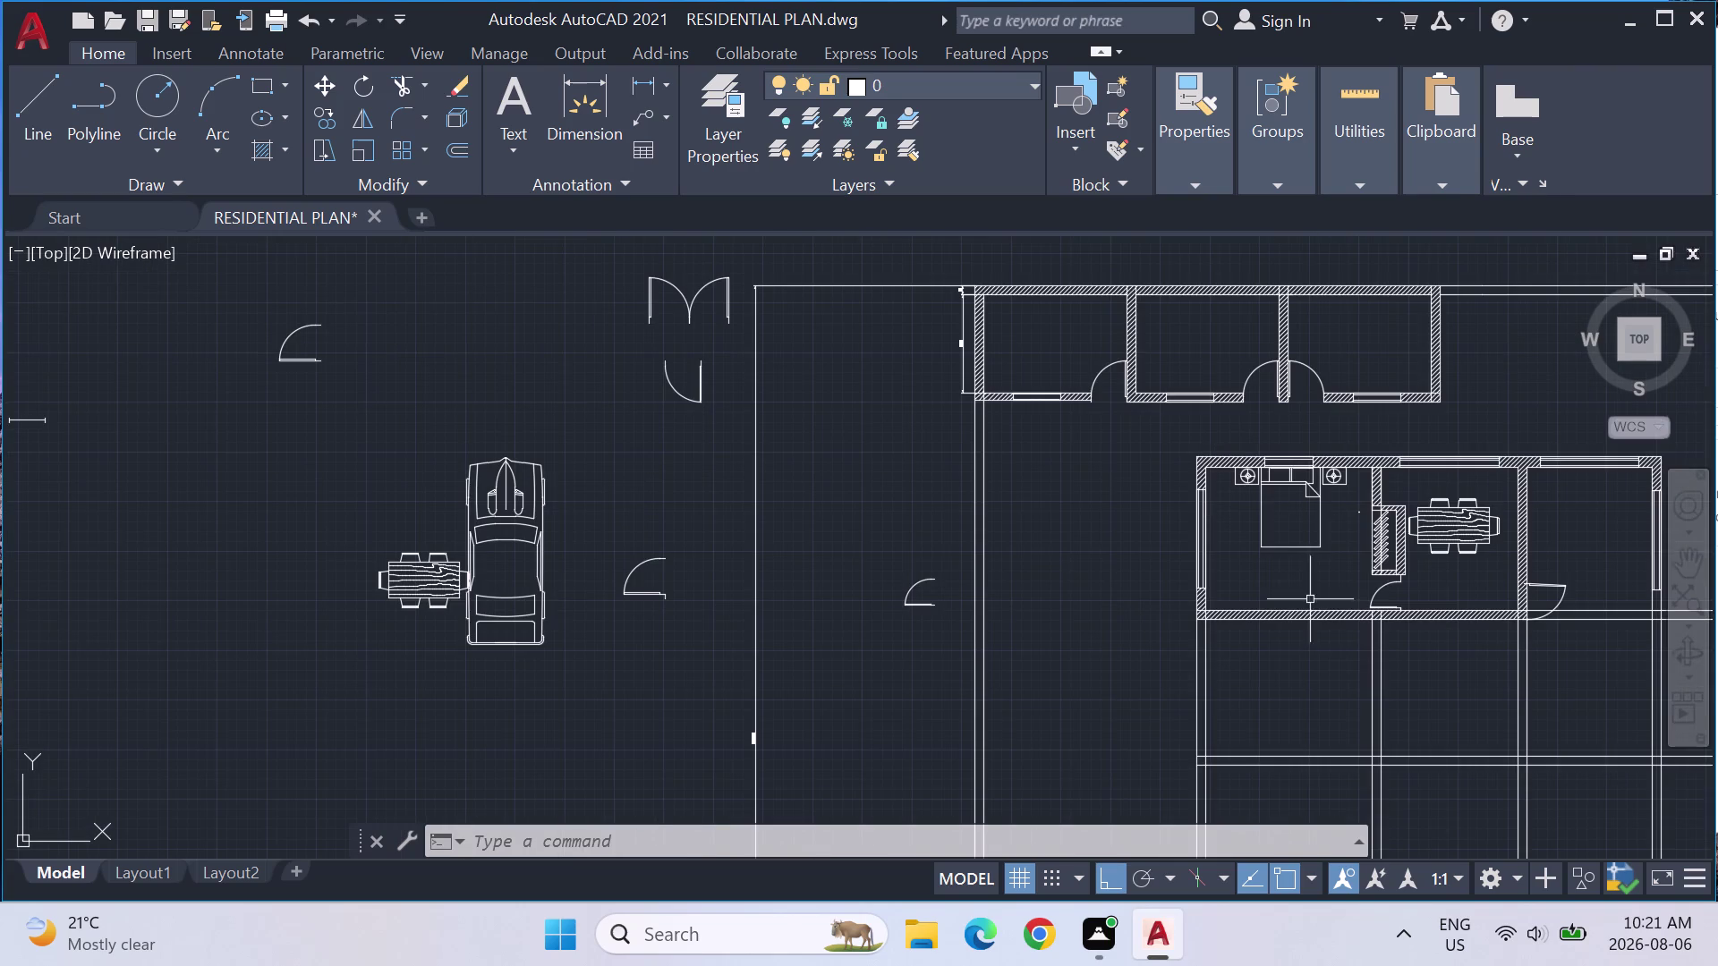
Pan to the rooms, measure distances in the plan, then end the measurement.
middle_drag(1316, 676, 983, 633)
click(1346, 182)
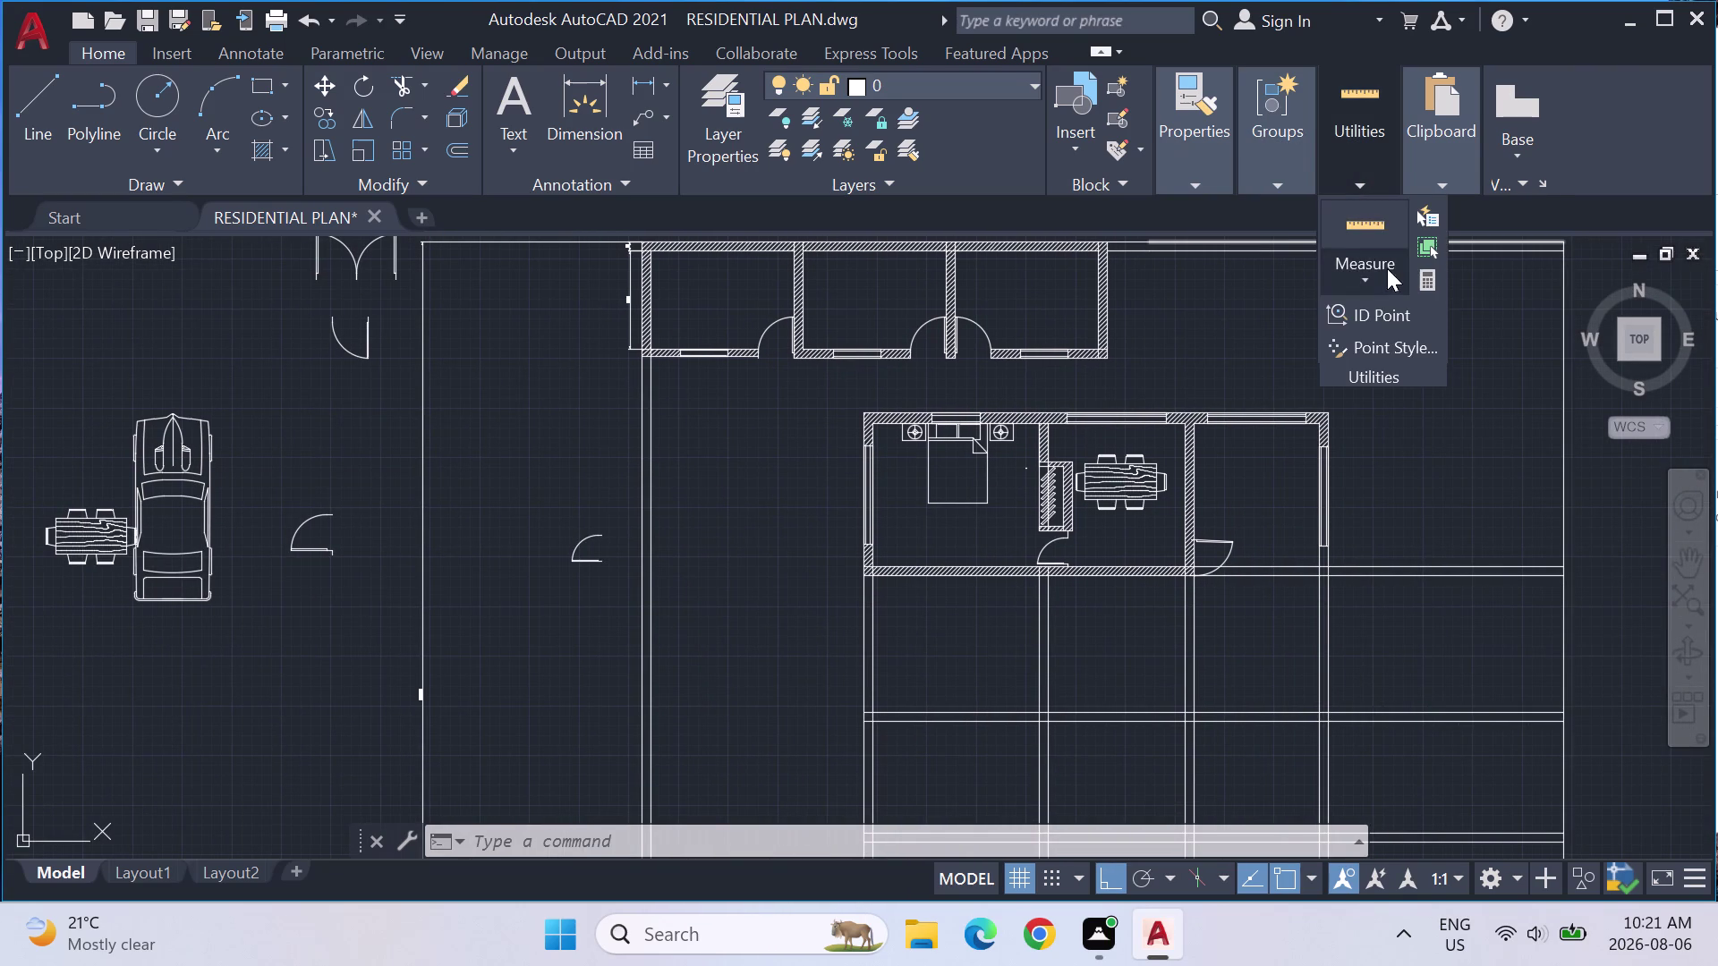
click(1380, 214)
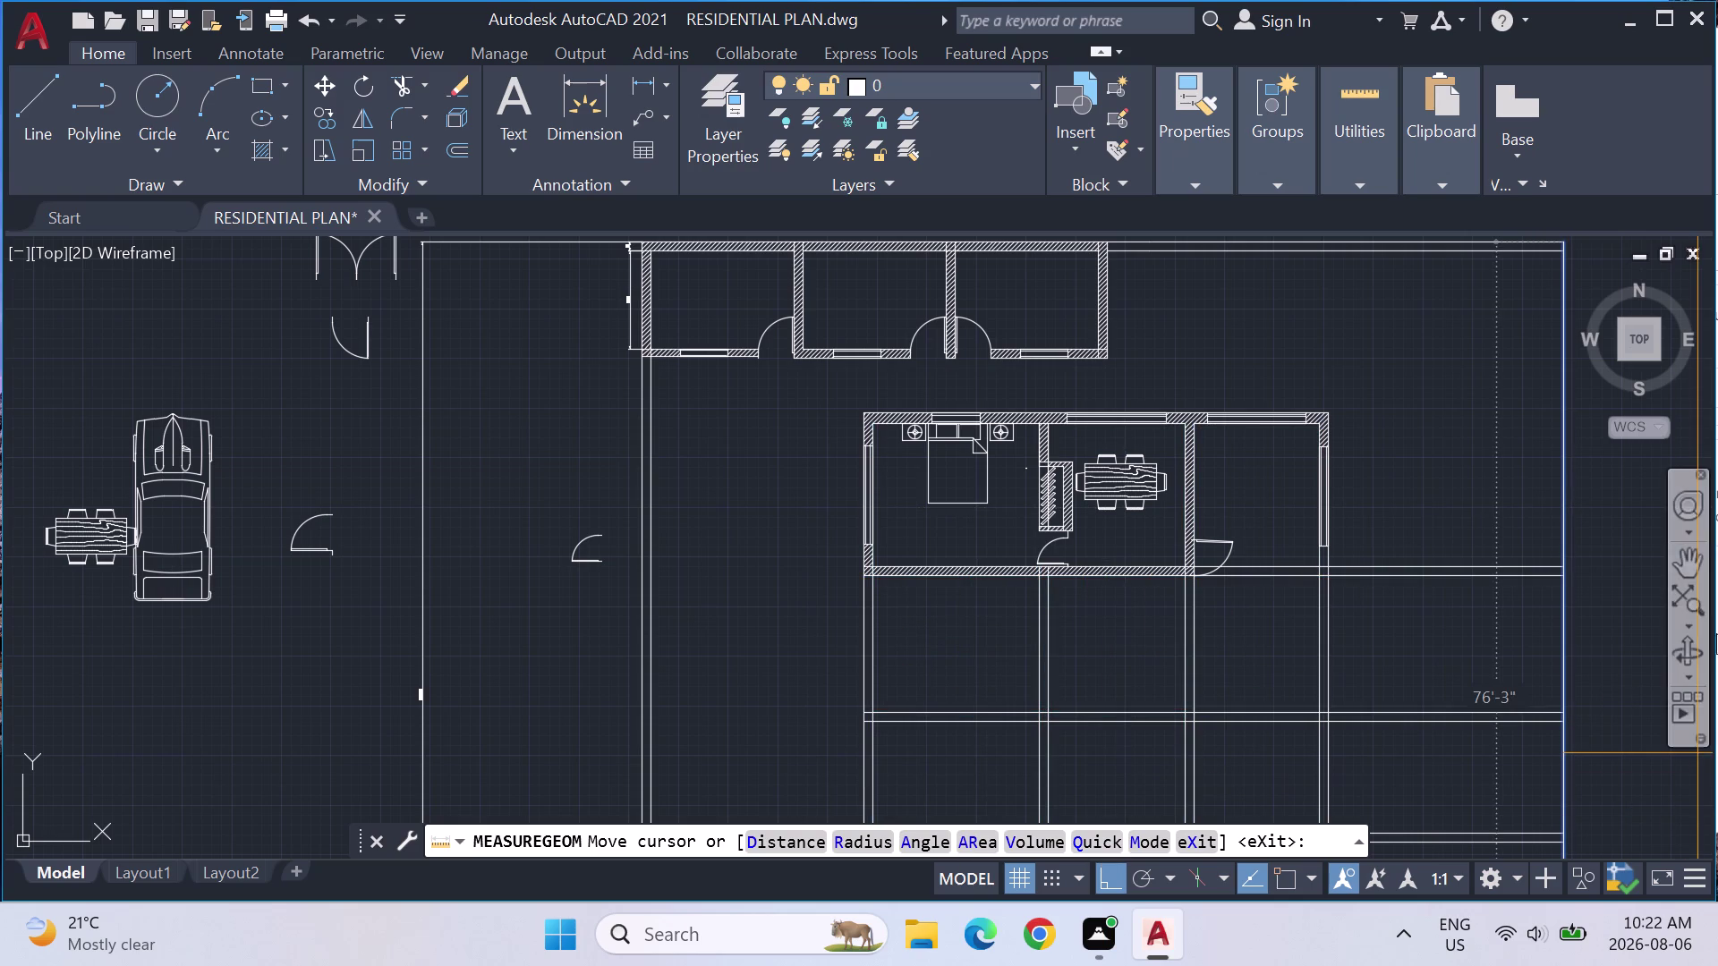
key(Escape)
key(Escape)
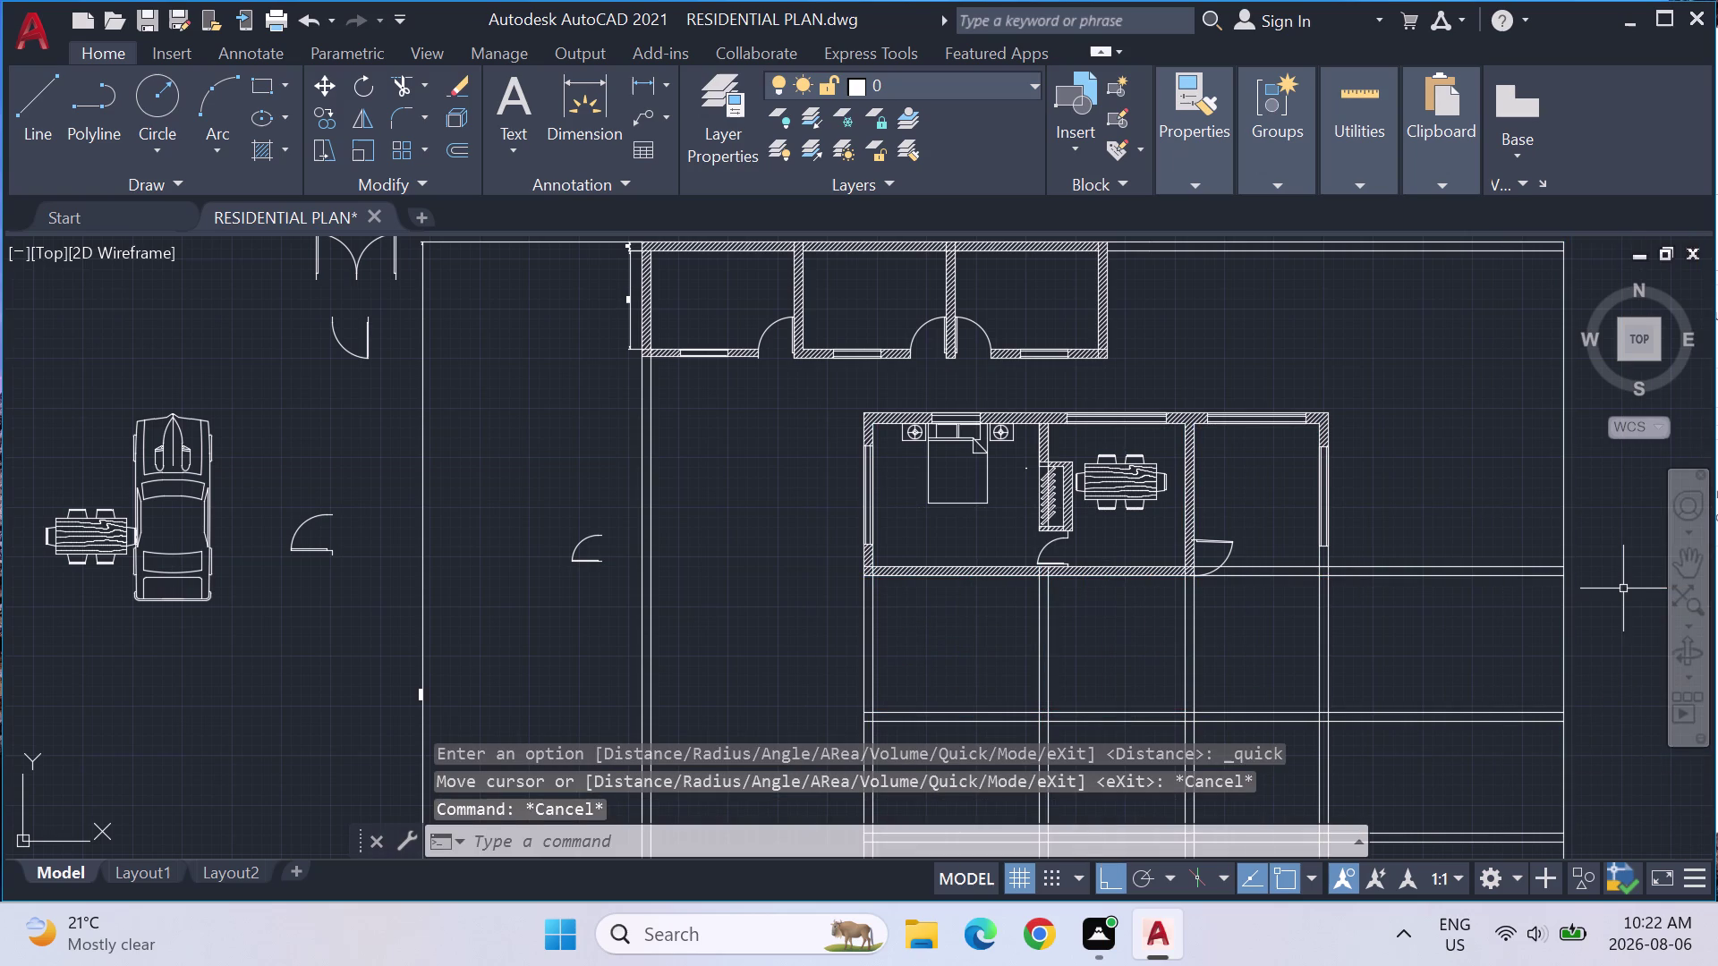
Trim the stray line pieces below the bedroom's lower wall at the doorway.
text(TRIM)
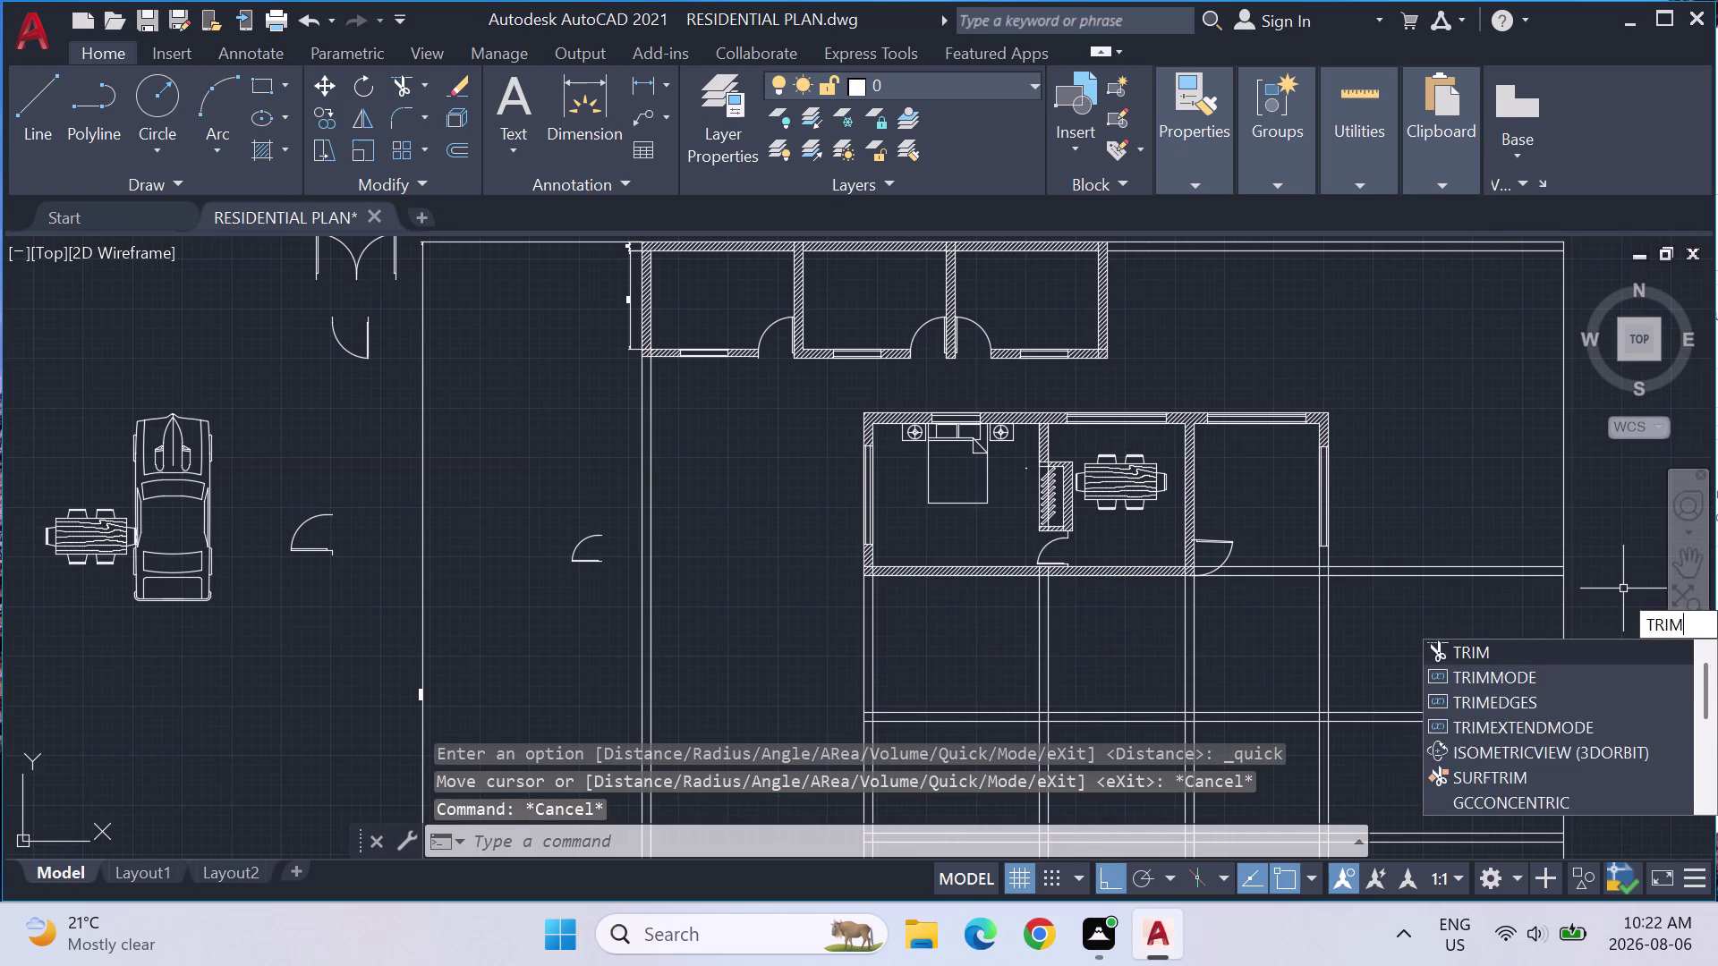
key(Return)
scroll(up, 3)
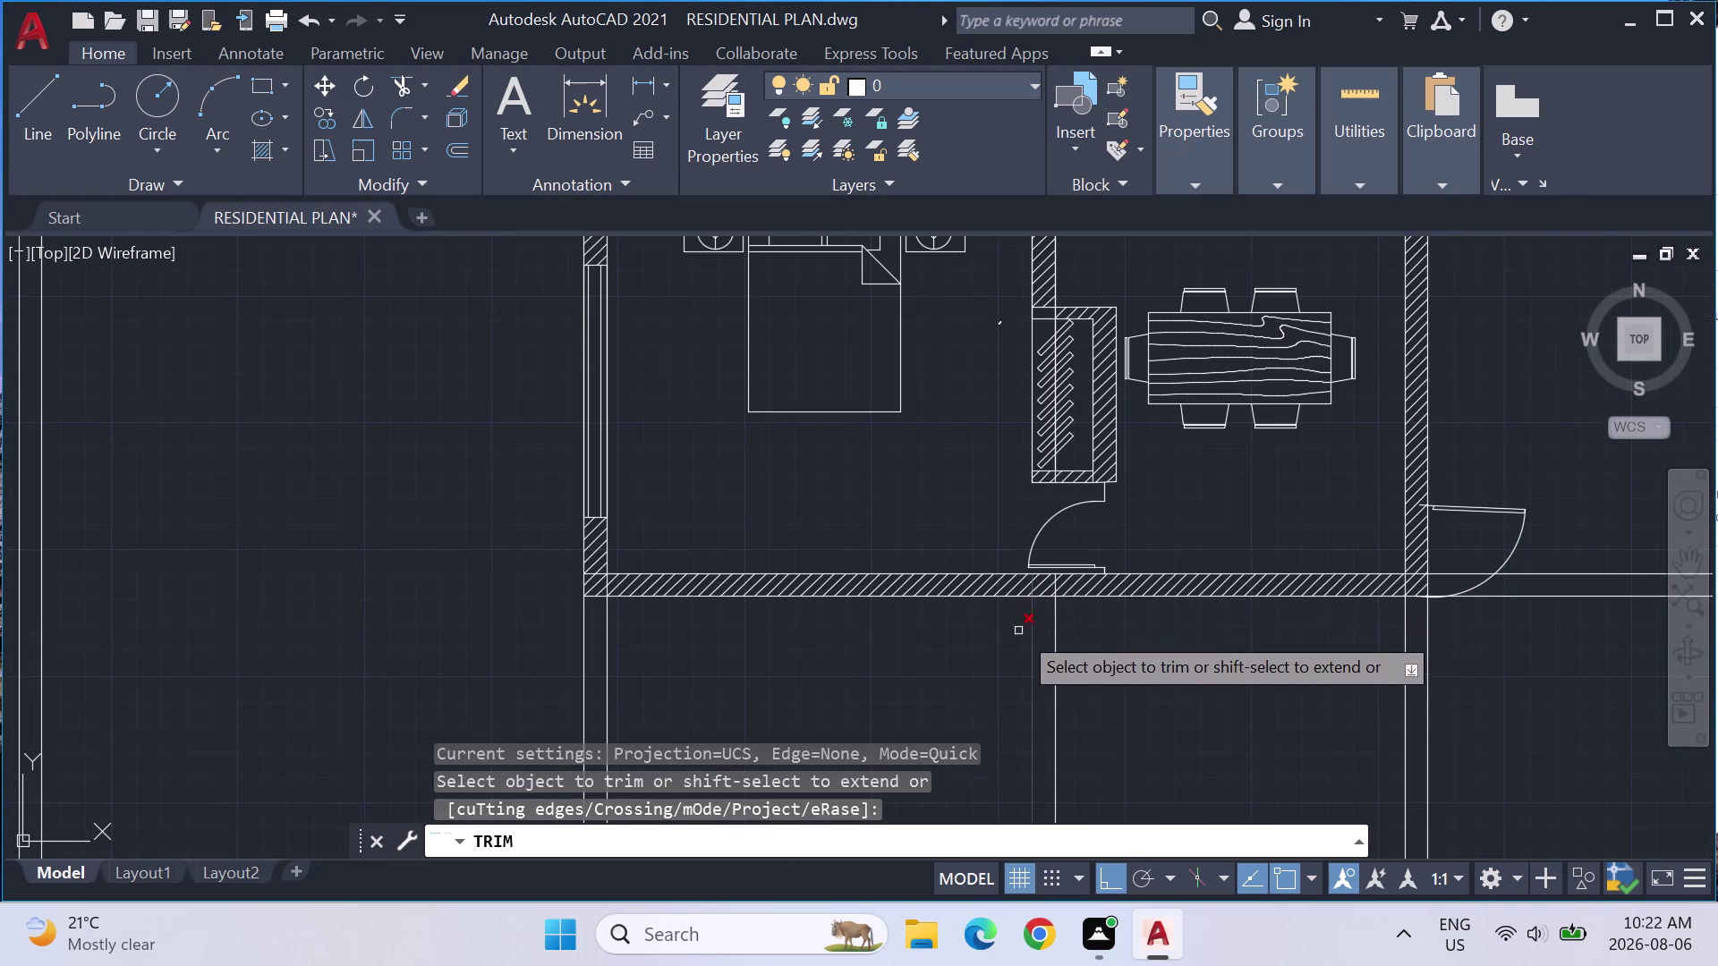
click(1167, 587)
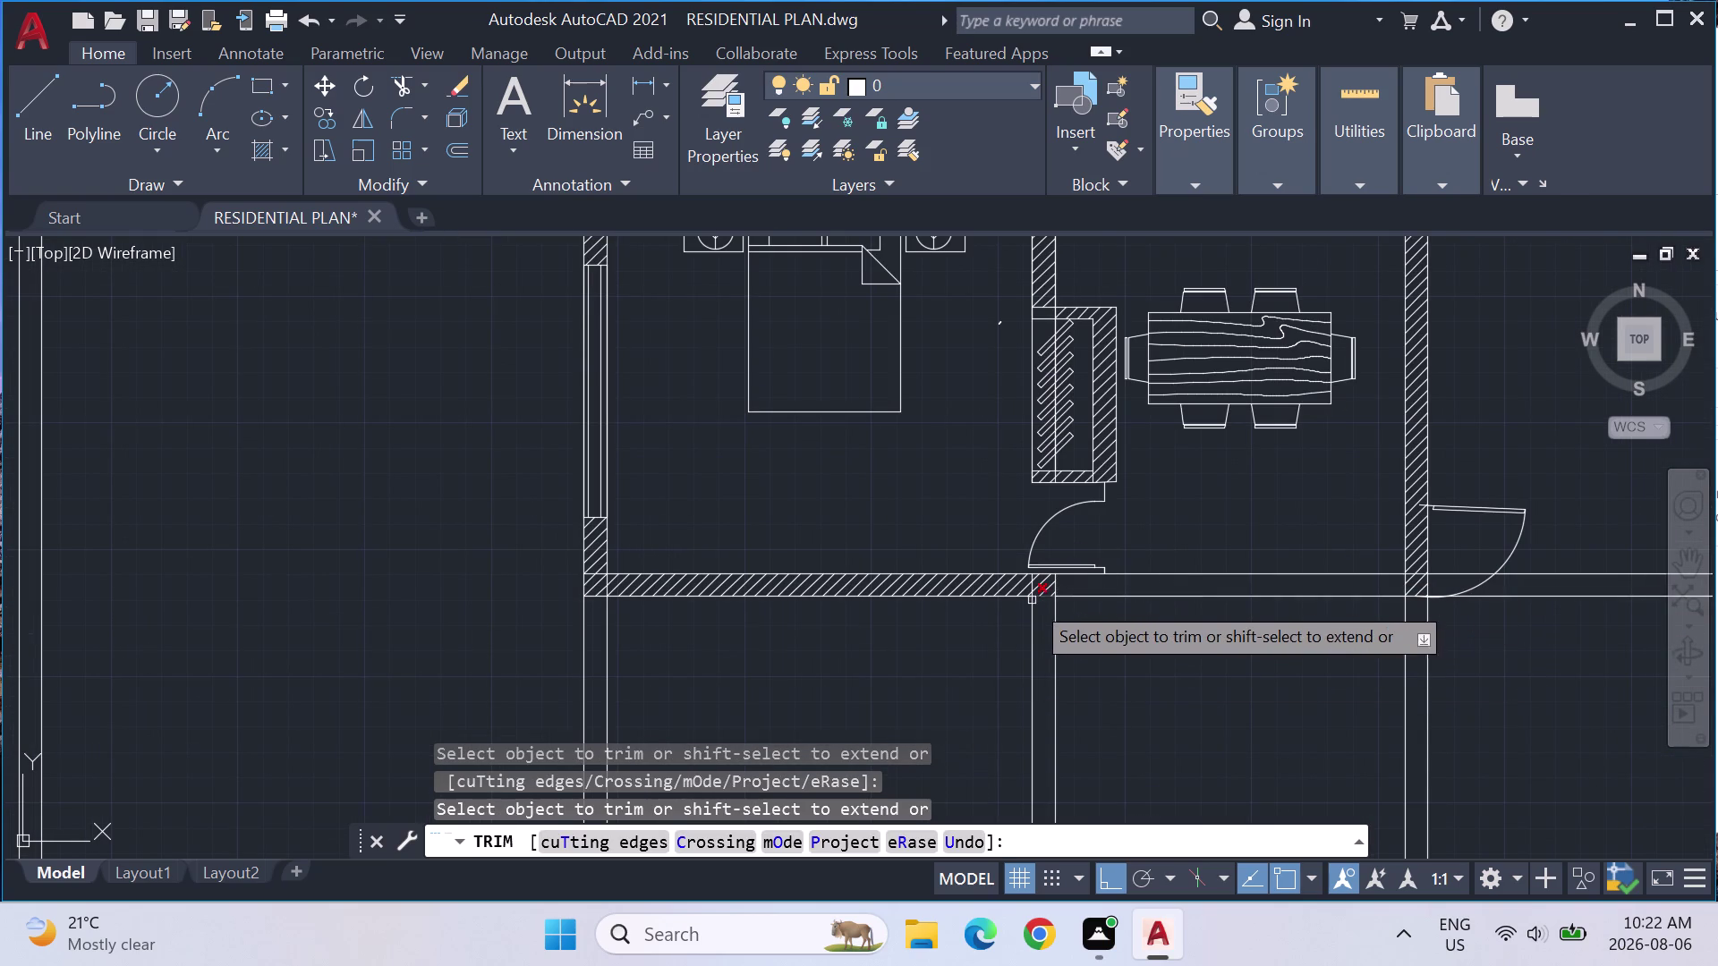
click(1039, 585)
click(1035, 585)
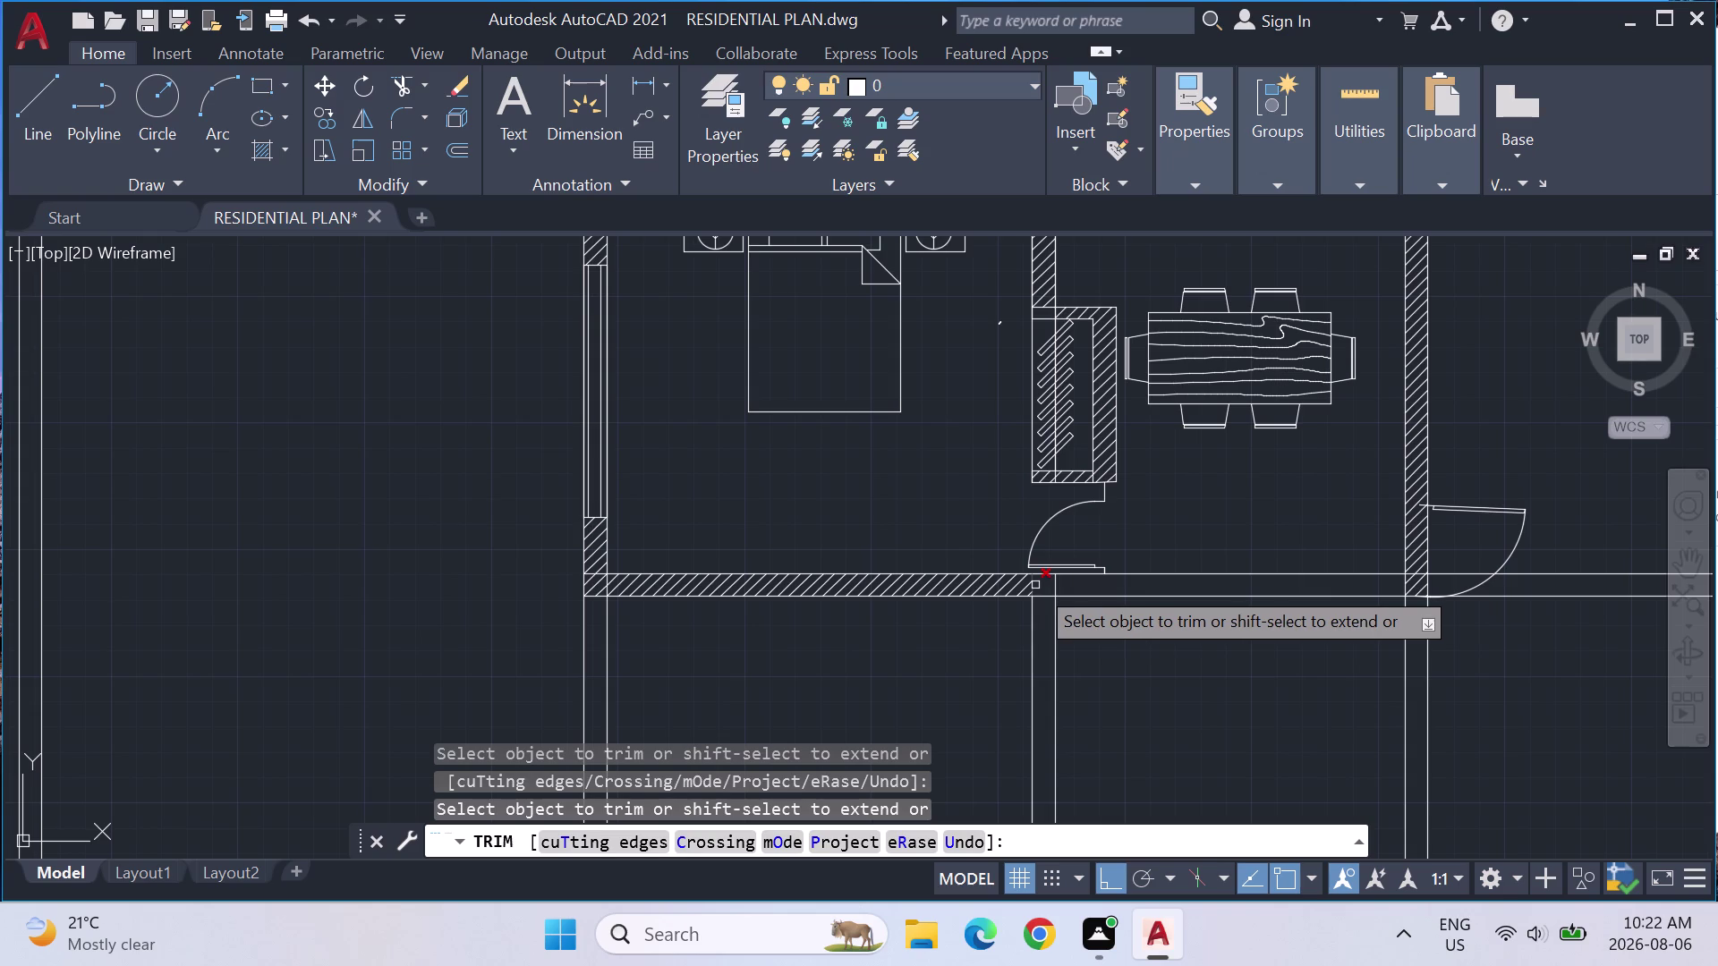
click(1058, 585)
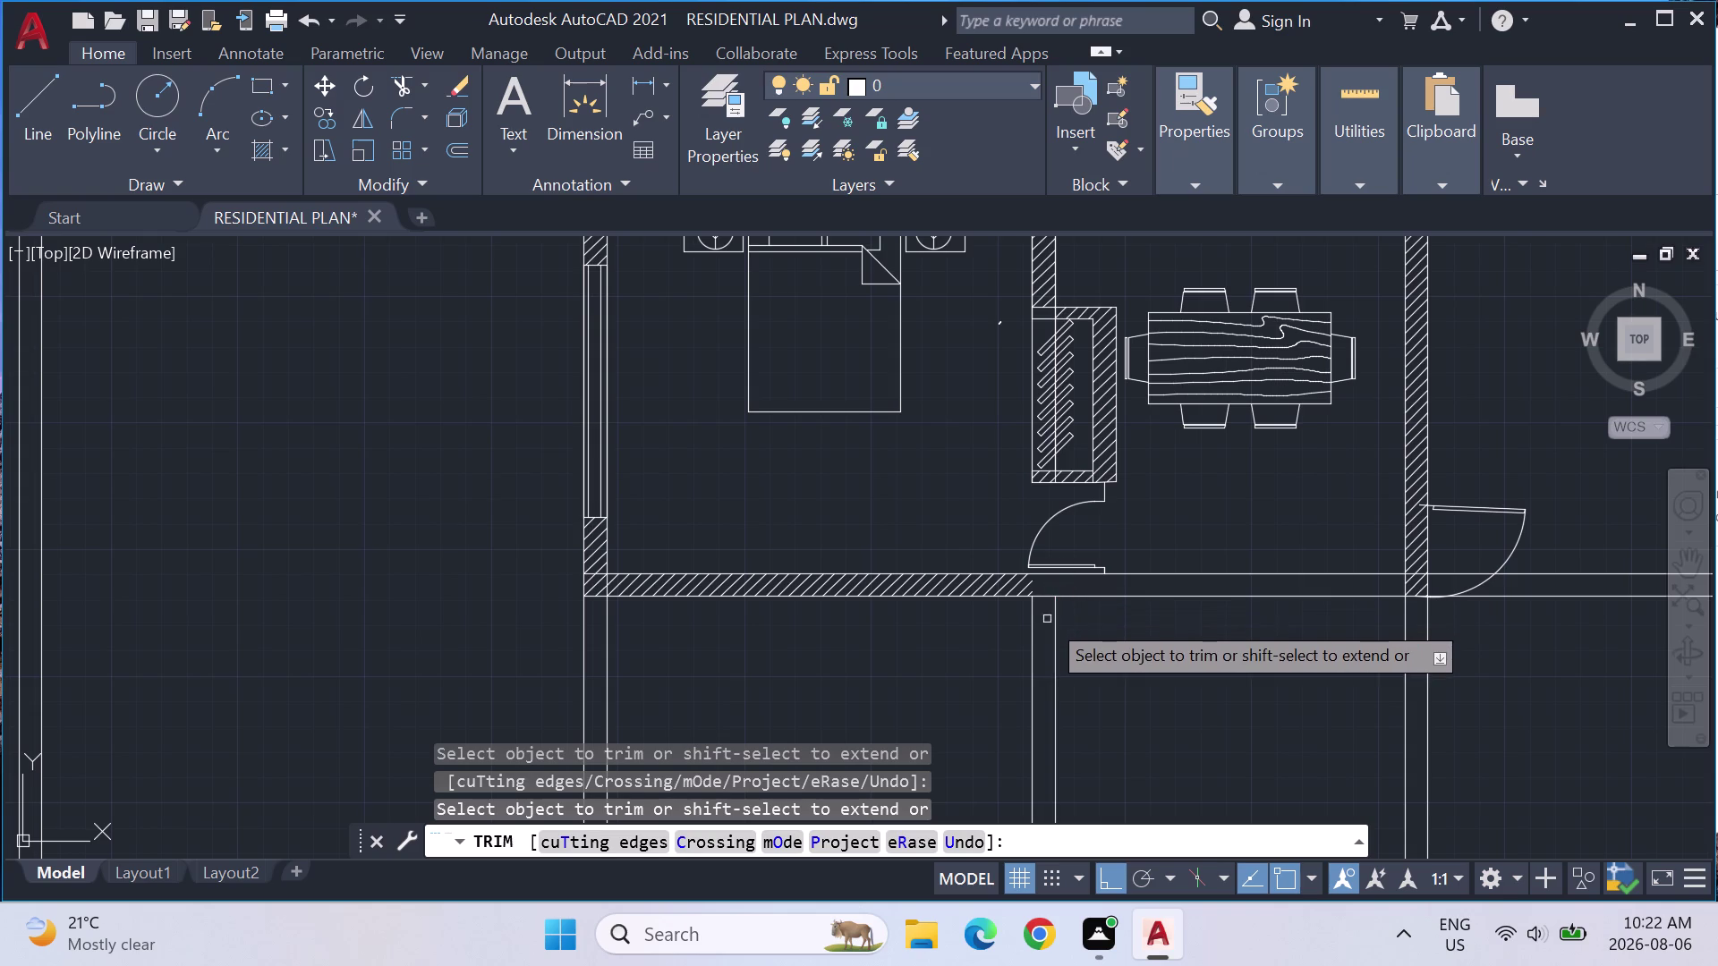
click(1044, 599)
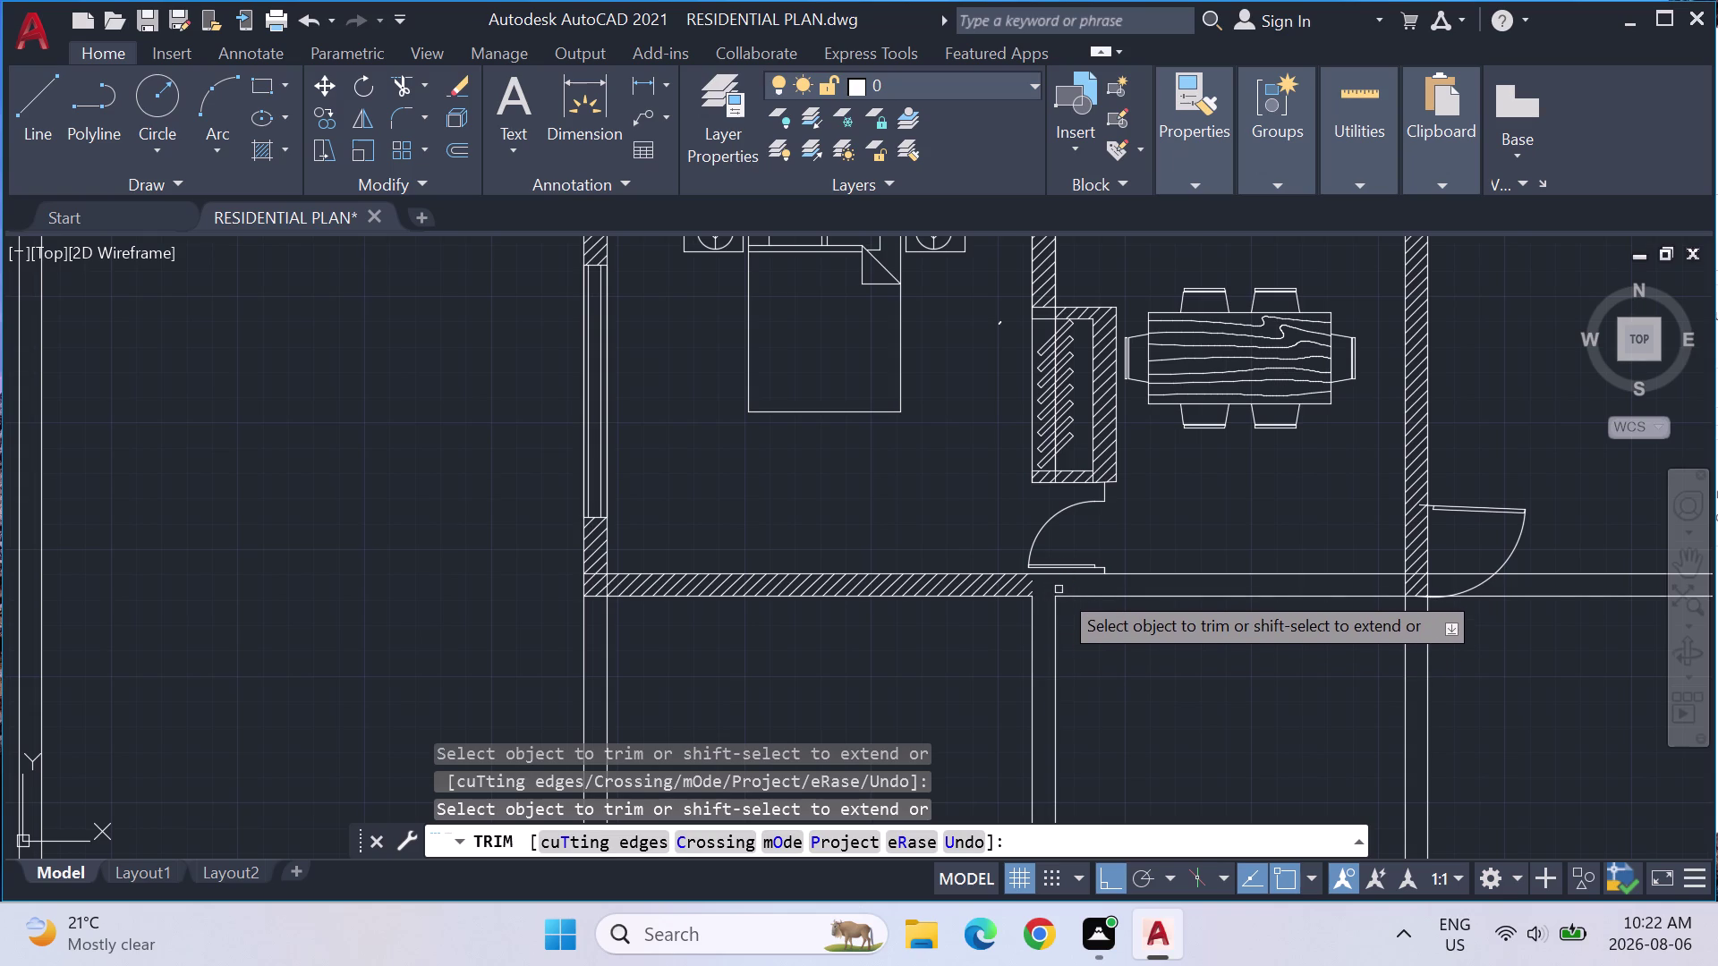
Undo a wrong pick, trim two vertical pieces, undo again, and exit TRIM.
key(ctrl+z)
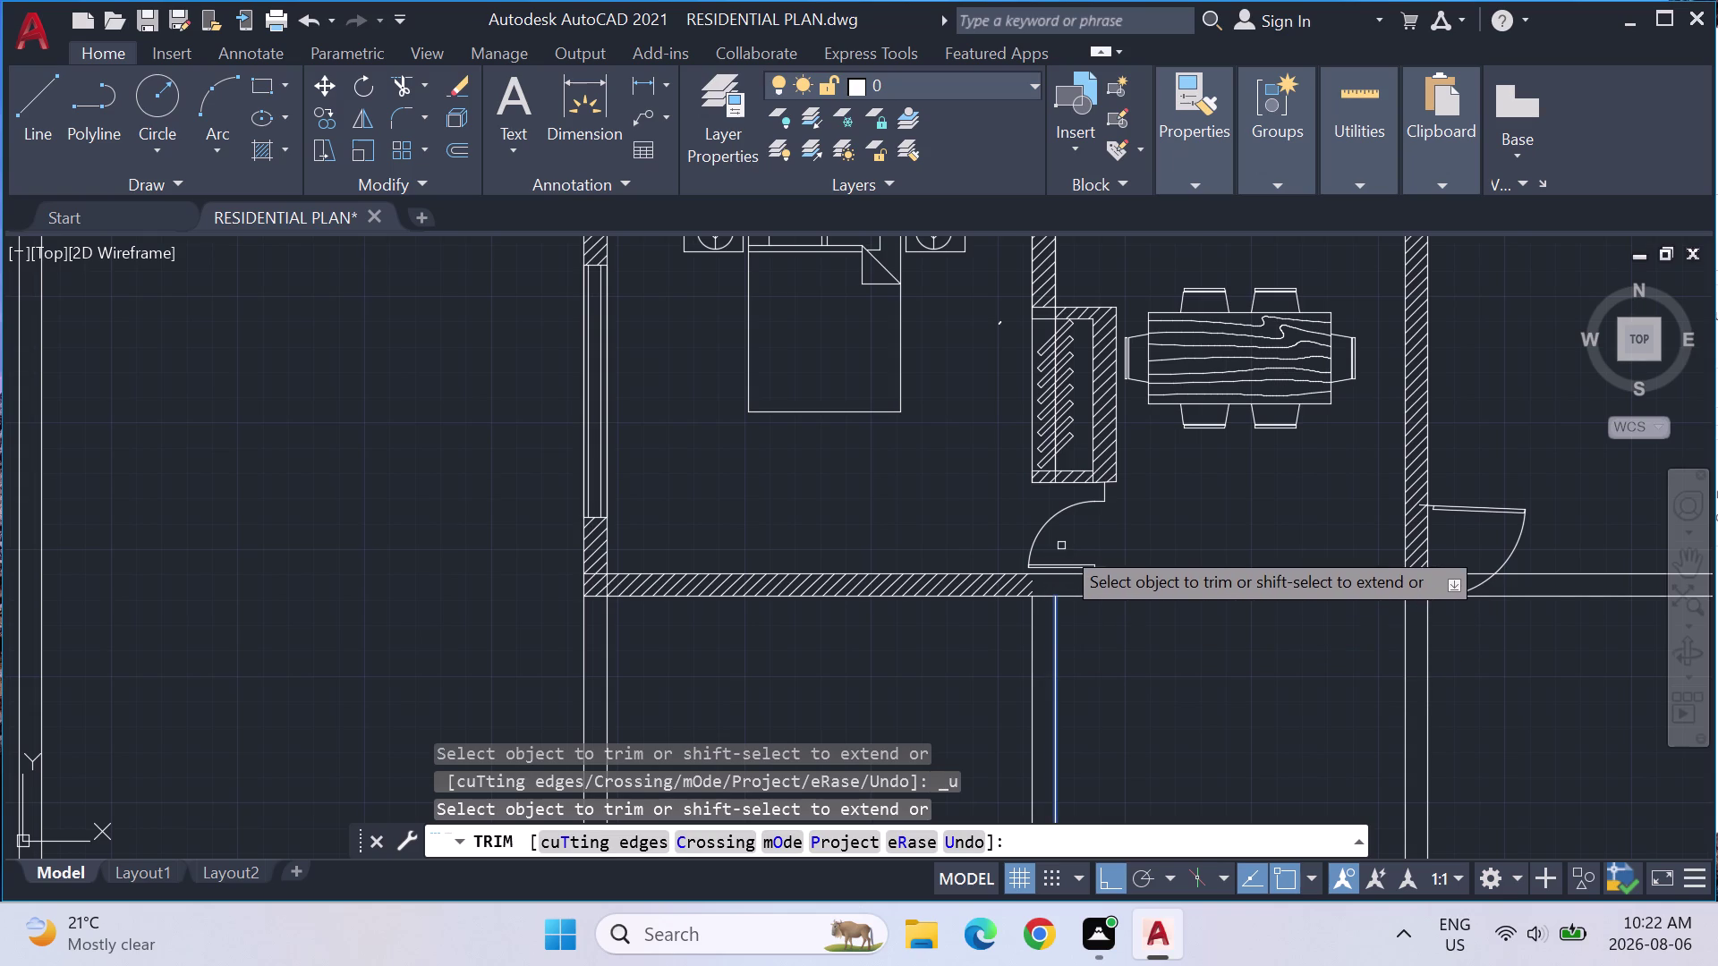
click(1032, 670)
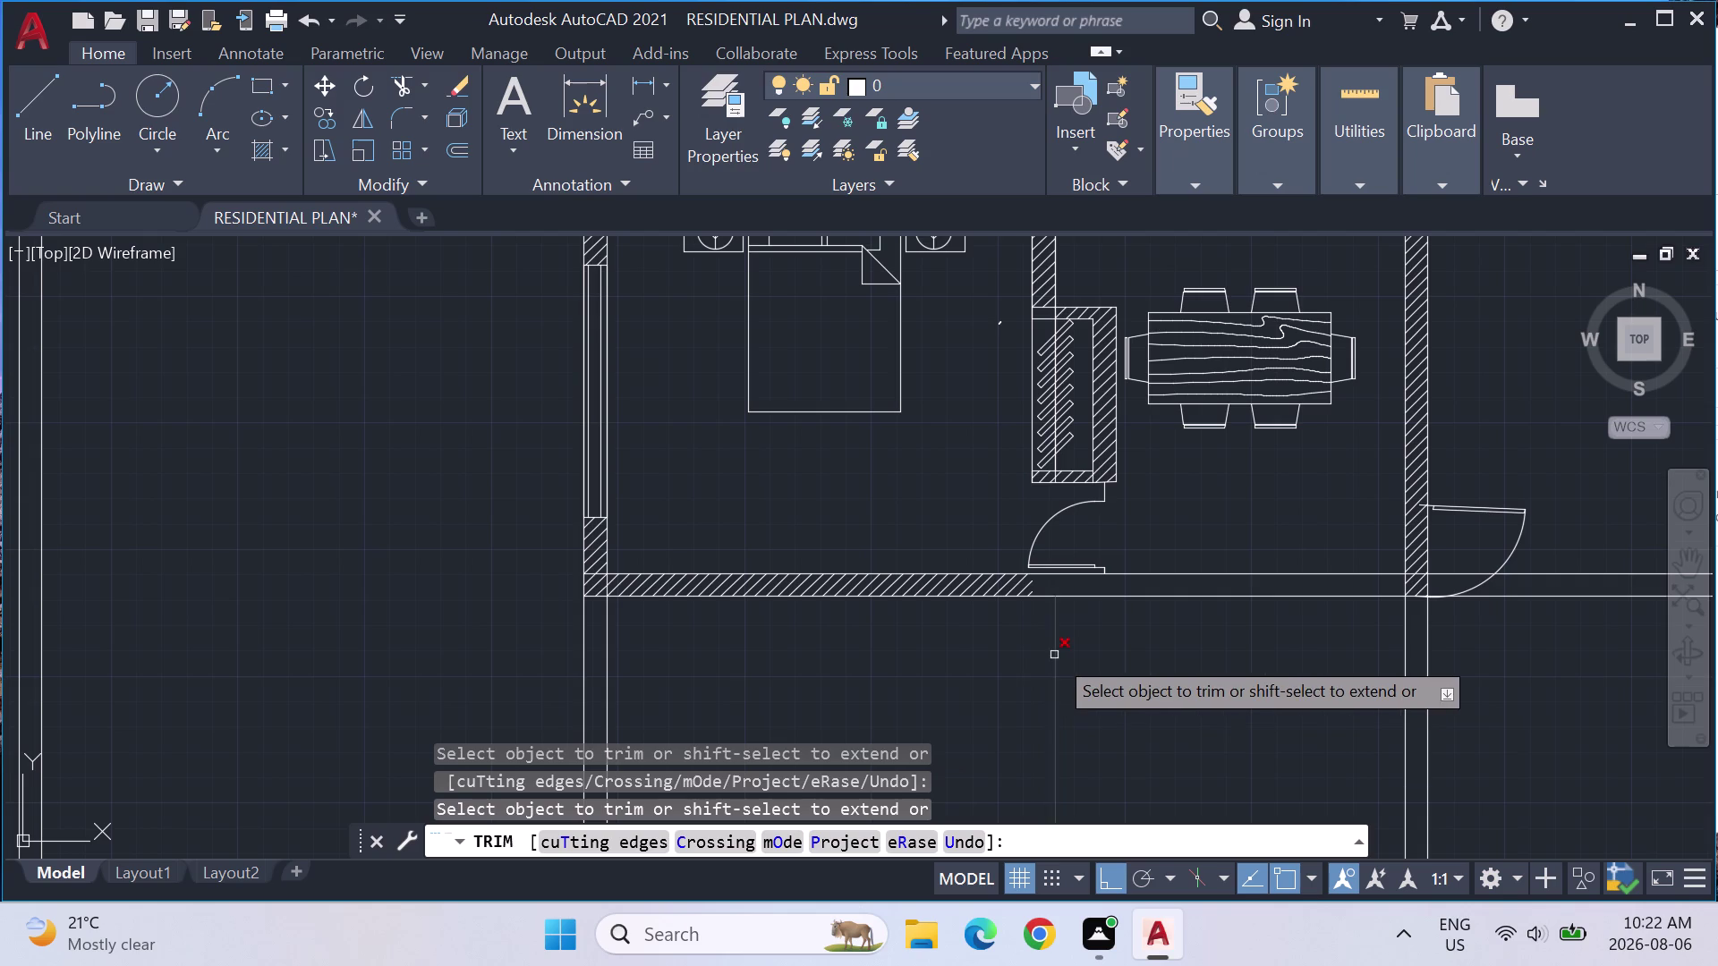
click(1054, 655)
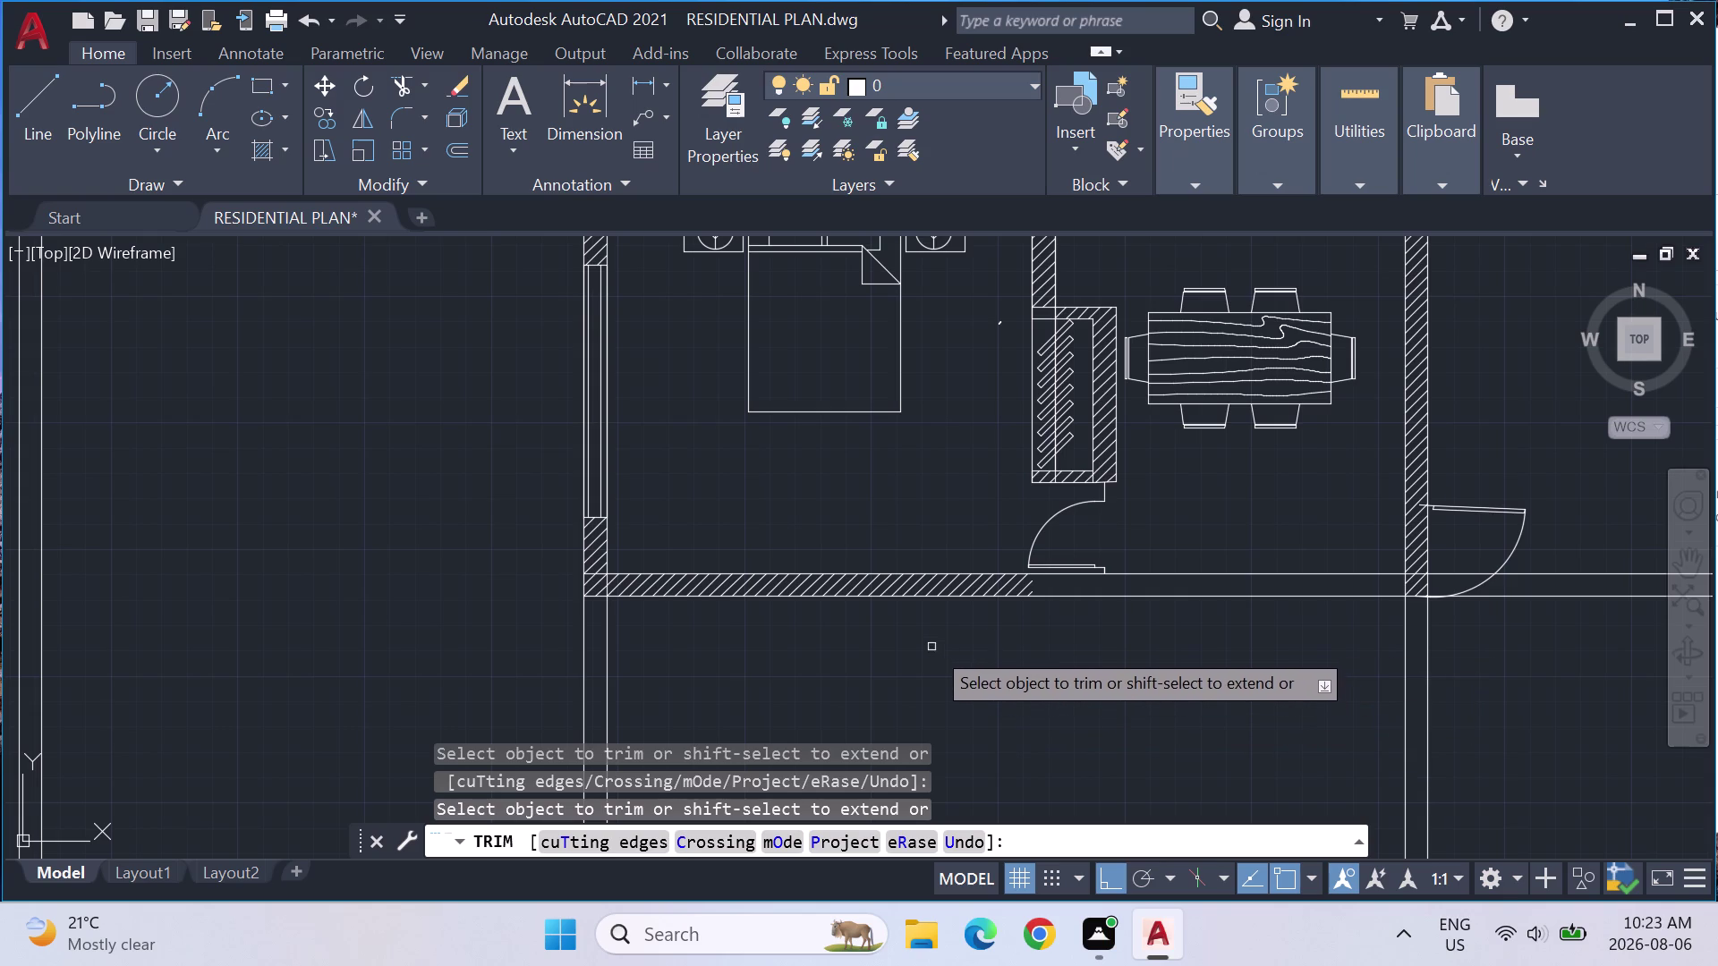
middle_drag(931, 647, 1042, 350)
scroll(down, 3)
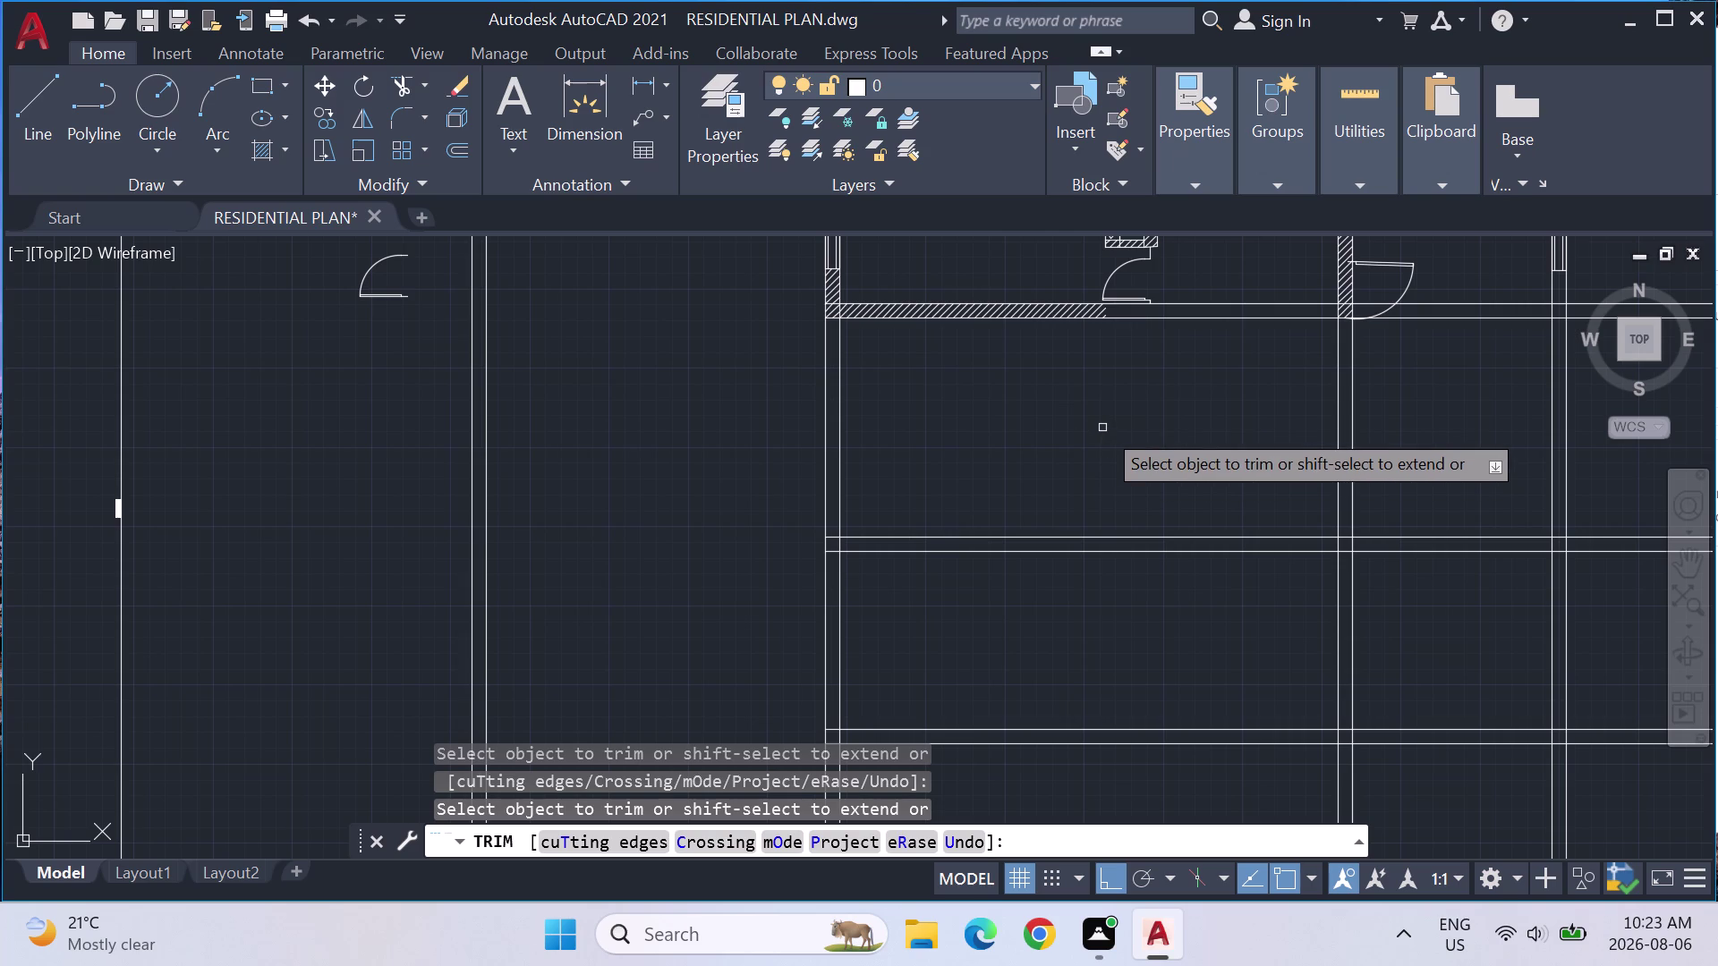
key(ctrl+z)
scroll(down, 3)
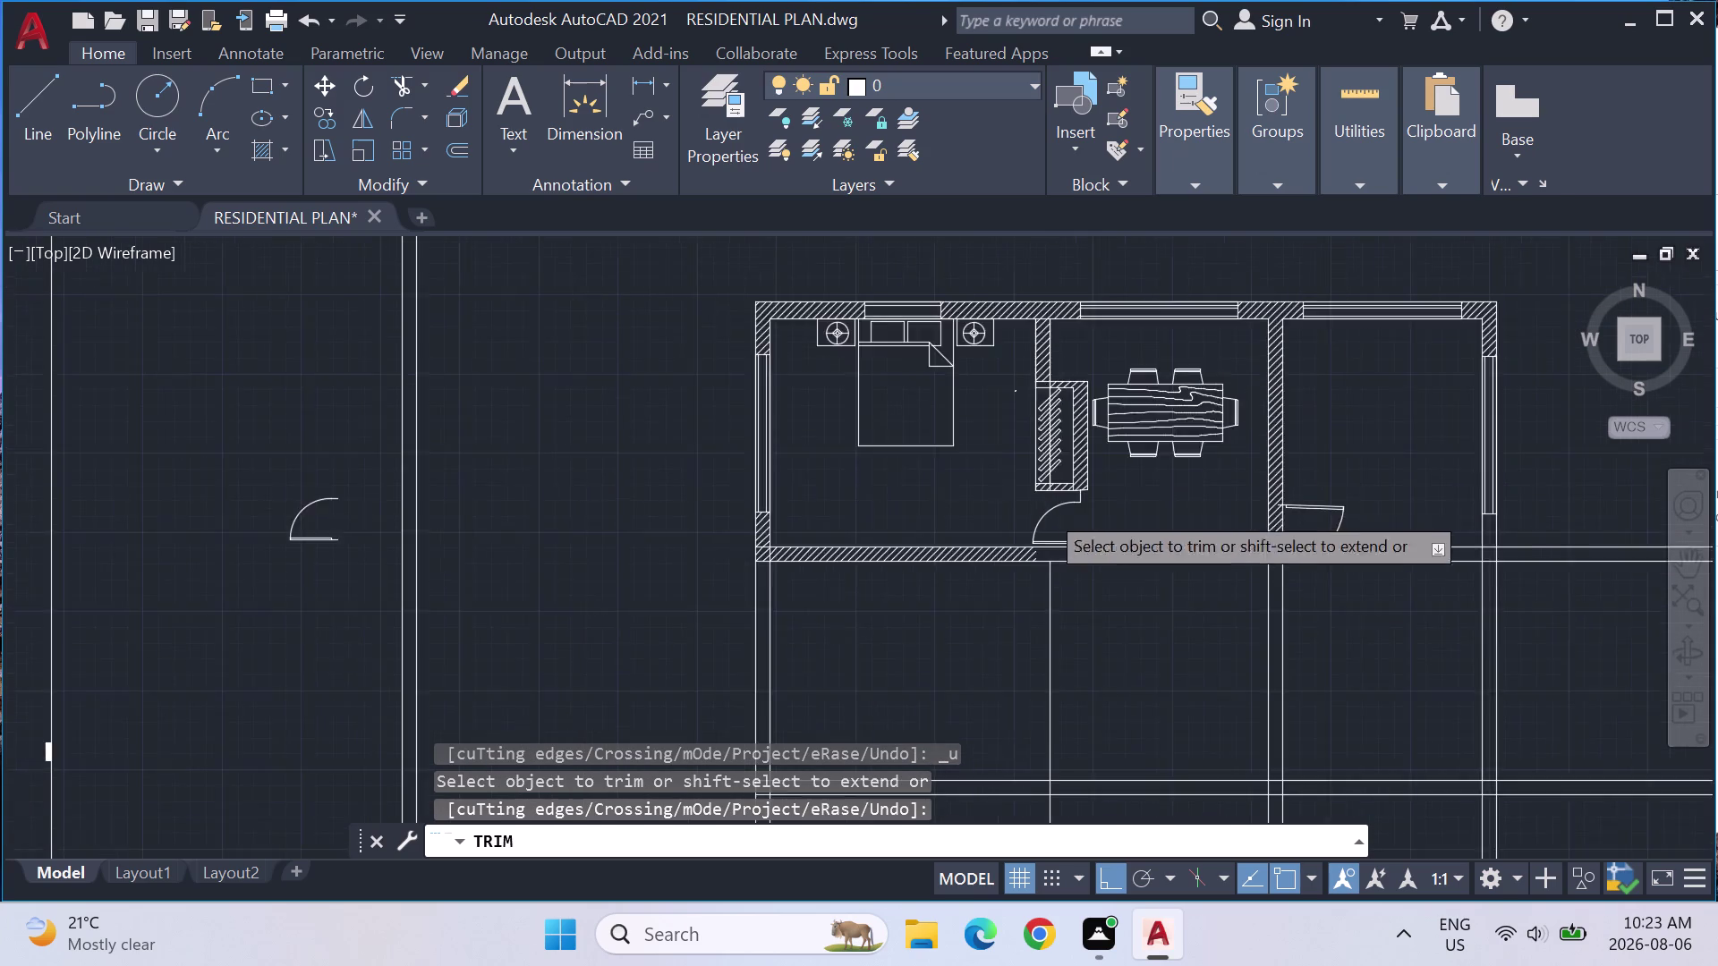
key(Escape)
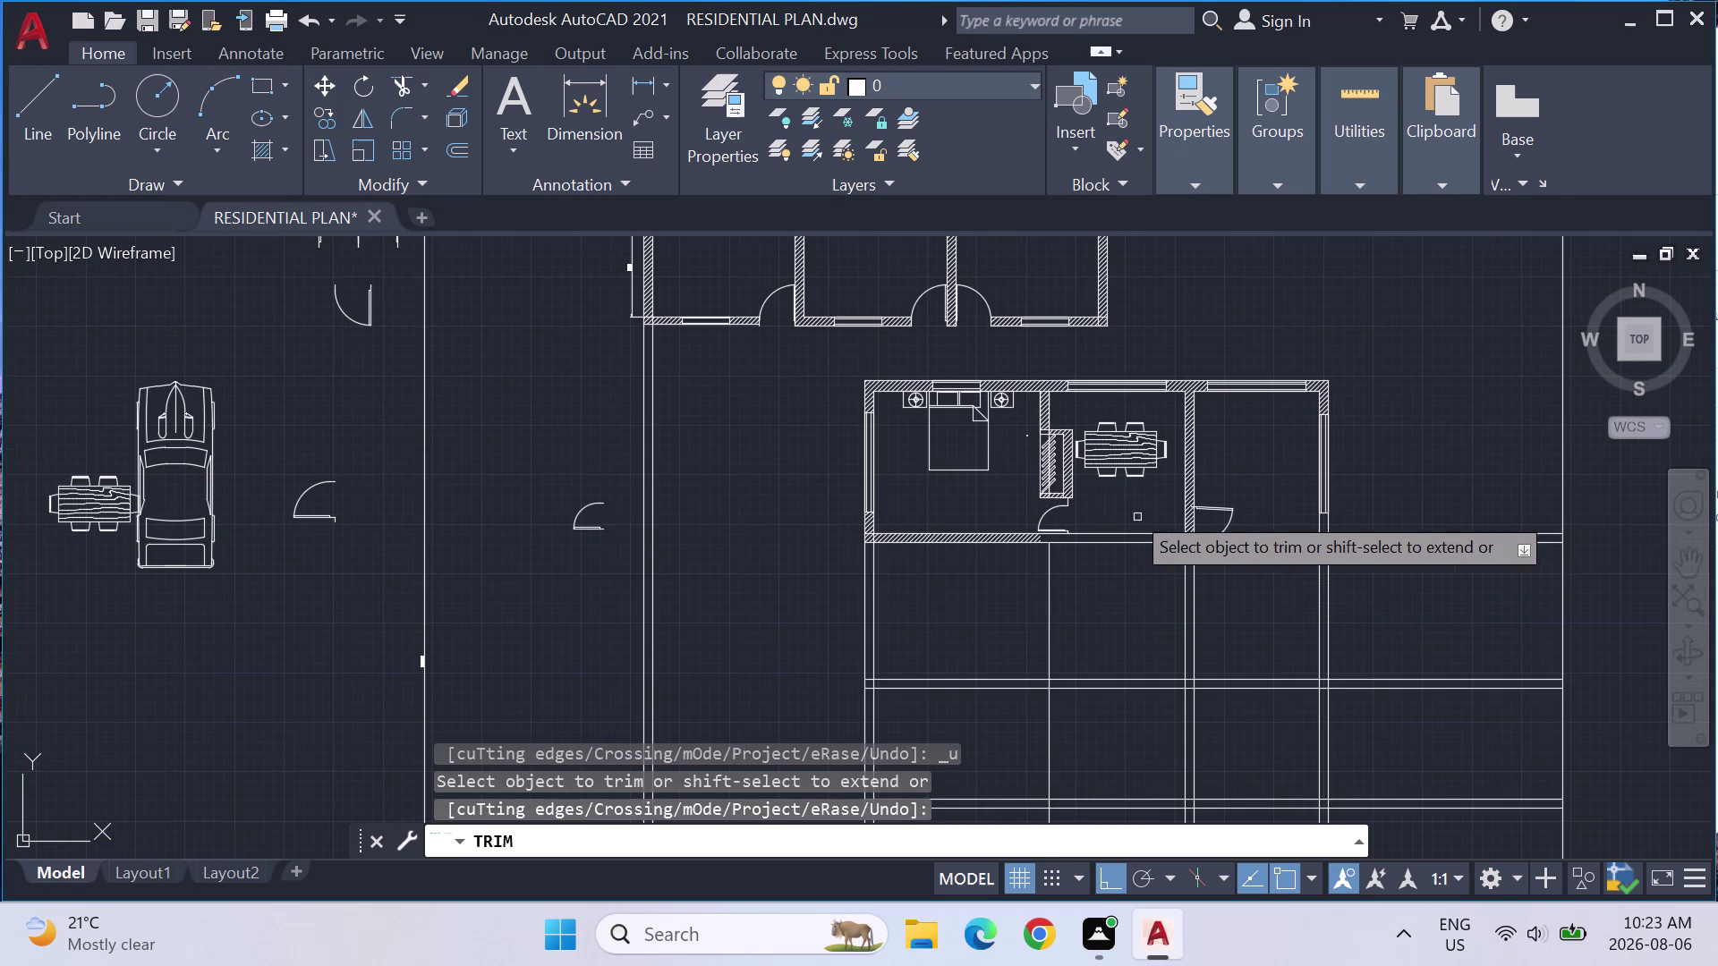
click(1371, 161)
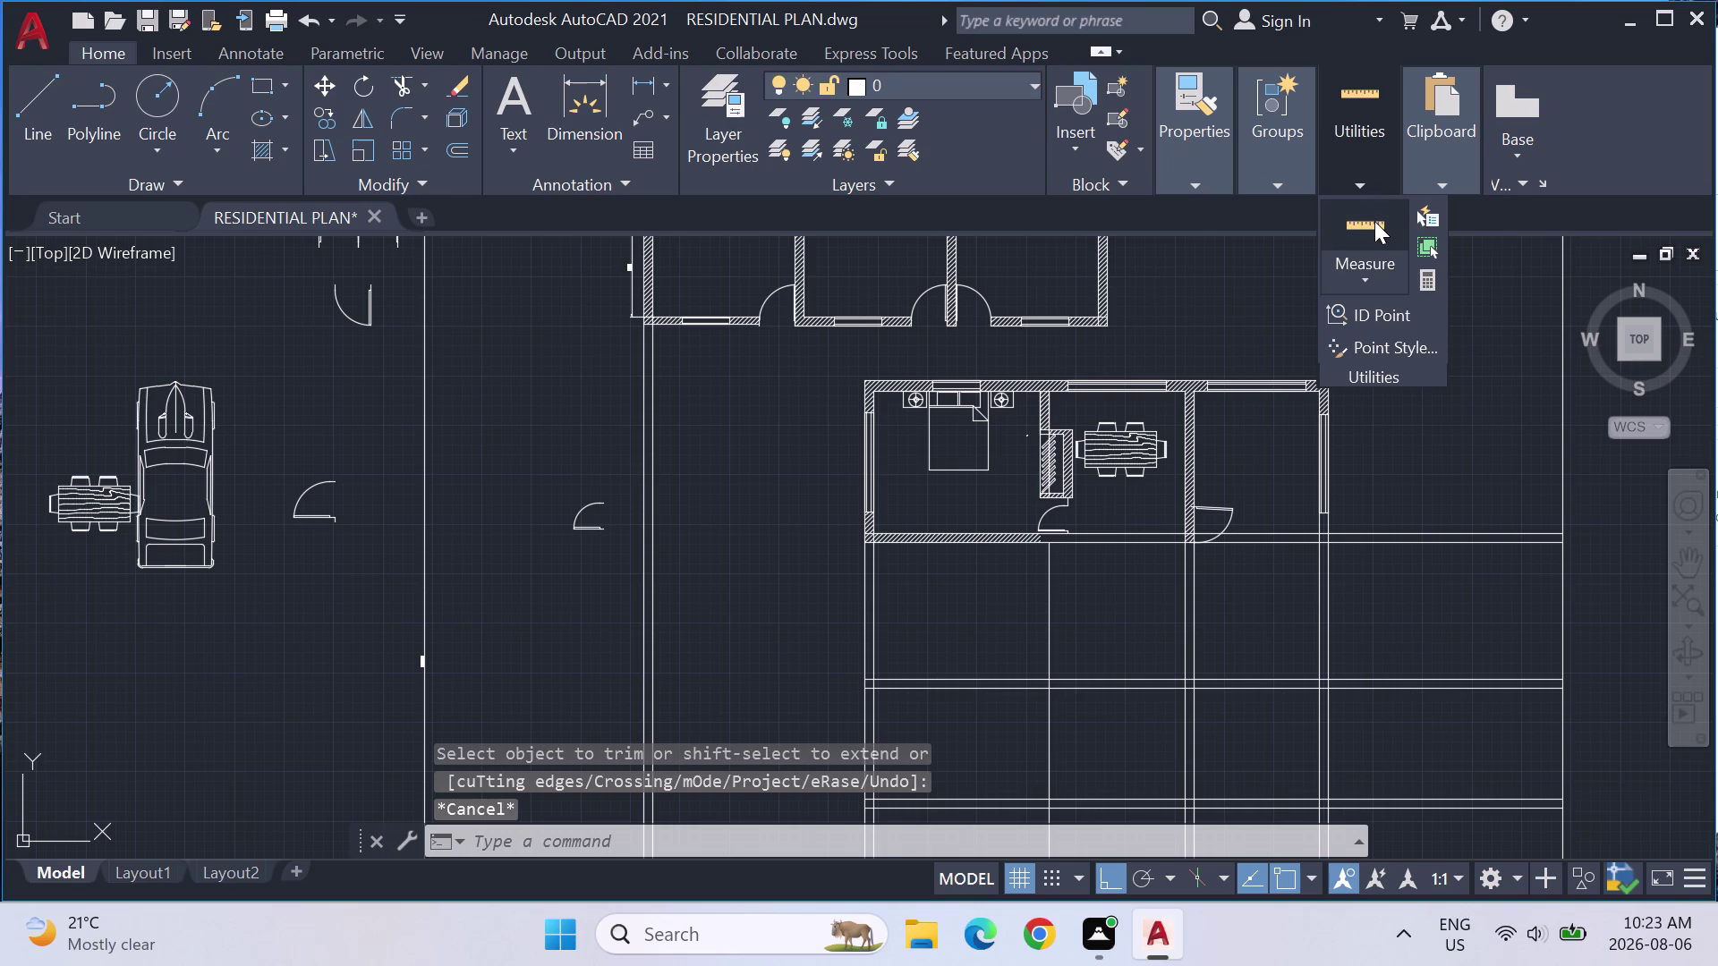
After a quick measurement, erase the vertical line below the bedroom's lower wall.
click(1374, 221)
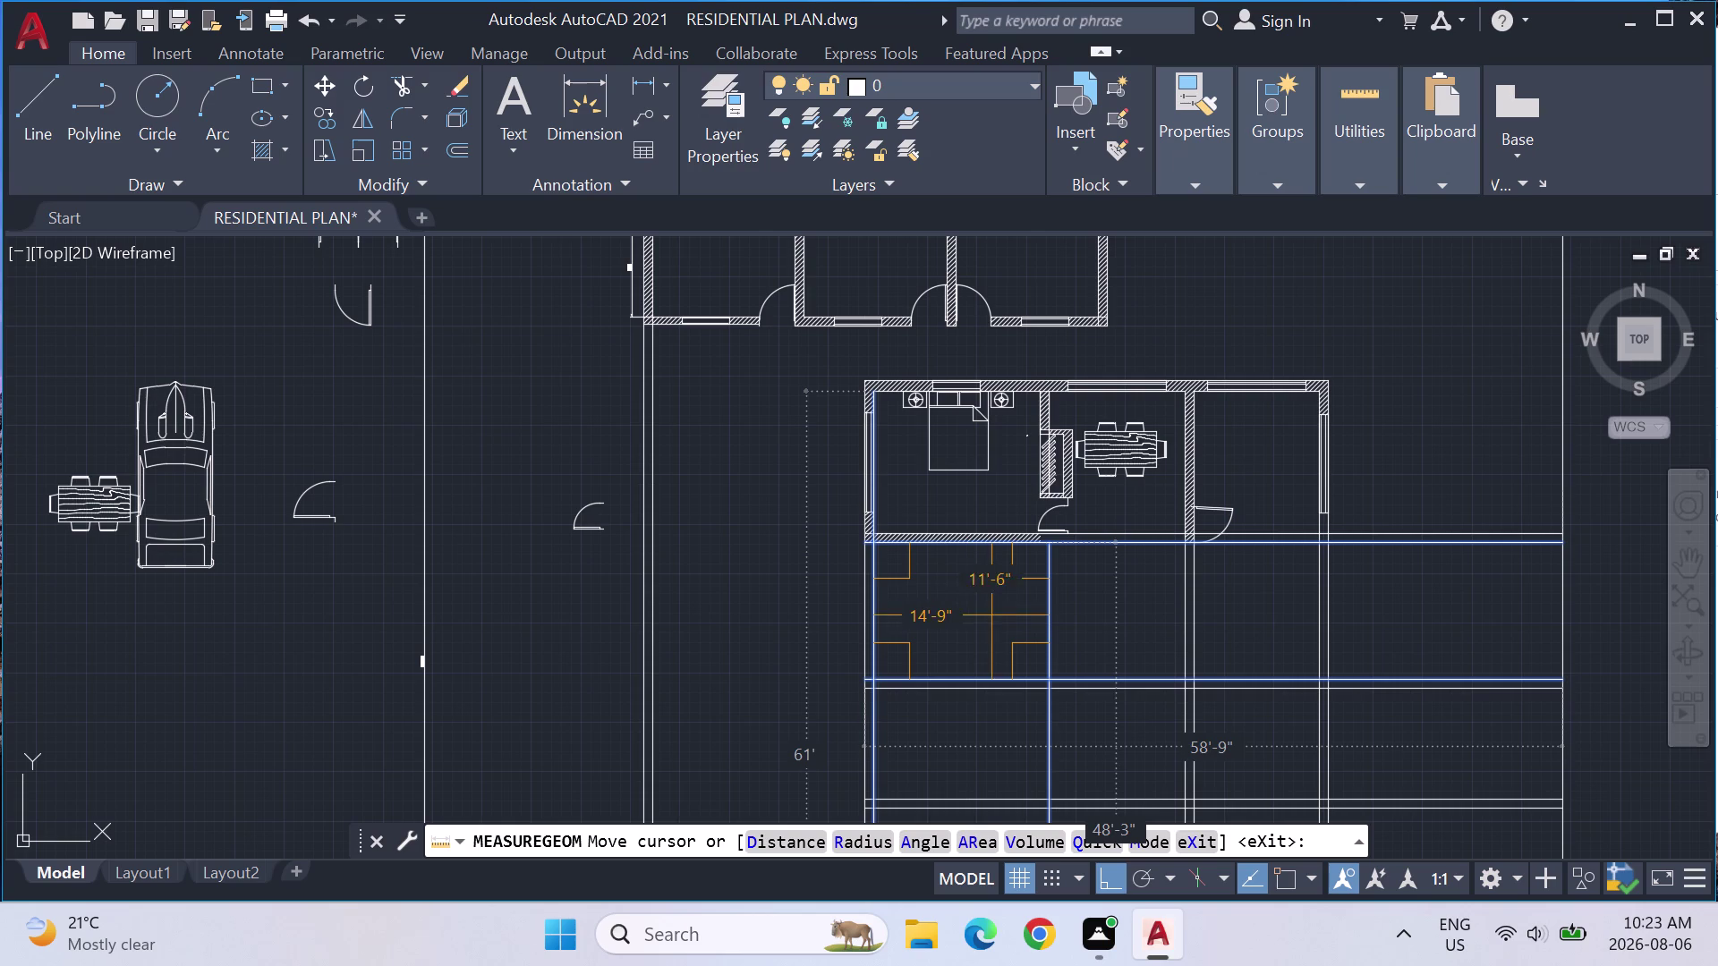
key(Escape)
click(1051, 589)
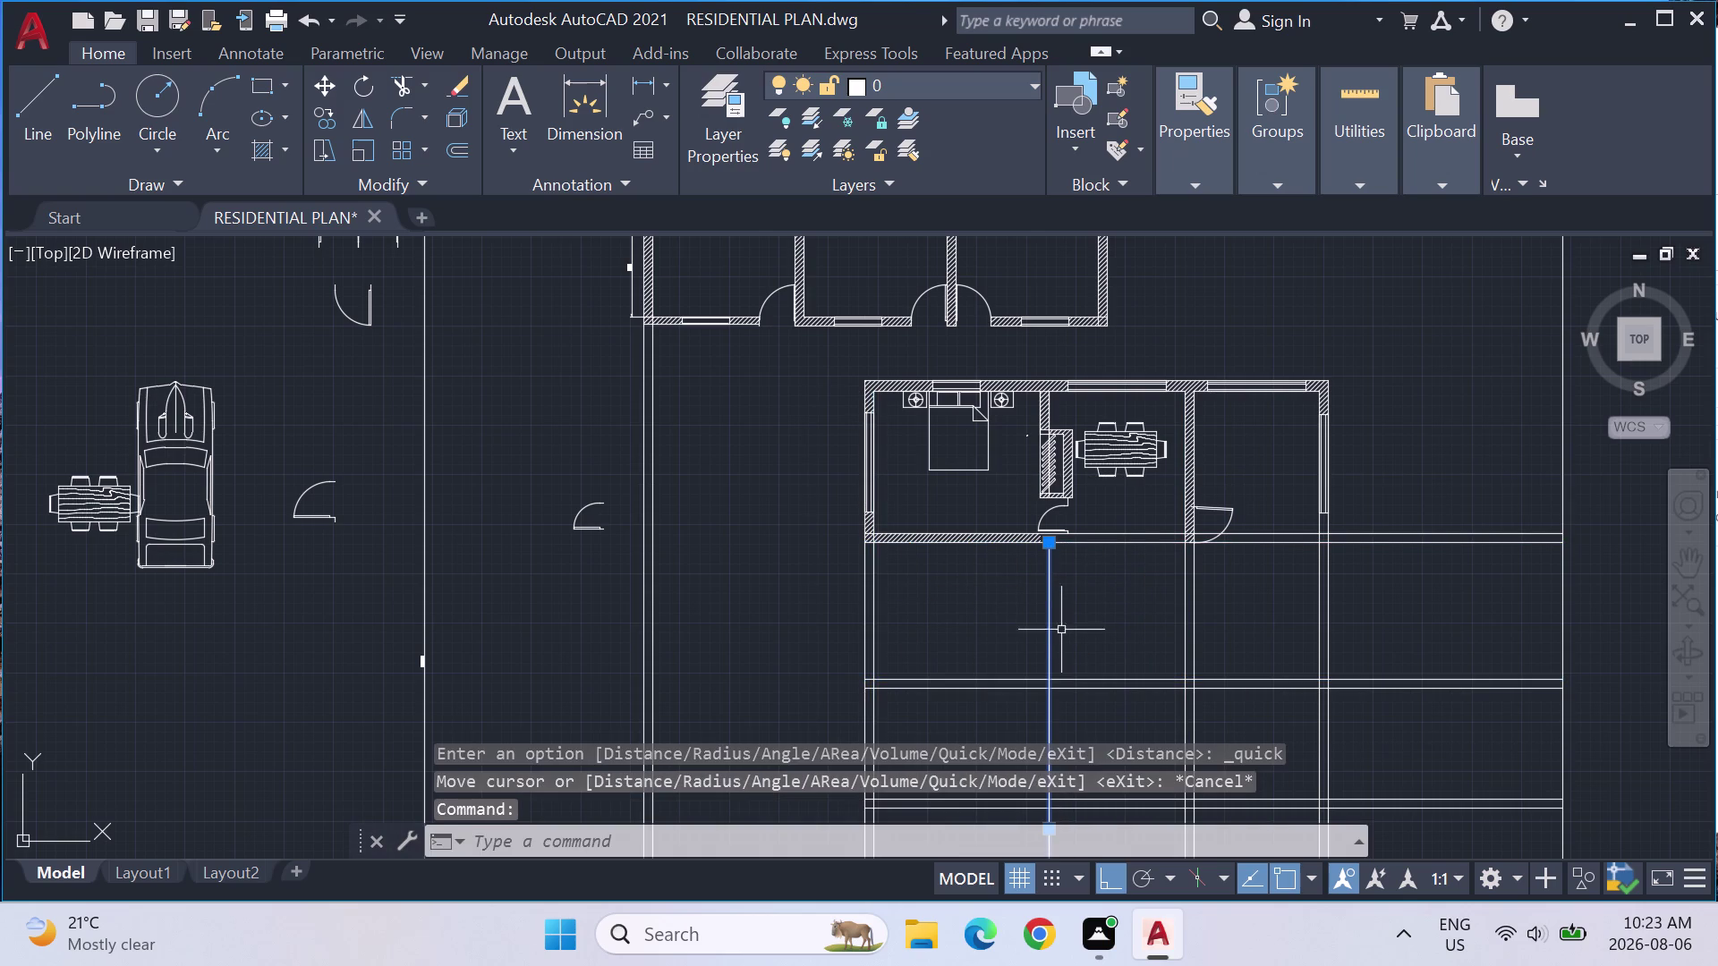
key(Delete)
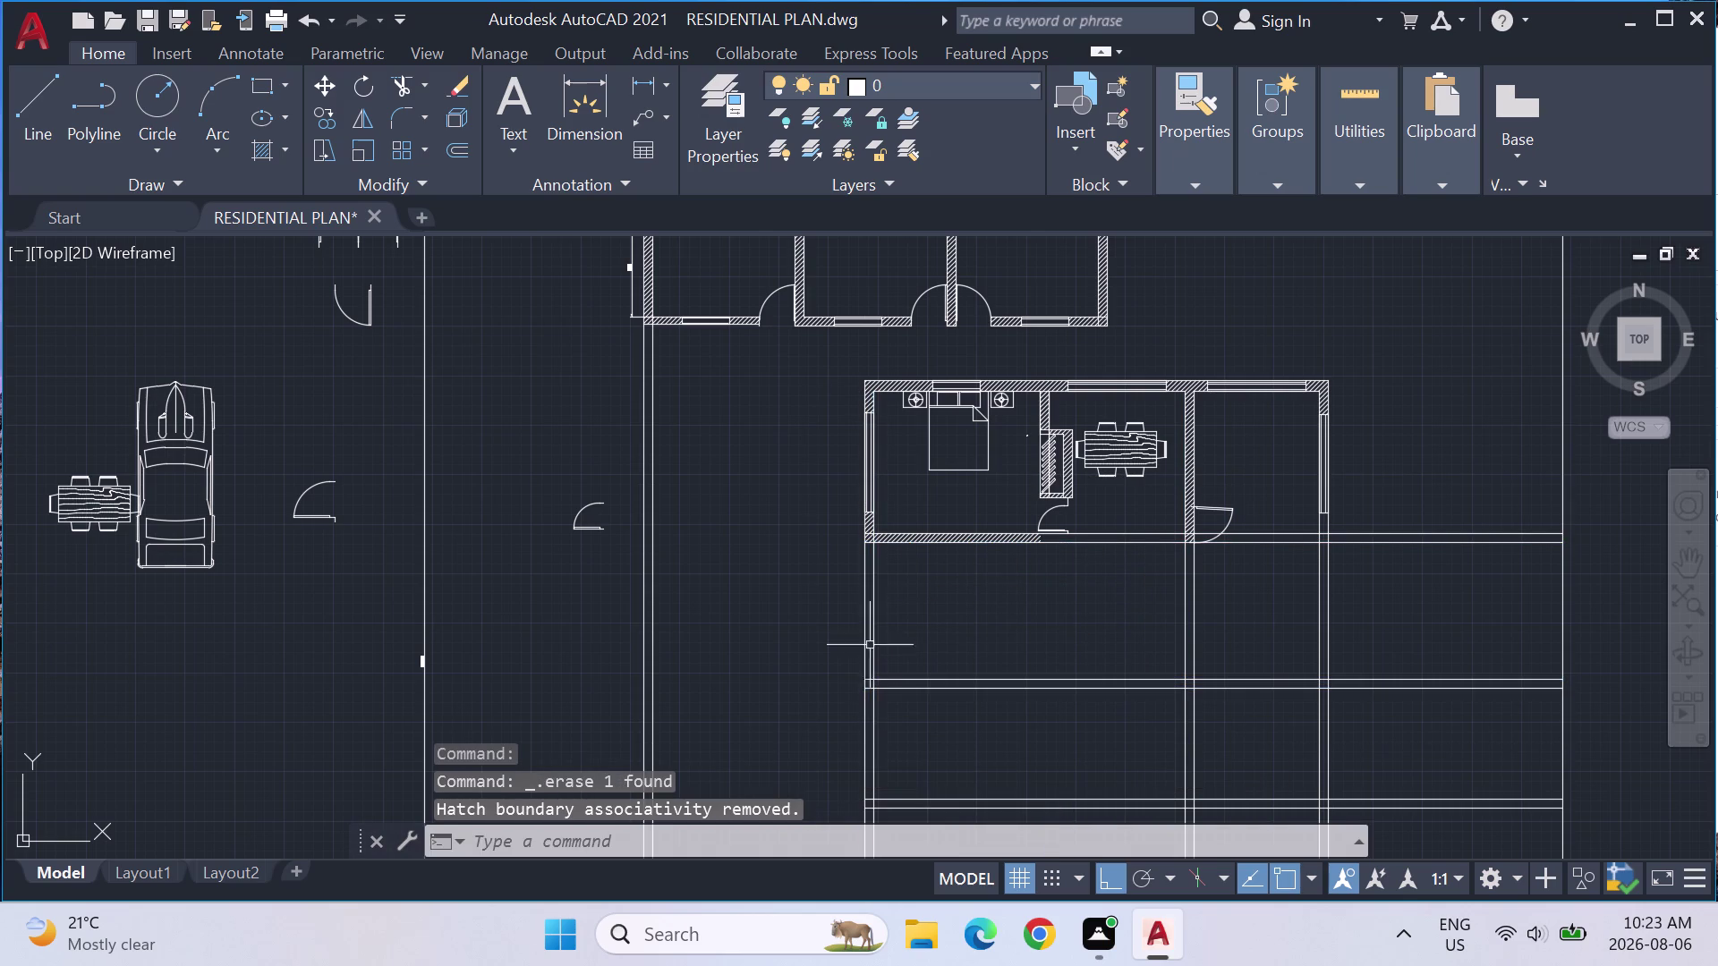
scroll(up, 3)
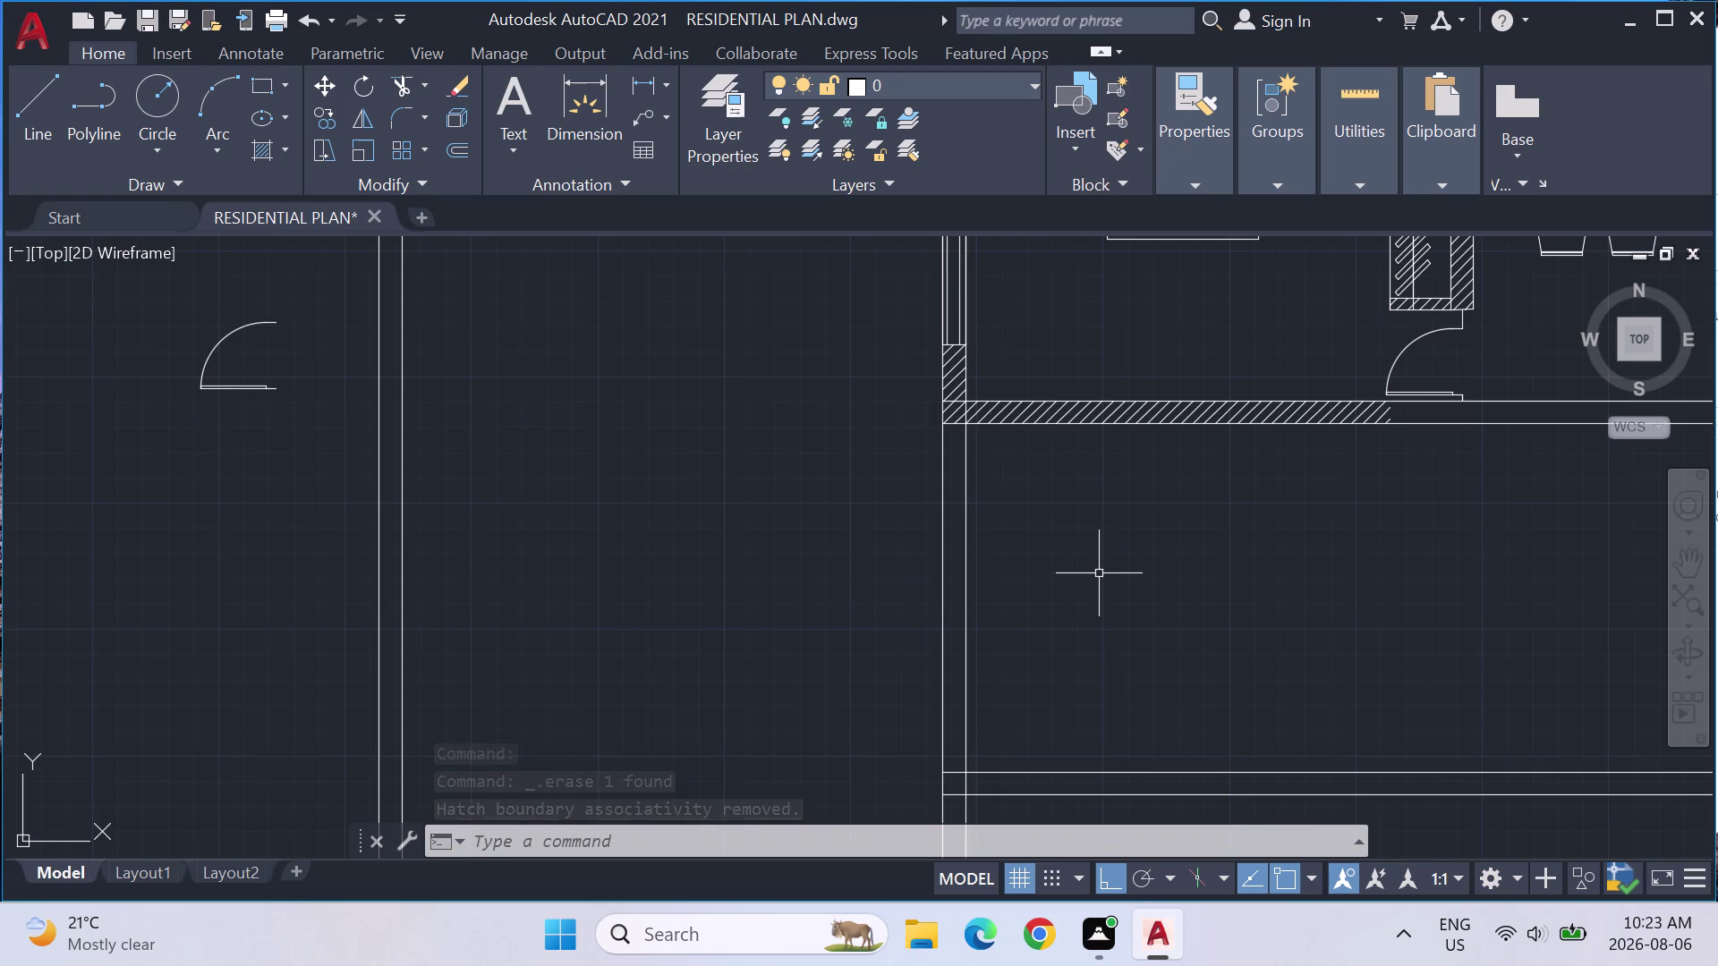
Offset the vertical line below the rooms 12'3" to its right.
text(OFF)
key(Return)
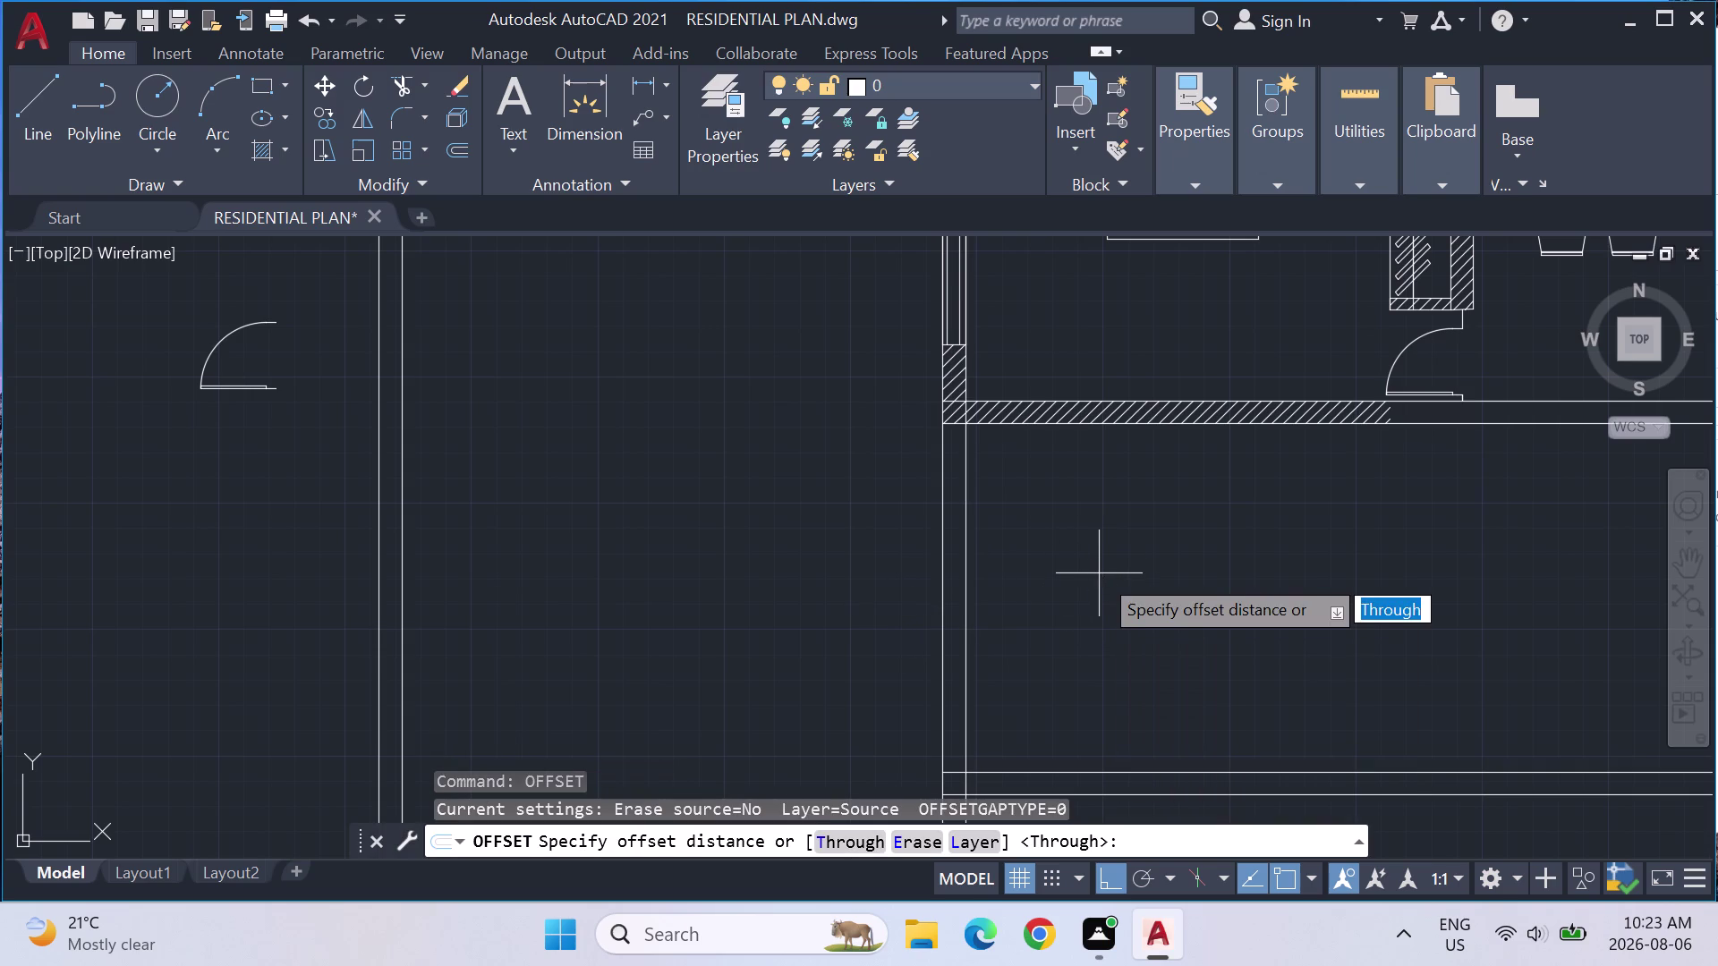
text(1)
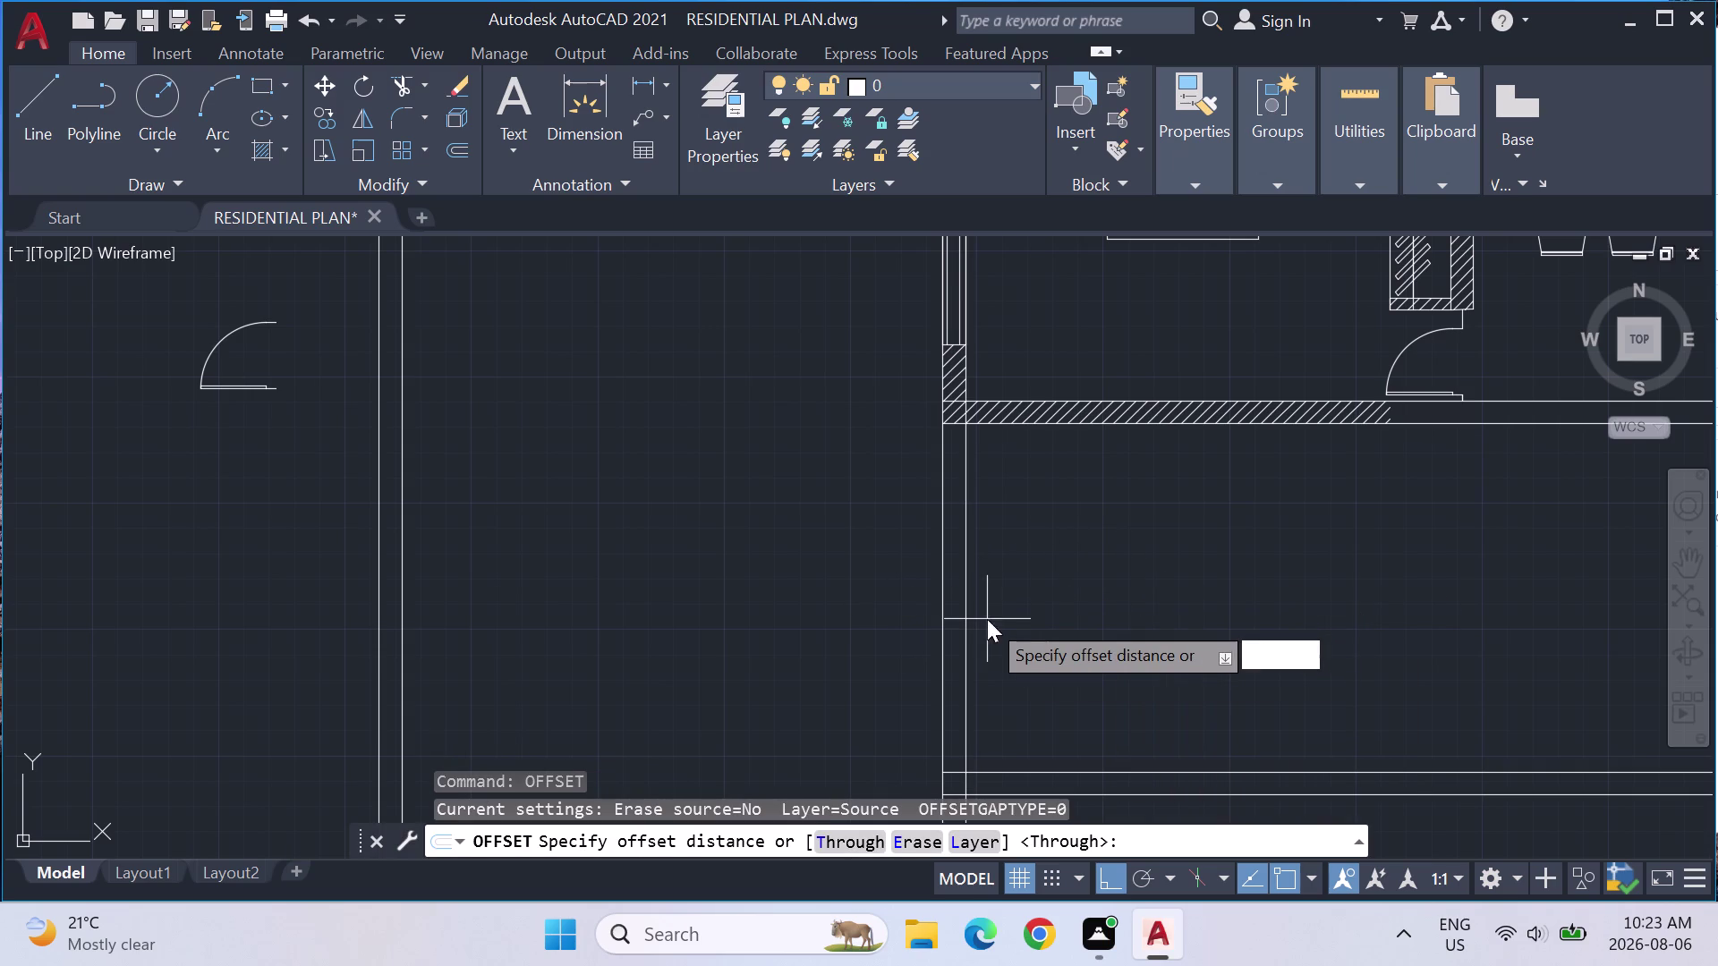
text(2')
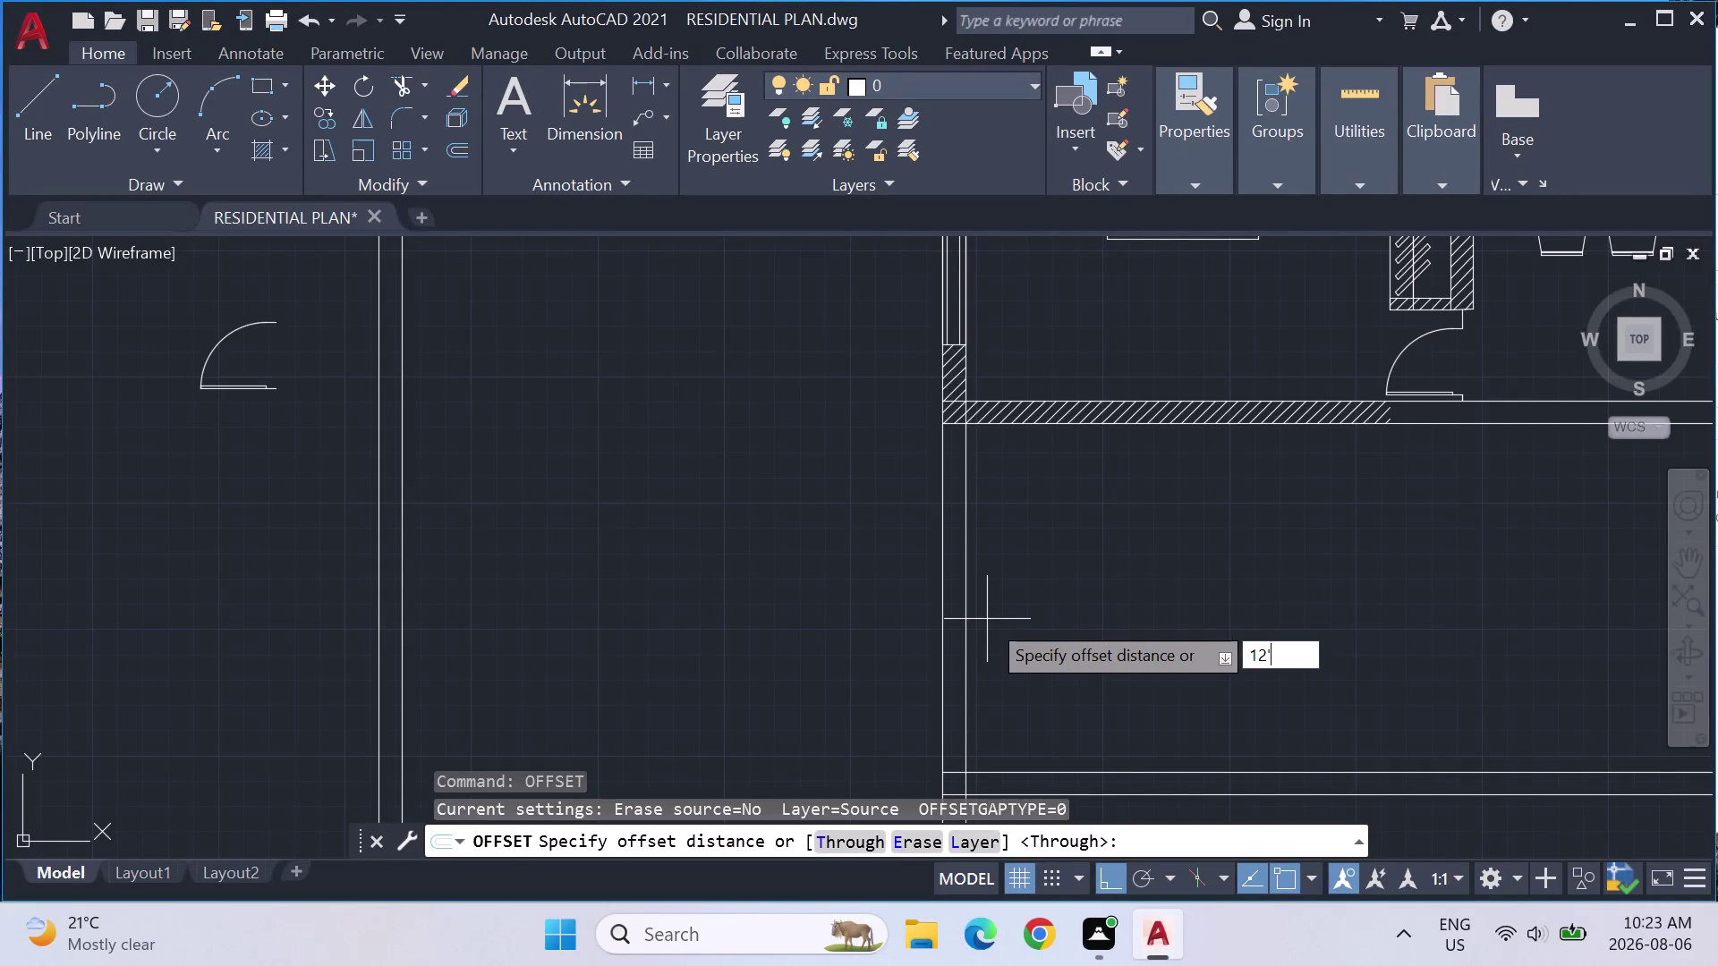
key(3)
key(shift+quotedbl)
key(Return)
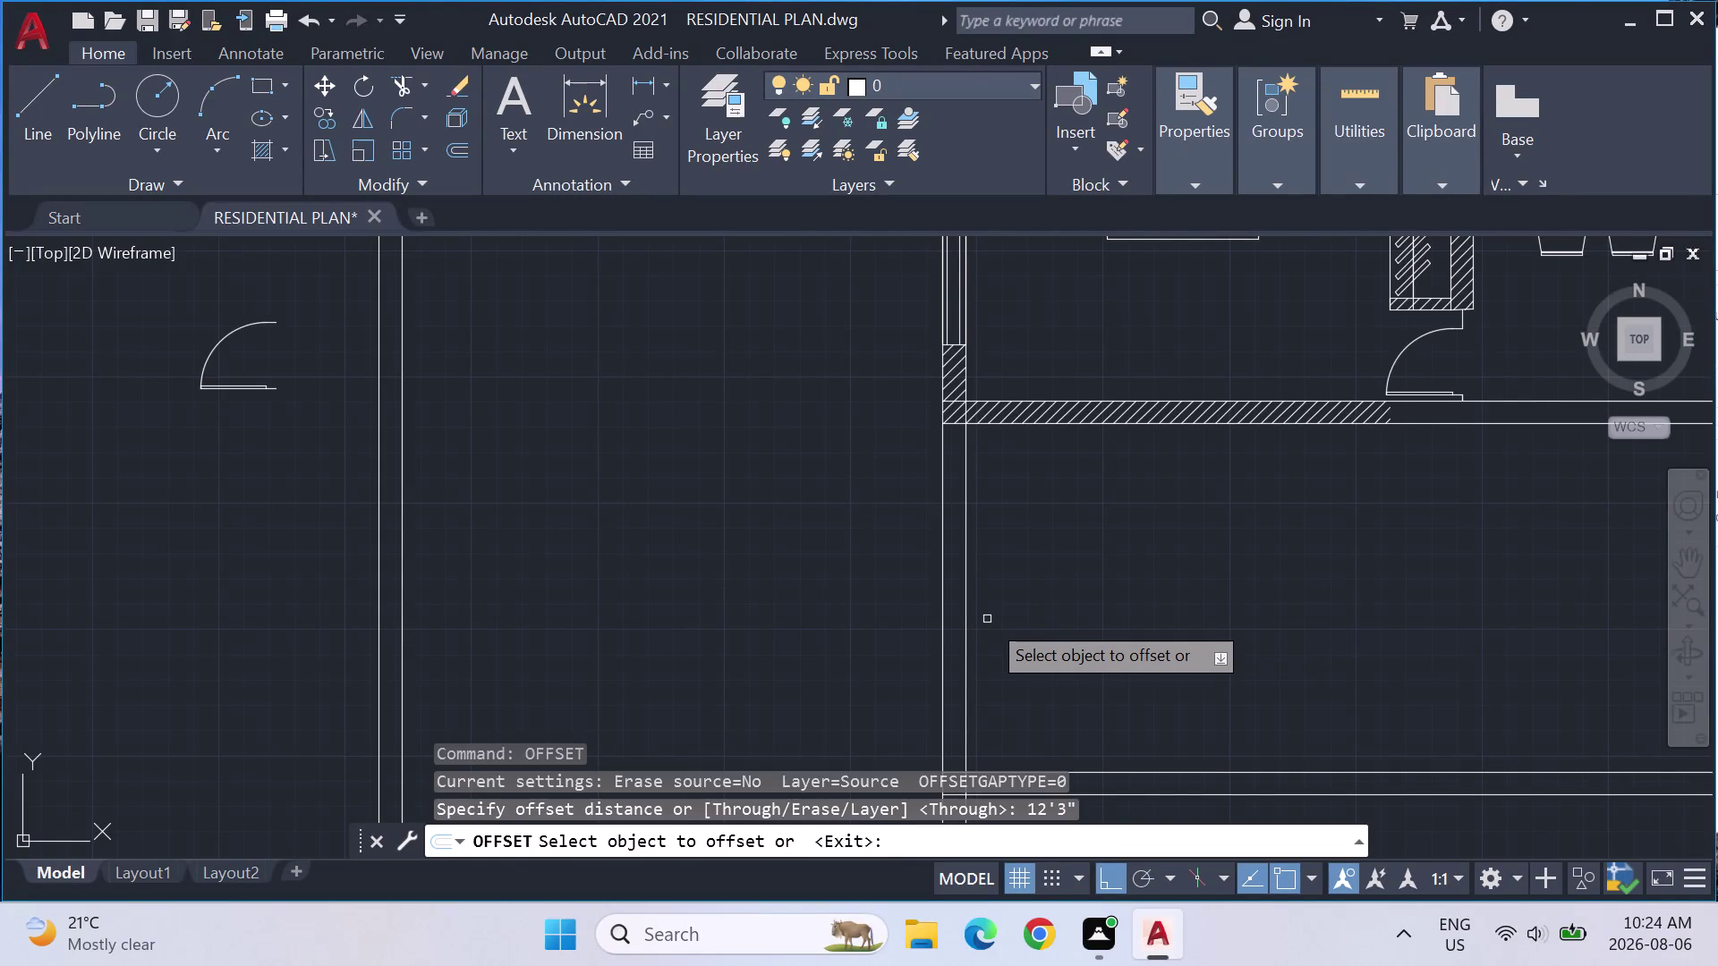
click(962, 601)
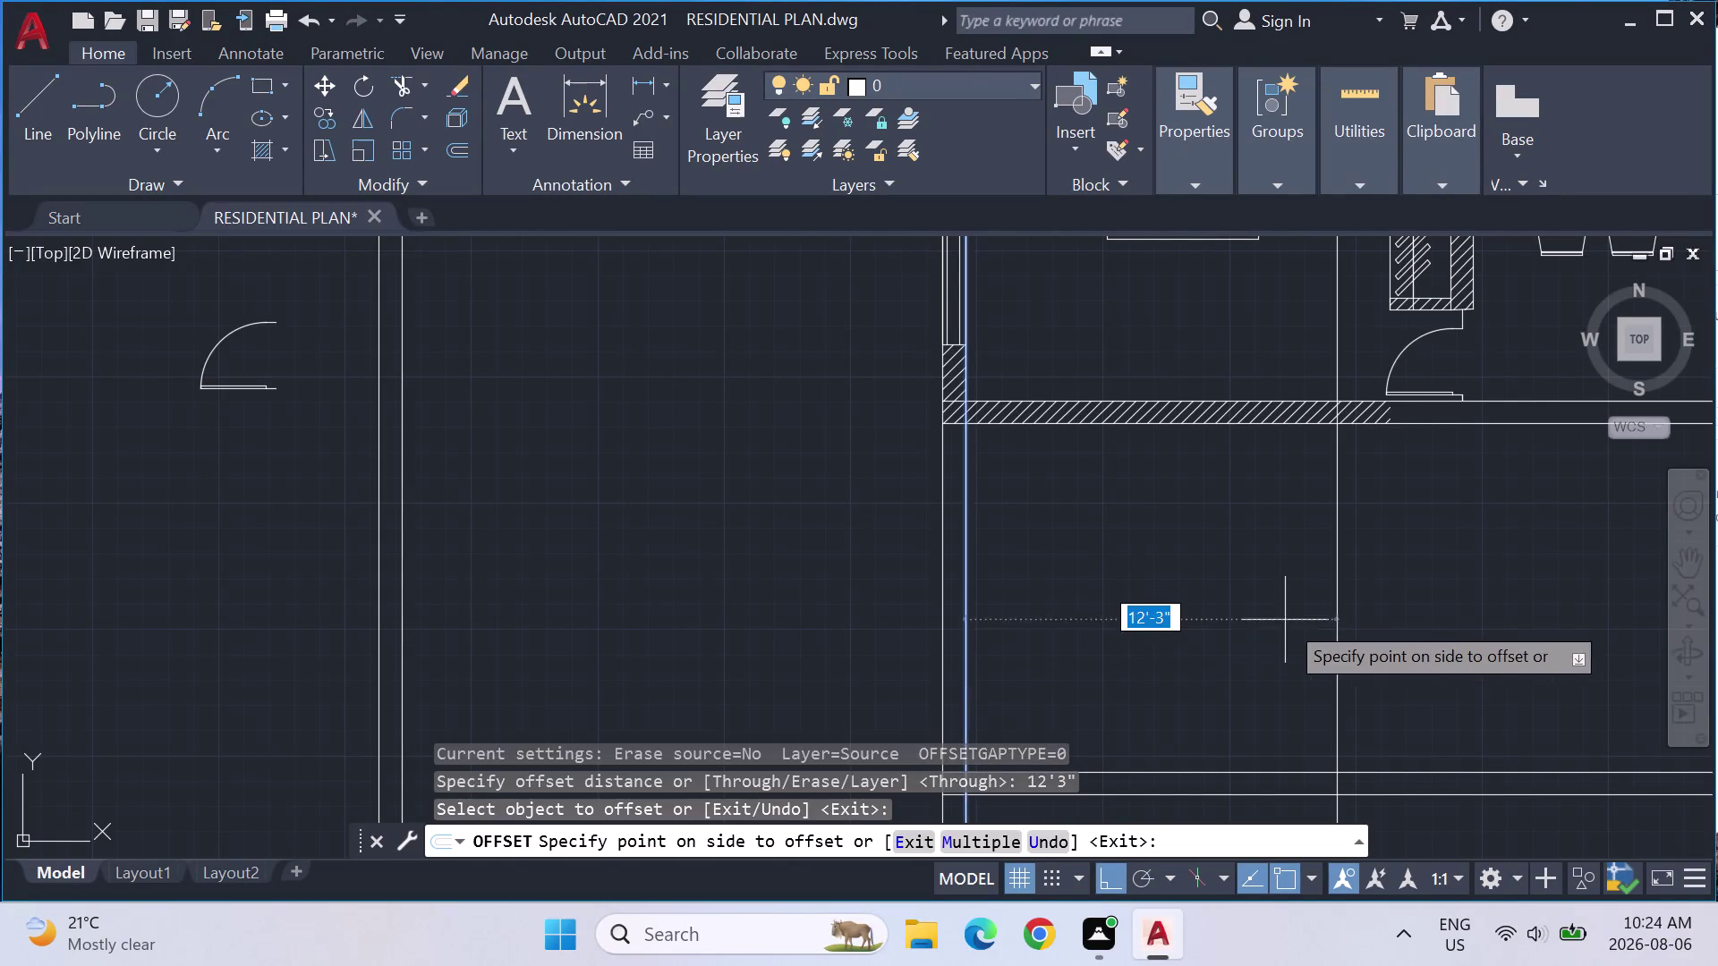
click(1315, 625)
scroll(down, 3)
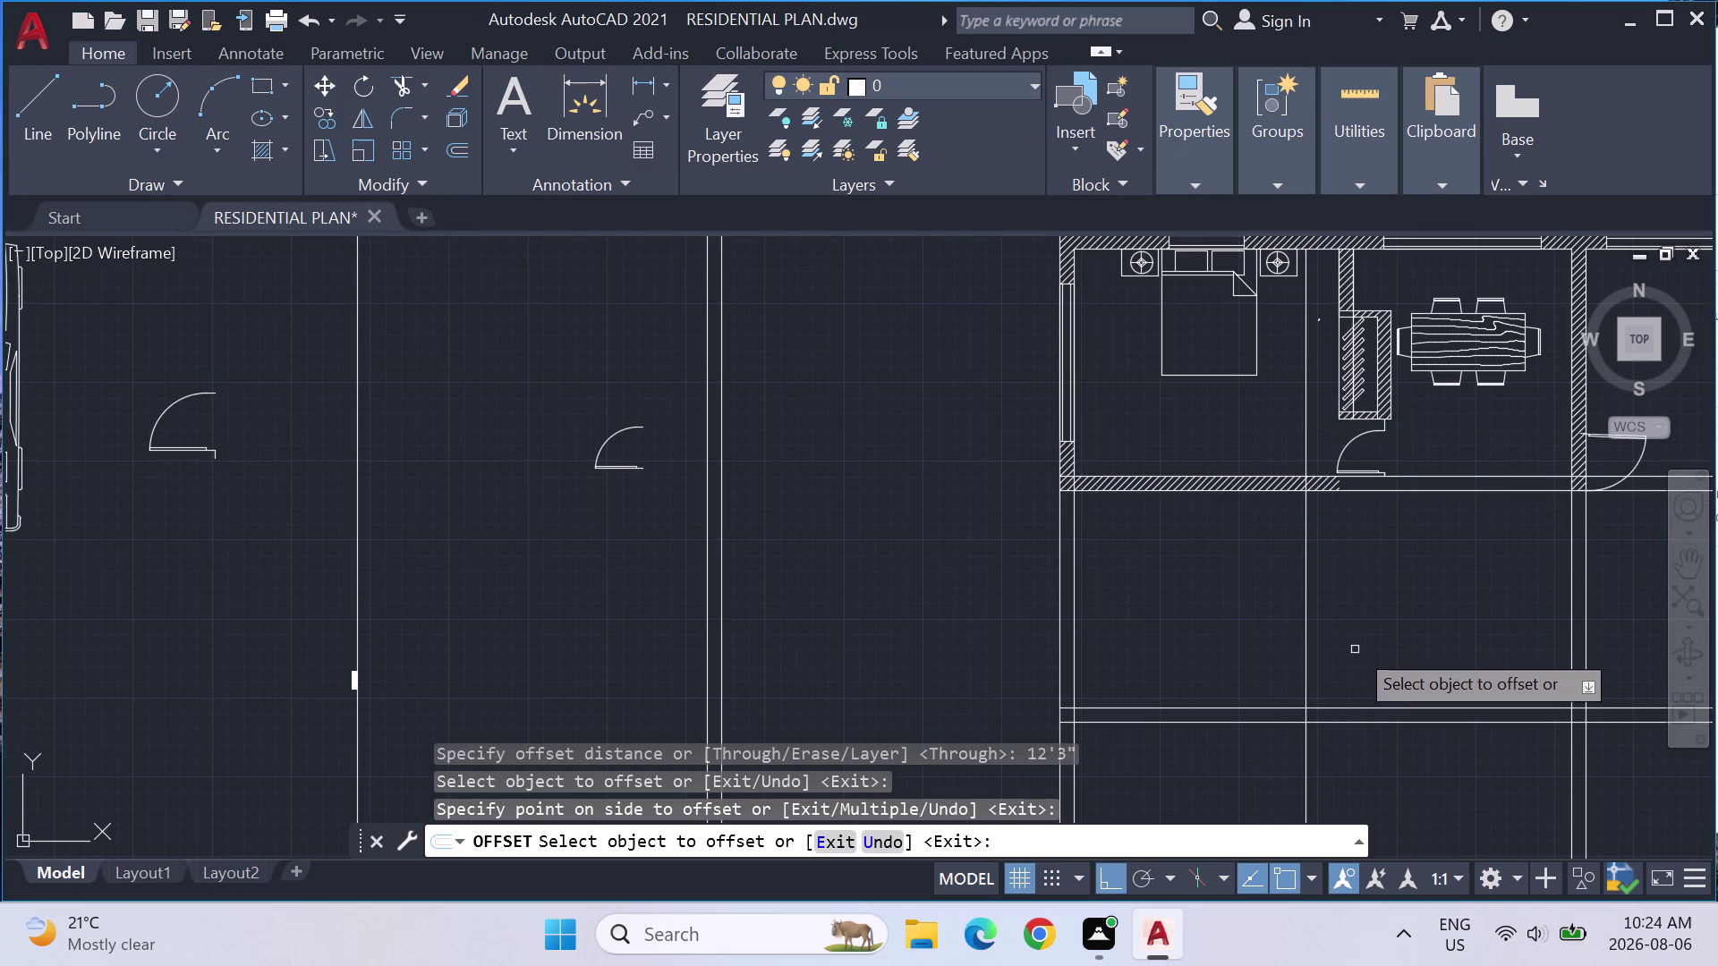
key(Escape)
key(Escape)
key(Escape)
Trim the new offset line at the bedroom, the lower wall, and the lower cross lines.
text(TRIM)
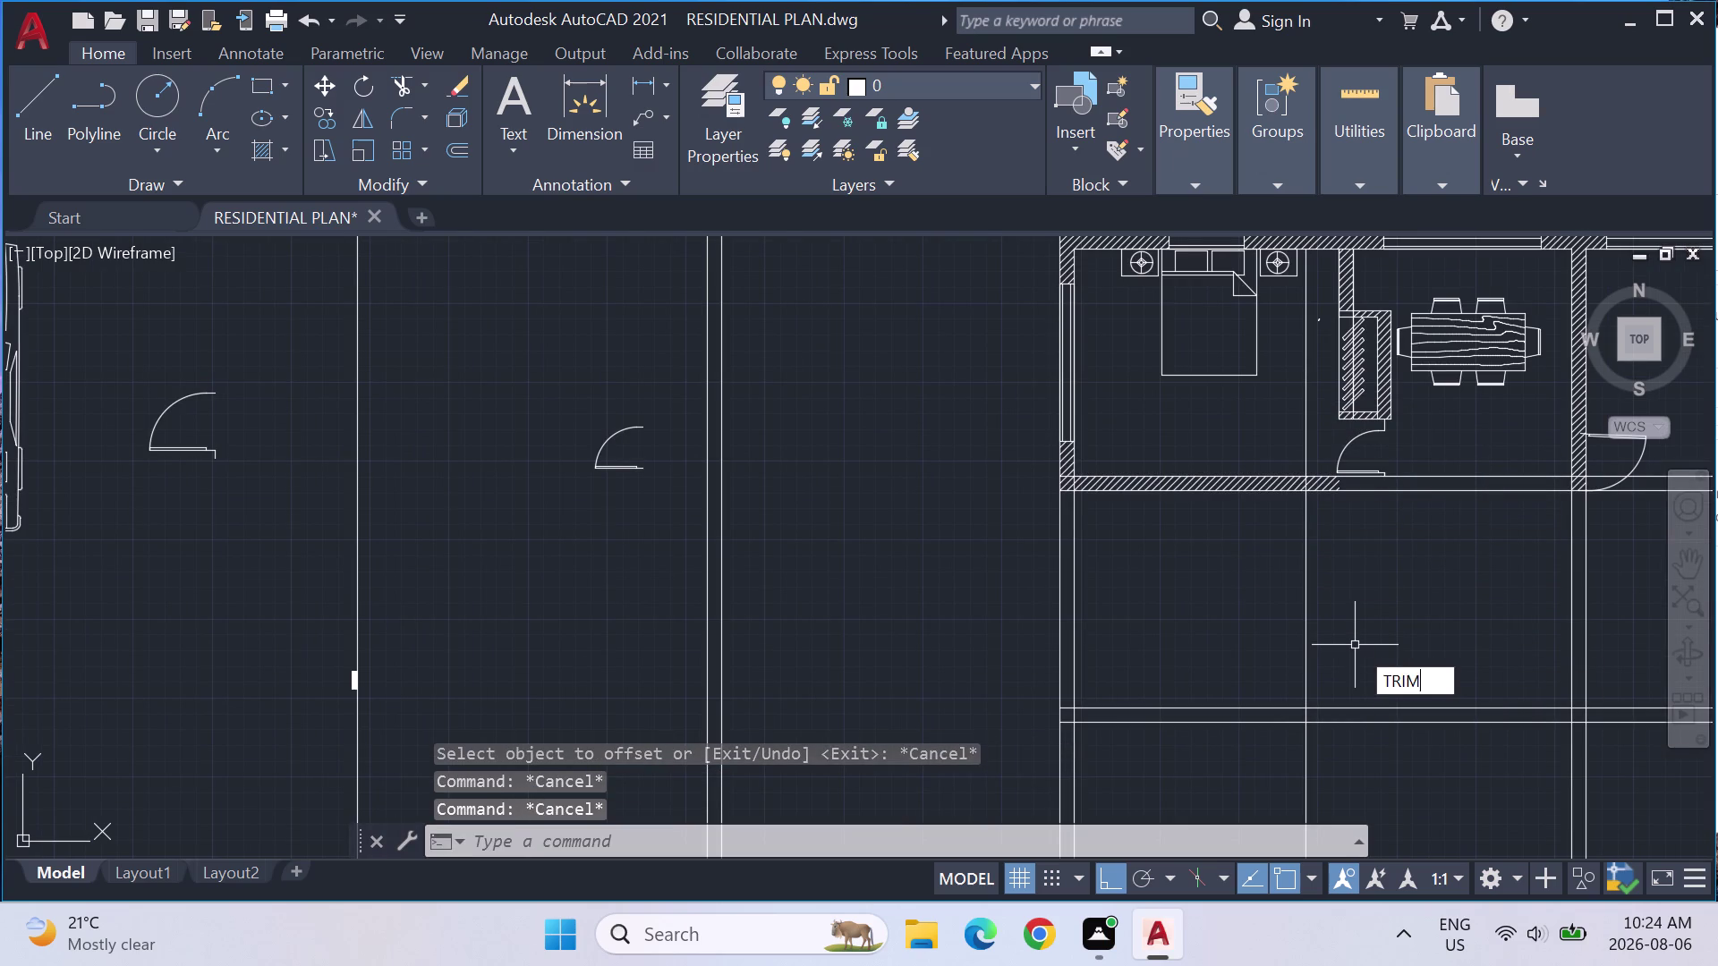
key(Return)
click(1302, 429)
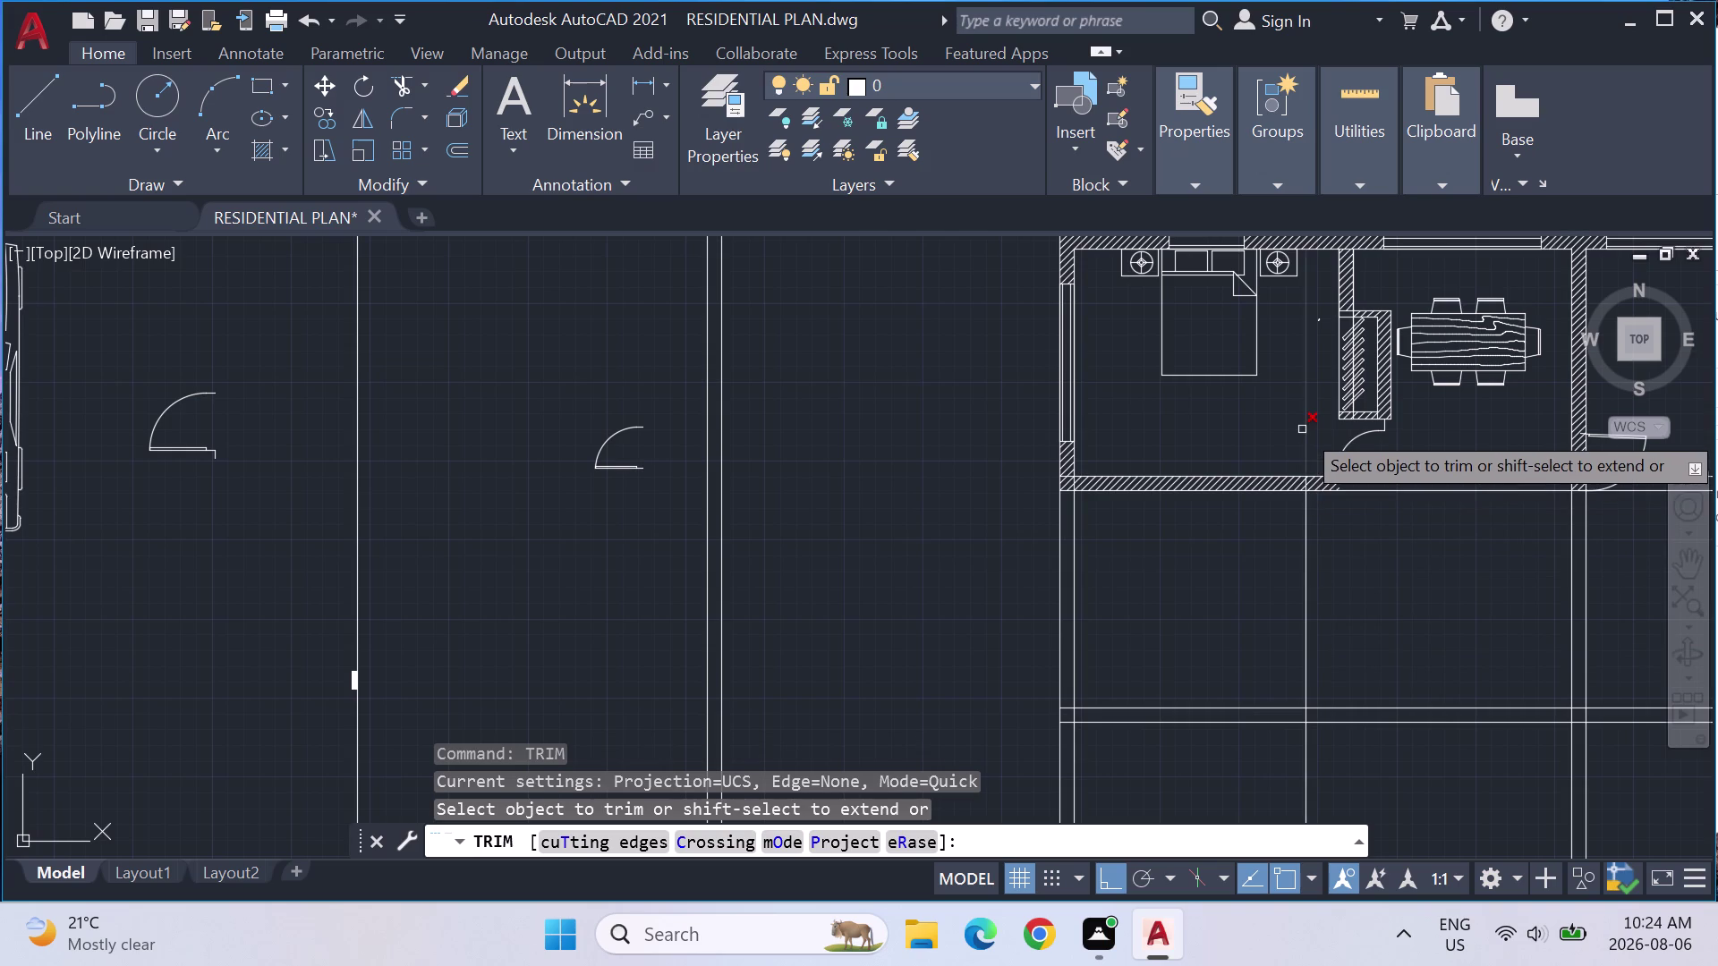
click(1304, 485)
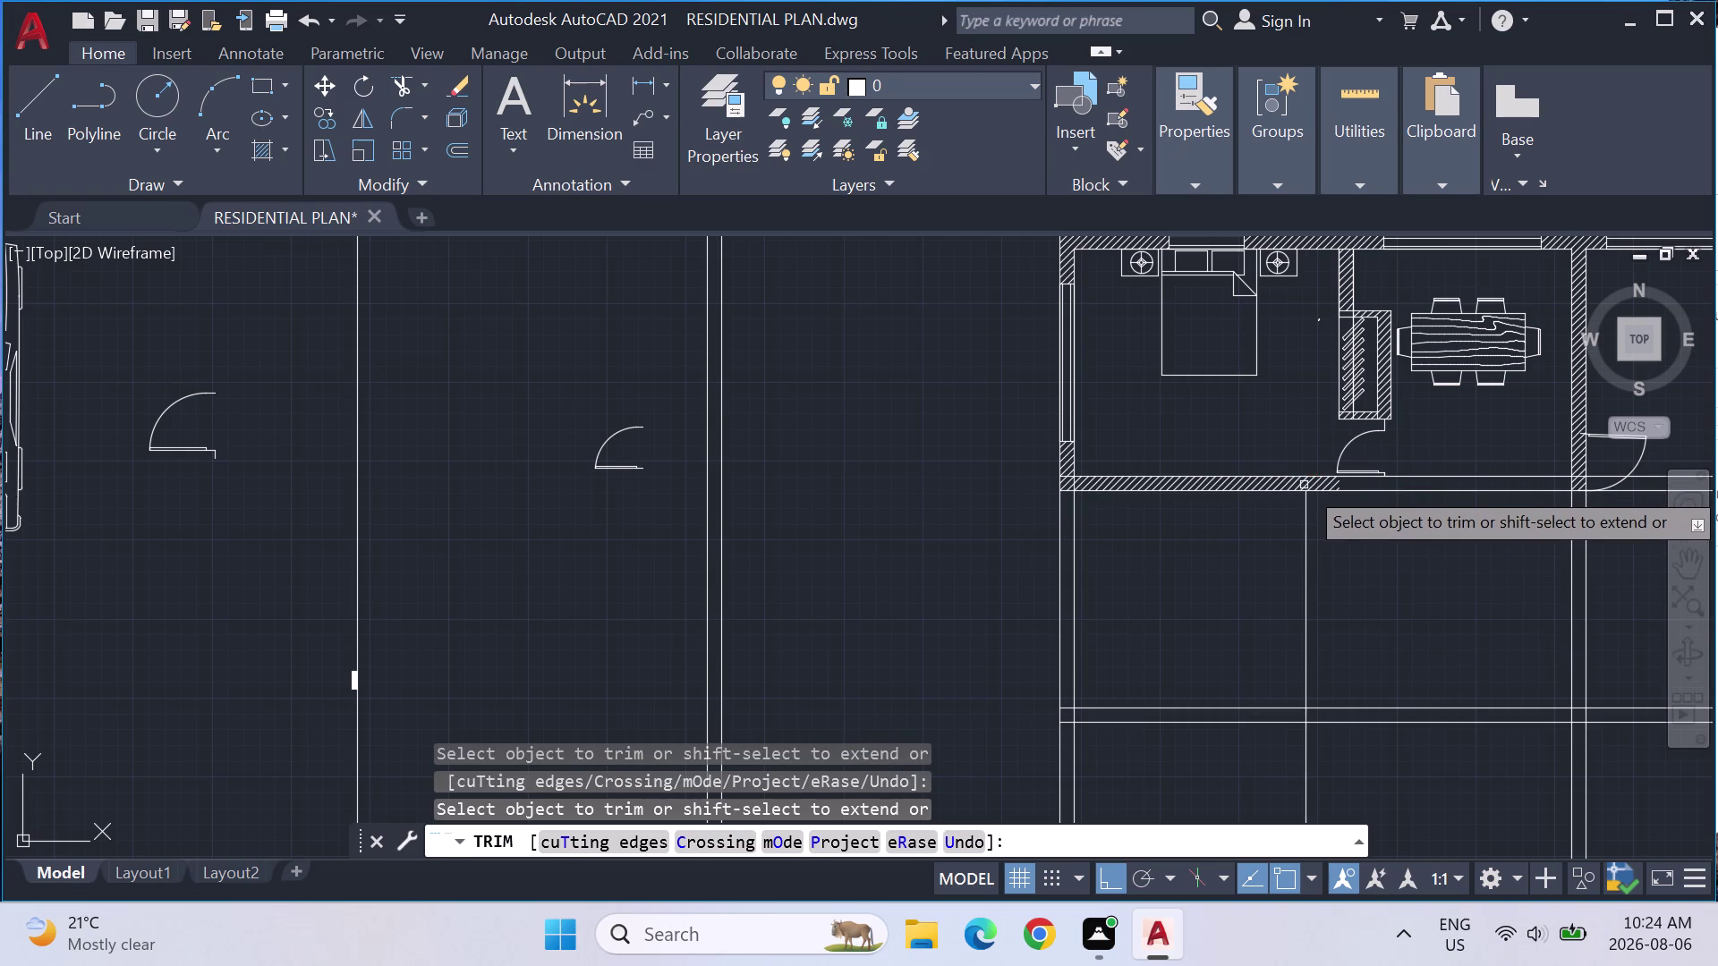
click(1307, 720)
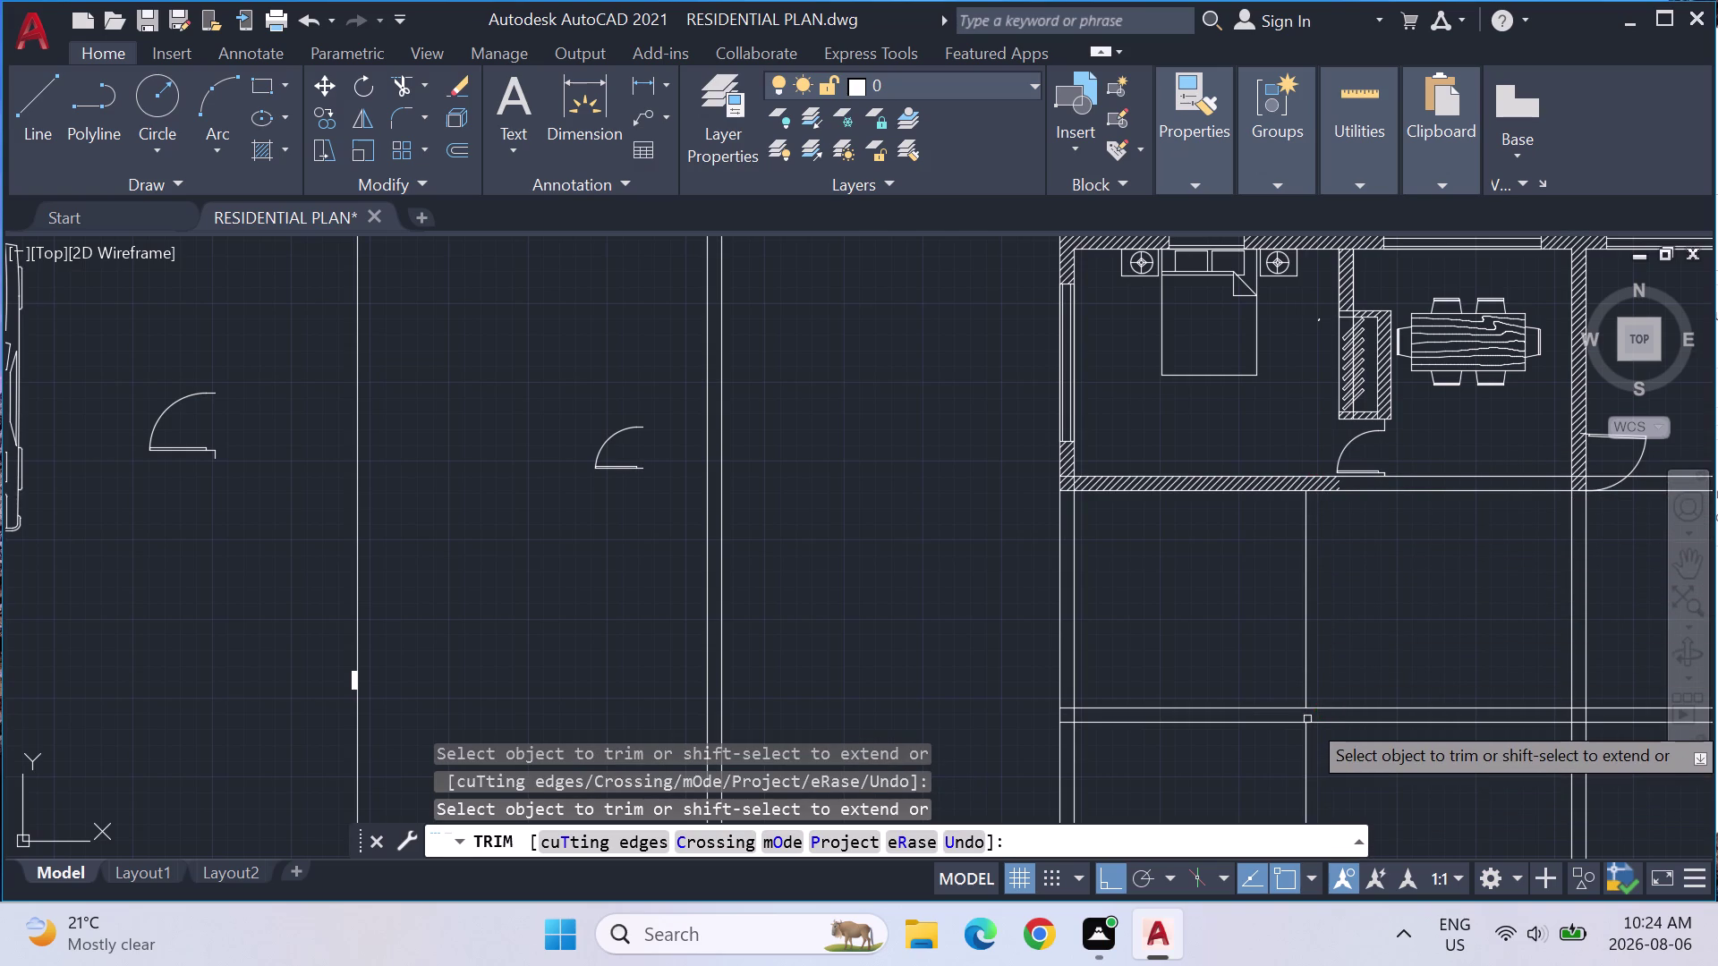
click(1308, 746)
scroll(down, 3)
middle_drag(1378, 804, 1341, 661)
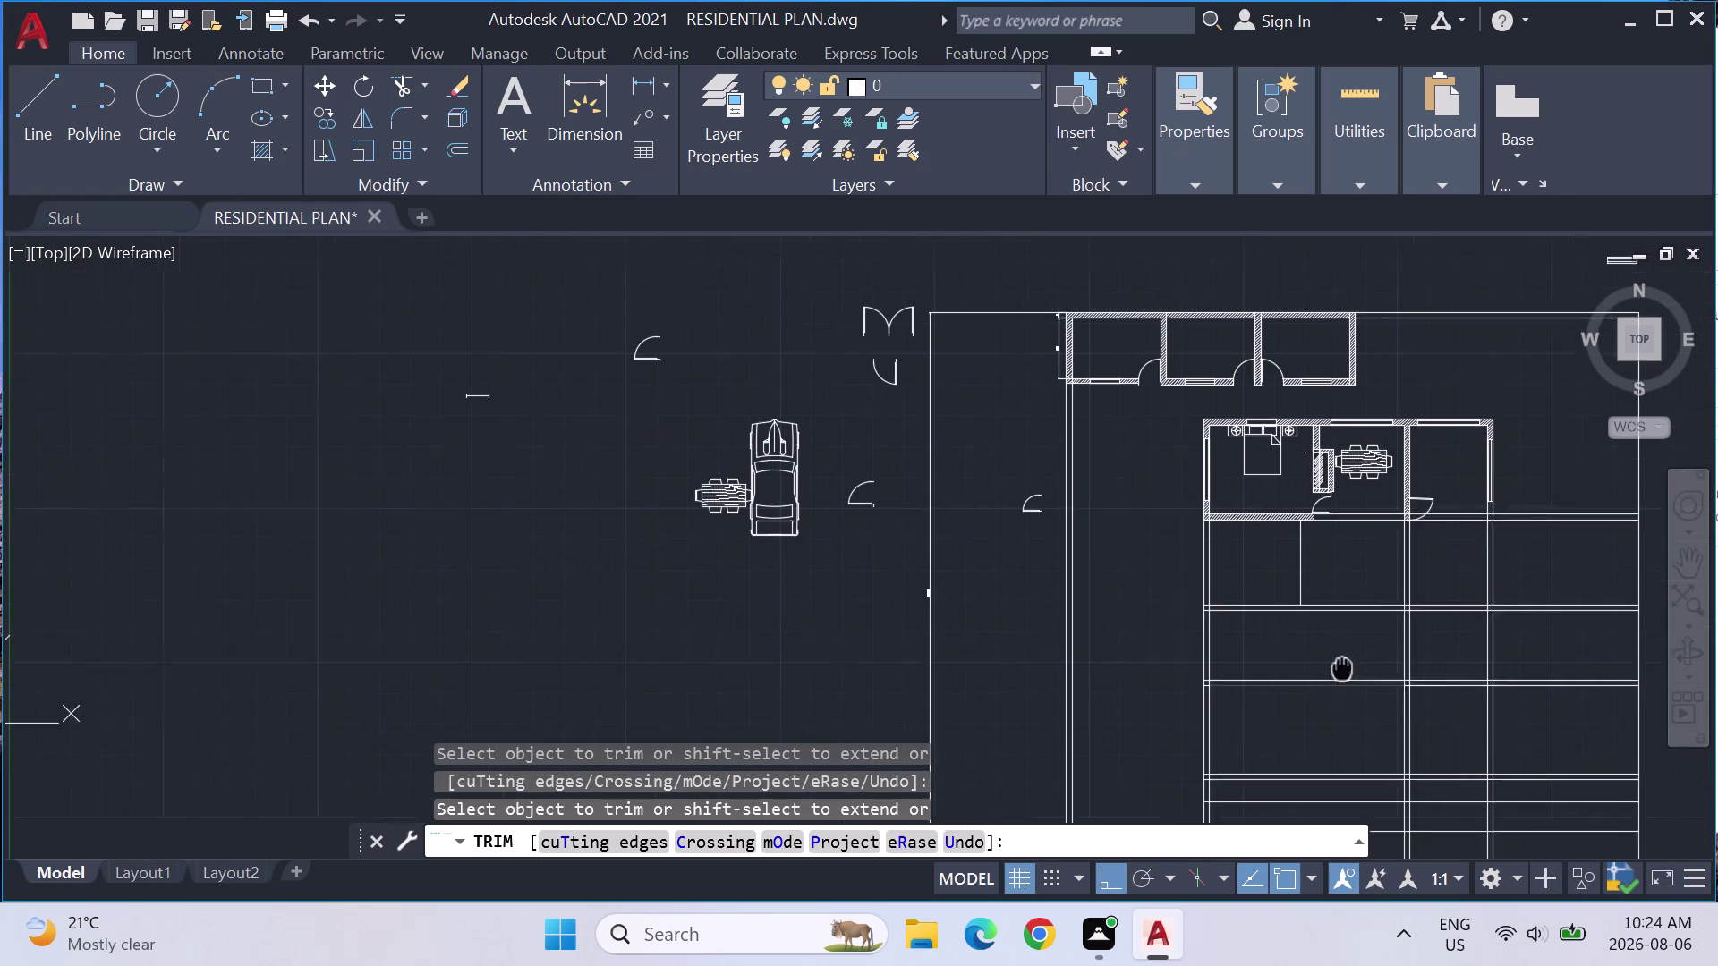
middle_drag(1342, 662, 1338, 636)
scroll(up, 3)
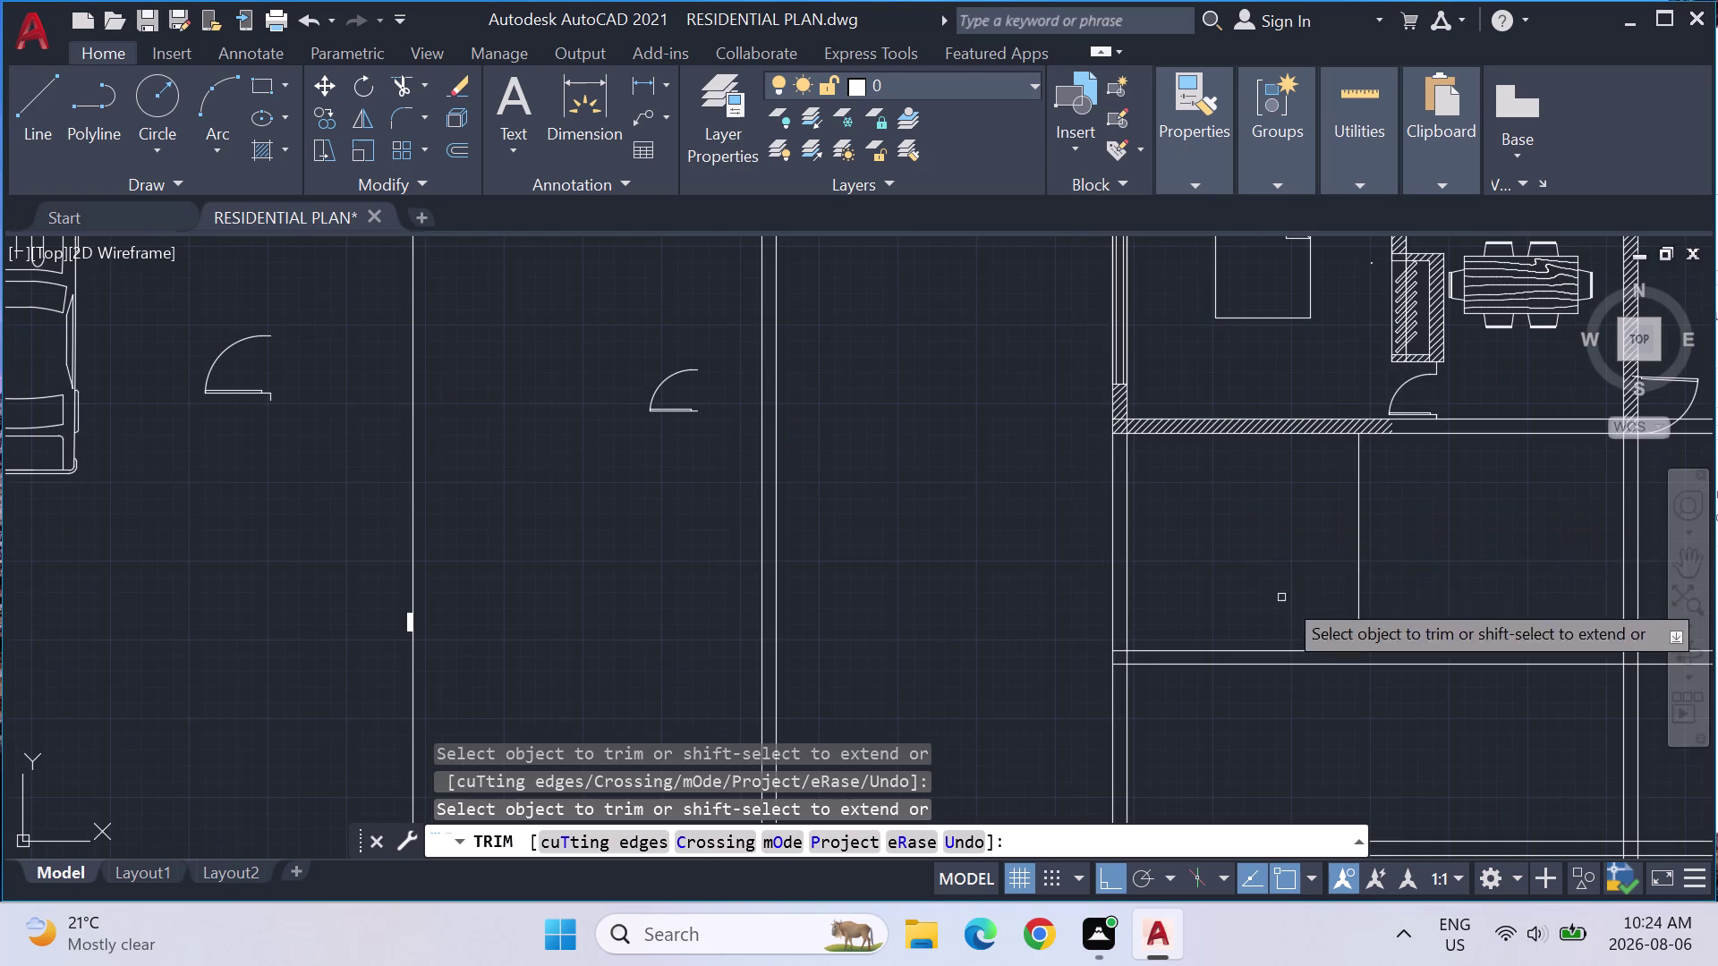
key(Escape)
key(Escape)
key(Escape)
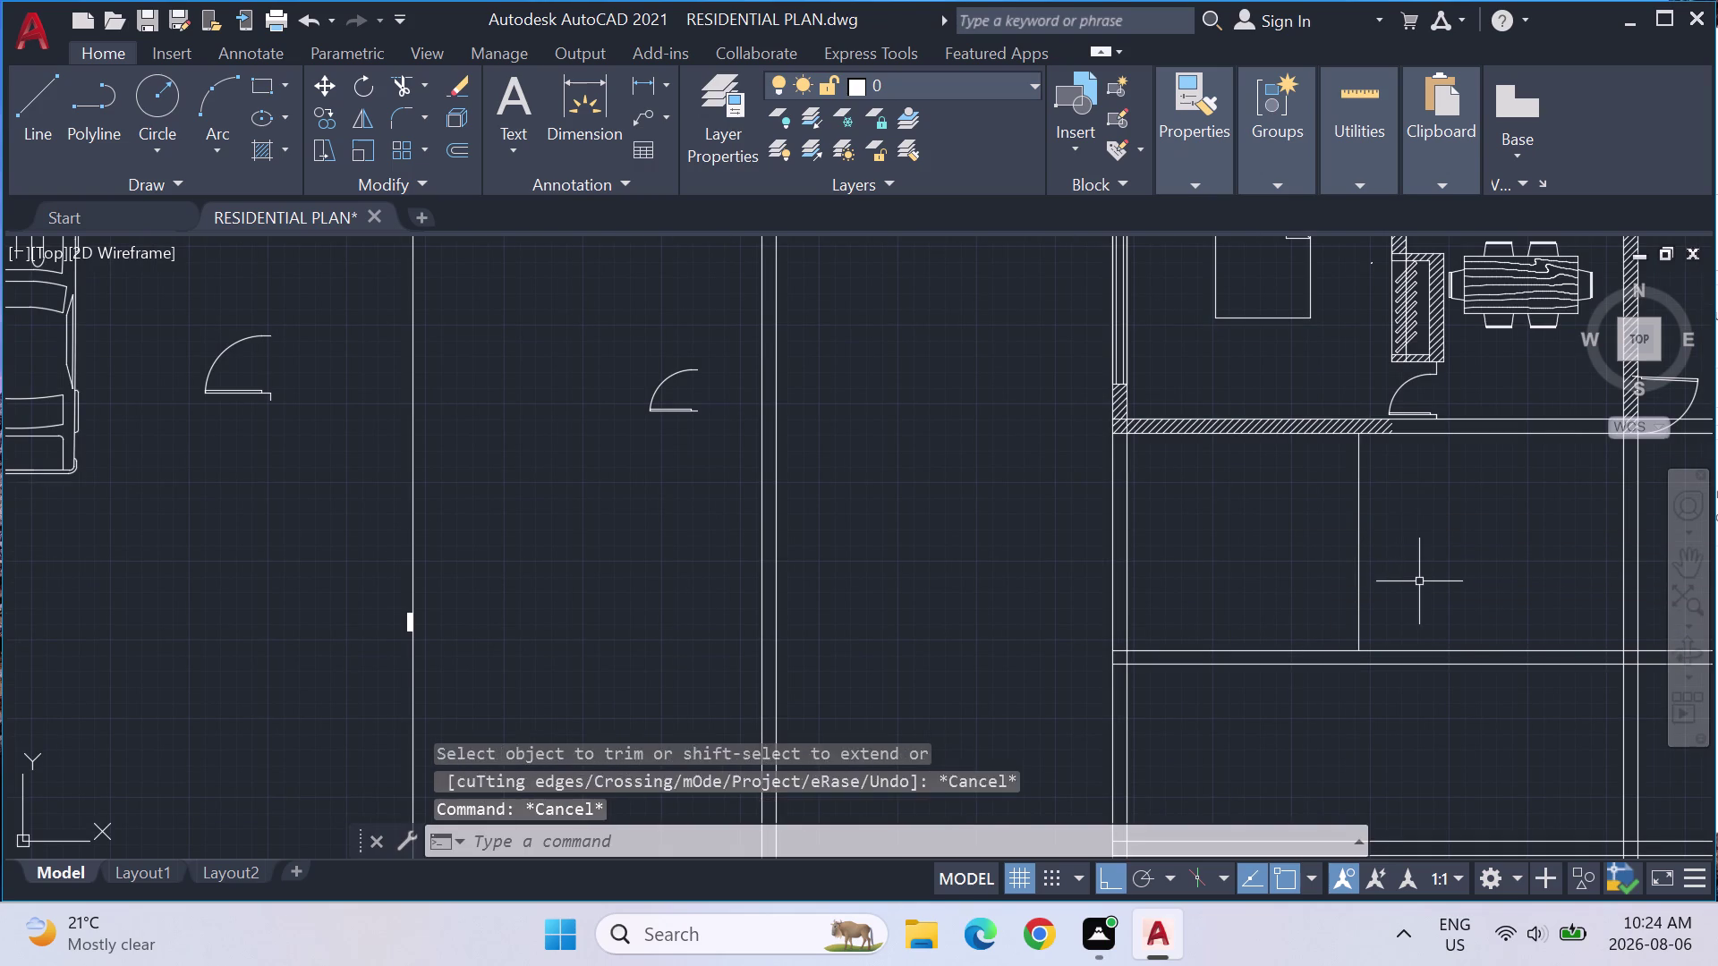
key(Escape)
Offset the vertical wall line 9" to its right.
text(OFF)
key(Return)
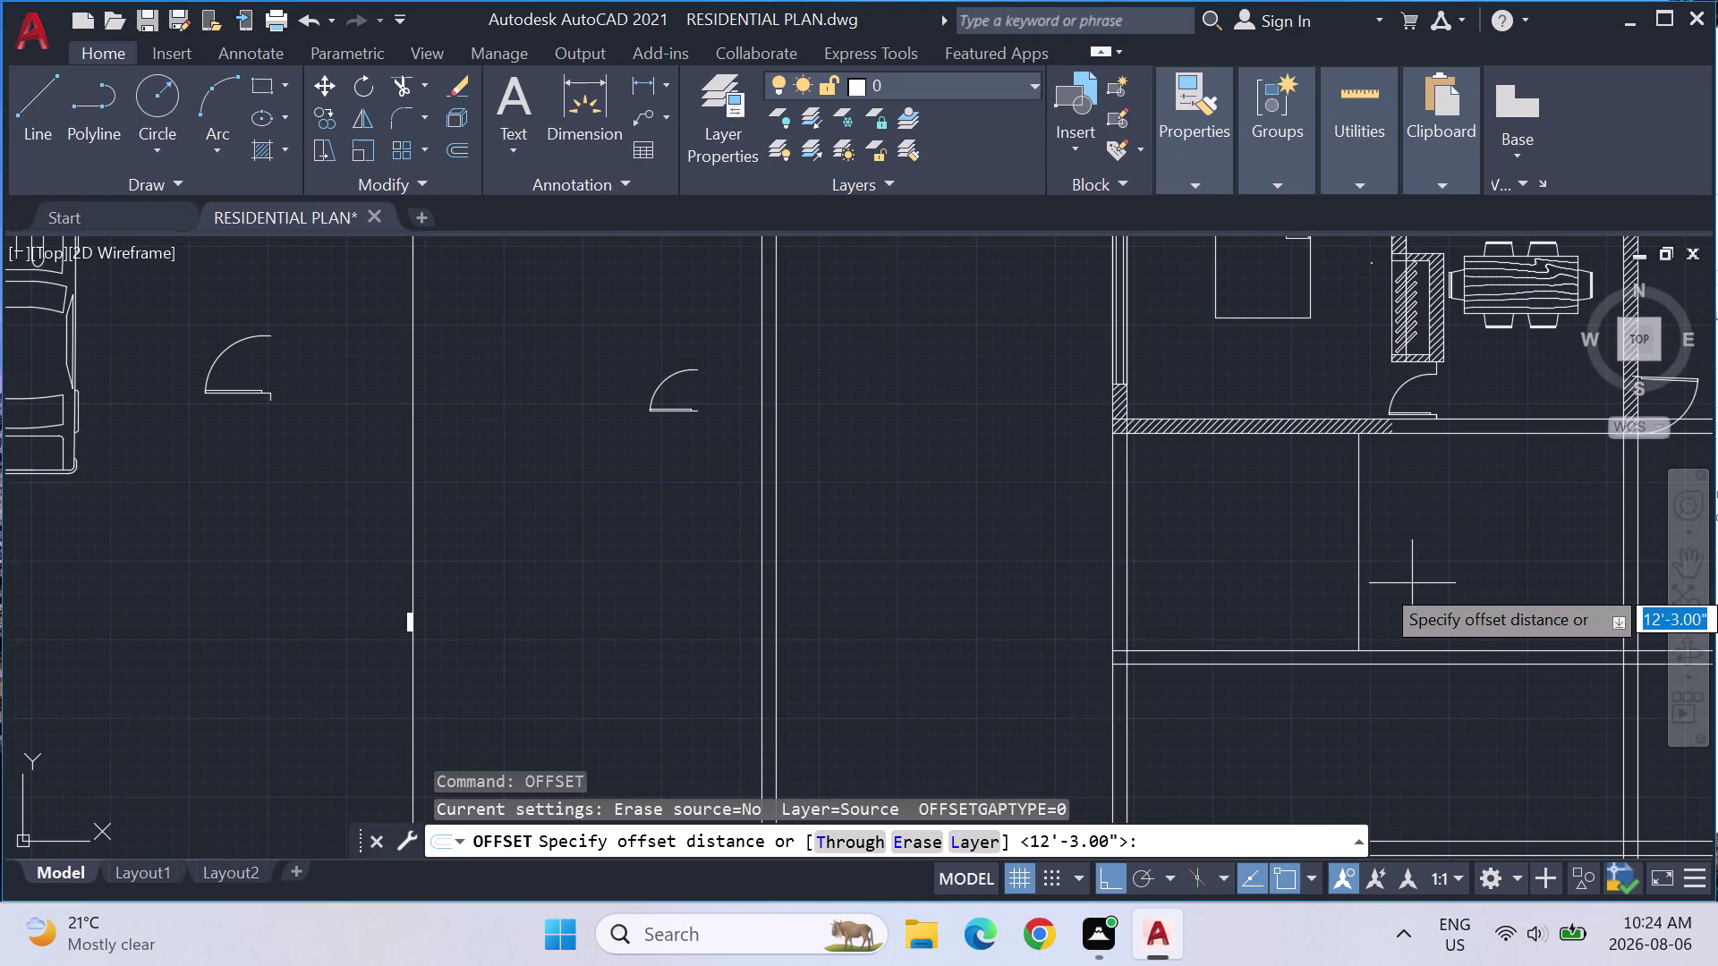
text(9")
key(Return)
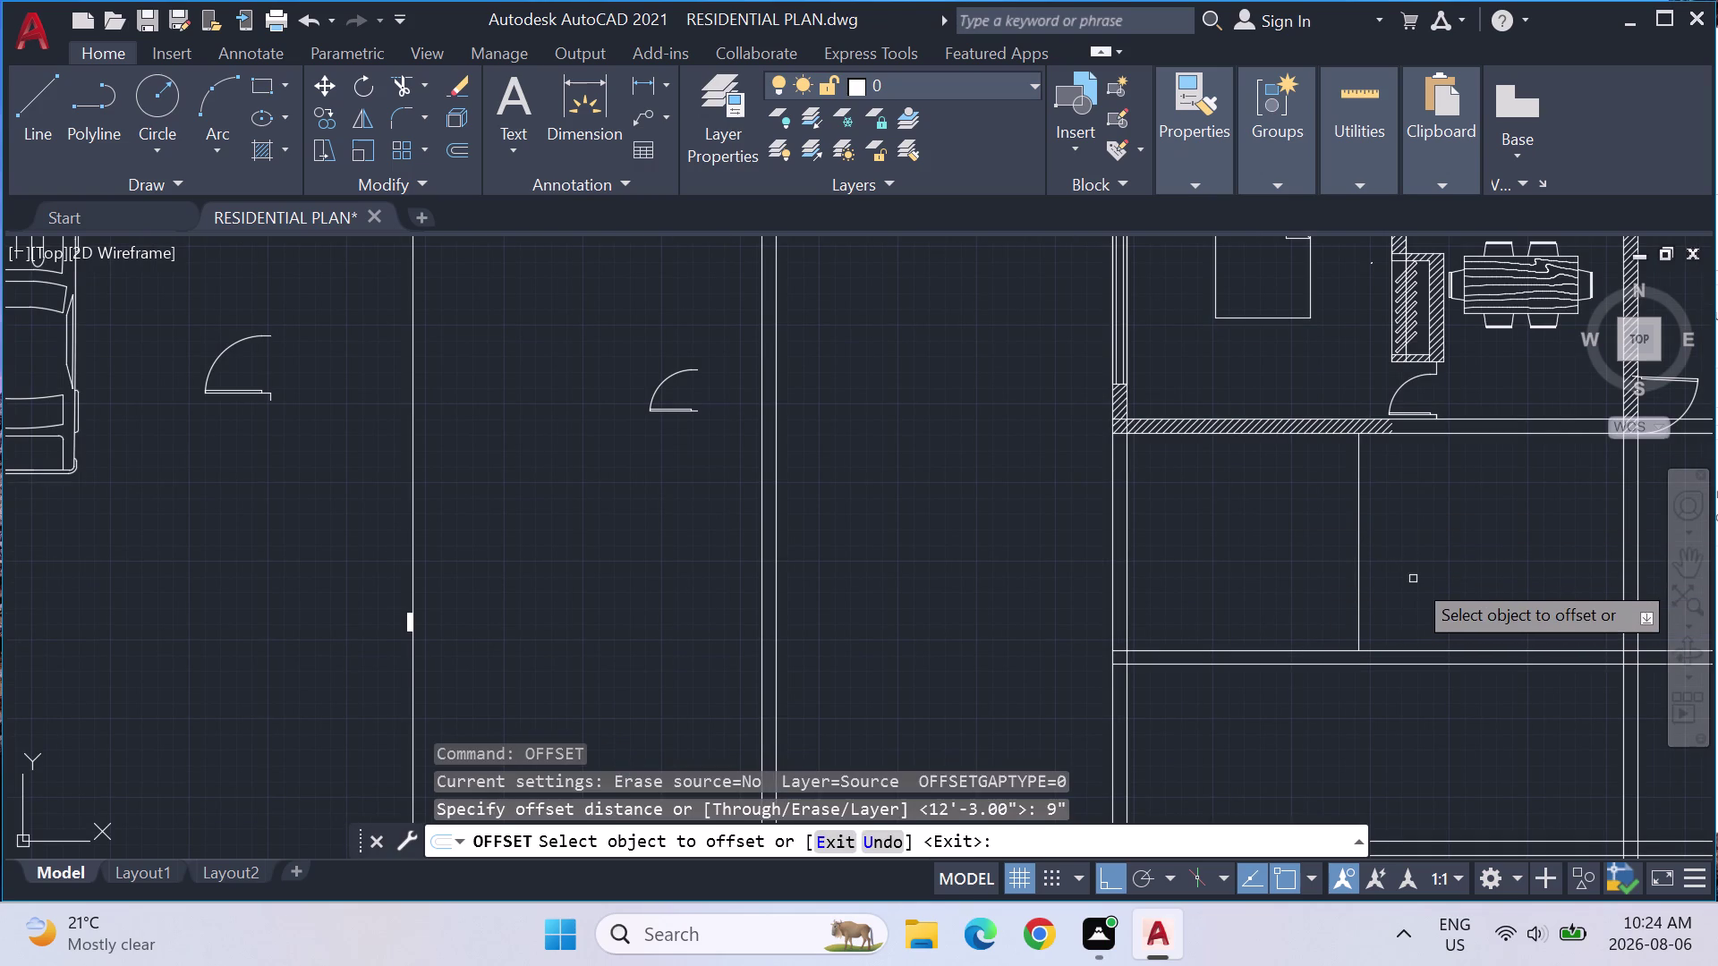
click(1357, 563)
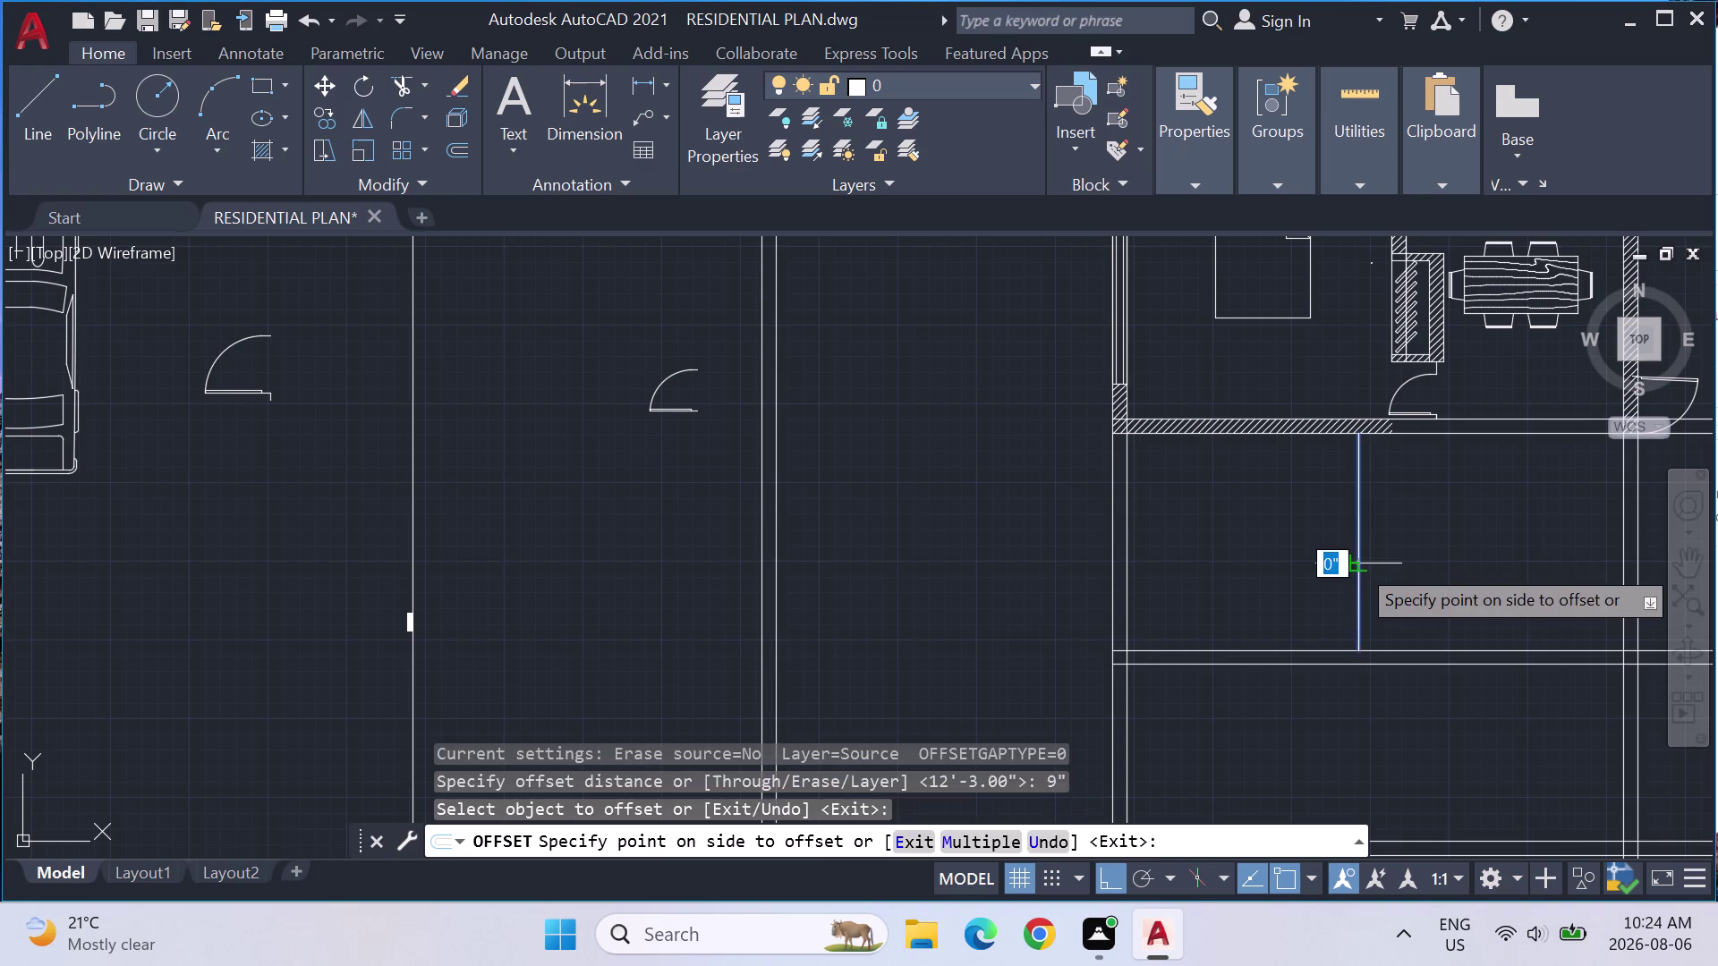
click(1382, 549)
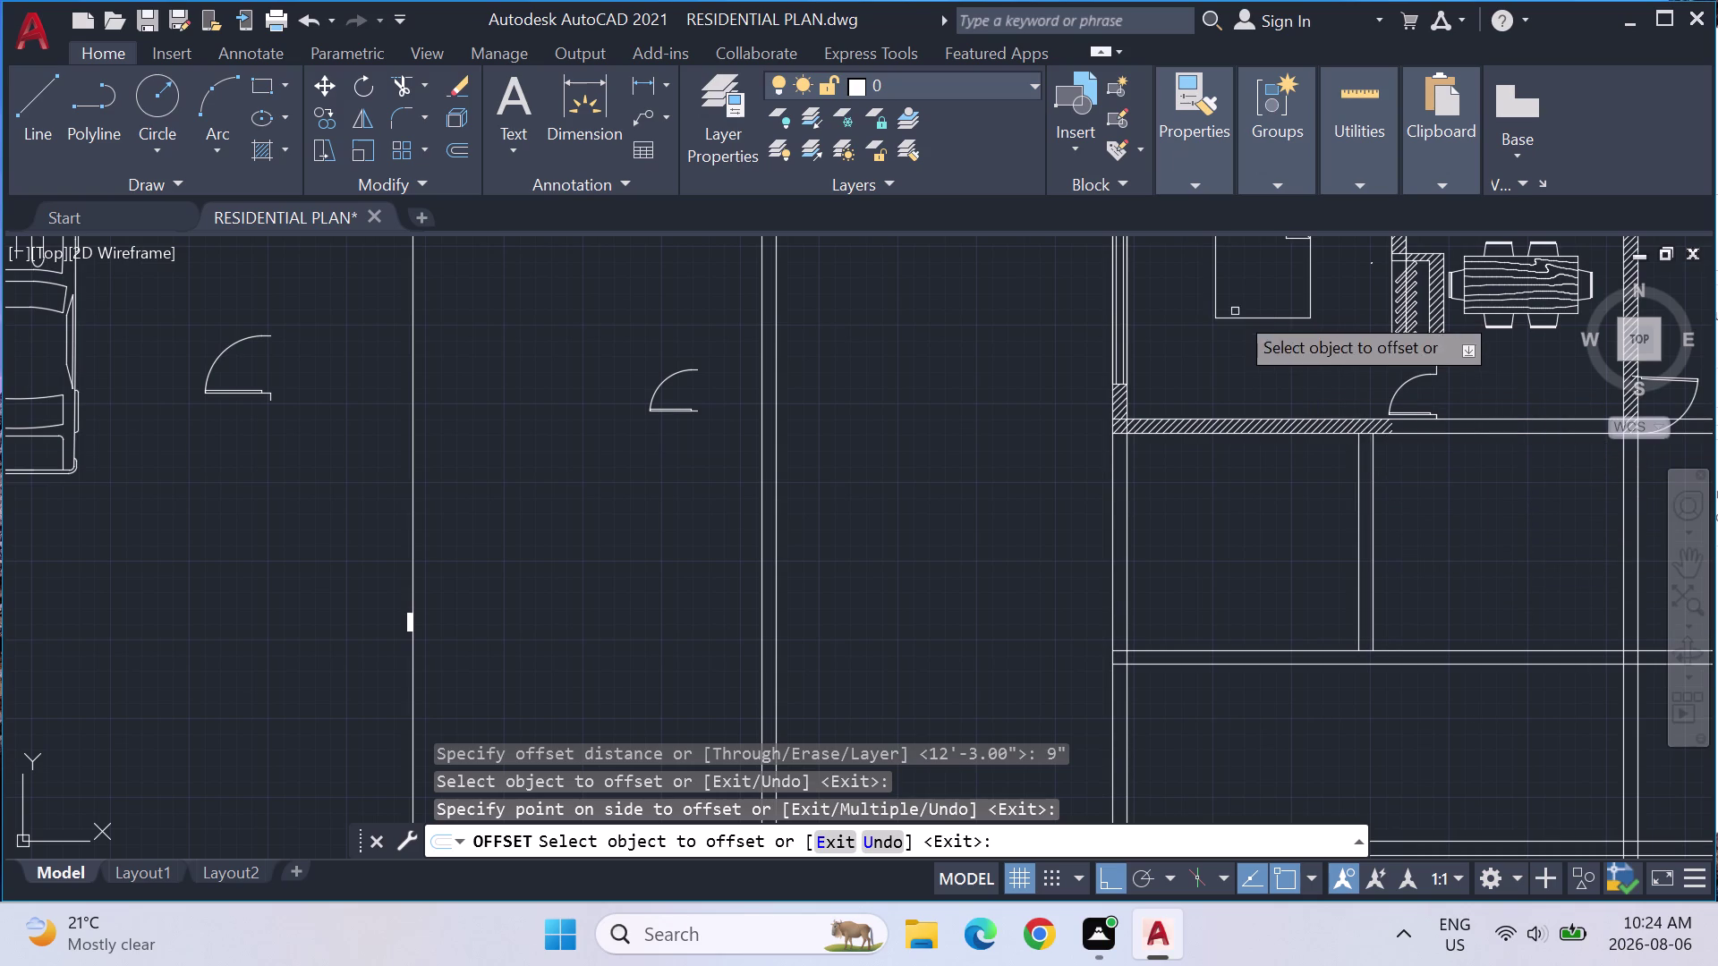
scroll(down, 3)
scroll(down, 3)
middle_drag(1291, 435, 1029, 526)
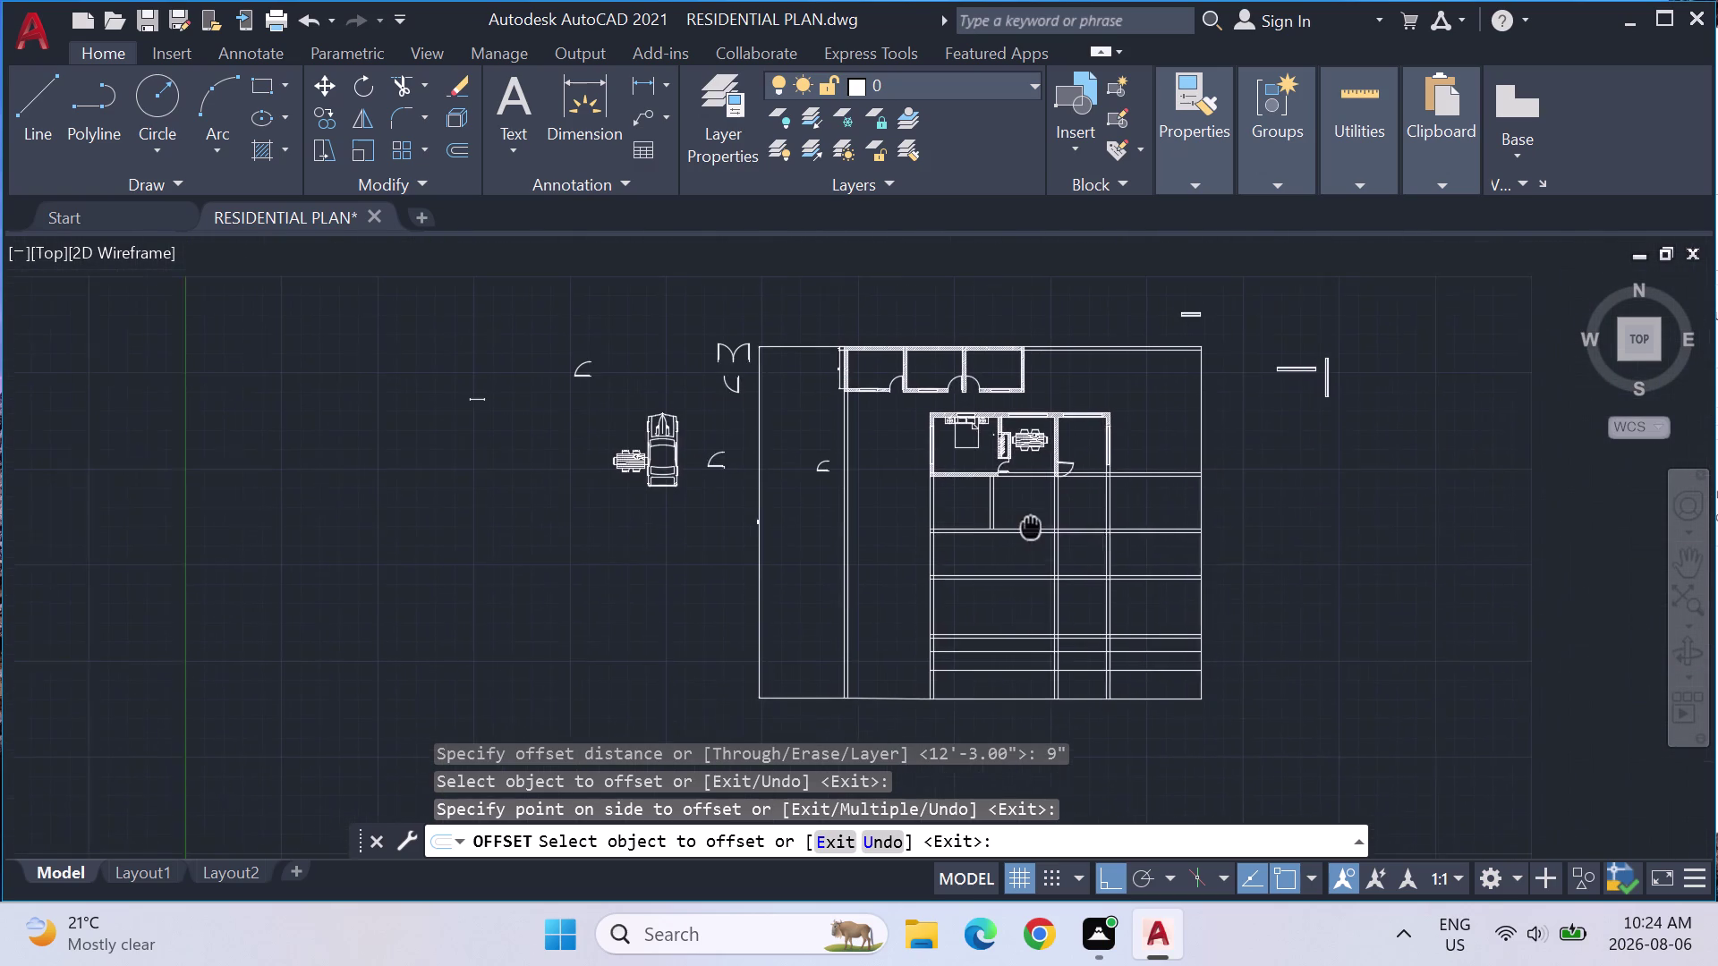
middle_drag(1029, 526, 1022, 528)
scroll(up, 3)
drag(1599, 515, 1568, 526)
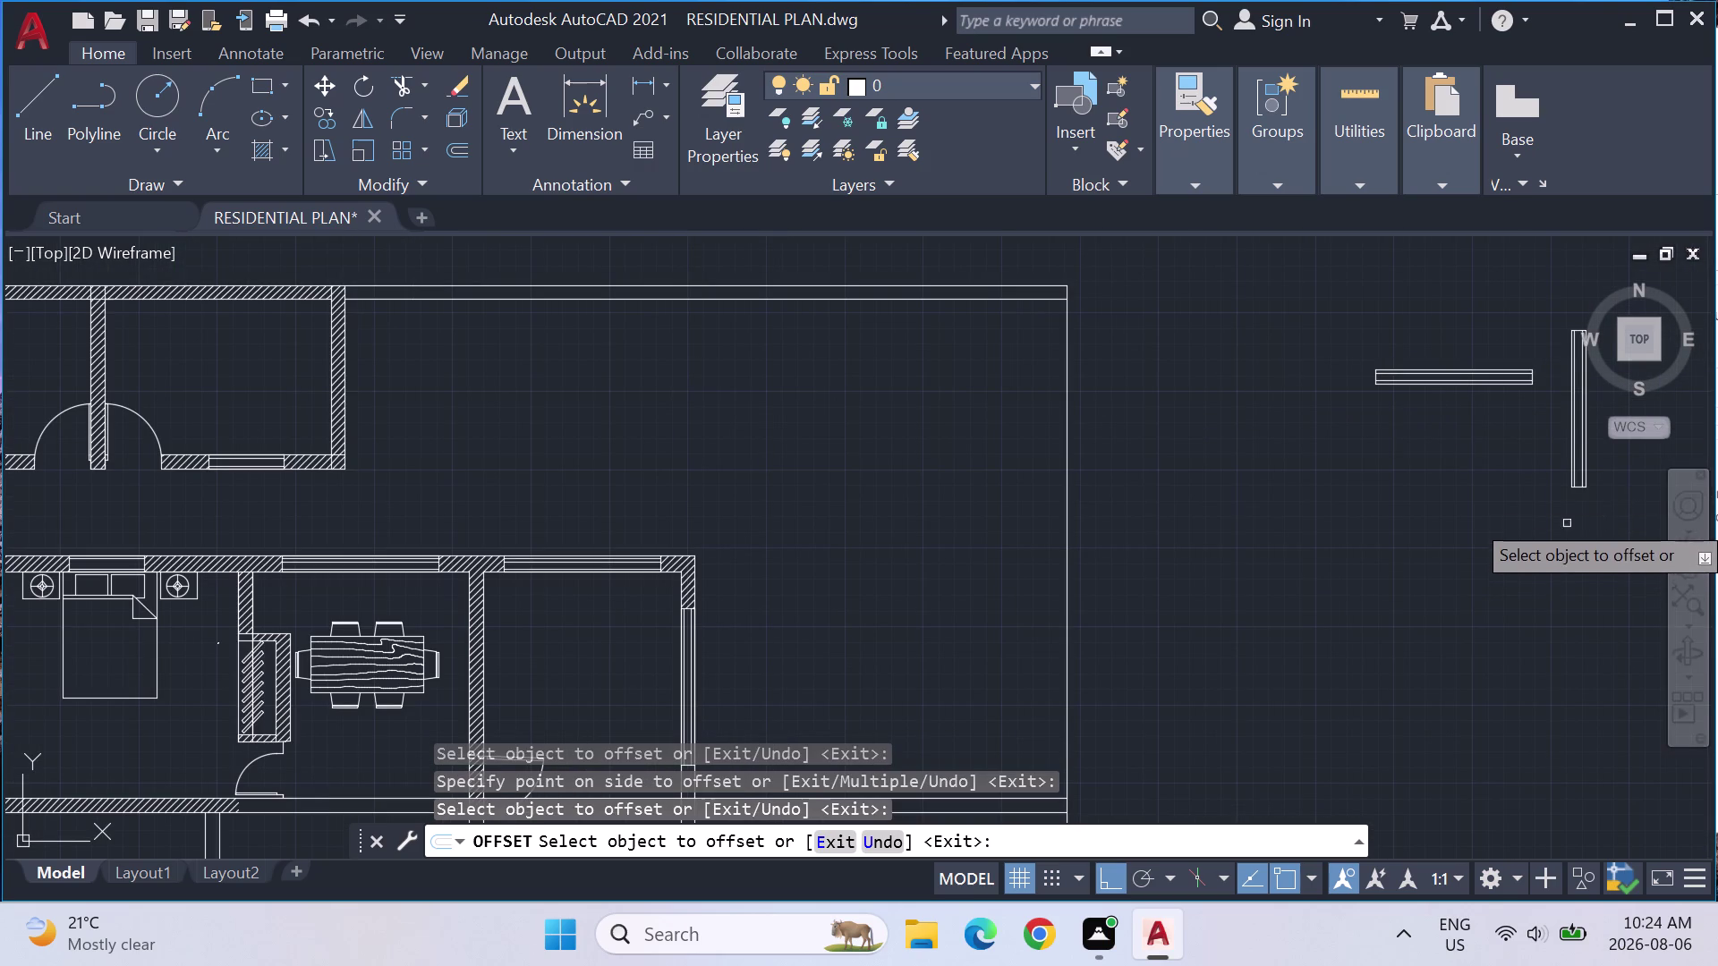
drag(1568, 527, 1549, 451)
key(Escape)
key(Escape)
drag(1631, 516, 1539, 492)
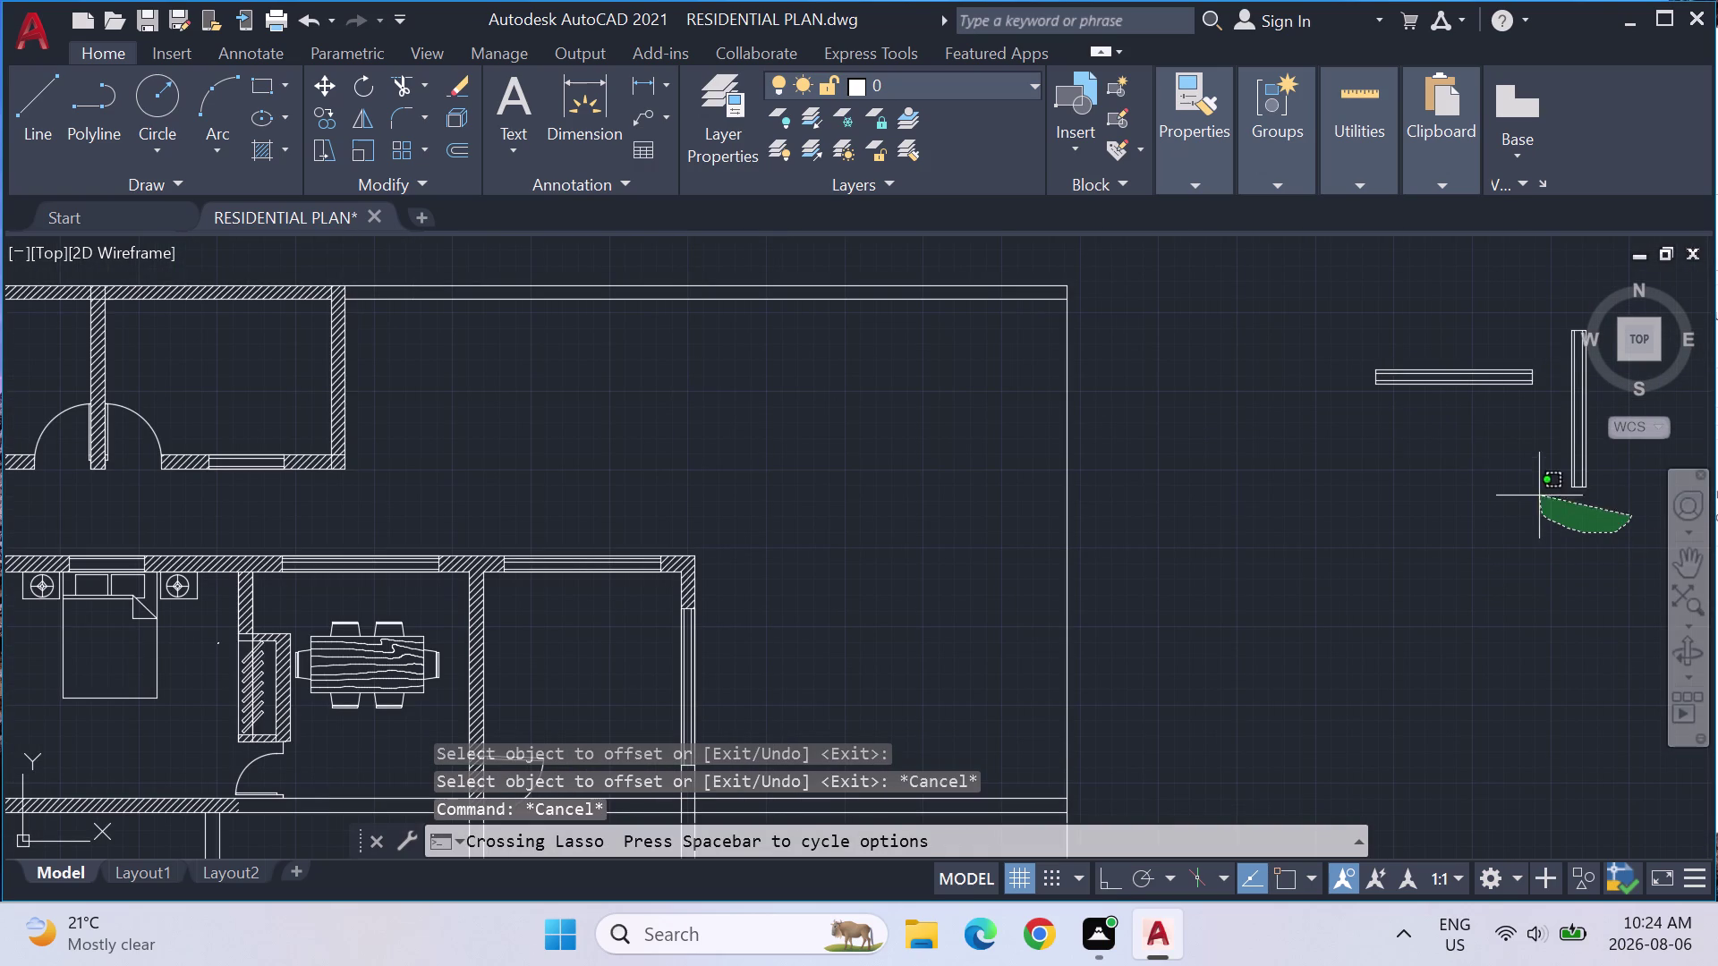
drag(1539, 492, 1582, 414)
text(C)
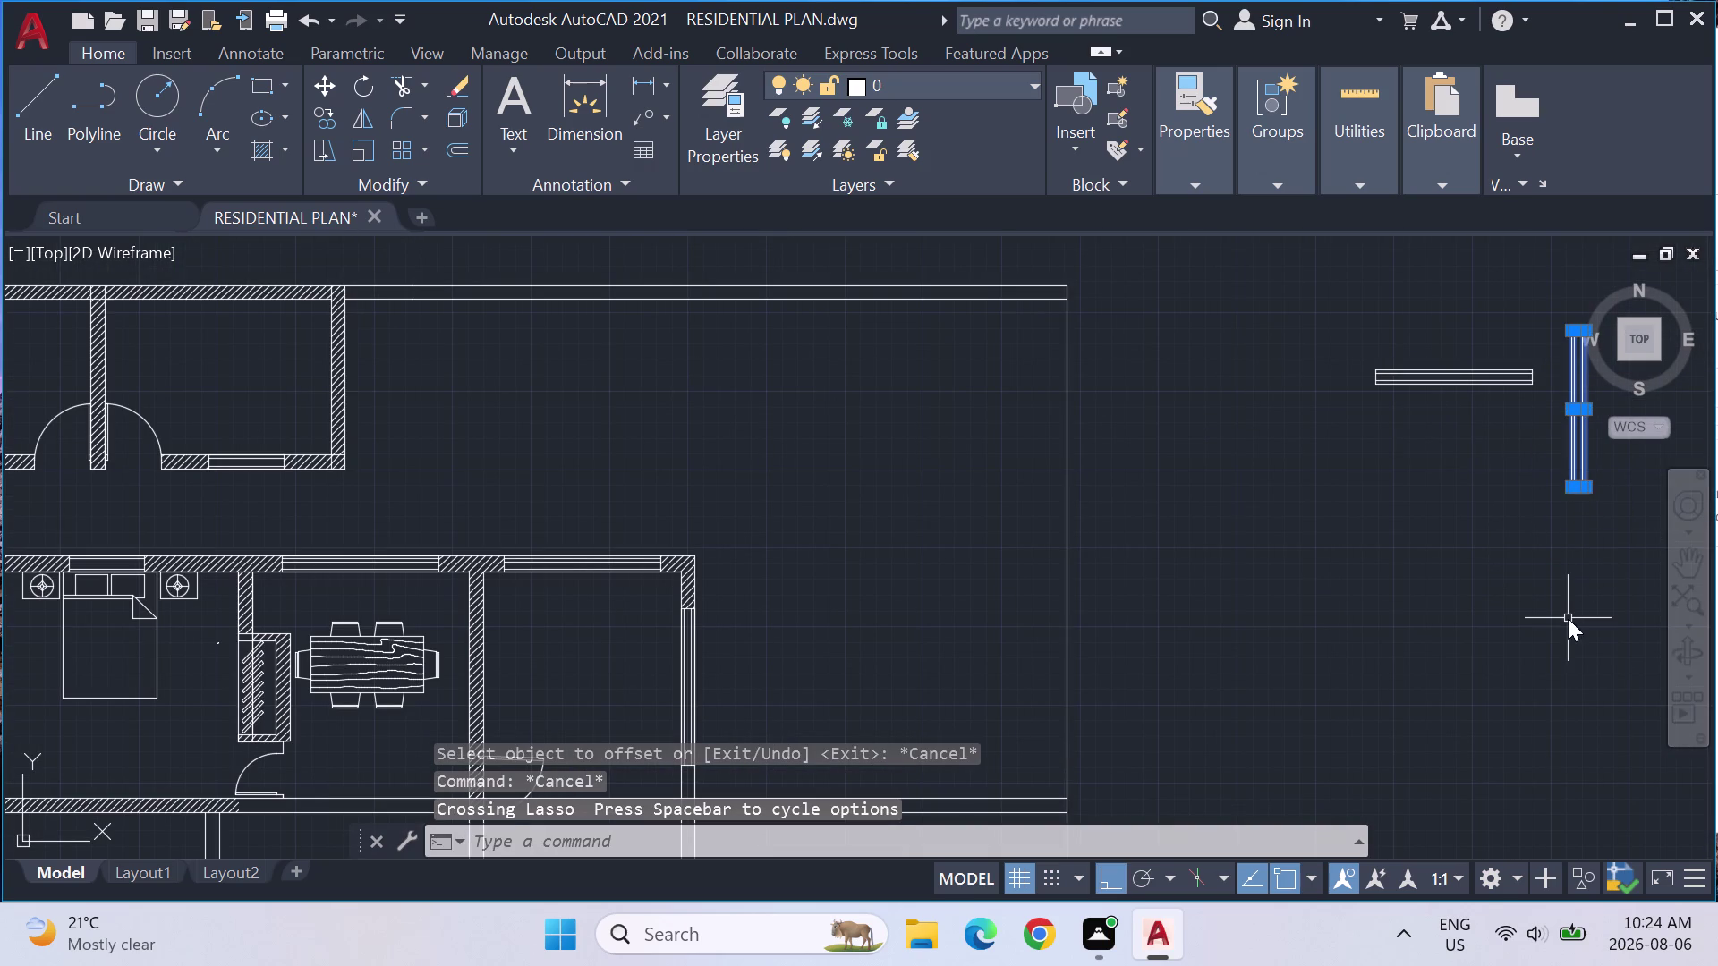
text(O)
key(Return)
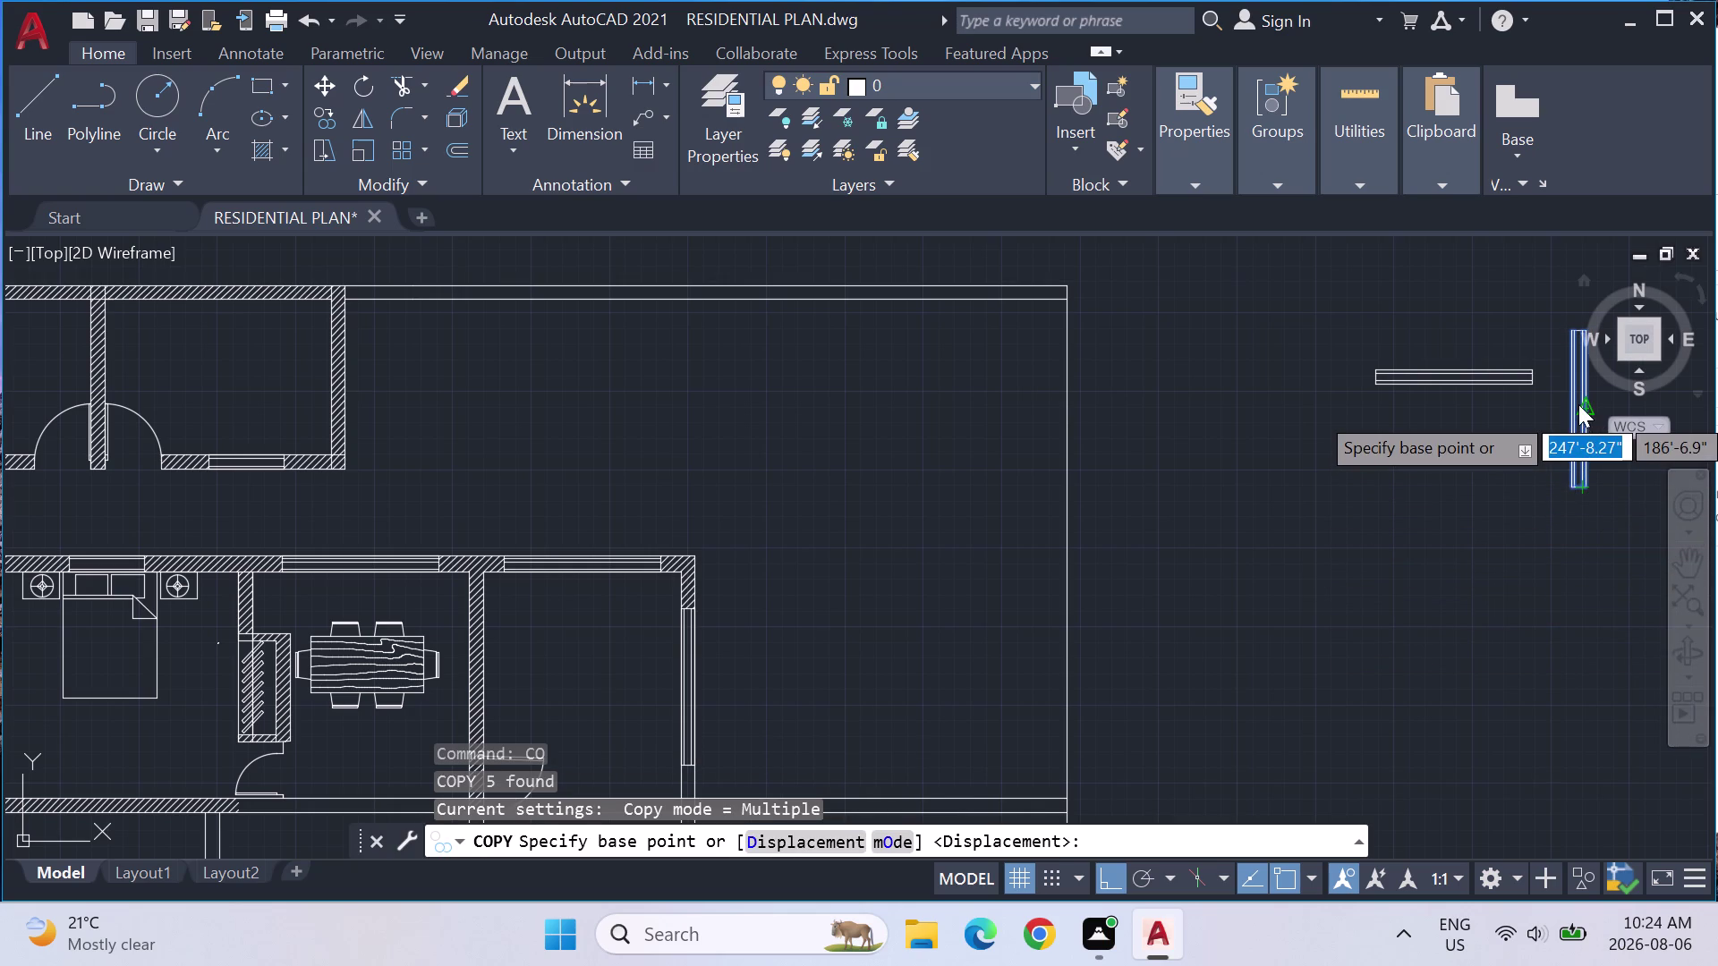
scroll(up, 3)
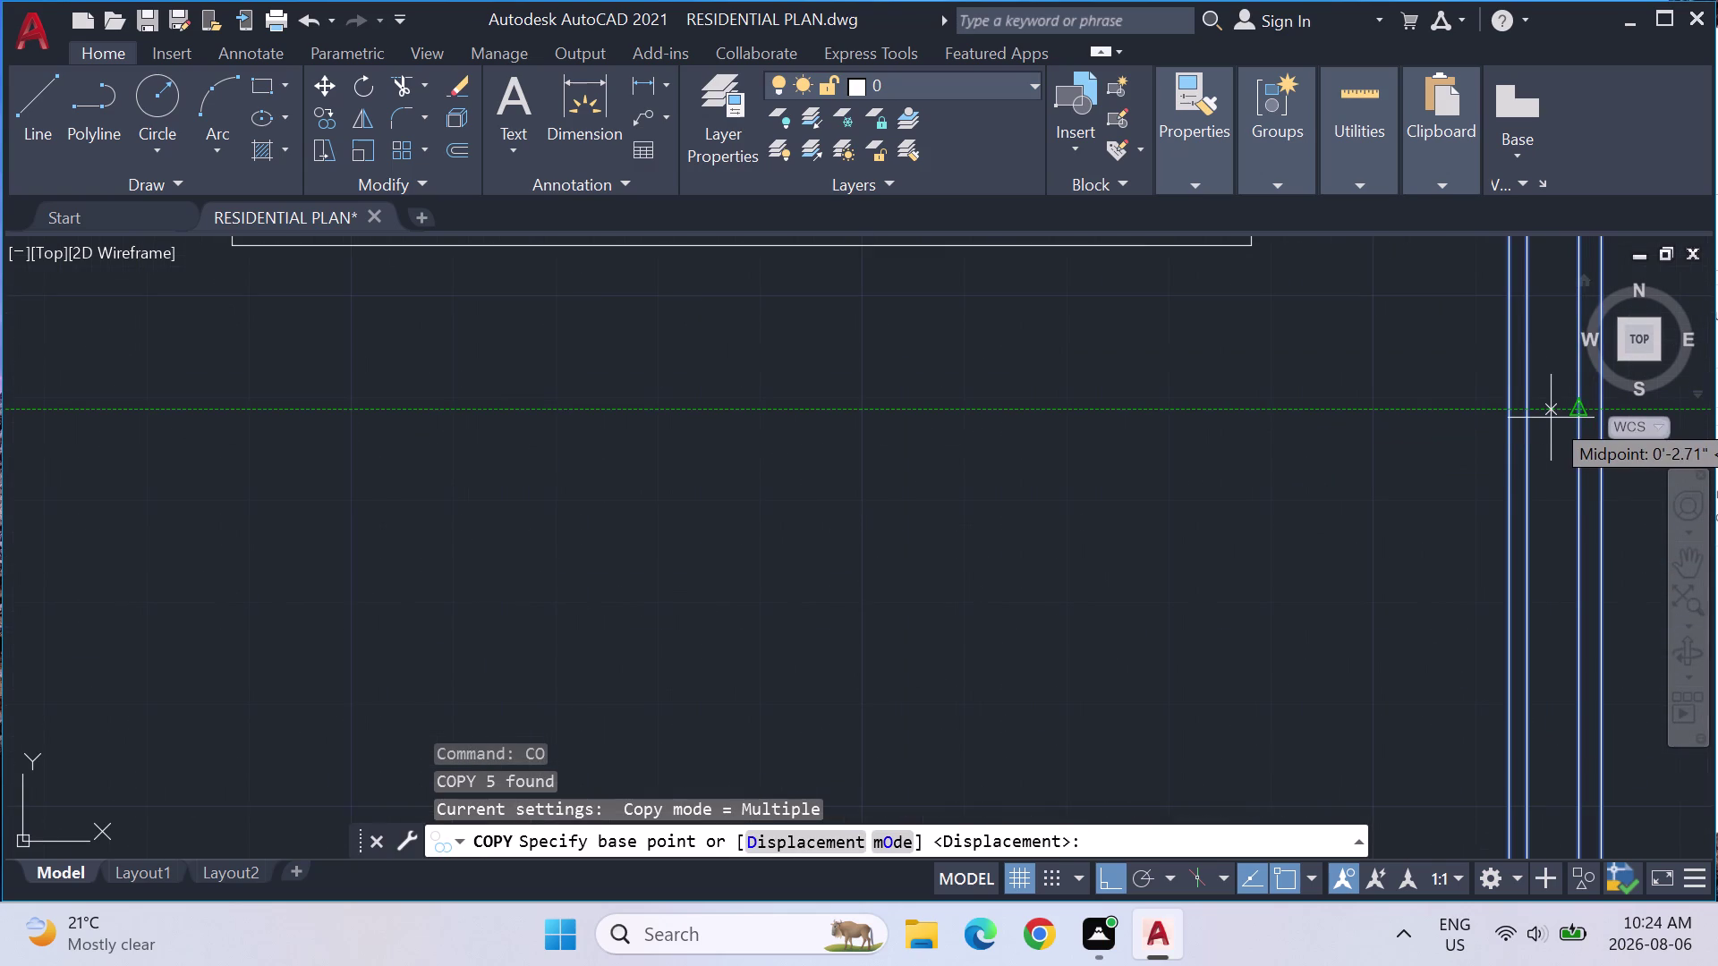
click(1552, 406)
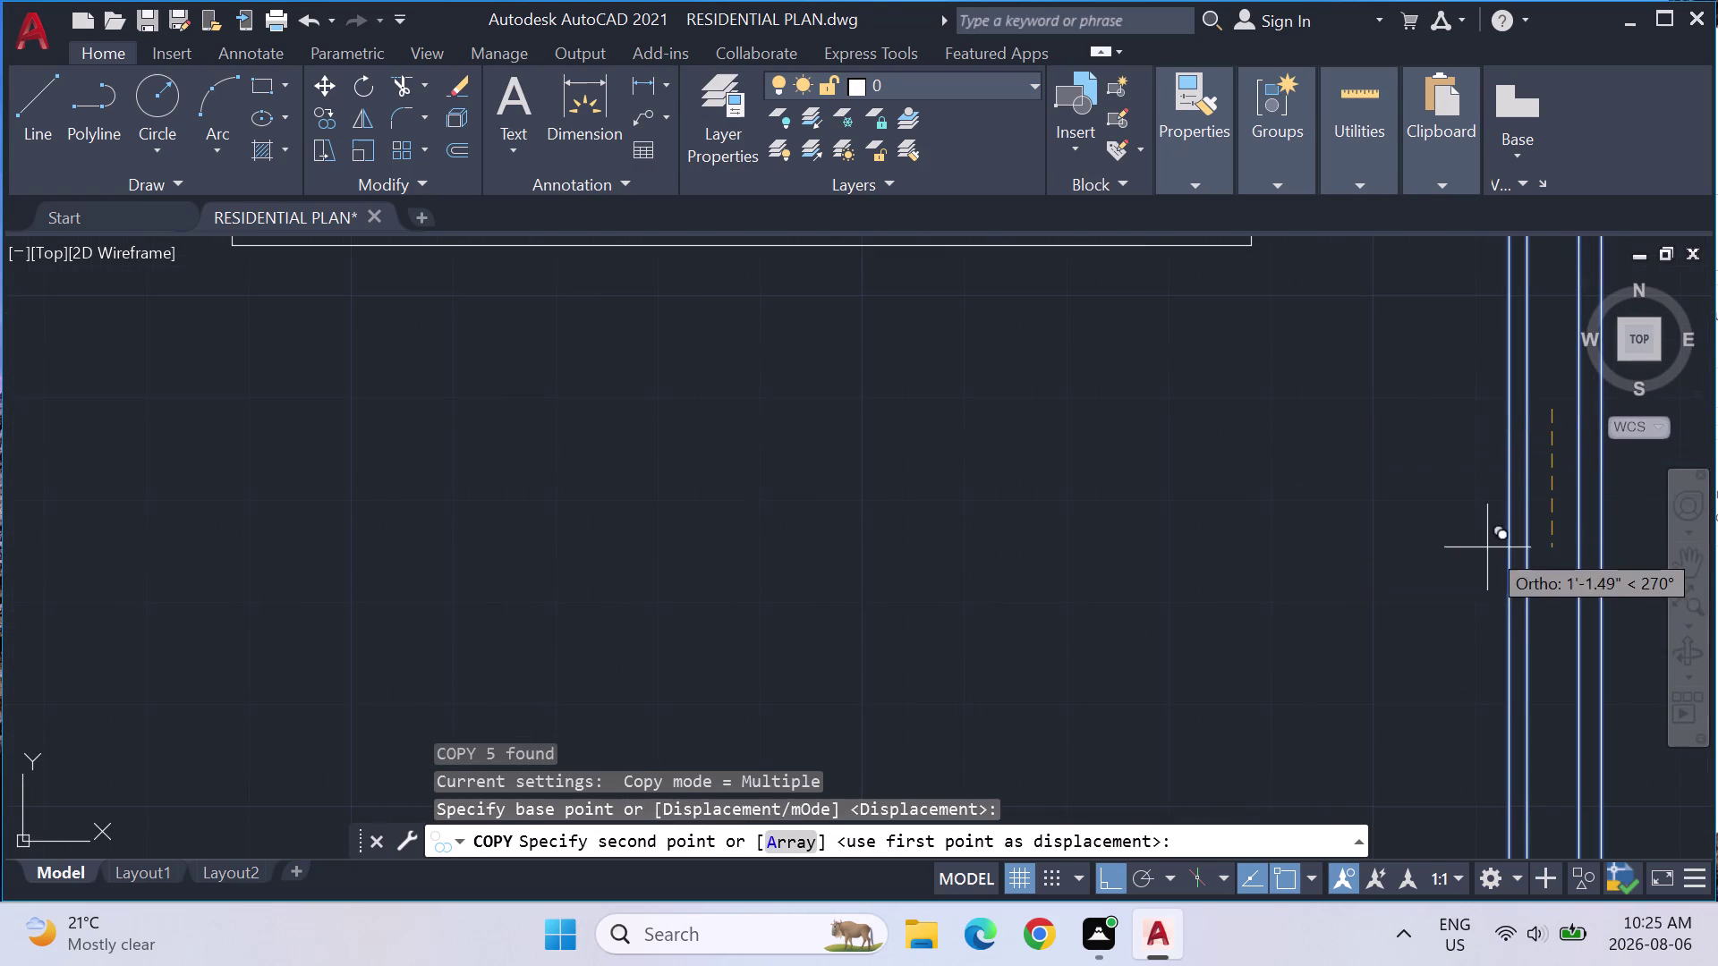
key(Escape)
key(Escape)
key(Escape)
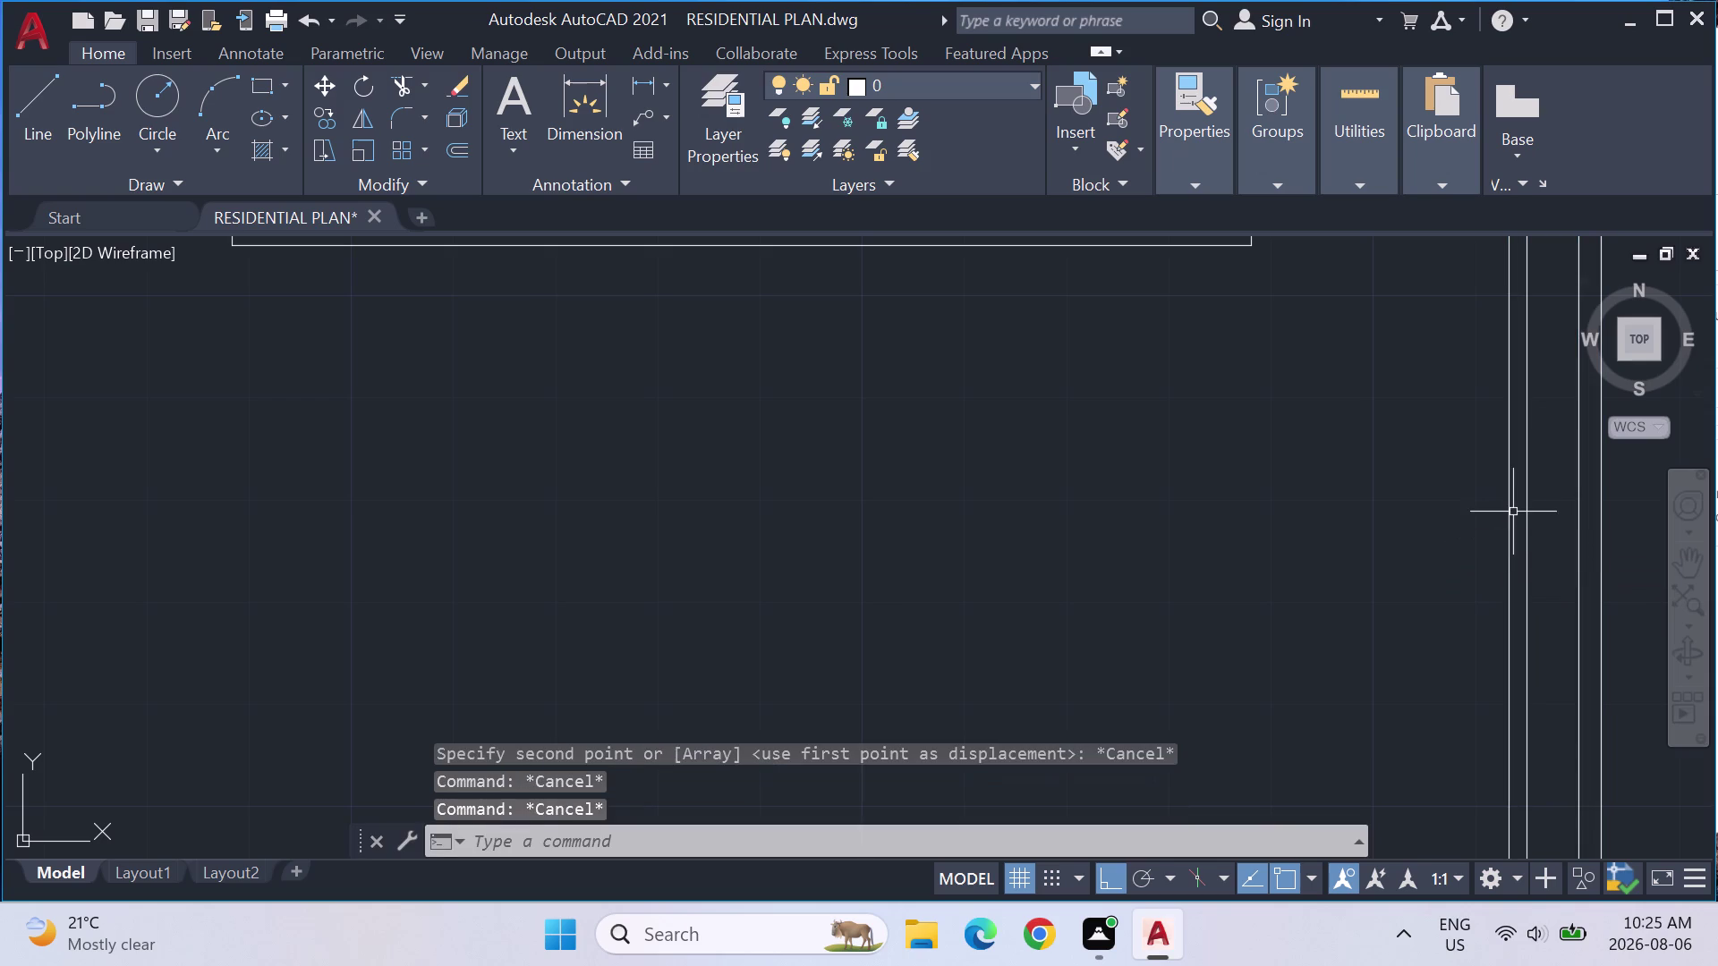
scroll(down, 3)
middle_drag(1503, 514, 1288, 547)
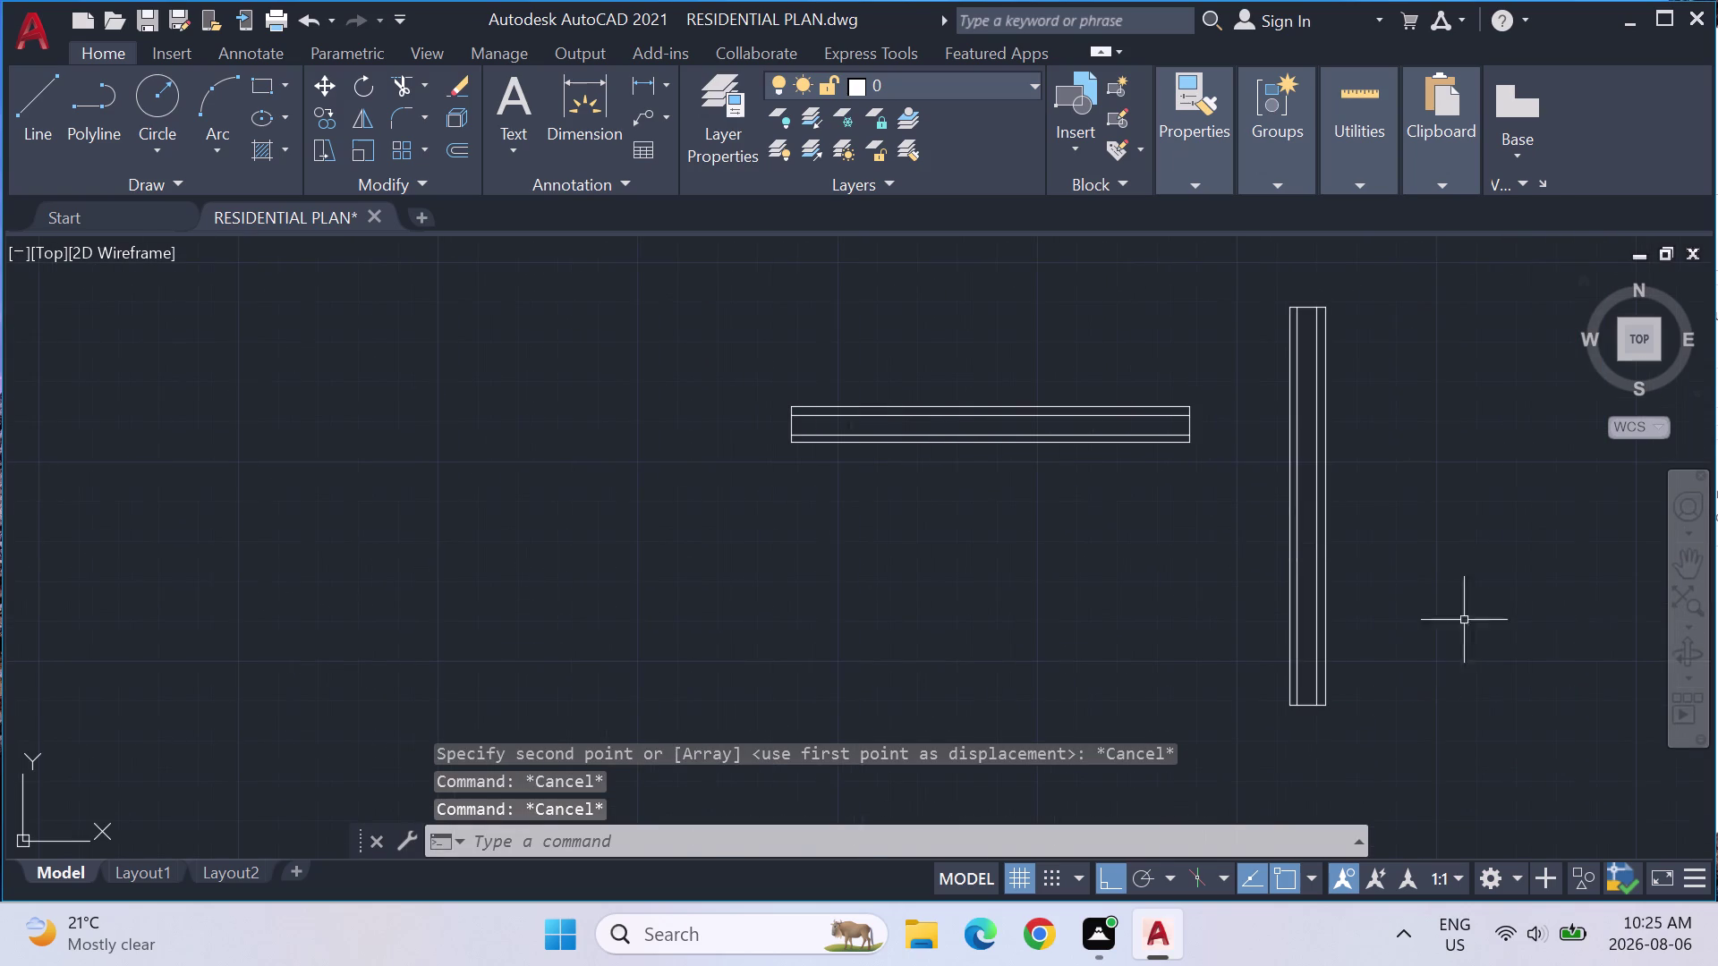
drag(1583, 637, 1311, 388)
text(C)
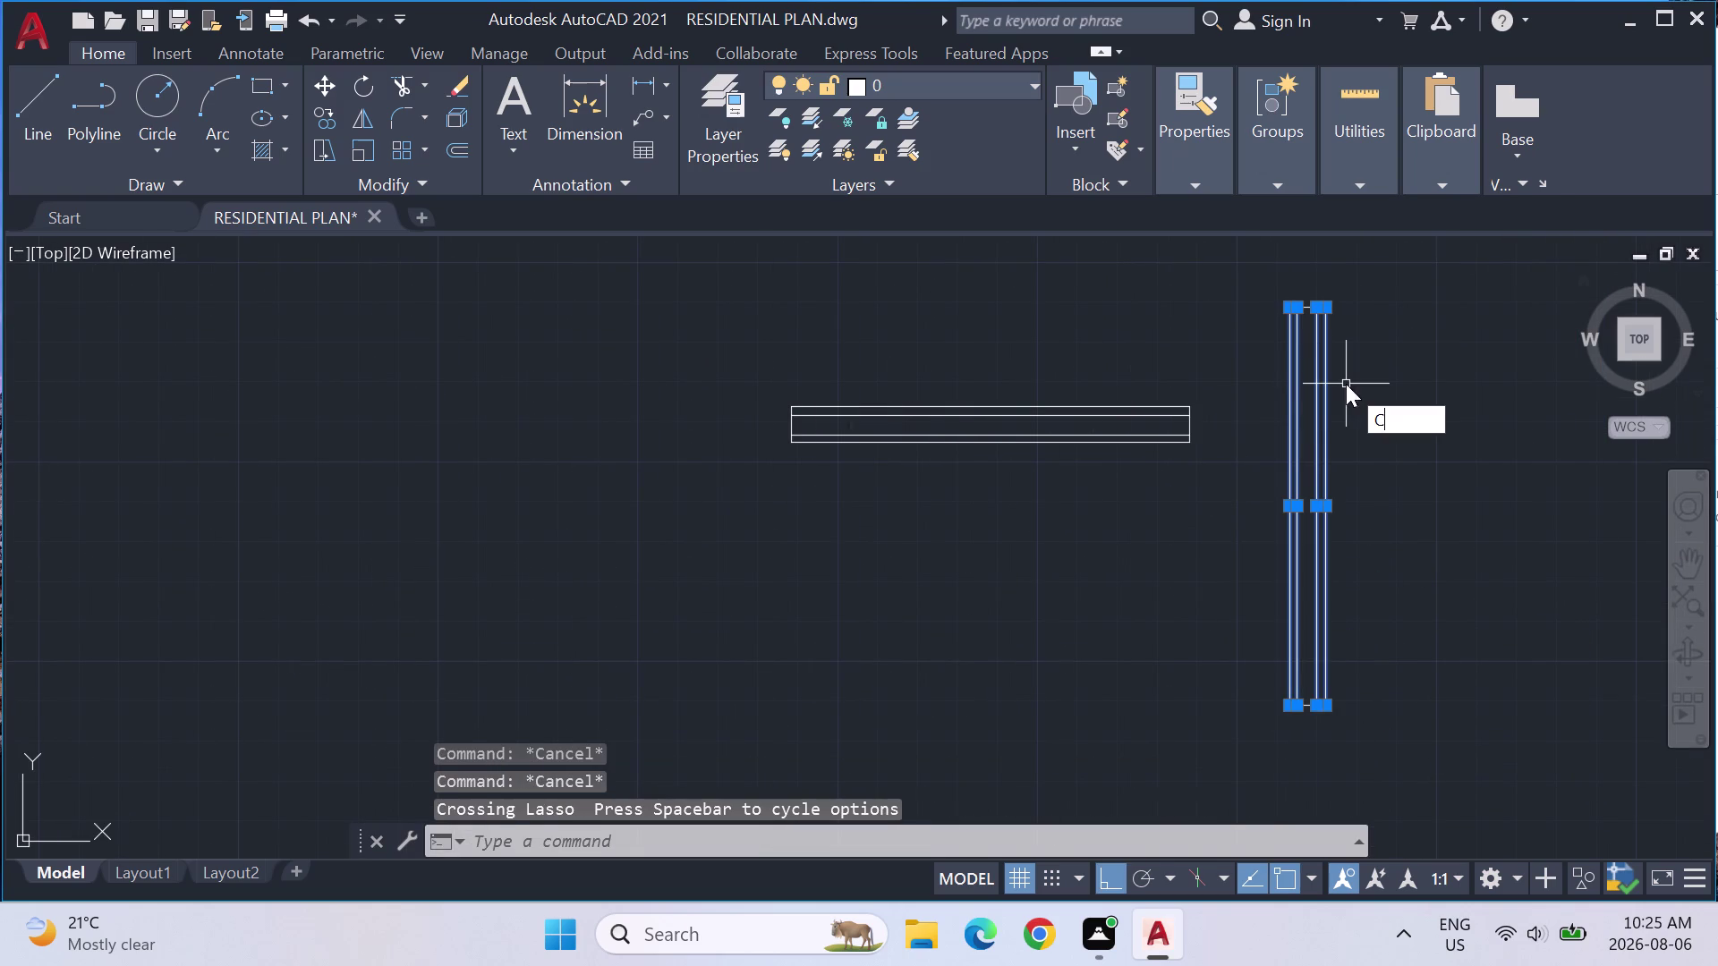
text(O)
key(Return)
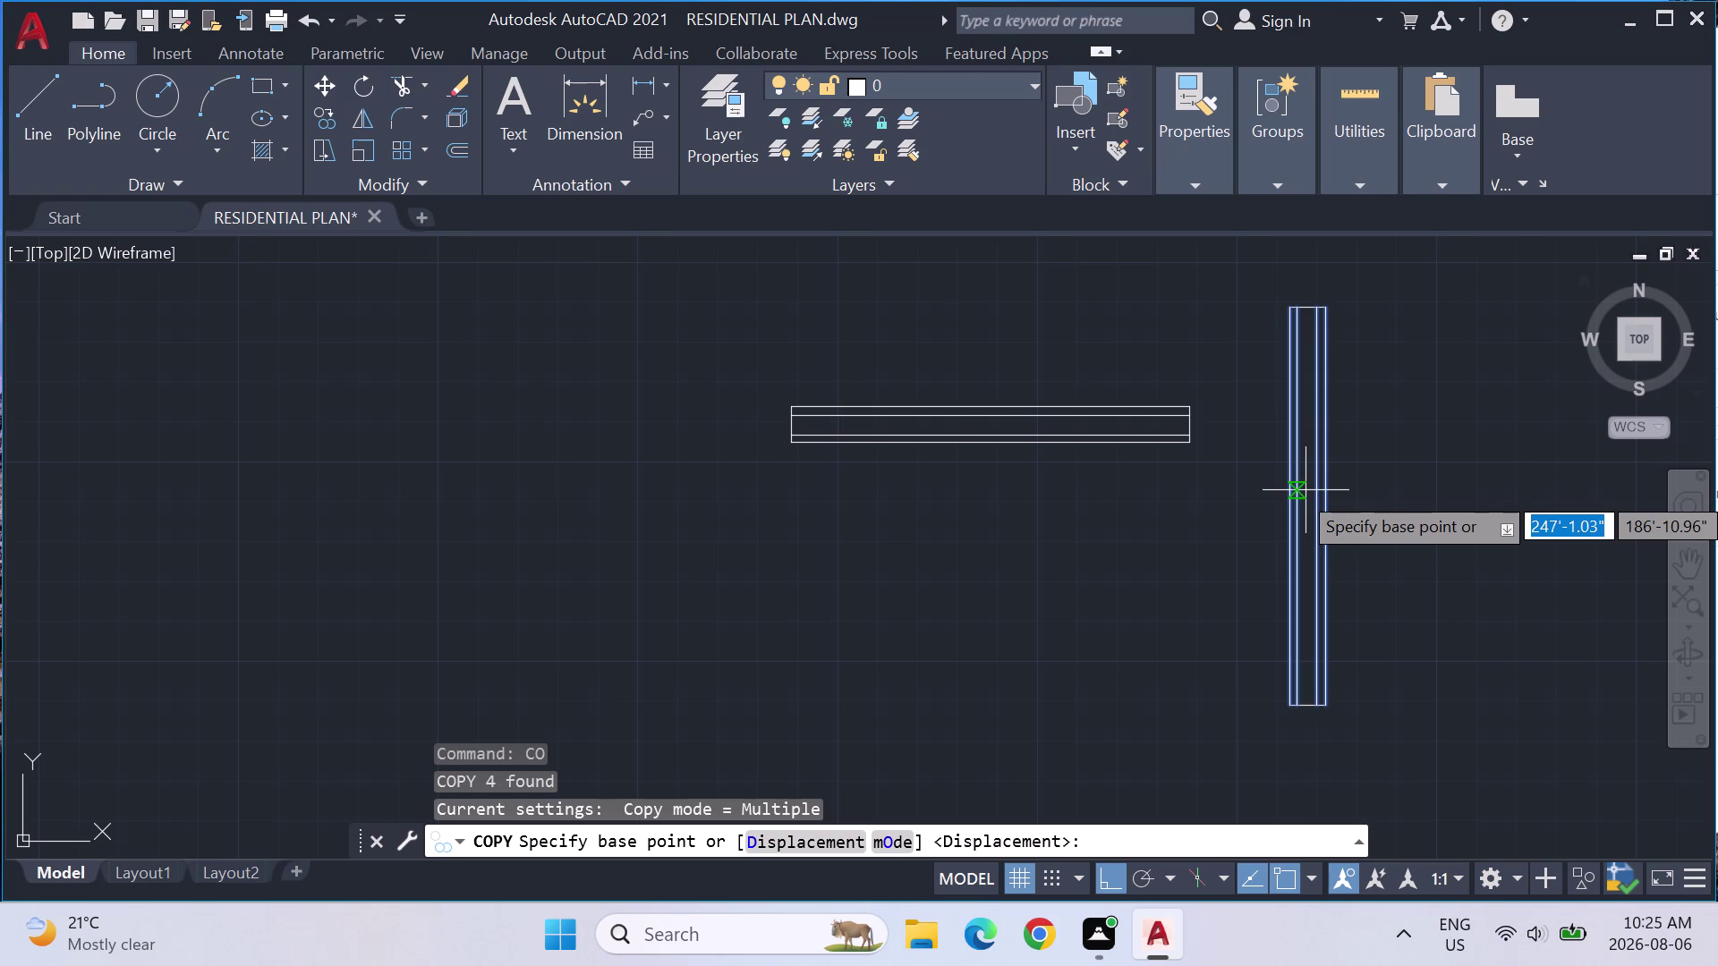
click(1332, 496)
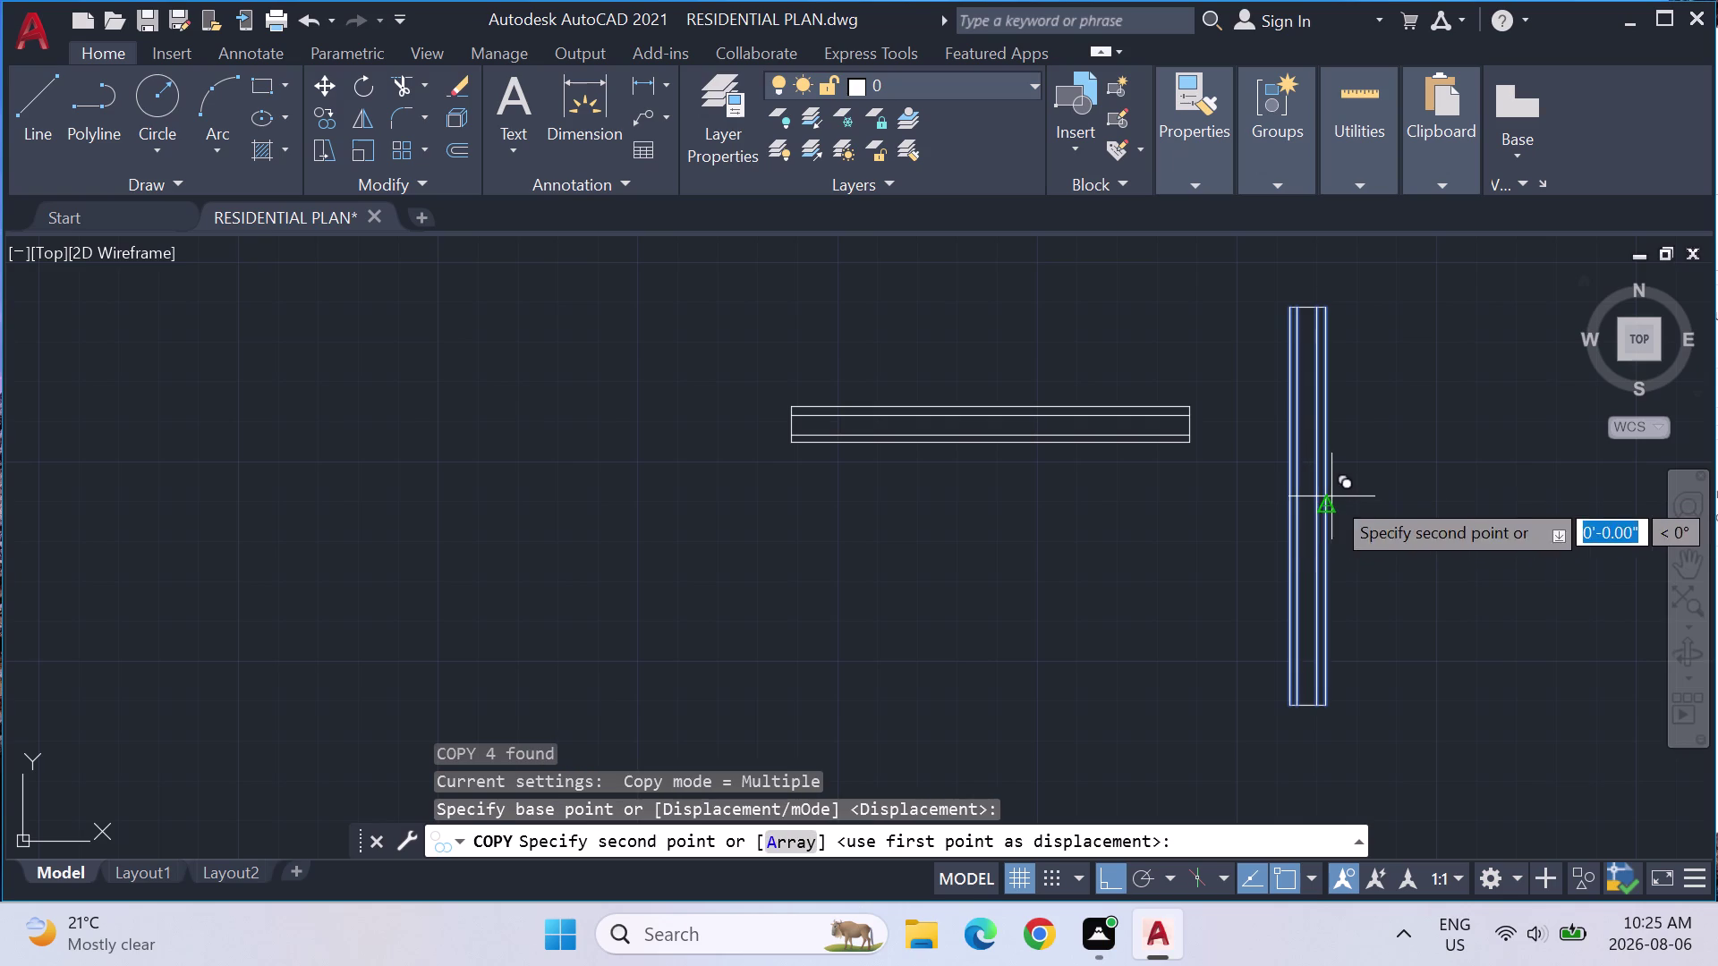
scroll(down, 3)
key(Escape)
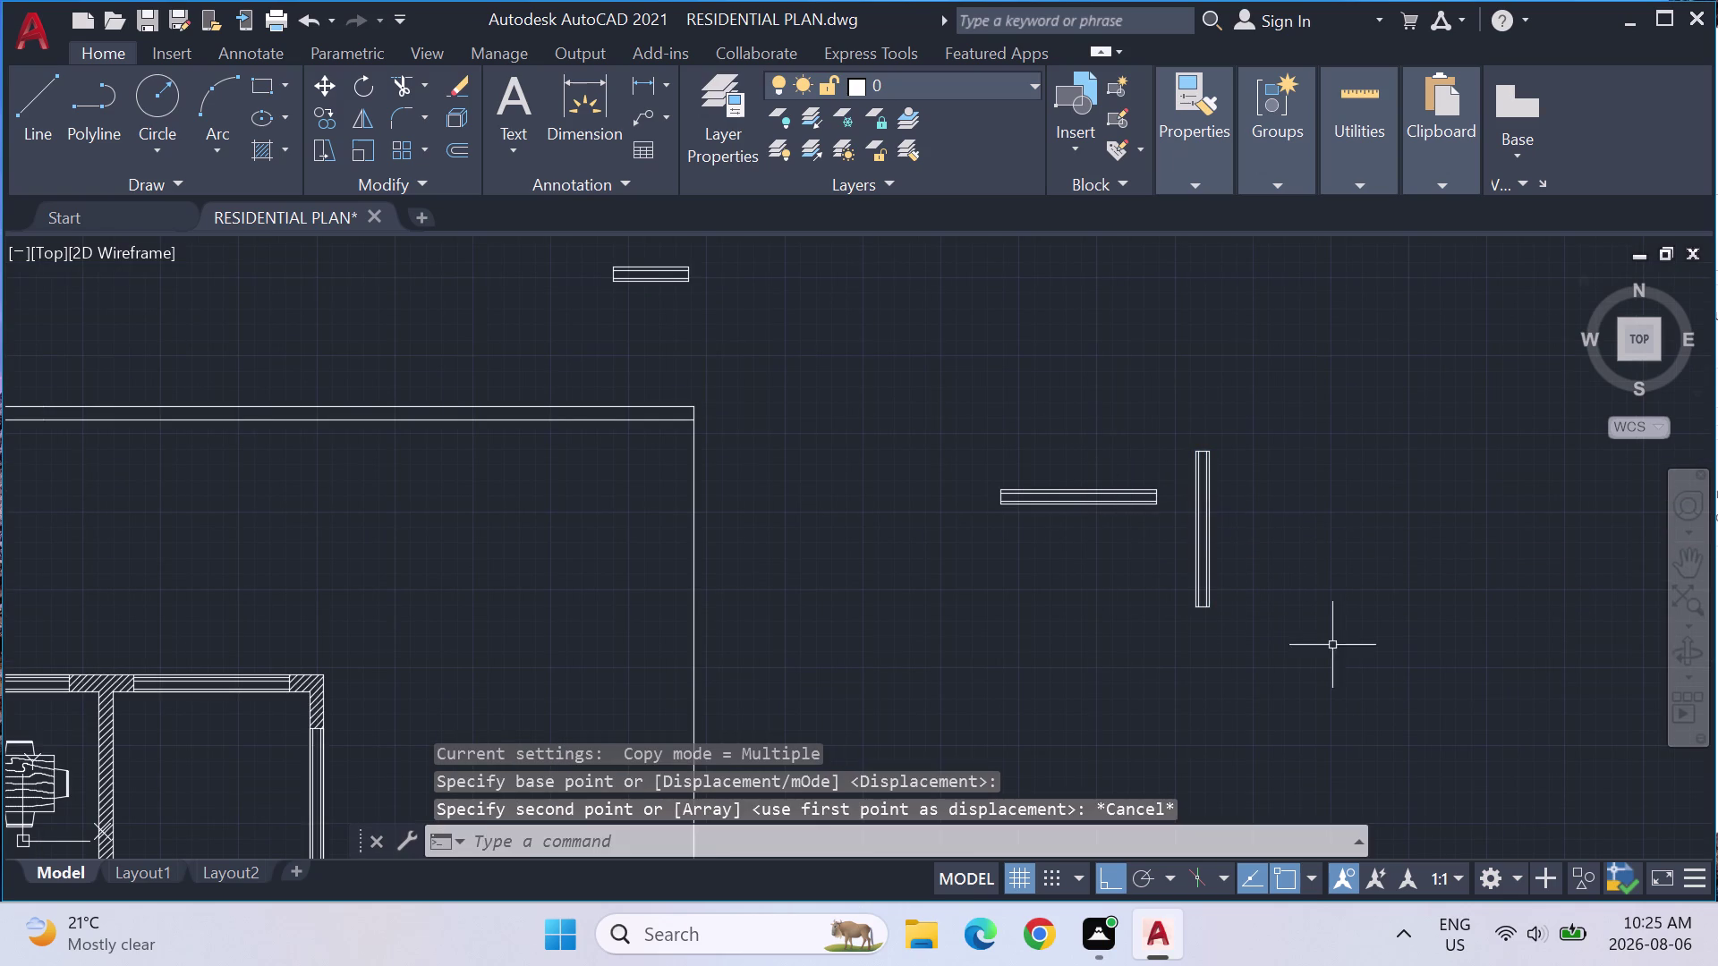
drag(1338, 688, 1211, 404)
Select the vertical wall piece and copy it from its midpoint base point.
key(Escape)
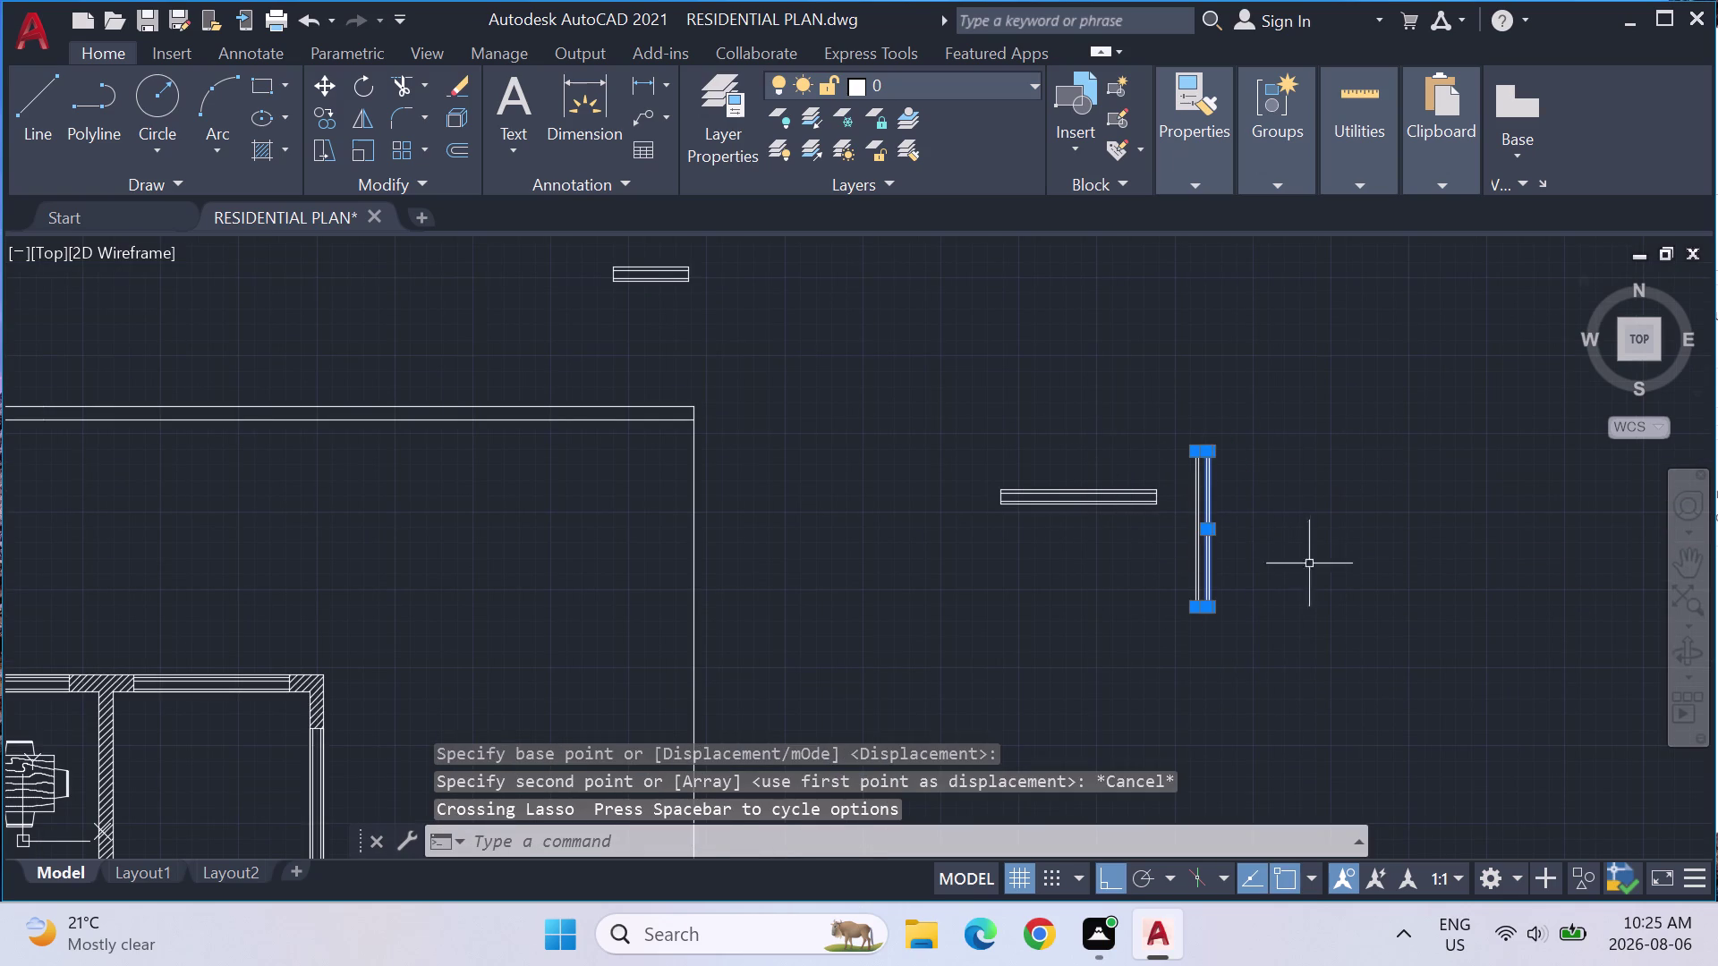
drag(1291, 676, 1287, 441)
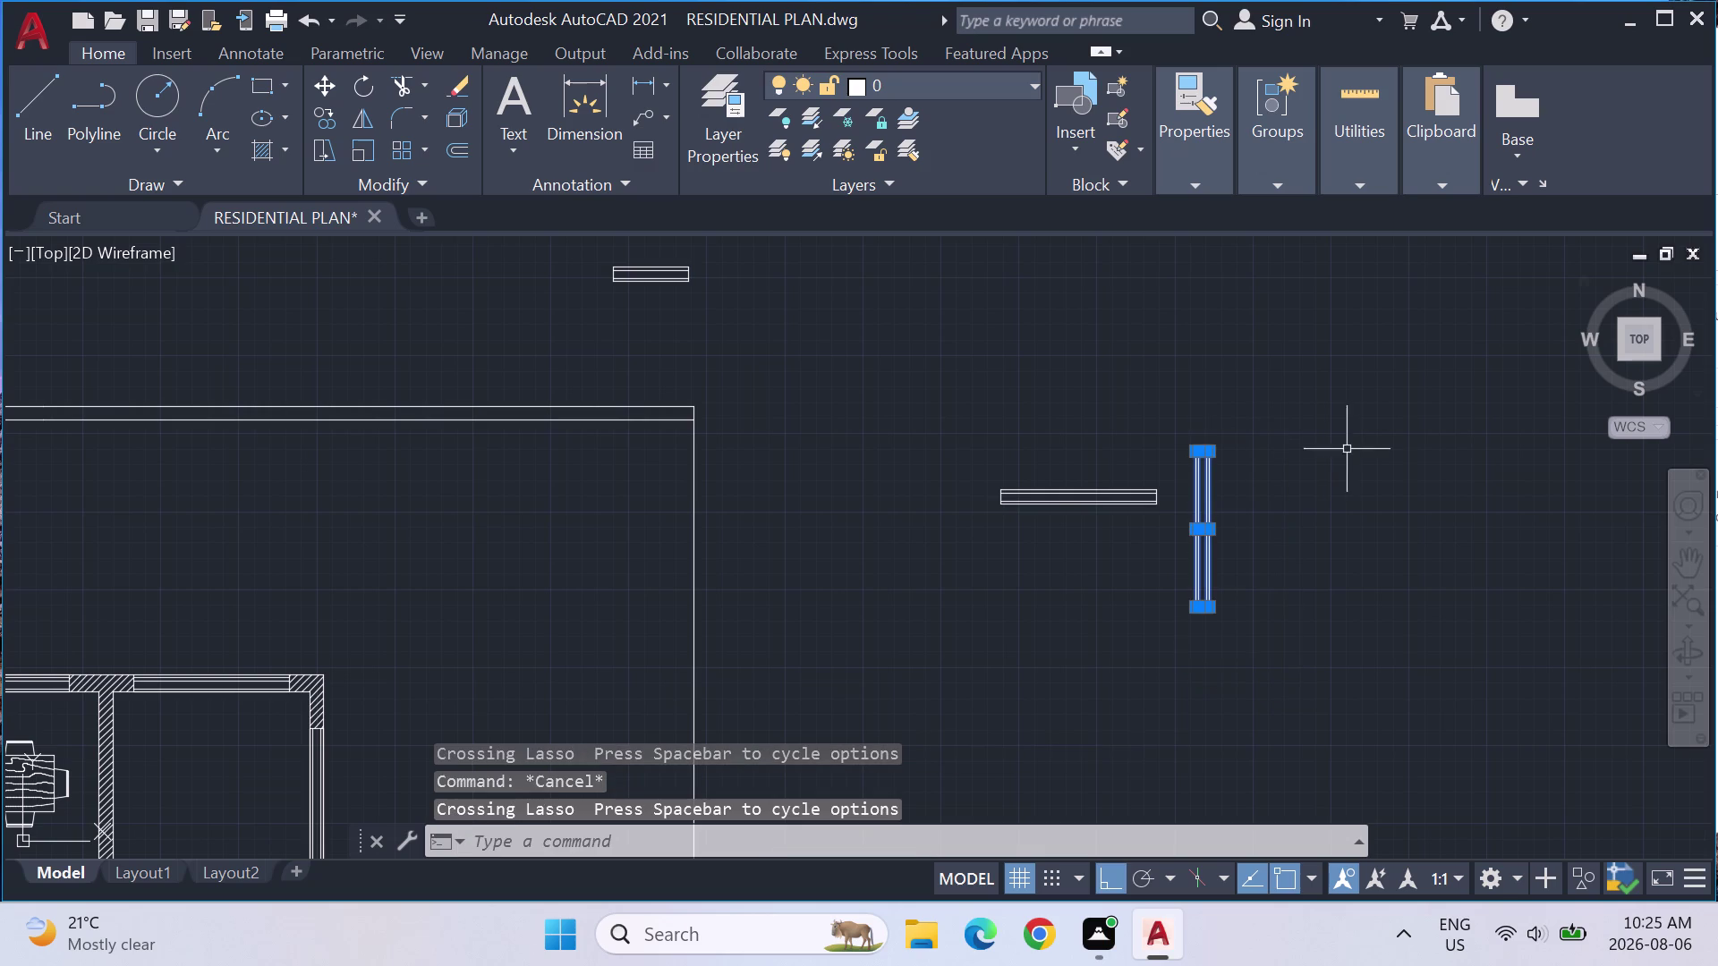
text(CO)
key(Return)
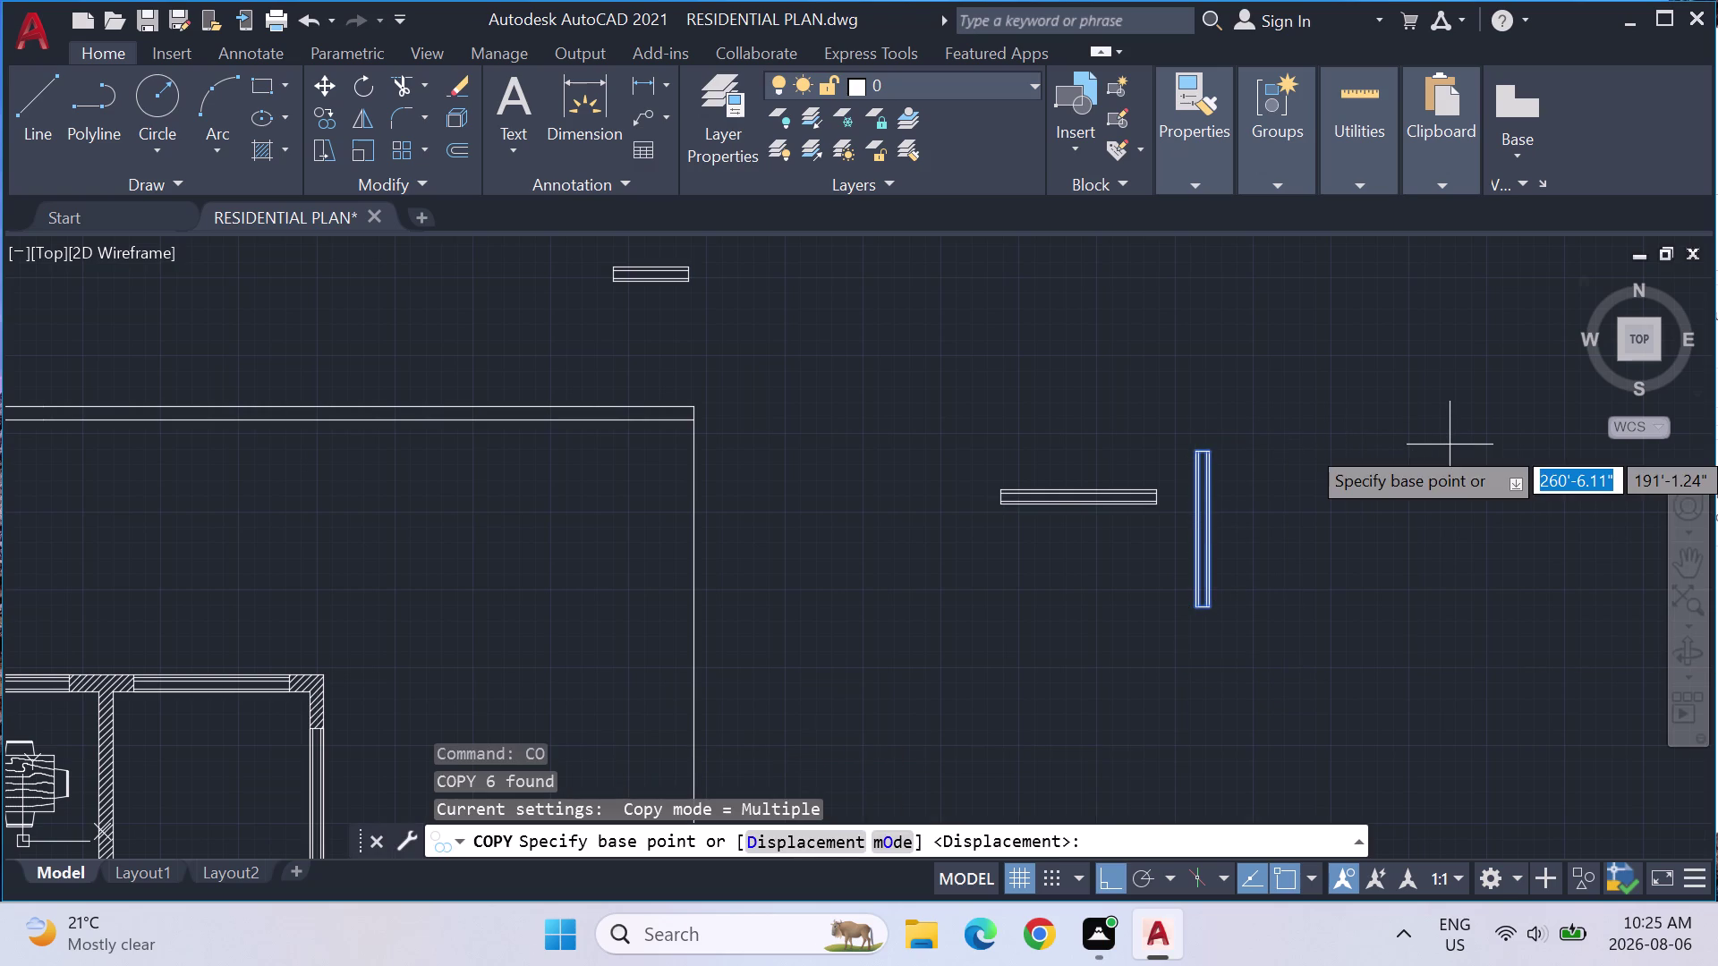
scroll(up, 3)
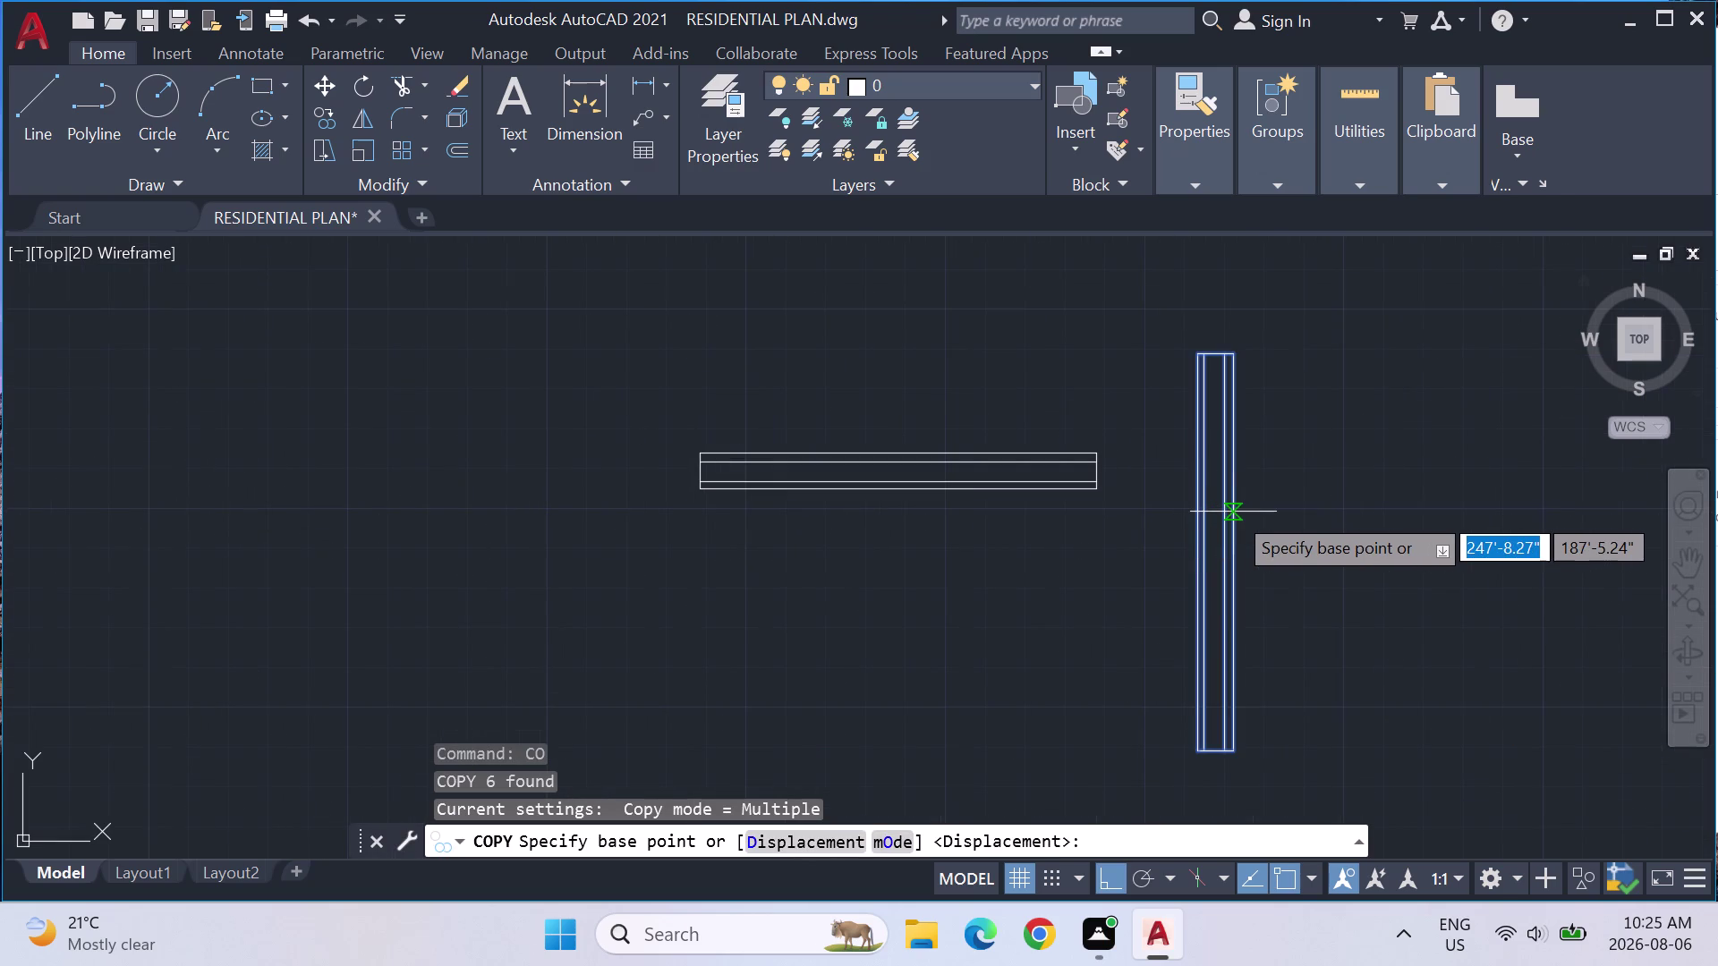
click(1238, 561)
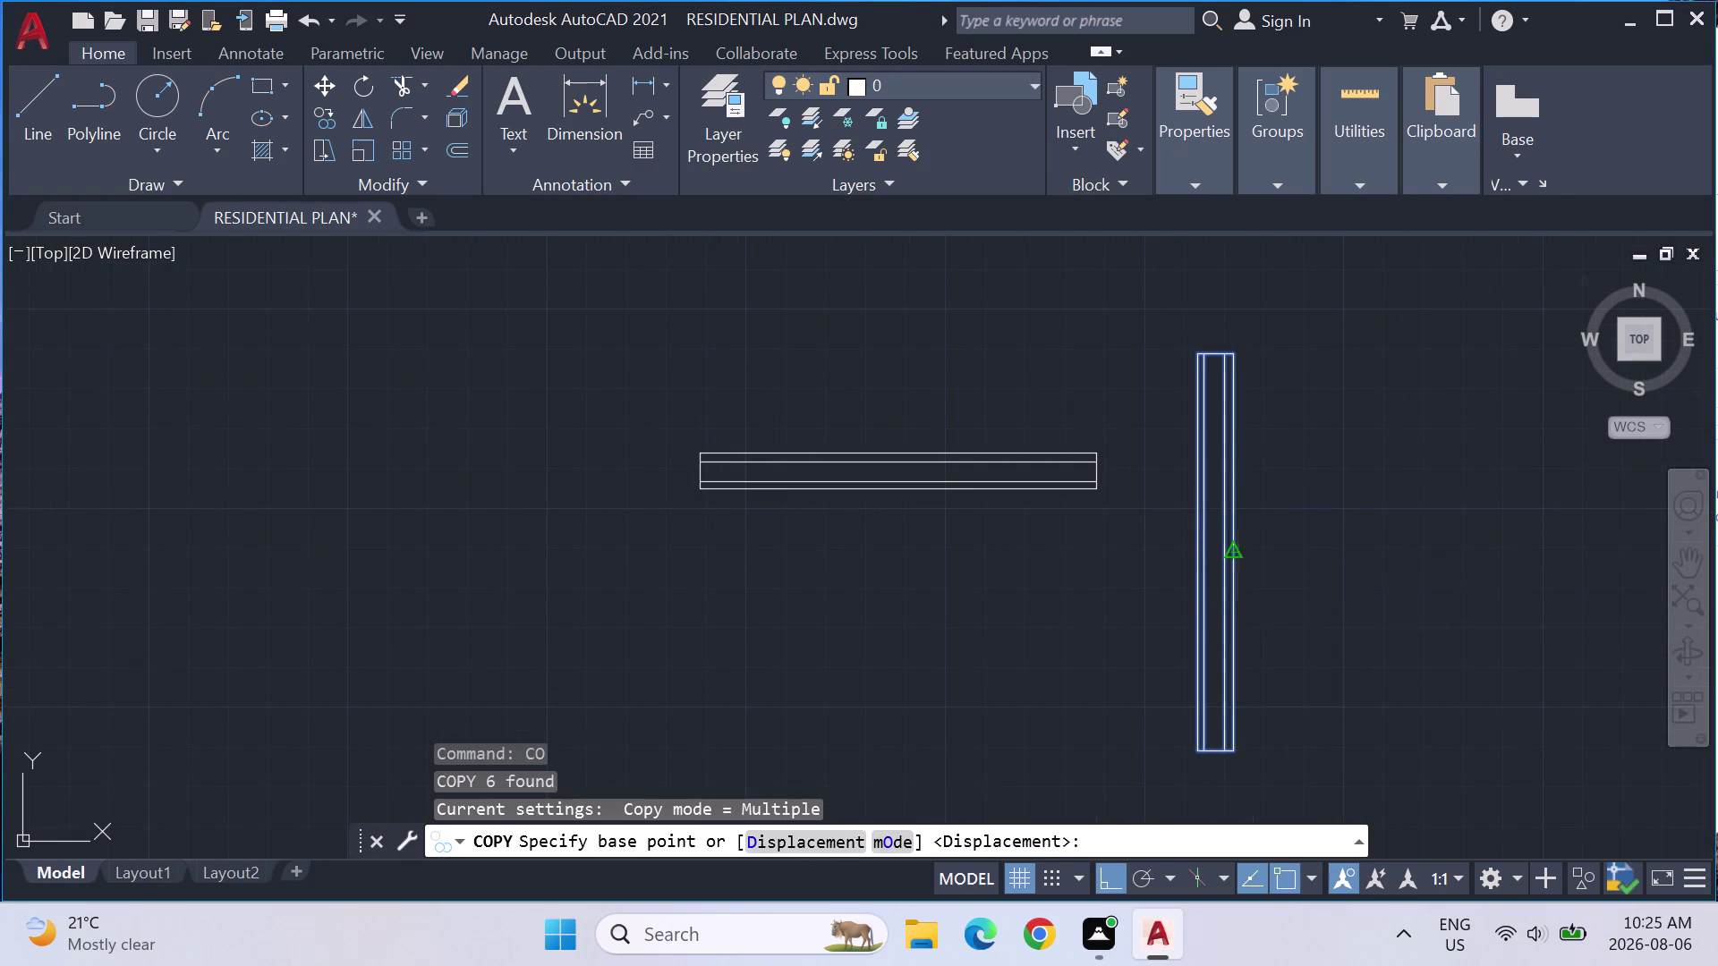
scroll(down, 3)
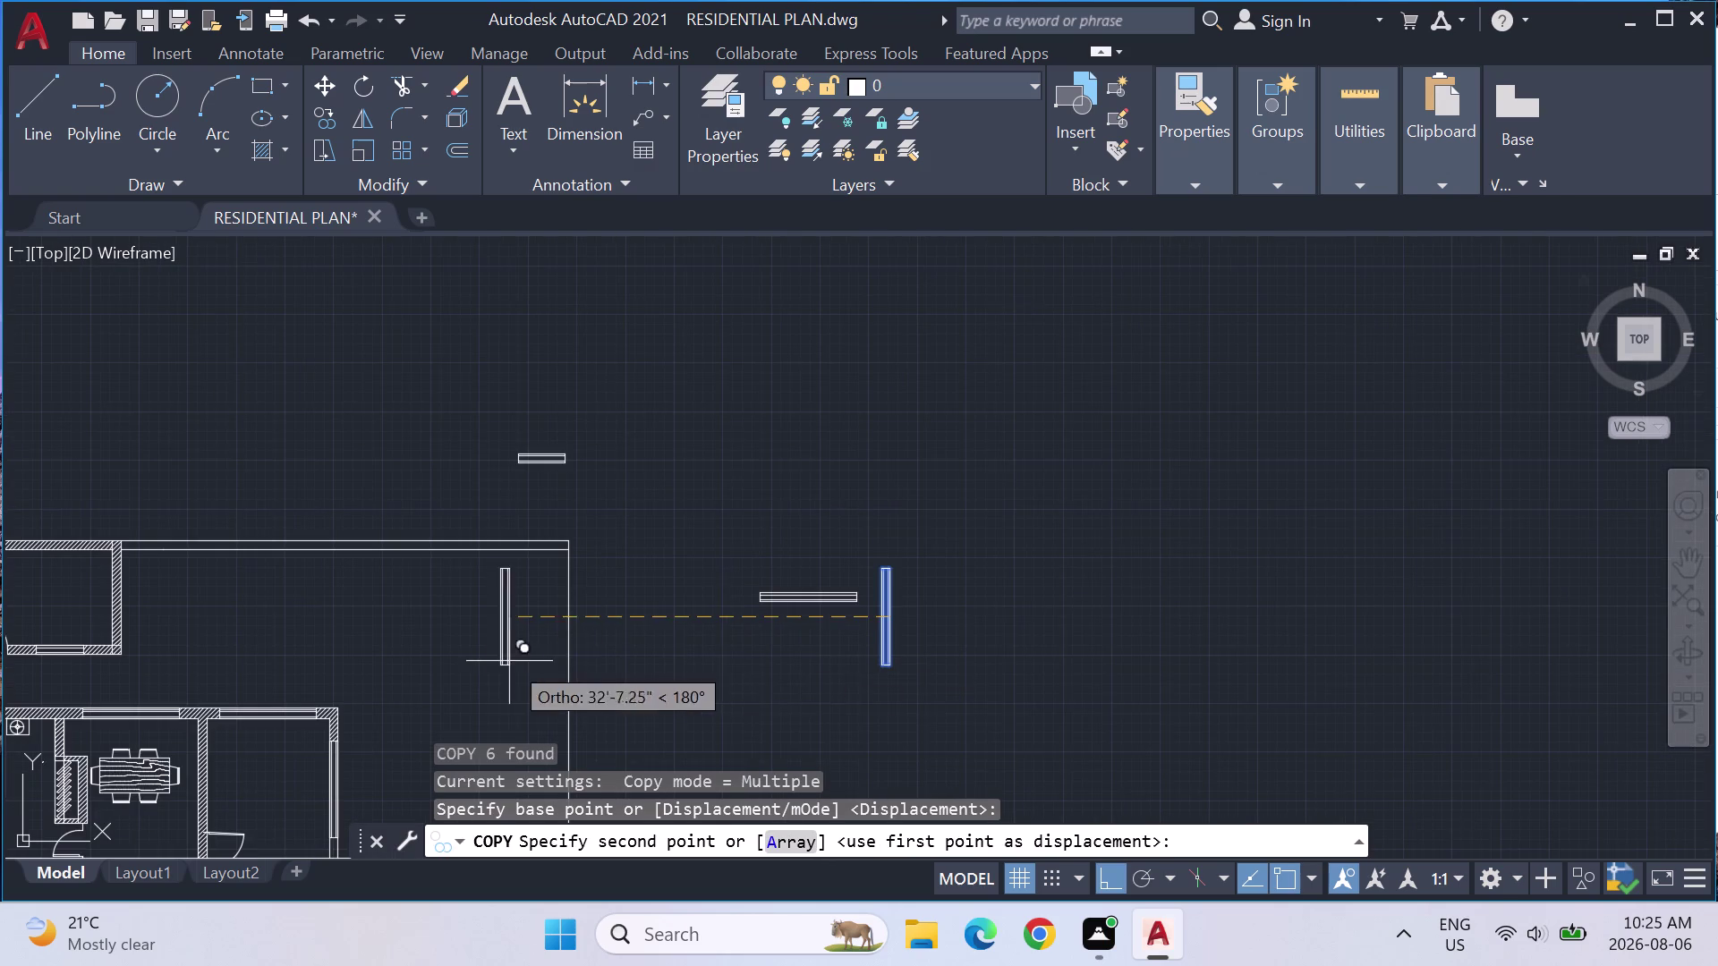
middle_drag(498, 662, 1415, 302)
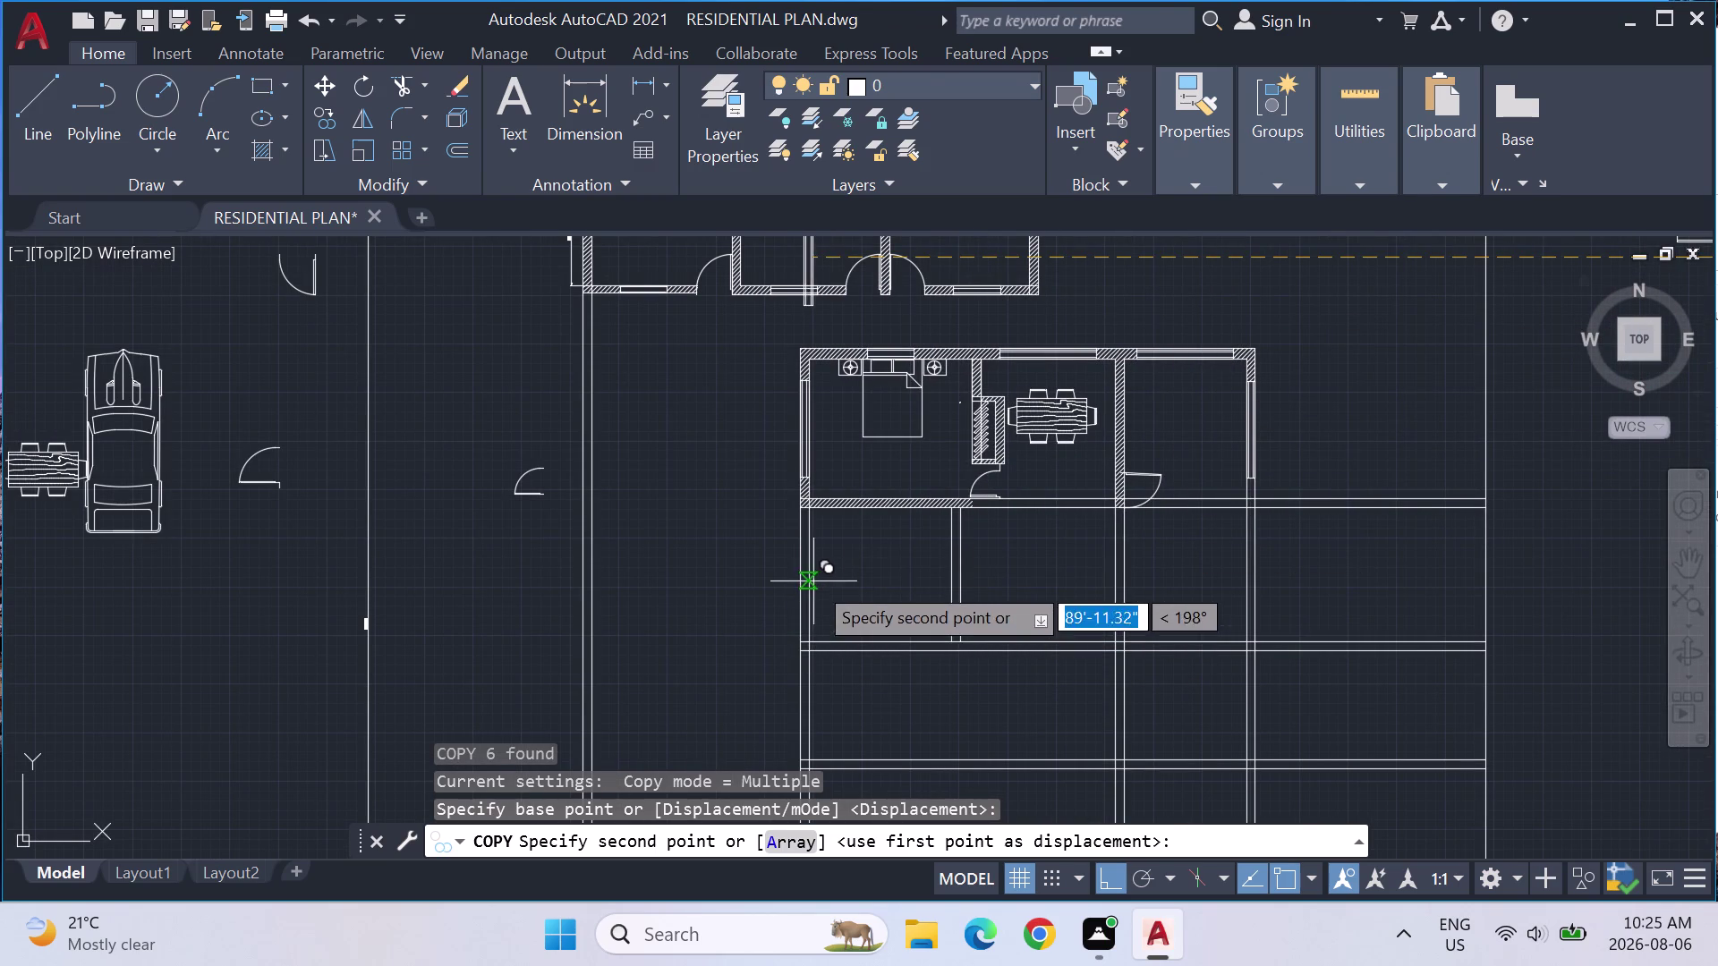
click(1113, 891)
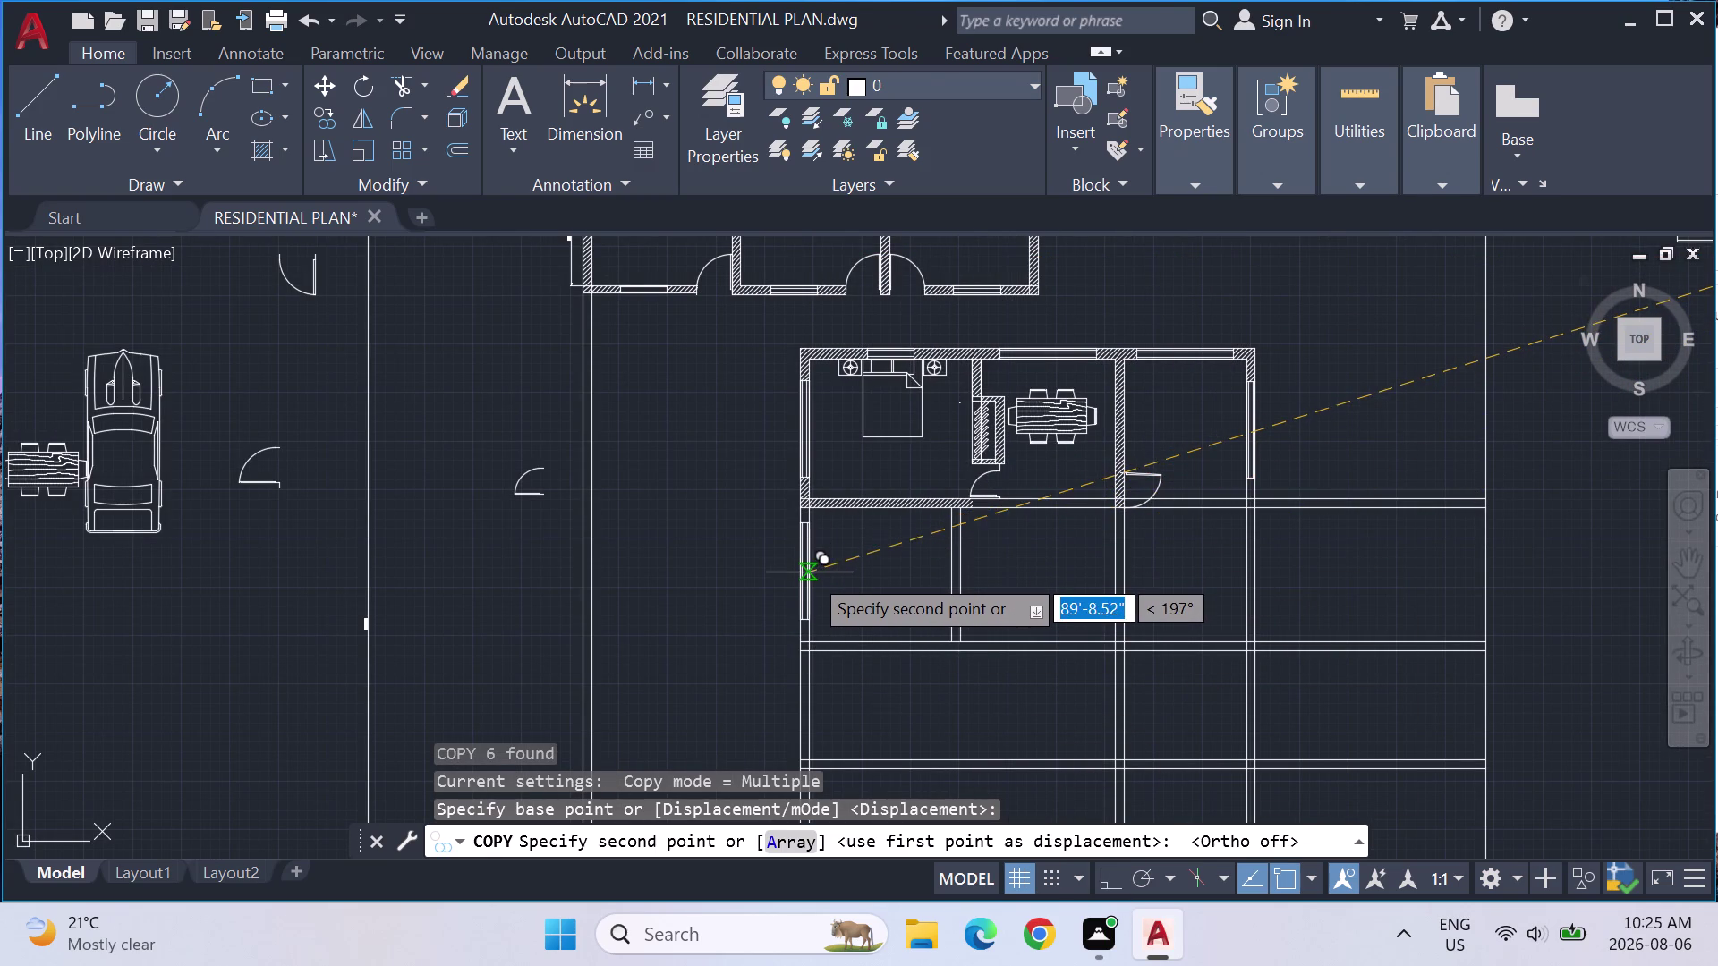
scroll(up, 3)
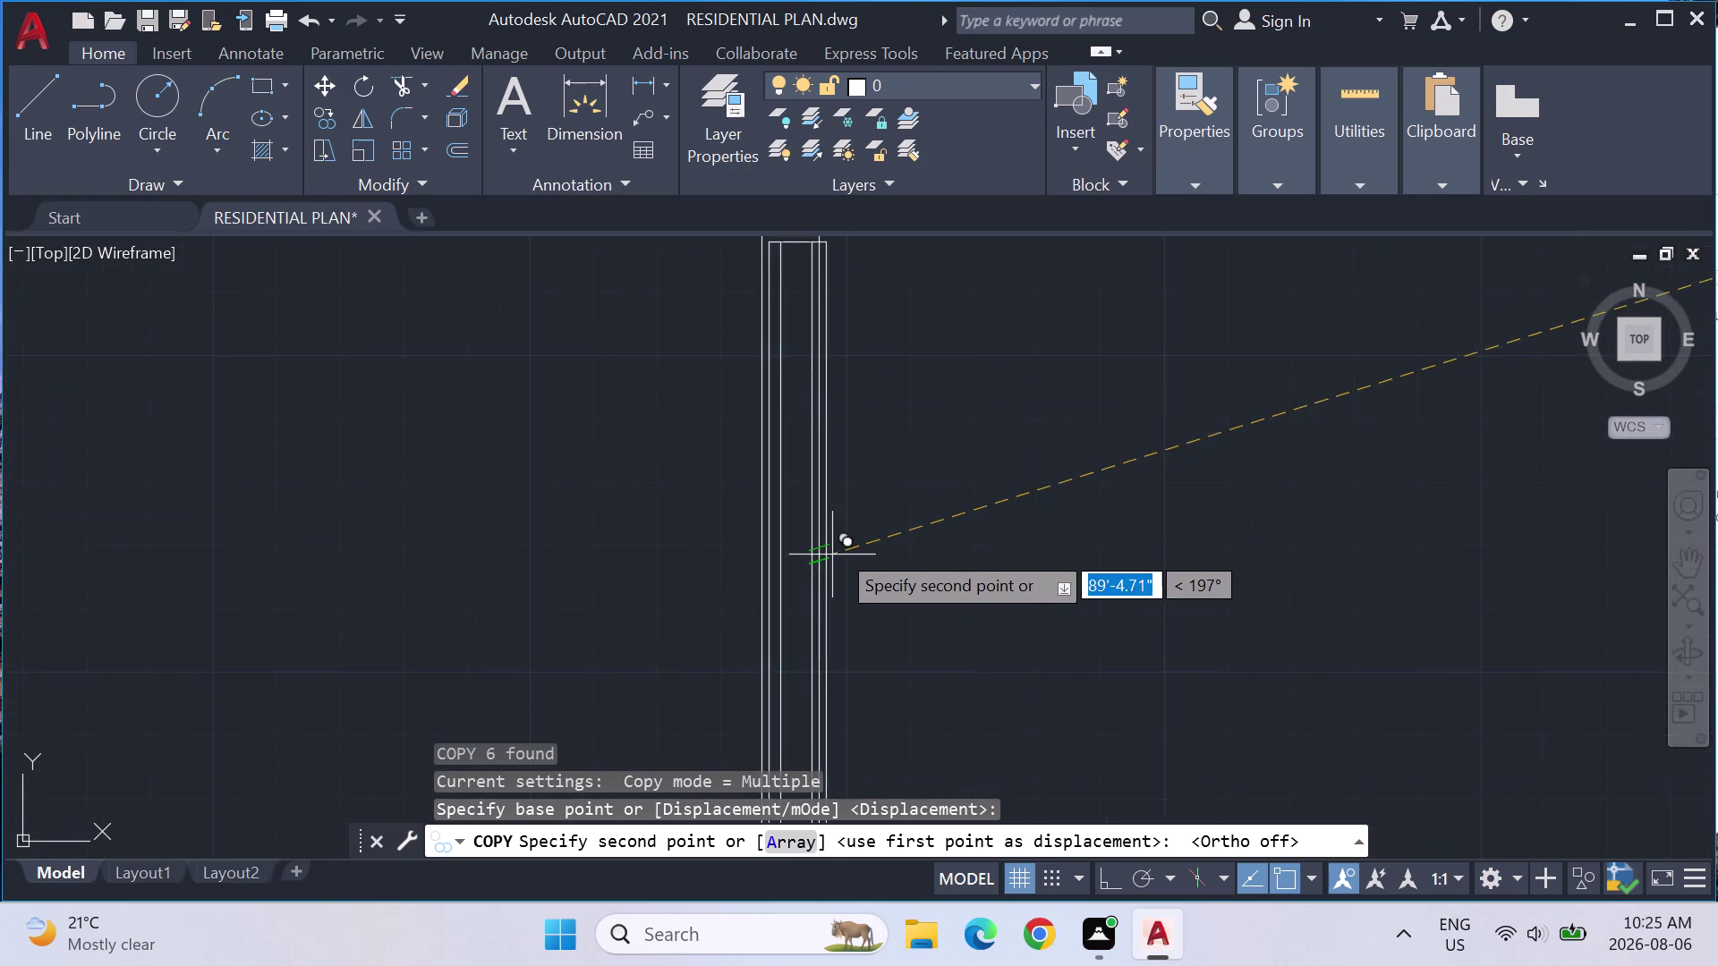
scroll(down, 3)
Place the copy at the M2P midpoint on the hatched wall line, then end copying.
text(M2)
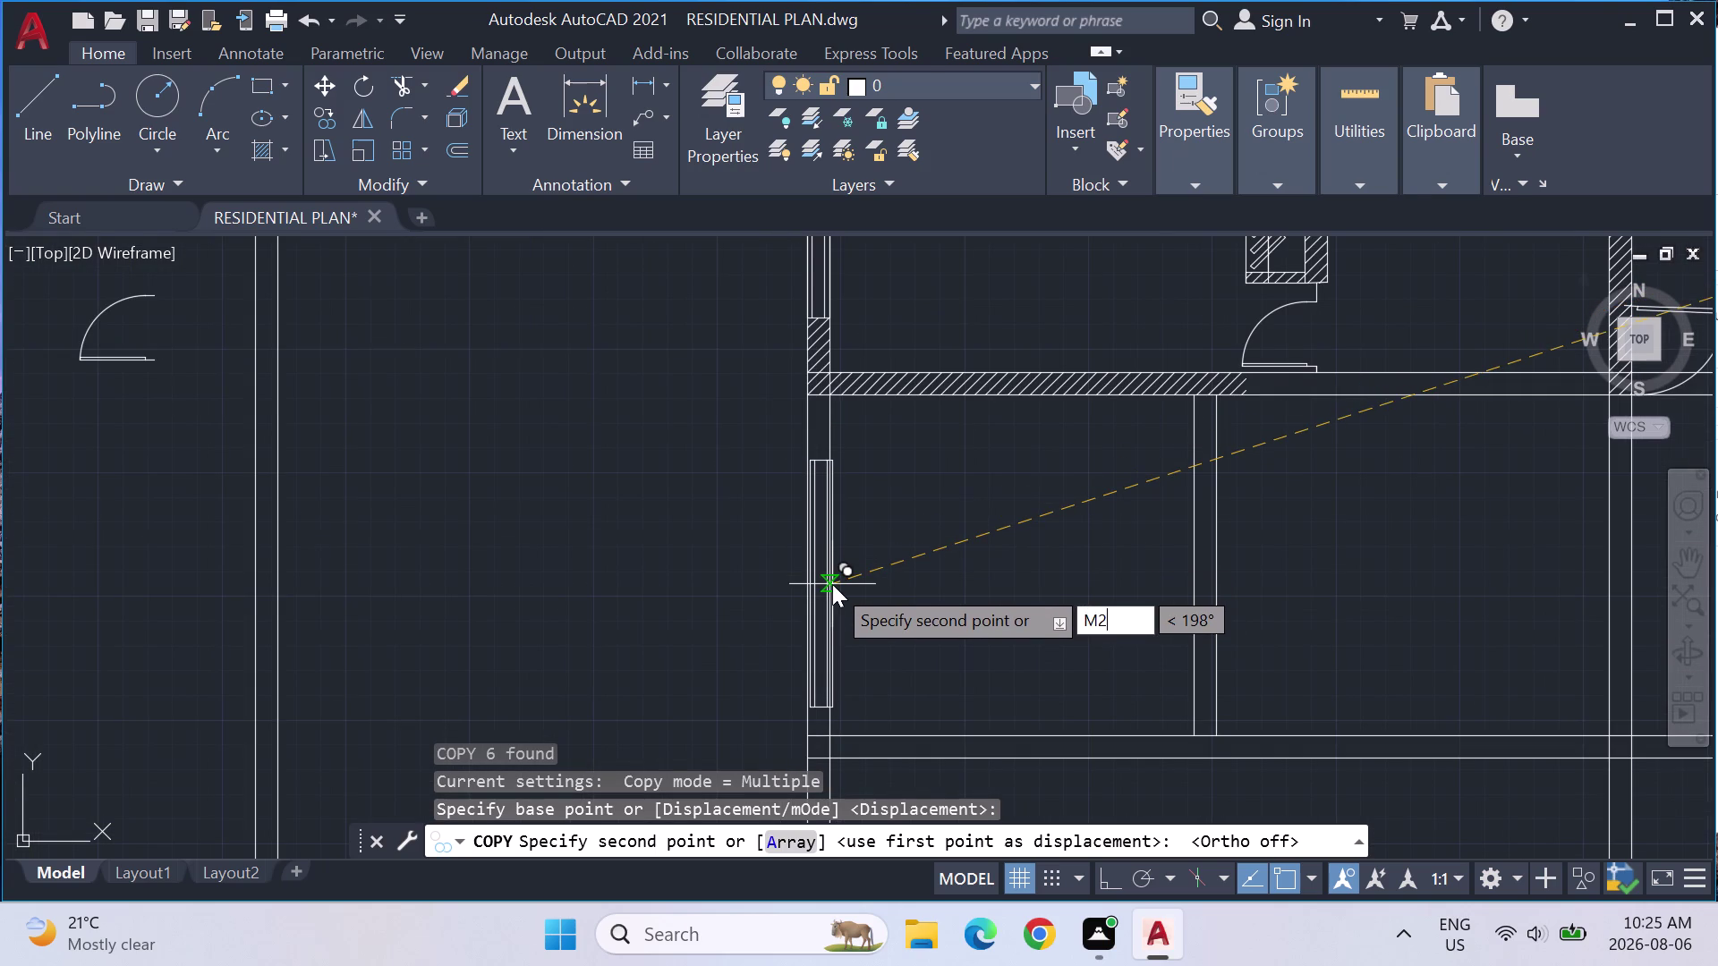
text(P)
key(Return)
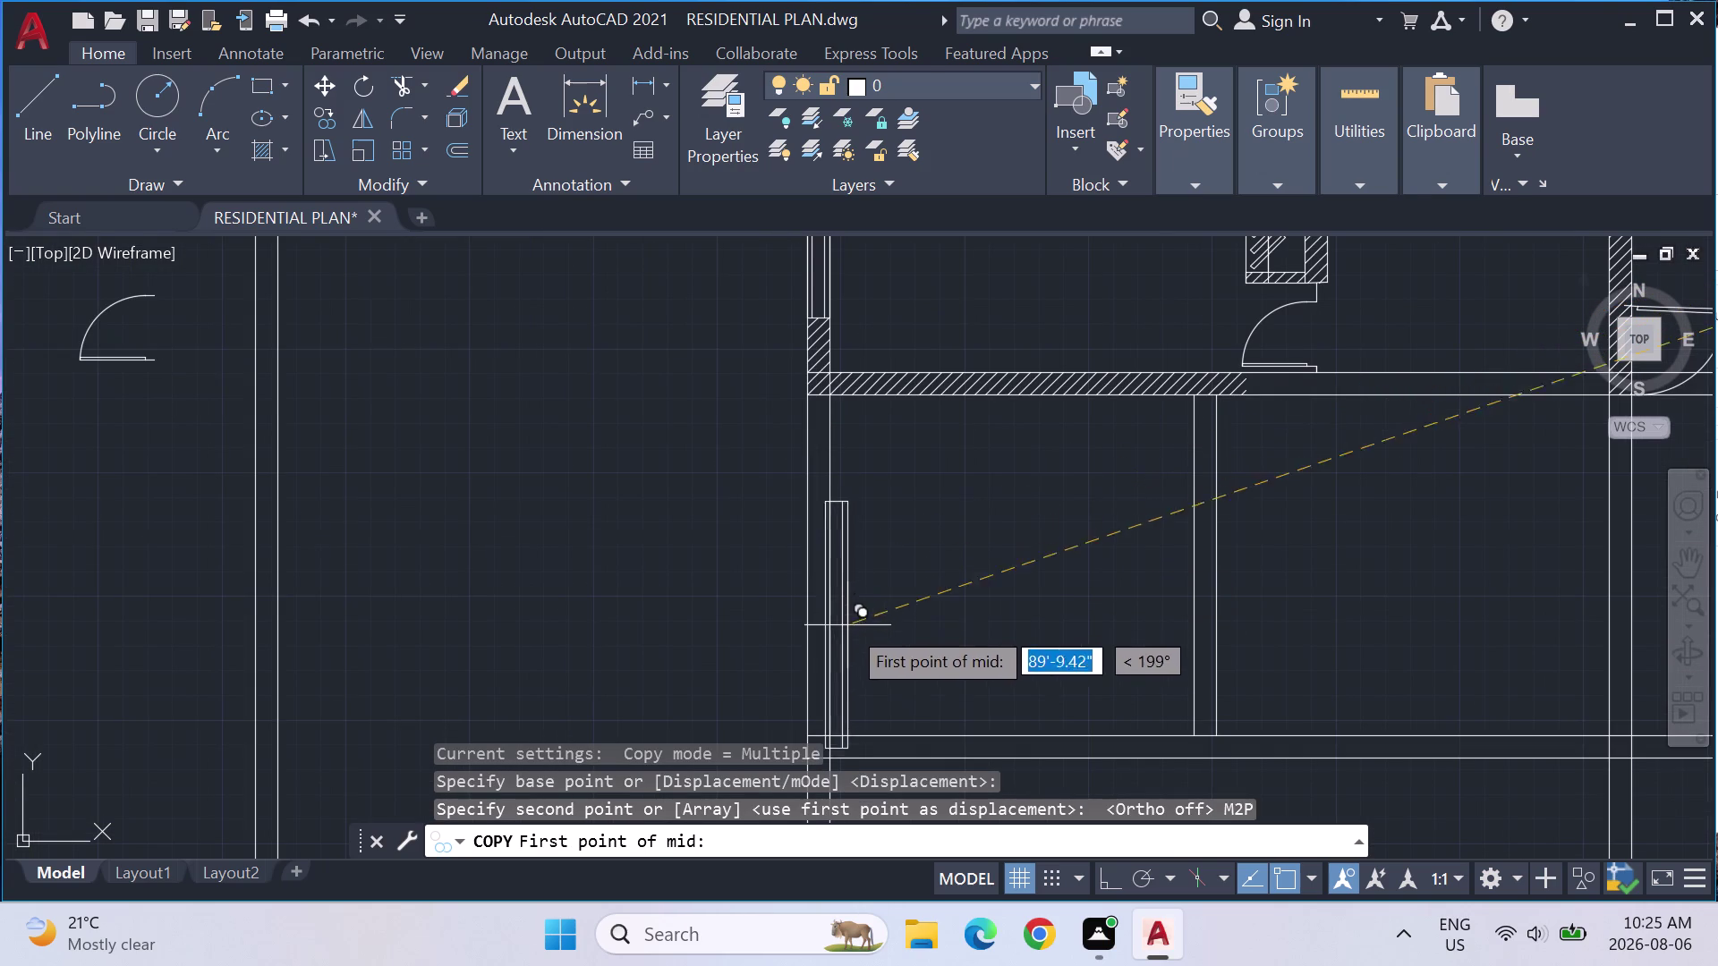
click(832, 734)
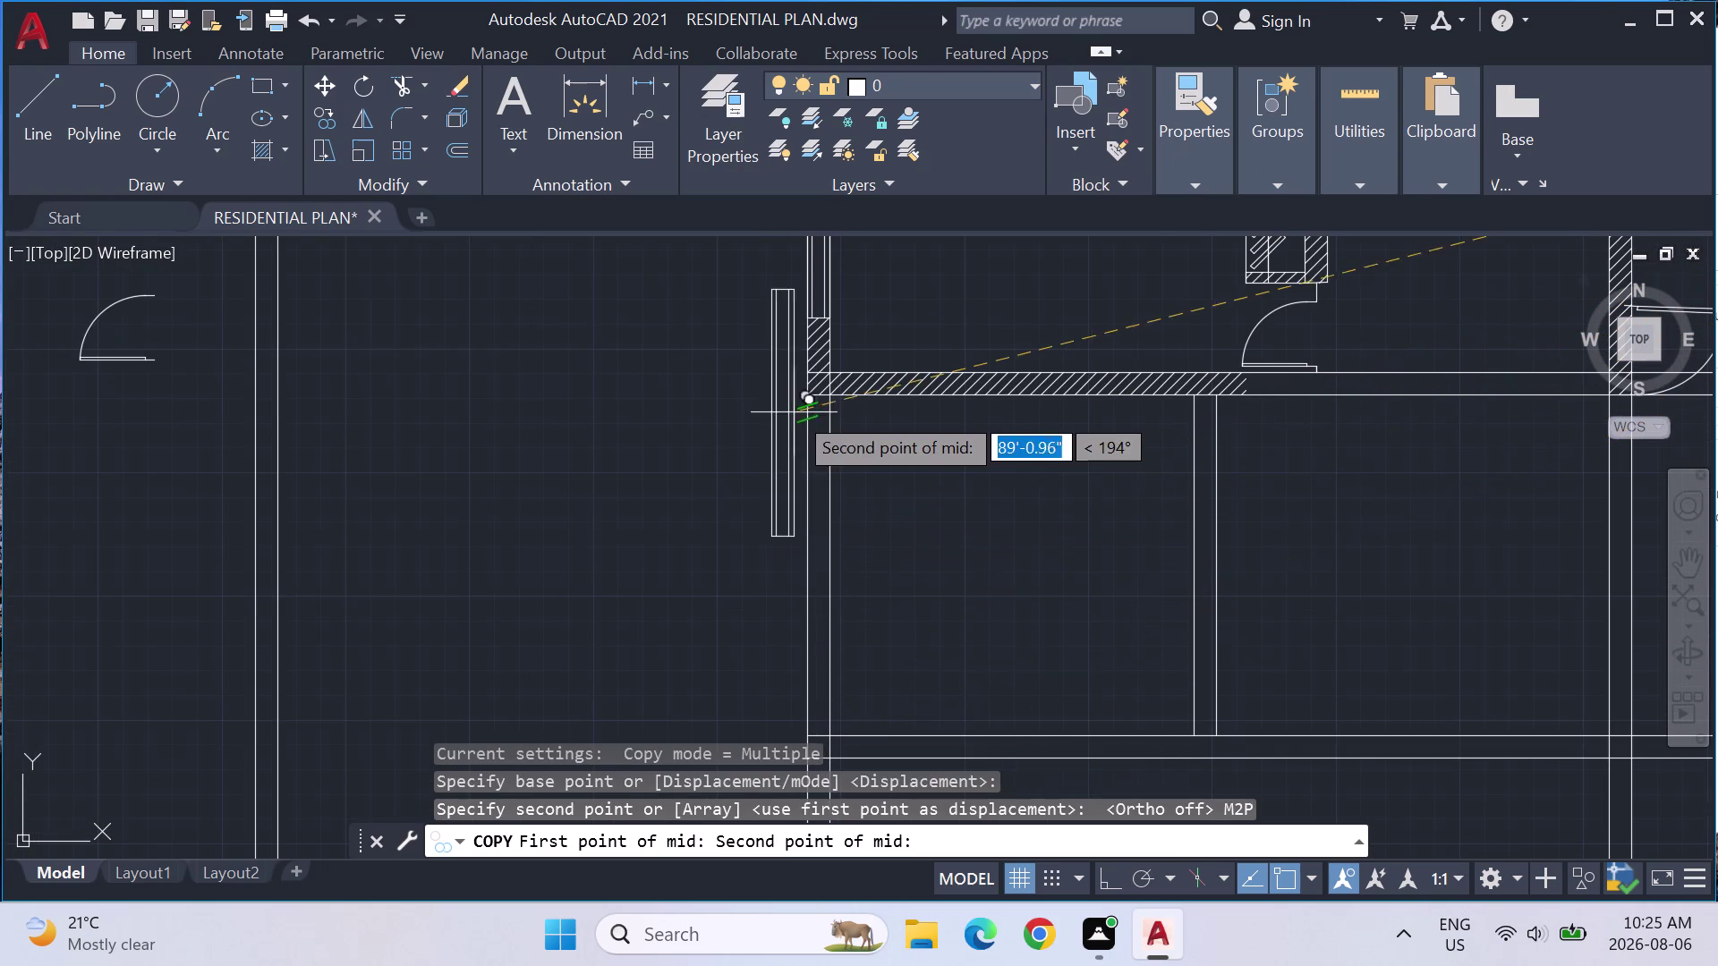
click(822, 394)
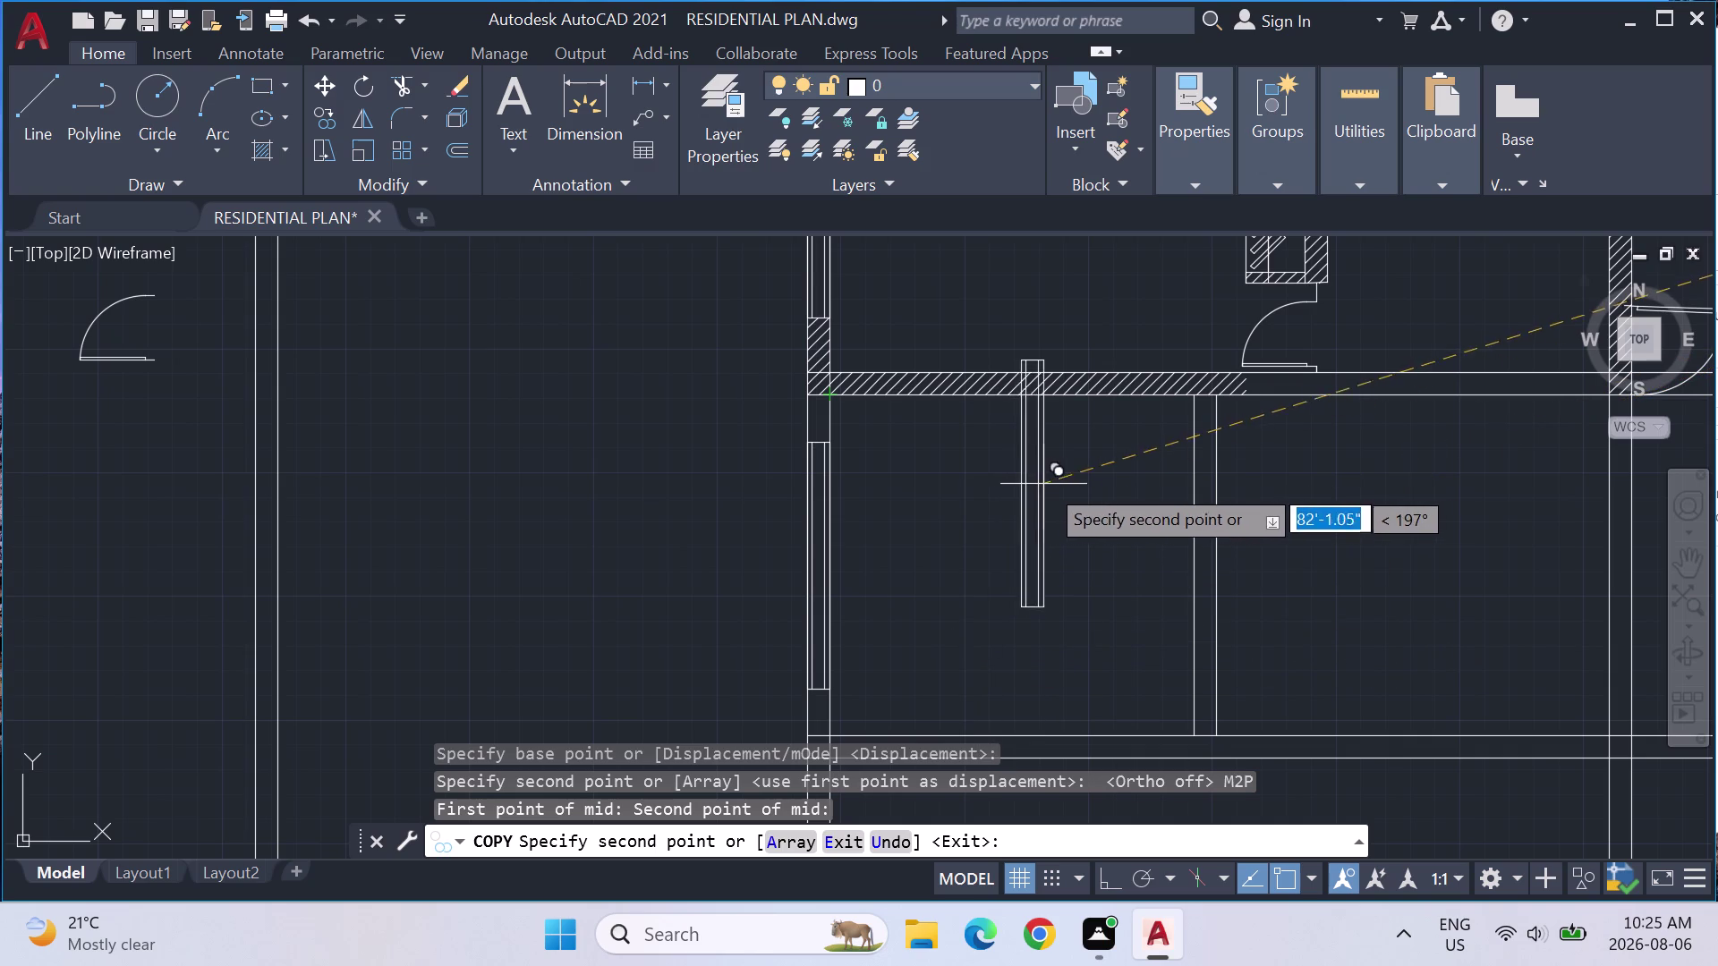
key(Escape)
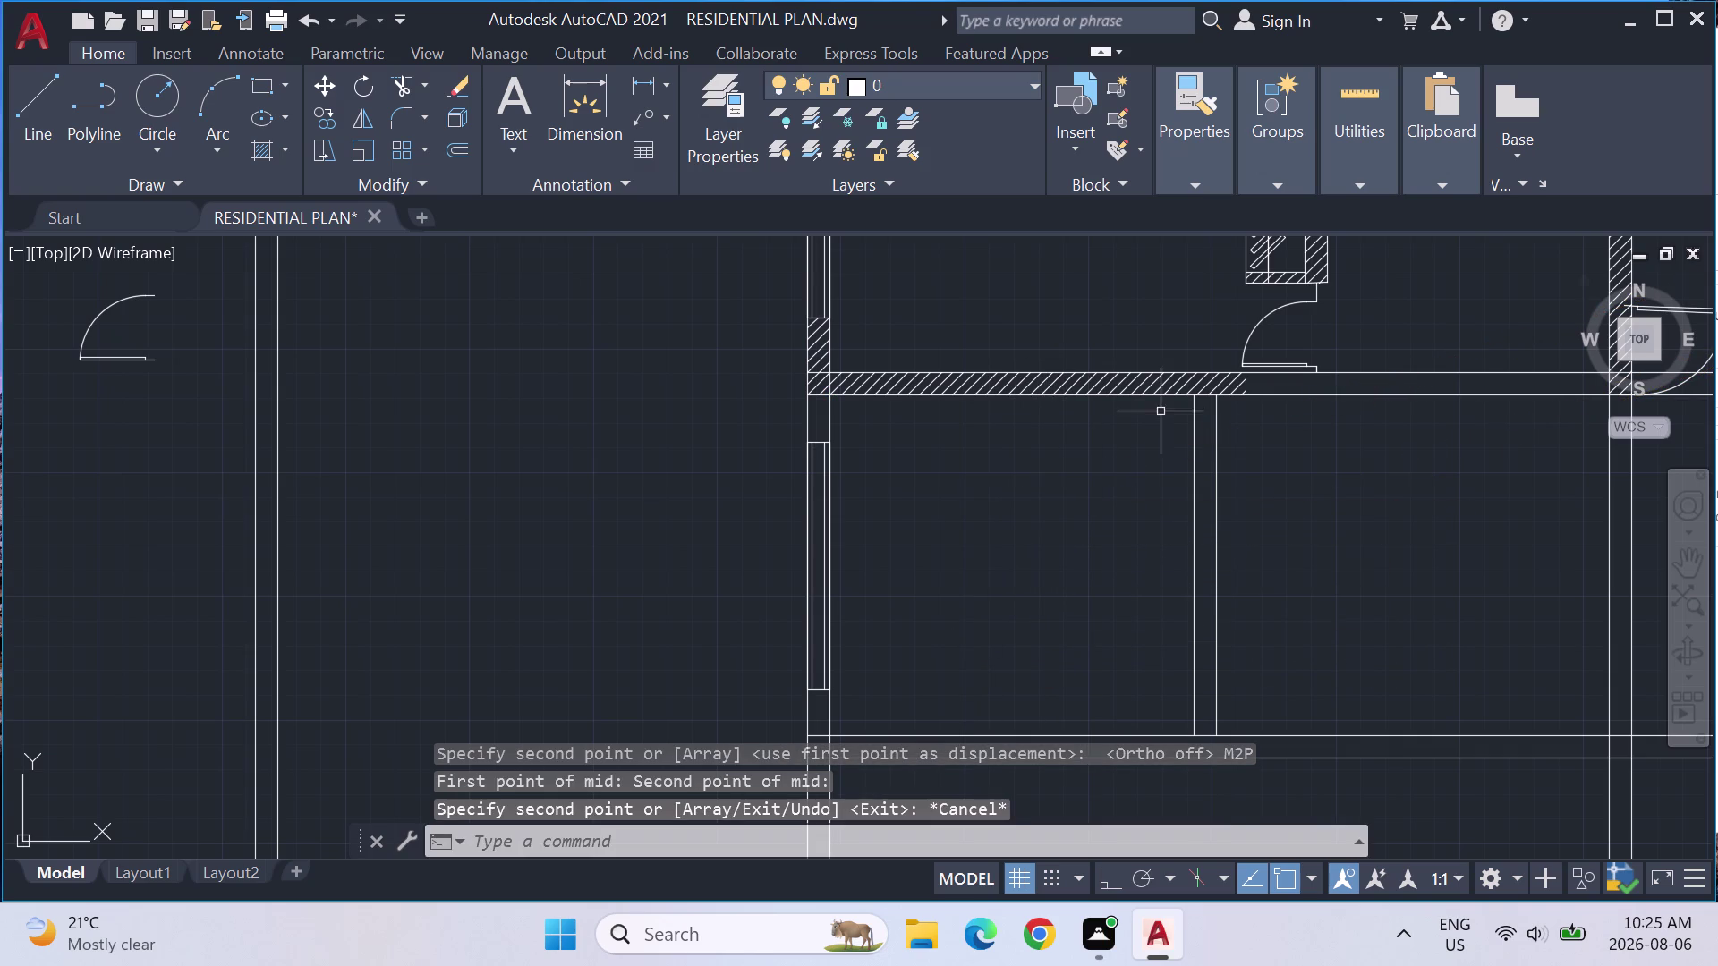
key(Escape)
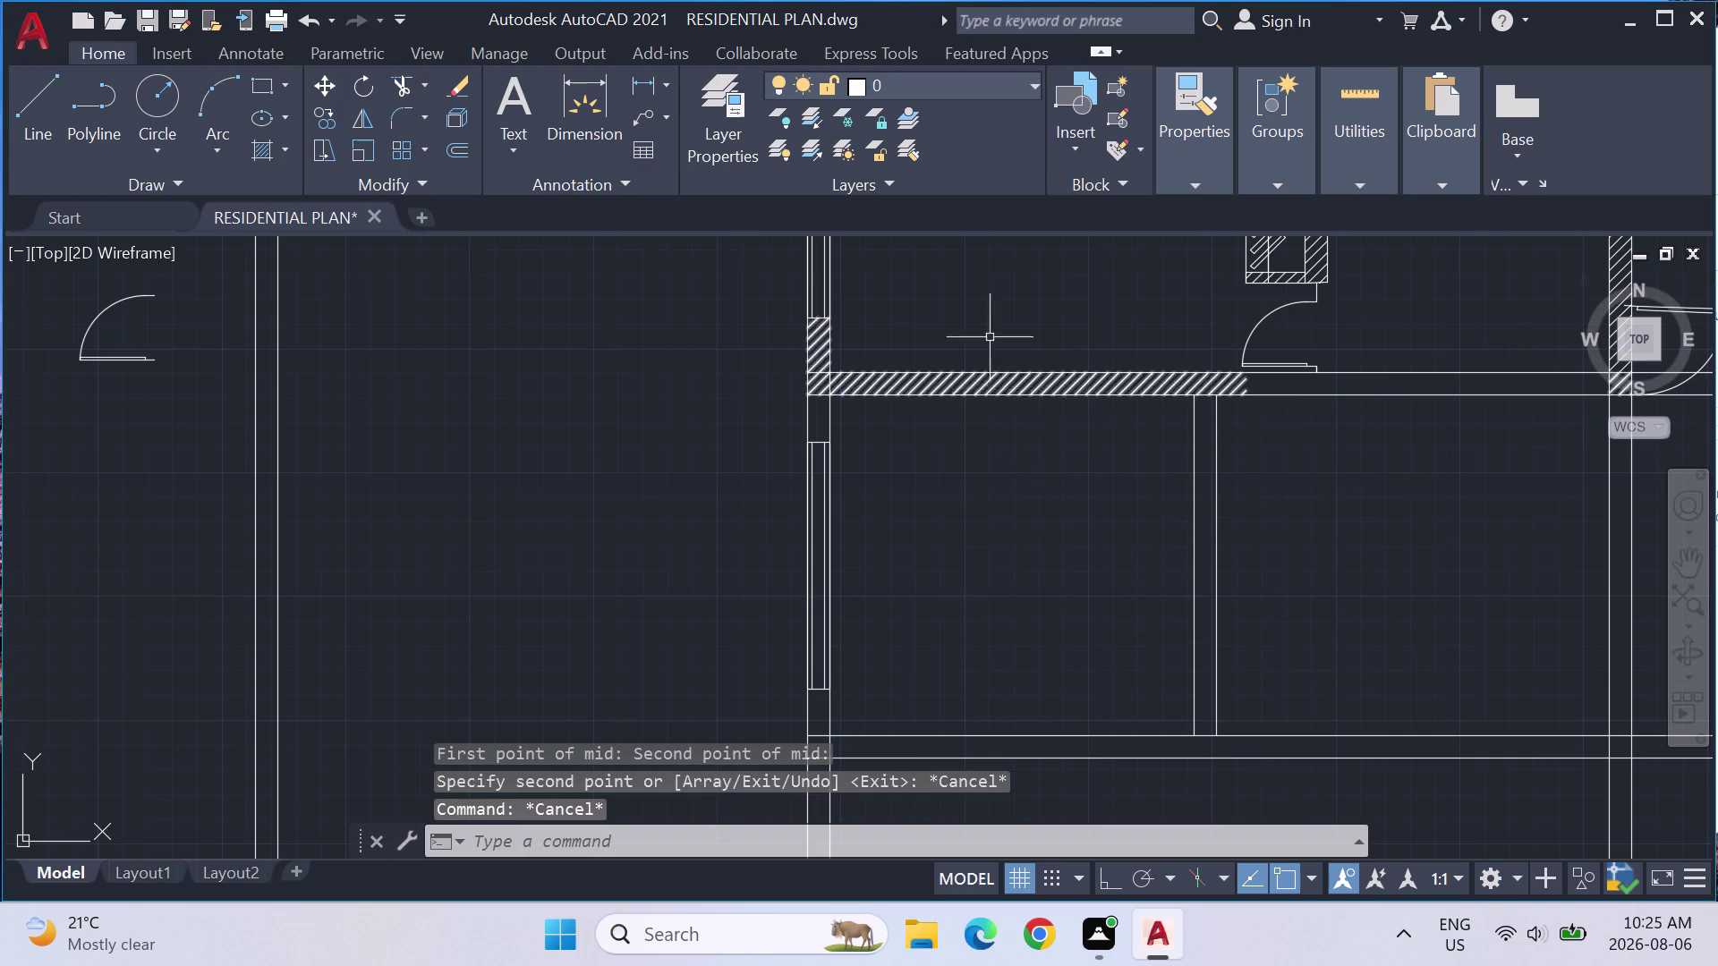
scroll(down, 3)
middle_drag(1054, 288, 1045, 485)
scroll(down, 3)
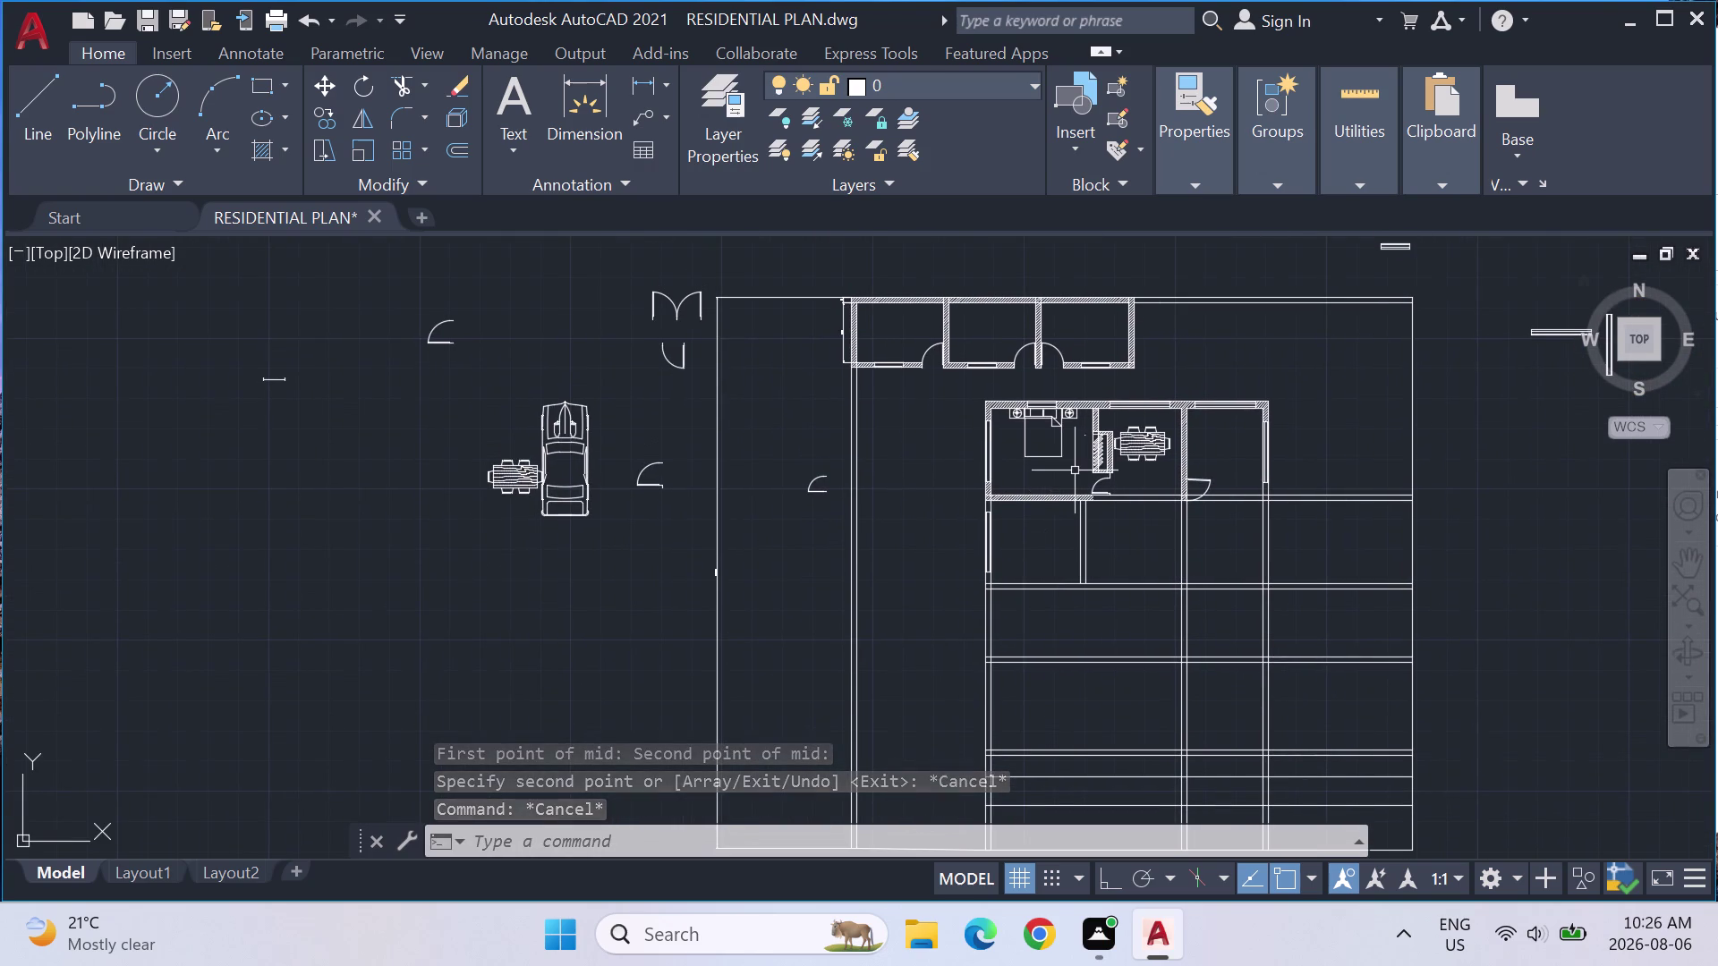
Select the bed and both bedside tables.
scroll(down, 3)
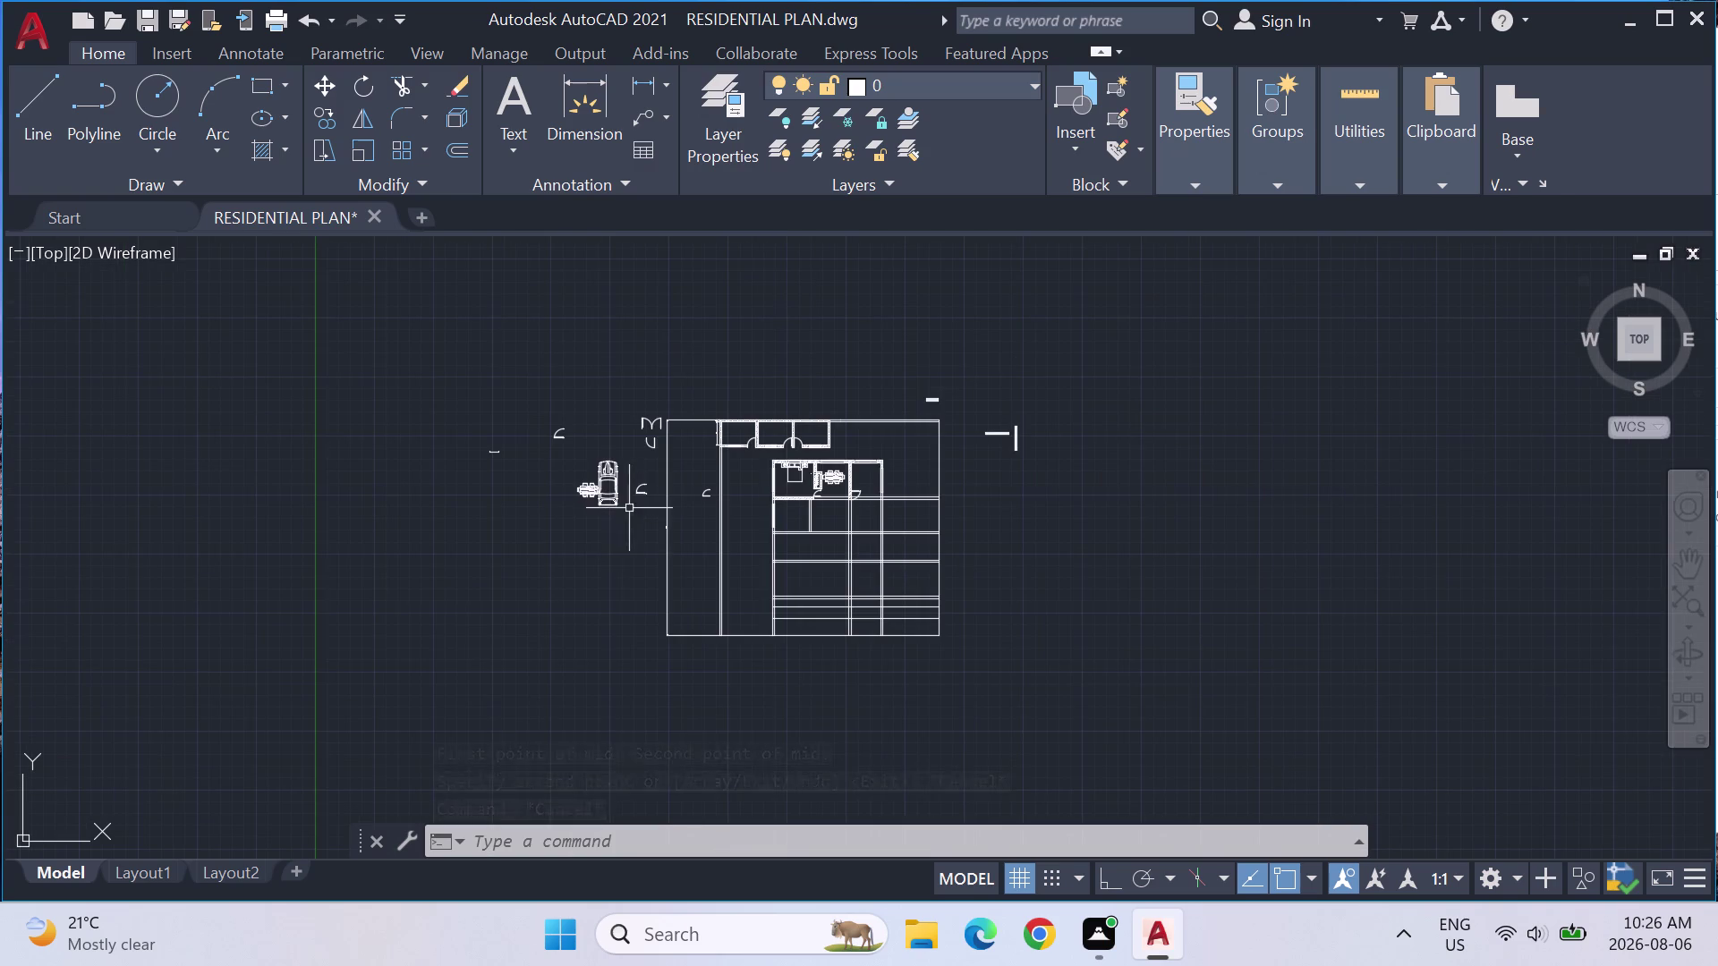
scroll(up, 3)
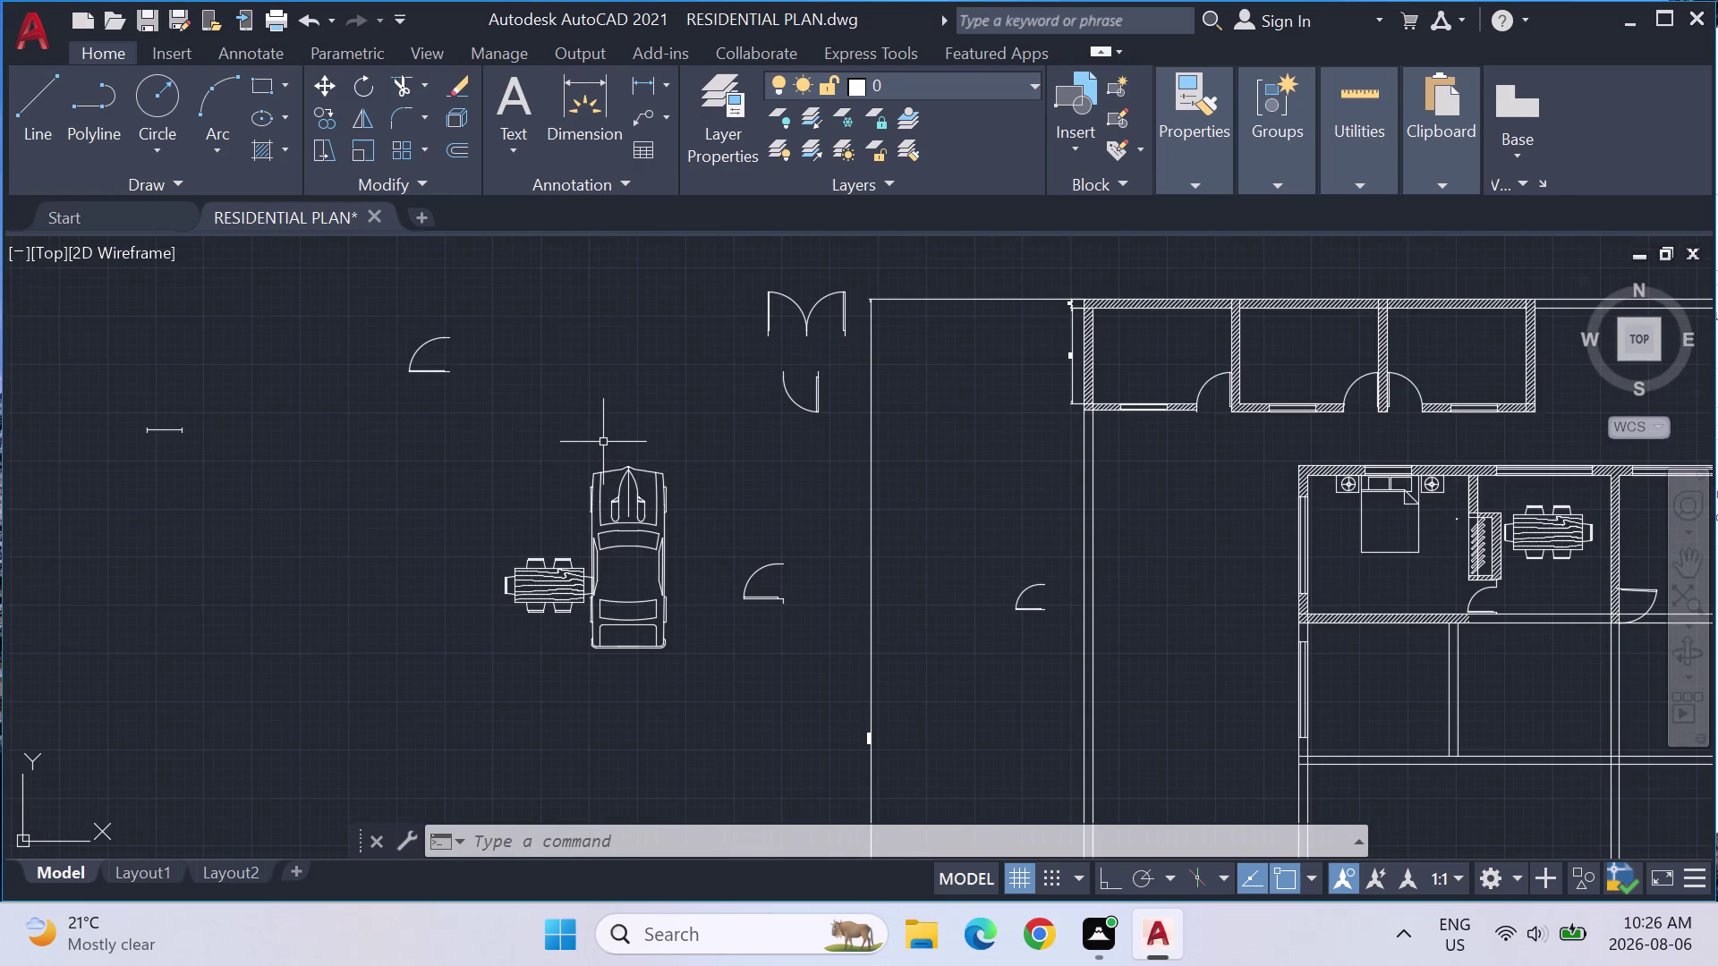
scroll(down, 3)
scroll(up, 3)
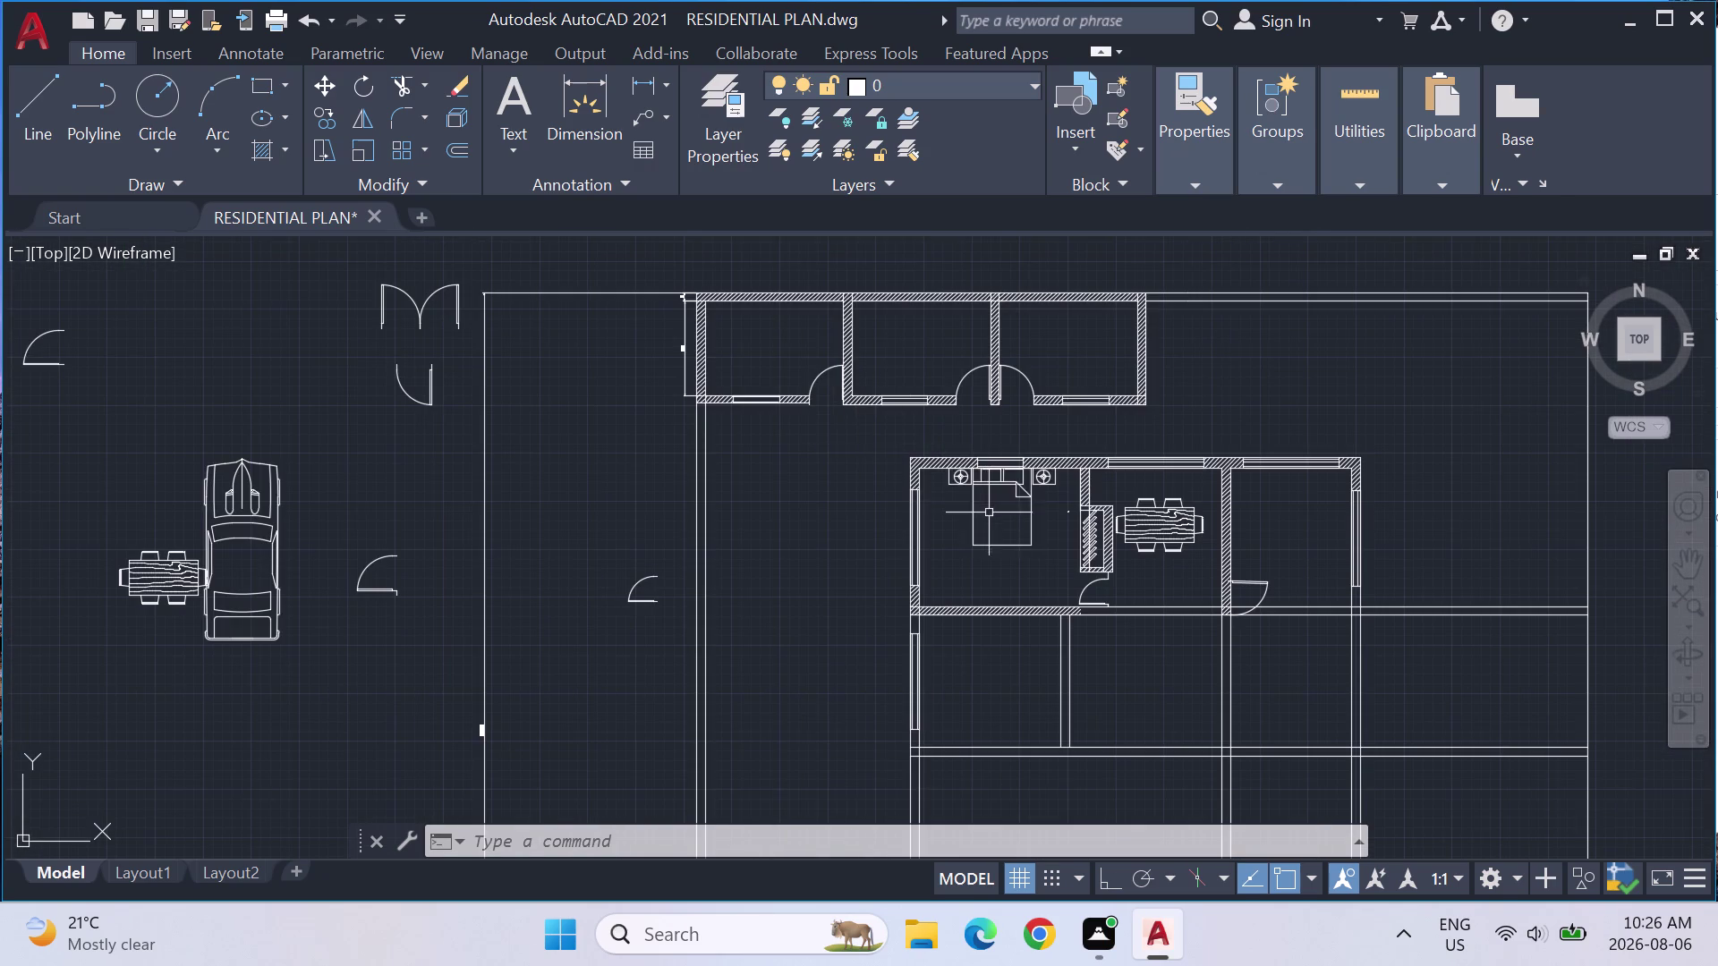
scroll(up, 3)
drag(1243, 607, 910, 577)
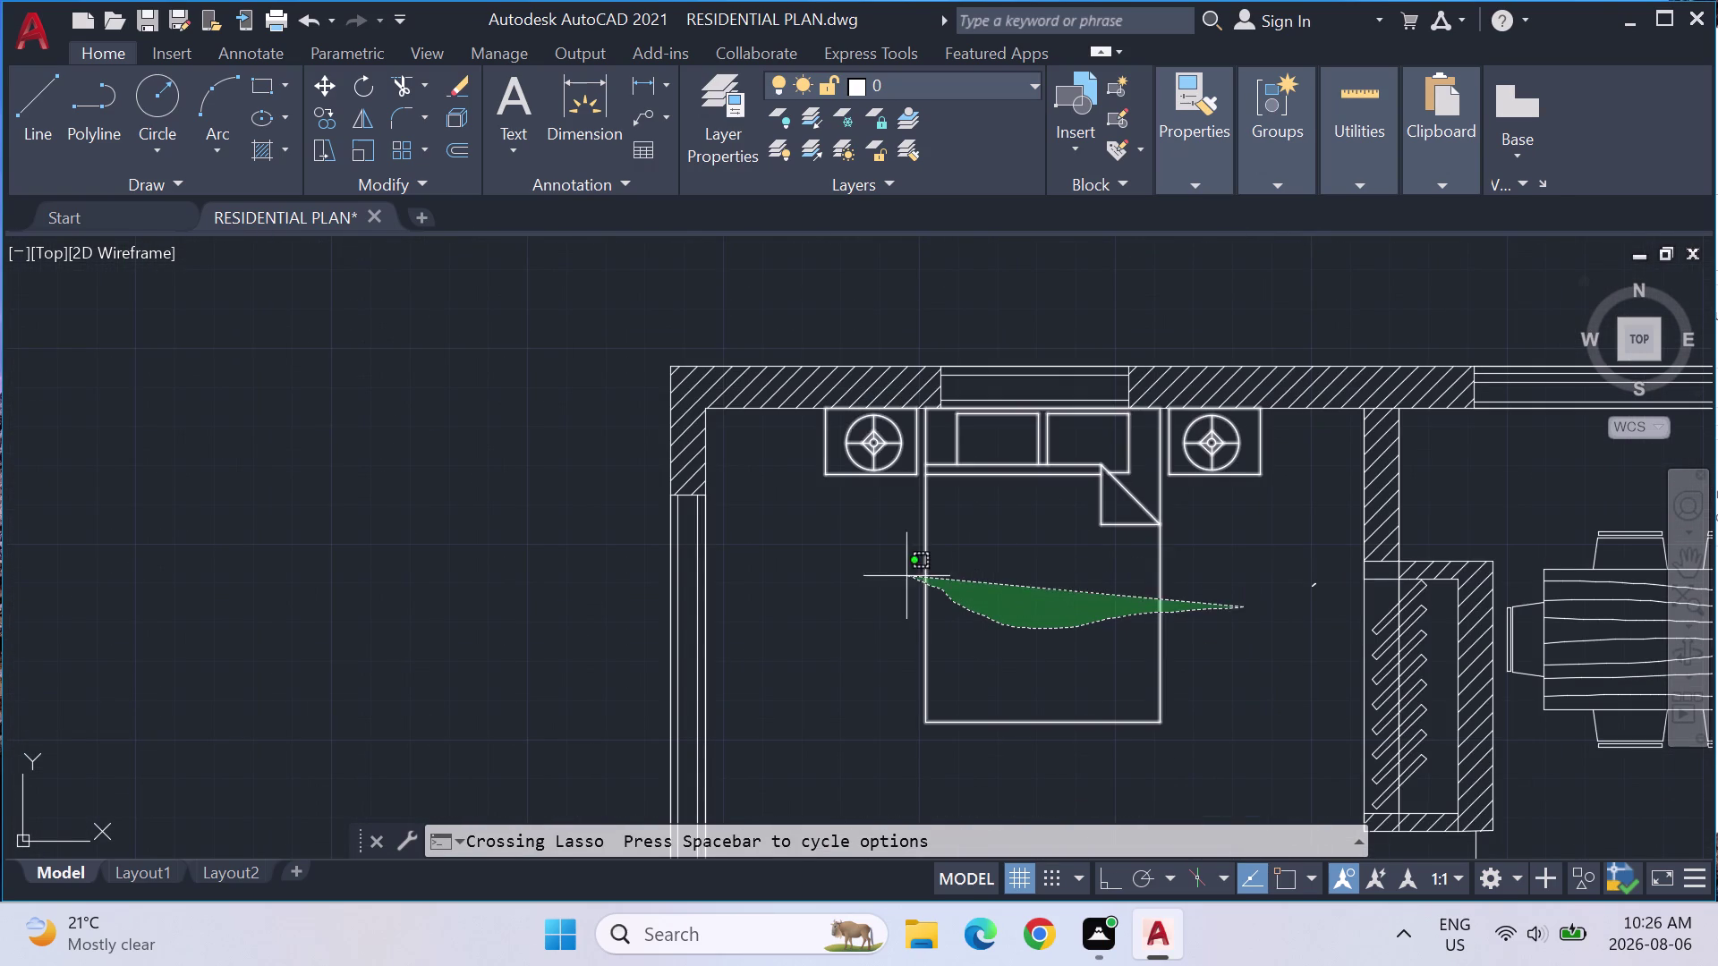
drag(910, 577, 1304, 447)
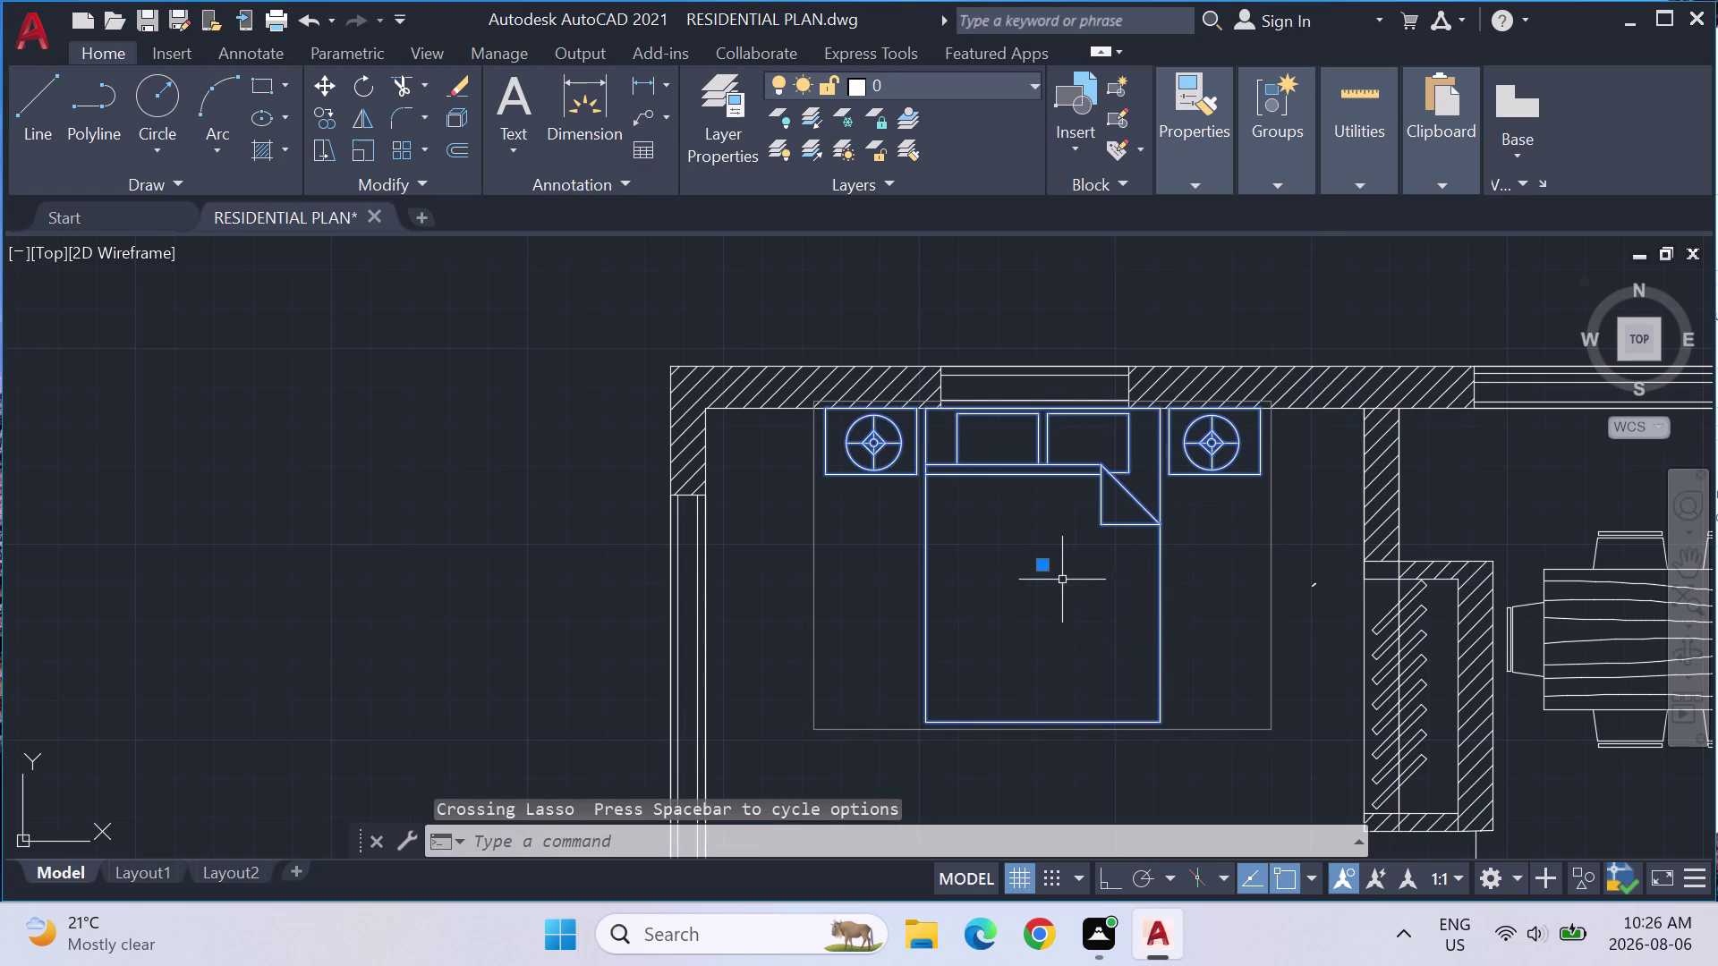
Copy the bed set from its corner to a spot left of the bedroom.
key(c)
key(o)
key(Return)
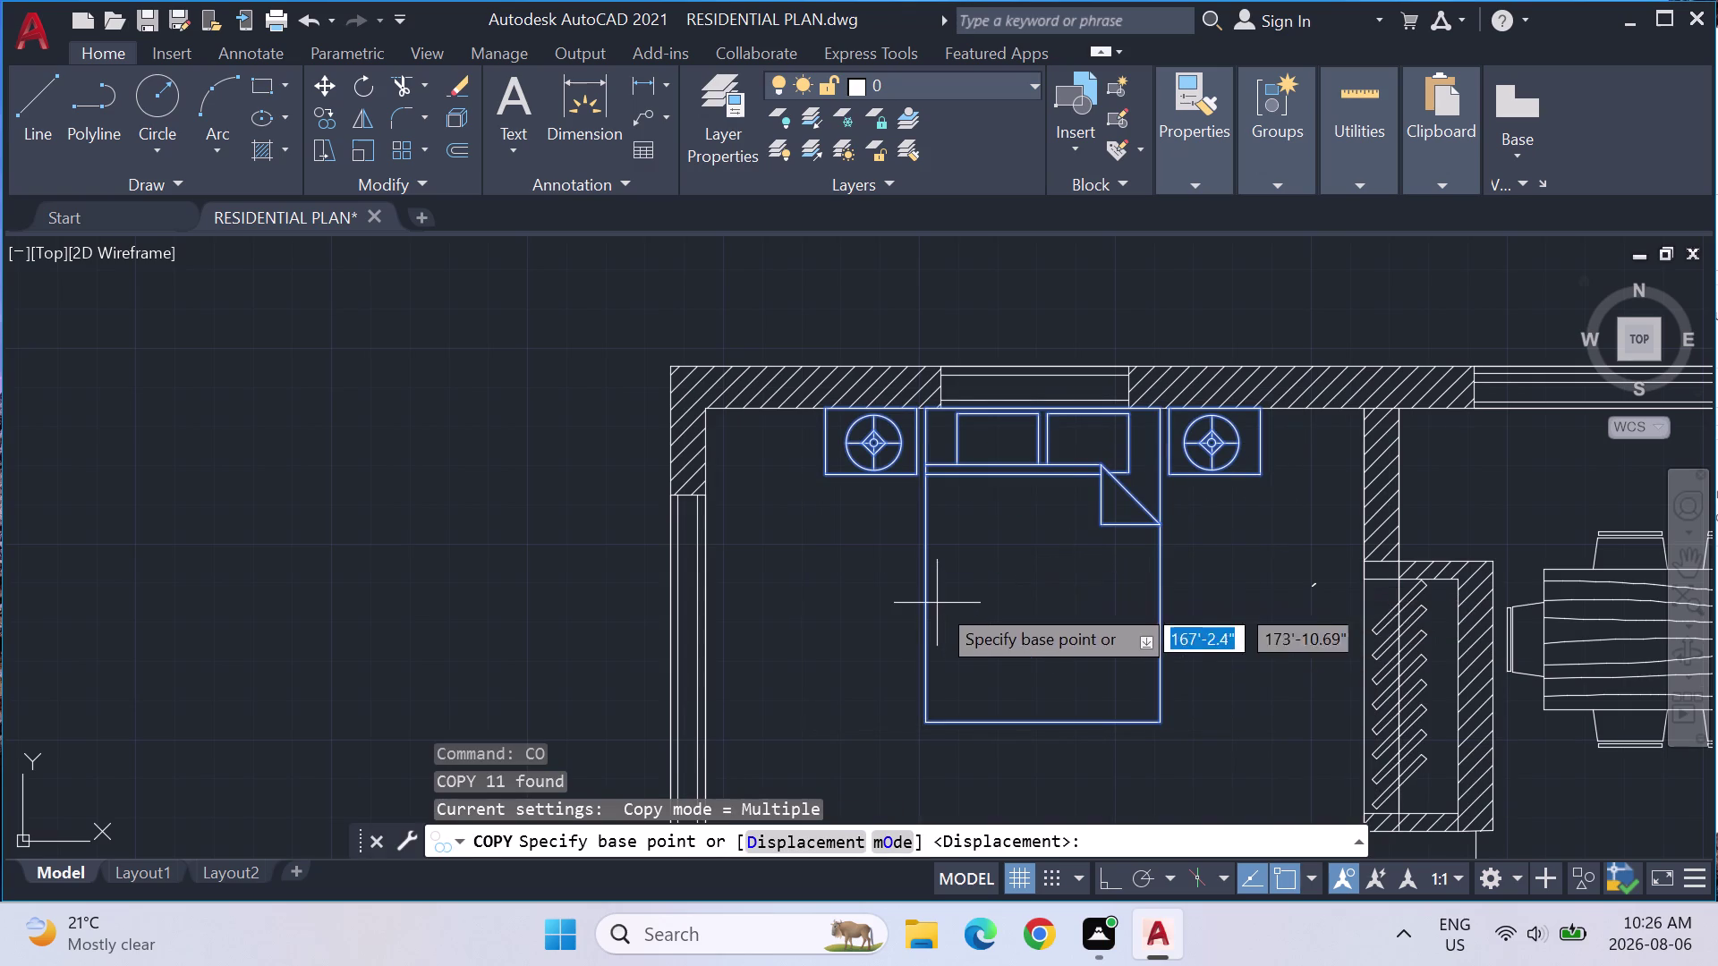
click(1159, 724)
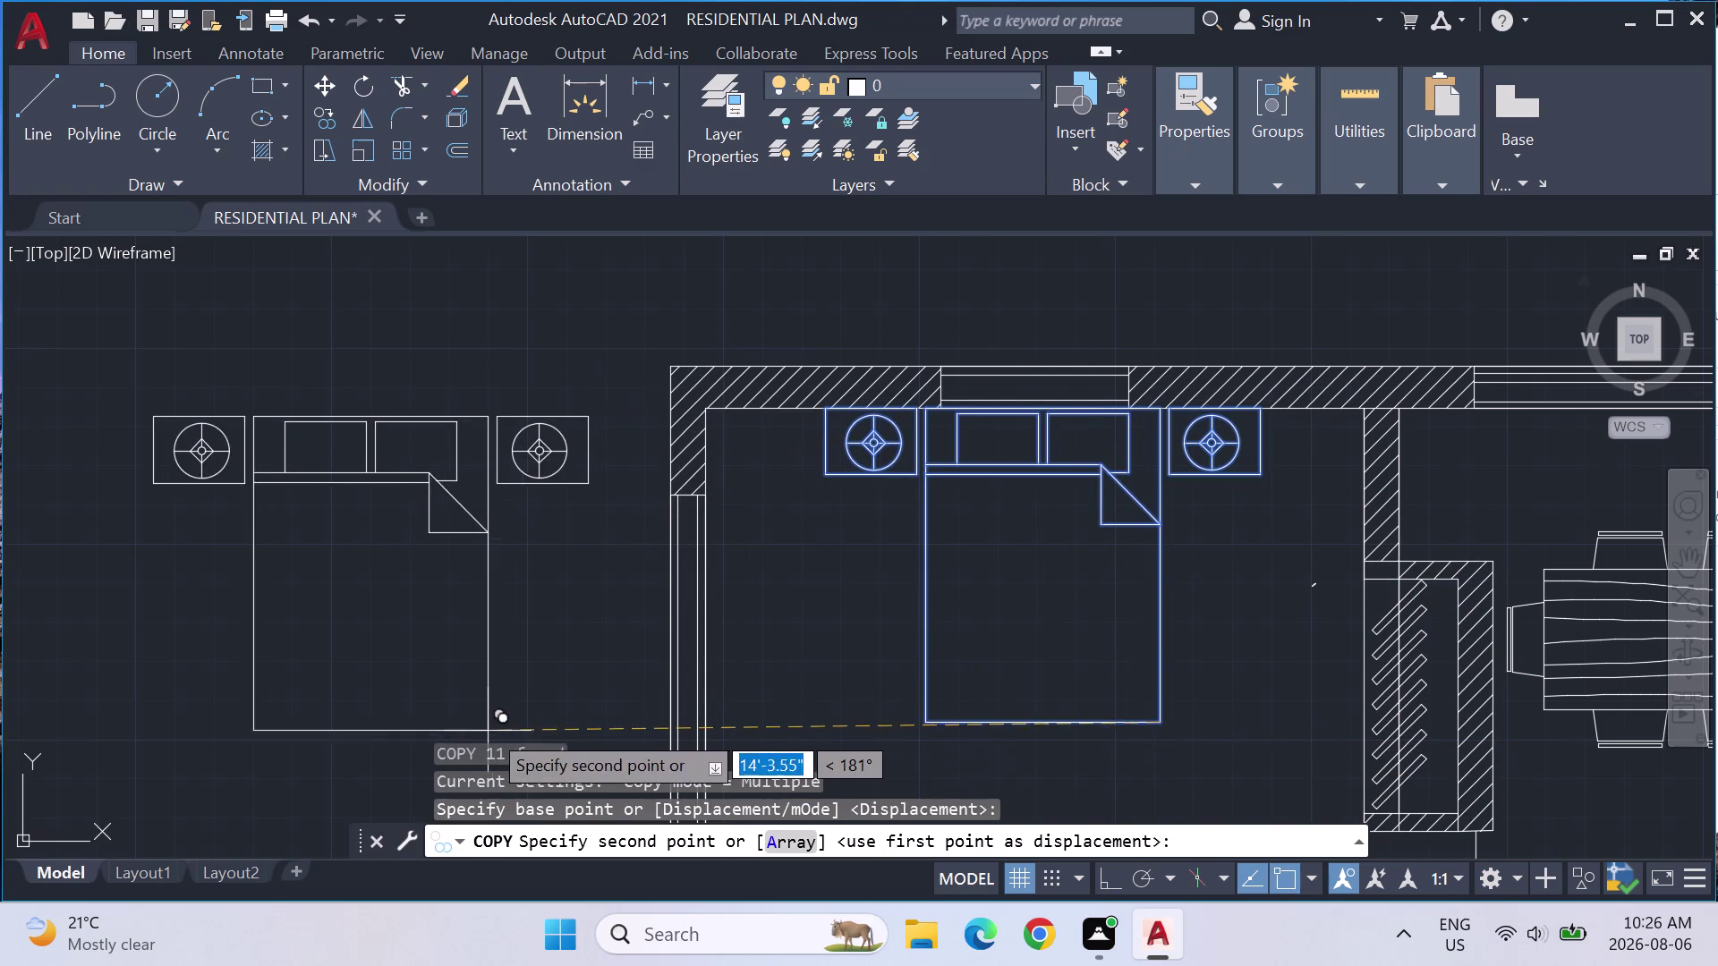
click(452, 686)
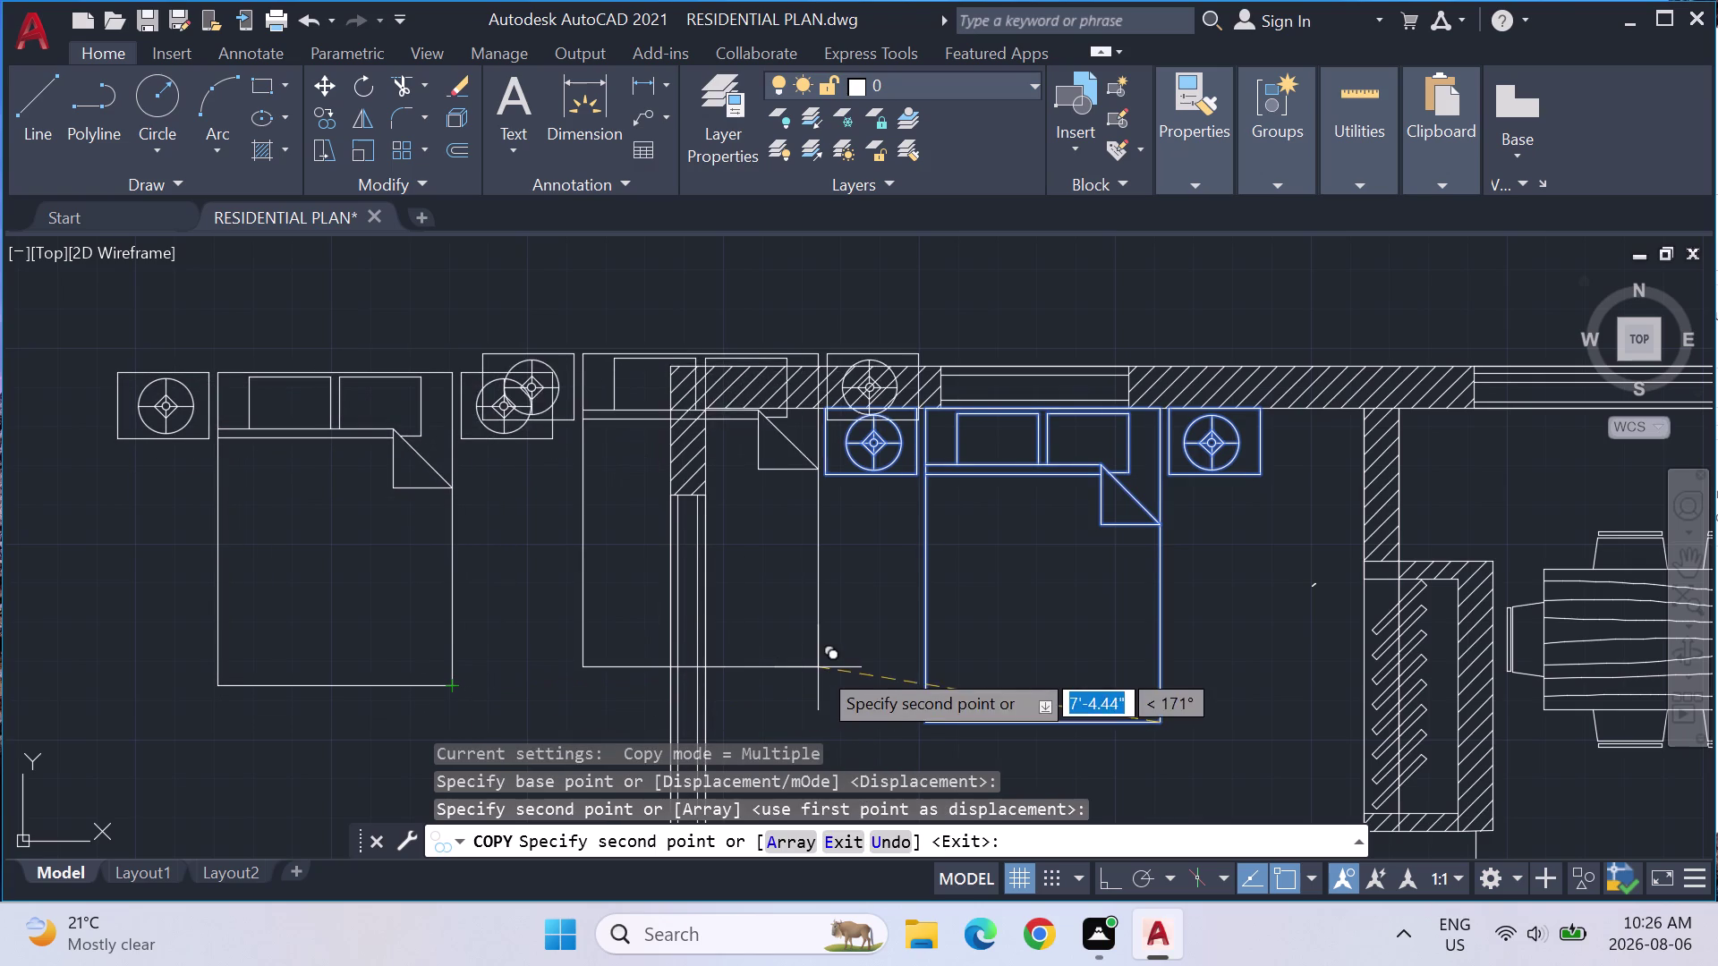
key(Escape)
key(Escape)
scroll(down, 3)
middle_drag(974, 547, 977, 477)
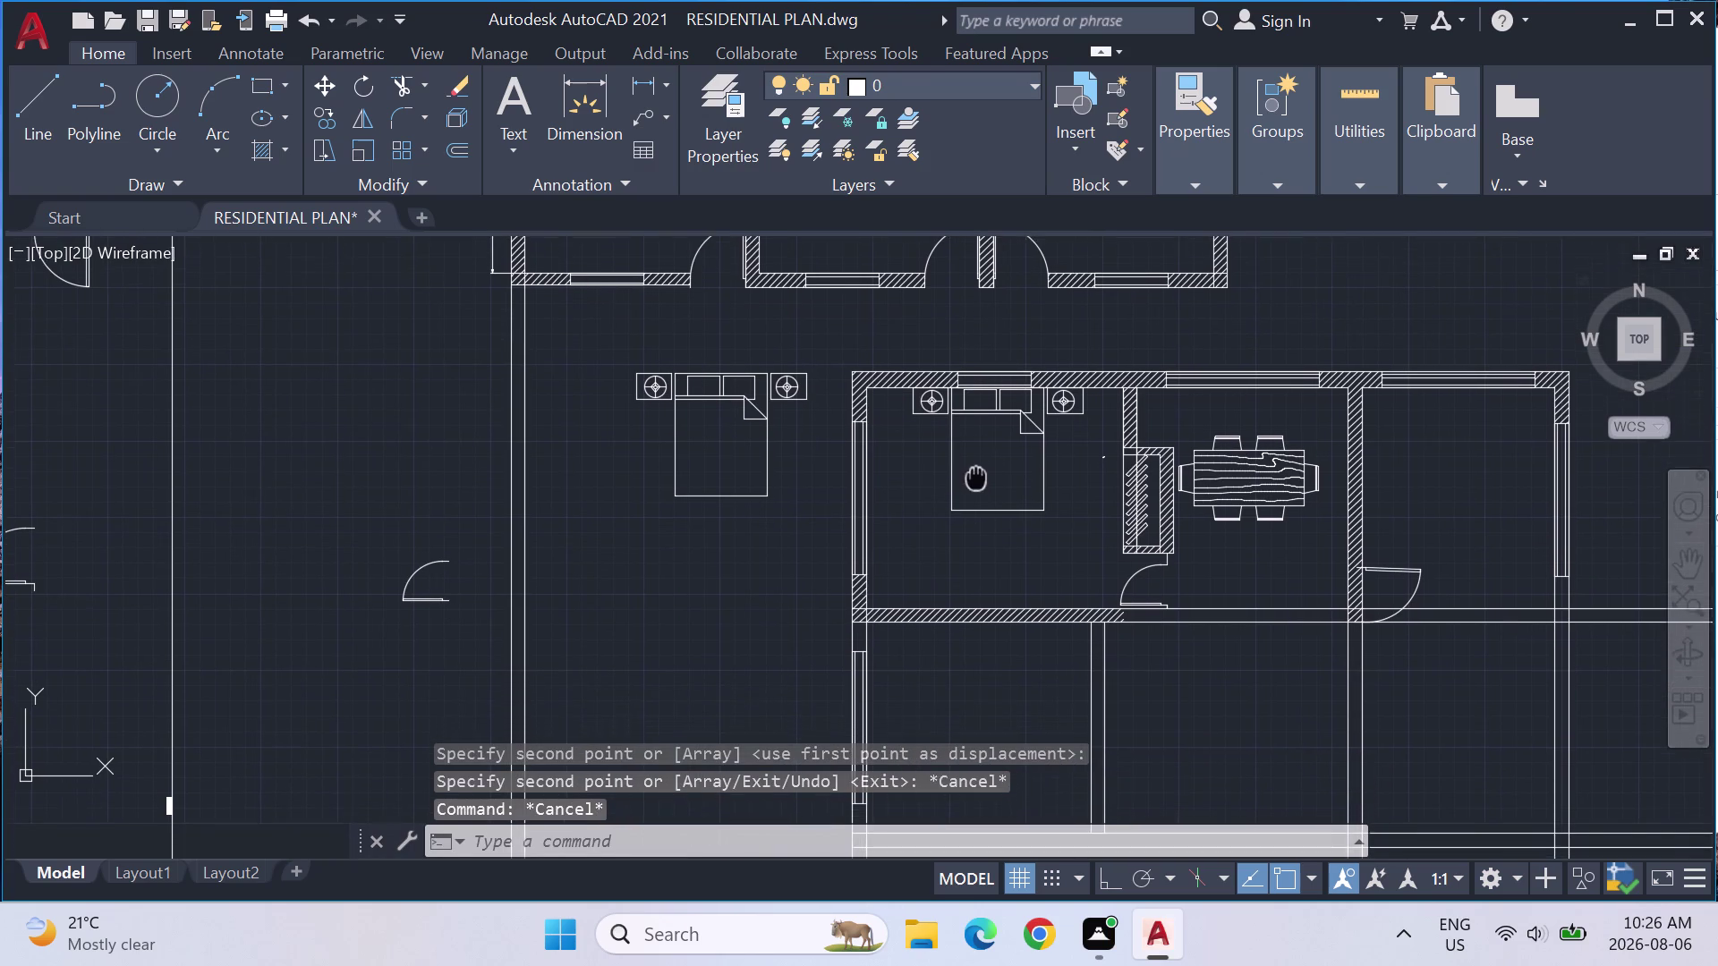
Move the duplicate bed set to a temporary spot left of the dining table.
middle_drag(978, 477, 978, 477)
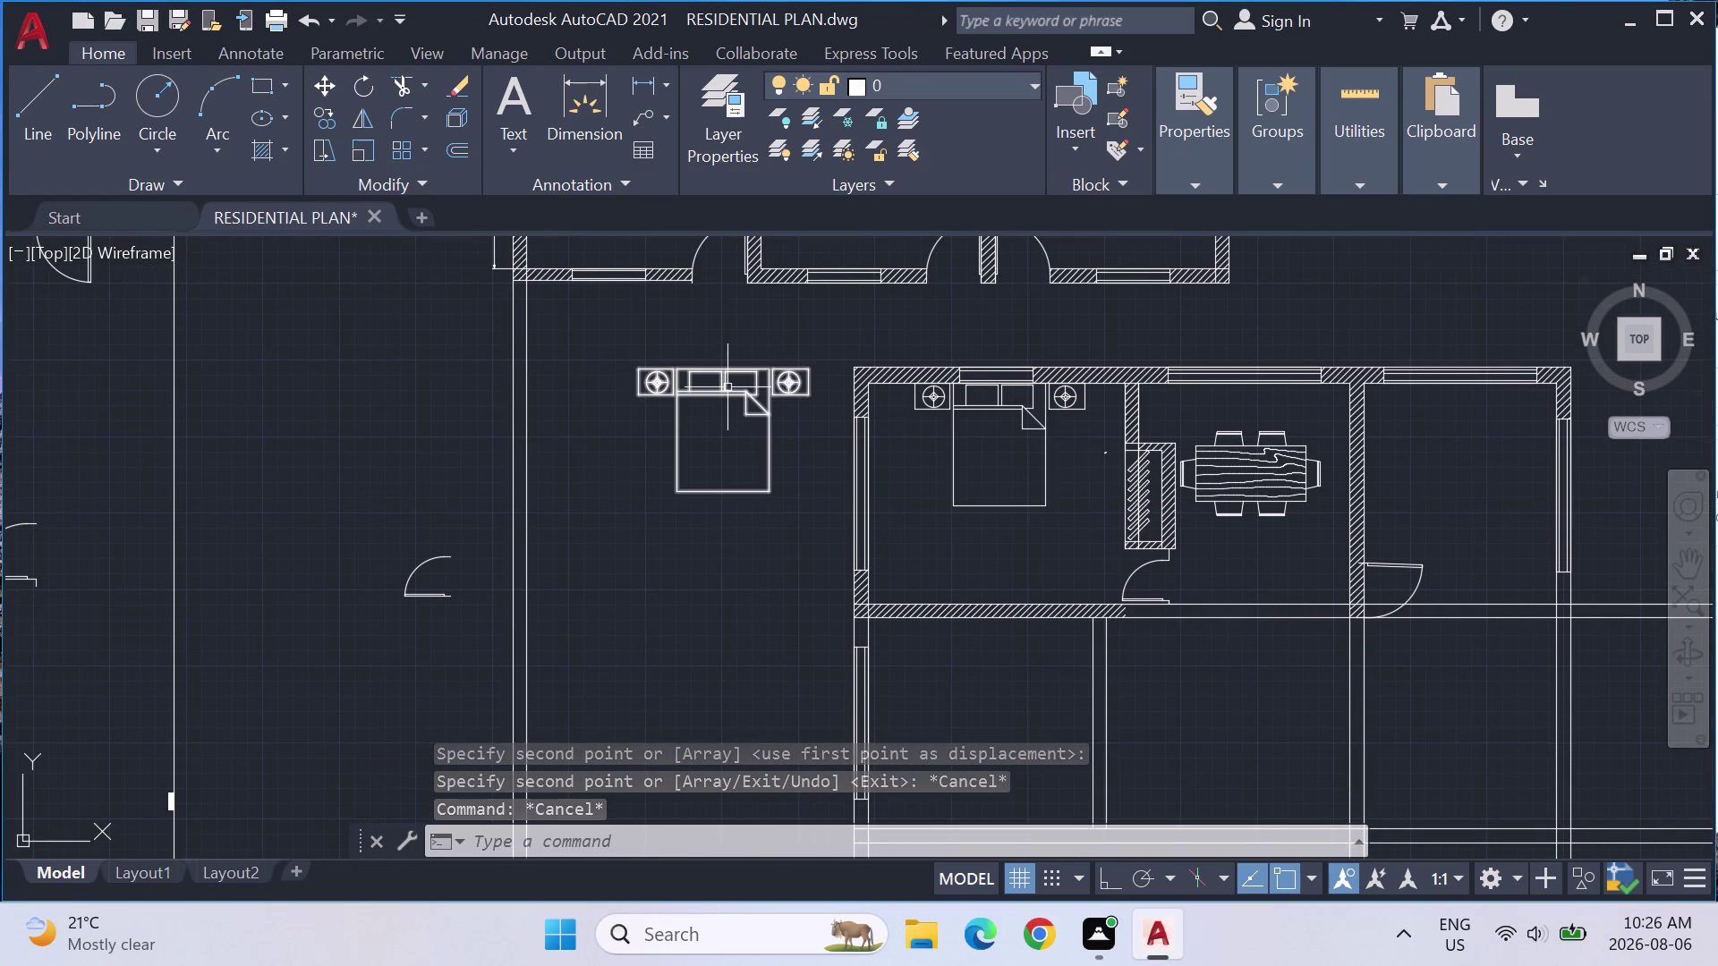
click(747, 391)
right_click(747, 390)
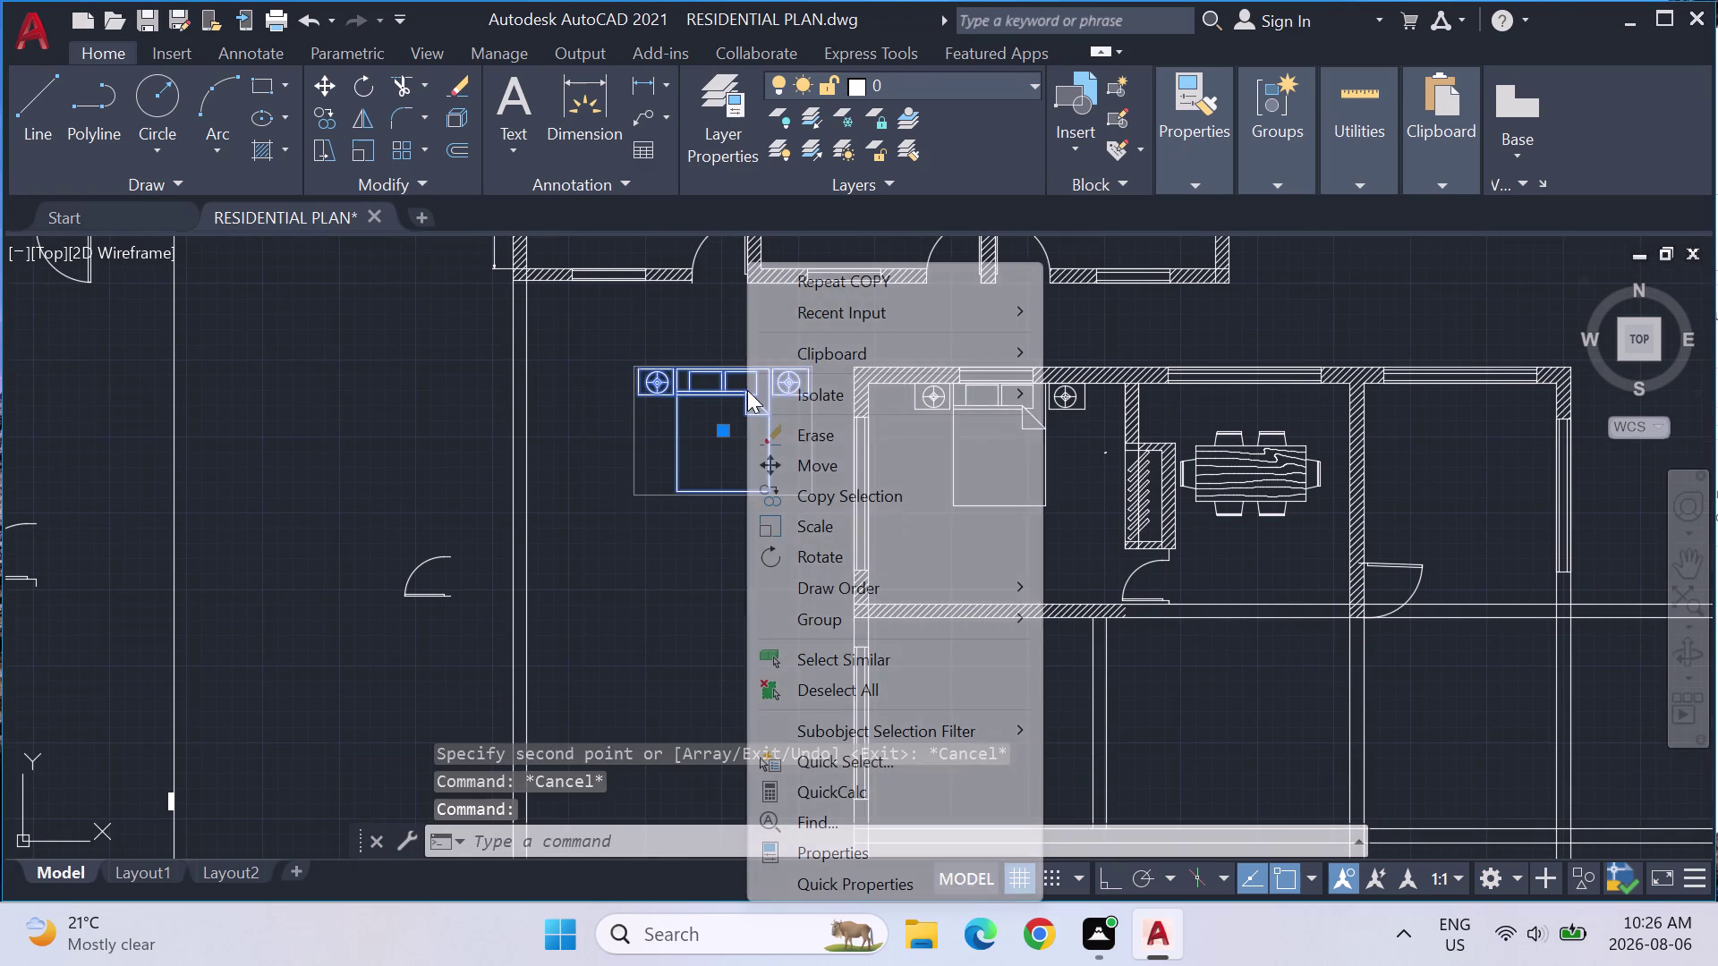
click(854, 473)
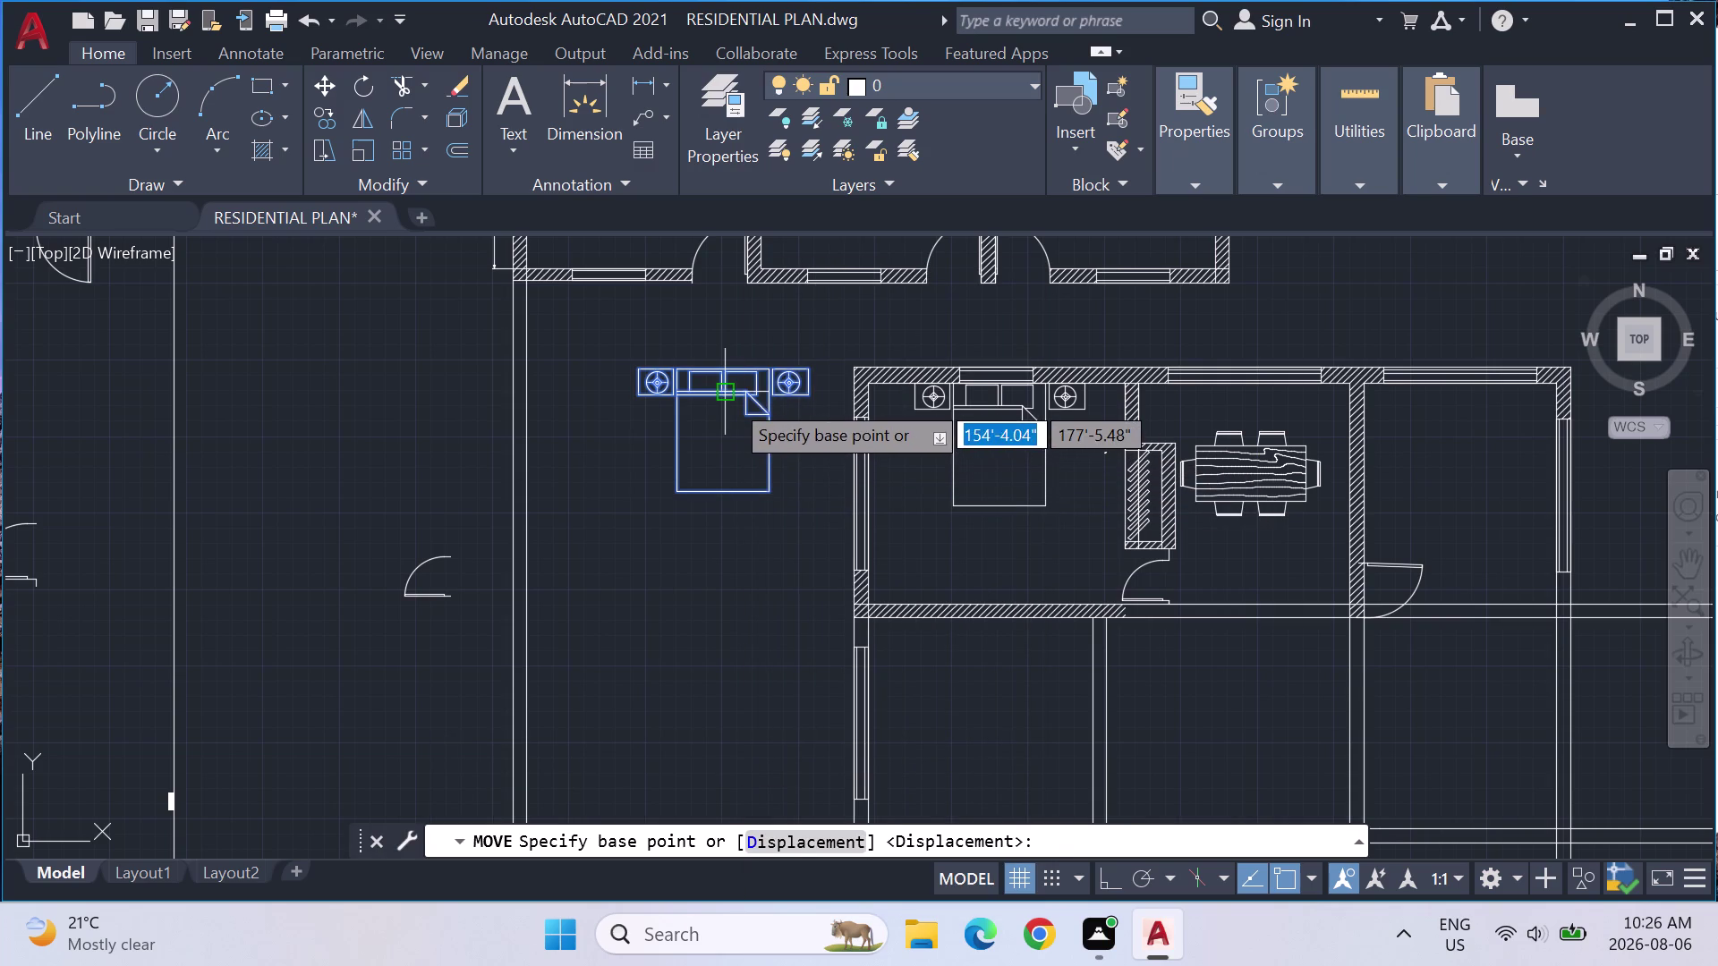
click(730, 398)
middle_drag(44, 585, 362, 544)
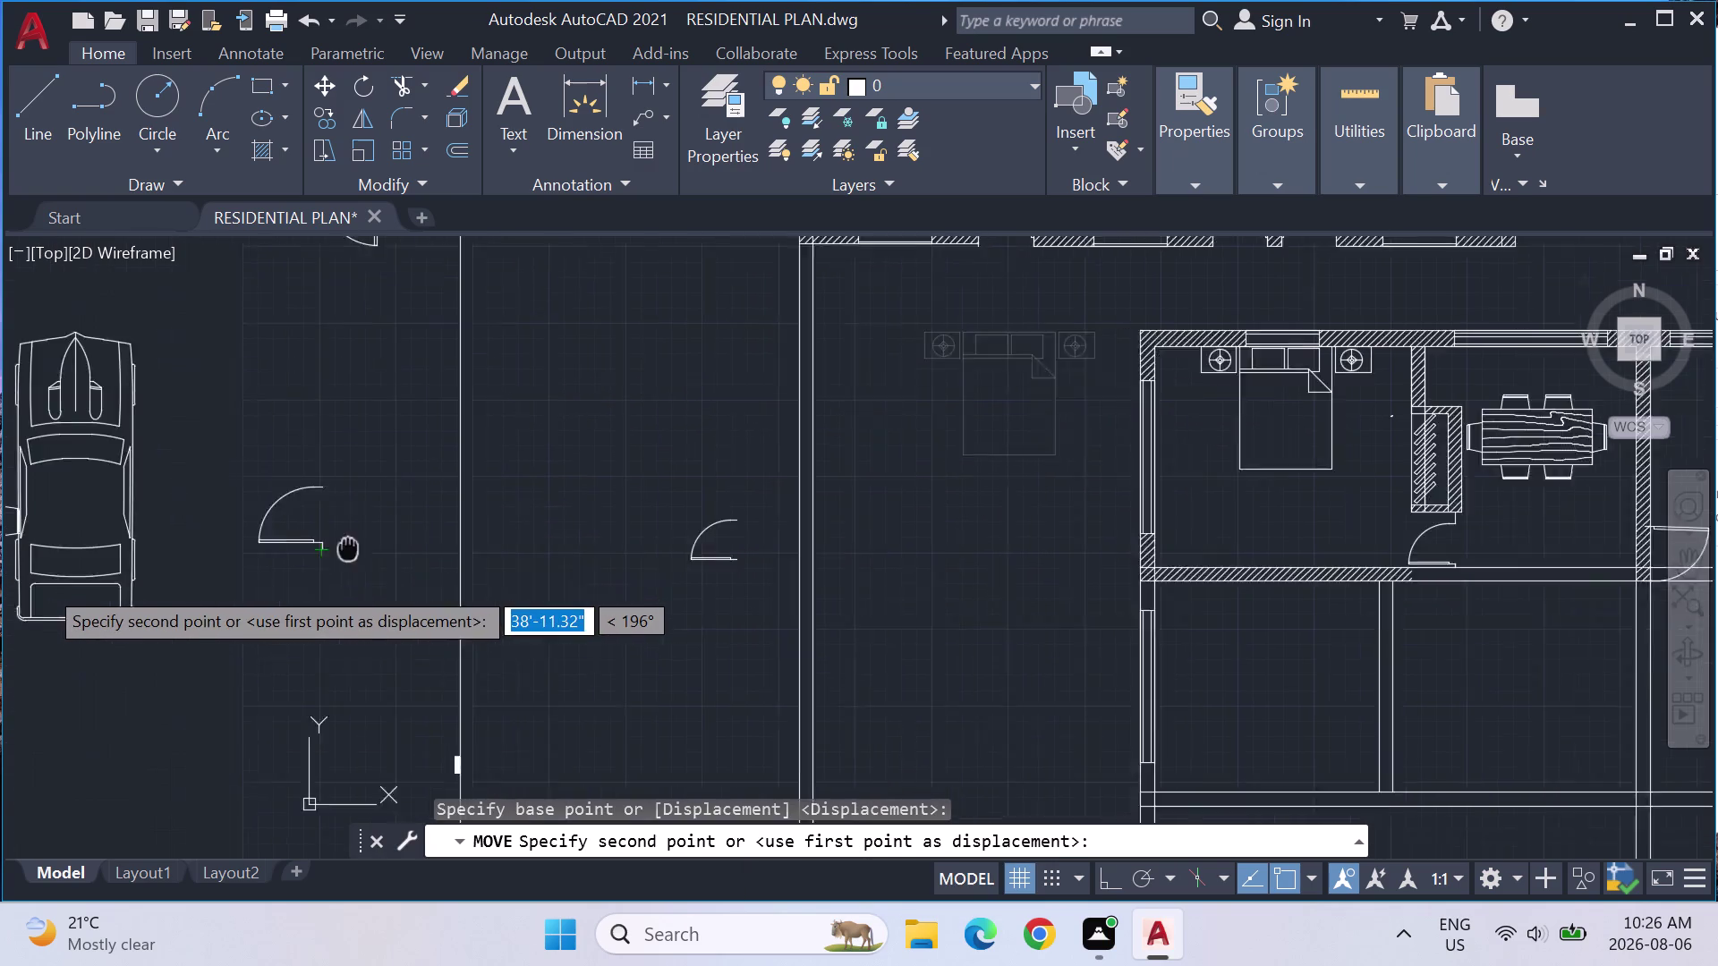
middle_drag(362, 545, 763, 537)
click(142, 435)
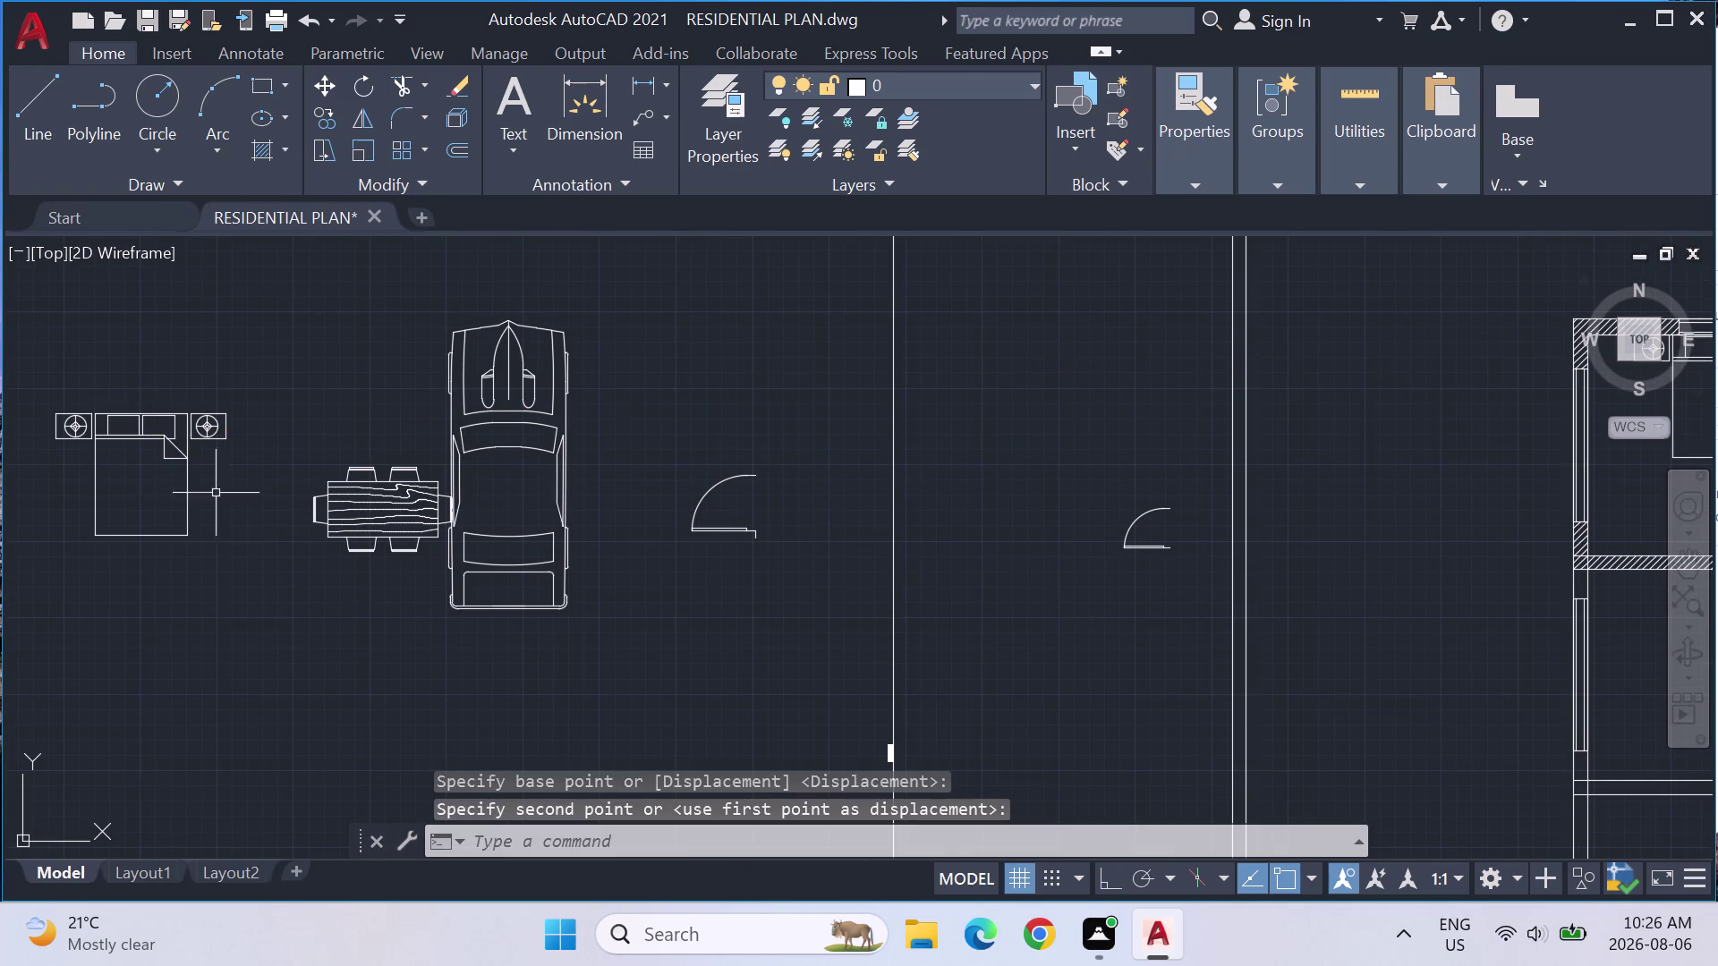
Reselect the bed set and move it again from the headboard's top edge.
drag(253, 553, 257, 306)
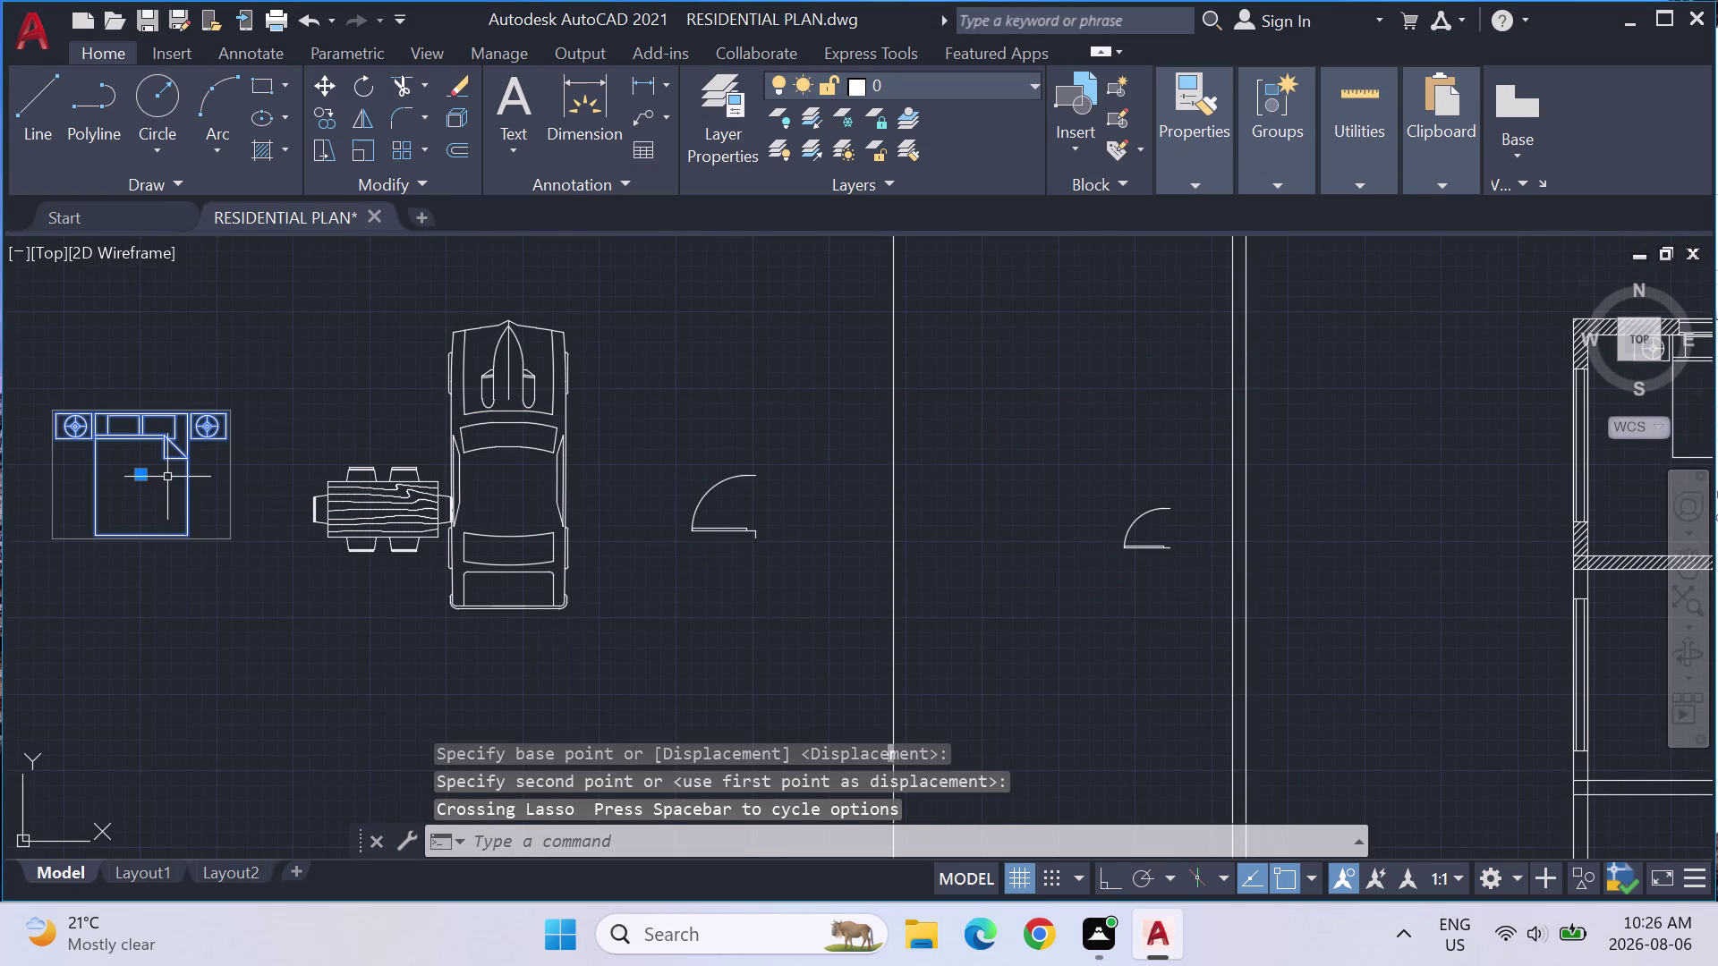
right_click(143, 475)
click(205, 467)
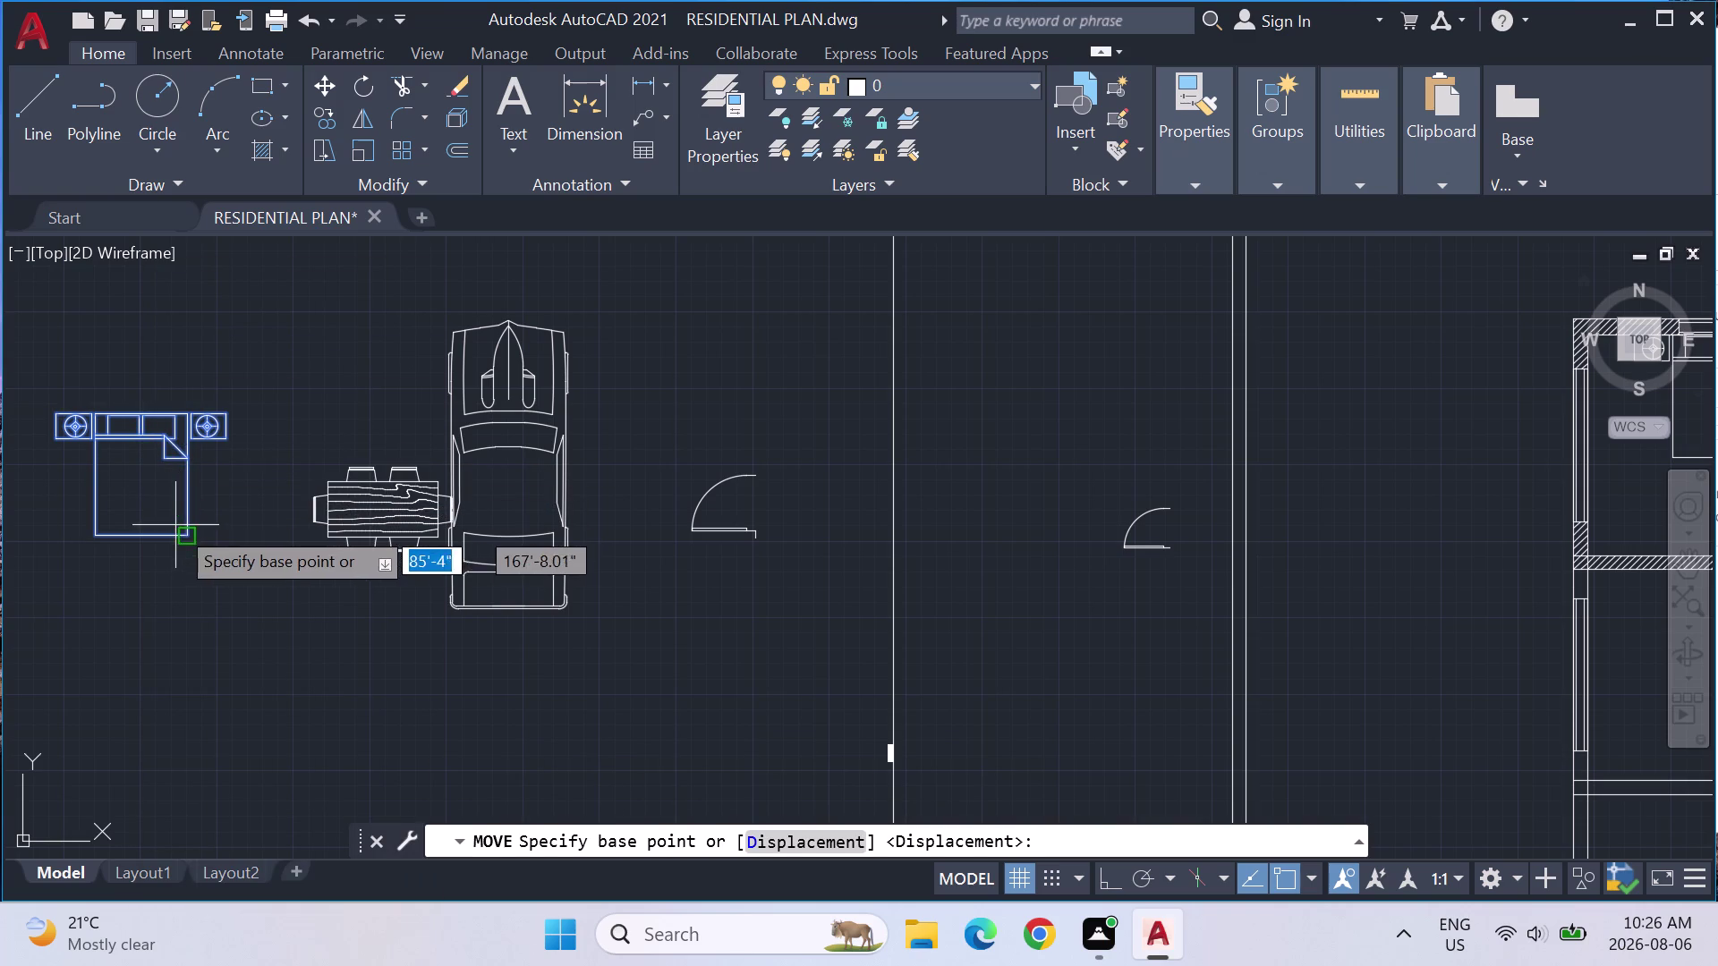
scroll(up, 3)
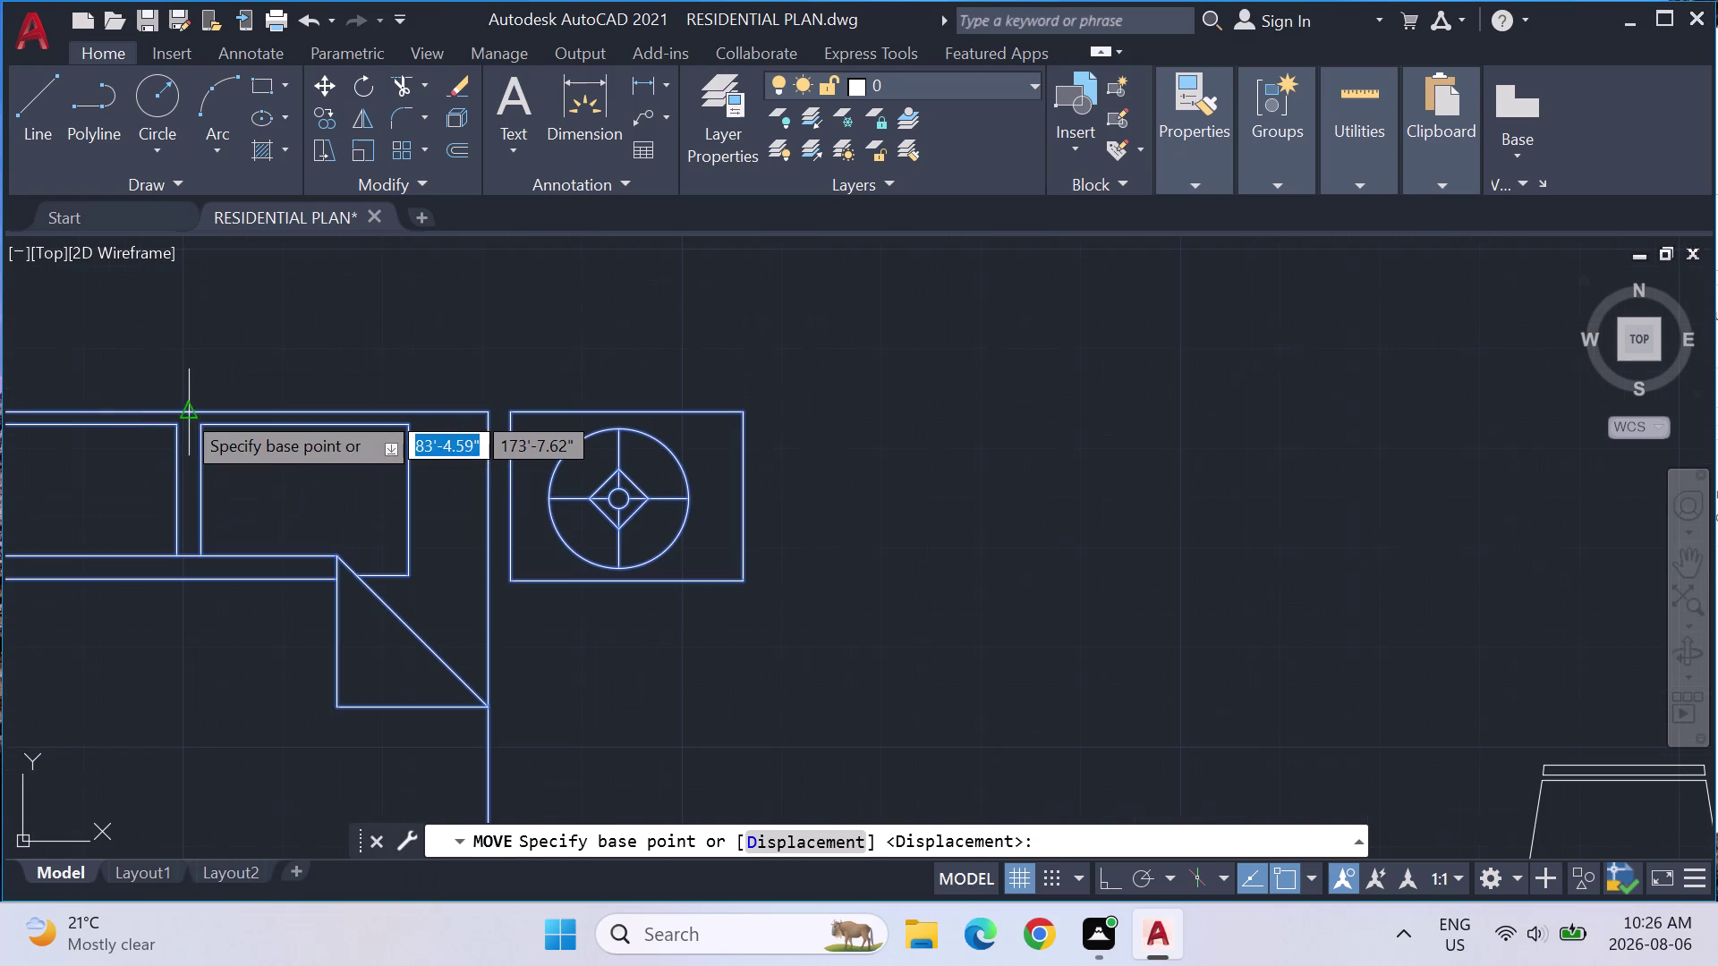
click(184, 410)
scroll(down, 3)
scroll(down, 3)
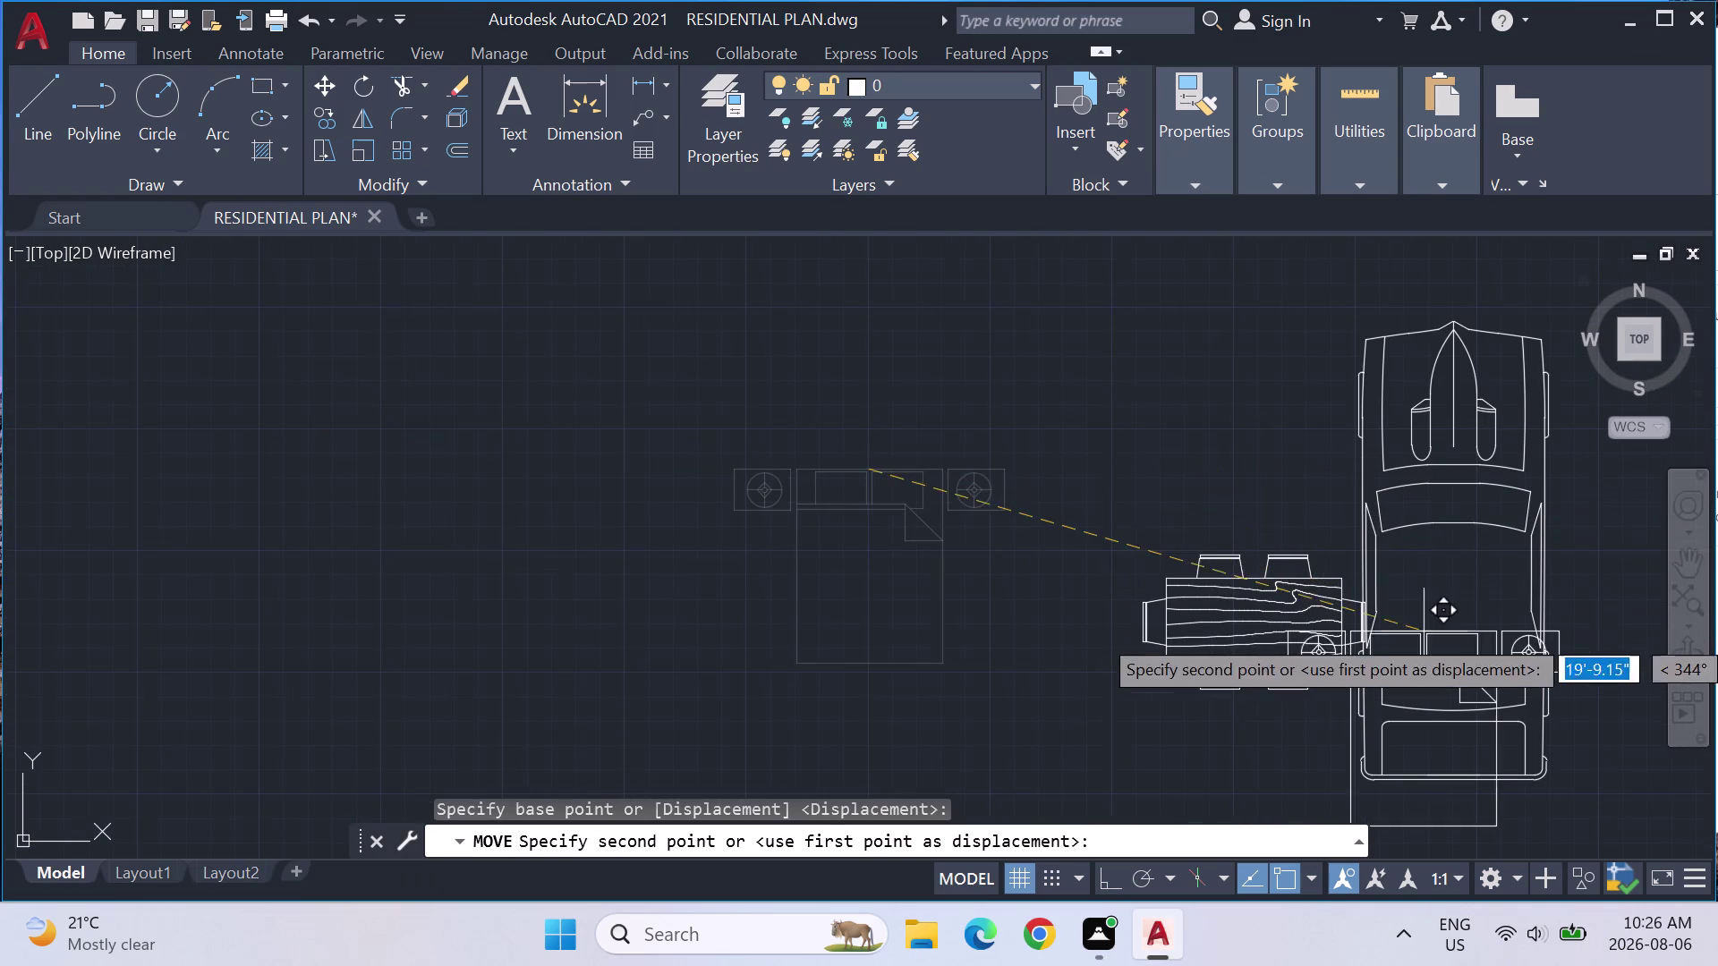
middle_drag(1425, 634, 122, 164)
scroll(down, 3)
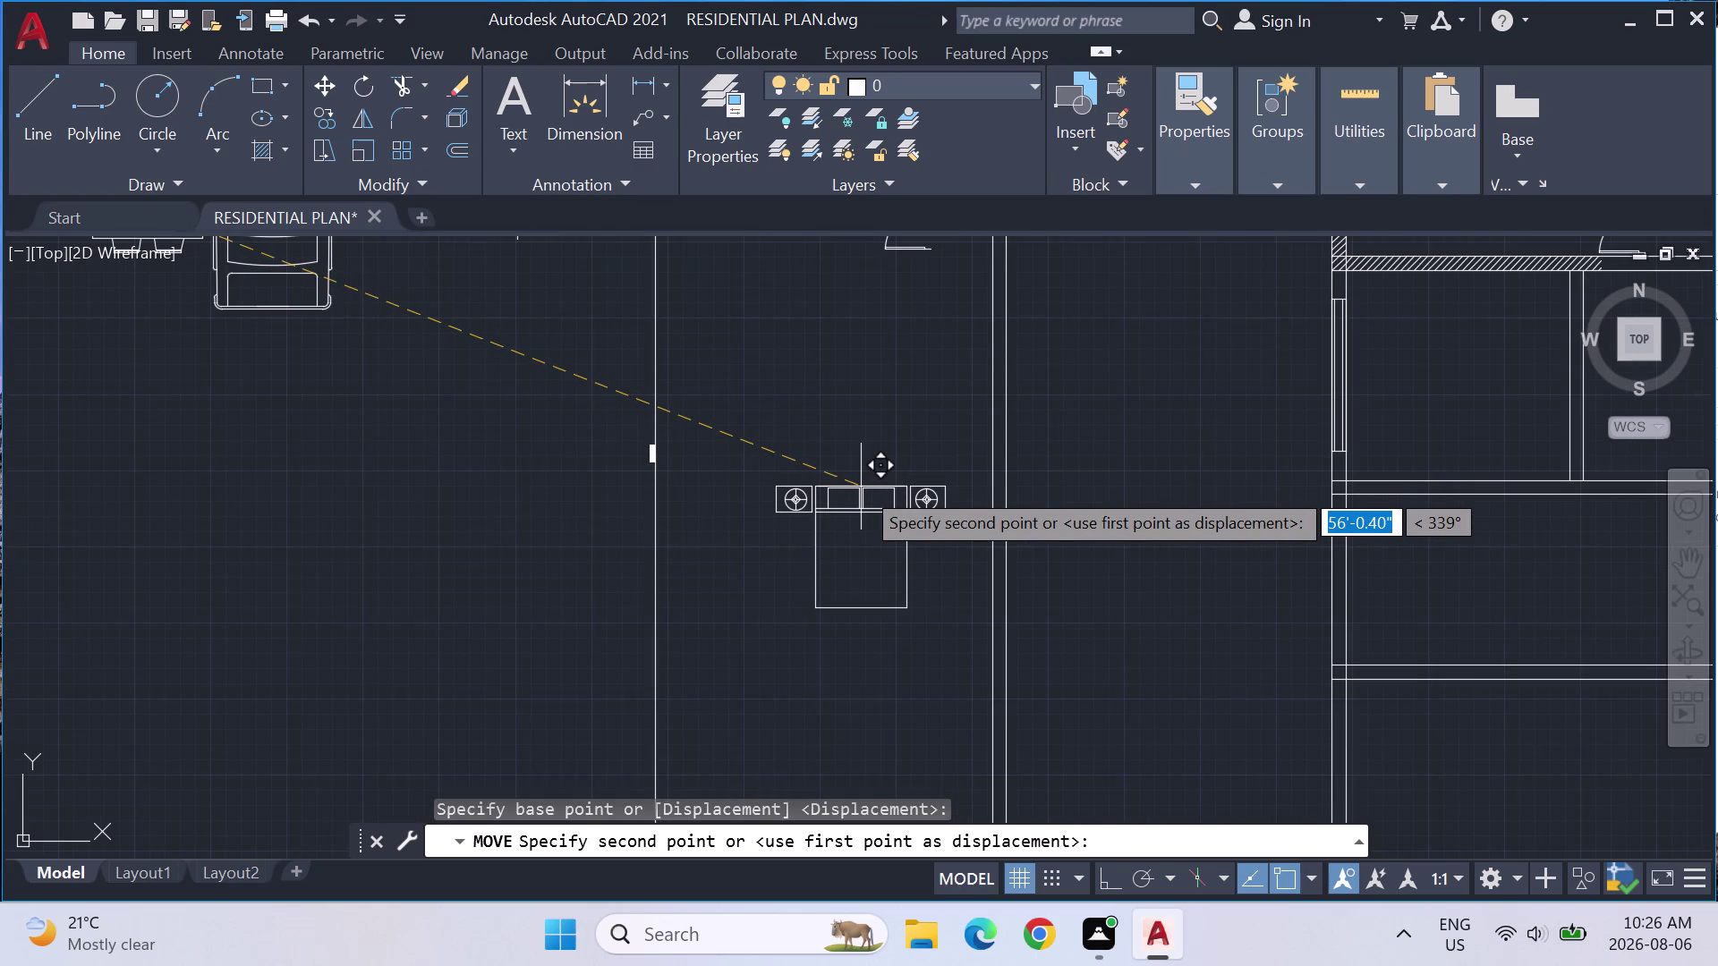
scroll(down, 3)
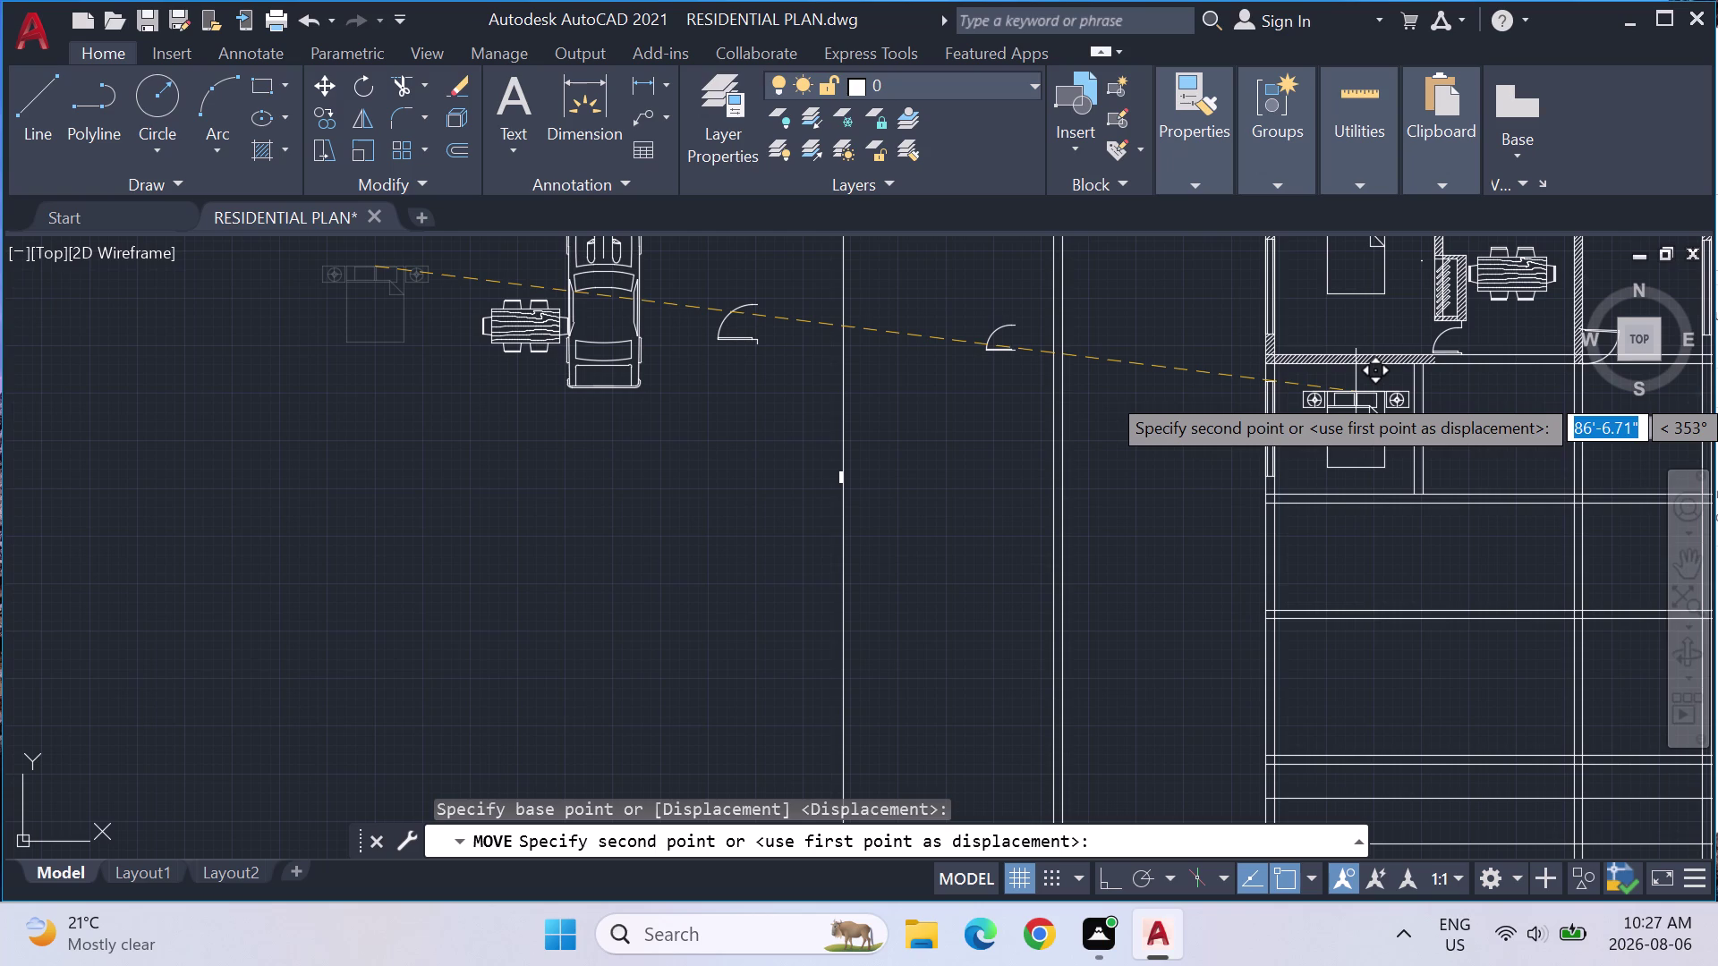
Centre the bed set on the lower room's top wall using M2P between its ends.
text(M2P)
key(Return)
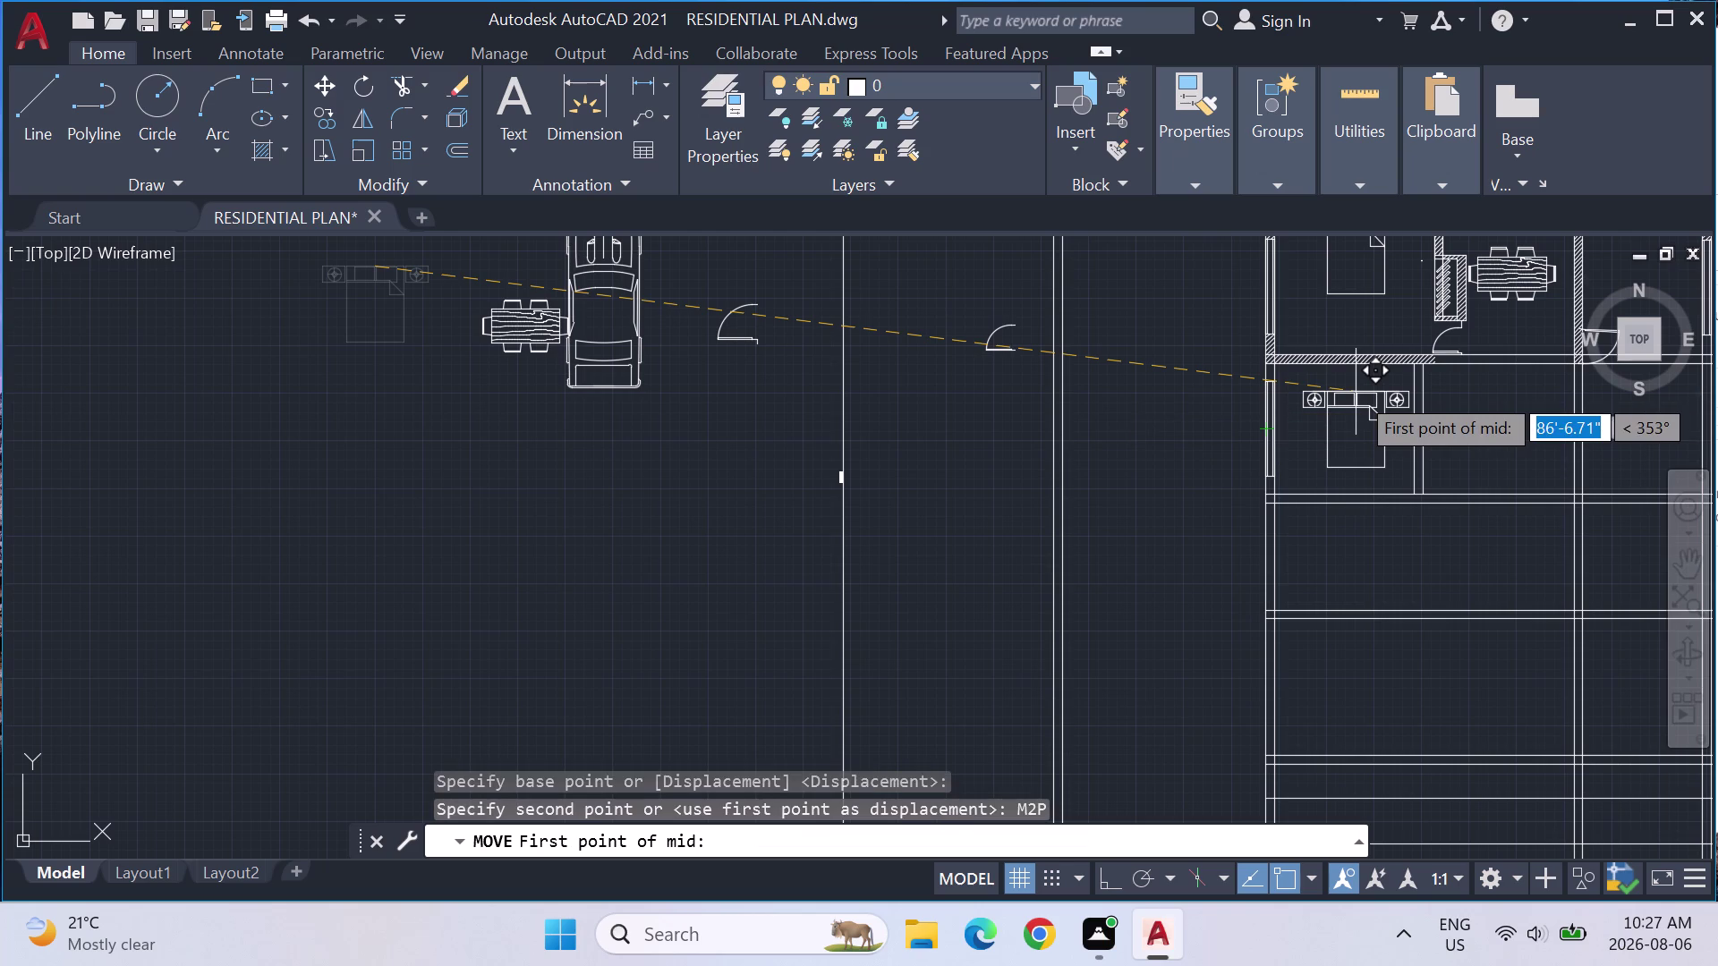
scroll(up, 3)
middle_drag(1356, 392, 1026, 529)
click(685, 410)
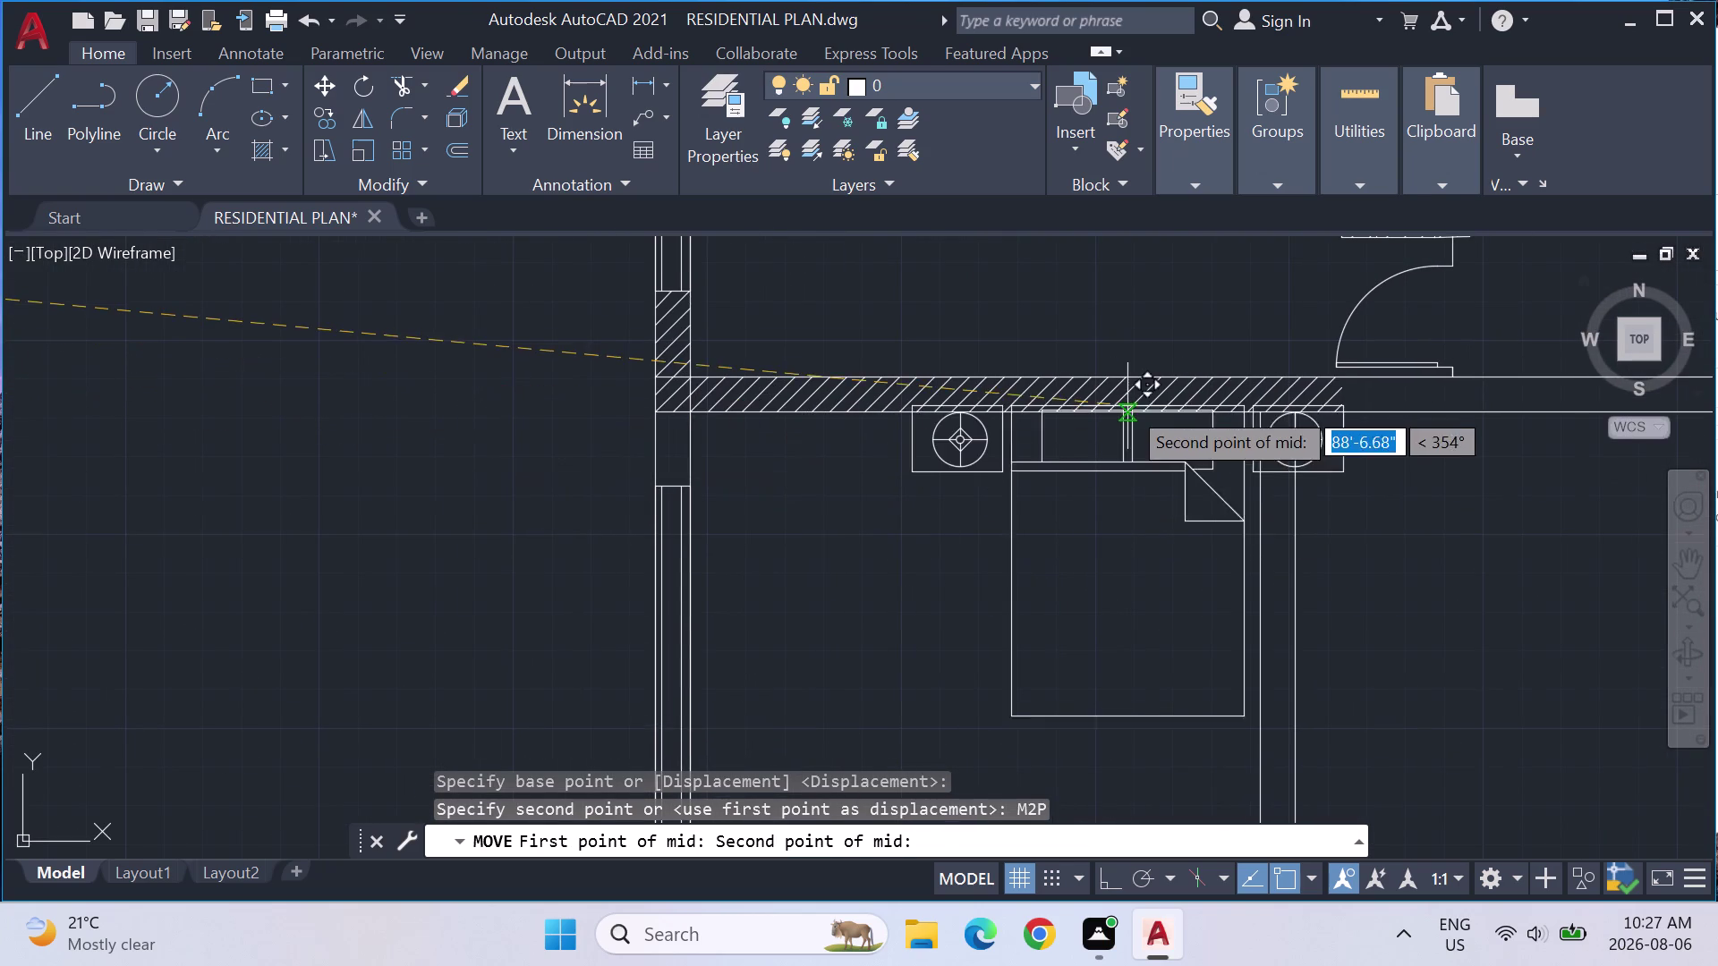
click(1257, 405)
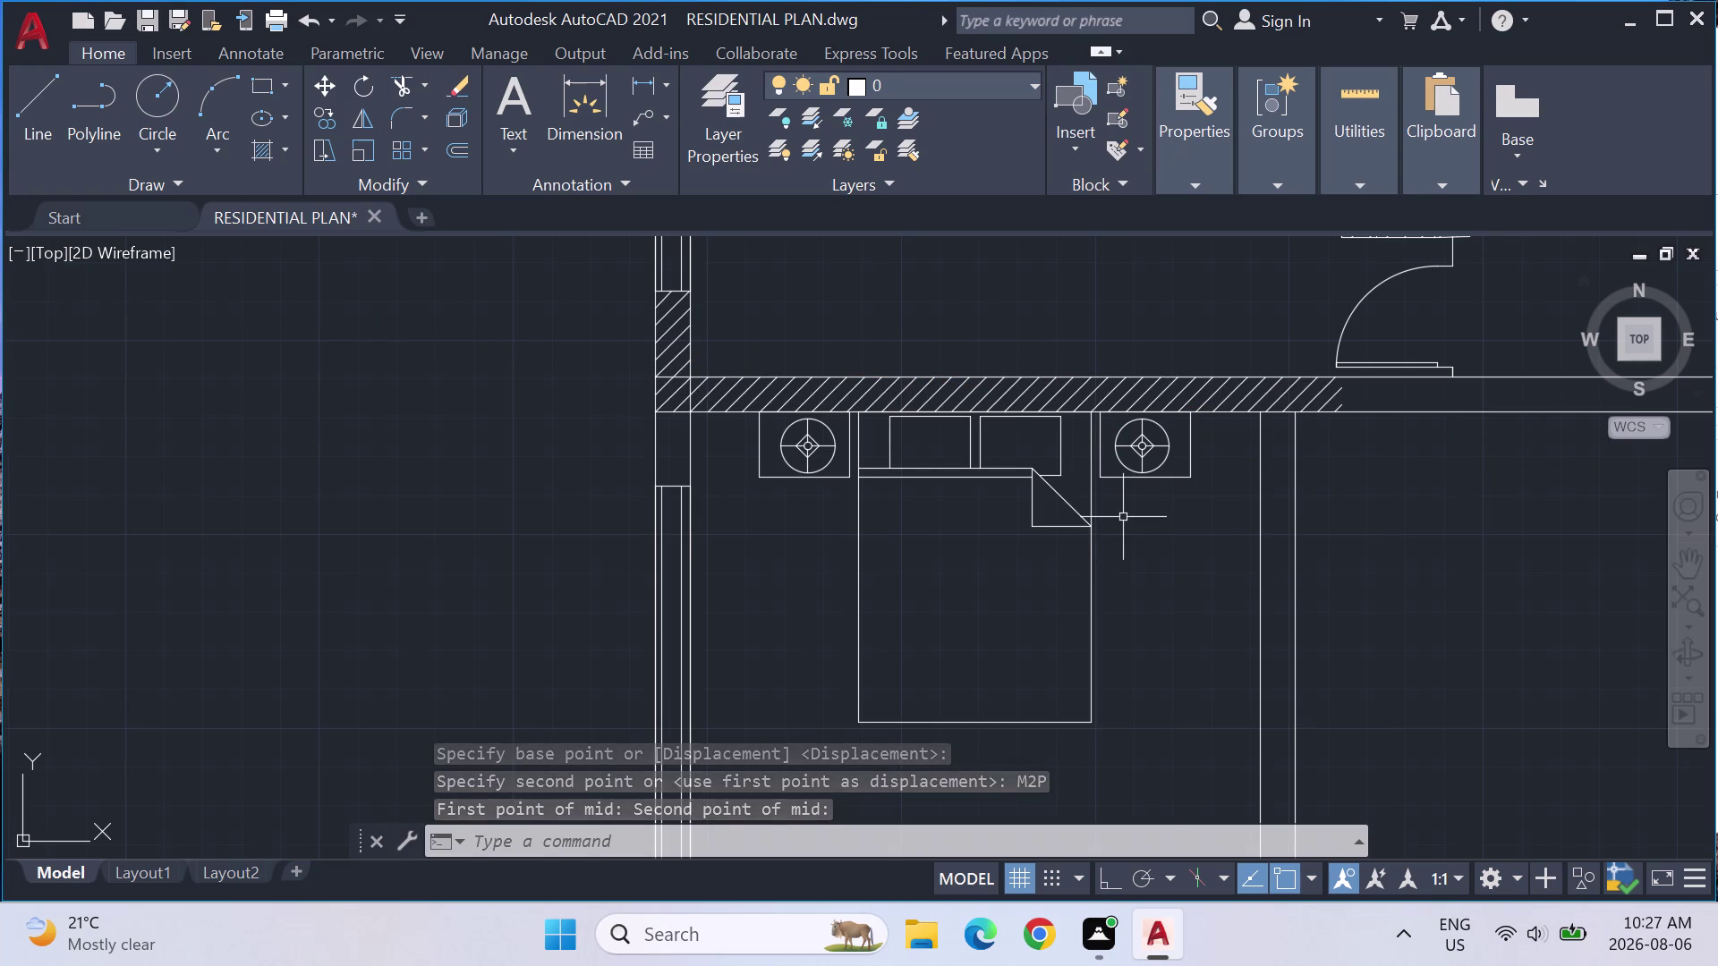
scroll(down, 3)
scroll(down, 3)
middle_drag(1183, 519, 1147, 522)
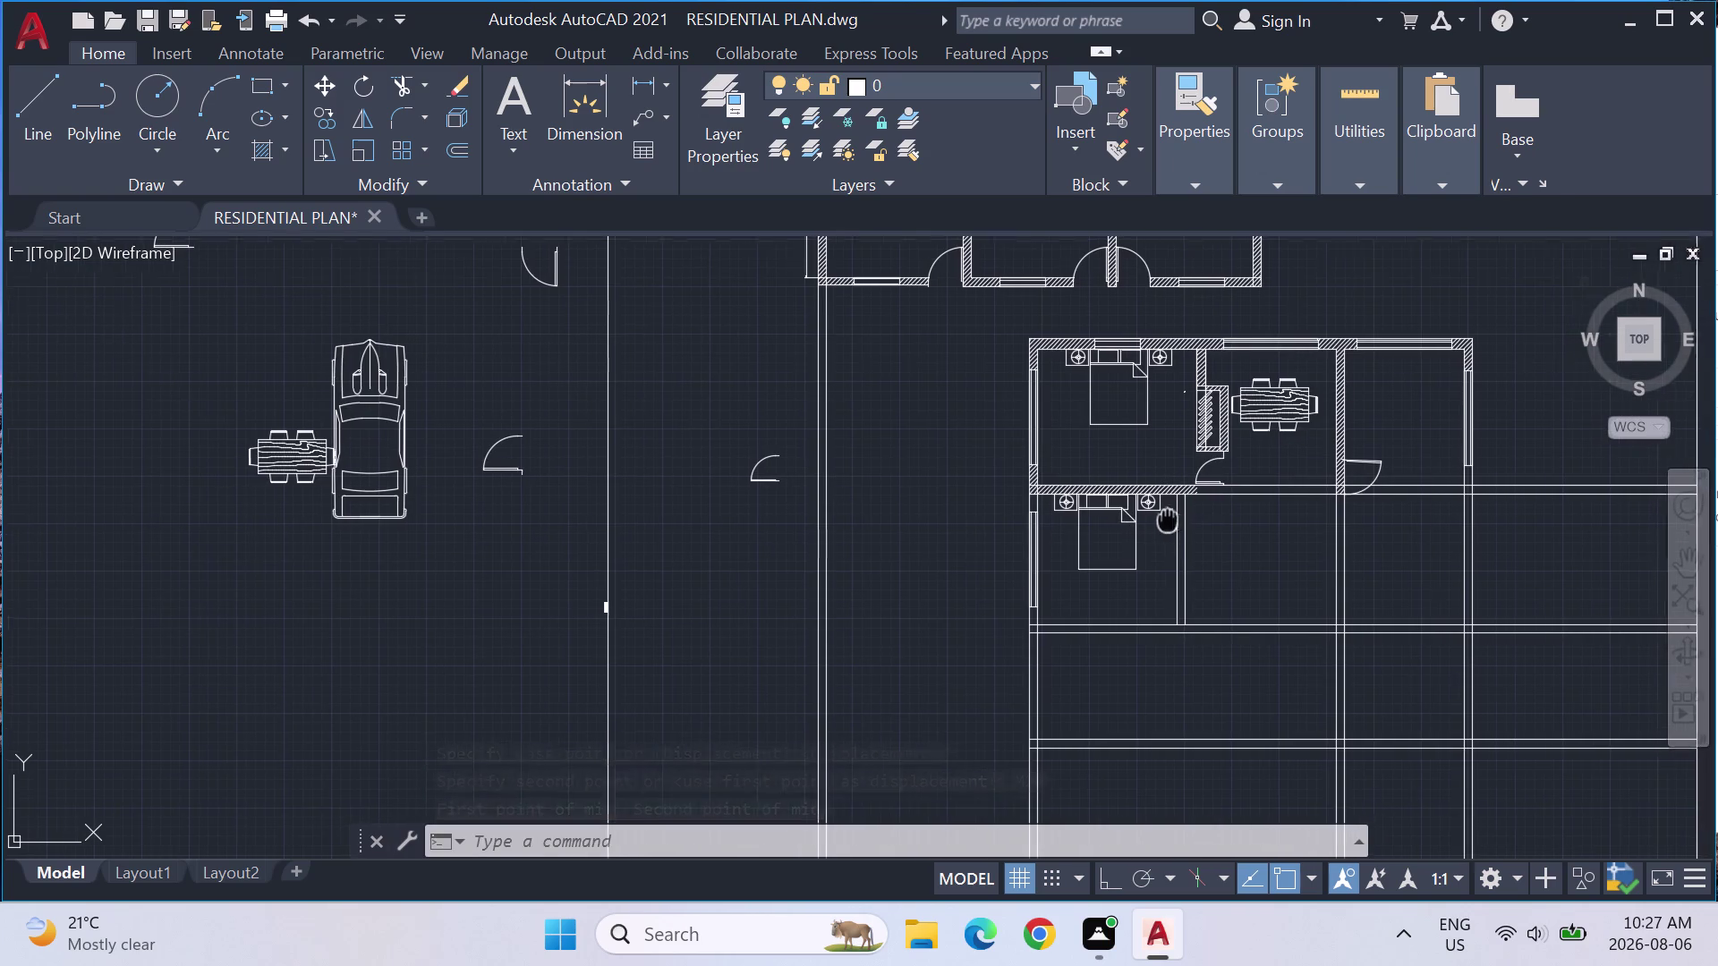
Select the small door swing and start copying it, then cancel the copy.
middle_drag(1147, 521, 1008, 509)
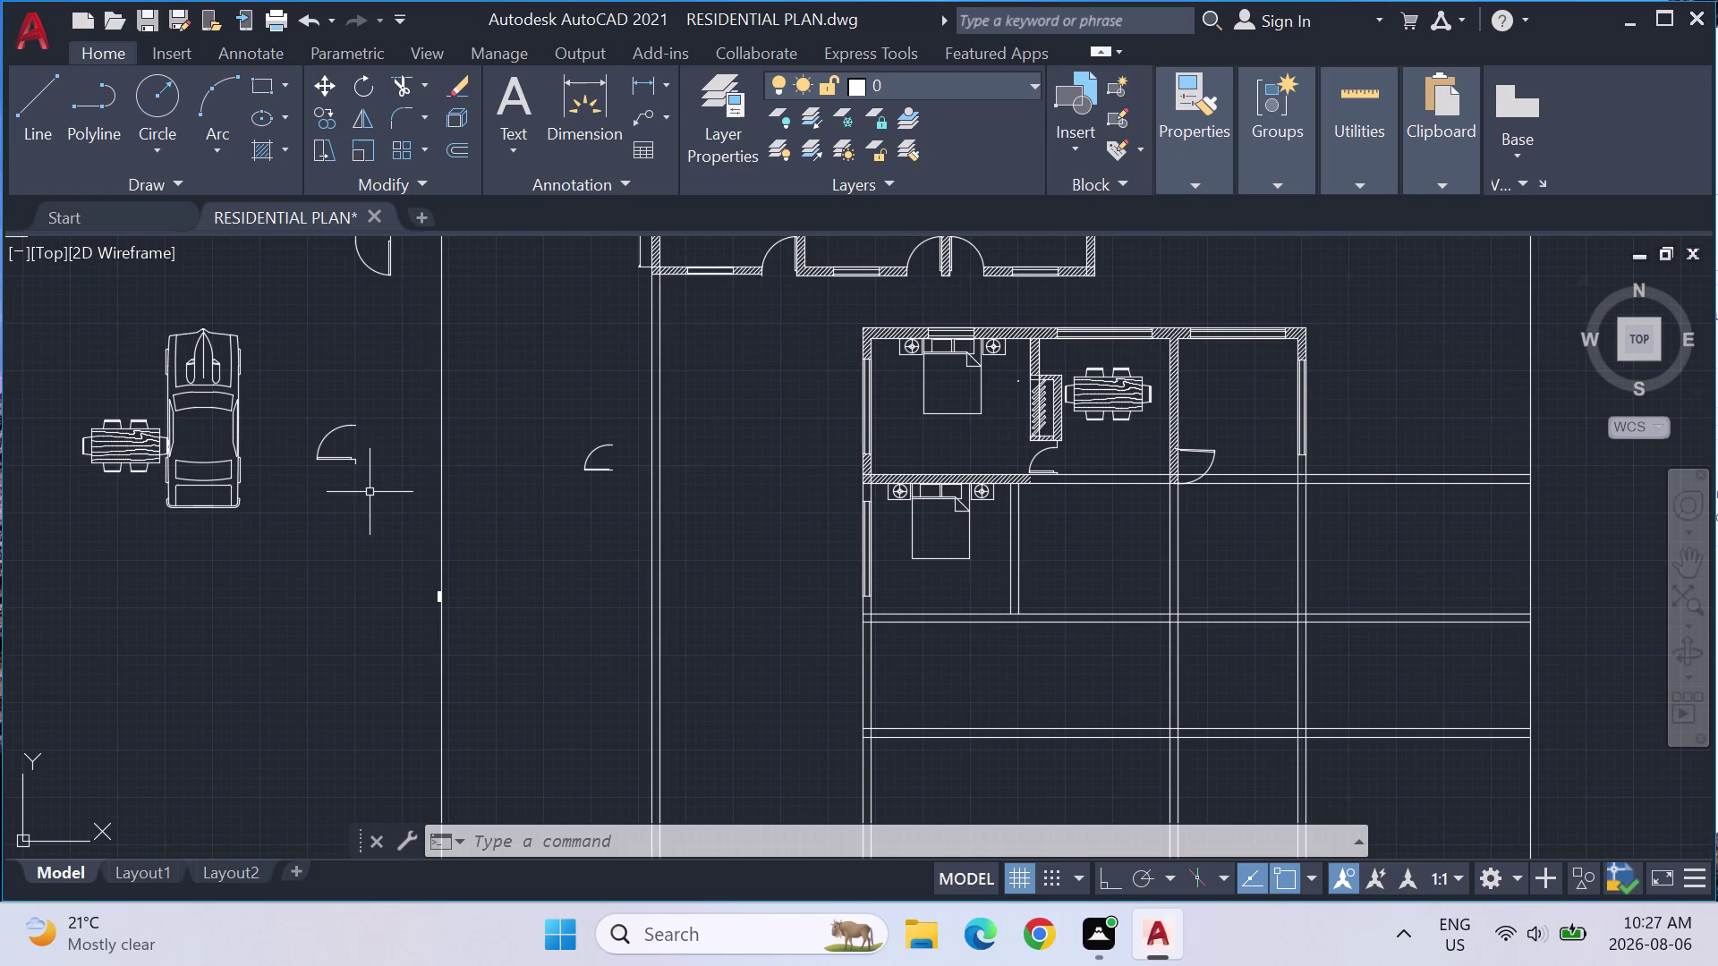
middle_drag(391, 332, 370, 494)
drag(361, 456, 358, 483)
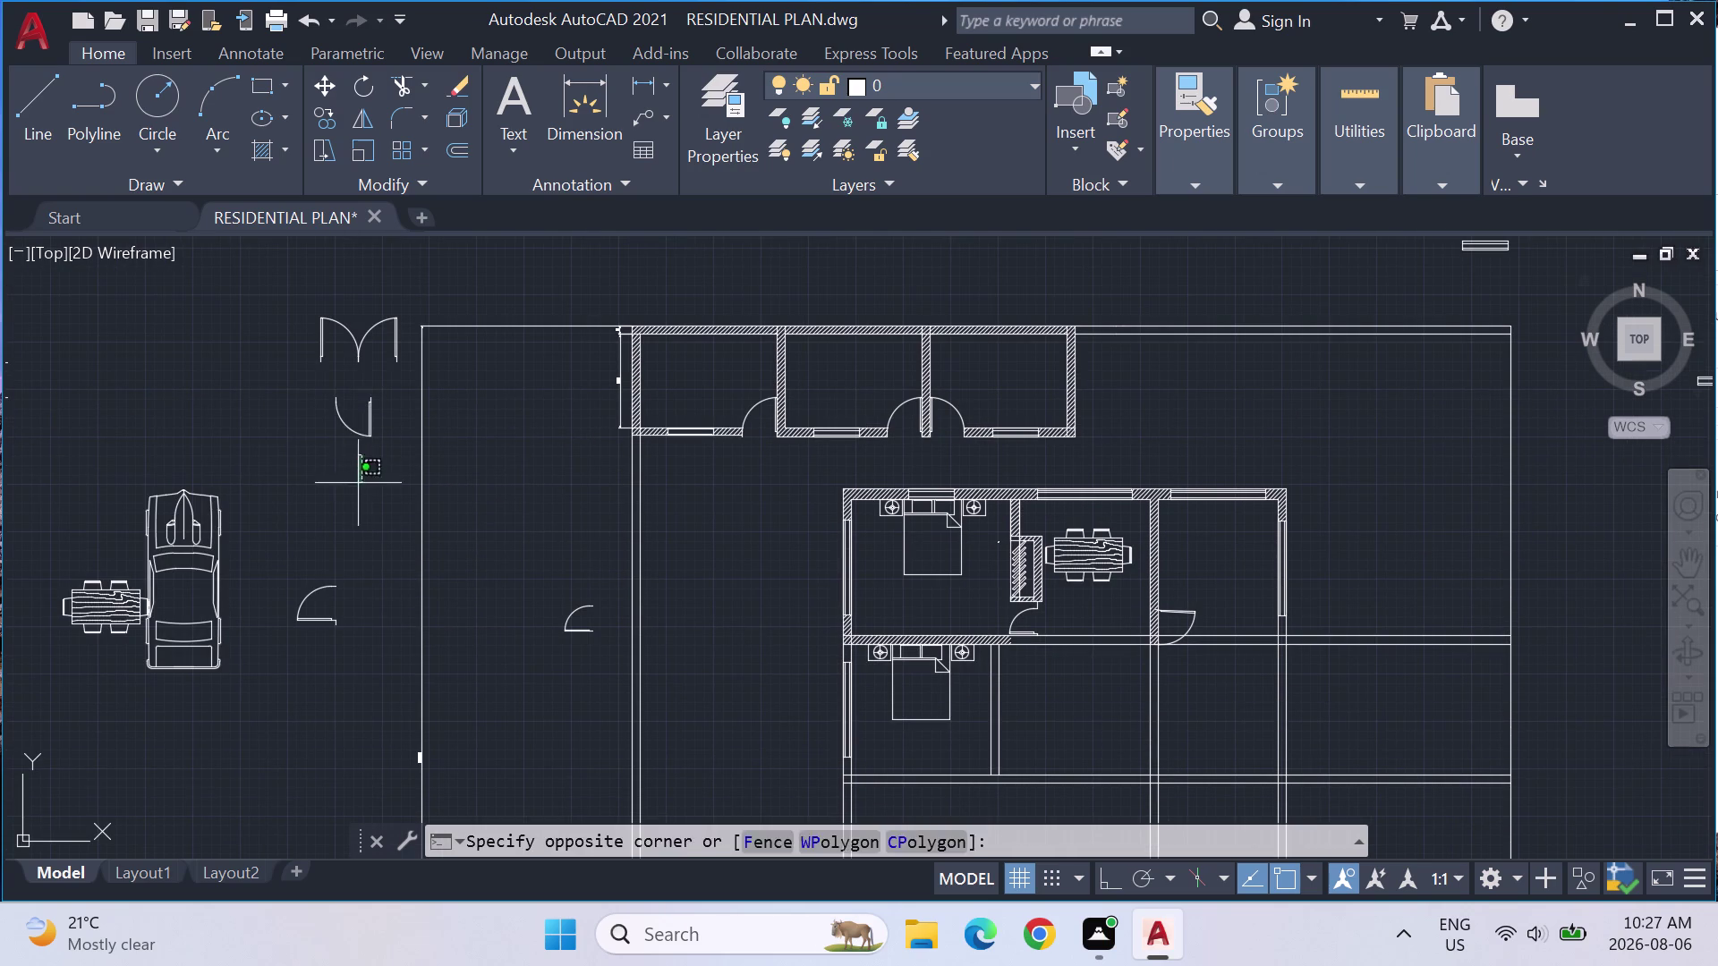
drag(358, 483, 398, 409)
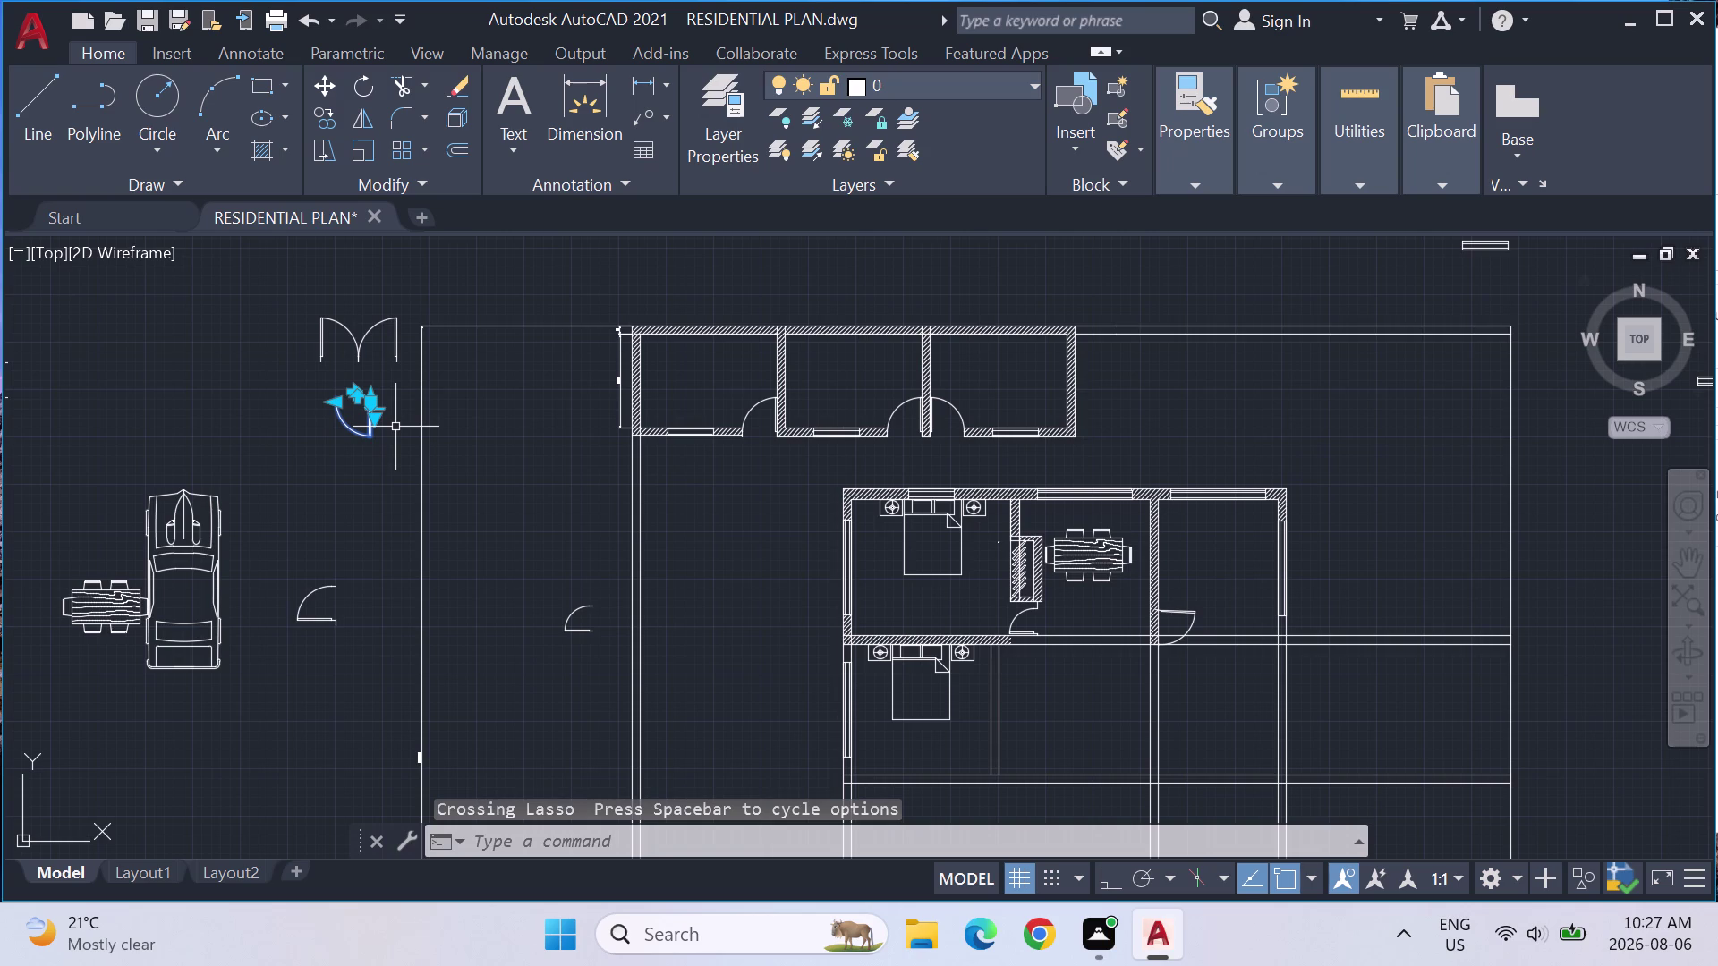
text(CO)
key(Return)
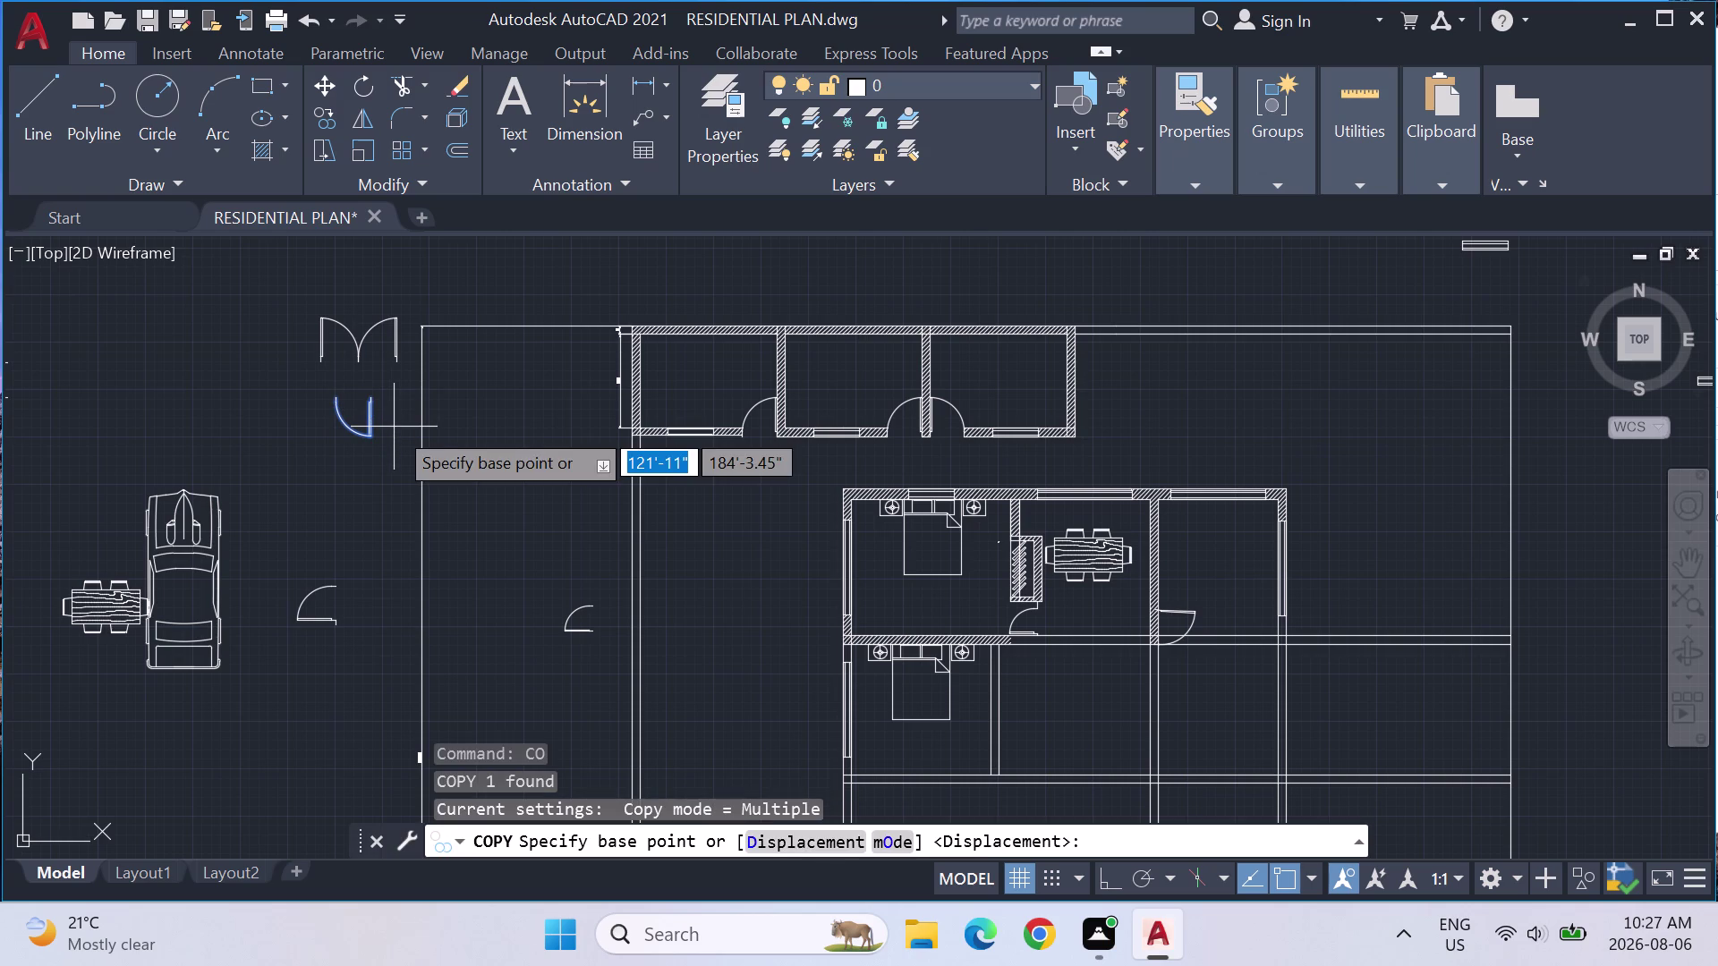
click(367, 424)
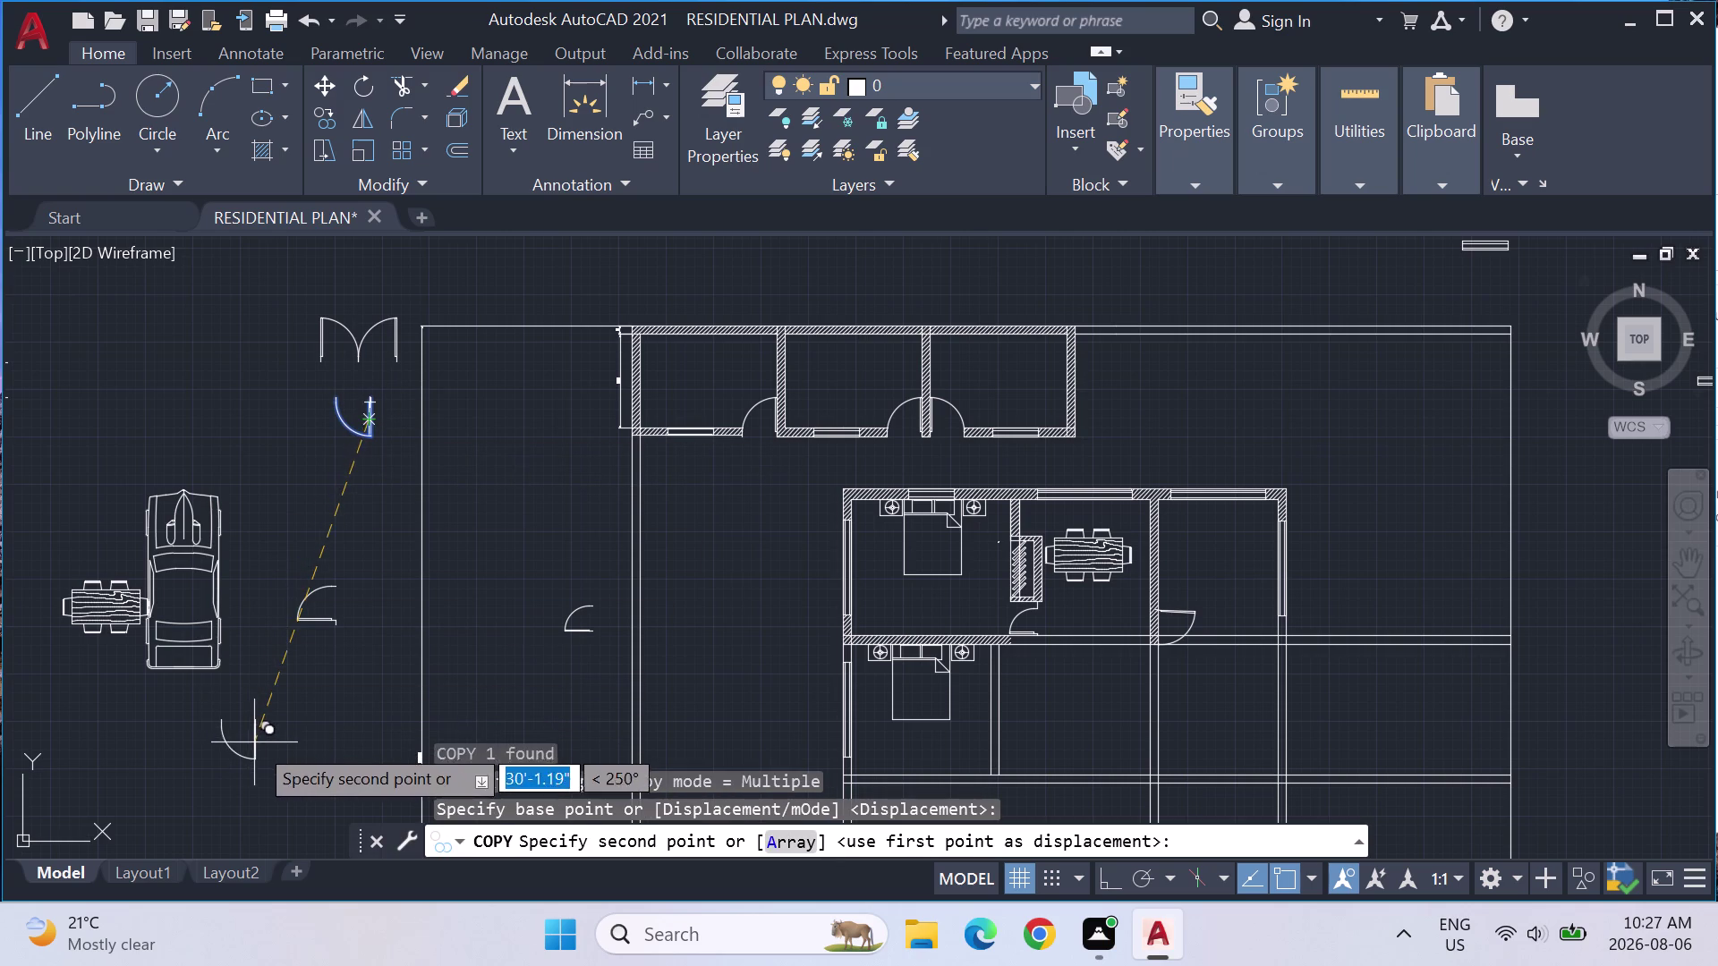
click(254, 743)
key(Escape)
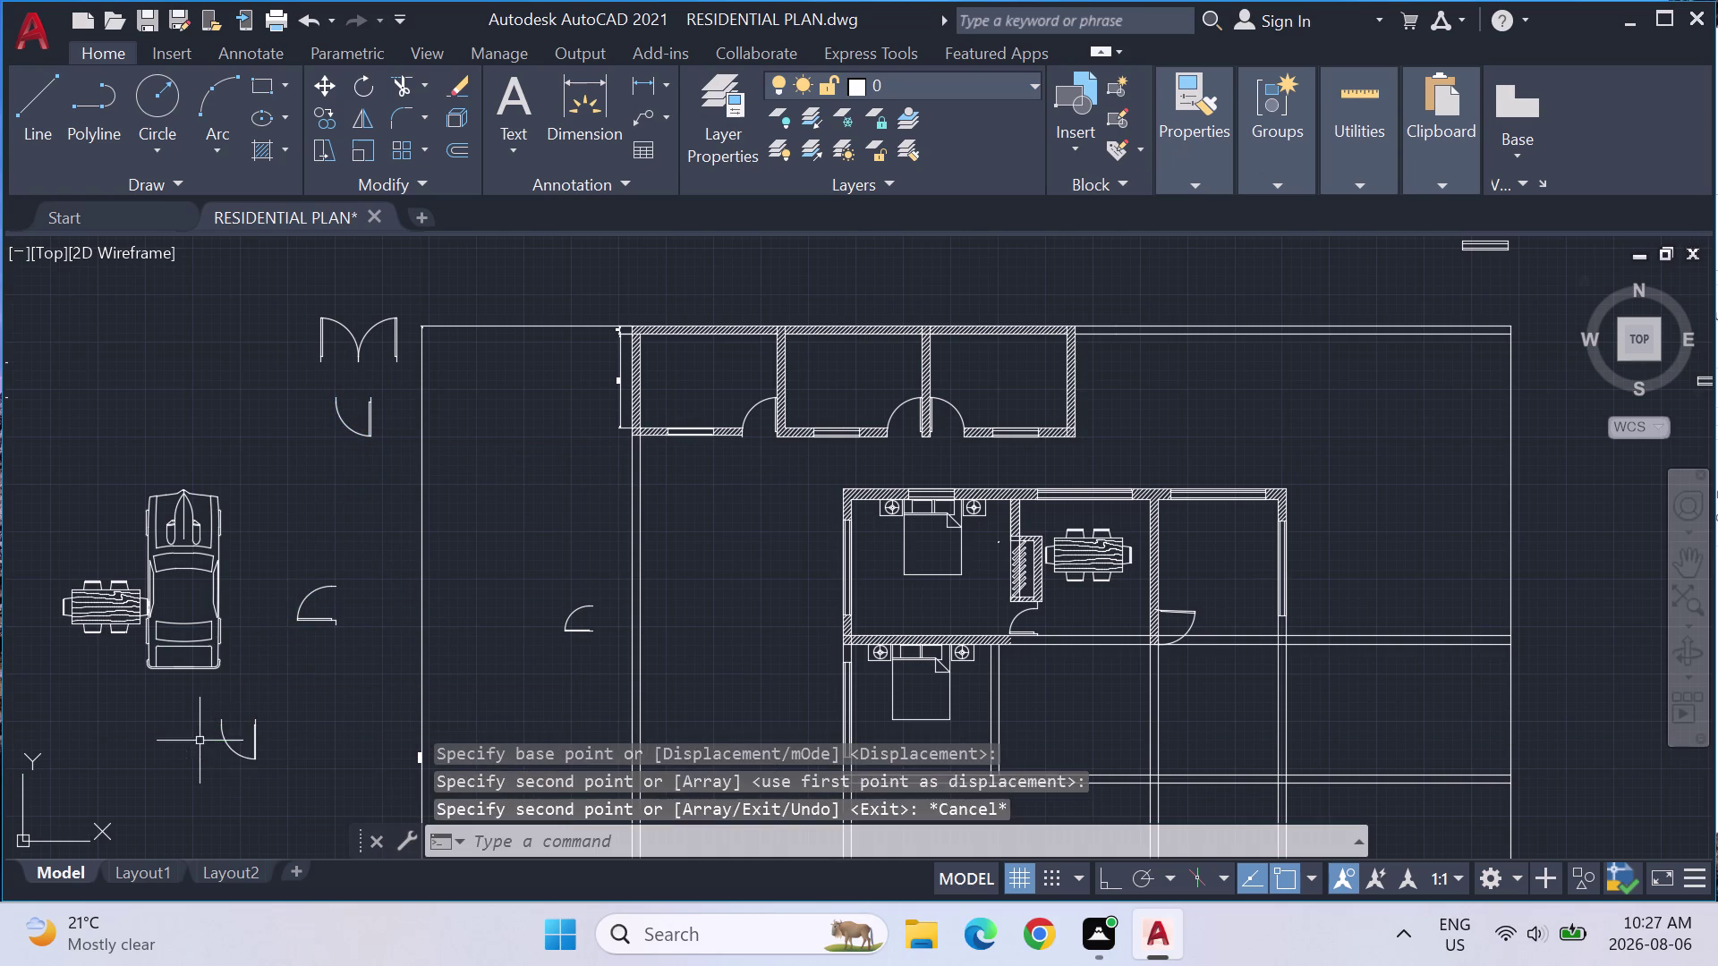
key(Escape)
Rotate the door symbol below the car by 270 degrees with Ortho on.
click(237, 751)
text(RO)
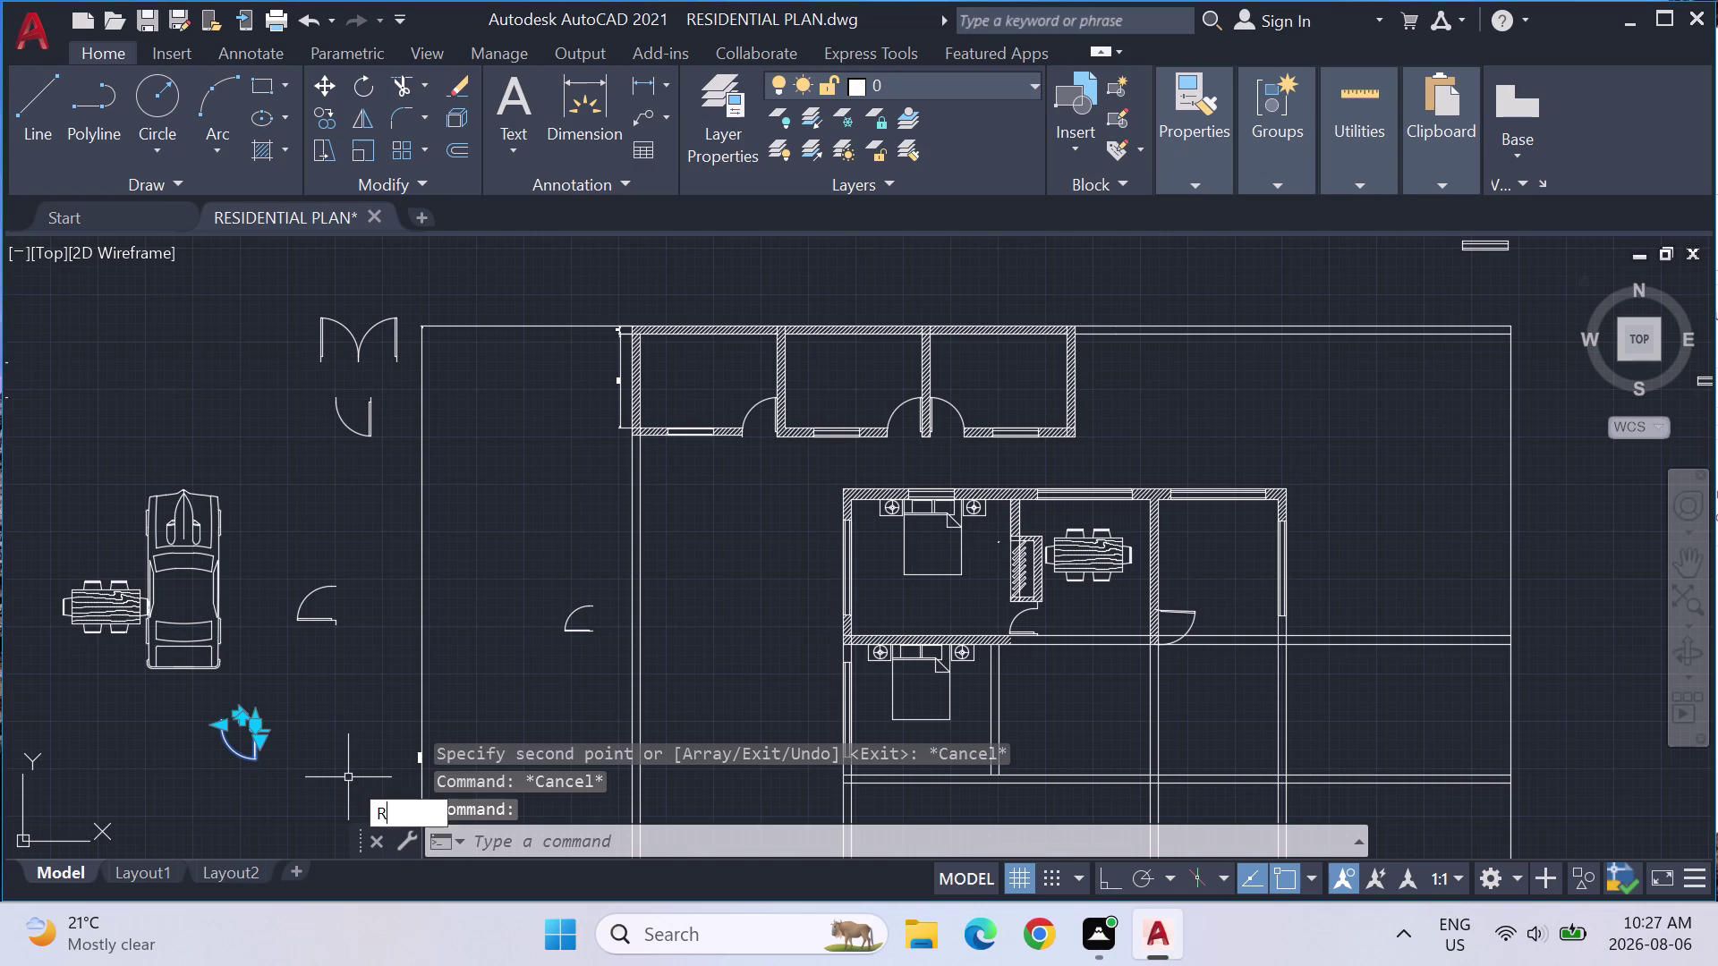
key(Return)
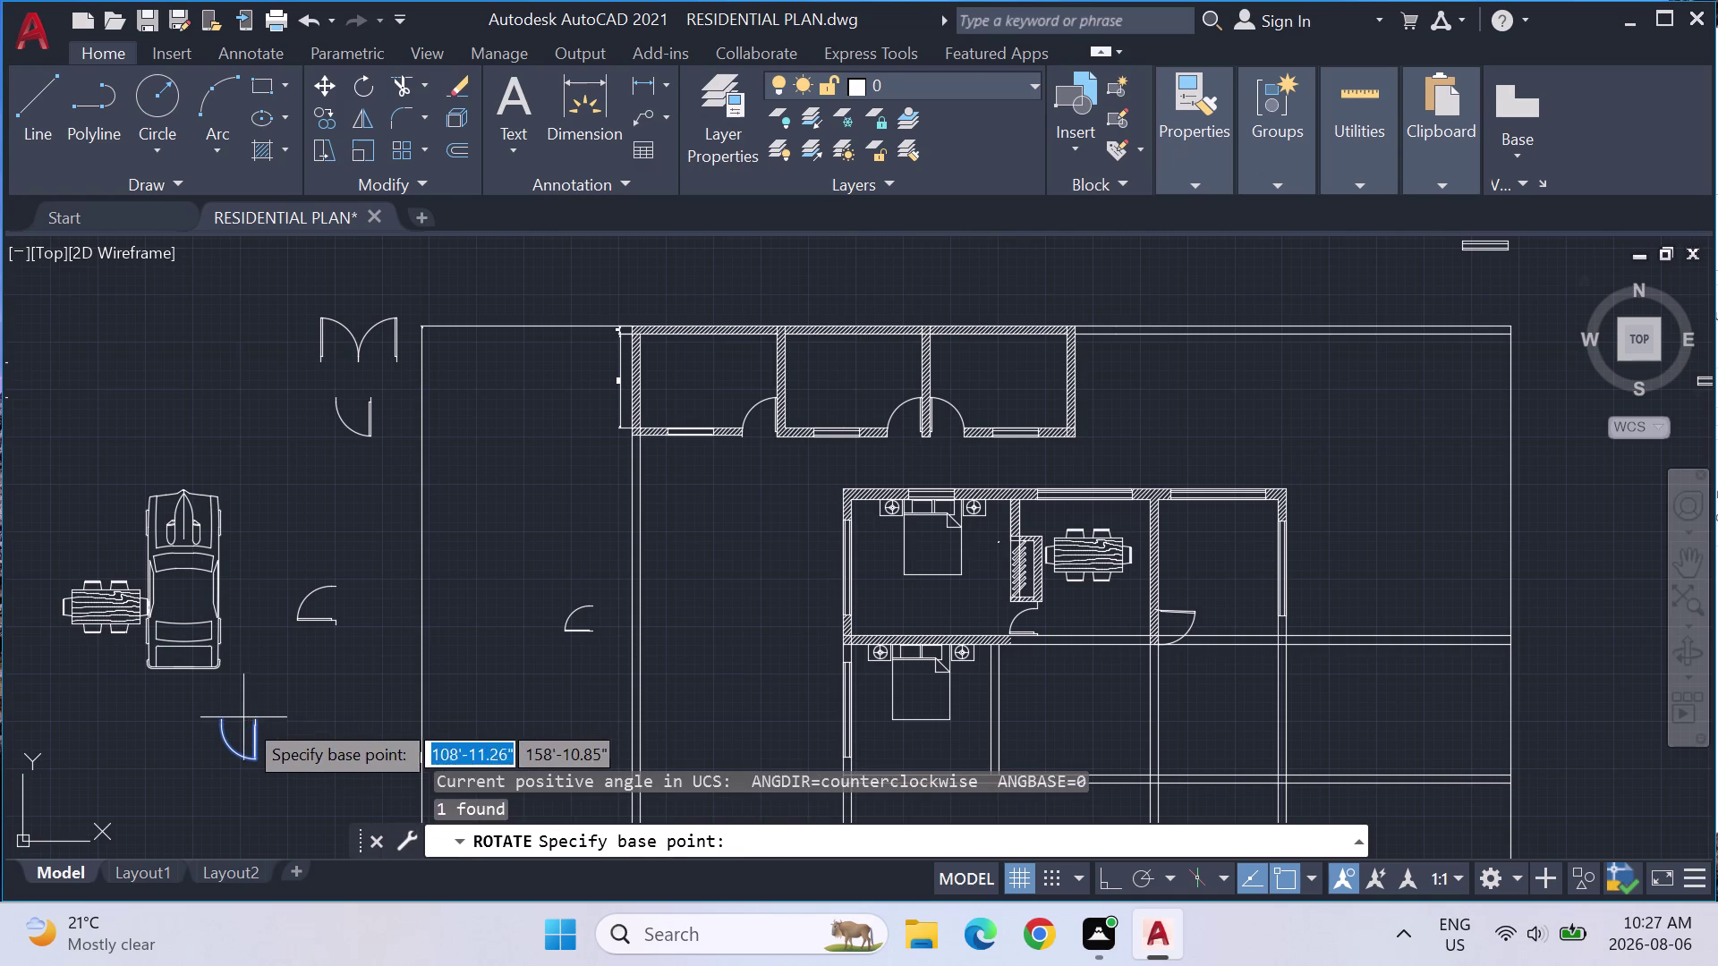
click(242, 719)
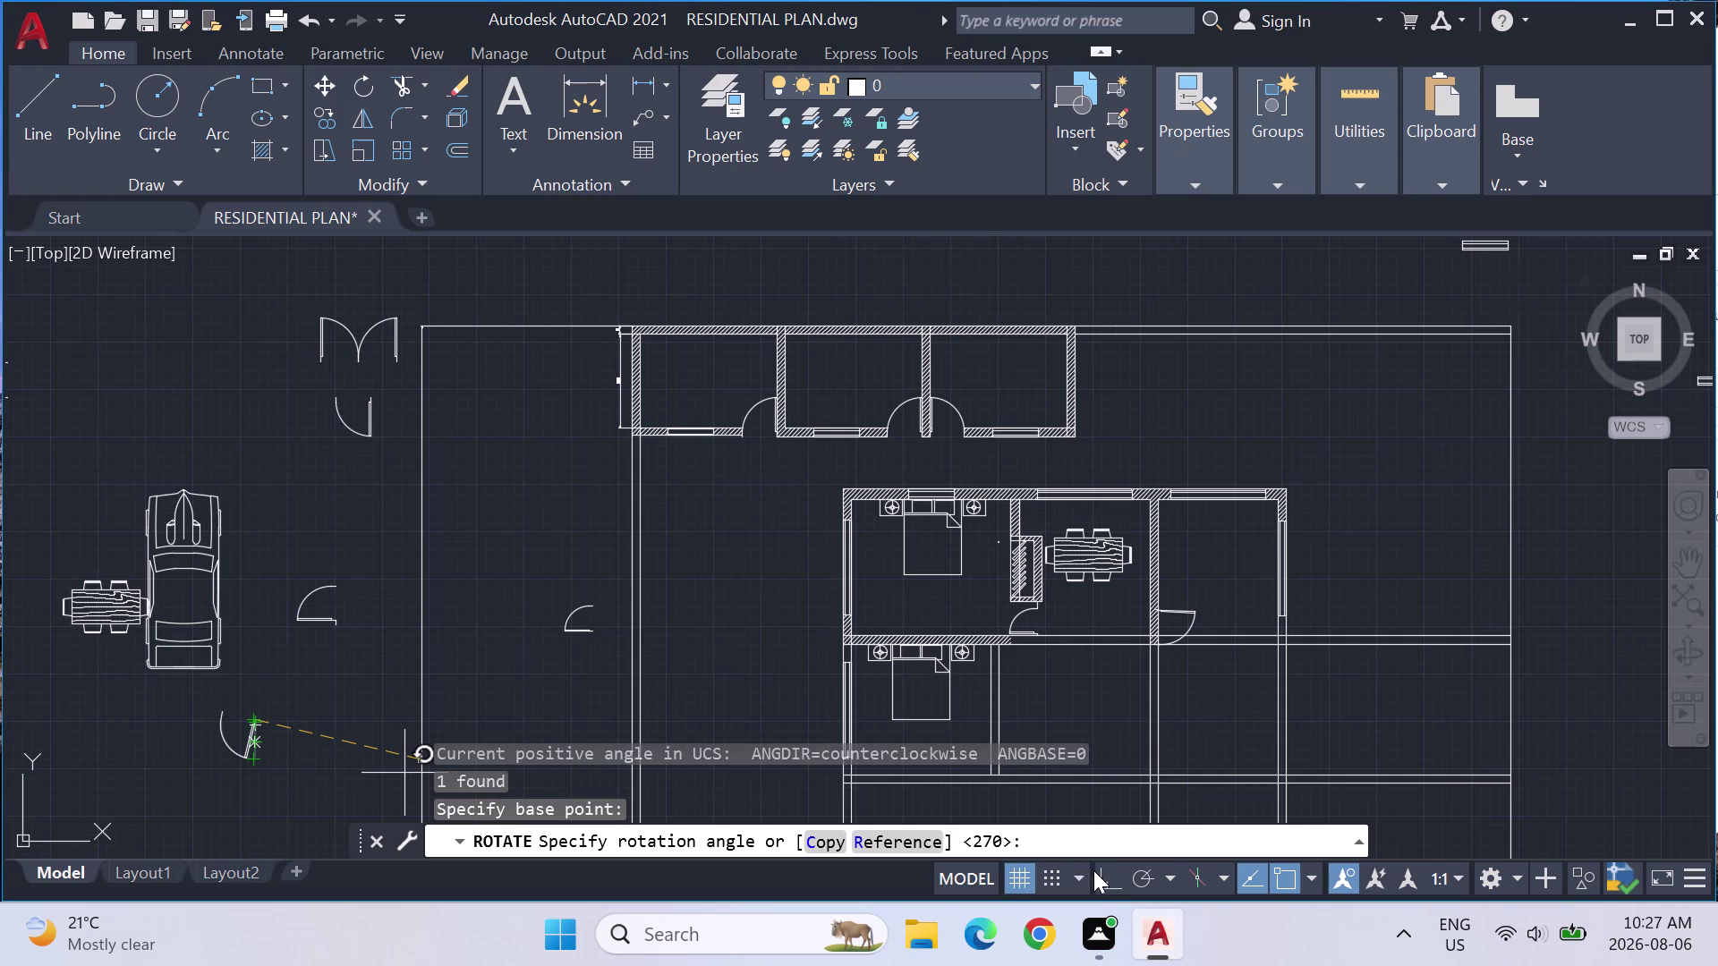
click(1121, 886)
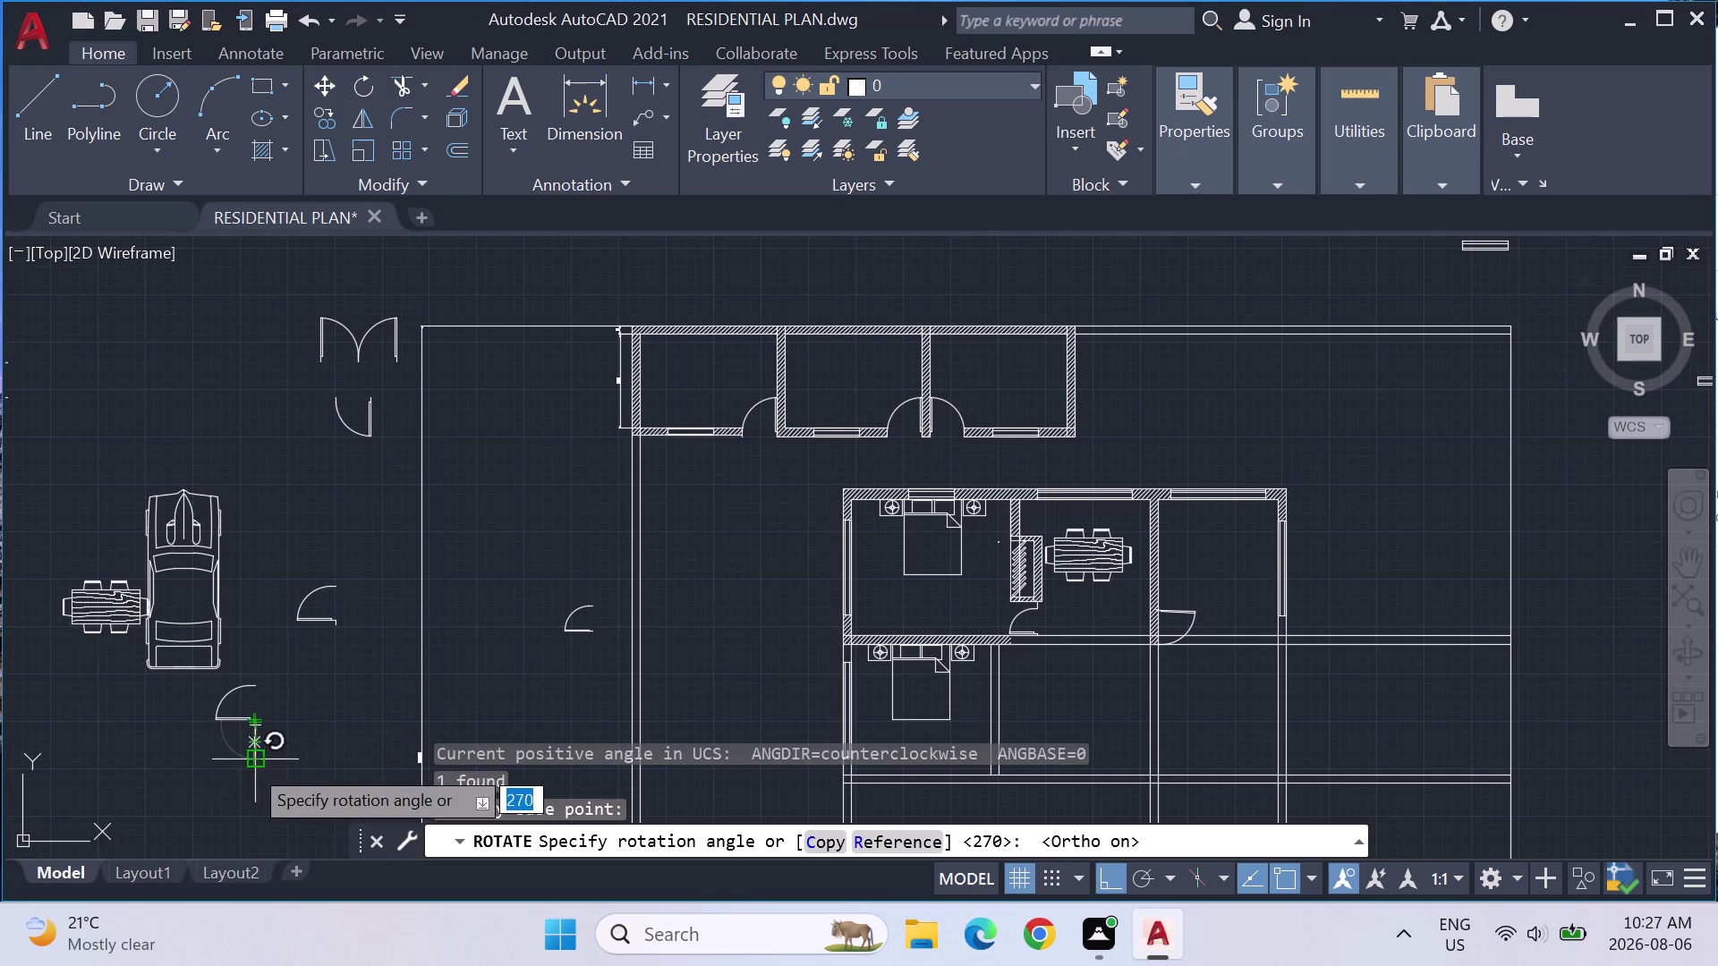
click(196, 745)
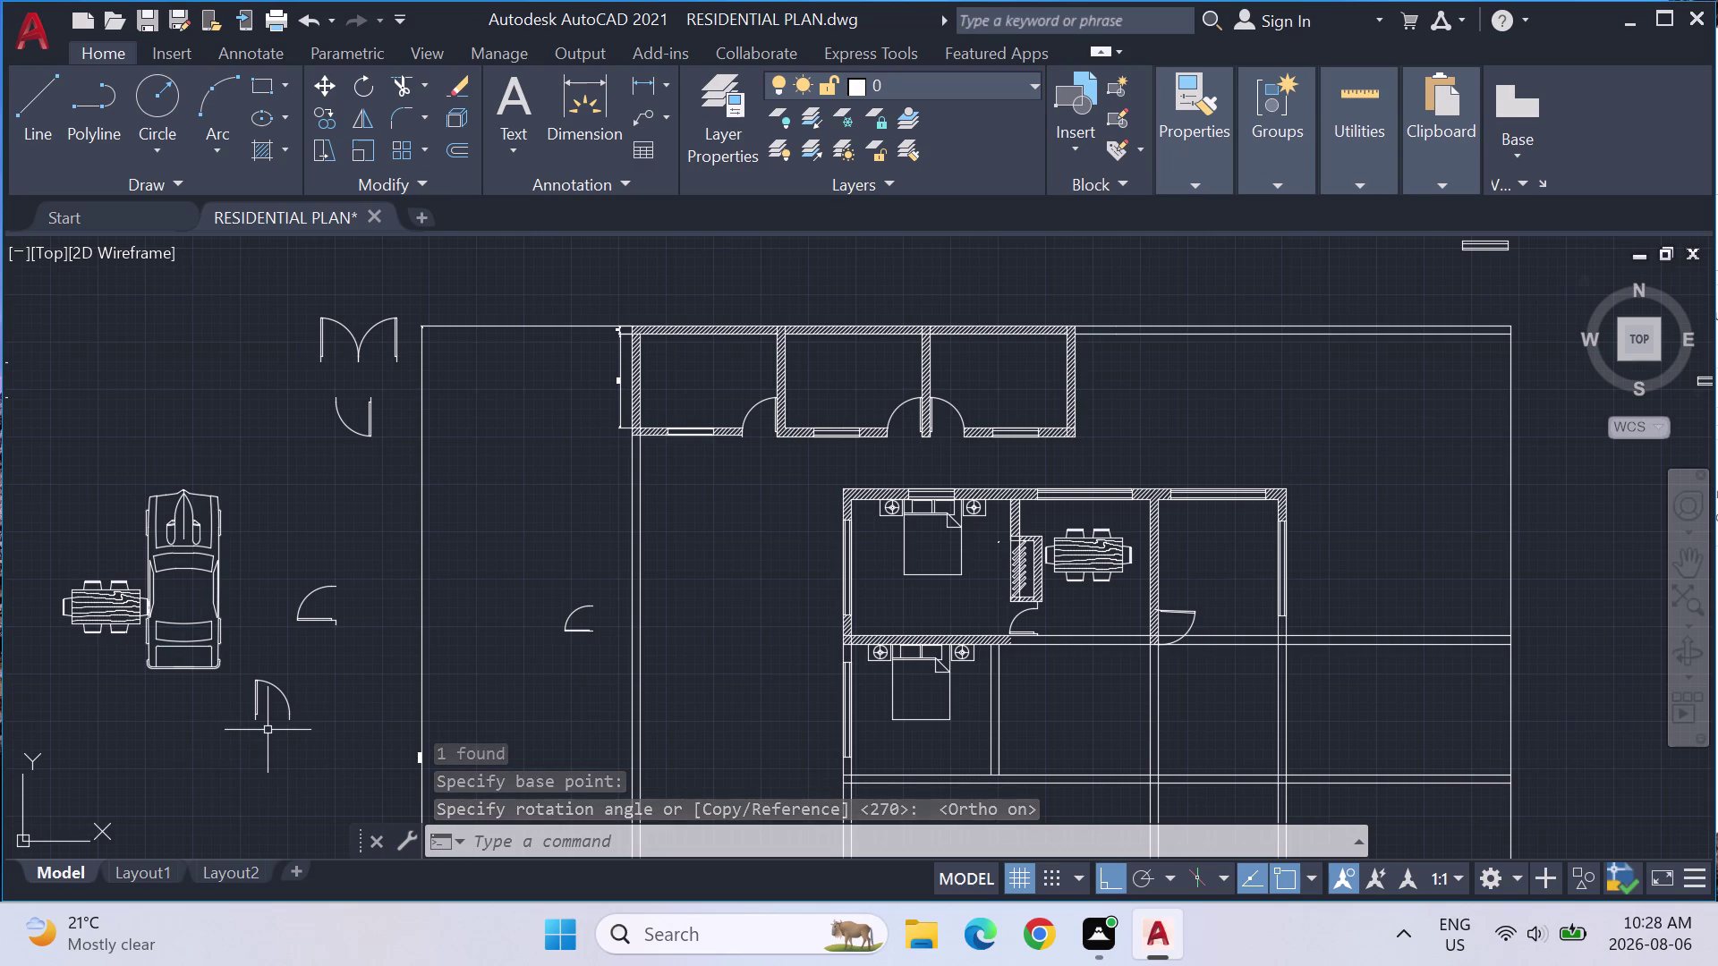
Select the right leaf of the double door symbol.
click(390, 385)
click(401, 347)
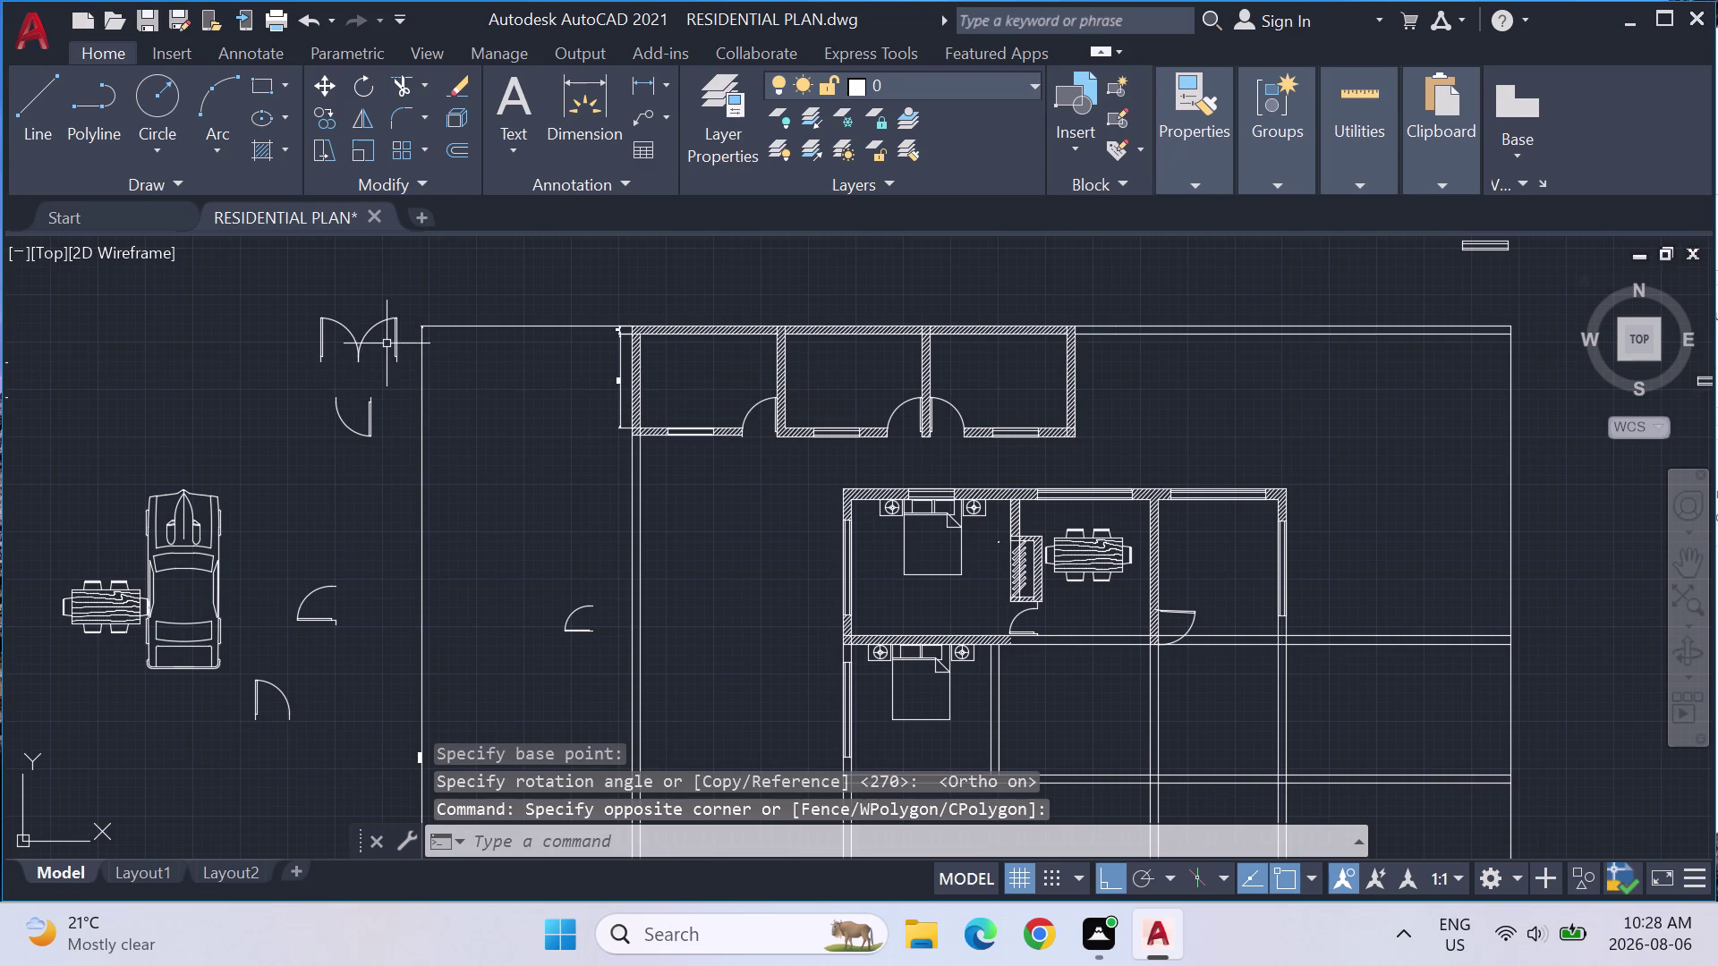
click(387, 344)
key(Escape)
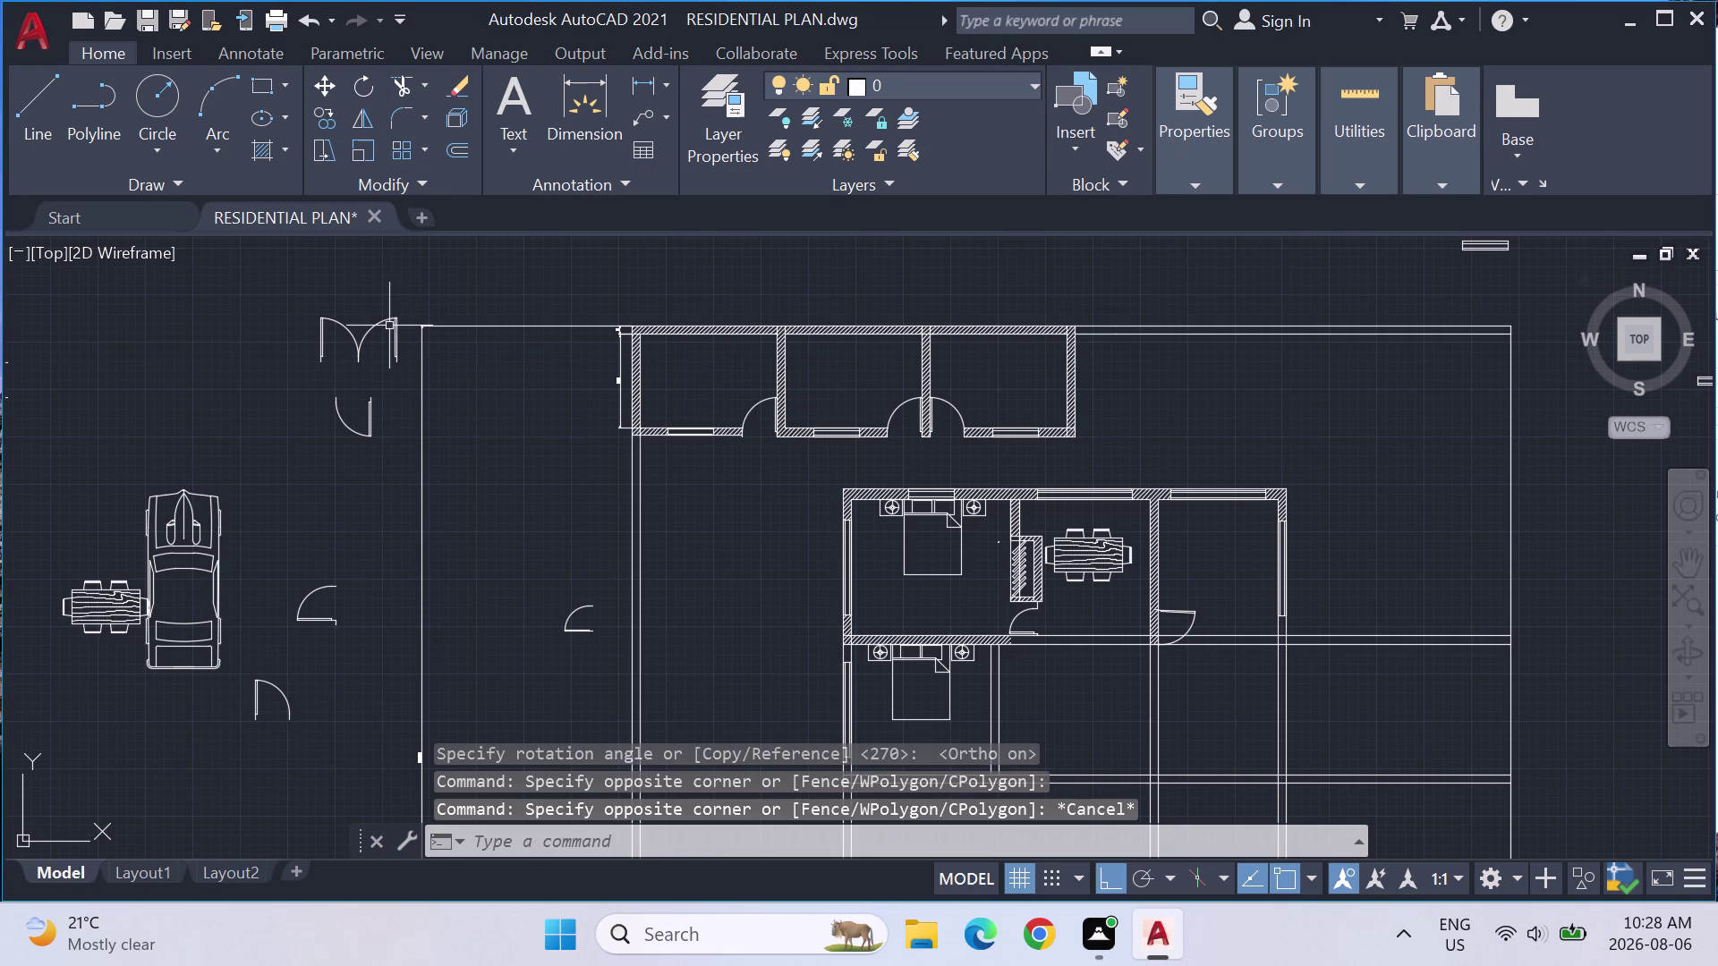
click(393, 317)
right_click(394, 317)
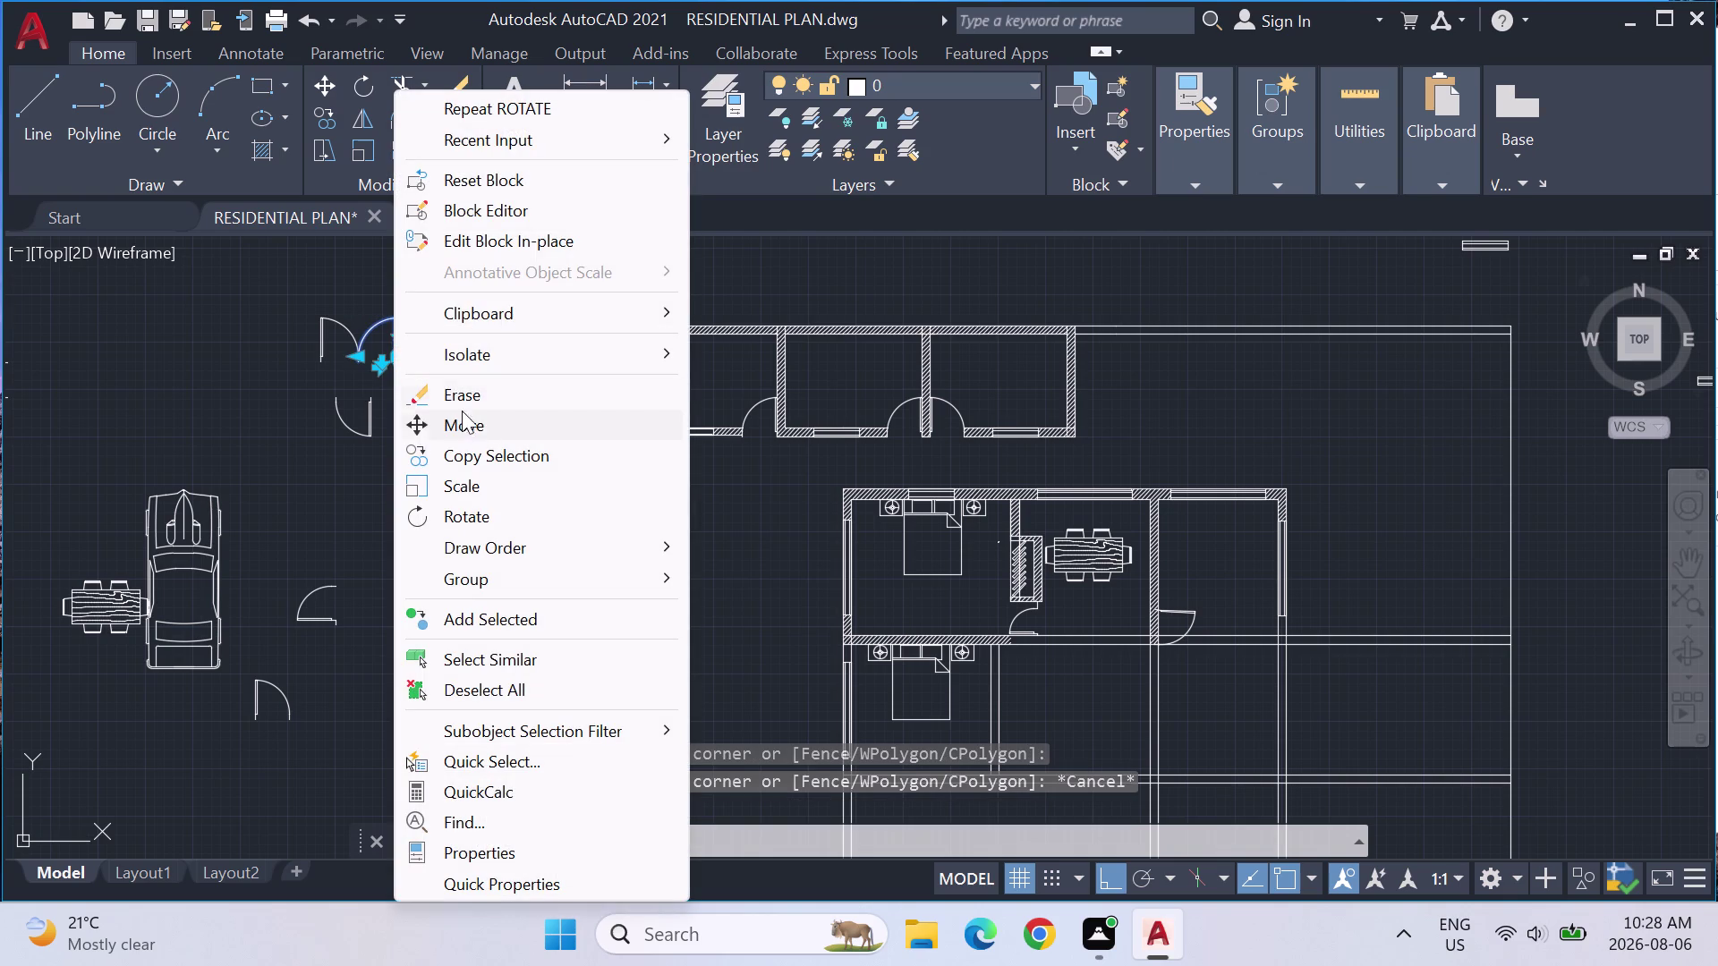
click(494, 451)
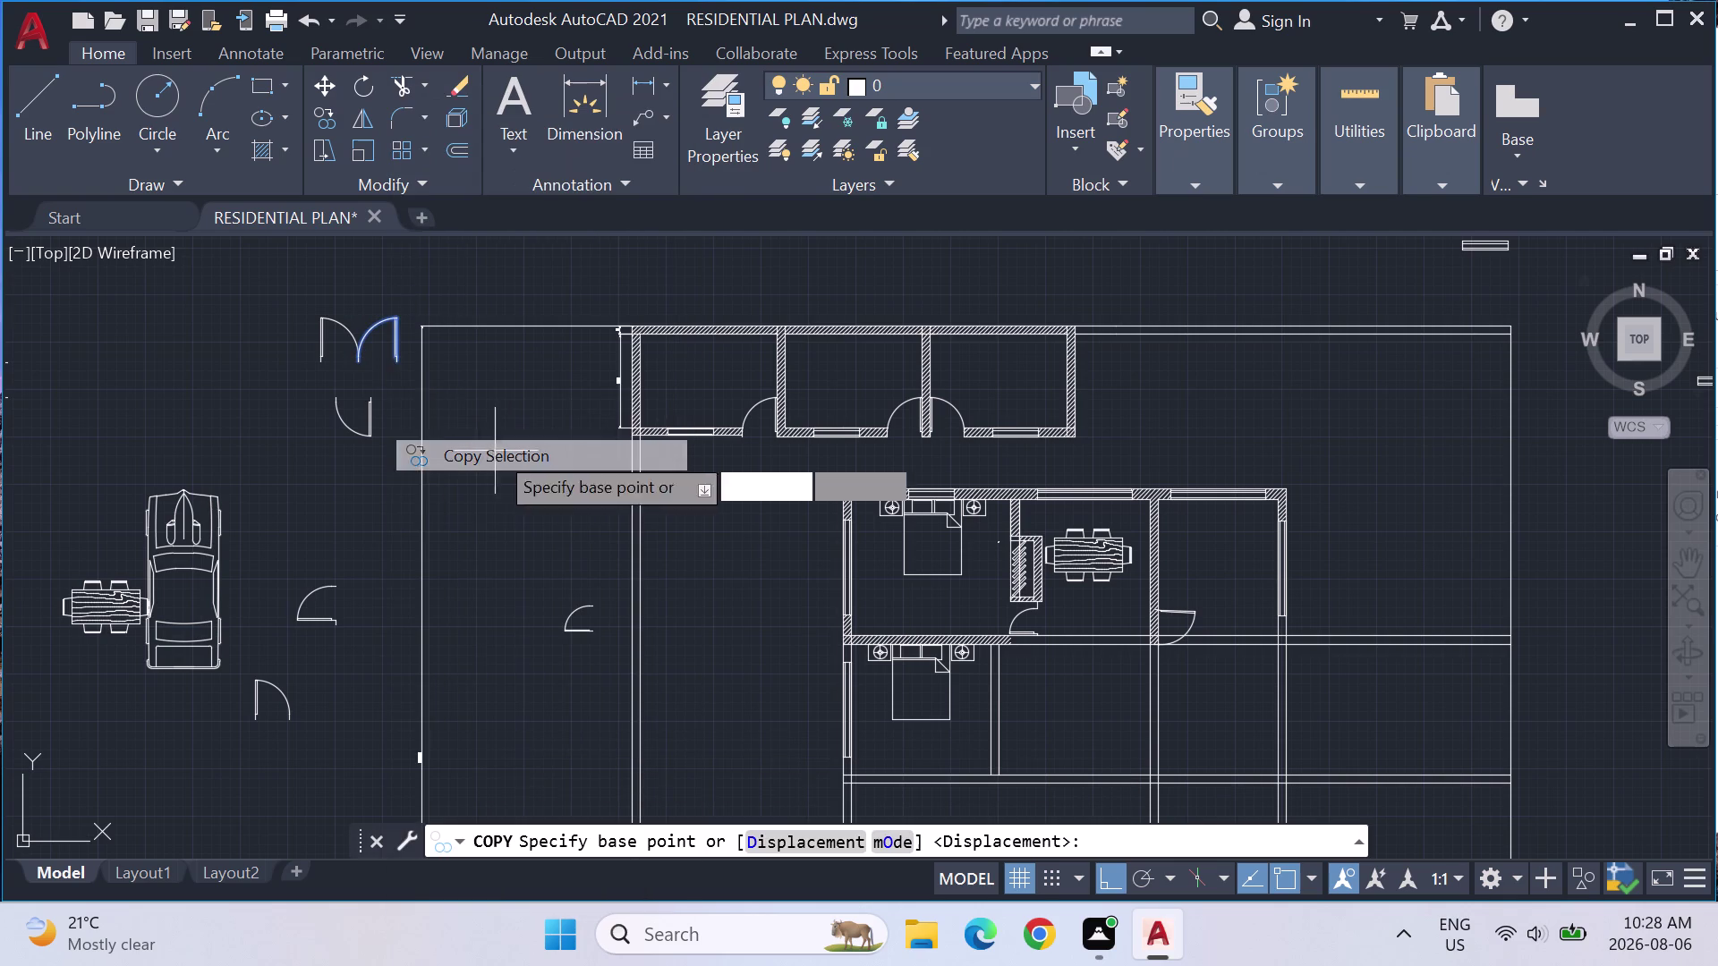
click(402, 368)
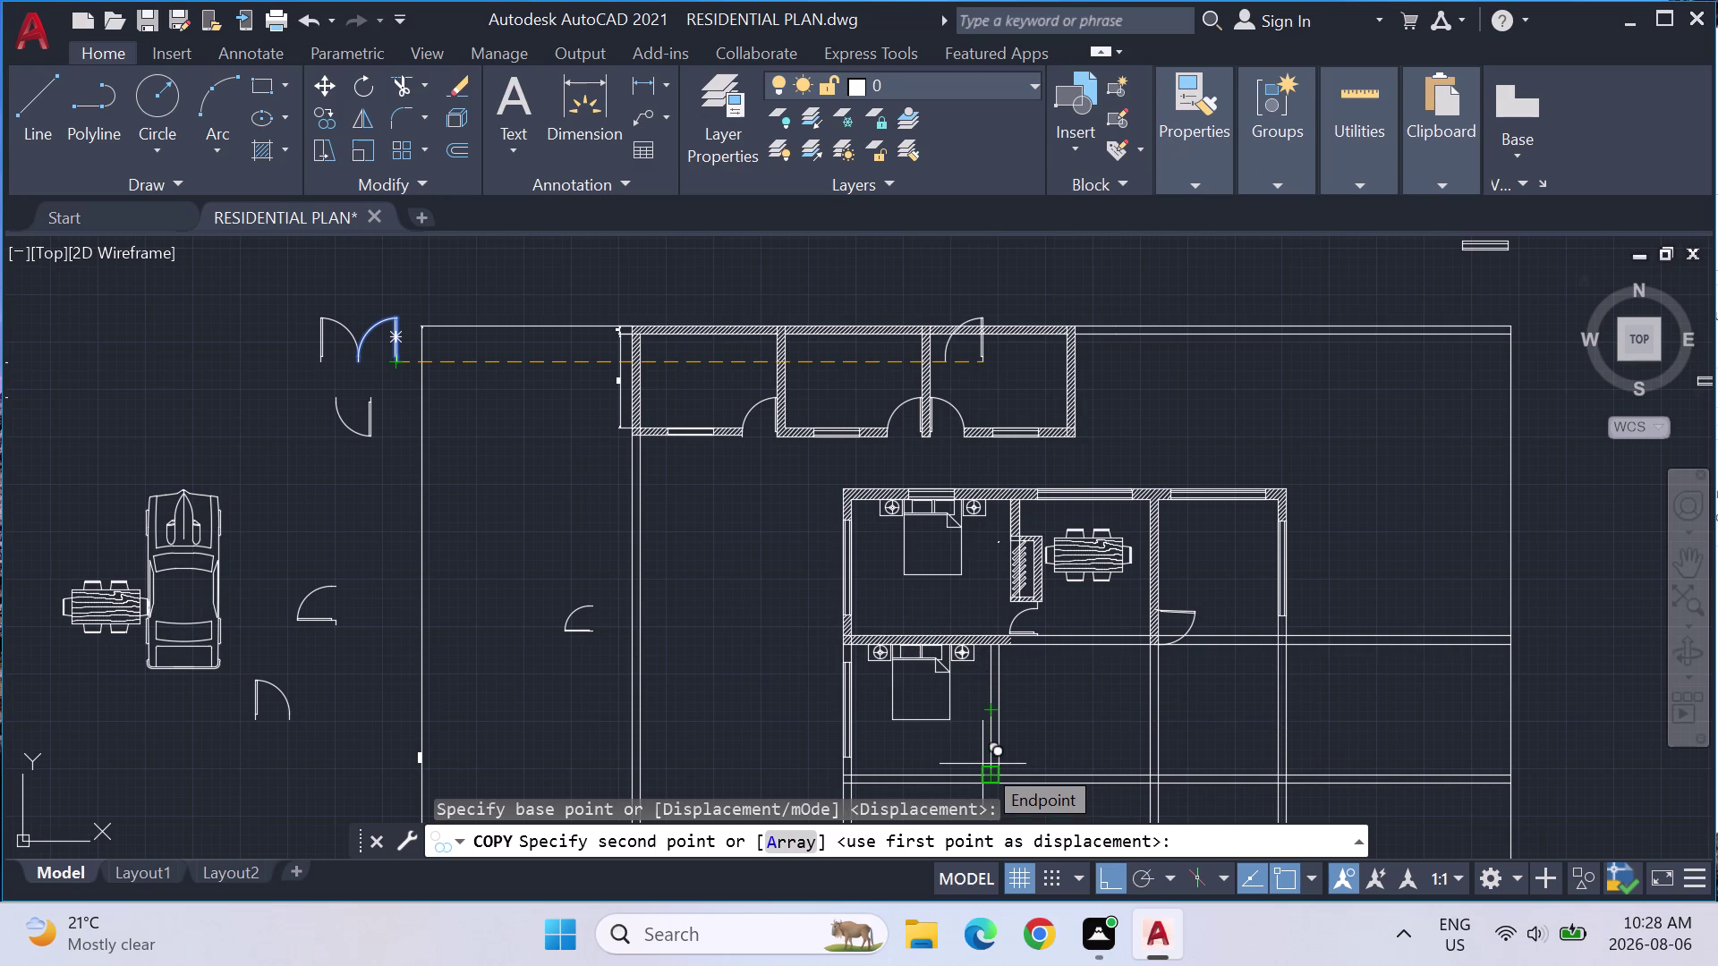
scroll(up, 3)
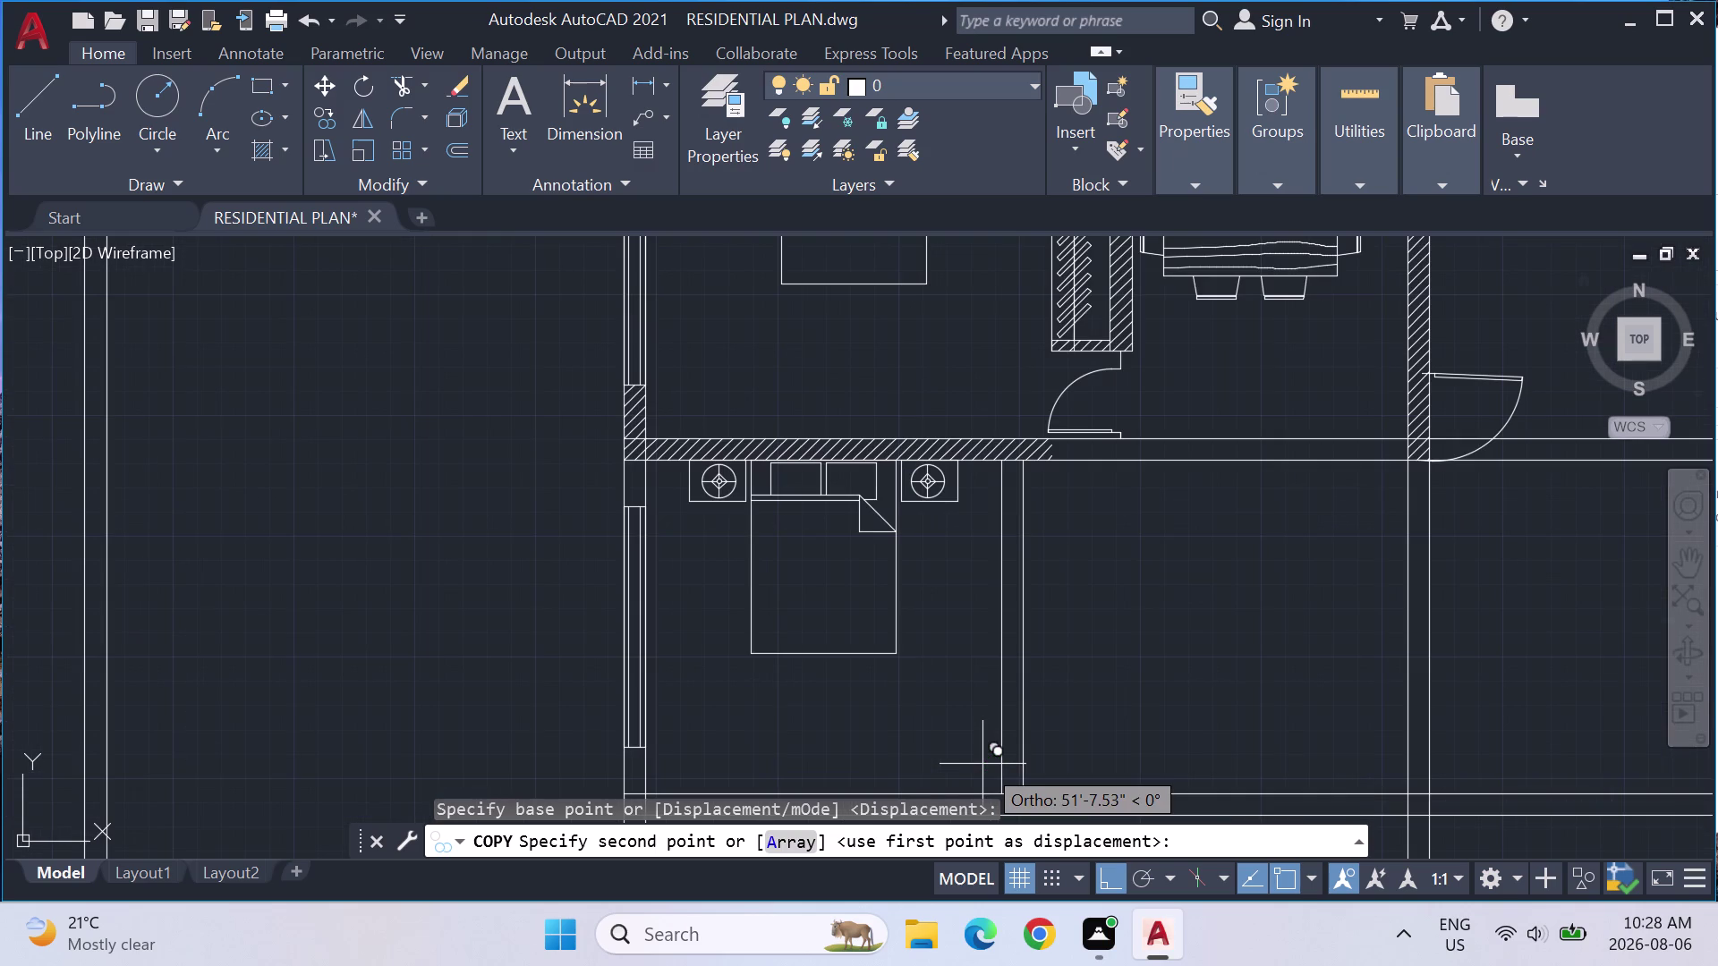
middle_drag(982, 764, 969, 588)
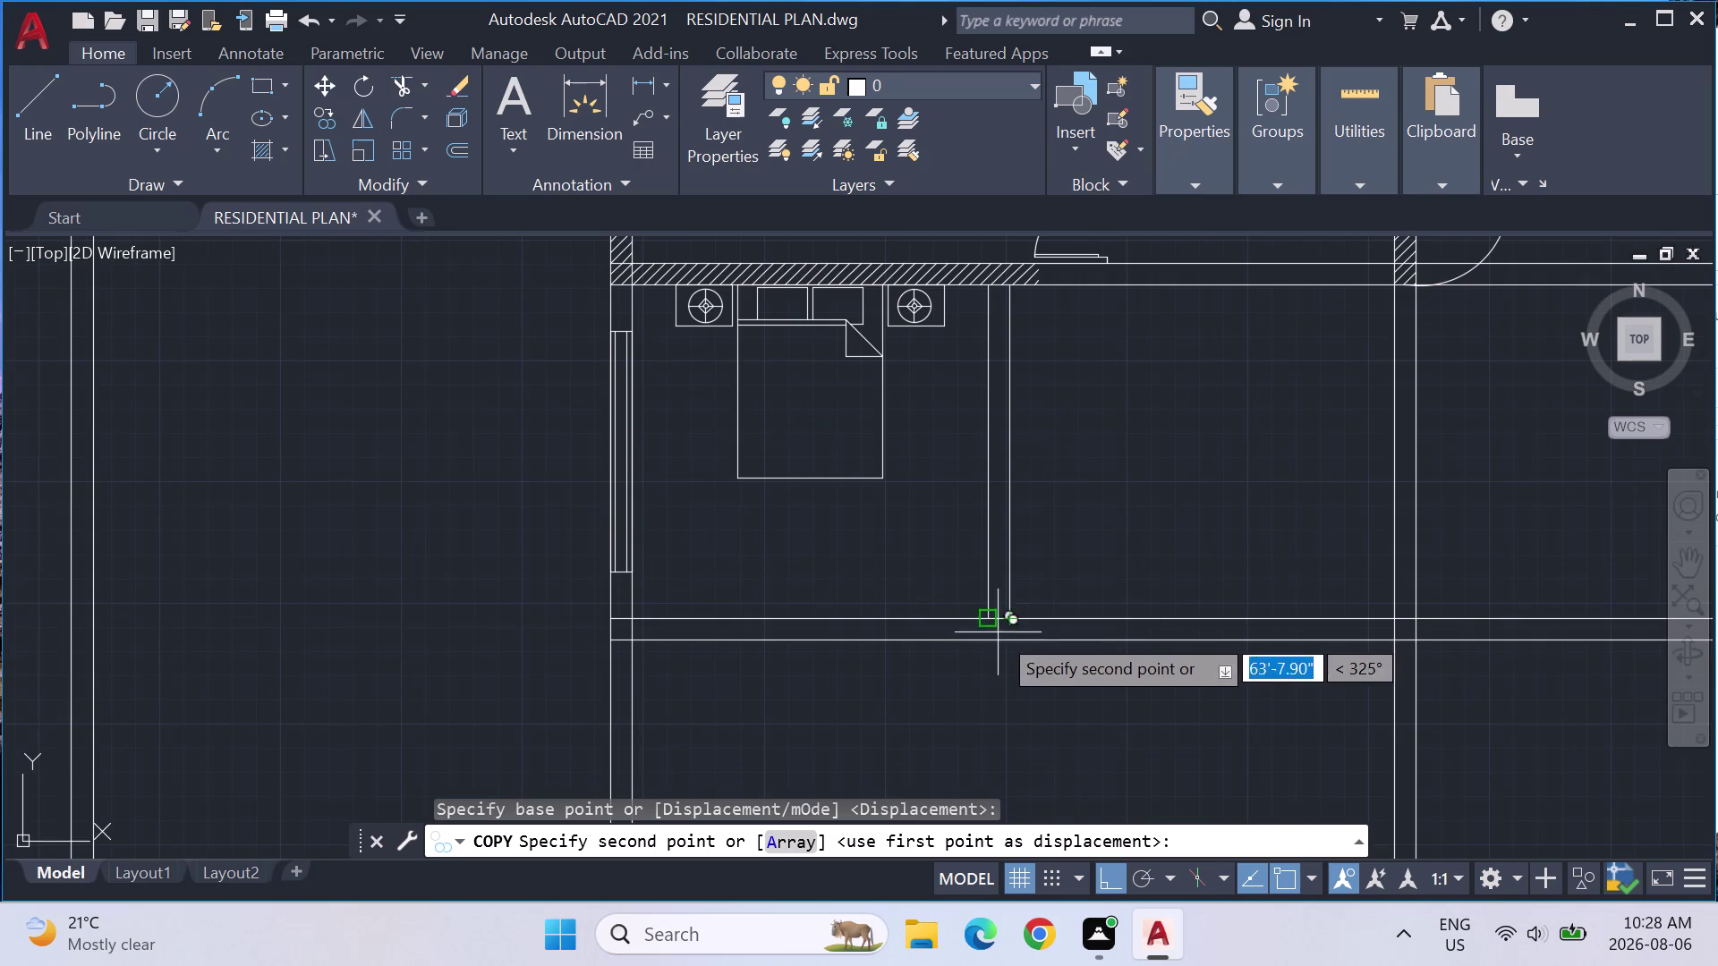
click(984, 612)
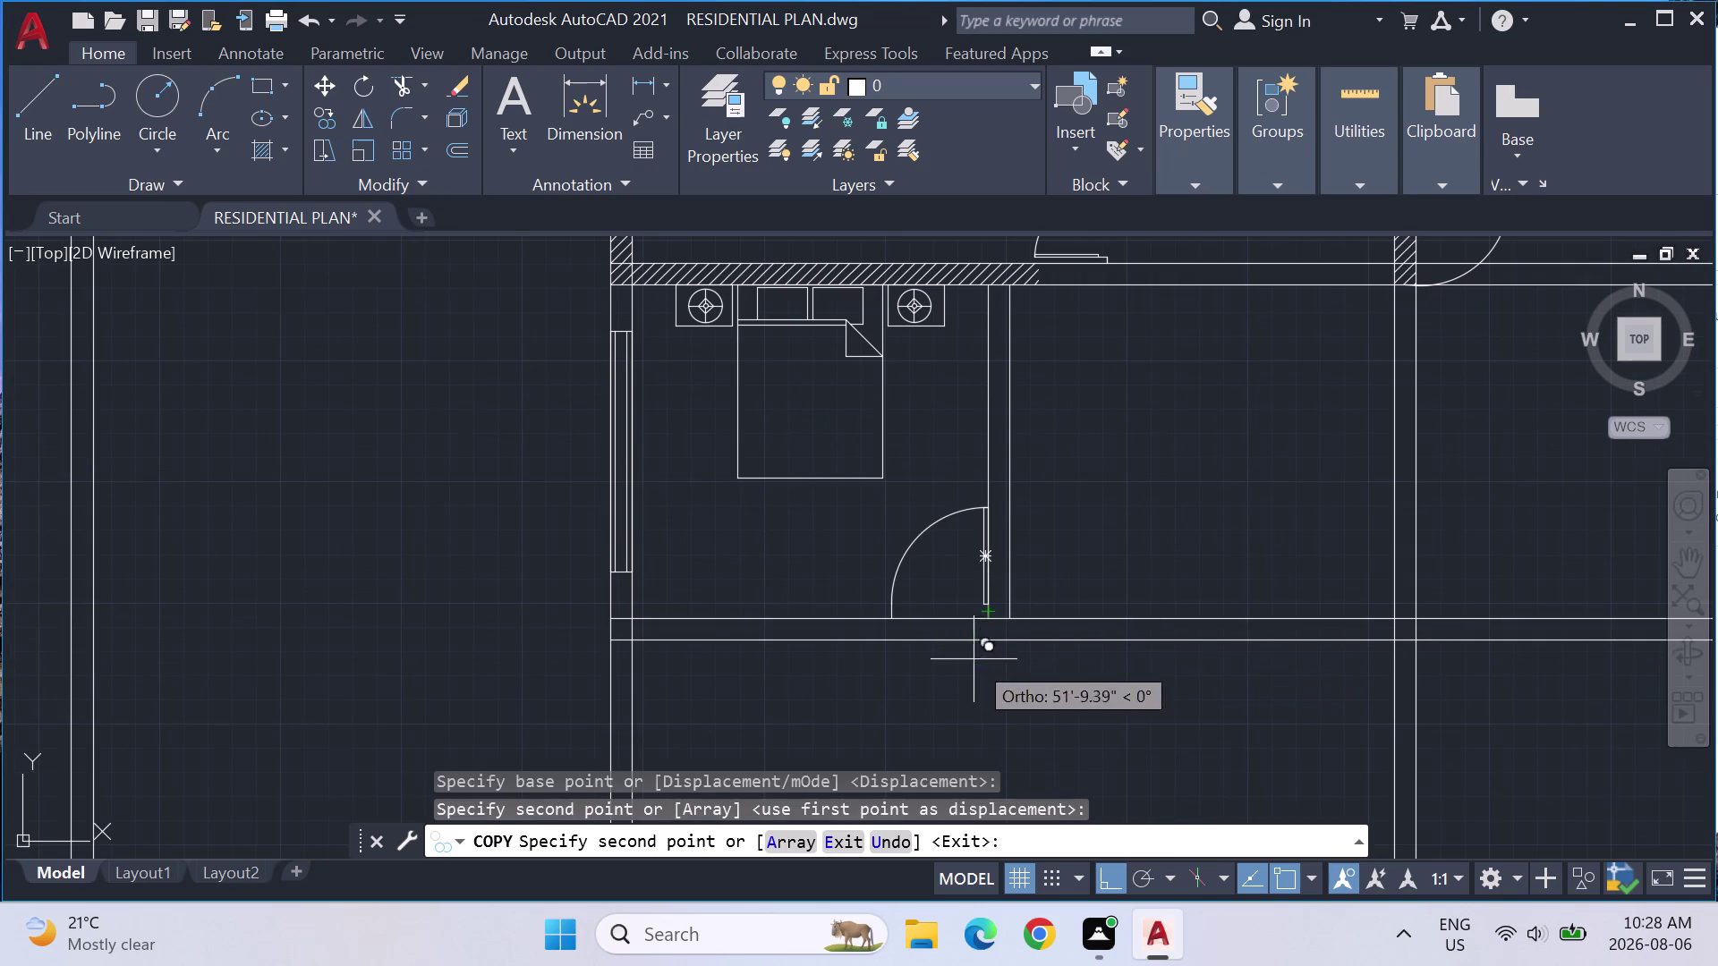
key(Escape)
key(Escape)
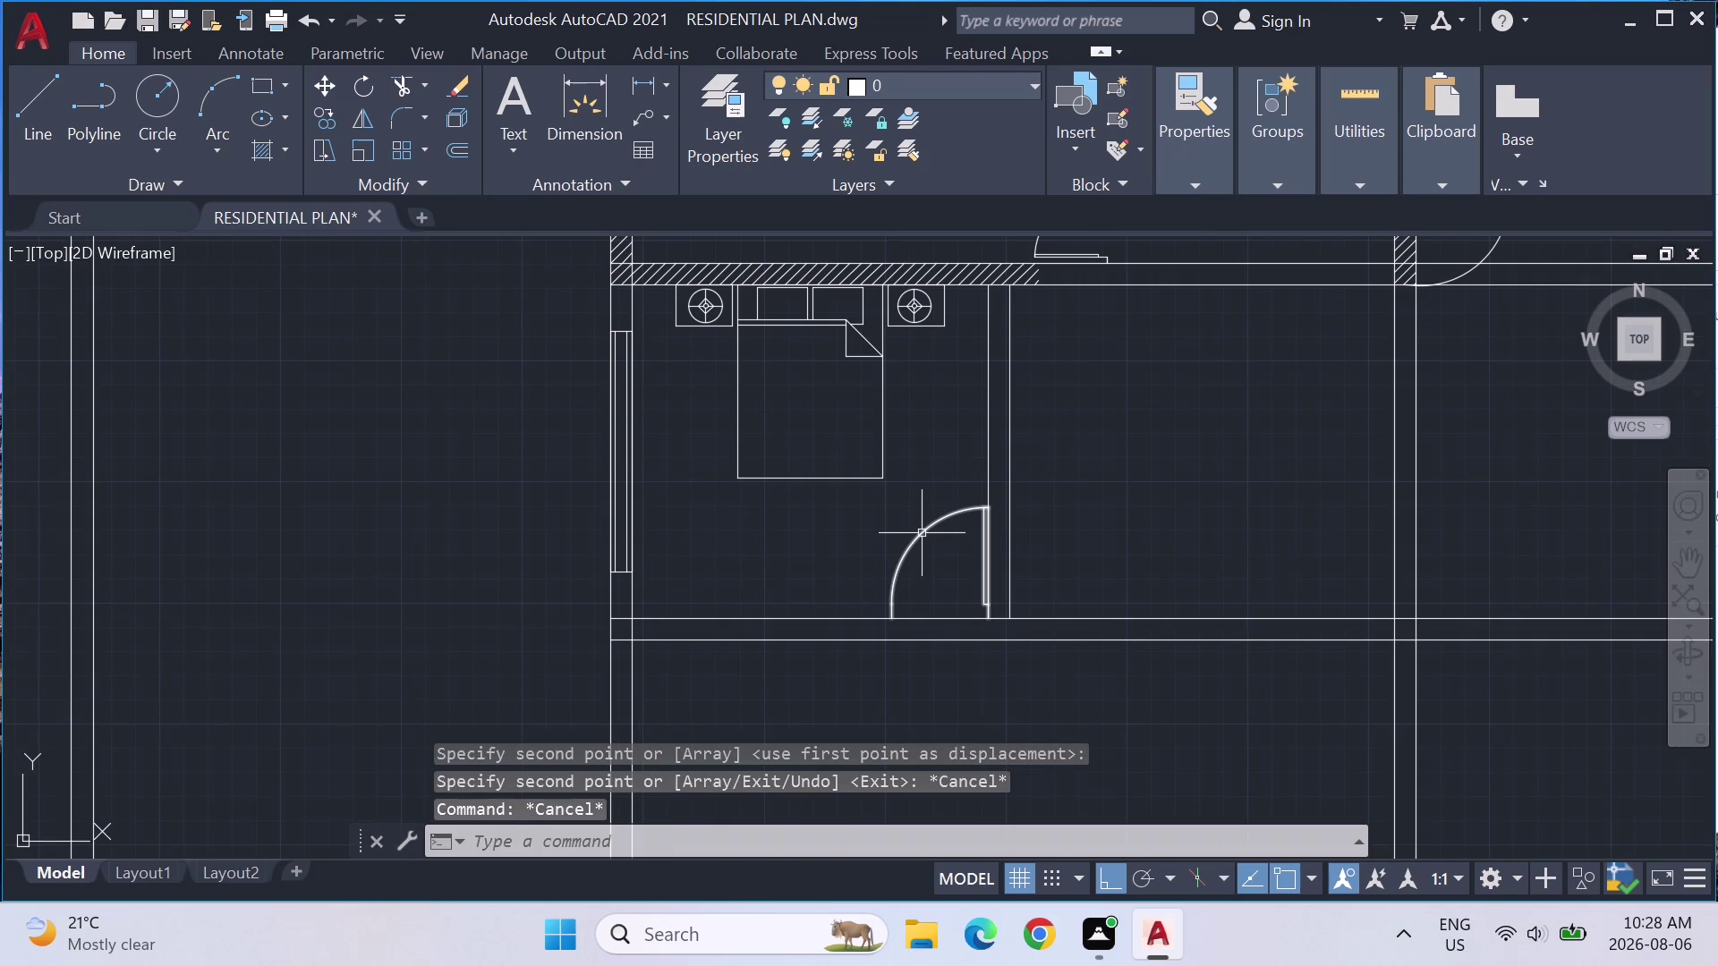
key(ctrl+z)
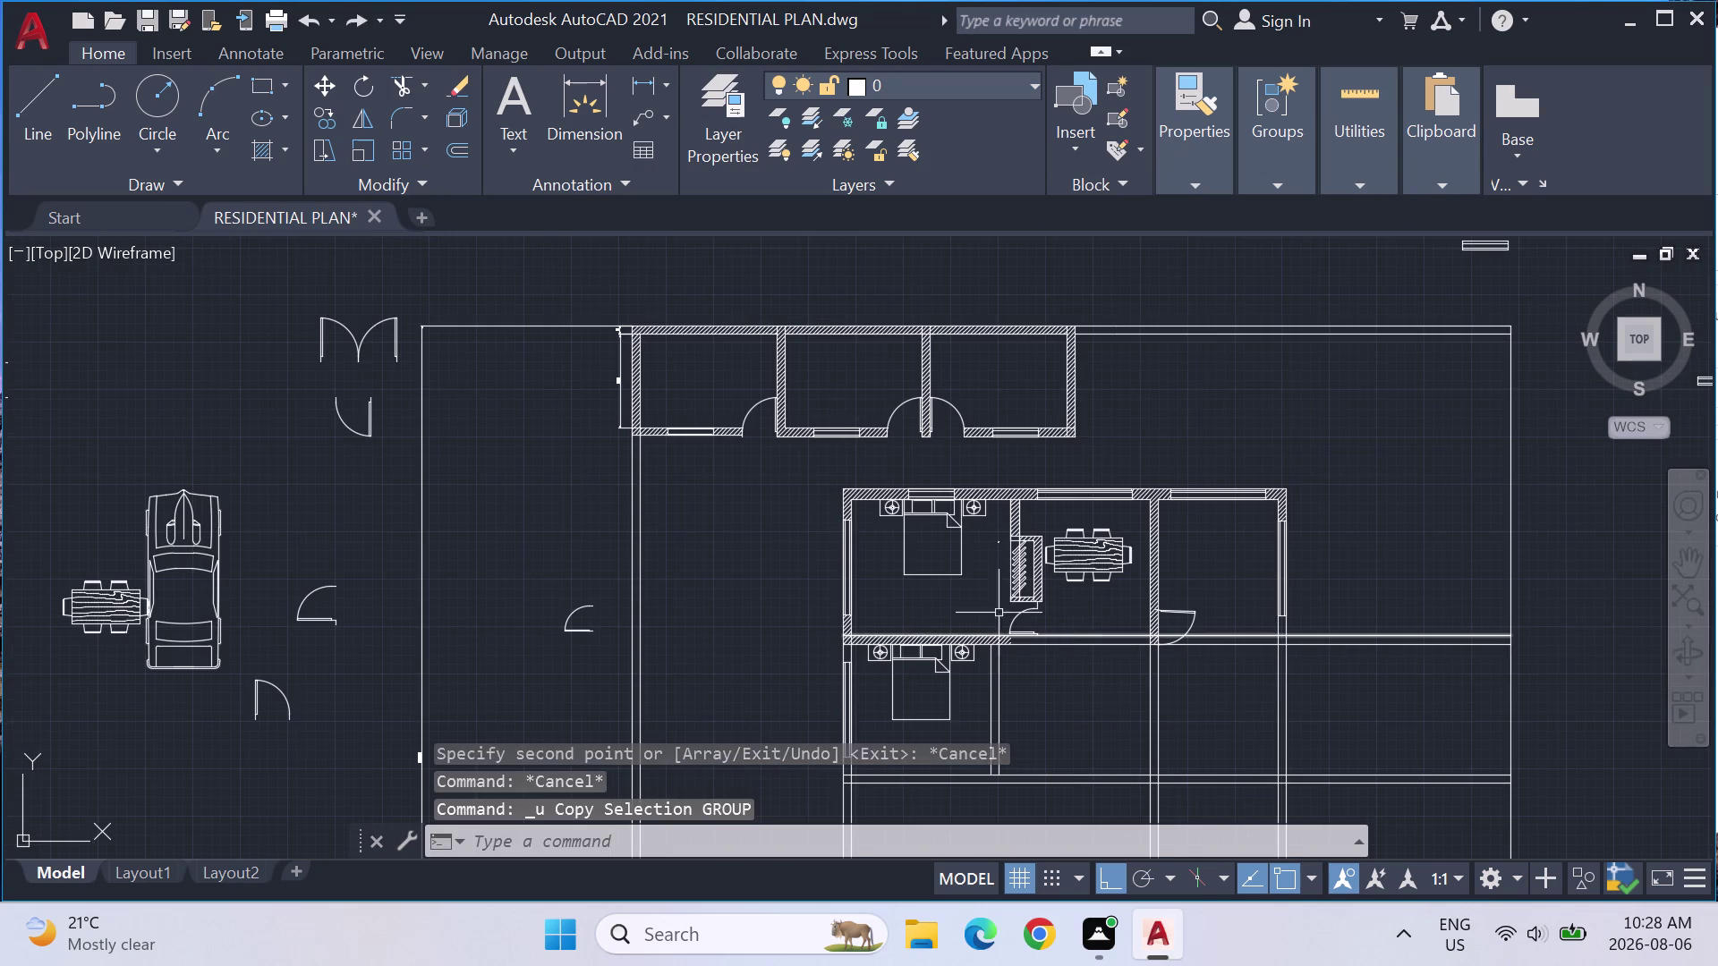
click(394, 343)
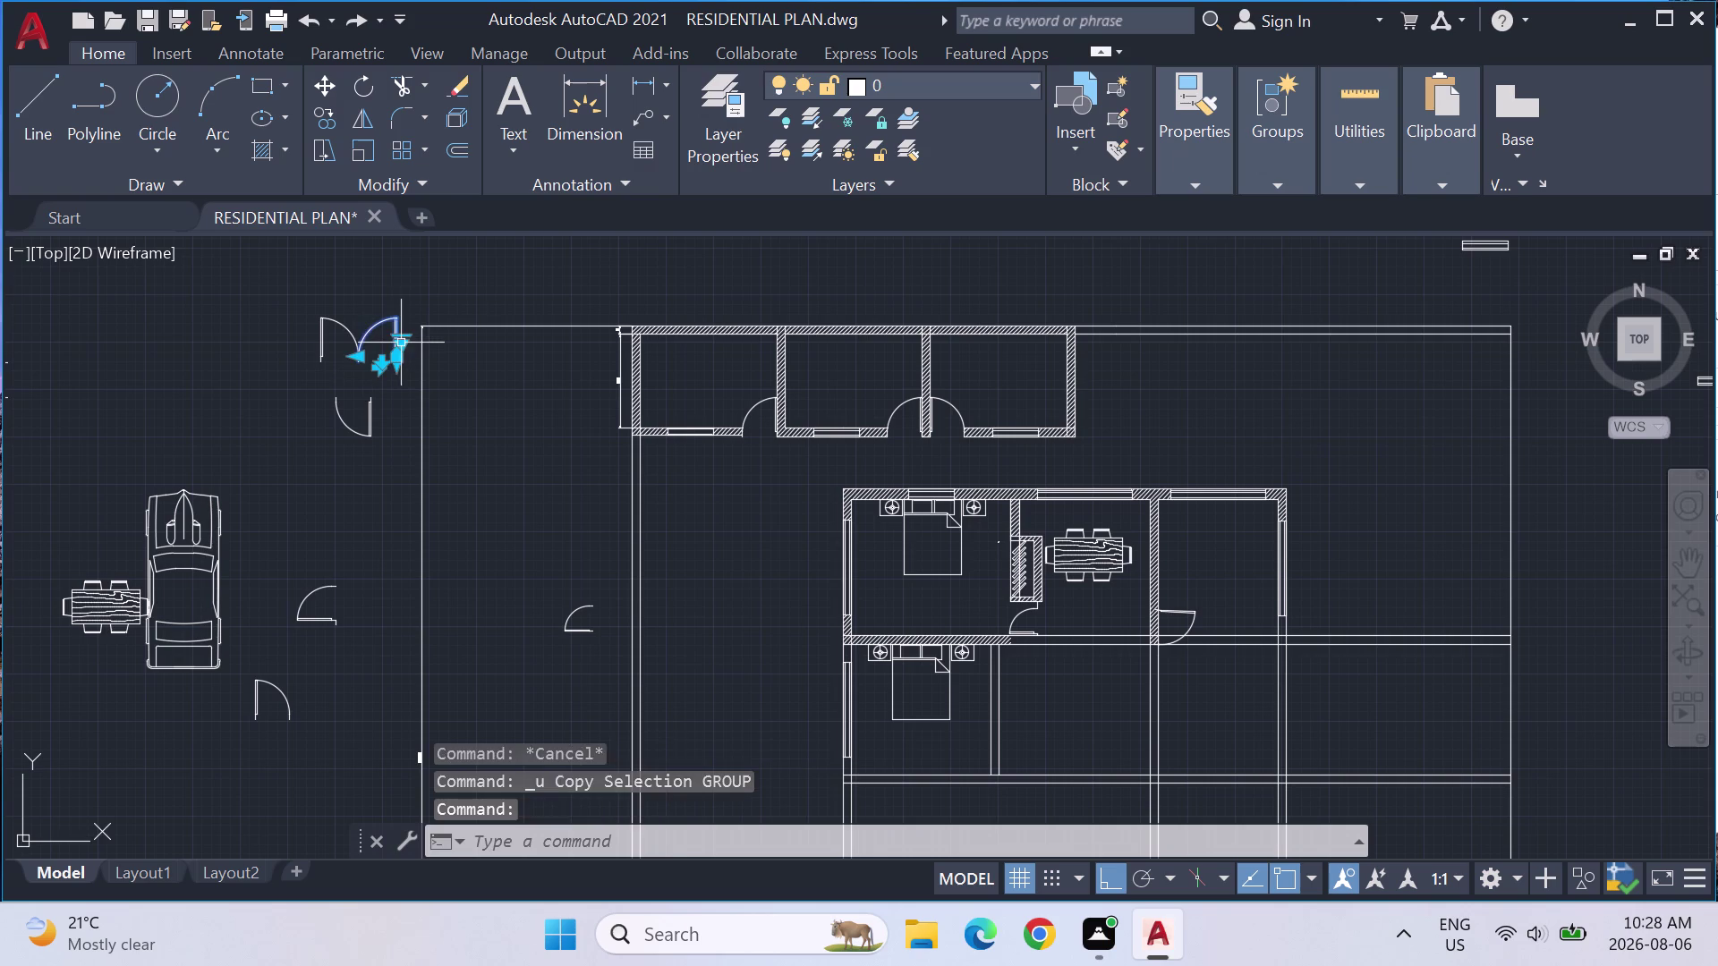
right_click(395, 343)
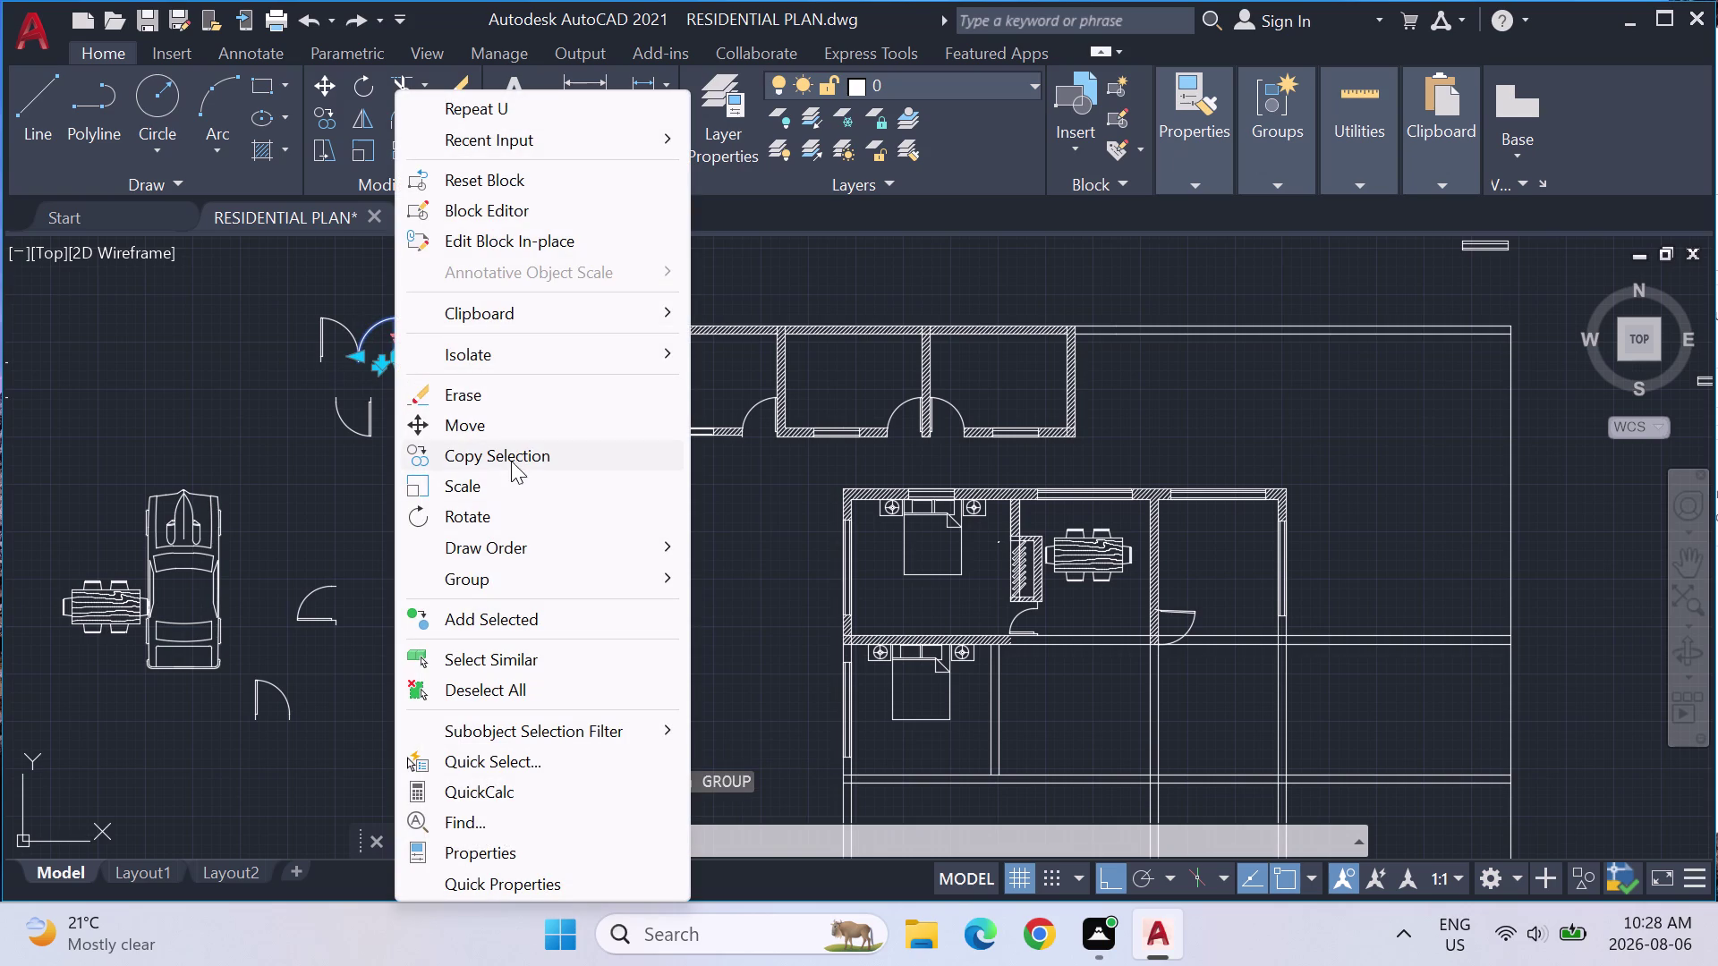
Copy the right door leaf from its end point to the lower bedroom's bottom-right wall.
click(510, 461)
scroll(up, 3)
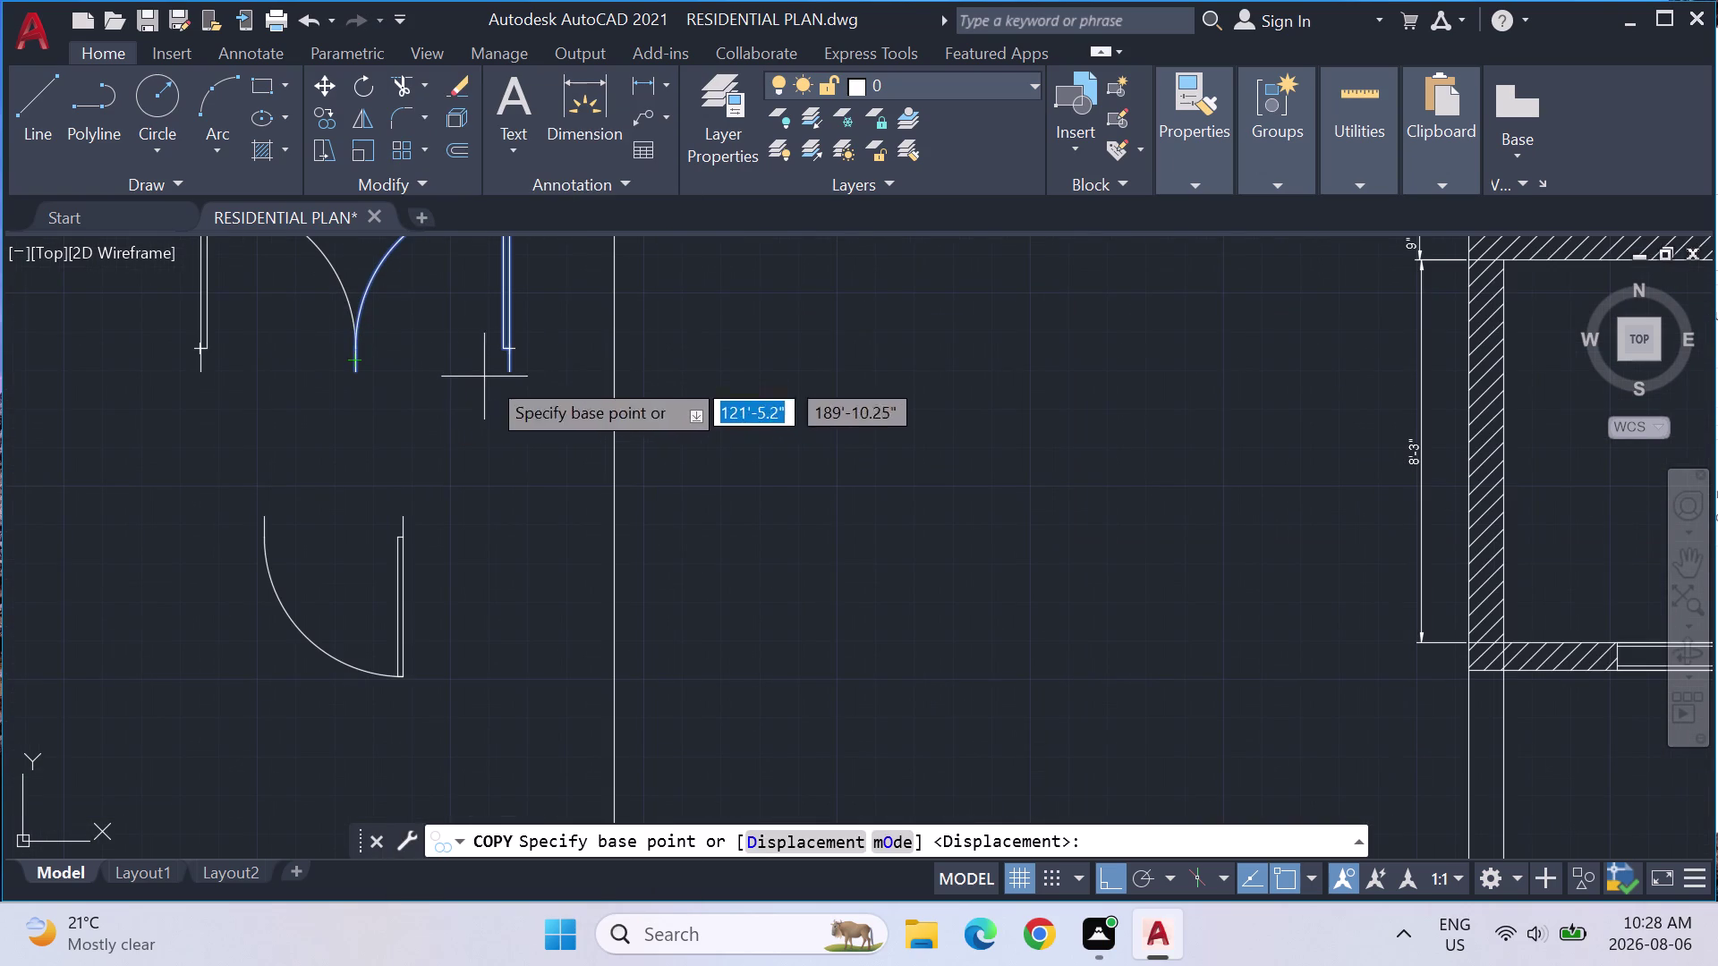
click(510, 368)
scroll(down, 3)
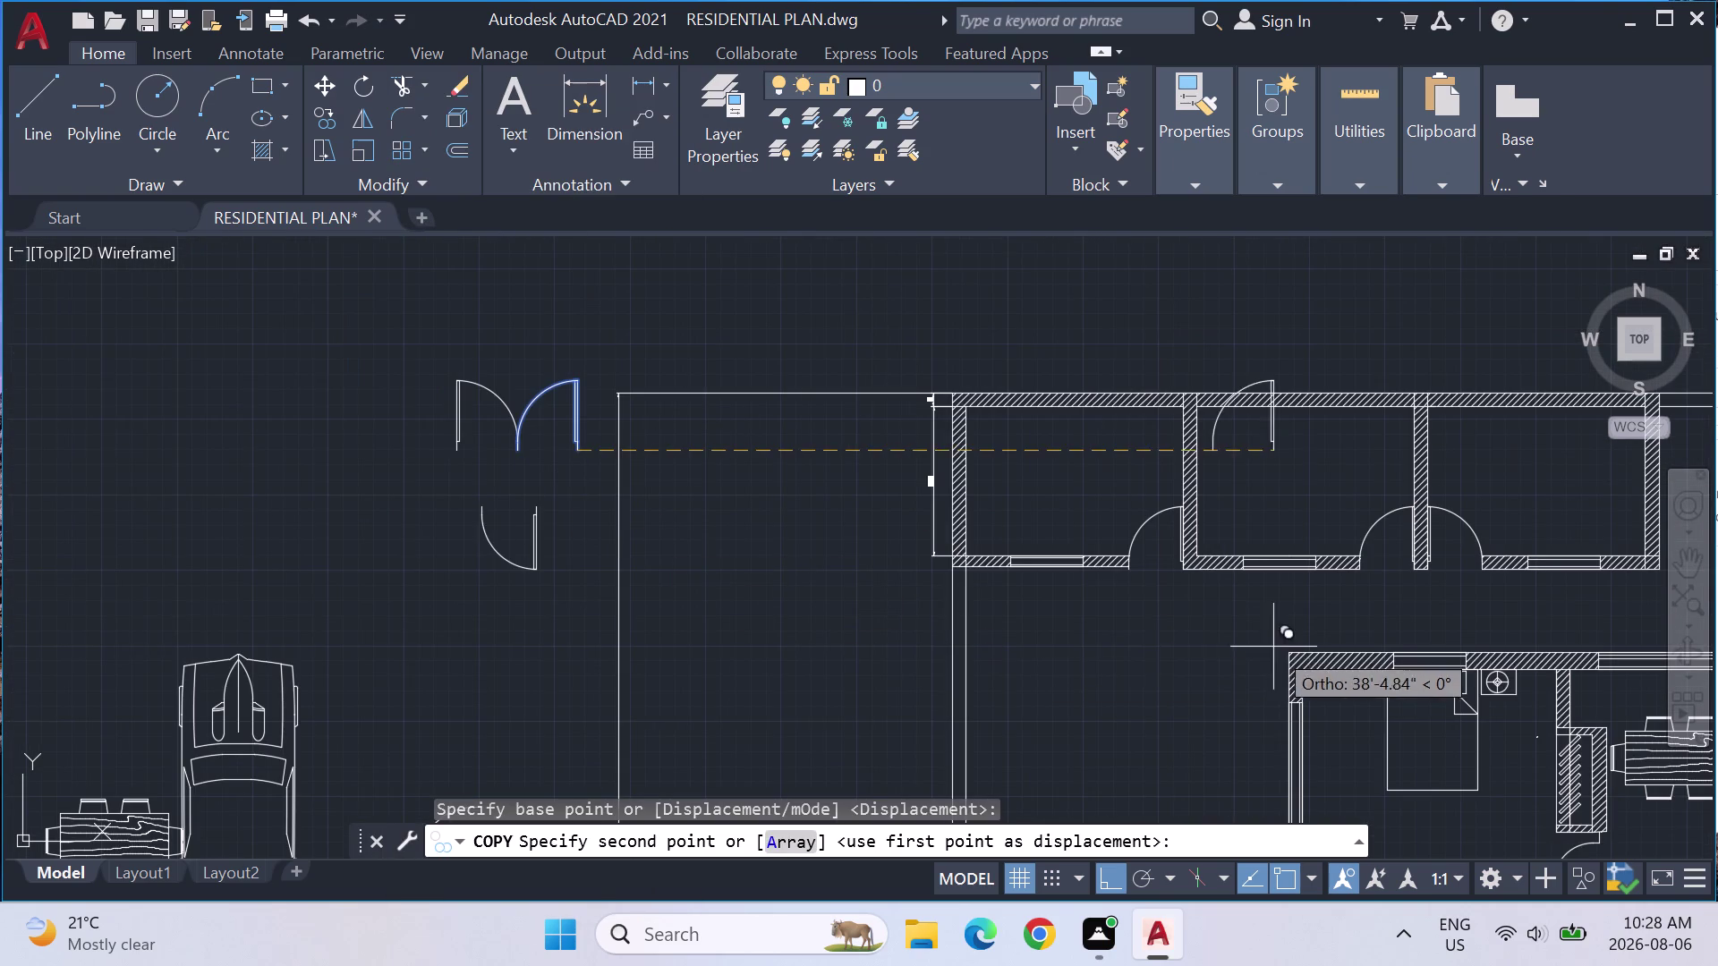
middle_drag(1274, 648, 697, 375)
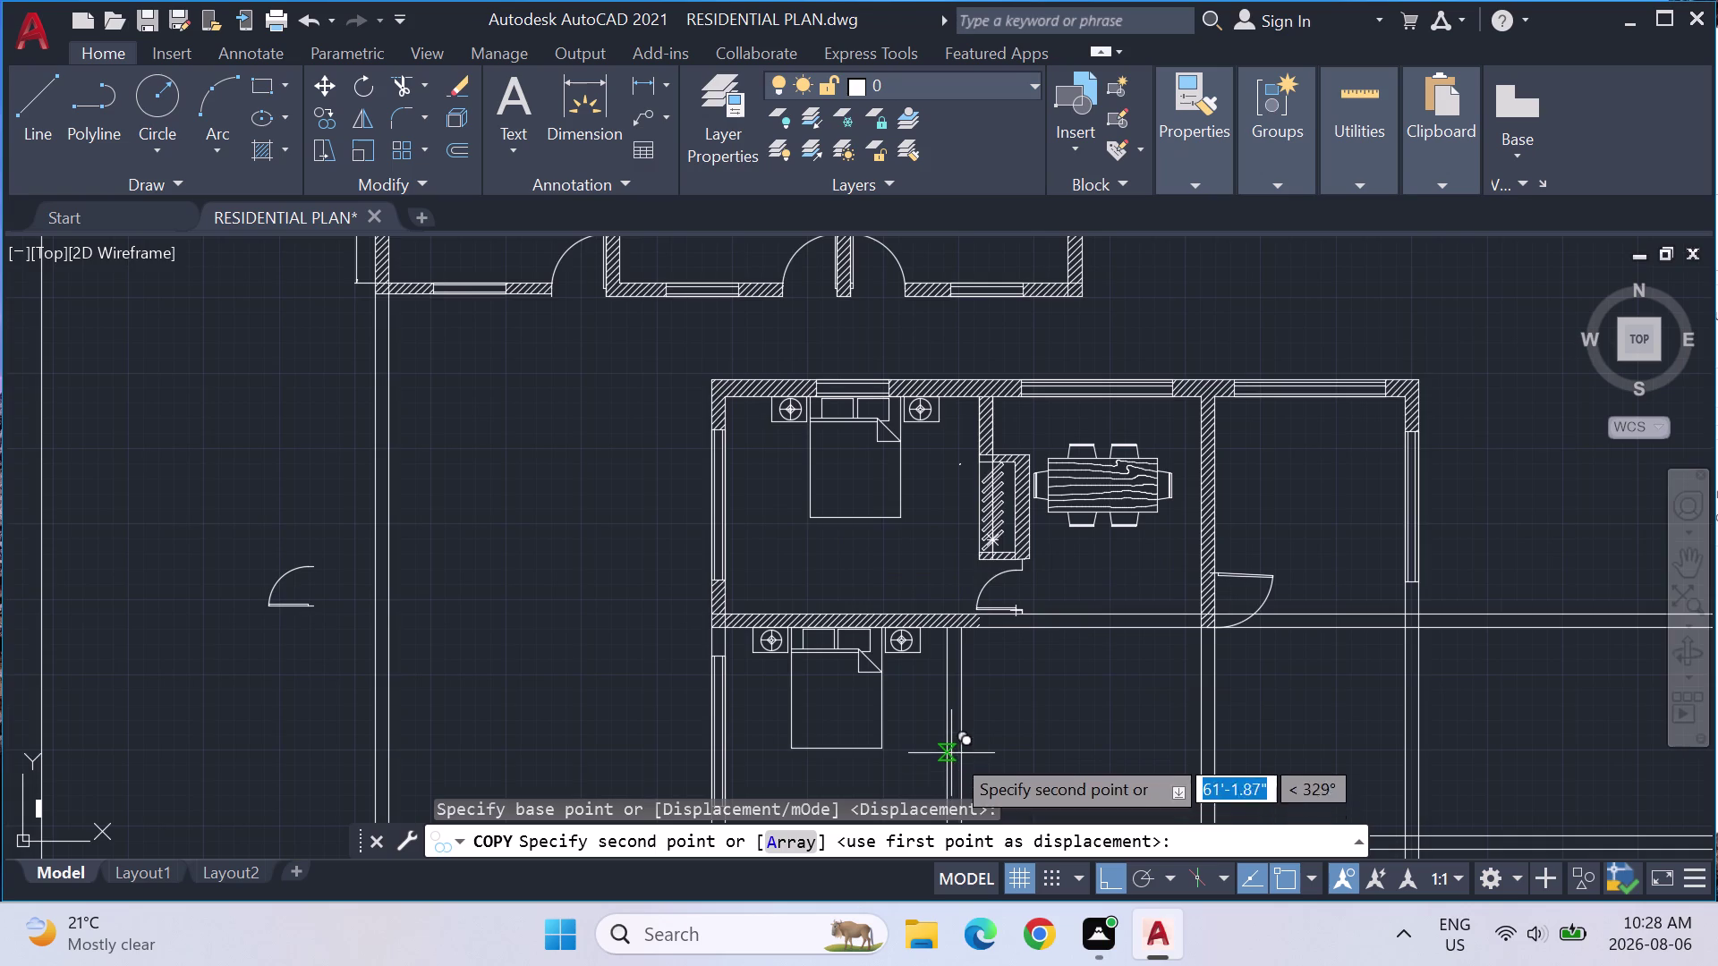
middle_drag(951, 753, 915, 498)
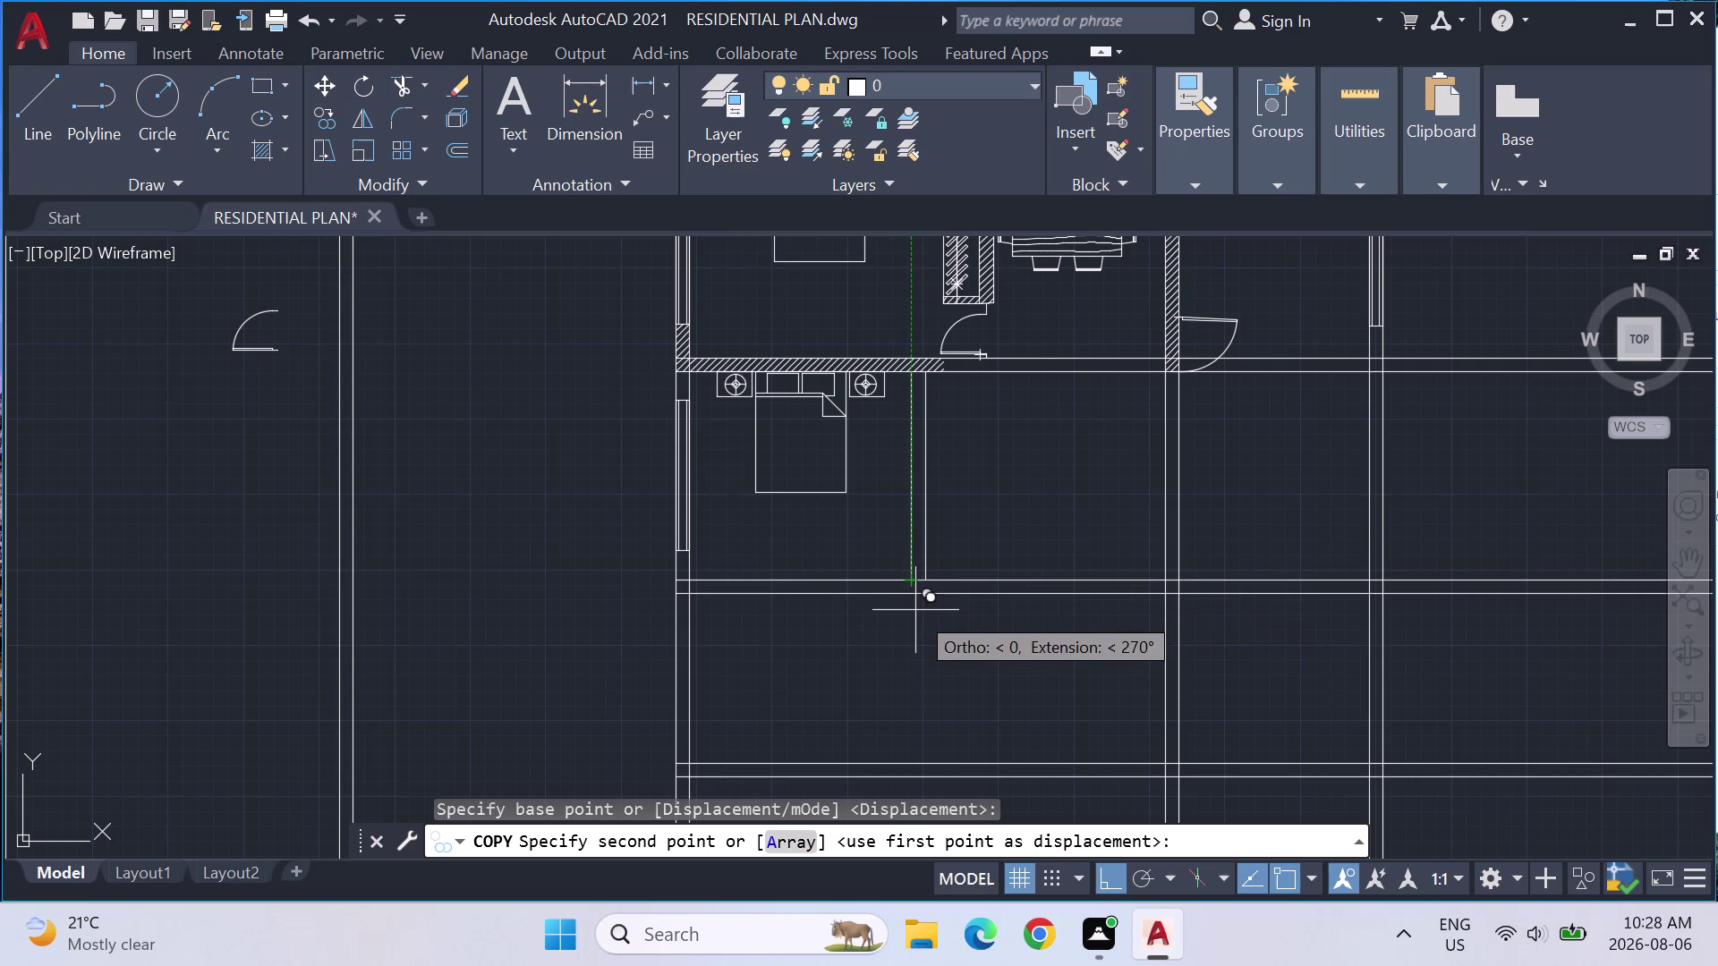
click(911, 599)
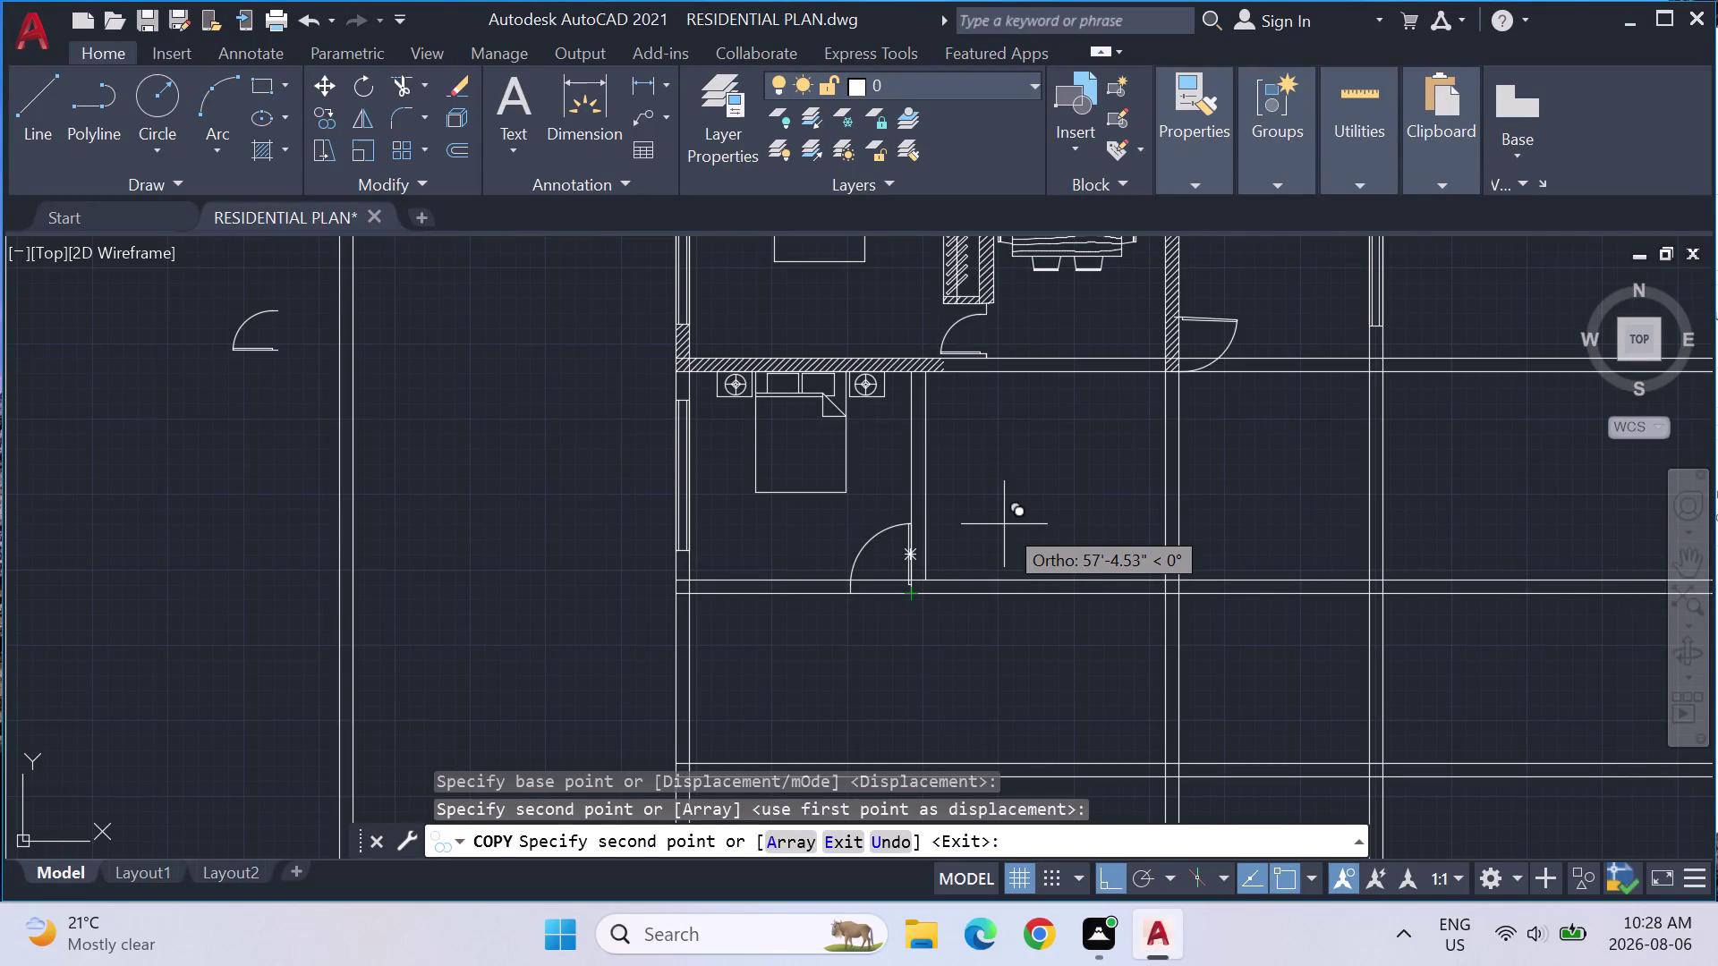
scroll(down, 3)
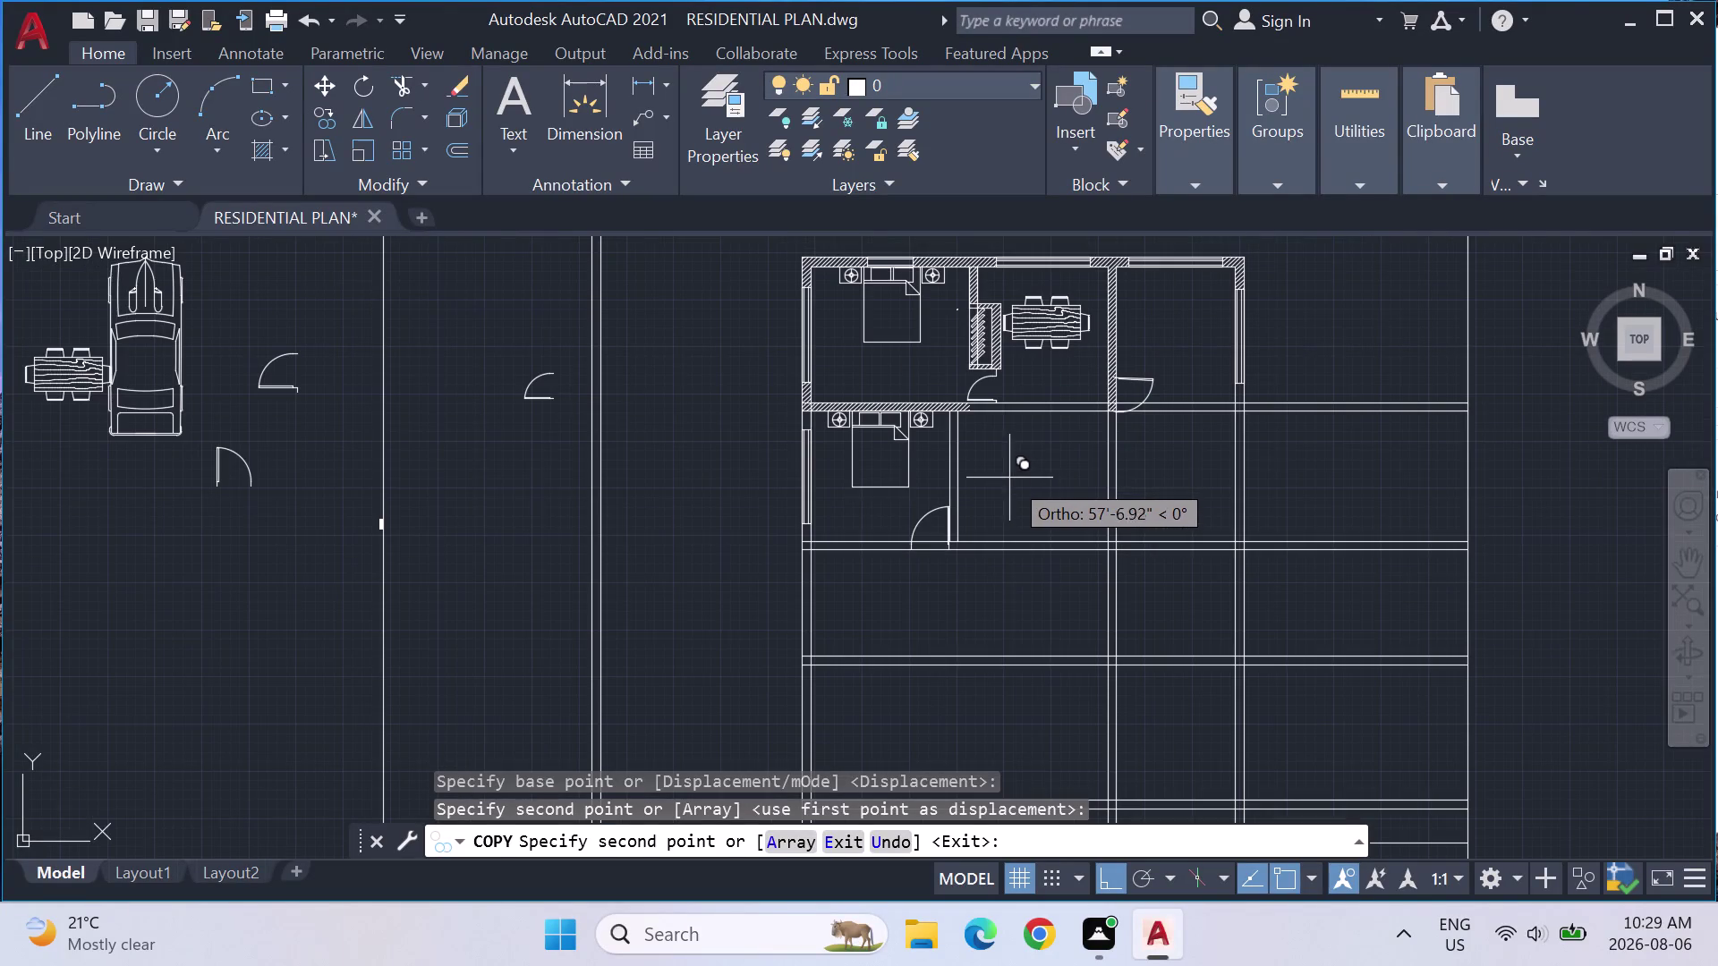
key(Escape)
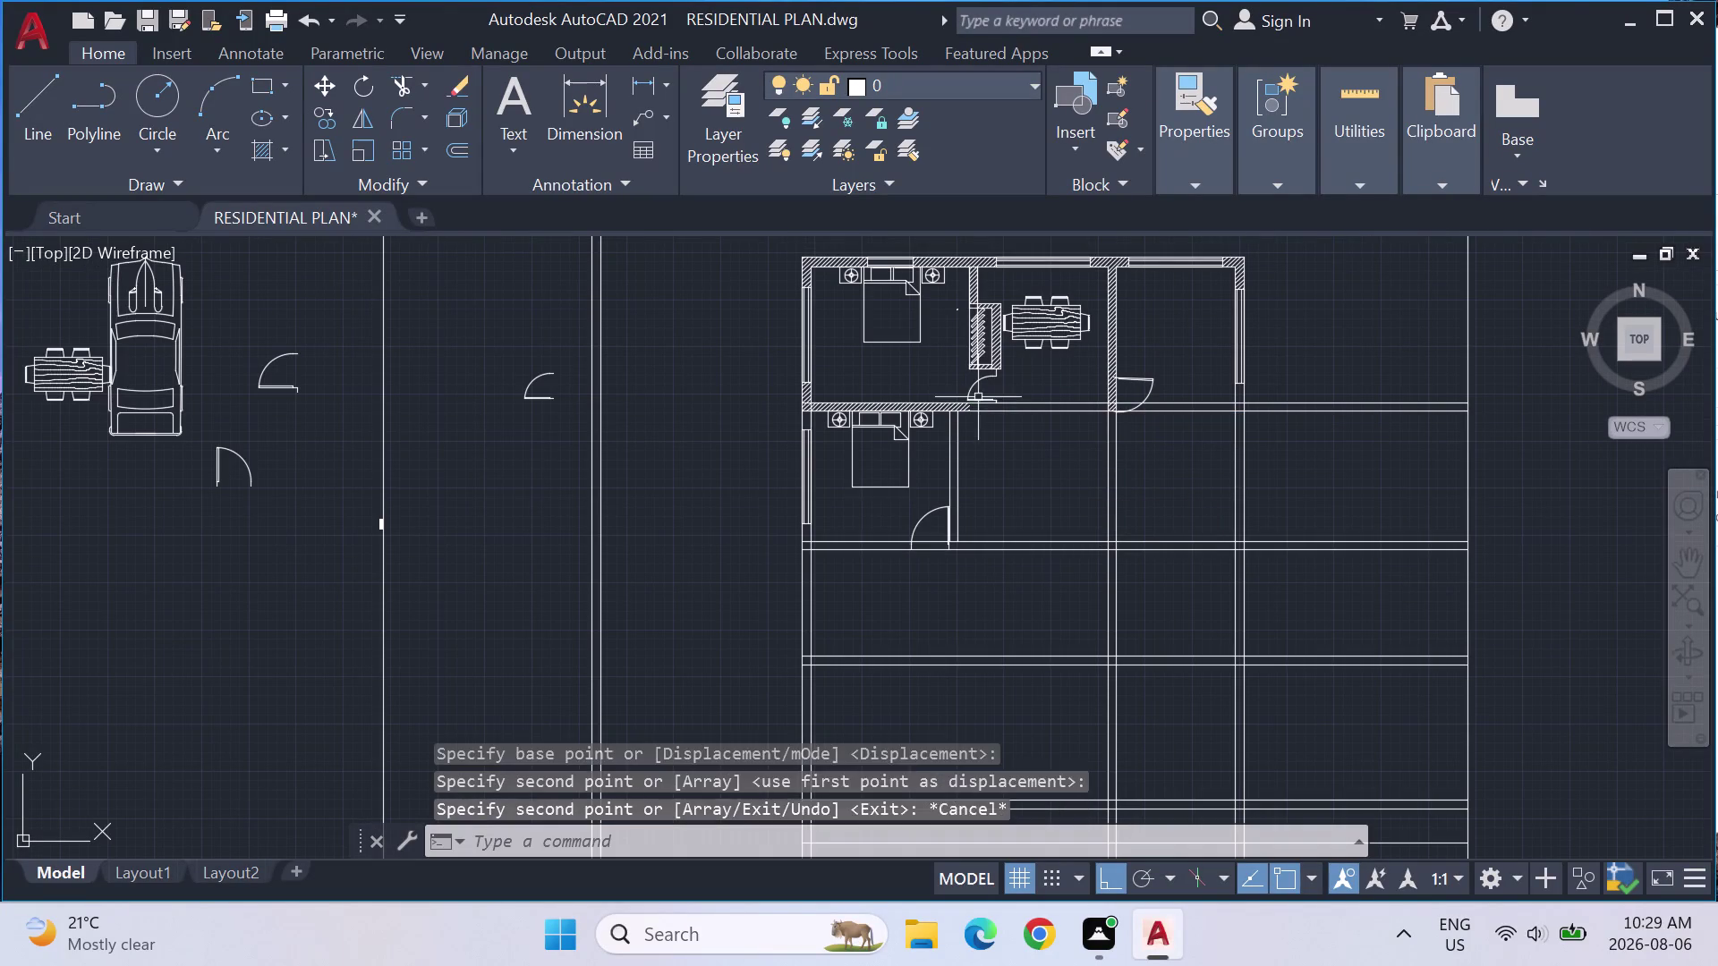
Exit the copy command and select the hatch lines of the wall piece.
key(Escape)
scroll(up, 3)
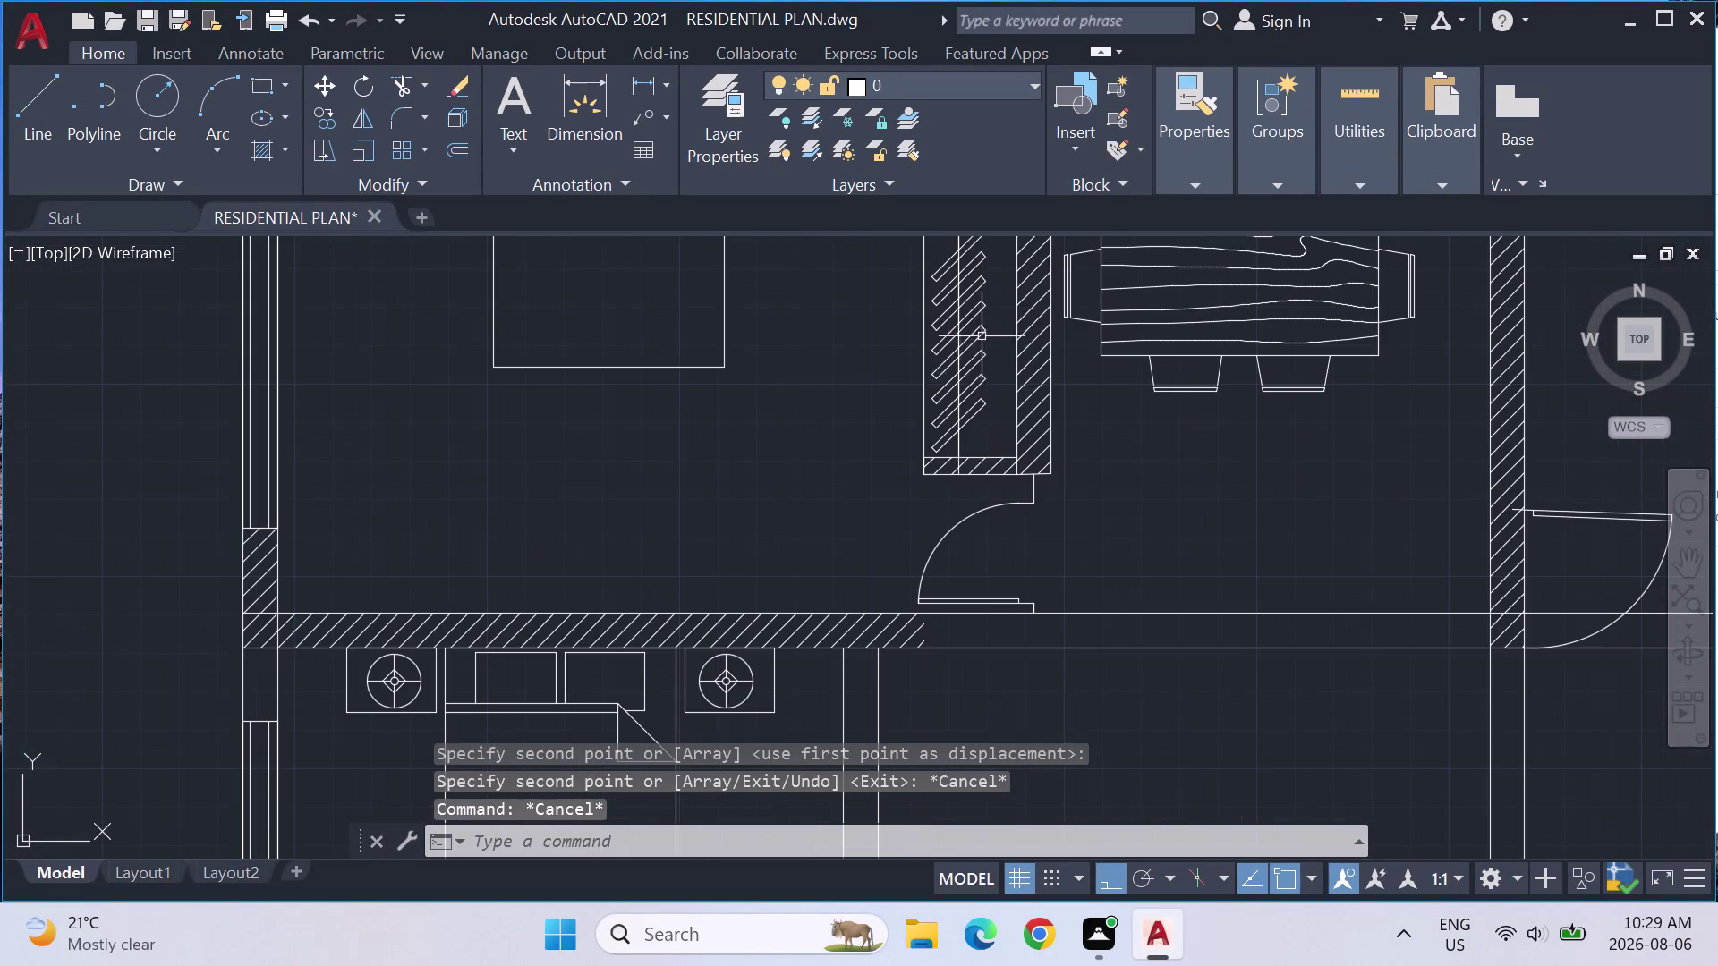
drag(998, 435, 956, 378)
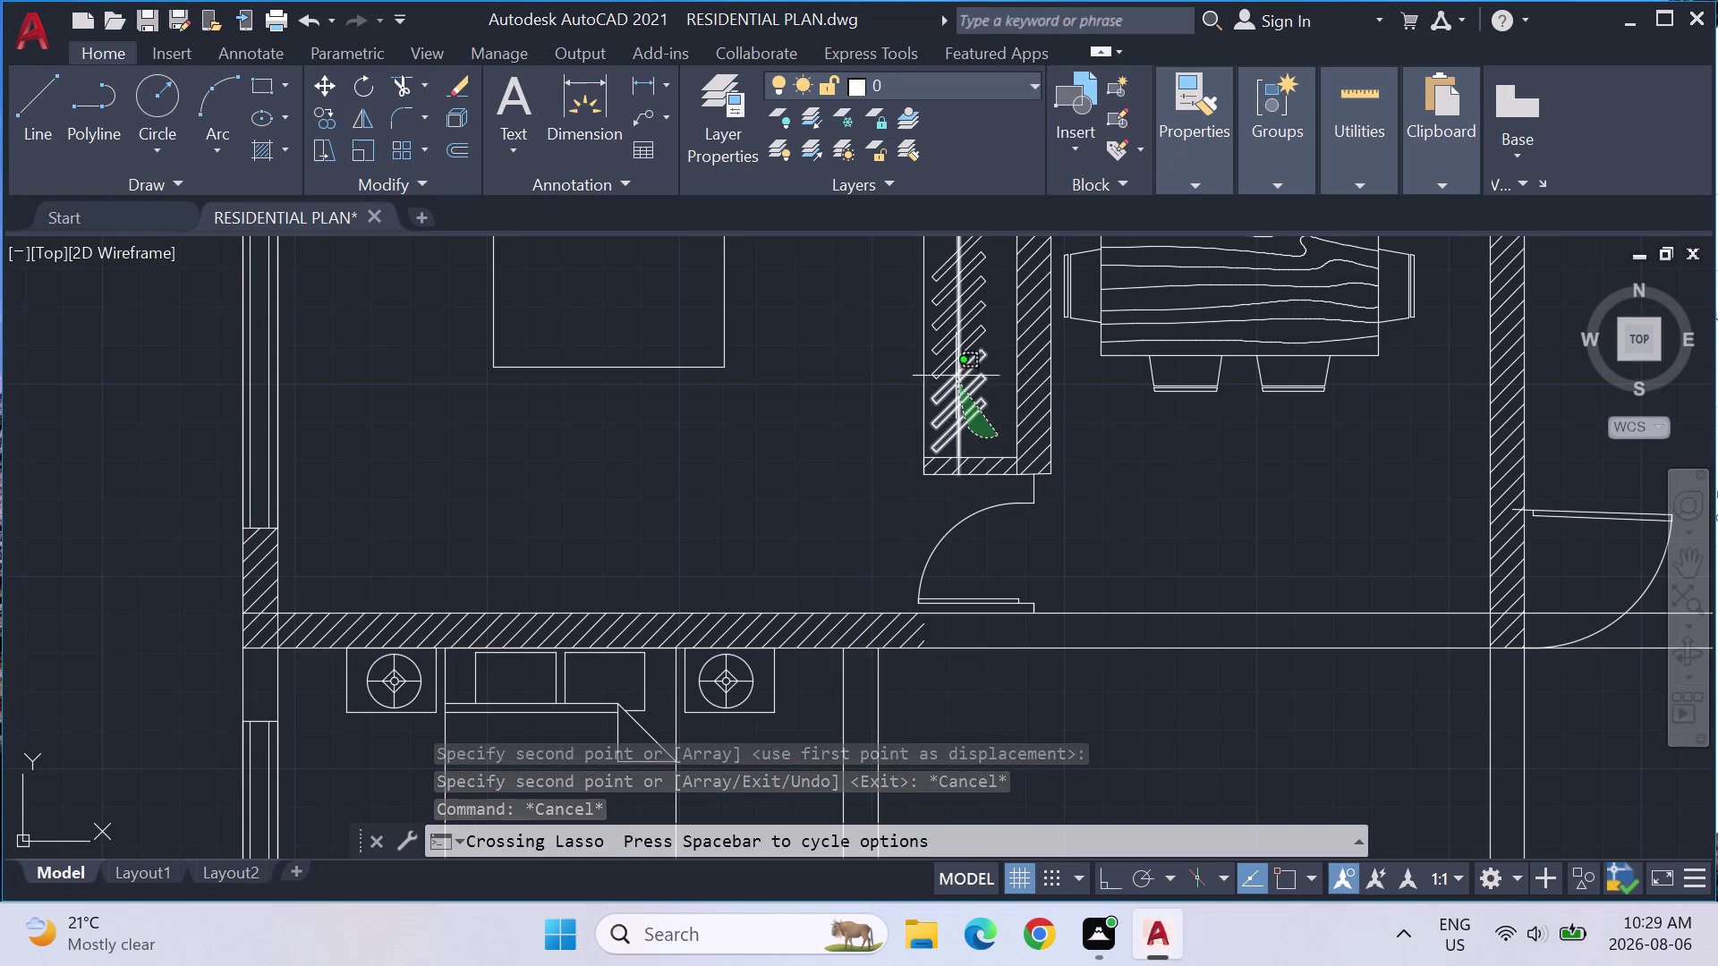
drag(956, 378, 948, 254)
scroll(down, 3)
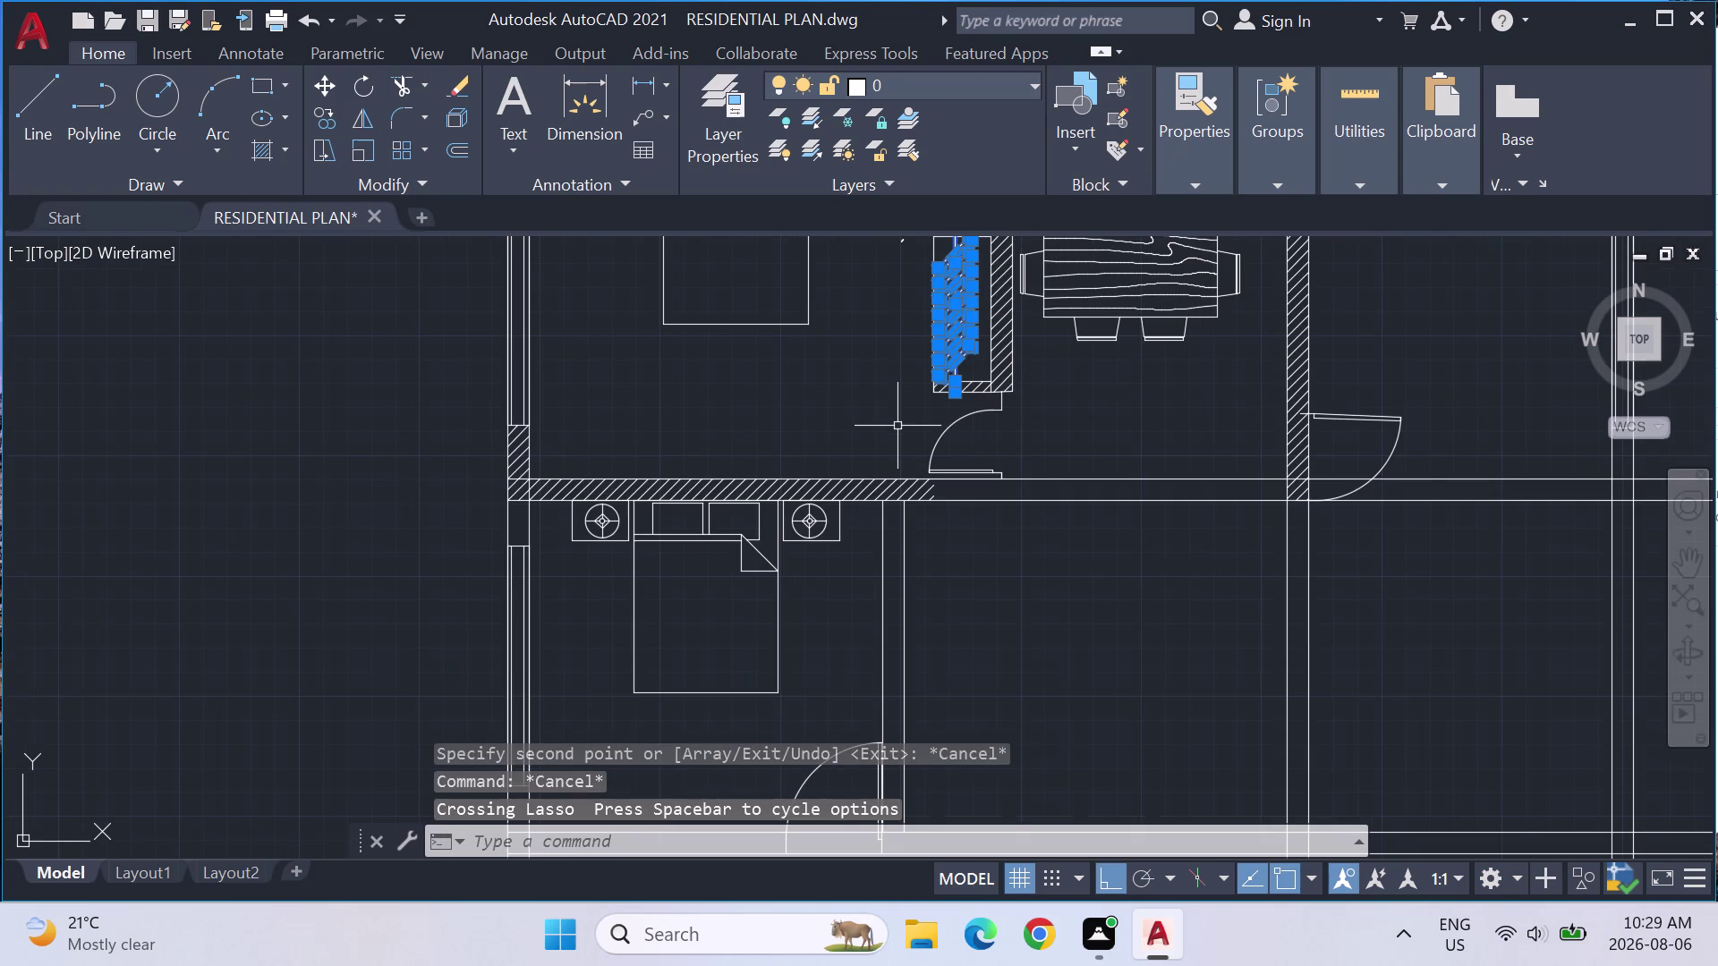
Copy the hatched wall strip from its corner to a spot left of the plan.
key(c)
key(o)
key(Return)
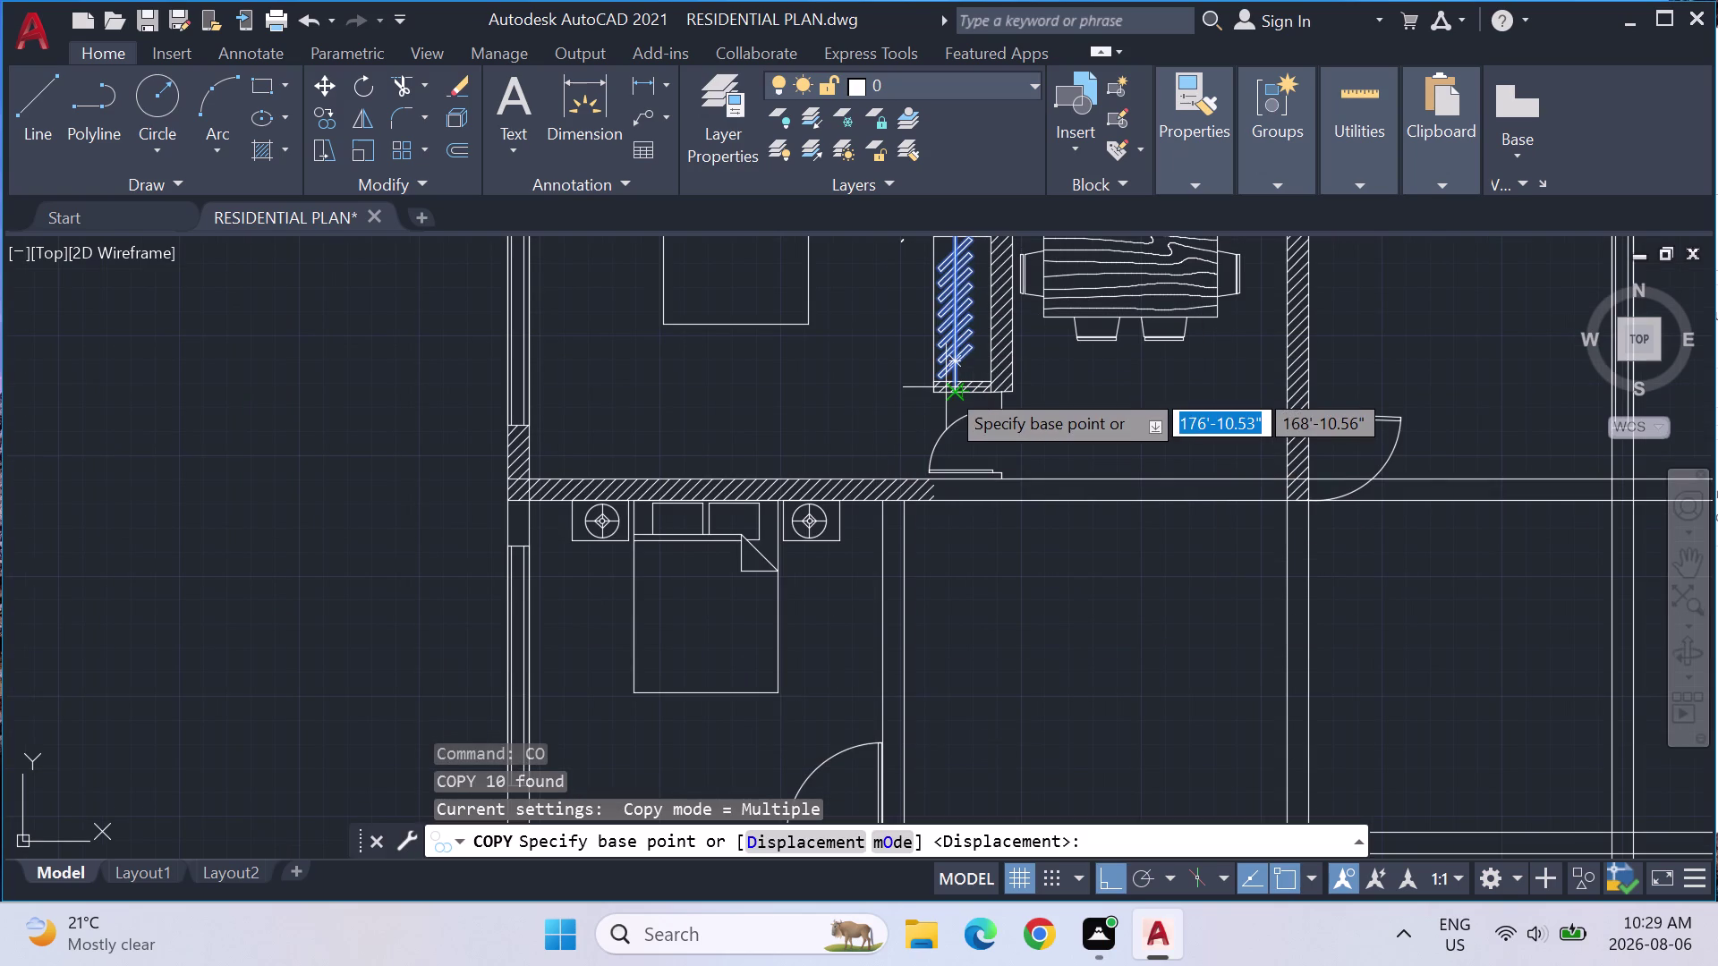
click(946, 387)
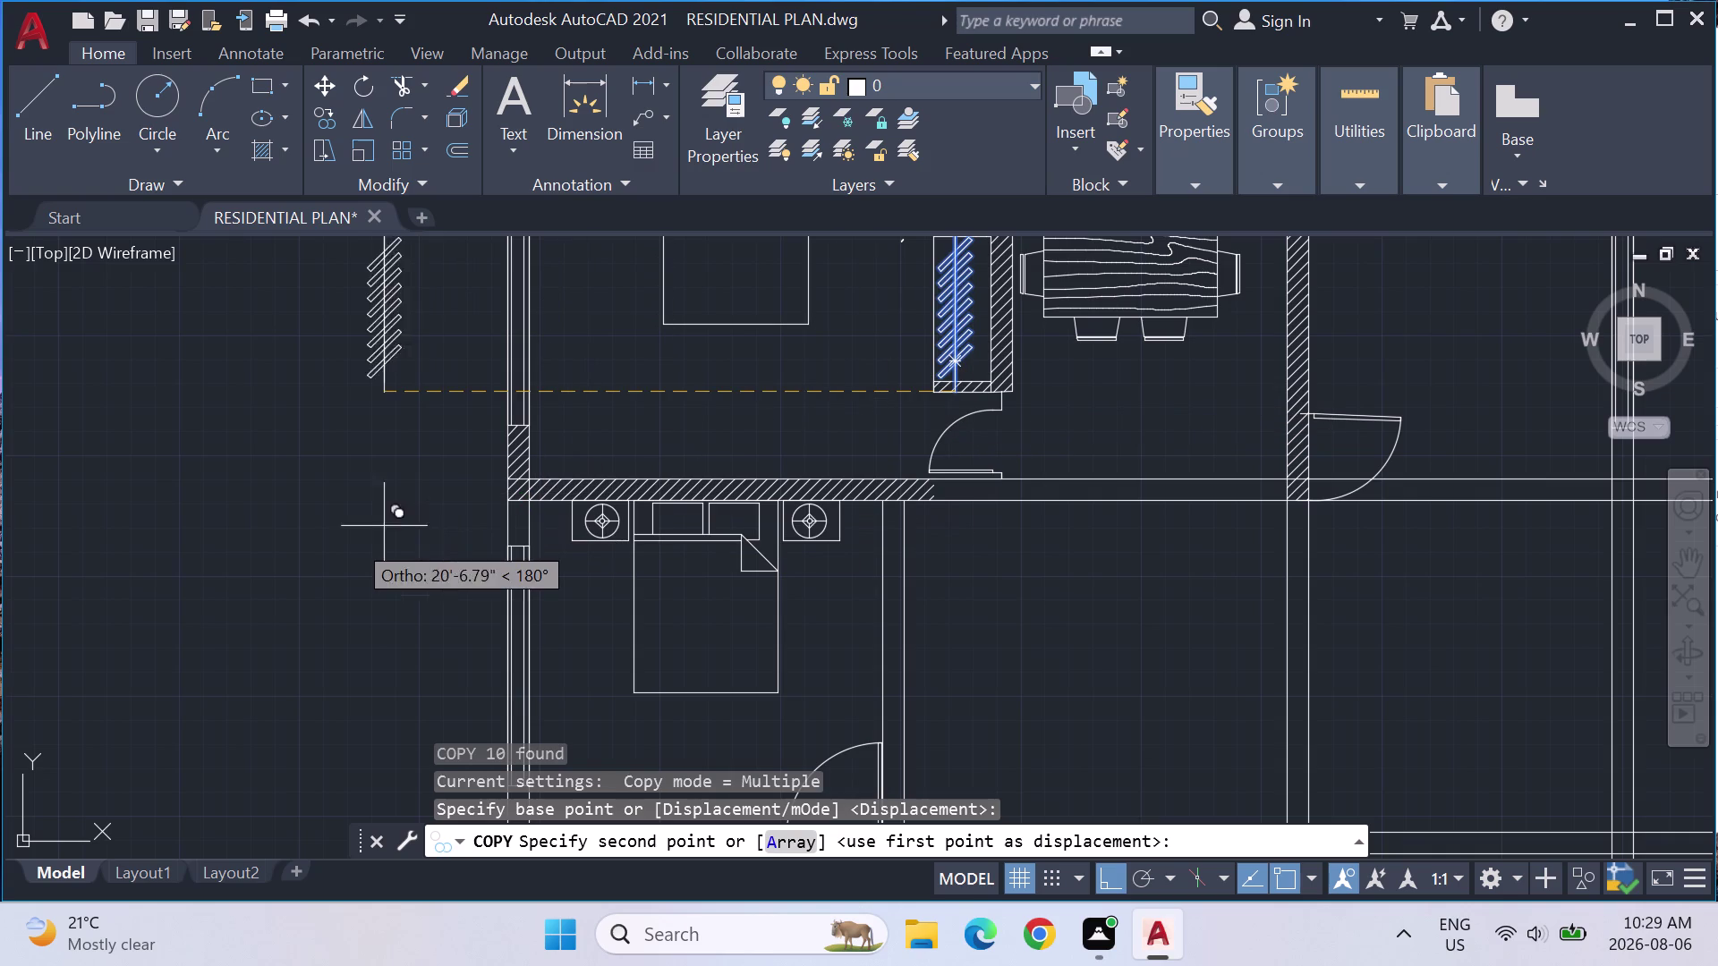
click(322, 500)
key(Escape)
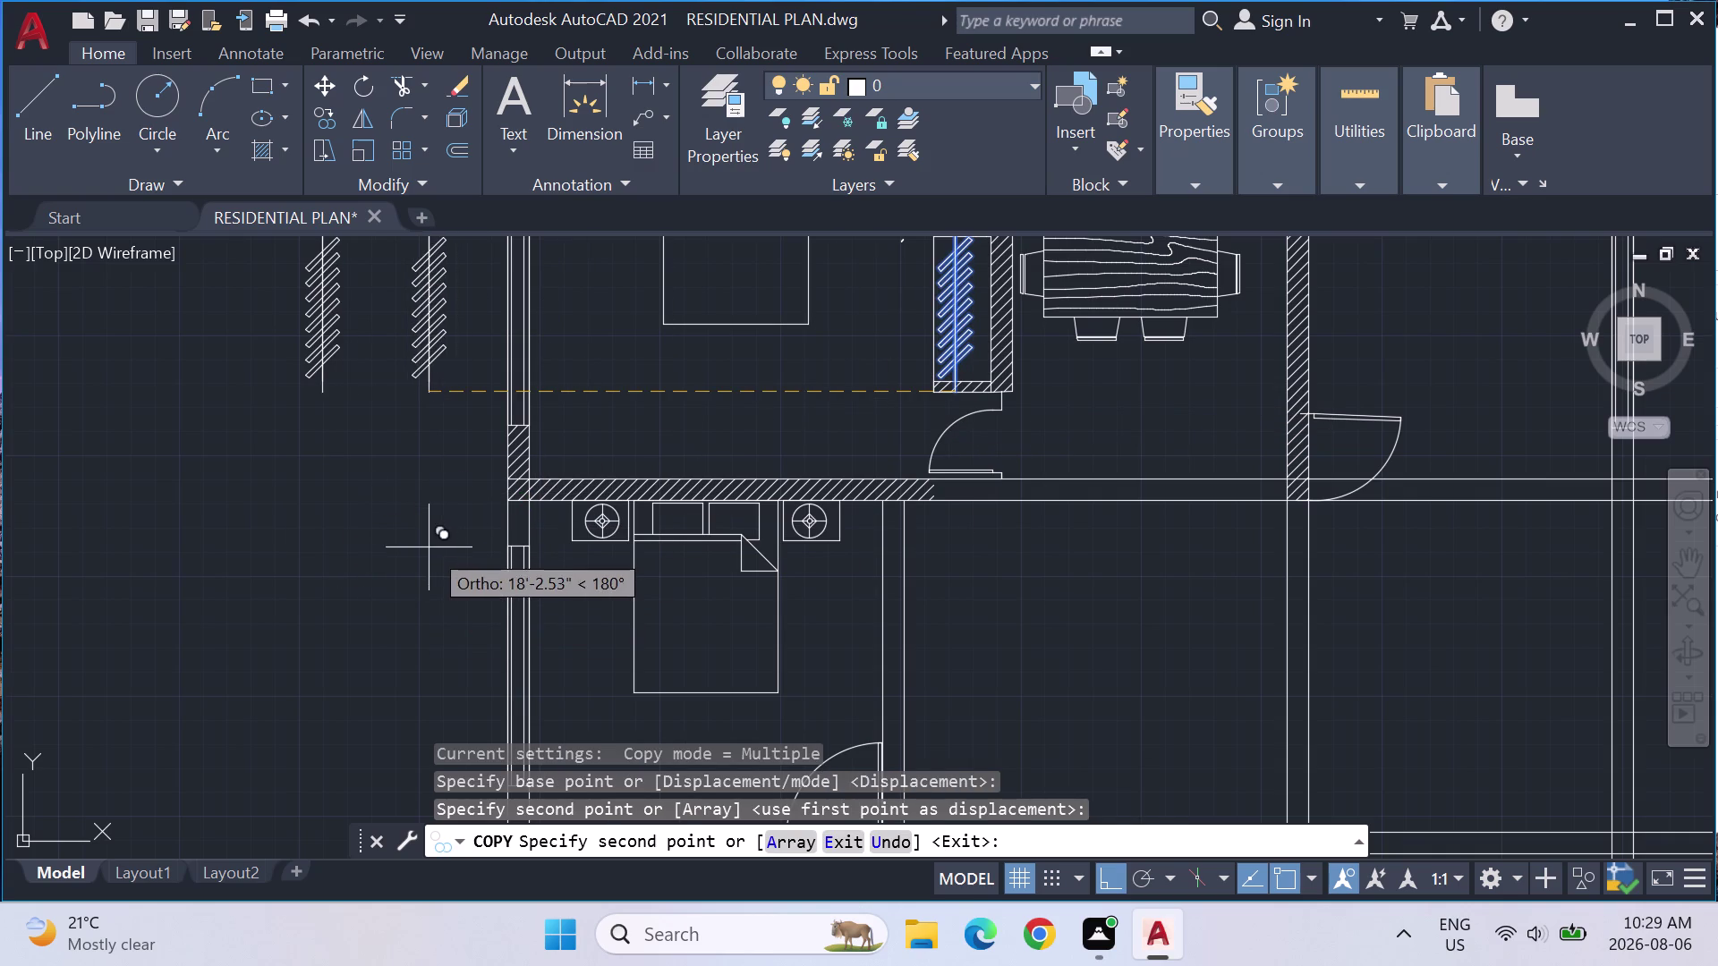
key(Escape)
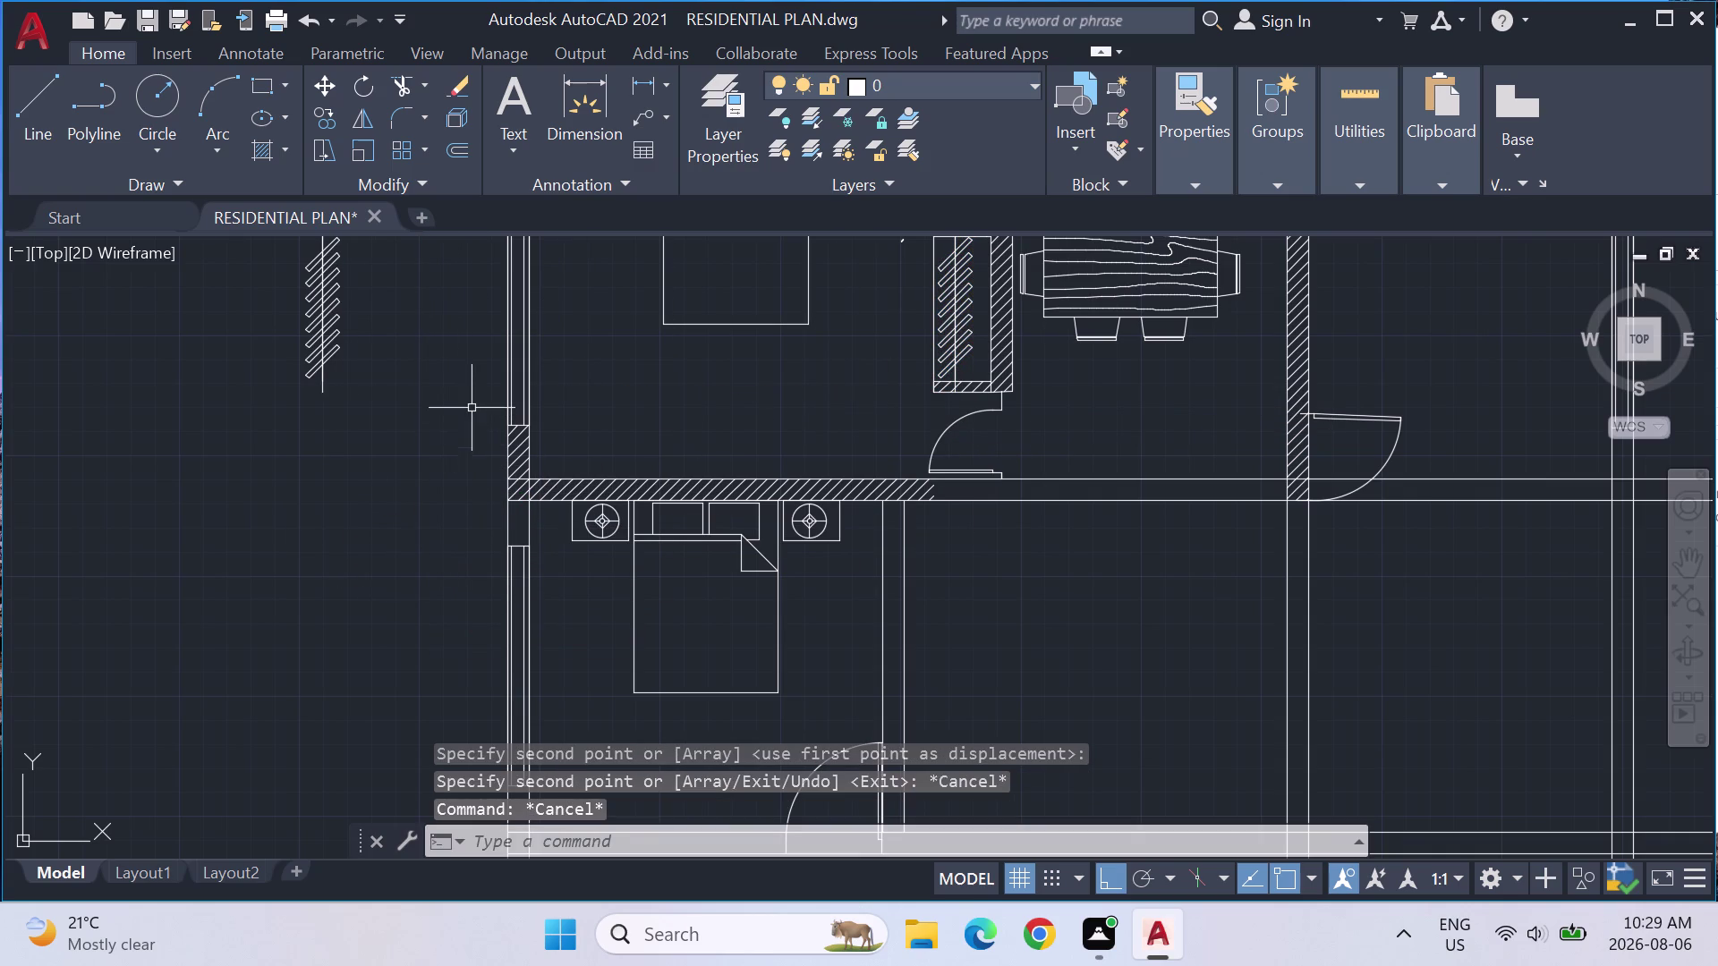
middle_drag(472, 379, 472, 445)
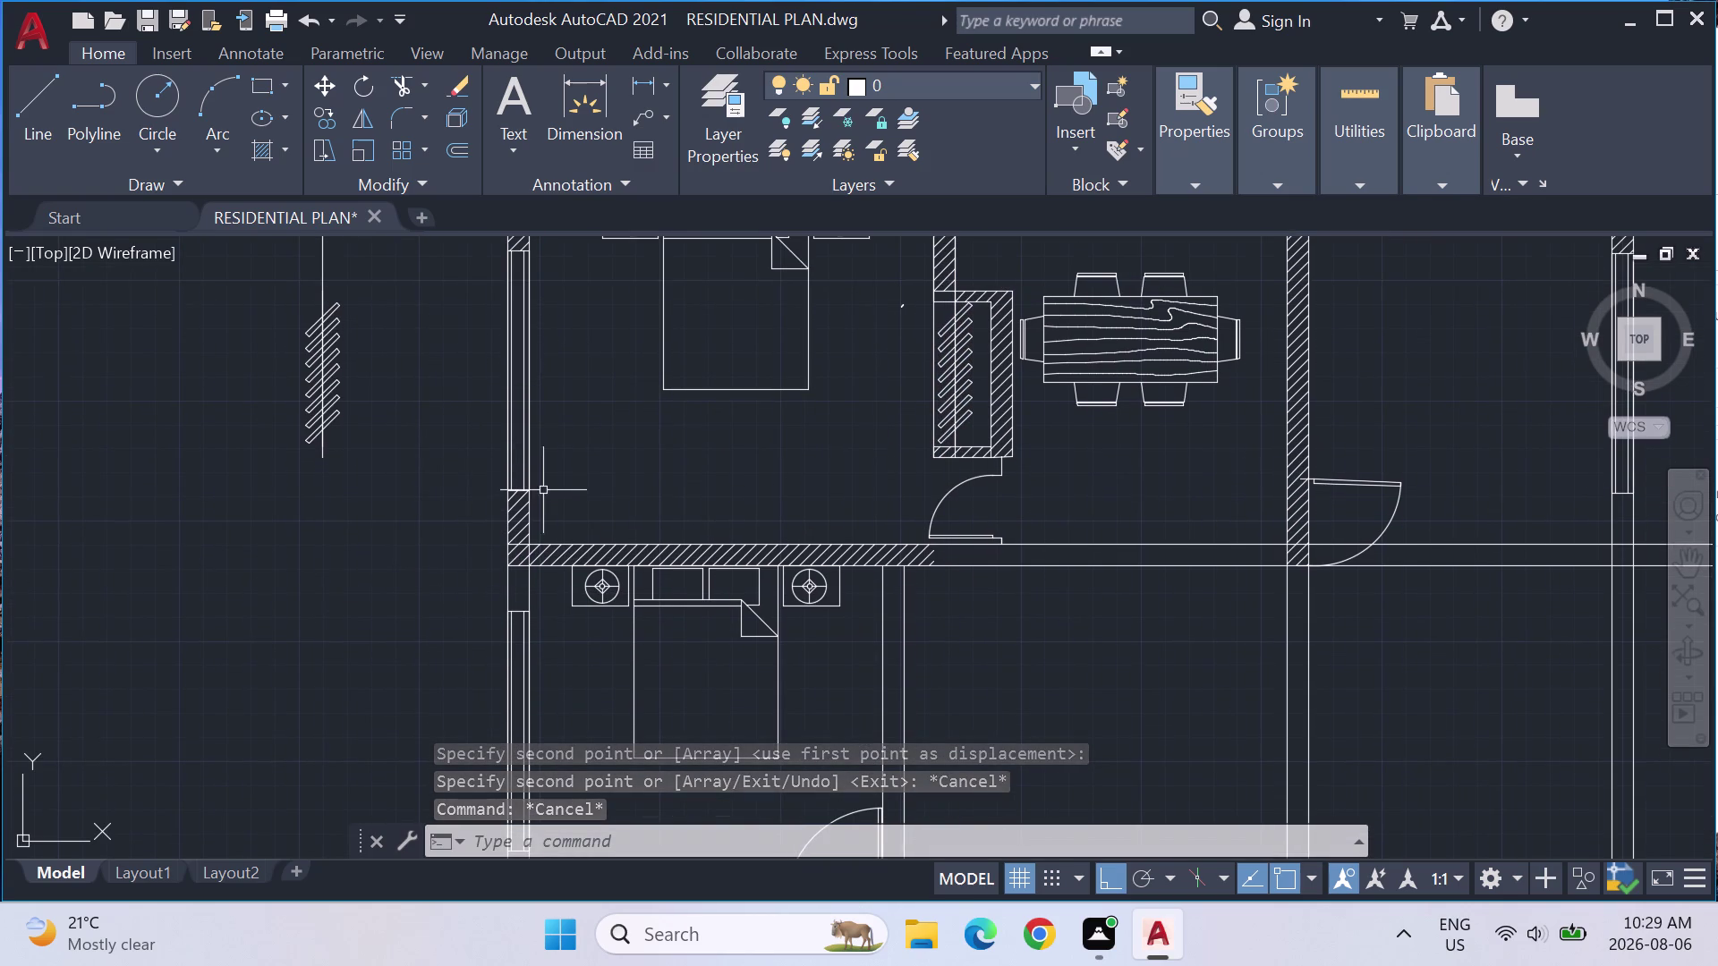
Draw an L-shaped line from the wall's underside: 4' down, then 13" right.
click(23, 110)
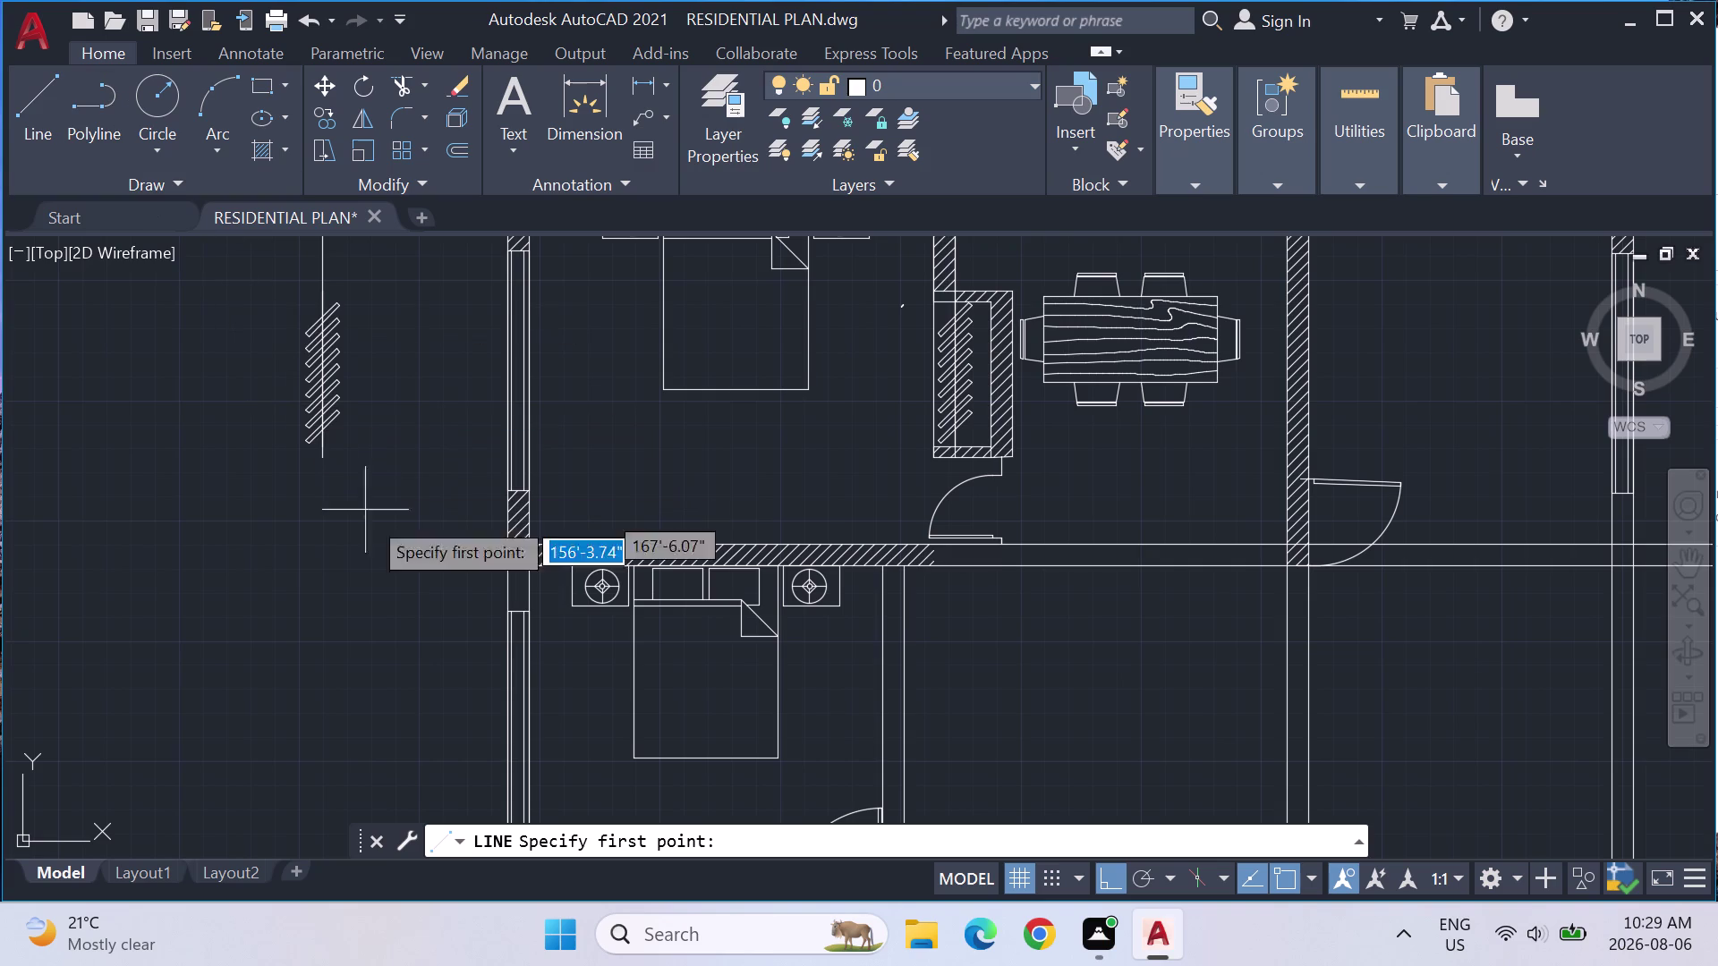
click(853, 571)
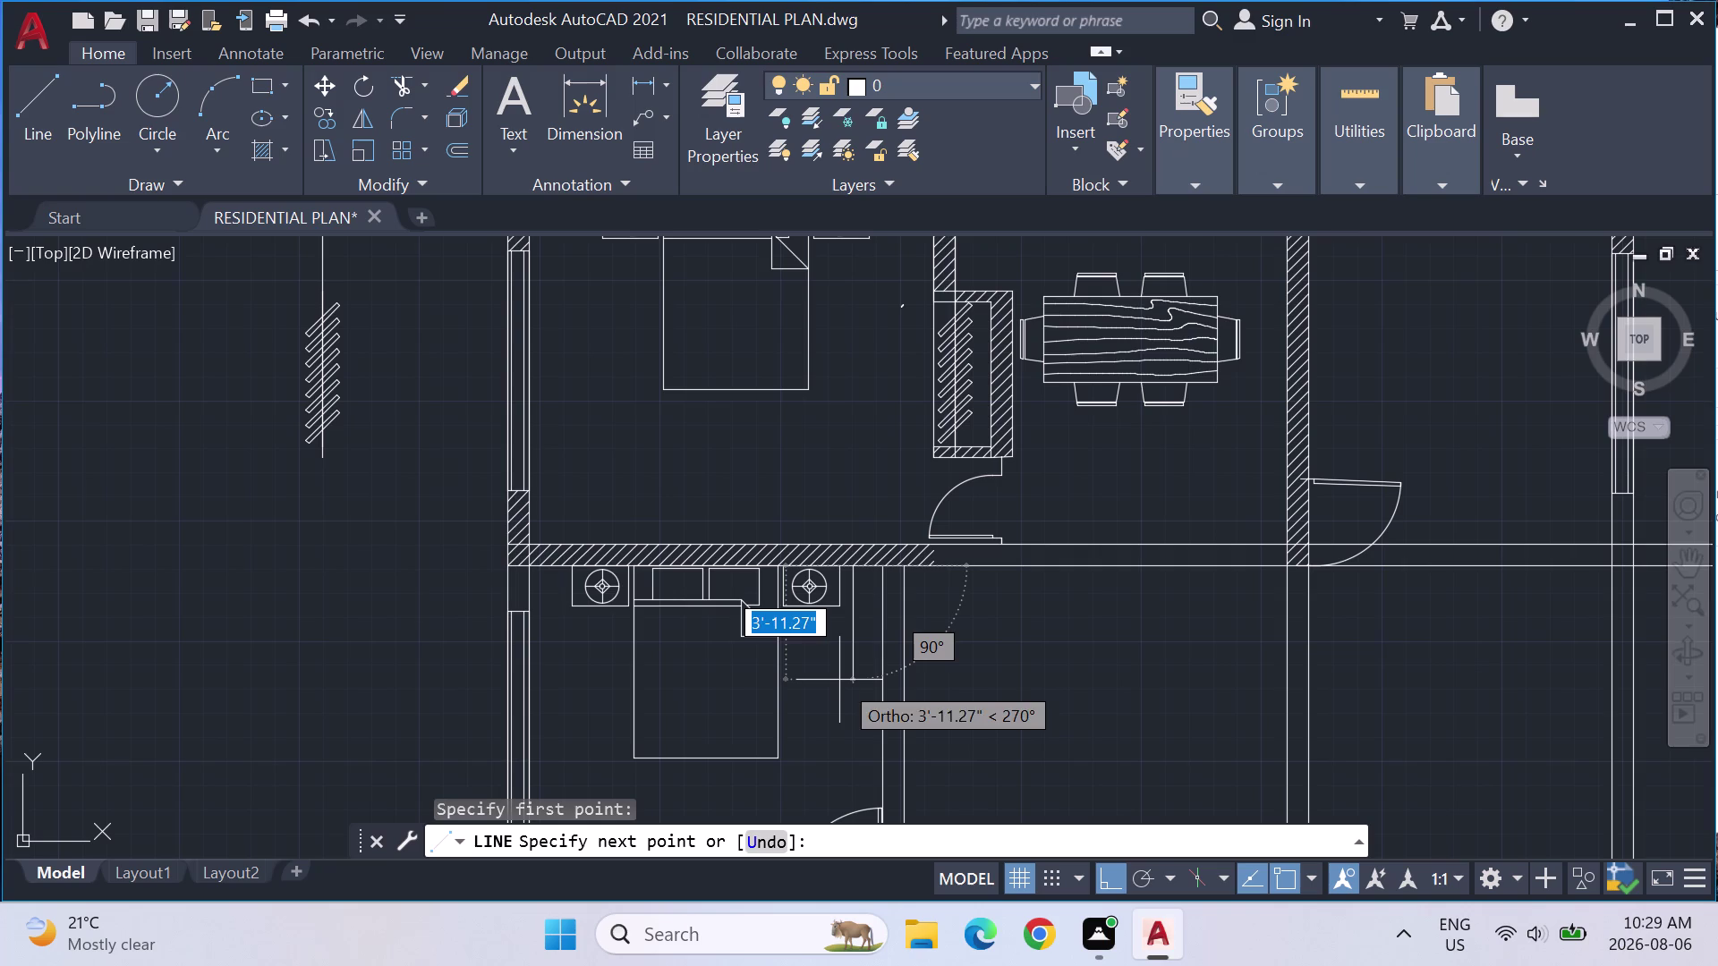
text(4')
key(Return)
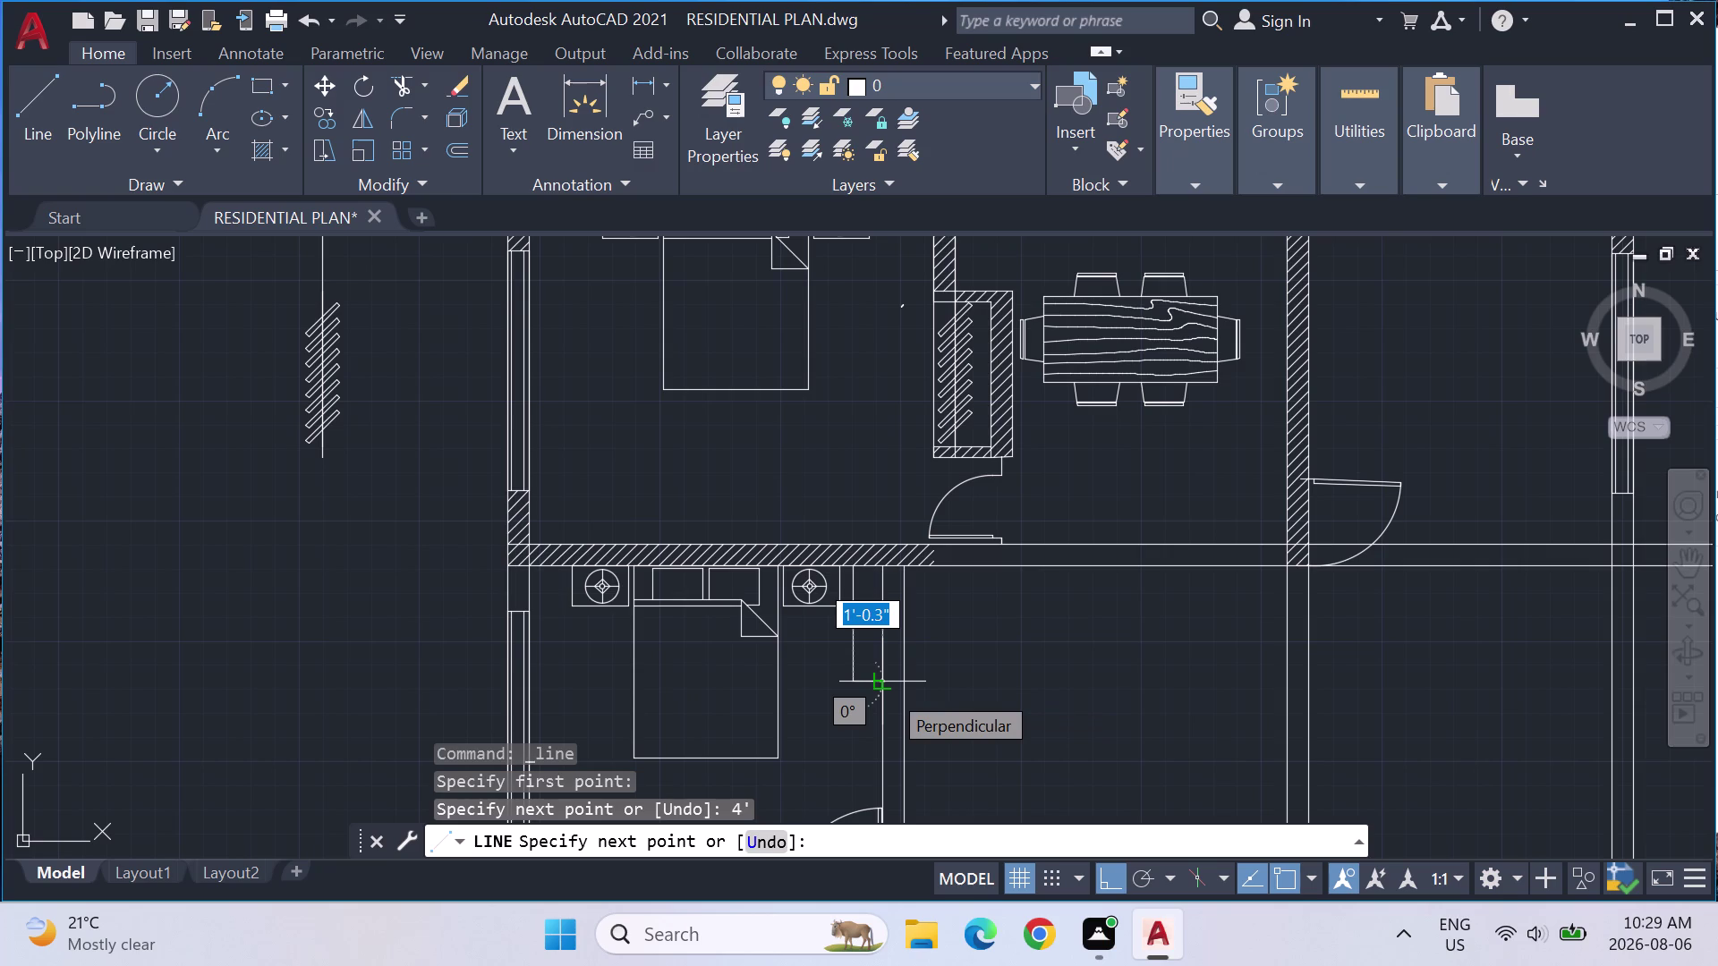
text(13)
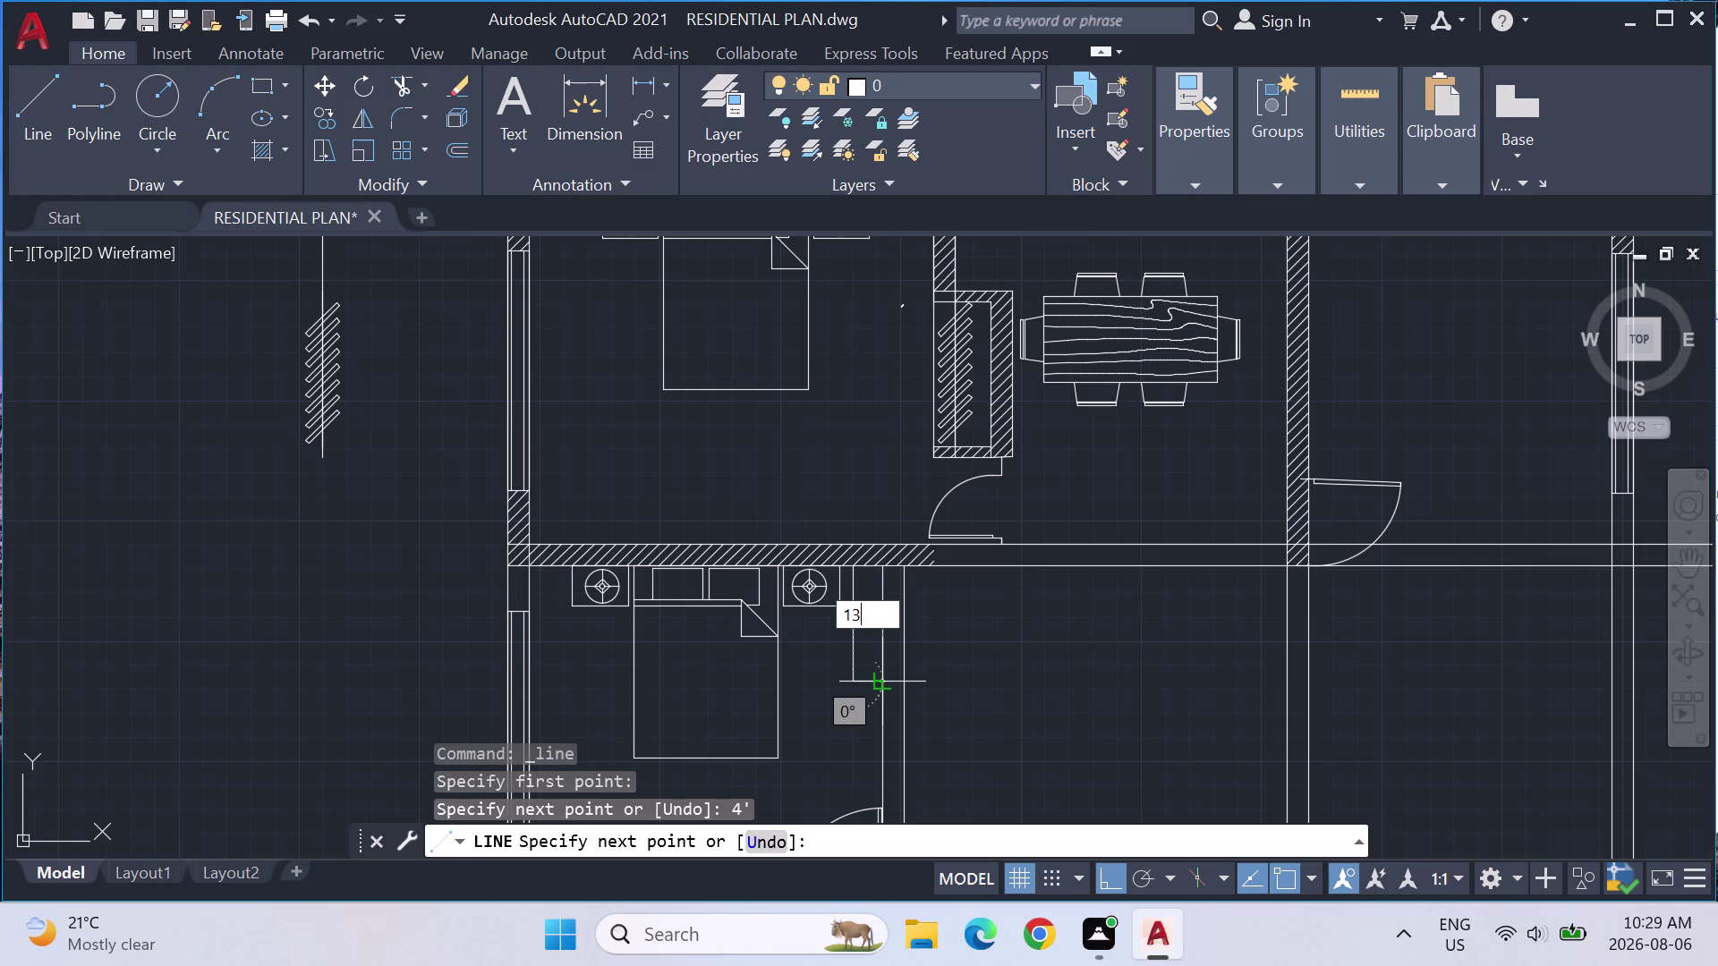
key(shift+quotedbl)
key(Return)
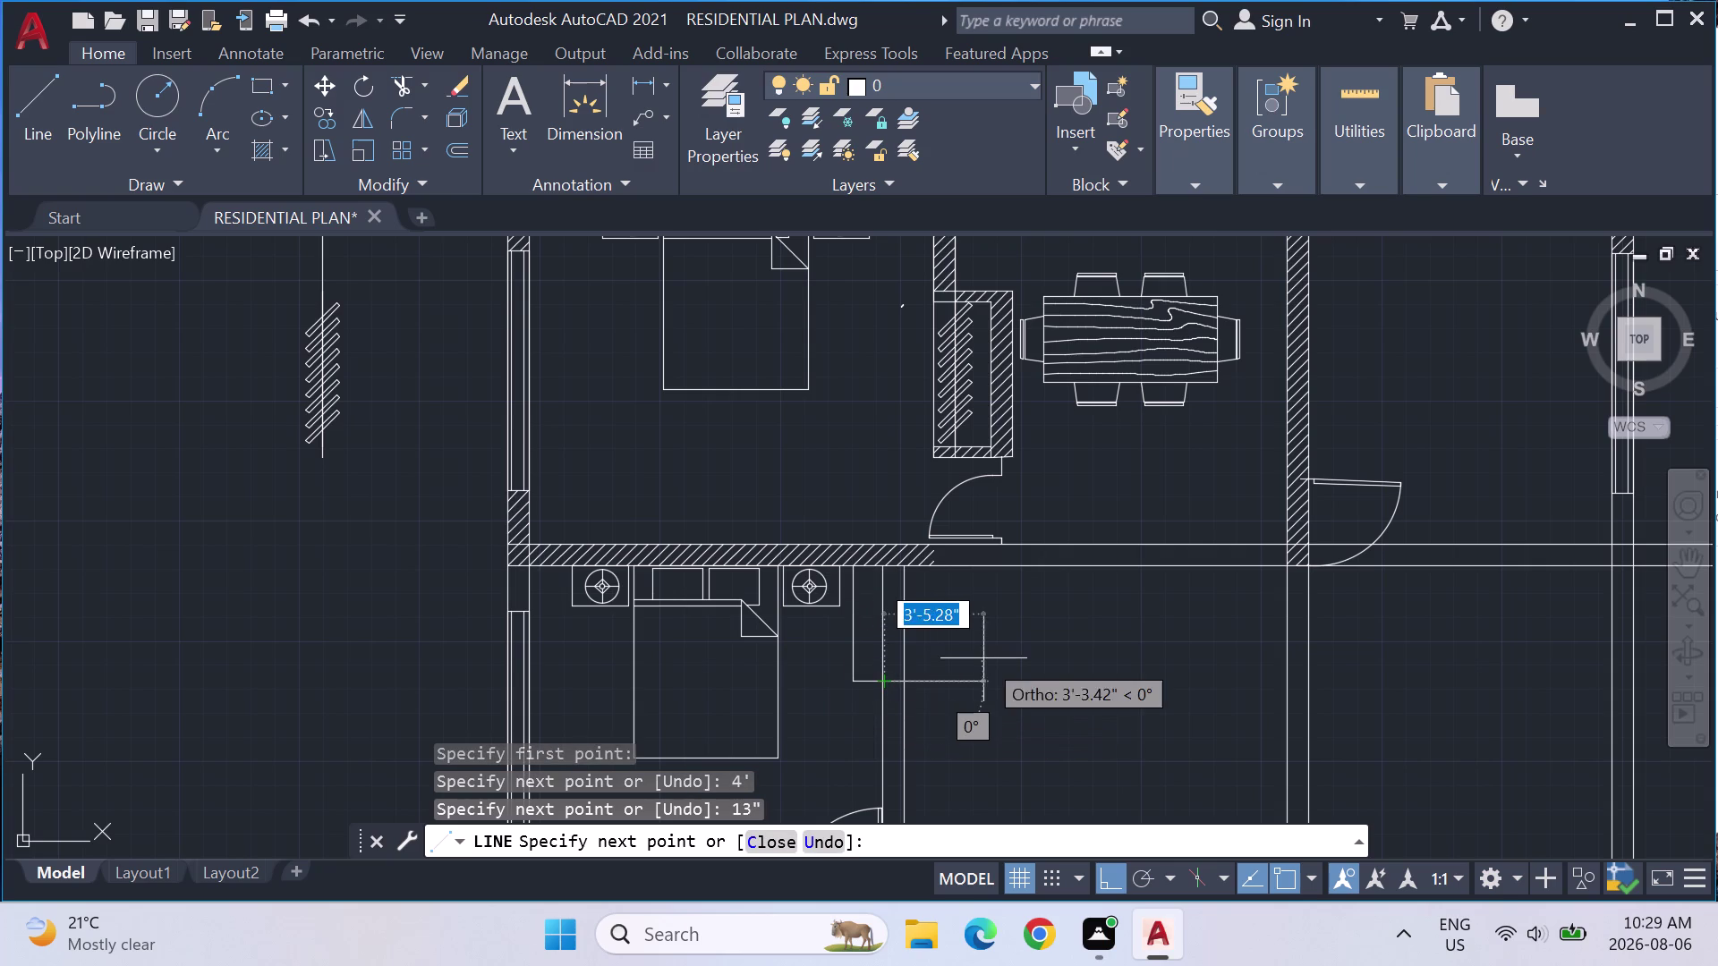
key(Escape)
scroll(up, 3)
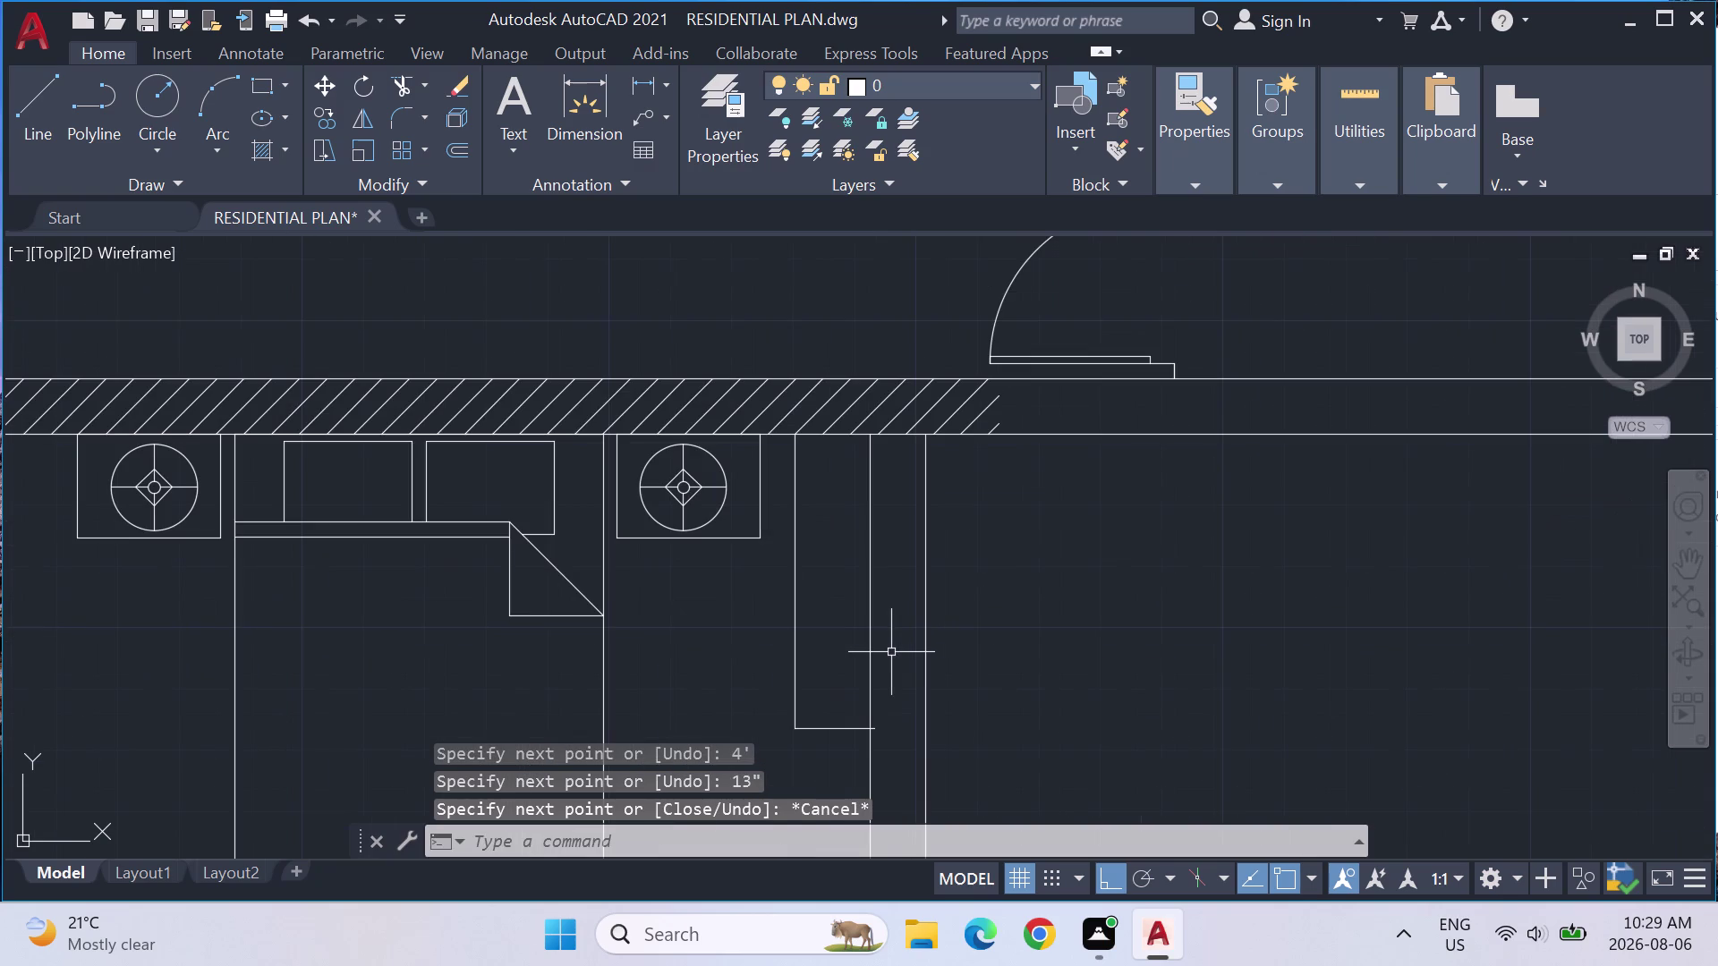
scroll(up, 3)
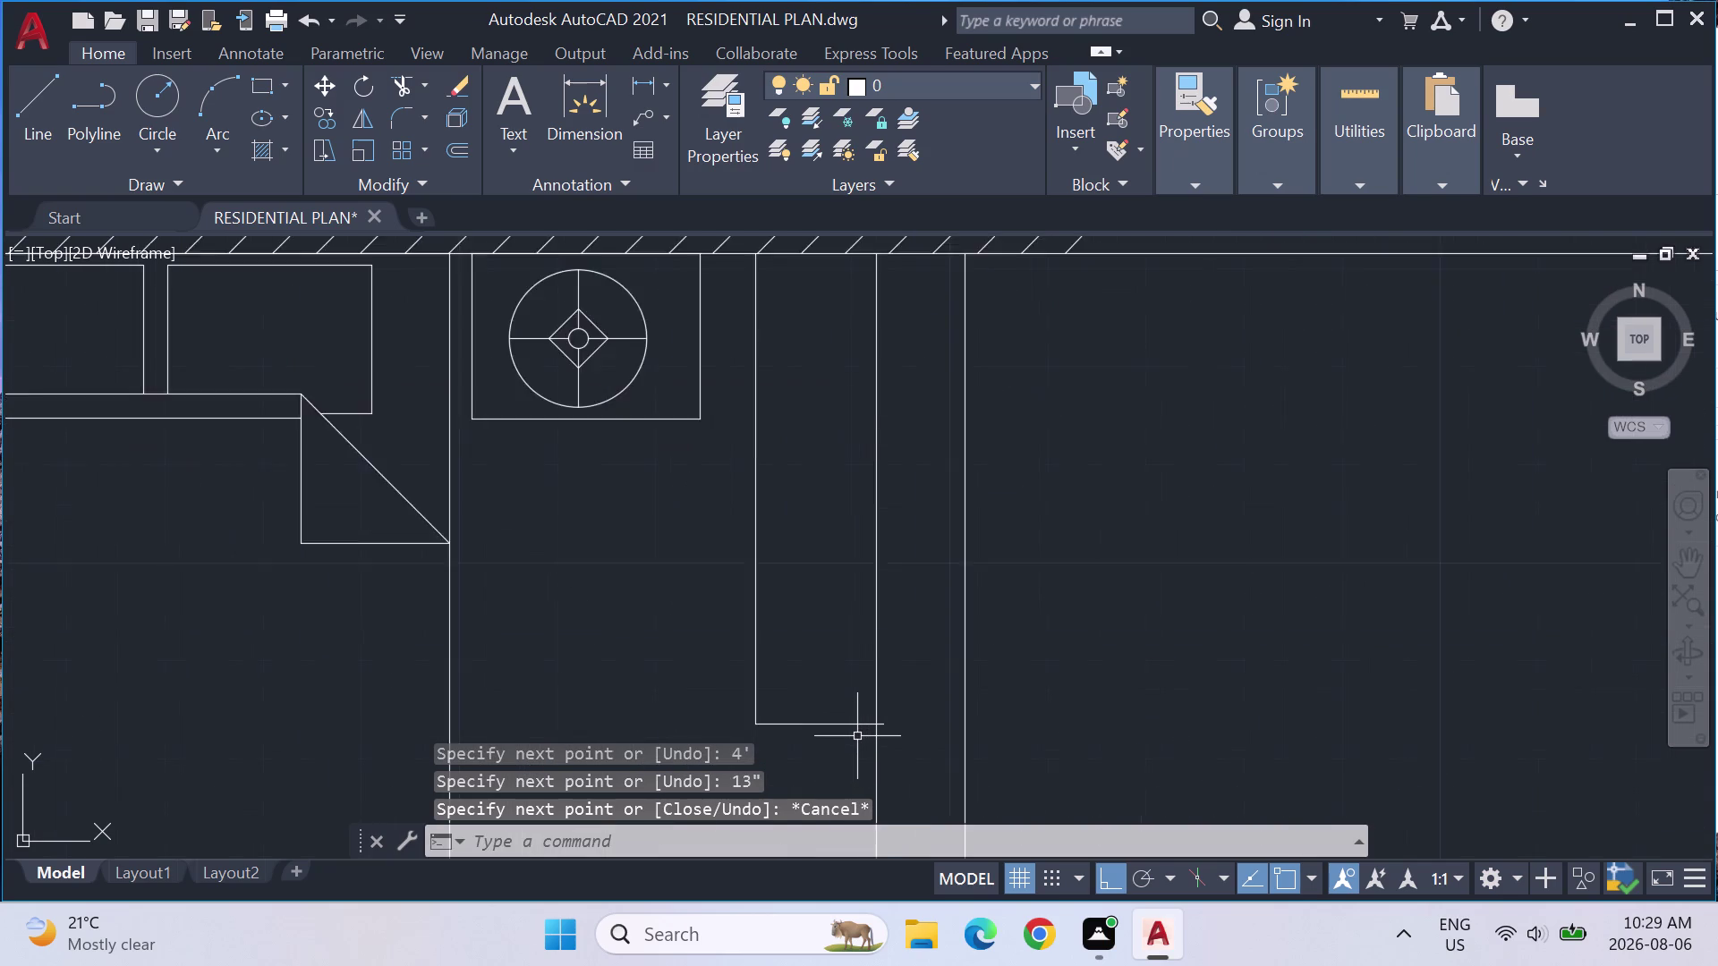
scroll(up, 3)
Trim off the wall line below the new 13-inch return.
text(TRI)
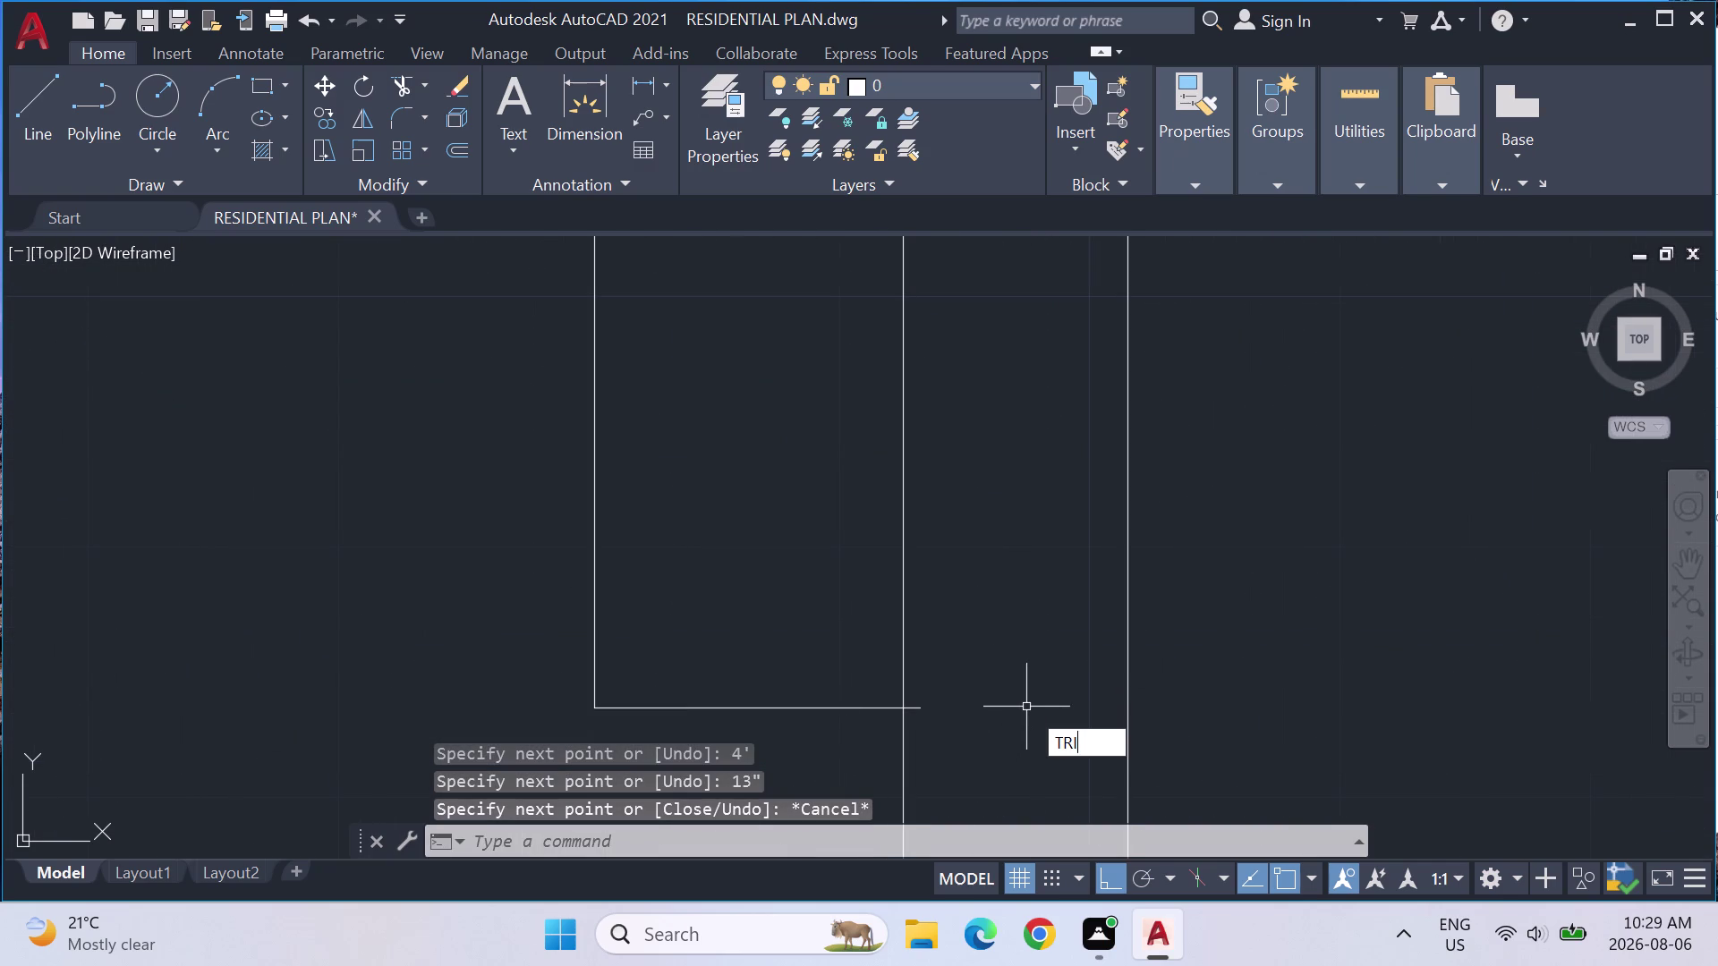
text(M)
key(Return)
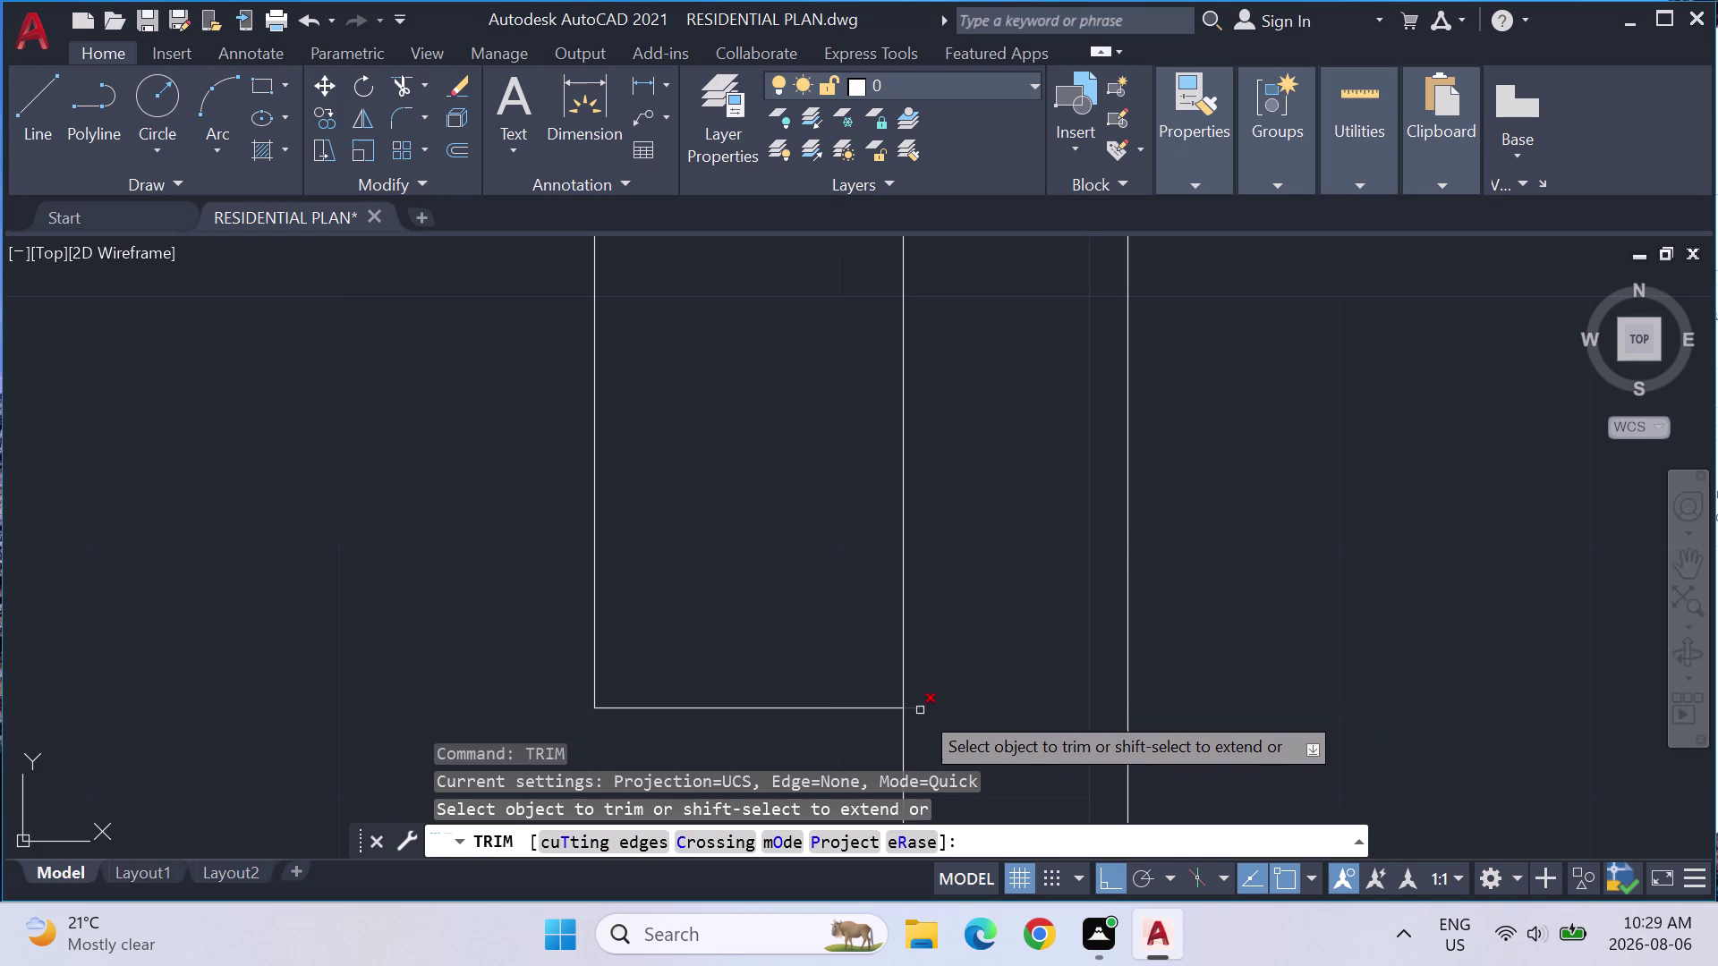
click(913, 710)
scroll(down, 3)
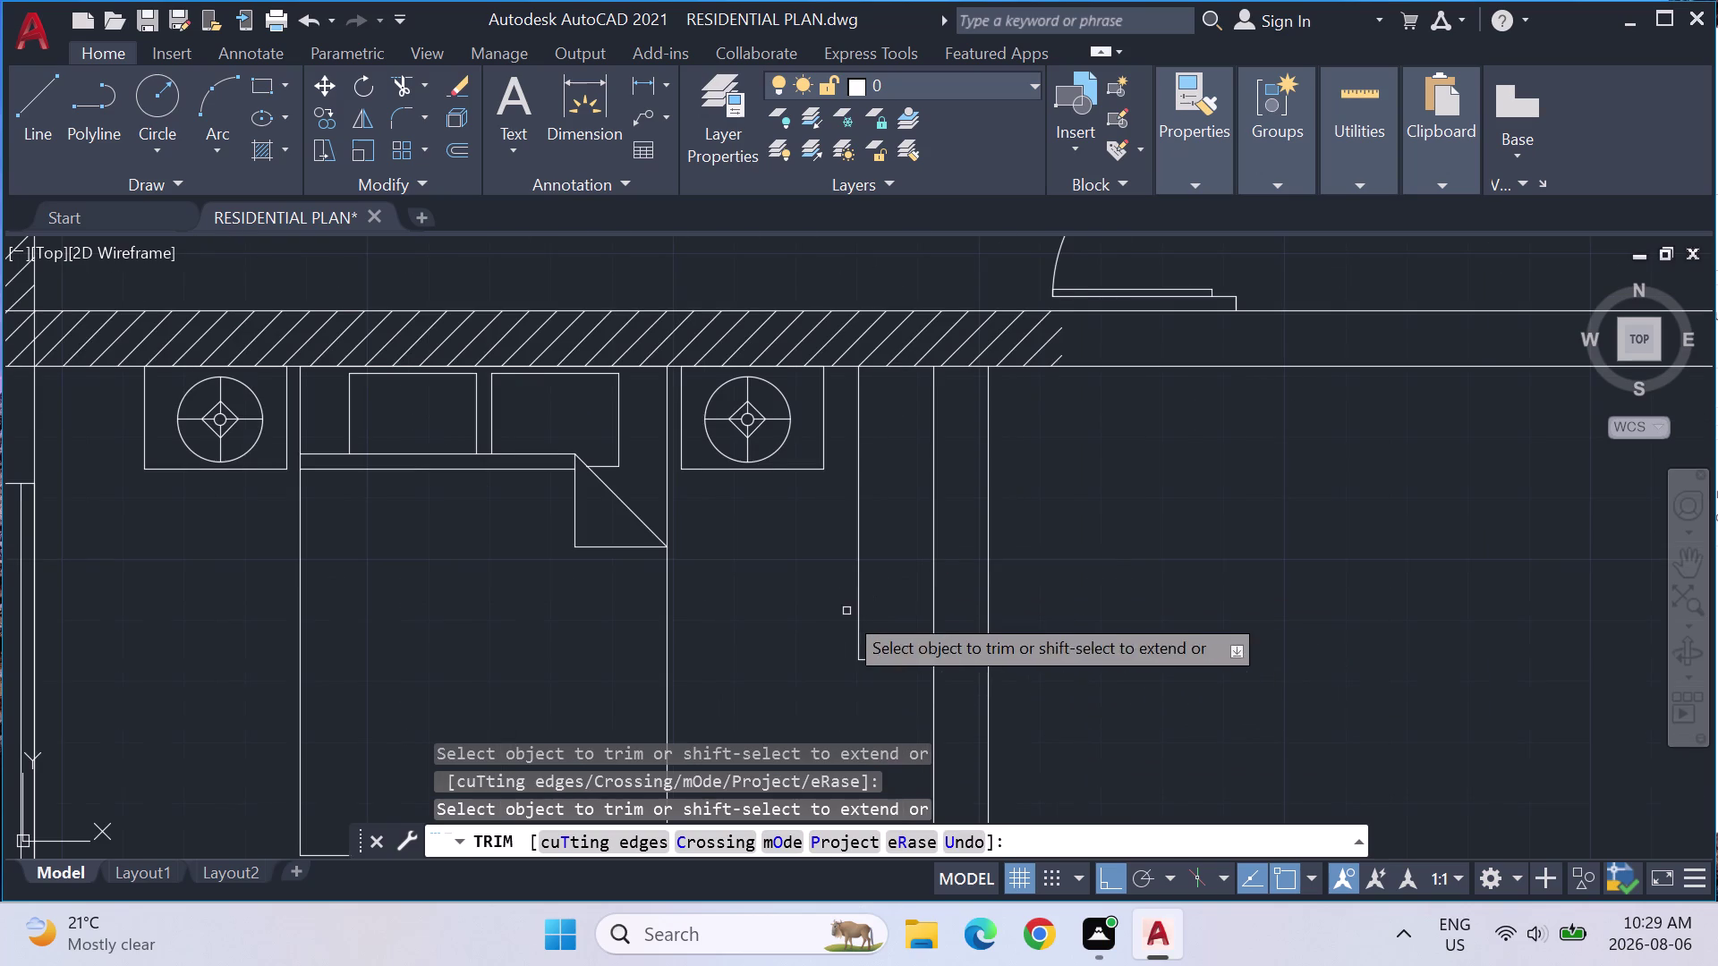
middle_drag(839, 615, 930, 597)
middle_drag(931, 597, 1007, 580)
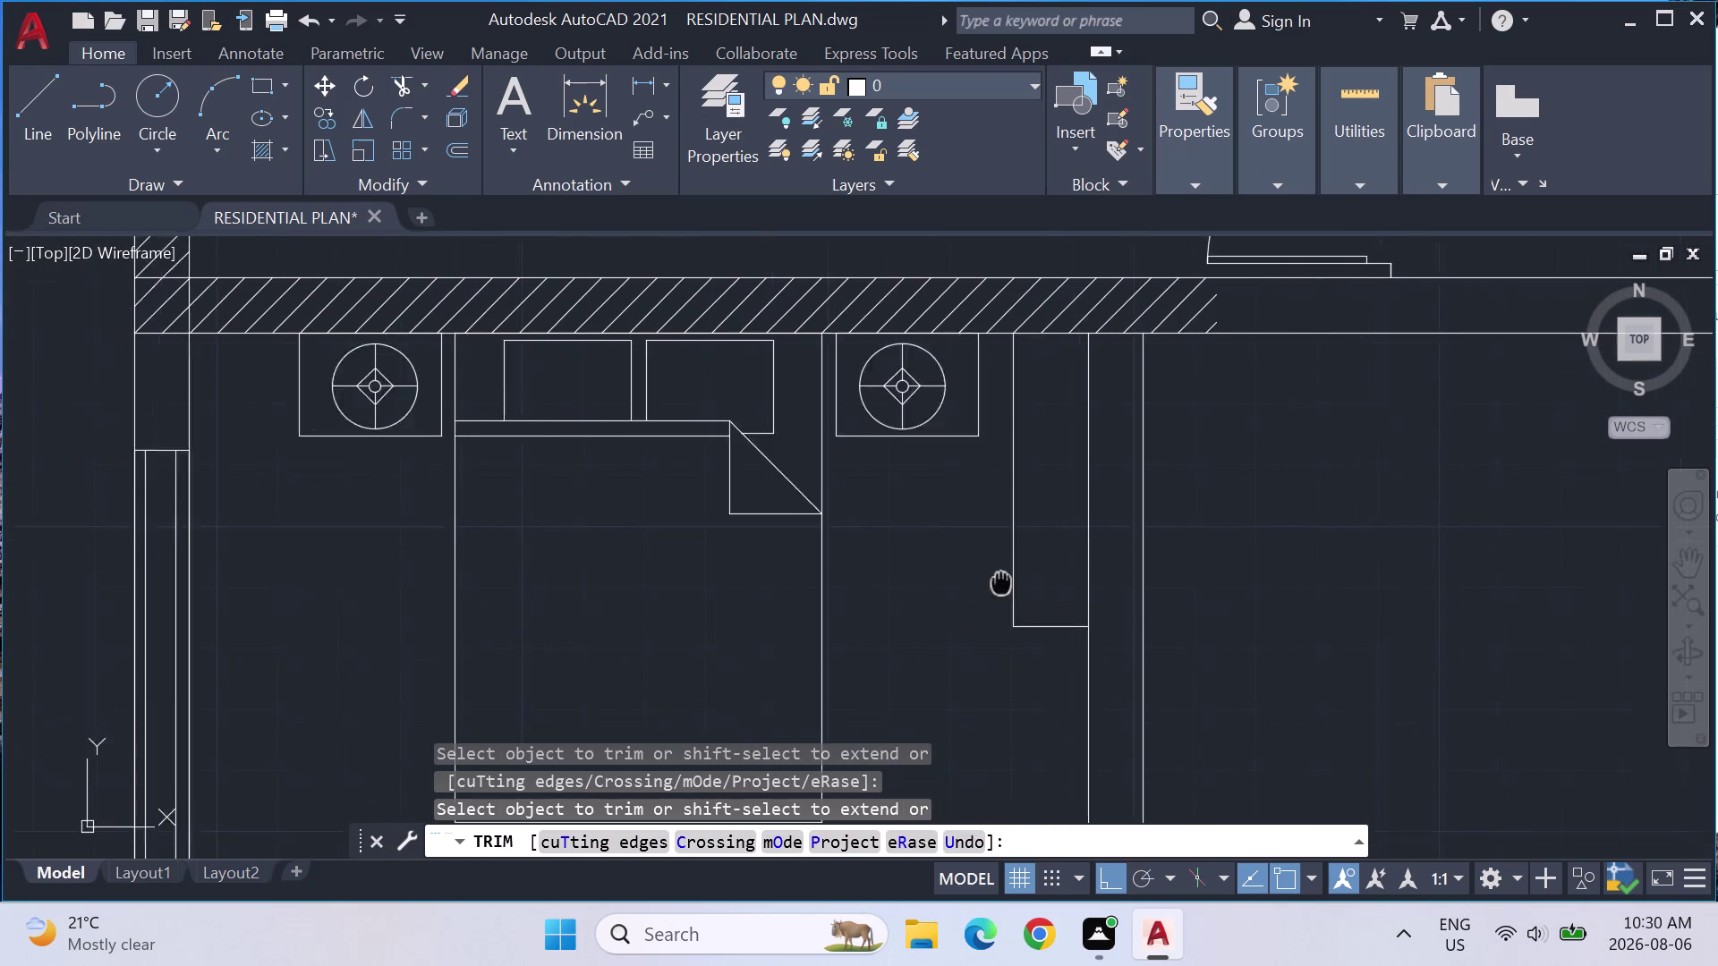
middle_drag(1008, 580, 1113, 556)
scroll(down, 3)
middle_drag(118, 378, 116, 378)
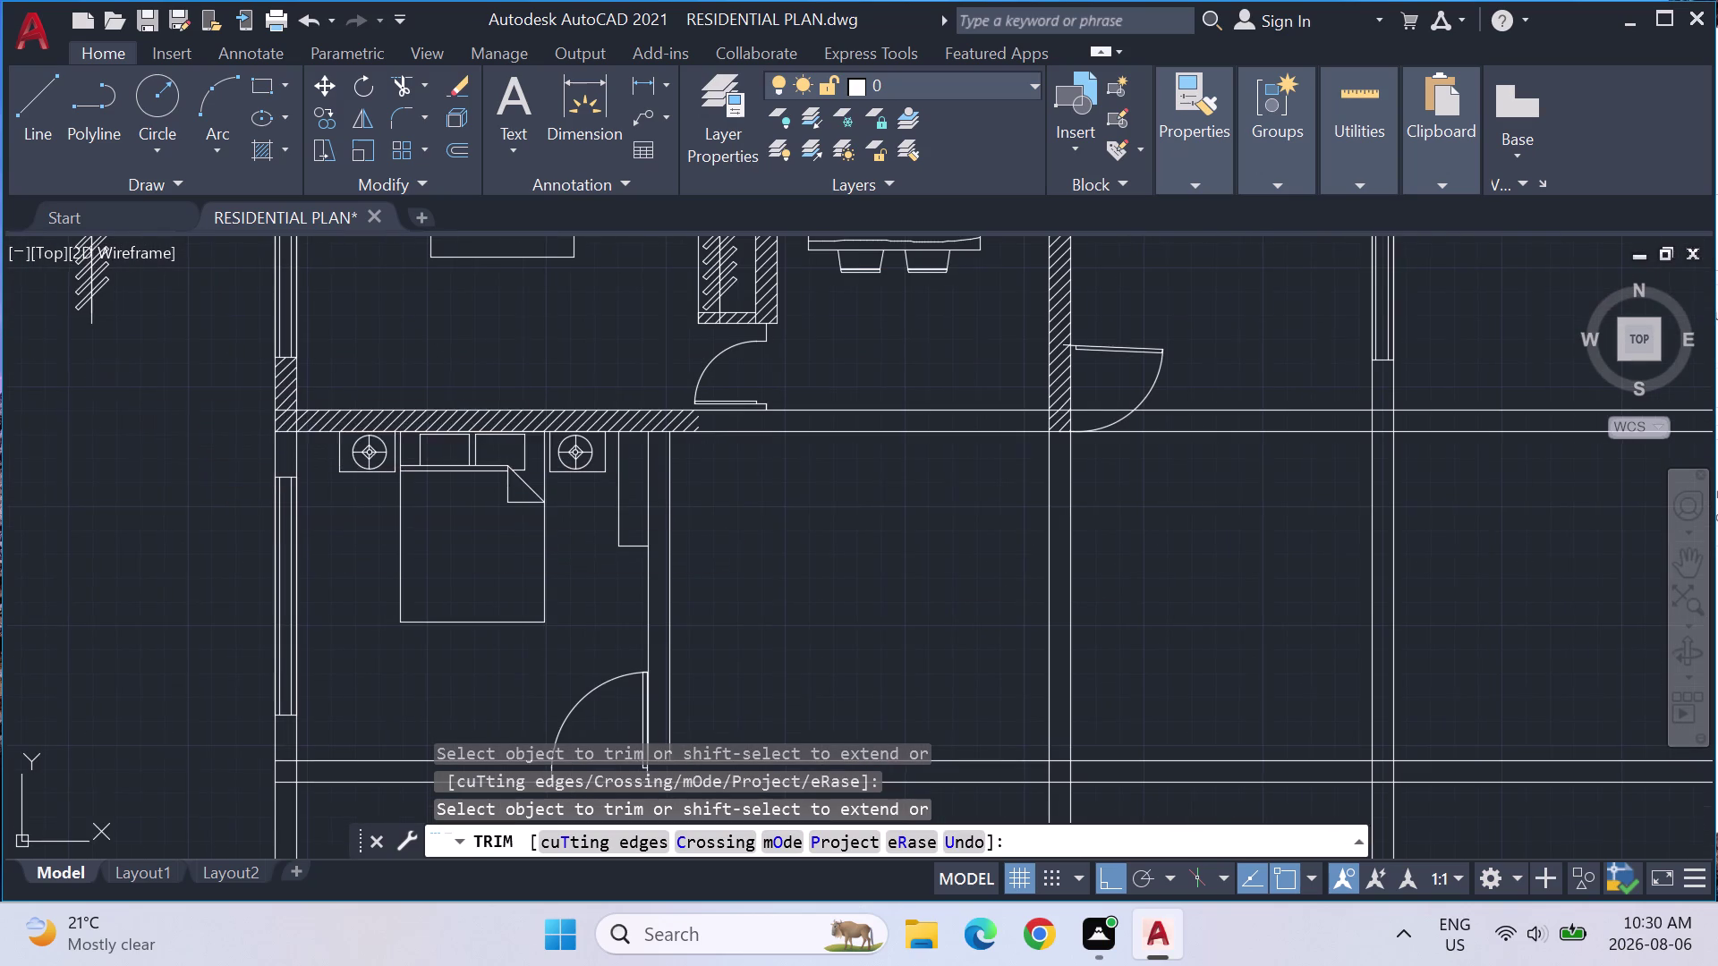
middle_drag(116, 378, 251, 496)
scroll(down, 3)
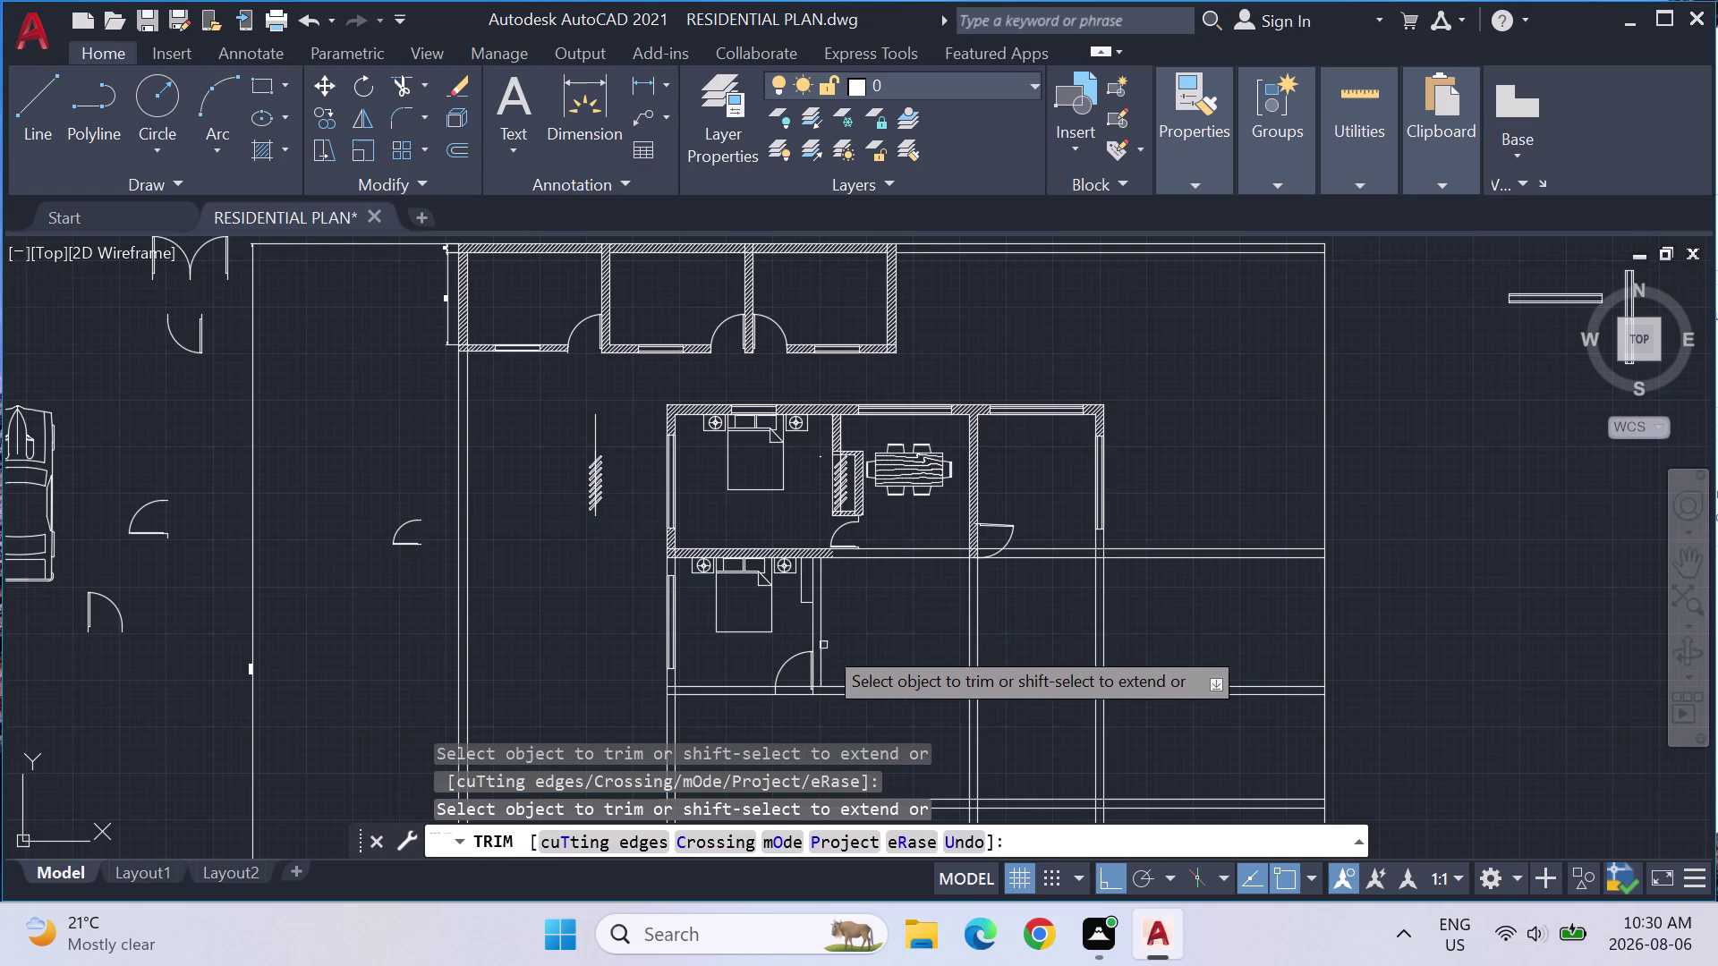
scroll(up, 3)
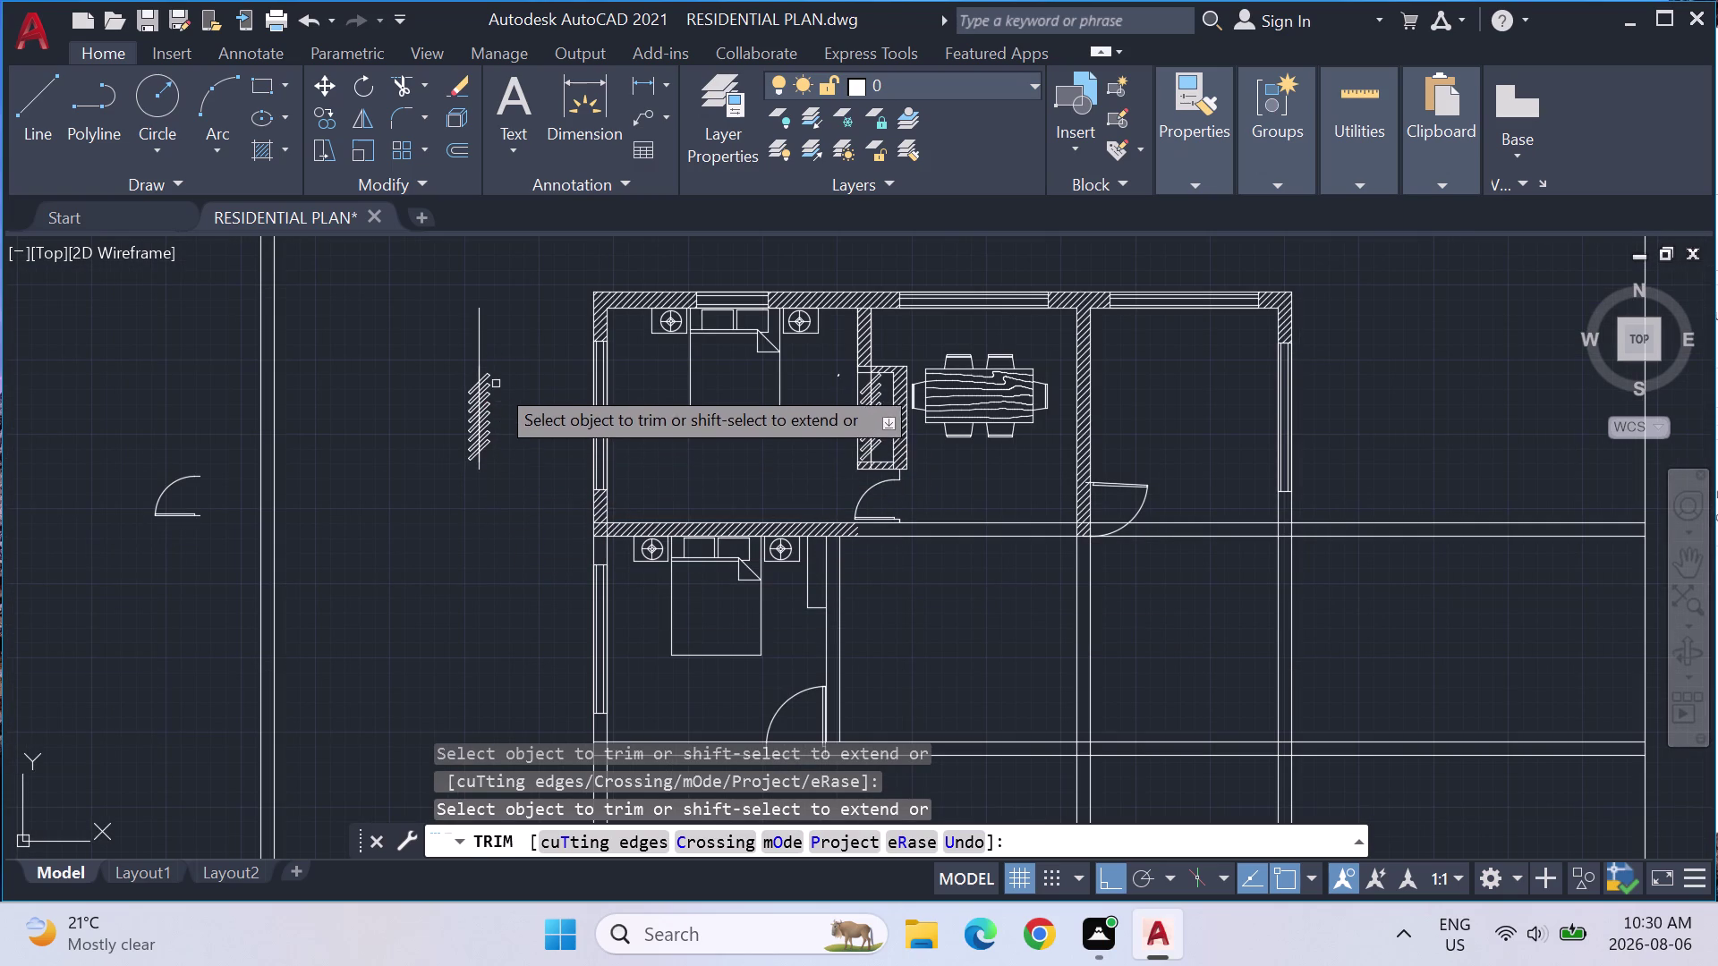
Fence-trim across the hatched piece, undo both trims, and exit TRIM.
drag(514, 487, 488, 291)
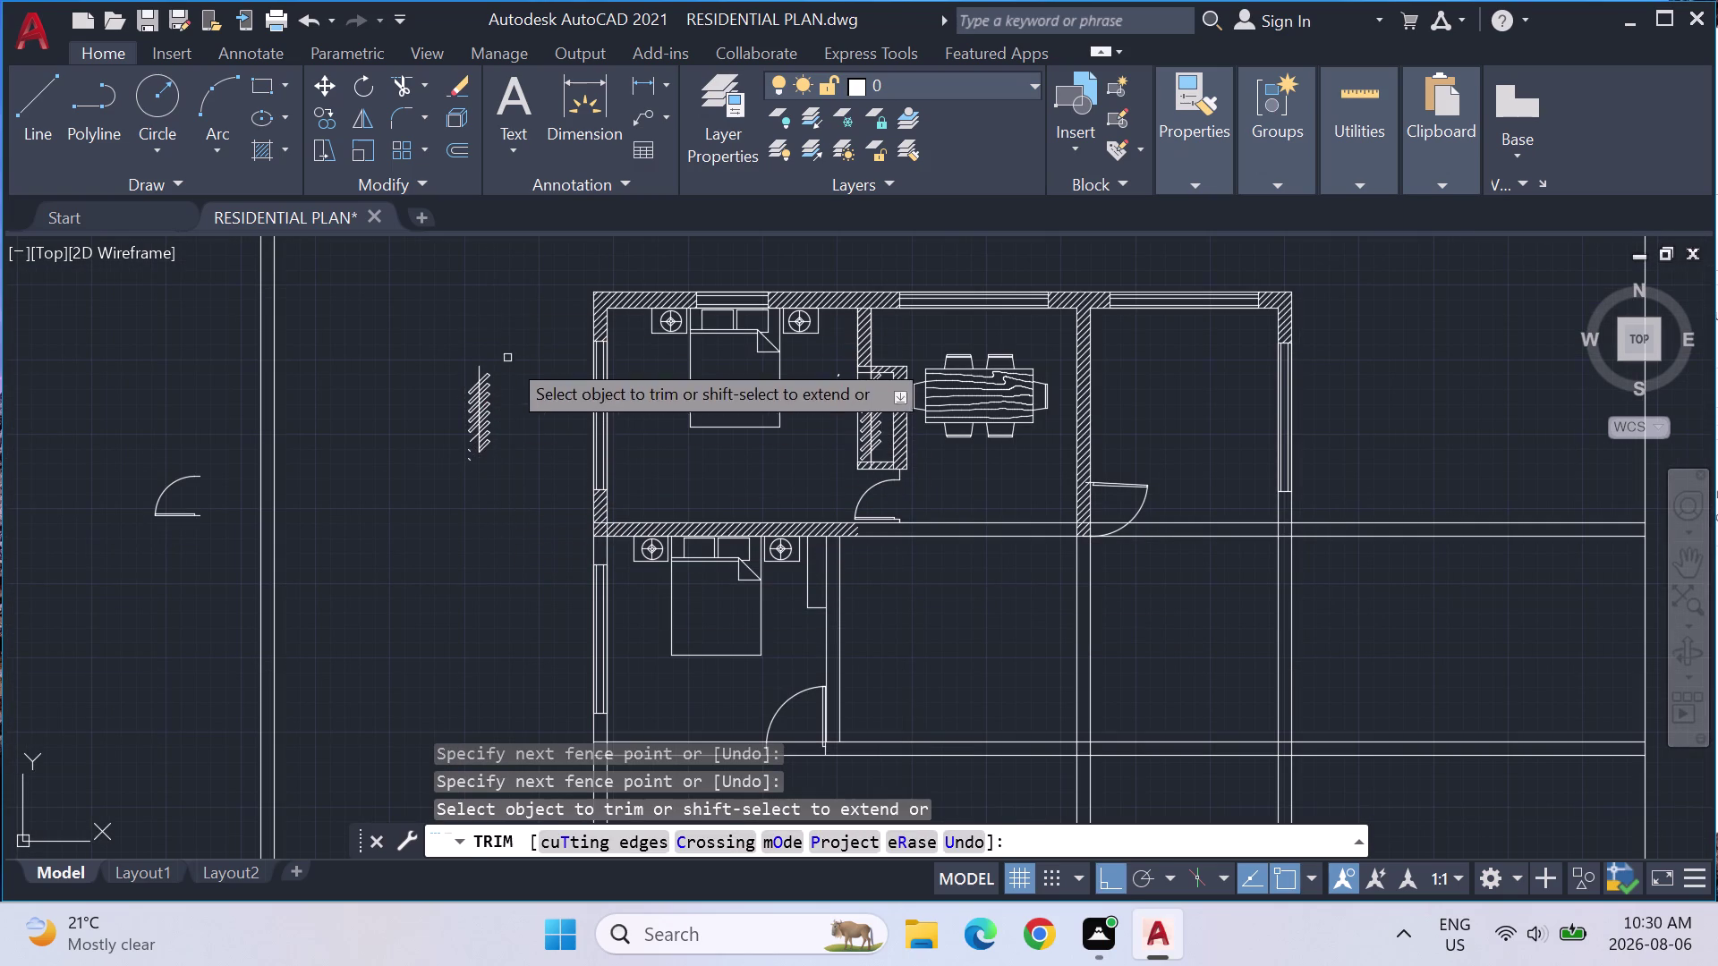
drag(451, 309, 509, 502)
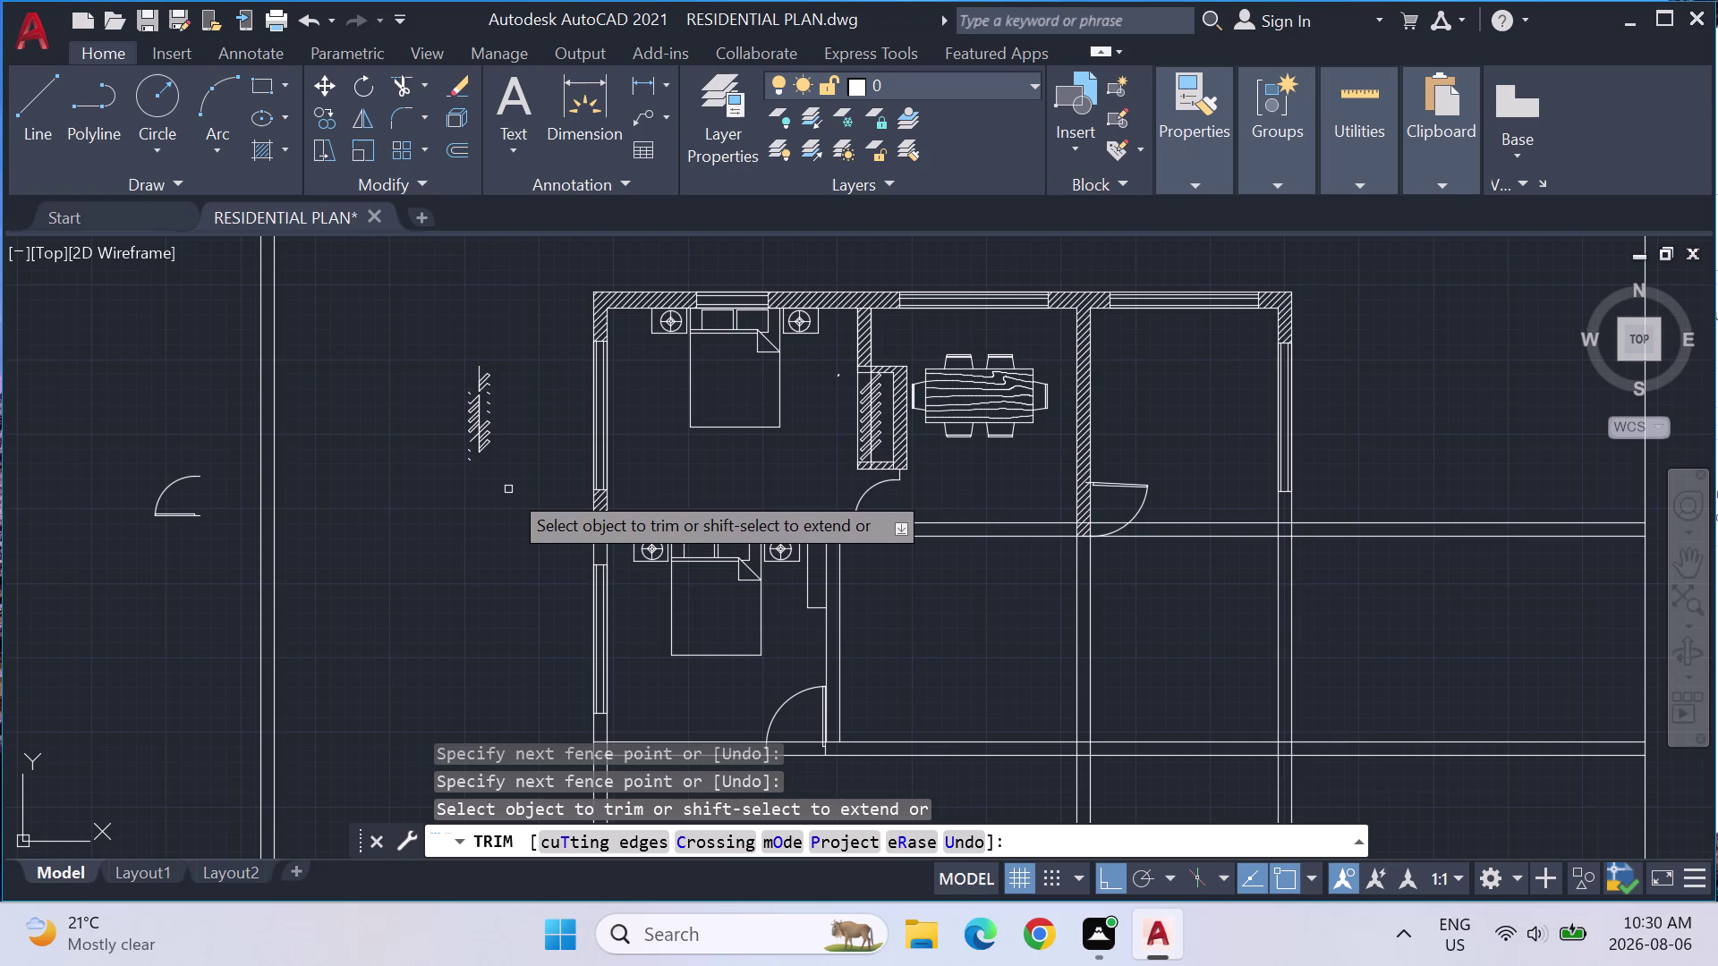
key(ctrl+z)
key(ctrl+z)
scroll(down, 3)
scroll(down, 3)
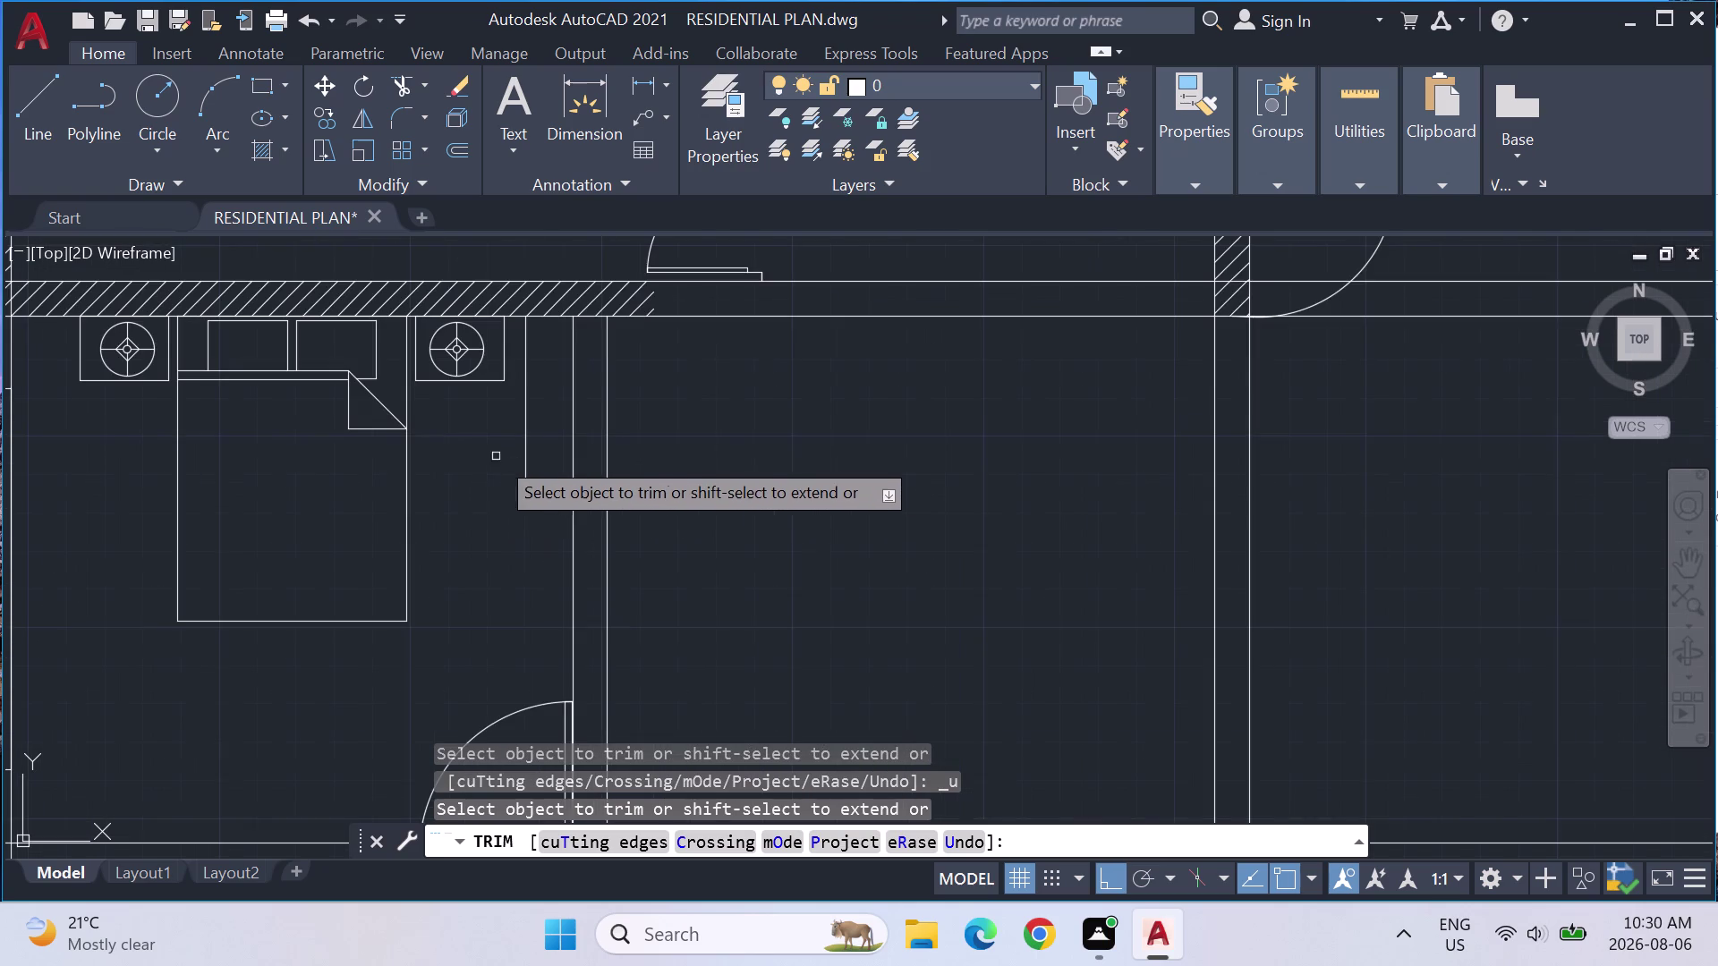
middle_drag(446, 453, 1043, 603)
scroll(down, 3)
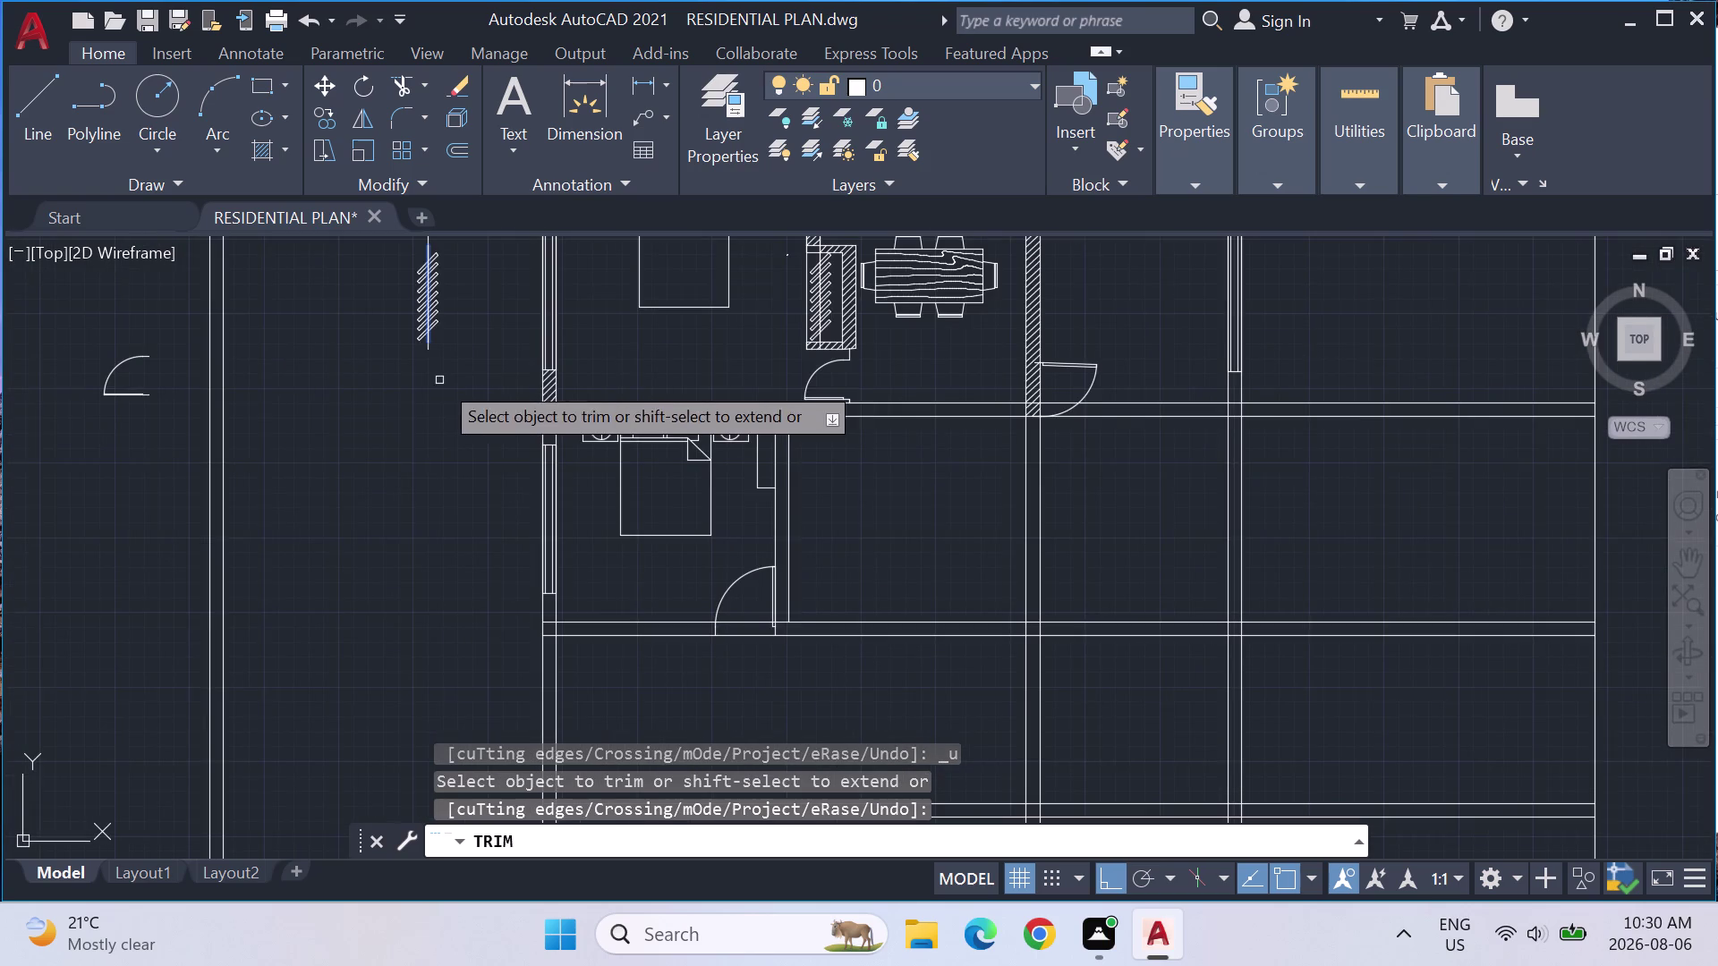
middle_drag(439, 381, 536, 464)
key(Escape)
key(Escape)
drag(572, 448, 591, 325)
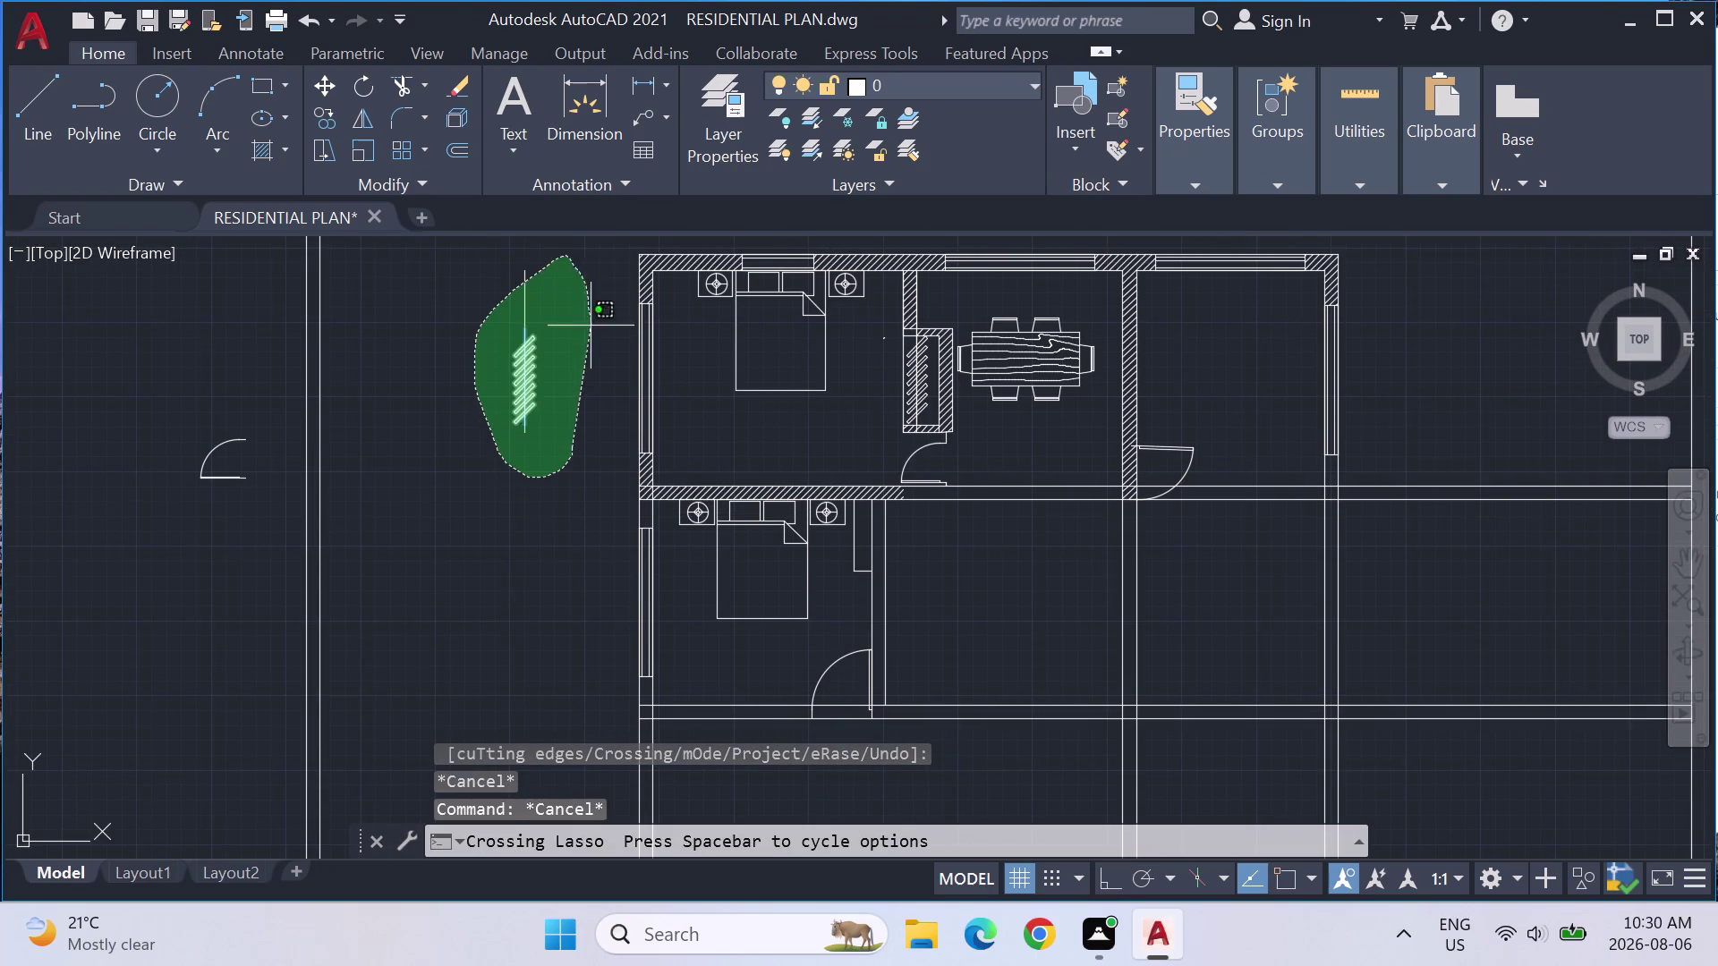
drag(591, 324, 590, 326)
key(m)
key(Return)
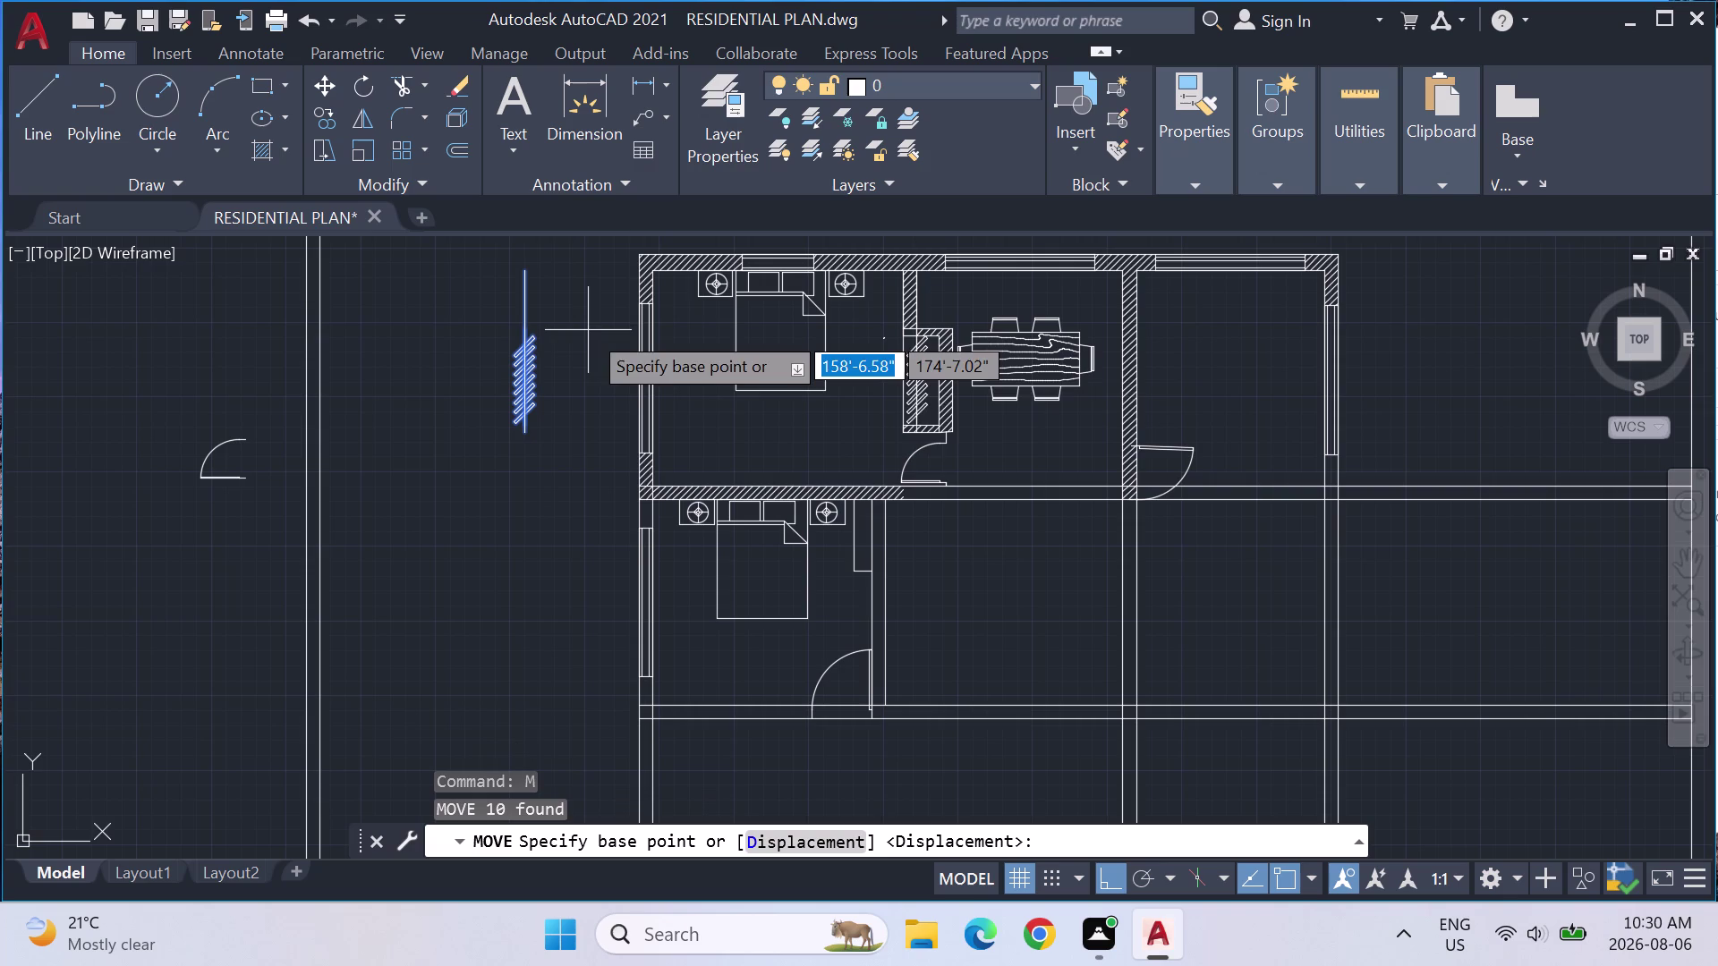
click(520, 438)
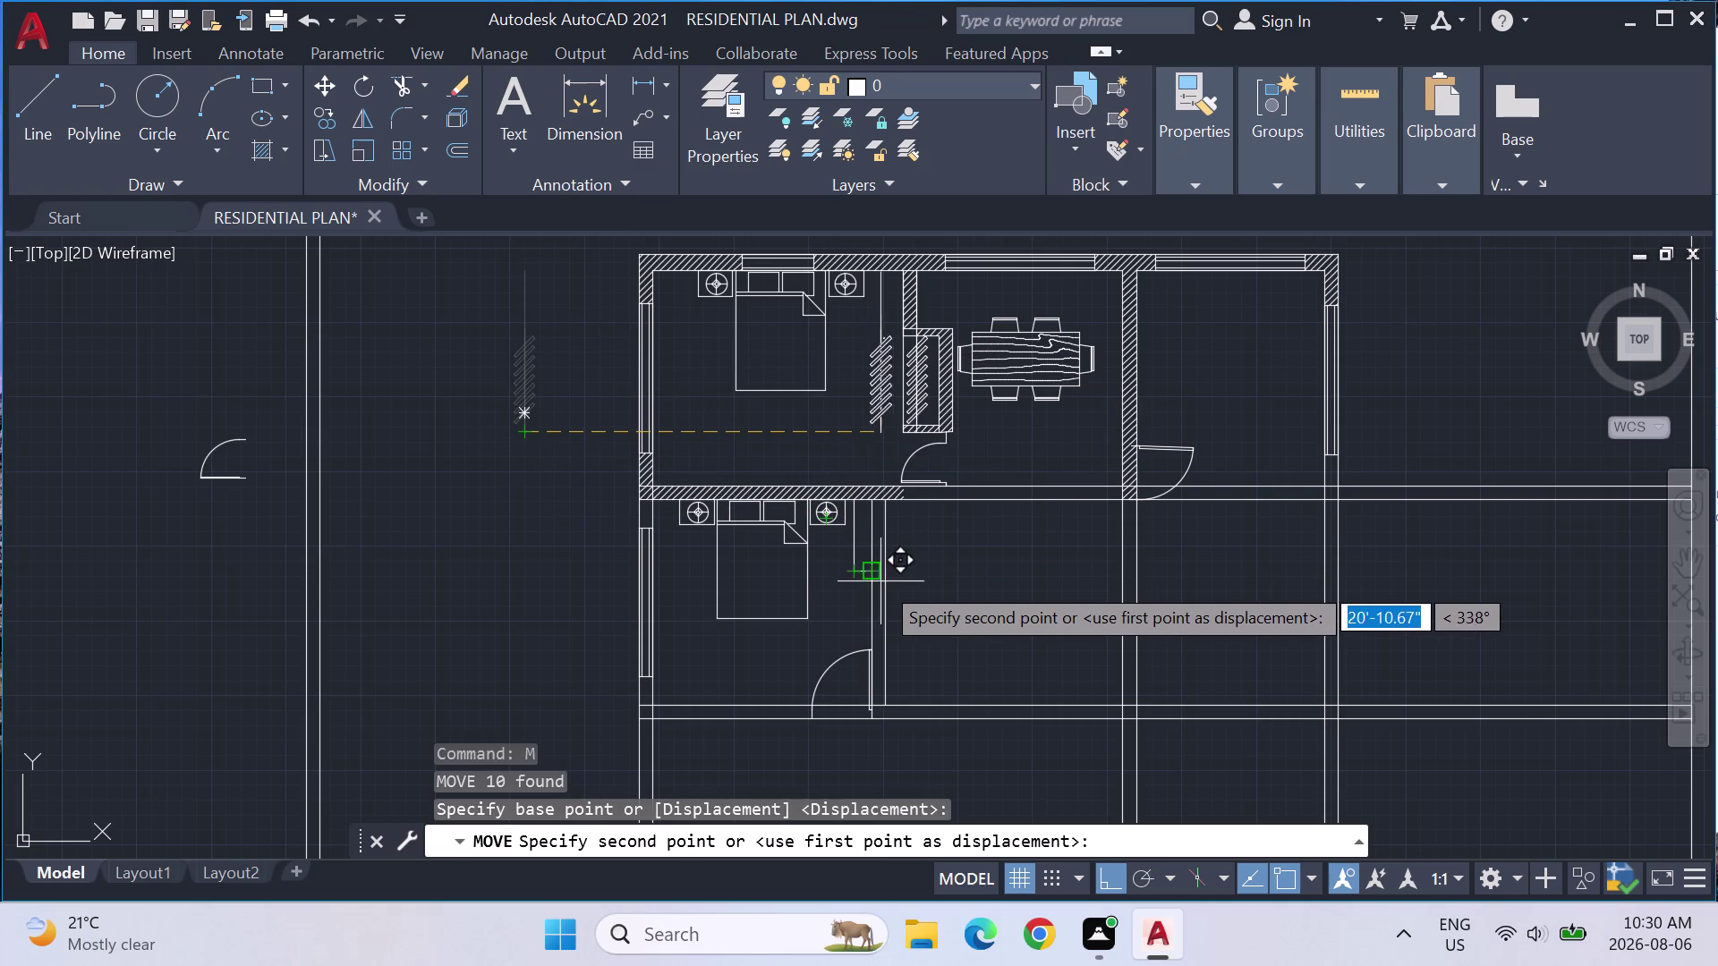
click(859, 570)
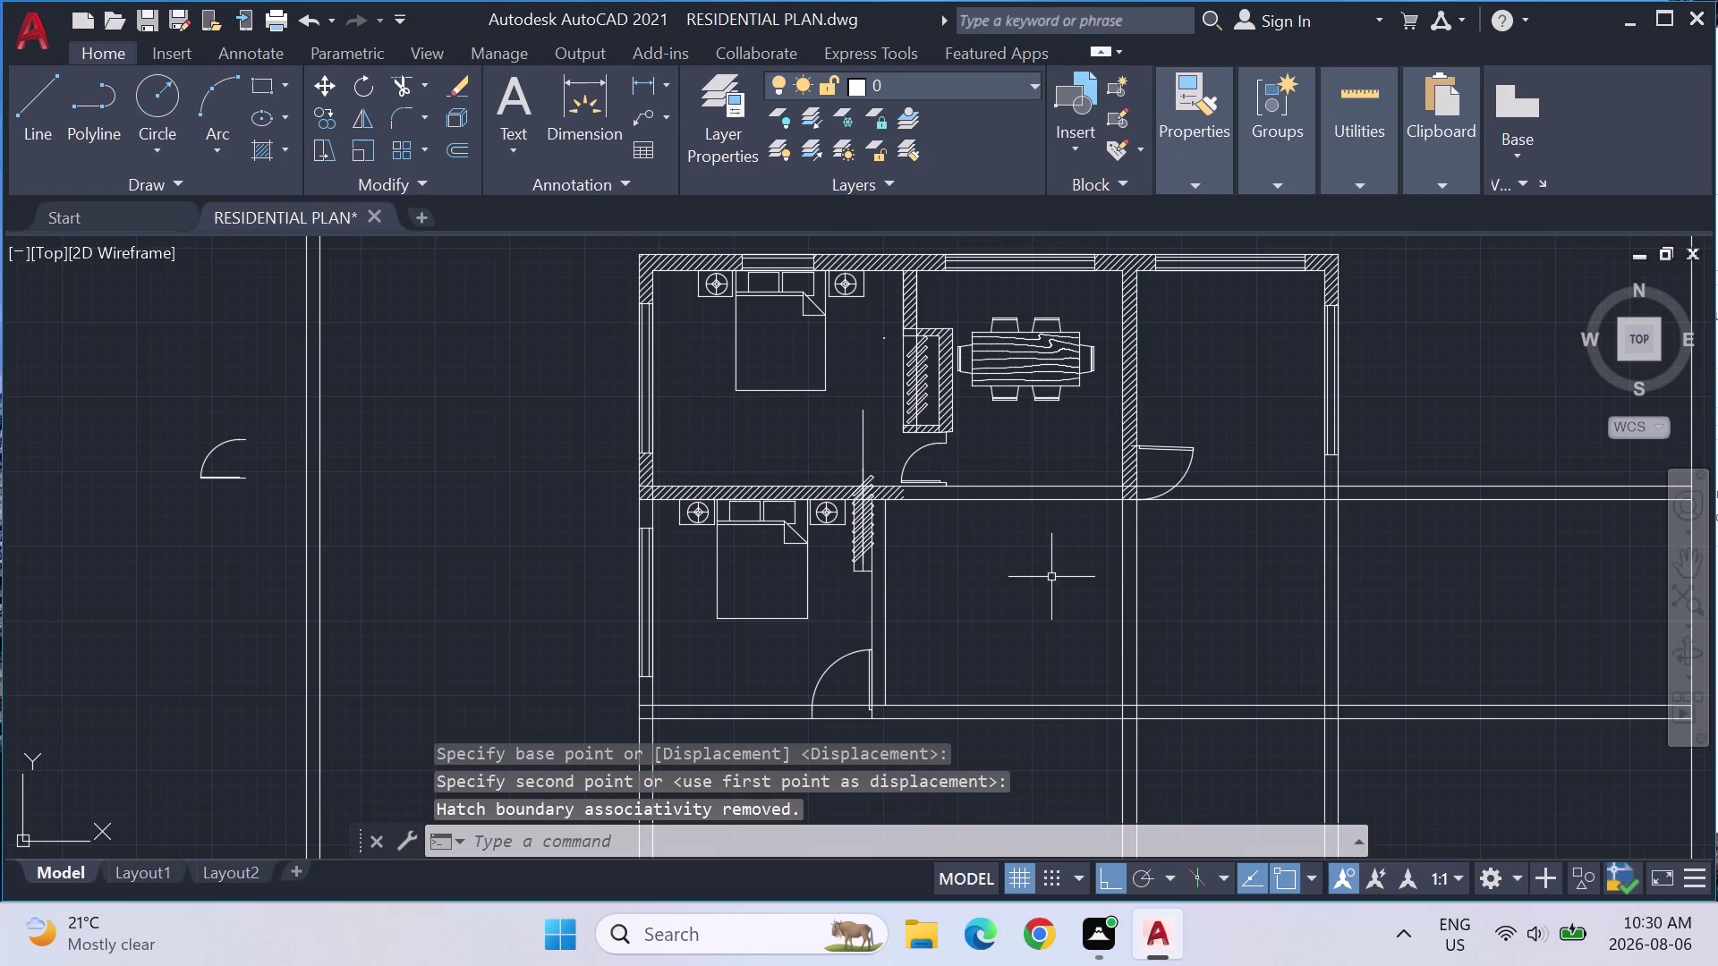
click(862, 433)
key(Escape)
scroll(up, 3)
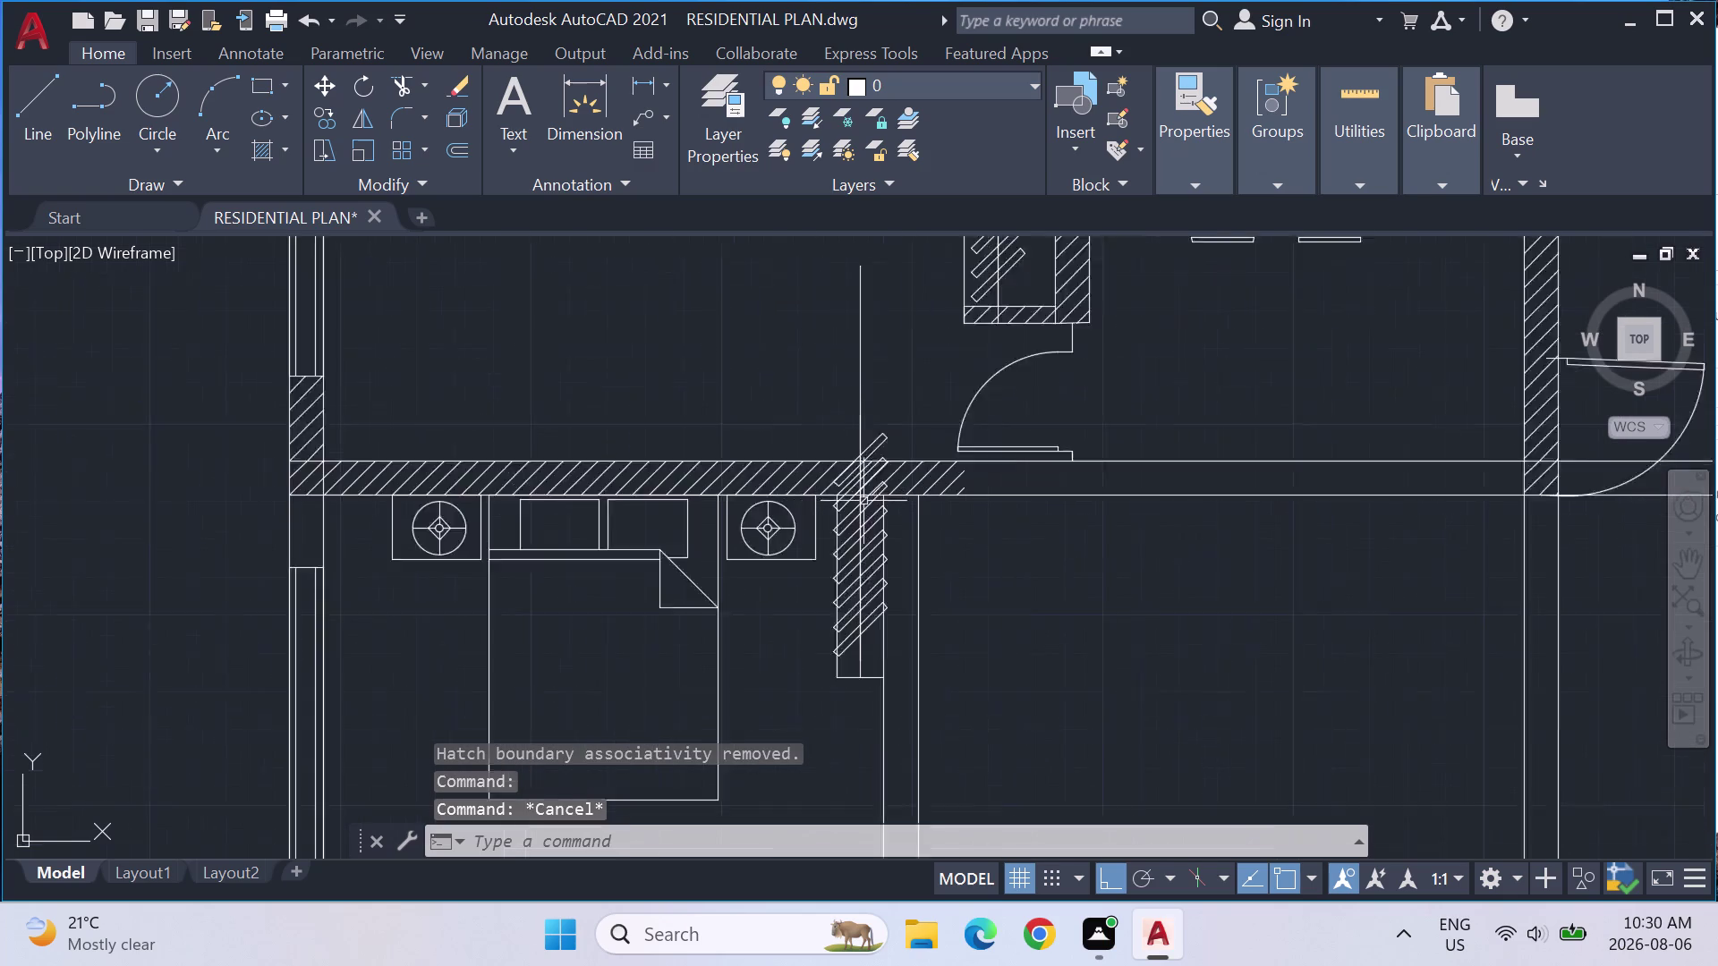
scroll(up, 3)
drag(861, 750, 861, 518)
key(Escape)
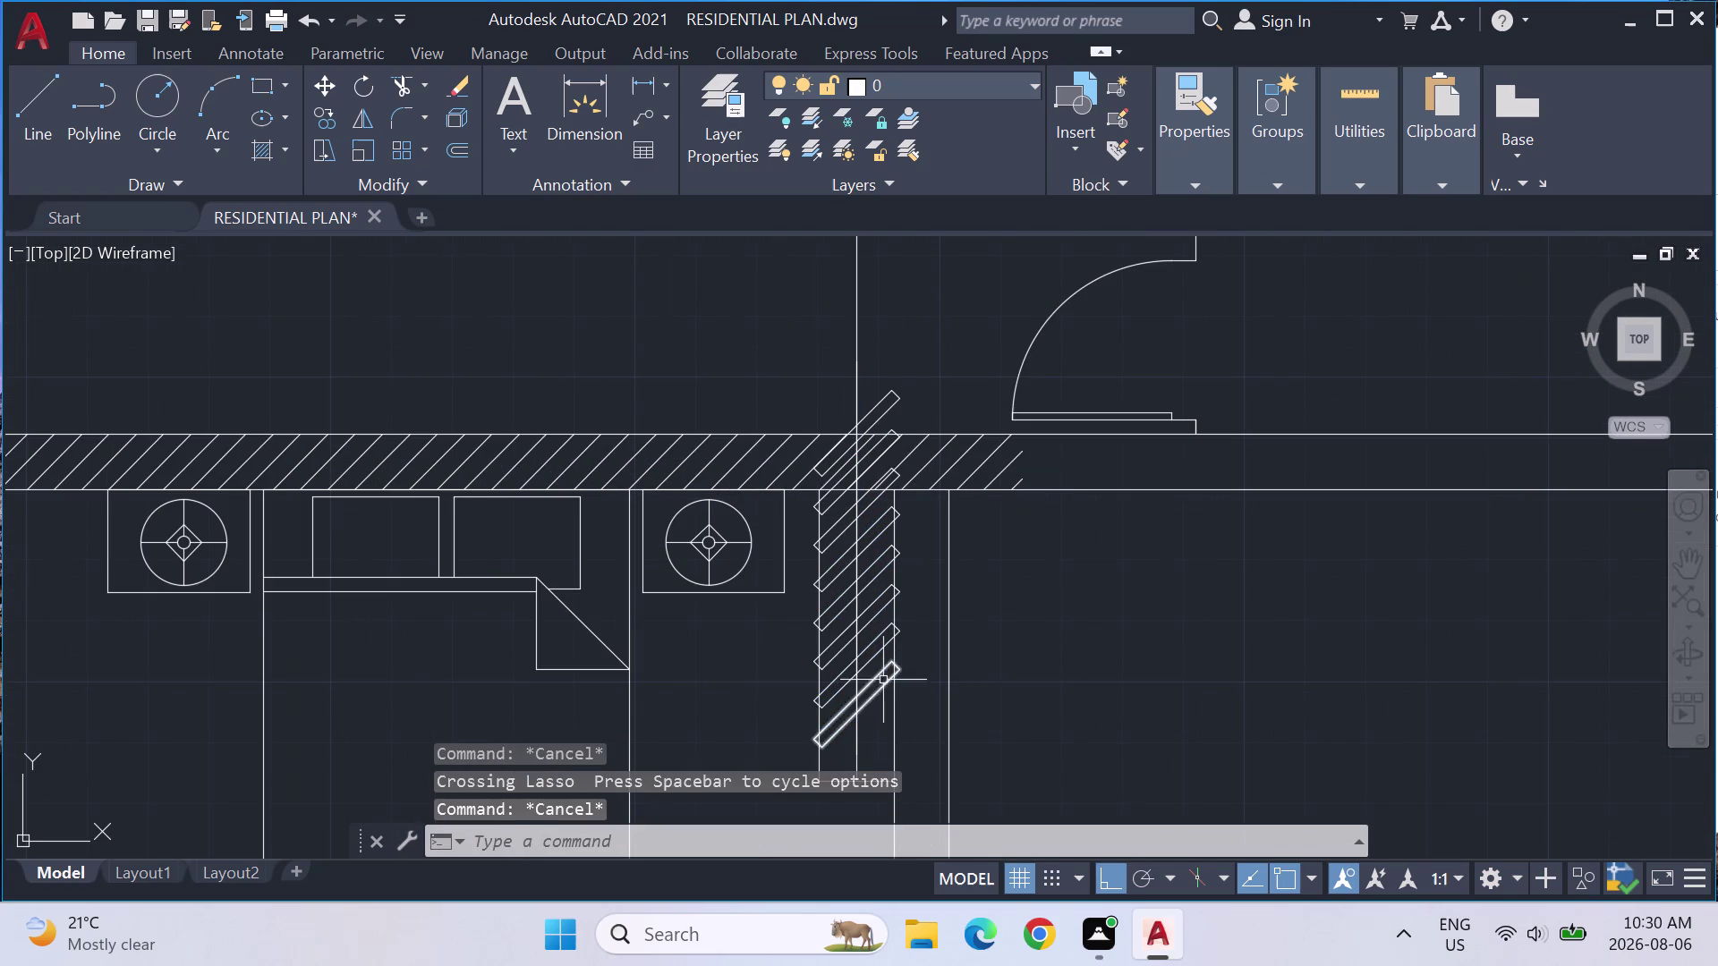
drag(884, 717, 847, 298)
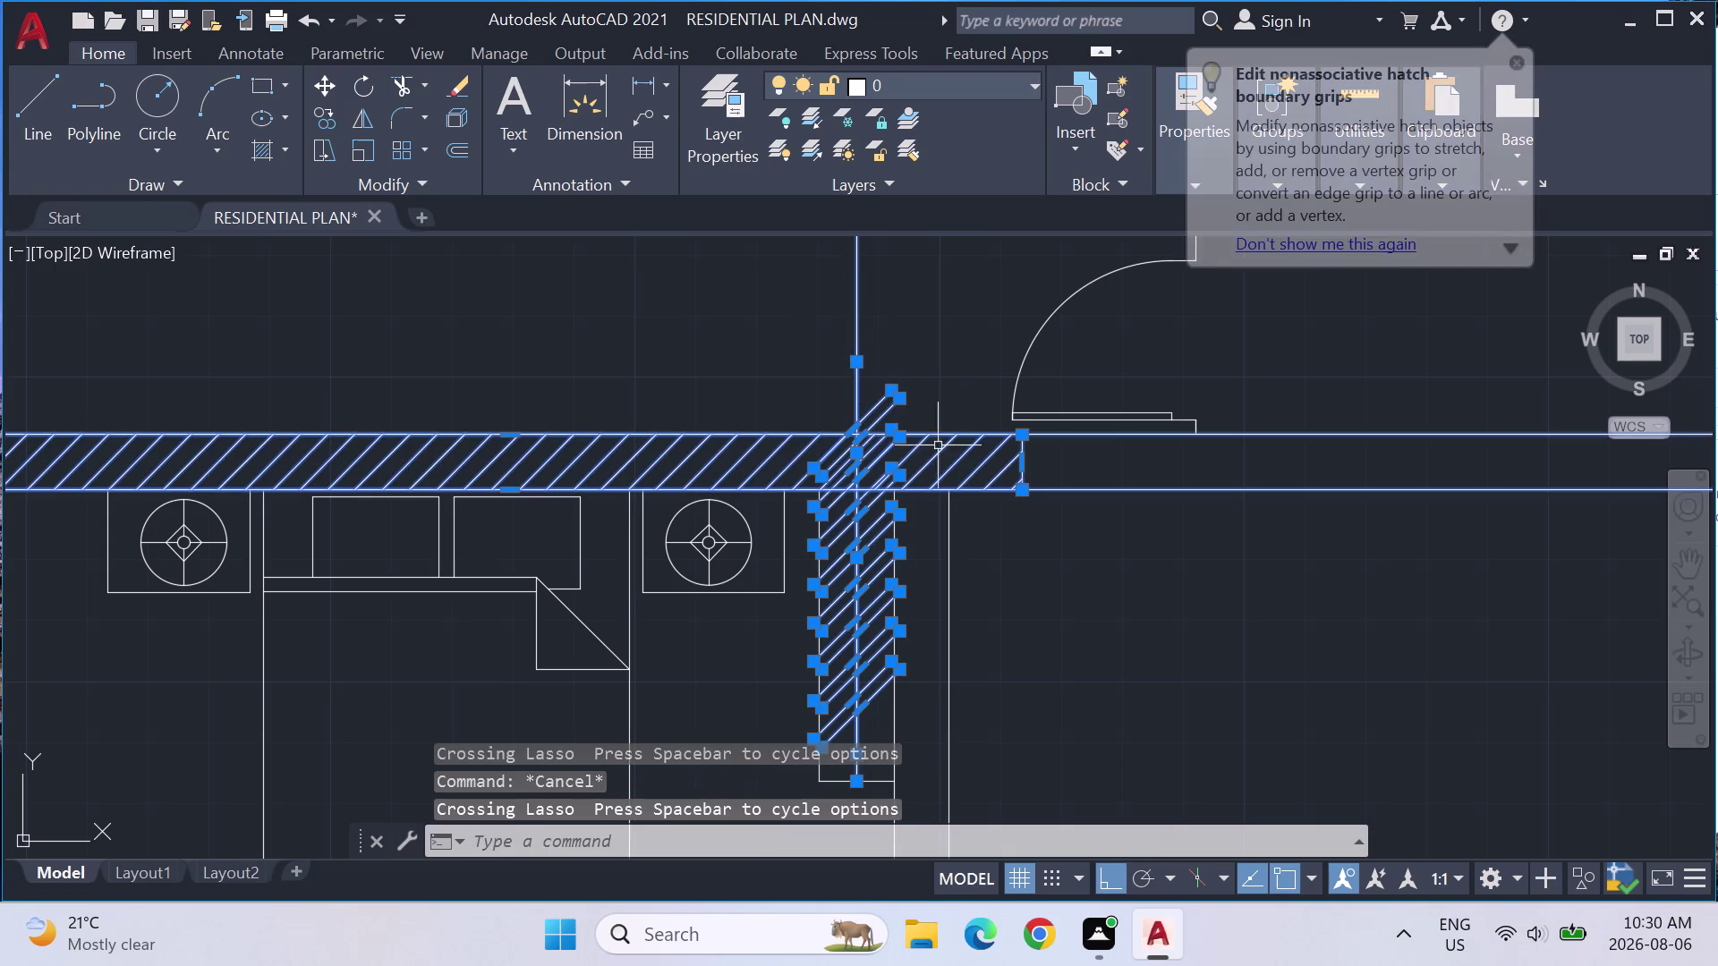
key(Escape)
key(Escape)
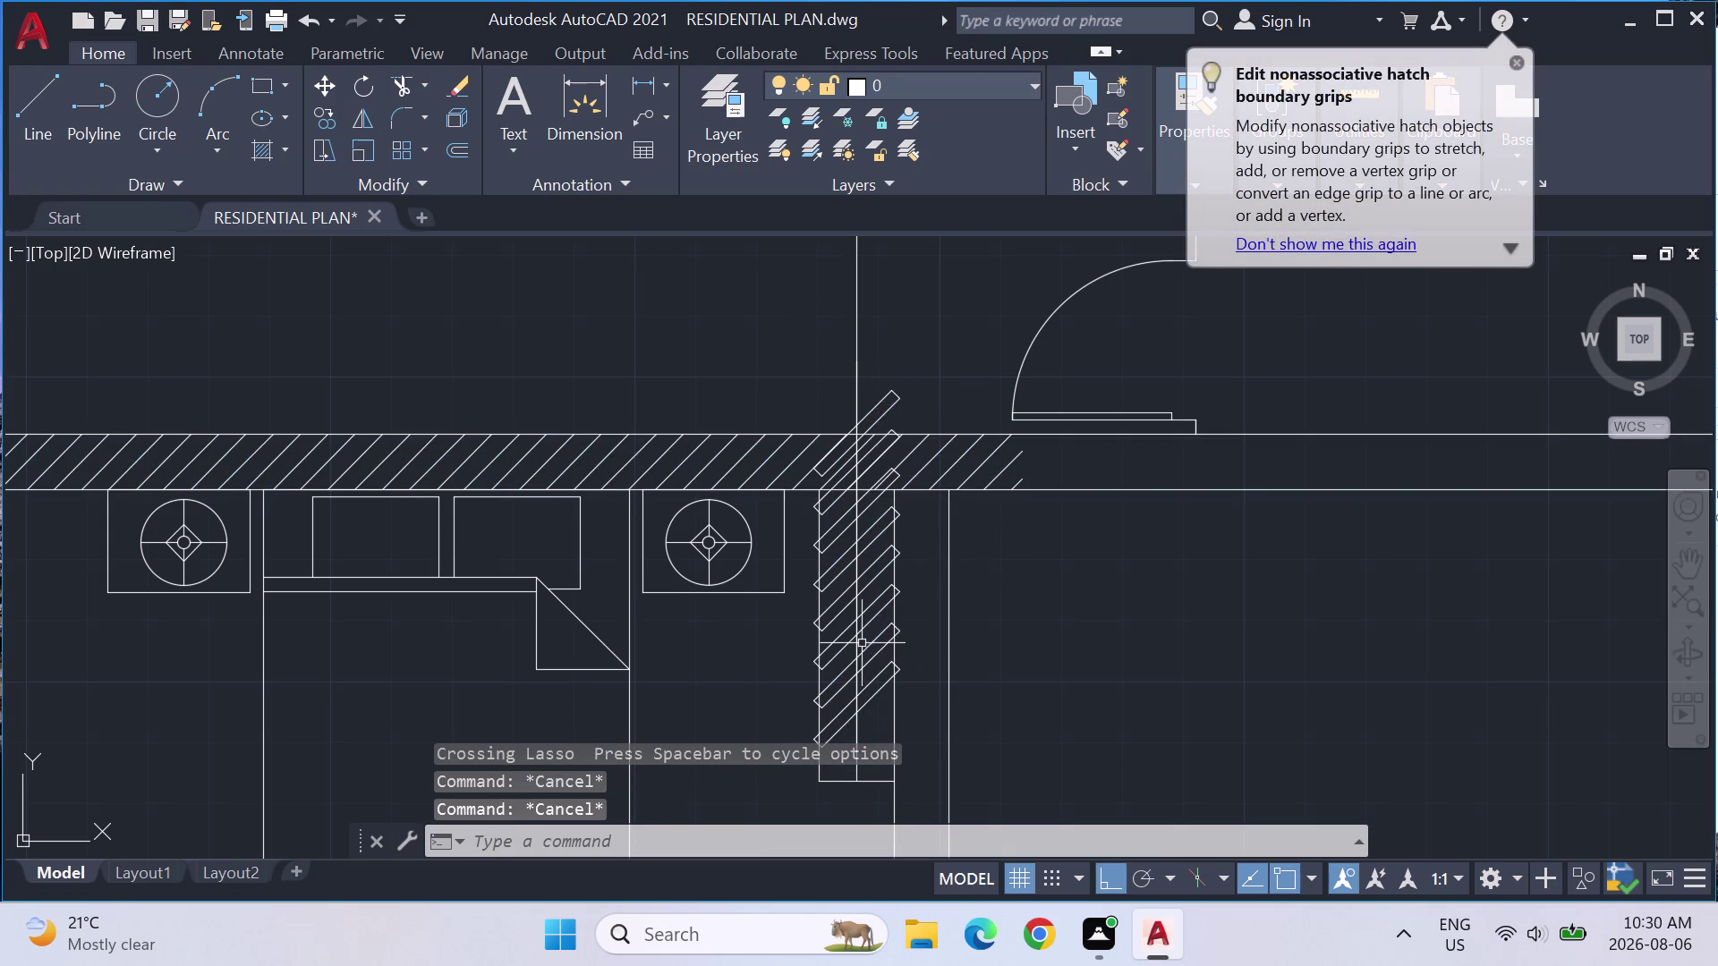
key(ctrl+z)
key(ctrl+z)
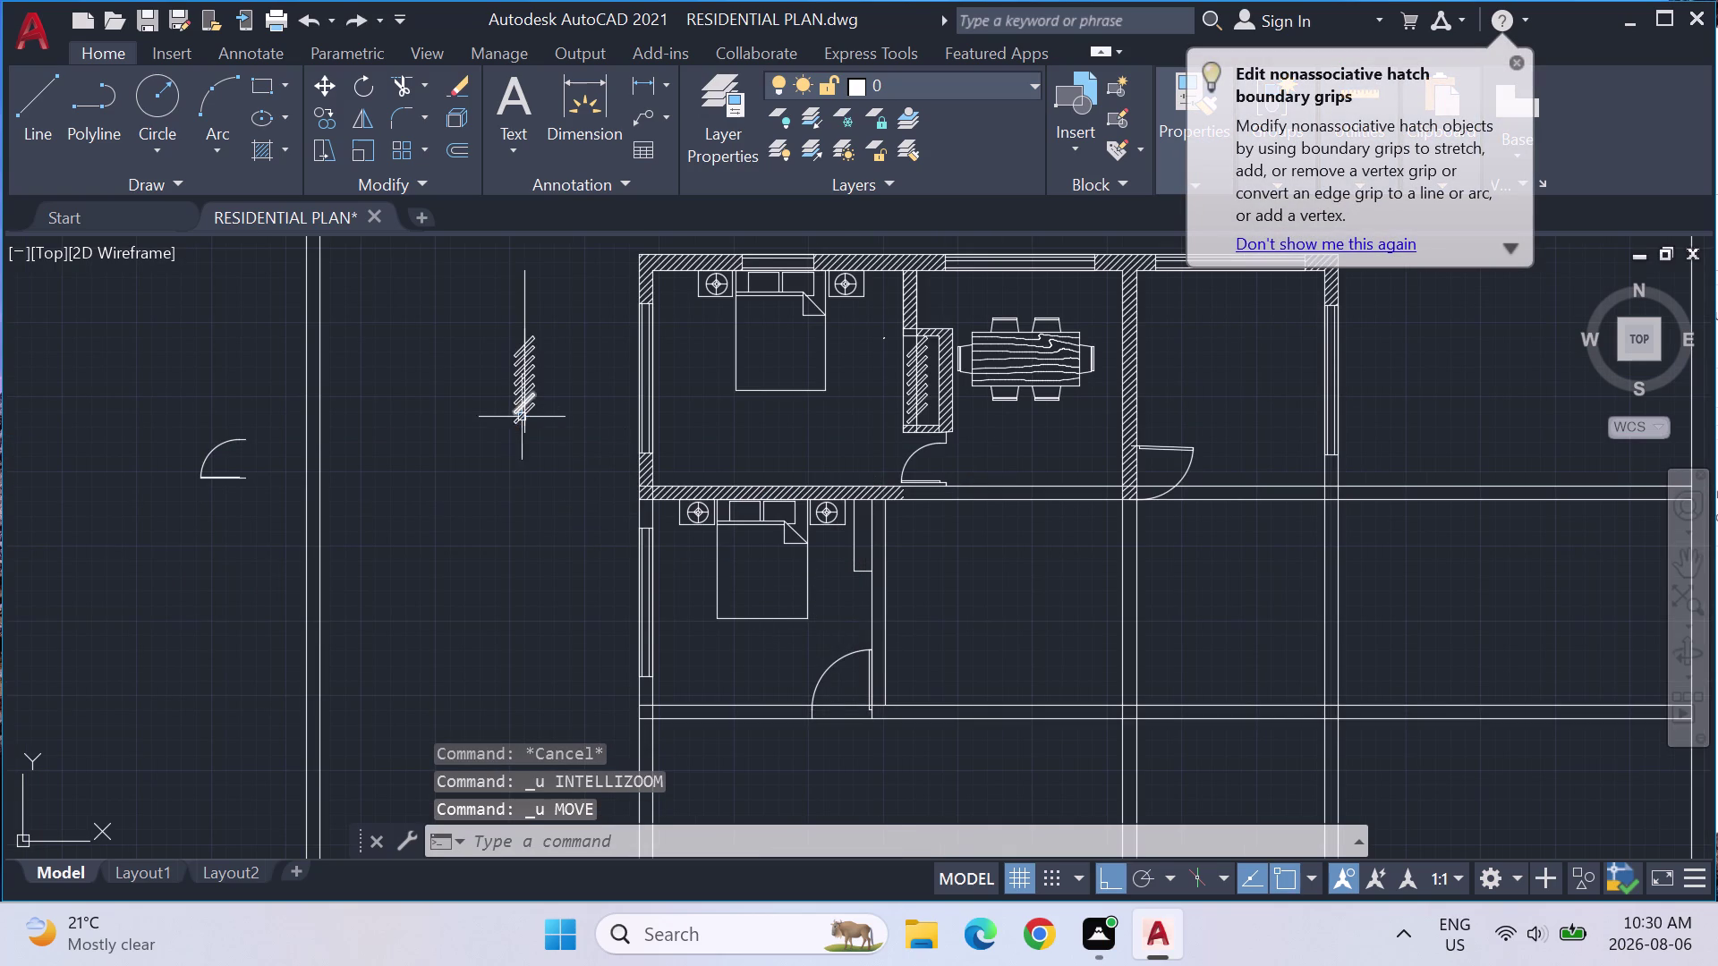
drag(523, 423, 520, 479)
key(Escape)
drag(606, 472, 496, 306)
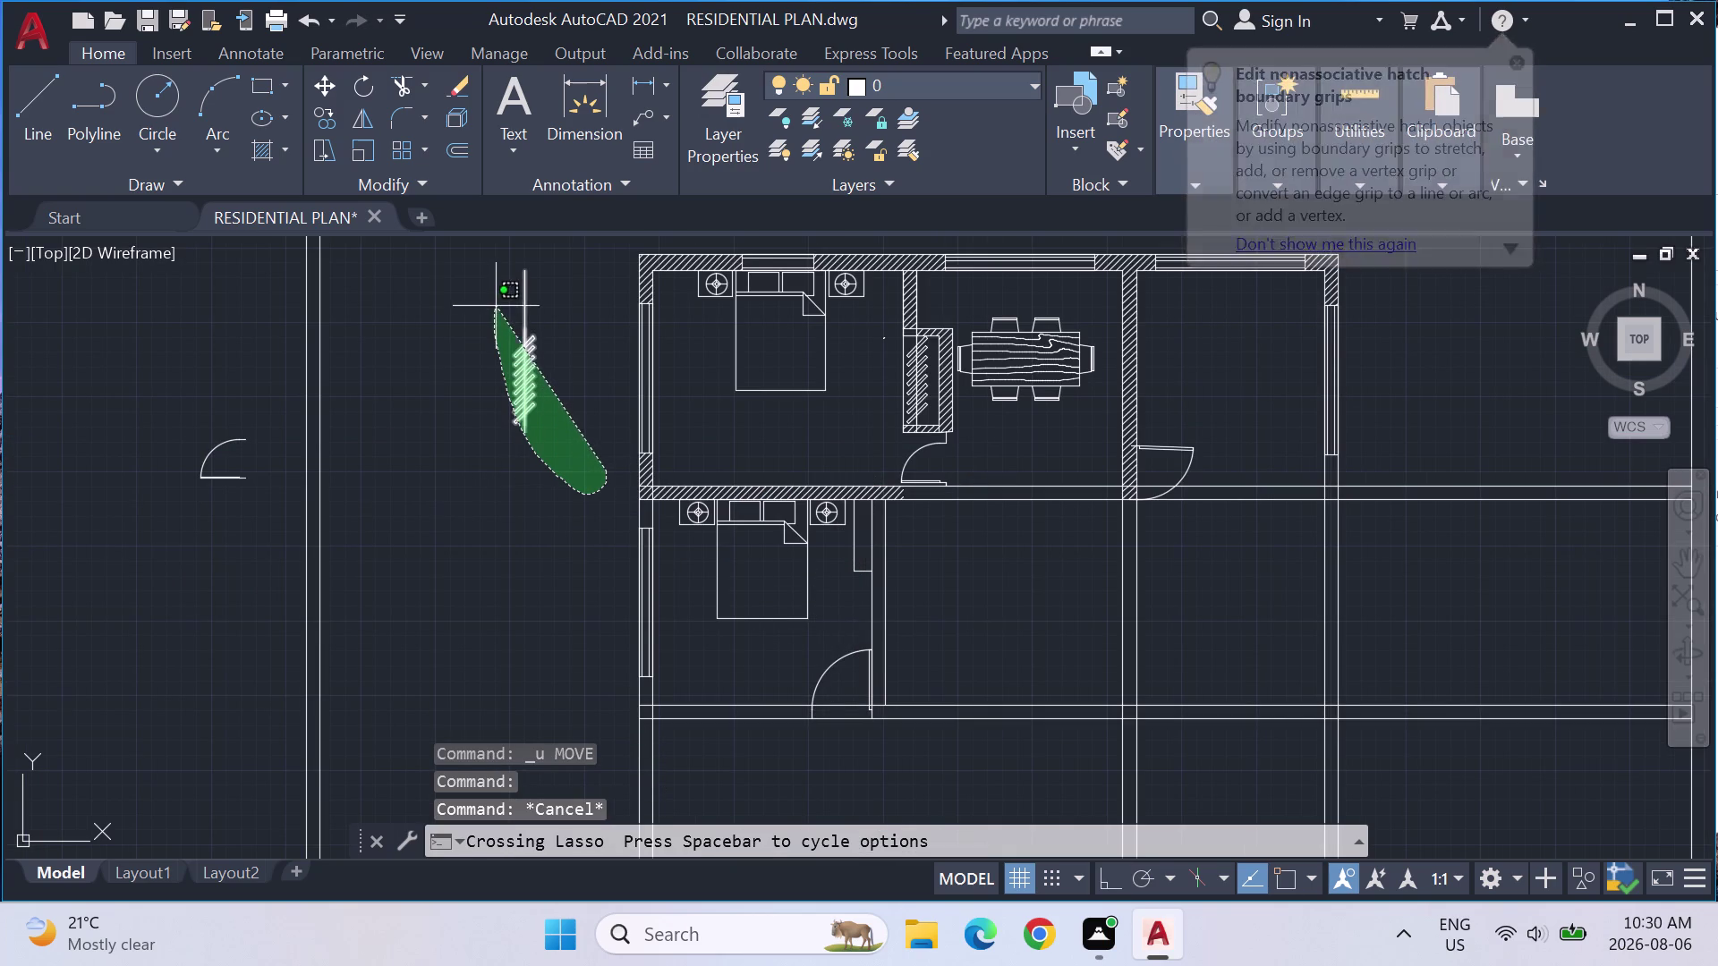
drag(496, 306, 556, 273)
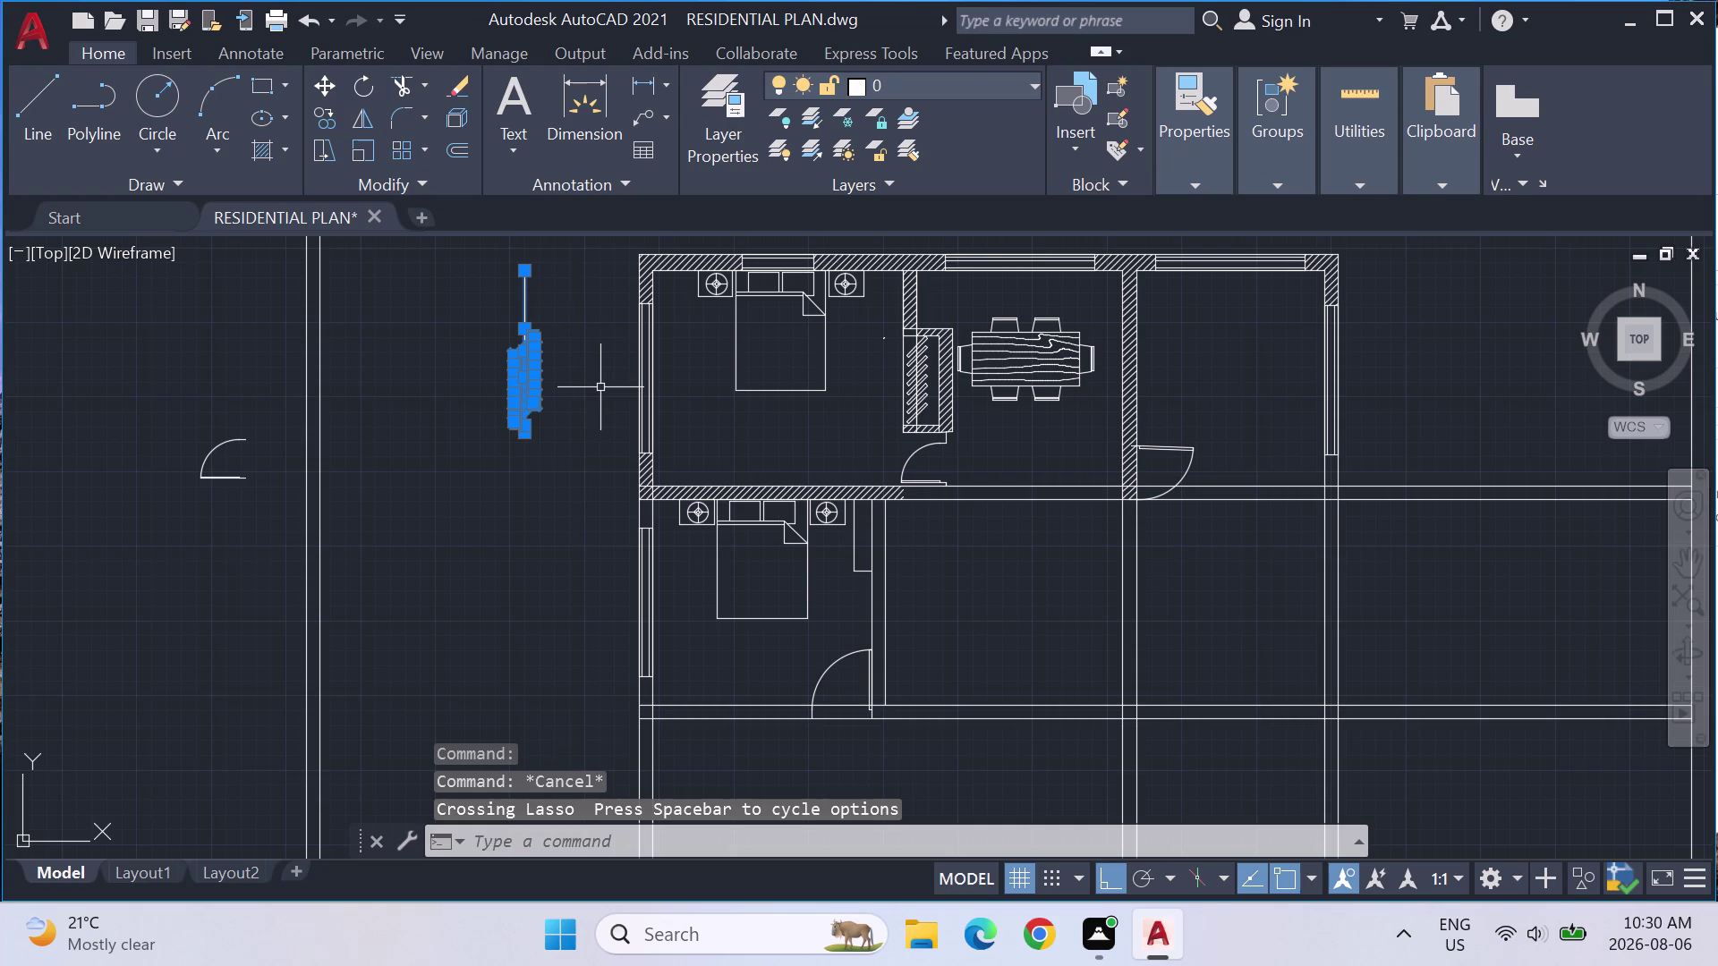
Start and cancel a copy, then lasso-select the hatched frame symbol.
key(c)
key(o)
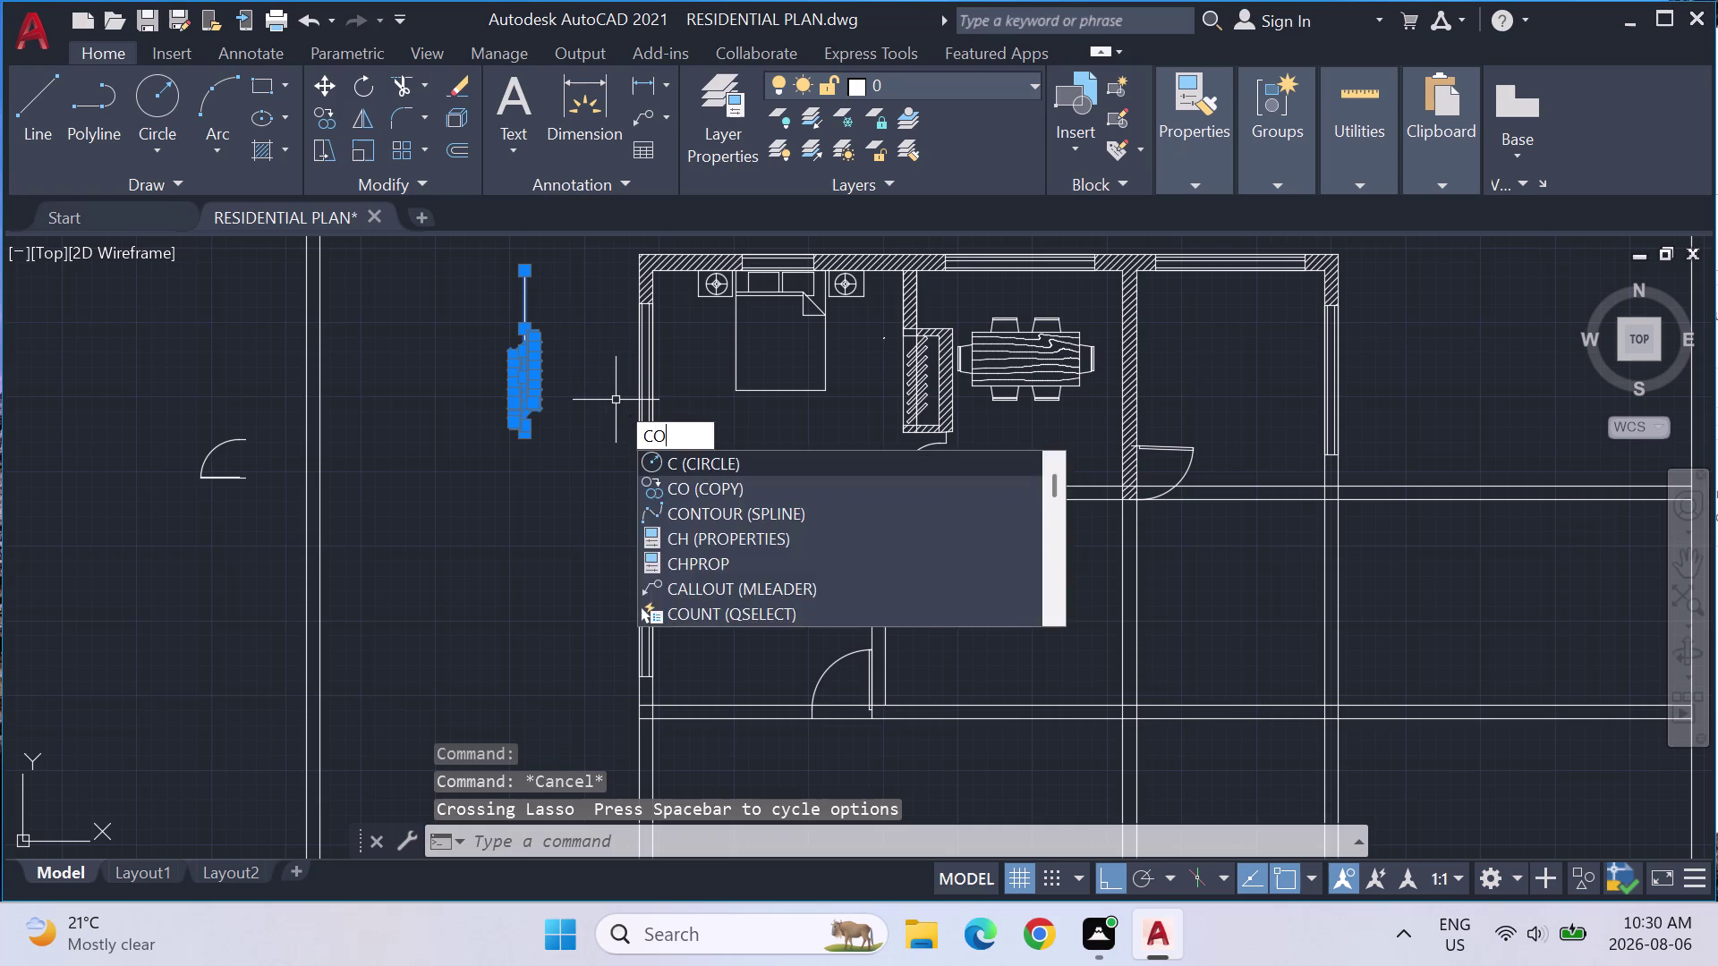
key(Return)
key(Escape)
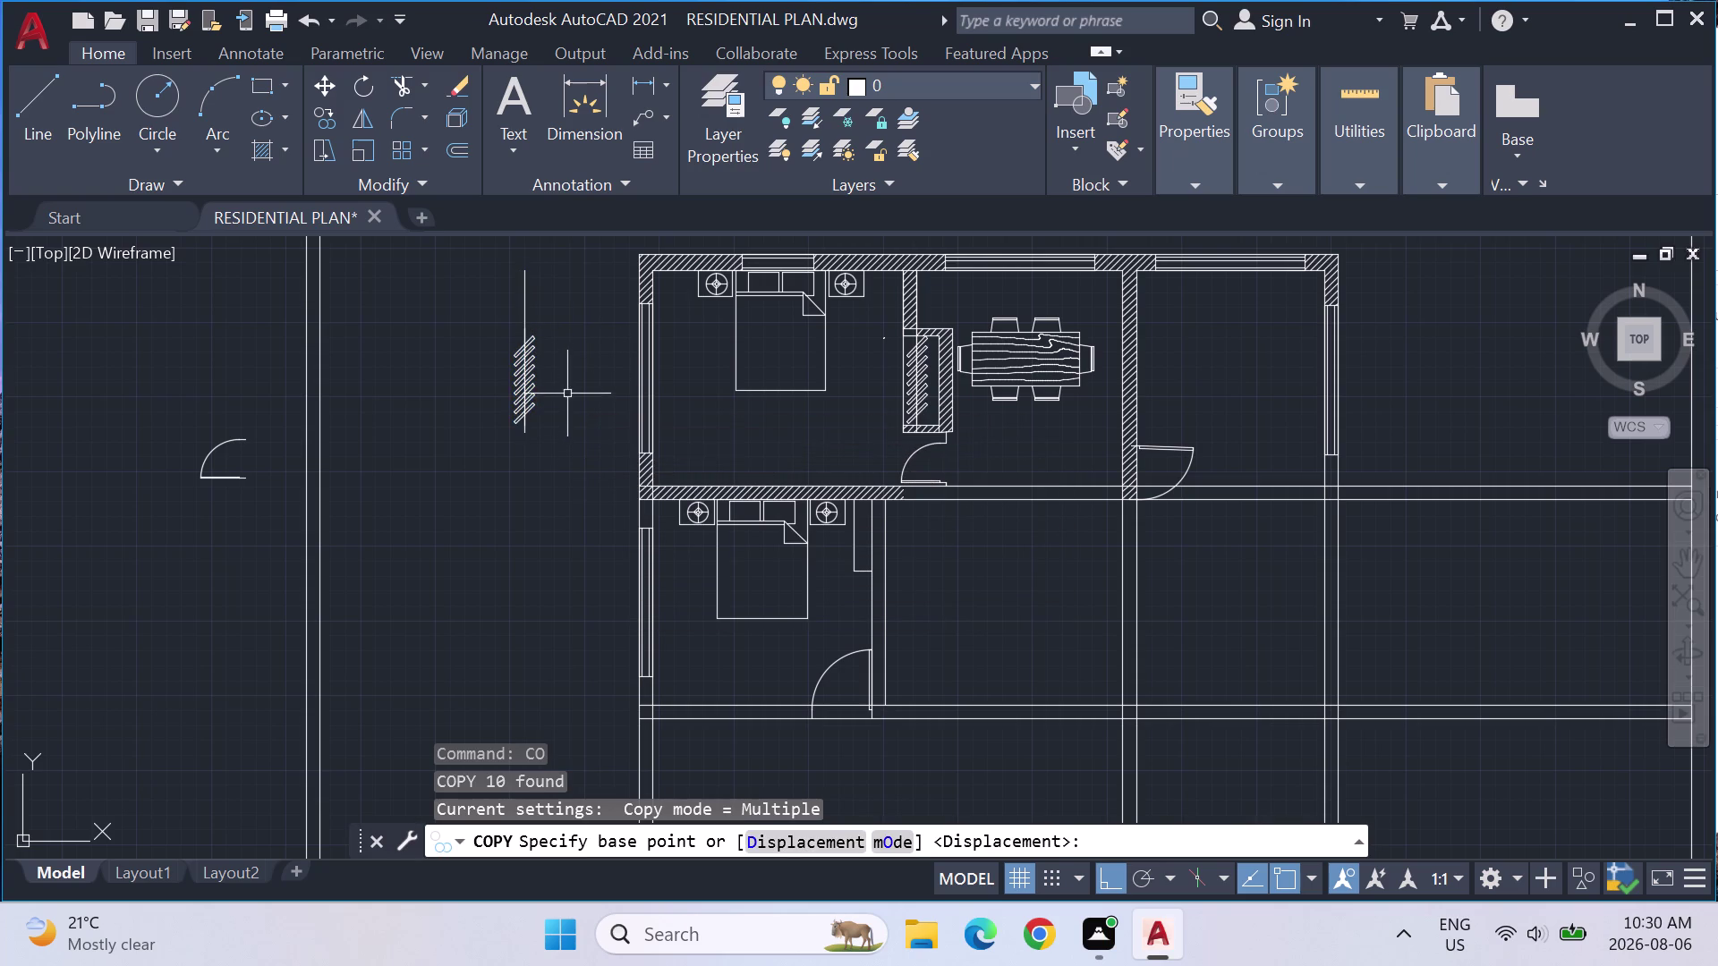
key(Escape)
drag(556, 434, 541, 299)
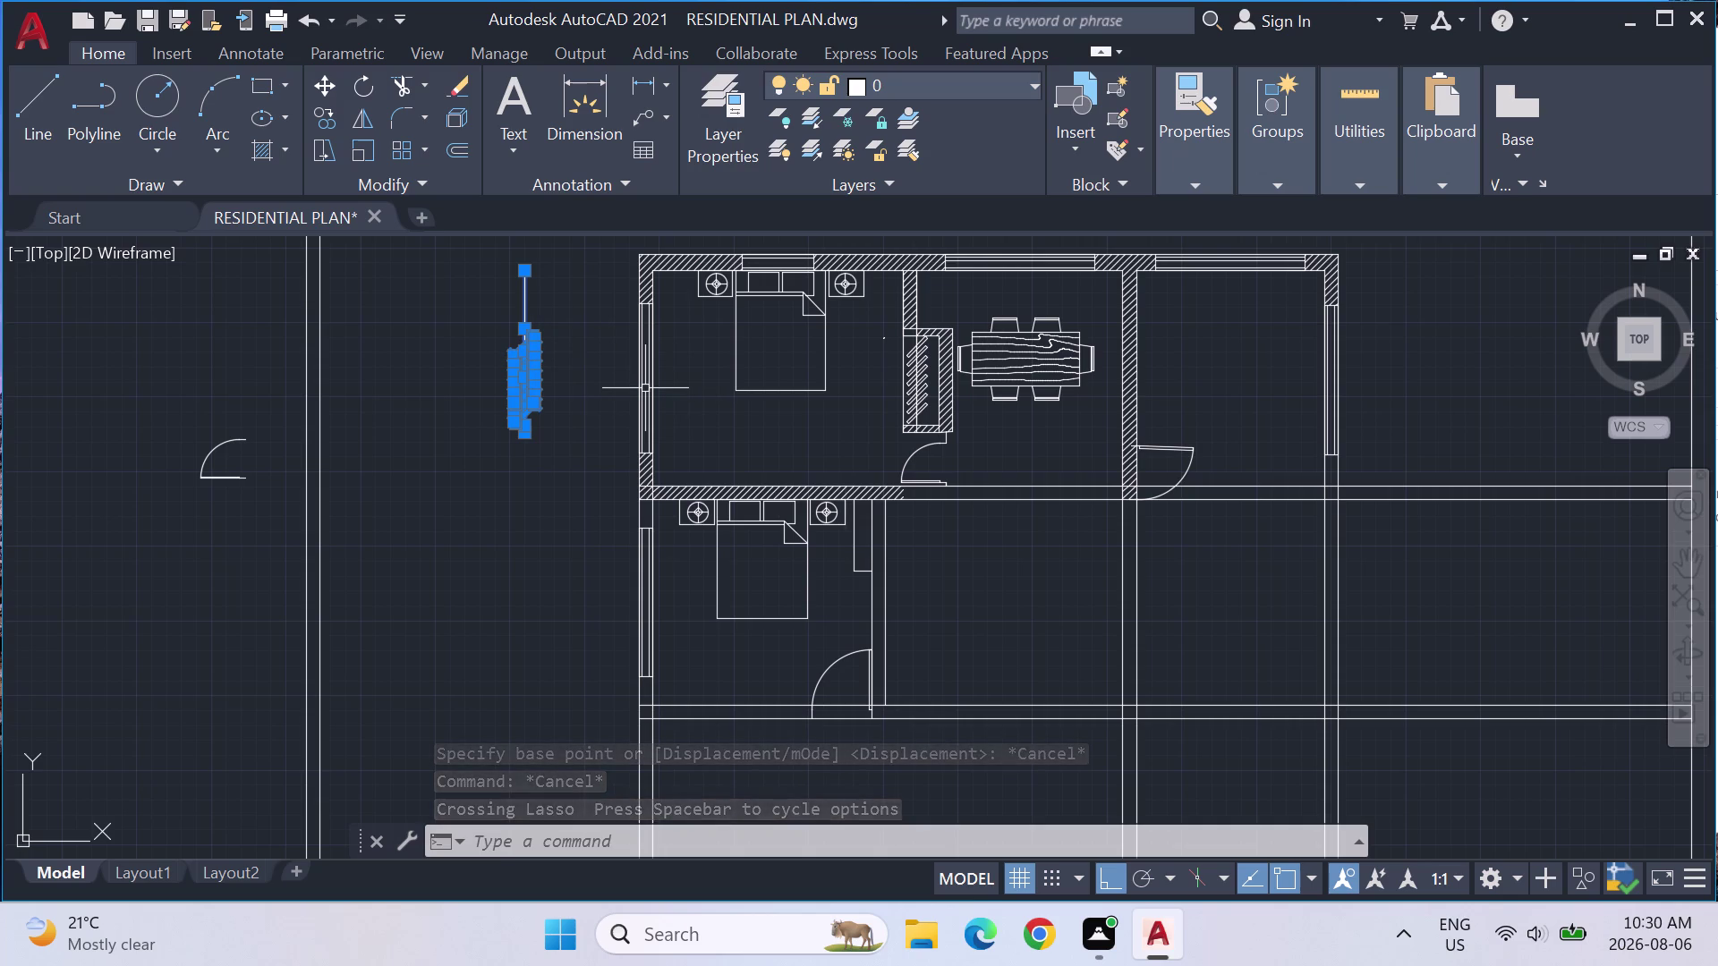
Scale the hatched frame symbol down by Reference, using its line's two ends as the reference.
text(SC)
key(Return)
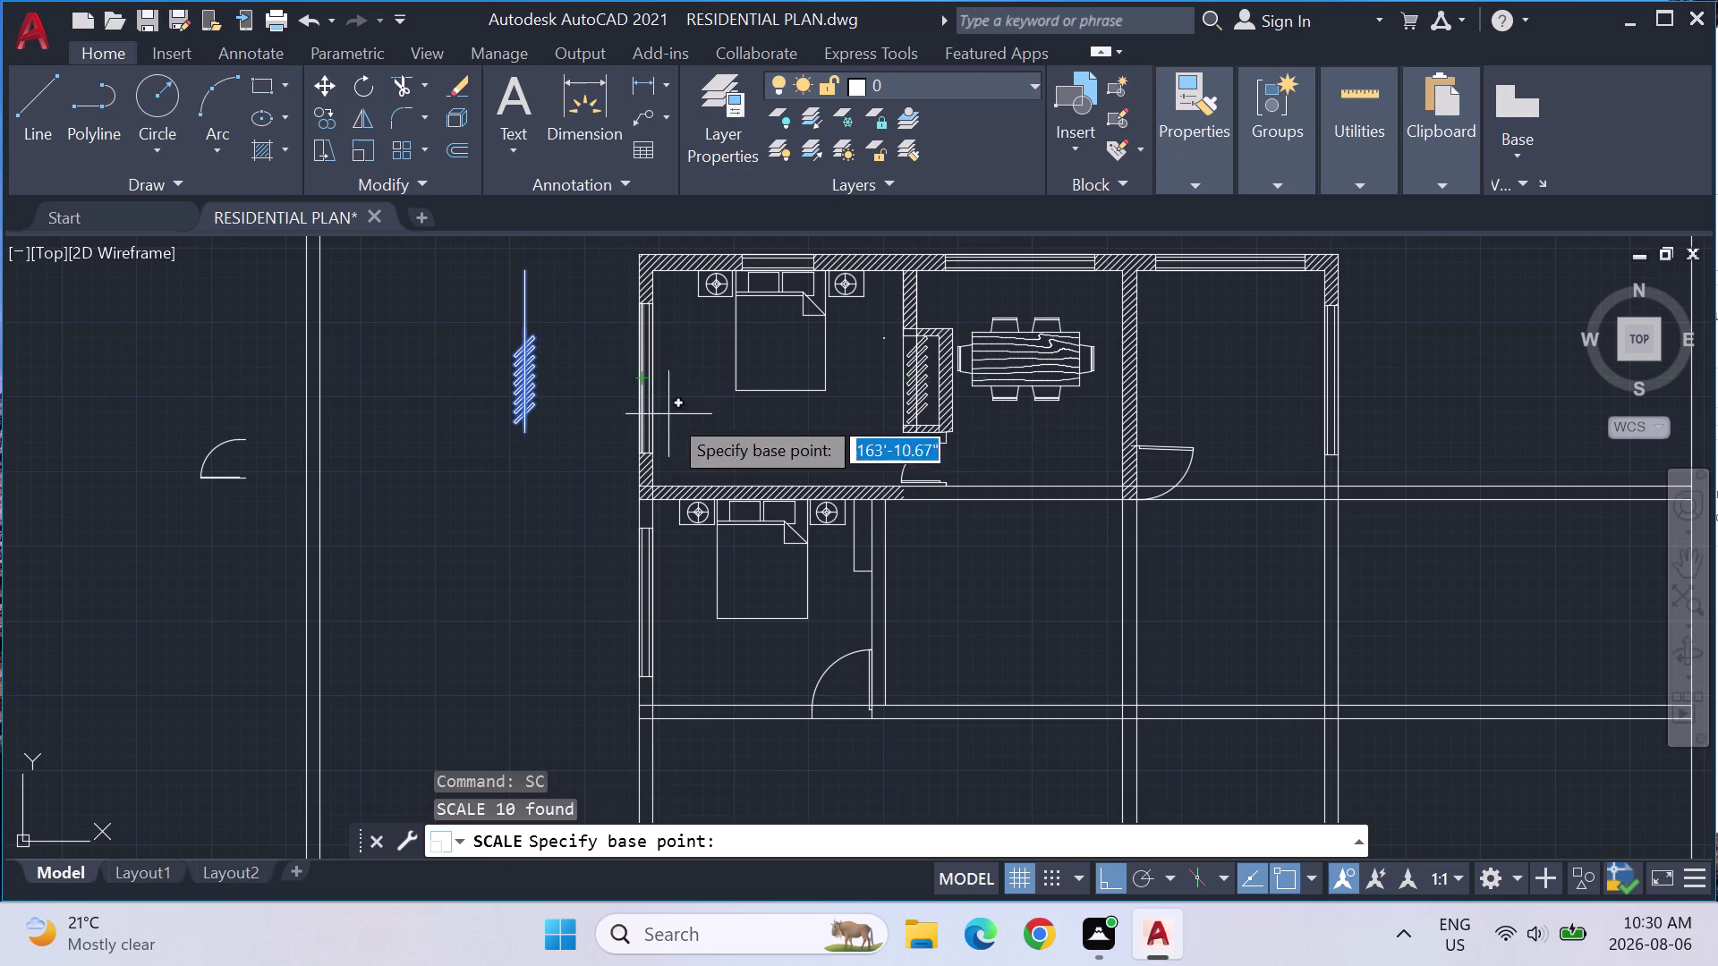
click(527, 439)
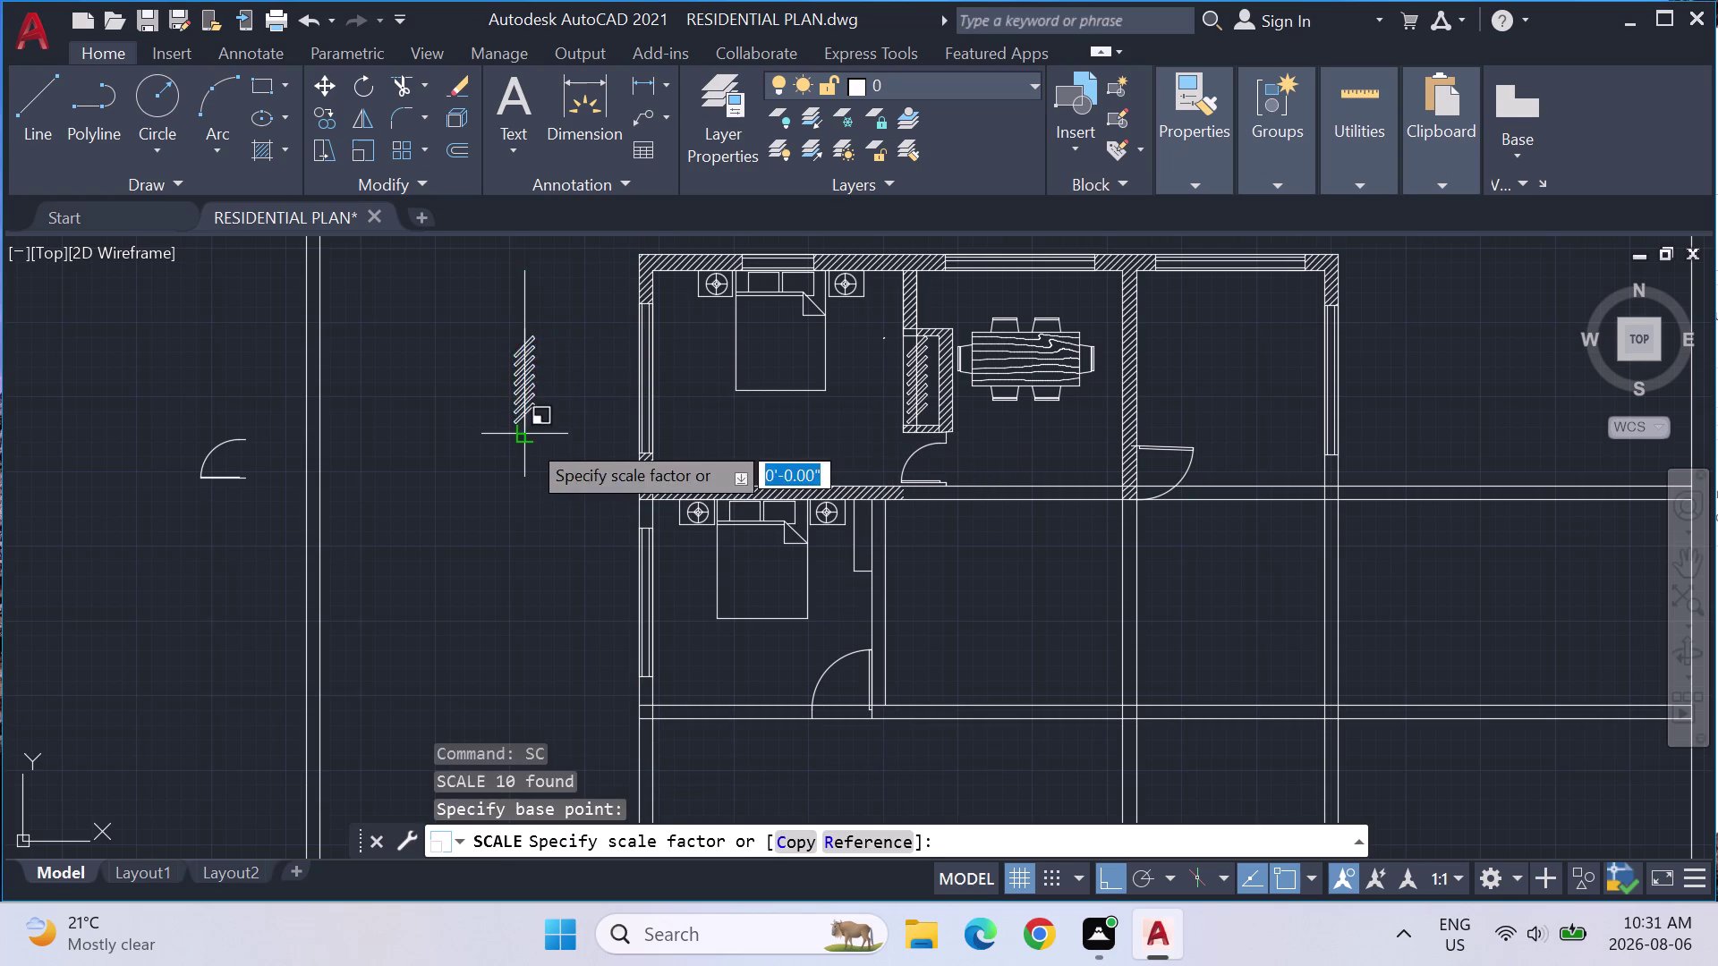
click(862, 851)
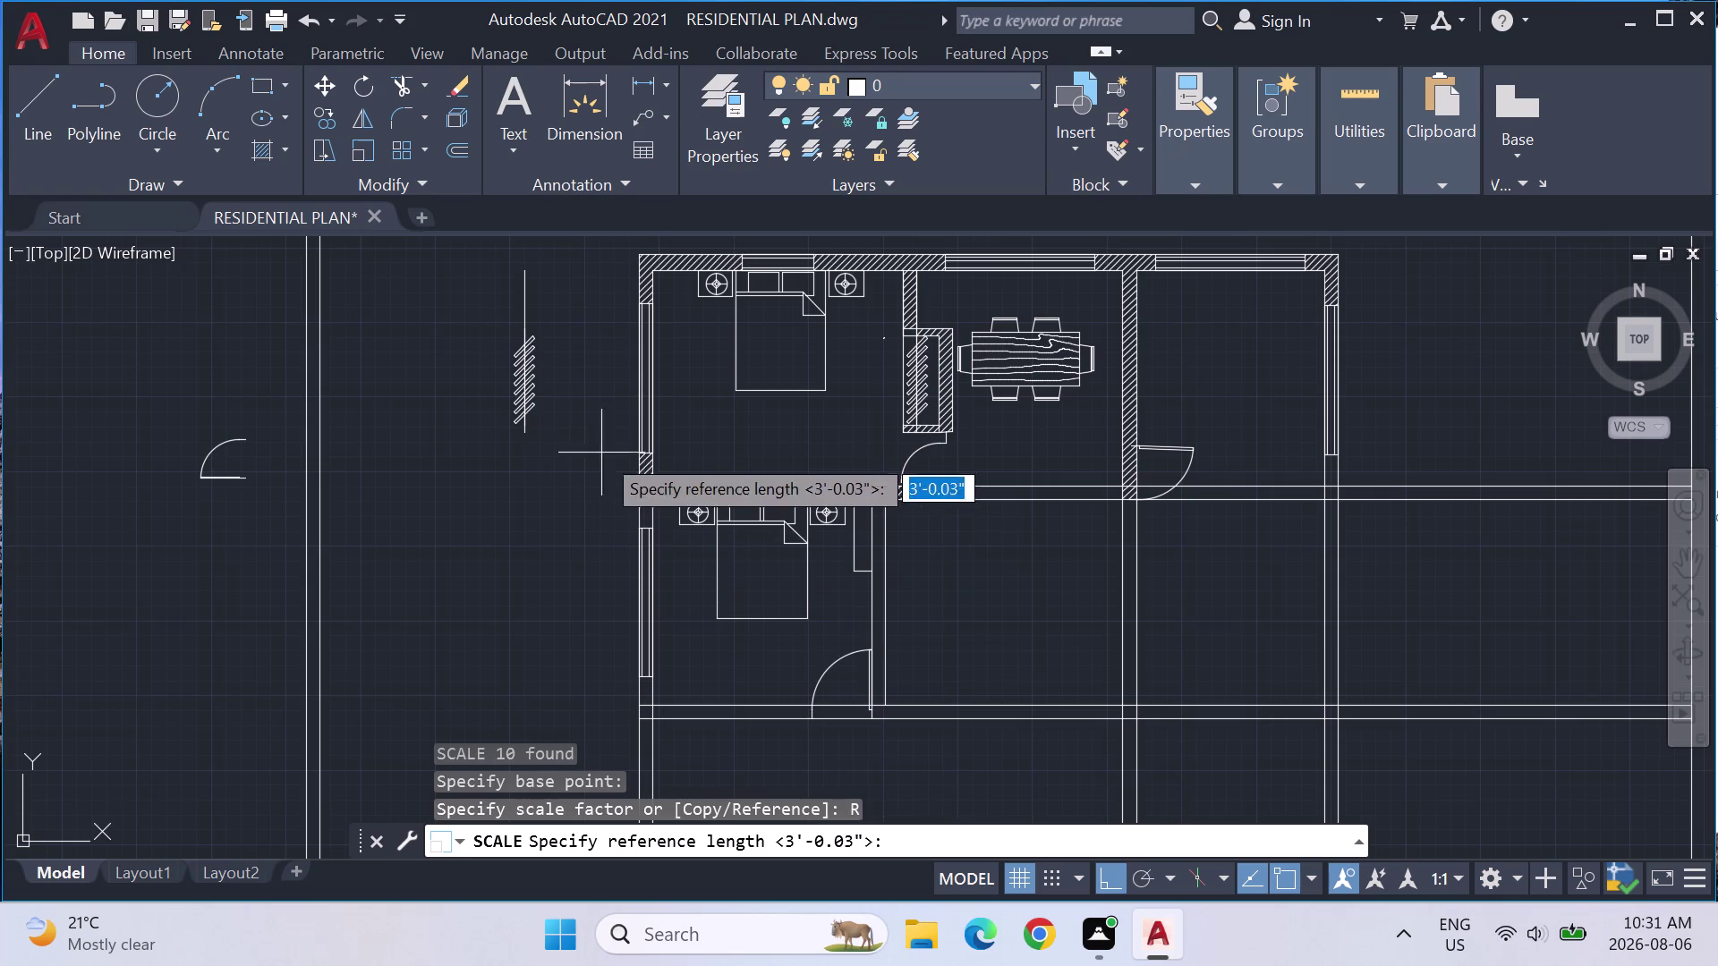
click(531, 429)
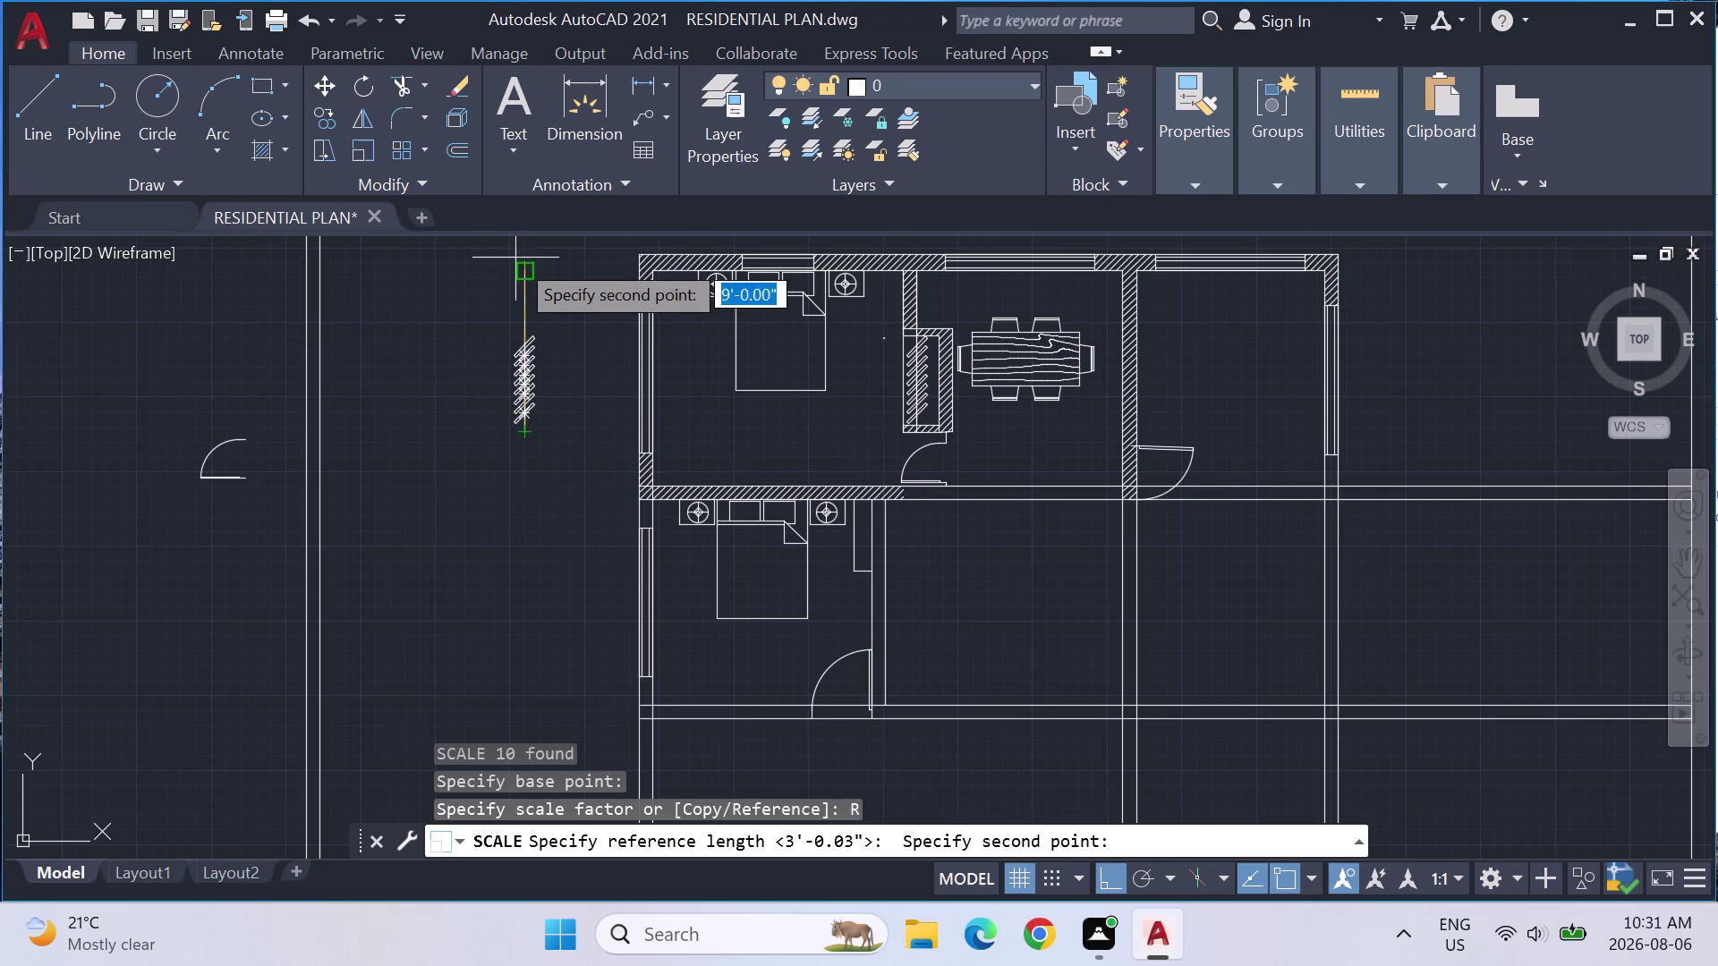
click(521, 267)
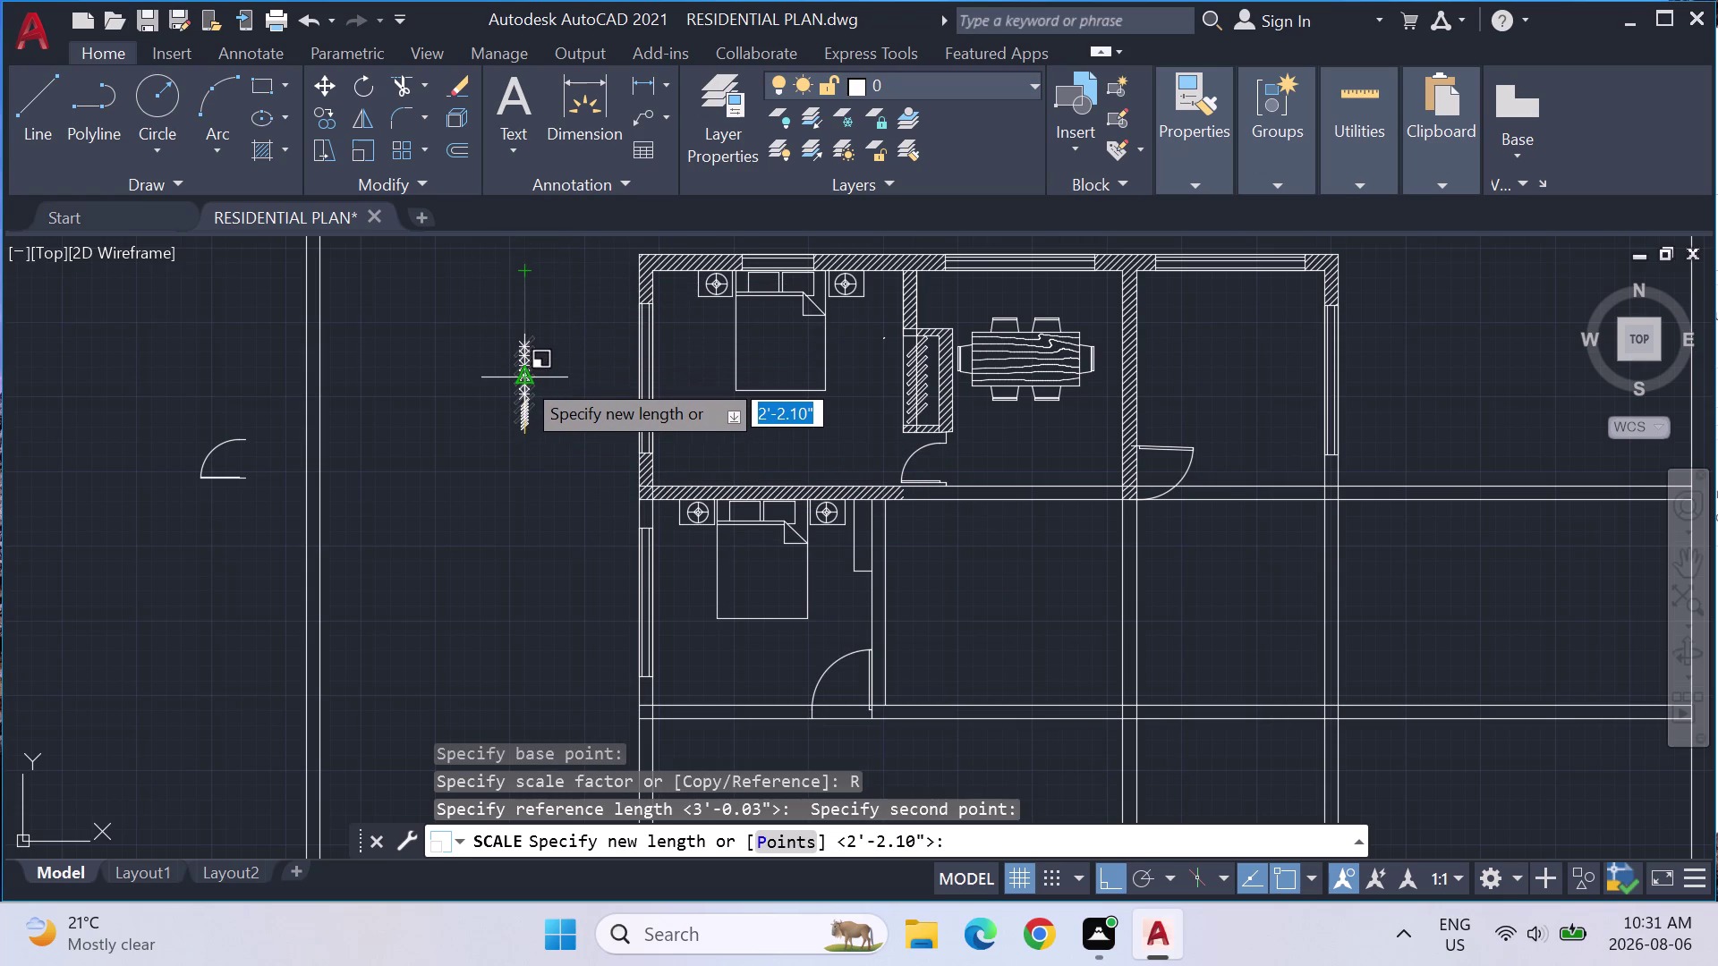
click(526, 378)
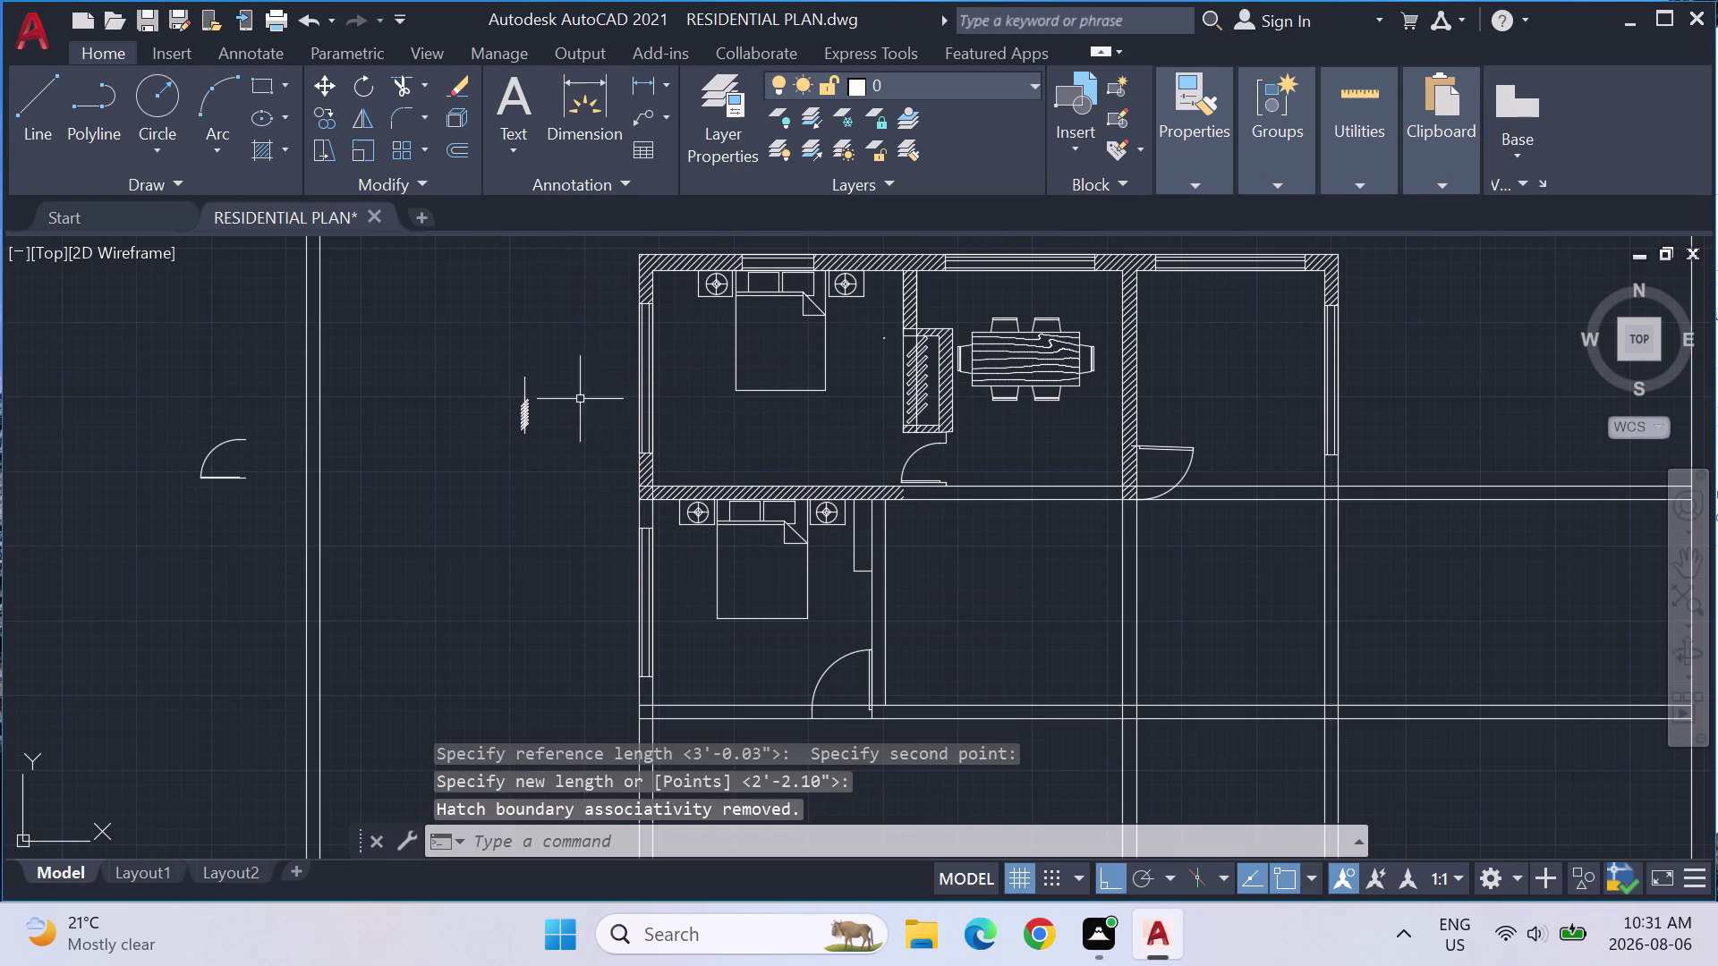
scroll(up, 3)
key(Escape)
key(Escape)
key(Escape)
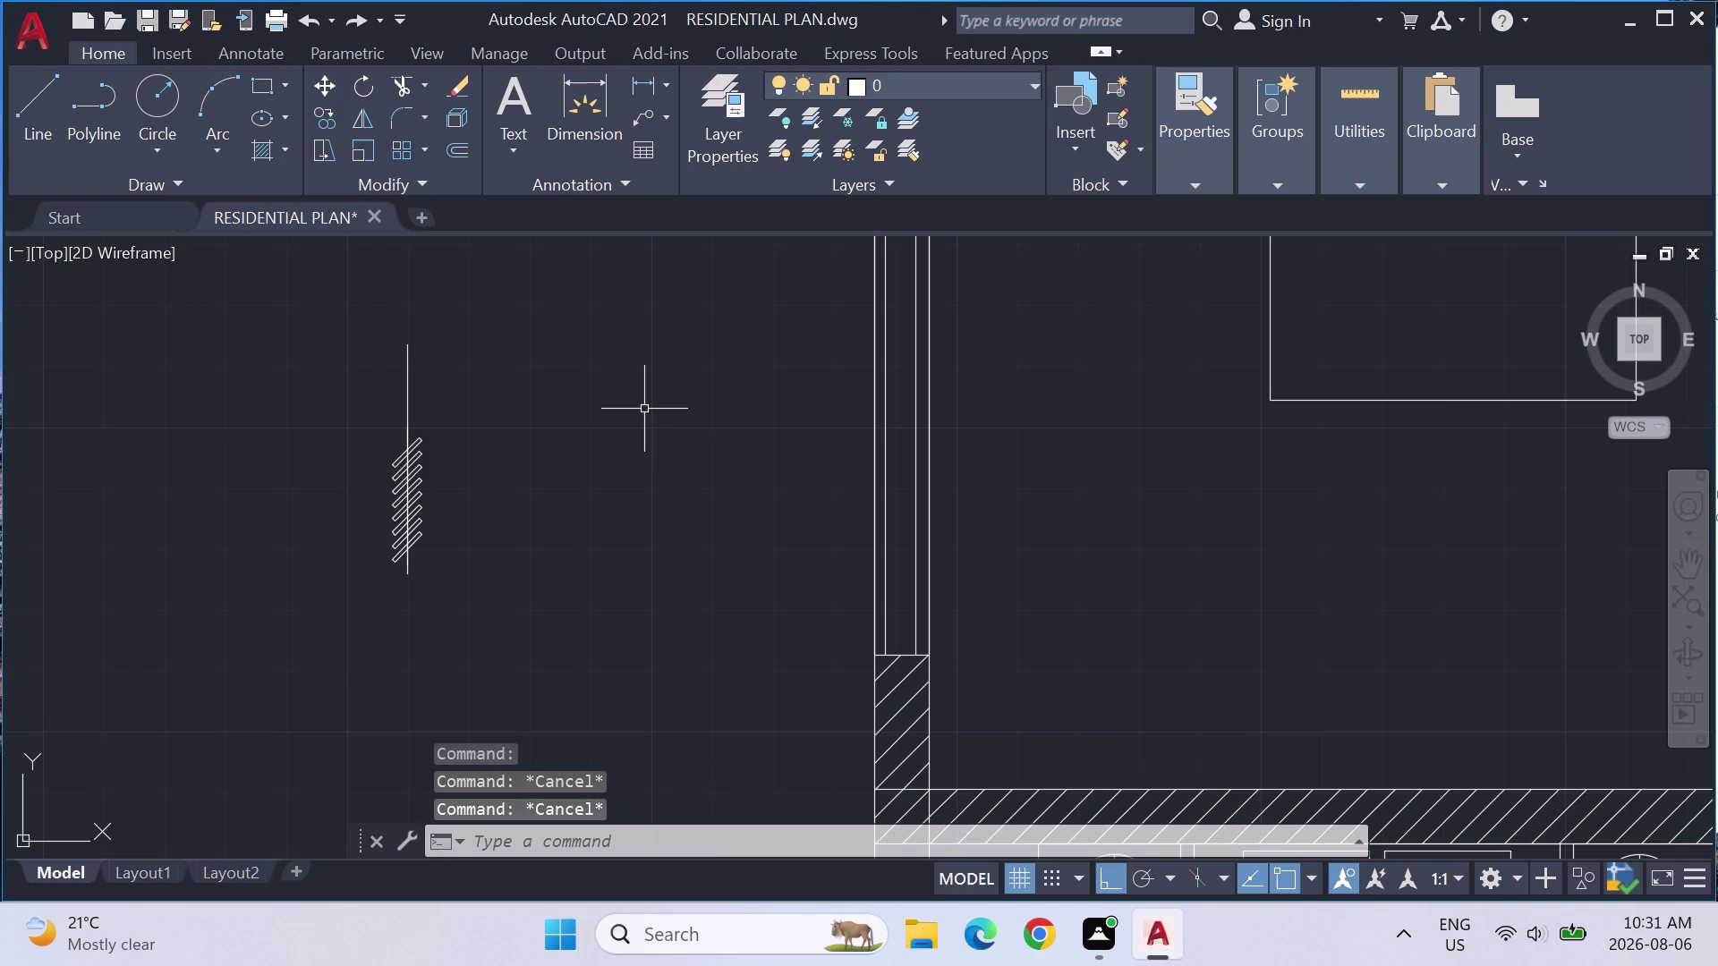
Trim the bare upper portion of the symbol's vertical line.
text(TRIM)
key(Return)
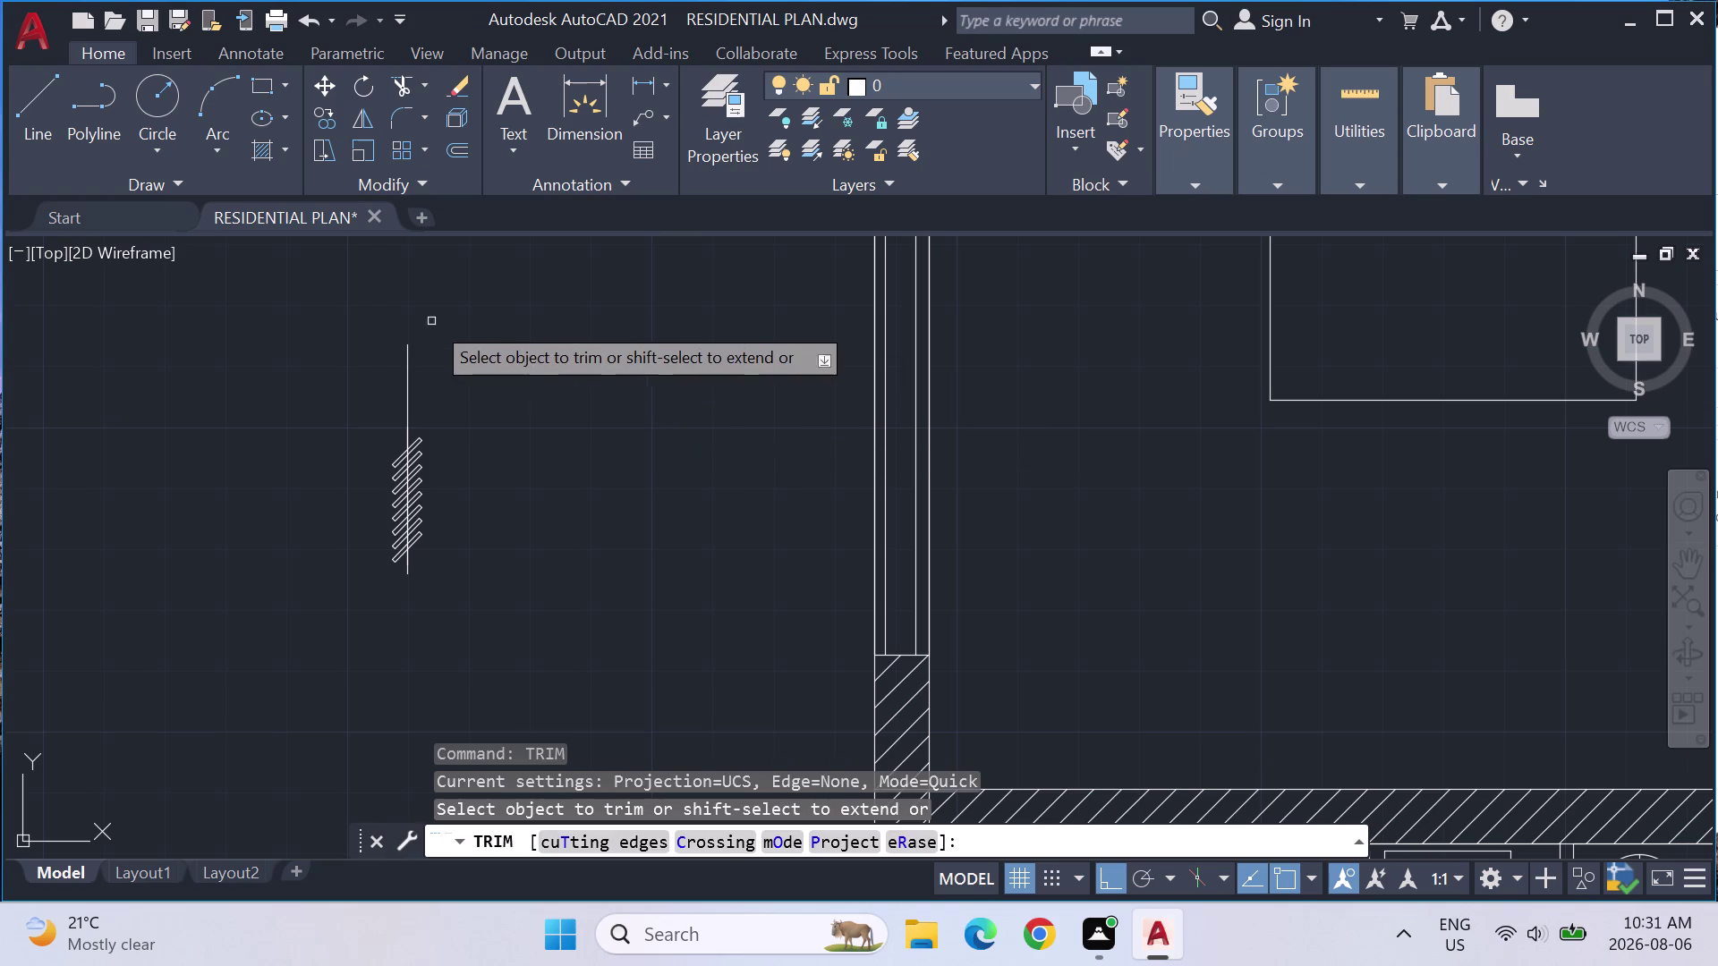
click(410, 369)
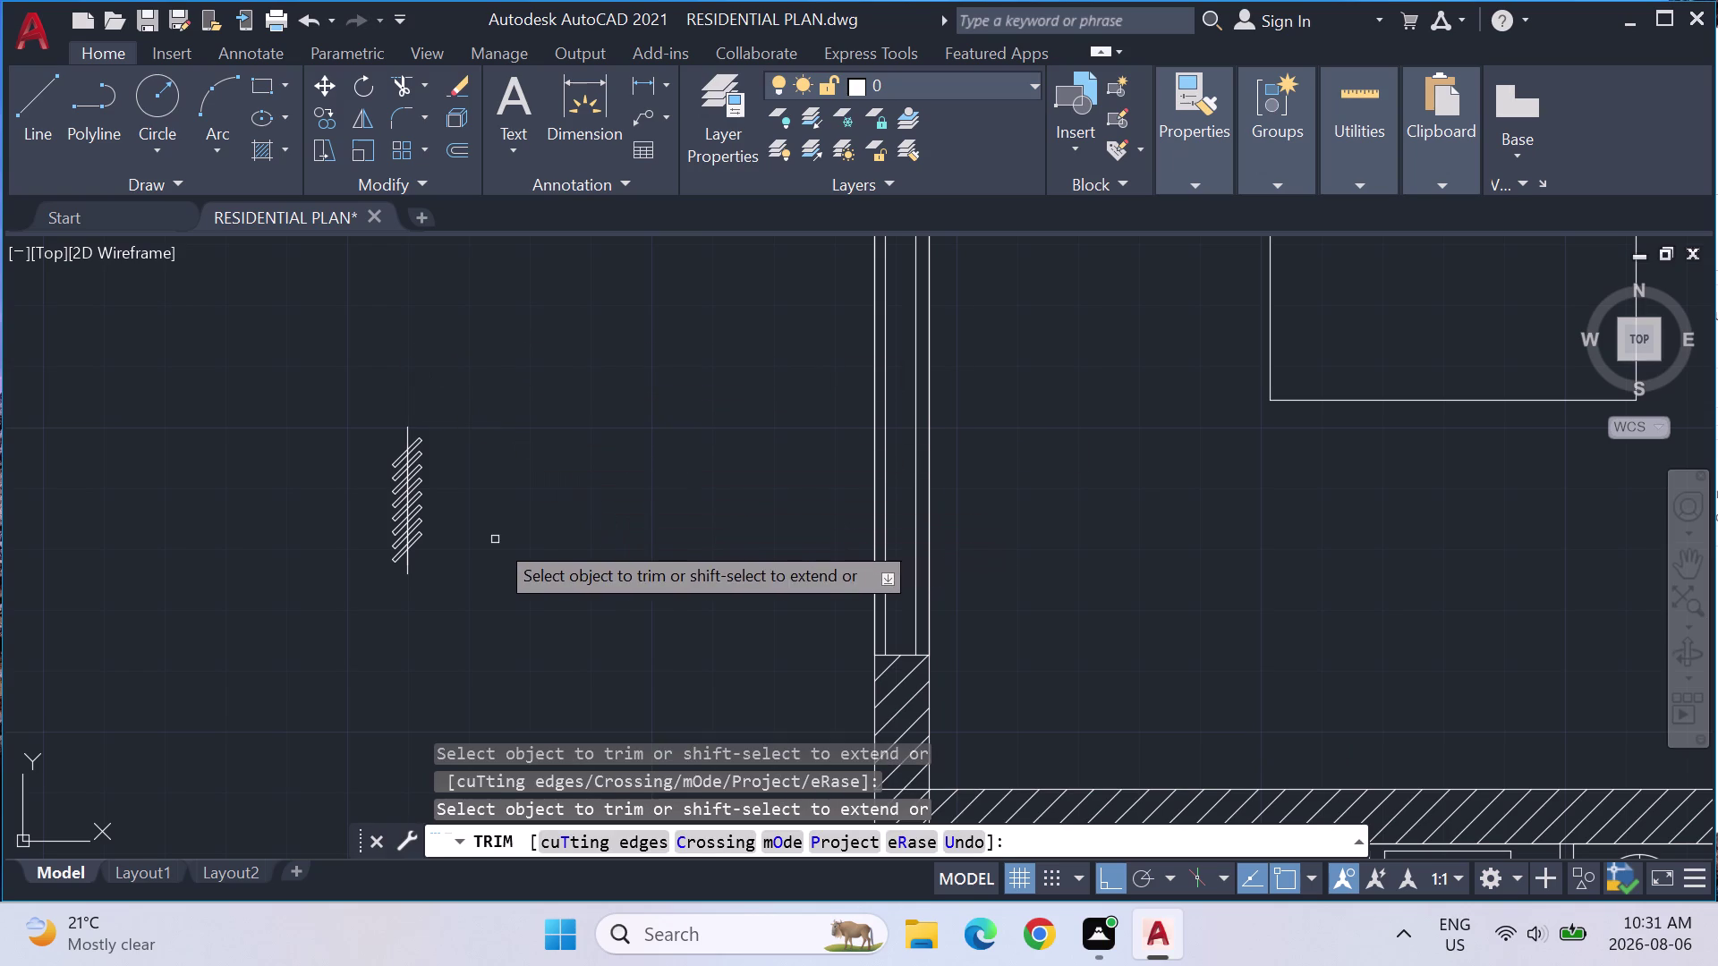
middle_drag(498, 541, 536, 408)
scroll(down, 3)
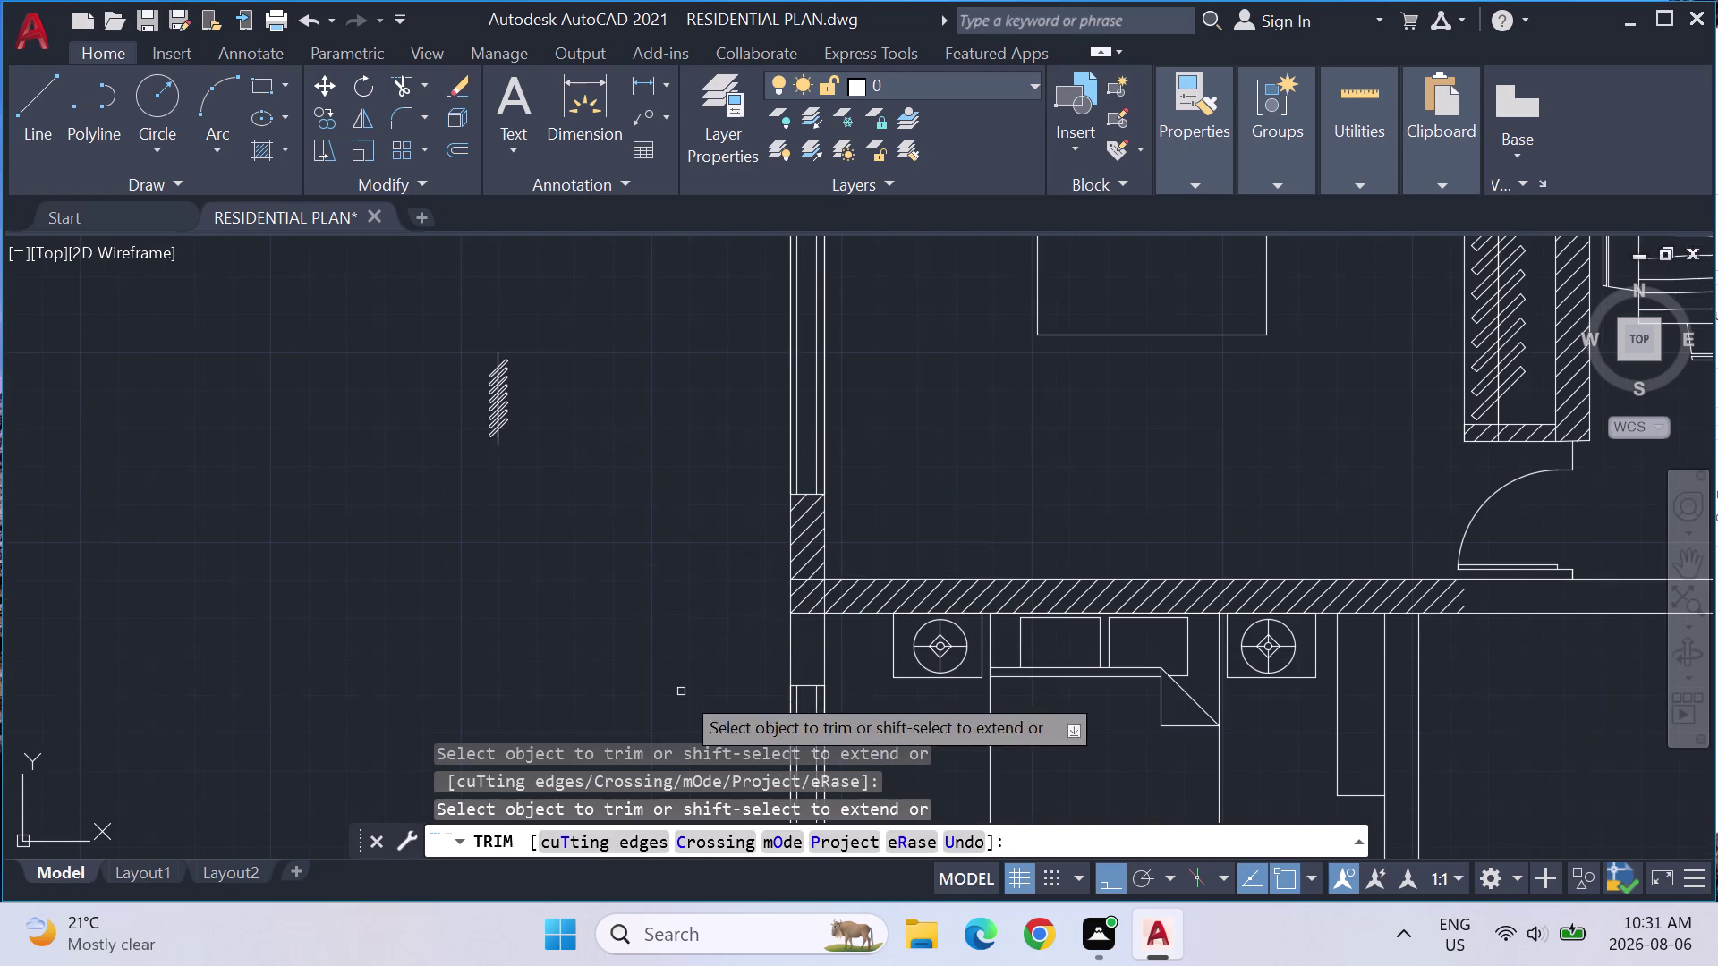
middle_drag(681, 692, 579, 496)
scroll(down, 3)
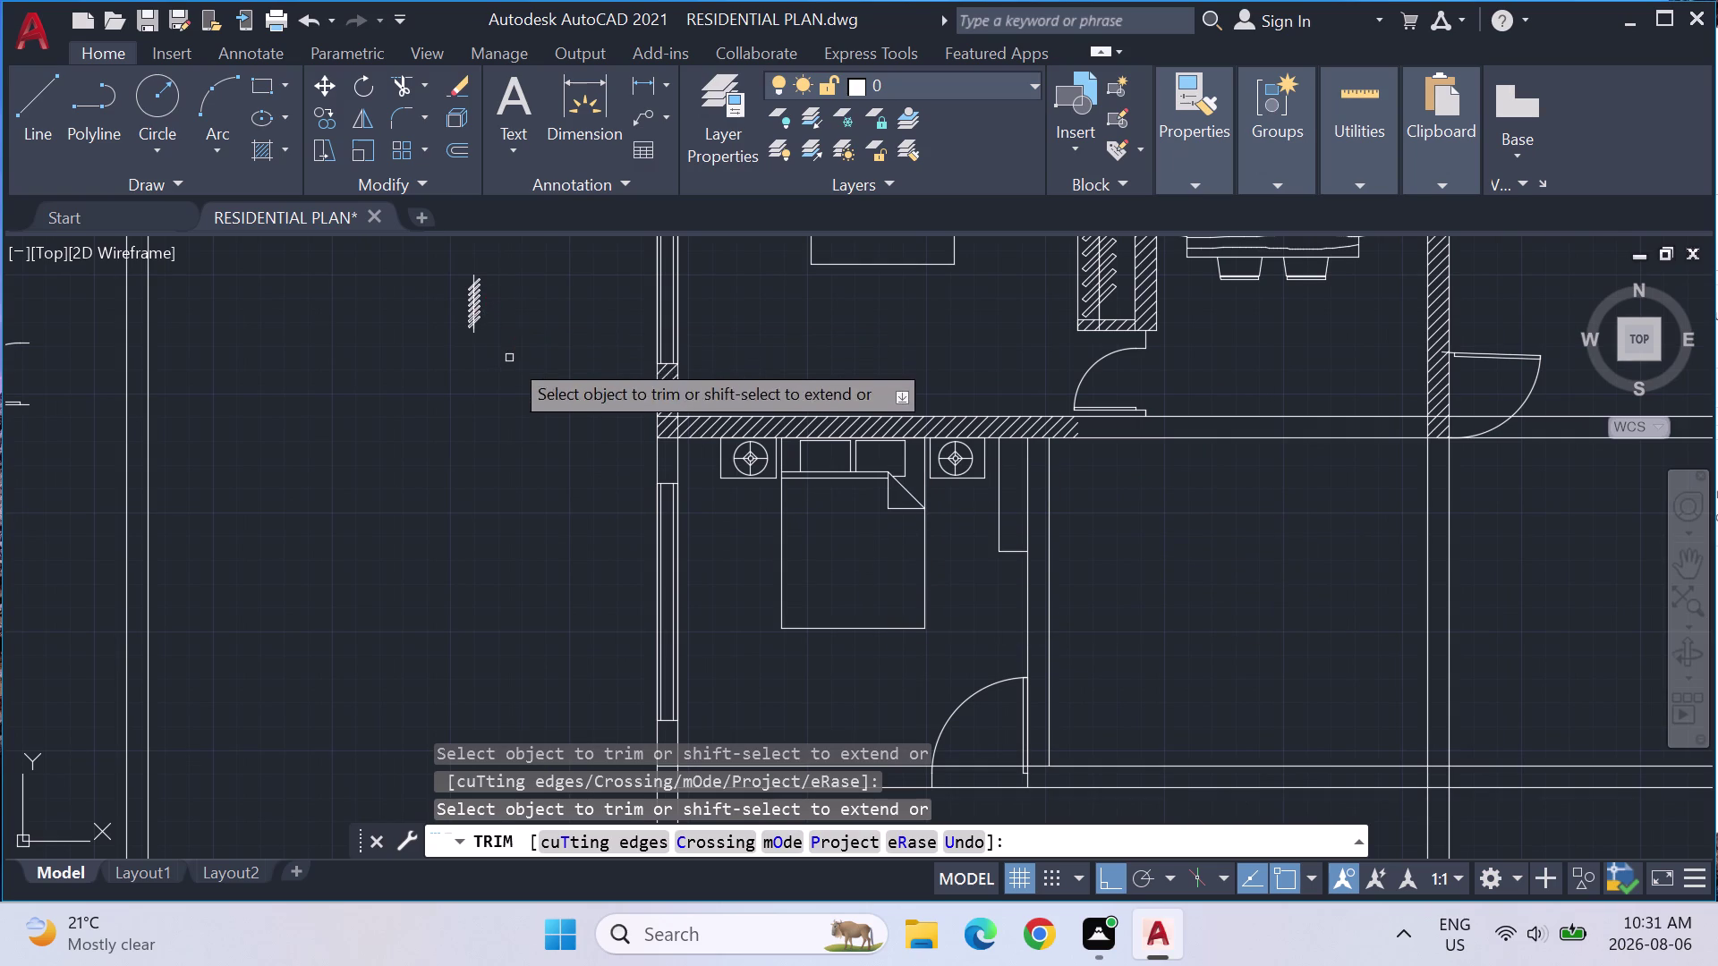
Cancel a fence trim, exit TRIM, and lasso-select the whole frame symbol.
drag(509, 366, 520, 270)
key(Escape)
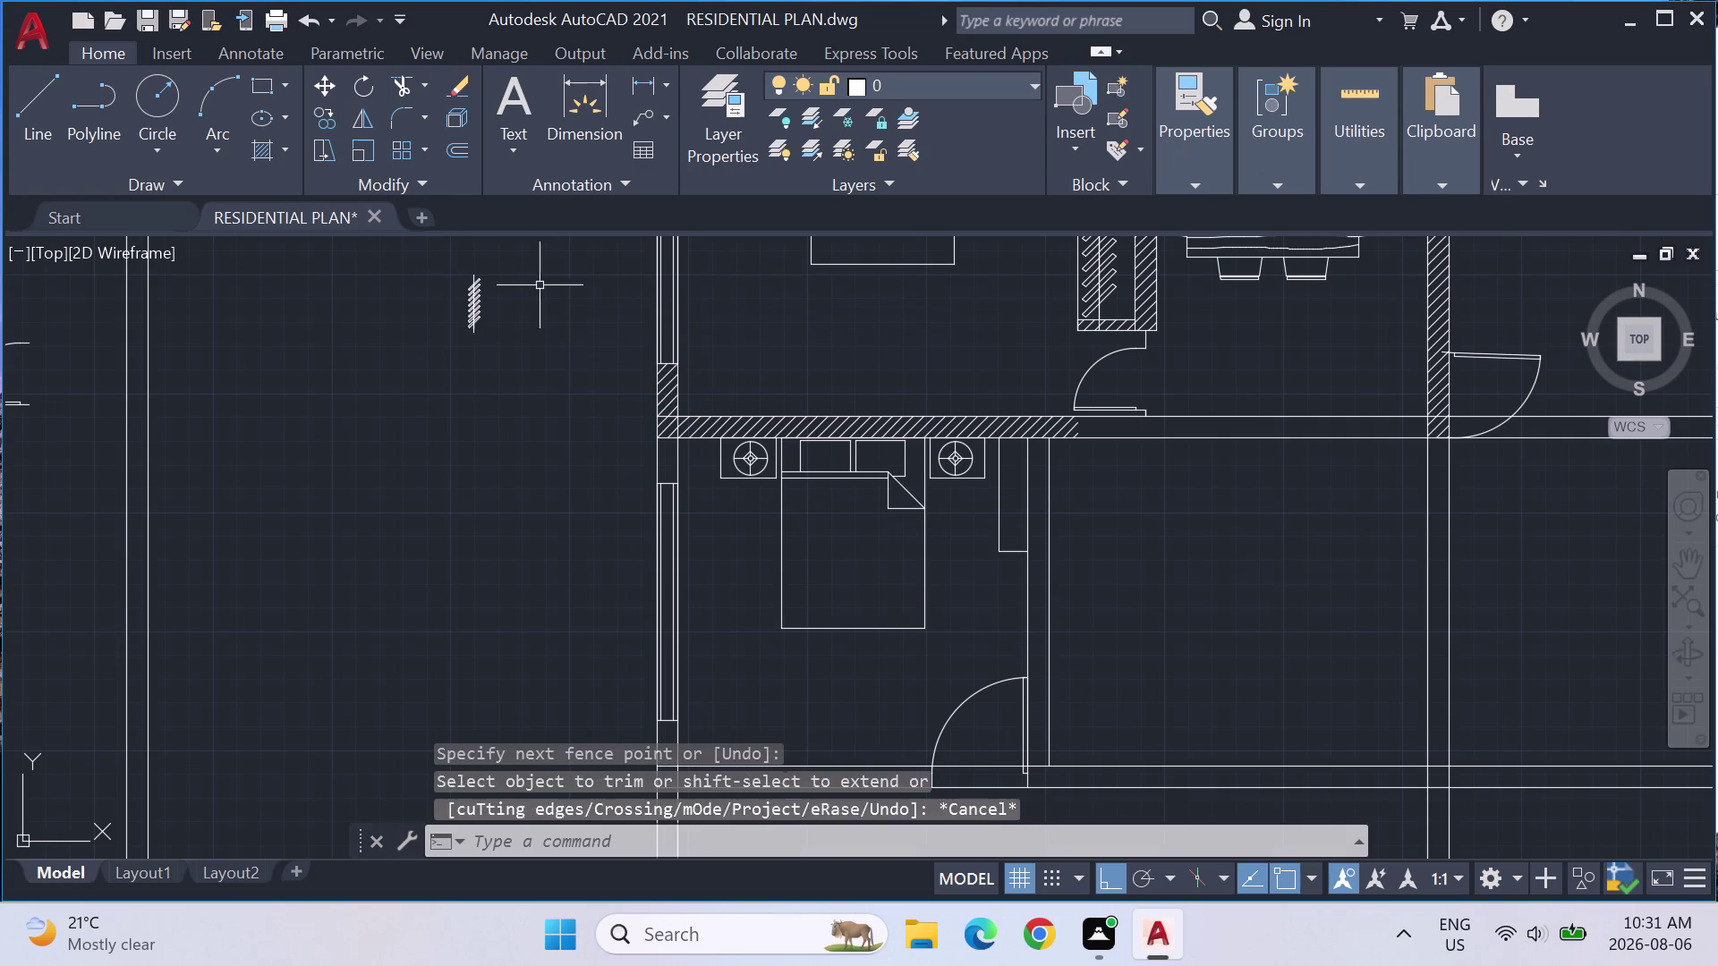
key(Escape)
key(Escape)
drag(536, 394, 512, 249)
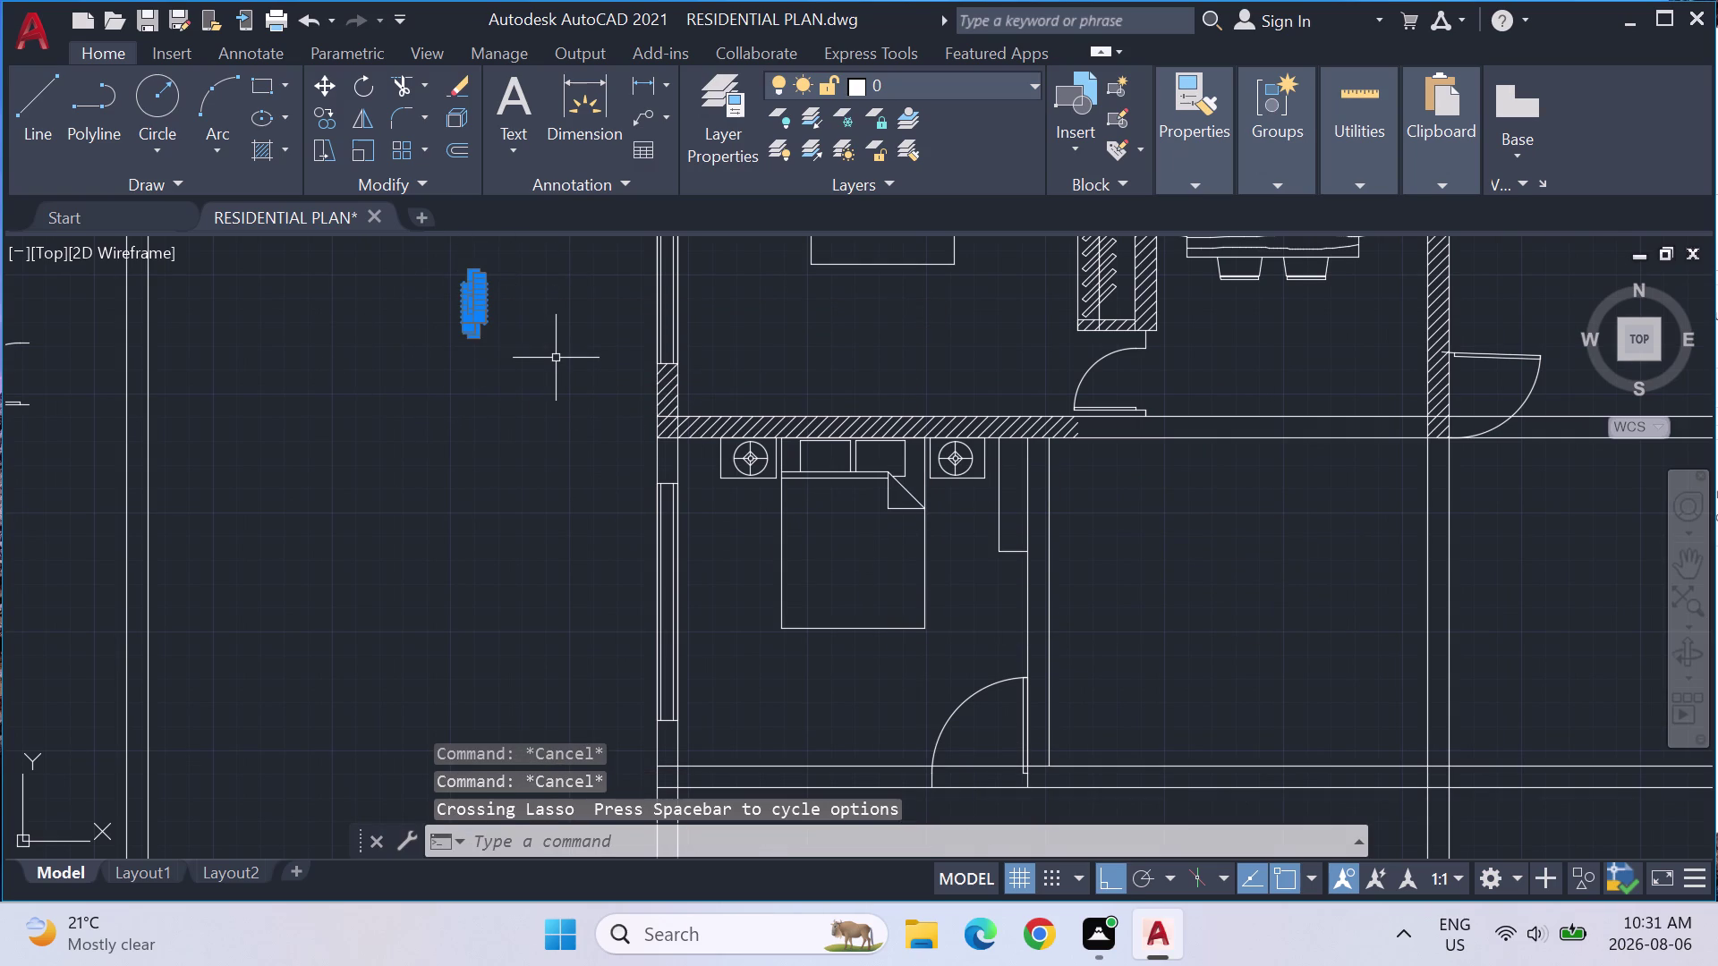
text(CO)
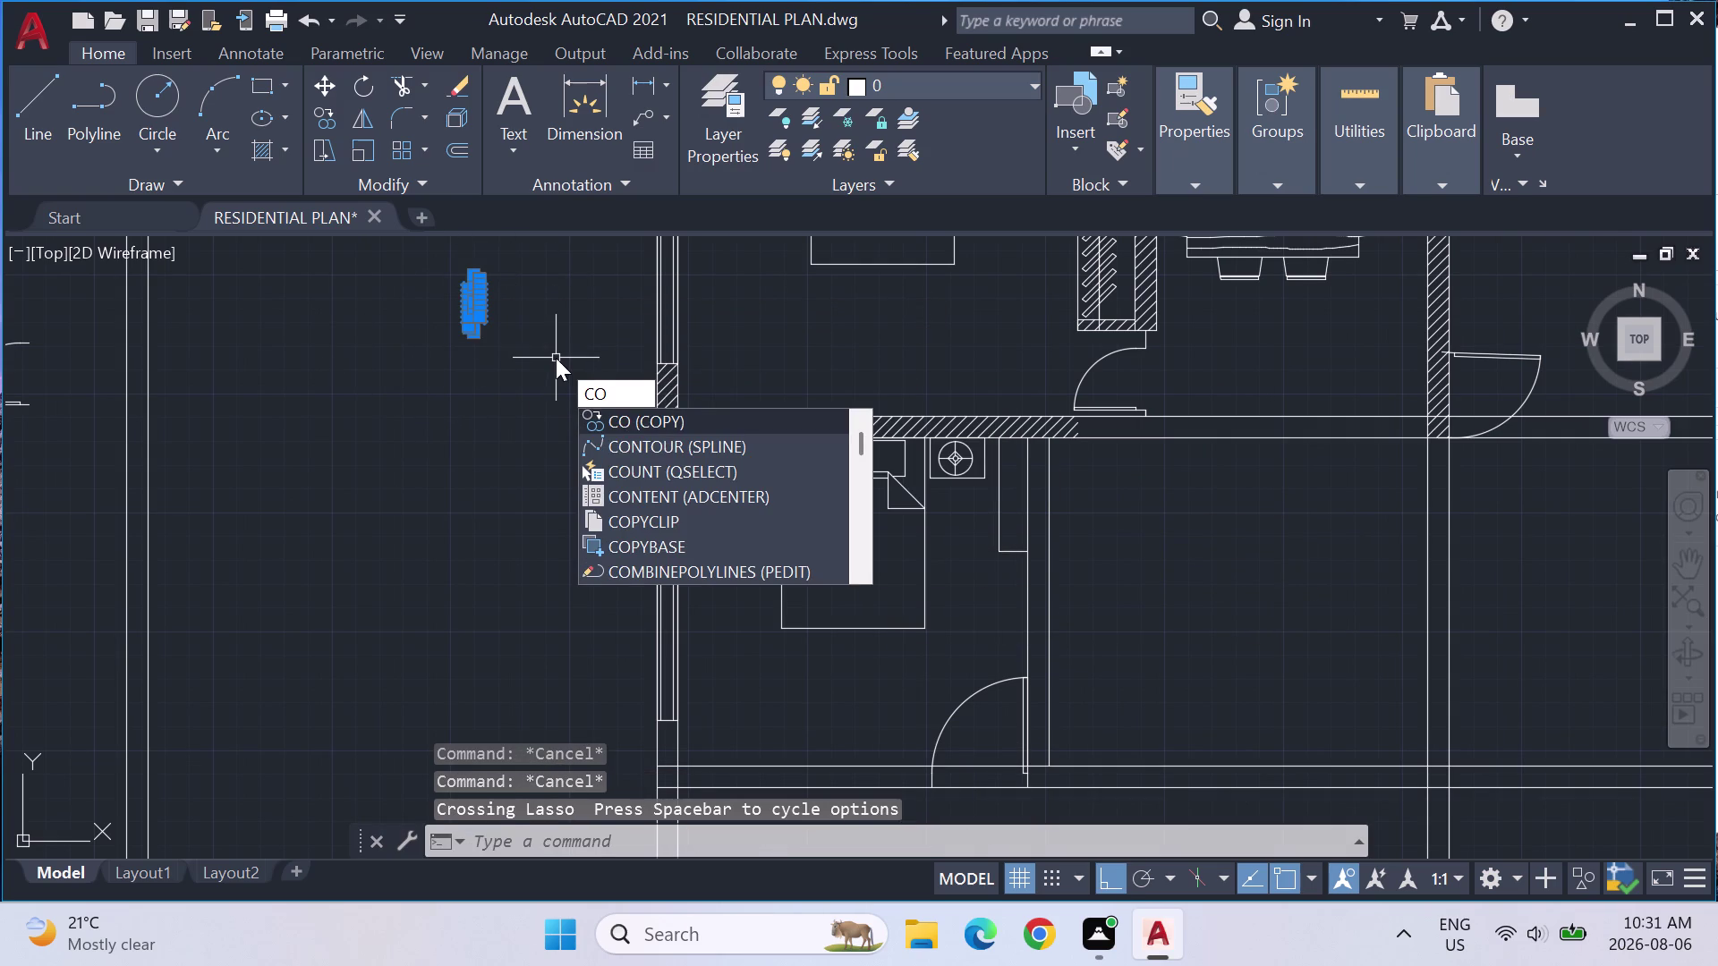
key(Return)
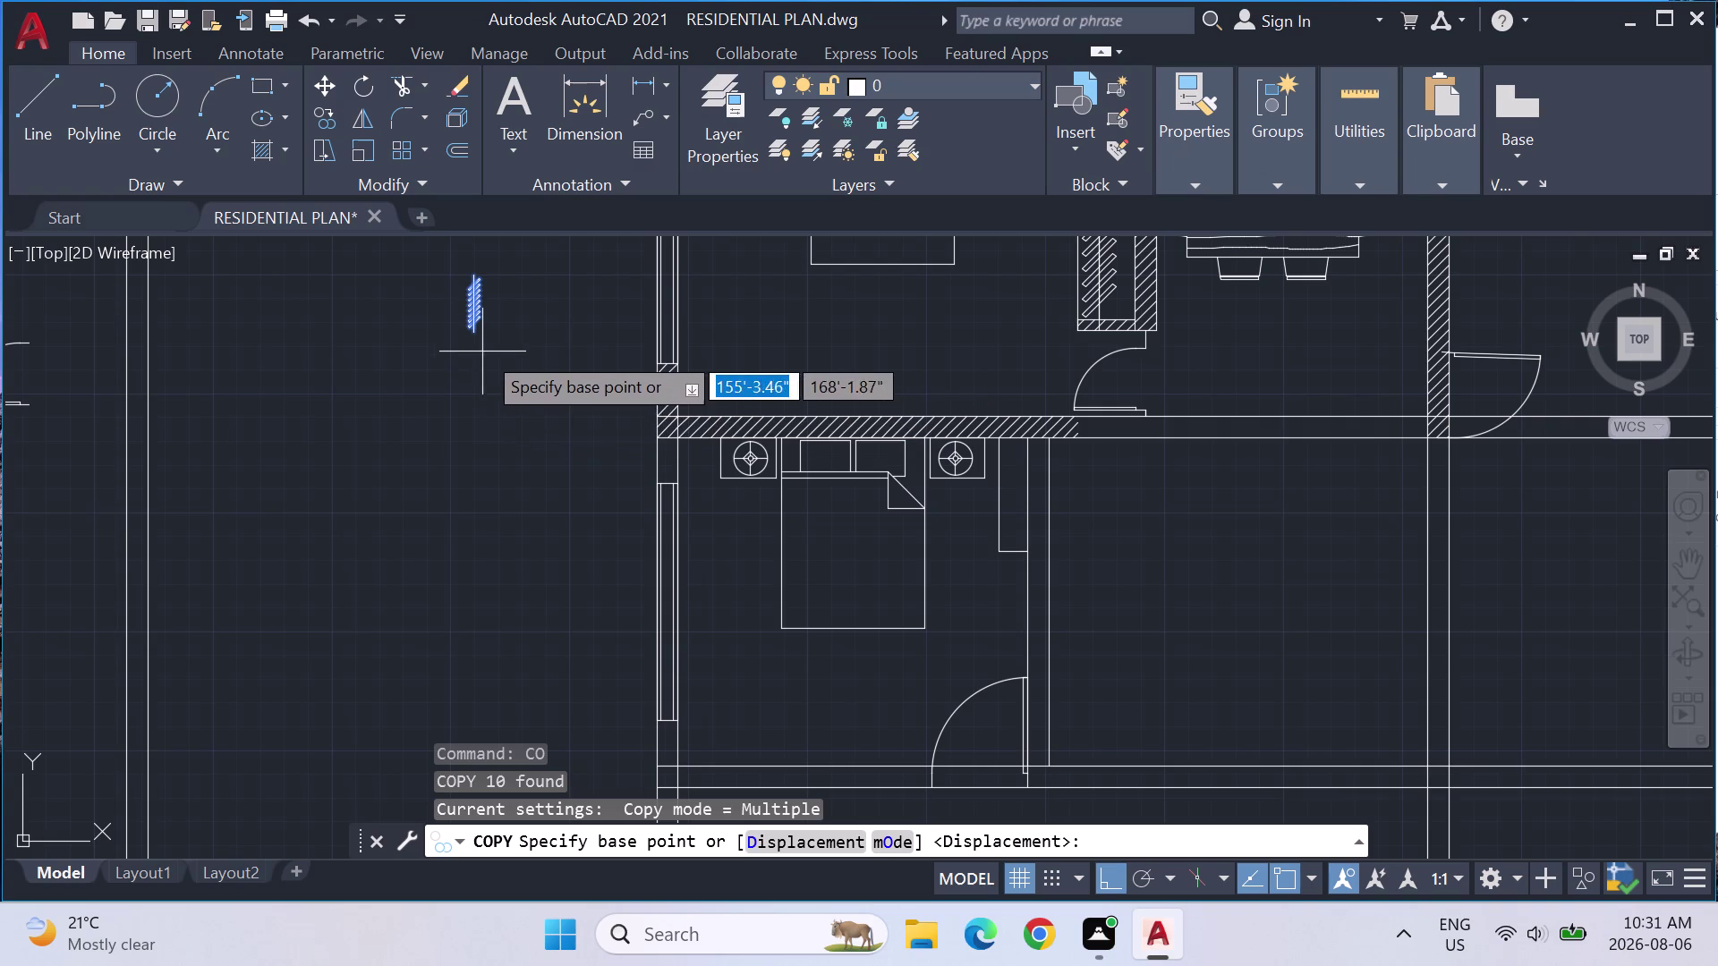
click(478, 326)
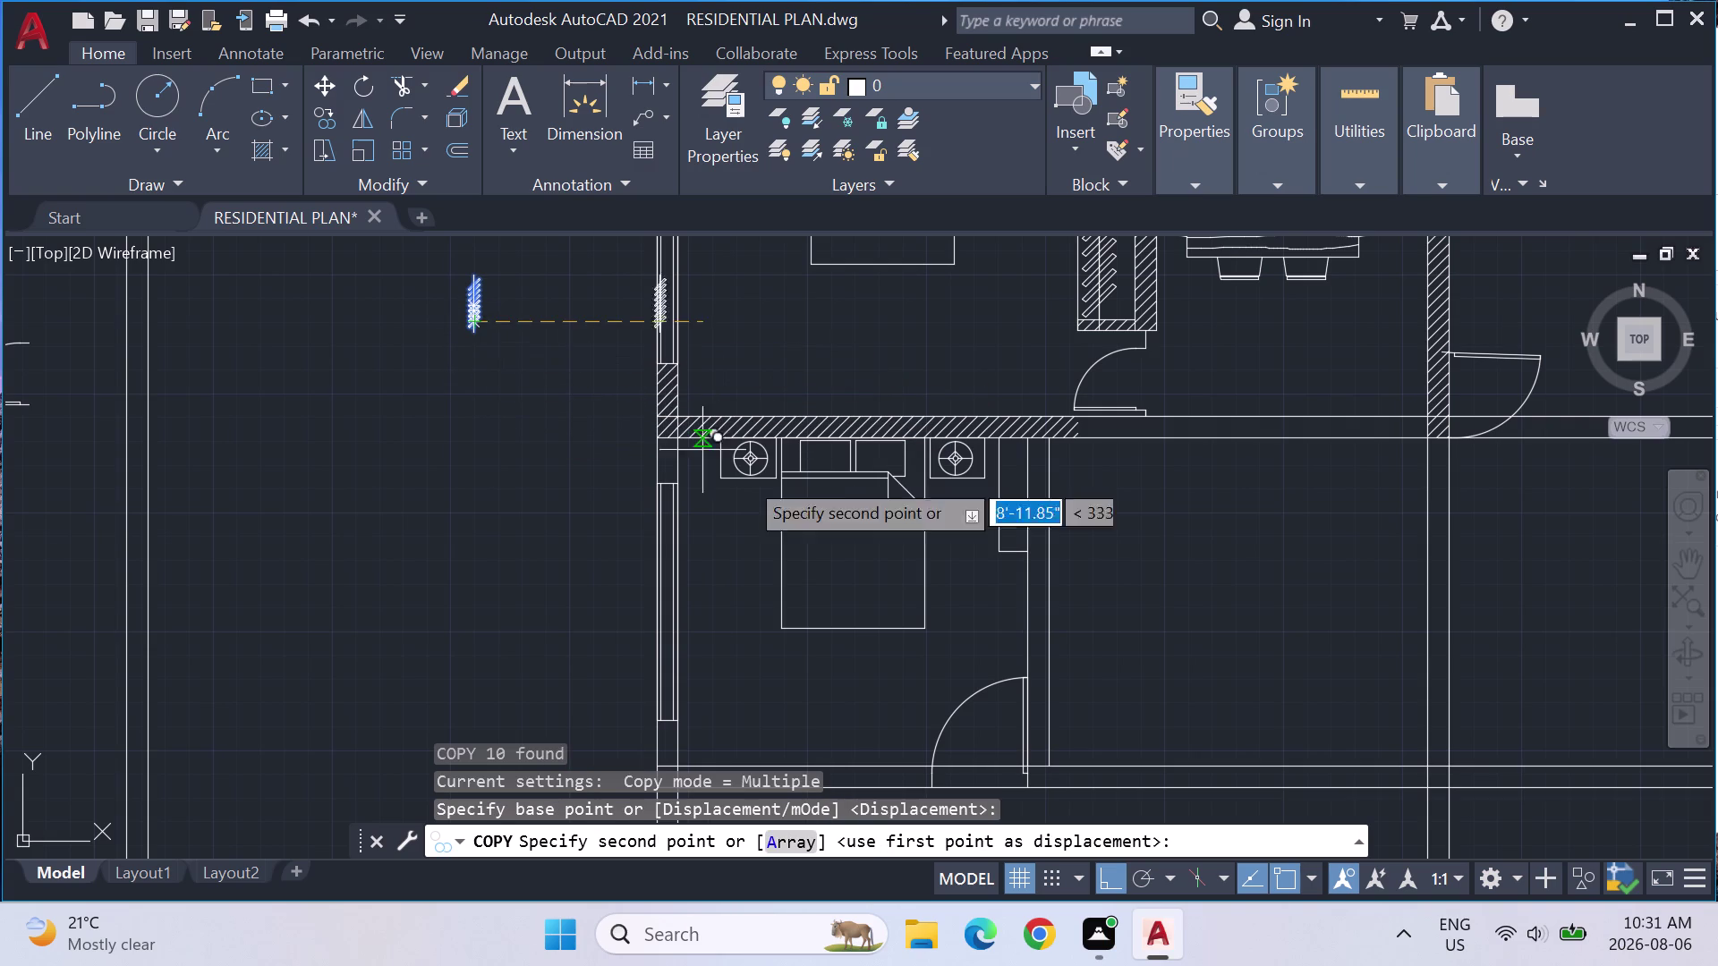
click(1107, 874)
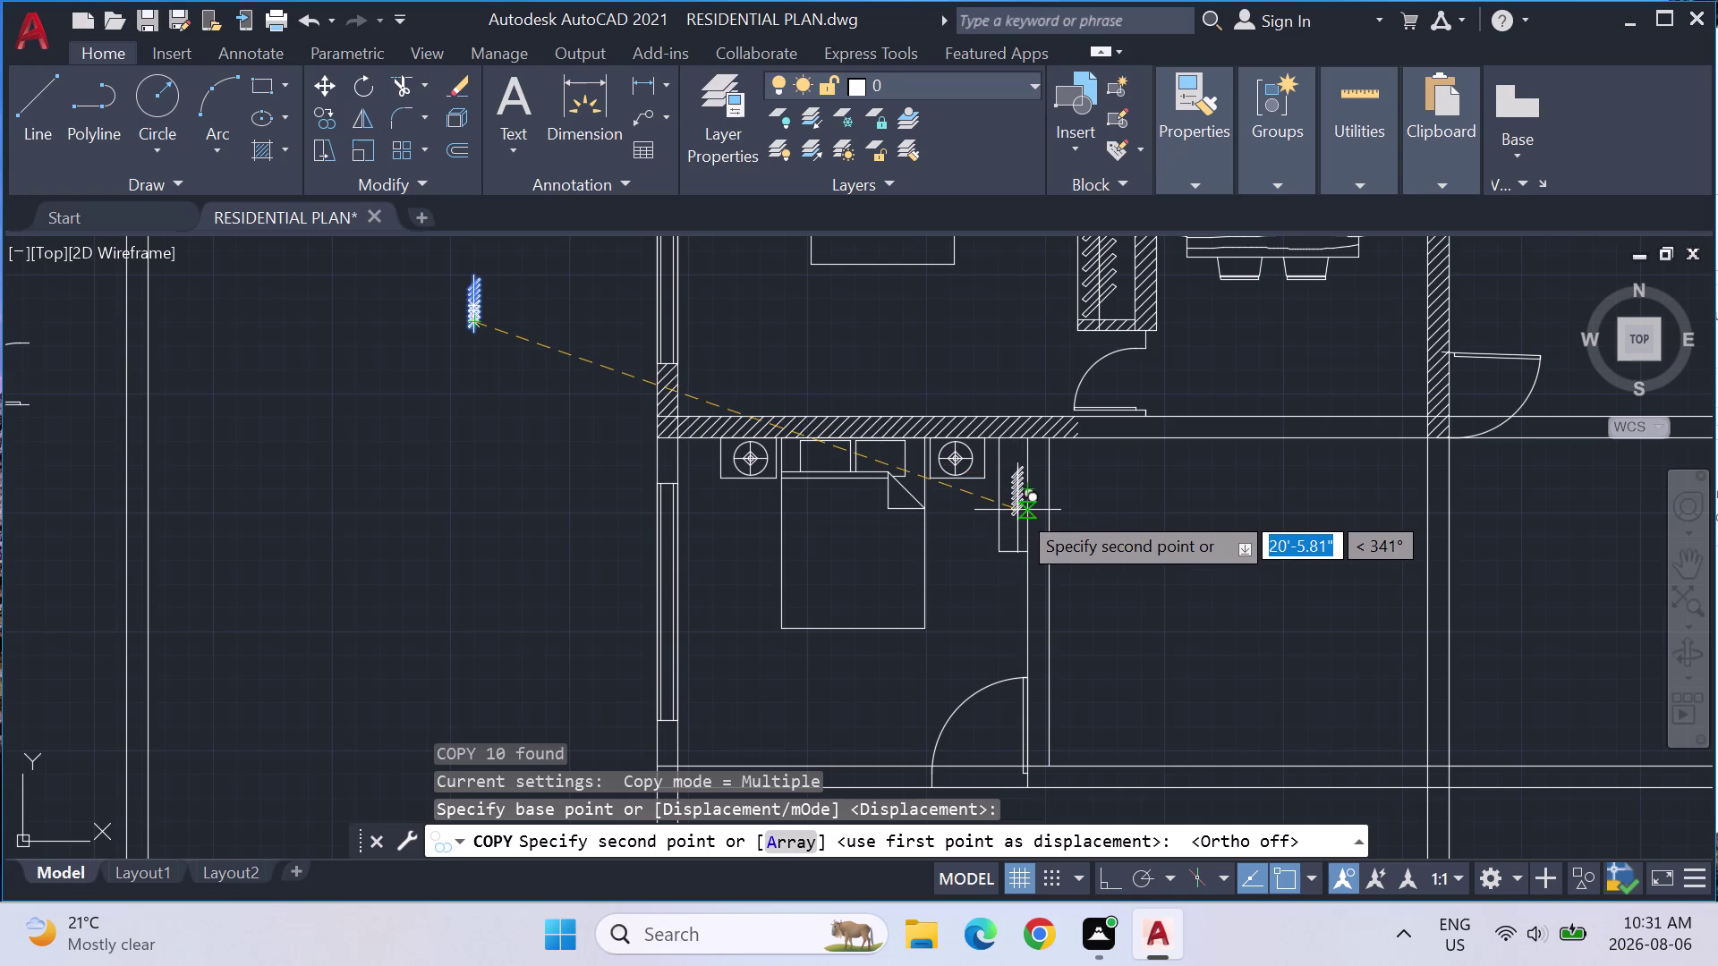
key(Escape)
drag(534, 305, 534, 314)
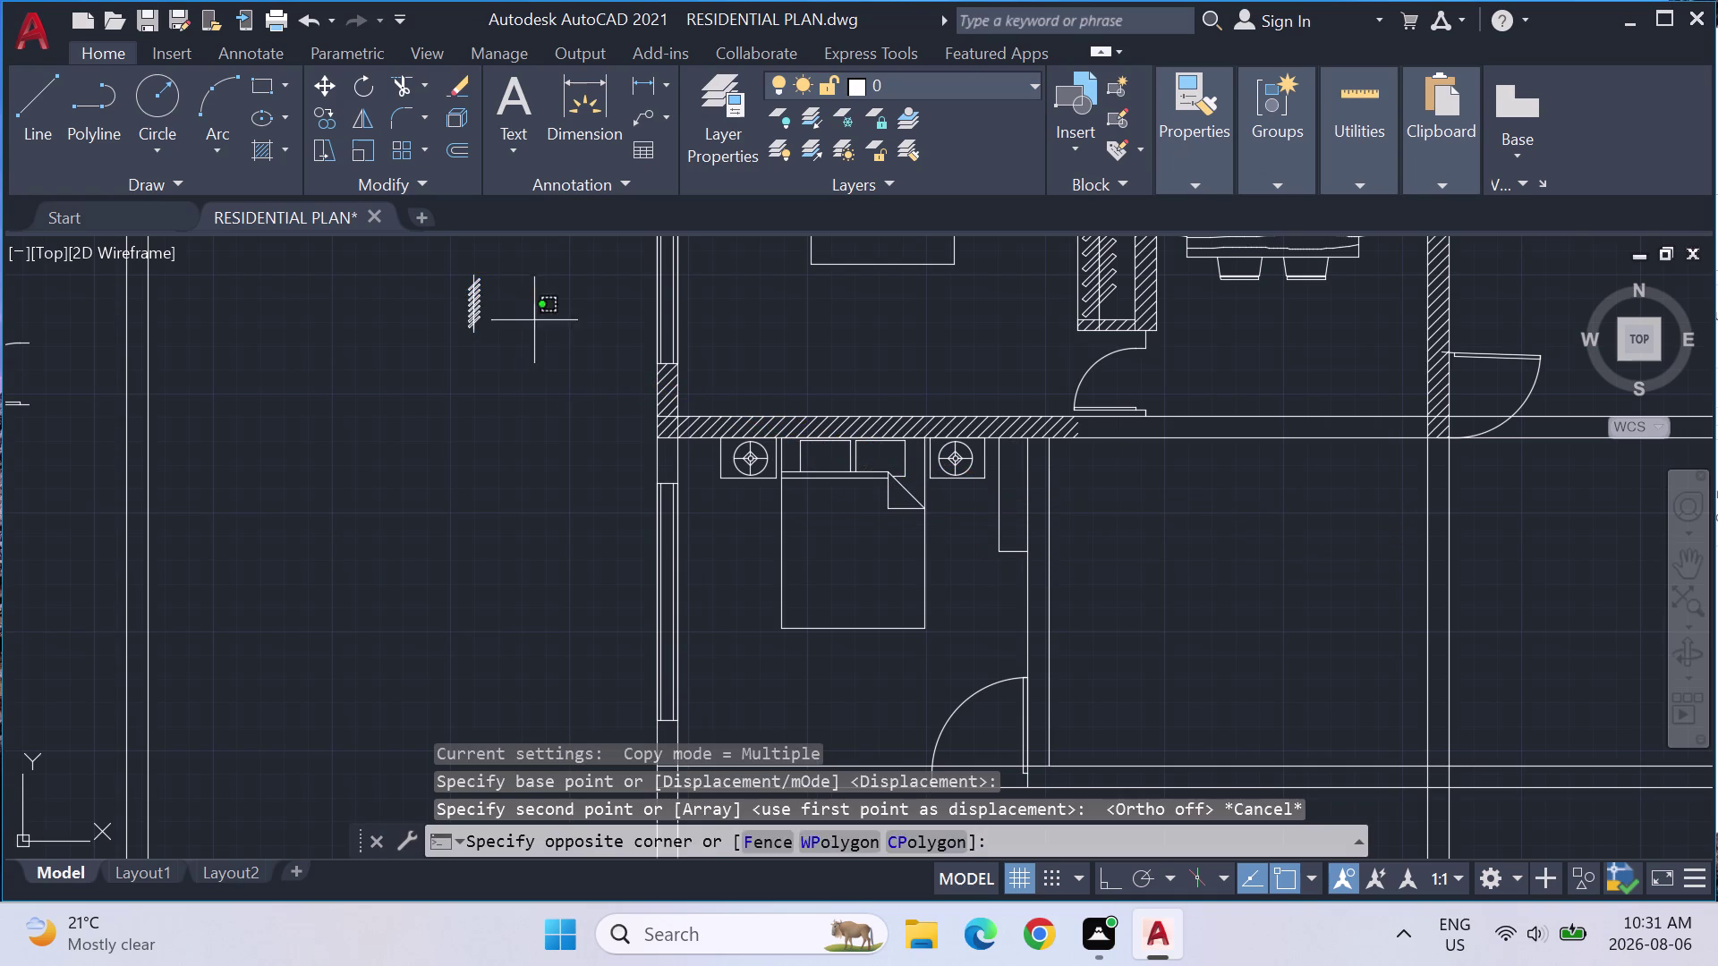
drag(534, 314, 568, 270)
key(m)
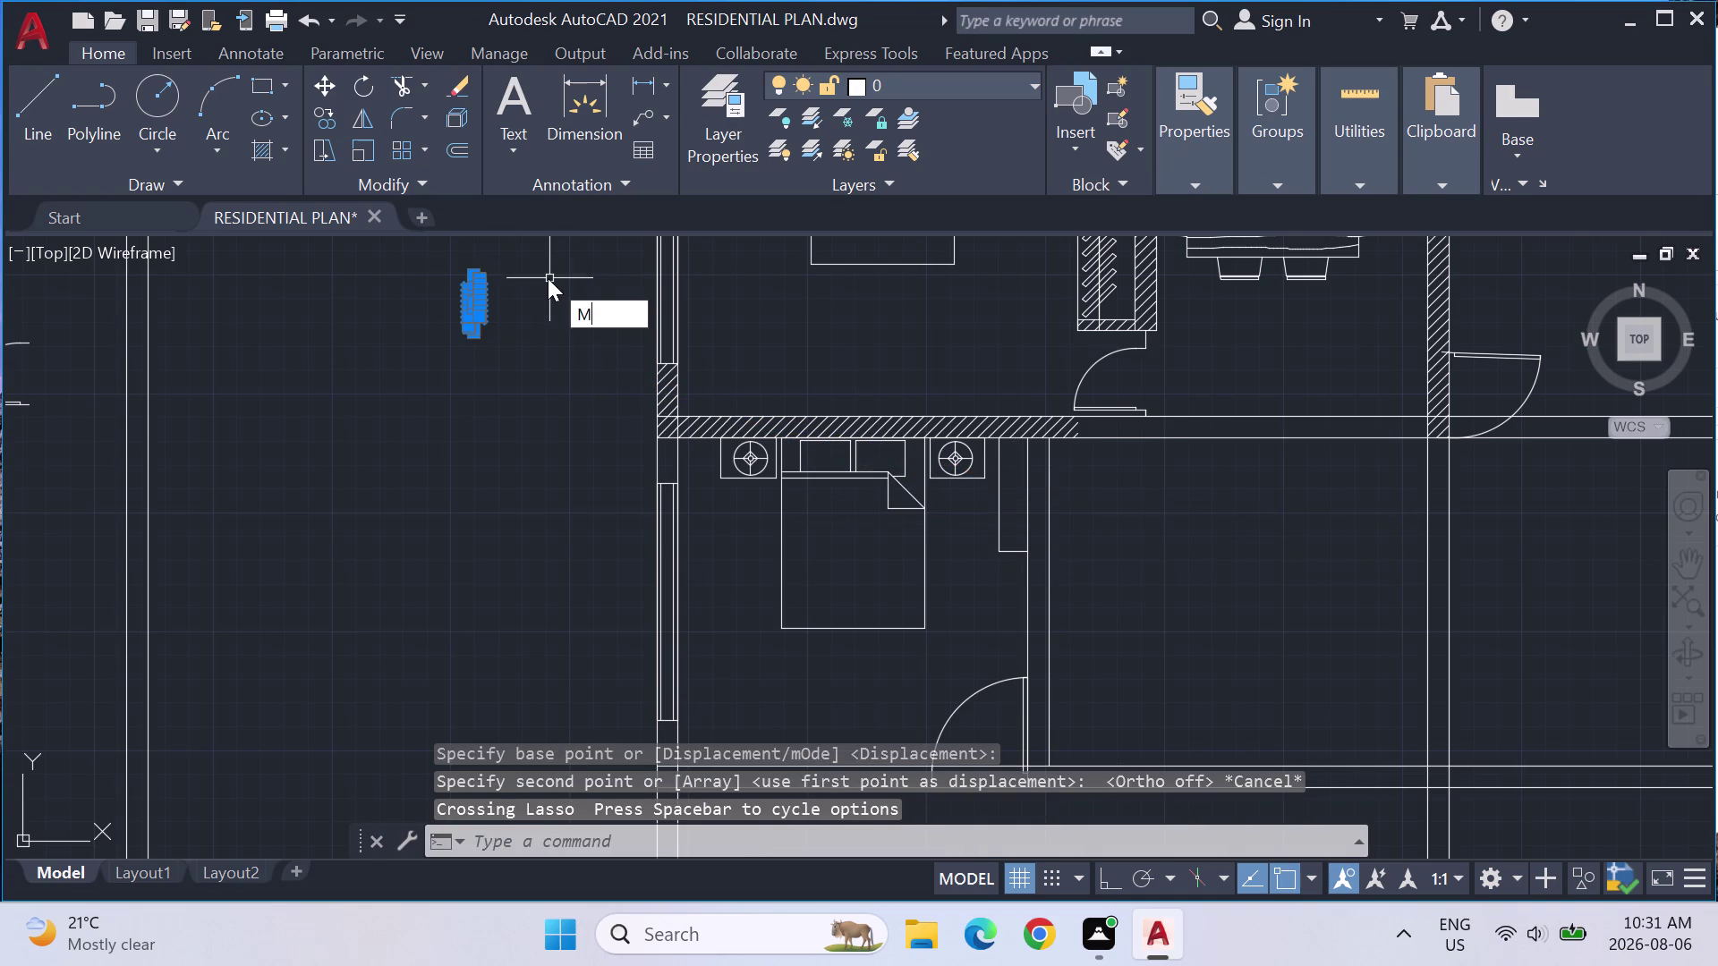
Move the frame symbol by its top endpoint onto the hatched wall's underside.
key(Return)
scroll(up, 3)
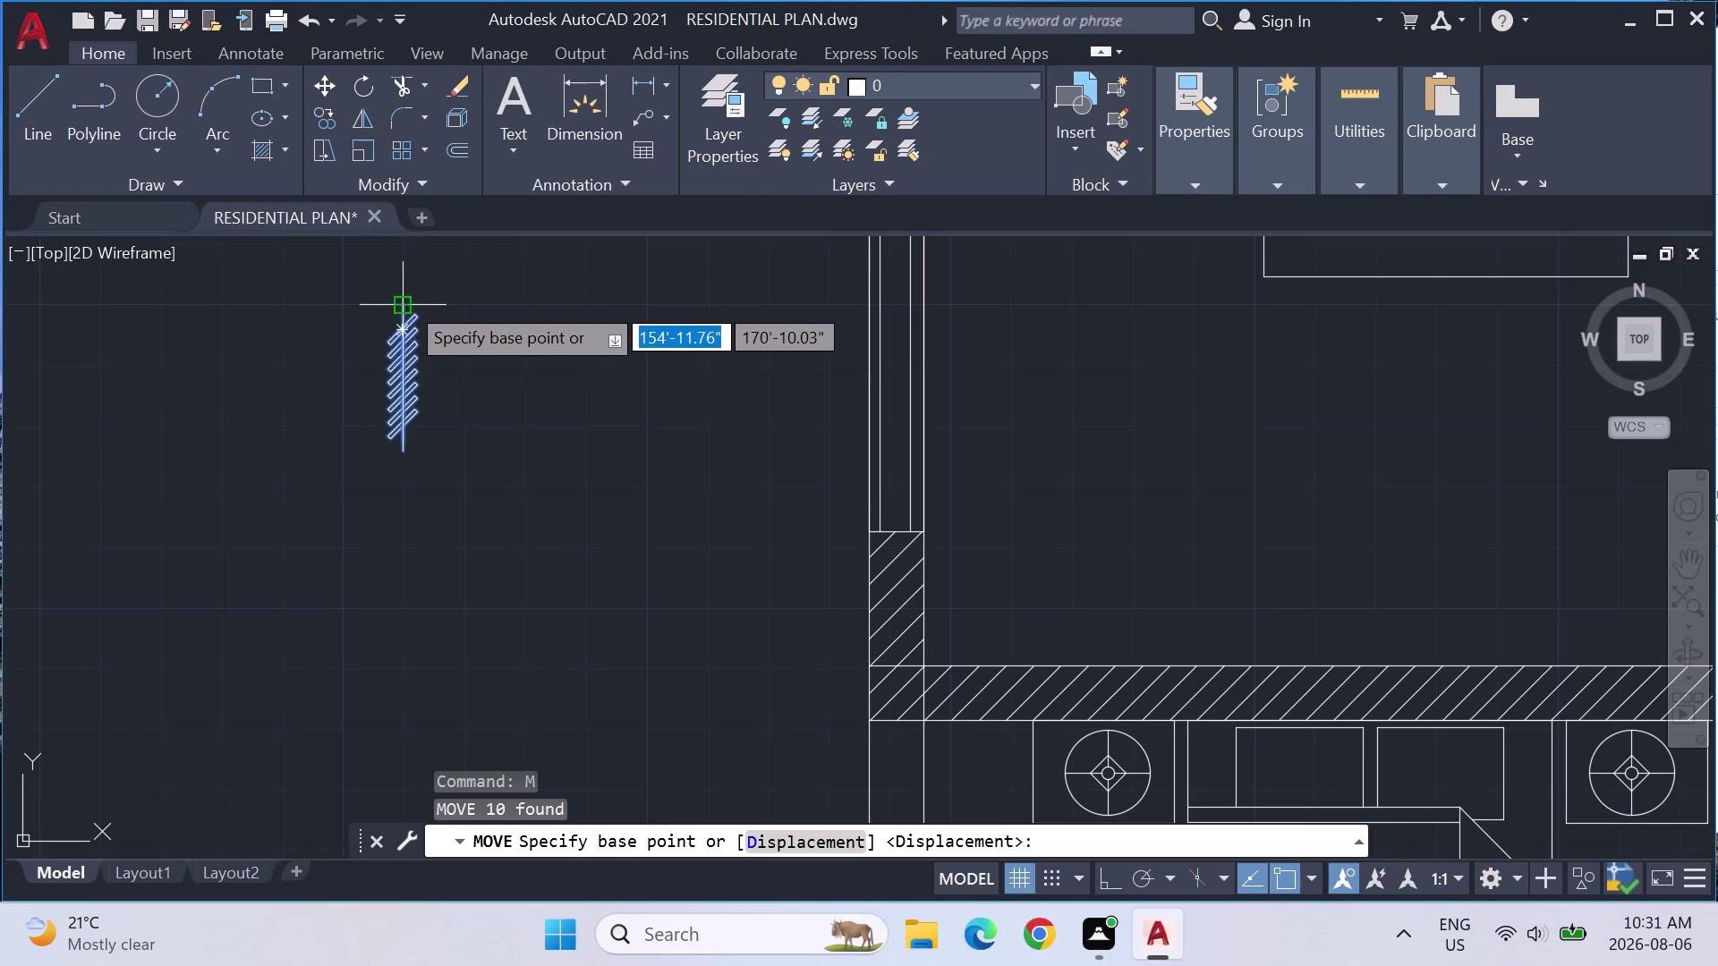
click(405, 301)
scroll(down, 3)
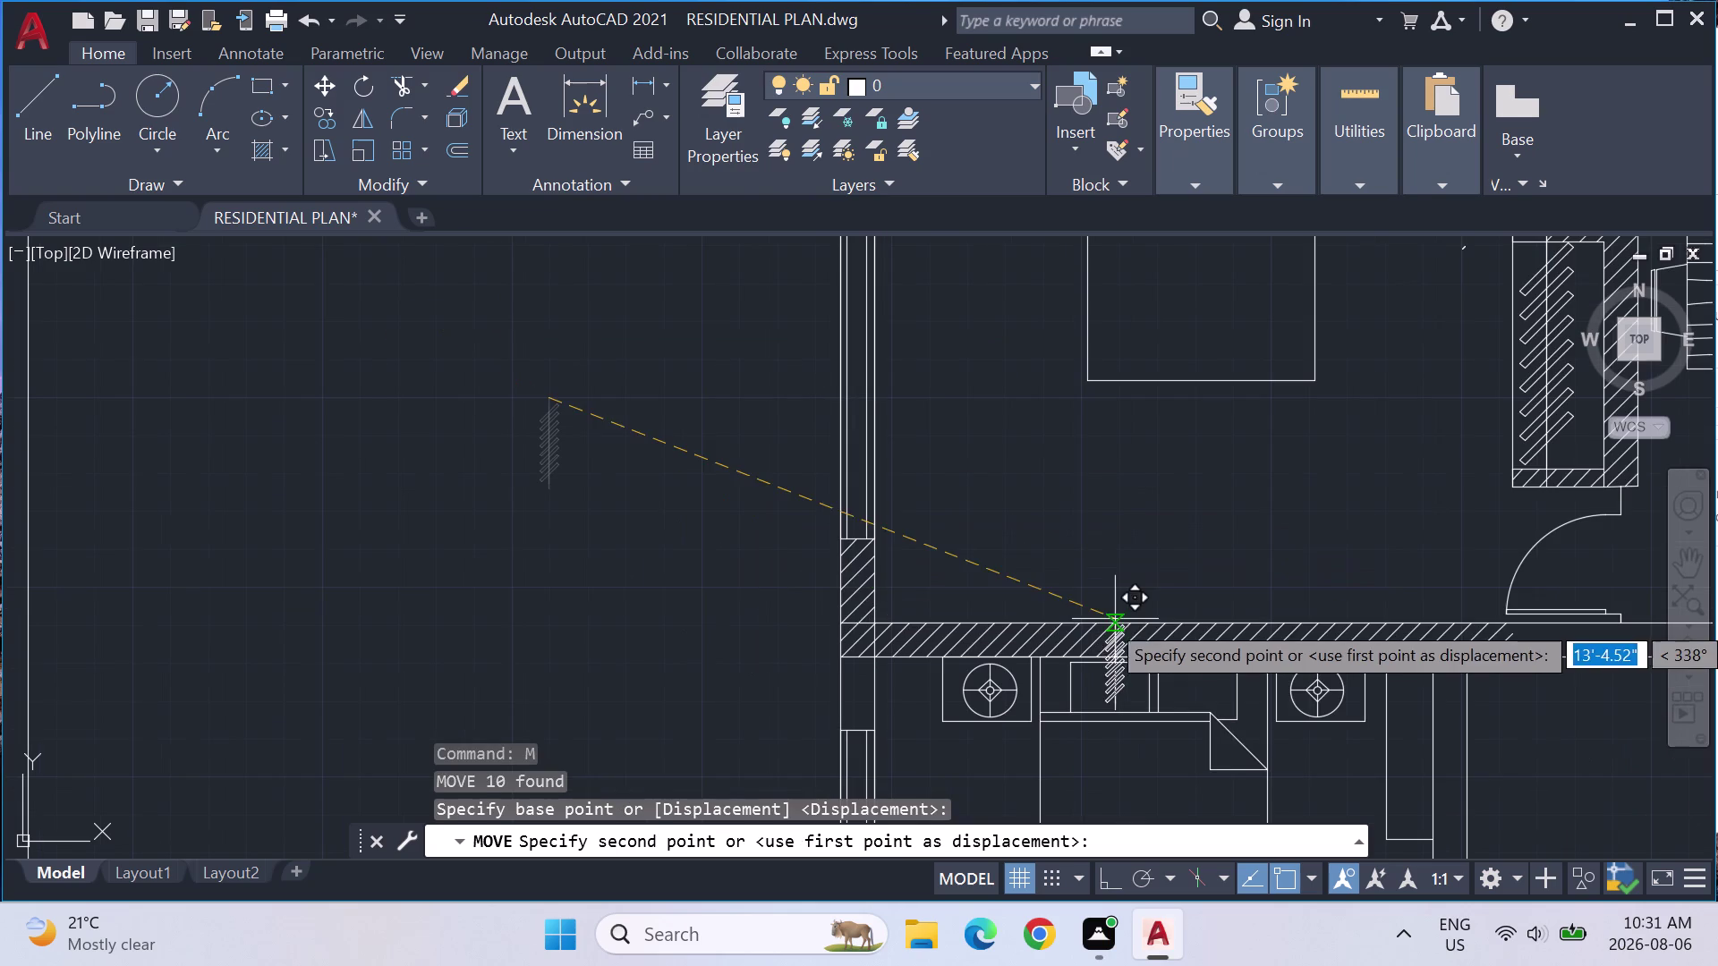
scroll(down, 3)
middle_drag(1207, 707, 1056, 567)
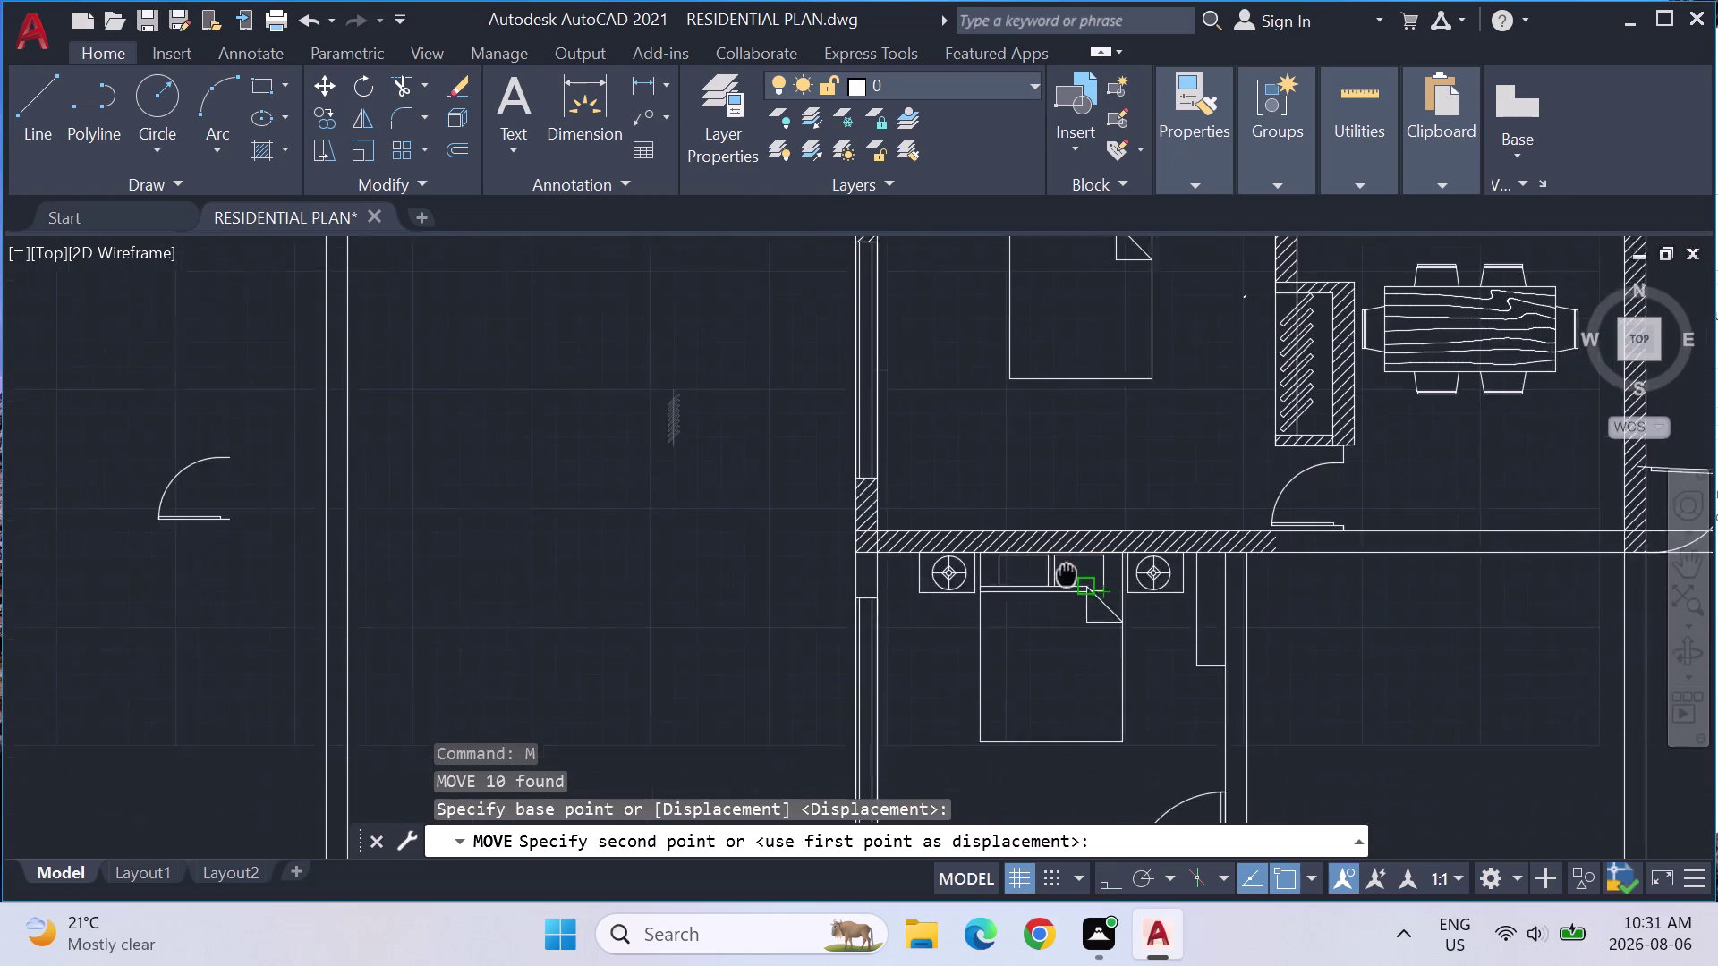
middle_drag(1056, 566, 996, 501)
scroll(up, 3)
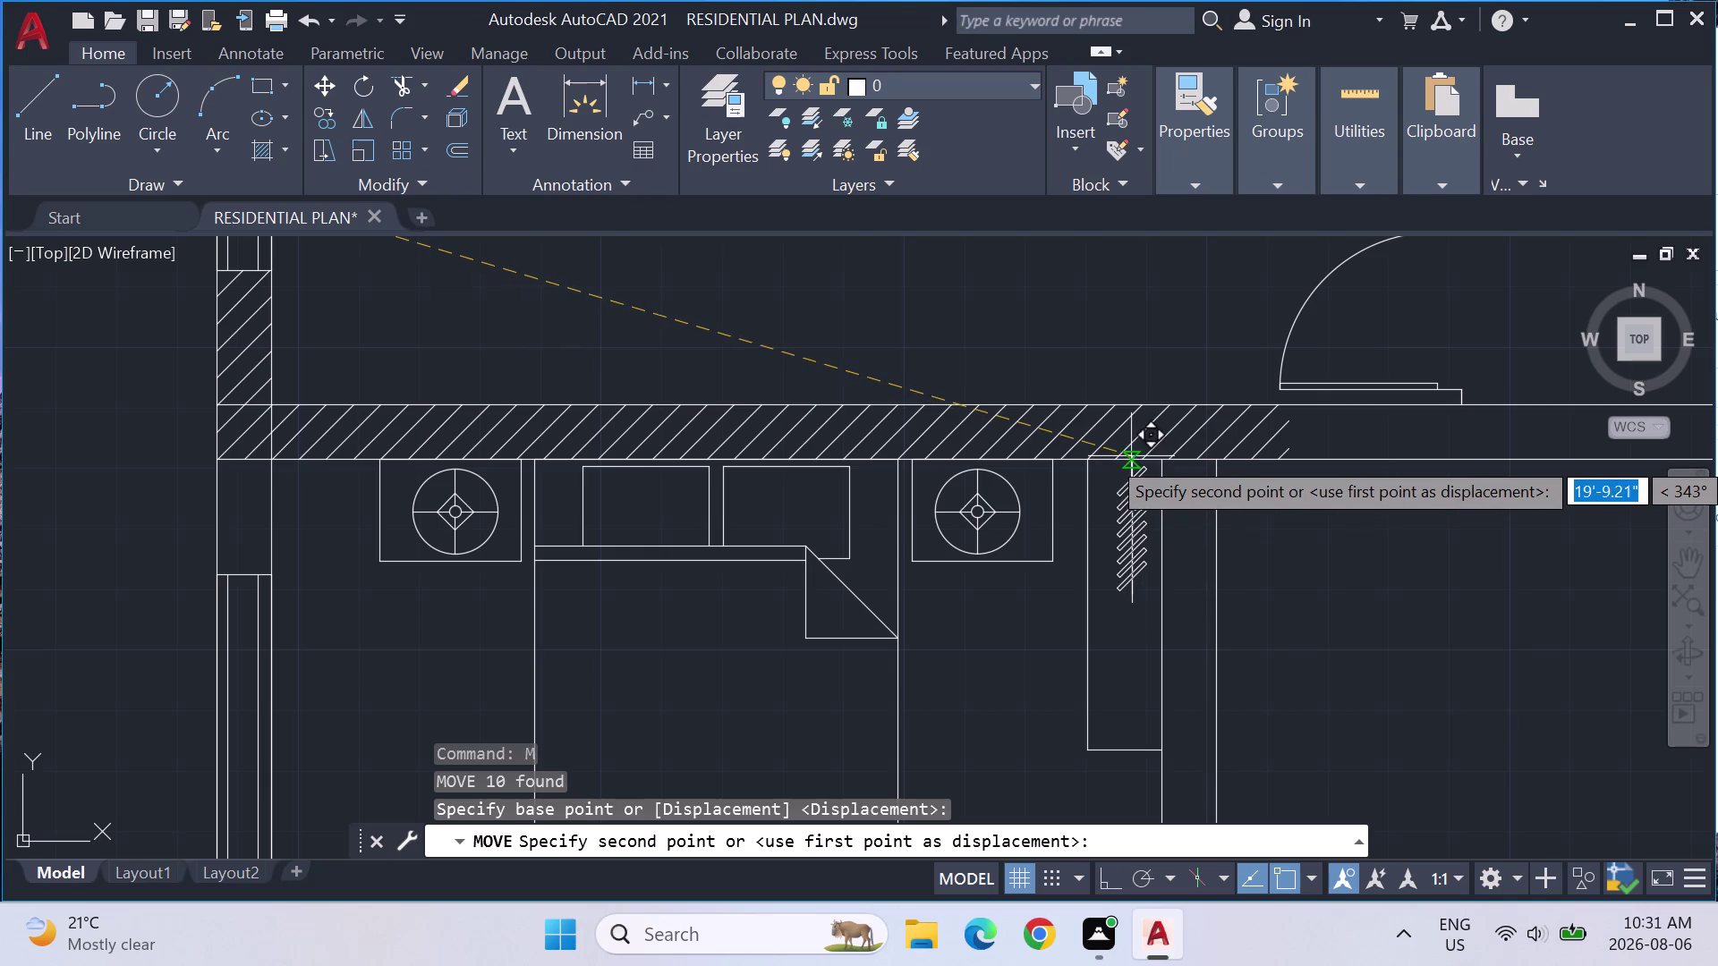
scroll(up, 3)
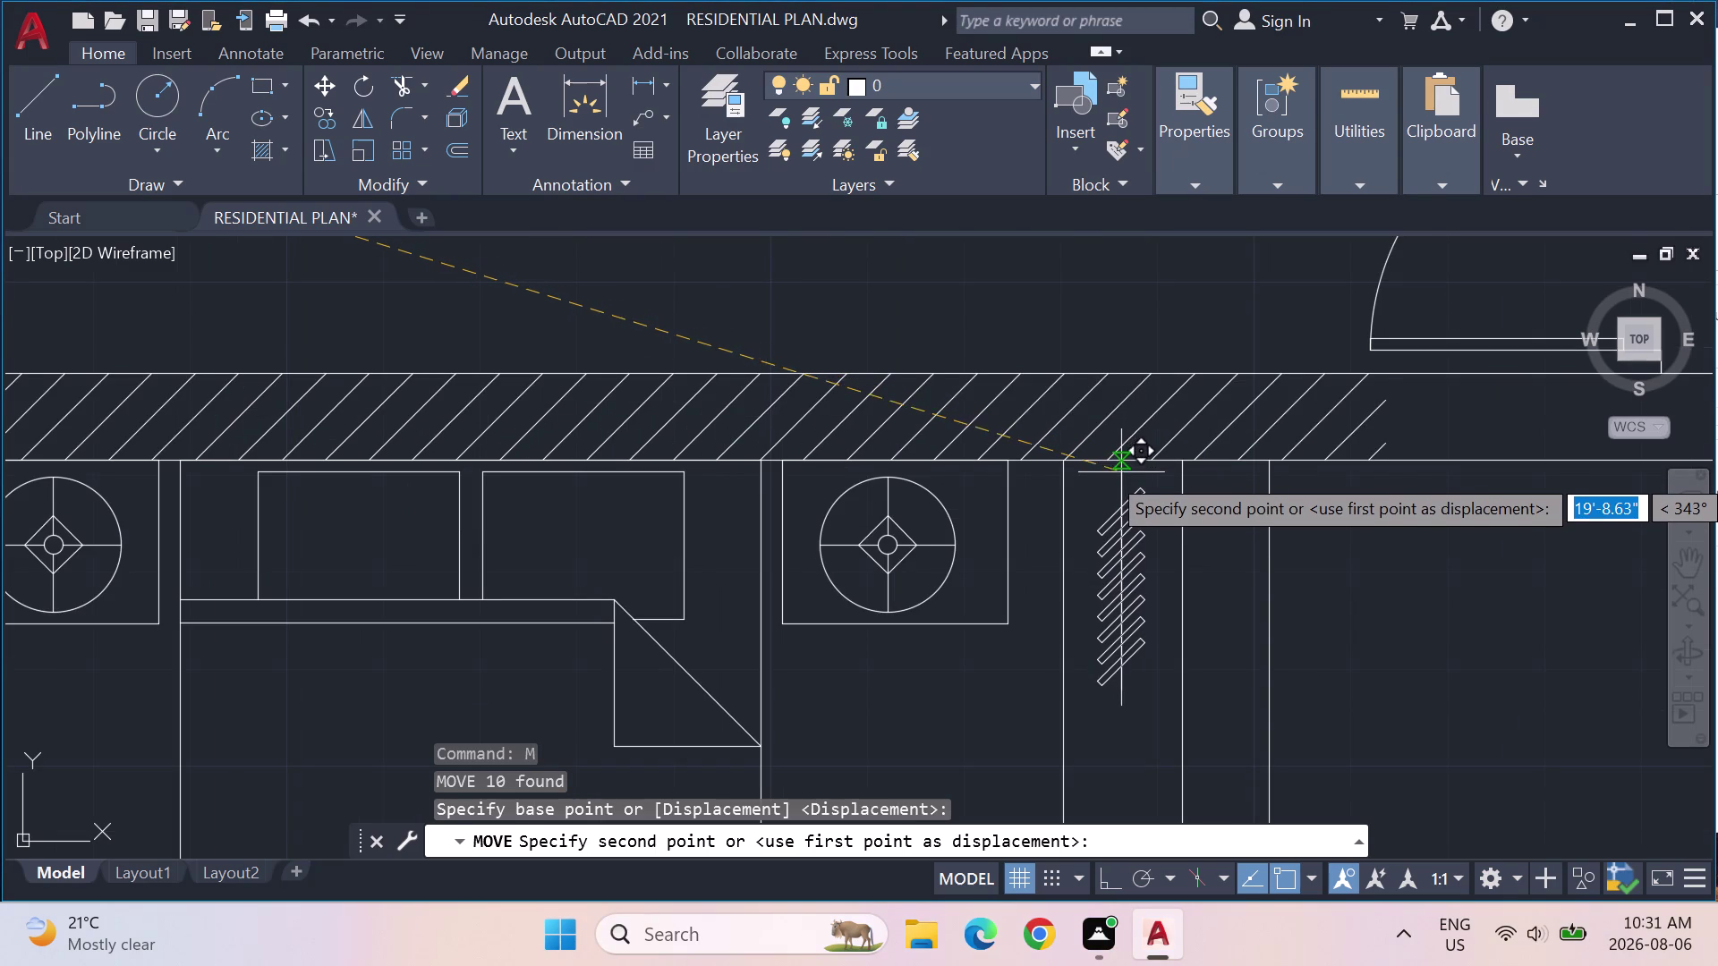
scroll(up, 3)
click(1120, 459)
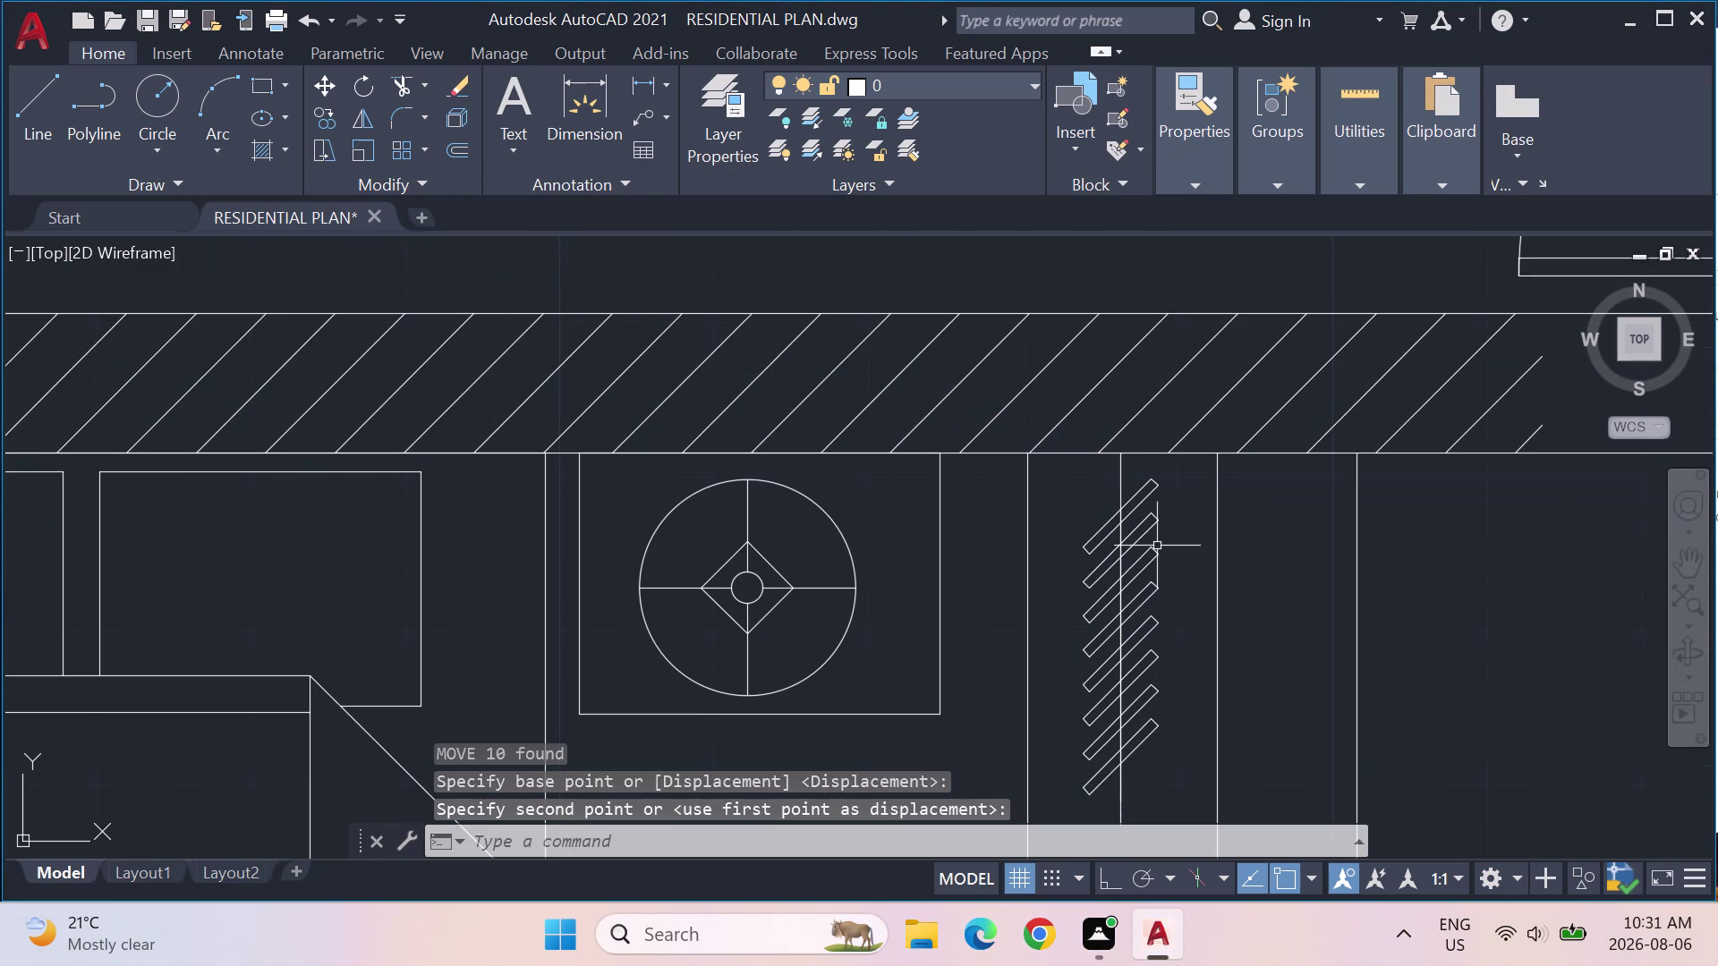
Clear leftover commands, zoom around the strip, and enter EX for Extend.
key(Escape)
scroll(down, 3)
scroll(down, 3)
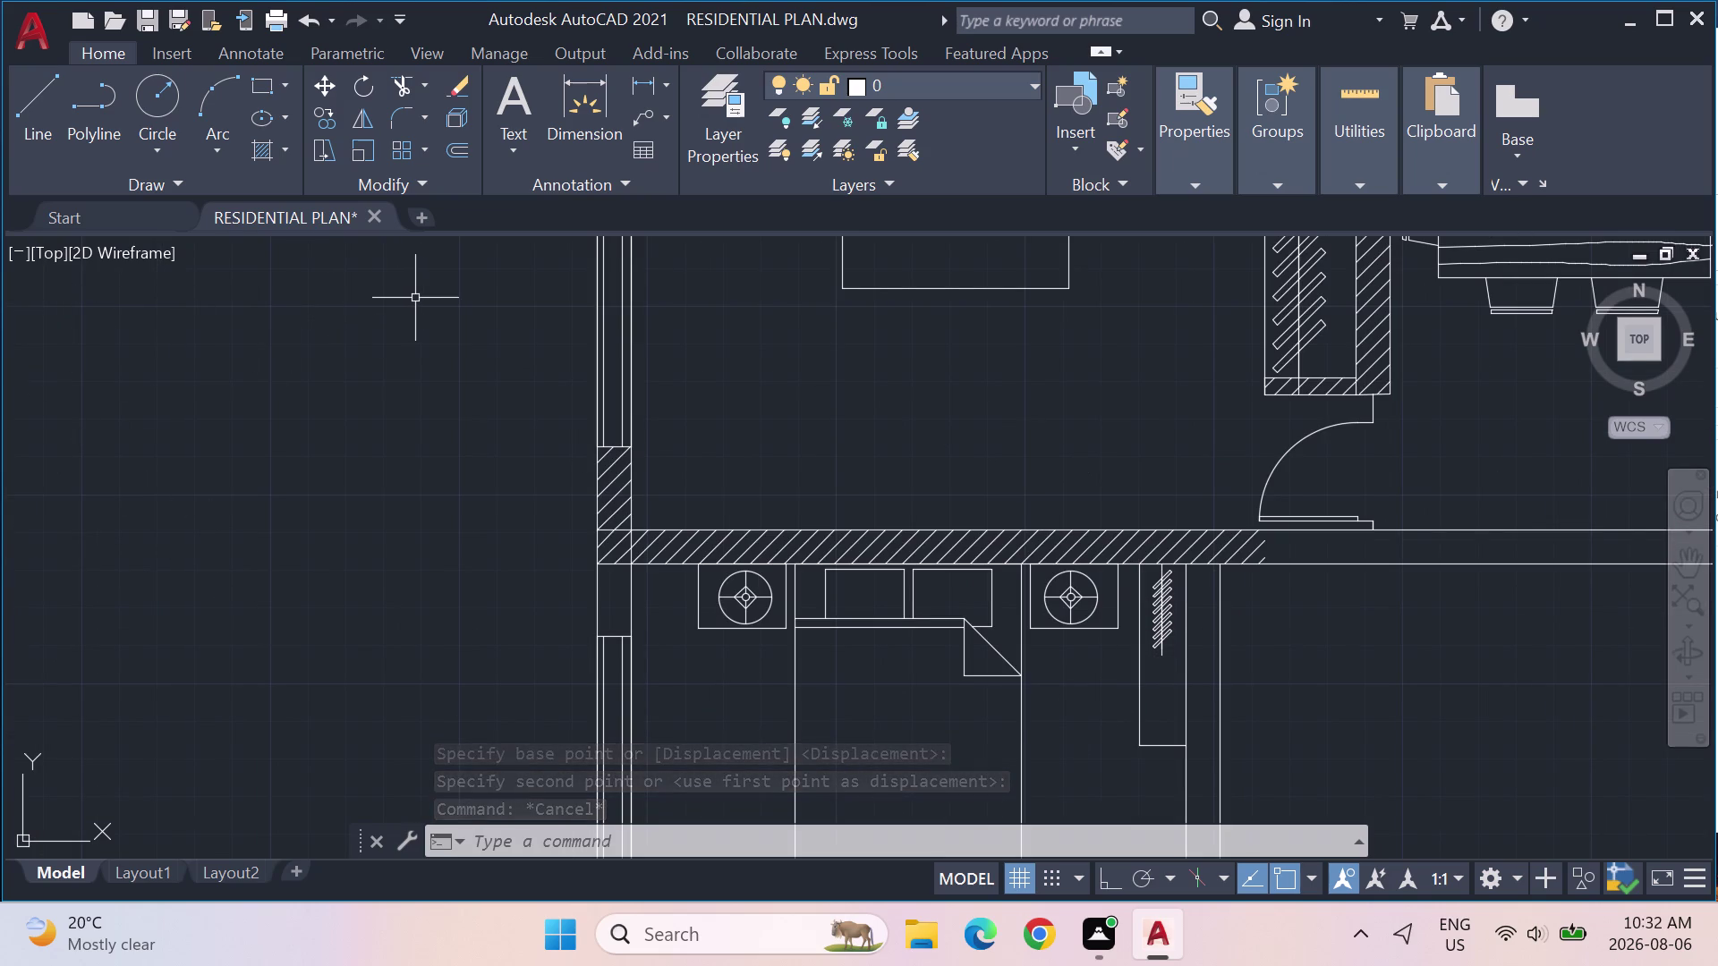
scroll(up, 3)
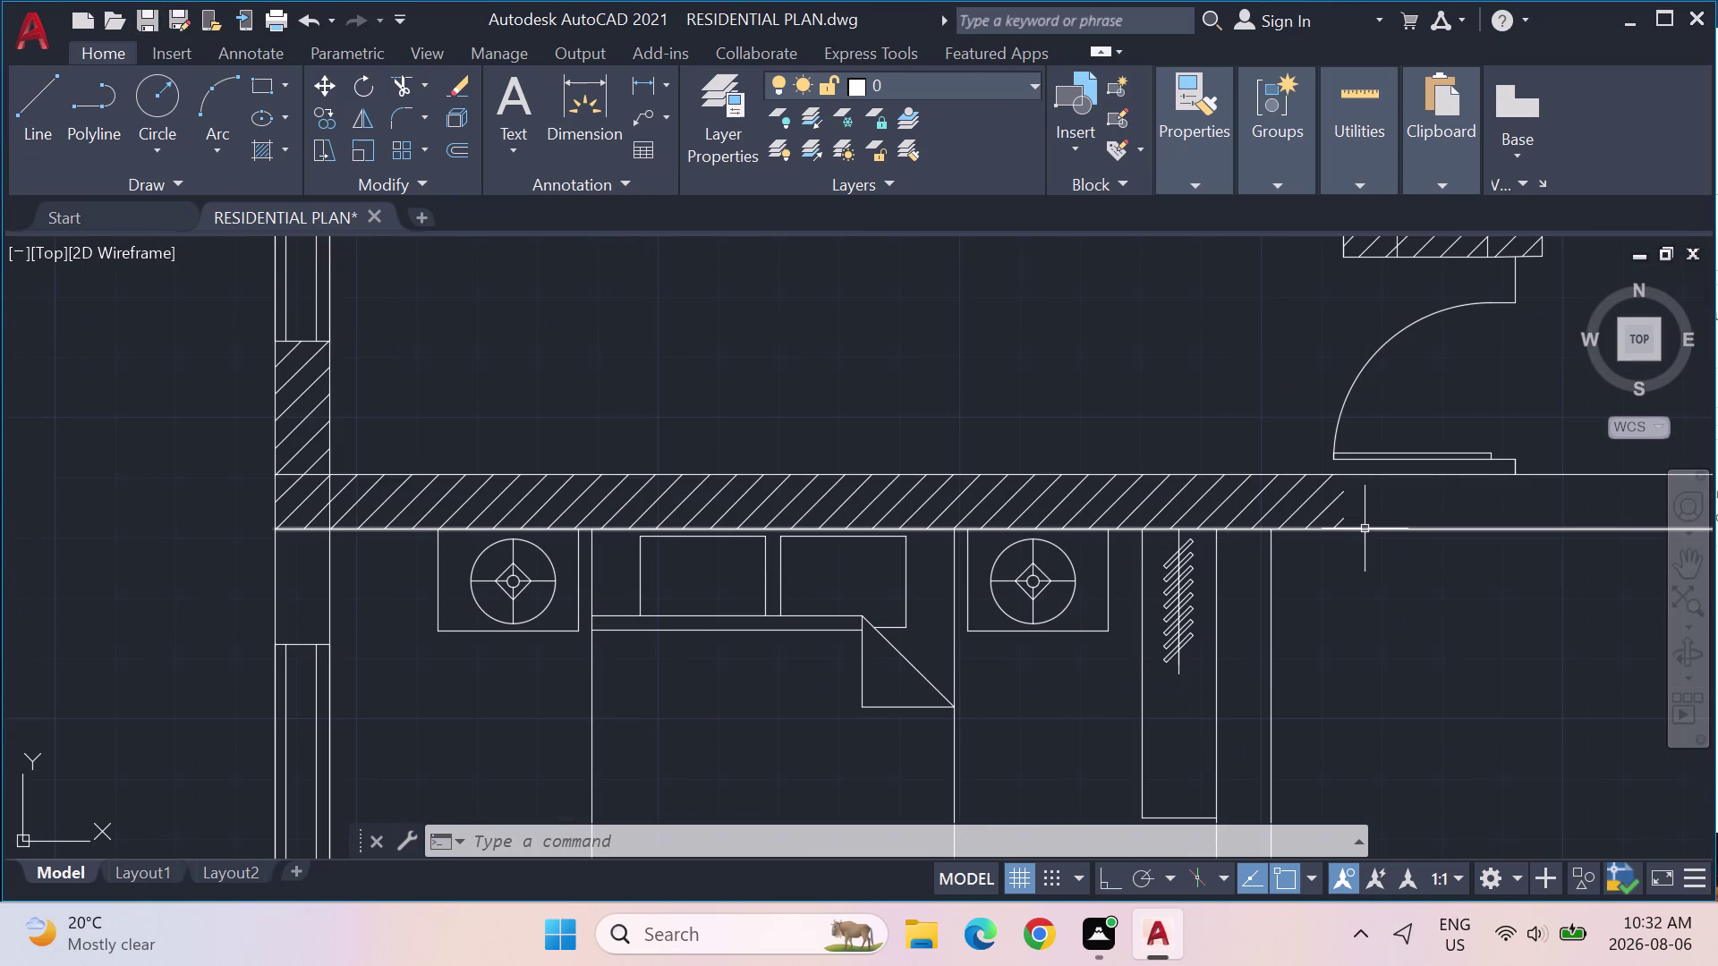
text(EX)
key(Return)
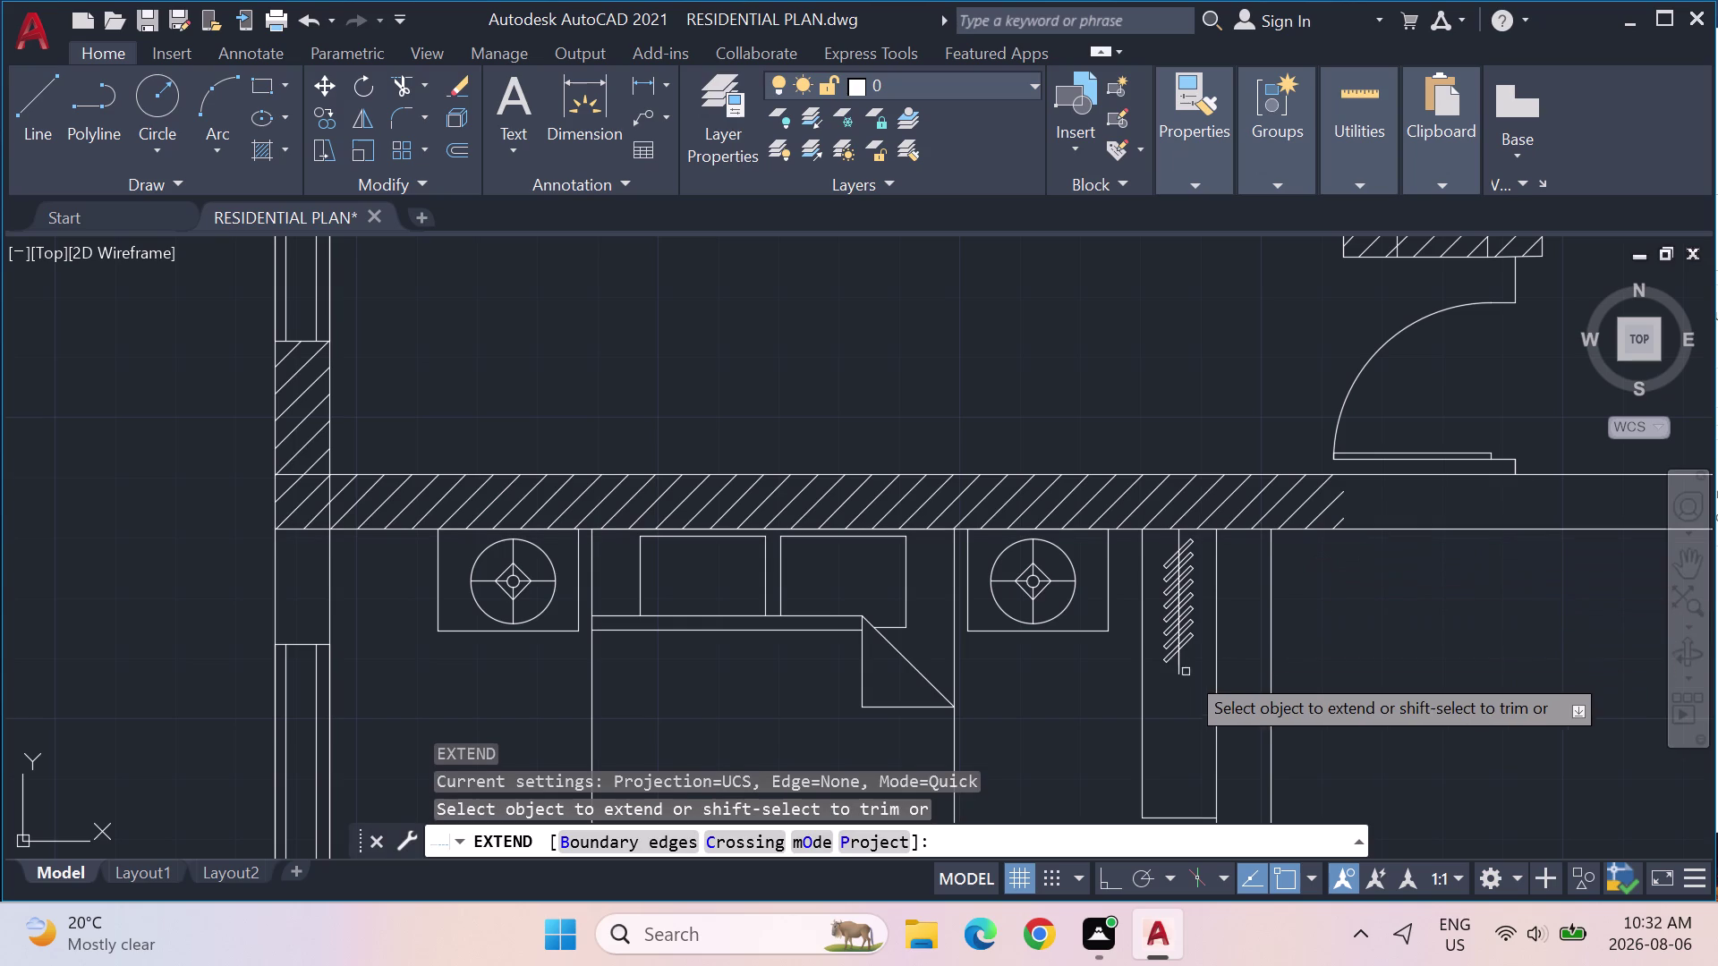
click(1177, 675)
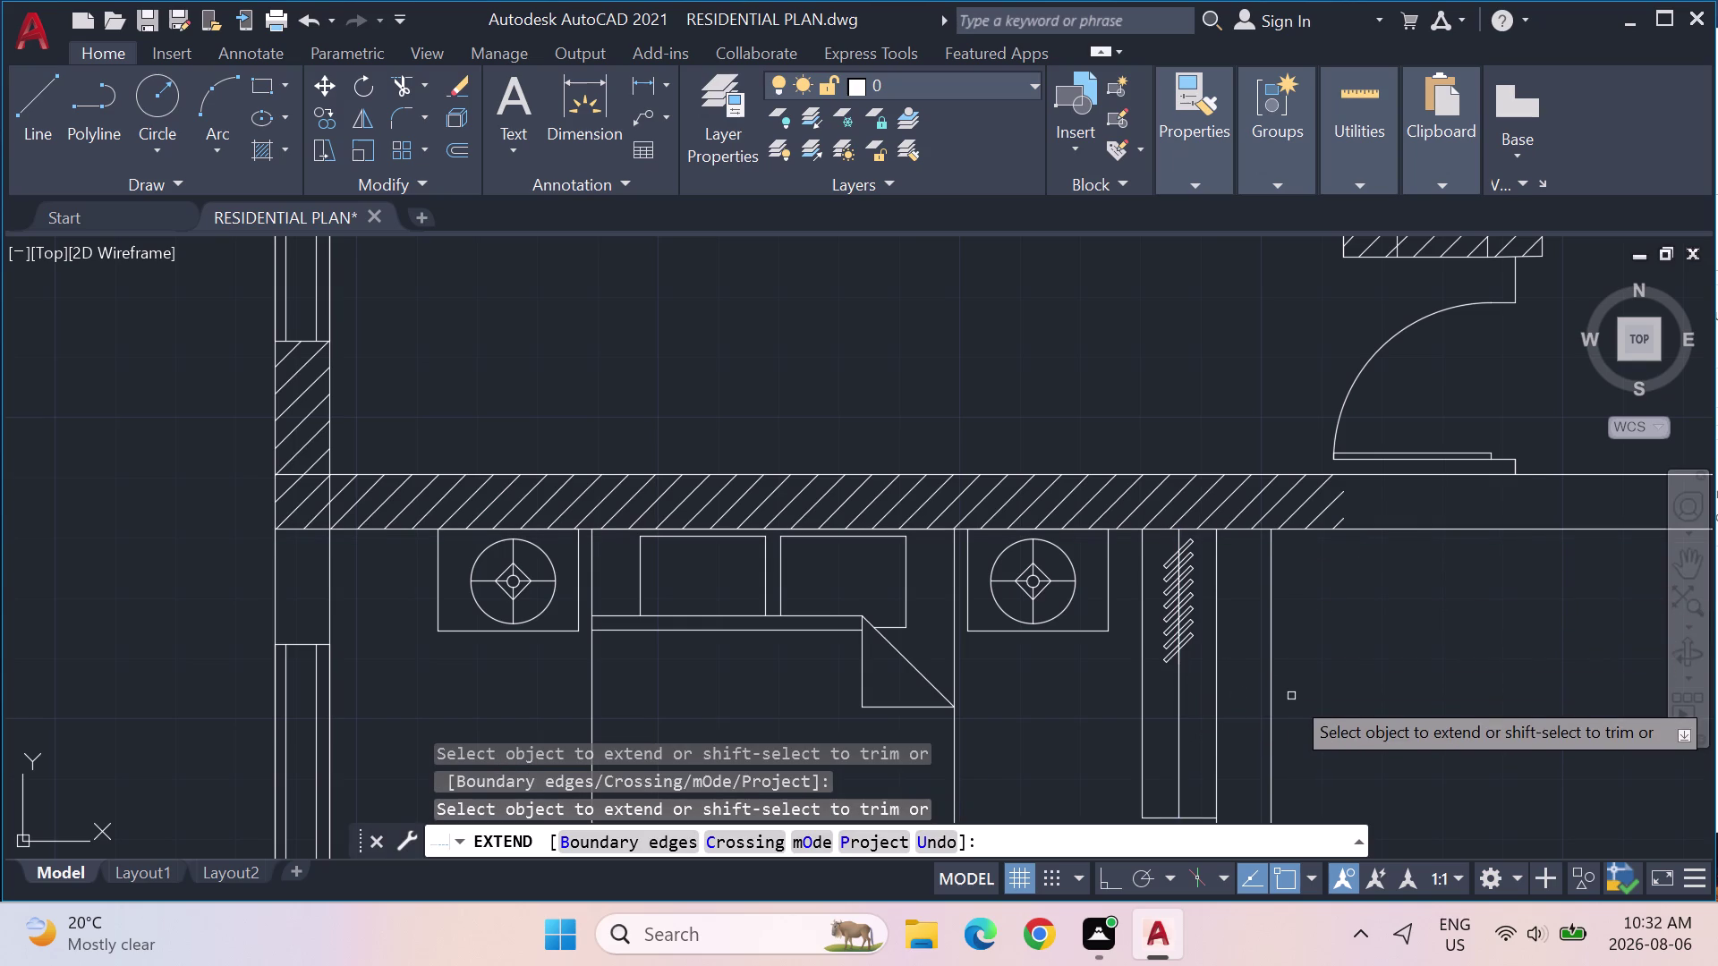
key(Escape)
key(Escape)
click(1167, 657)
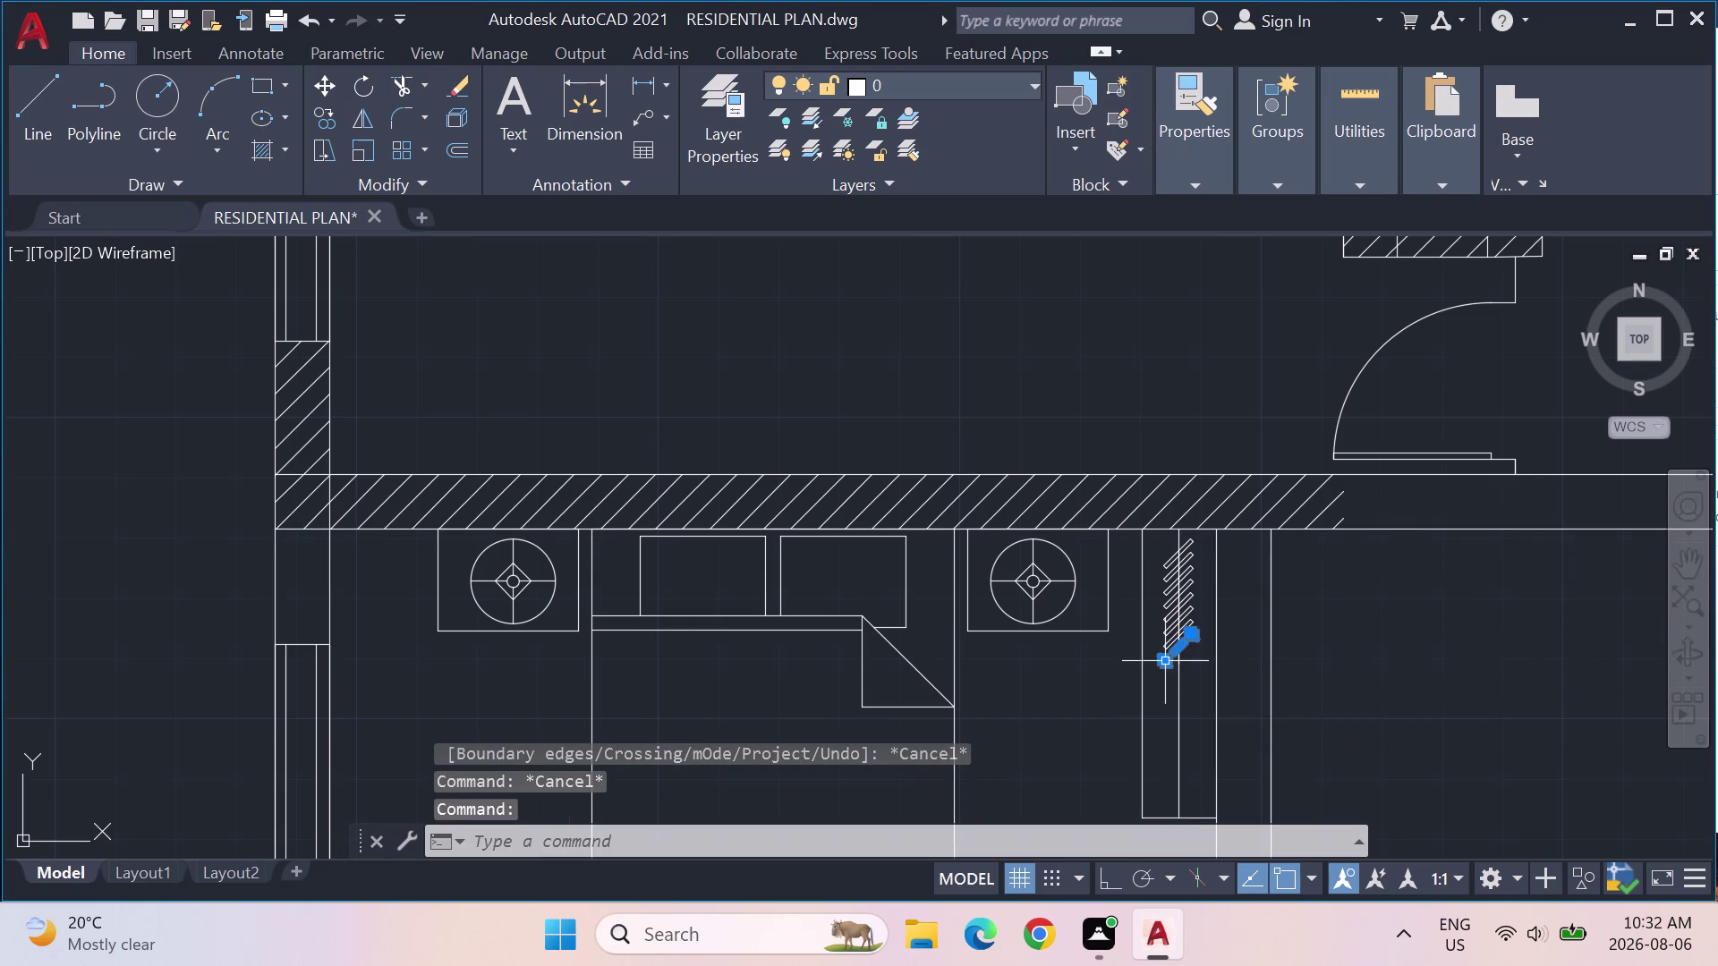
text(C)
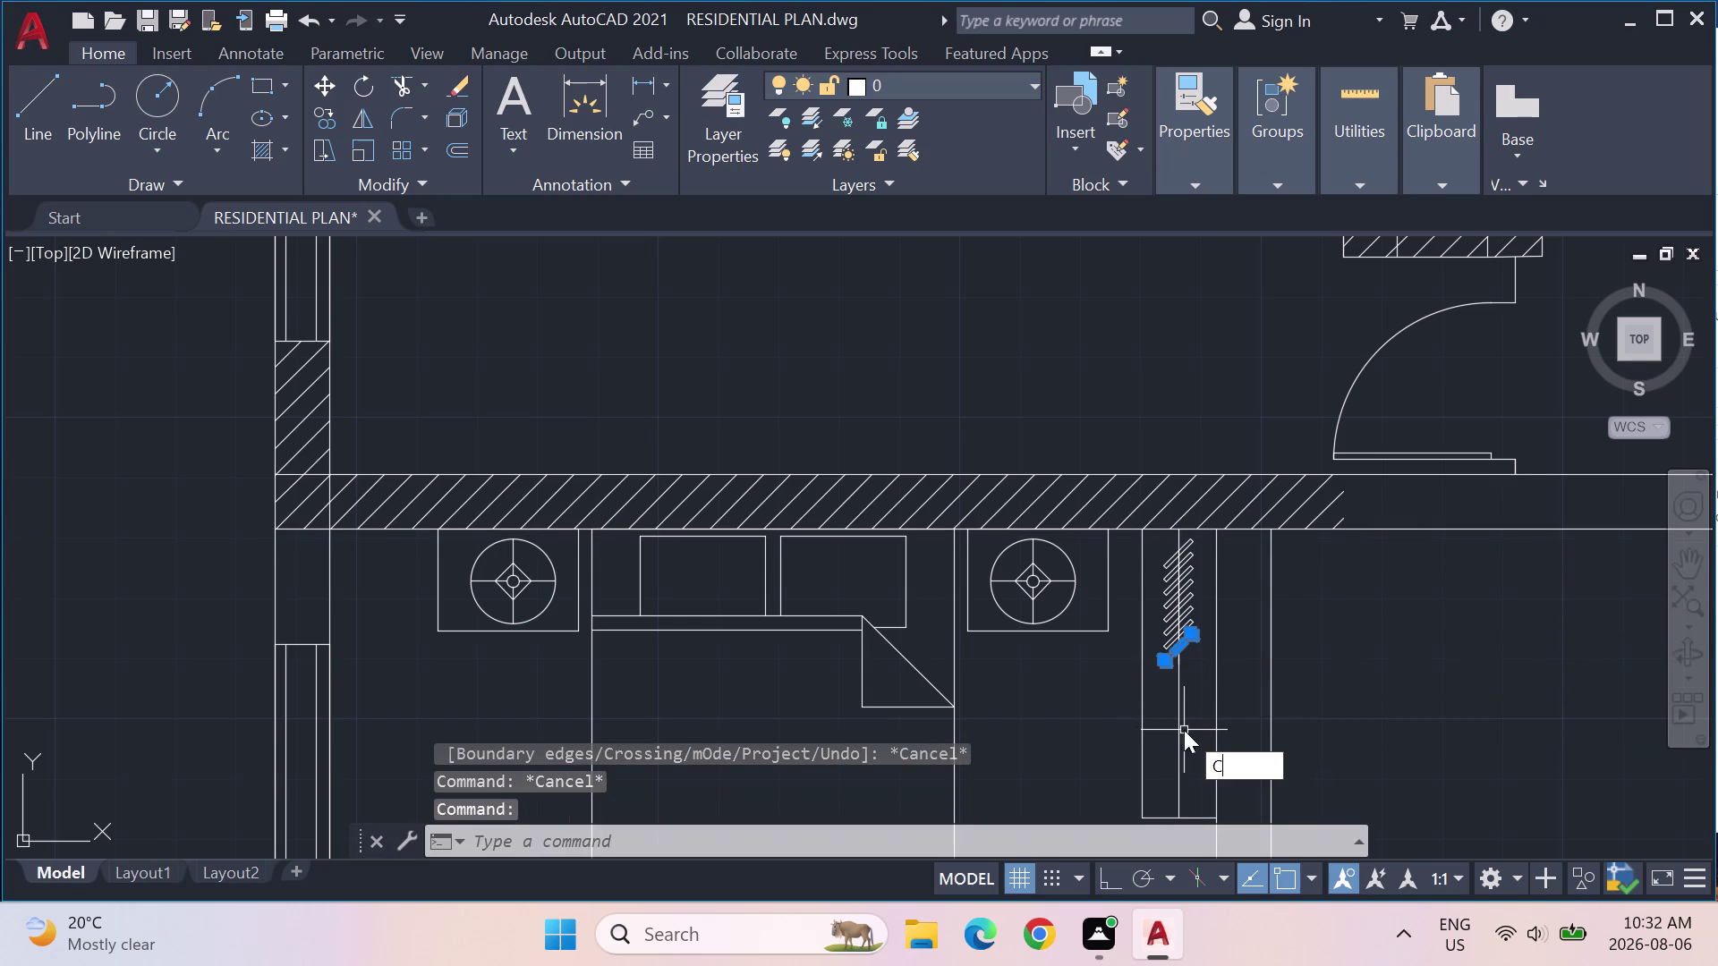
text(O)
Copy the diagonal line in Array mode from a base point on it.
key(Return)
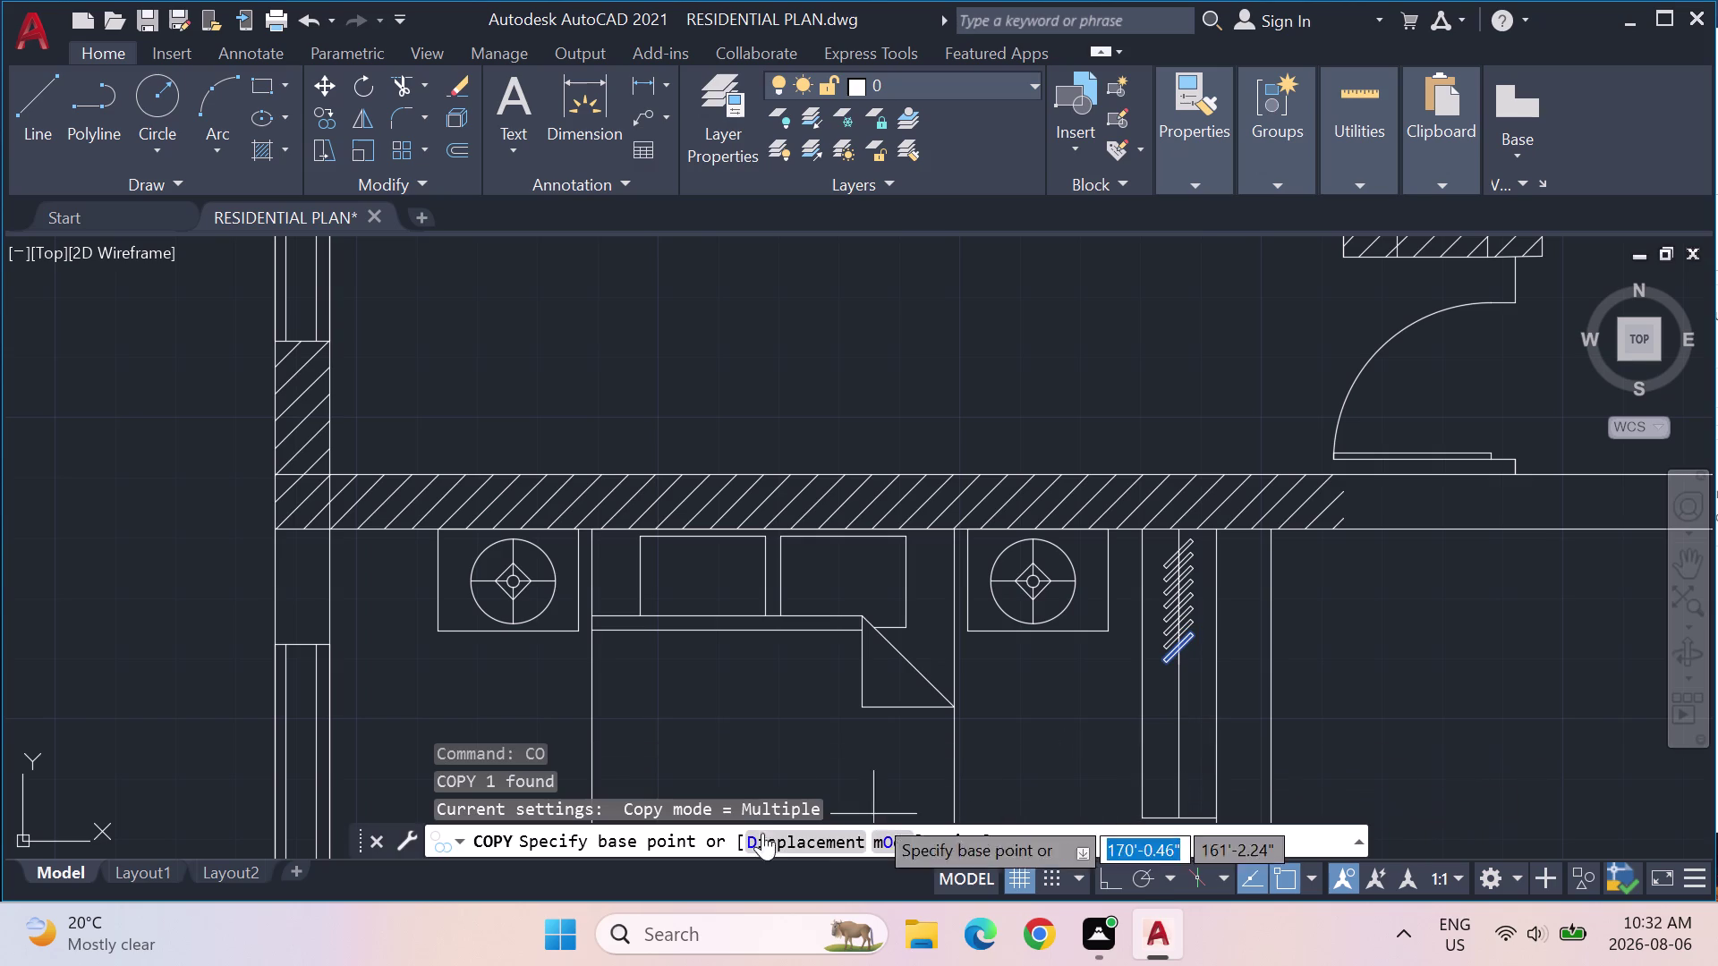
scroll(up, 3)
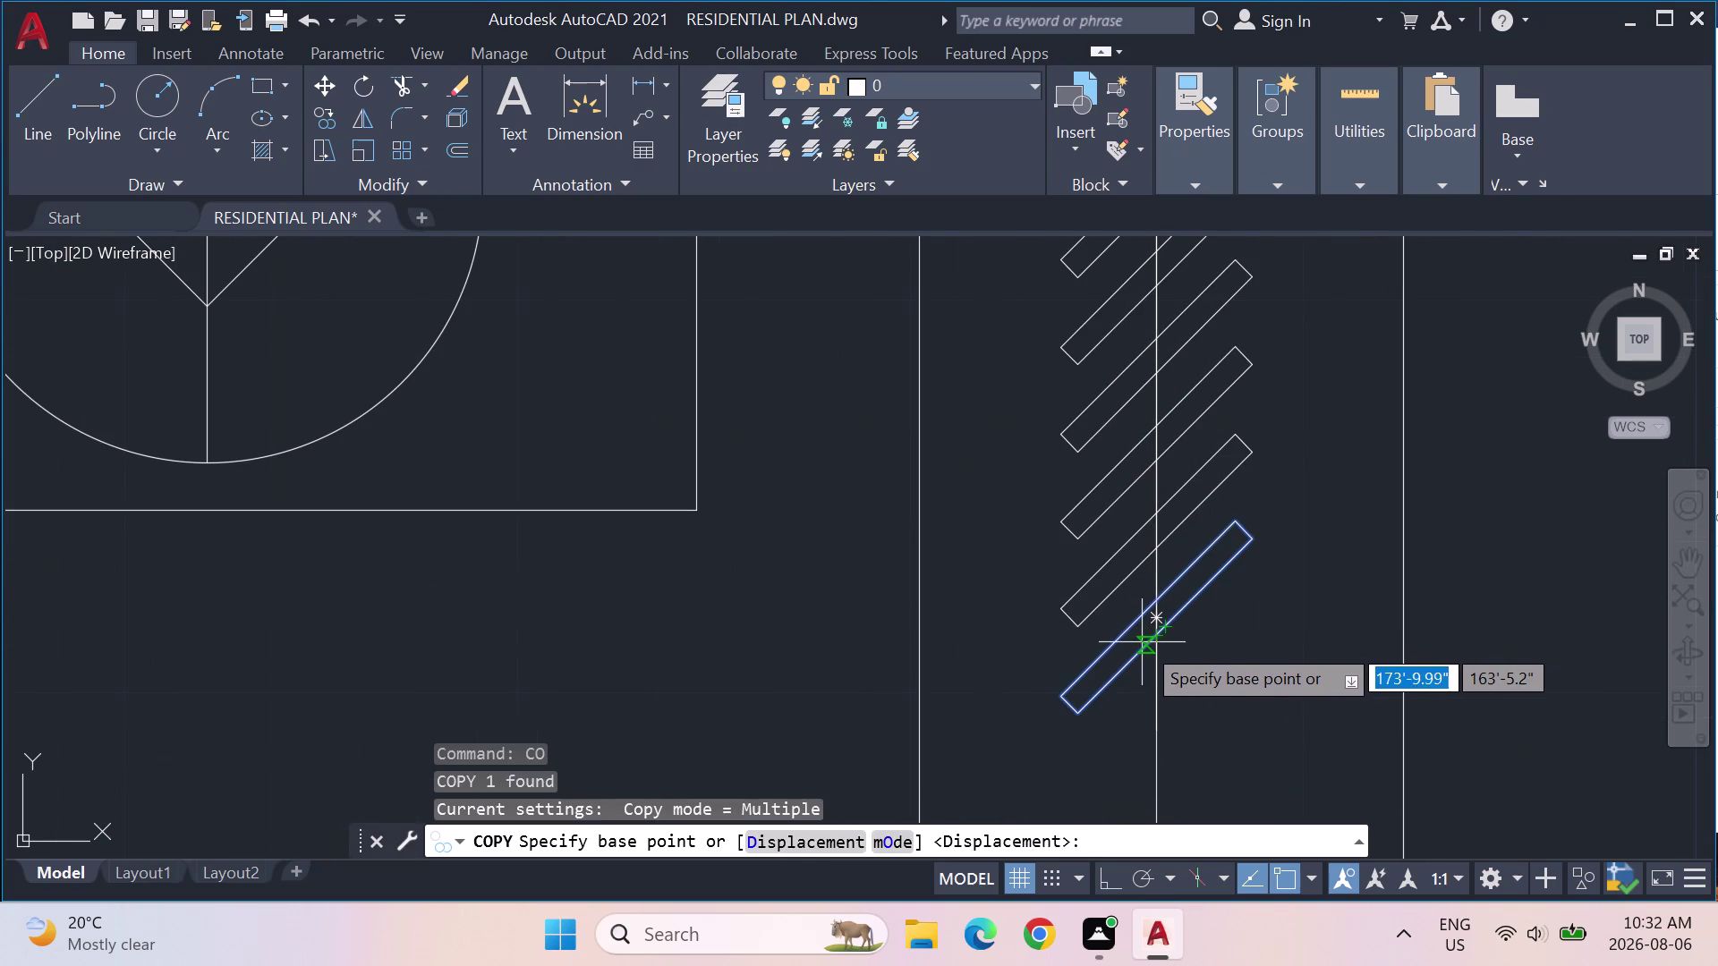
click(1154, 594)
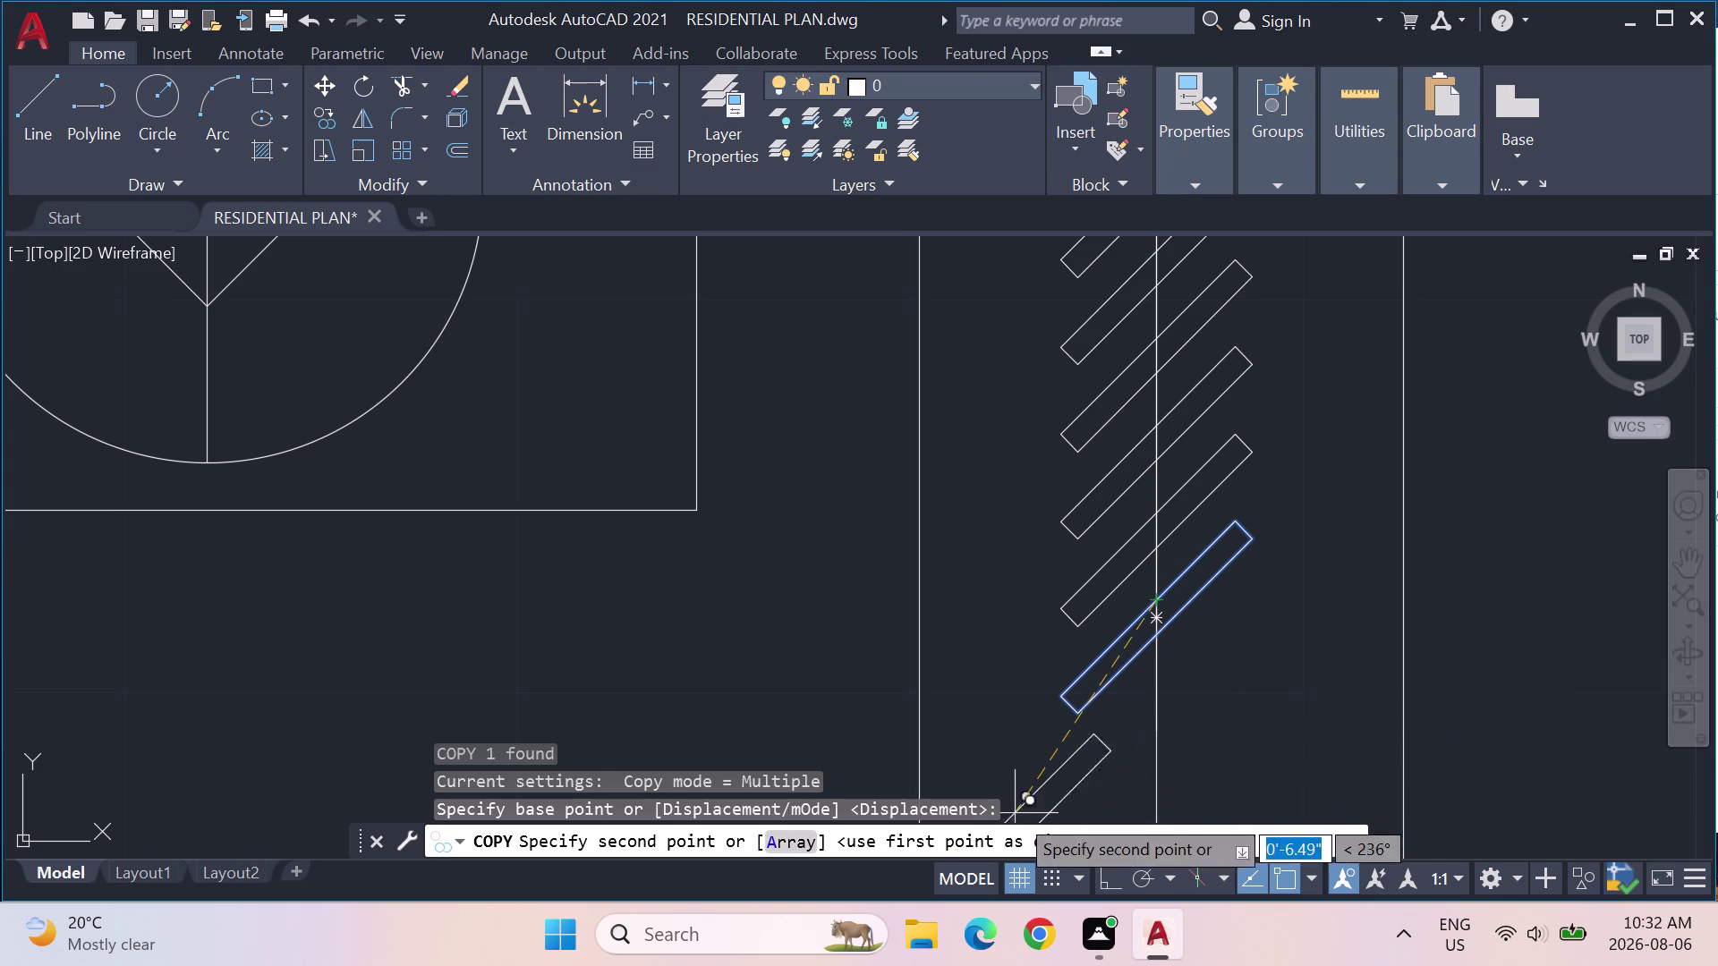
click(798, 837)
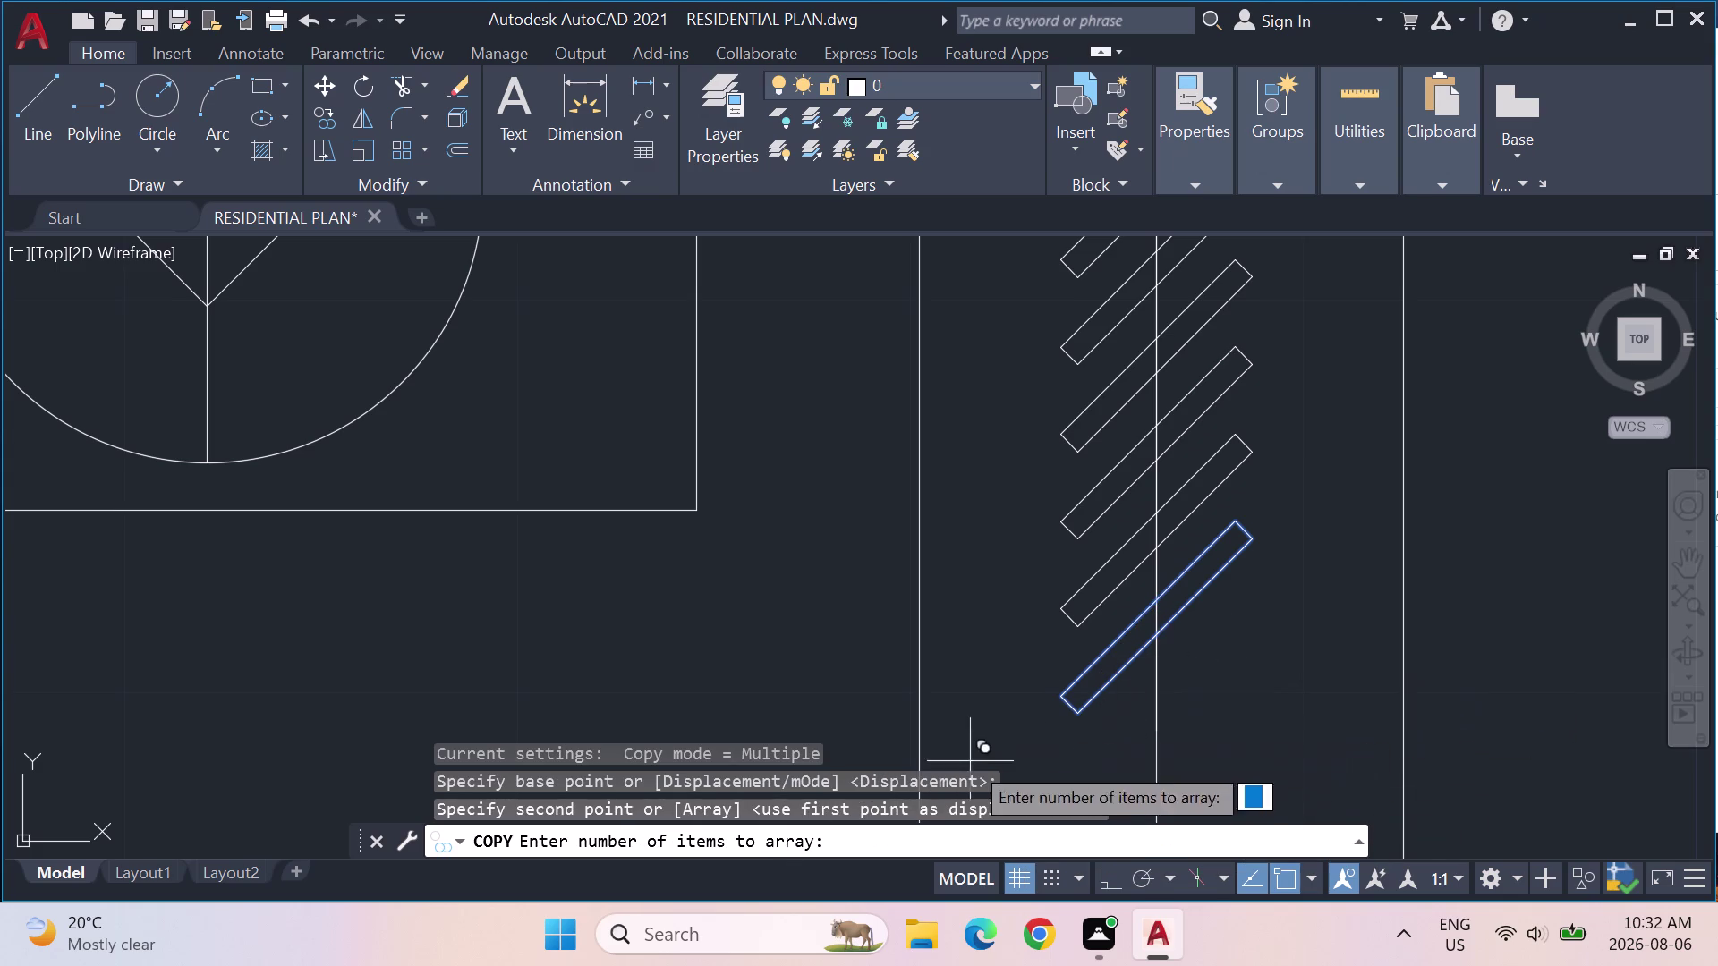
key(Return)
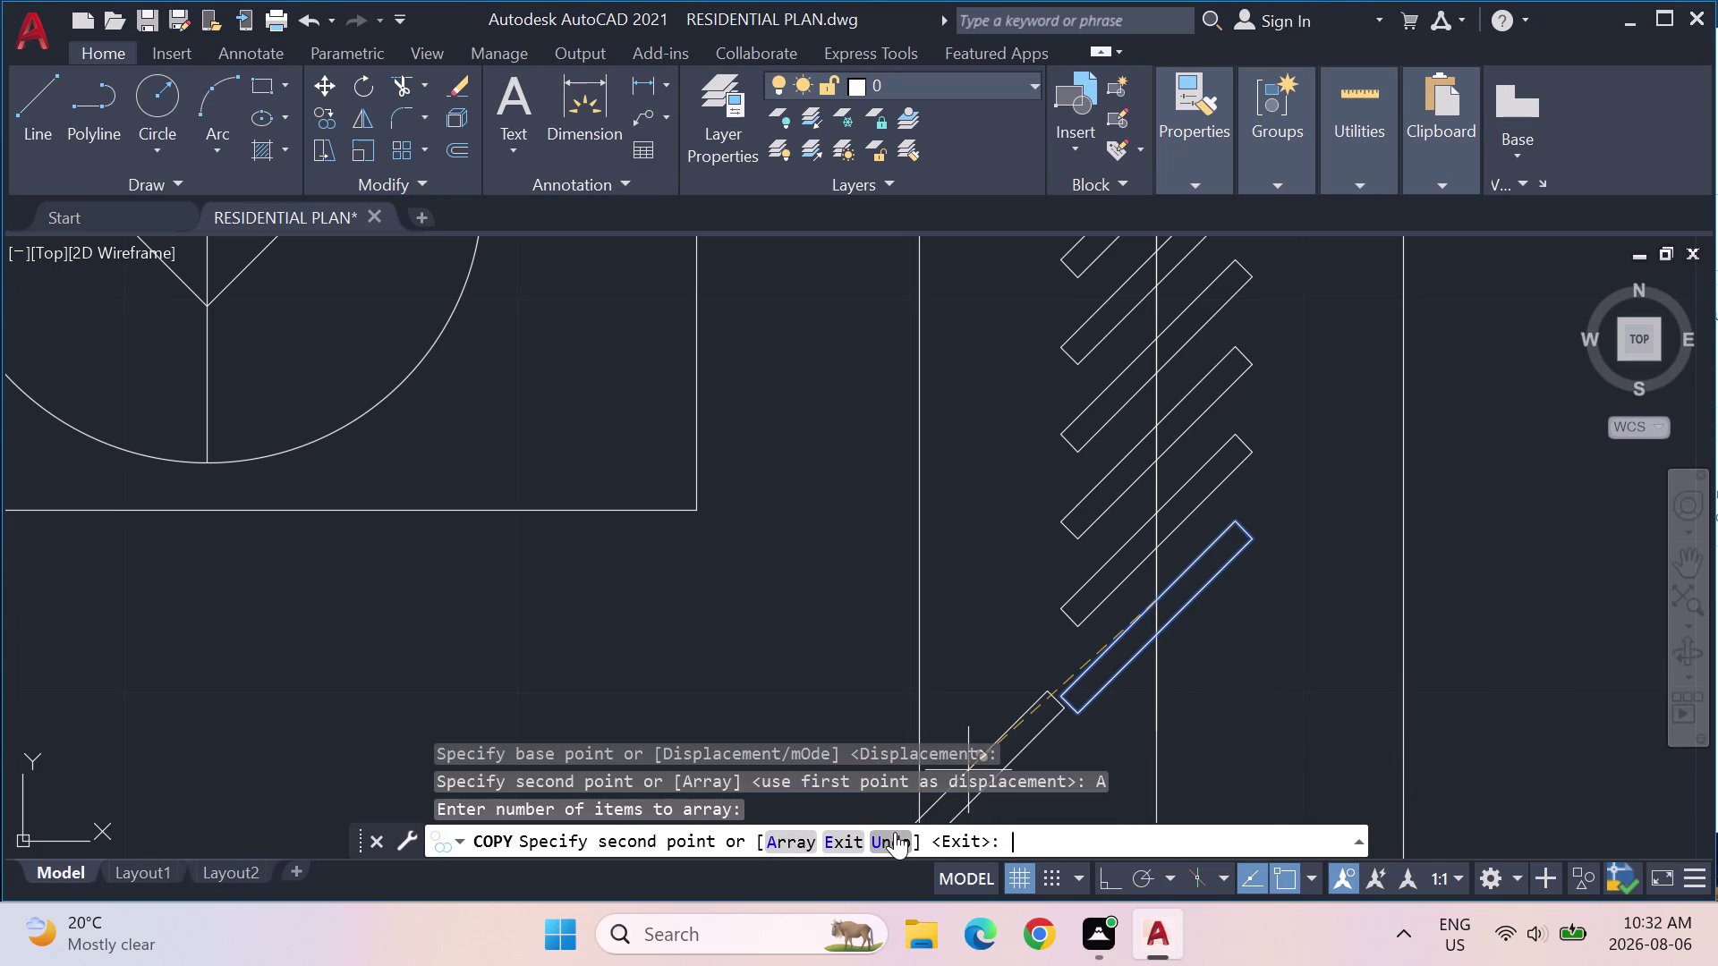
click(794, 831)
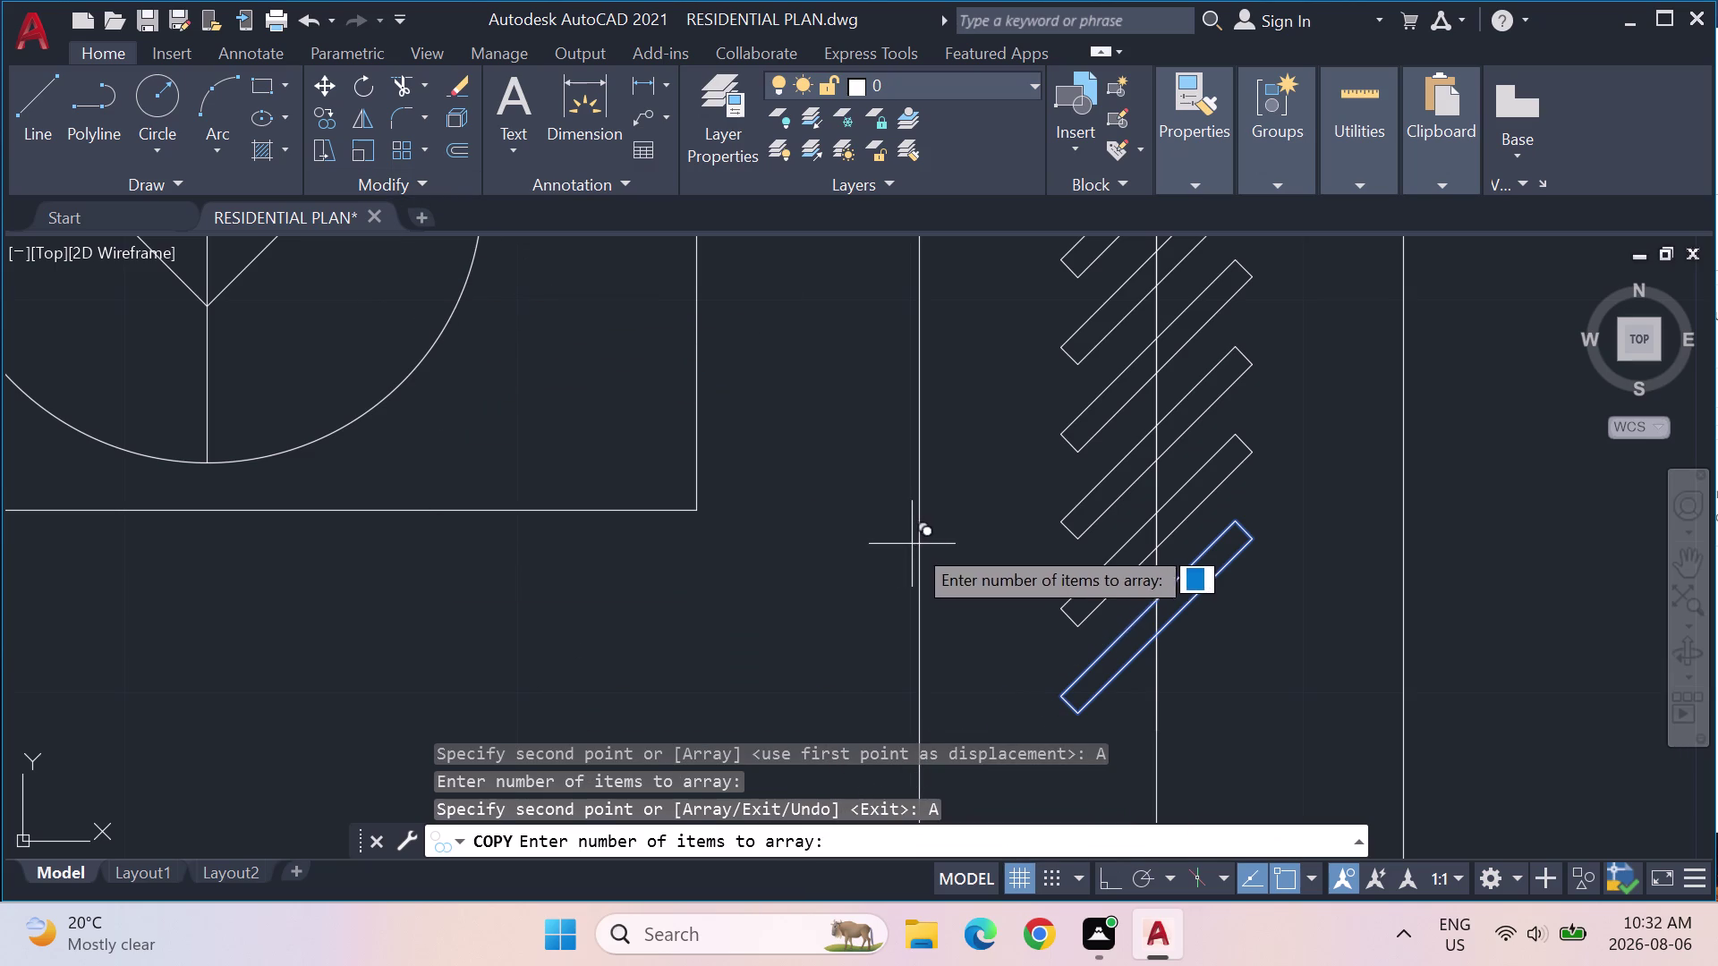
scroll(down, 3)
scroll(down, 3)
middle_drag(1102, 724, 1049, 472)
Fit ten copies of the diagonal line down to the strip's bottom end.
text(10)
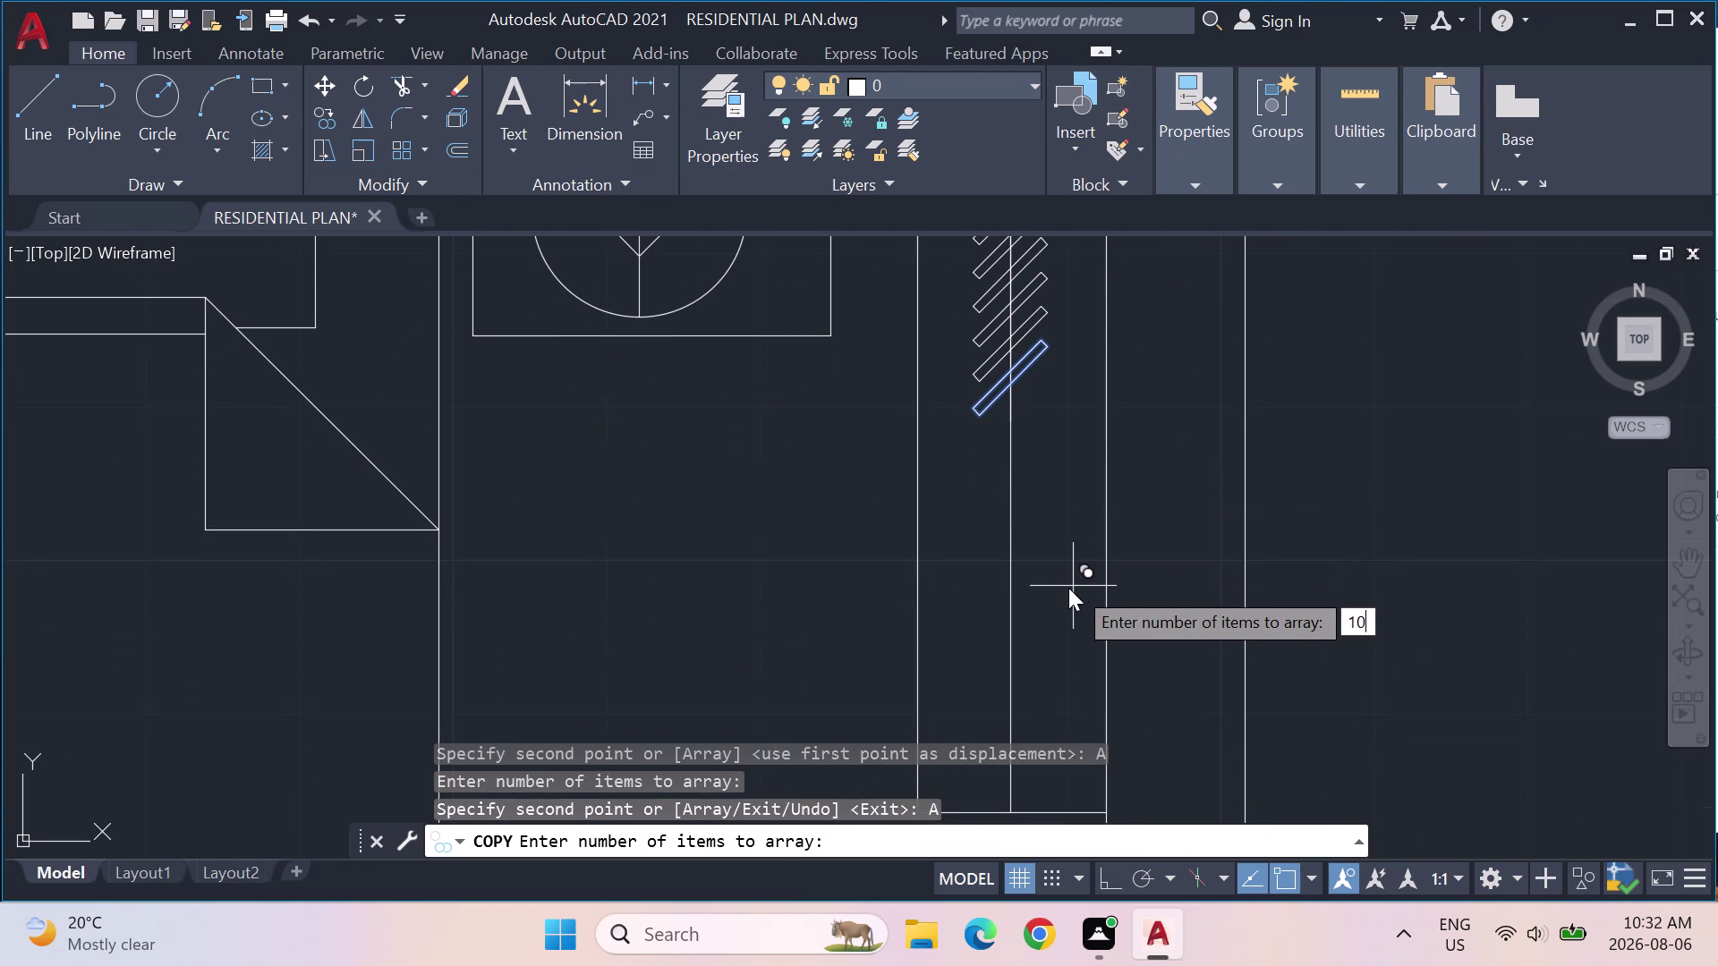
key(Return)
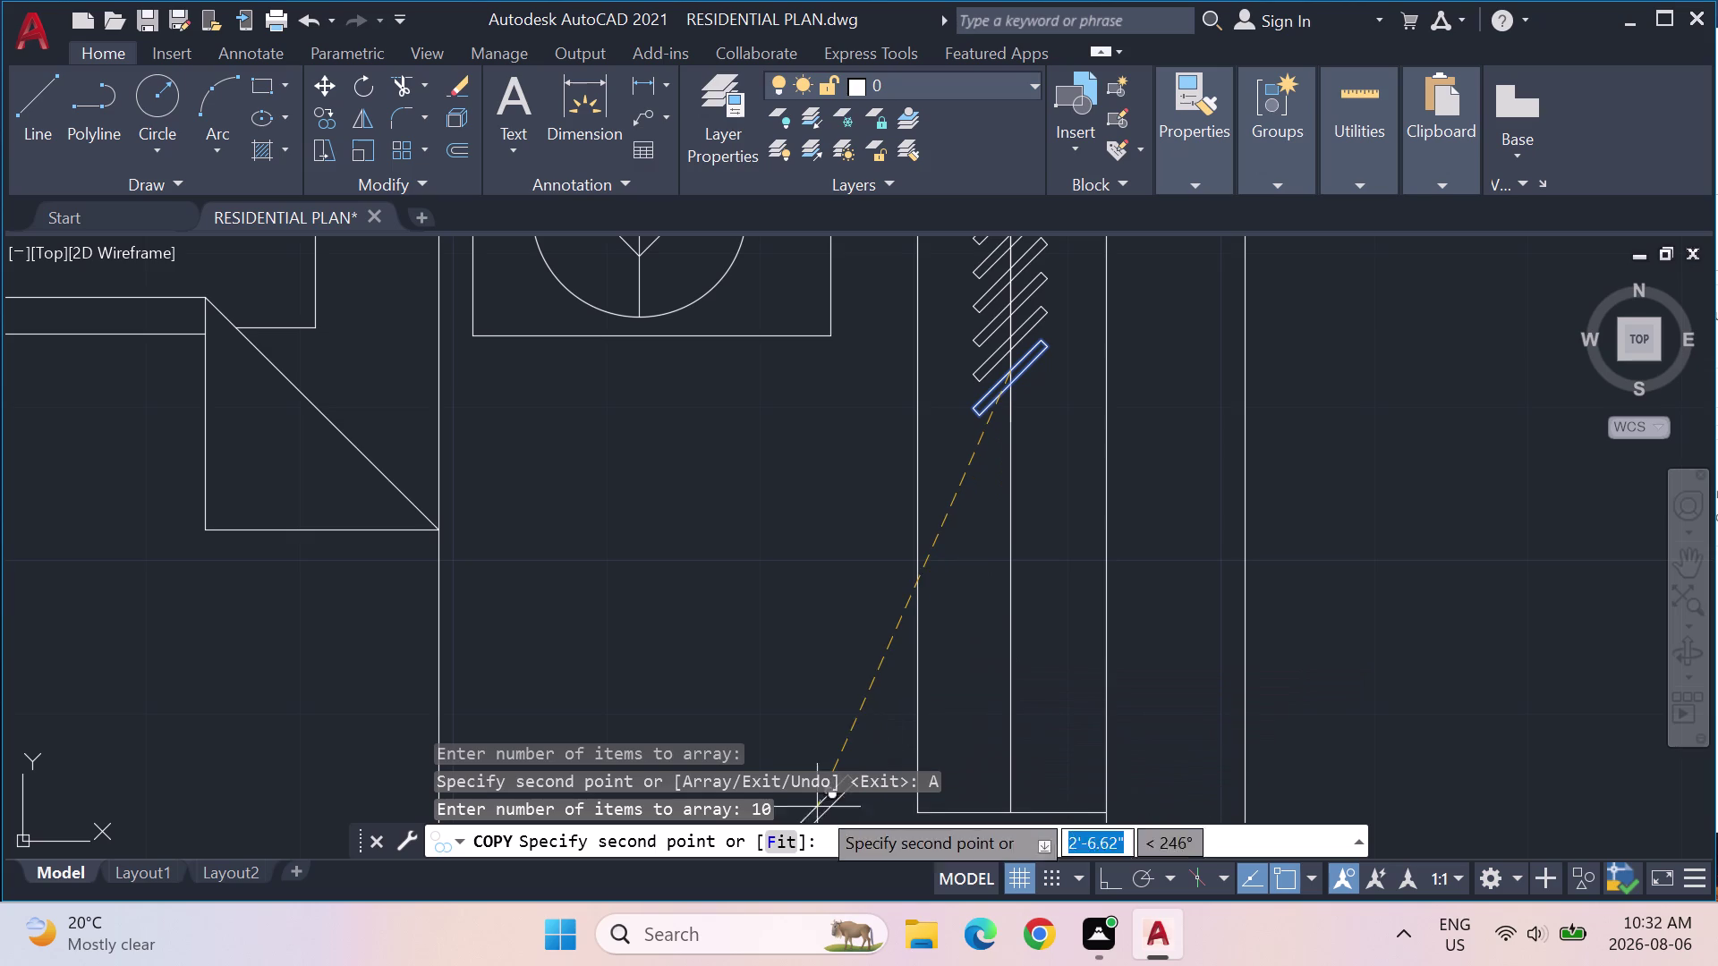
click(781, 843)
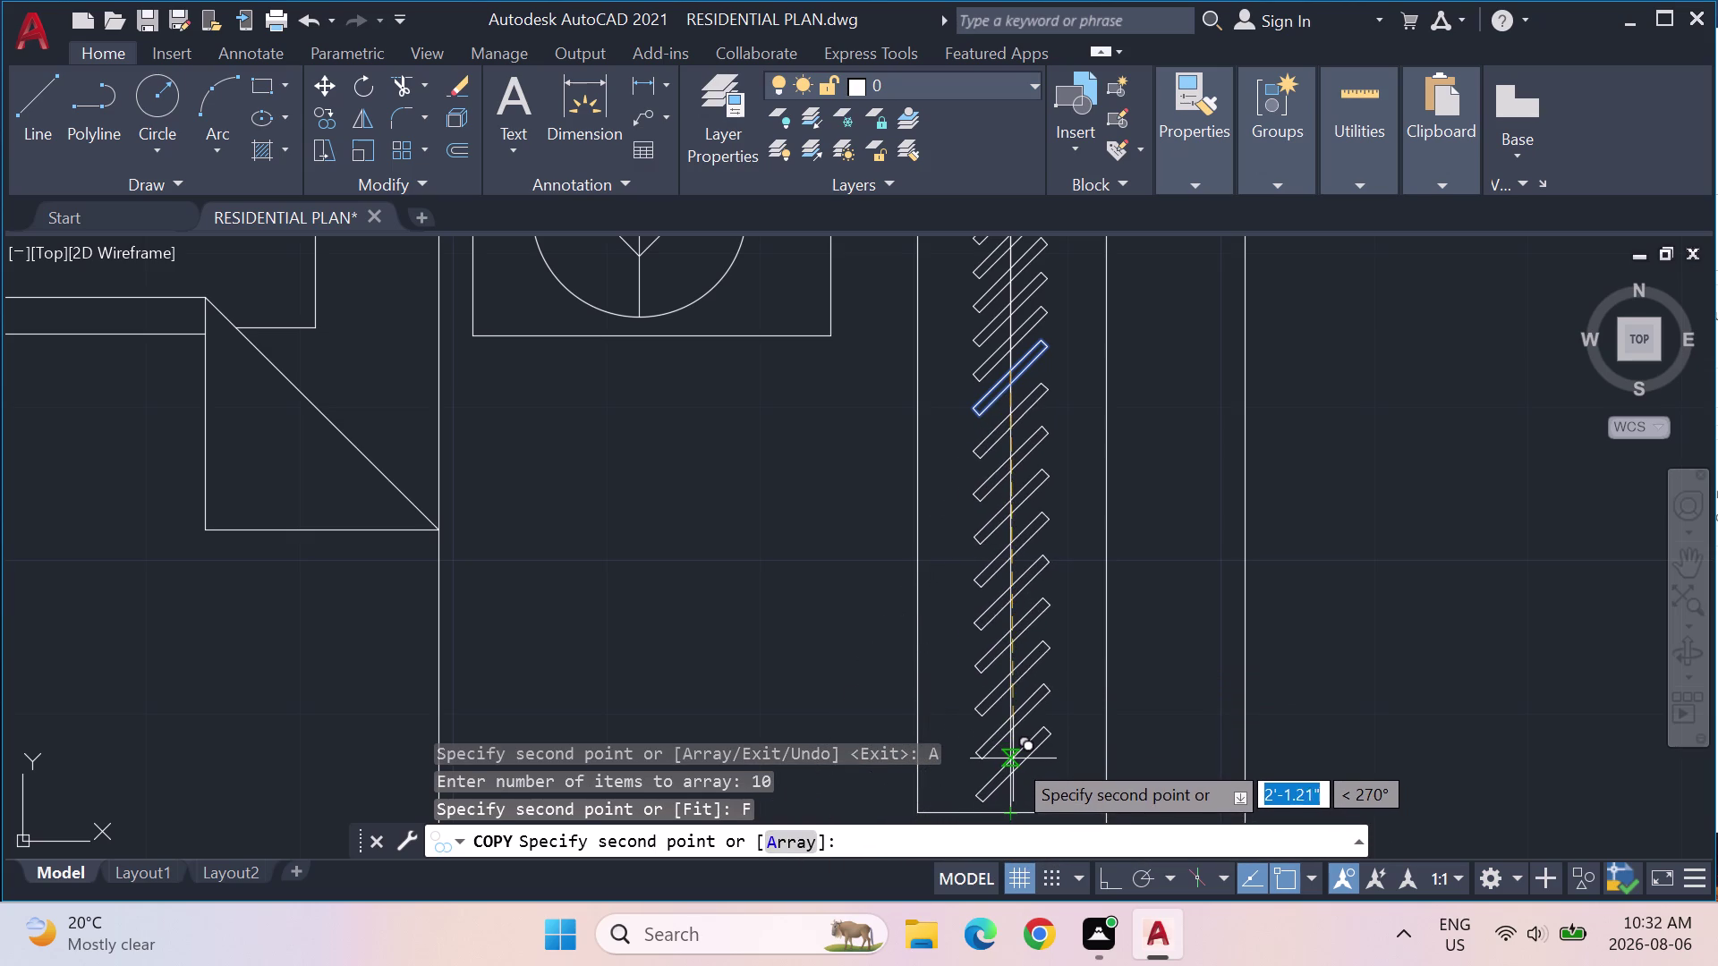
scroll(down, 3)
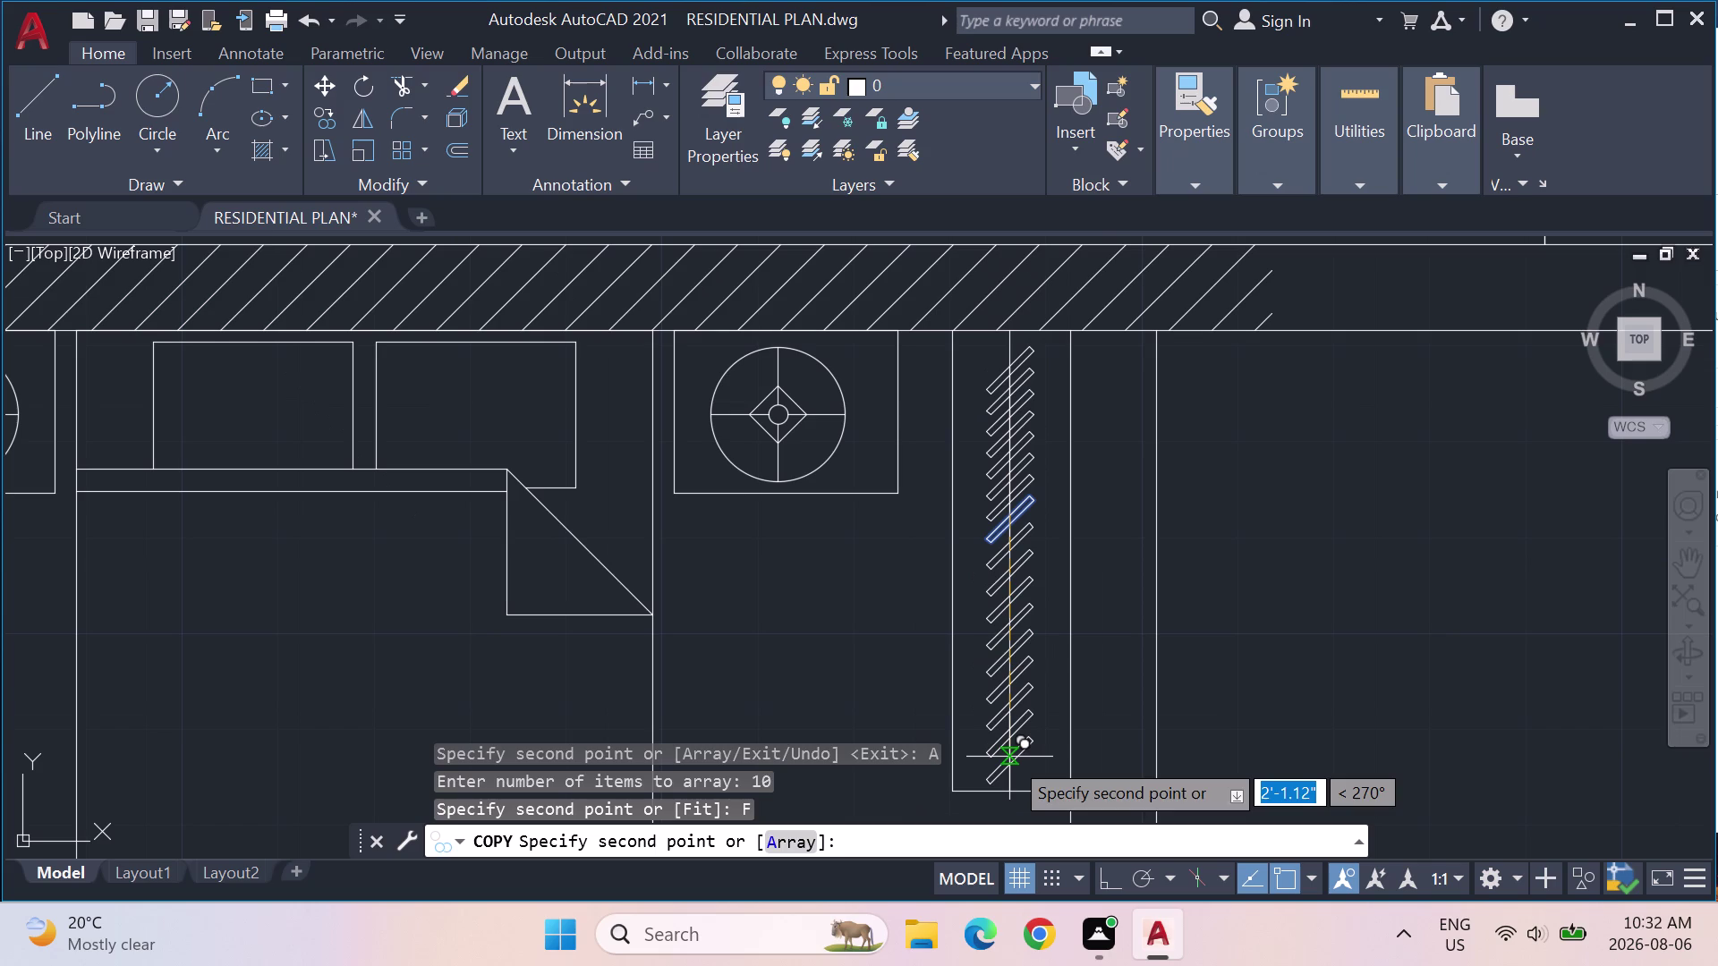
click(1009, 757)
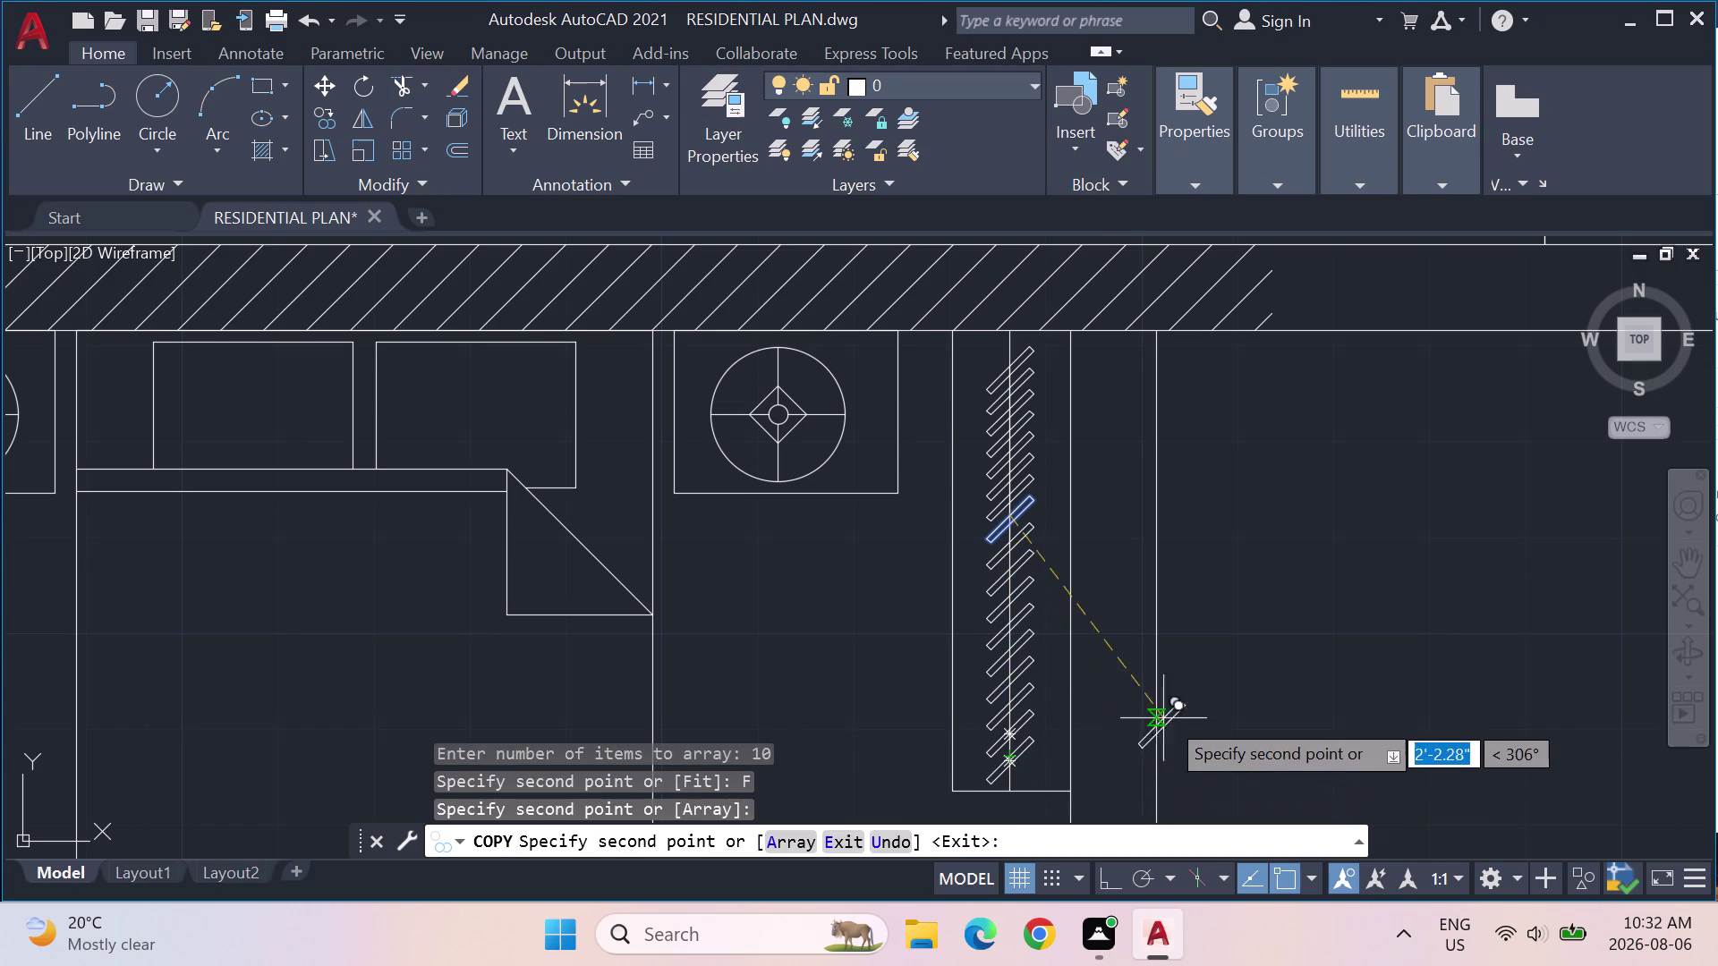
key(Escape)
key(Escape)
scroll(down, 3)
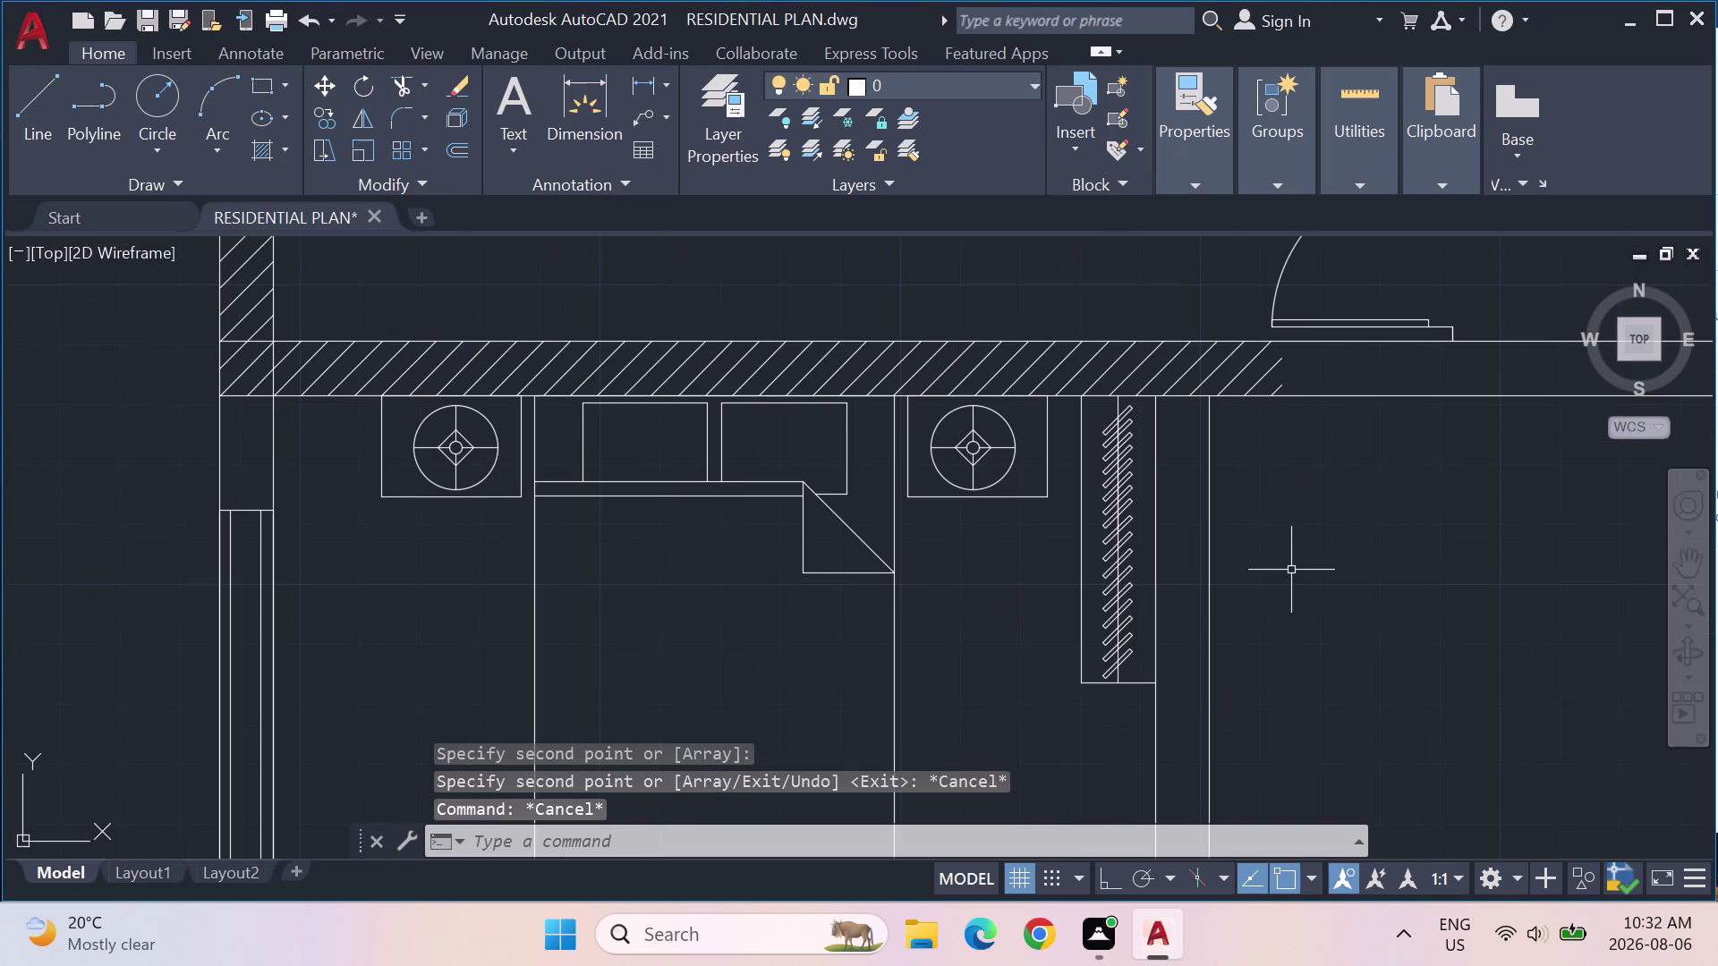
scroll(down, 3)
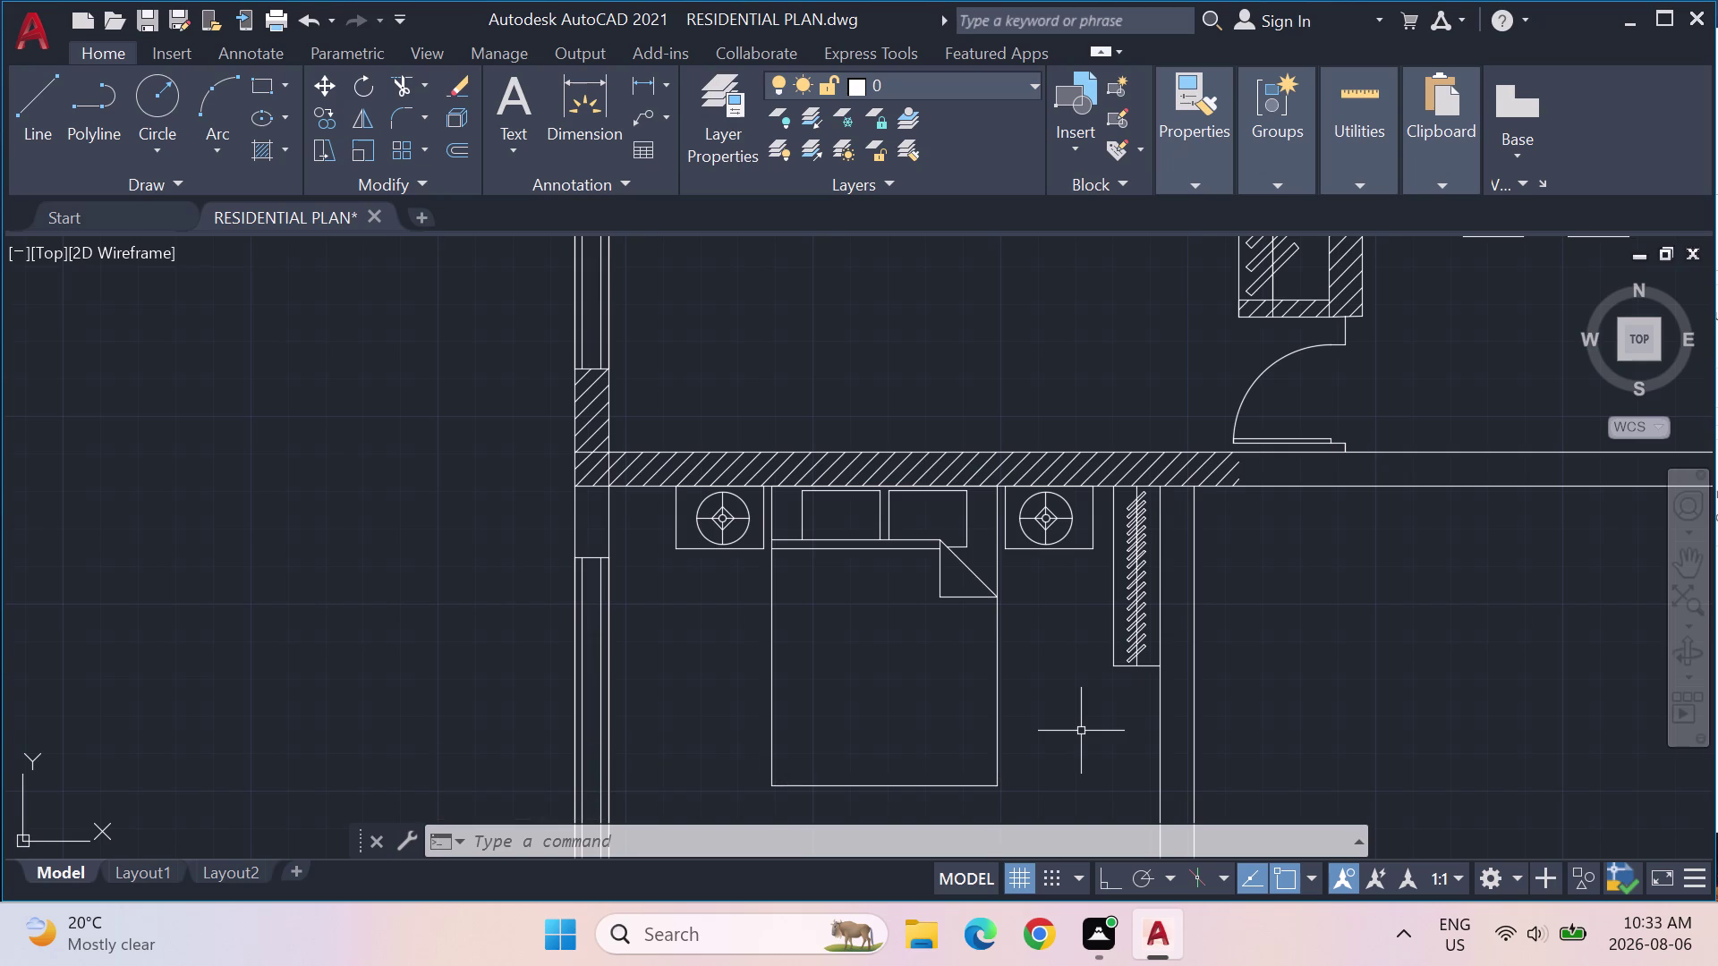
Pan and zoom out to frame the whole bedroom, then launch Hatch for its walls.
middle_drag(1042, 683, 1050, 598)
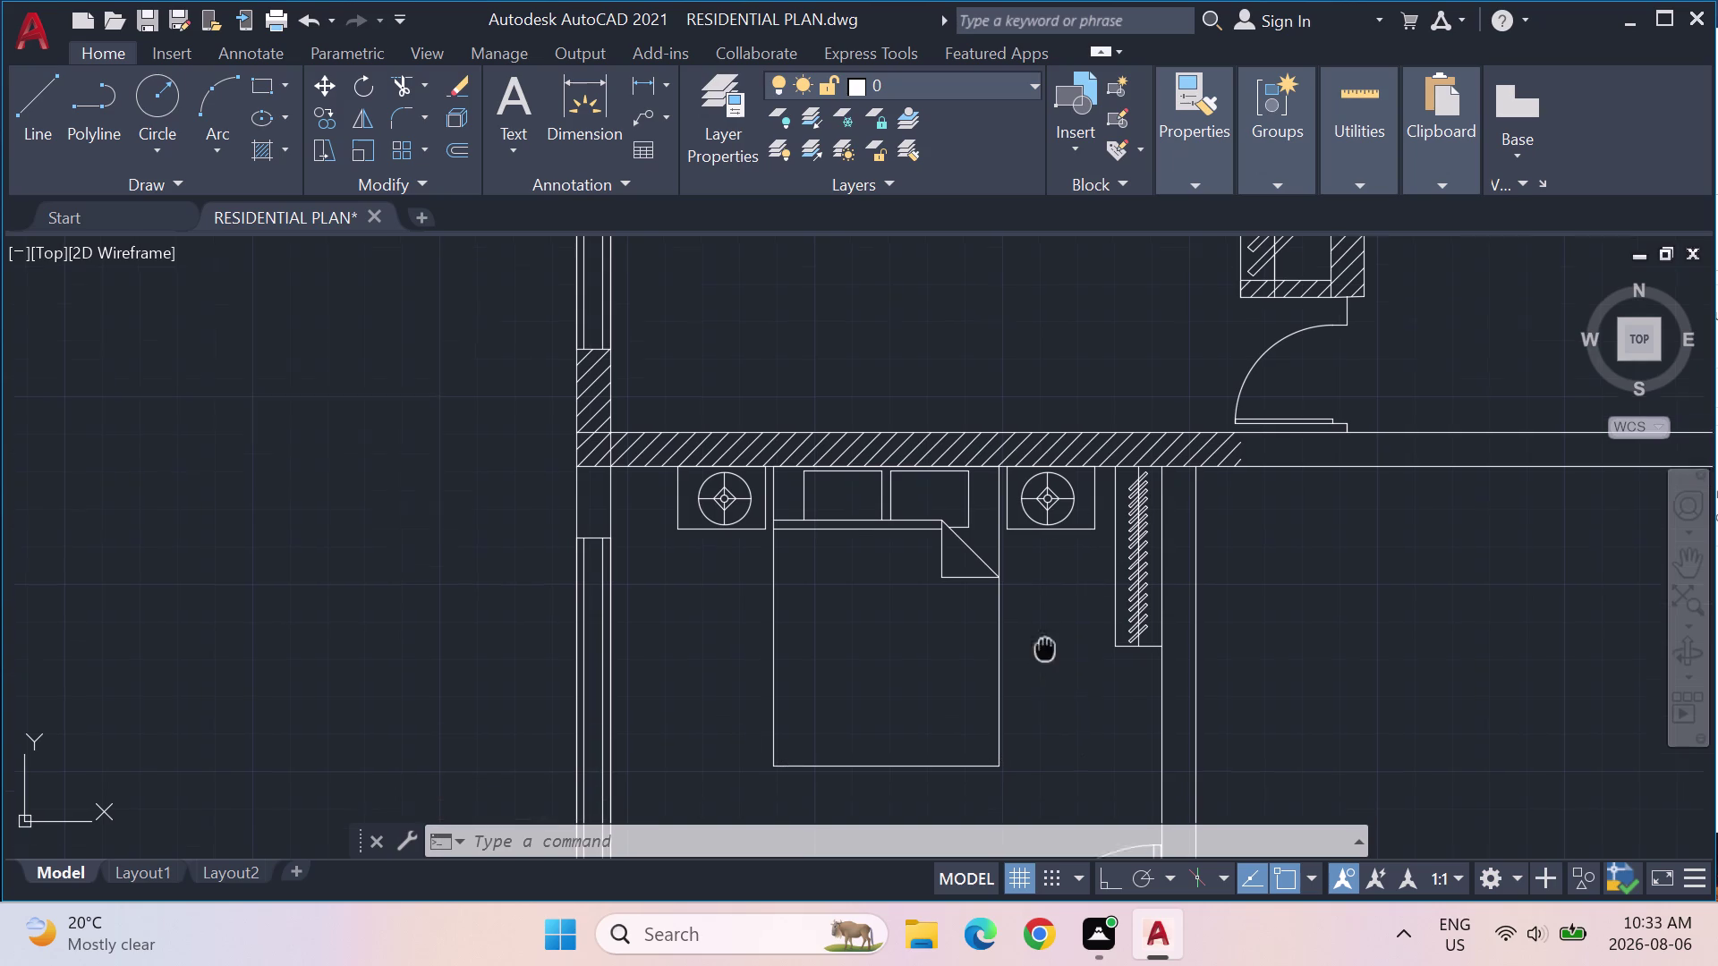
middle_drag(1050, 599, 1053, 519)
scroll(down, 3)
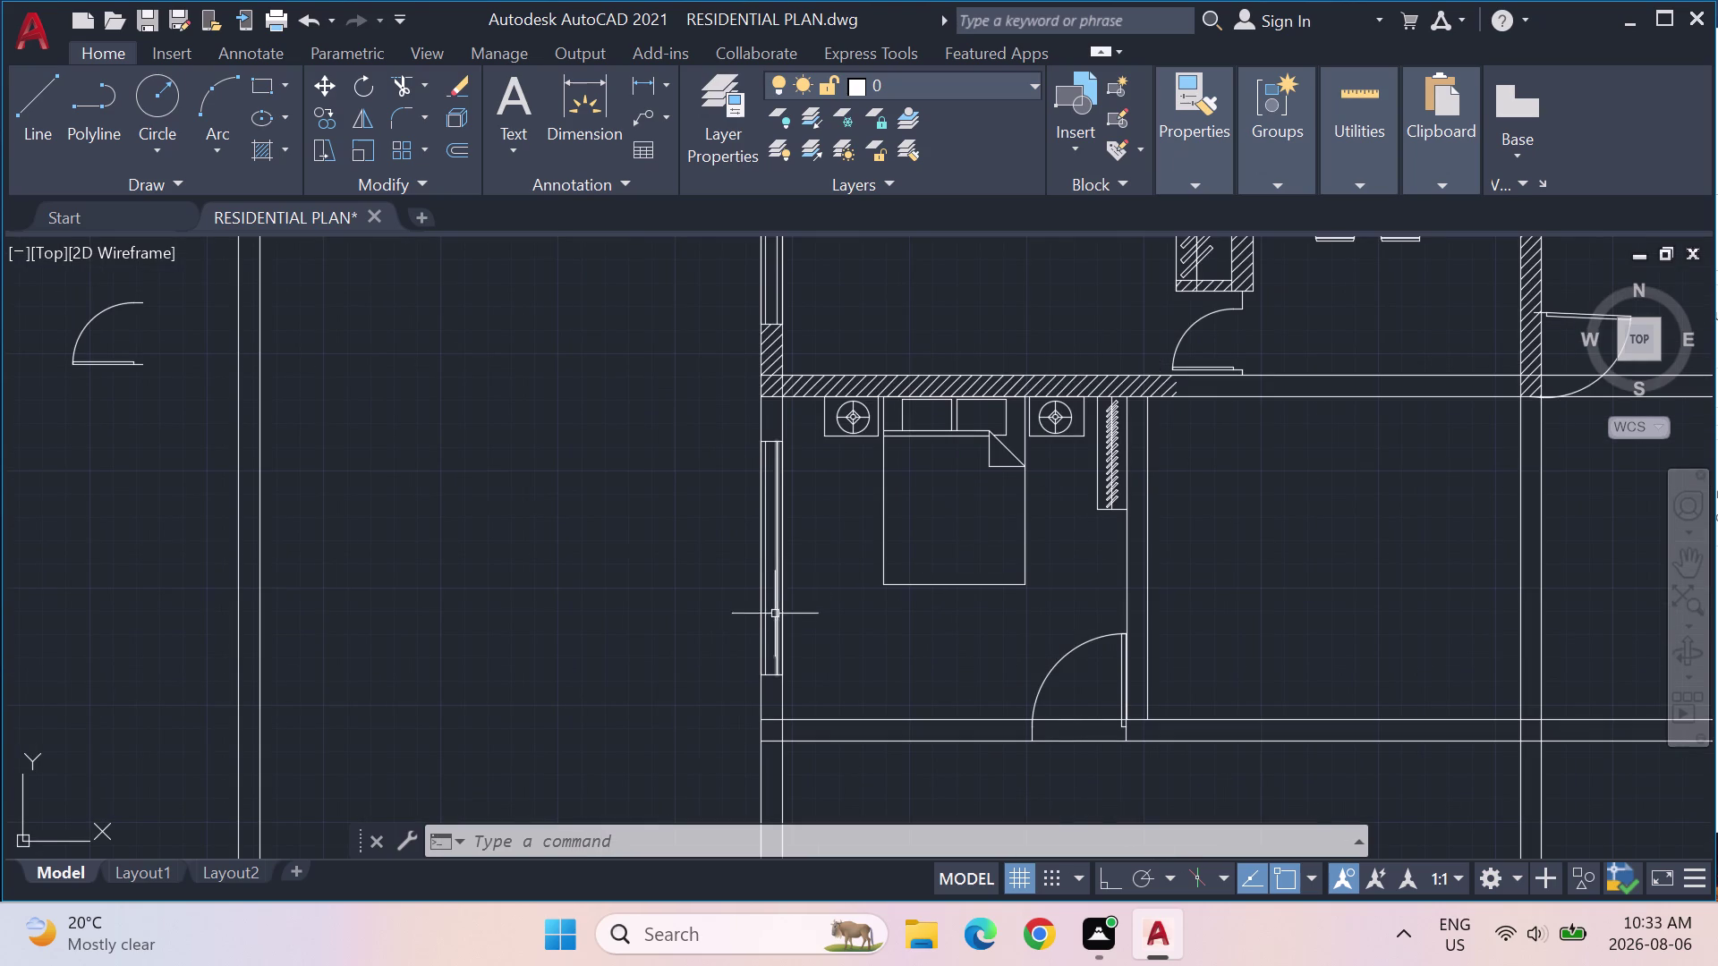
click(264, 143)
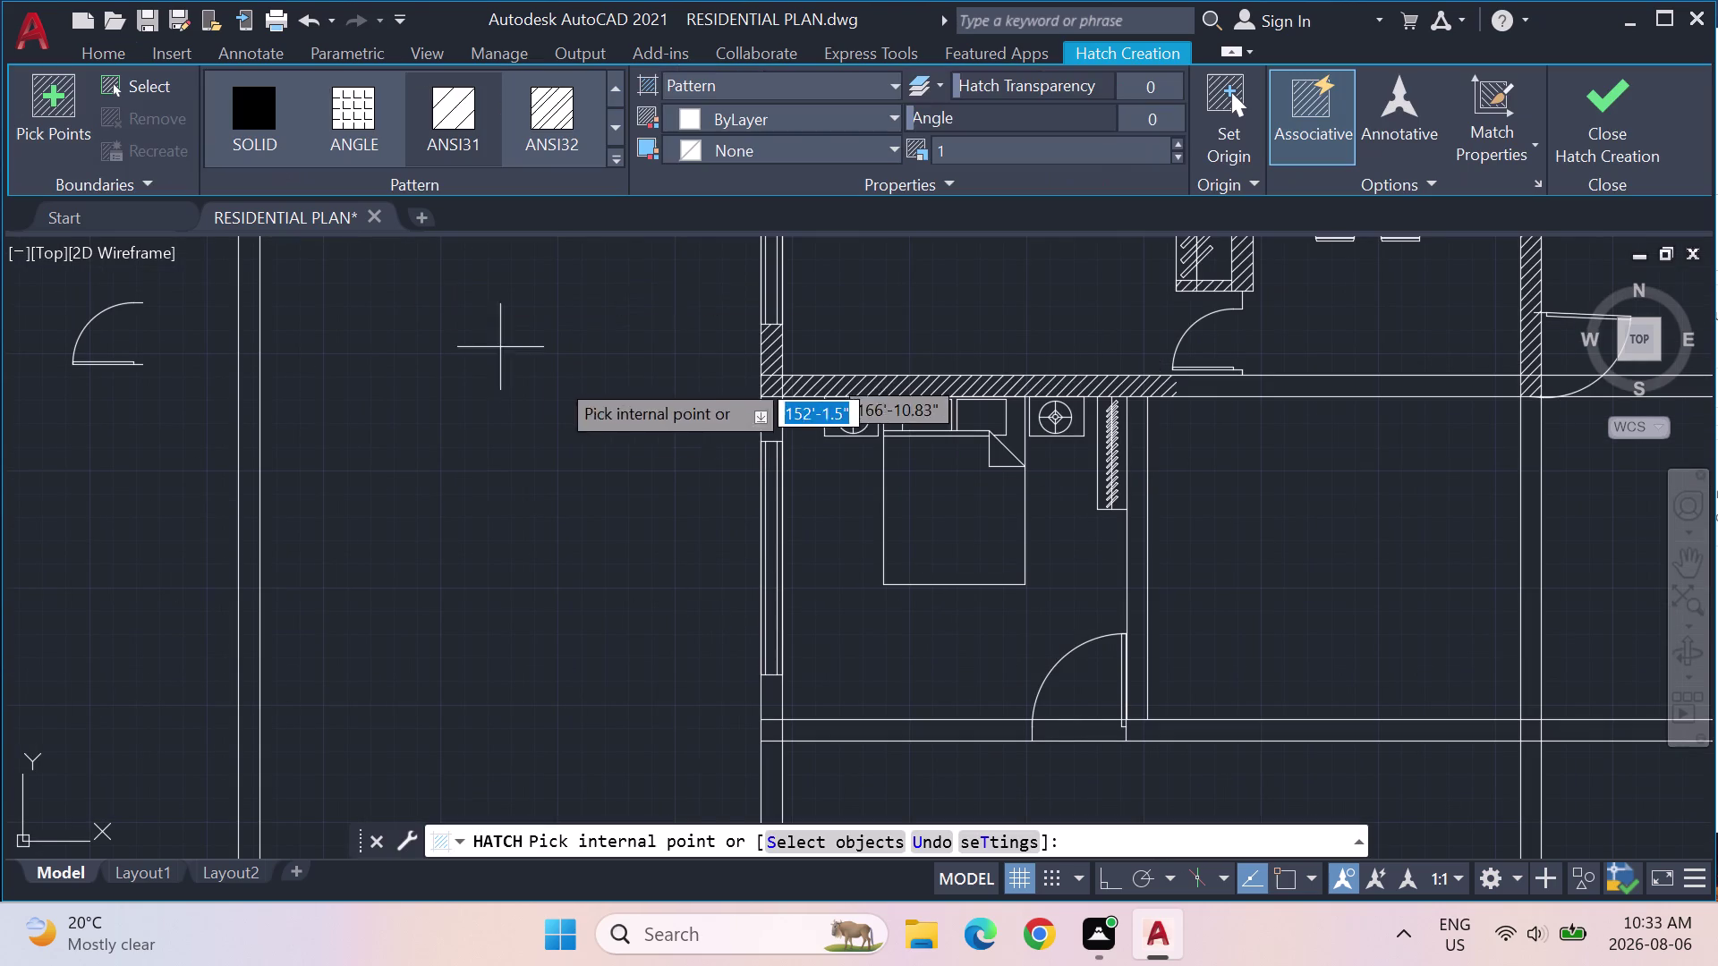
Hatch the bedroom's short left wall pieces, its right wall and its bottom wall.
click(777, 420)
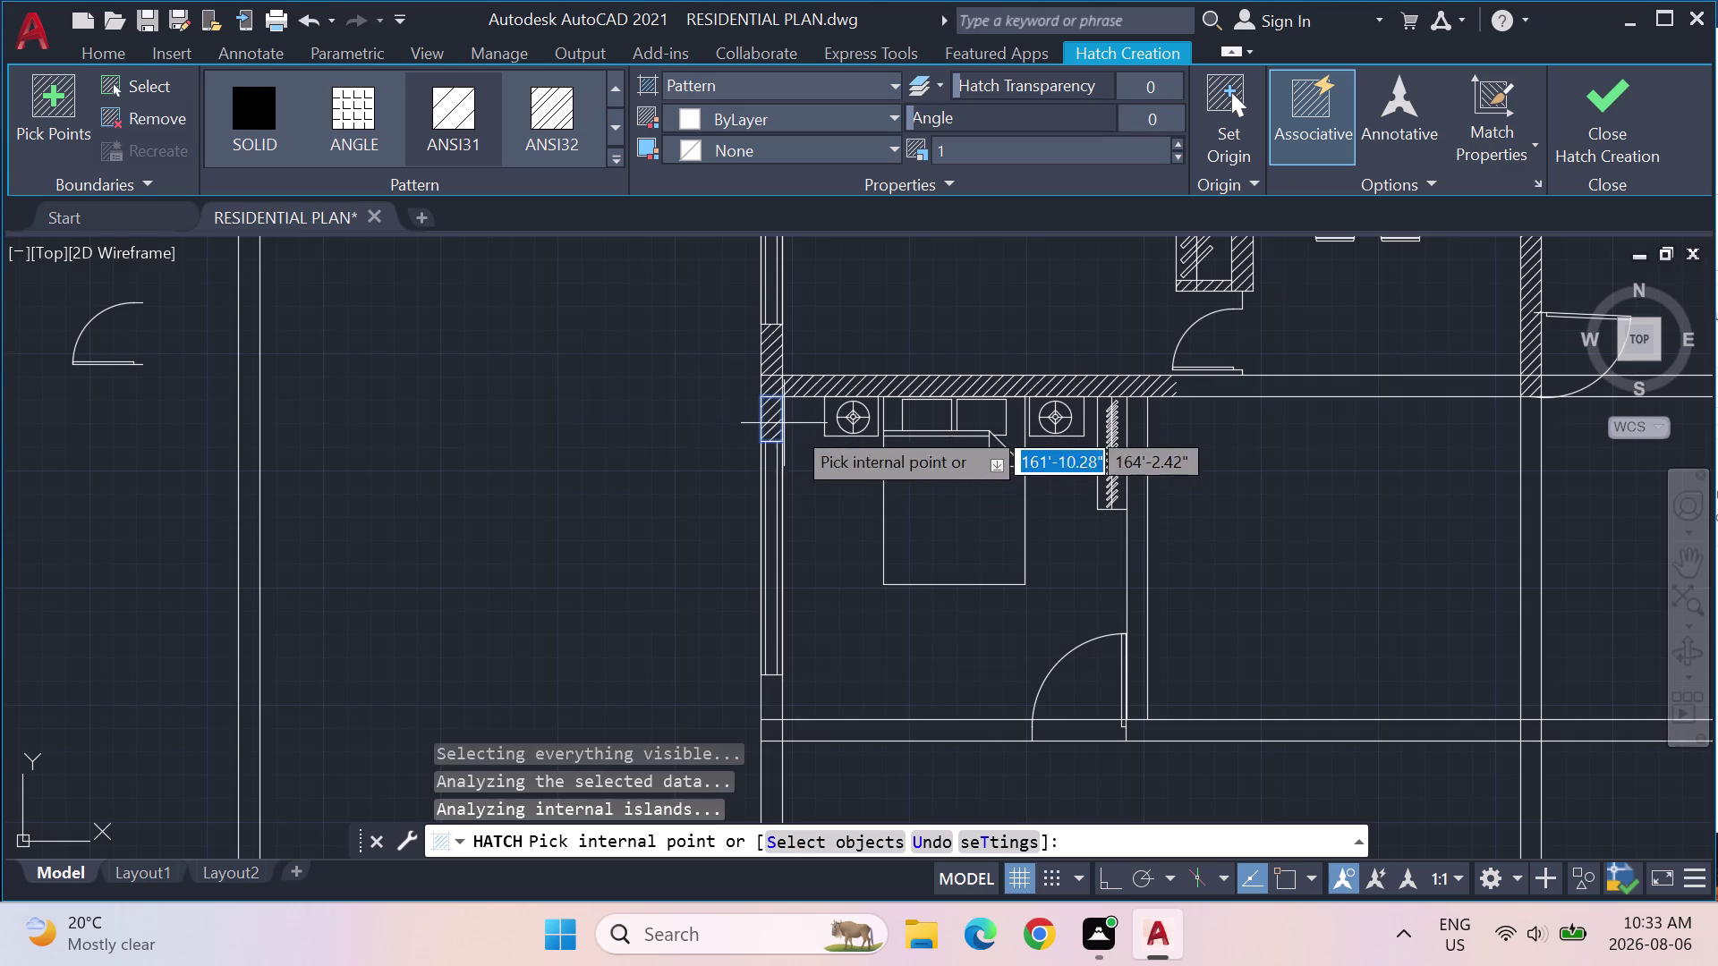
click(1137, 461)
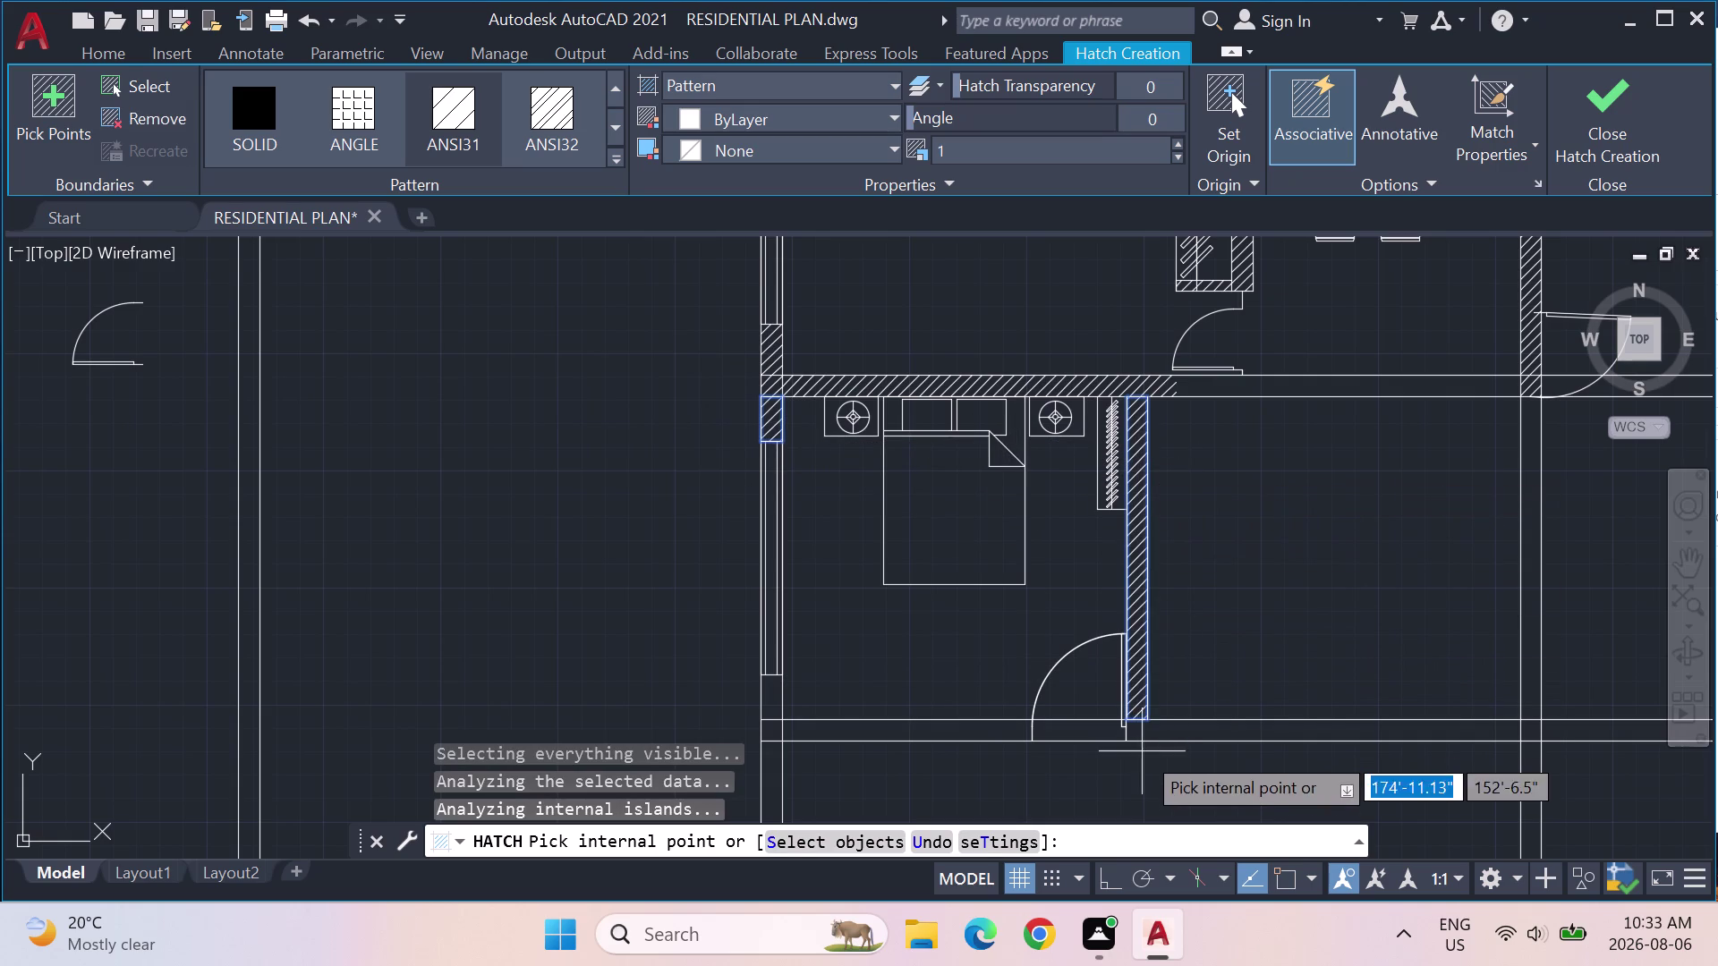
click(771, 706)
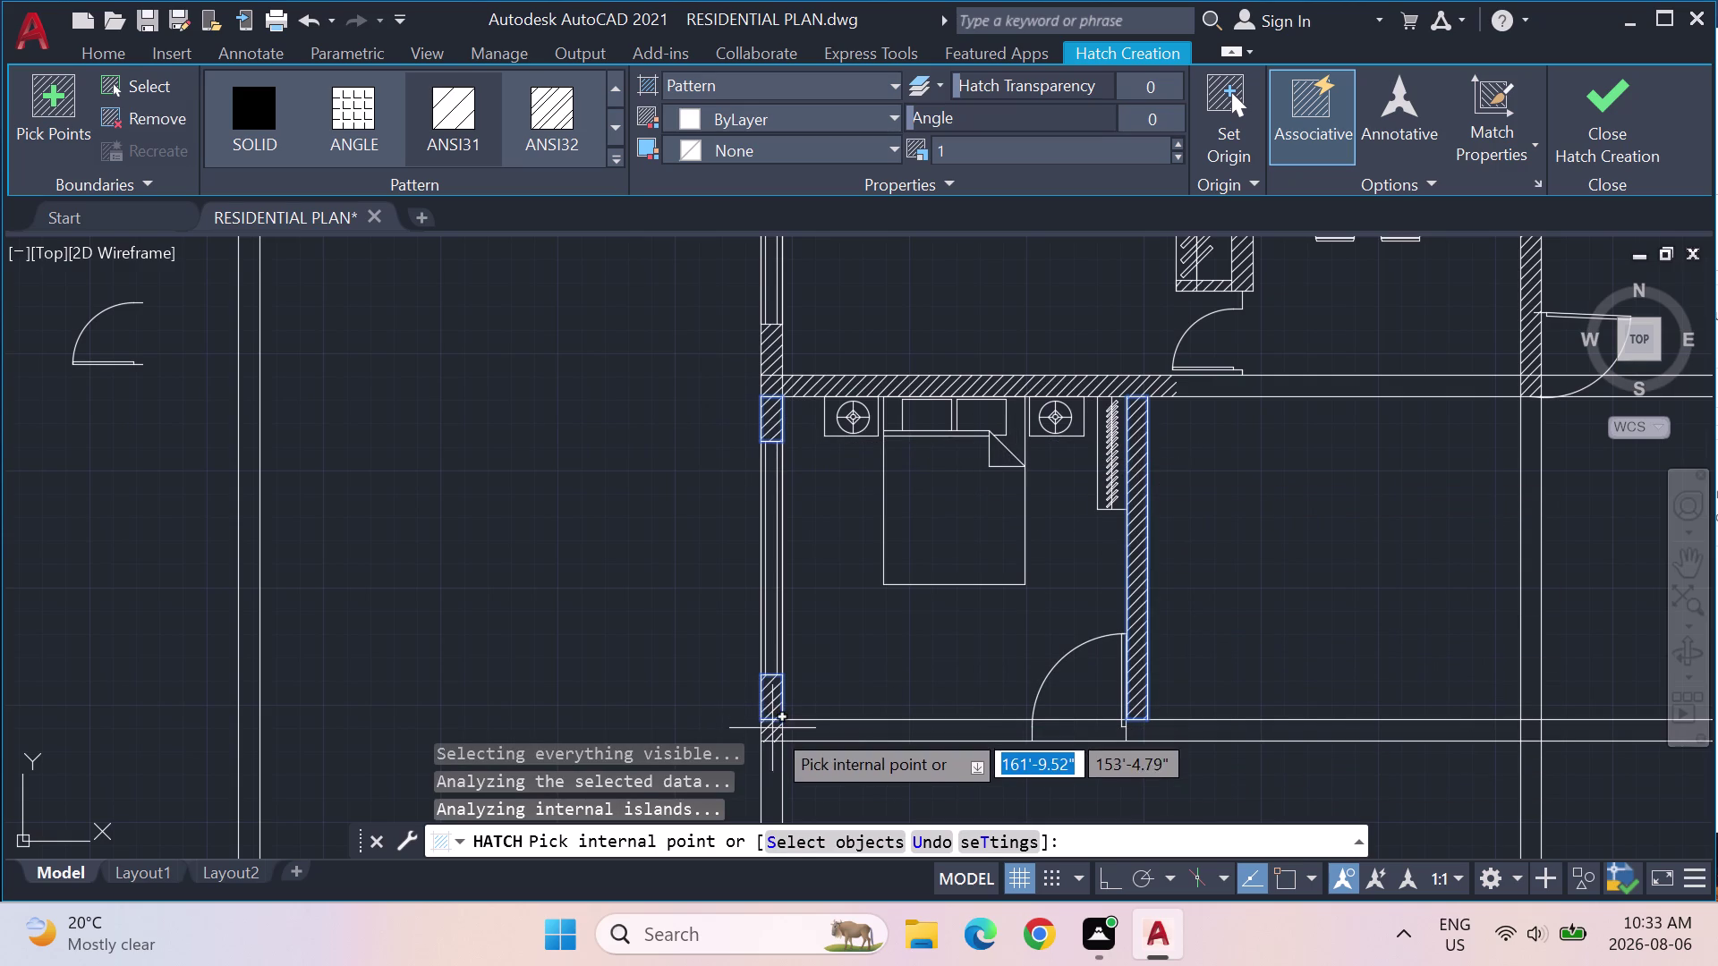
click(772, 728)
click(849, 735)
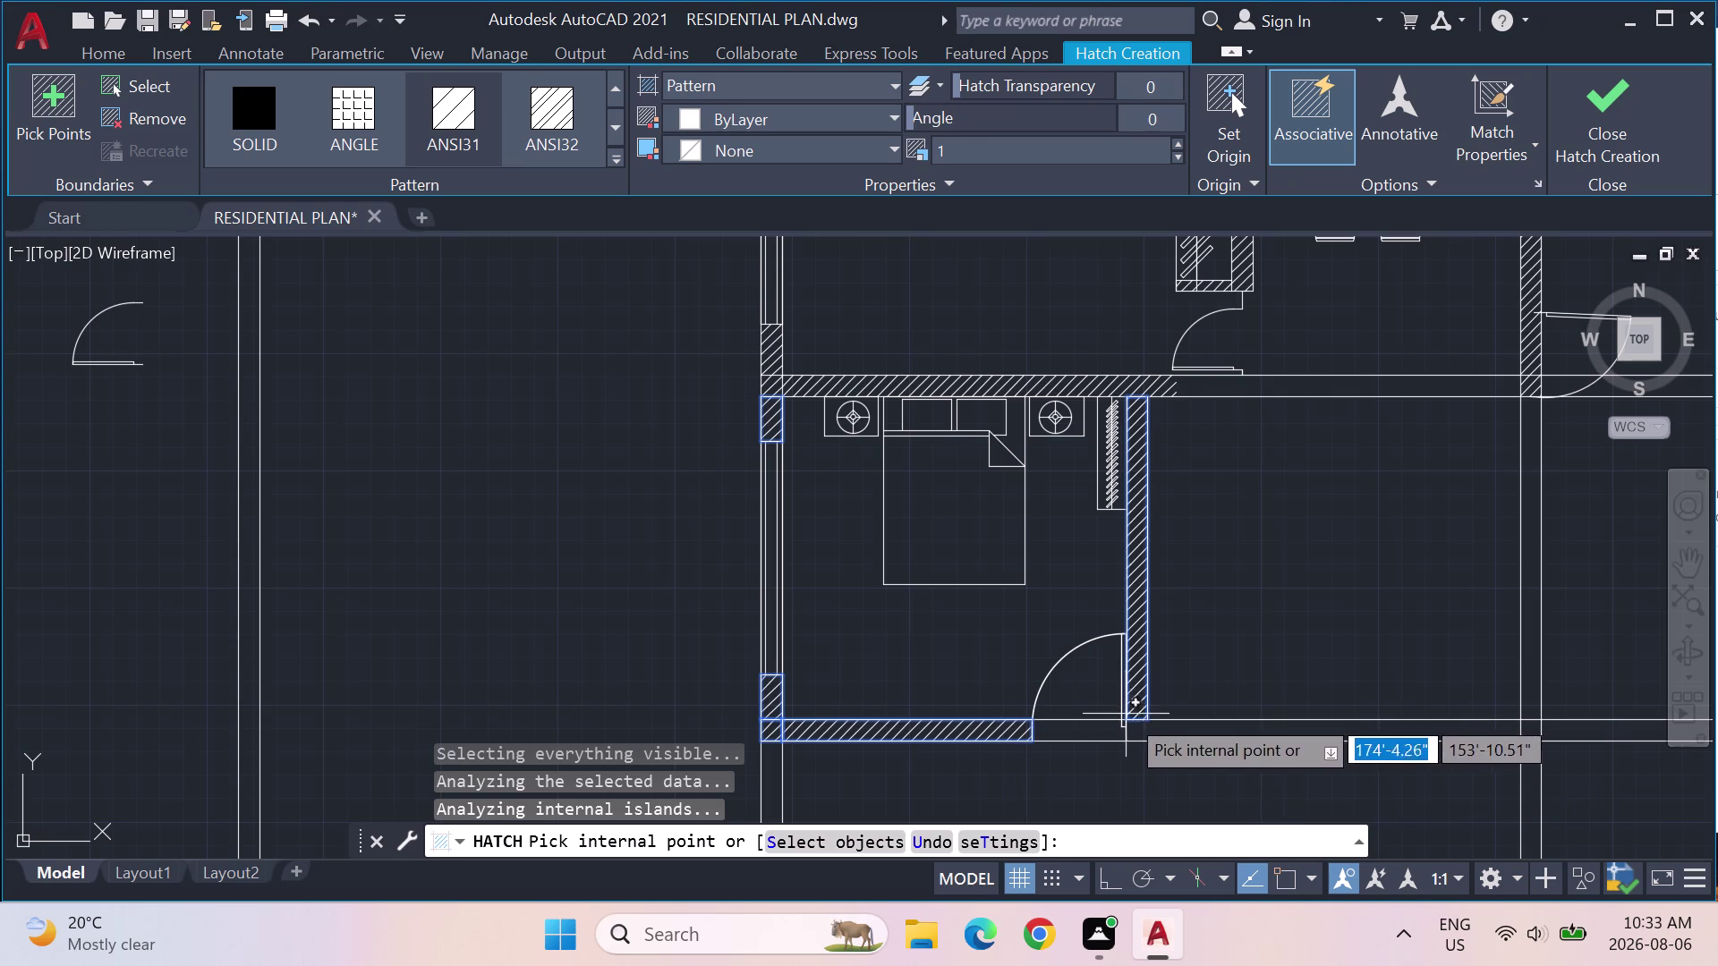
key(Escape)
key(Escape)
click(23, 110)
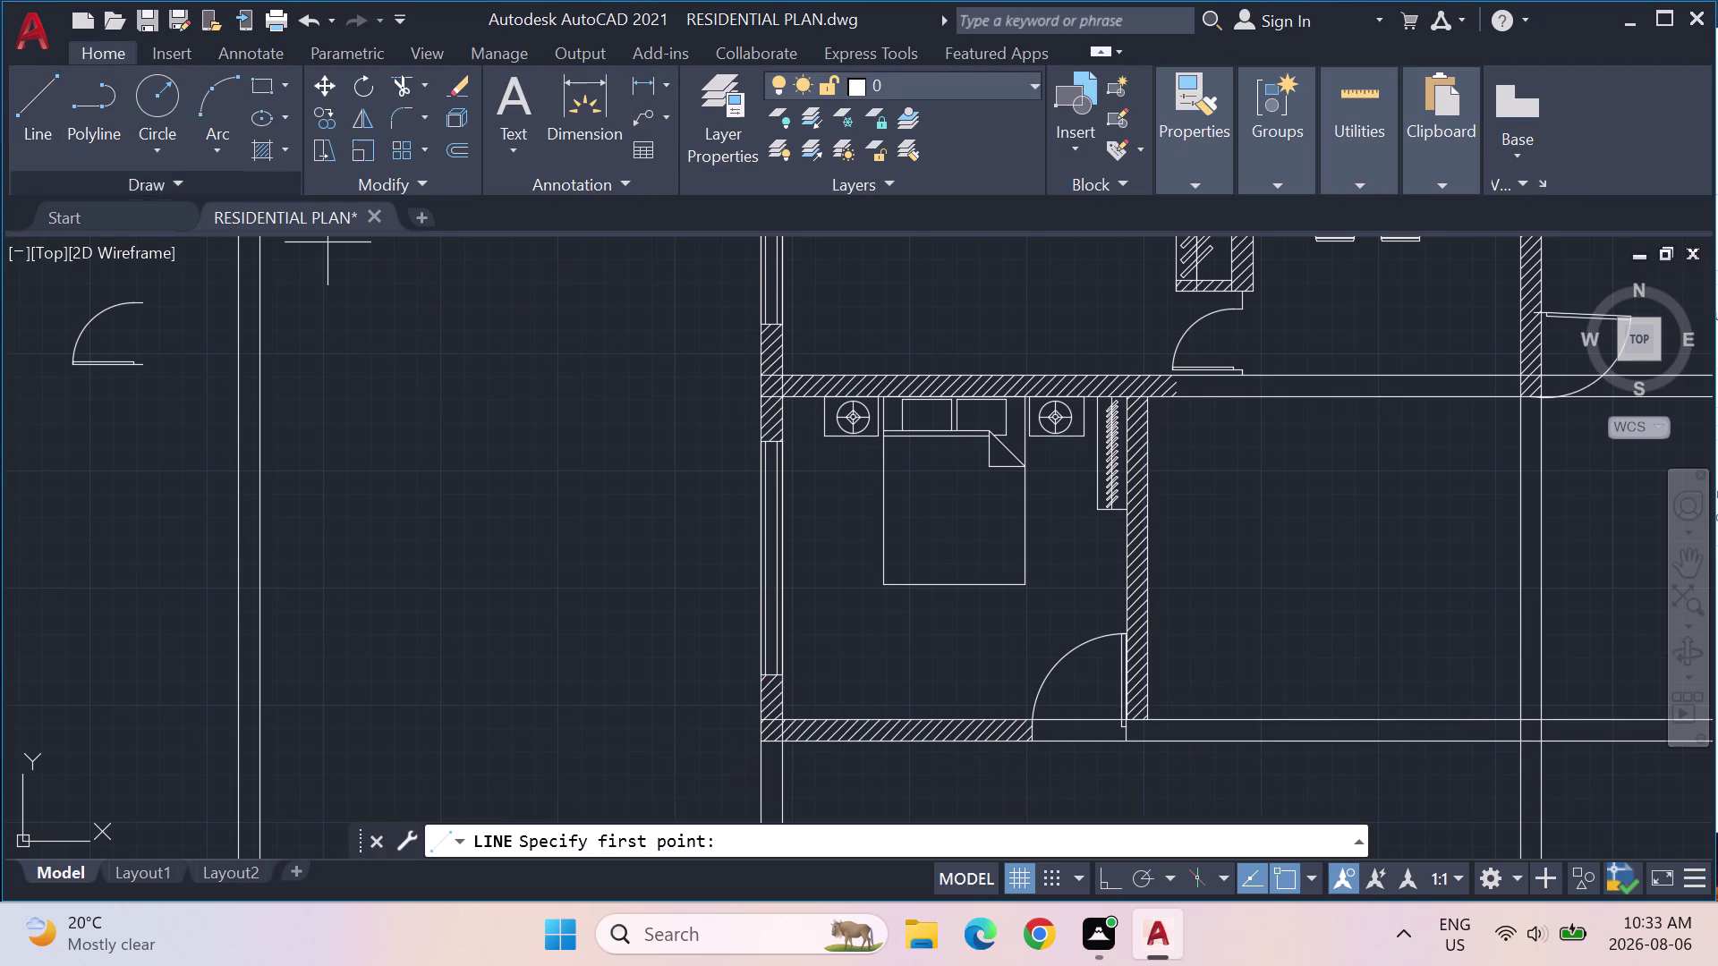
Draw a short line across the right wall's foot, then hatch the small square below it.
scroll(up, 3)
click(1074, 784)
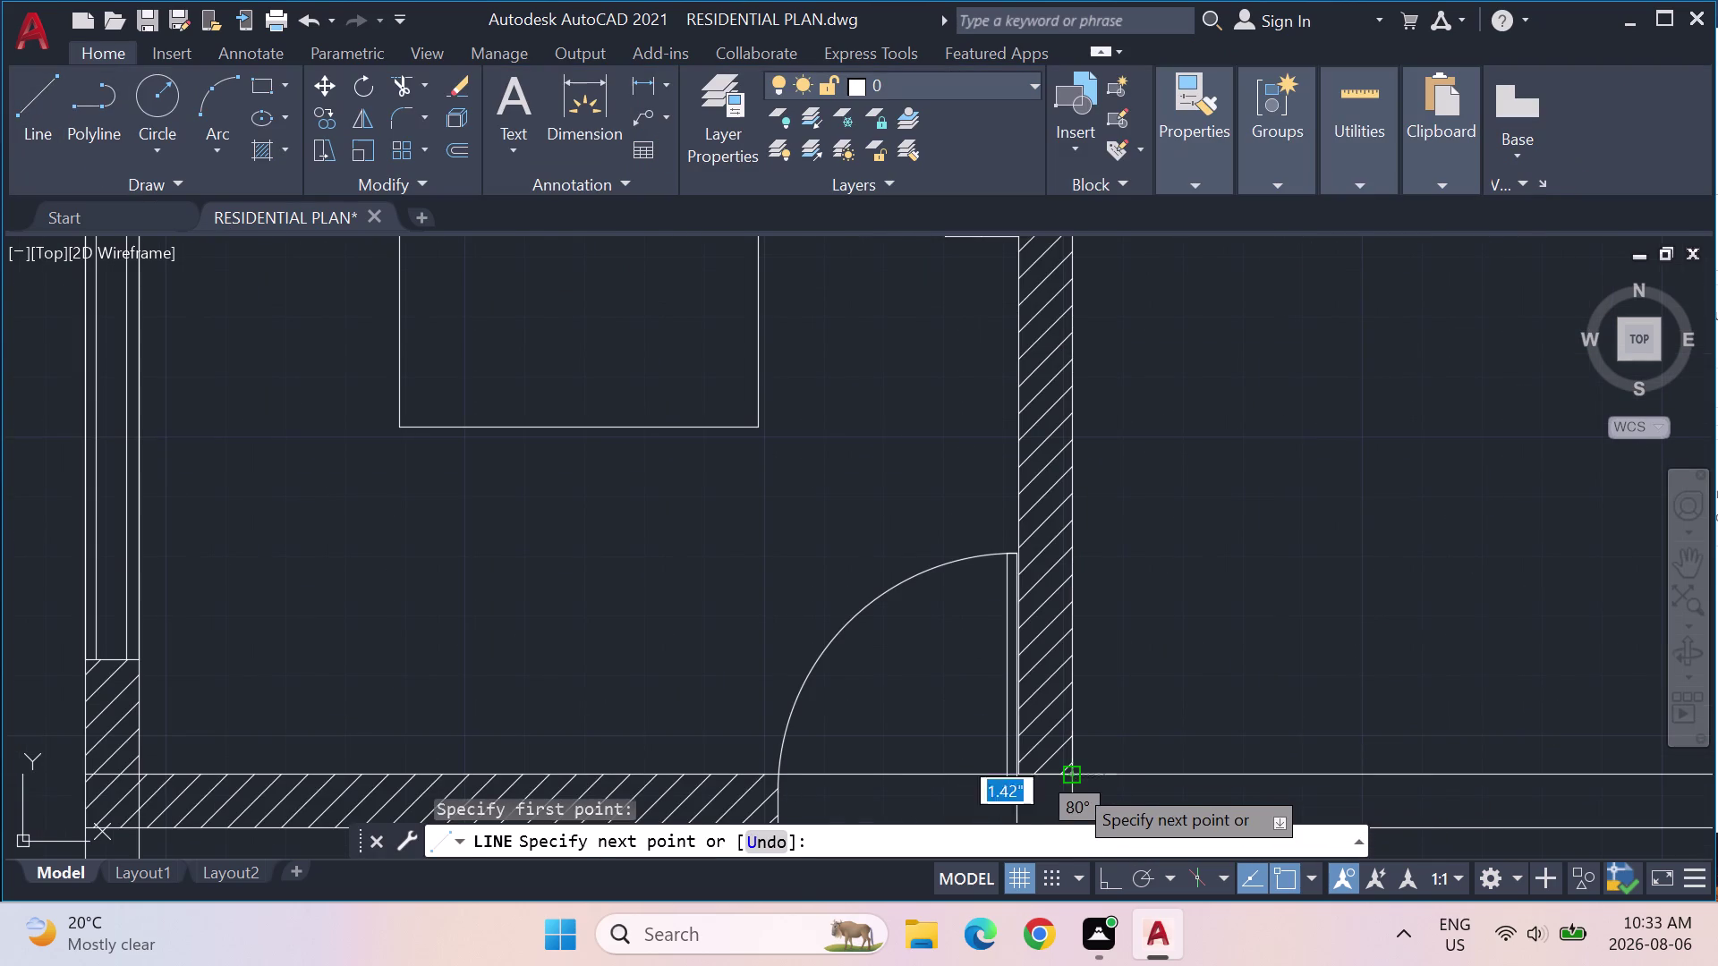
scroll(down, 3)
middle_drag(1075, 776, 1048, 670)
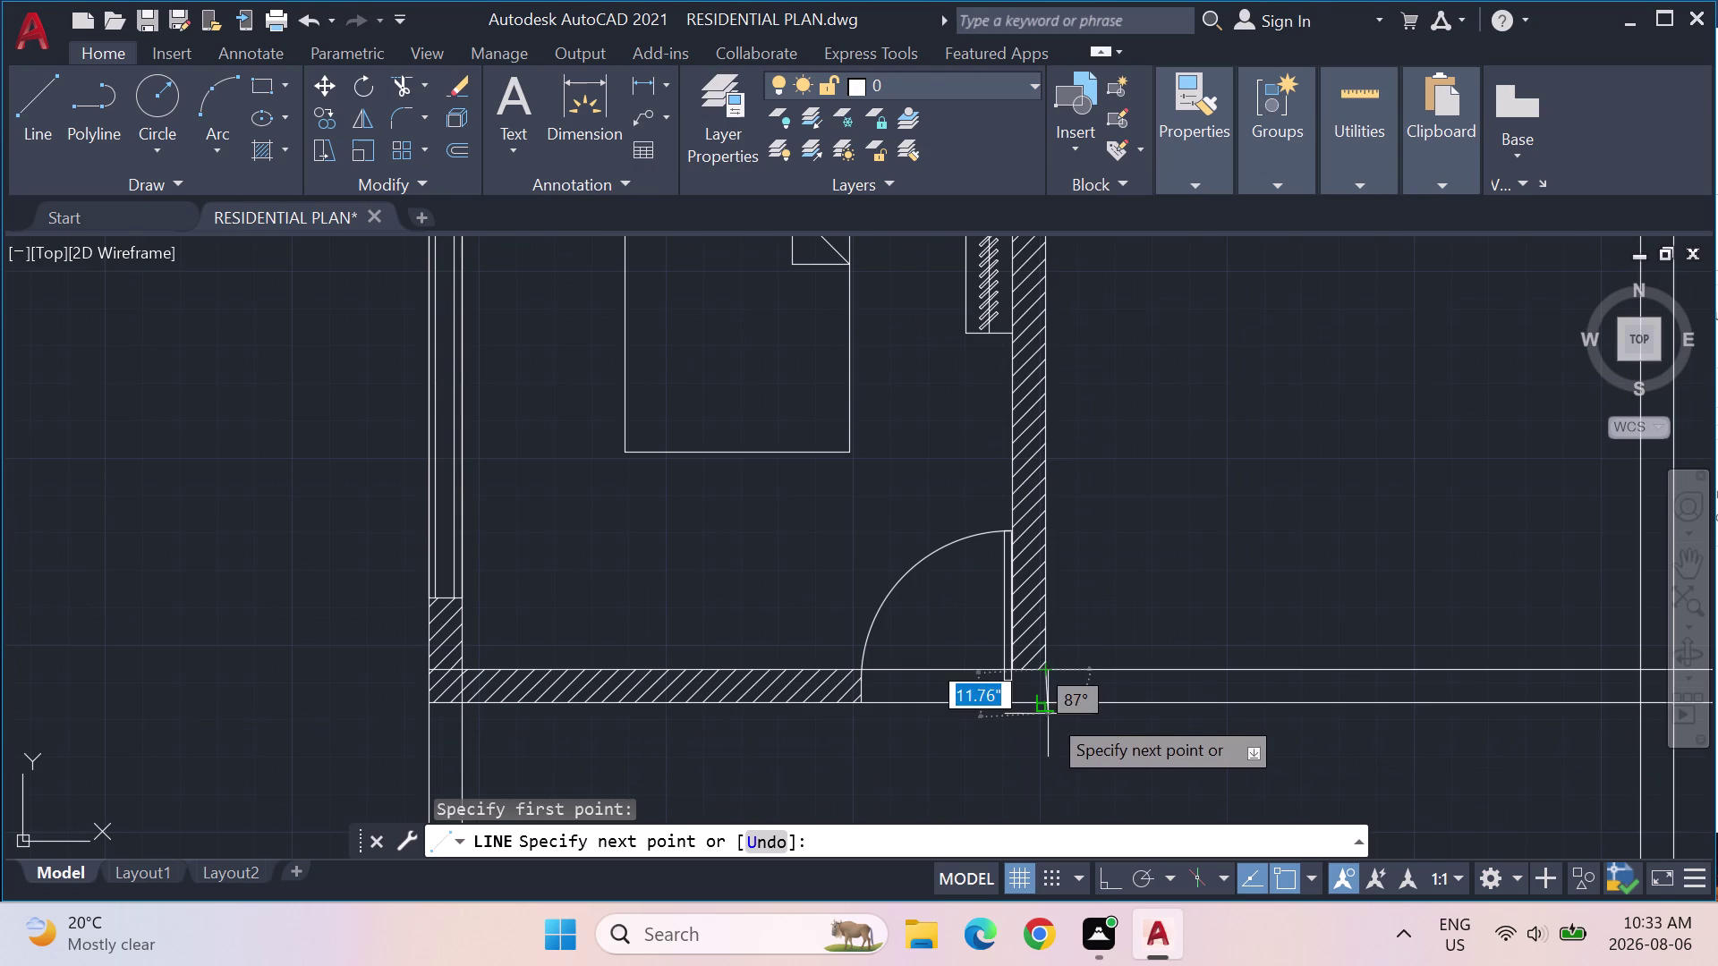
scroll(up, 3)
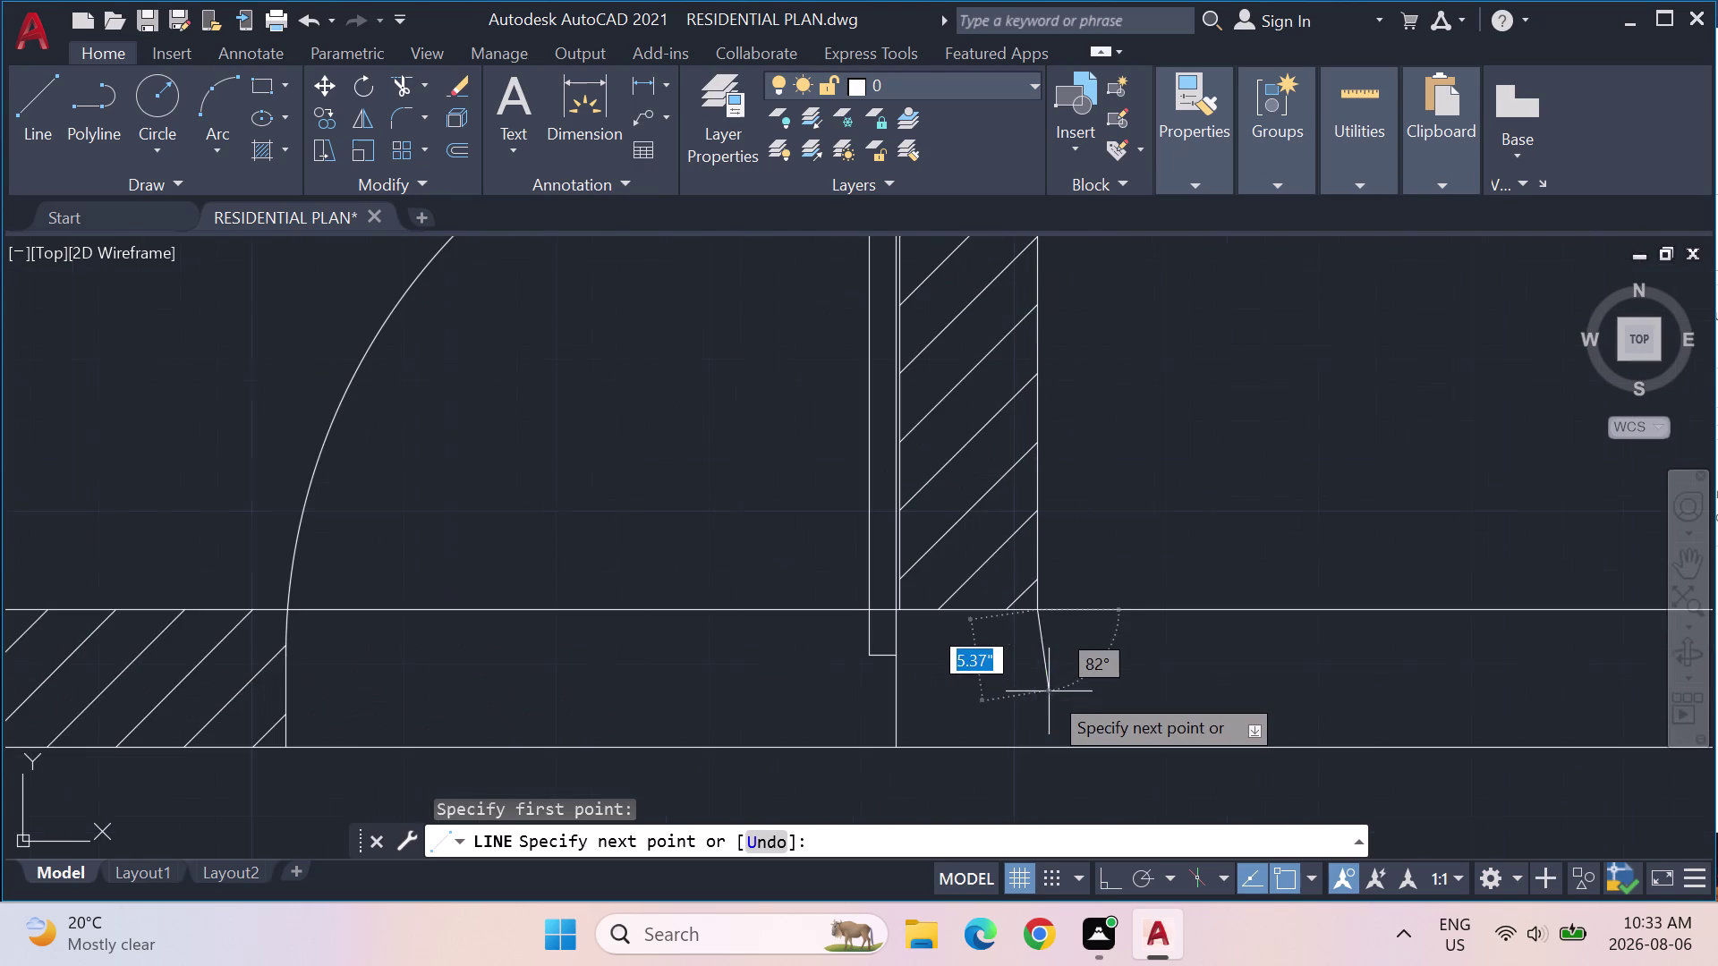
click(1036, 749)
key(Escape)
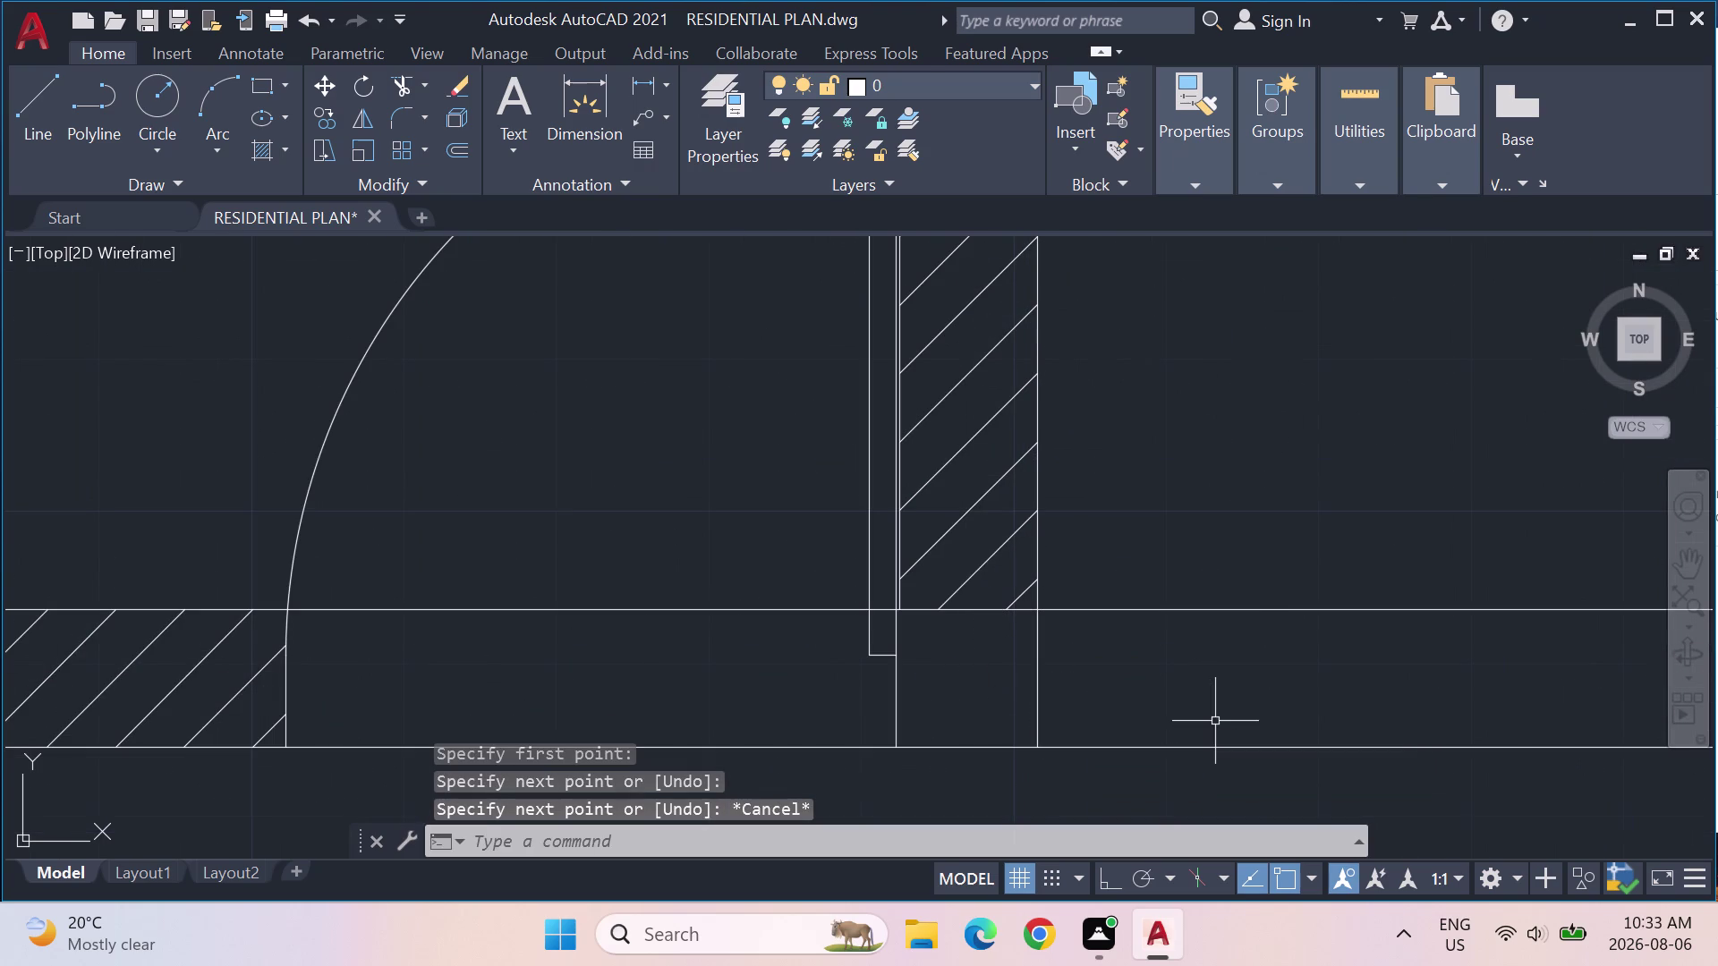
click(271, 151)
click(1000, 656)
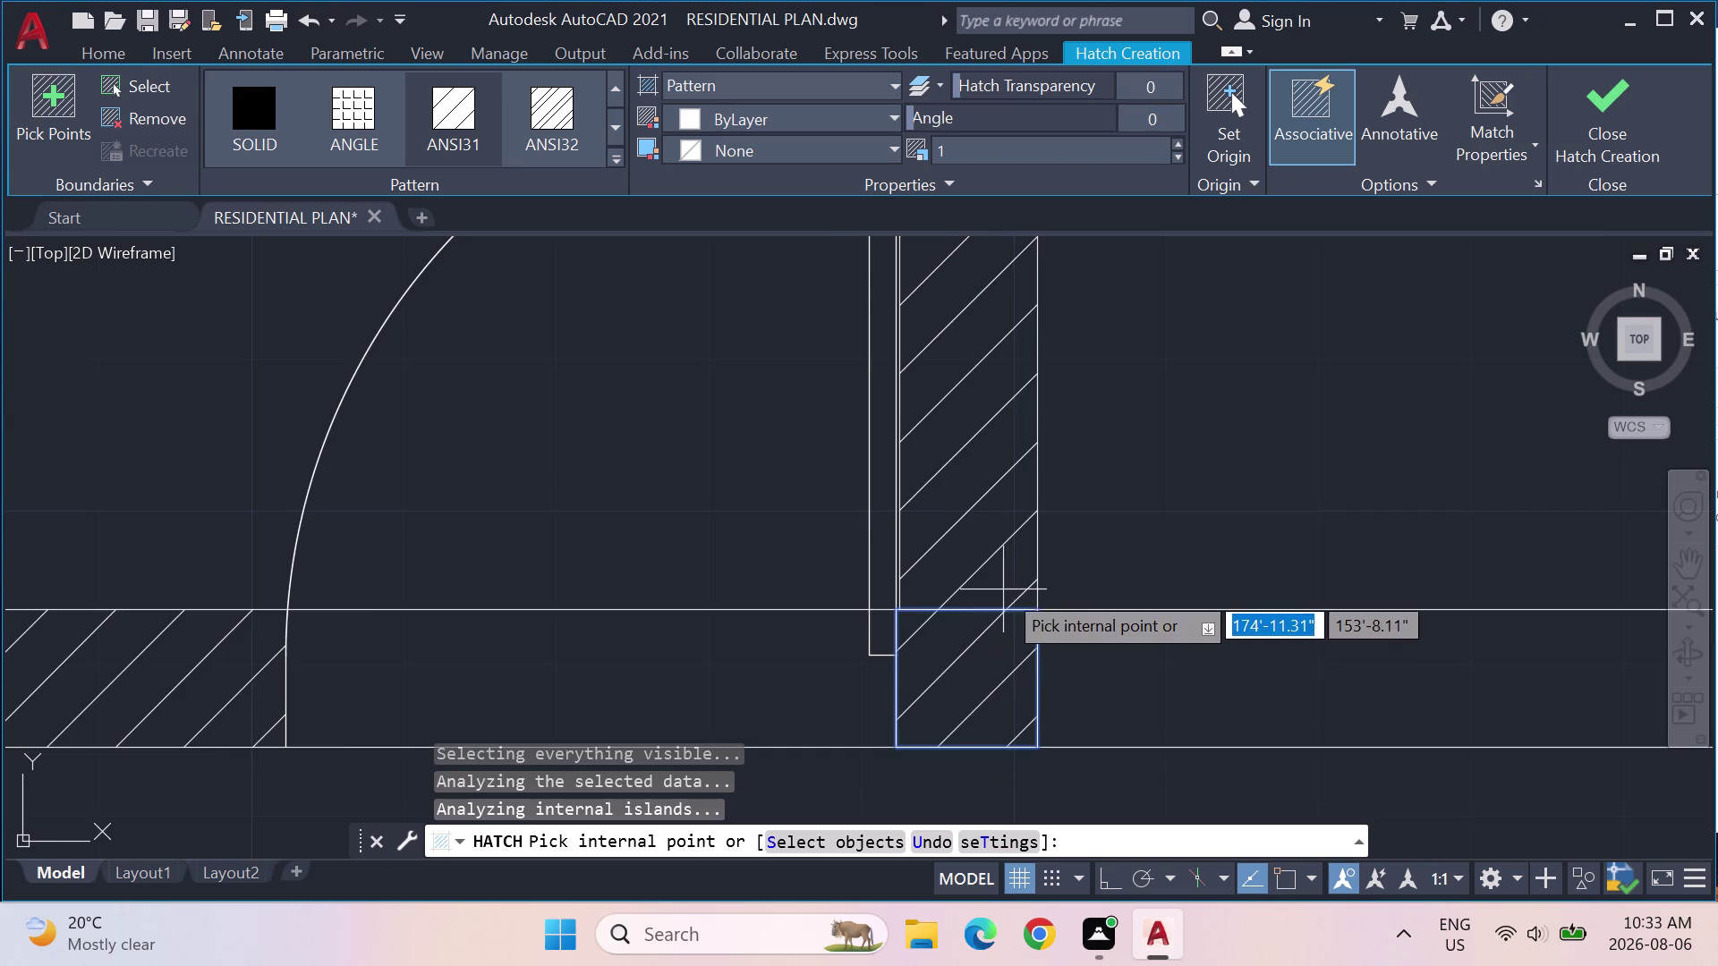
End the corner-square hatch and zoom back out over the whole plan.
scroll(down, 3)
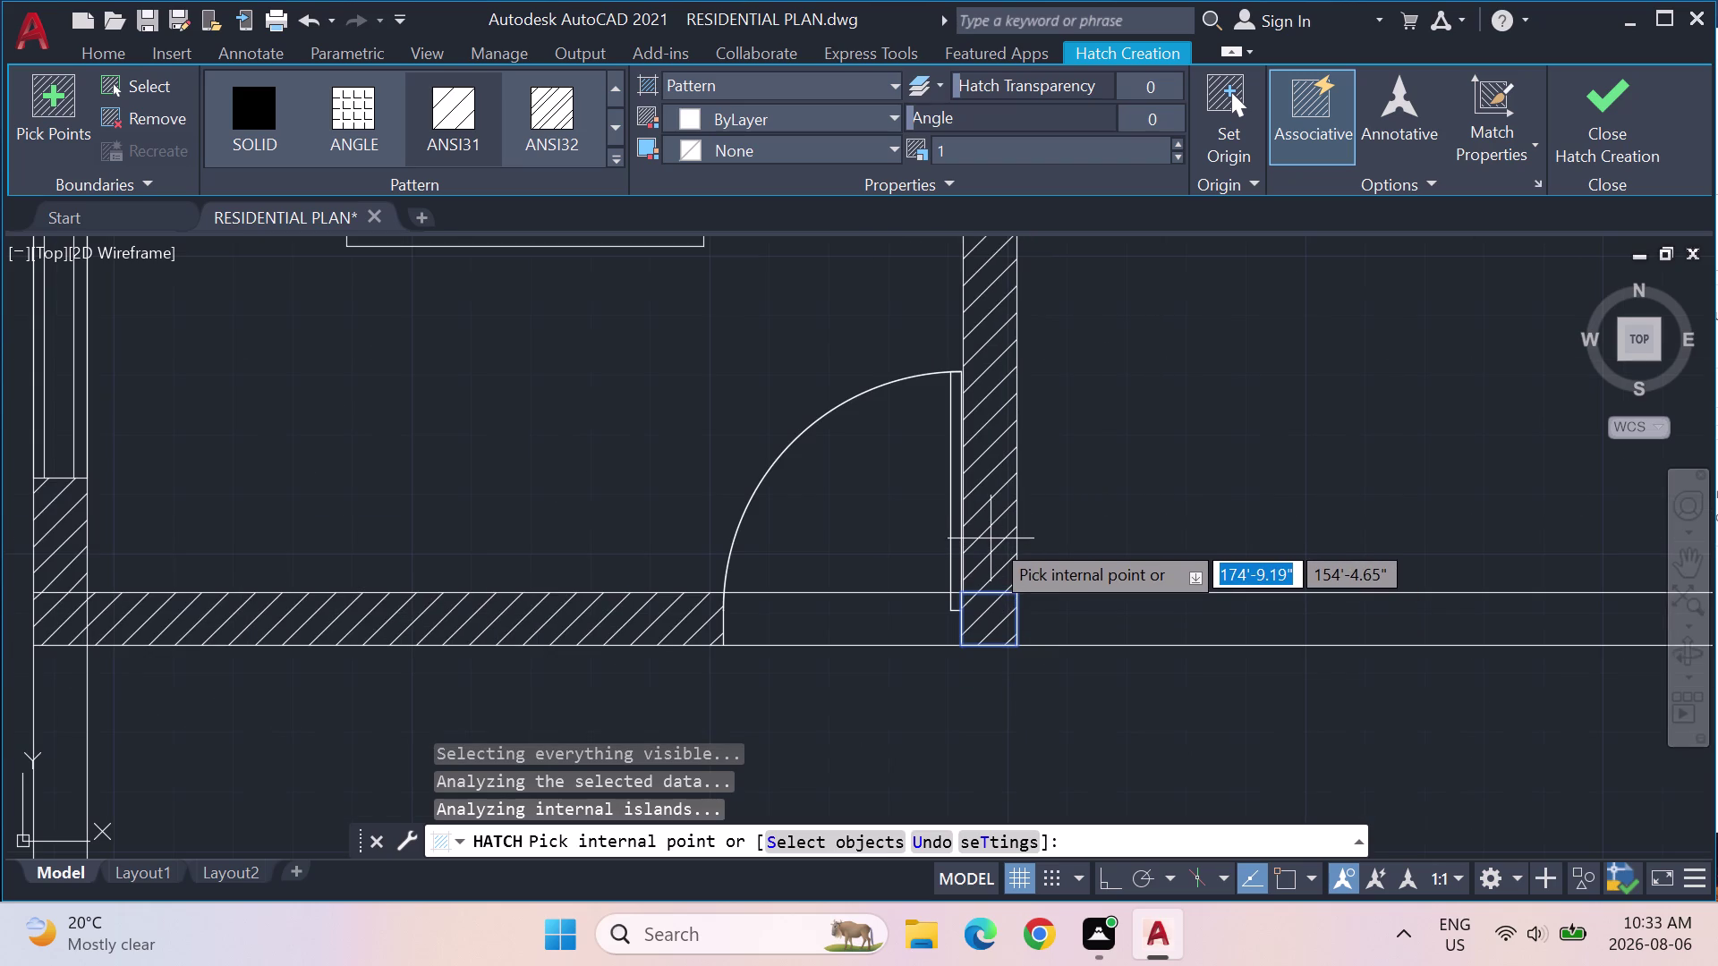
key(Escape)
scroll(down, 3)
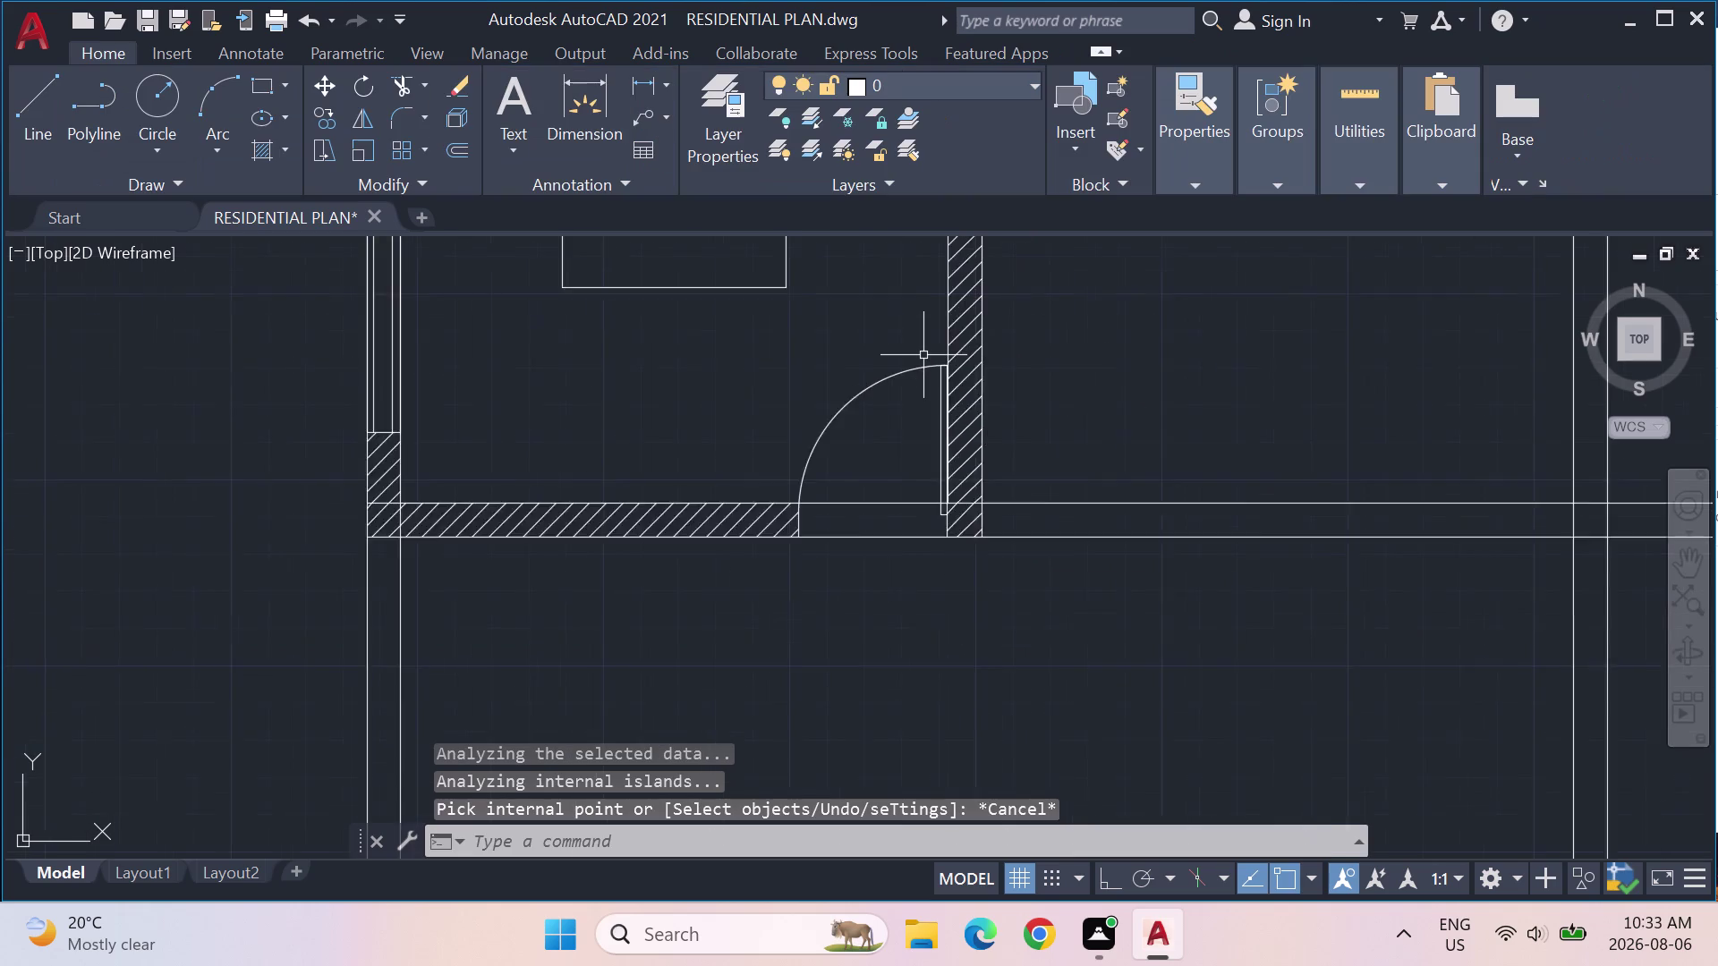
middle_drag(936, 302, 951, 465)
scroll(down, 3)
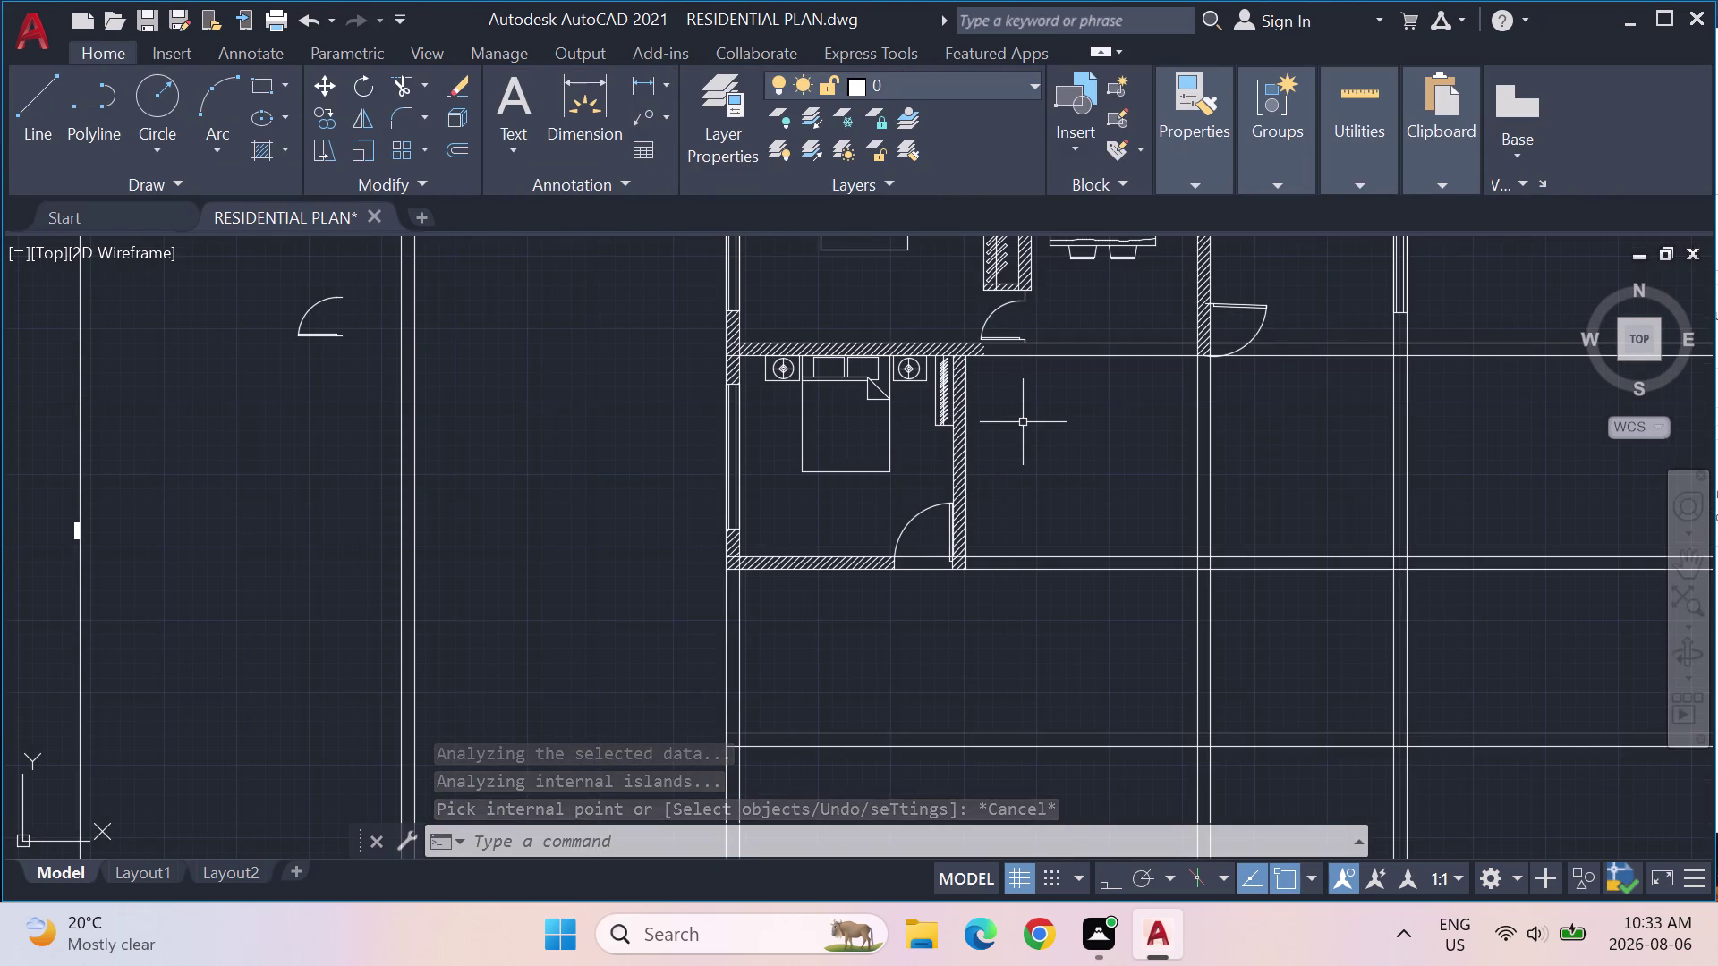
click(51, 96)
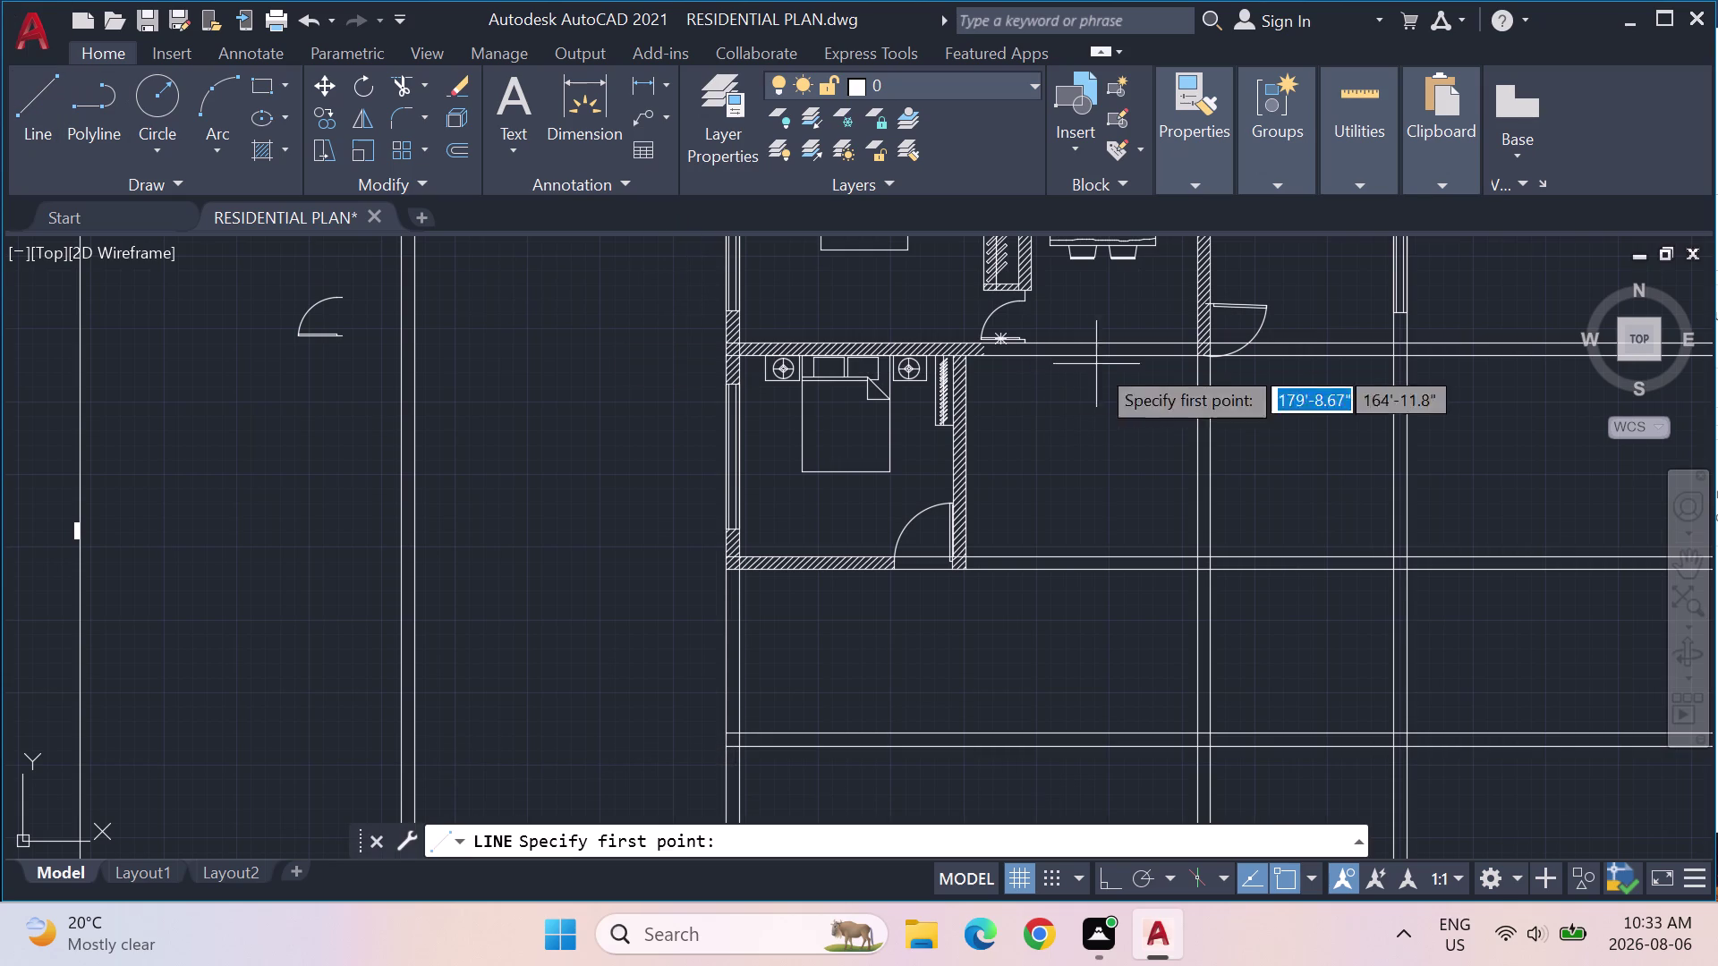
Draw a short closing line at the end of the wall strip beside the bedroom door.
click(1043, 339)
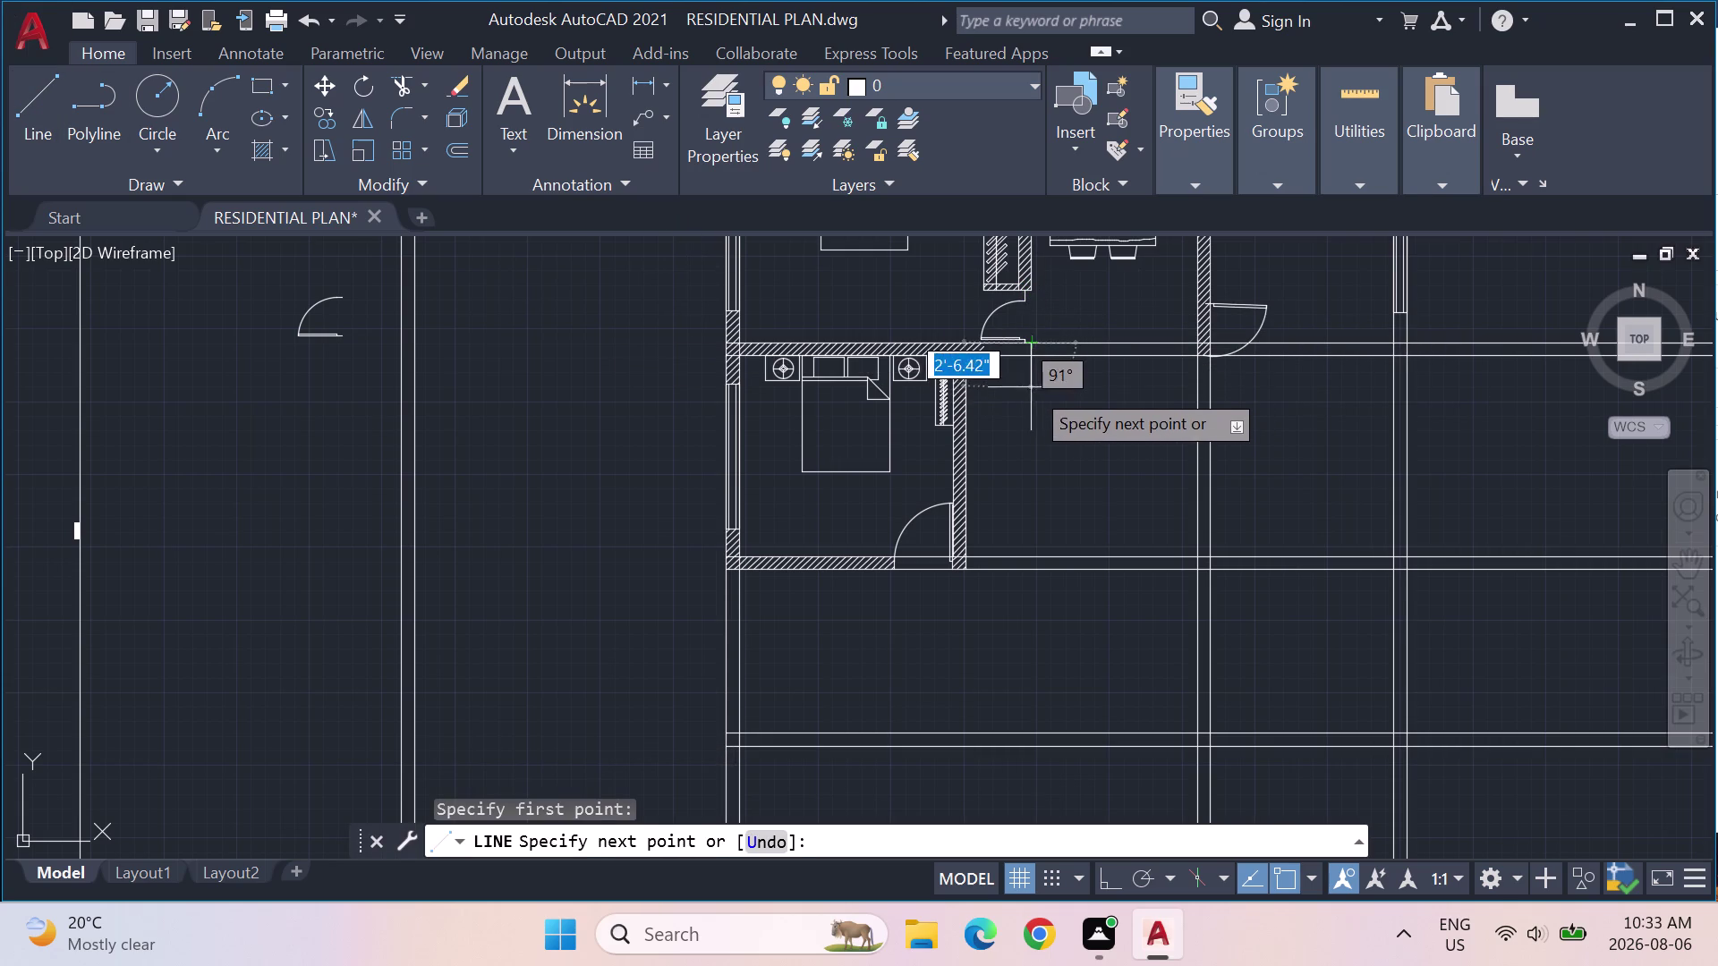
scroll(up, 3)
scroll(up, 3)
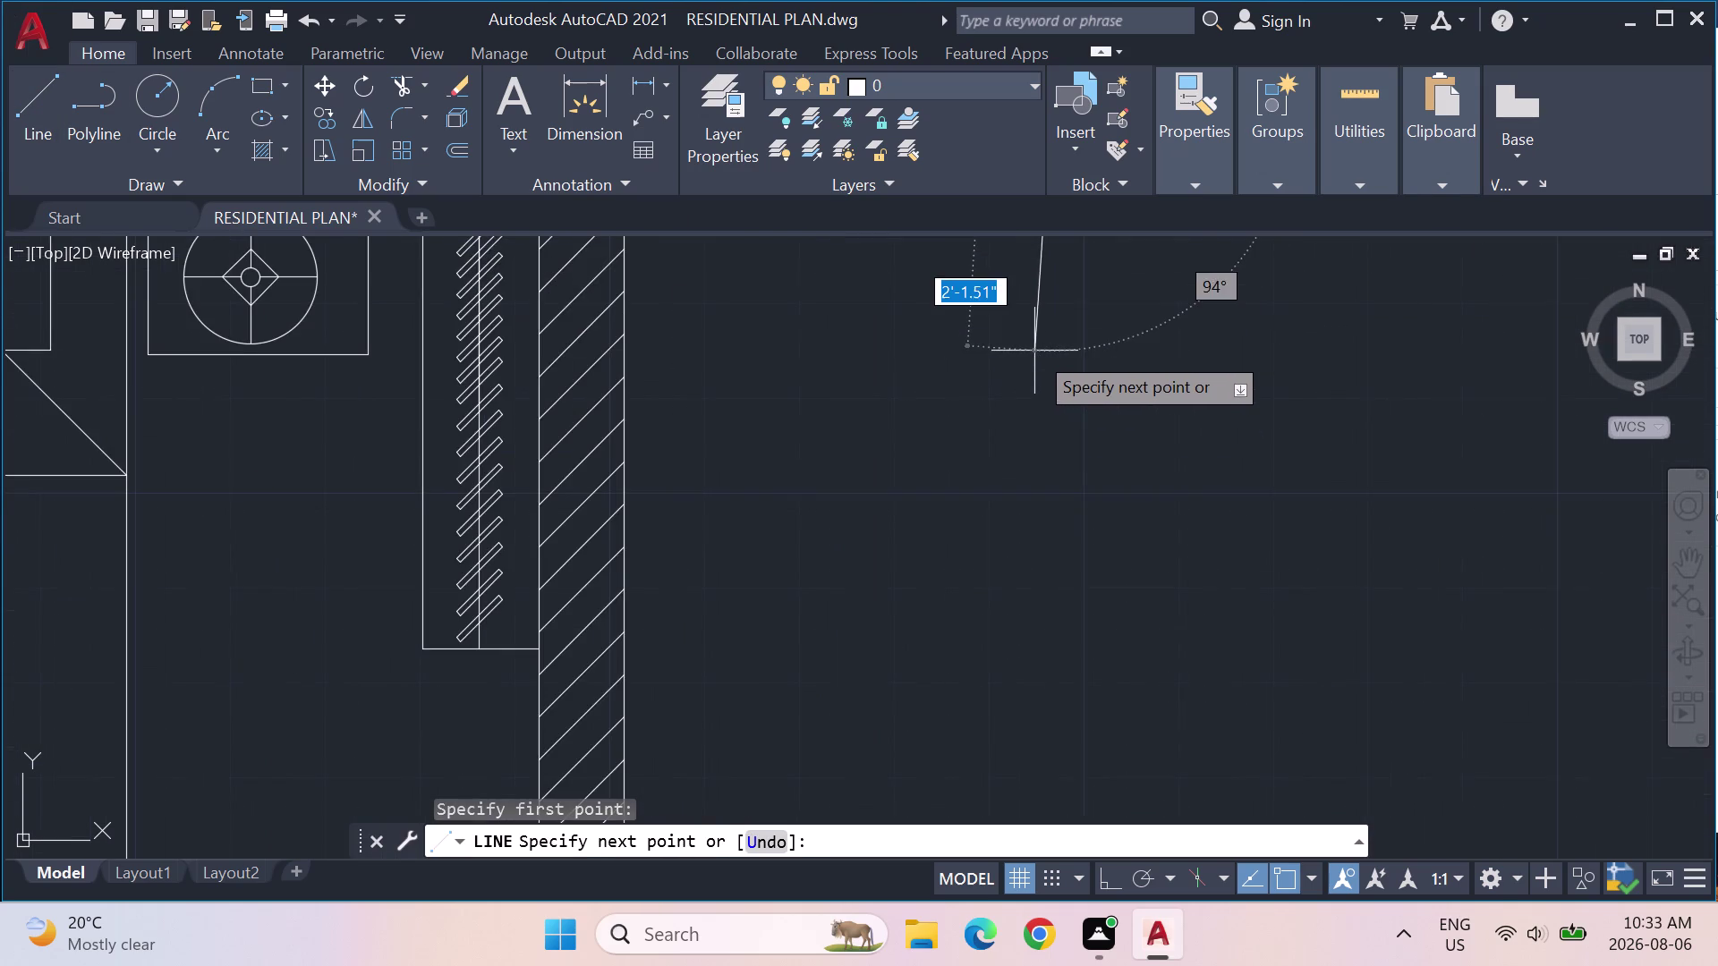
scroll(down, 3)
scroll(up, 3)
scroll(down, 3)
middle_drag(1036, 340, 1047, 419)
key(Escape)
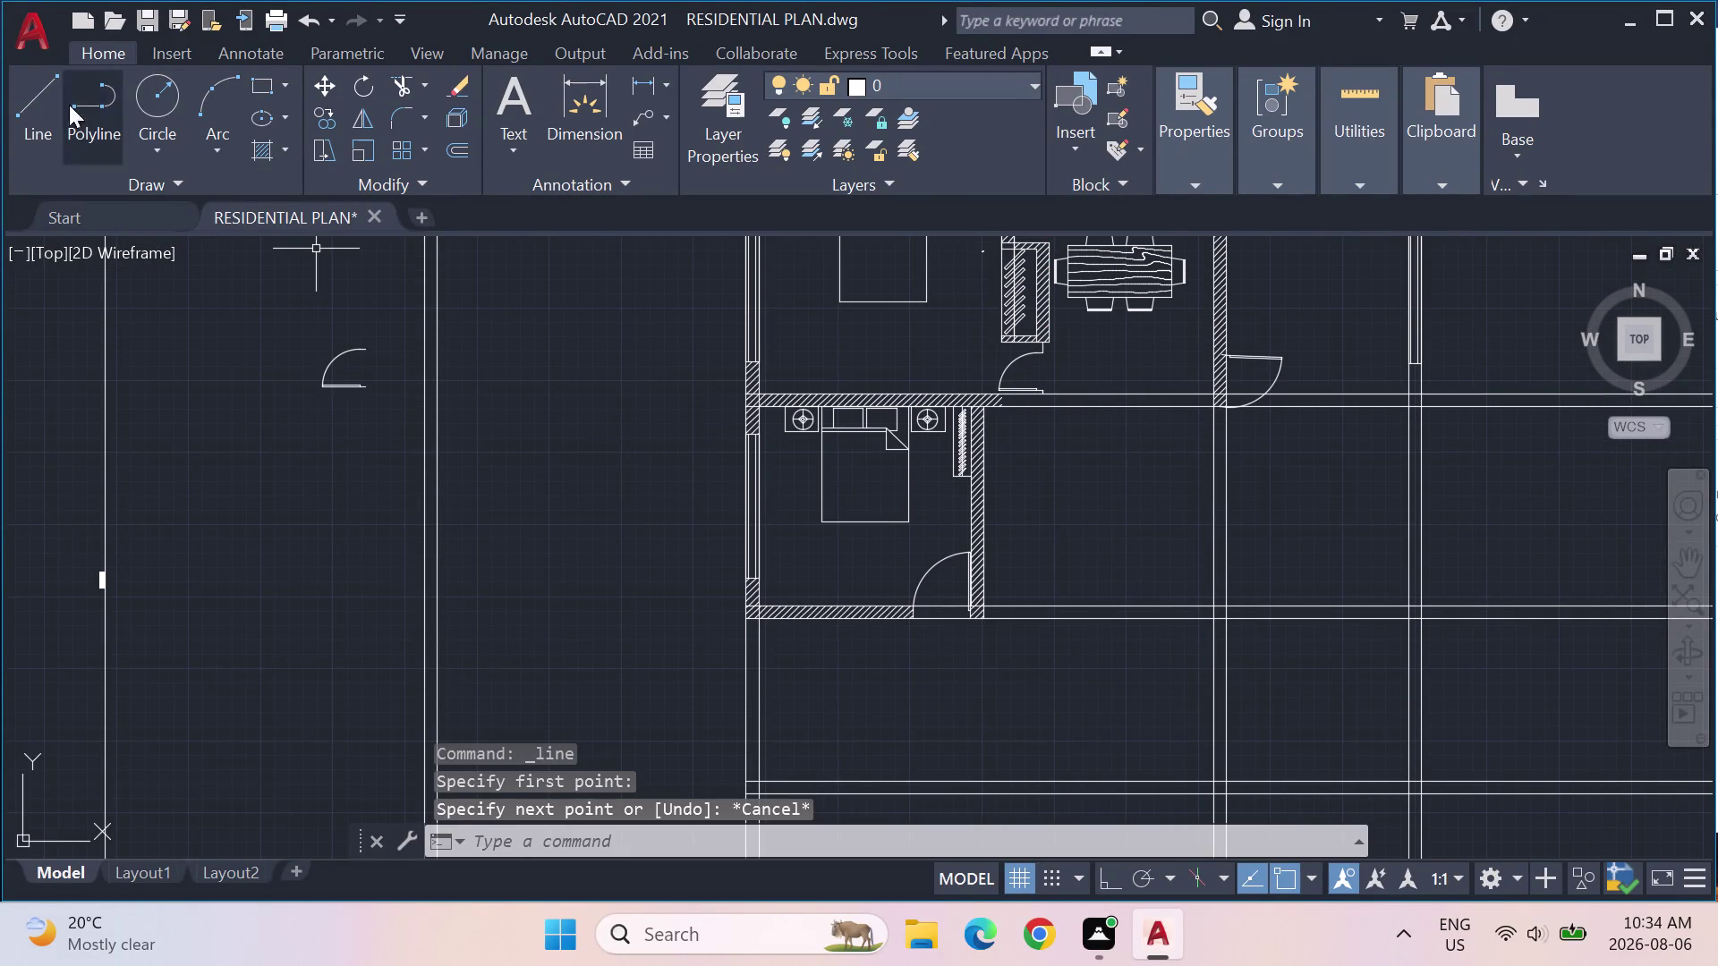
click(57, 102)
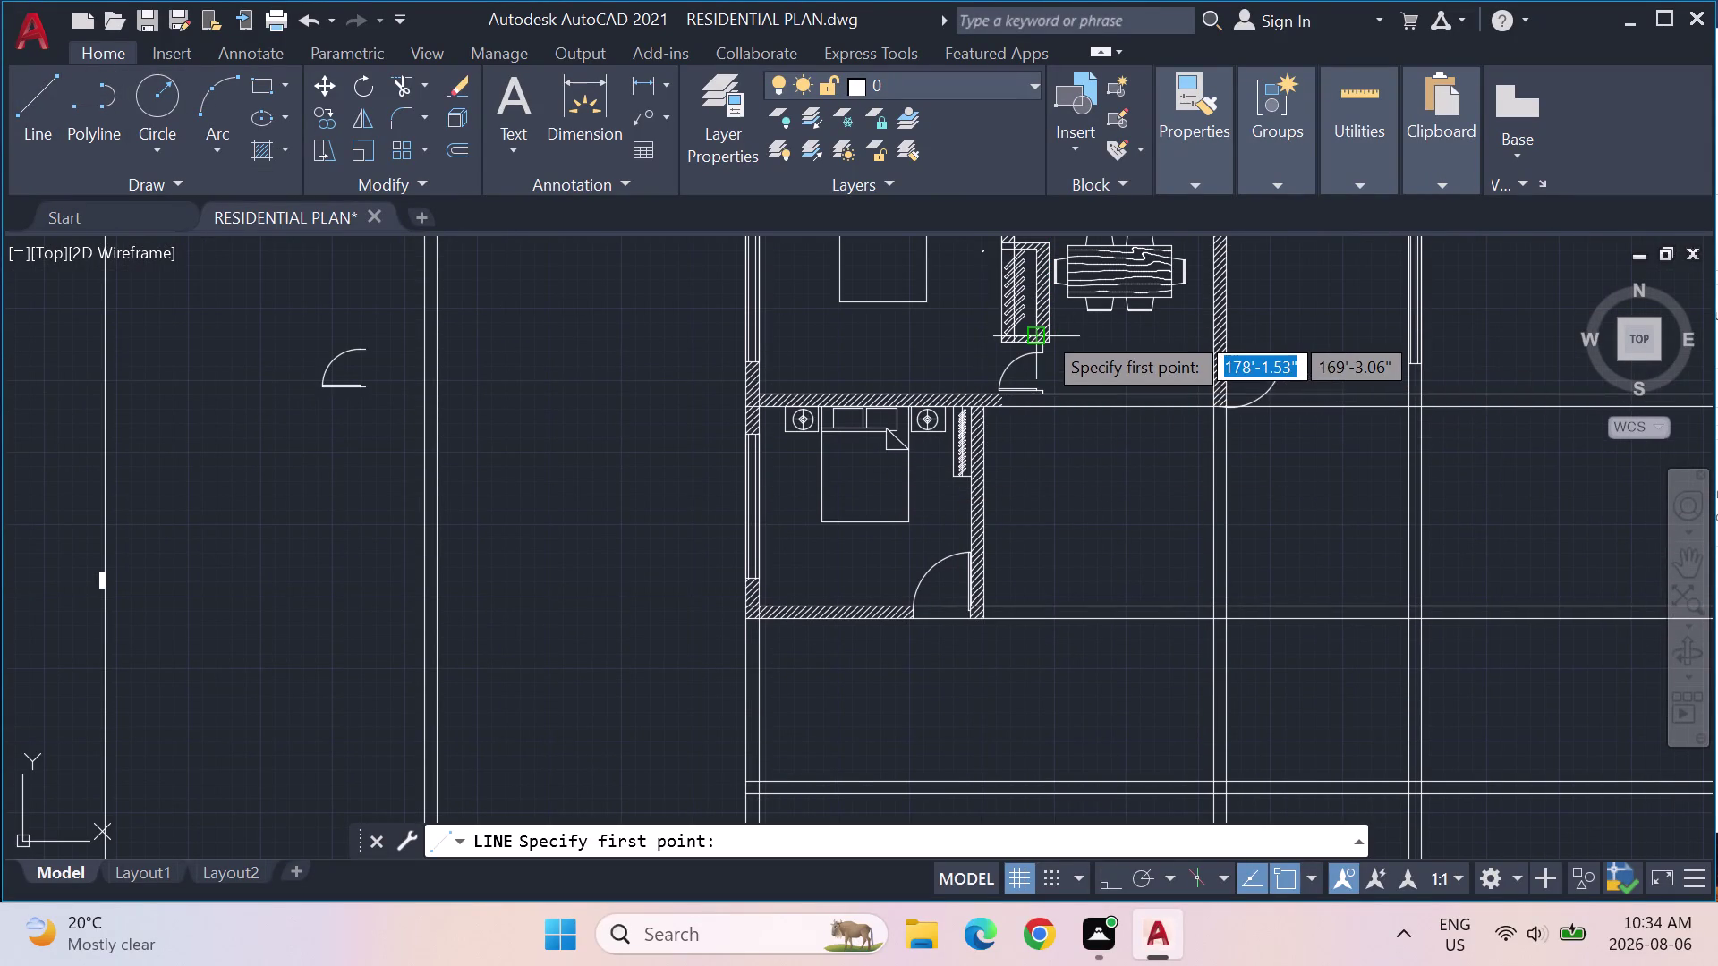
scroll(up, 3)
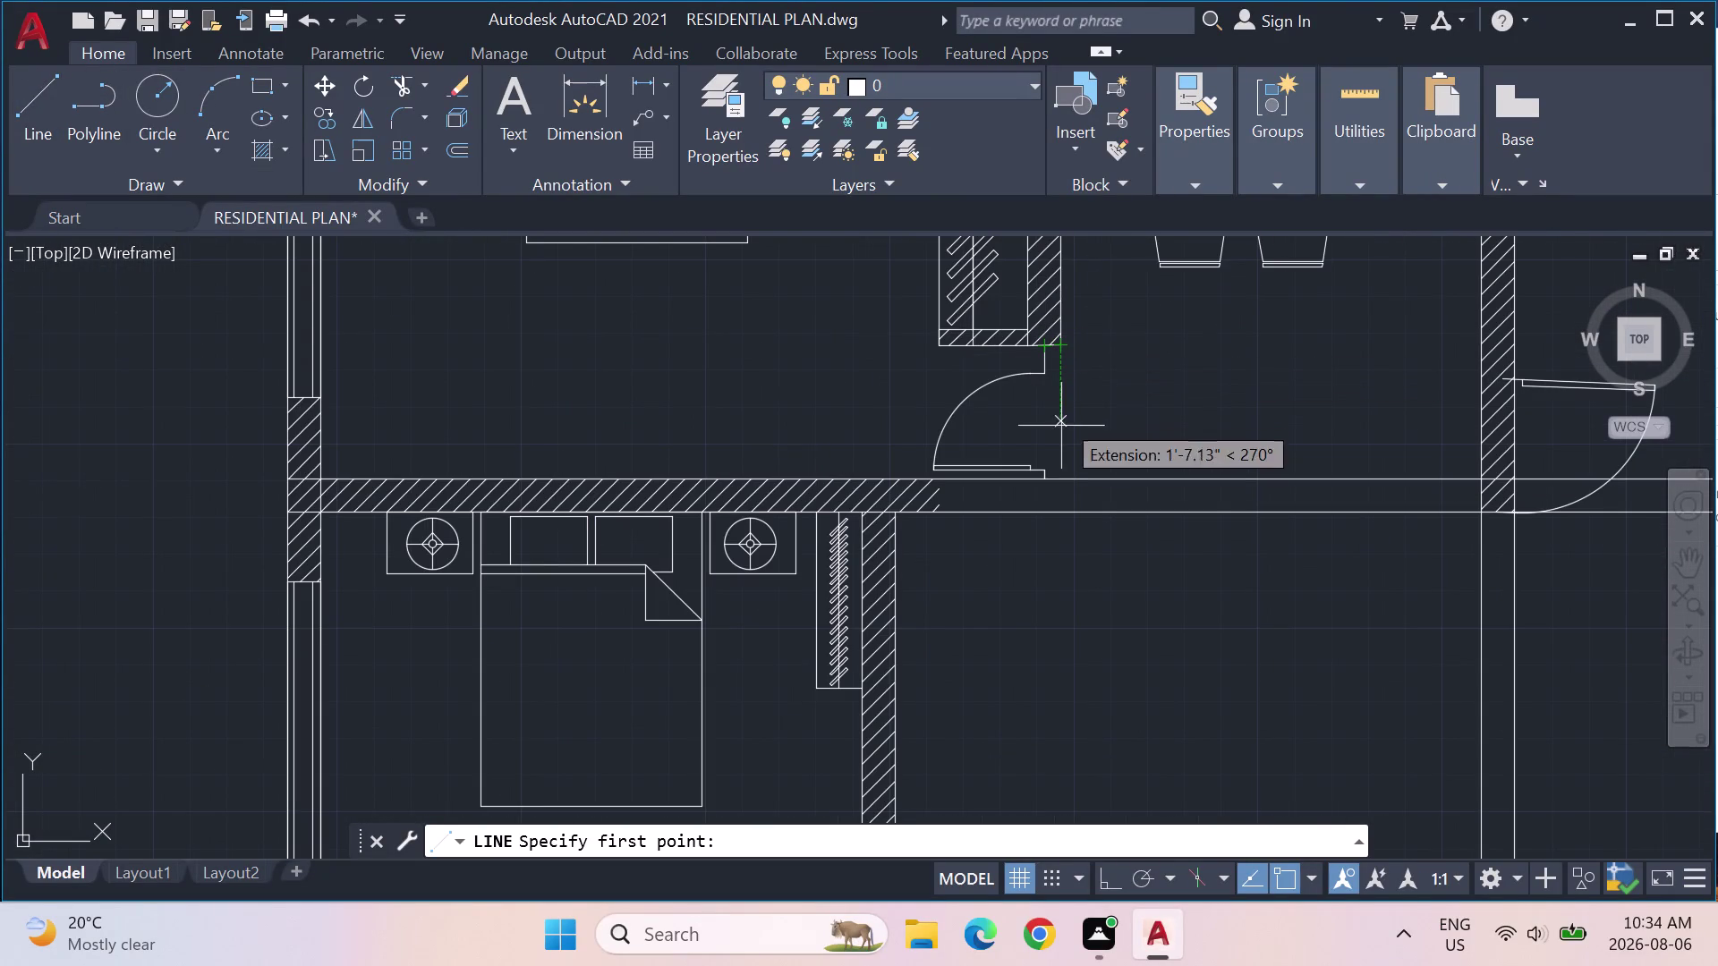
click(1059, 475)
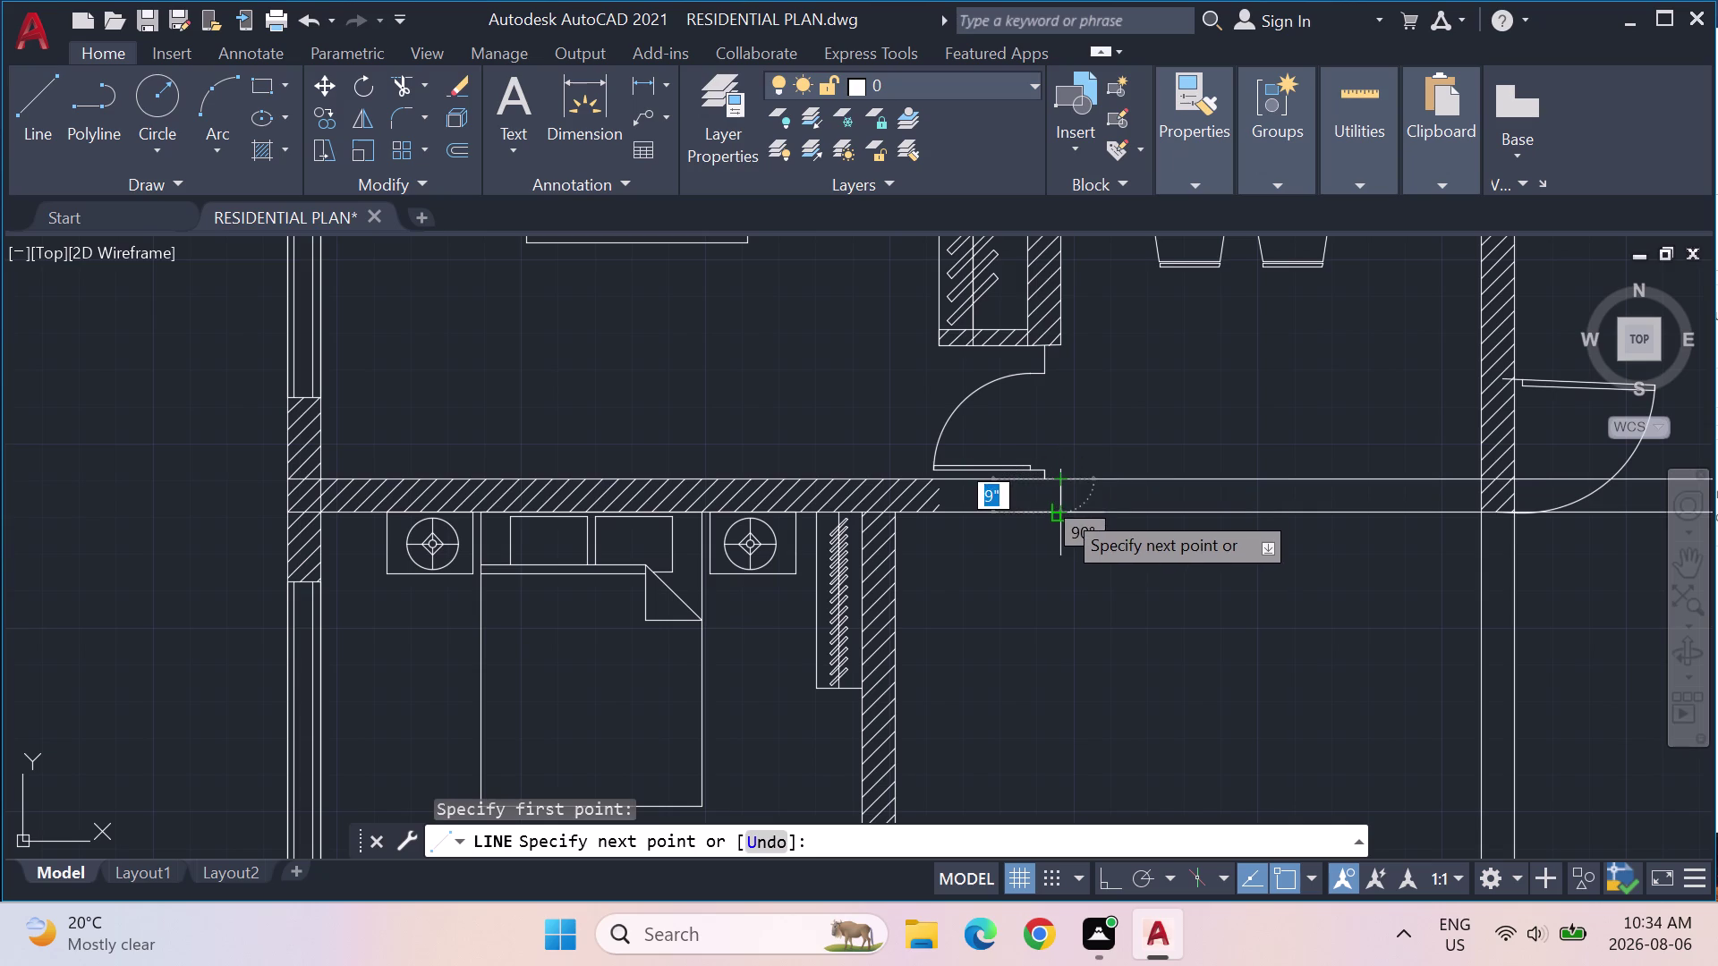
click(1062, 509)
key(Escape)
key(Escape)
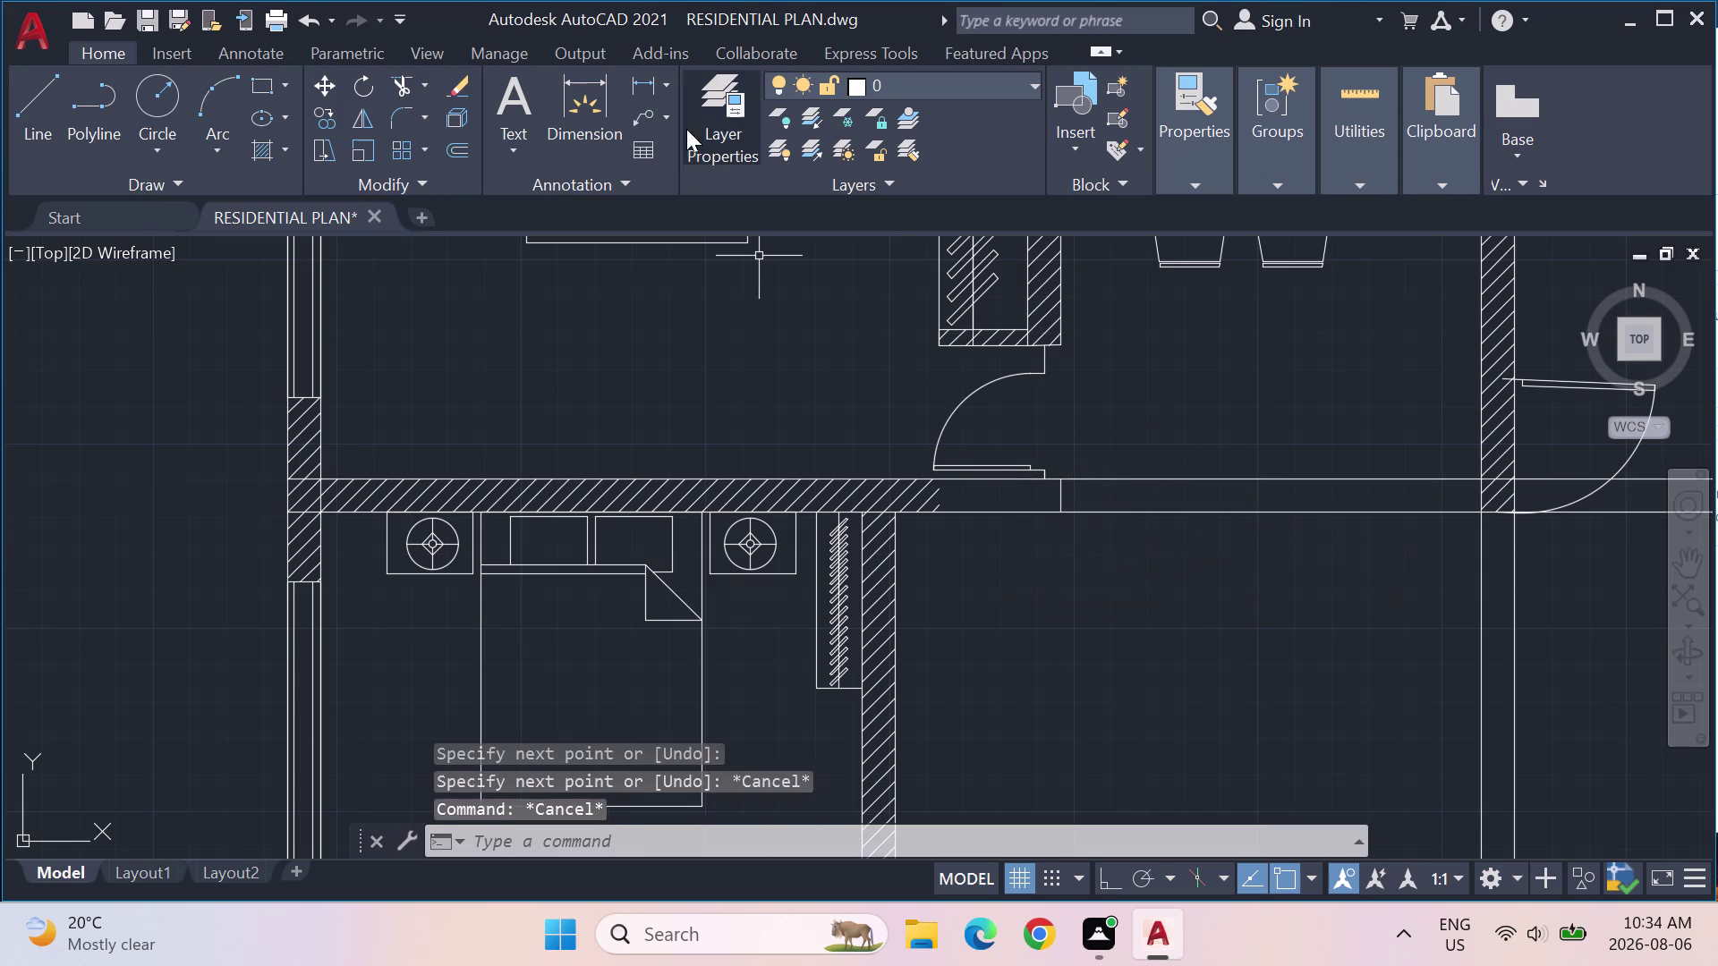
Hatch the extended wall strip beneath the door.
click(255, 149)
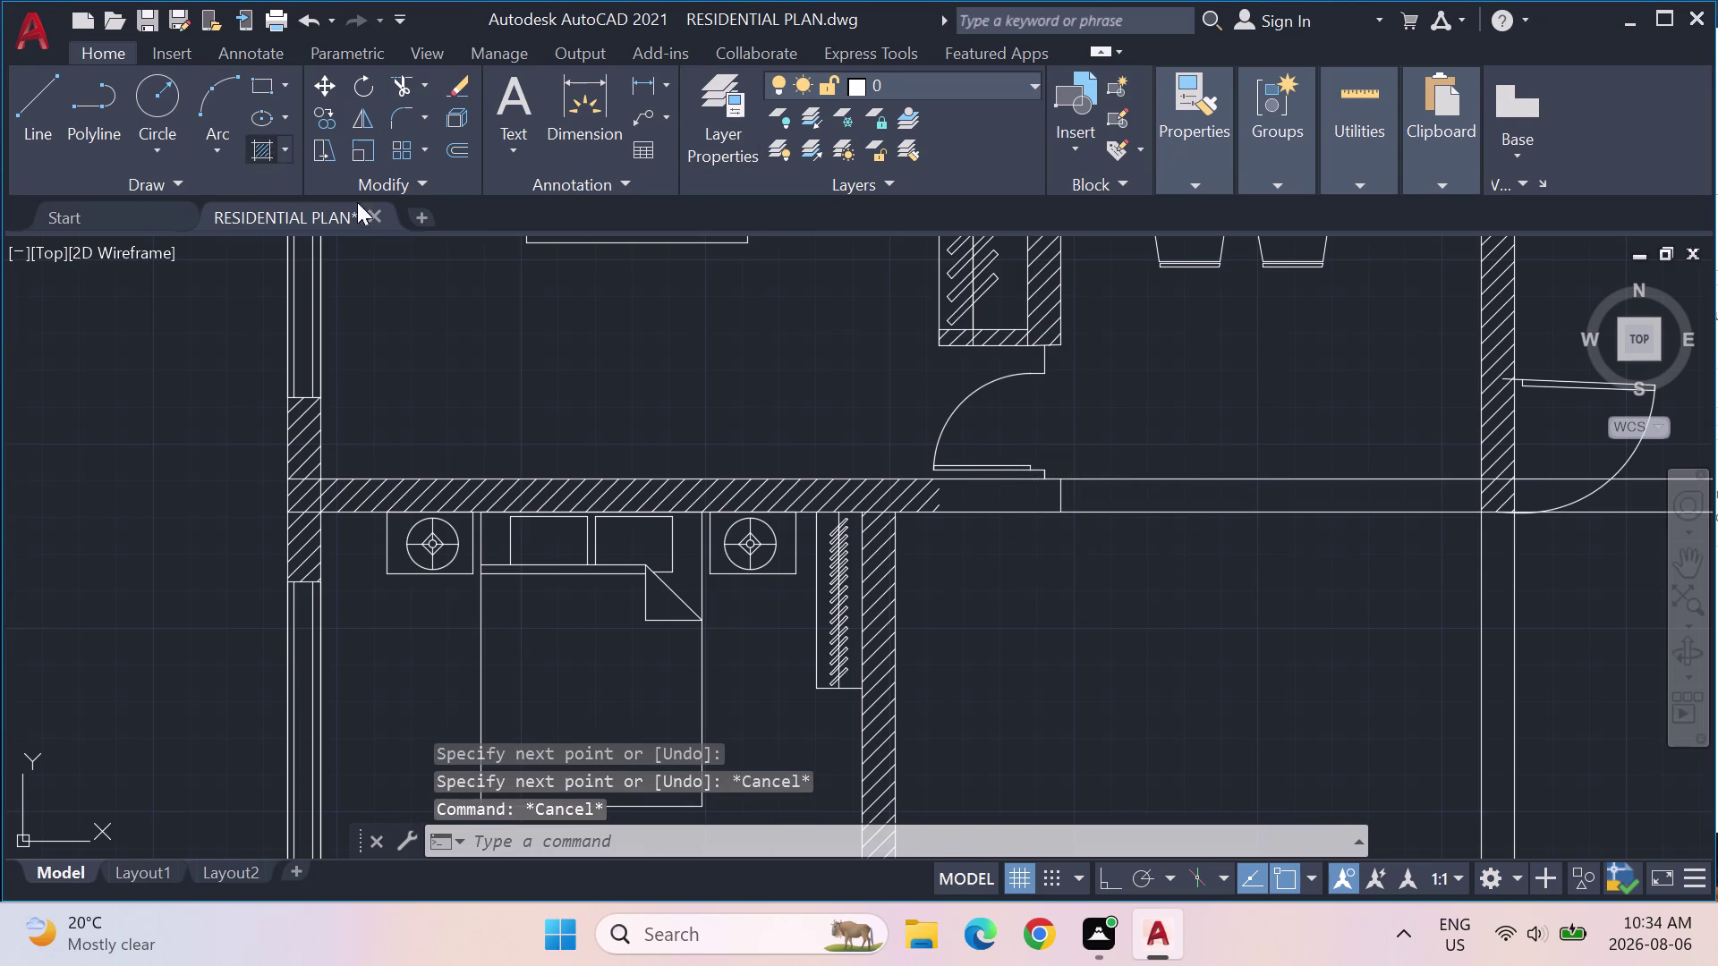
click(979, 499)
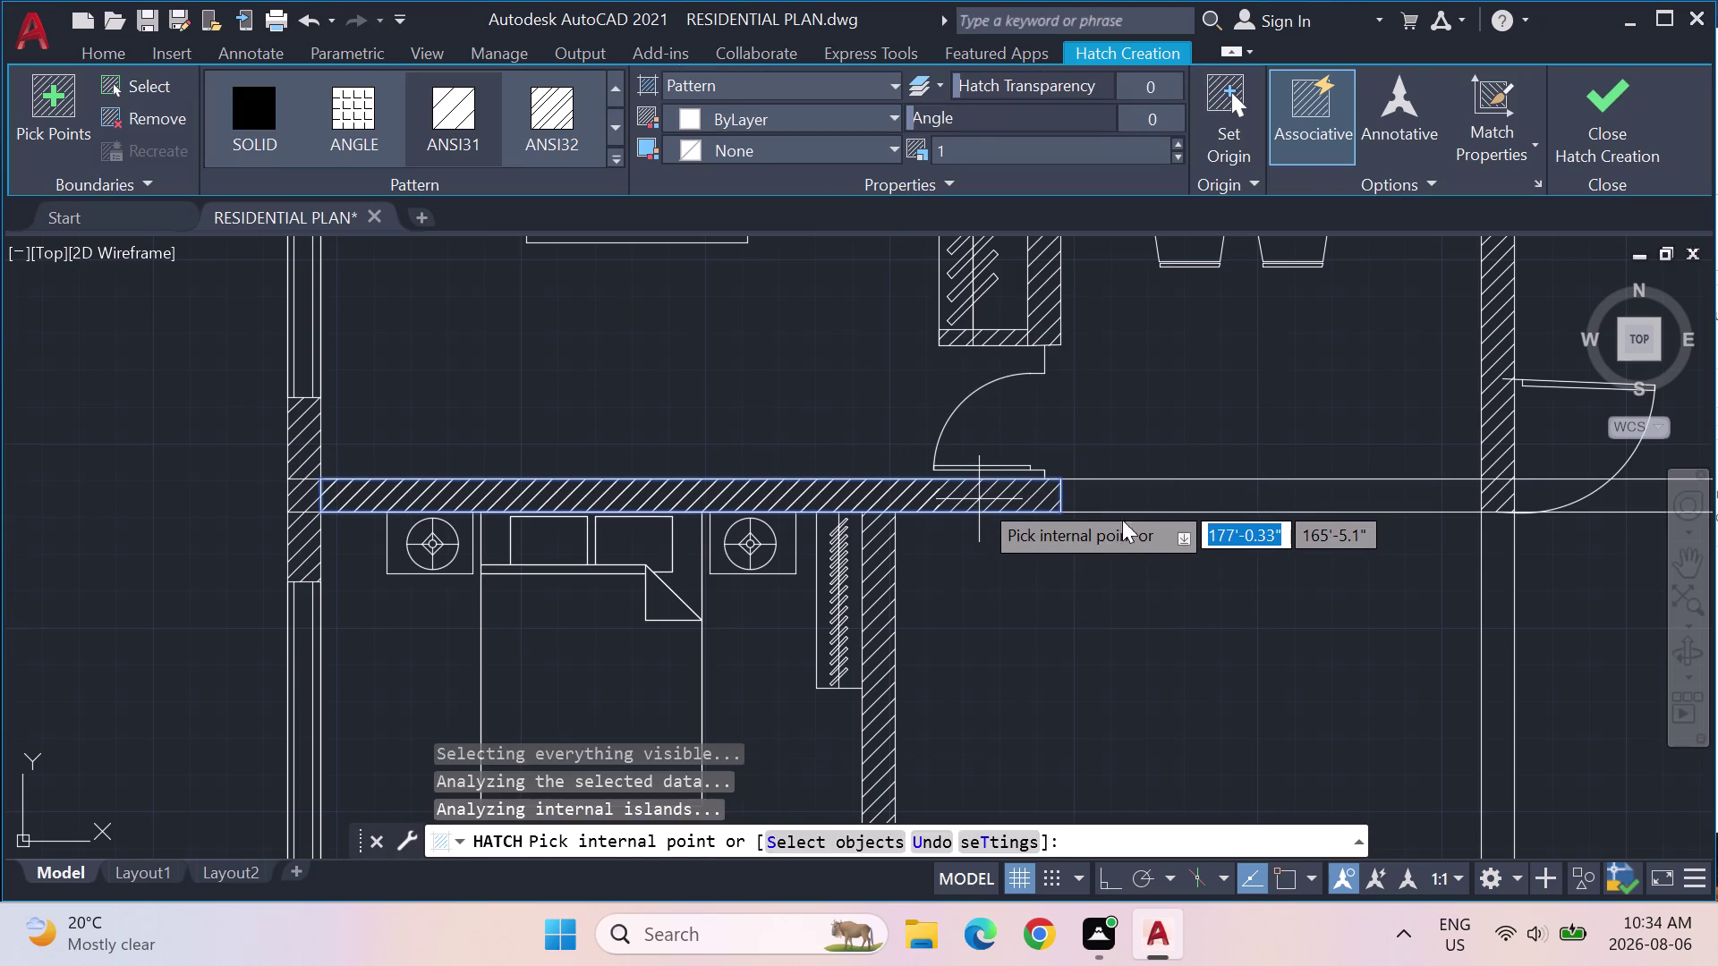
key(Escape)
scroll(down, 3)
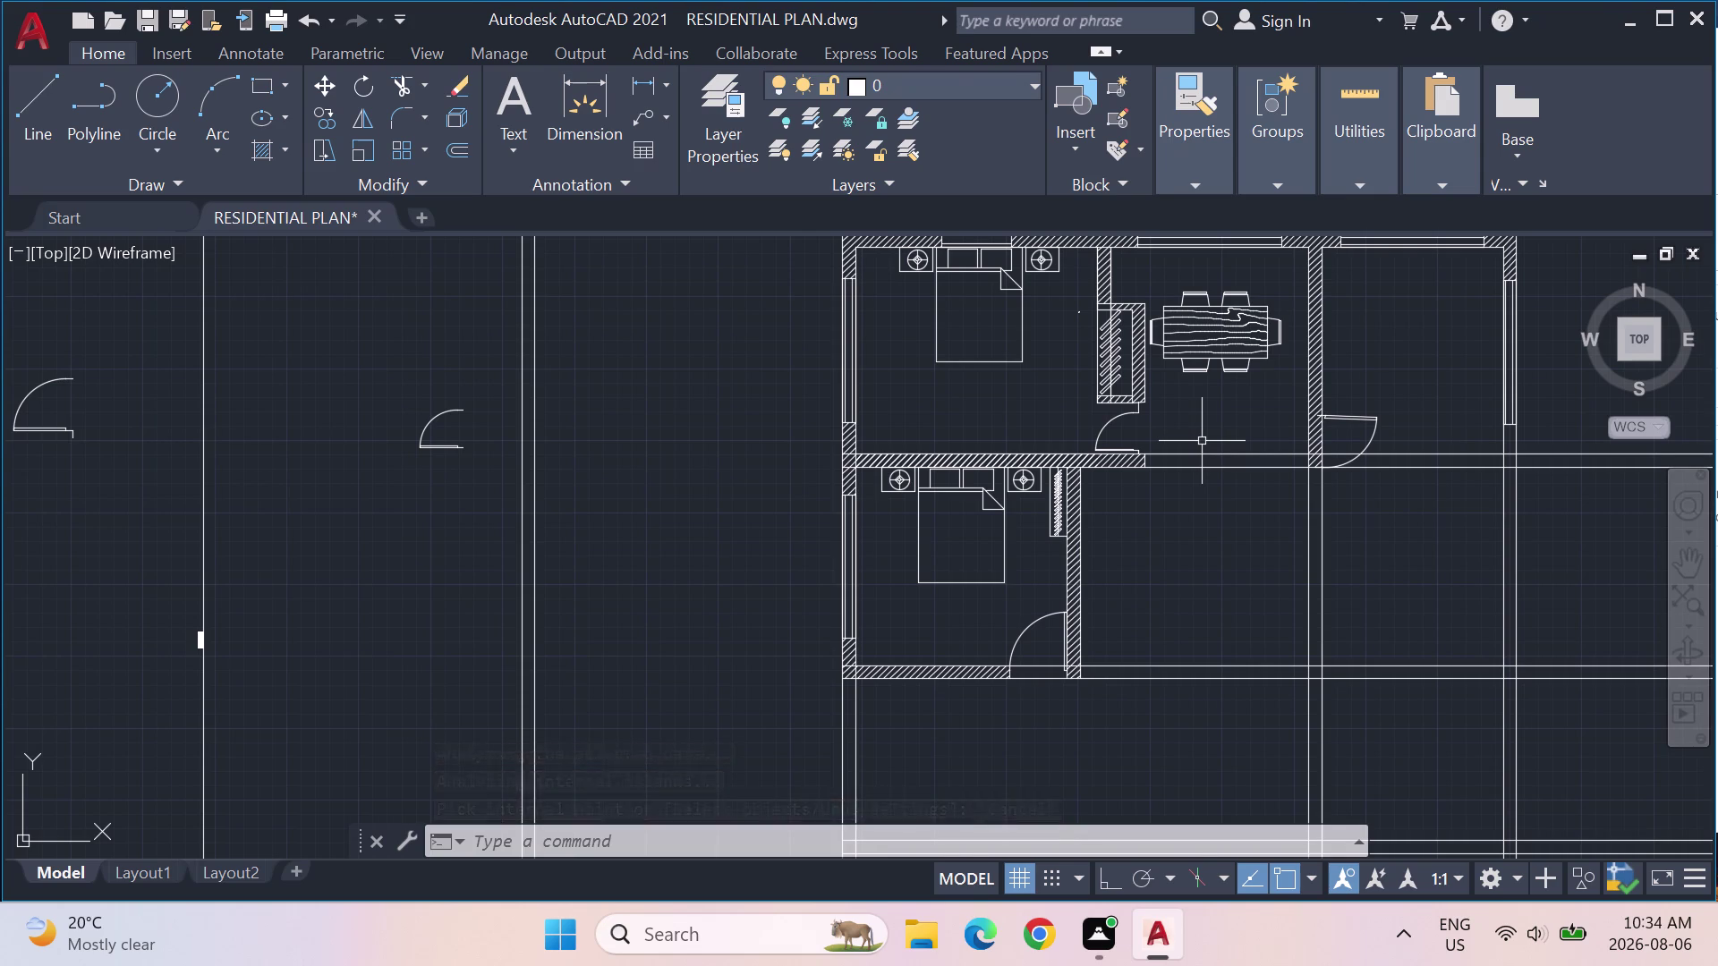
scroll(down, 3)
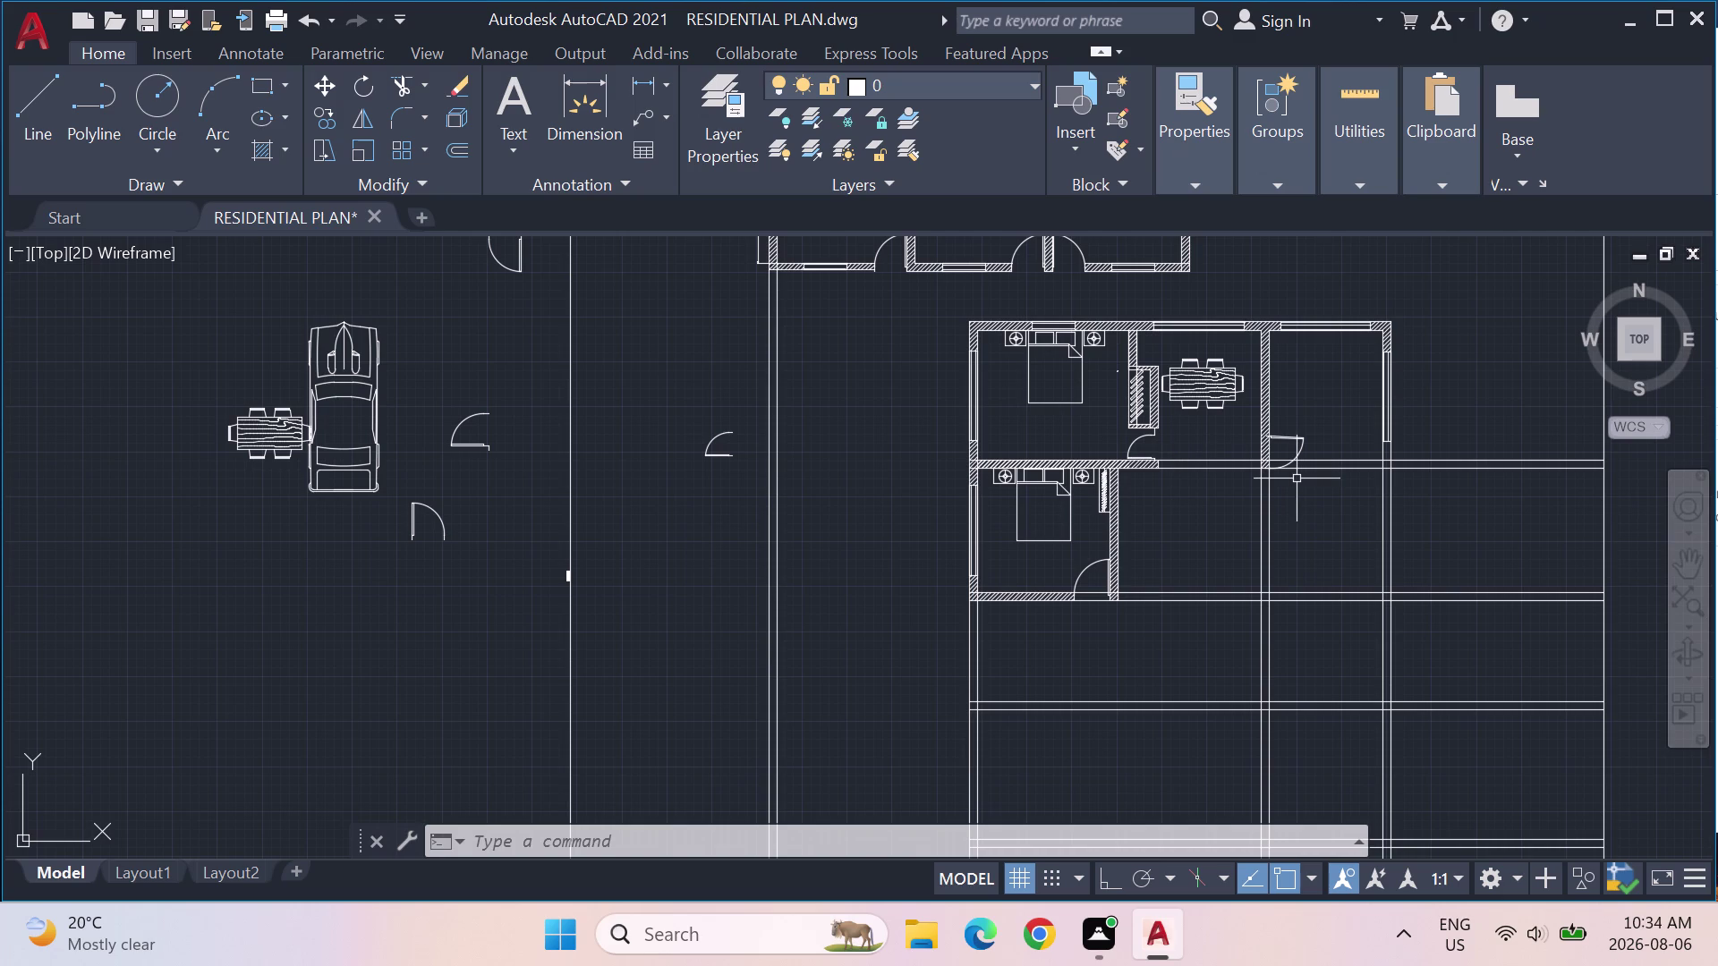
middle_drag(1296, 480, 1170, 510)
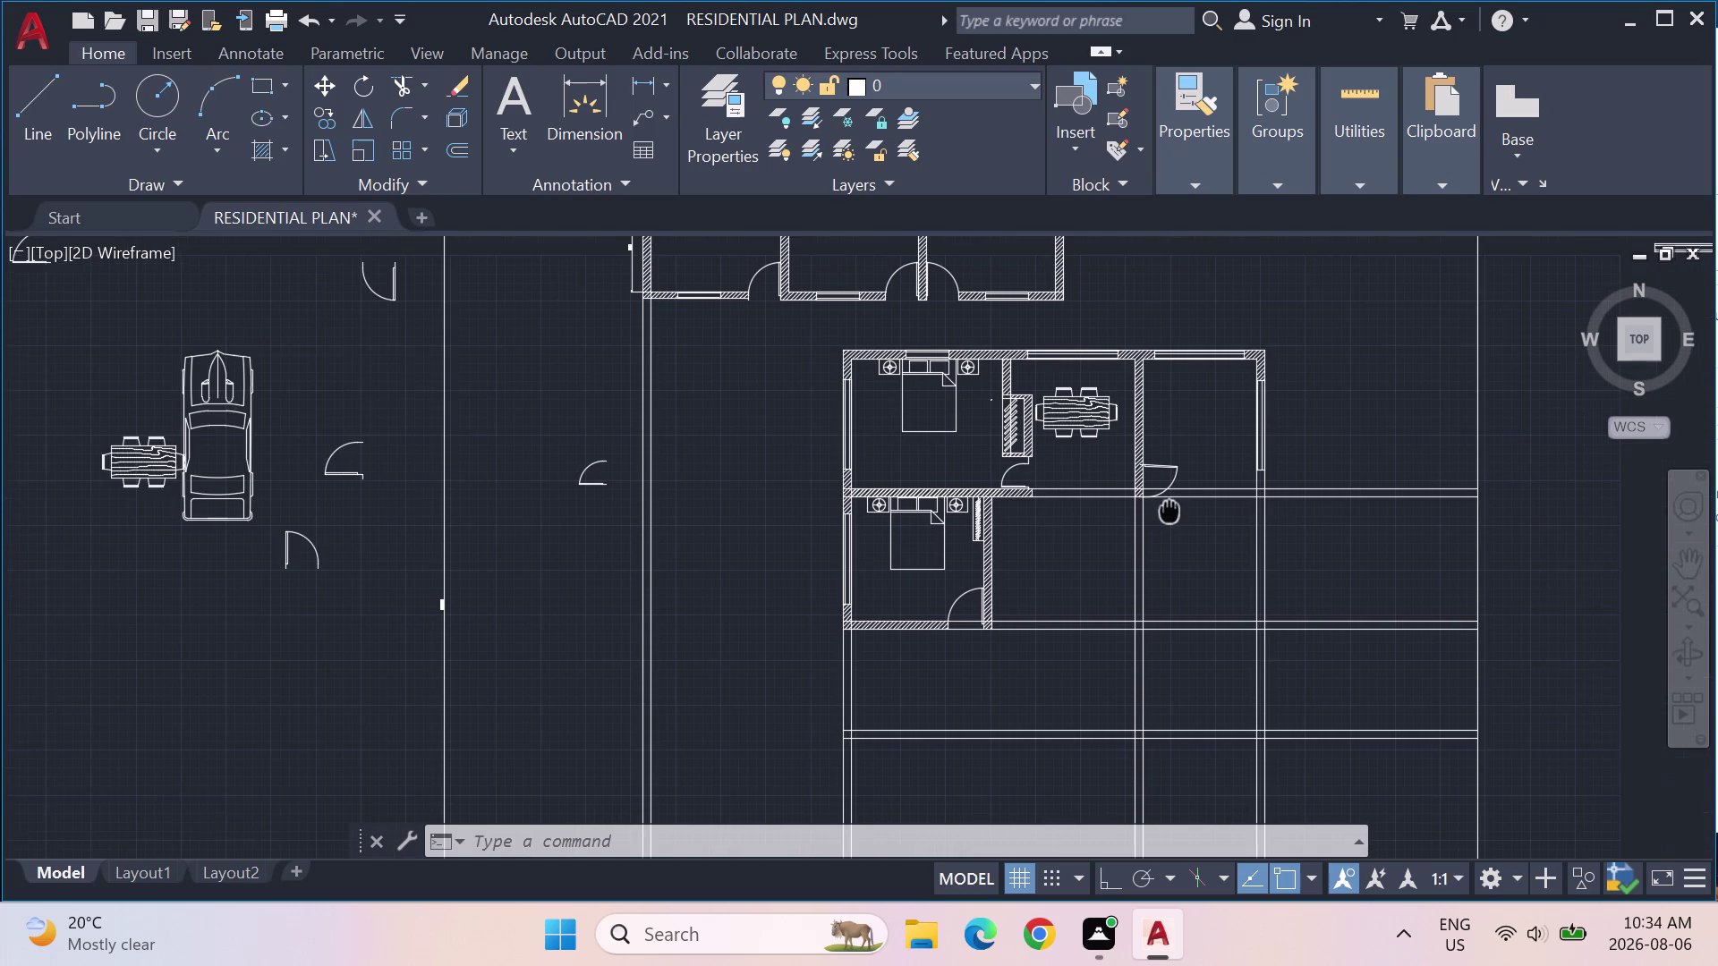
middle_drag(1170, 509, 1101, 518)
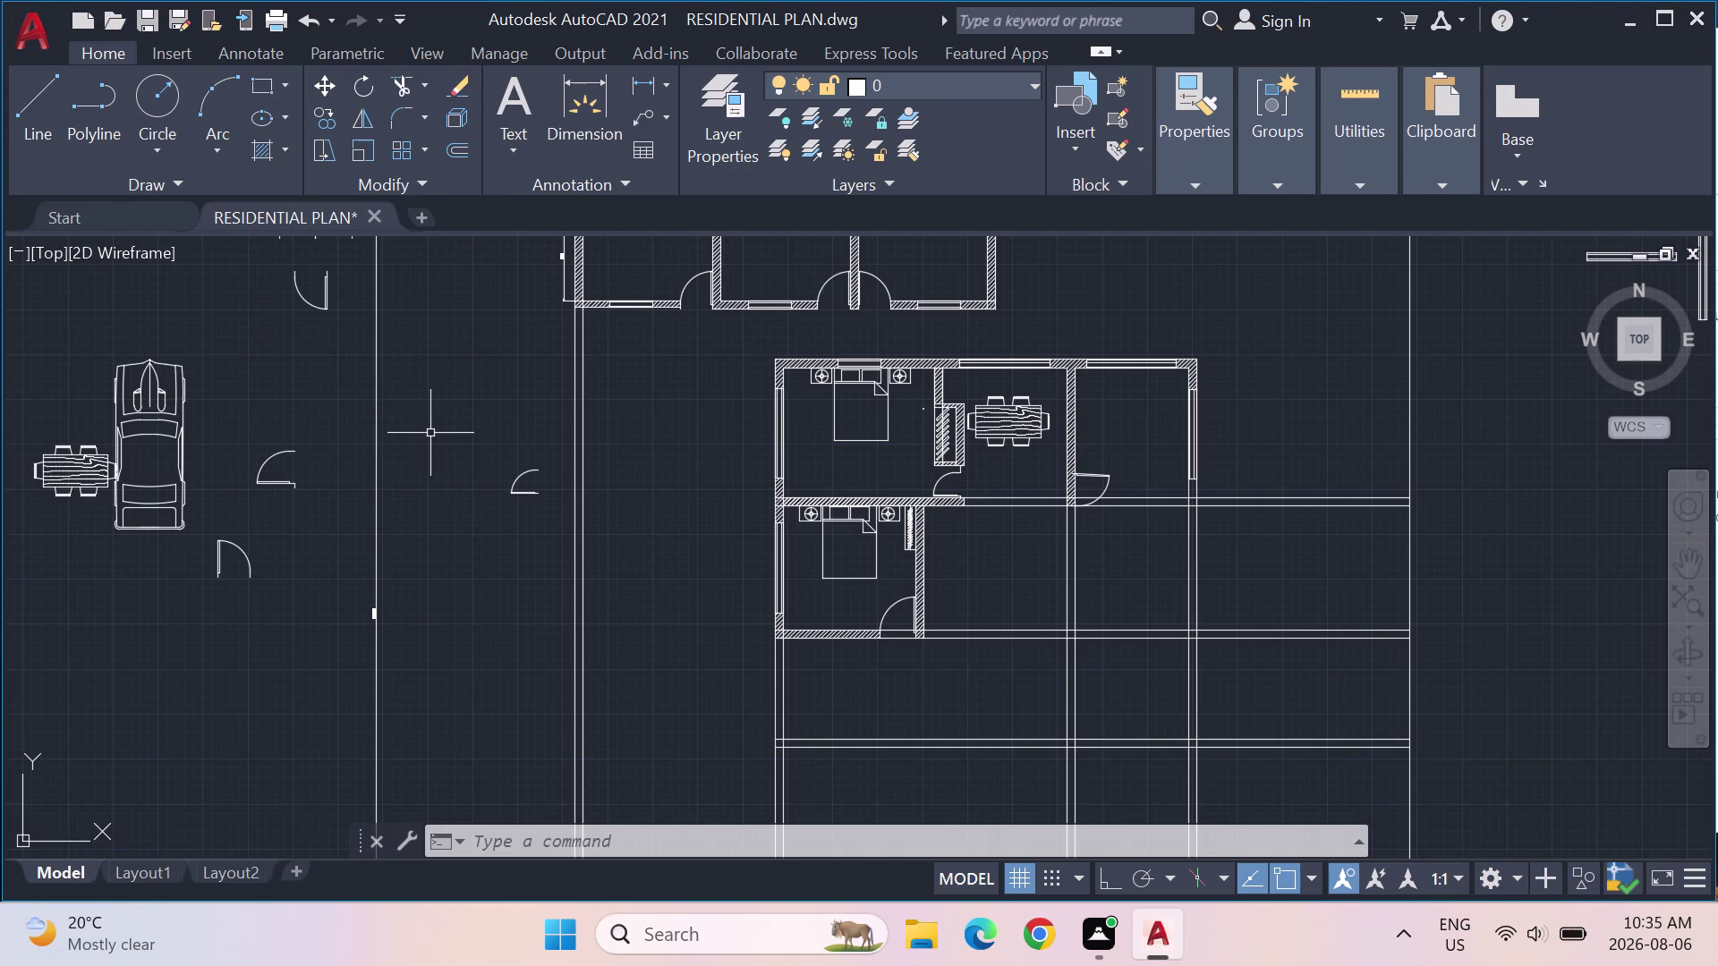
click(36, 91)
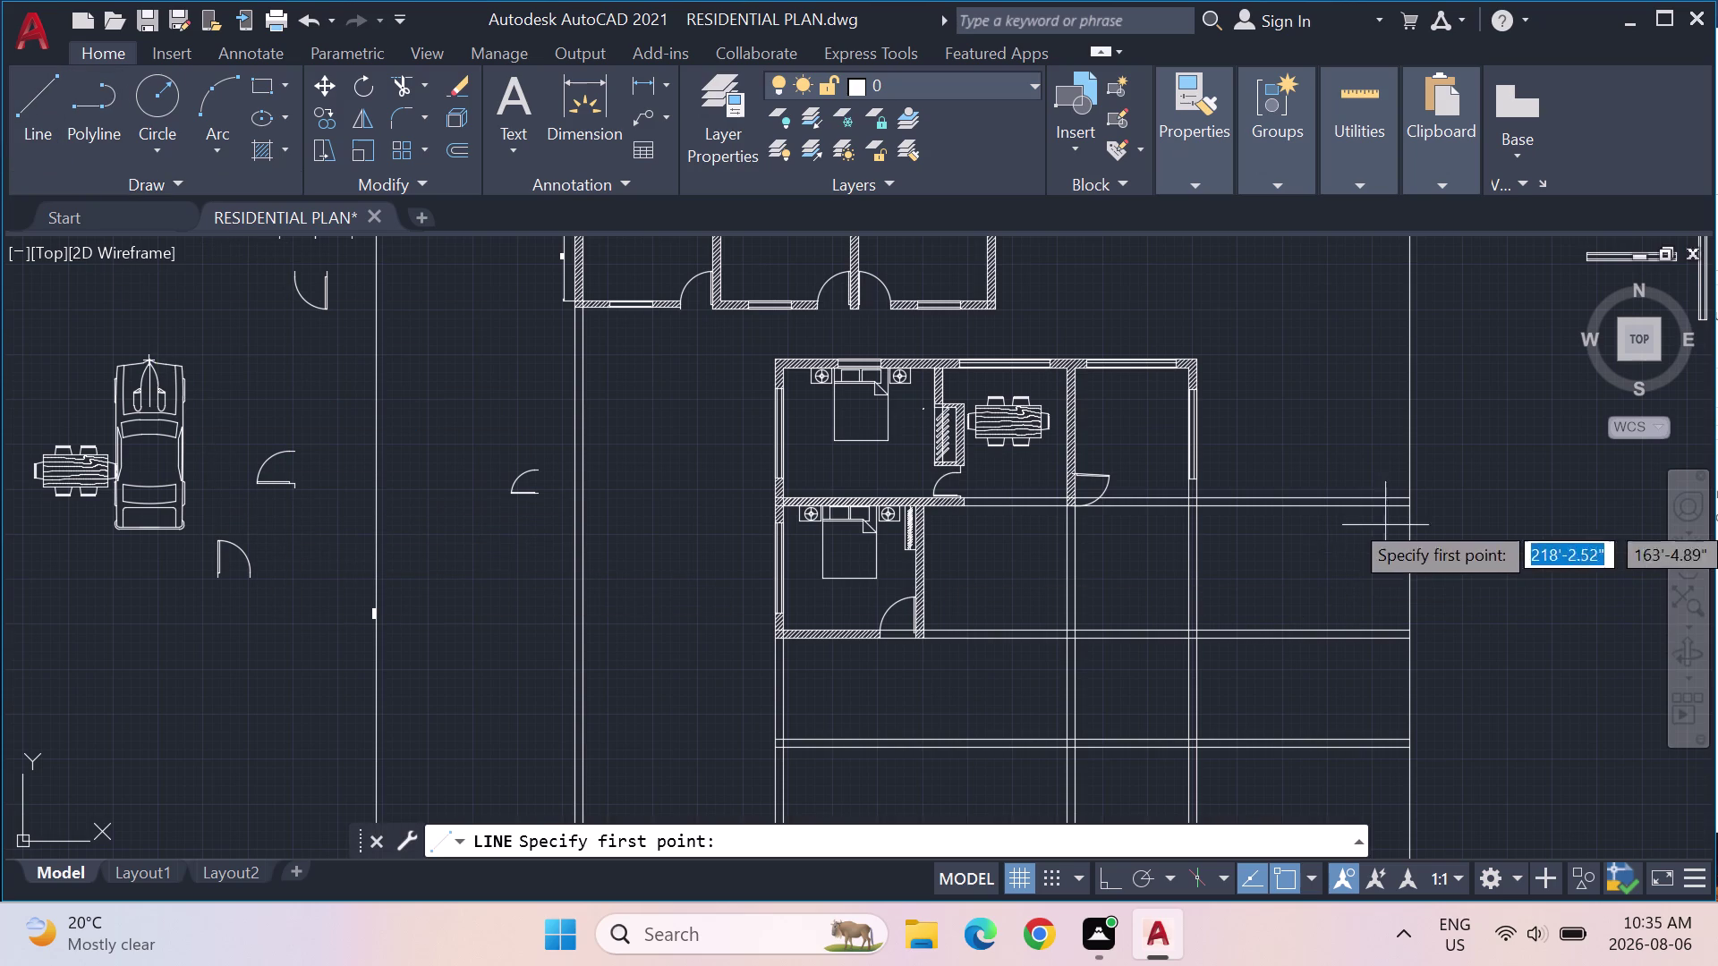
Draw a small rectangle left of the plan, beside the loose door symbols.
click(283, 77)
click(313, 134)
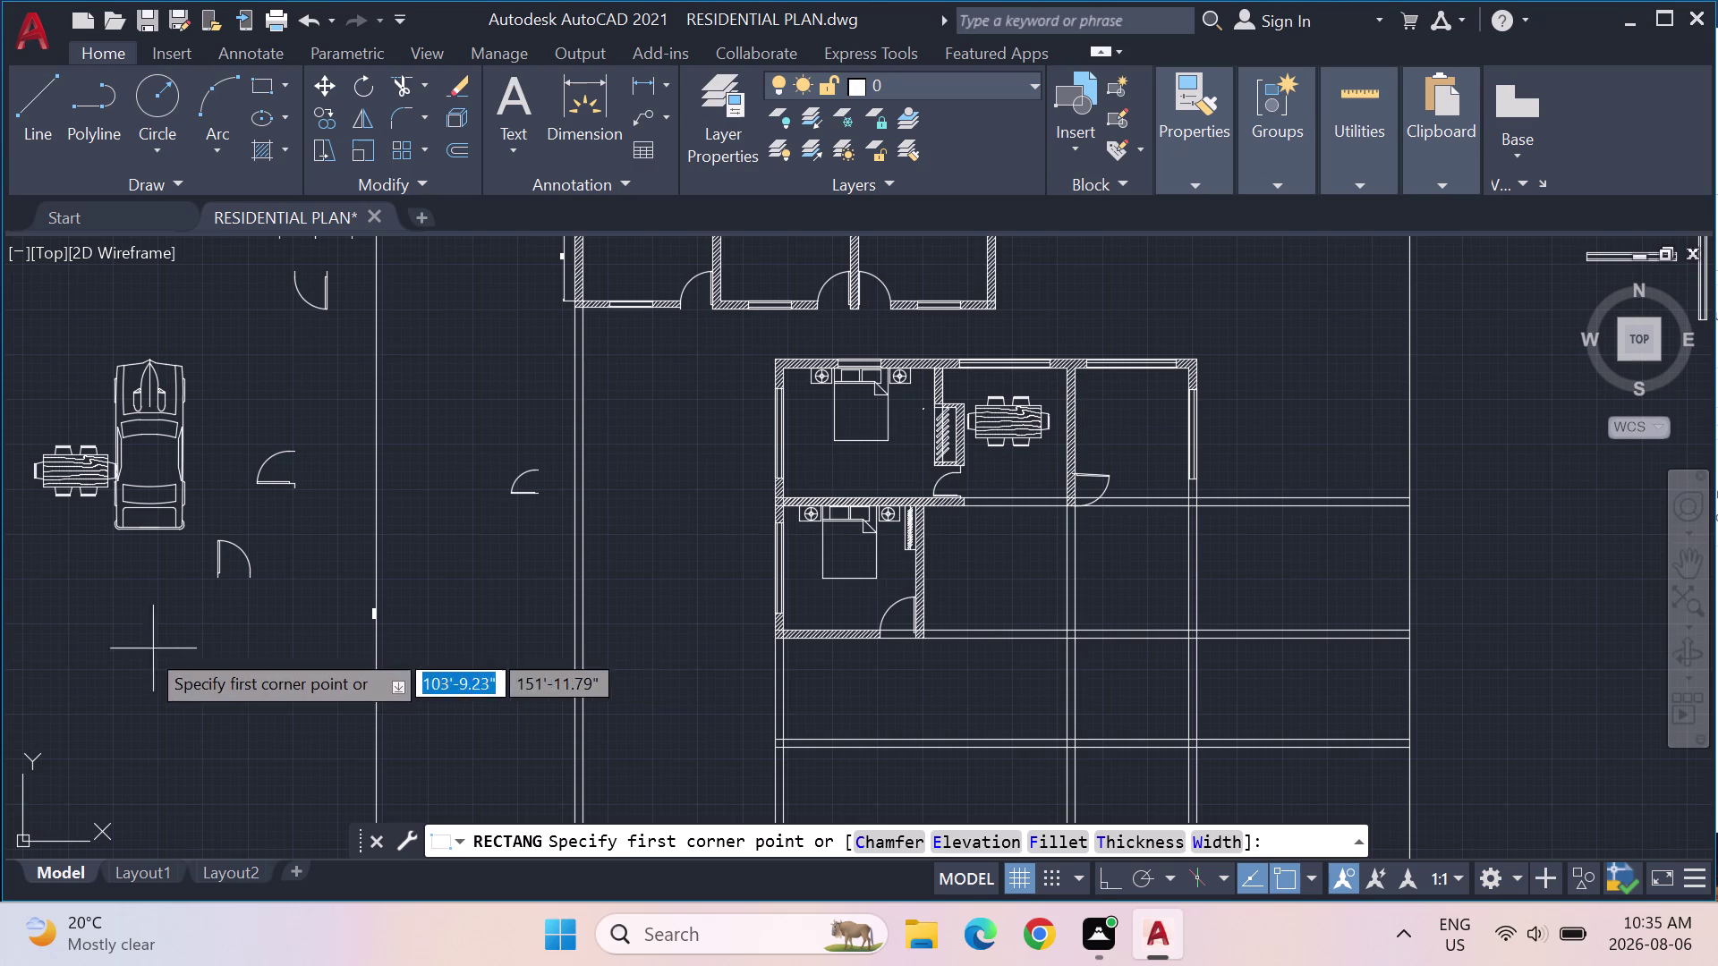
click(185, 629)
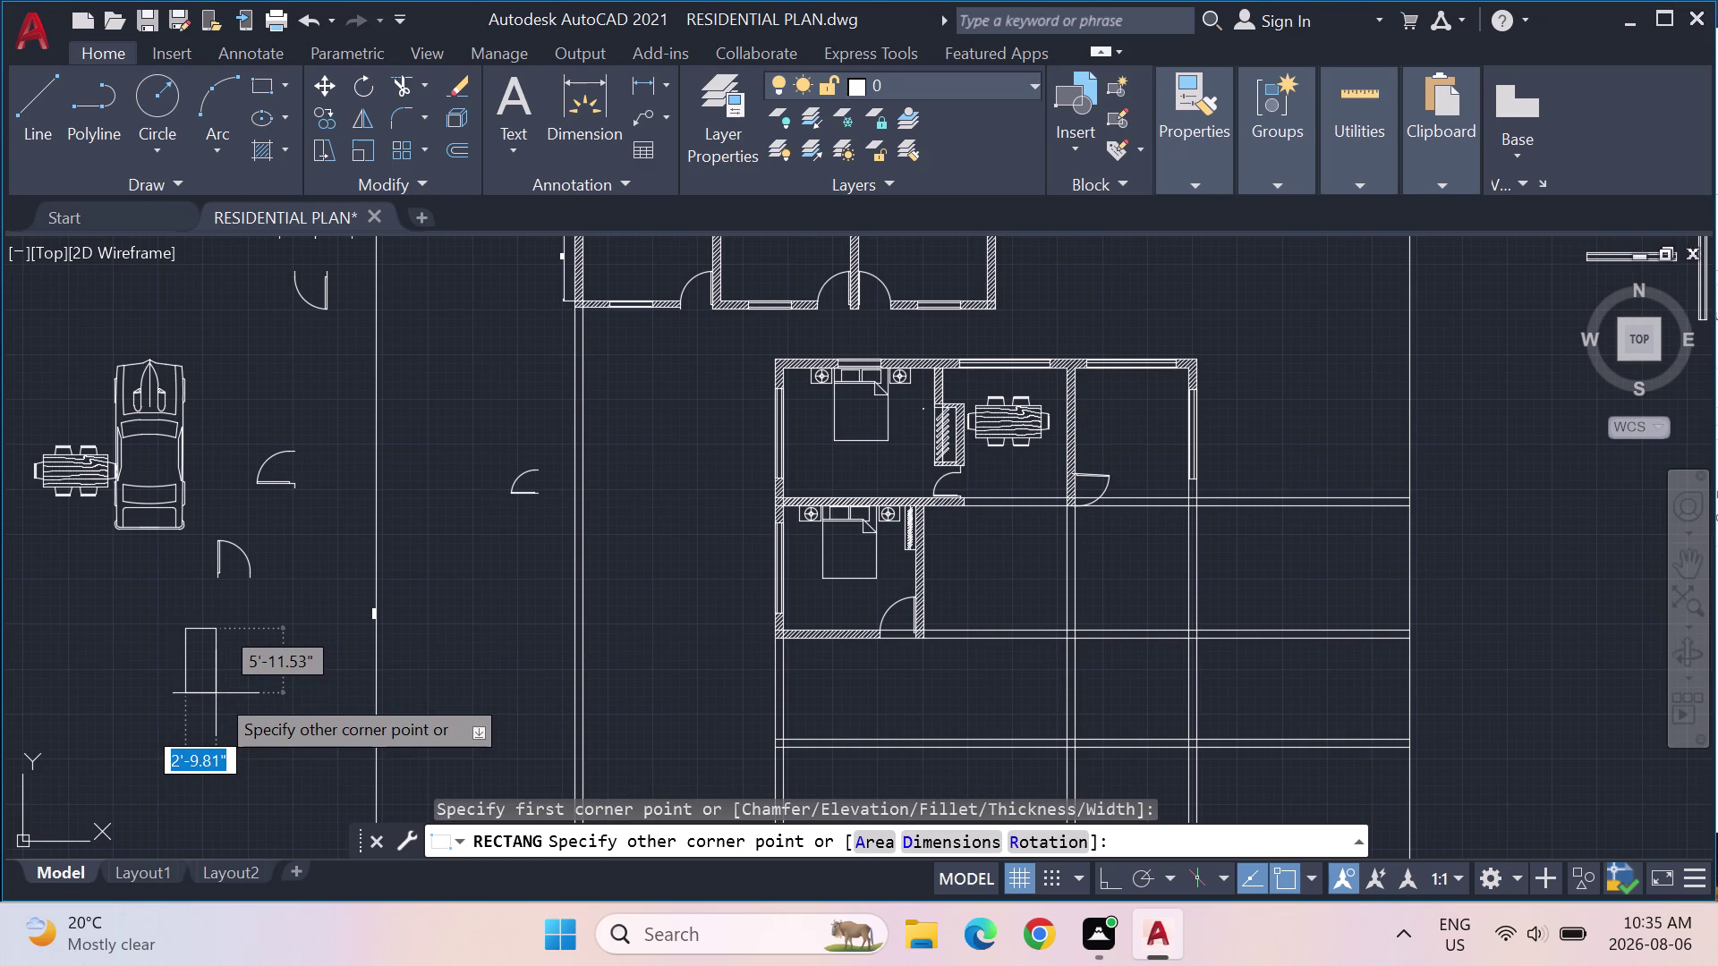
click(216, 694)
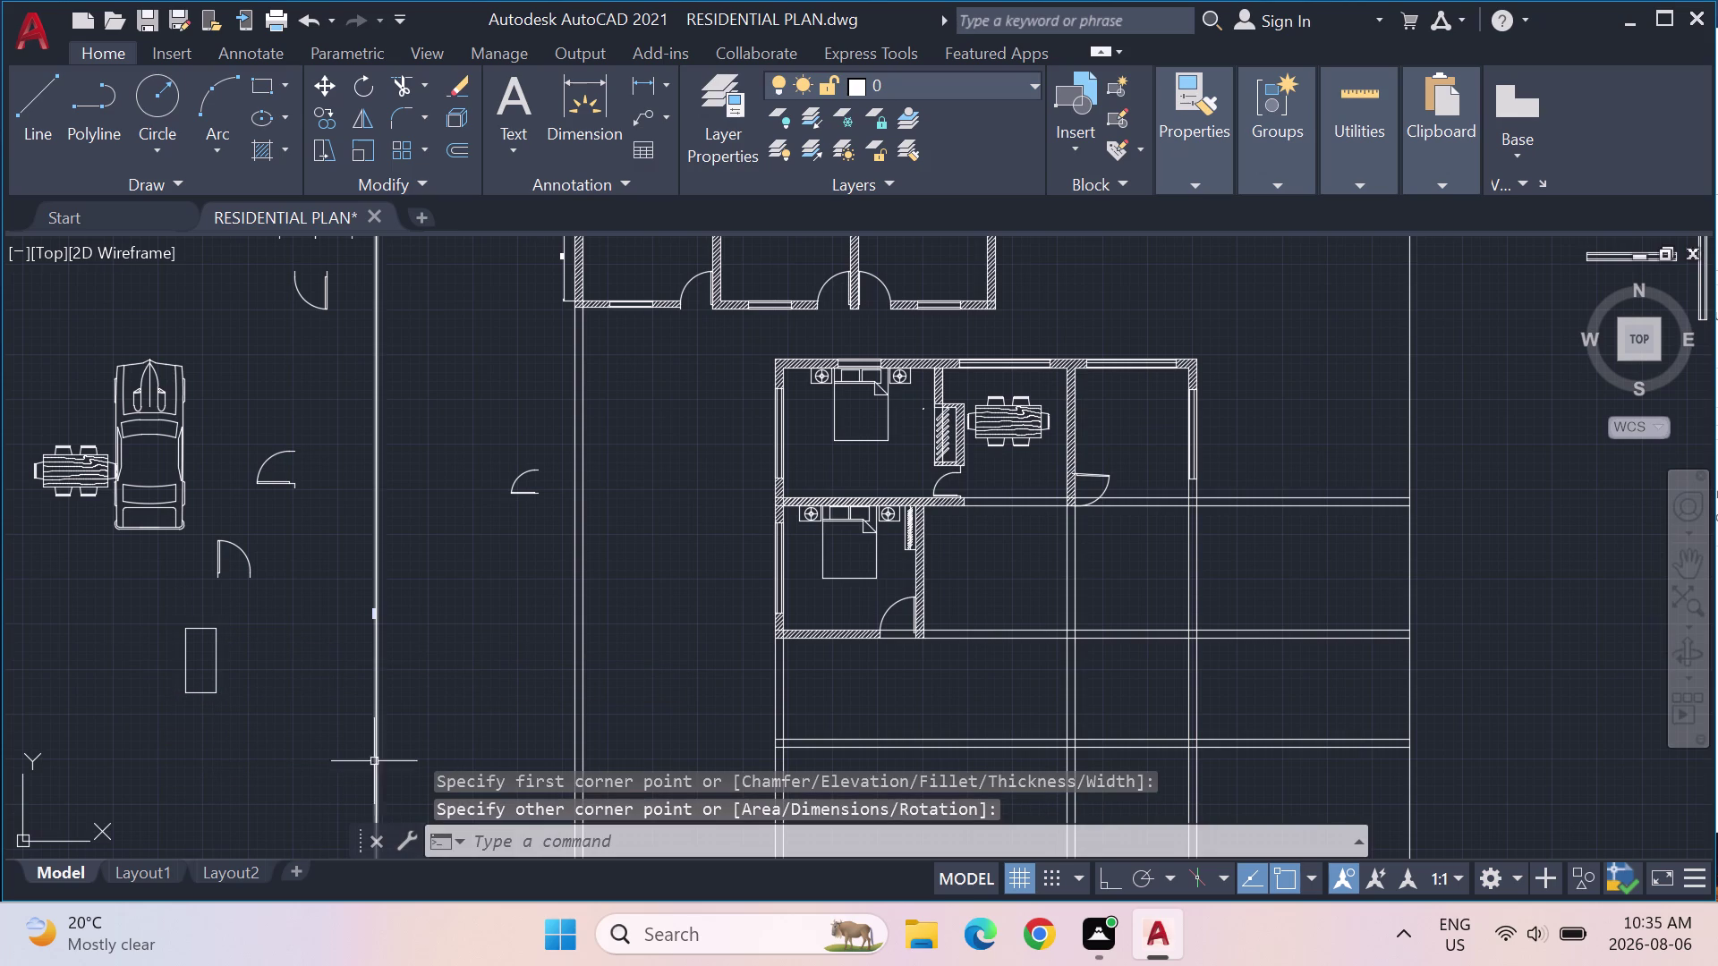
Offset the rectangle 5" inward, then select both outlines of the frame.
text(OFF)
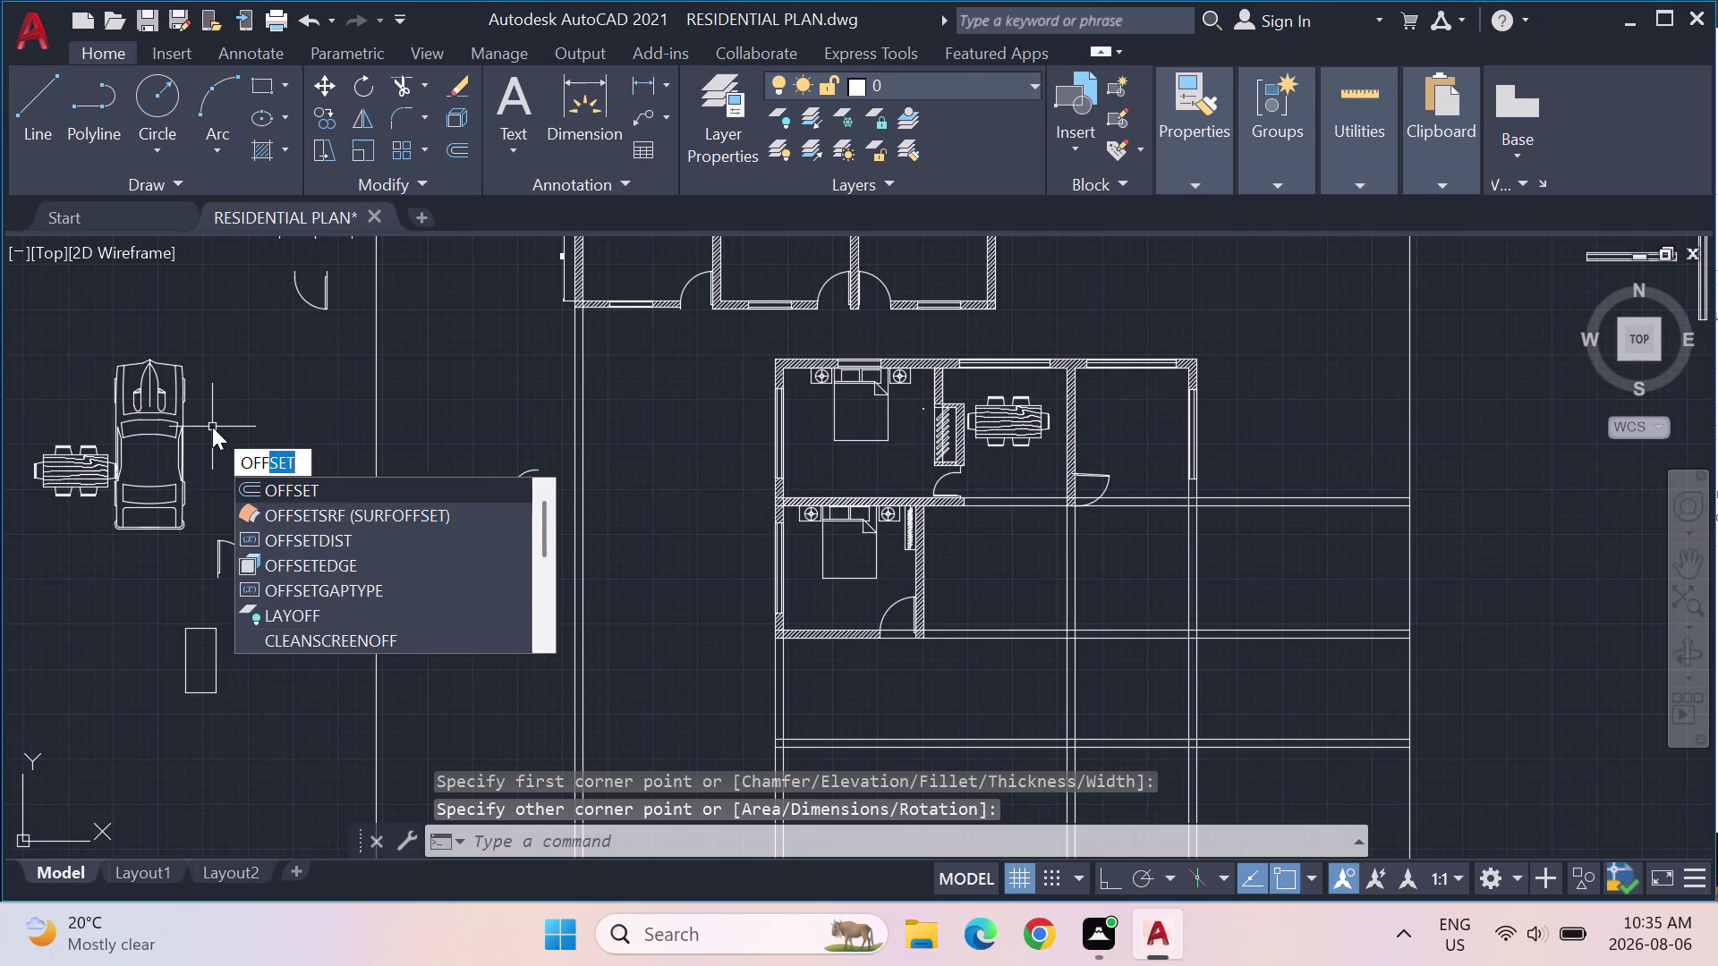
key(Return)
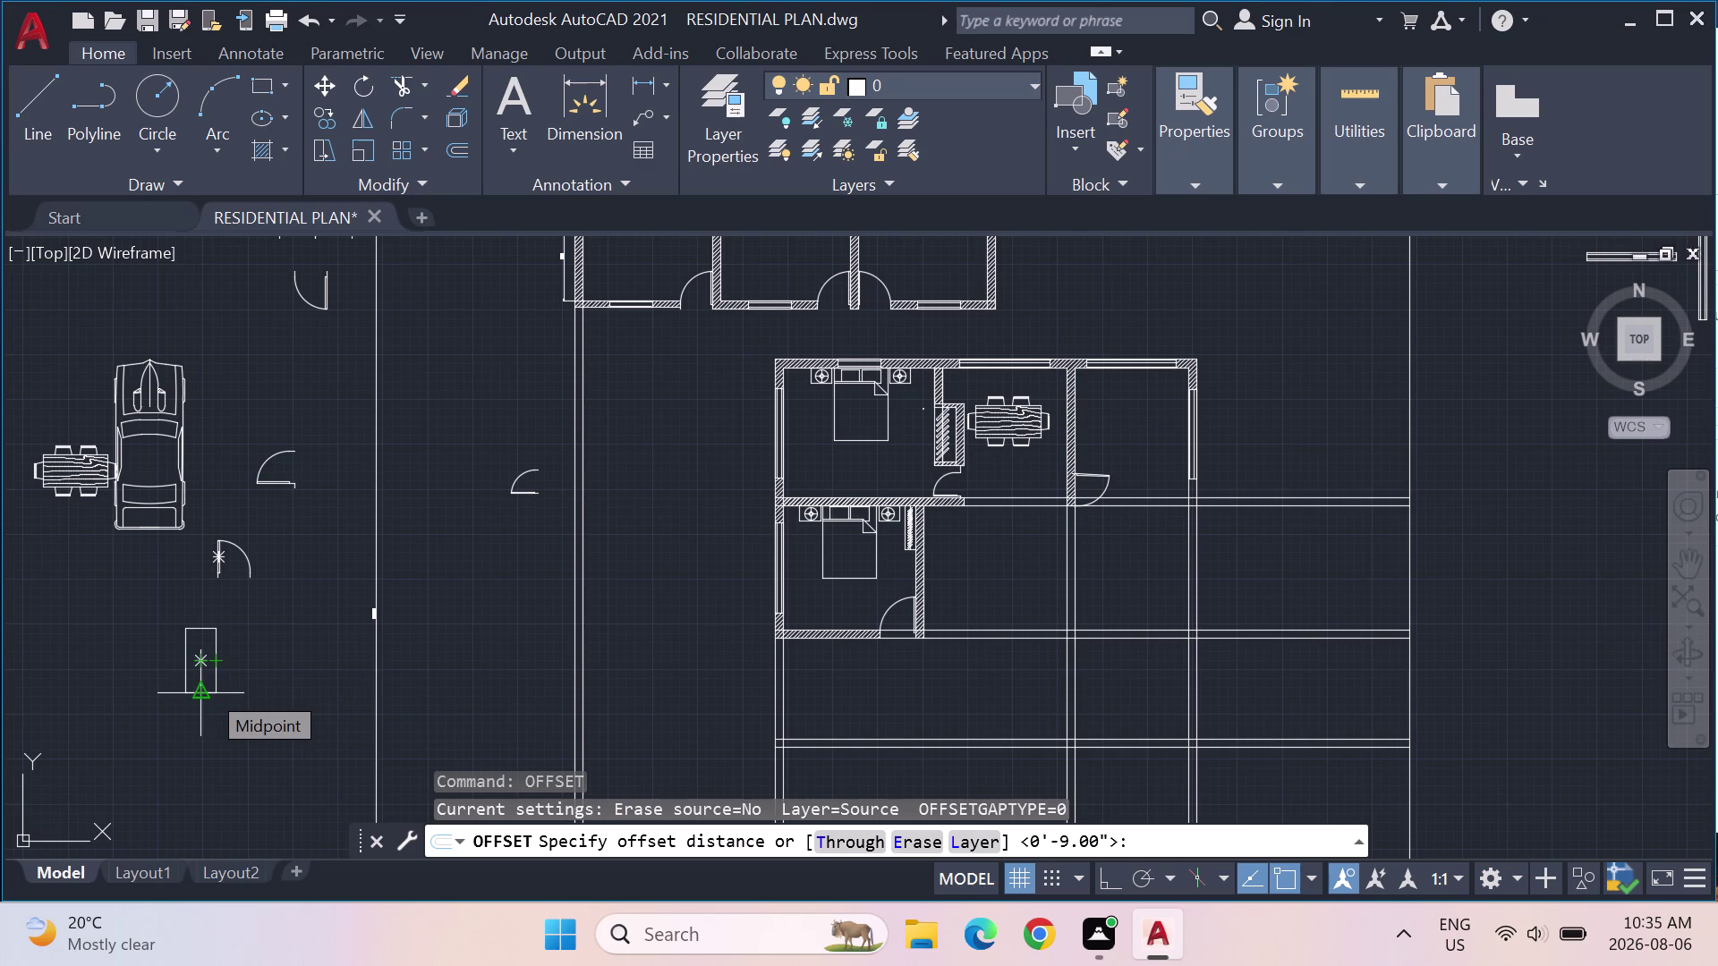
key(5)
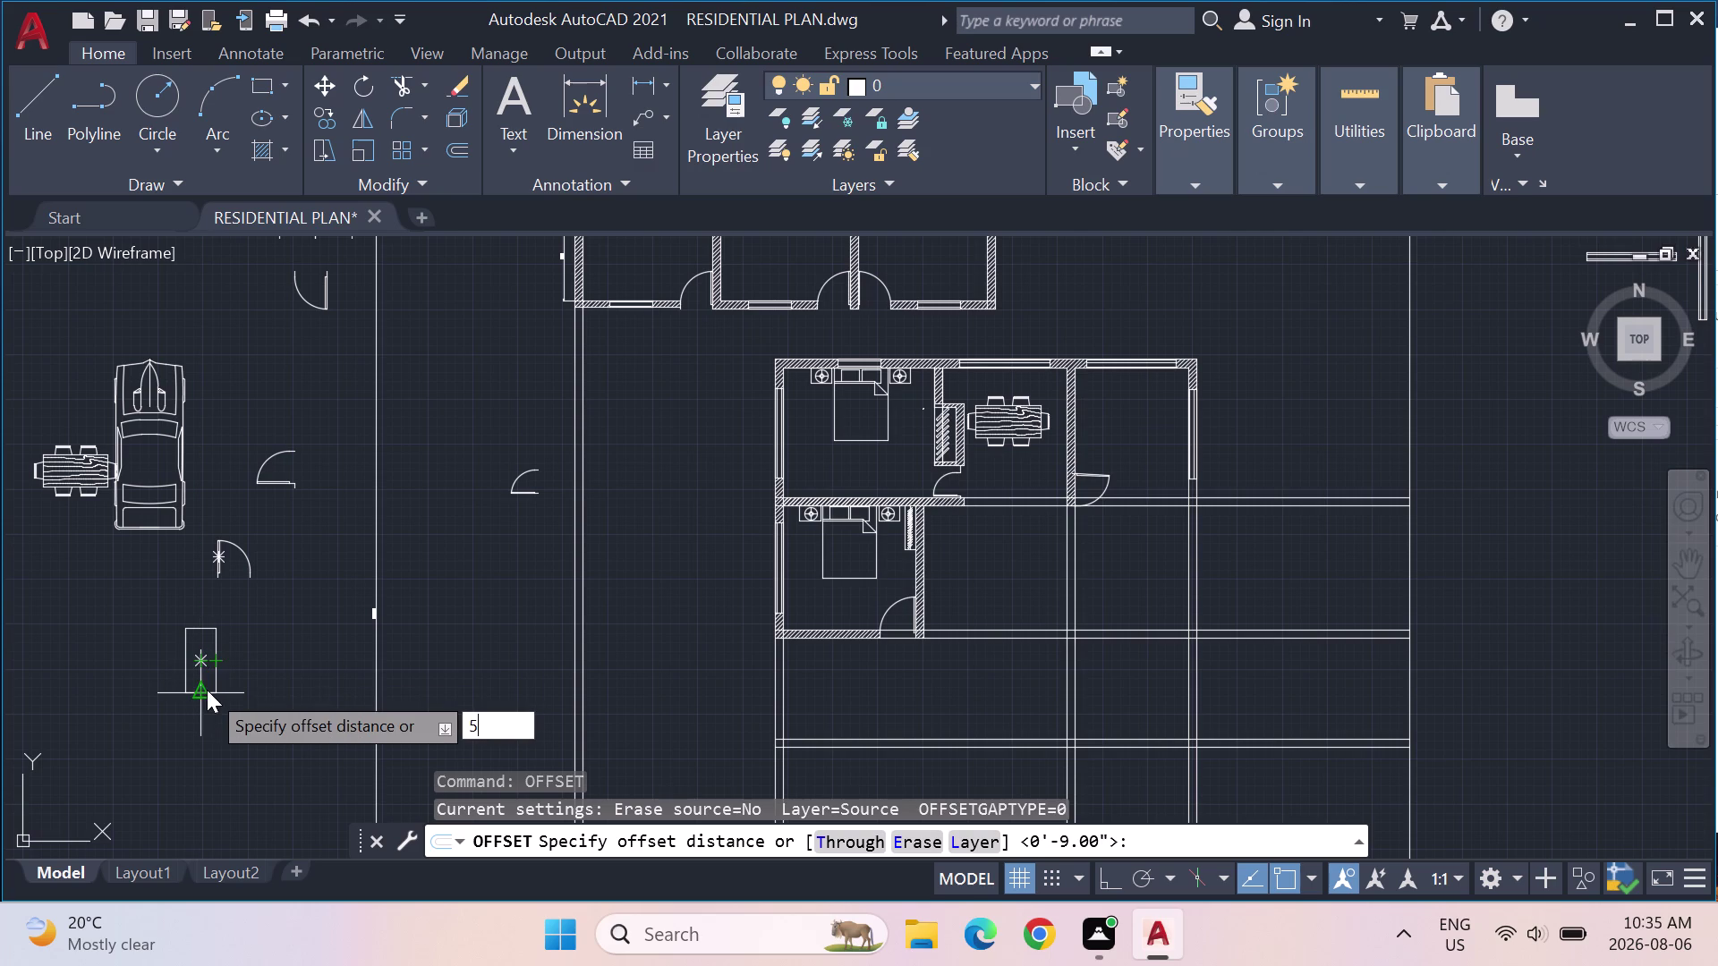
key(shift+quotedbl)
key(Return)
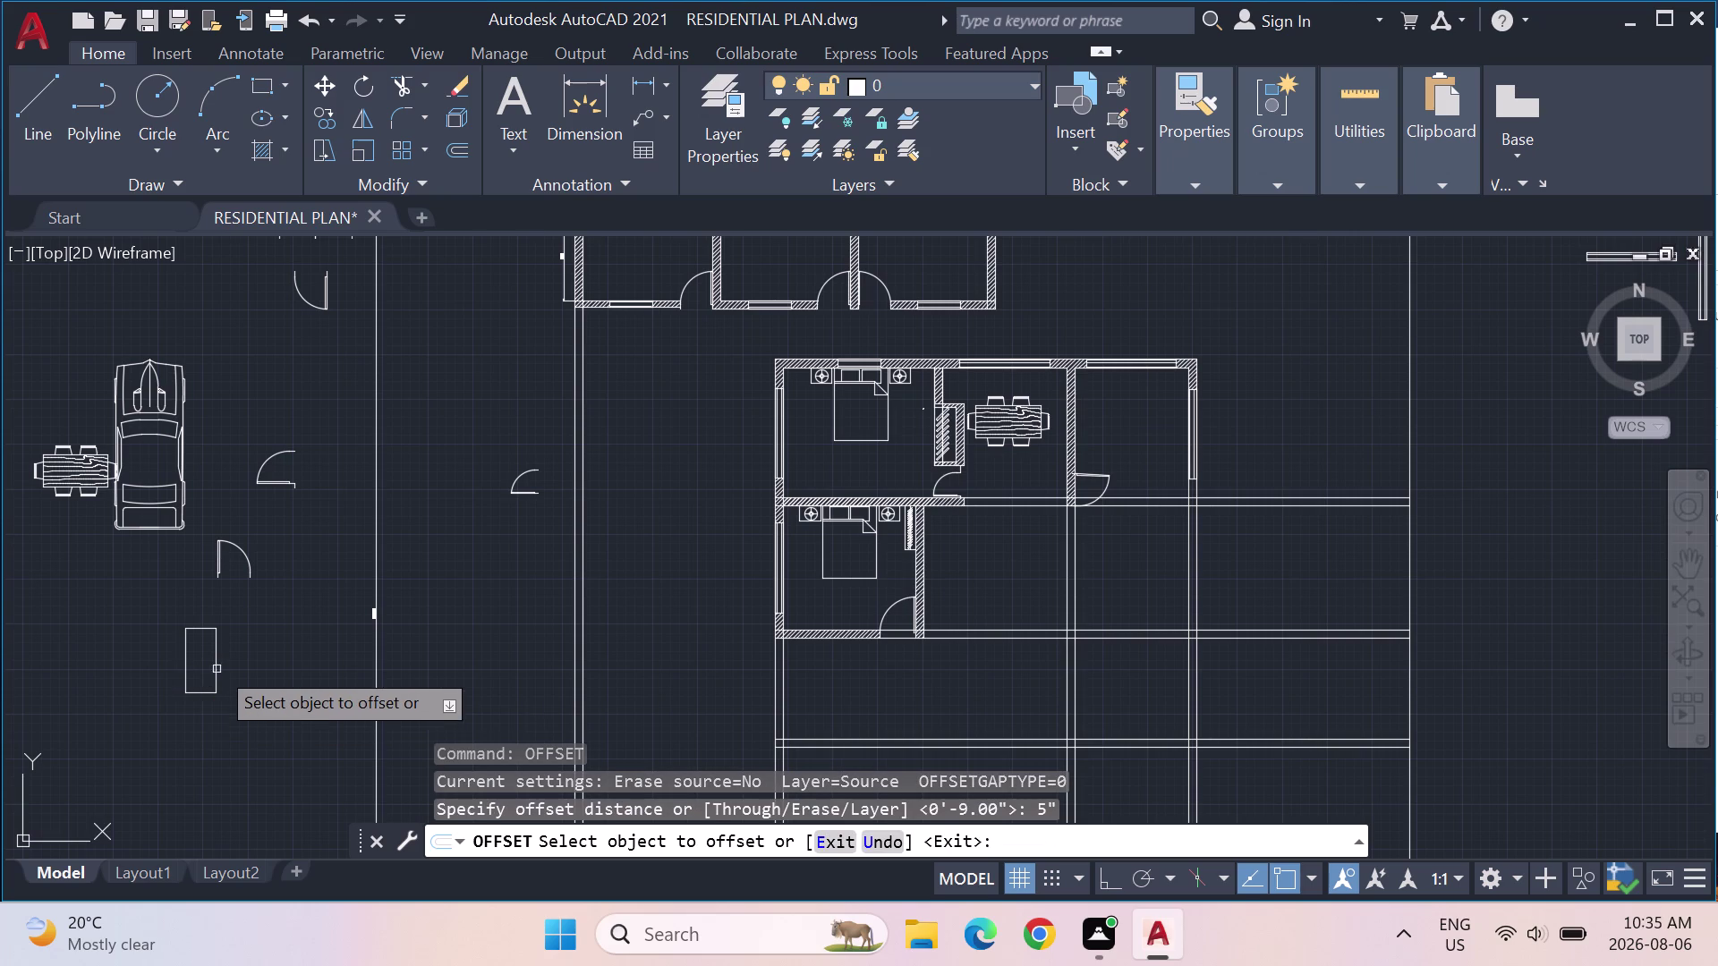
click(215, 656)
click(227, 643)
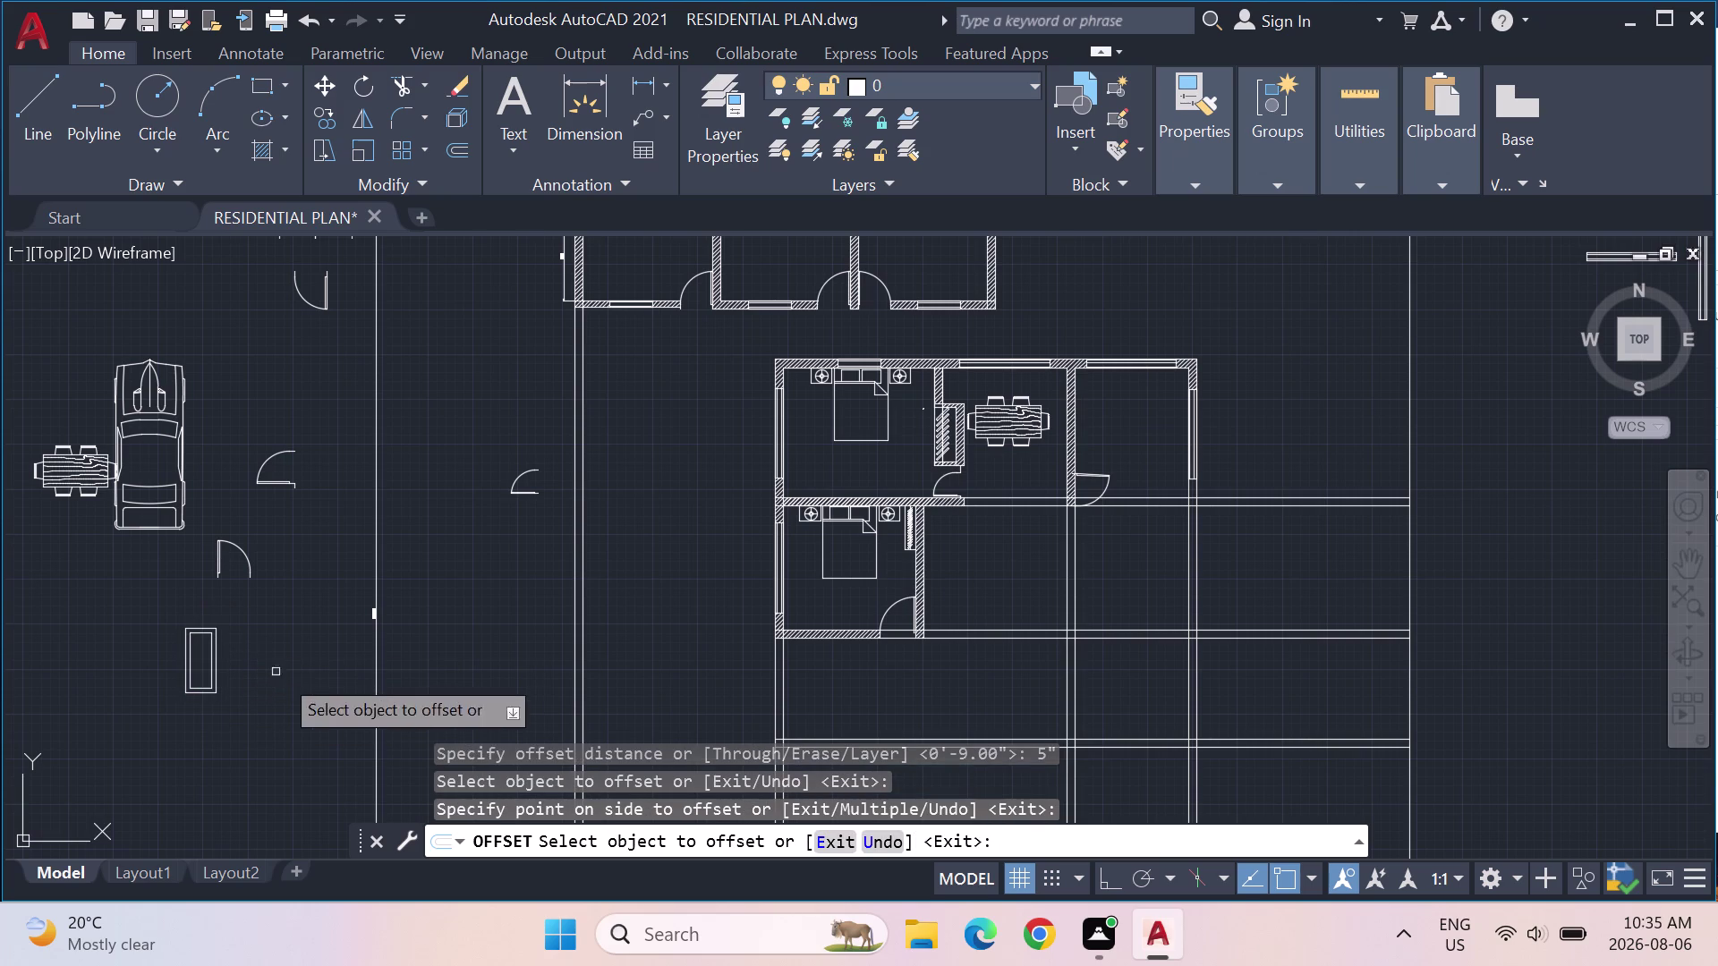
key(Escape)
key(Escape)
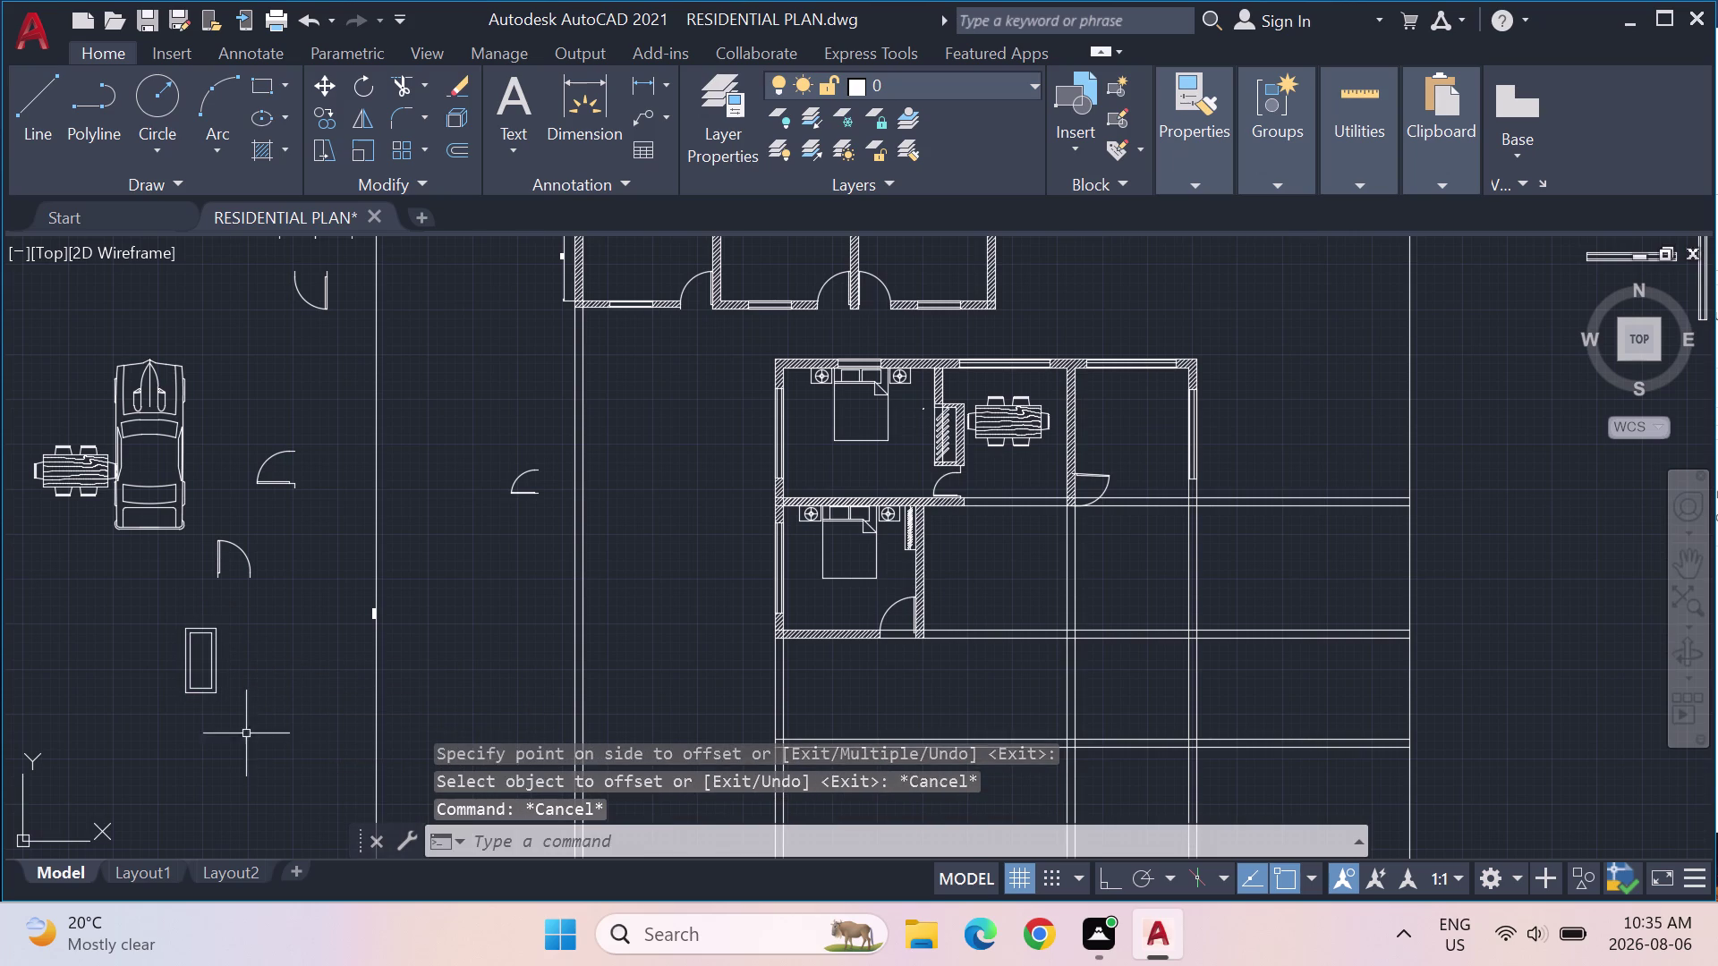
key(Escape)
drag(246, 726, 229, 638)
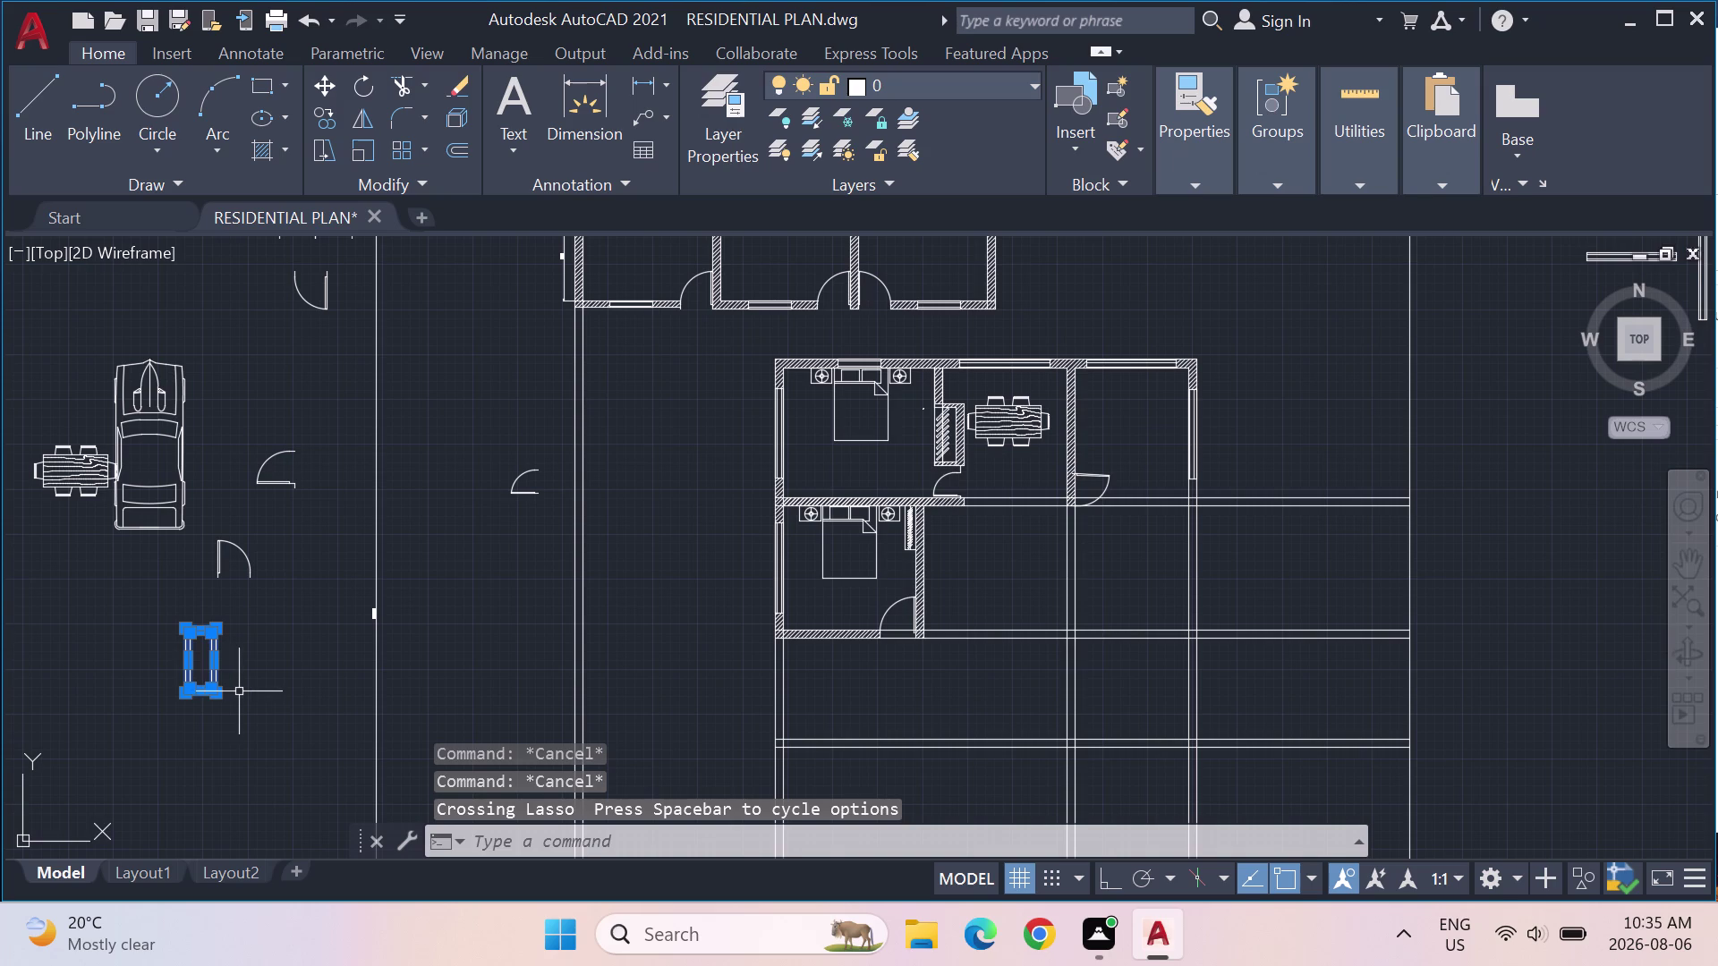
text(CO)
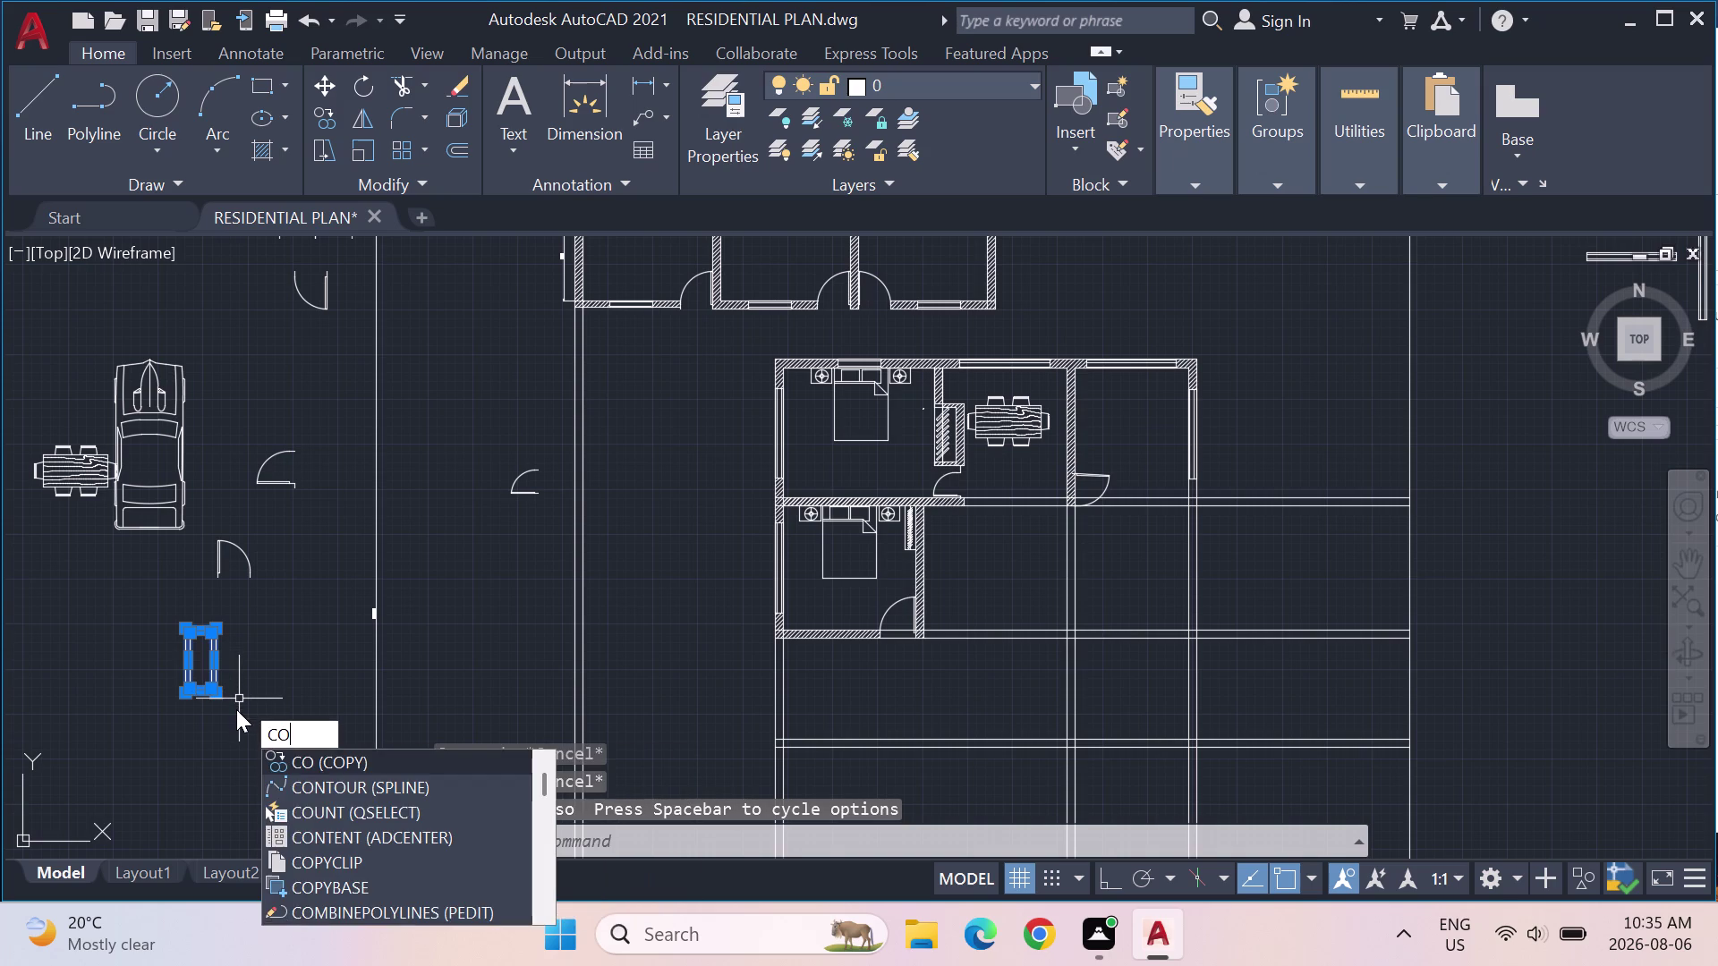
key(Return)
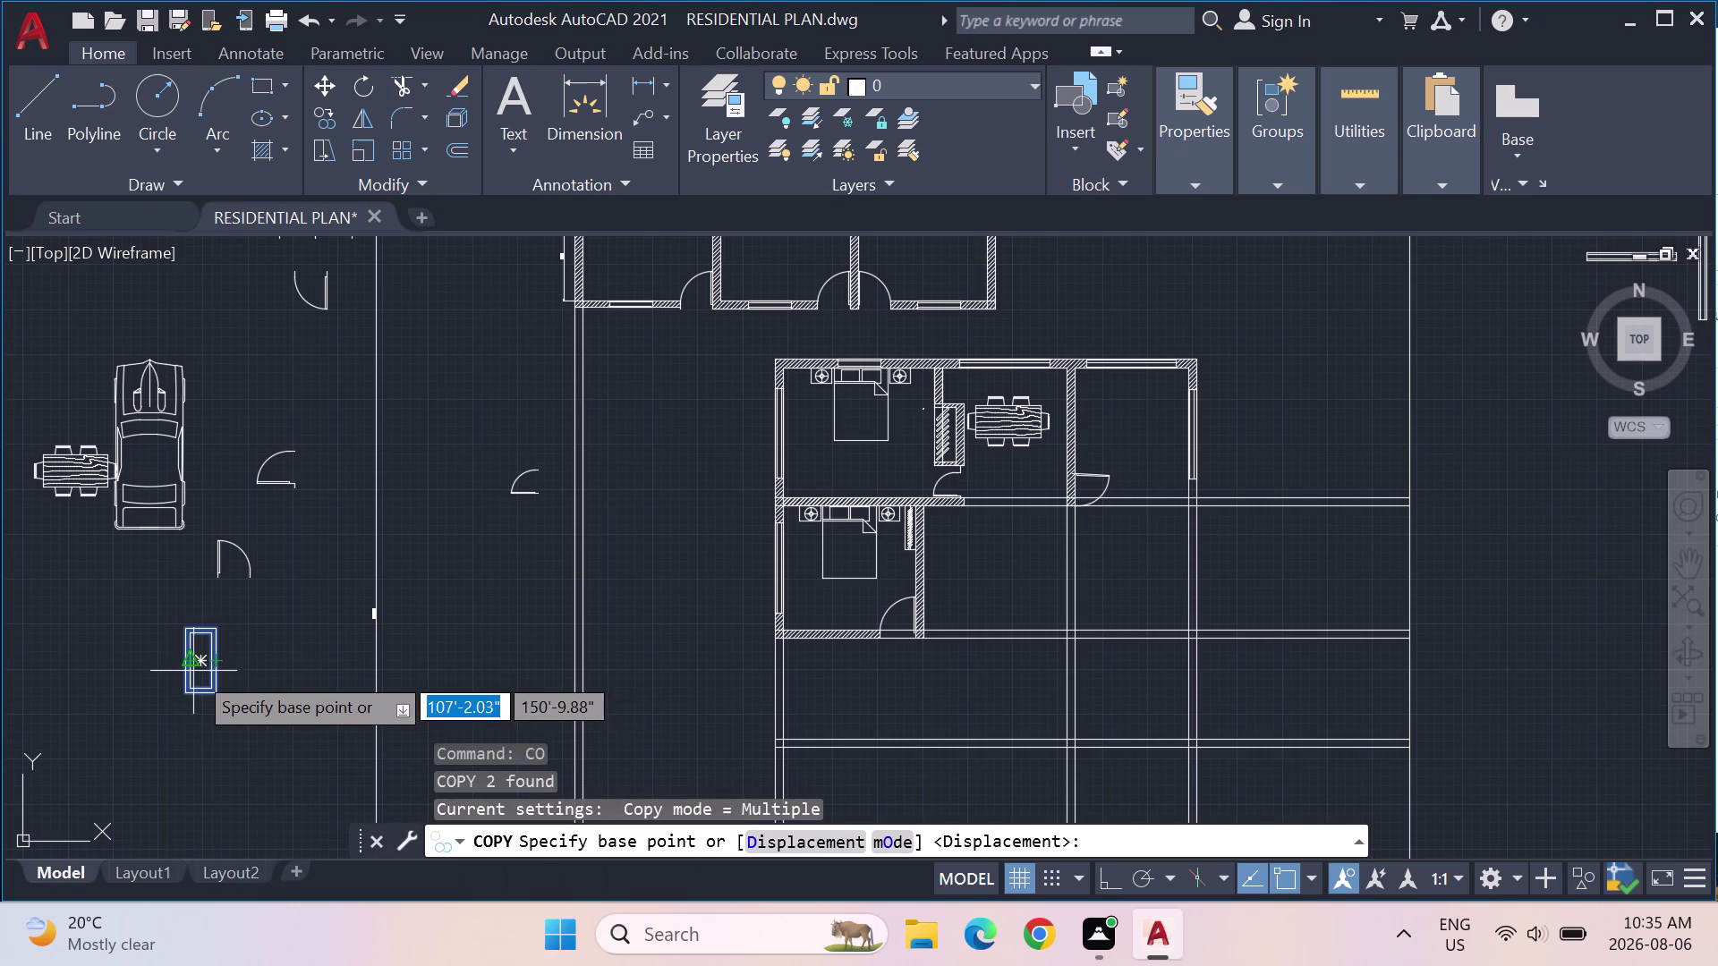
scroll(up, 3)
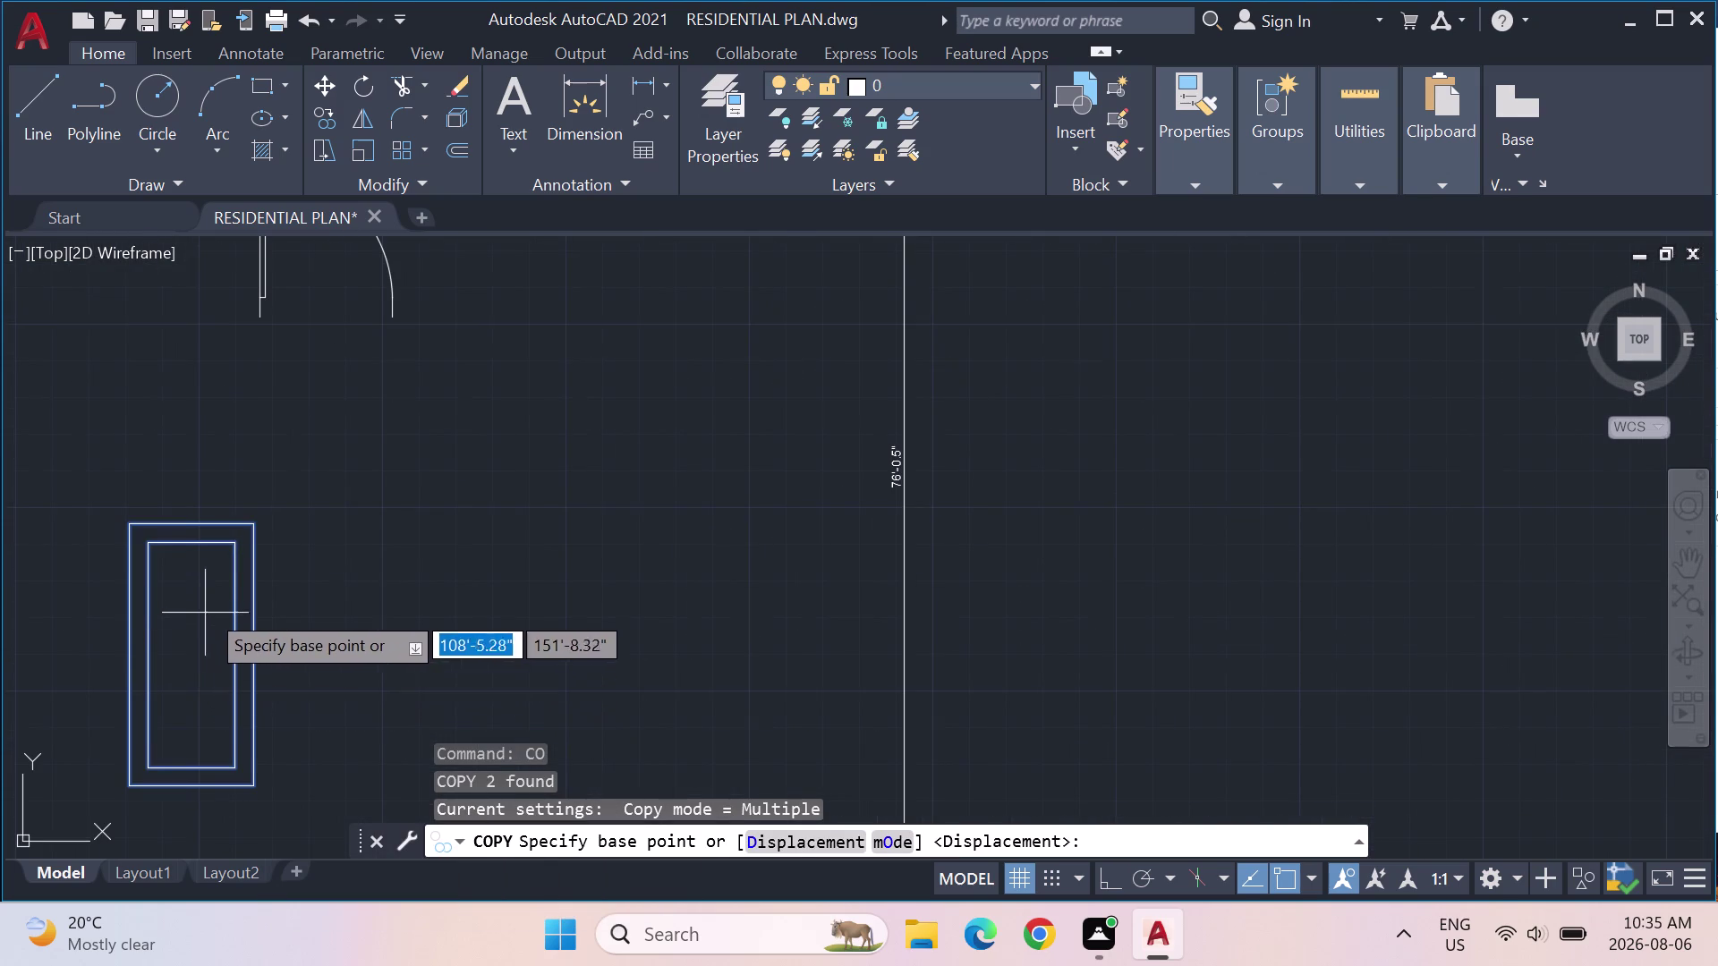
click(193, 658)
scroll(down, 3)
scroll(down, 3)
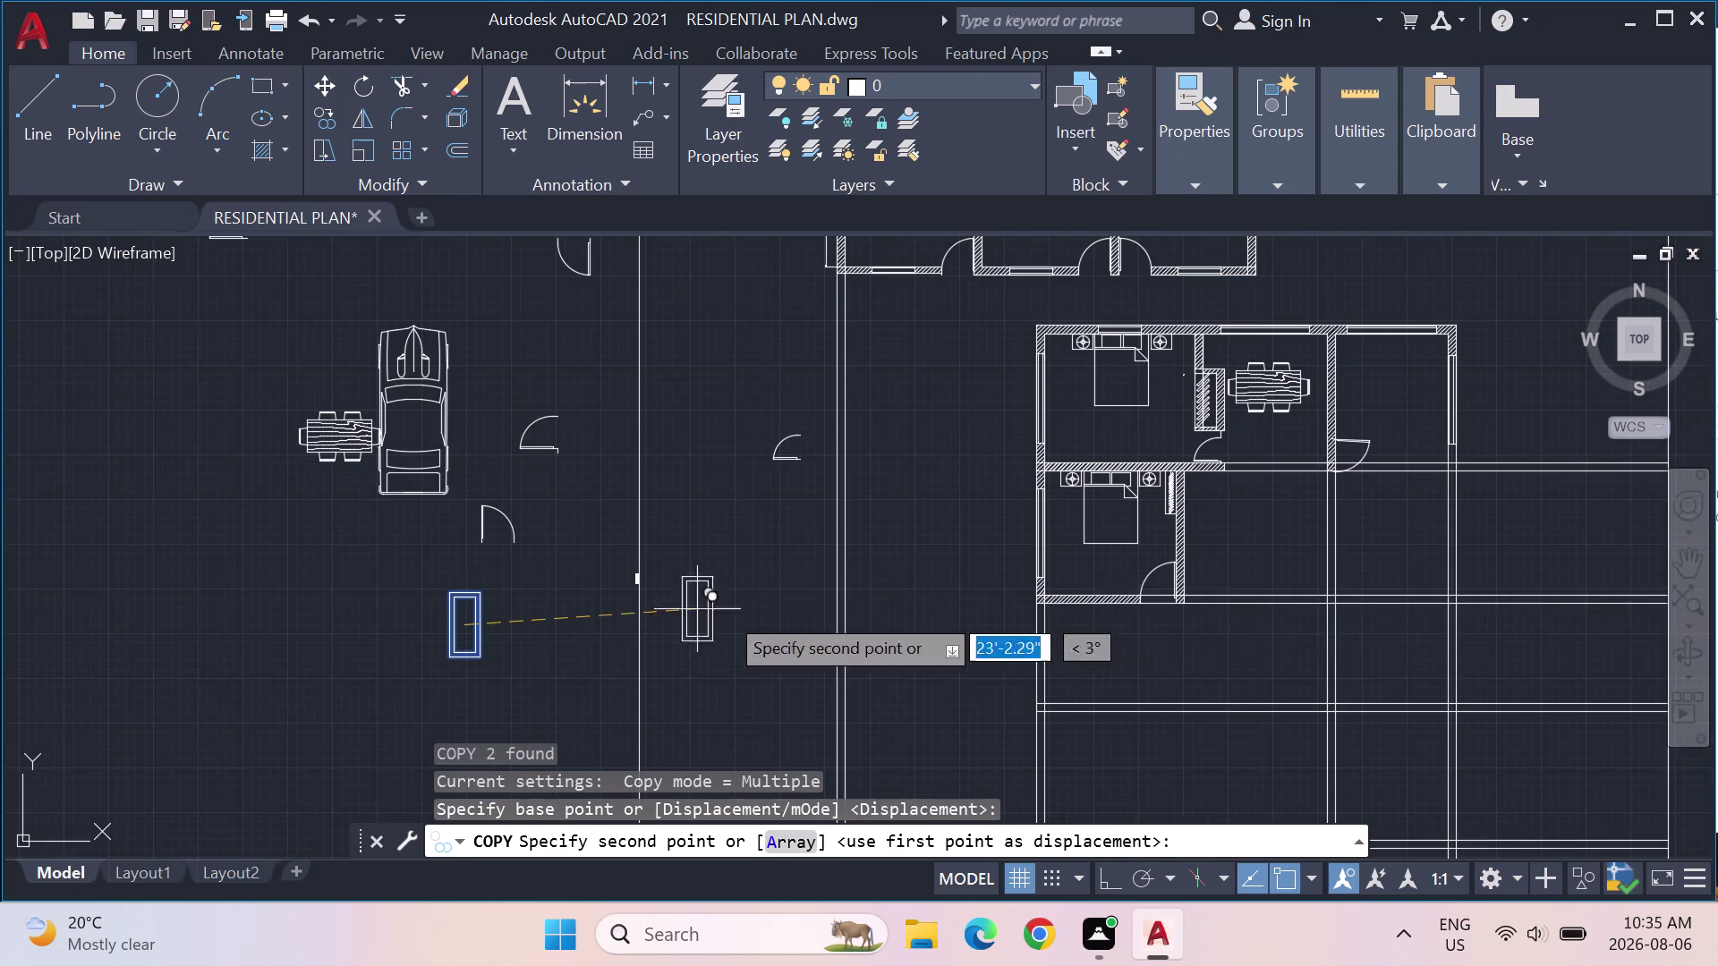
click(1248, 530)
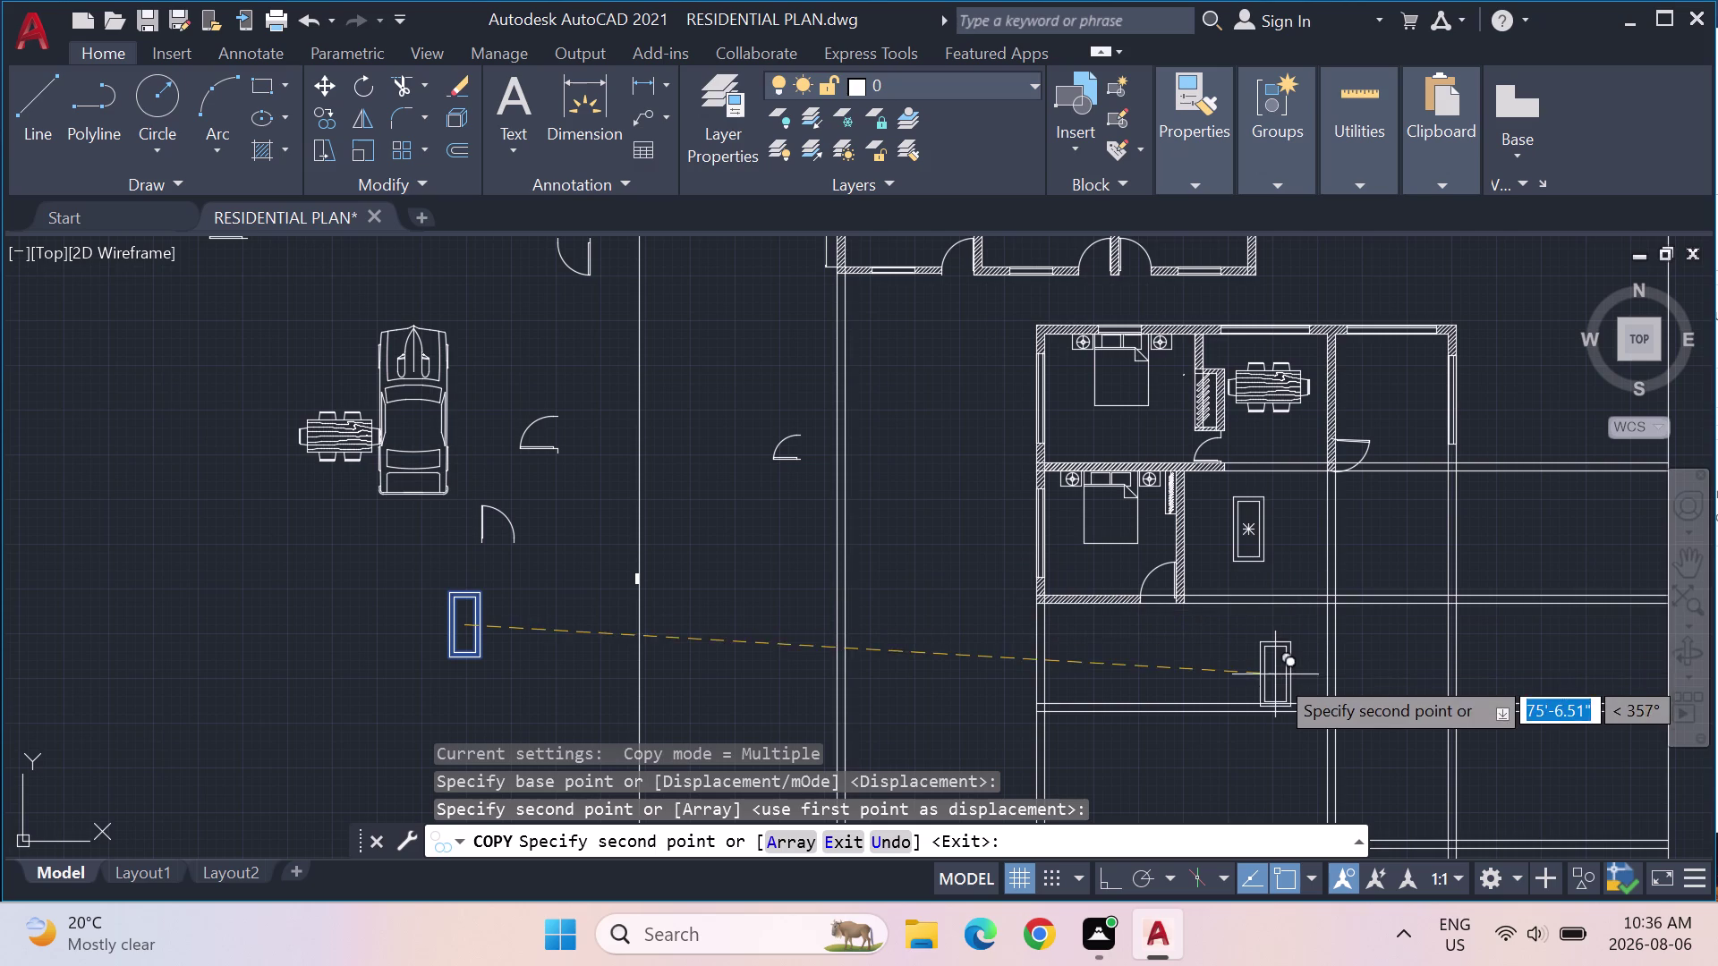
key(Escape)
scroll(down, 3)
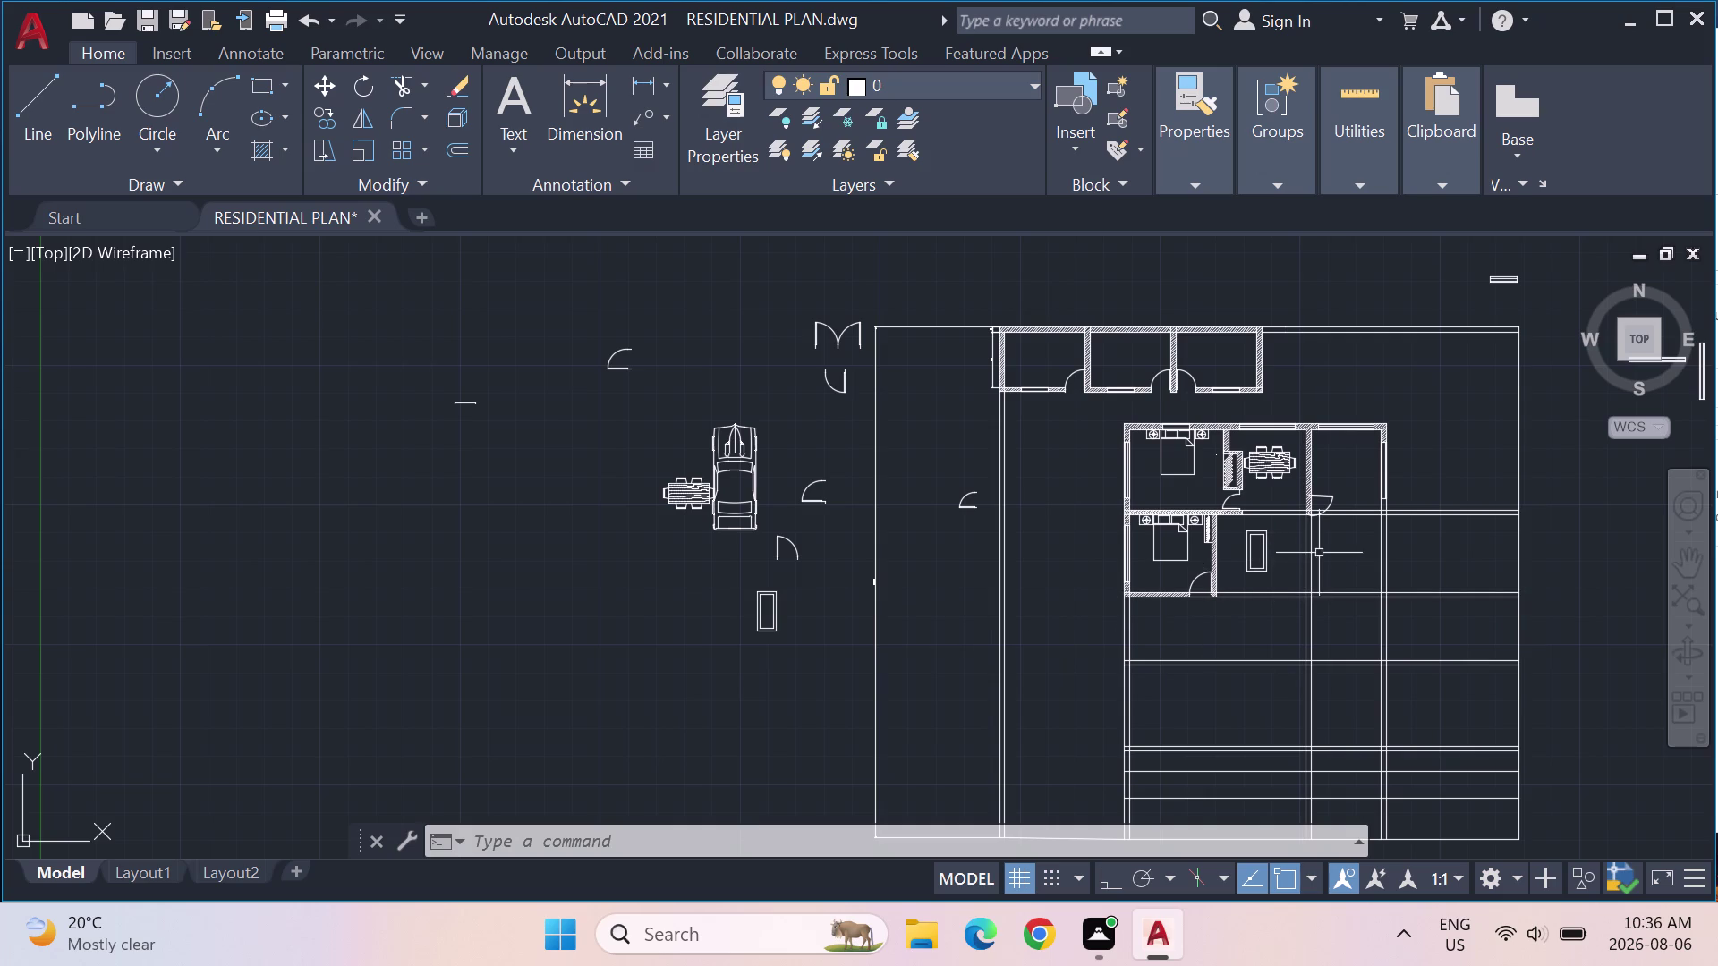
scroll(down, 3)
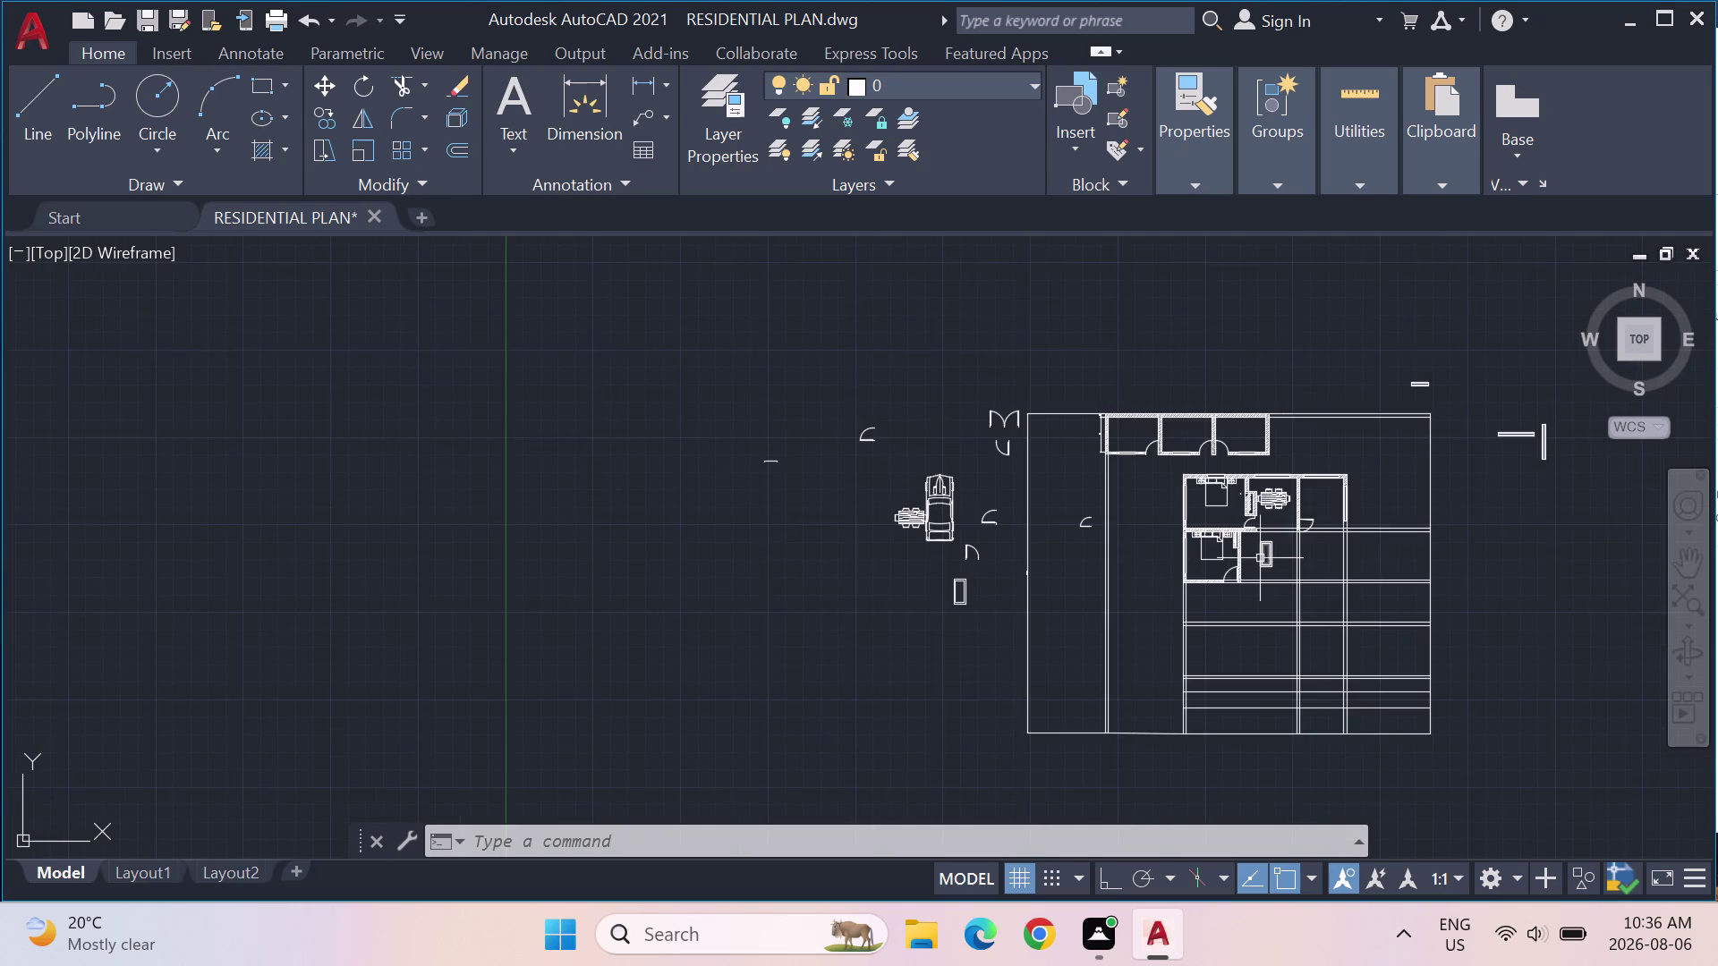
scroll(up, 3)
key(ctrl+z)
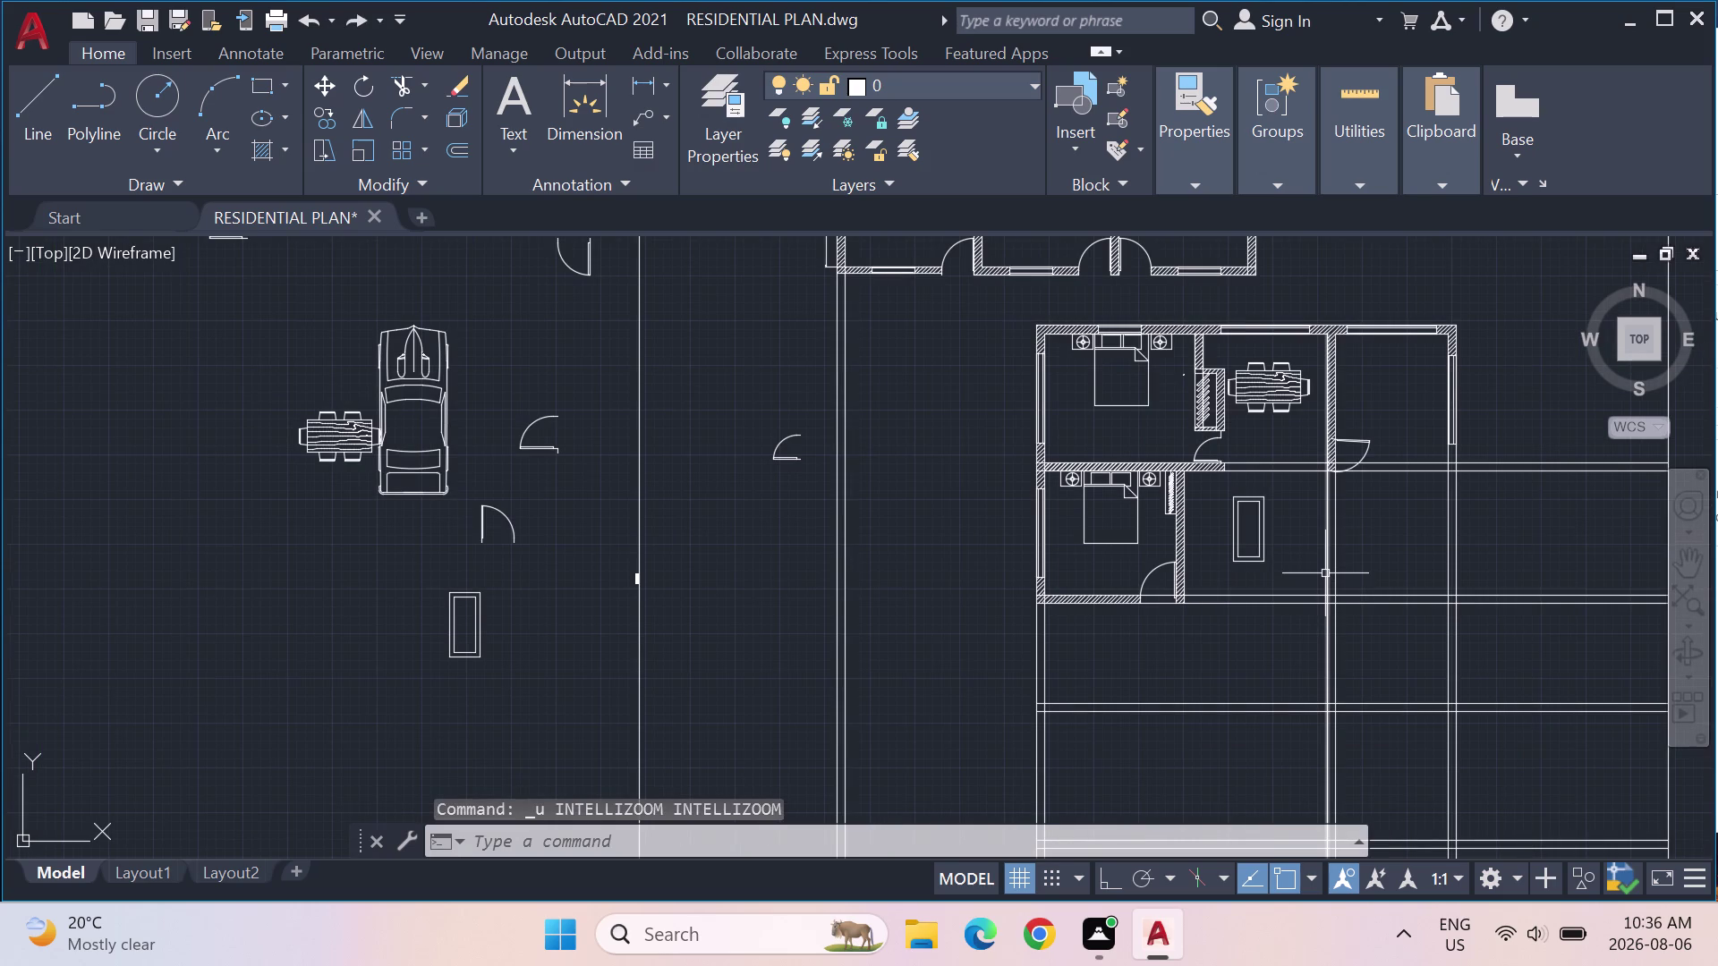
key(ctrl+z)
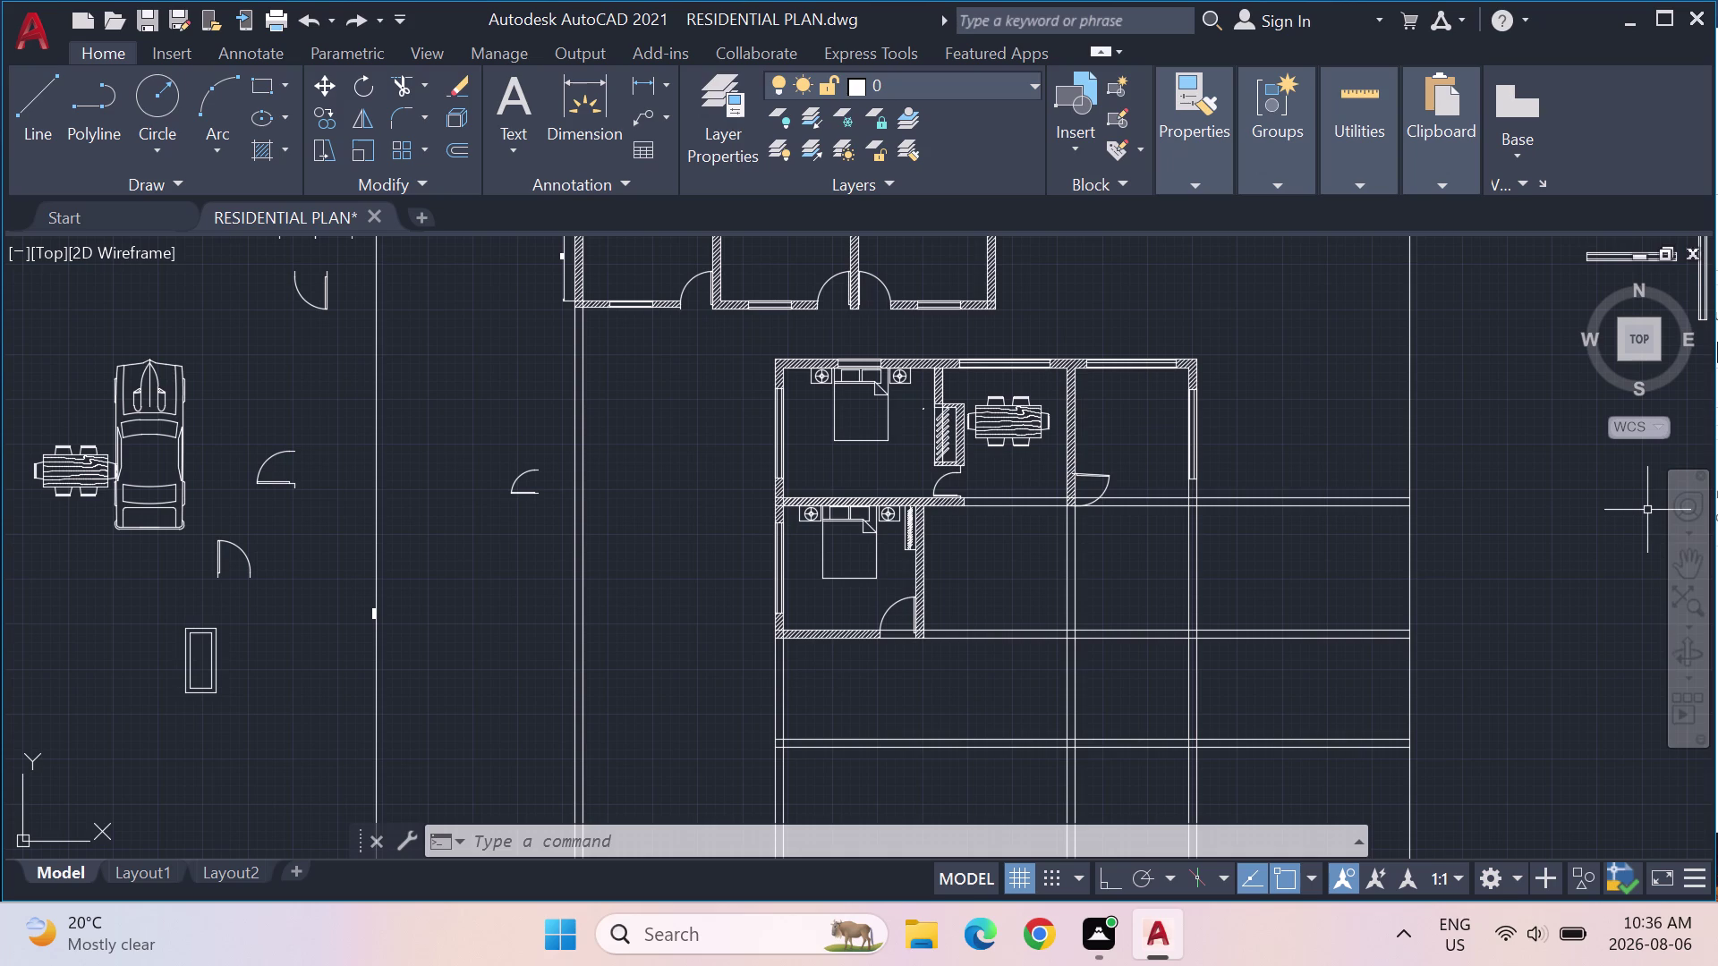
scroll(down, 3)
scroll(down, 3)
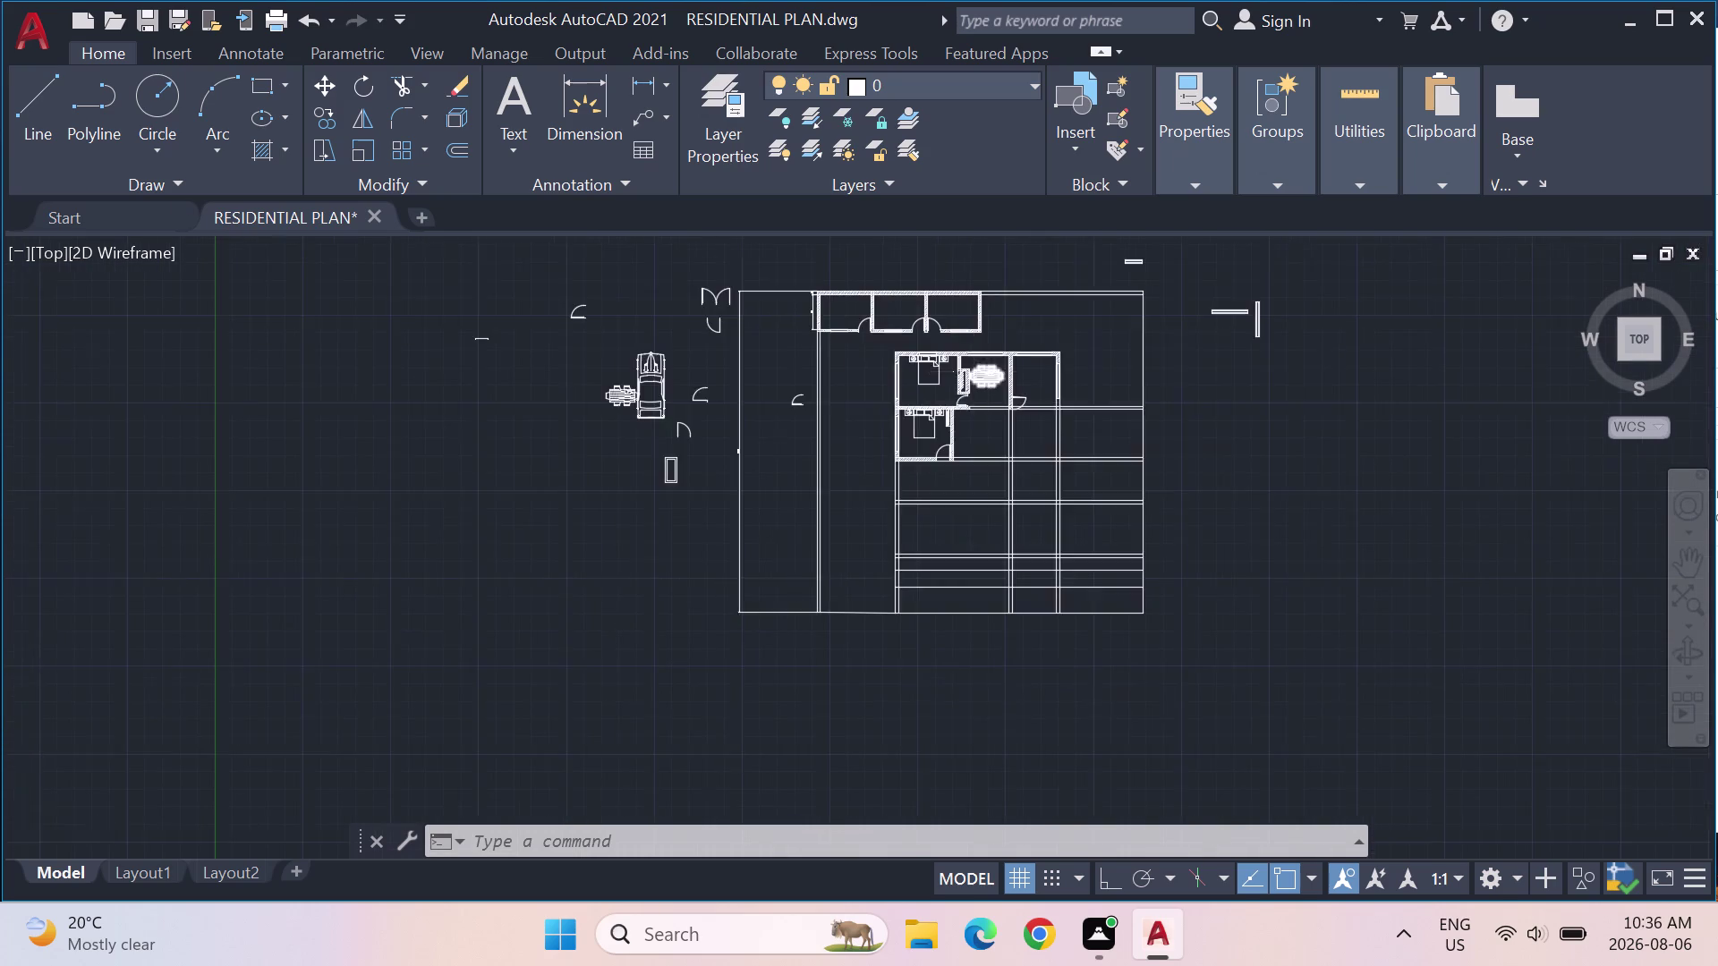
scroll(up, 3)
middle_drag(964, 536, 938, 361)
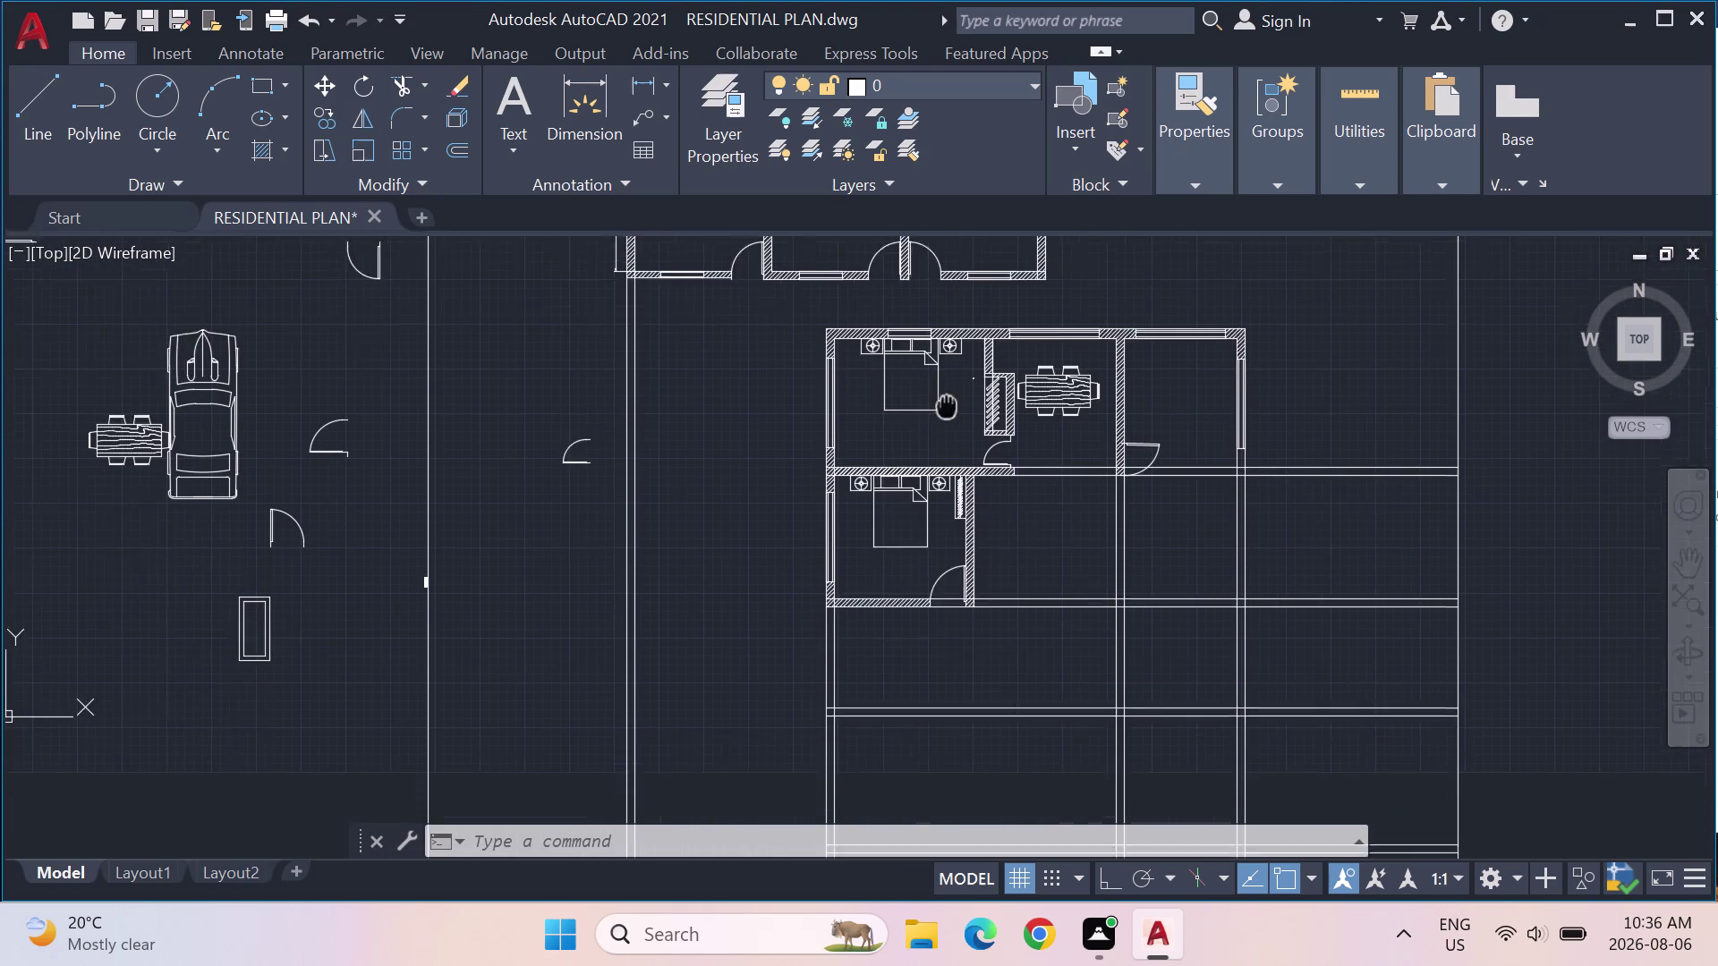
middle_drag(938, 361, 939, 278)
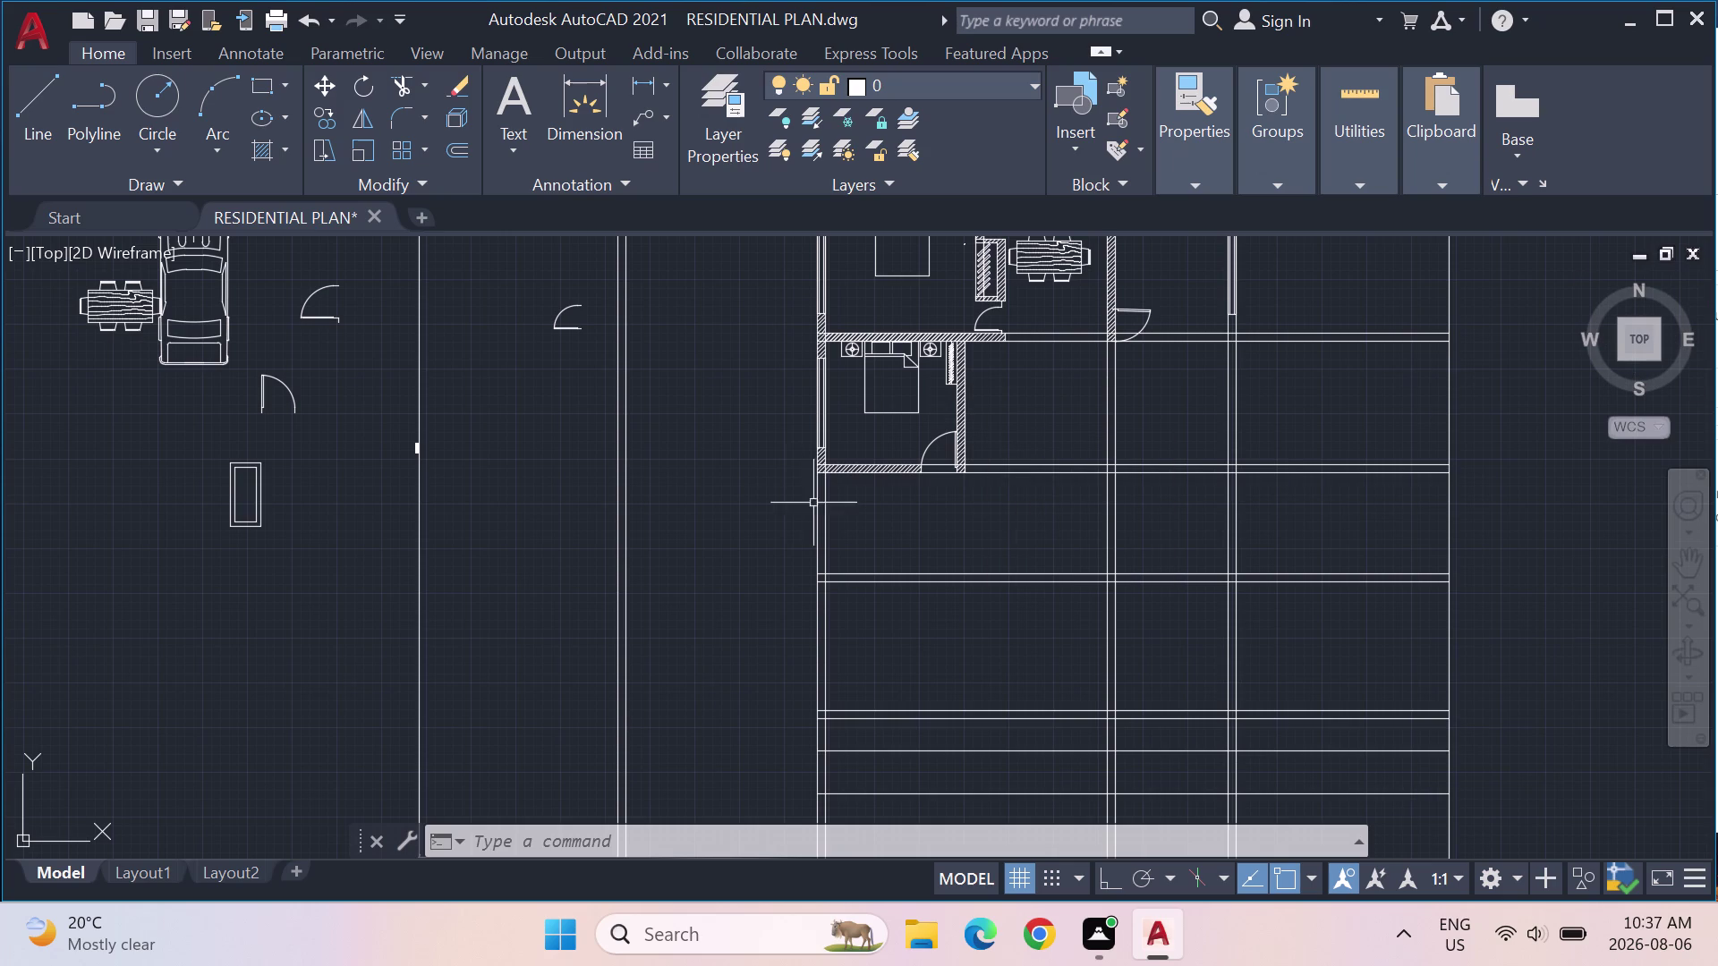
Offset the long line under the lower bedroom 3' downward.
key(Escape)
text(OFF)
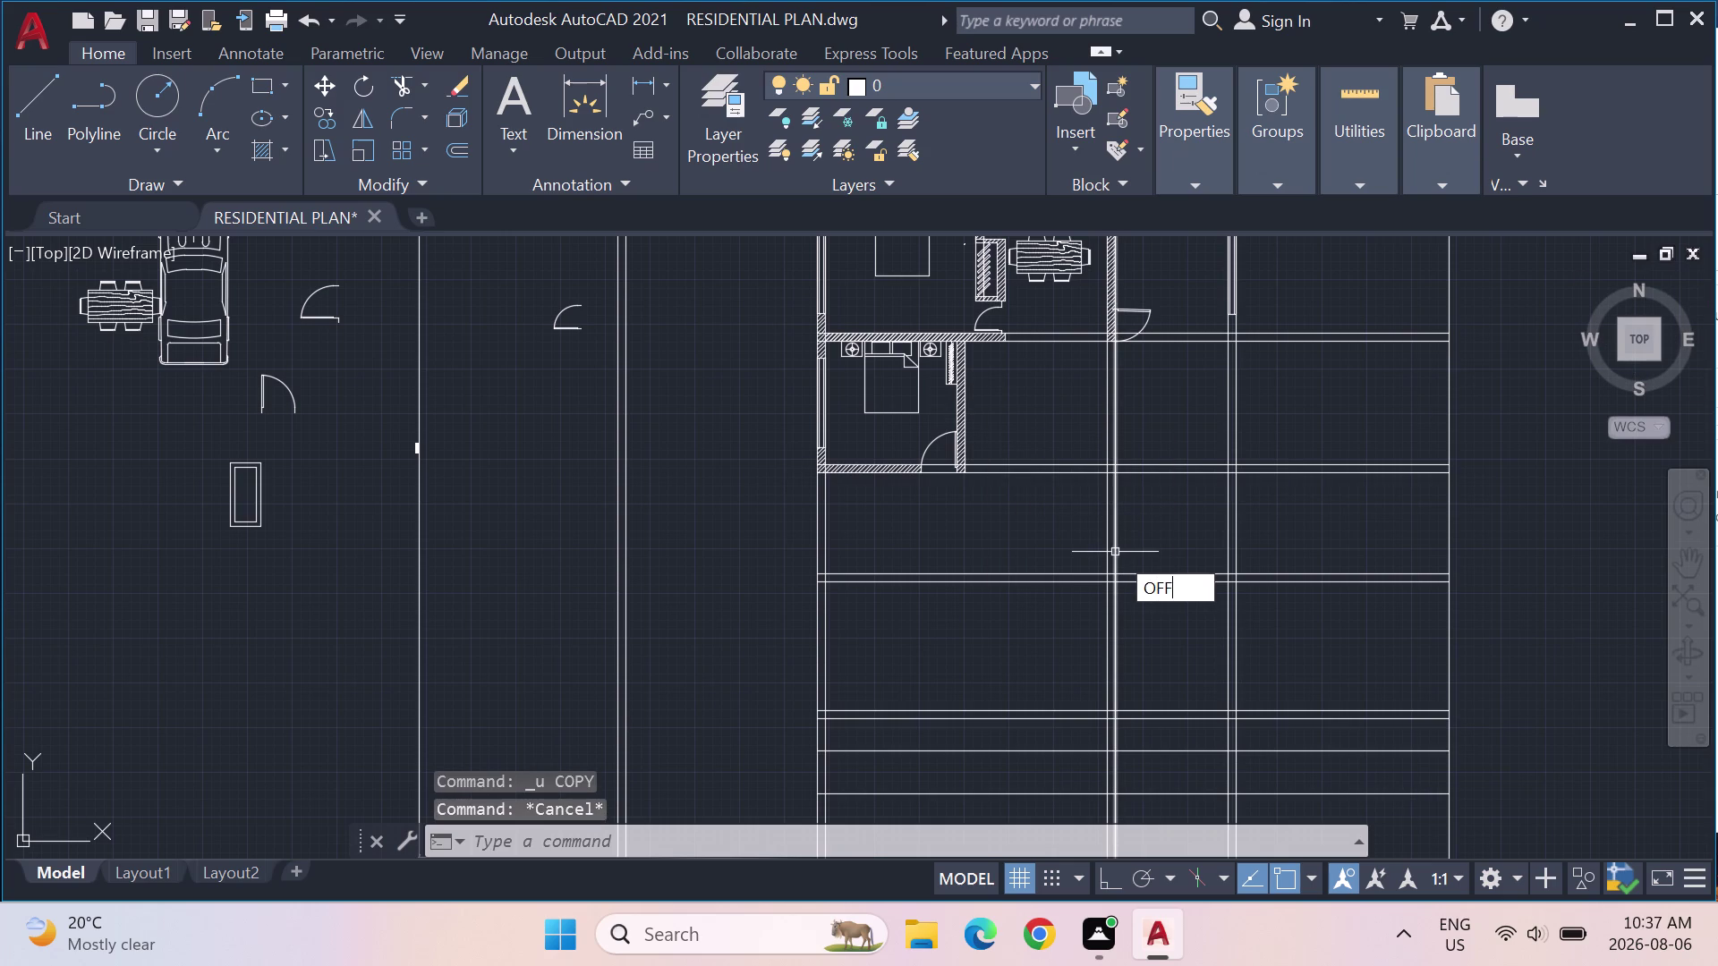
key(Return)
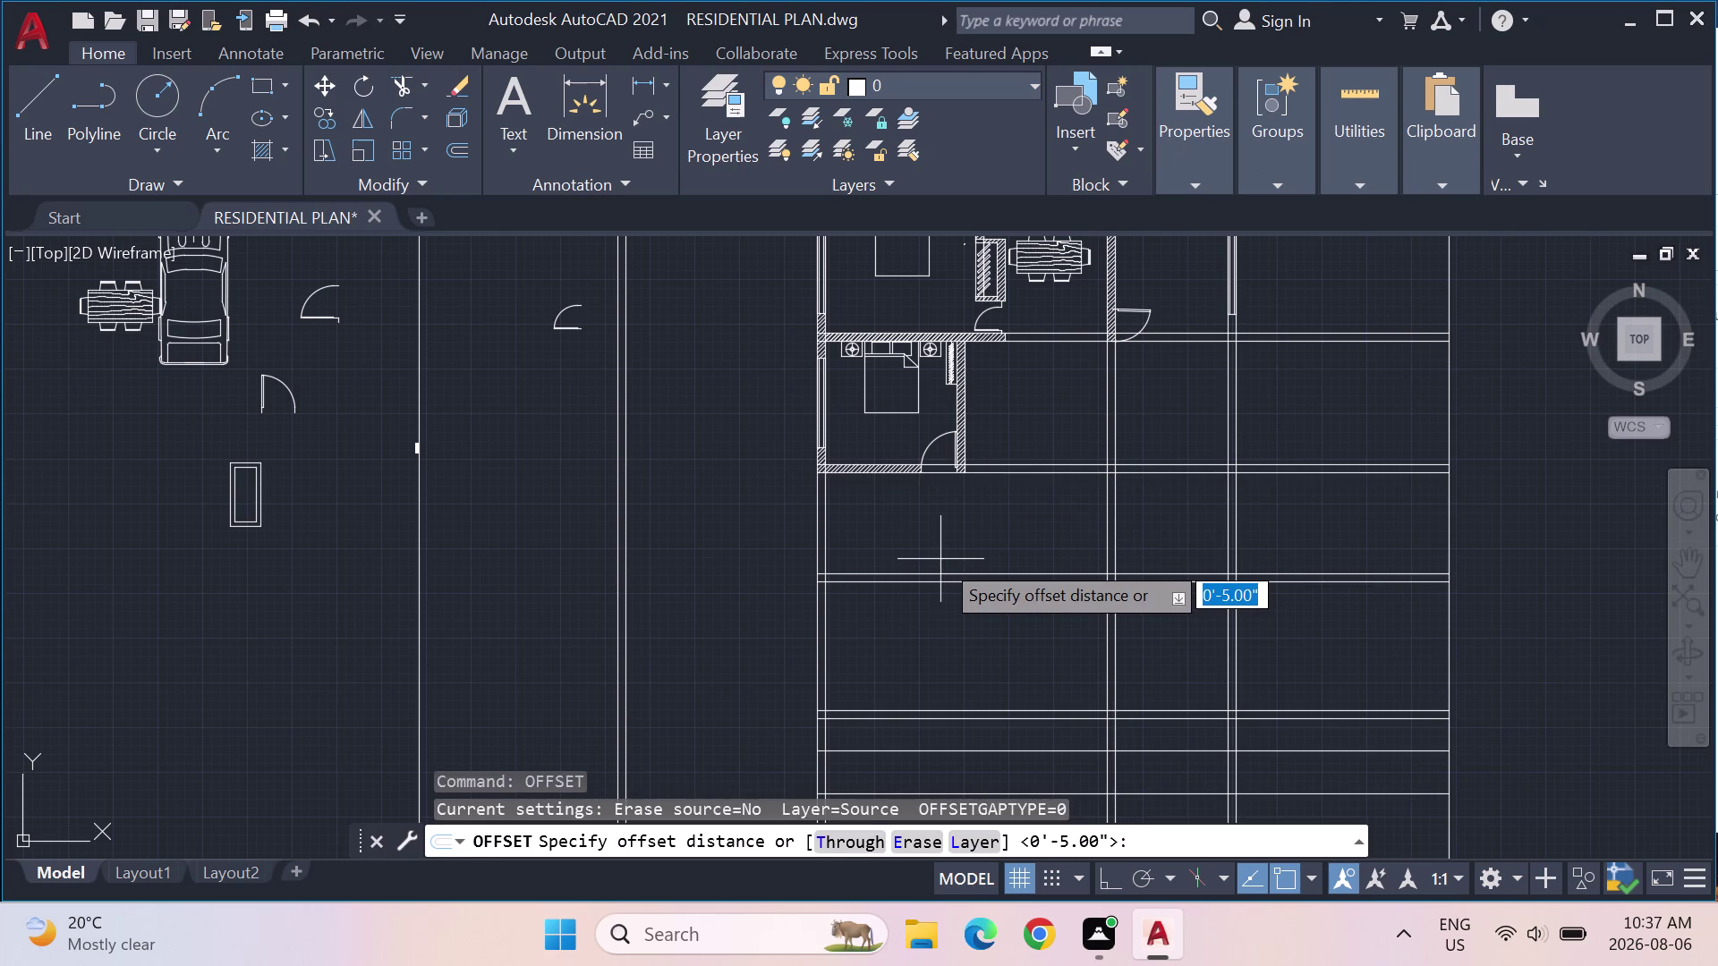
key(3)
key(apostrophe)
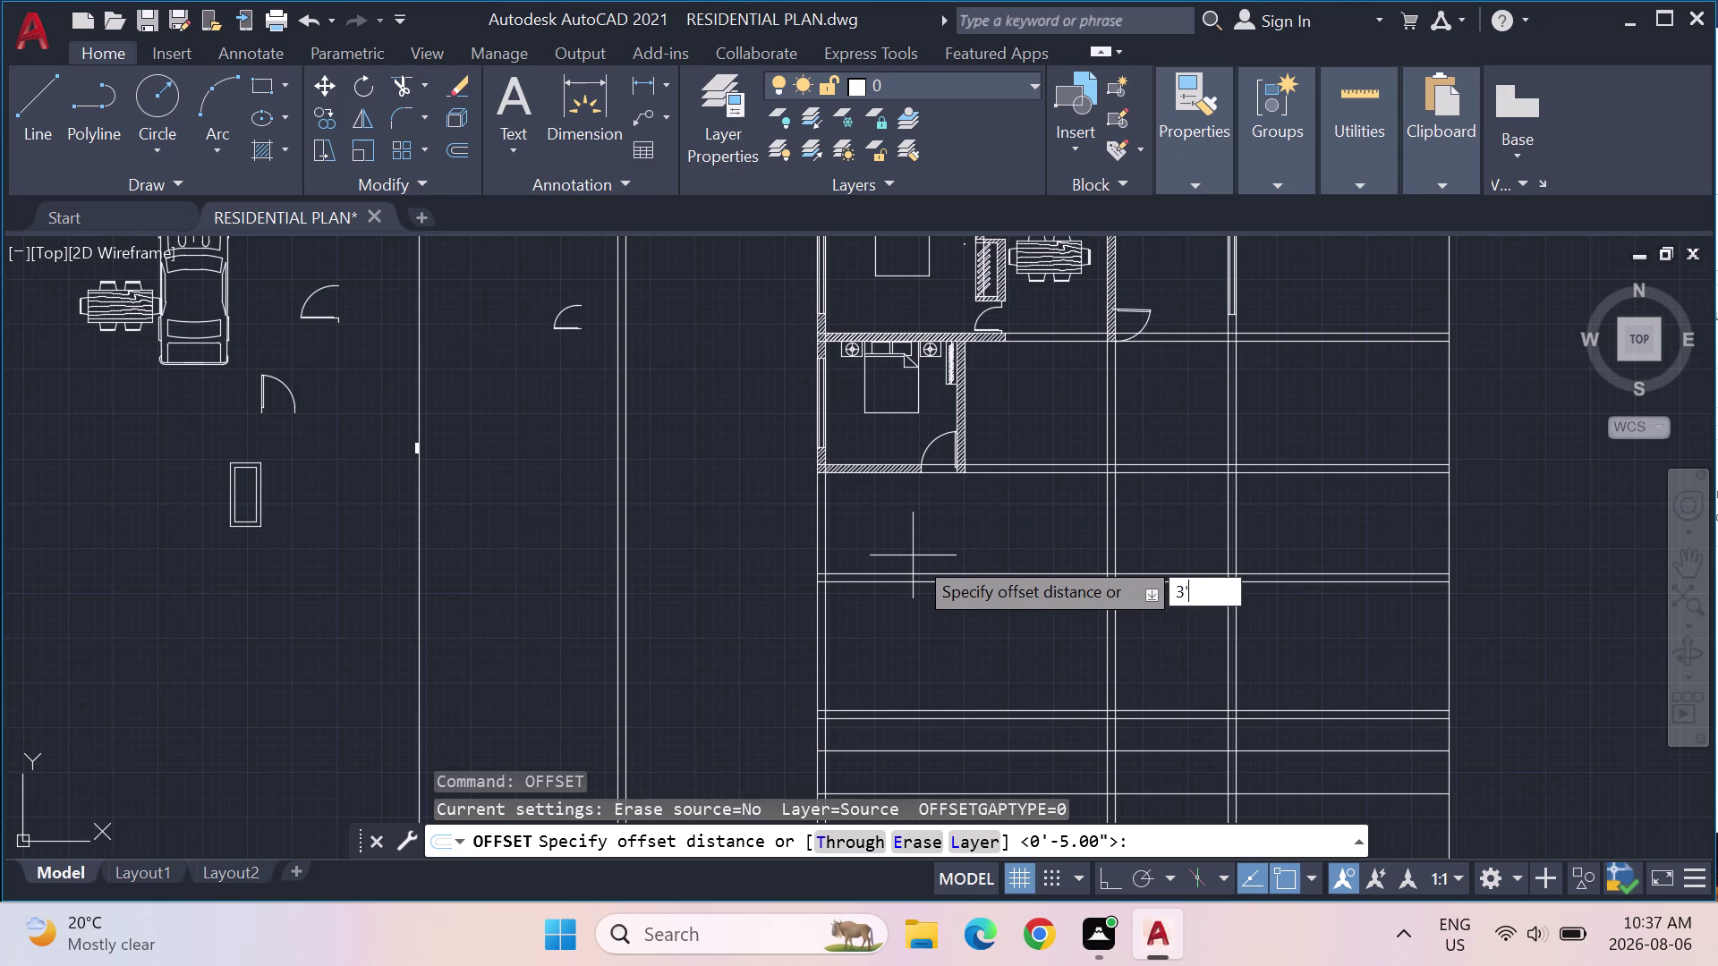
key(Return)
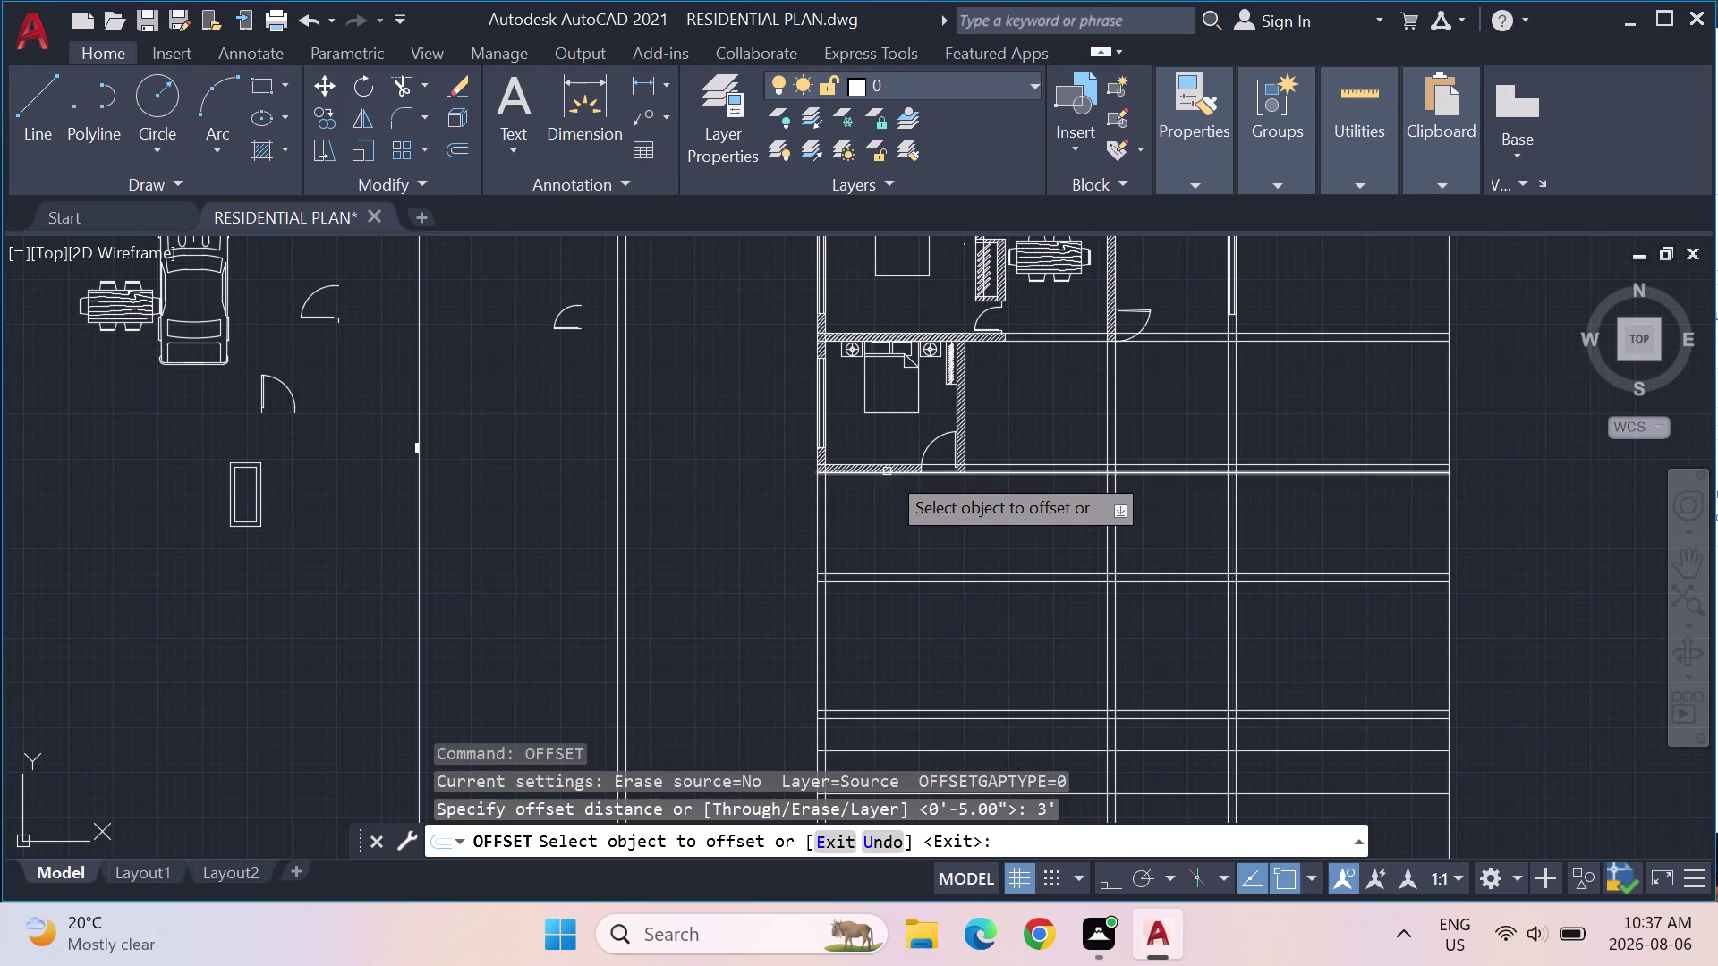
click(887, 471)
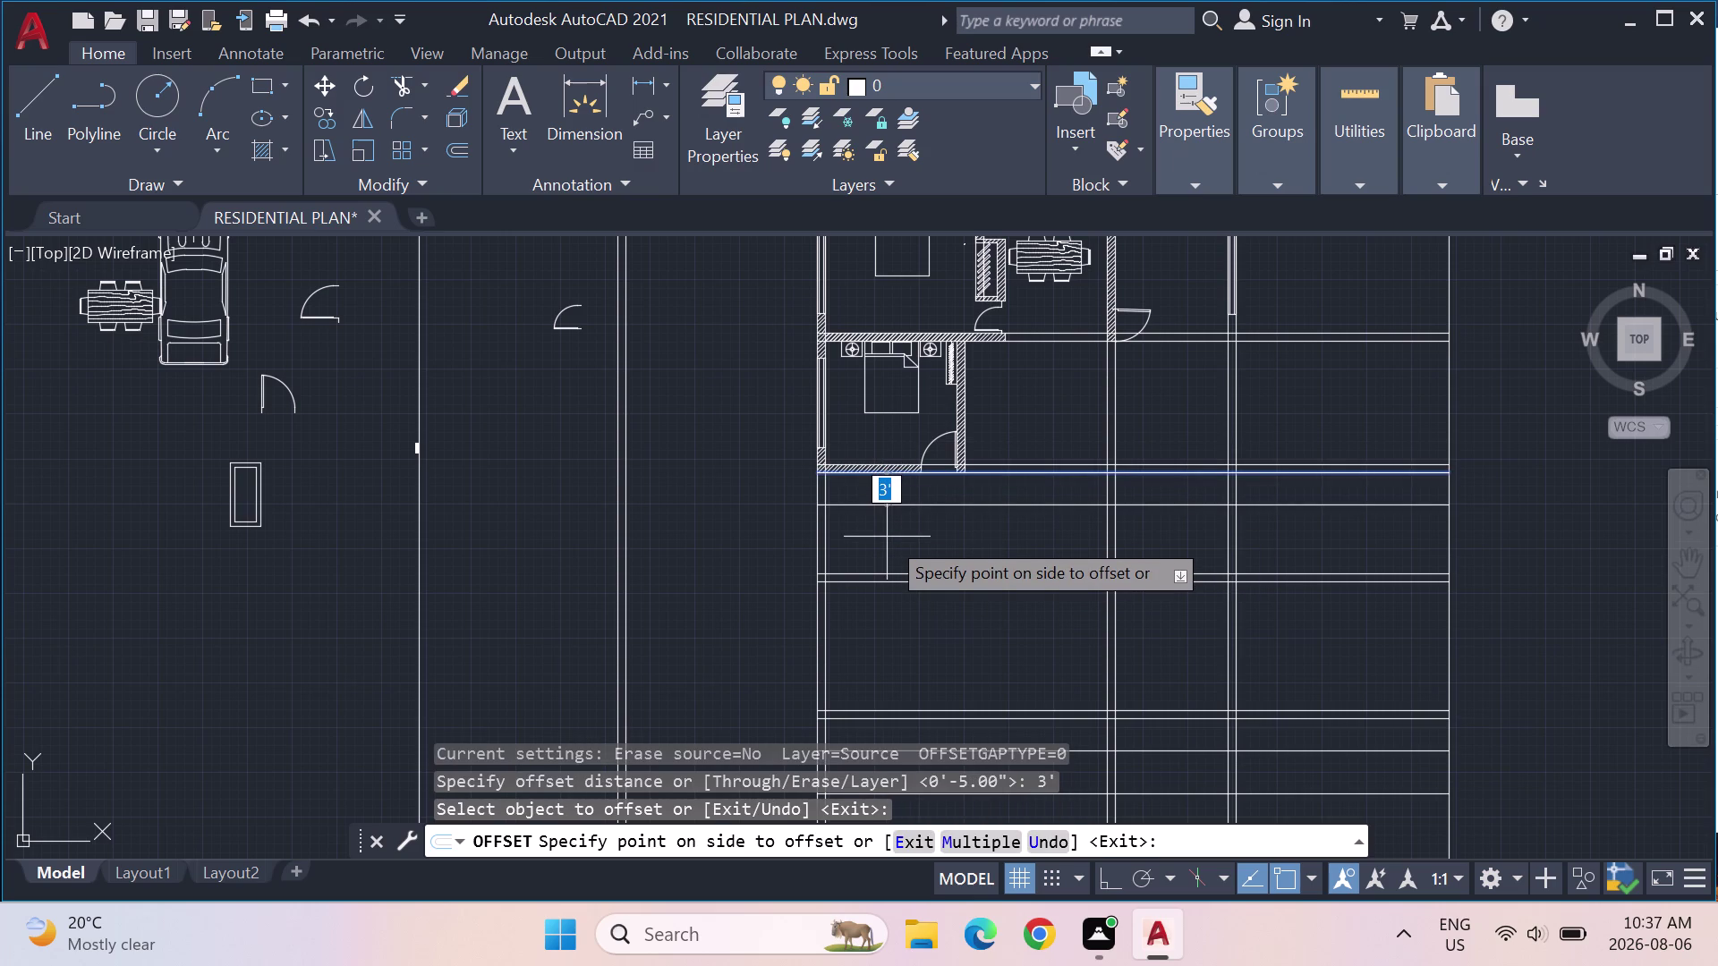
click(887, 537)
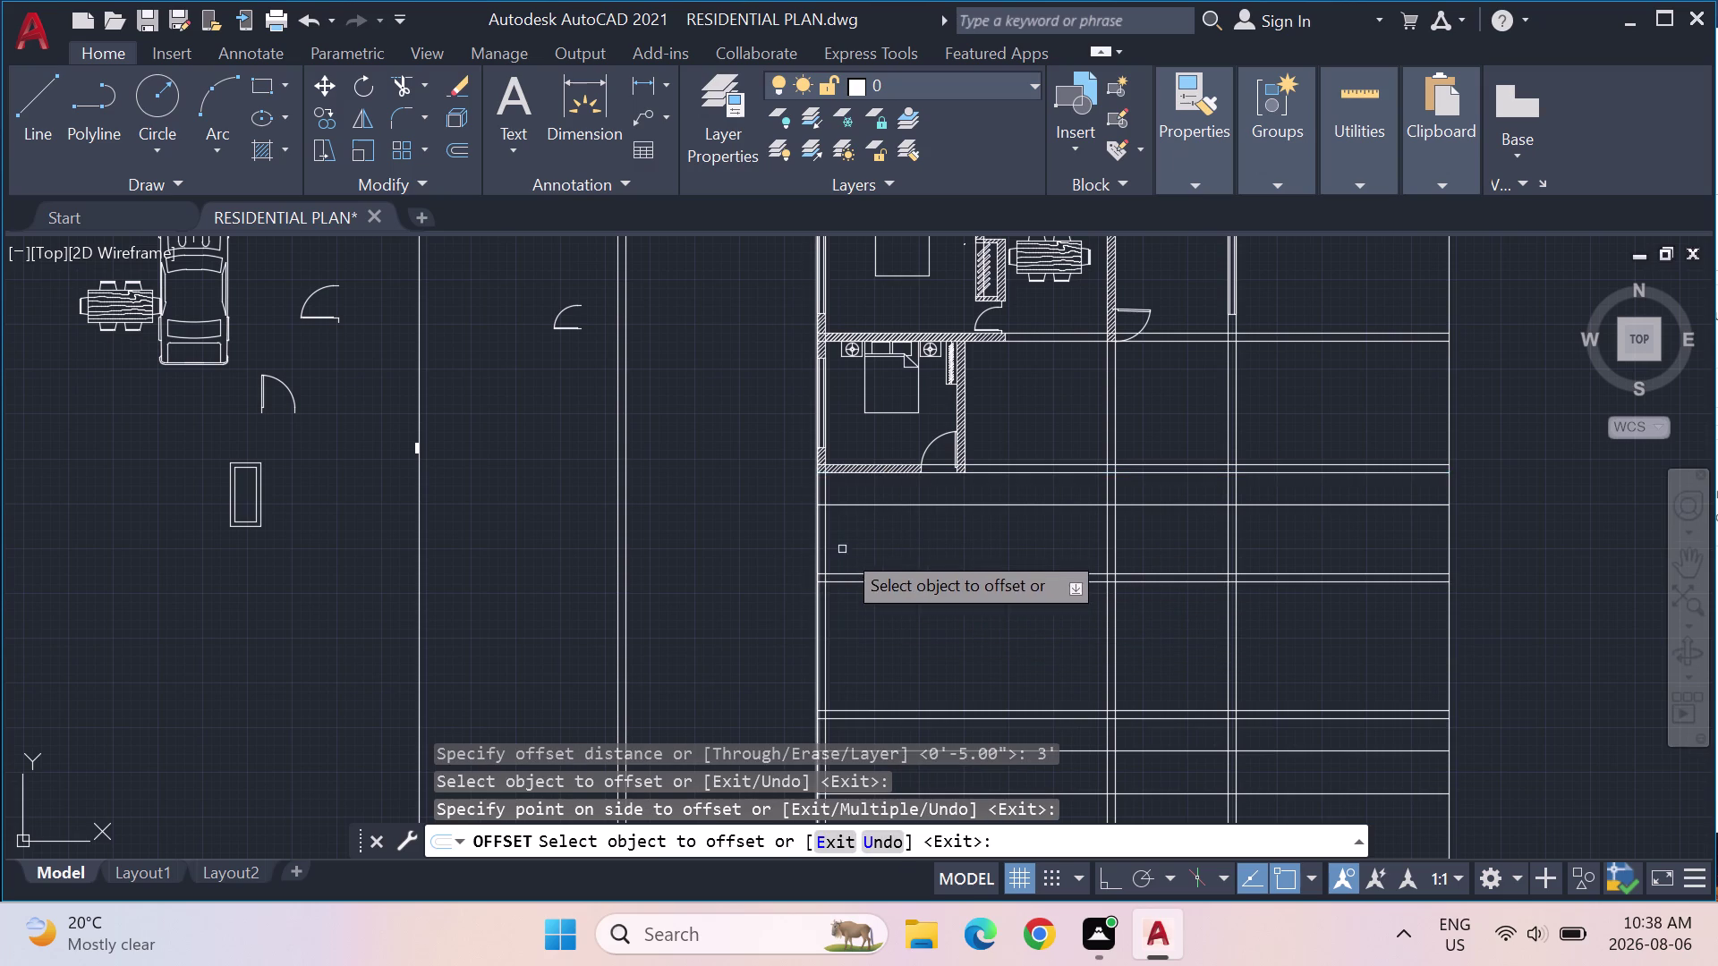
key(Return)
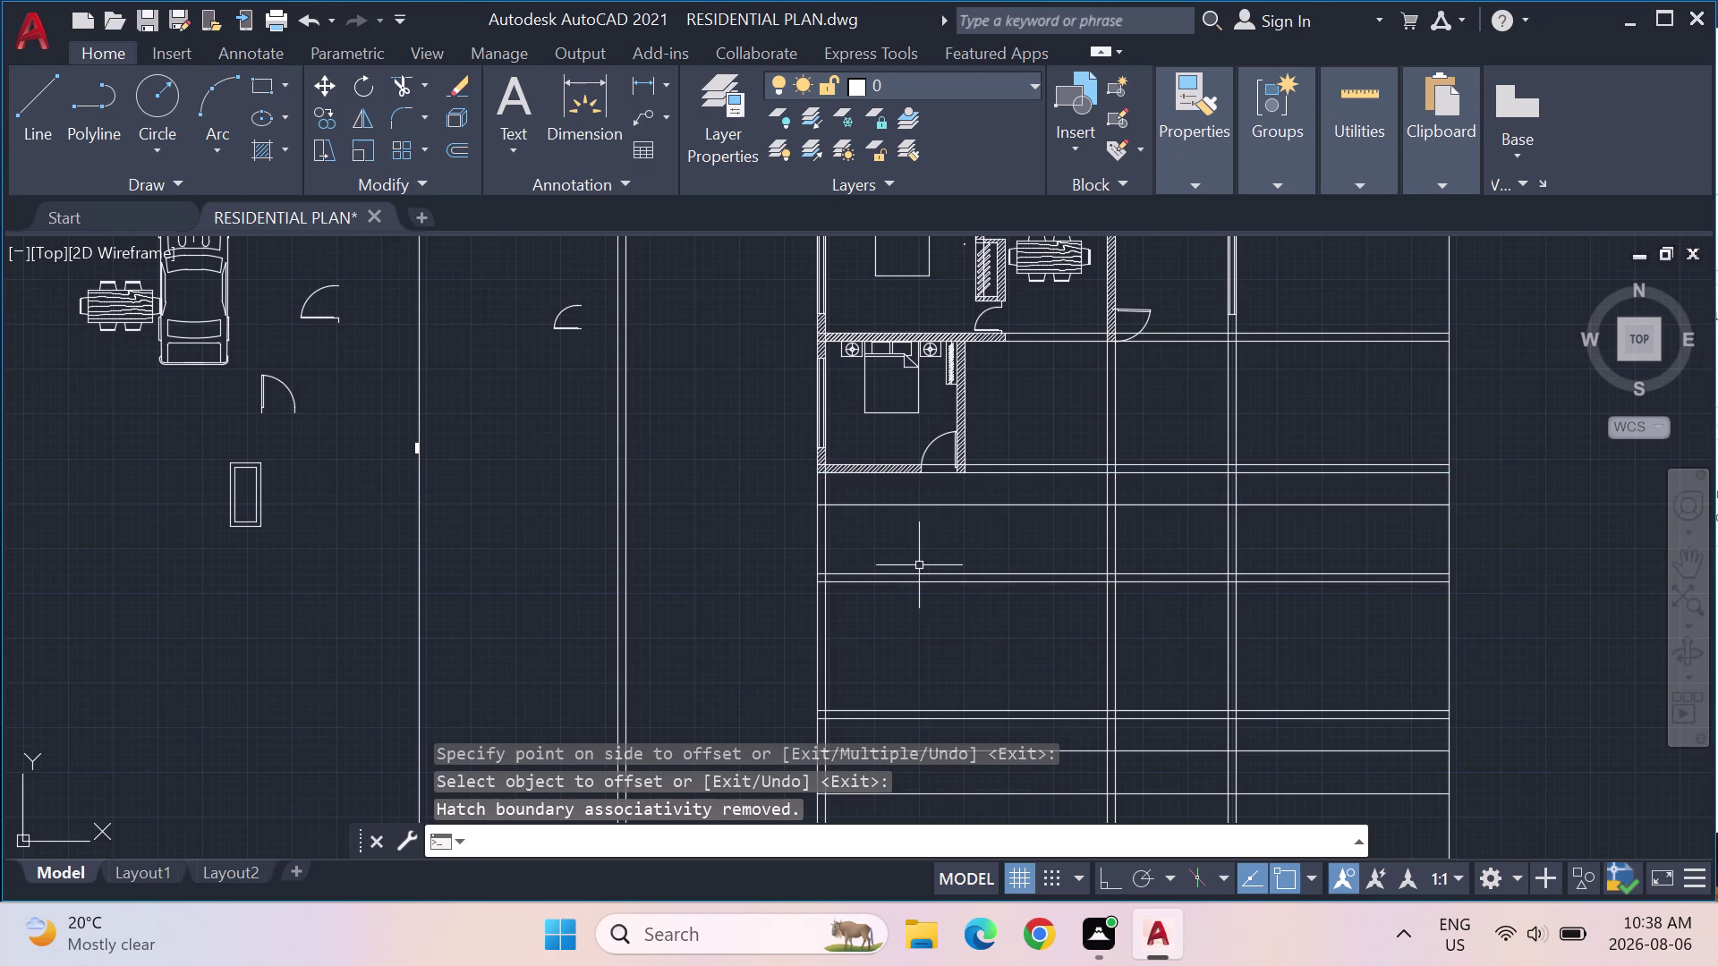
Offset a second parallel line 2'6" below, then start TRIM.
key(Return)
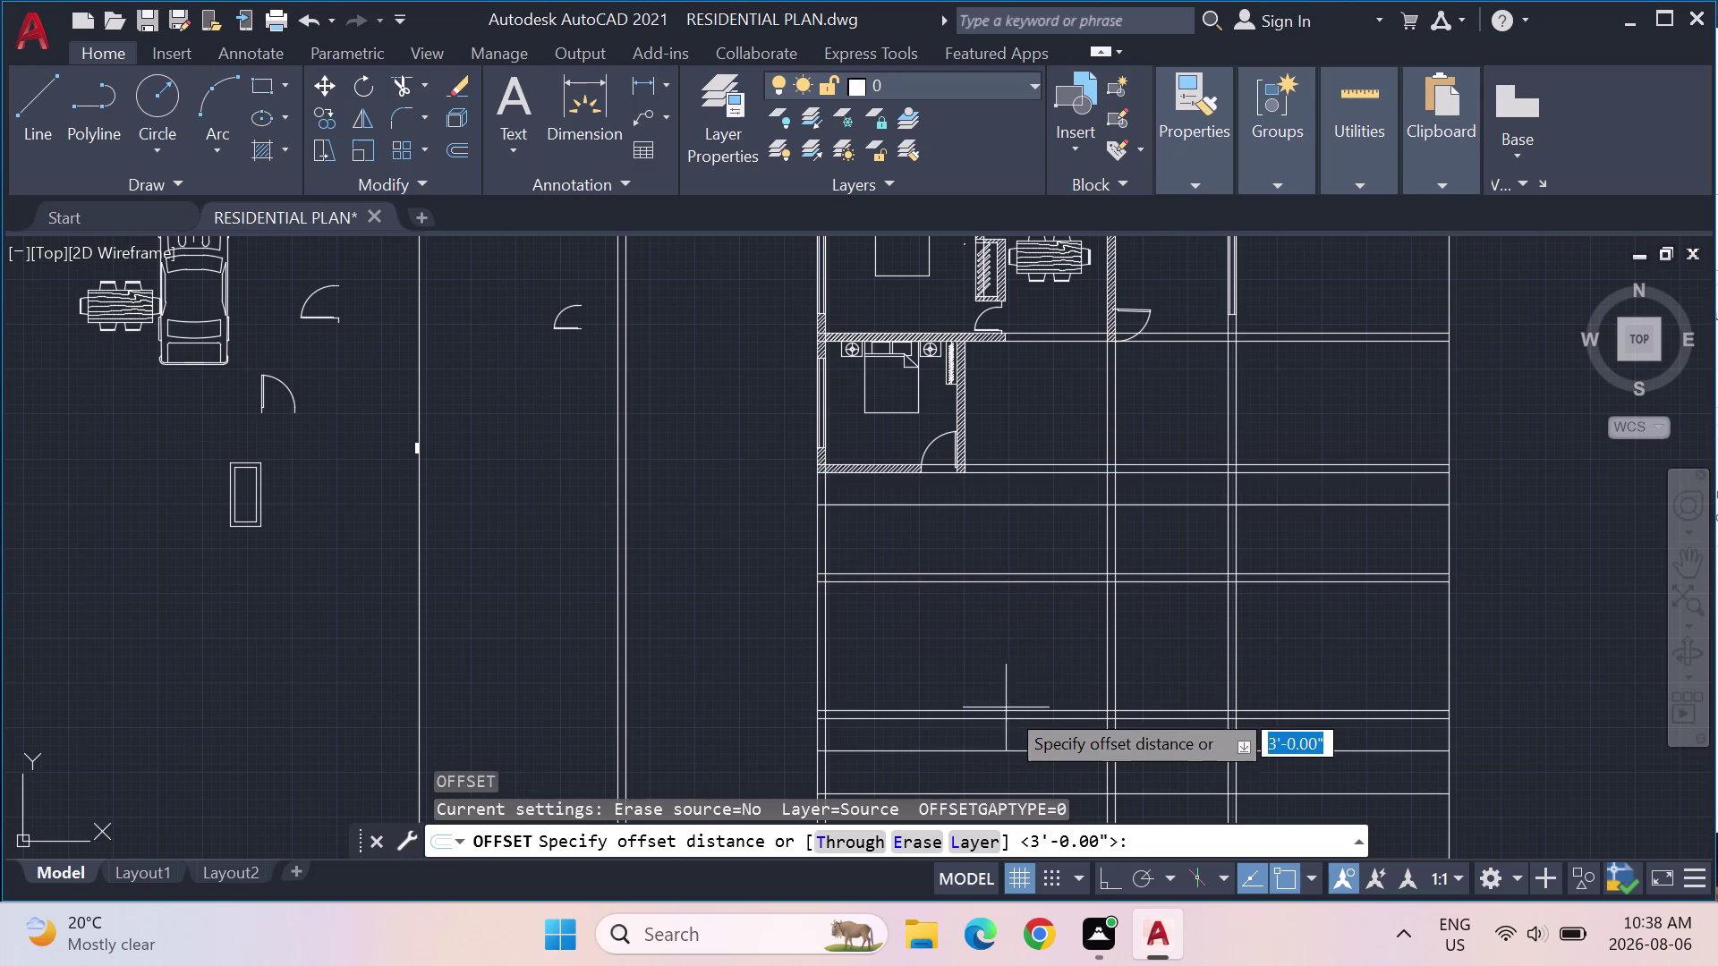
key(2)
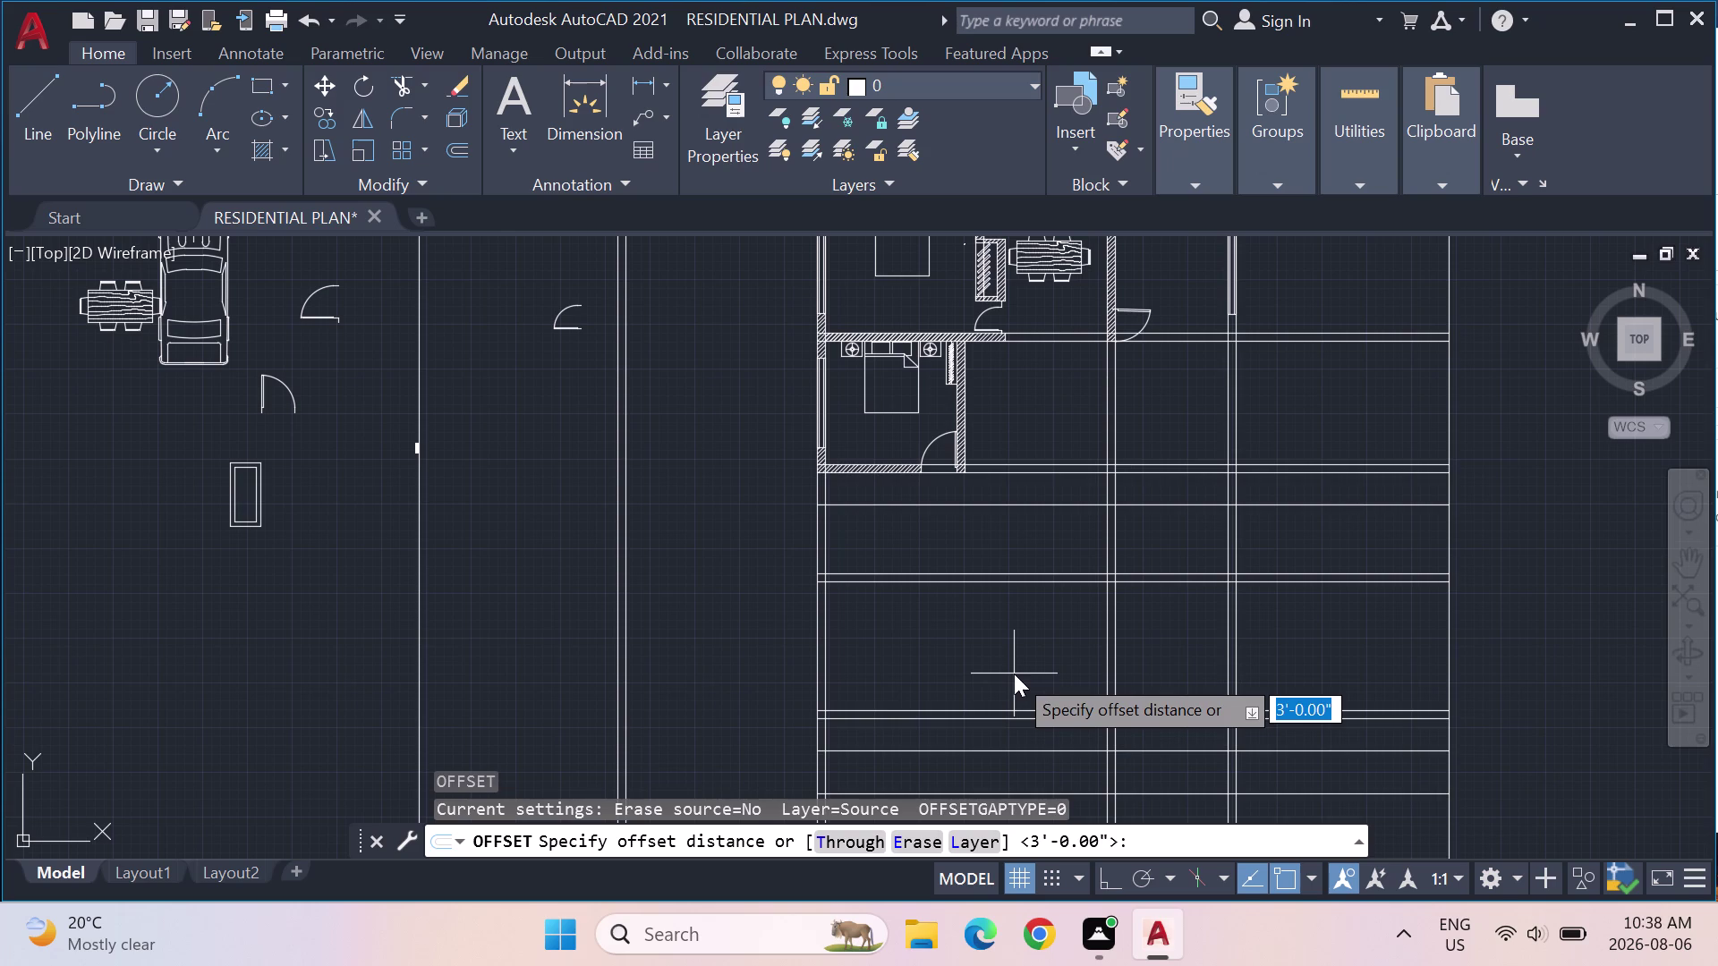
key(shift+quotedbl)
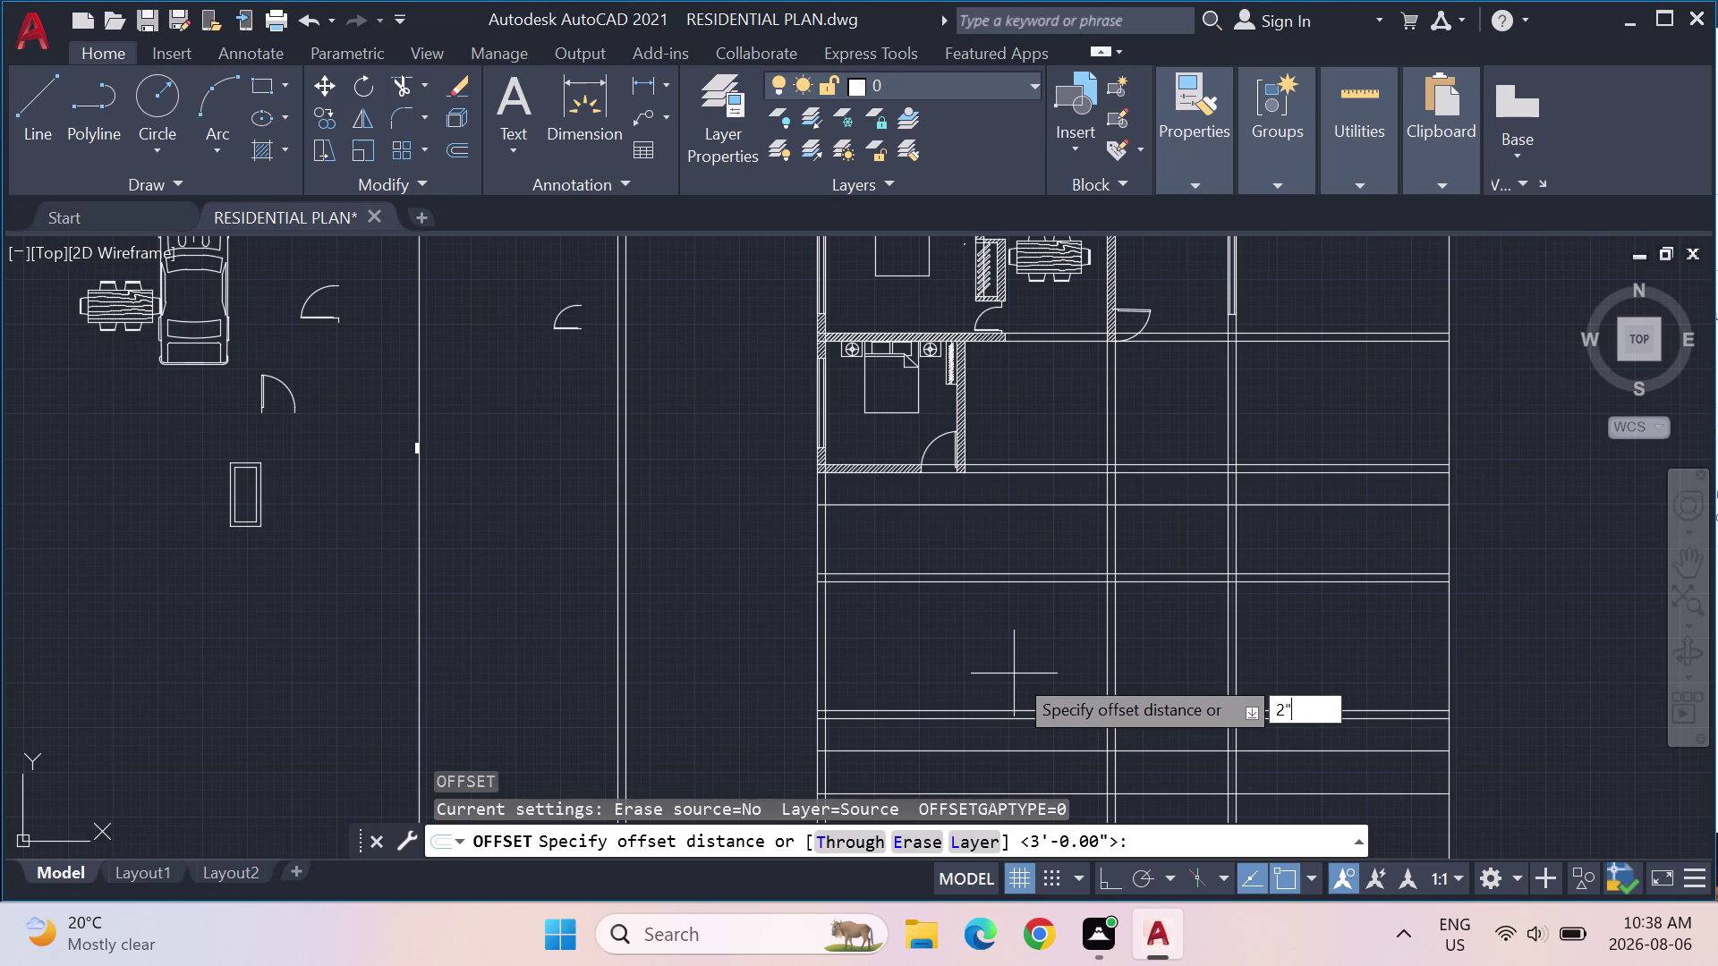
key(BackSpace)
text('6)
text(")
key(Return)
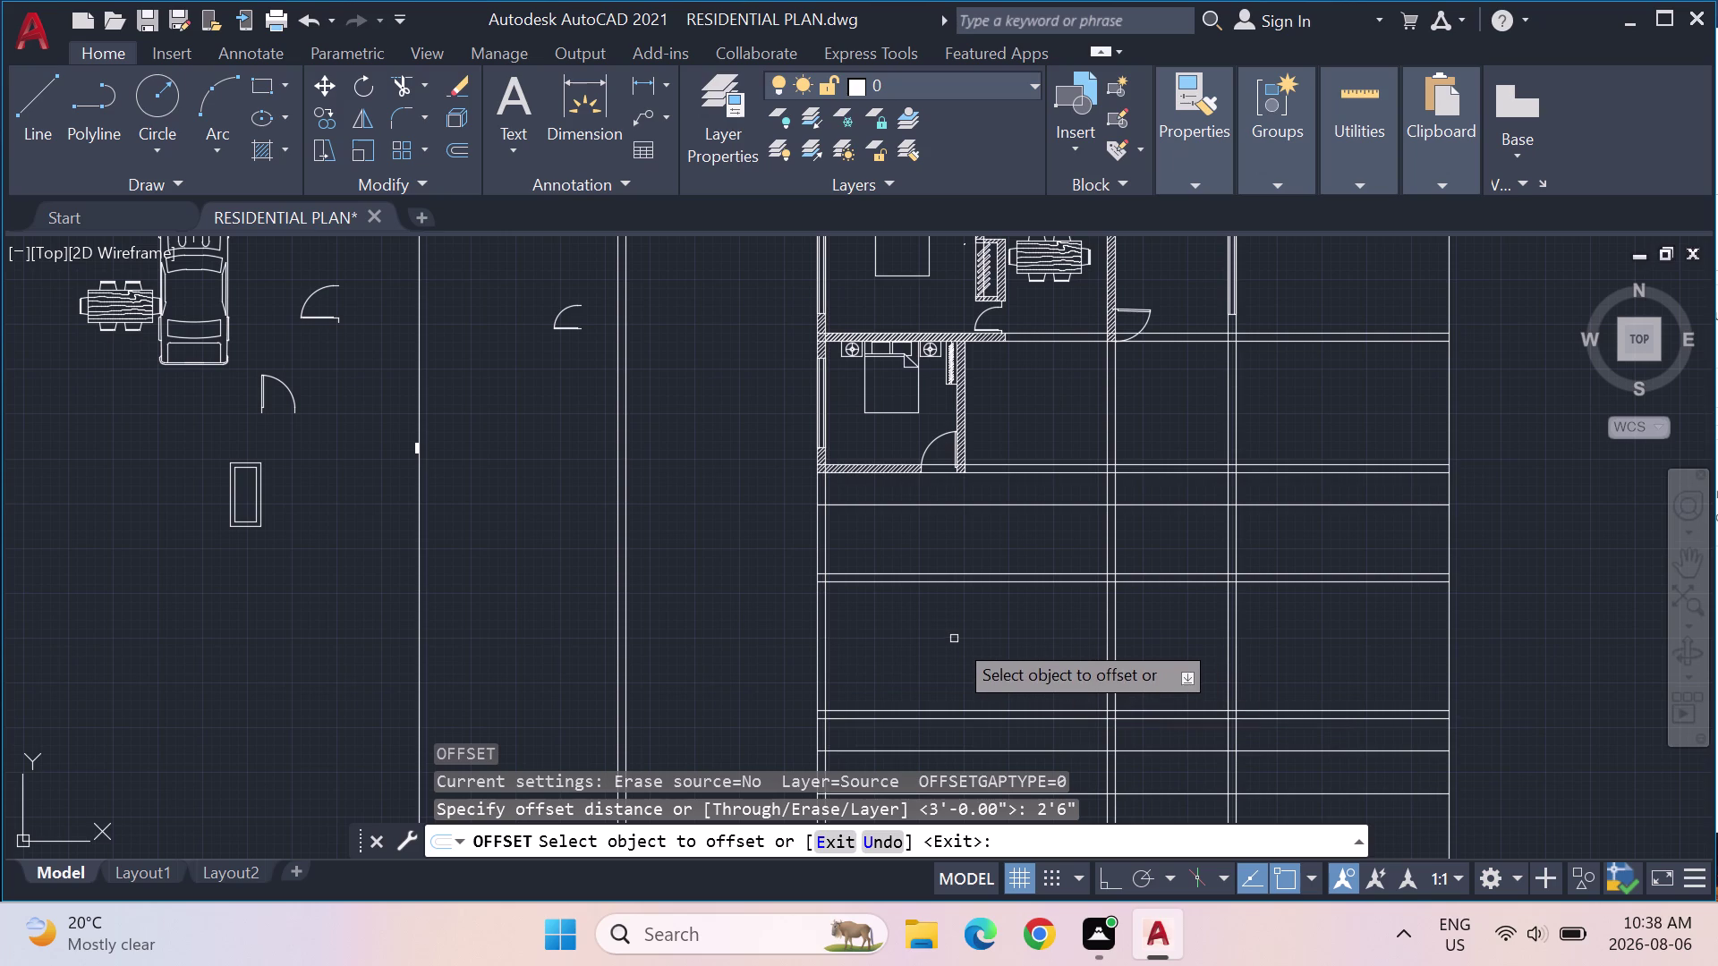
click(826, 525)
click(865, 540)
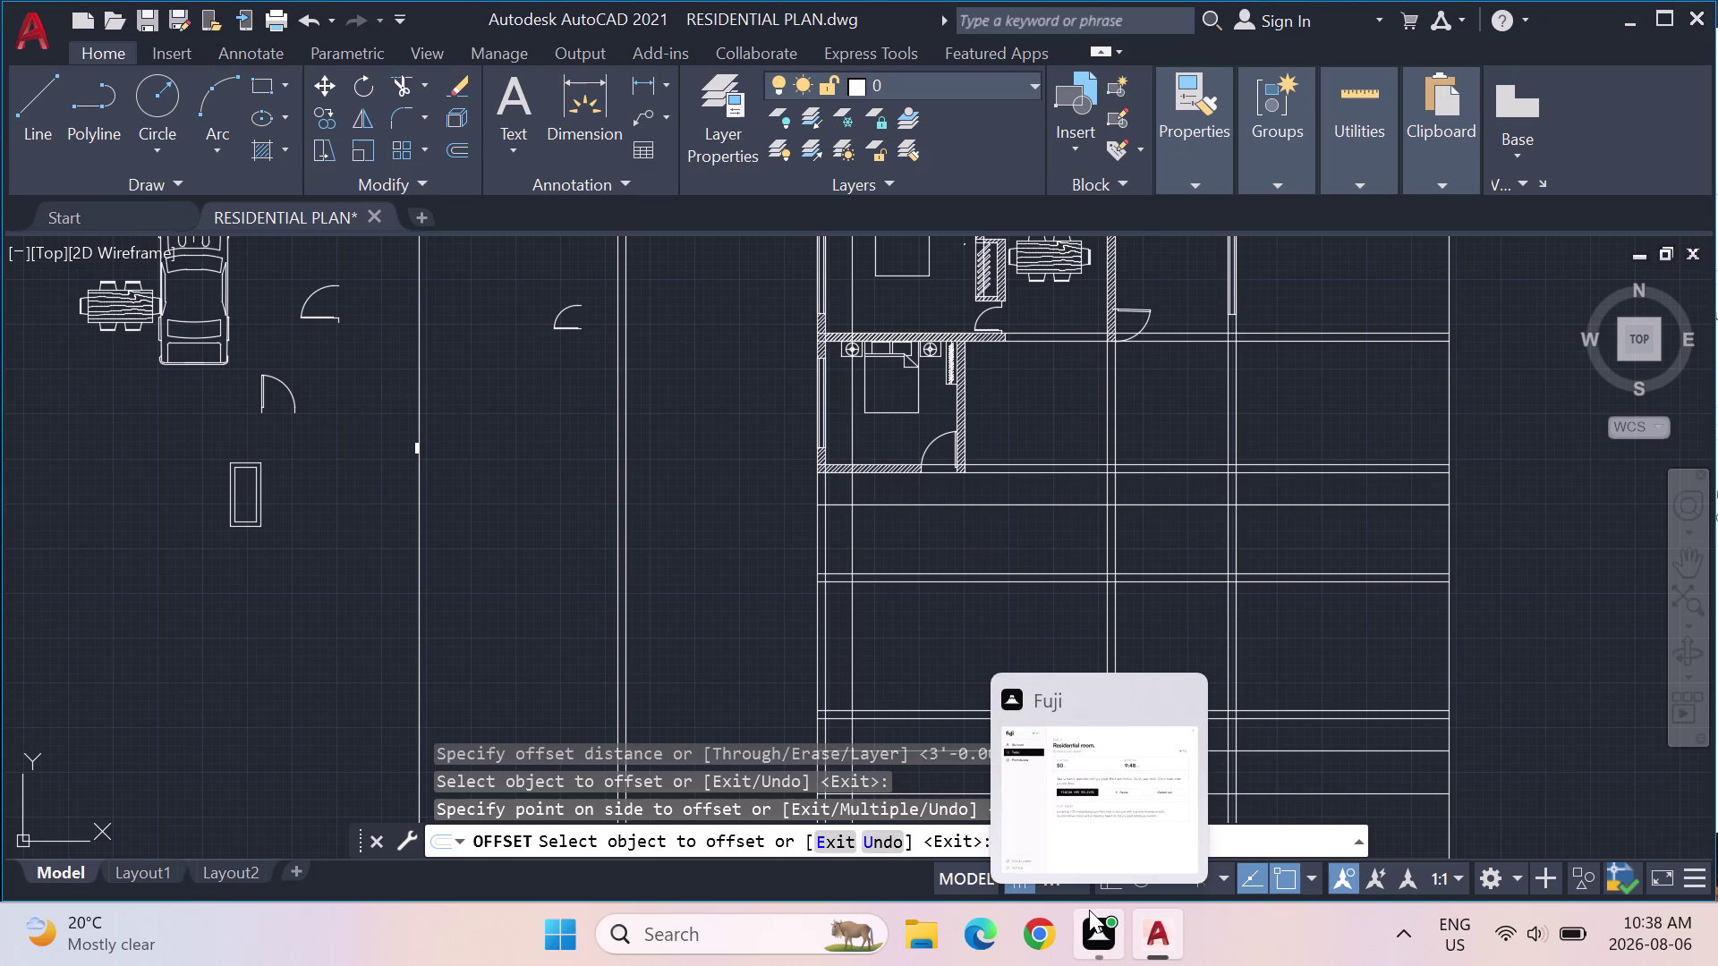
key(Escape)
key(Escape)
key(Escape)
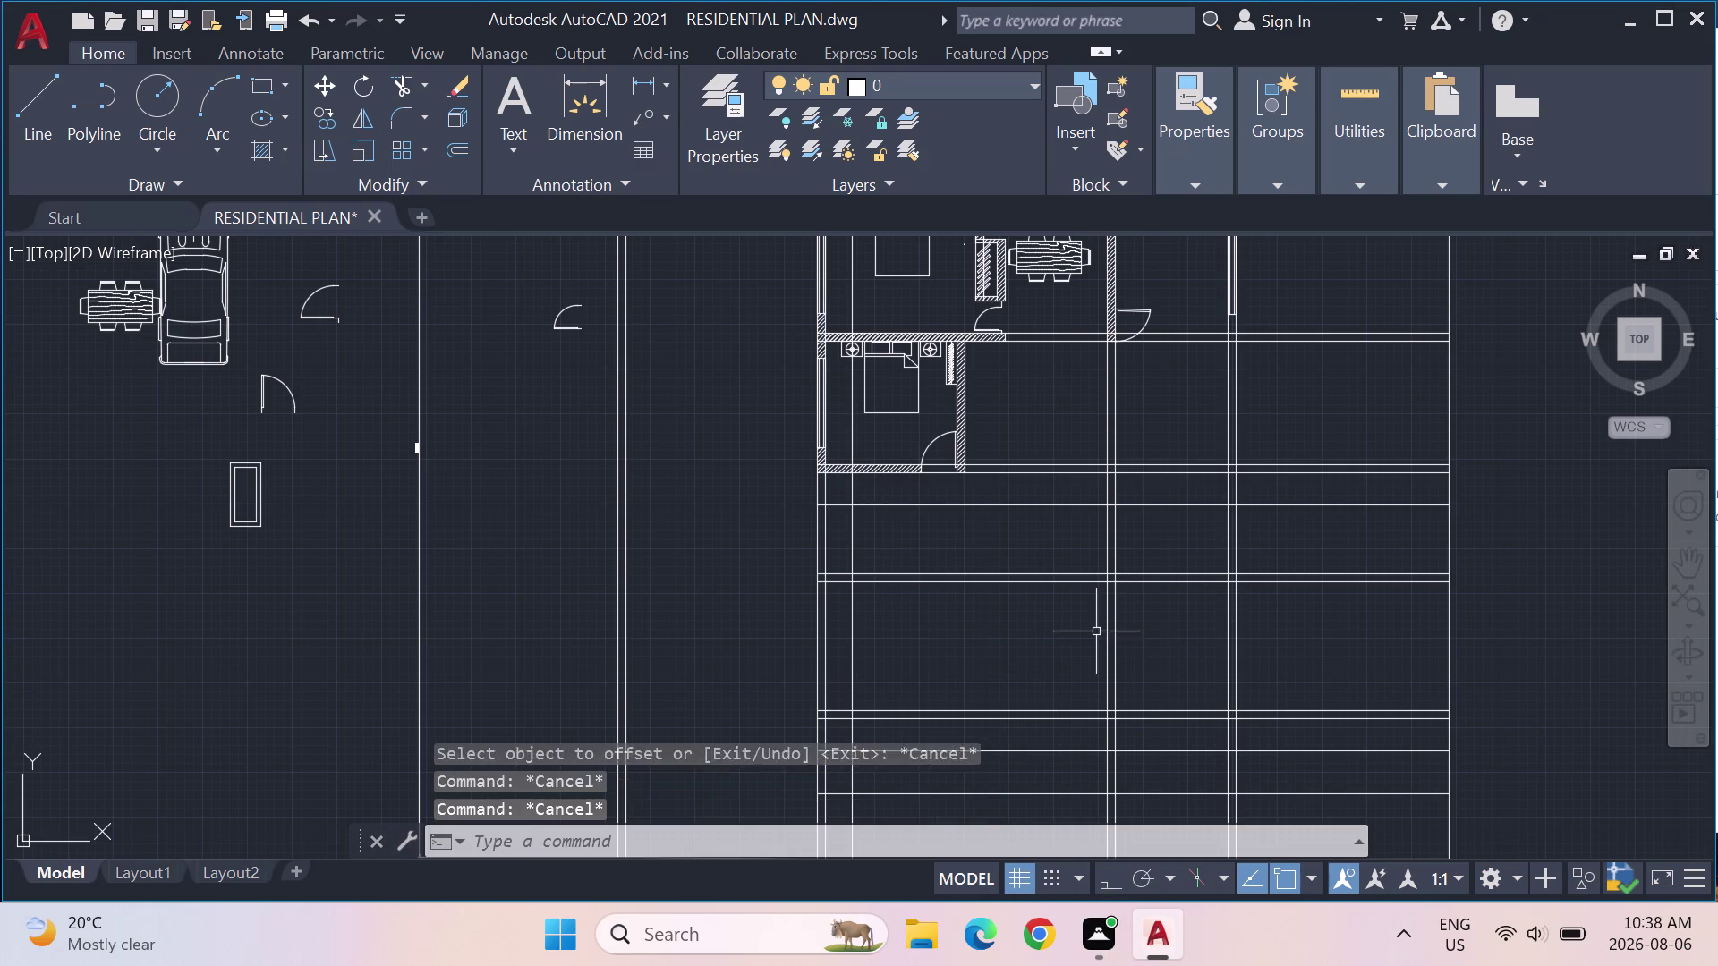
key(Escape)
key(Escape)
text(TRIM)
key(Return)
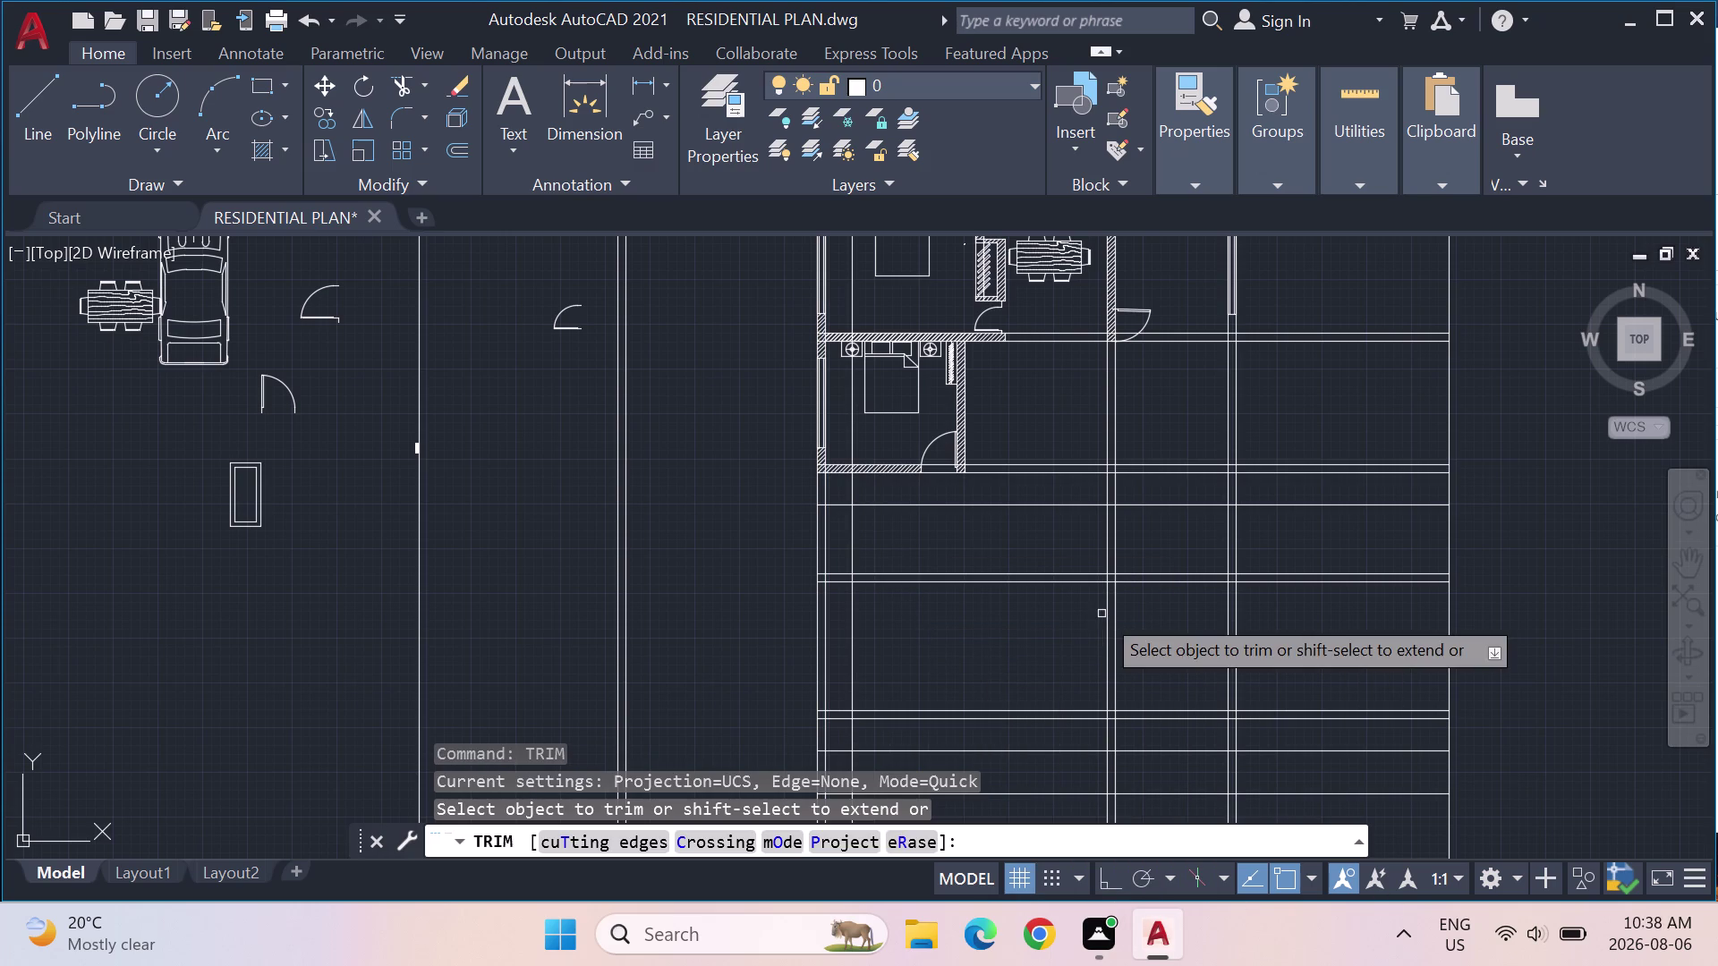
Trim away the wall lines crossing the gap below the lower bedroom.
click(827, 533)
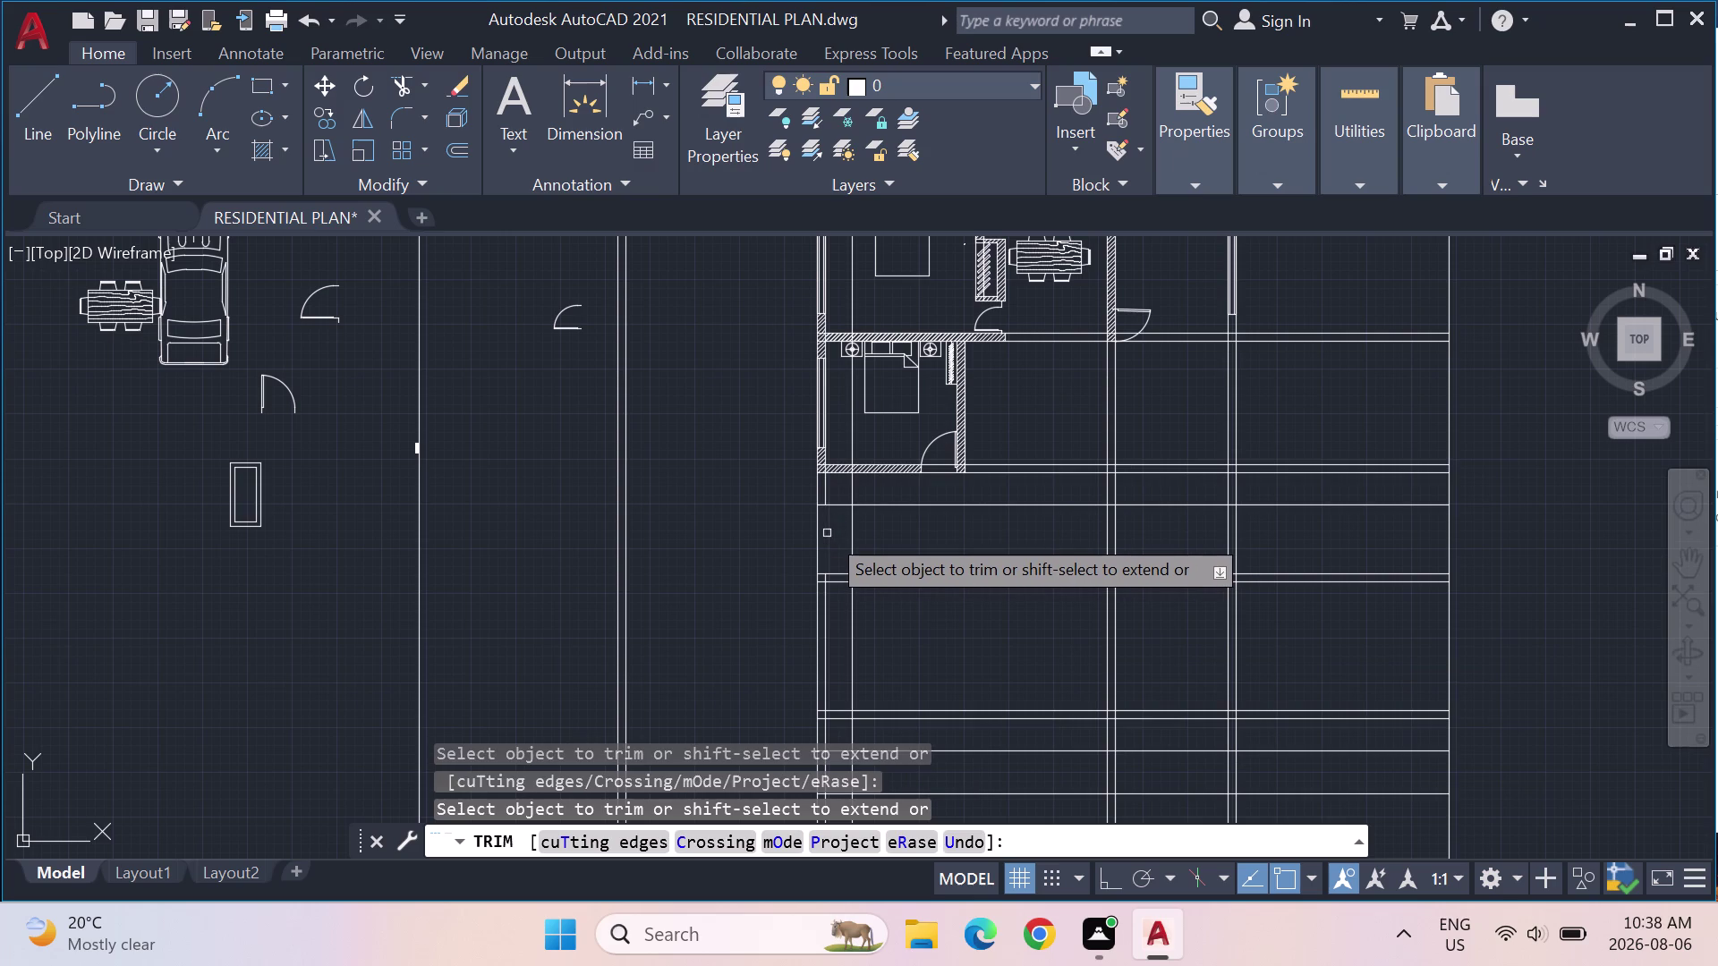
click(816, 544)
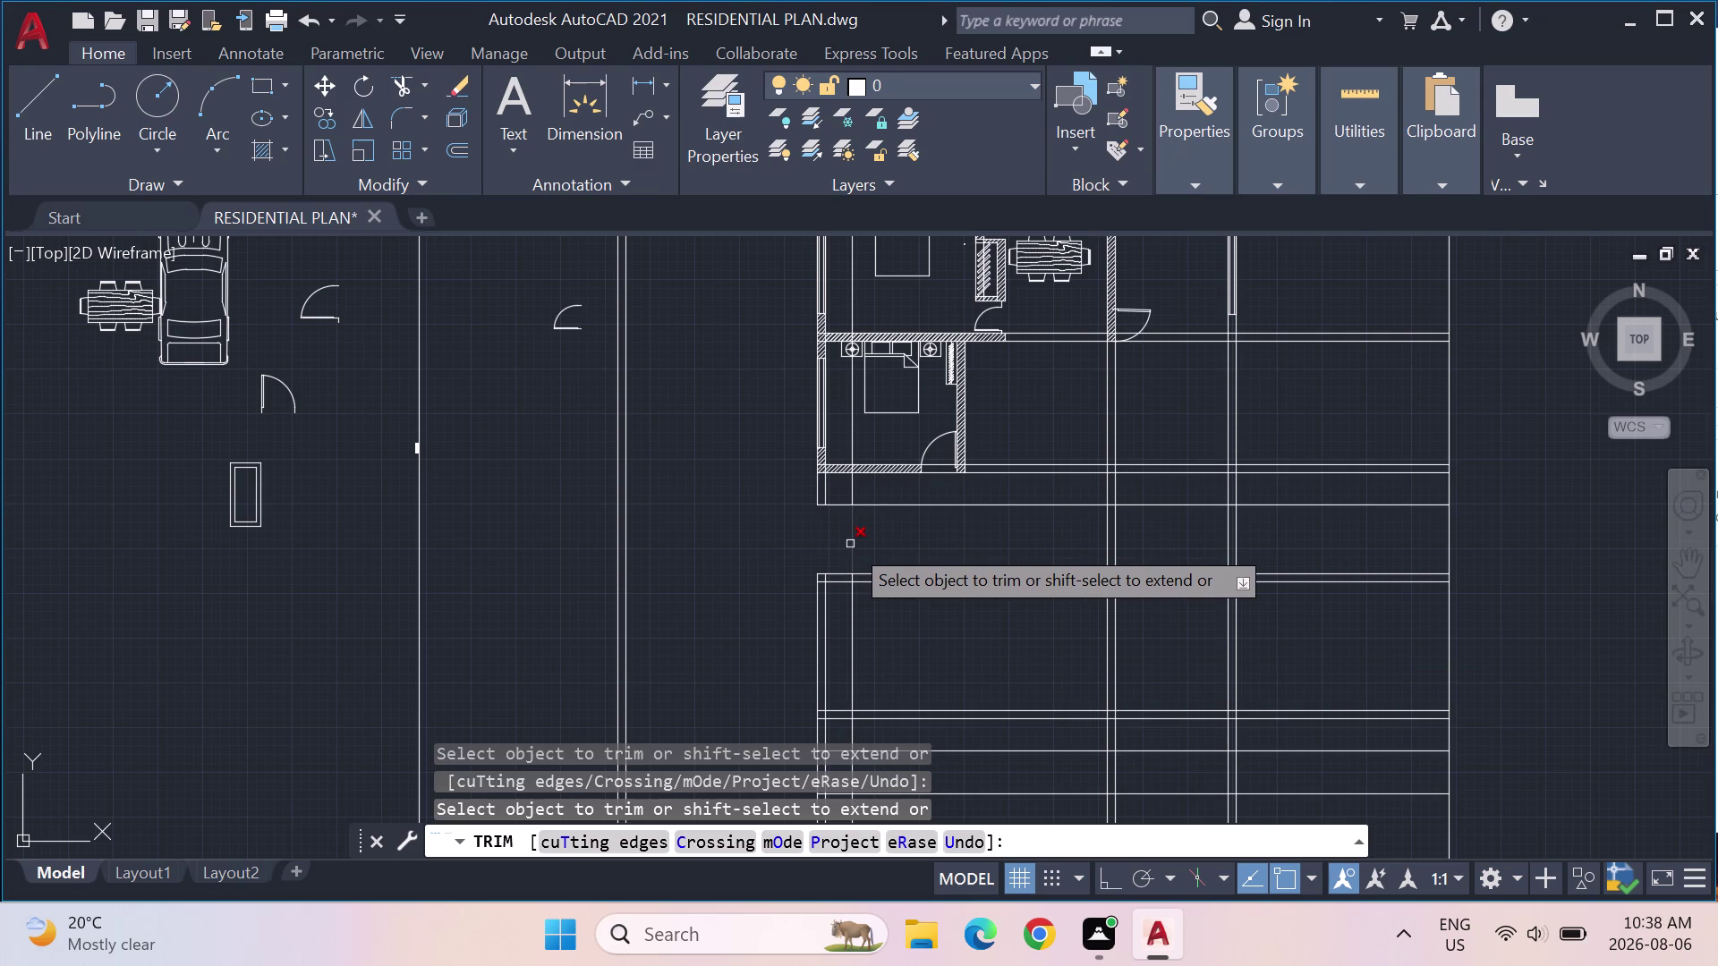
click(850, 544)
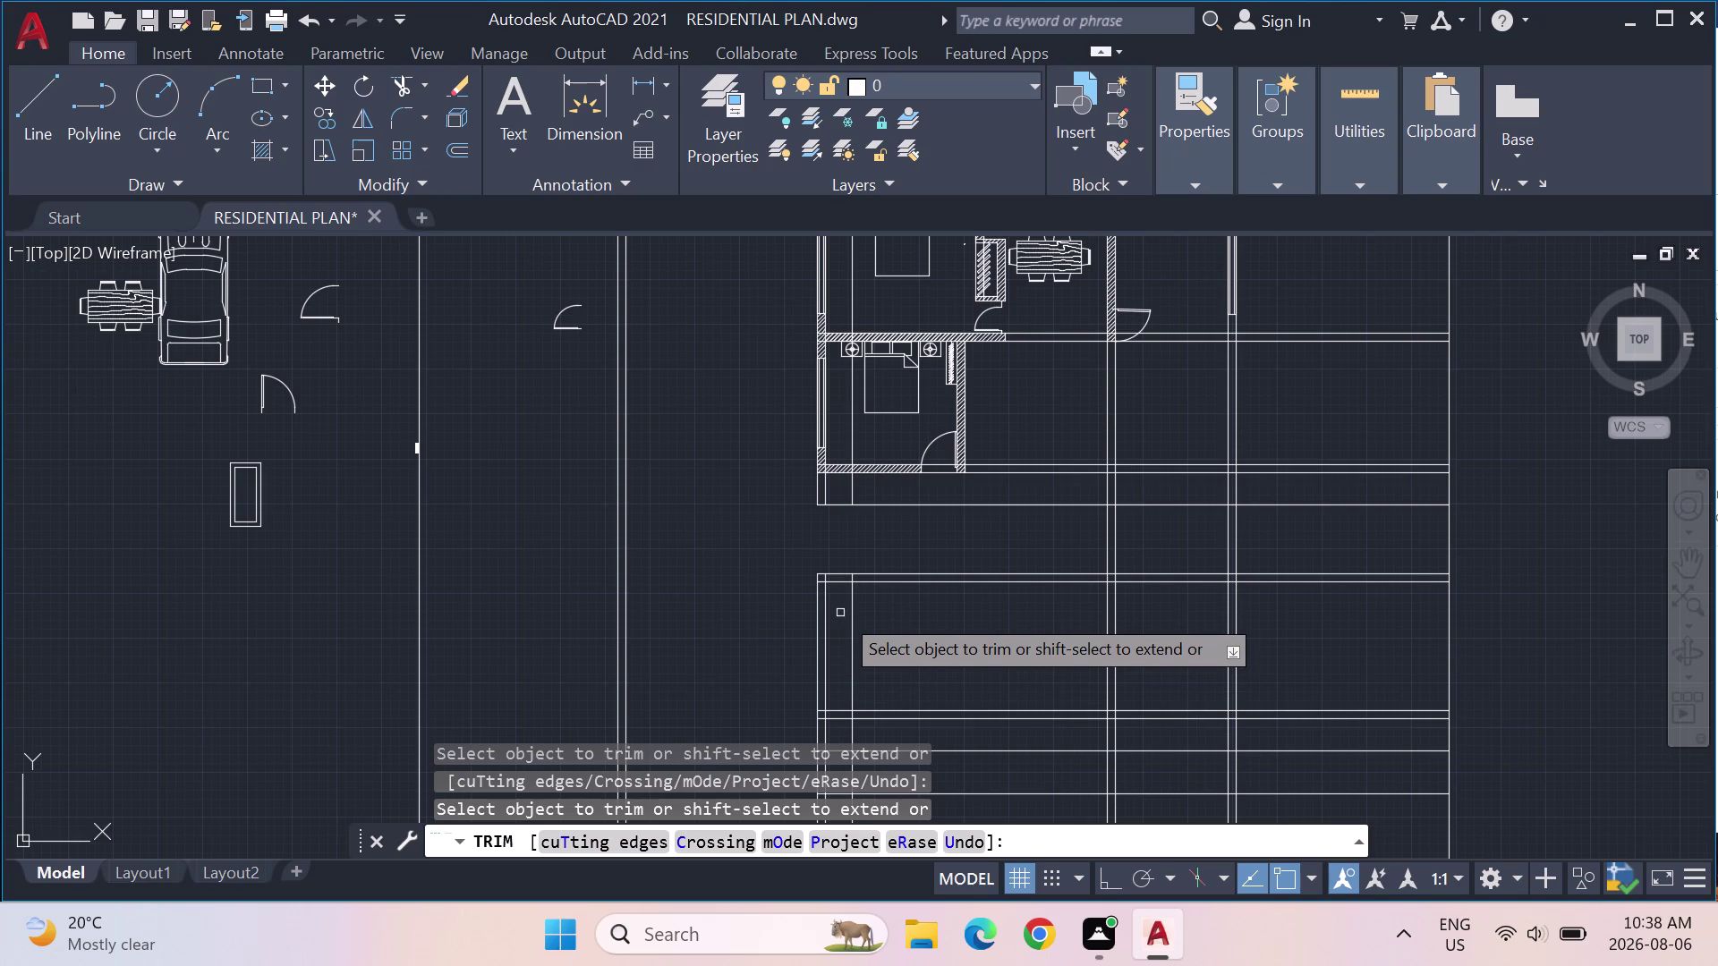
scroll(up, 3)
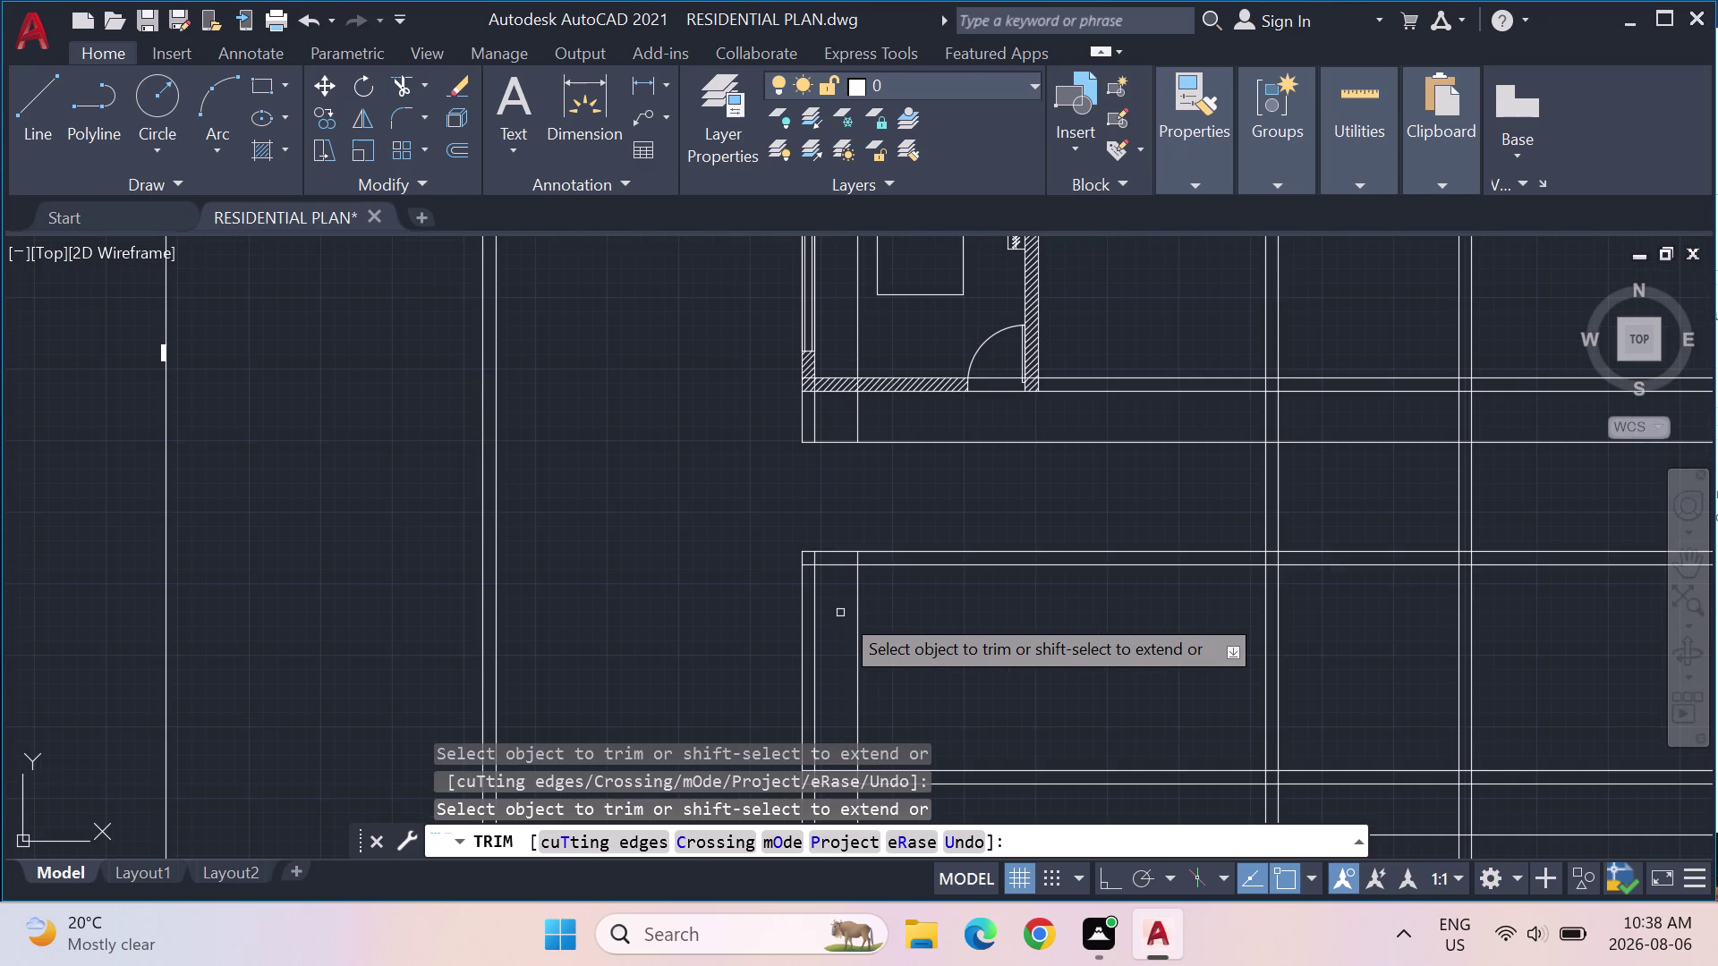
scroll(down, 3)
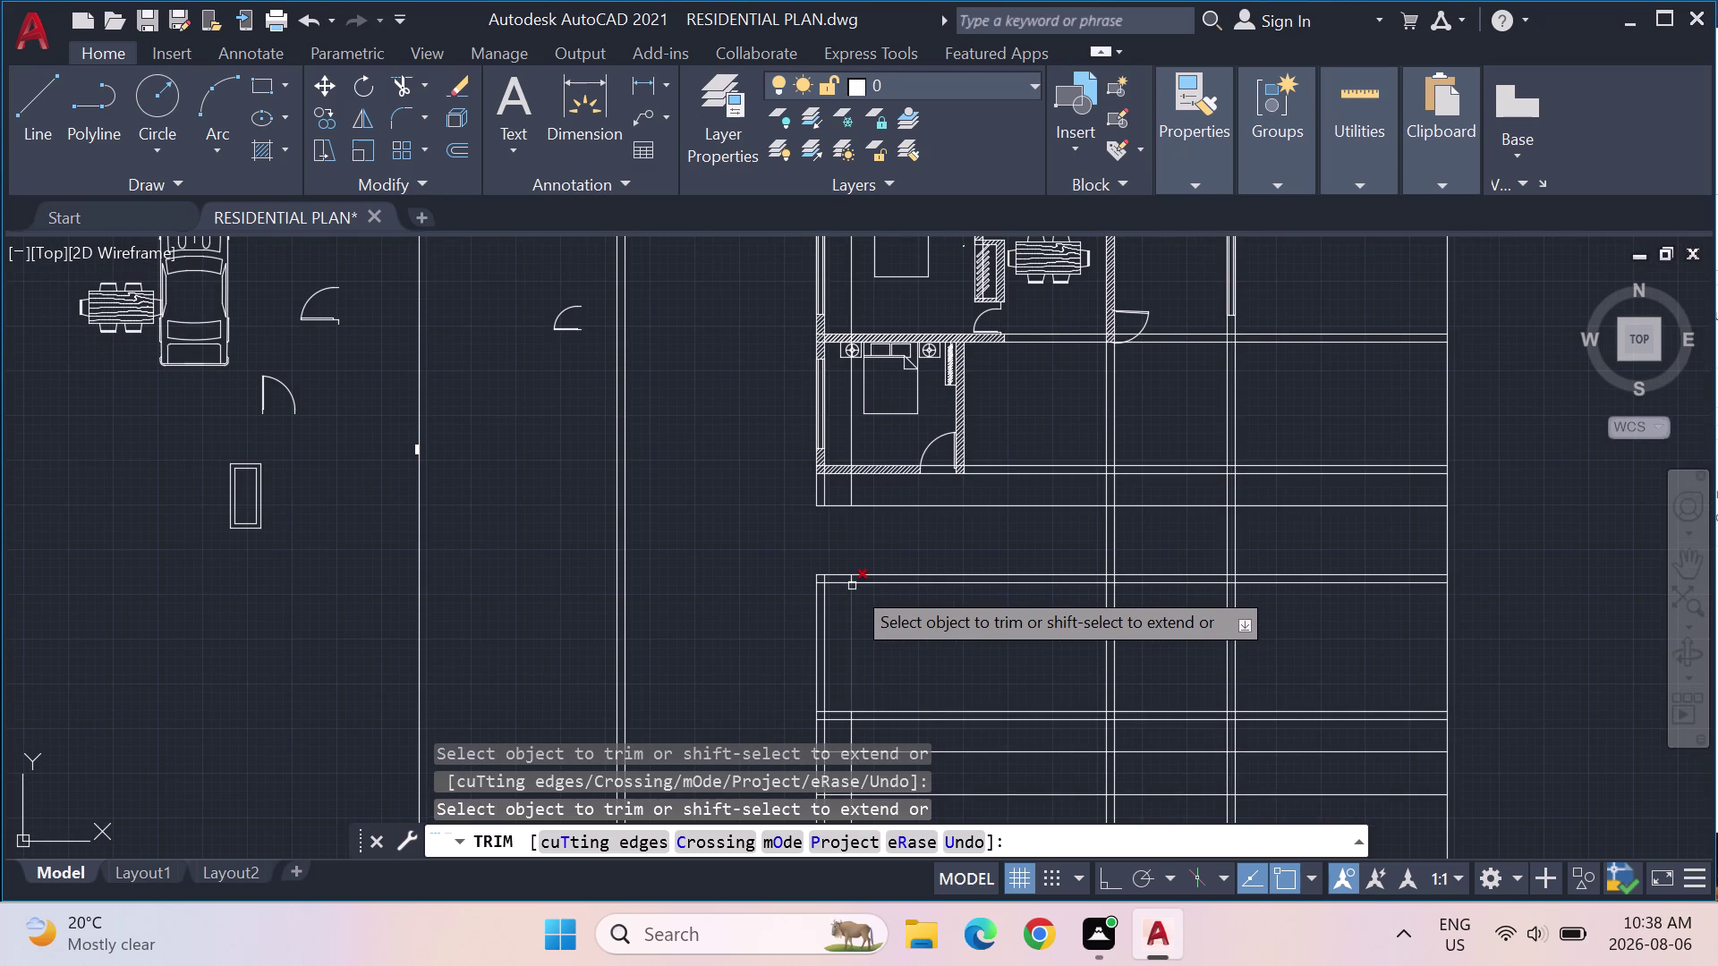
scroll(down, 3)
scroll(down, 3)
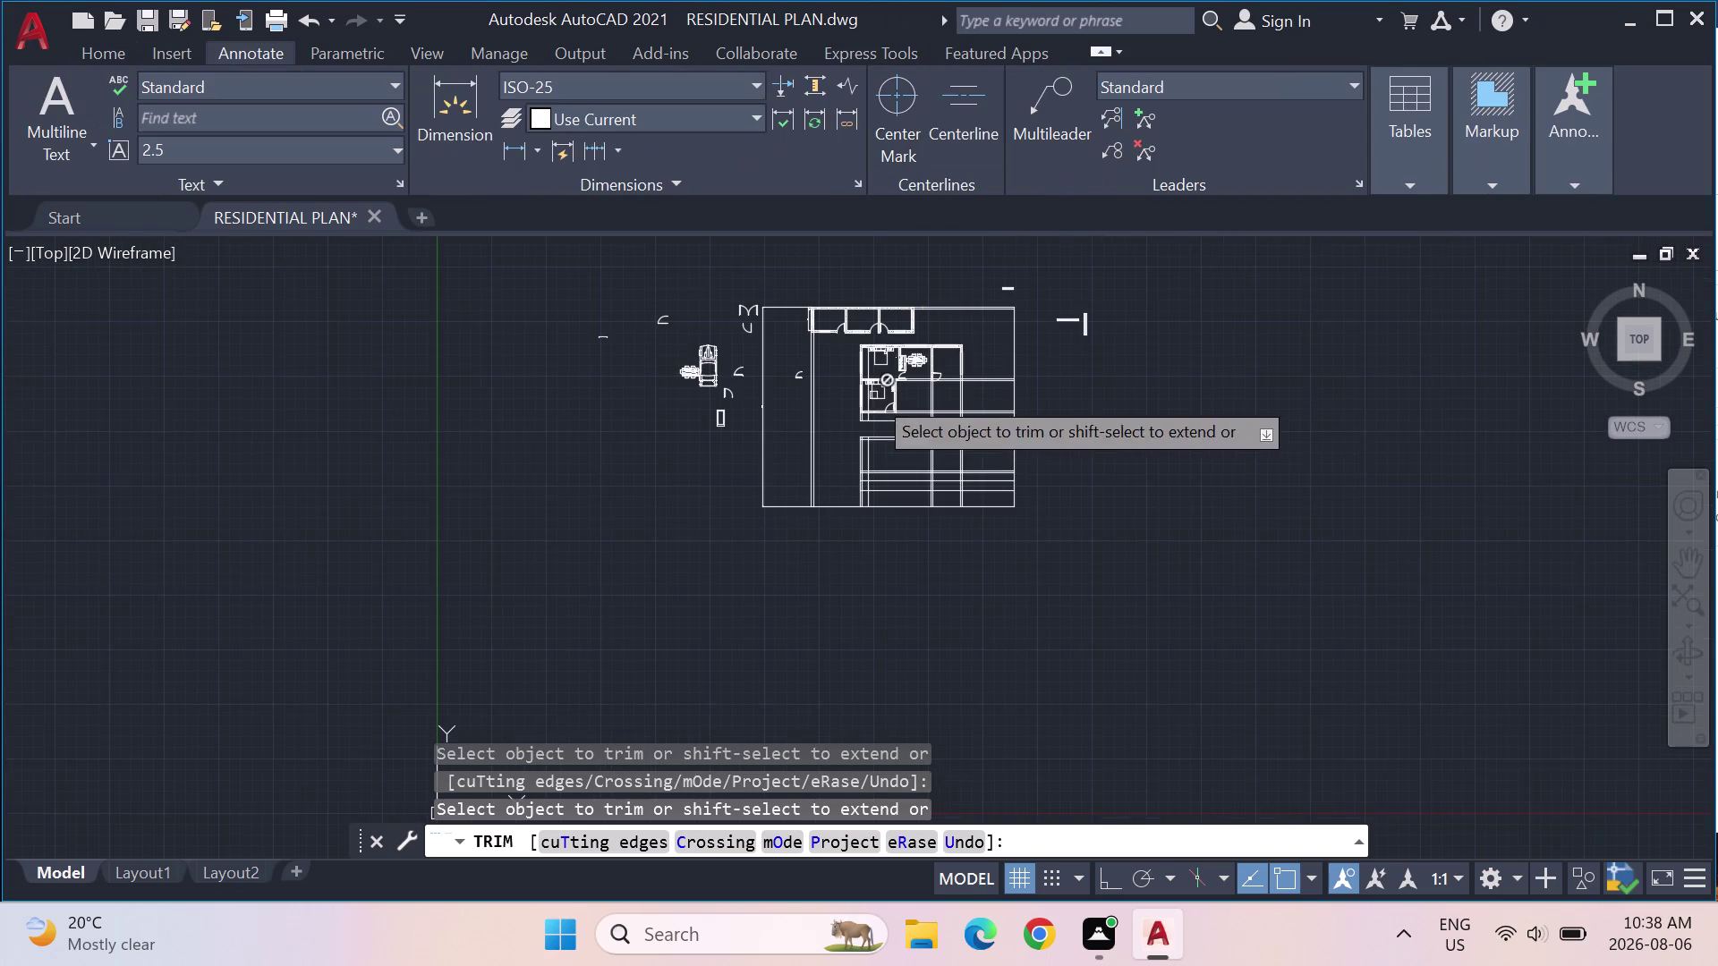
scroll(up, 3)
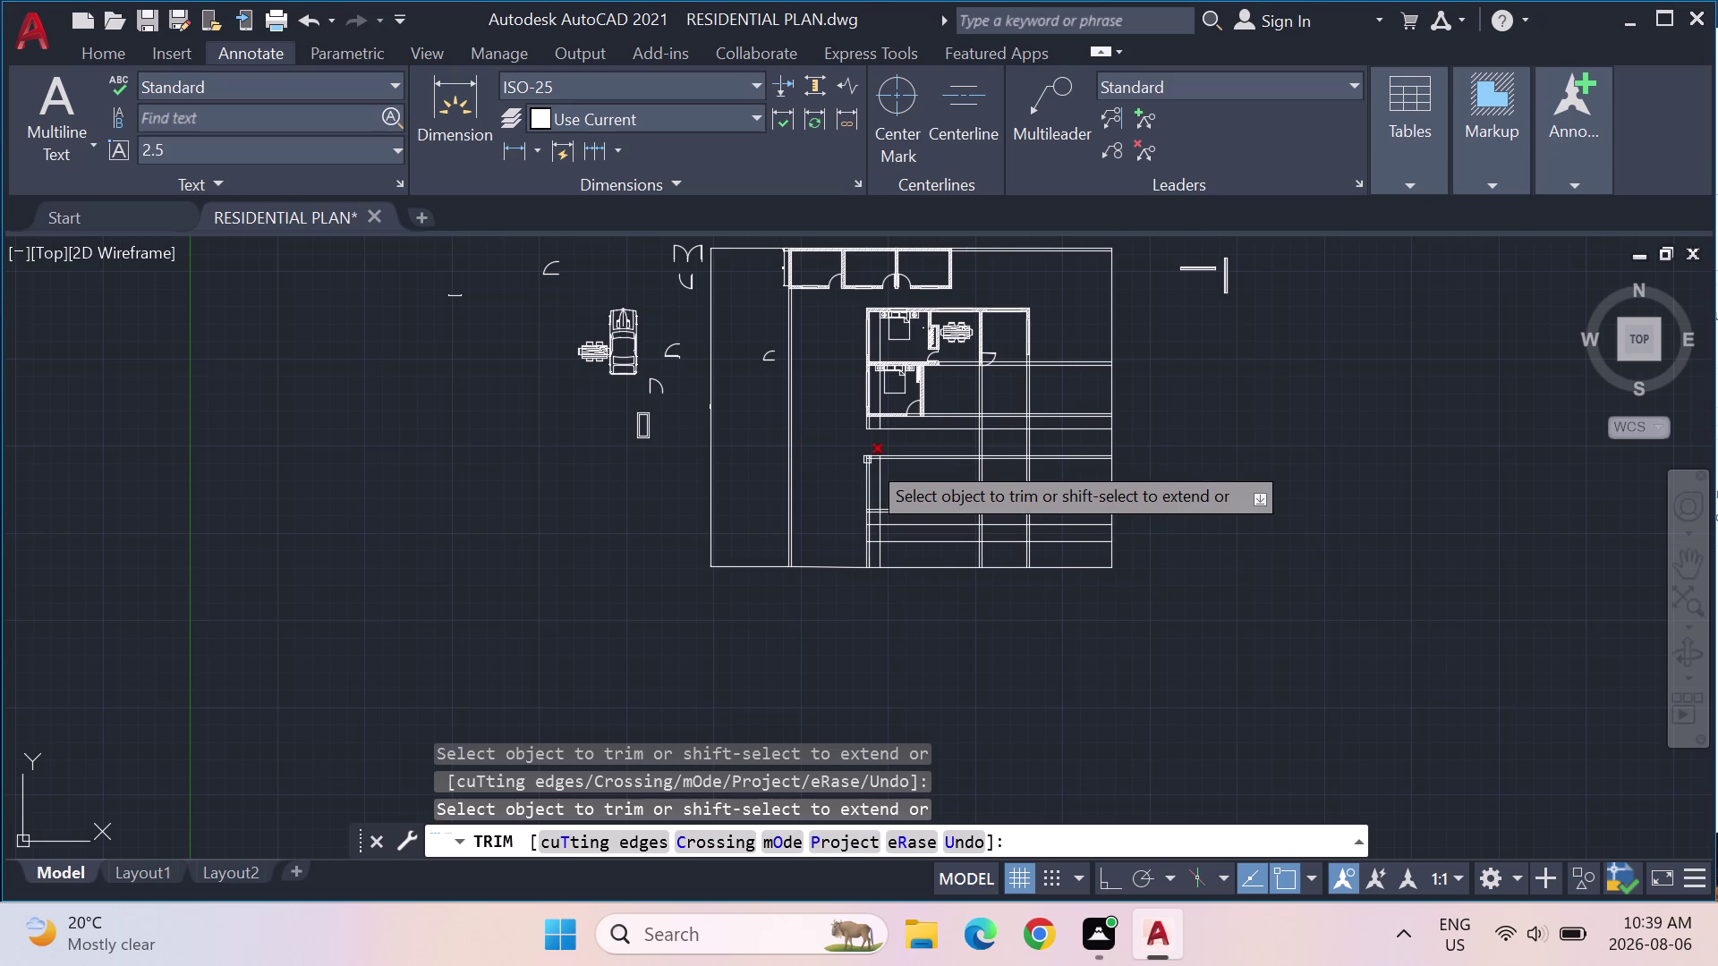
scroll(up, 3)
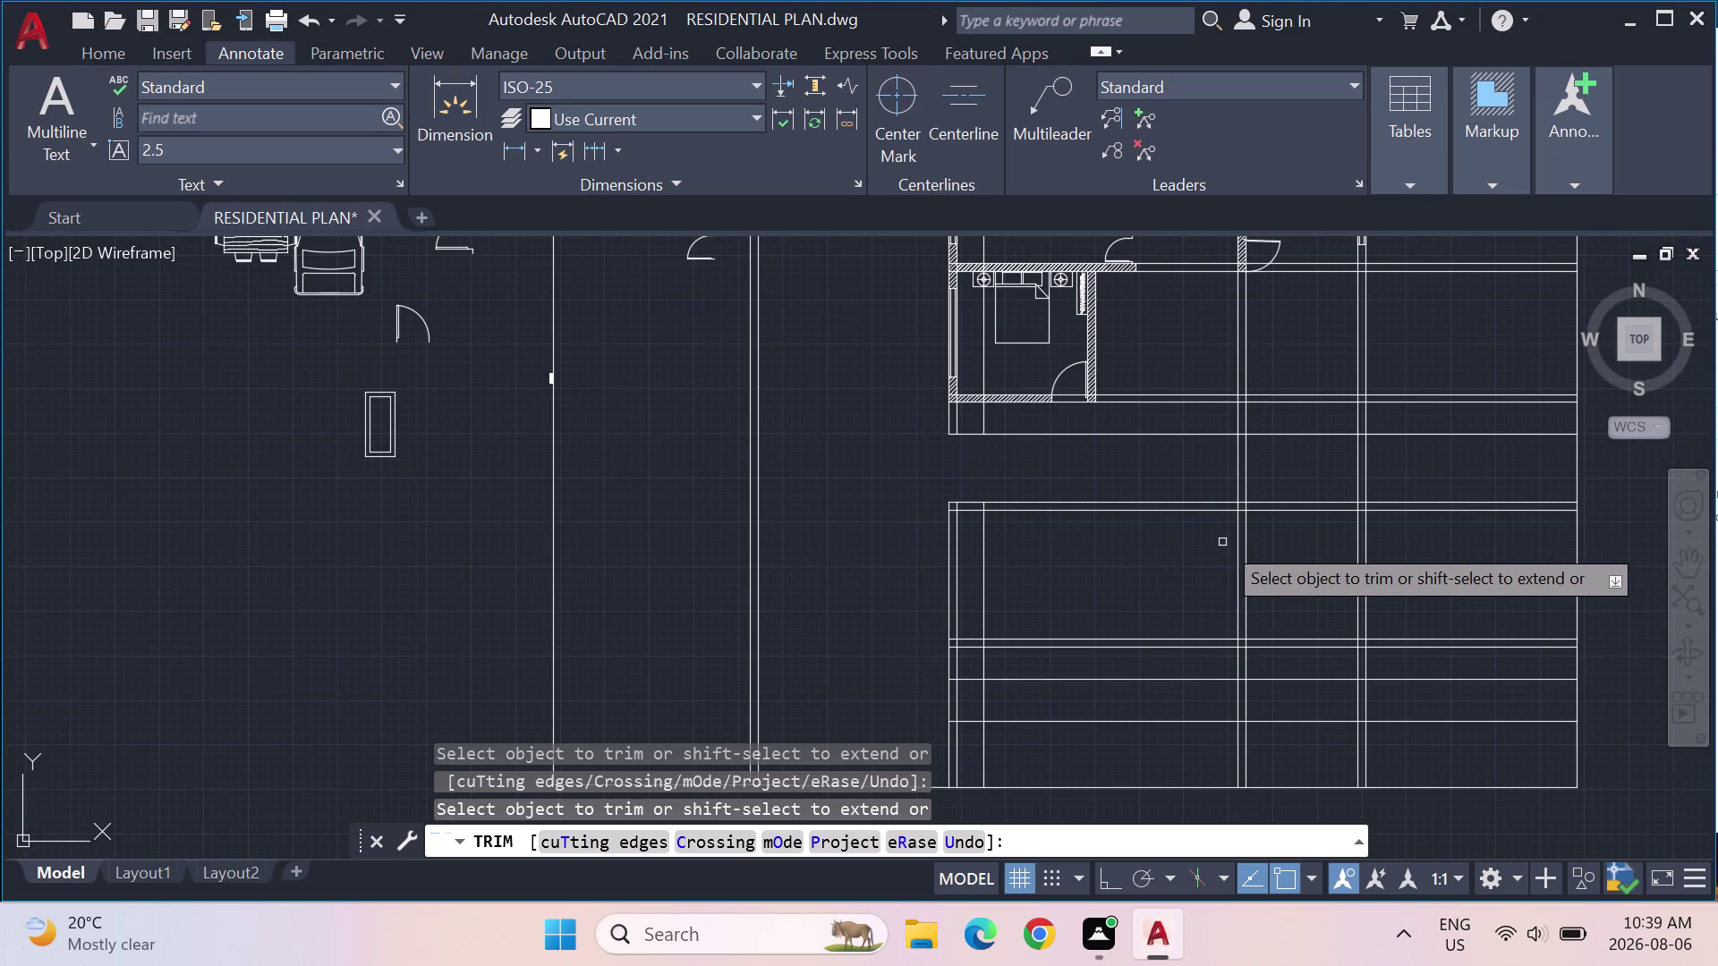
scroll(down, 3)
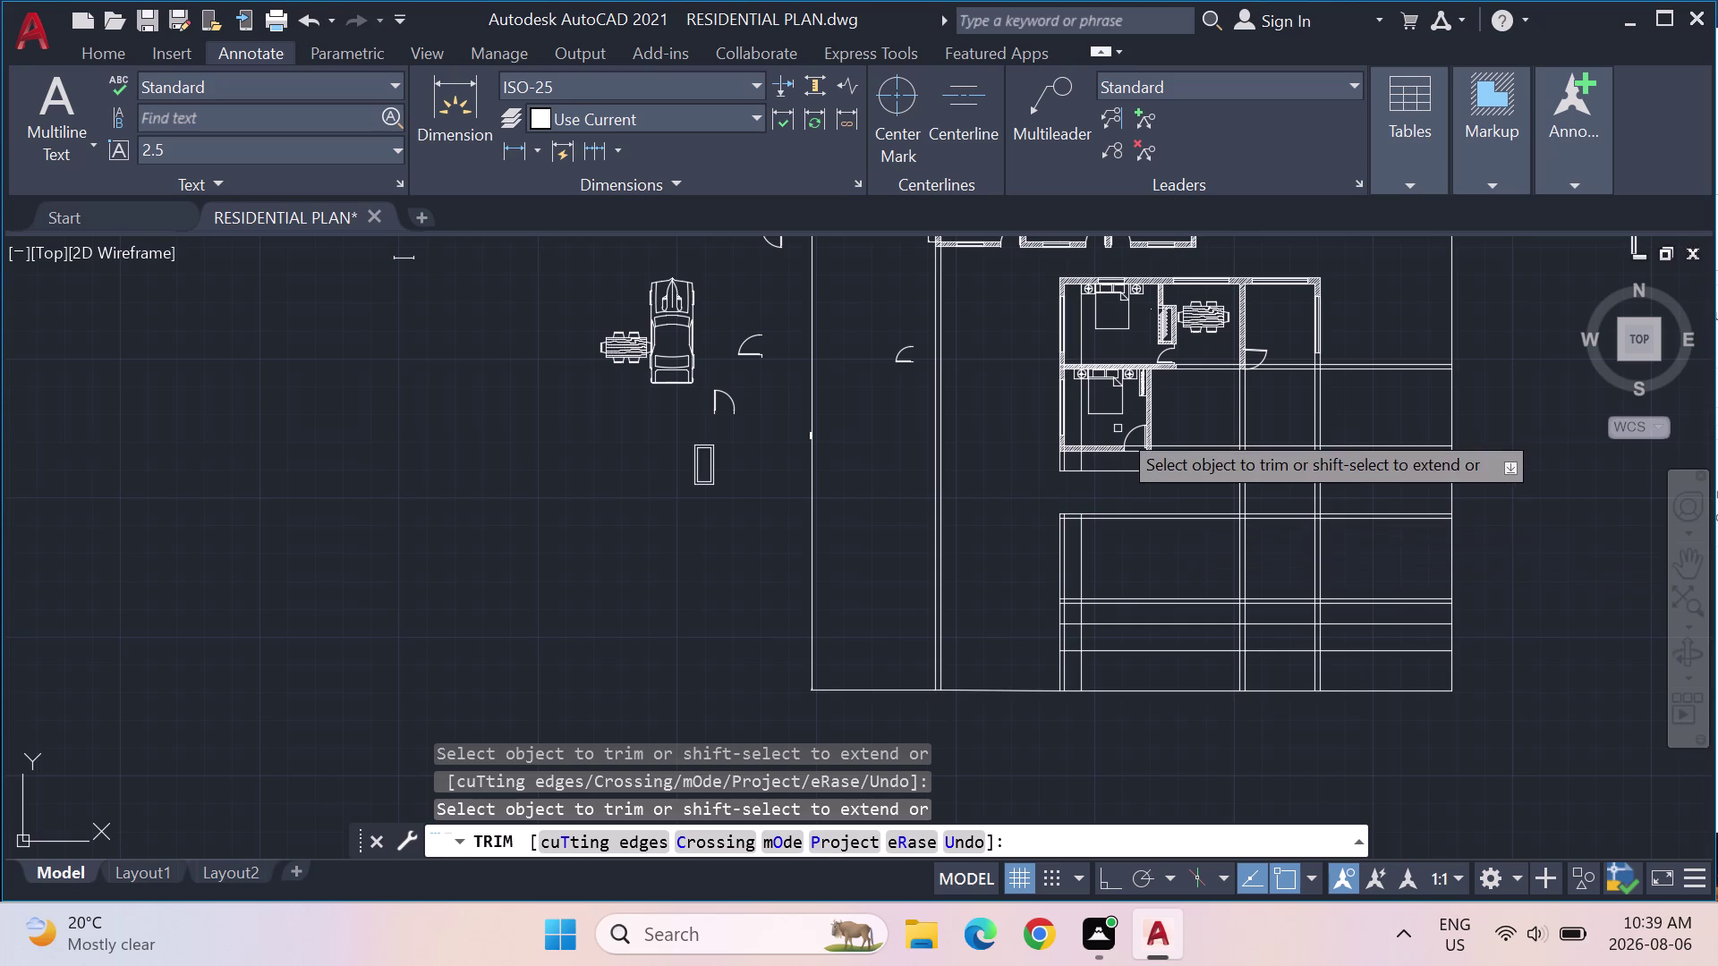
scroll(up, 3)
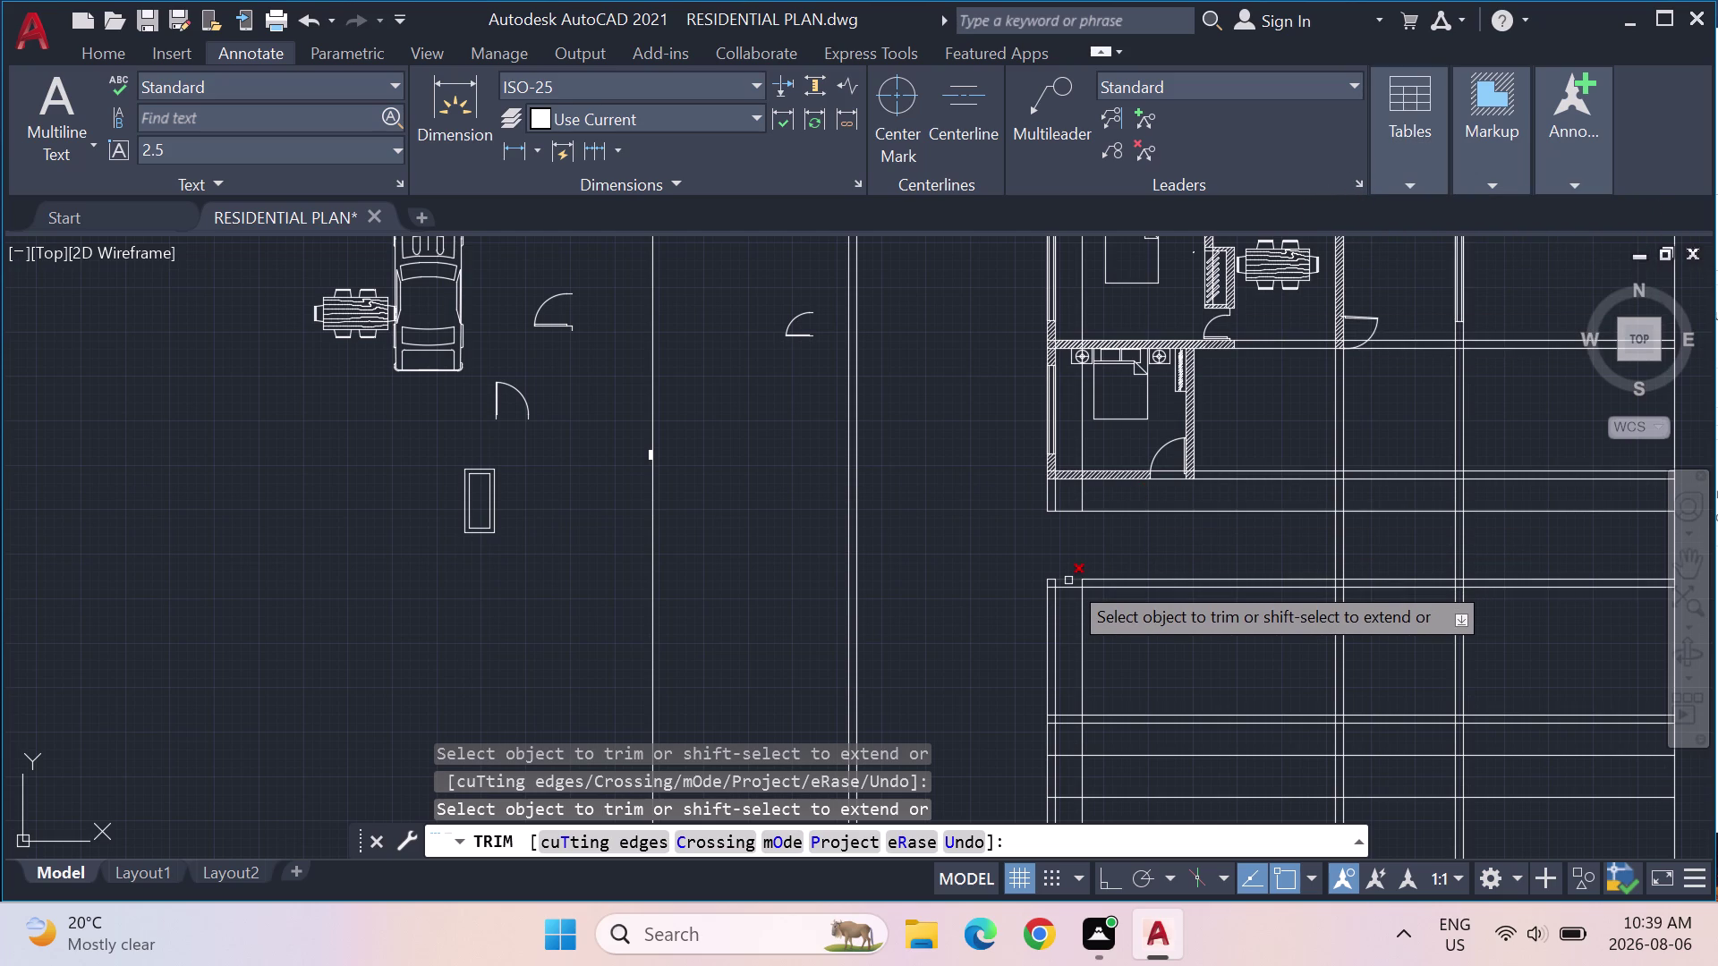
Trim the two leftover line ends at the gap corner and start Quick Measure.
click(1069, 581)
click(1071, 588)
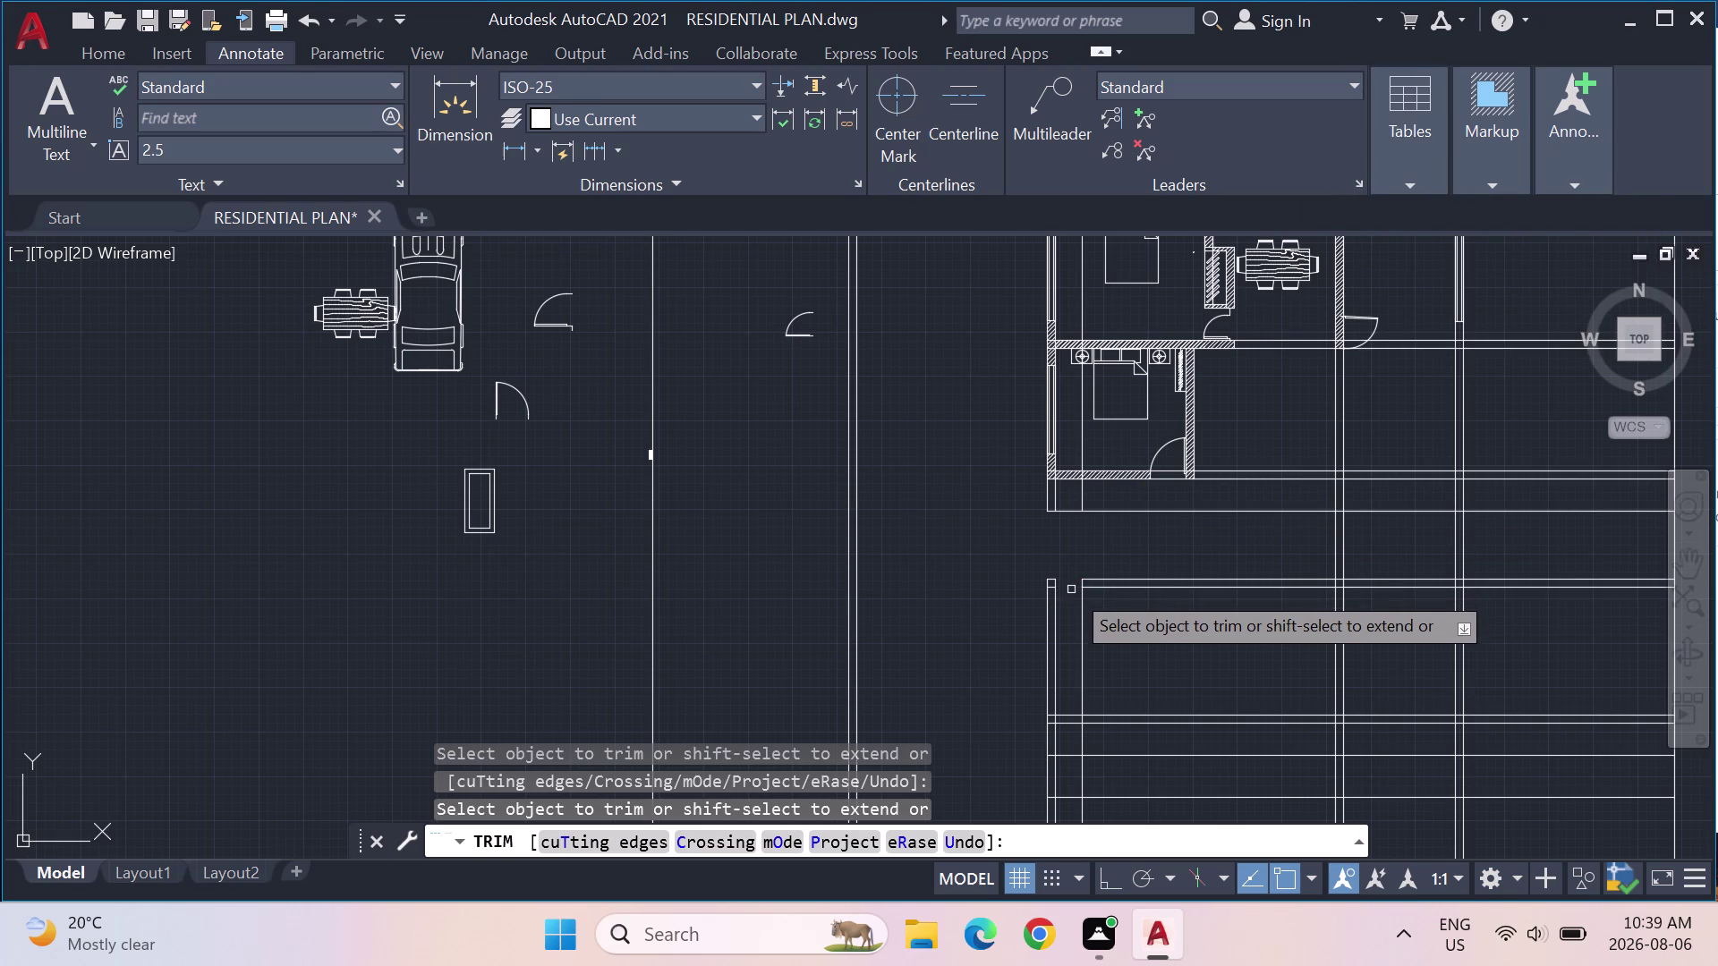
click(116, 50)
click(1344, 161)
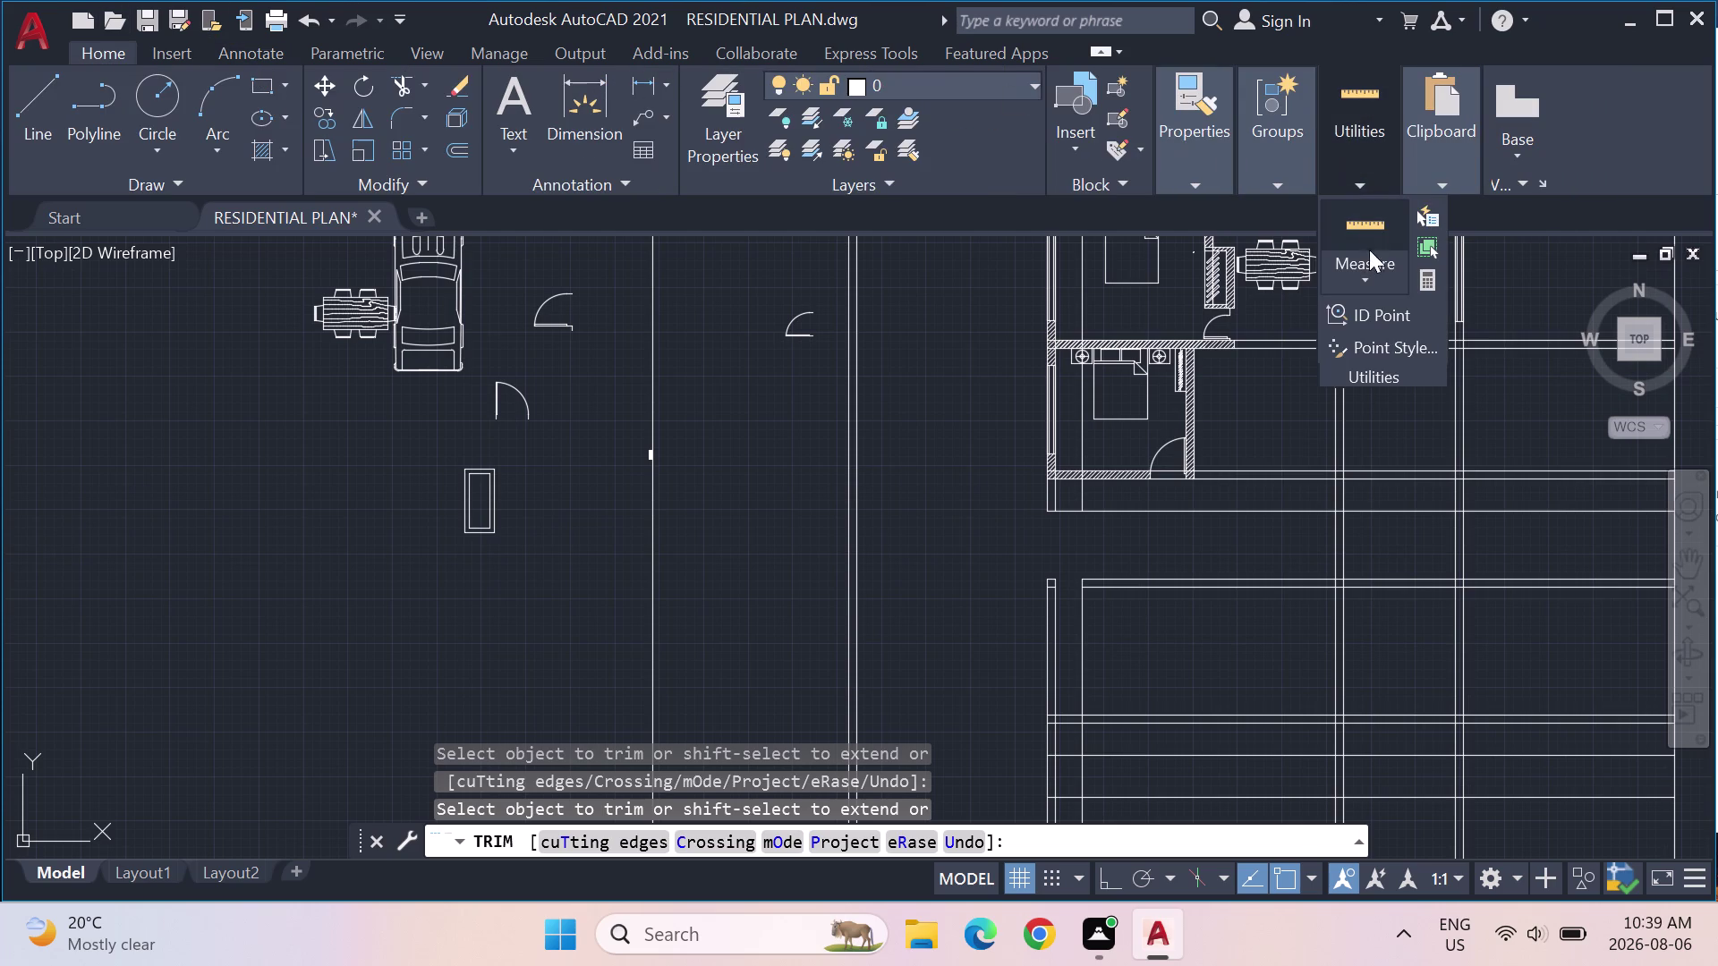
click(1370, 225)
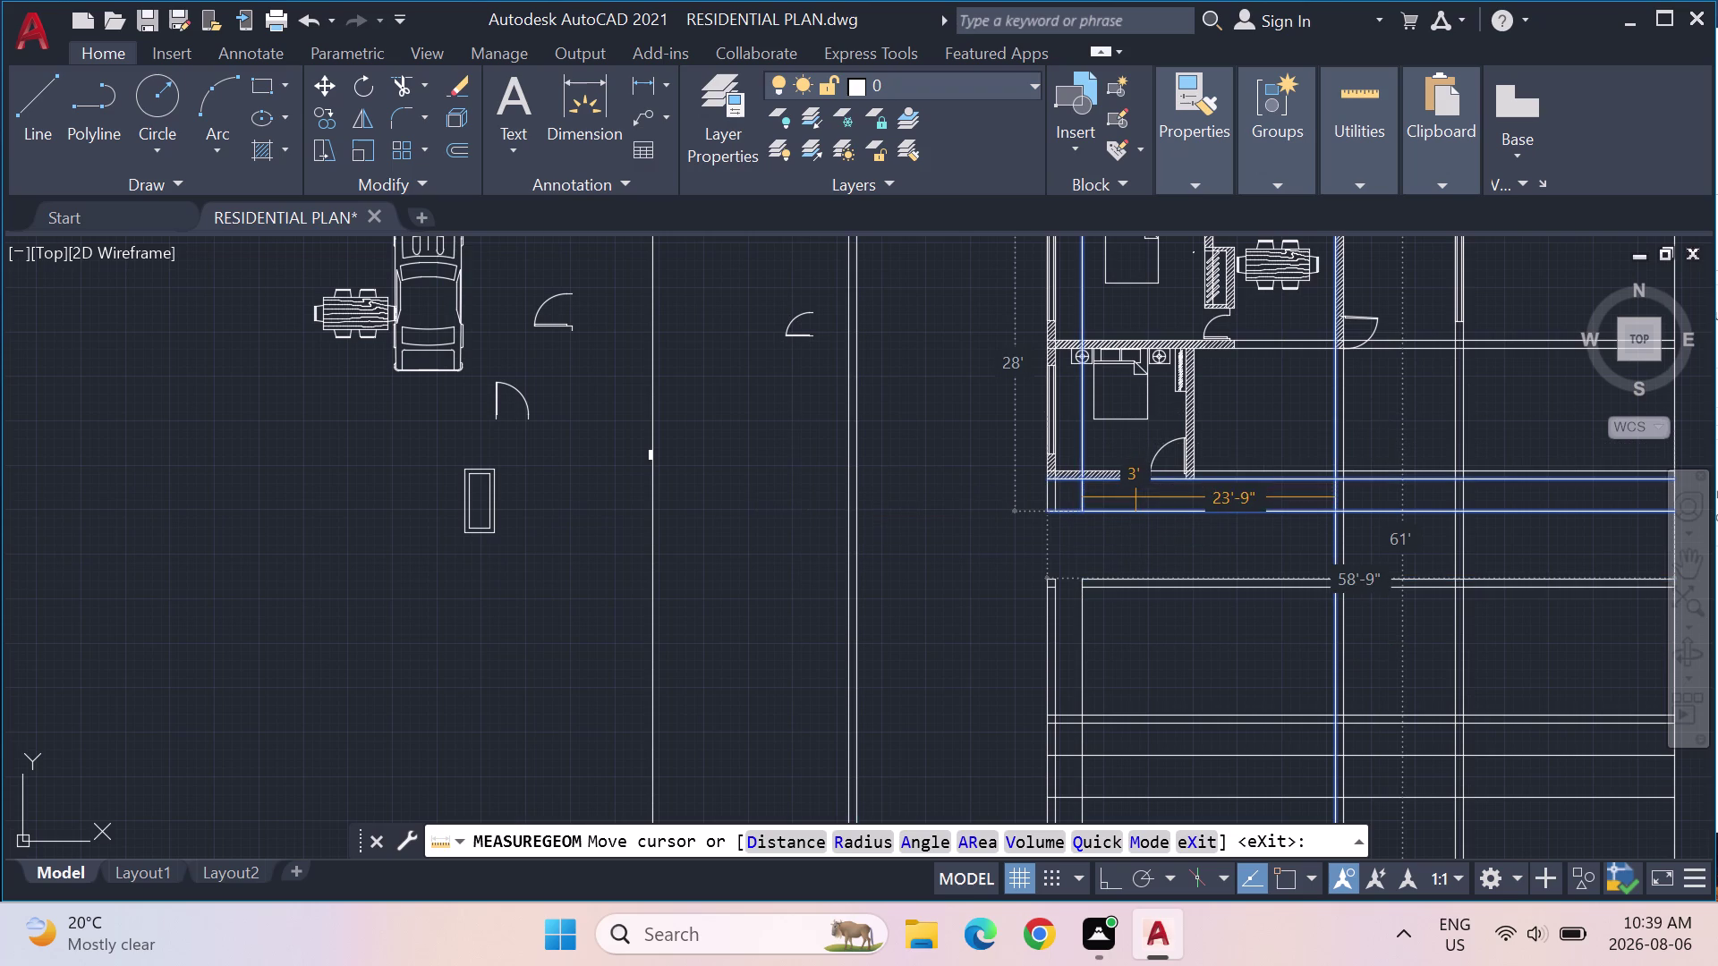
Confirm the 3' gap below the bottom wall with Quick Measure, then exit it.
scroll(up, 3)
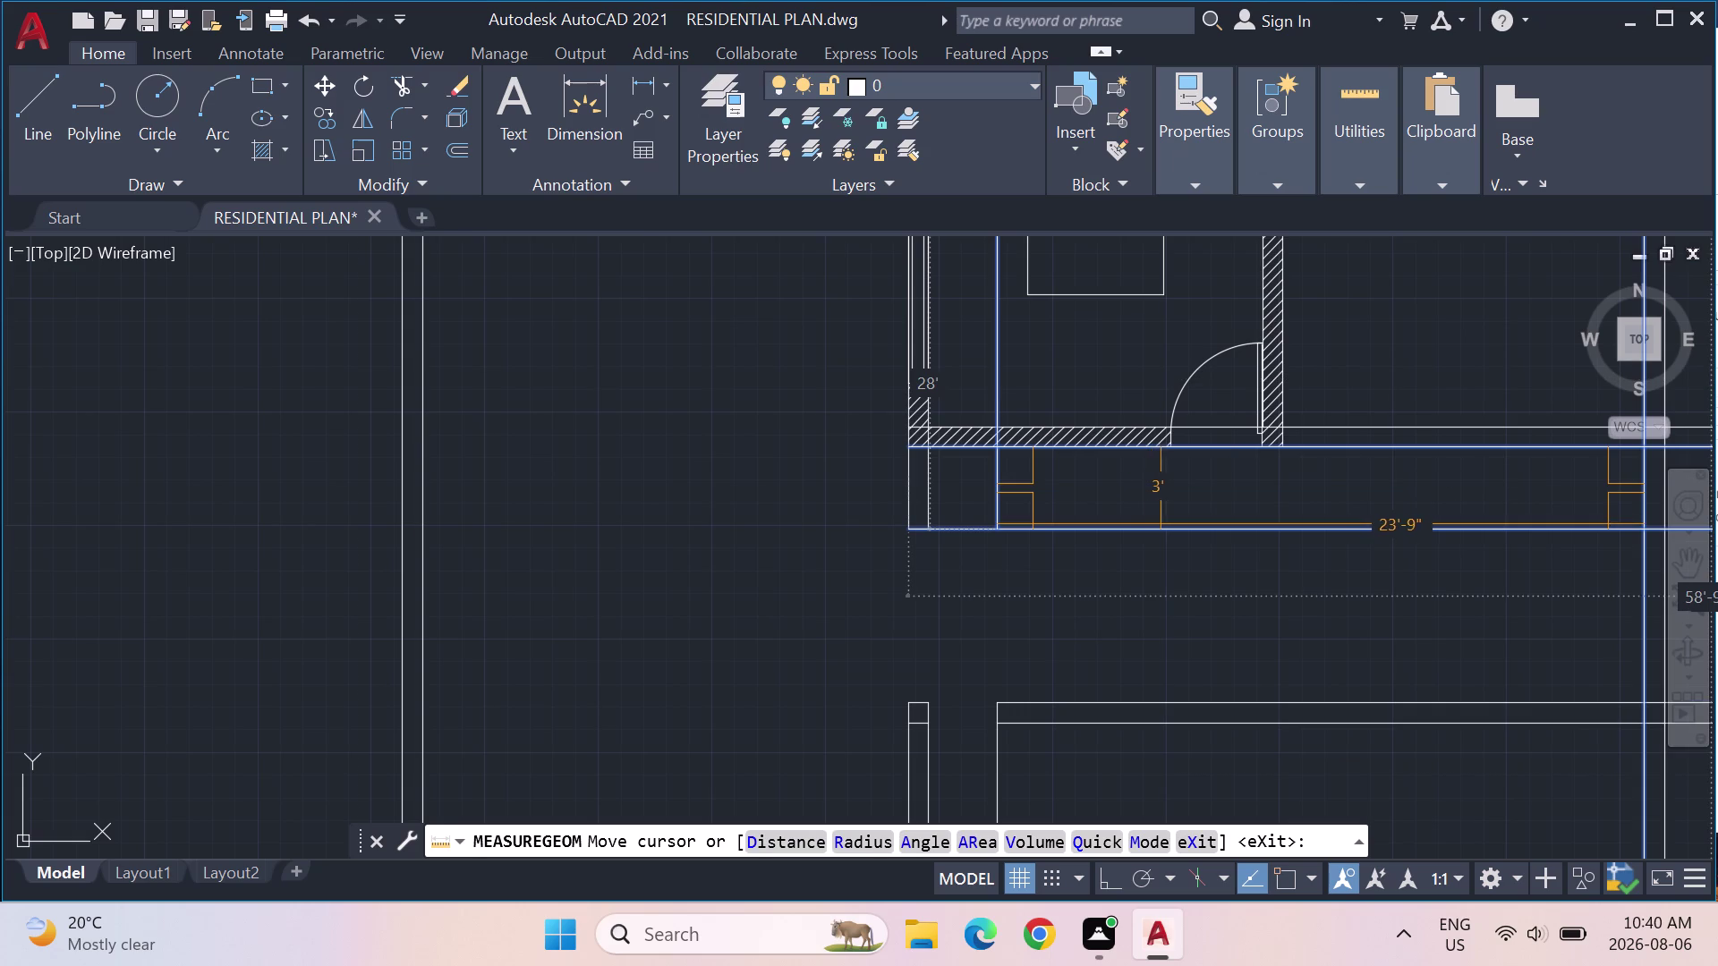
key(Escape)
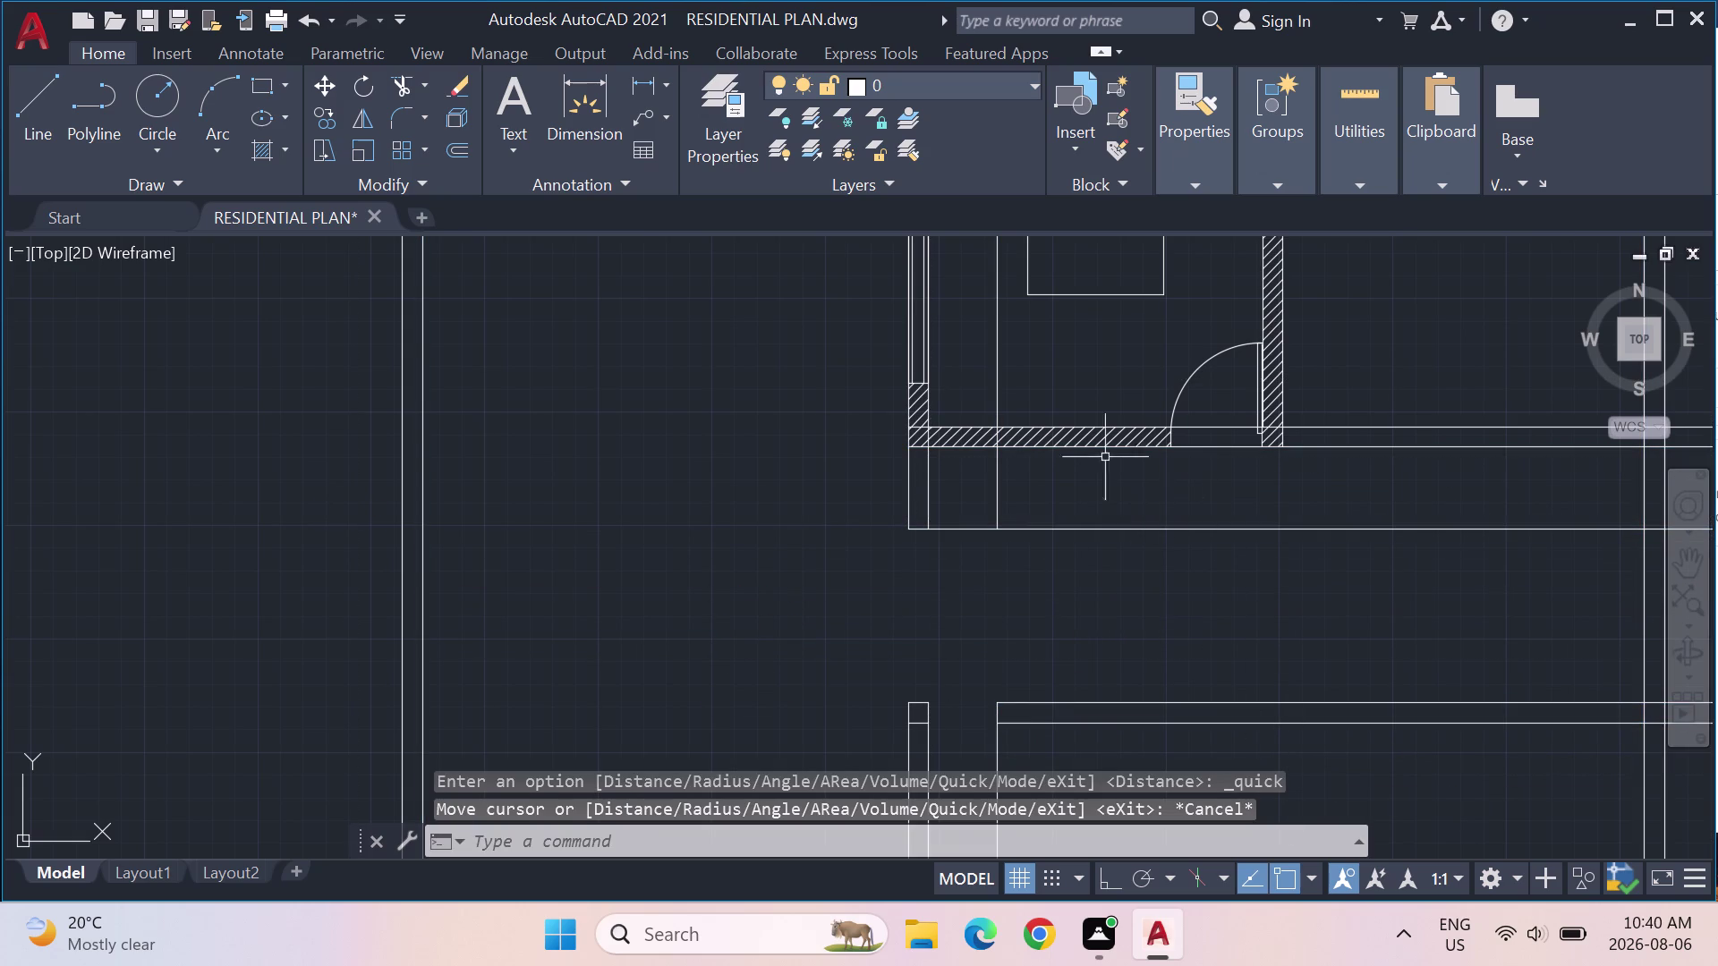
click(14, 111)
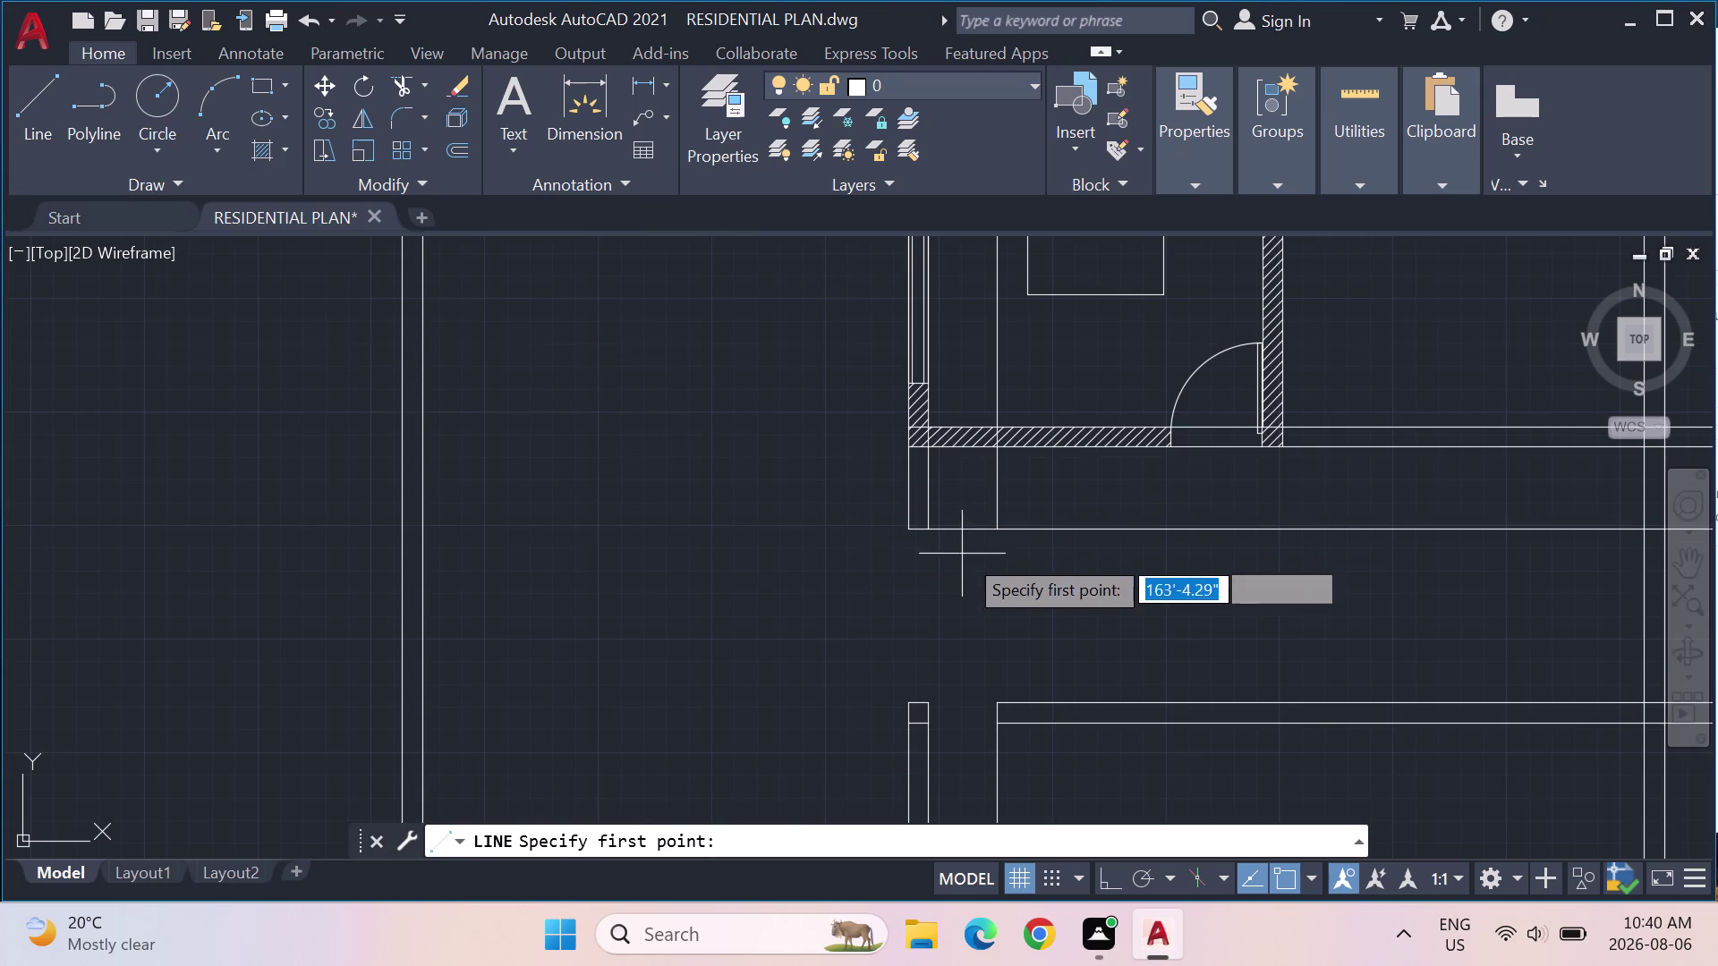
click(1002, 534)
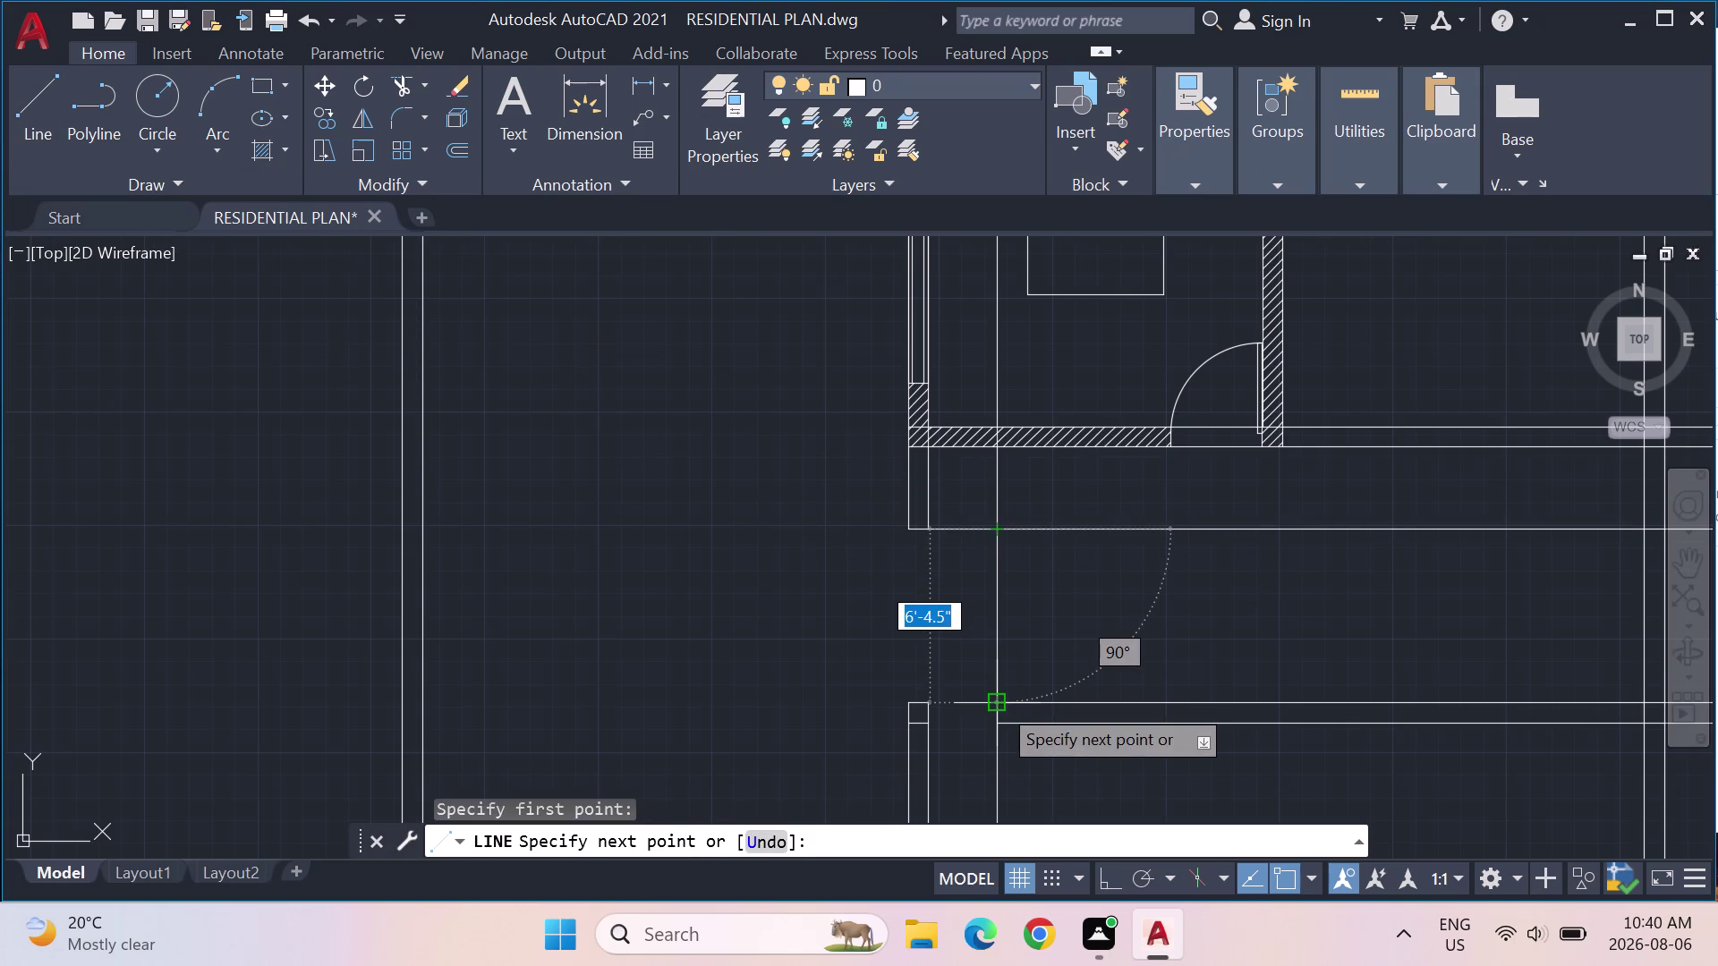
click(997, 703)
key(Escape)
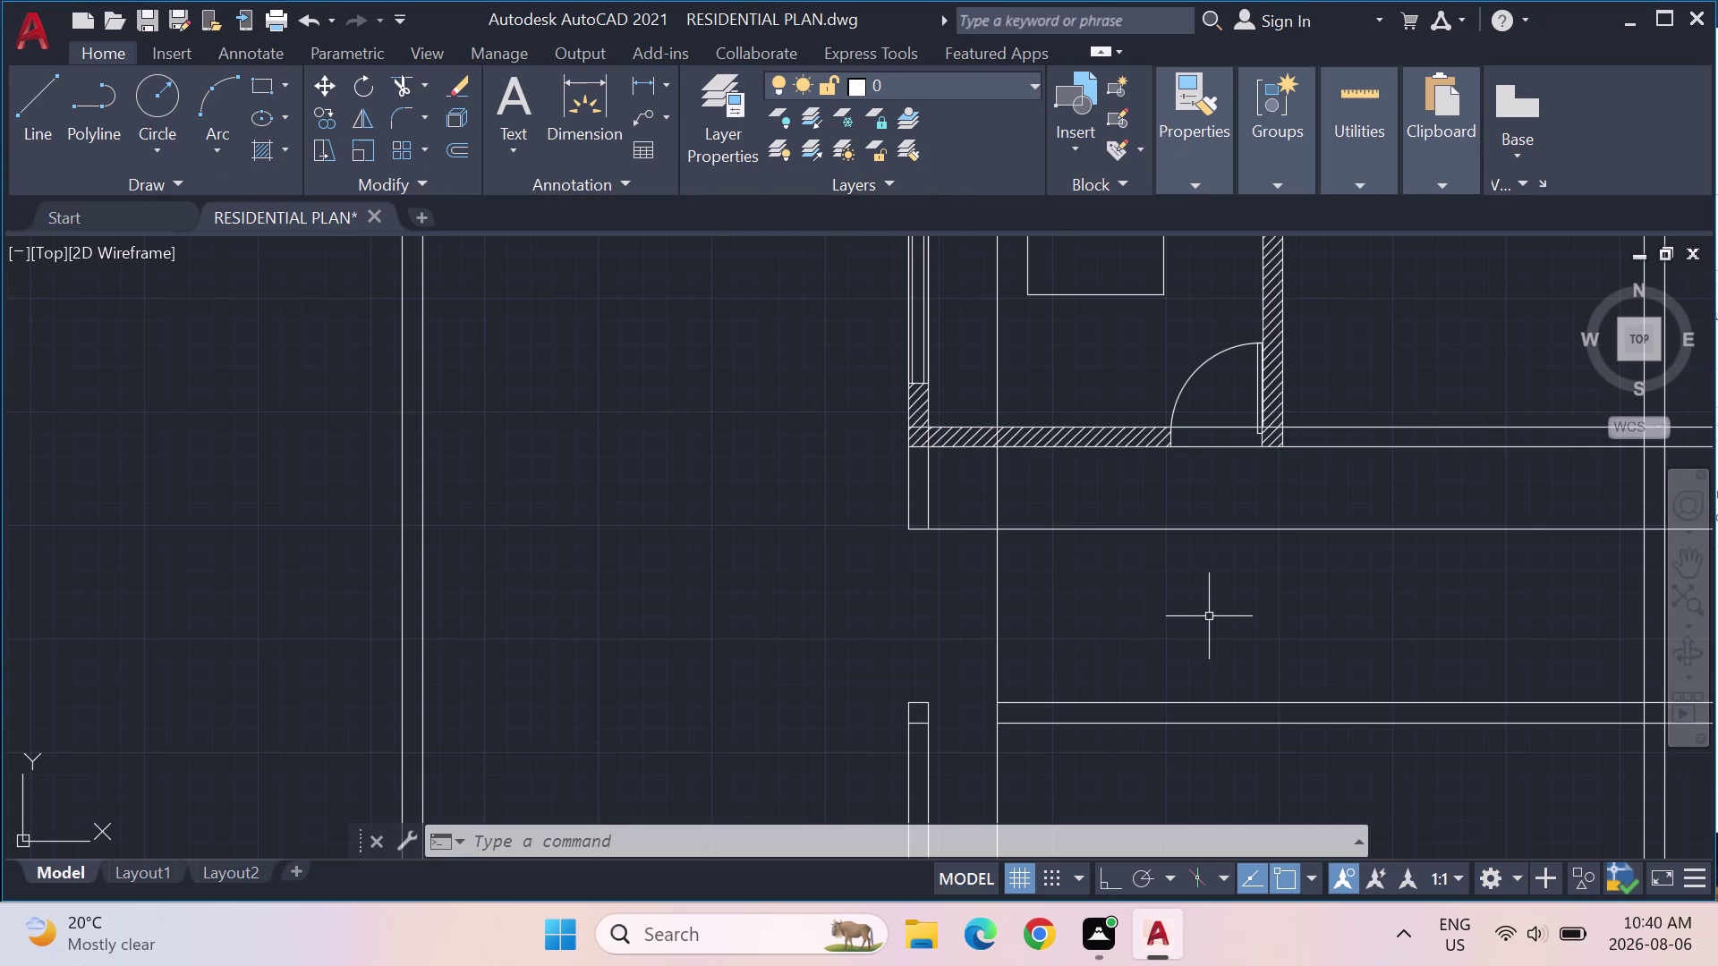
Trim the short line pieces between the walls and inside the hatched wall.
key(Escape)
key(Escape)
key(Escape)
text(TRIM)
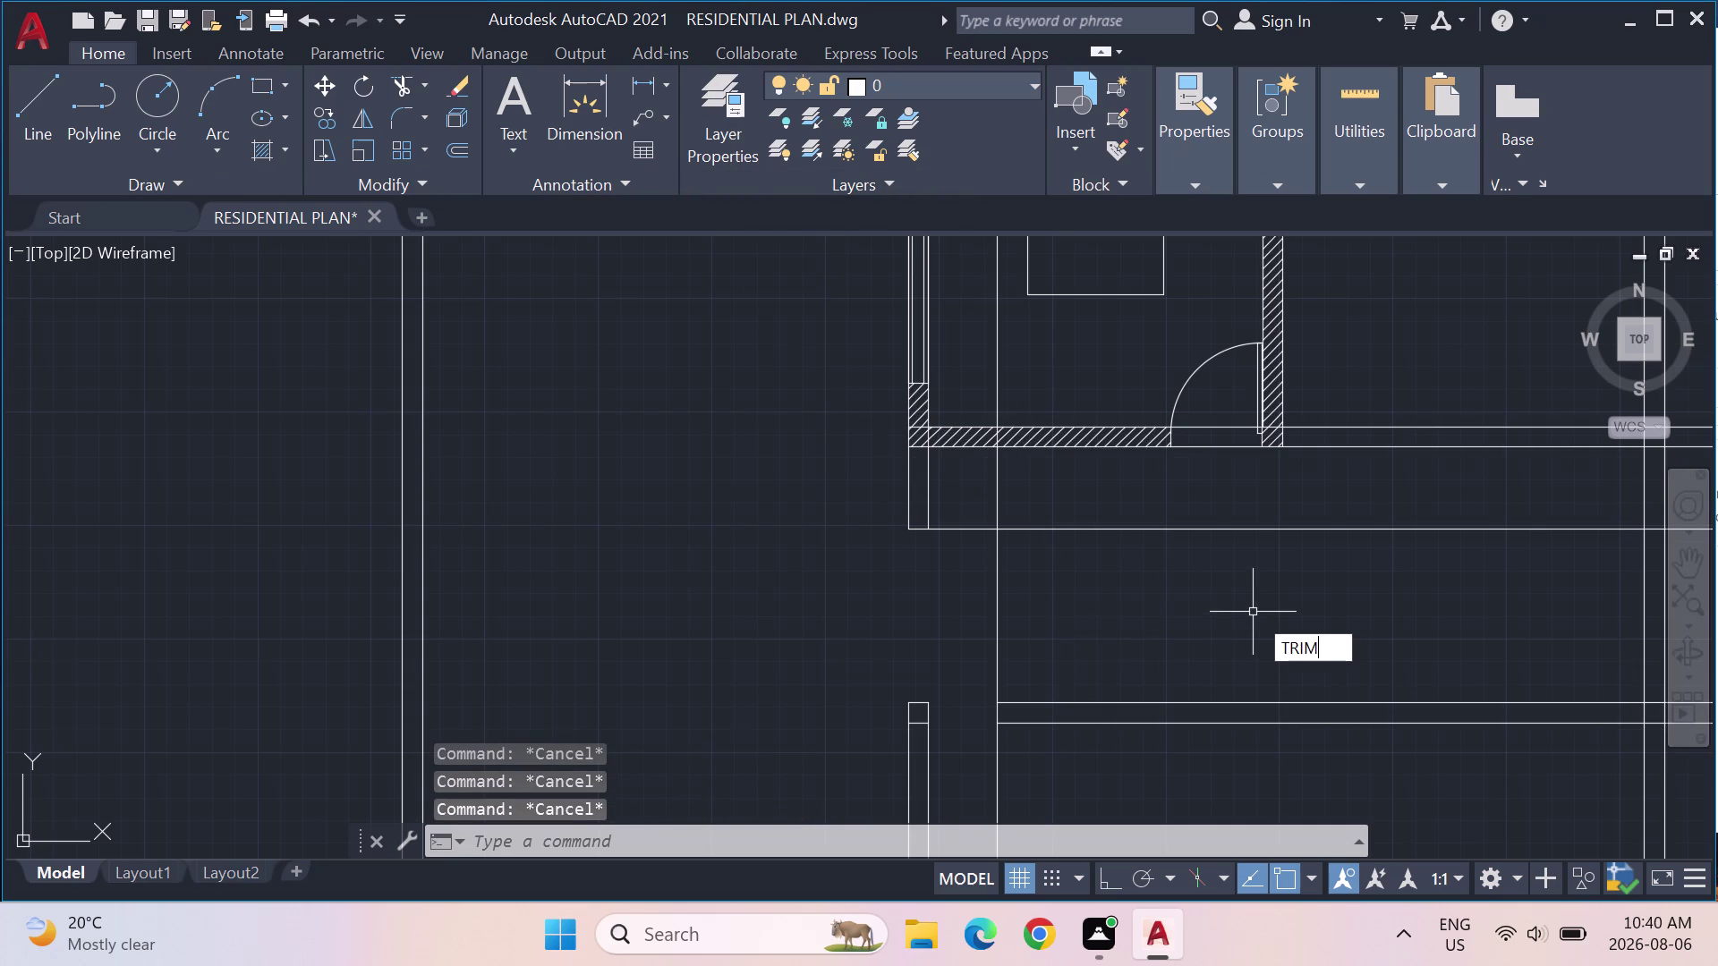
key(Return)
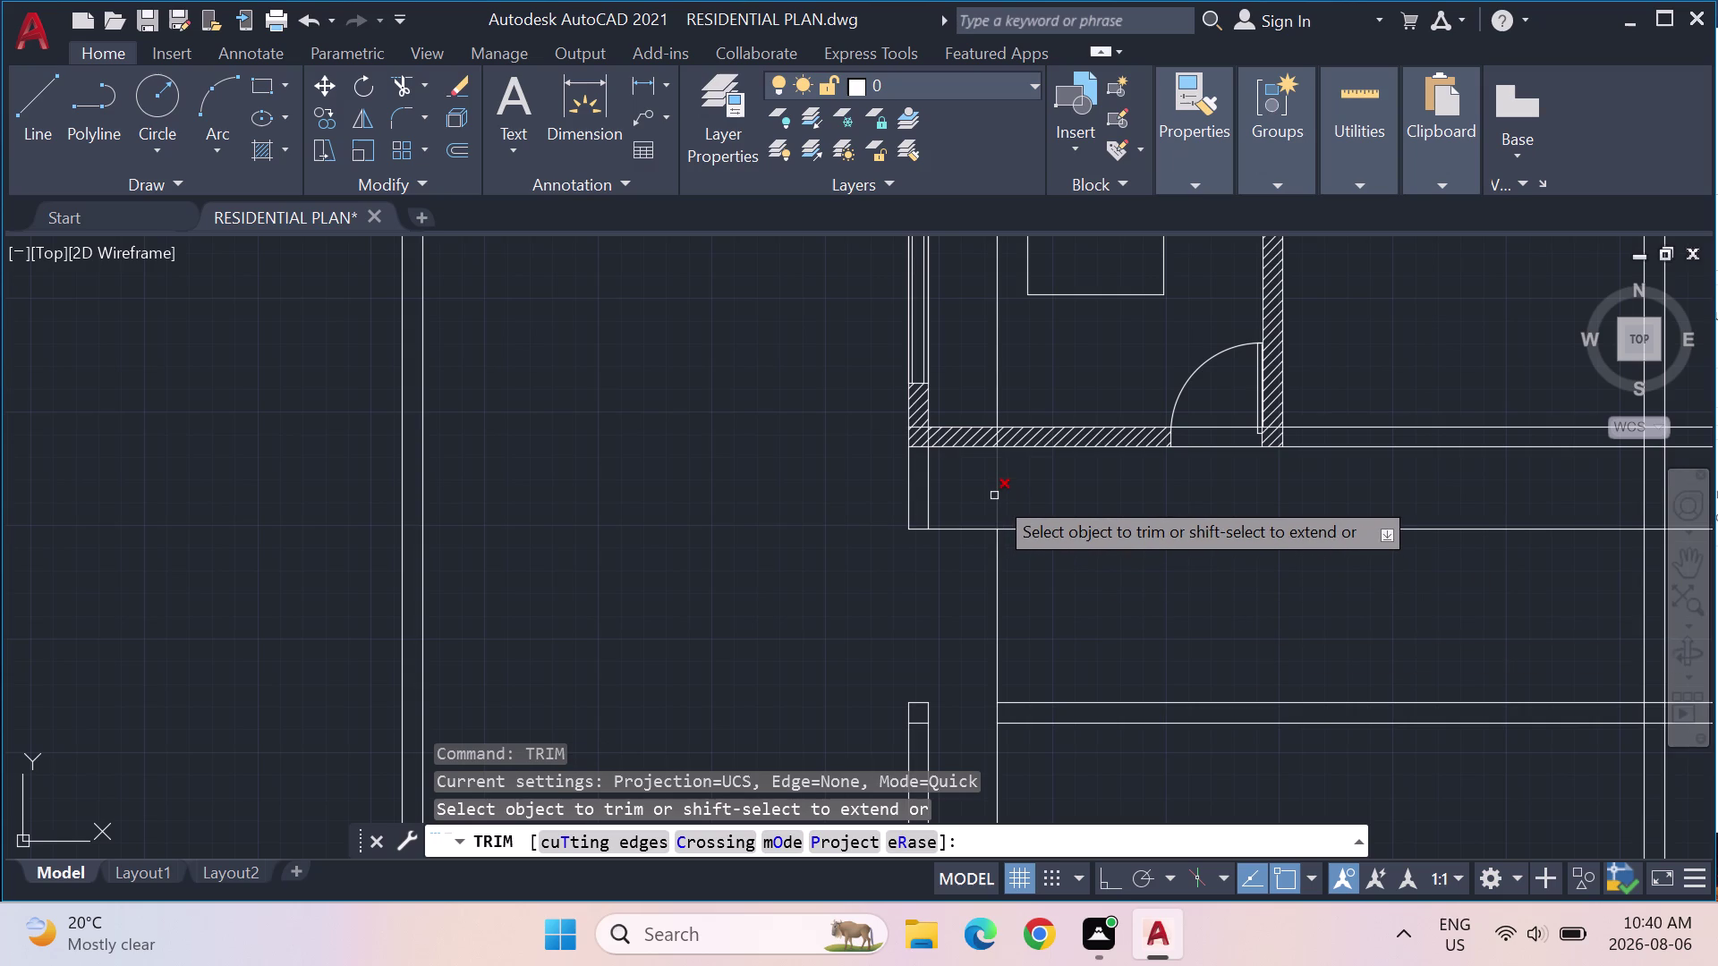
click(994, 496)
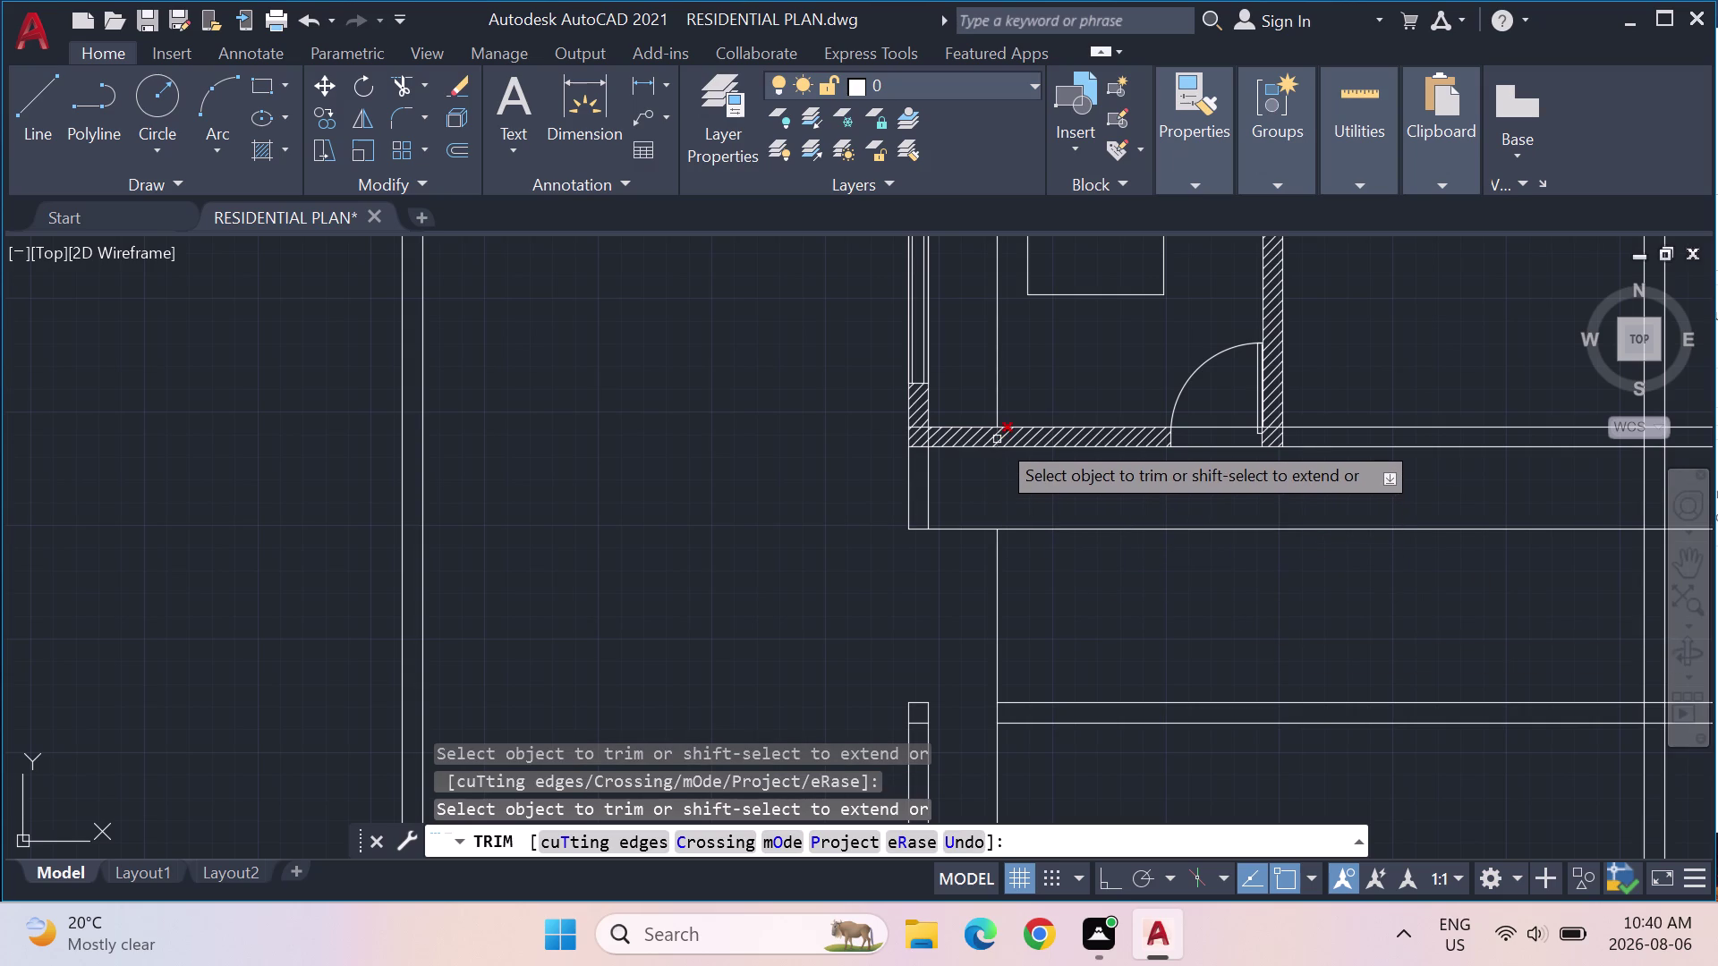
click(997, 439)
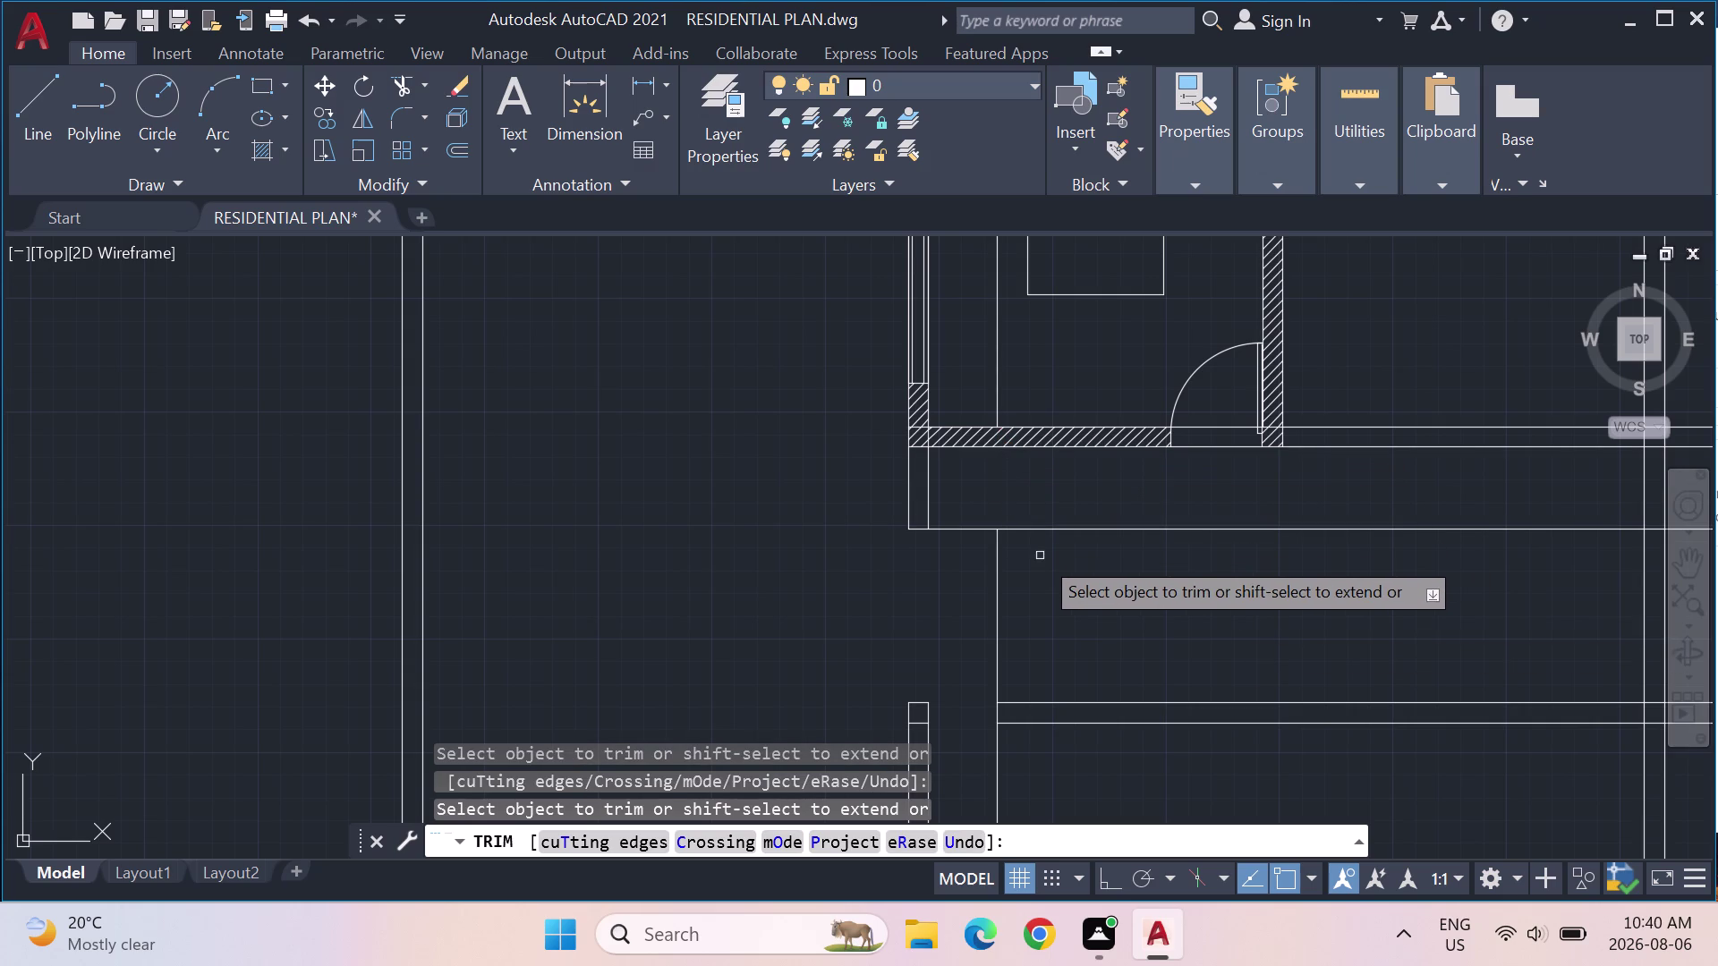
Trim two more stray lines crossing the bedroom.
scroll(down, 3)
middle_drag(1001, 345, 1001, 346)
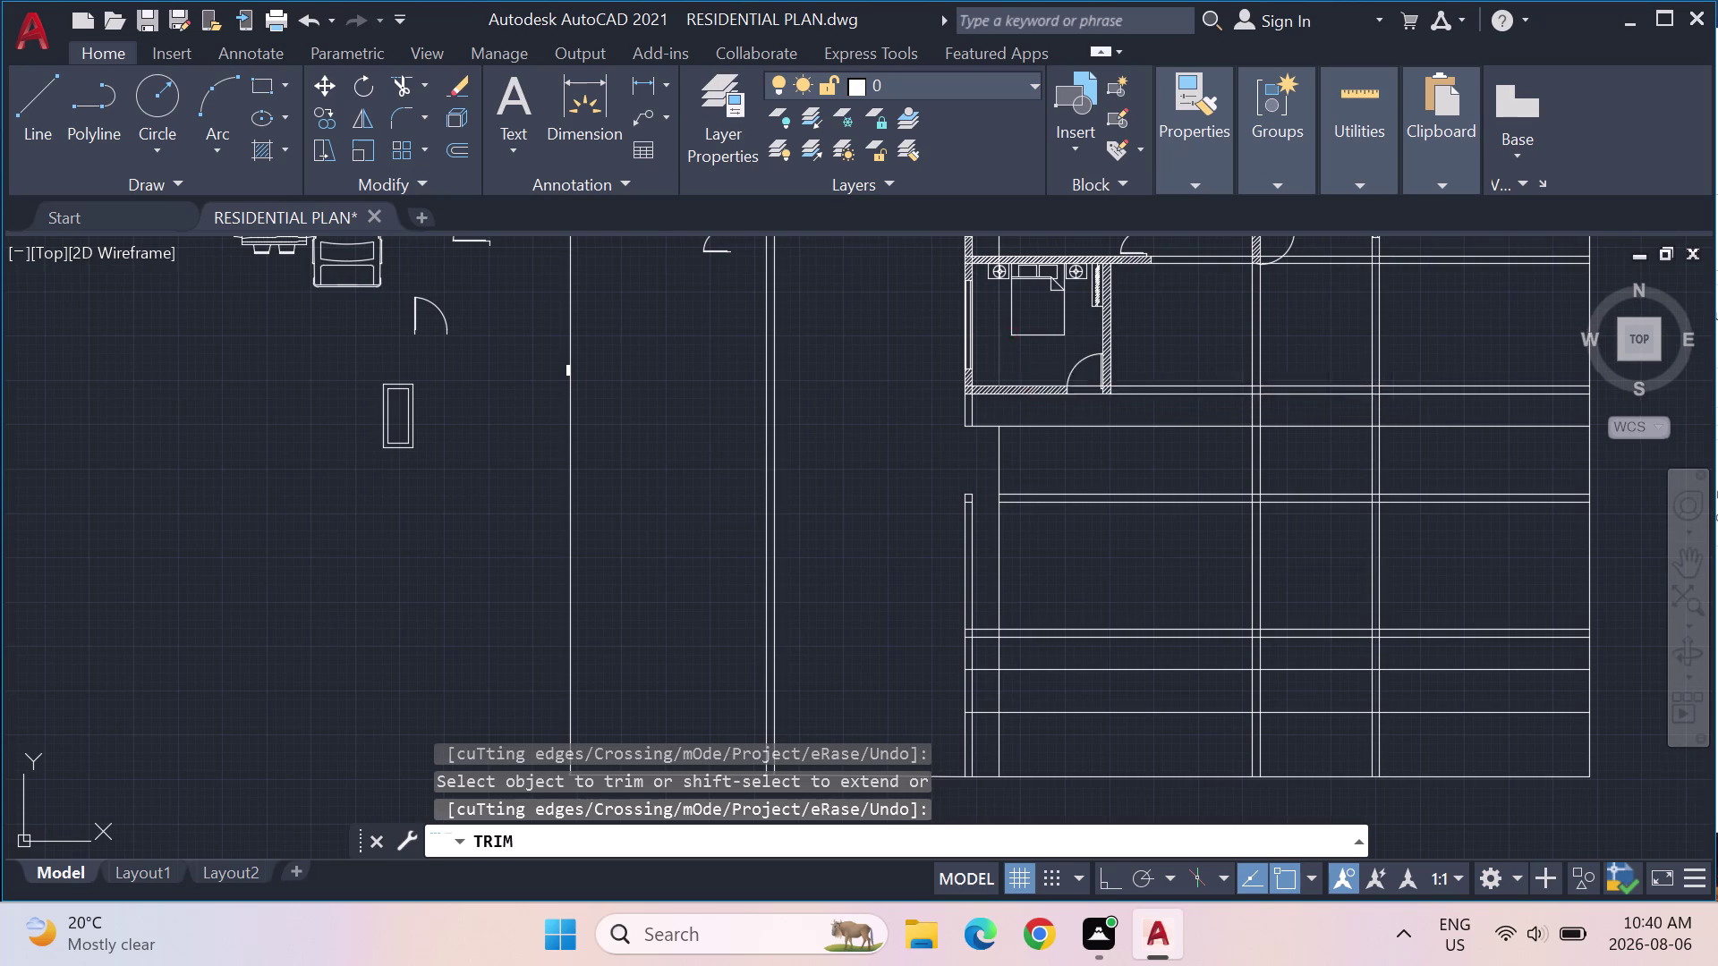
middle_drag(1001, 345, 995, 465)
middle_click(995, 466)
click(990, 459)
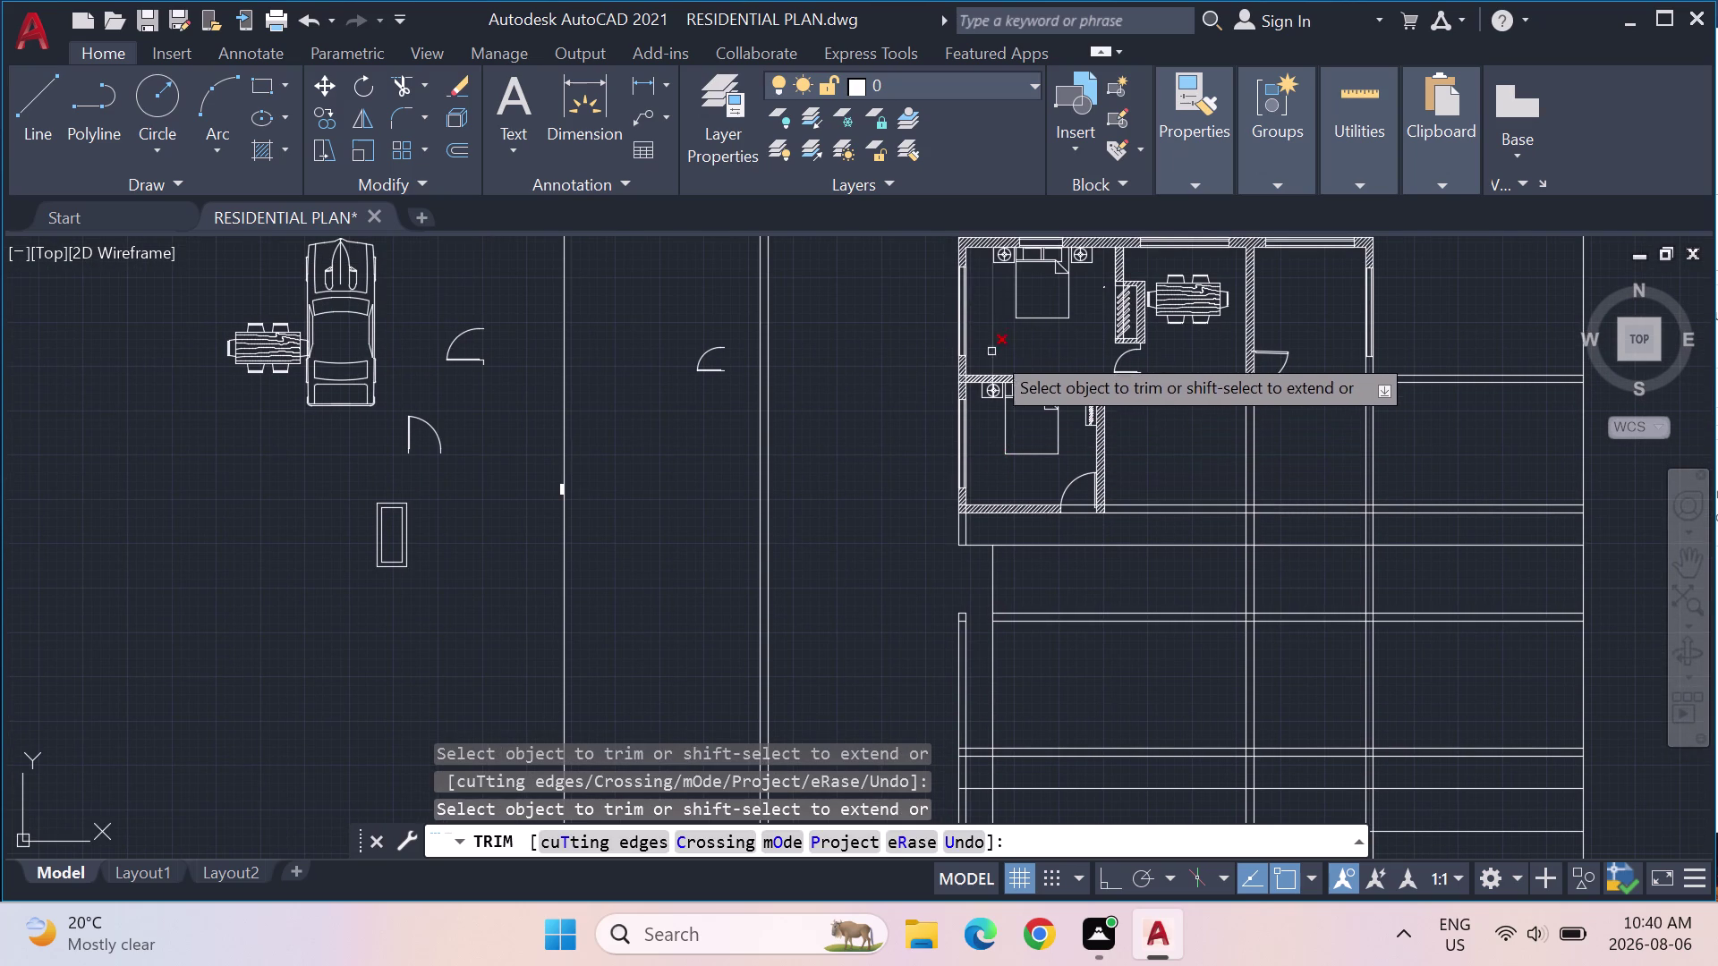
click(993, 337)
Trim the stray line pieces above, below and inside the bedside lamp circle.
scroll(up, 3)
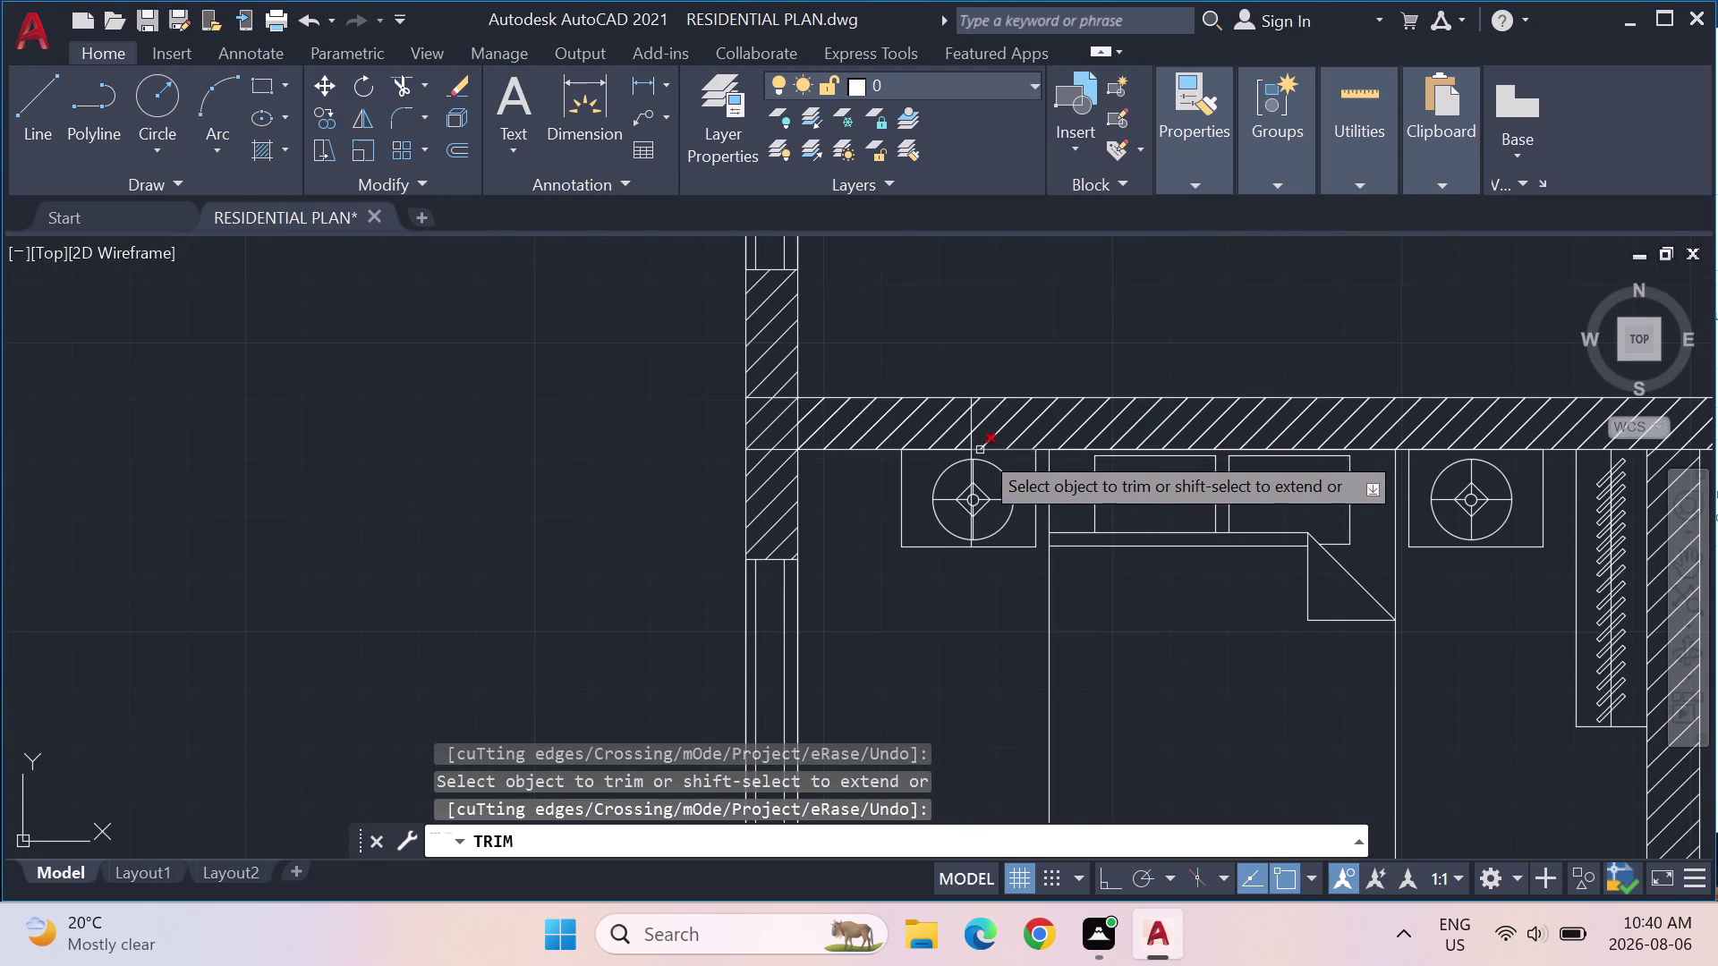
click(969, 424)
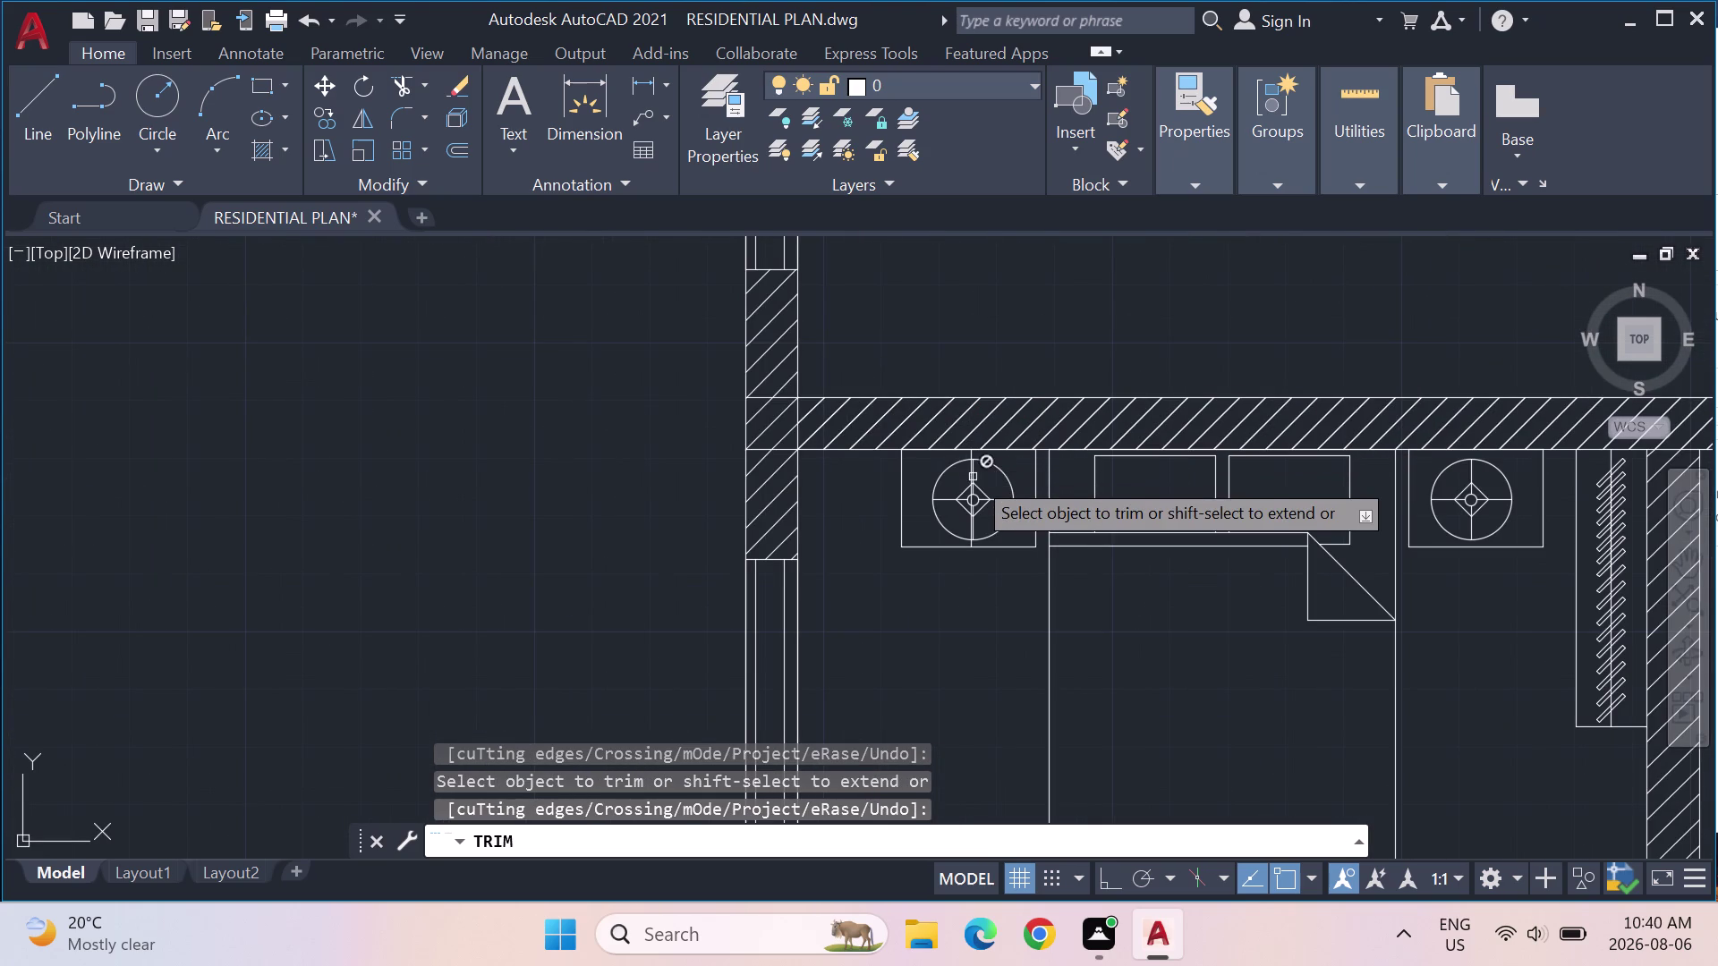
scroll(up, 3)
click(952, 449)
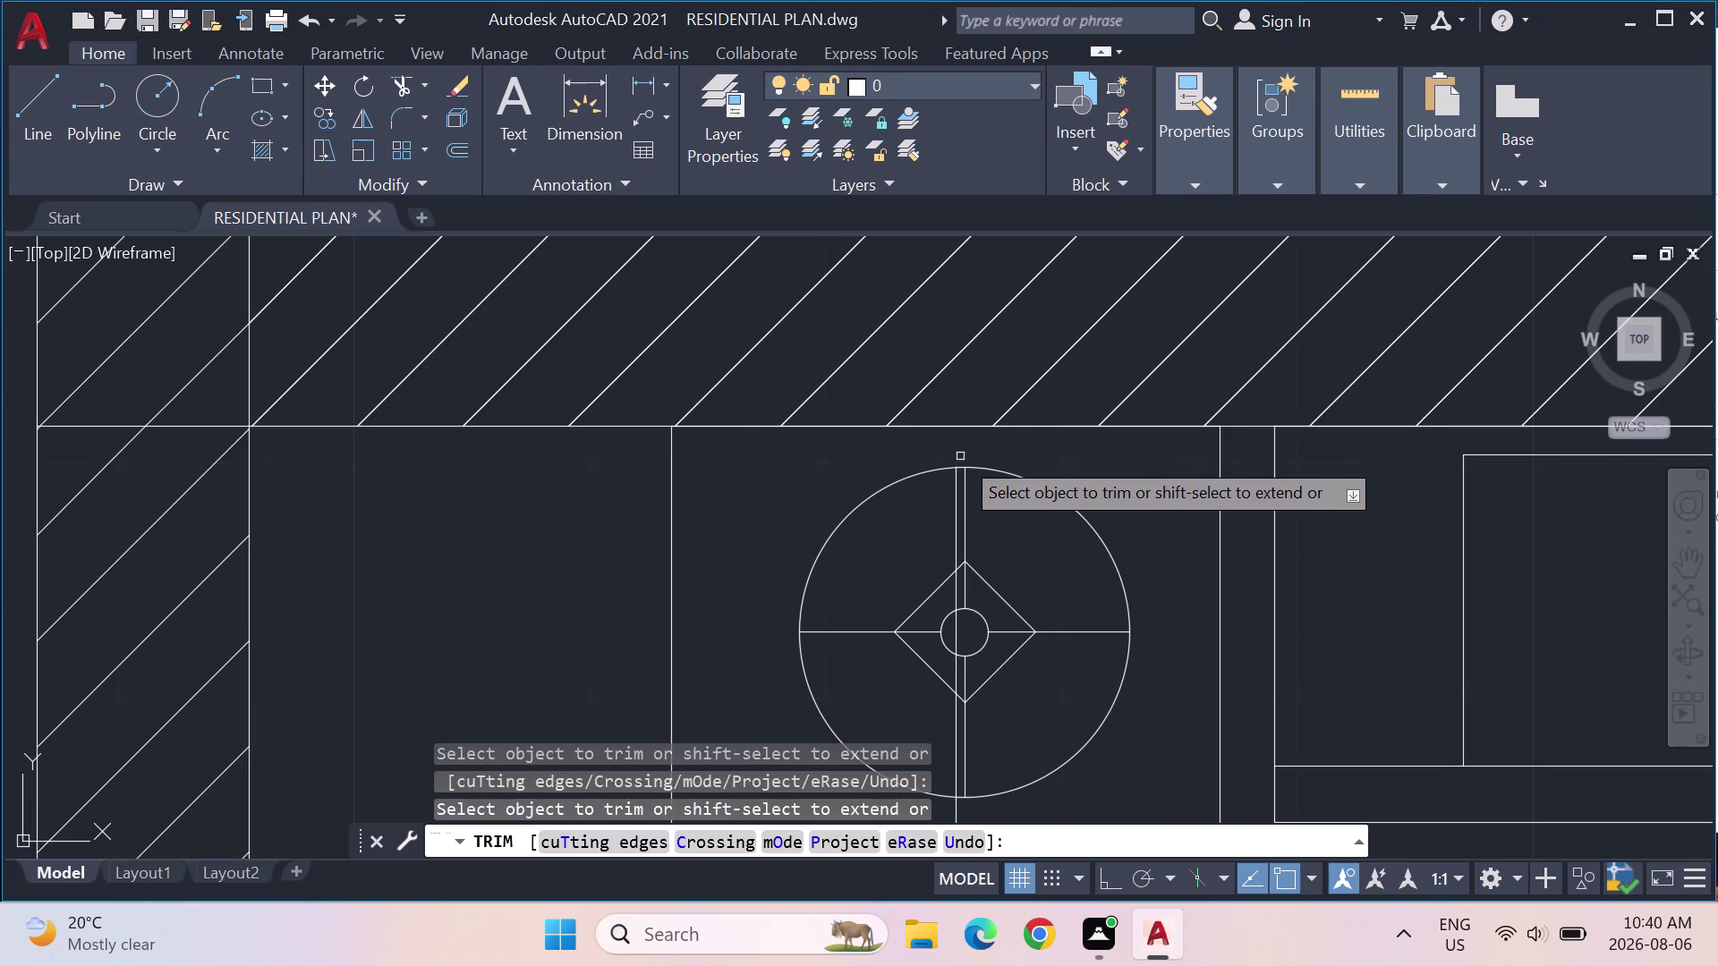
scroll(down, 3)
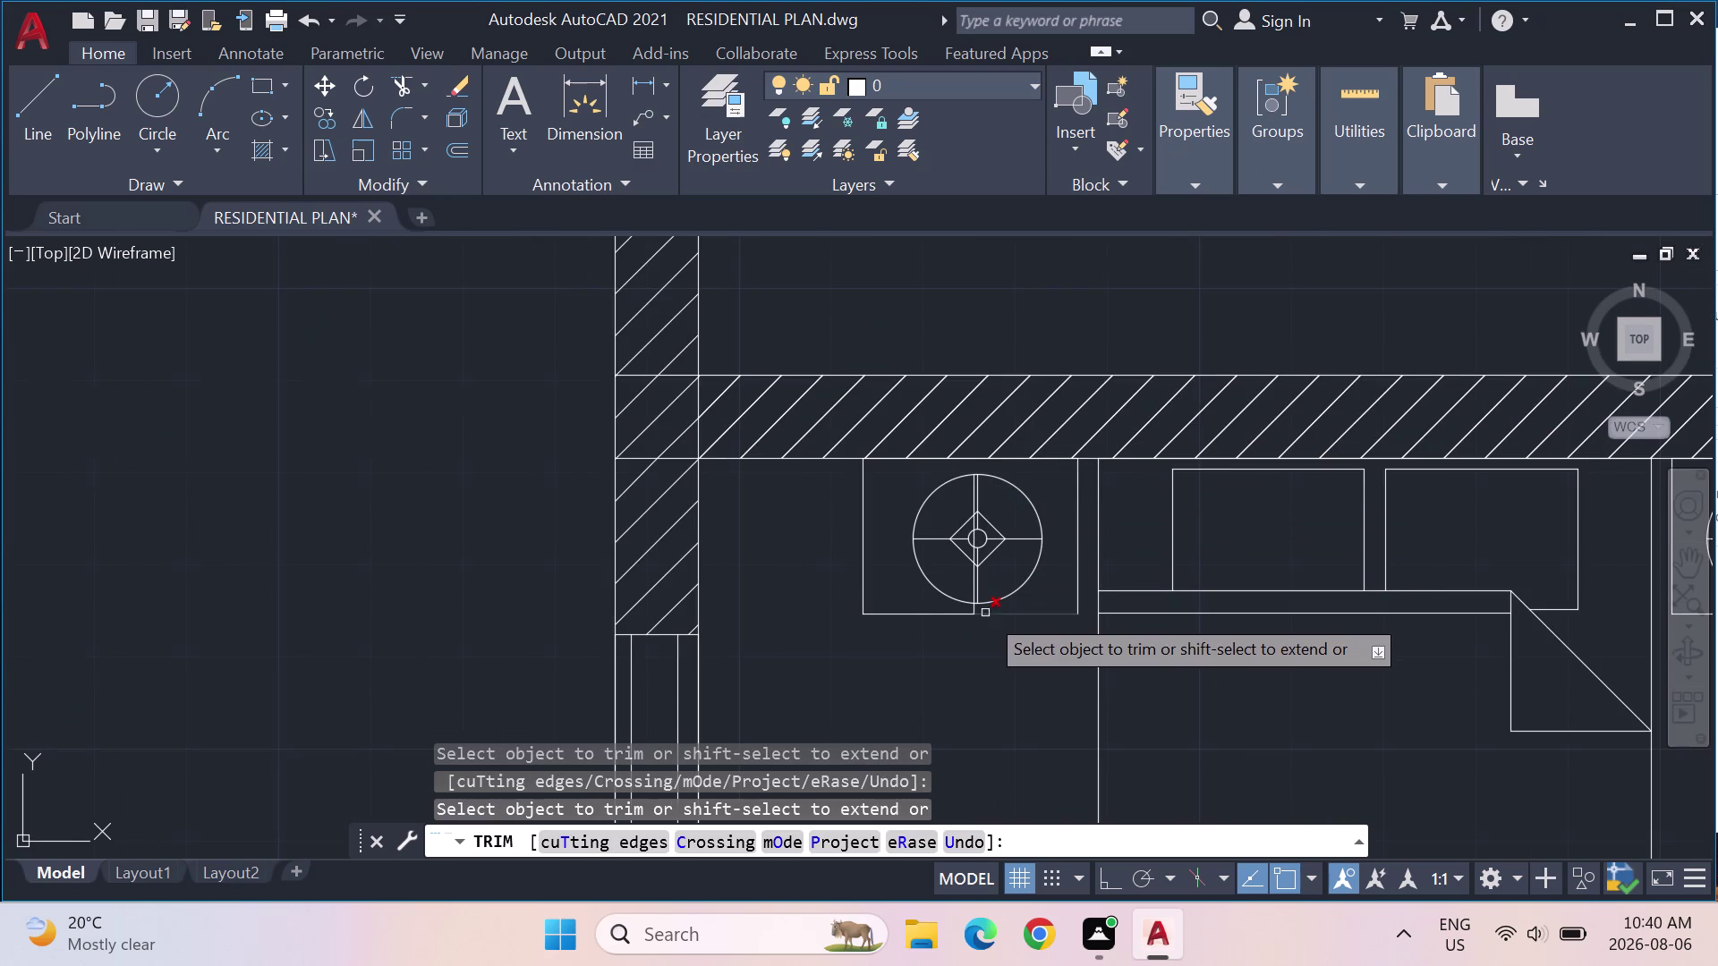
click(969, 608)
scroll(up, 3)
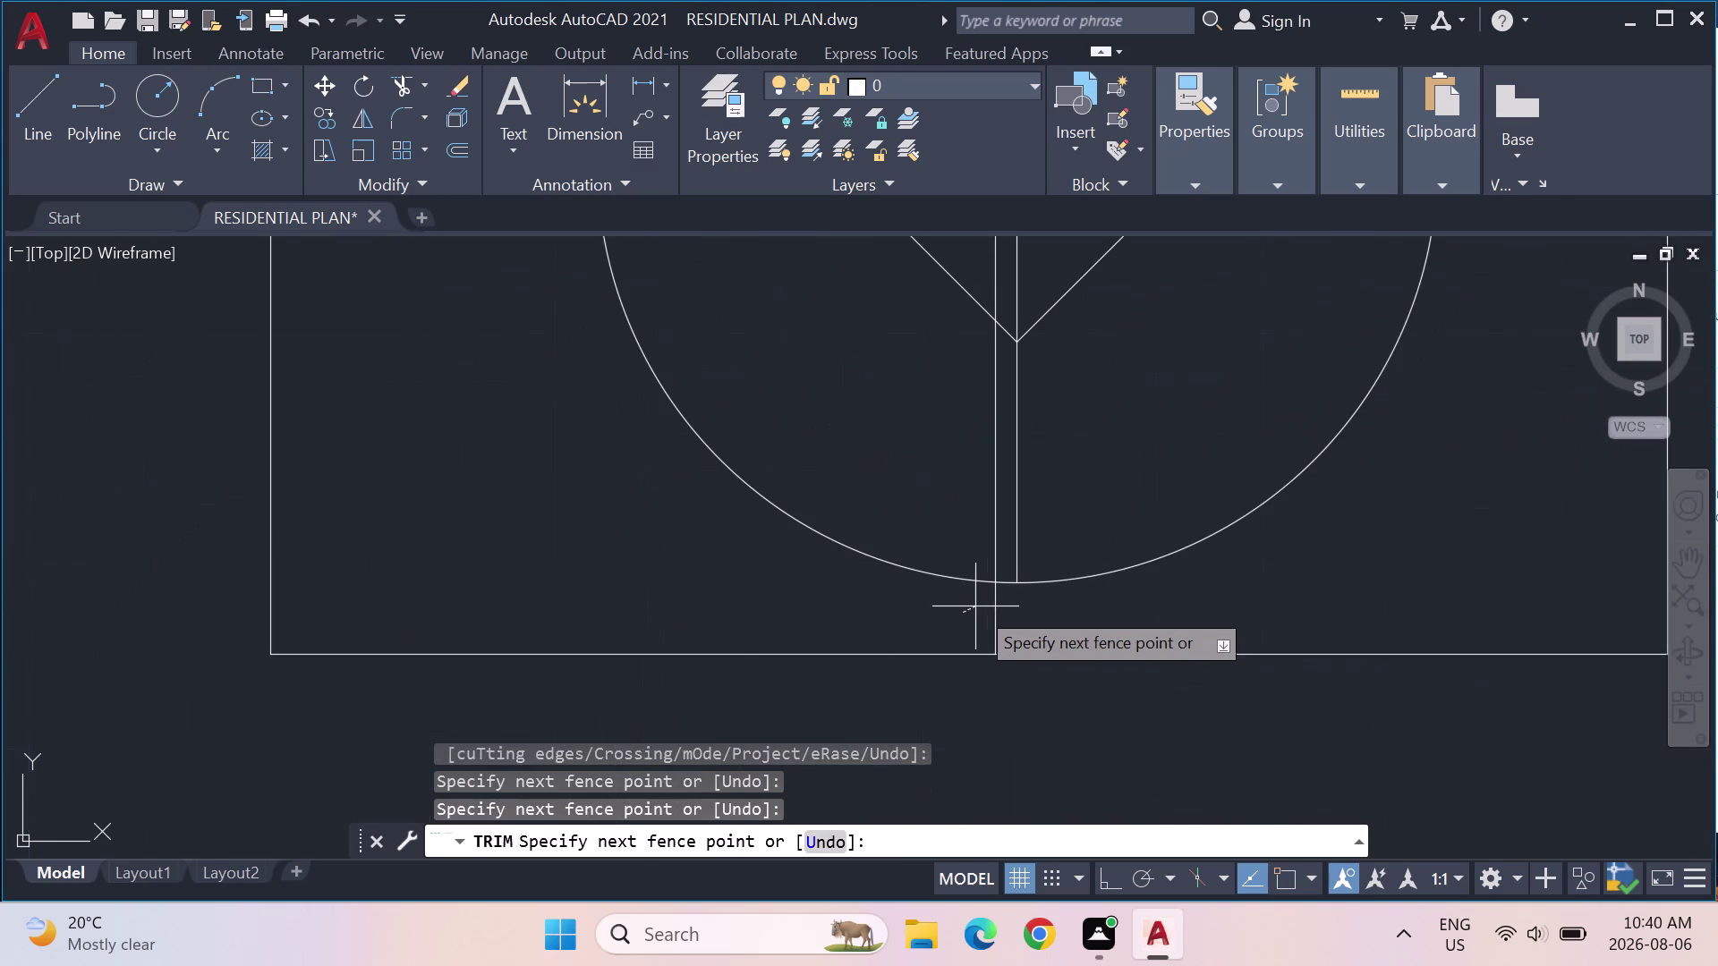
click(992, 611)
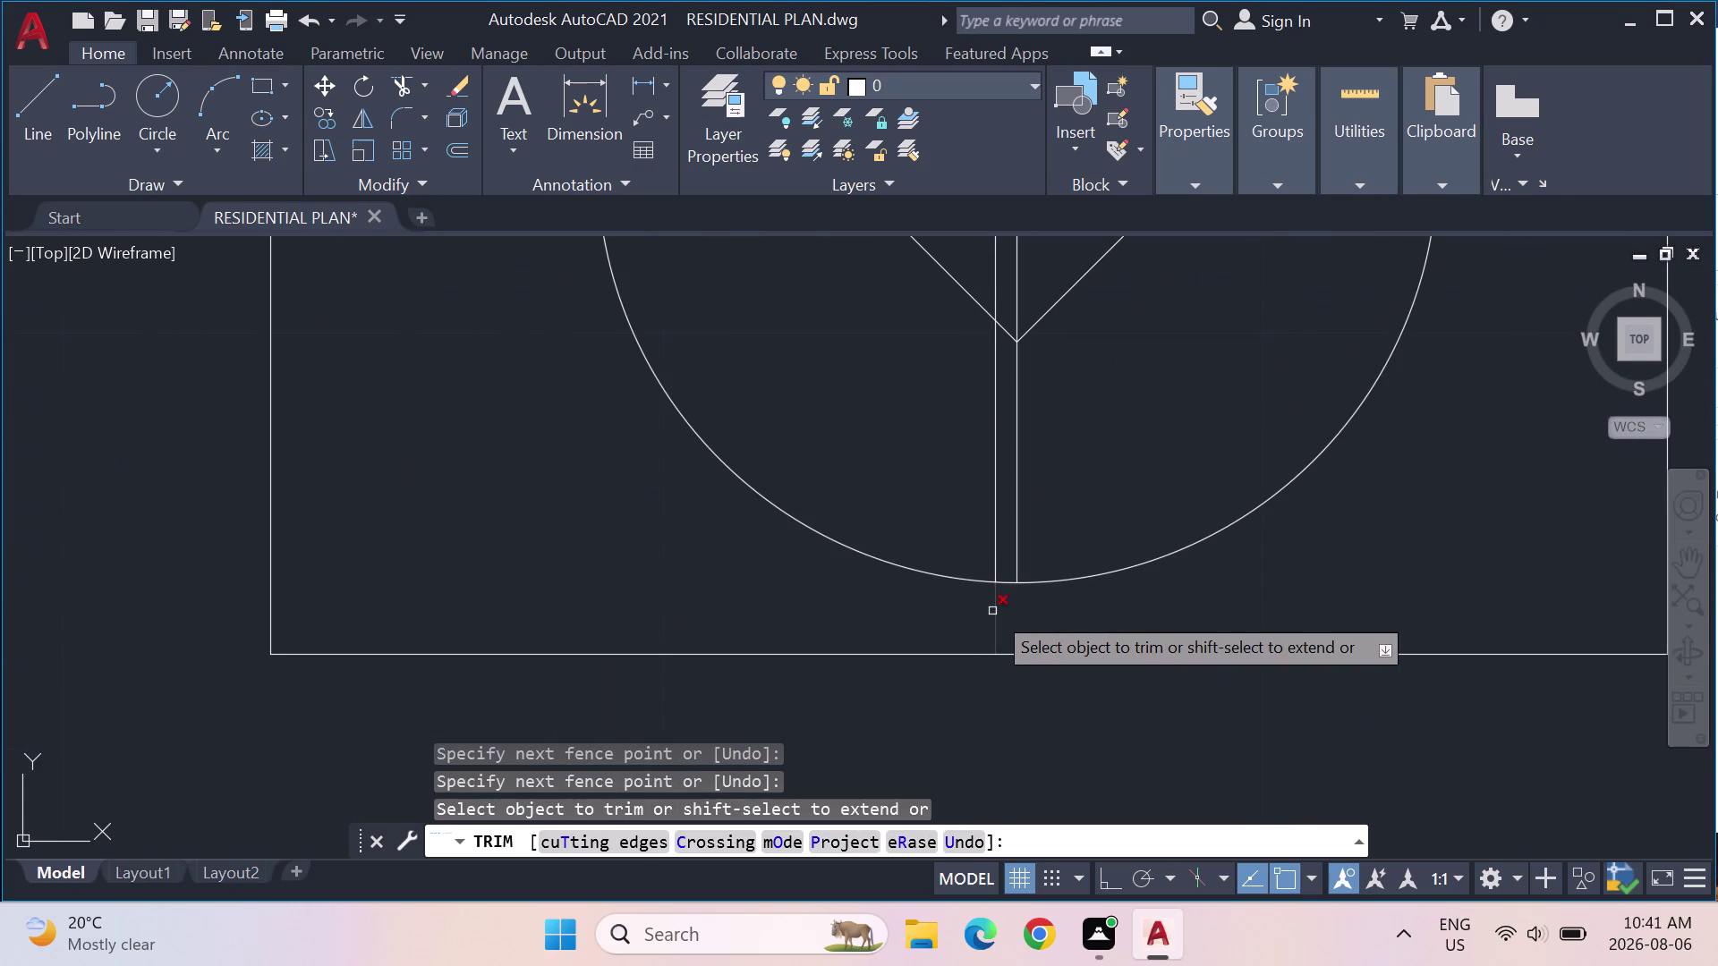
click(994, 535)
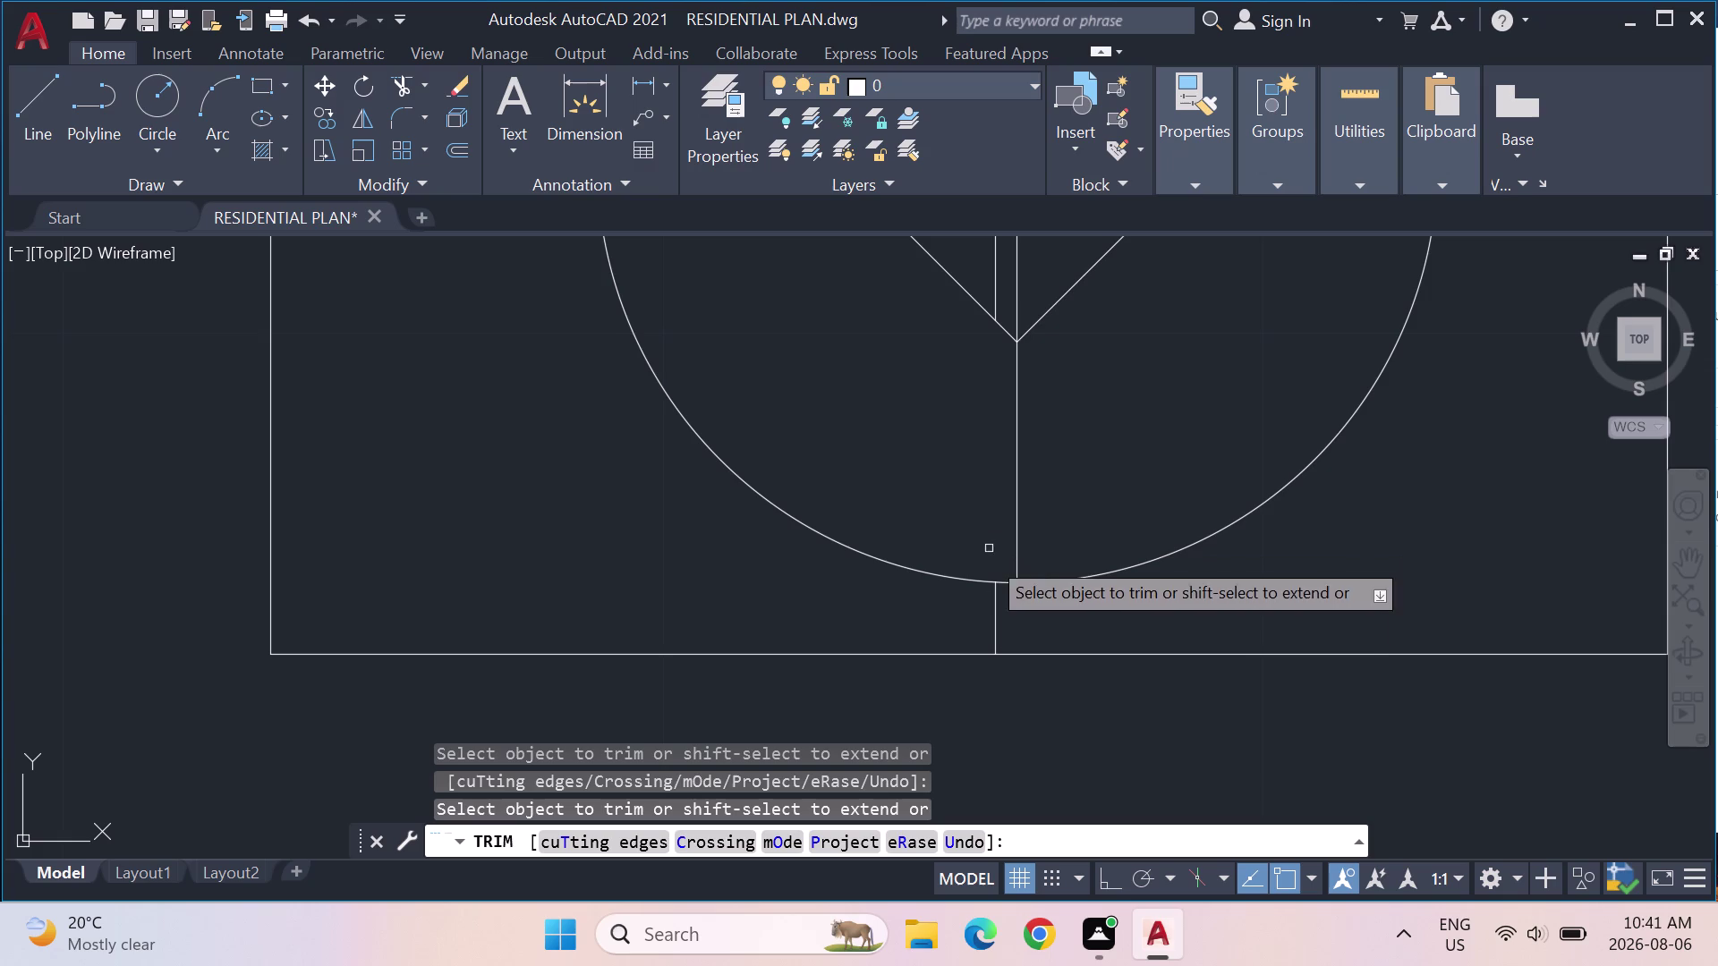
click(995, 621)
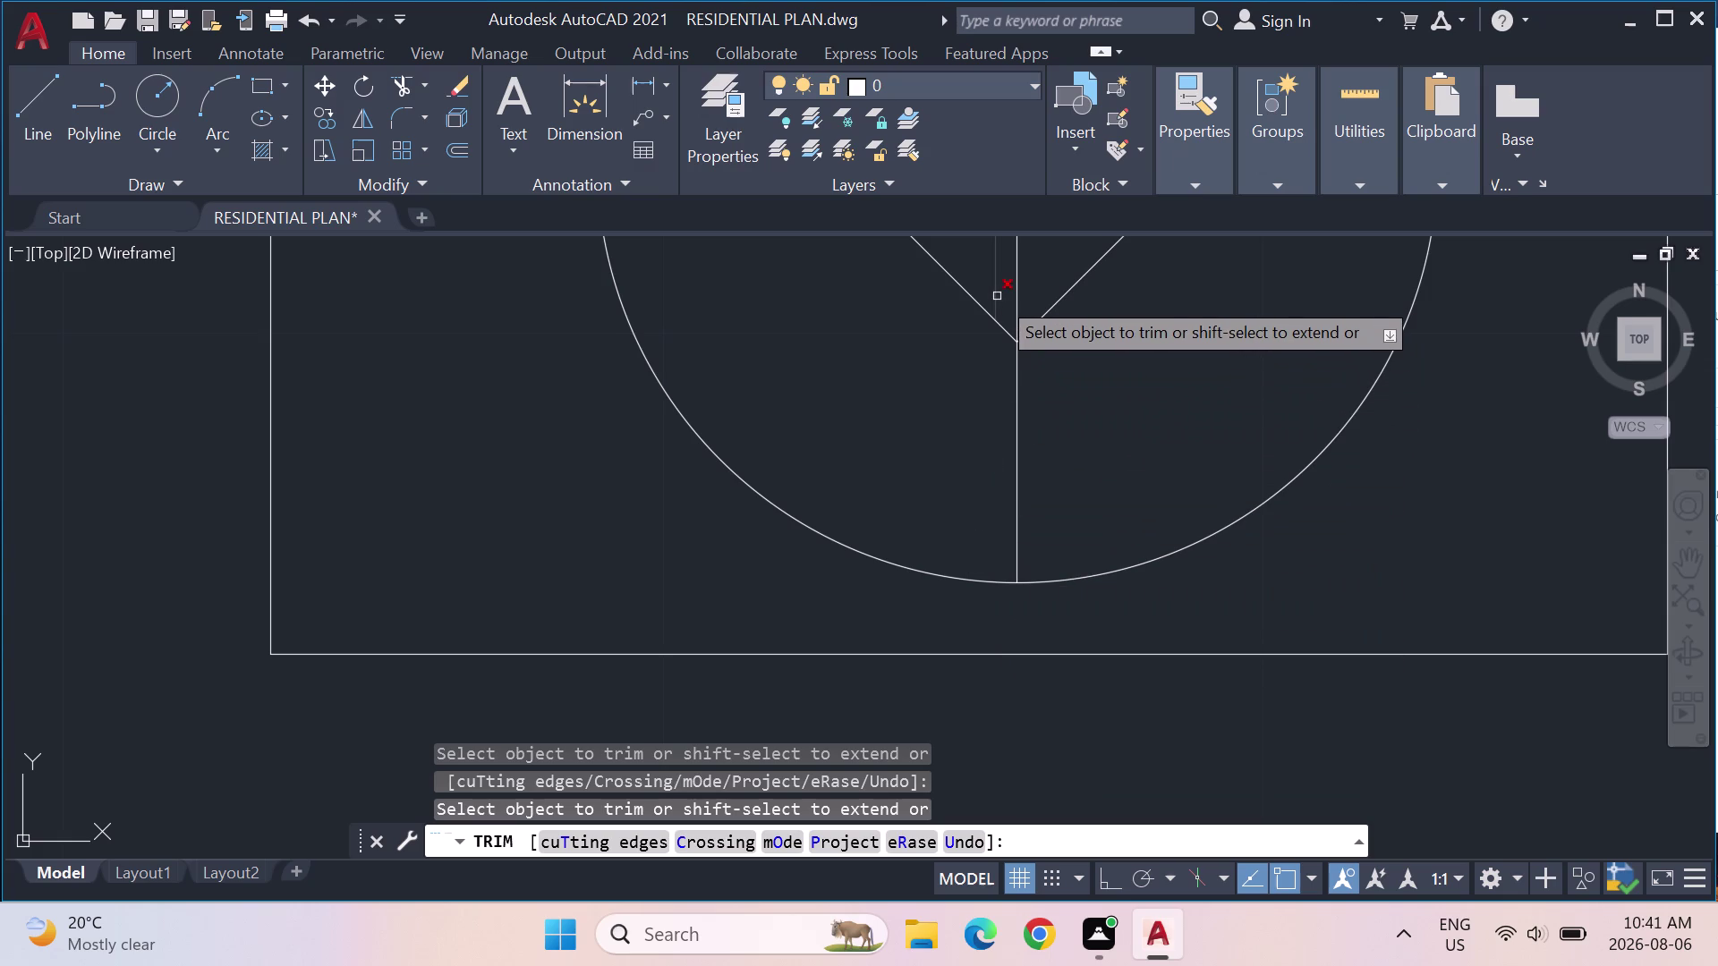
click(997, 296)
scroll(down, 3)
middle_drag(1003, 326, 973, 552)
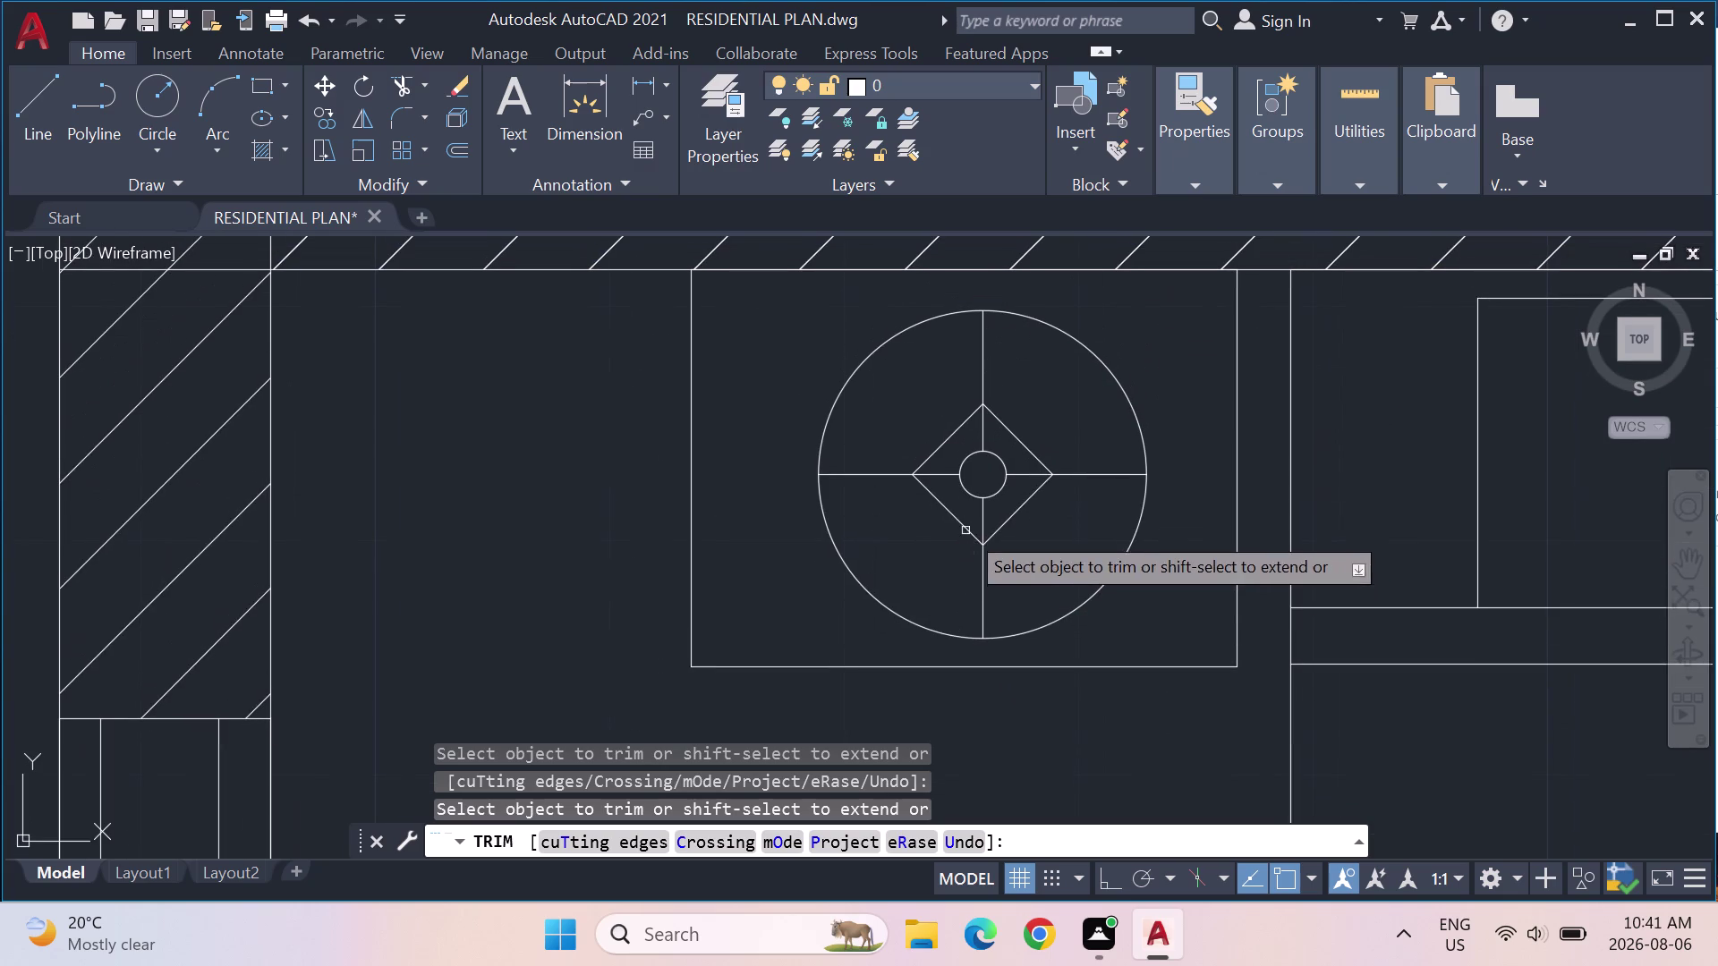
End trimming and pan across the bedroom to the wall corner below it.
key(Escape)
scroll(down, 3)
scroll(down, 3)
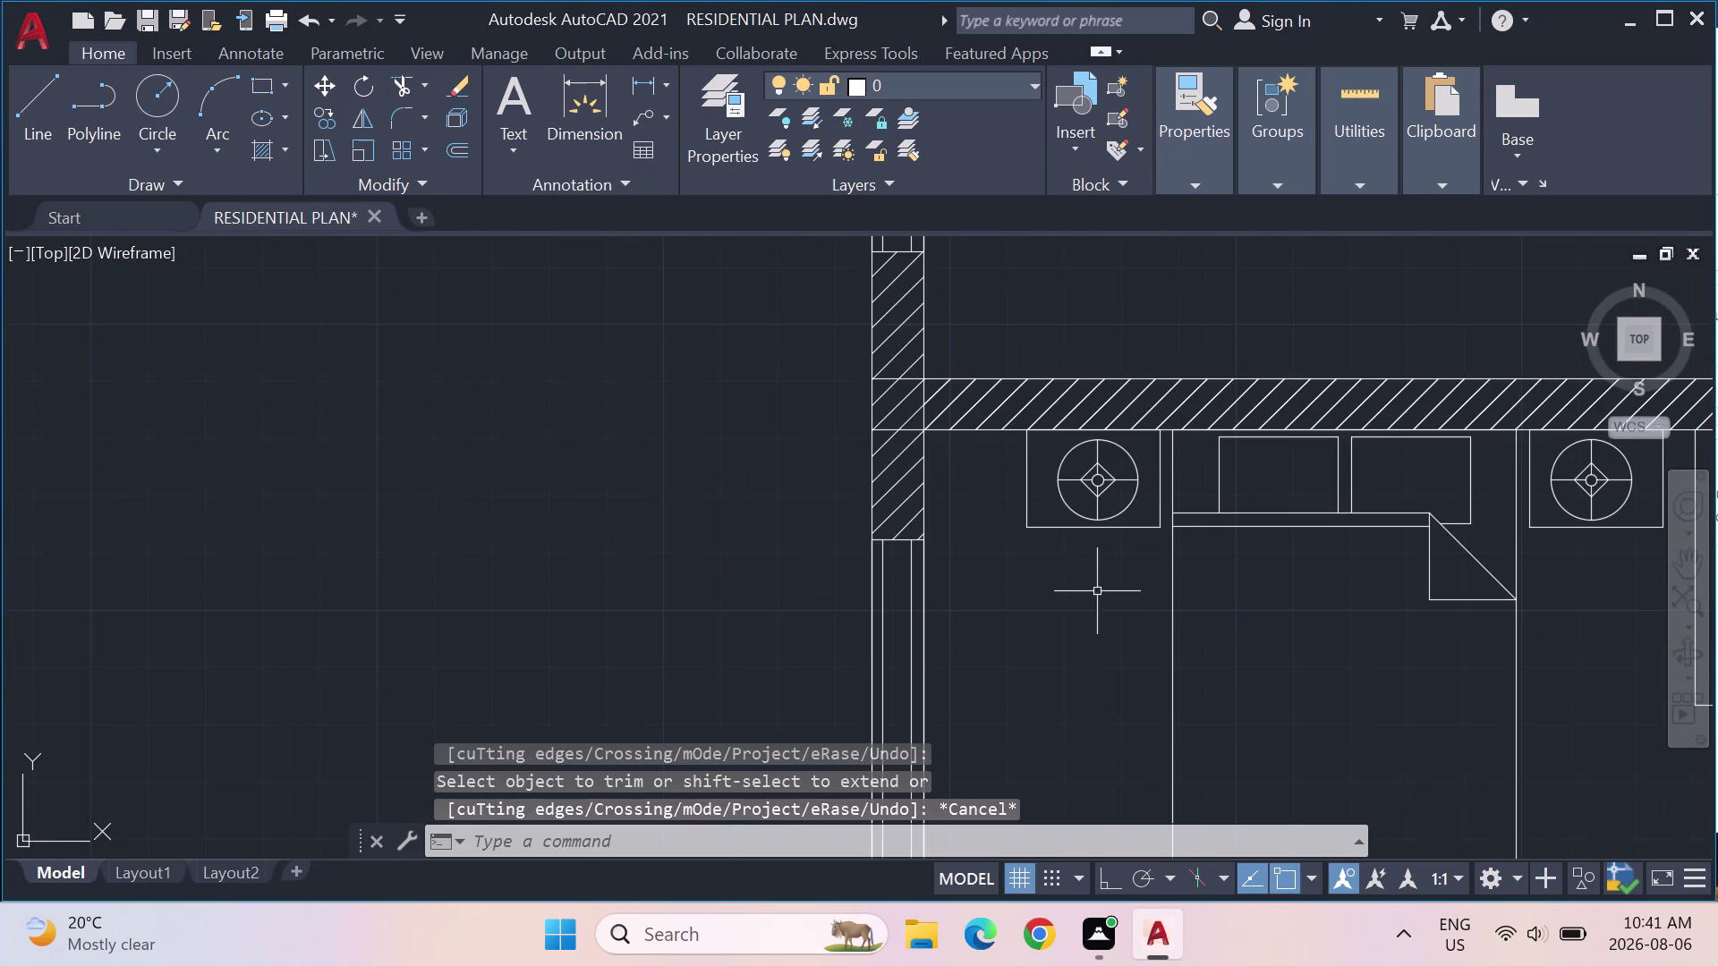
middle_drag(1095, 631, 947, 558)
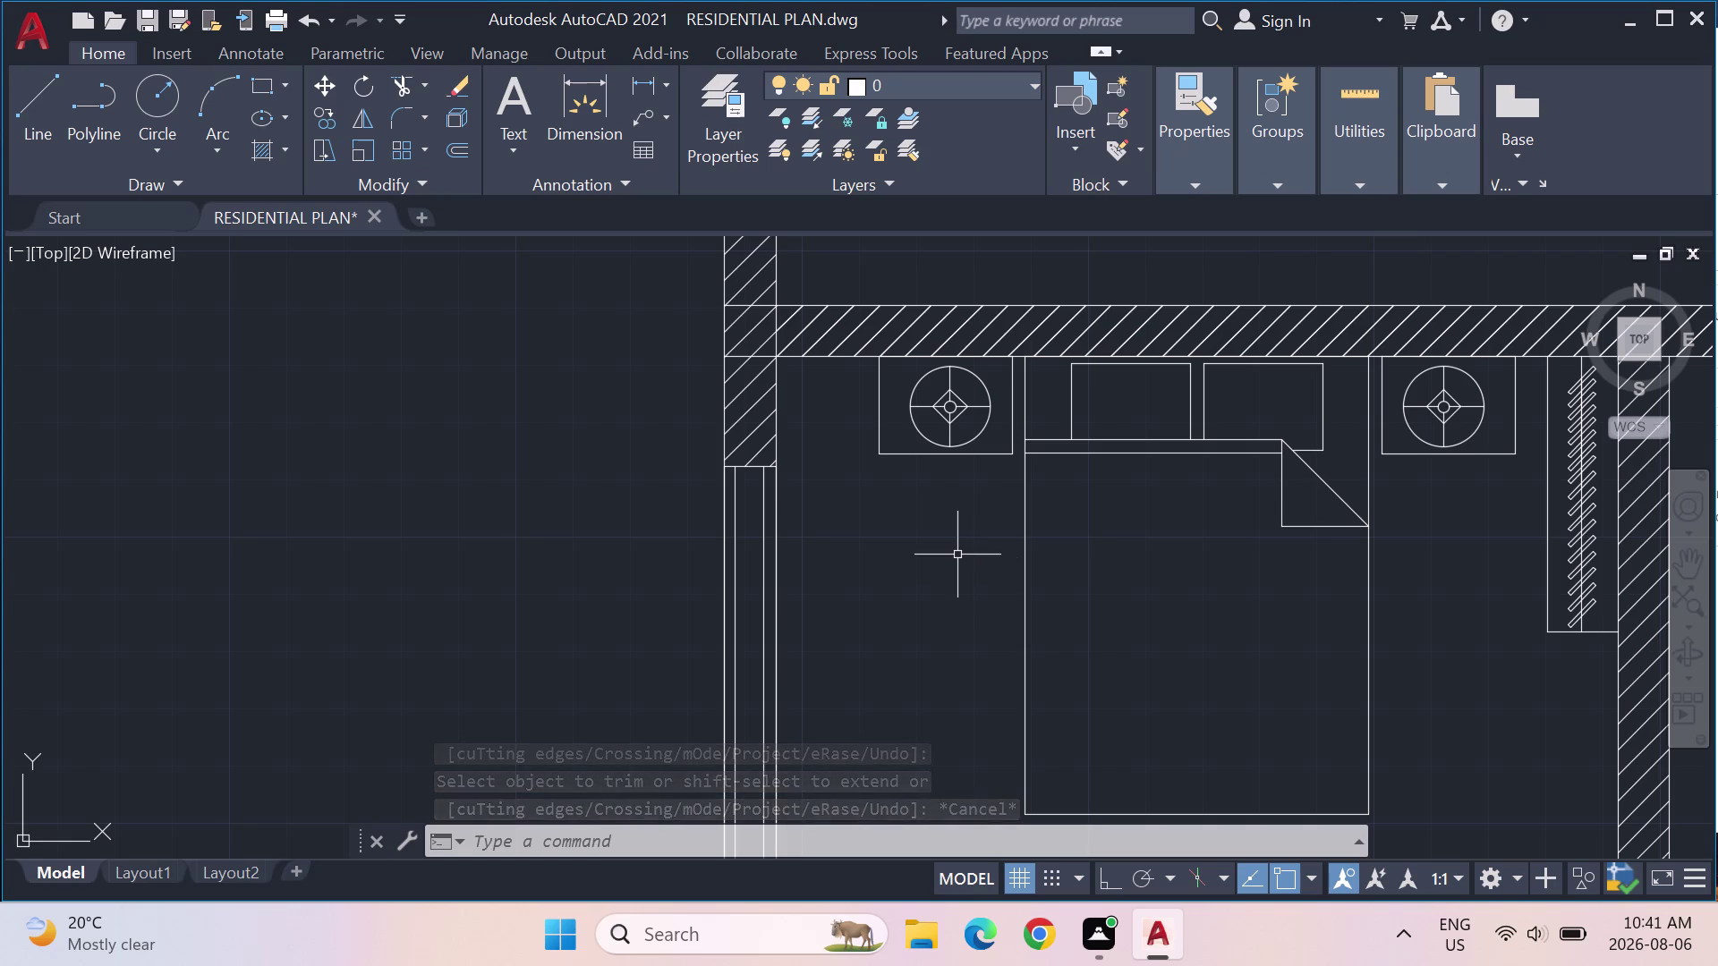
scroll(down, 3)
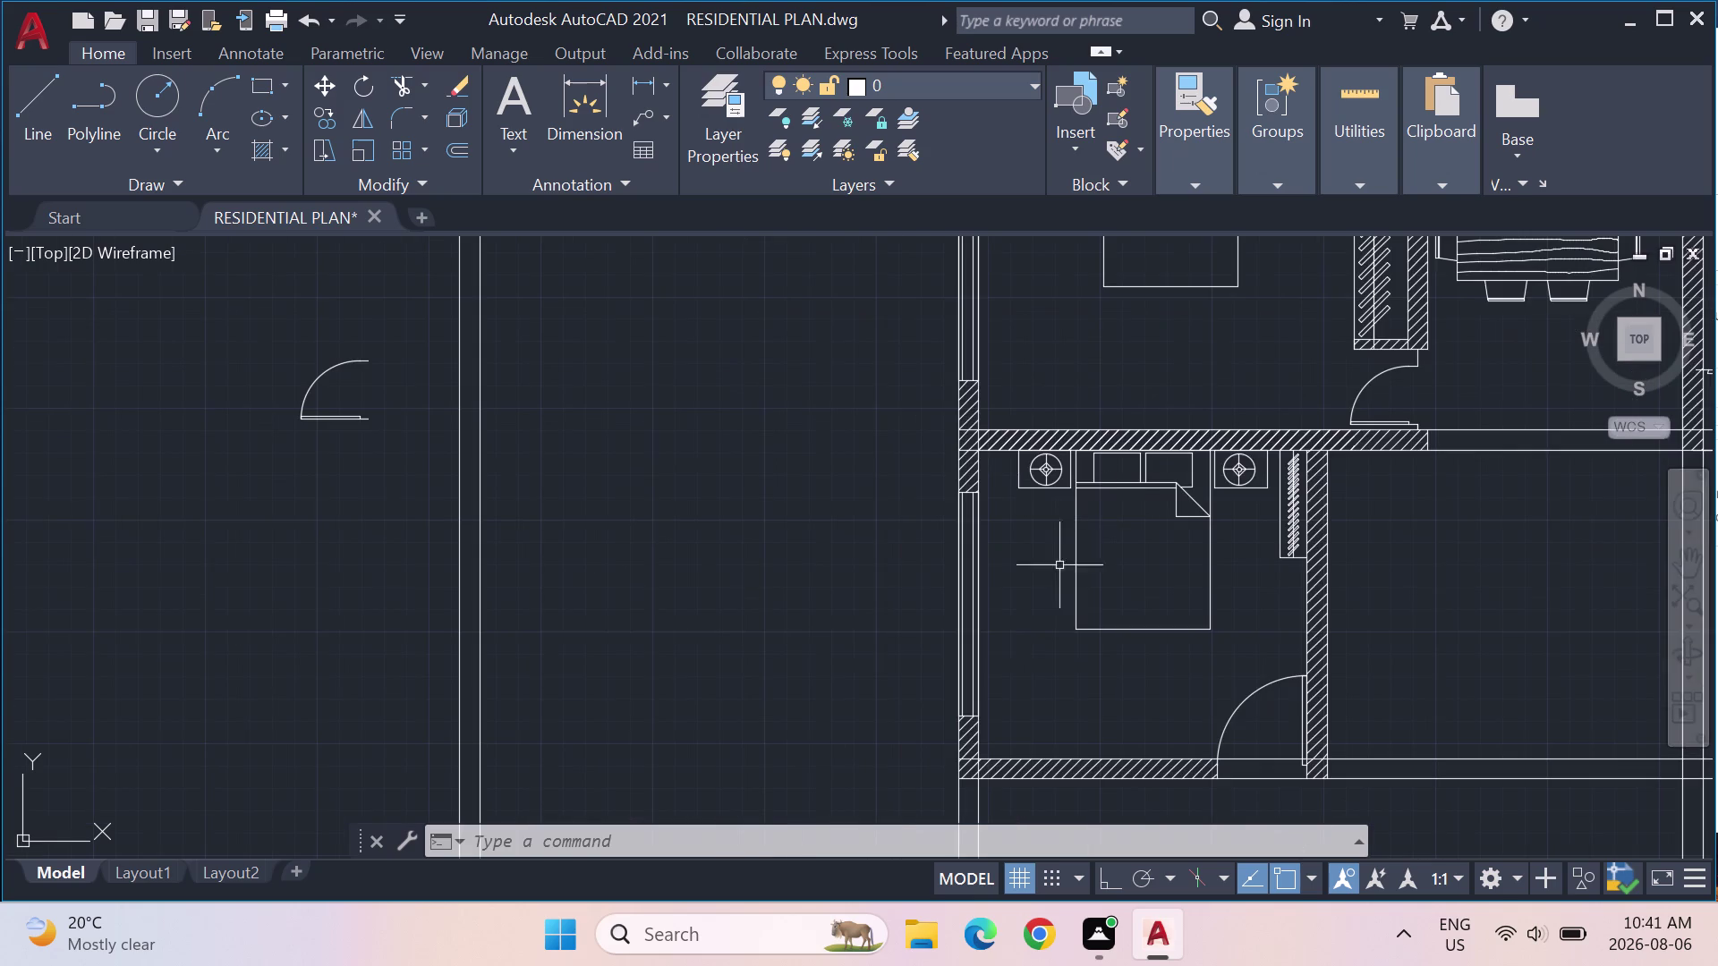
middle_drag(1037, 672, 983, 428)
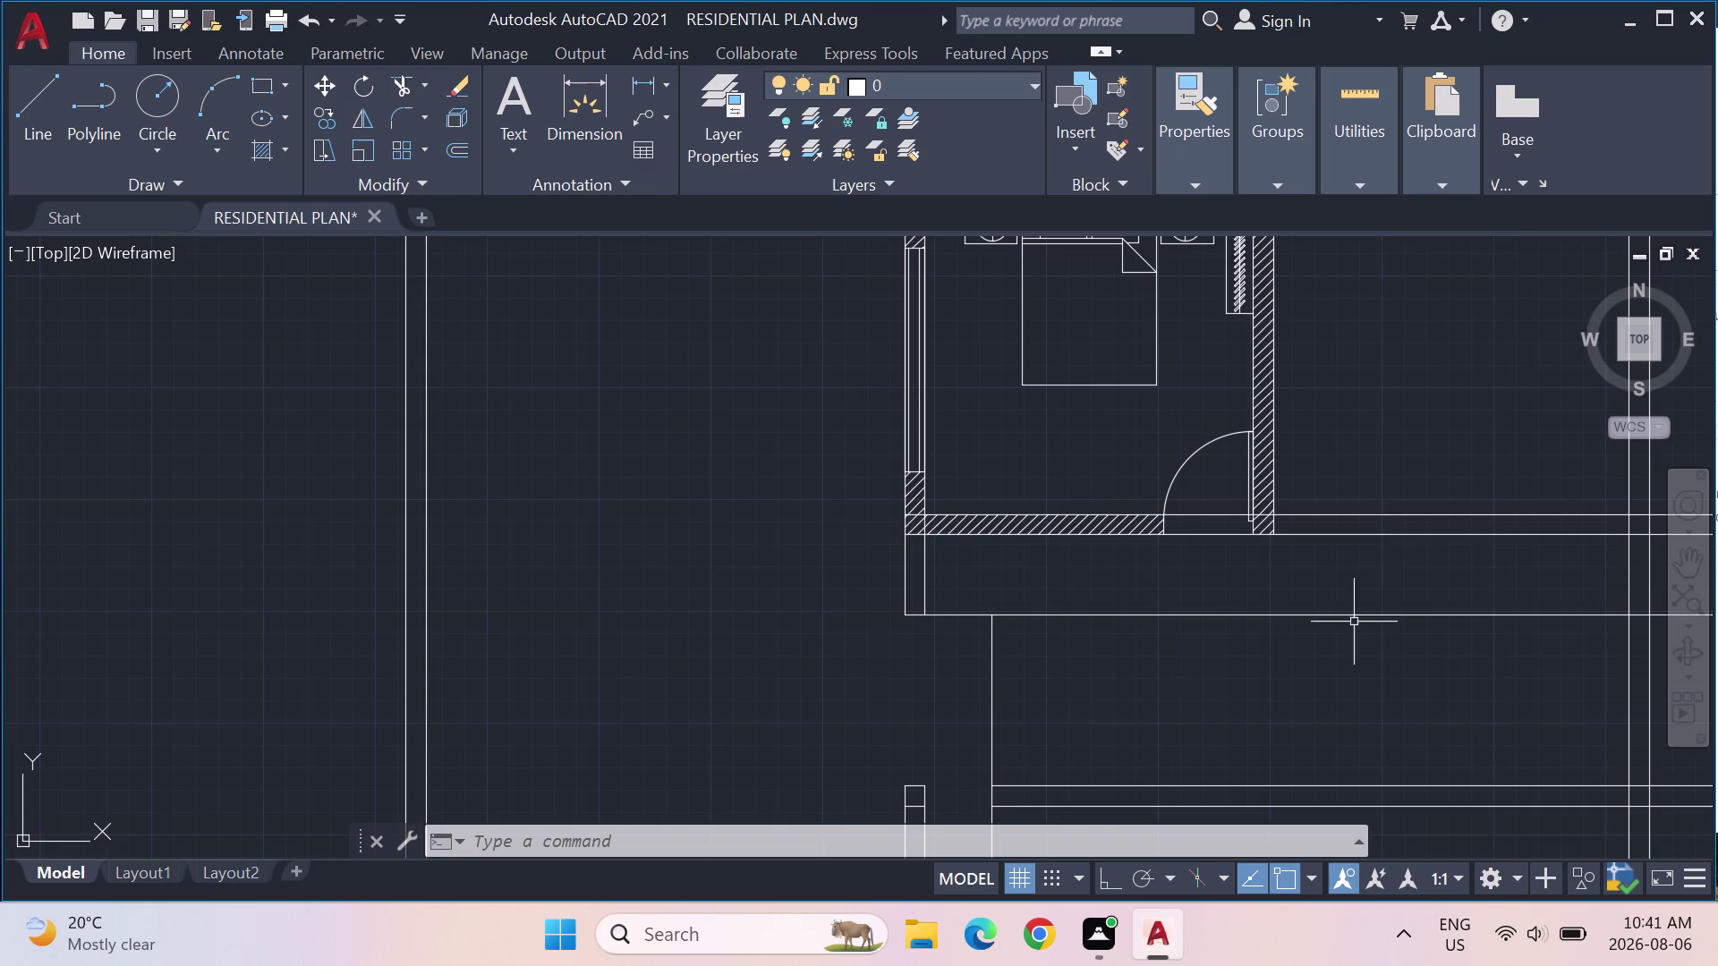
Offset the vertical wall line below the bedroom 9" to the right.
key(Escape)
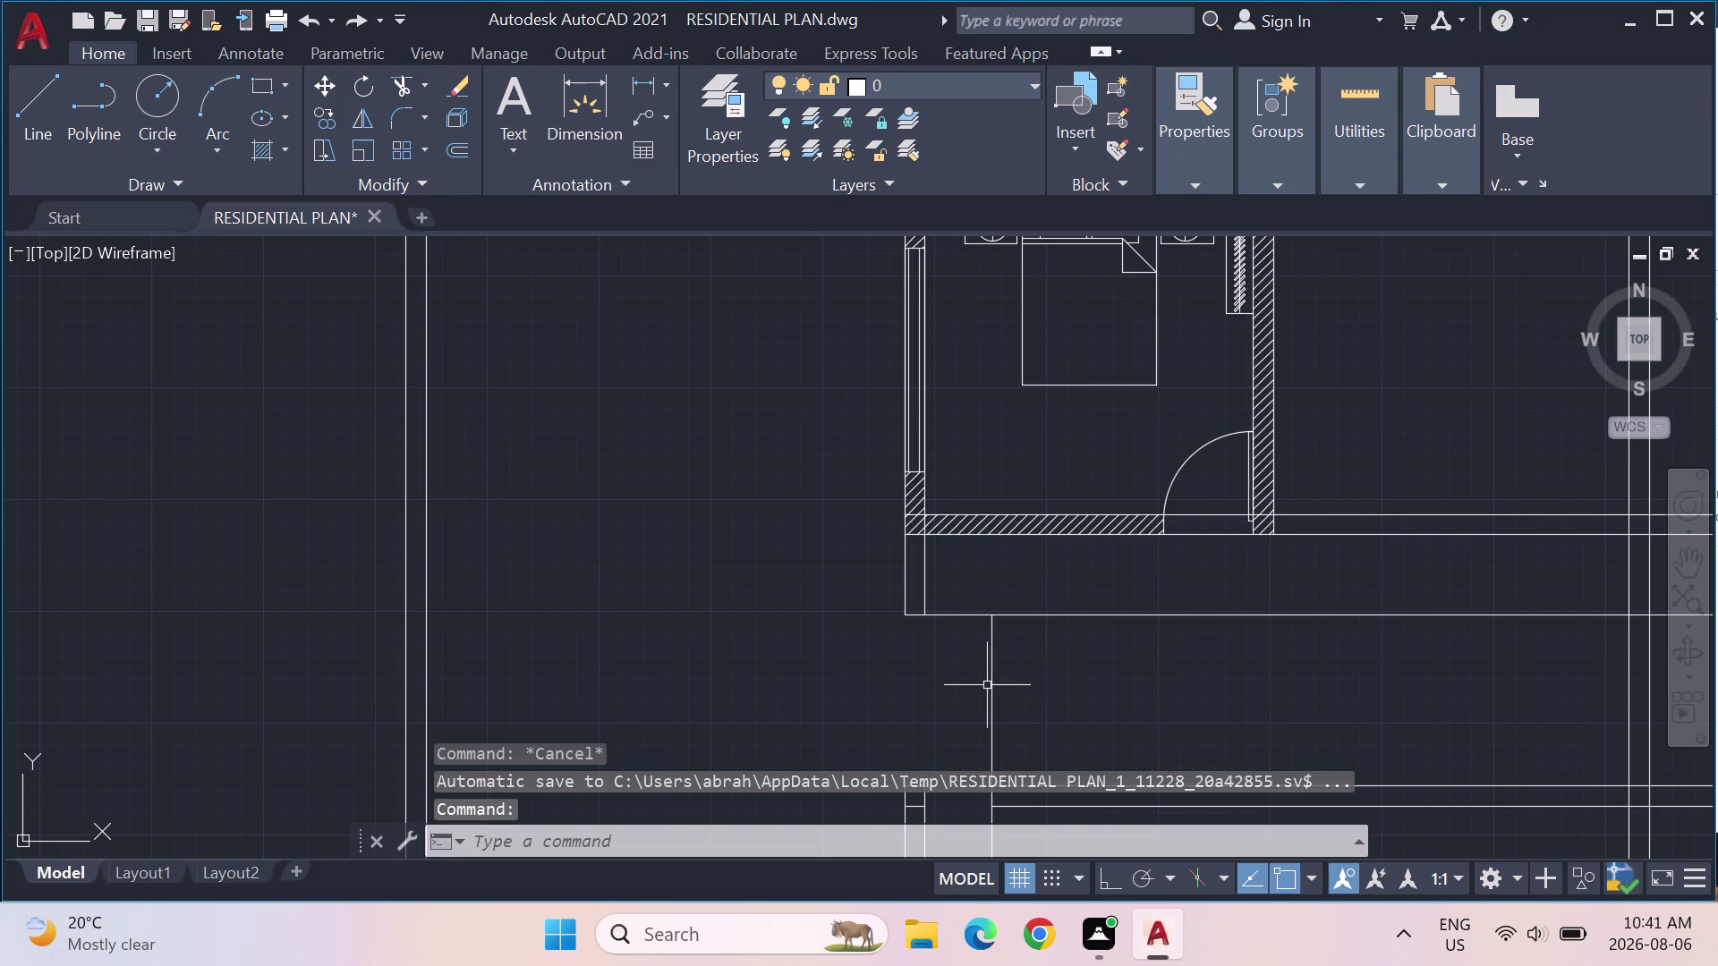
key(Escape)
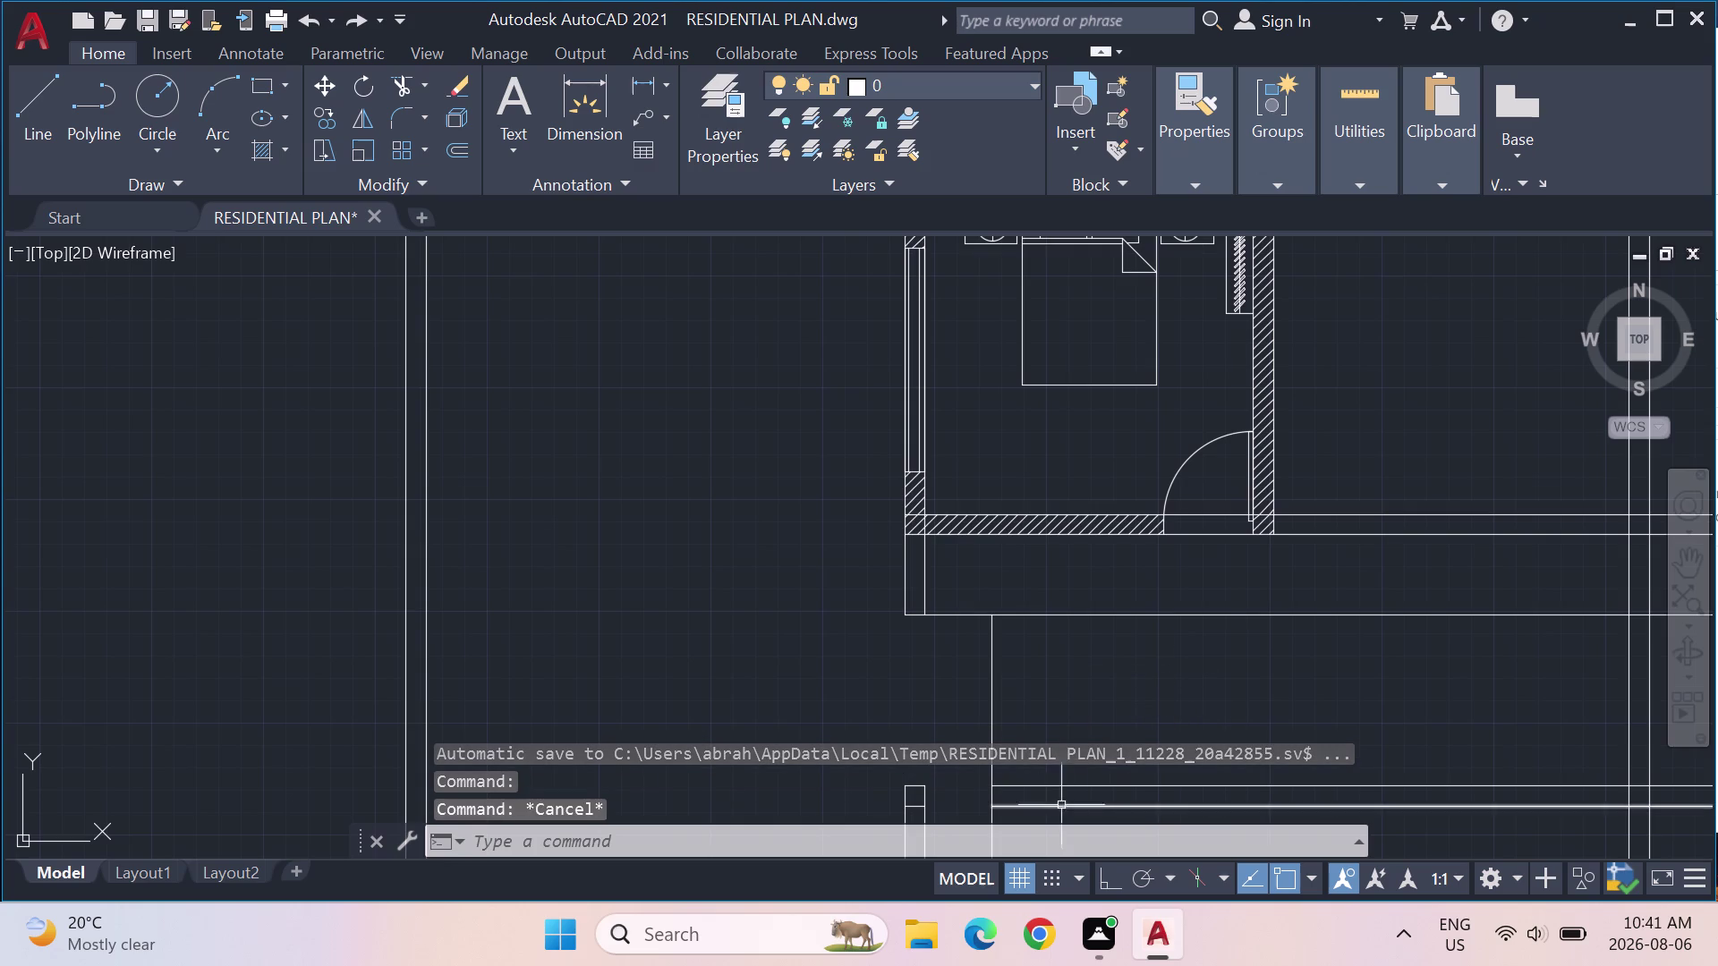
text(OFF)
key(Return)
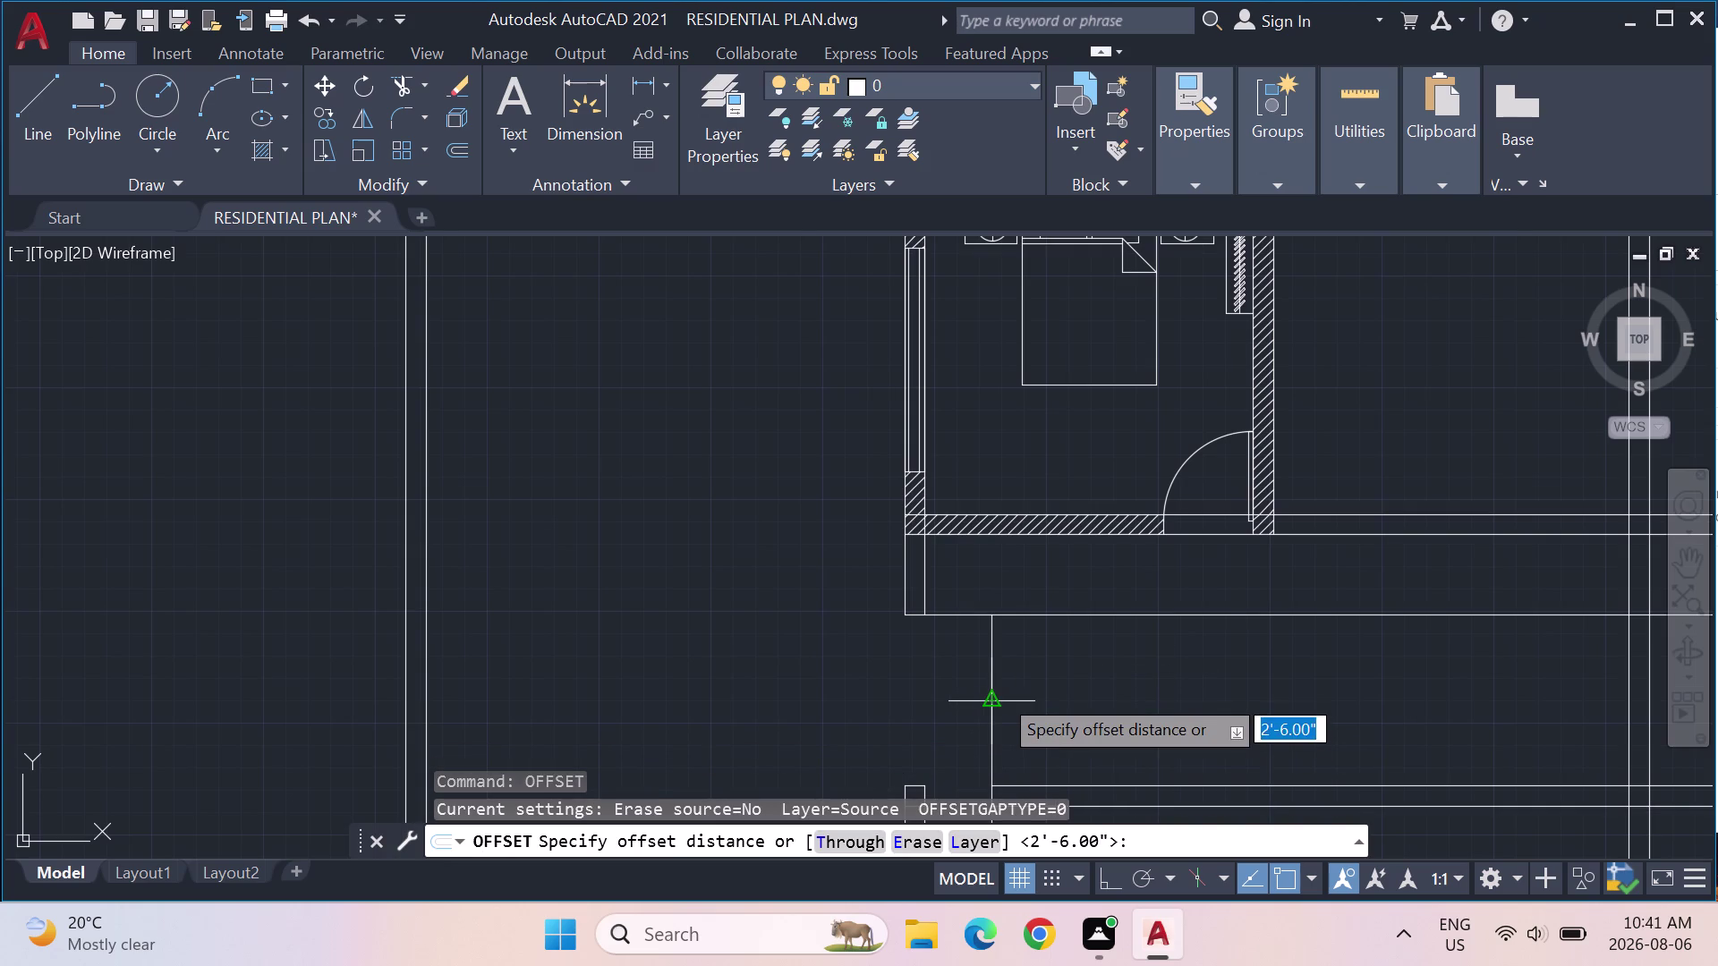
text(9")
key(Return)
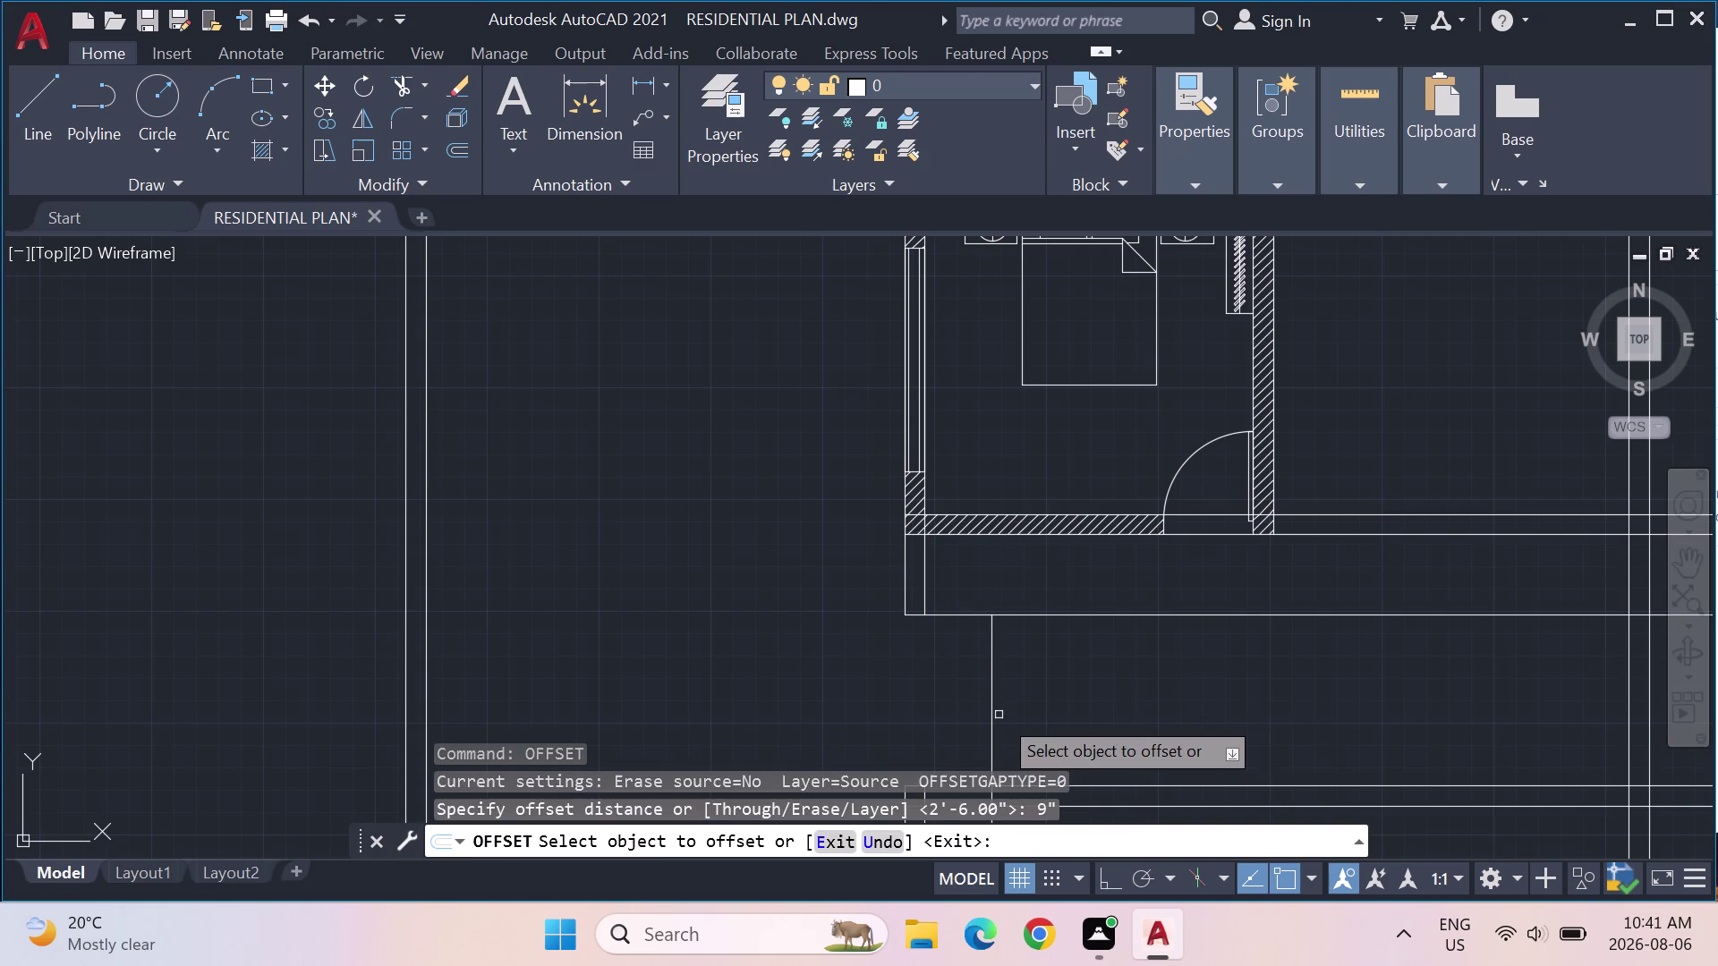
click(988, 696)
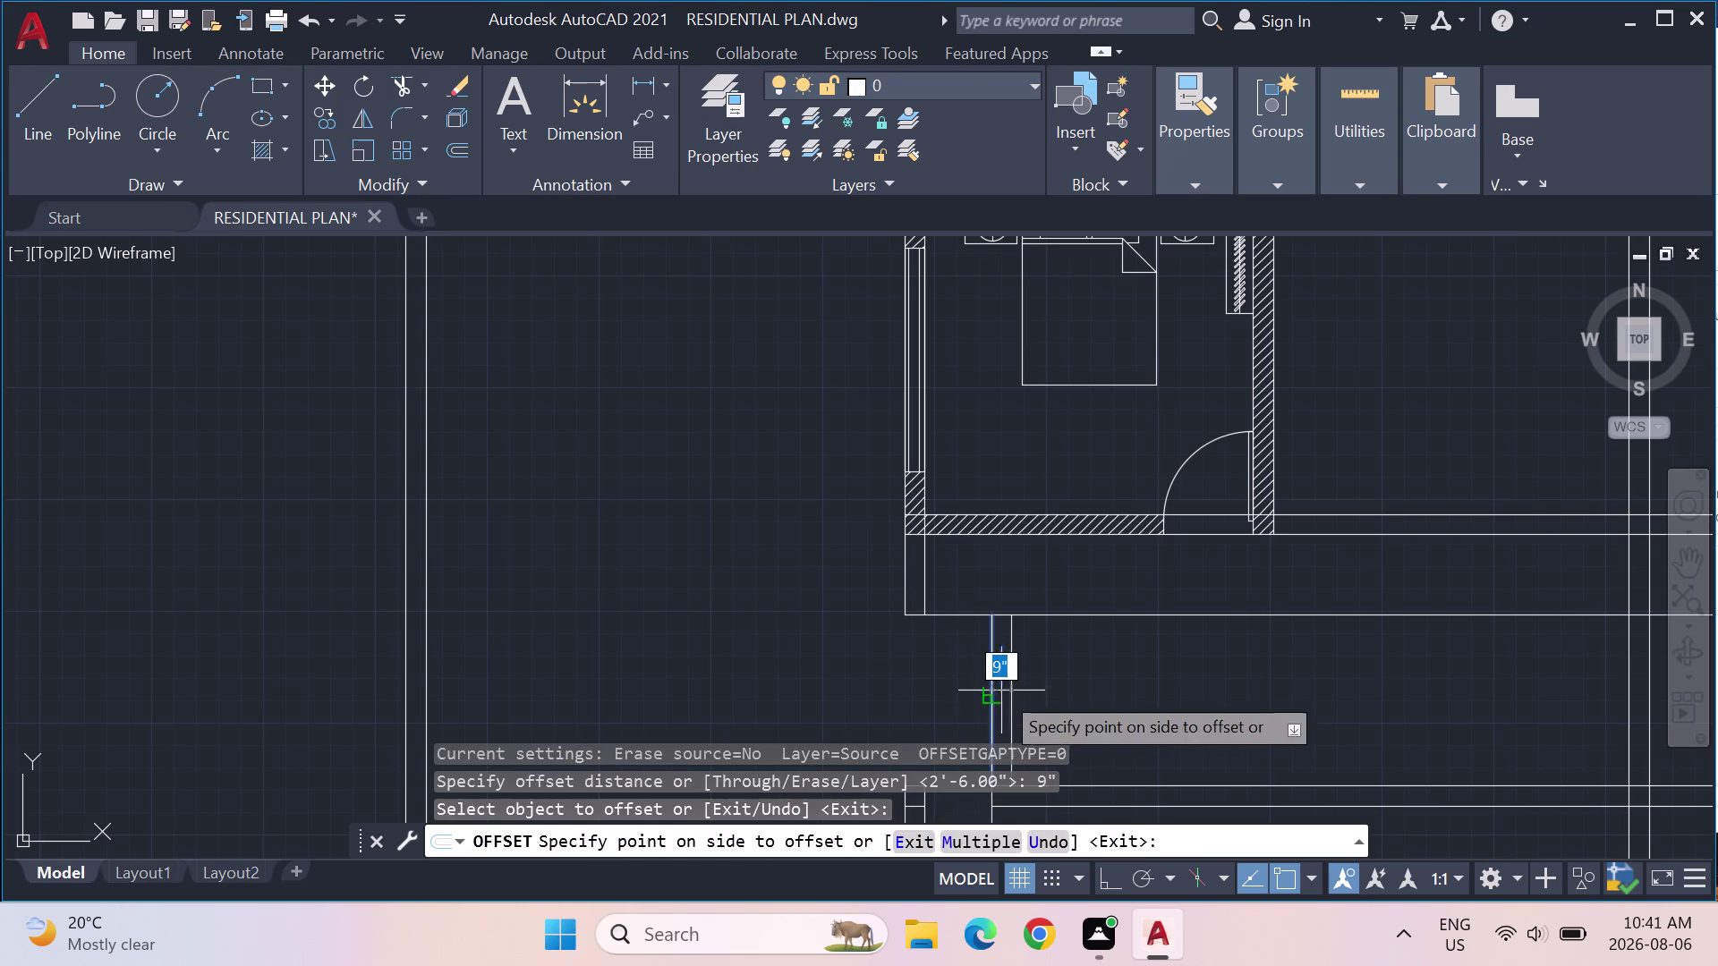
click(1013, 687)
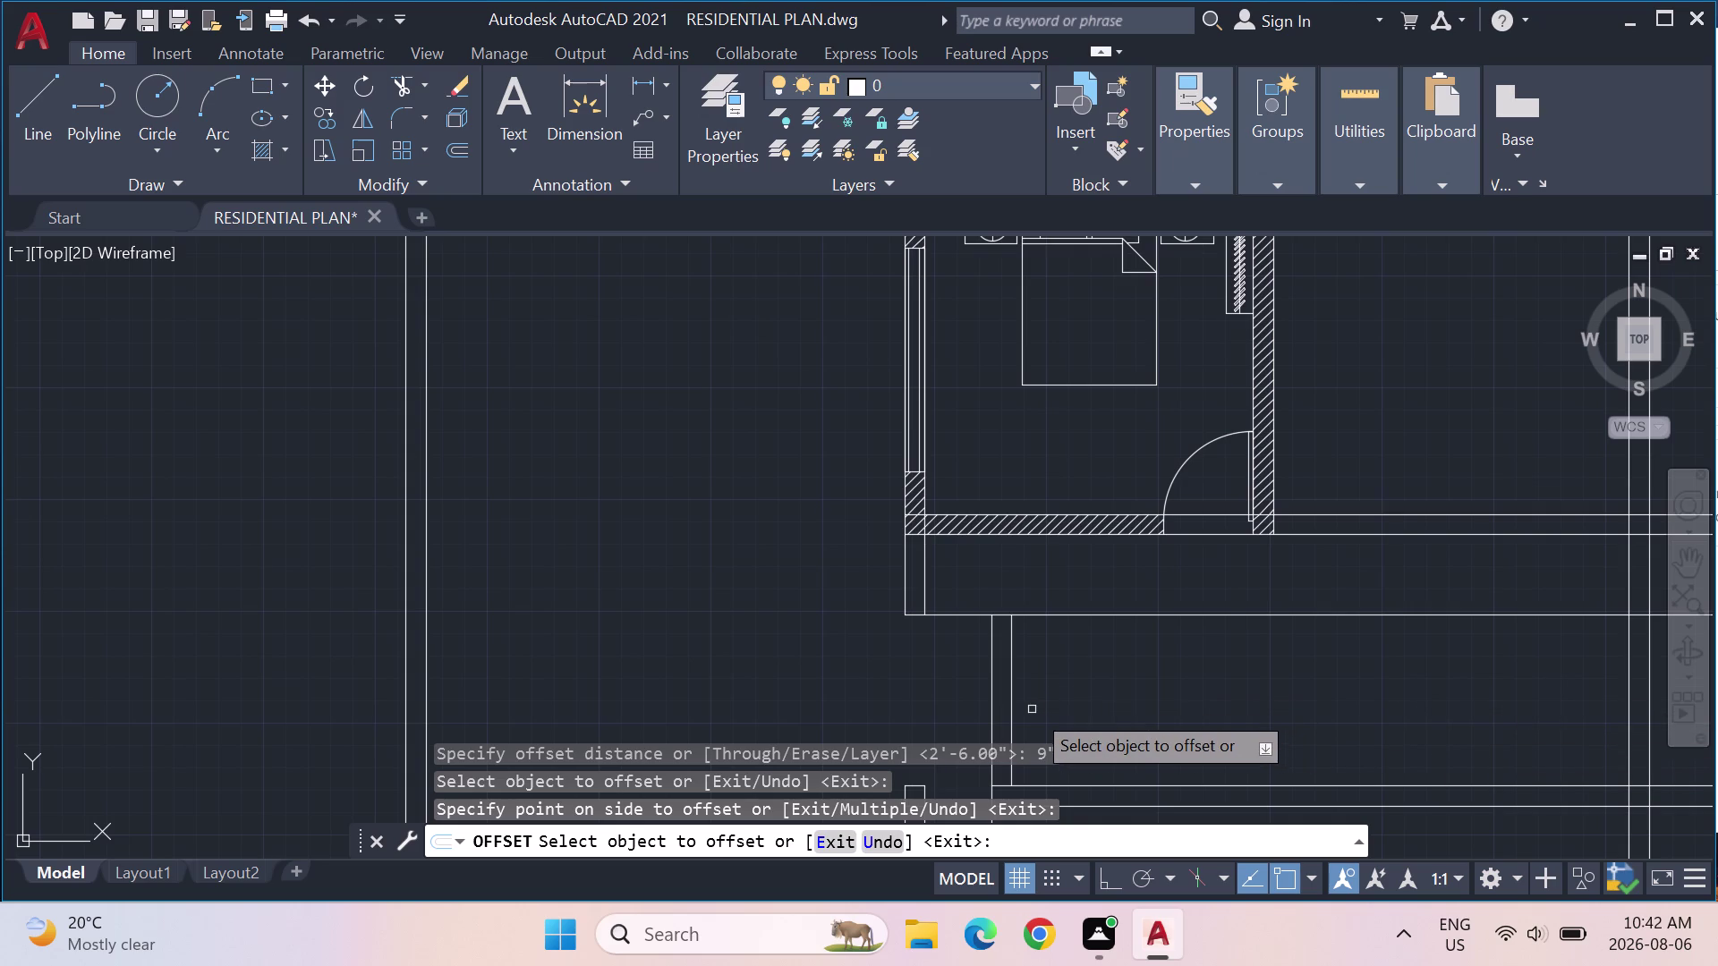
key(Return)
Offset the new vertical line 5'6" to the right, then end the offset command.
key(Return)
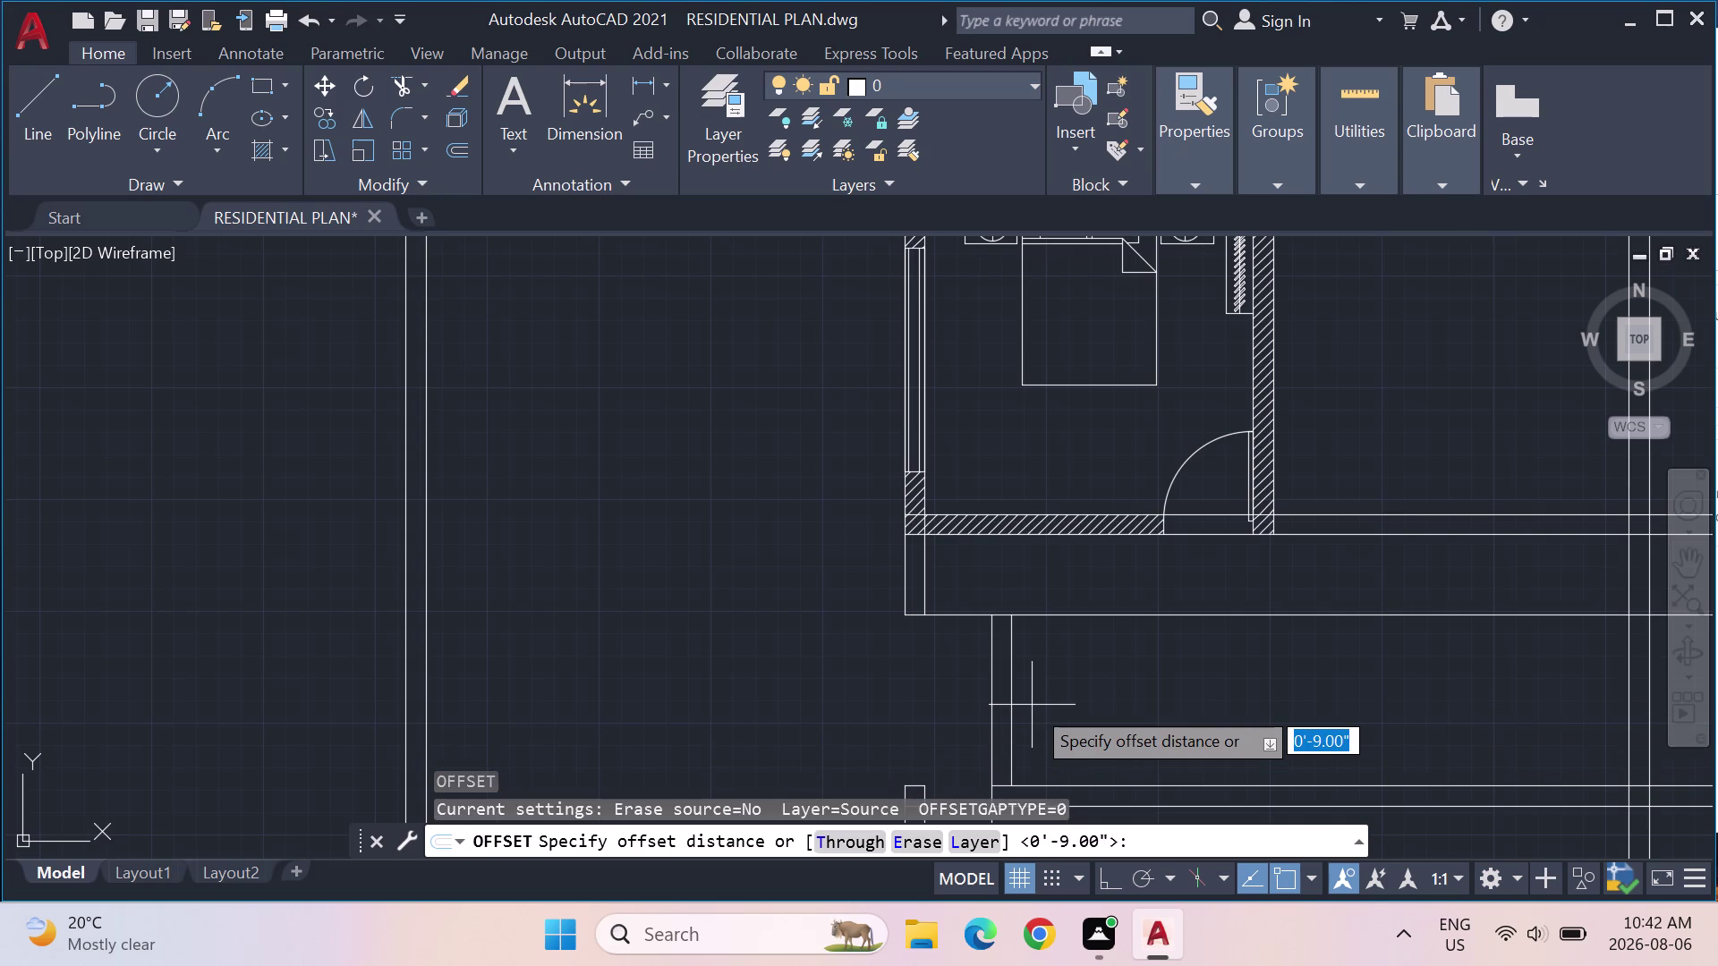
key(5)
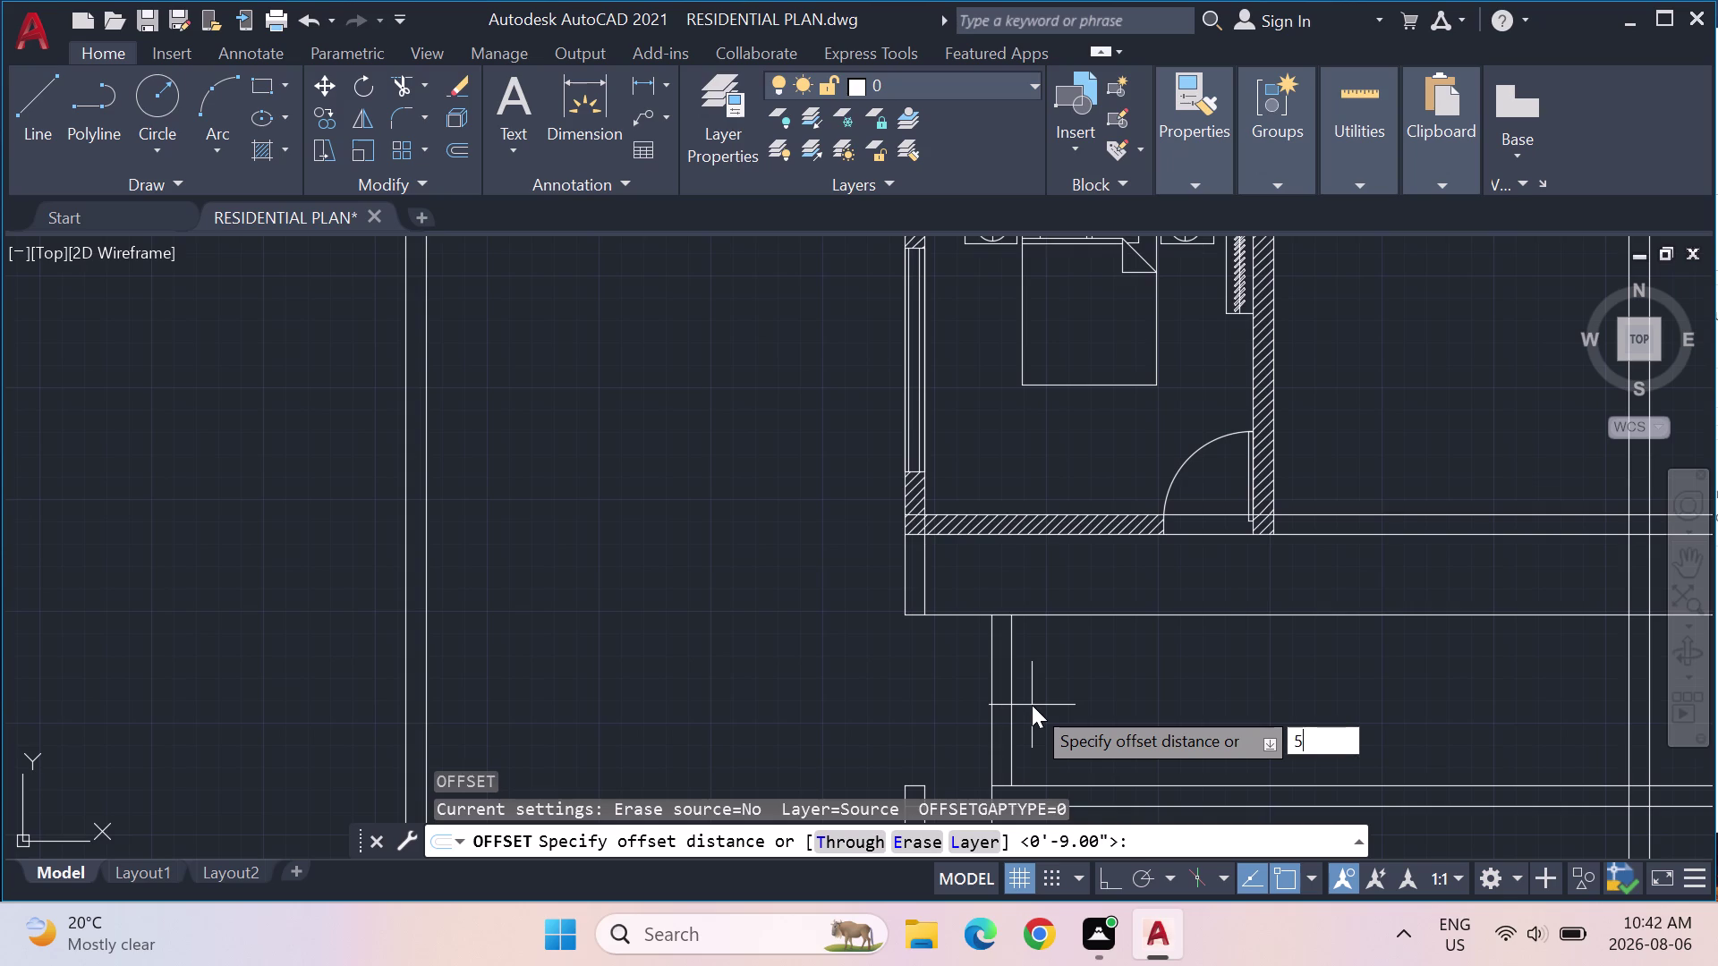
key(shift+quotedbl)
key(BackSpace)
text('6)
key(shift+quotedbl)
key(Return)
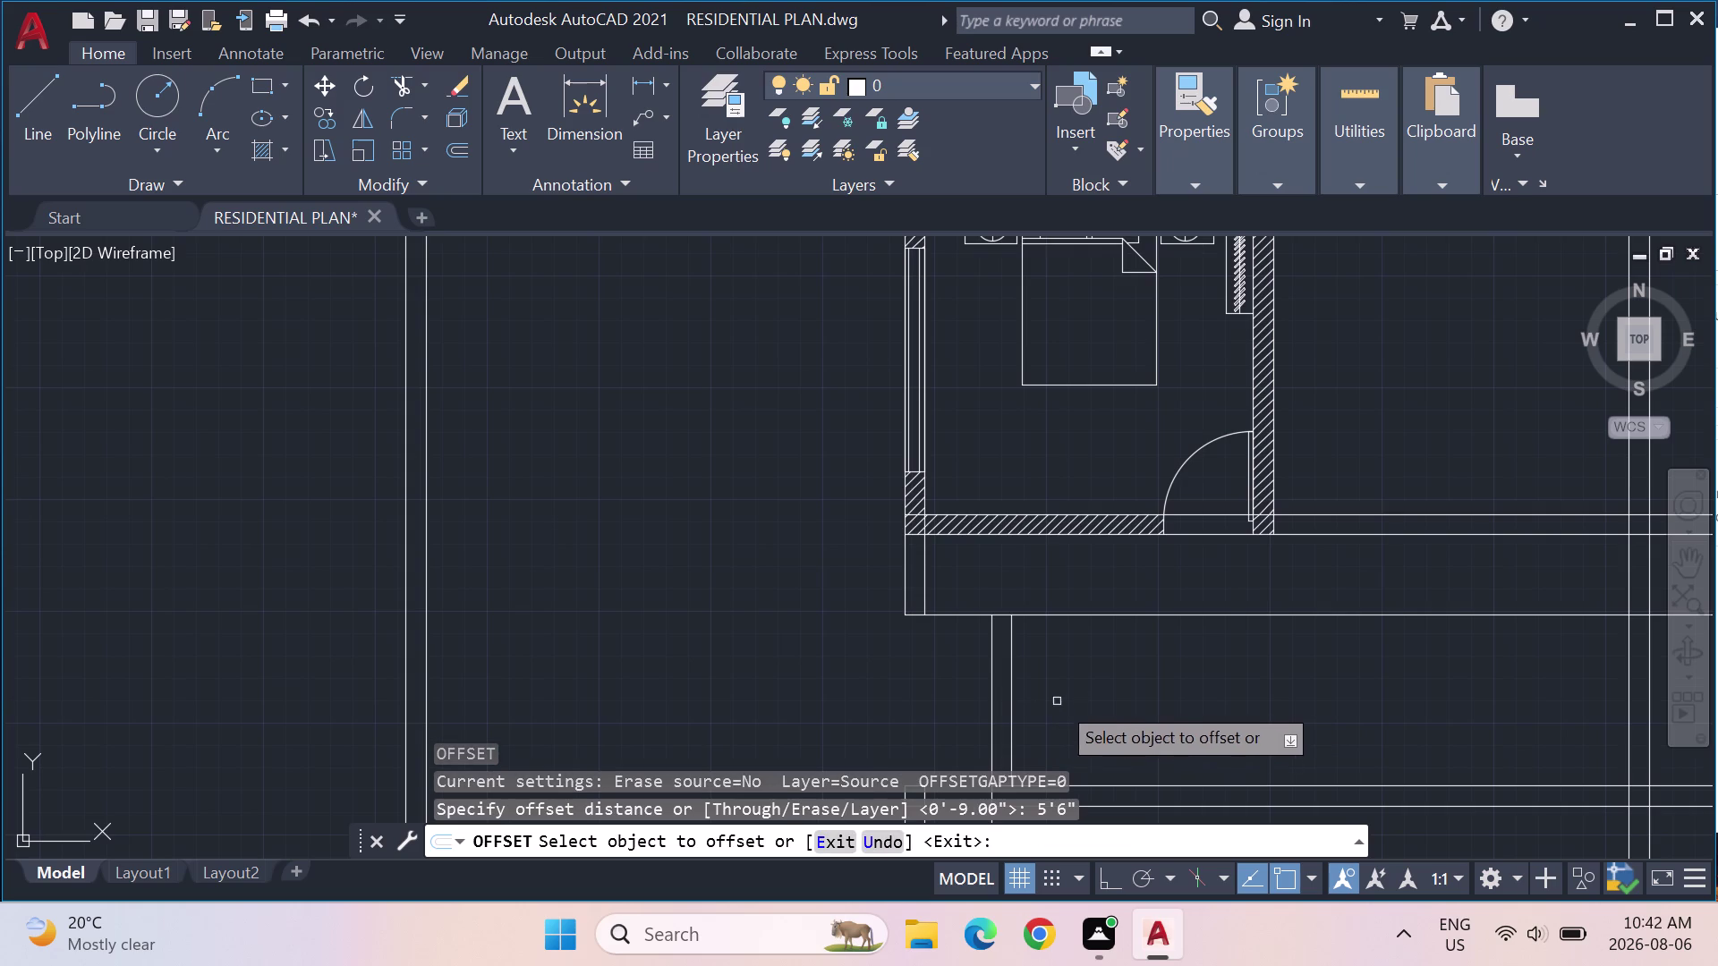
click(1013, 705)
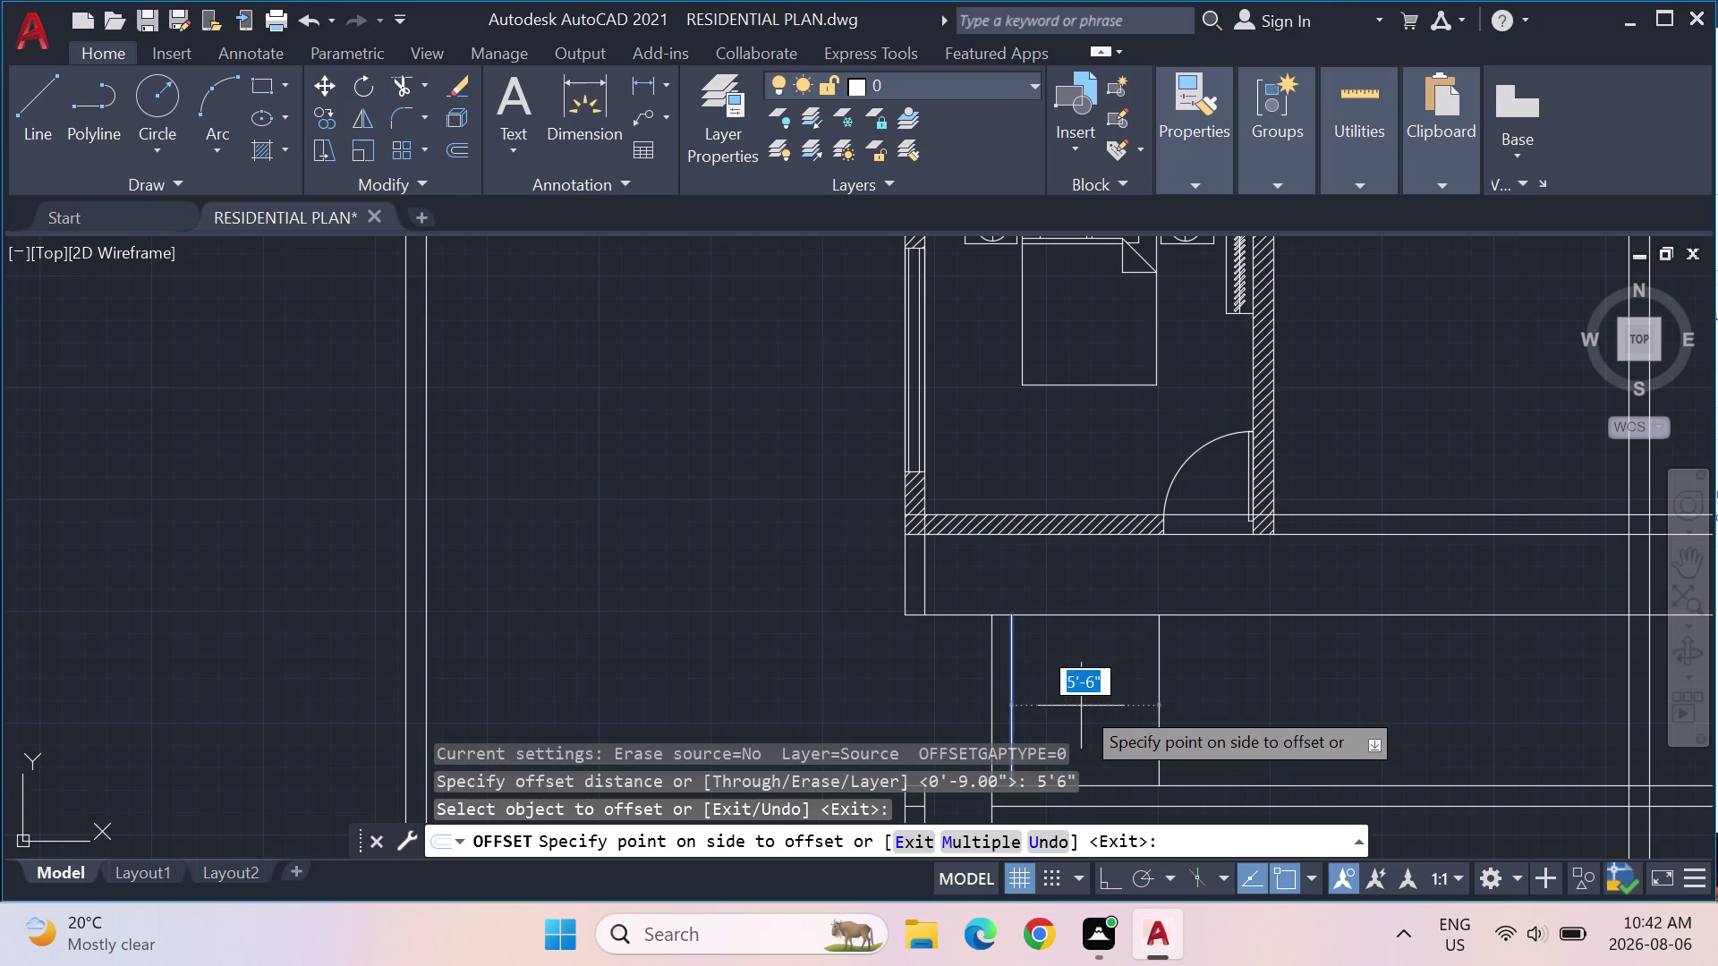
click(1136, 706)
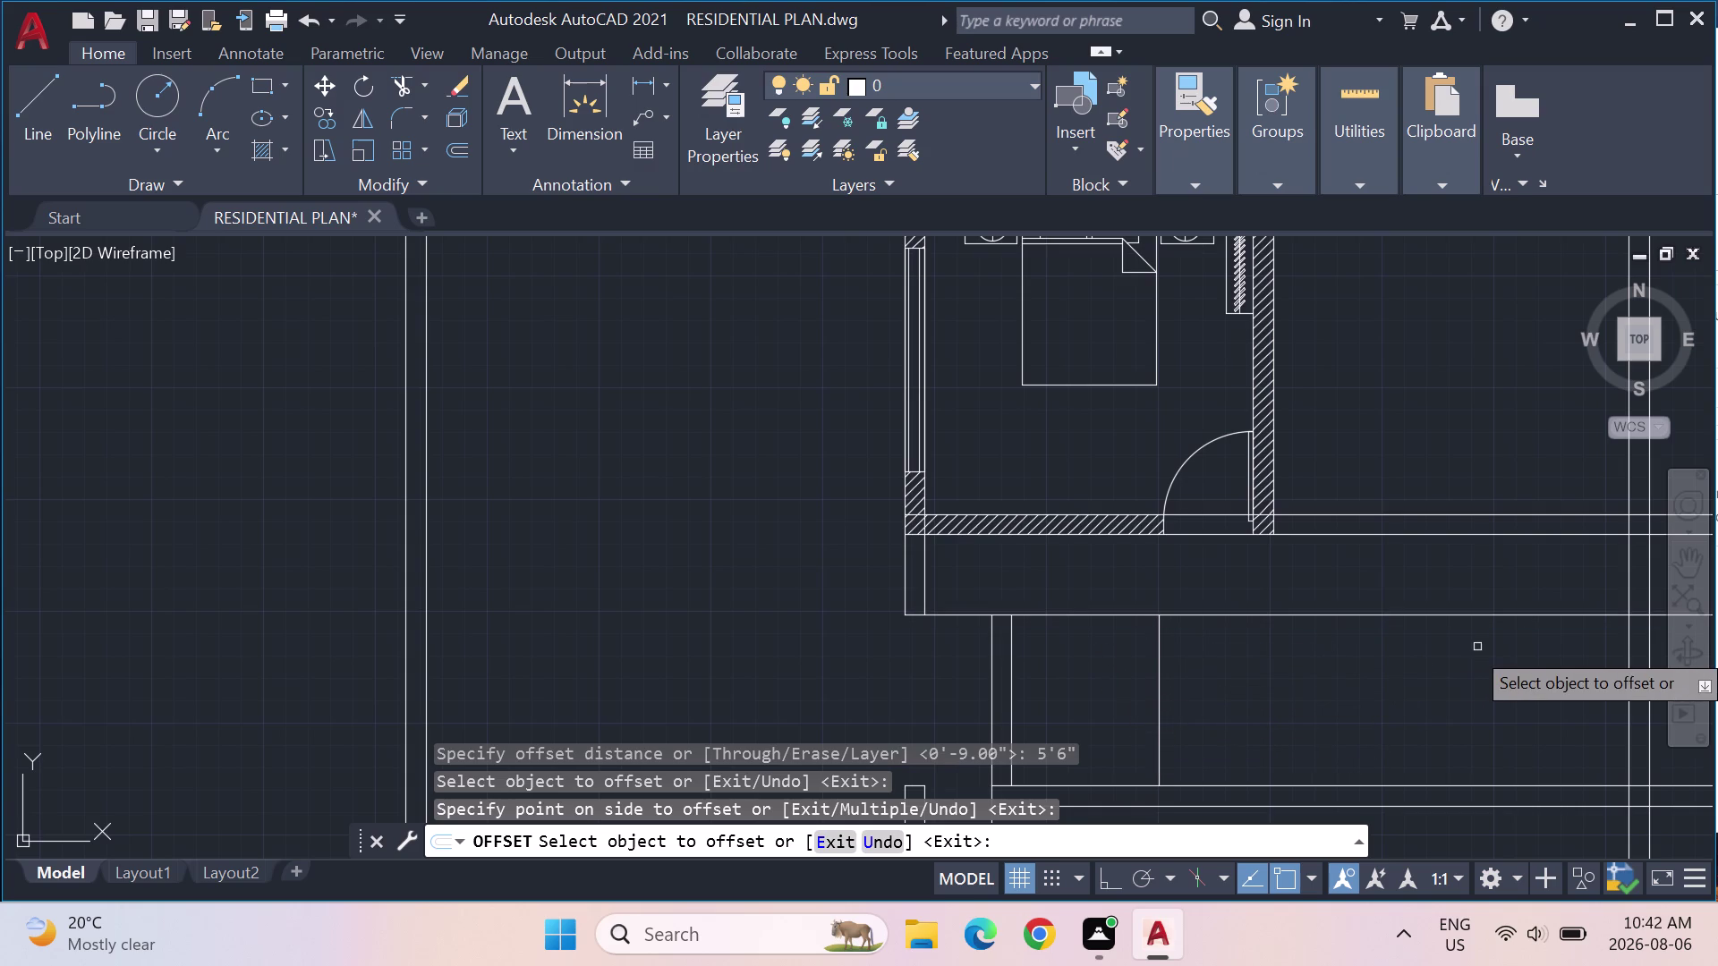
key(Escape)
key(Escape)
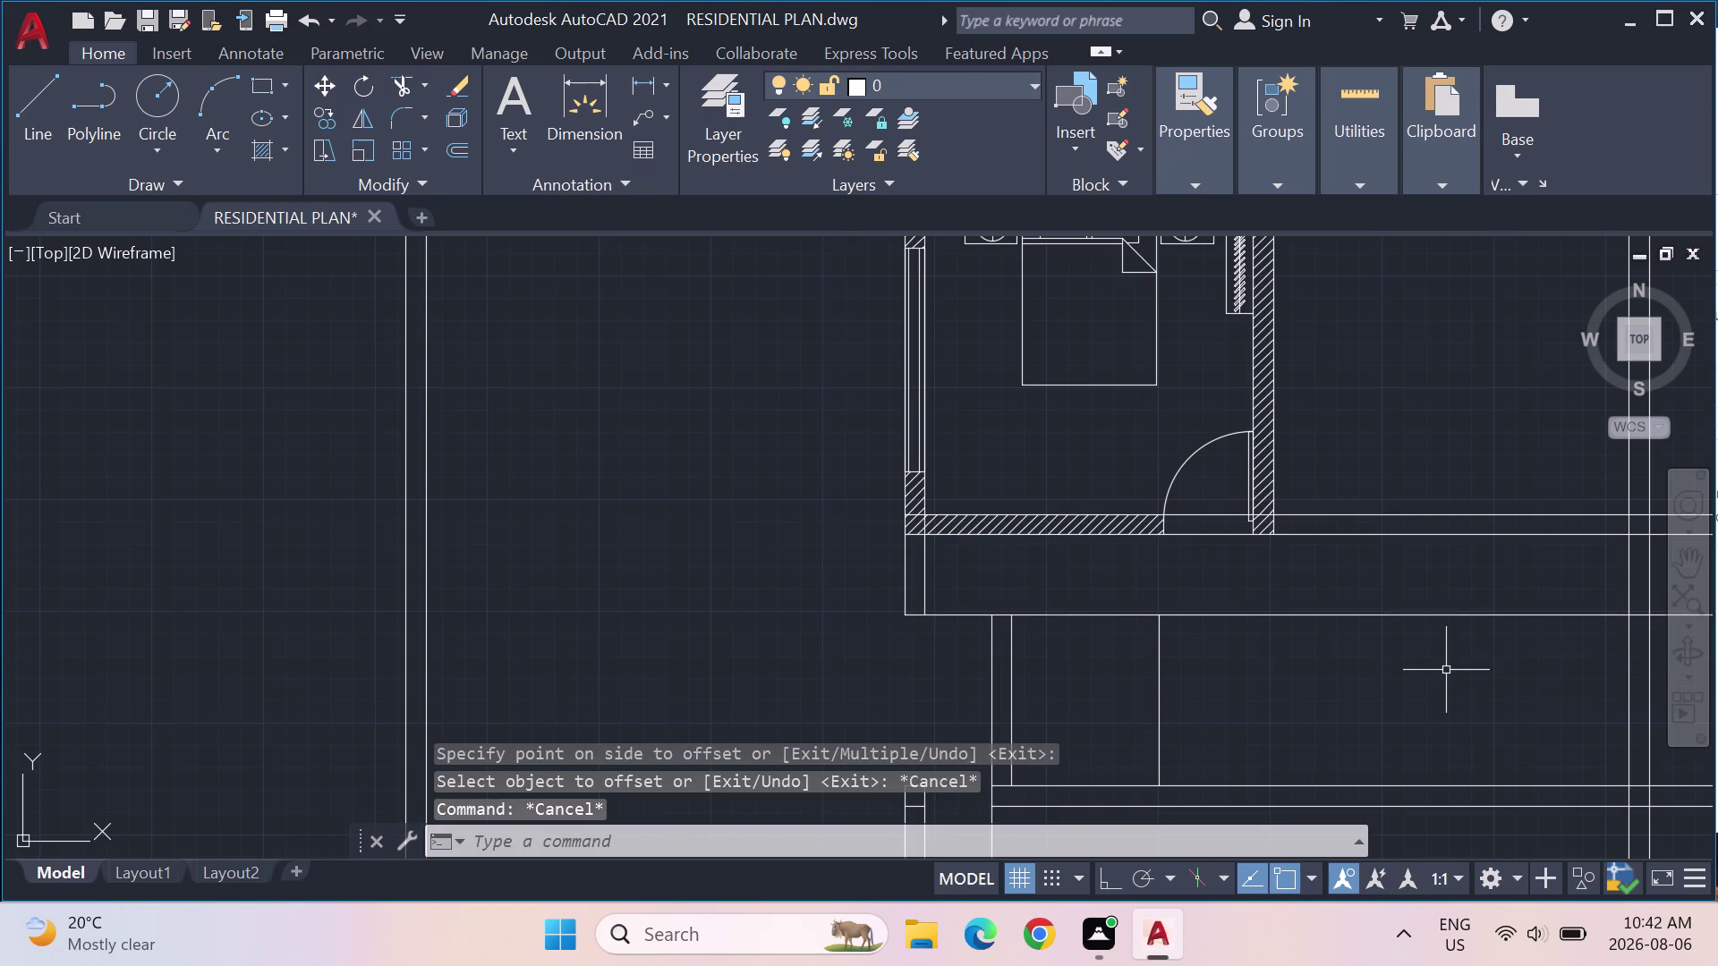
key(Escape)
Trim away the horizontal line extending right of the small wall piece.
text(TR)
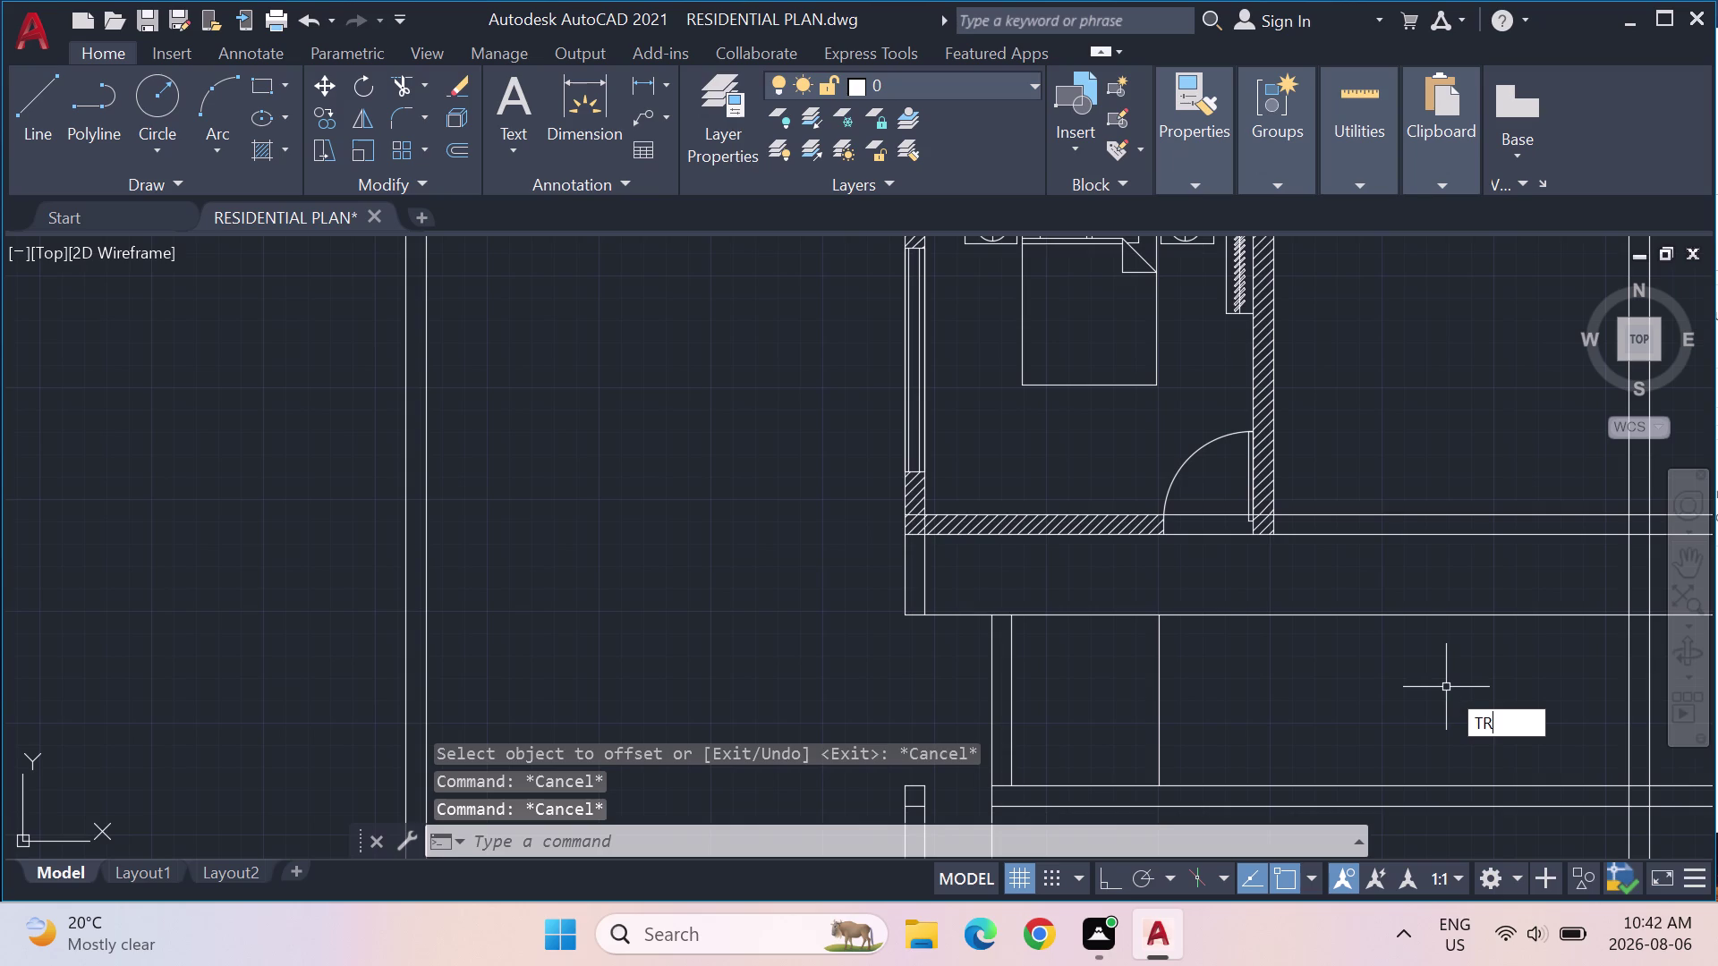
text(IM)
key(Return)
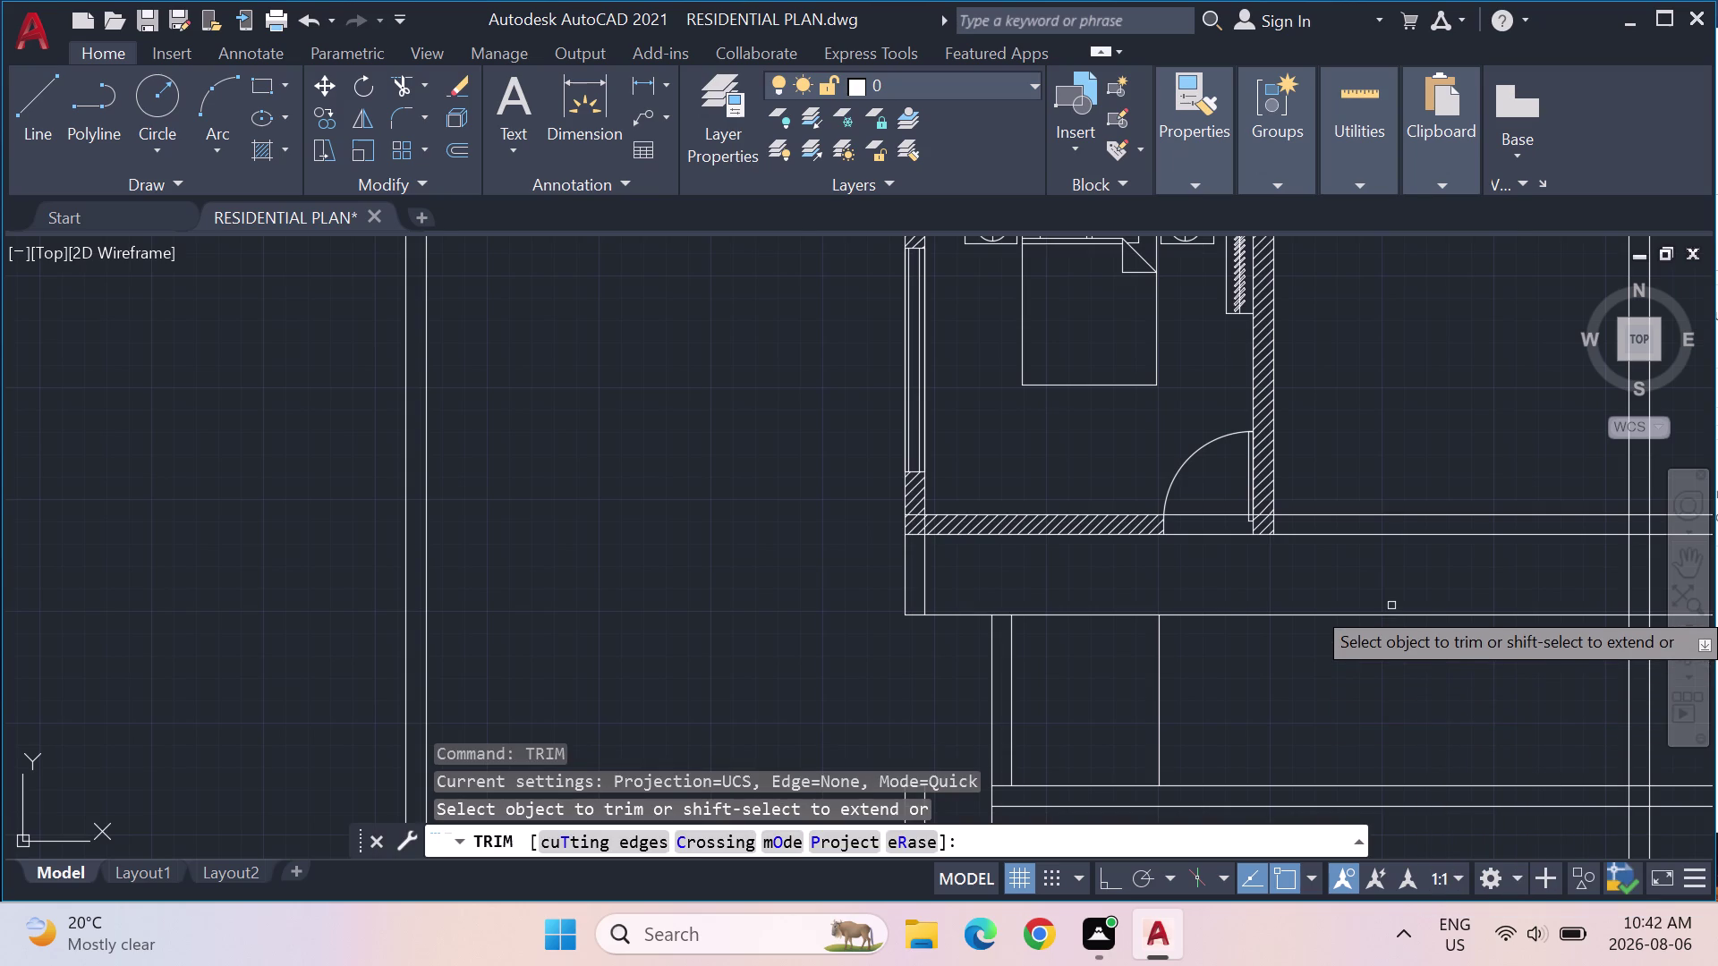
click(1393, 614)
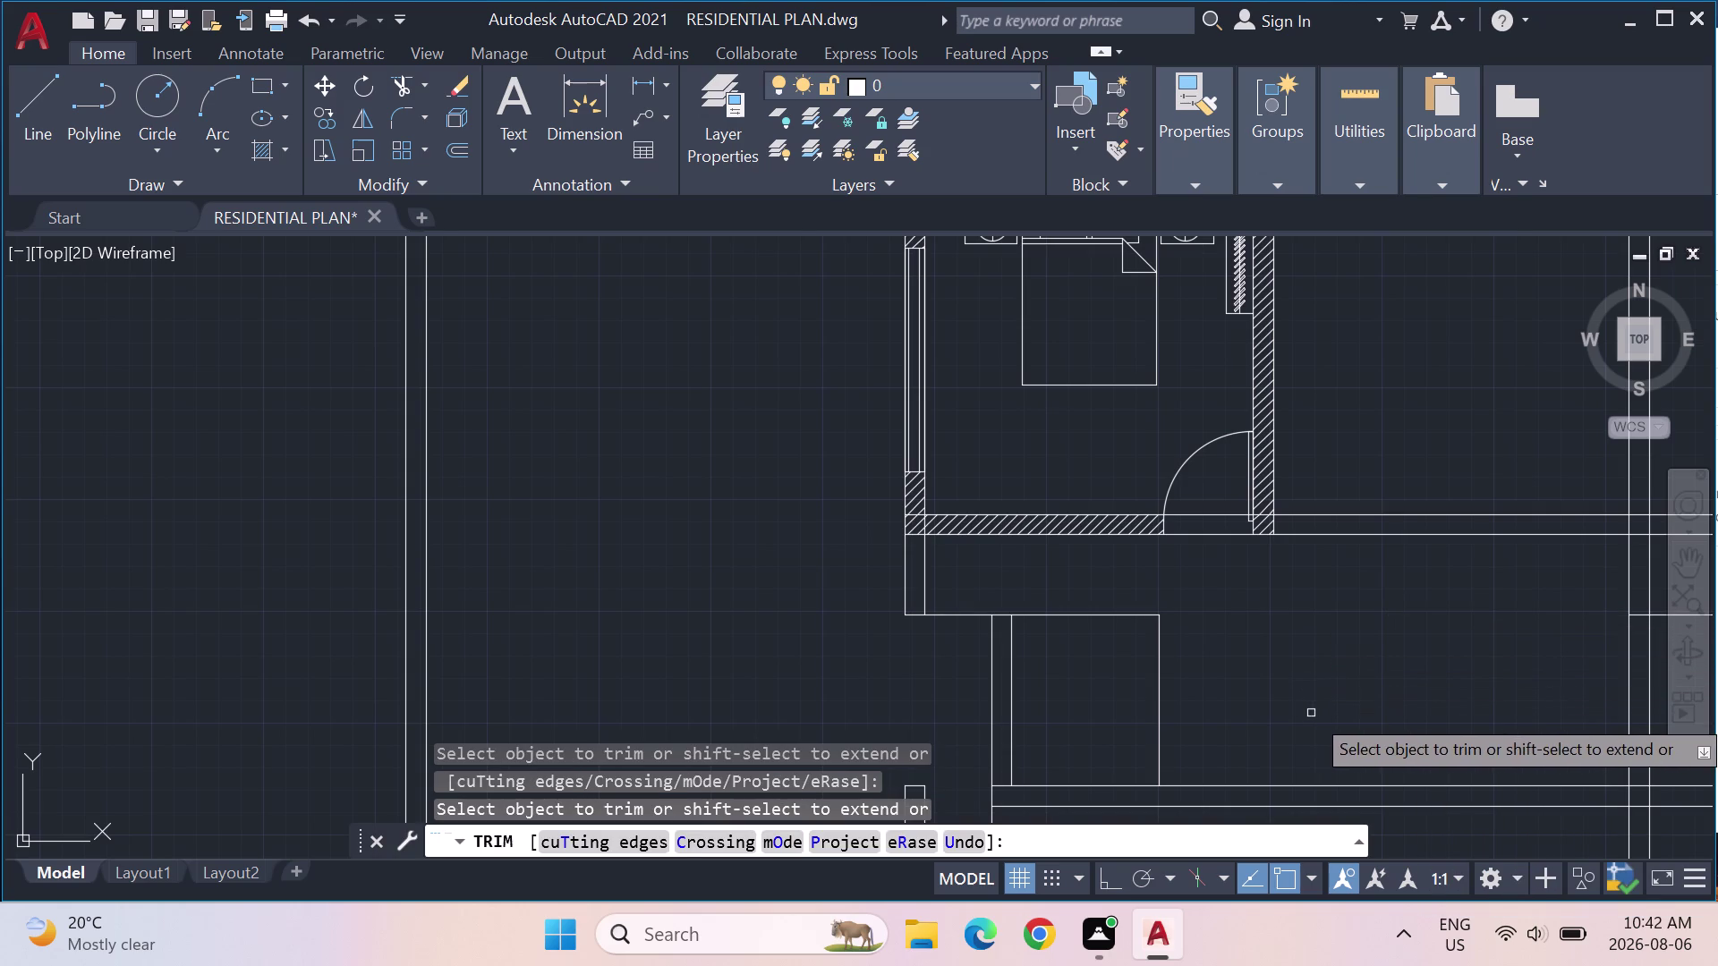
key(Escape)
key(Escape)
key(Escape)
text(OFF)
key(Return)
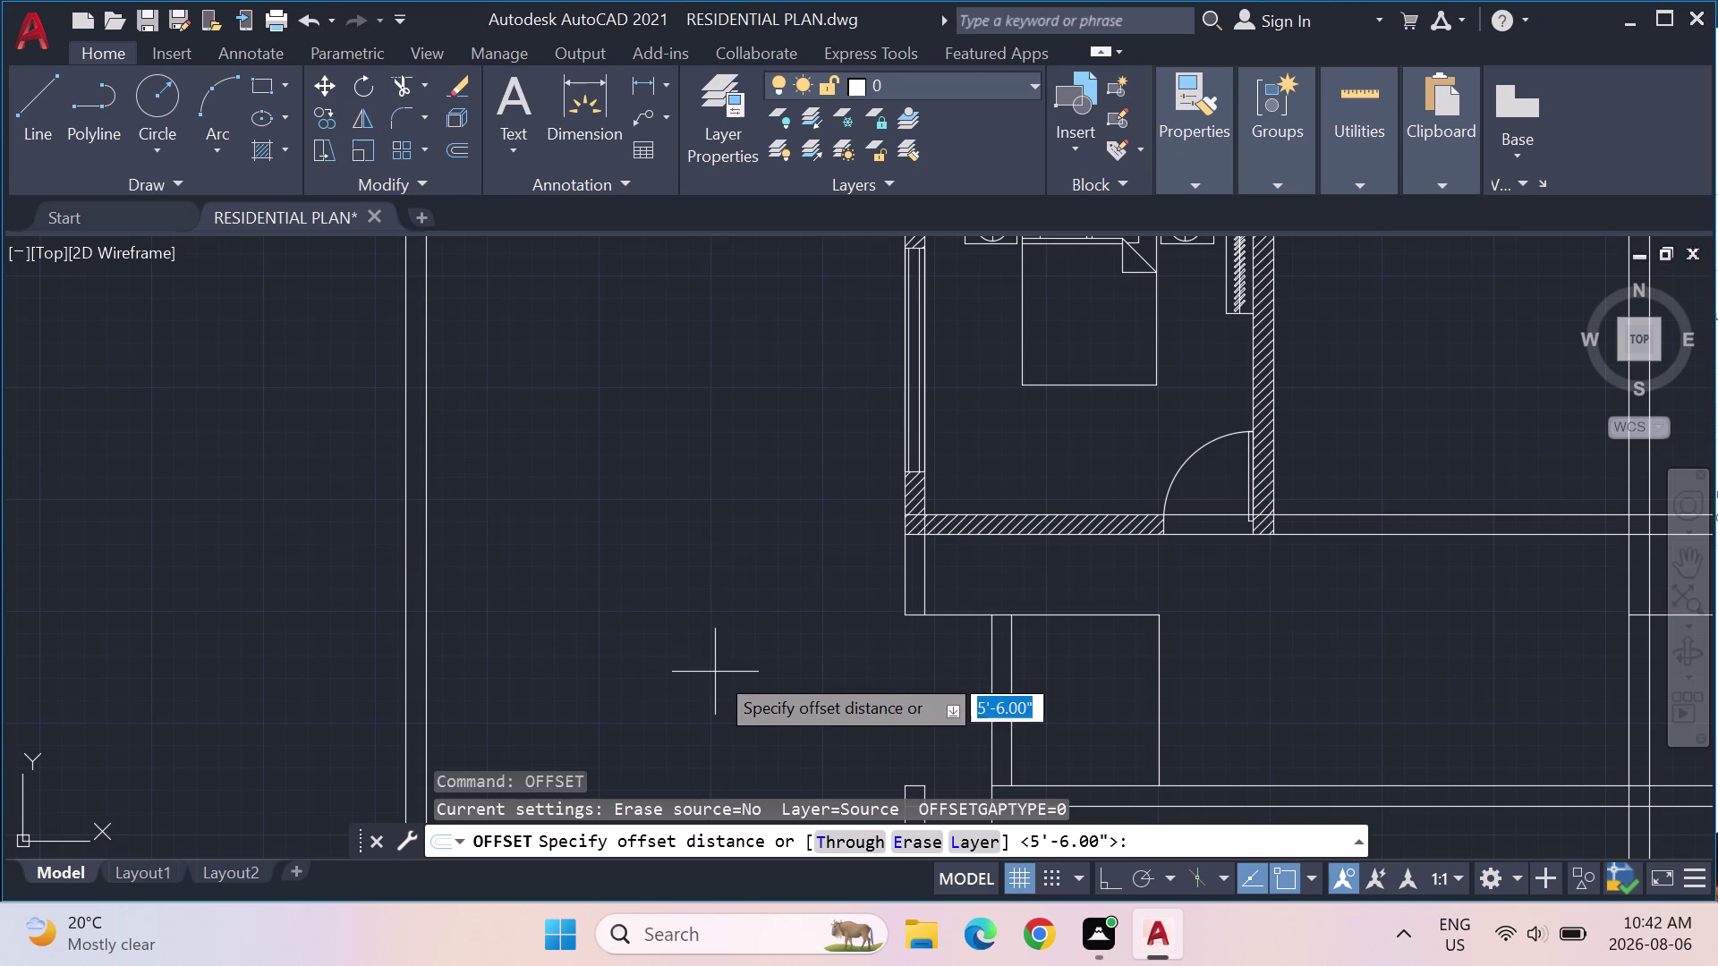
text(4.)
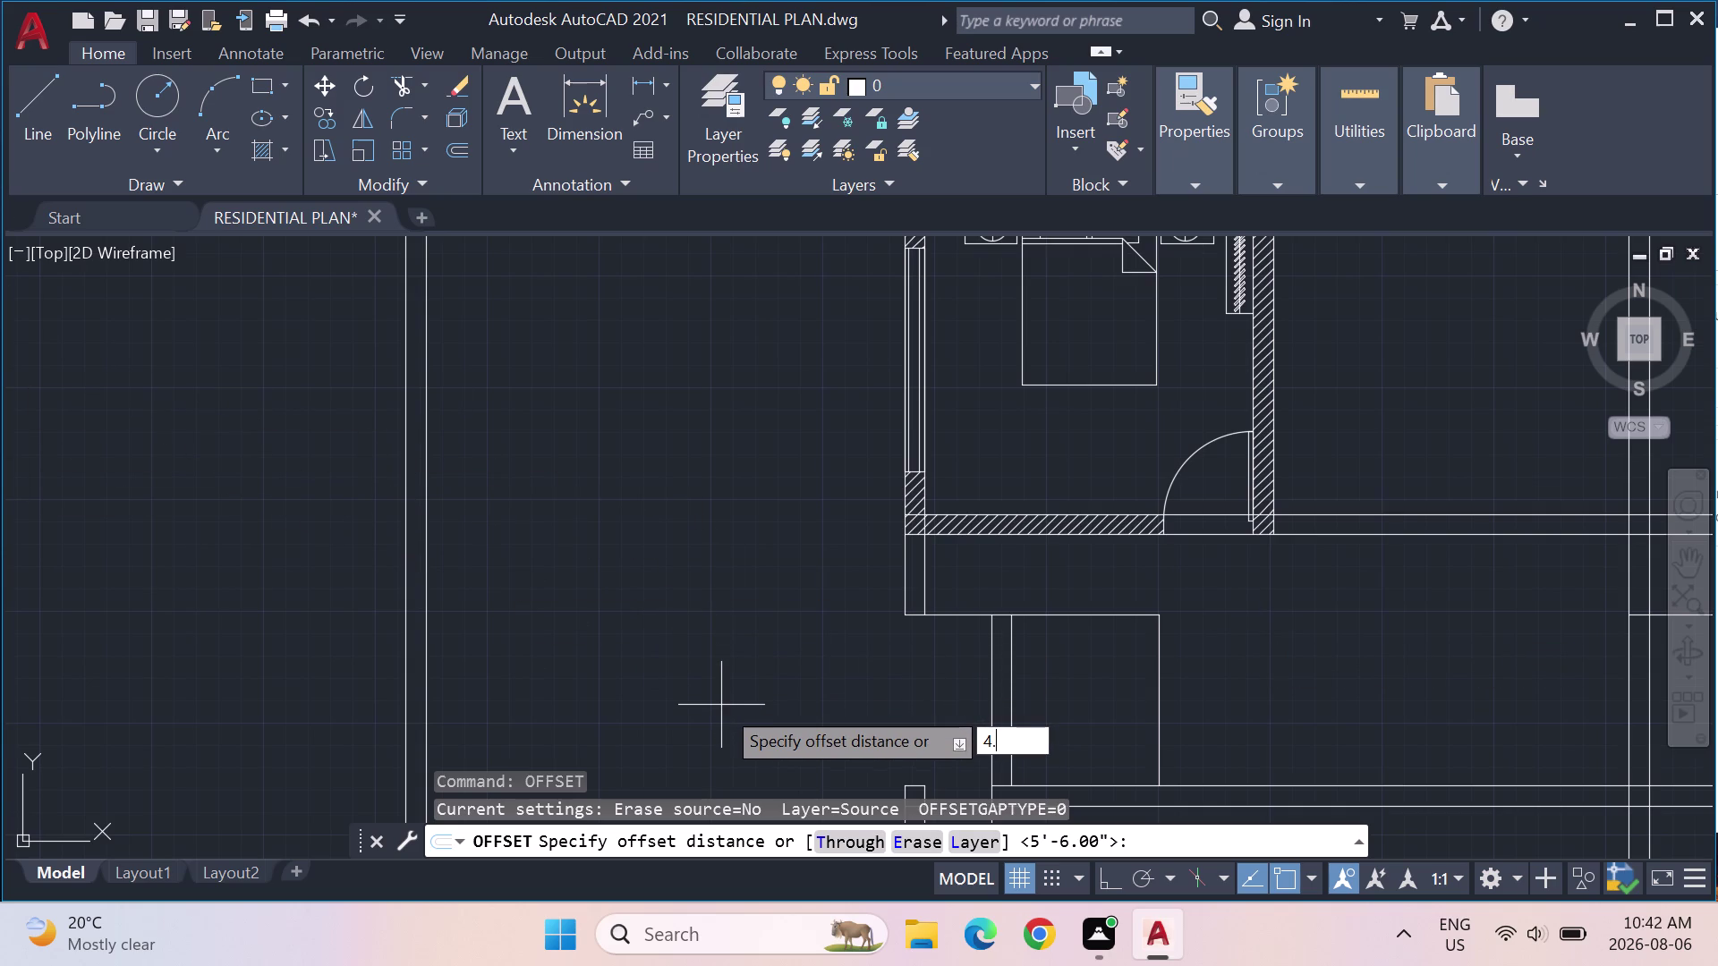
text(5)
key(shift+quotedbl)
key(Return)
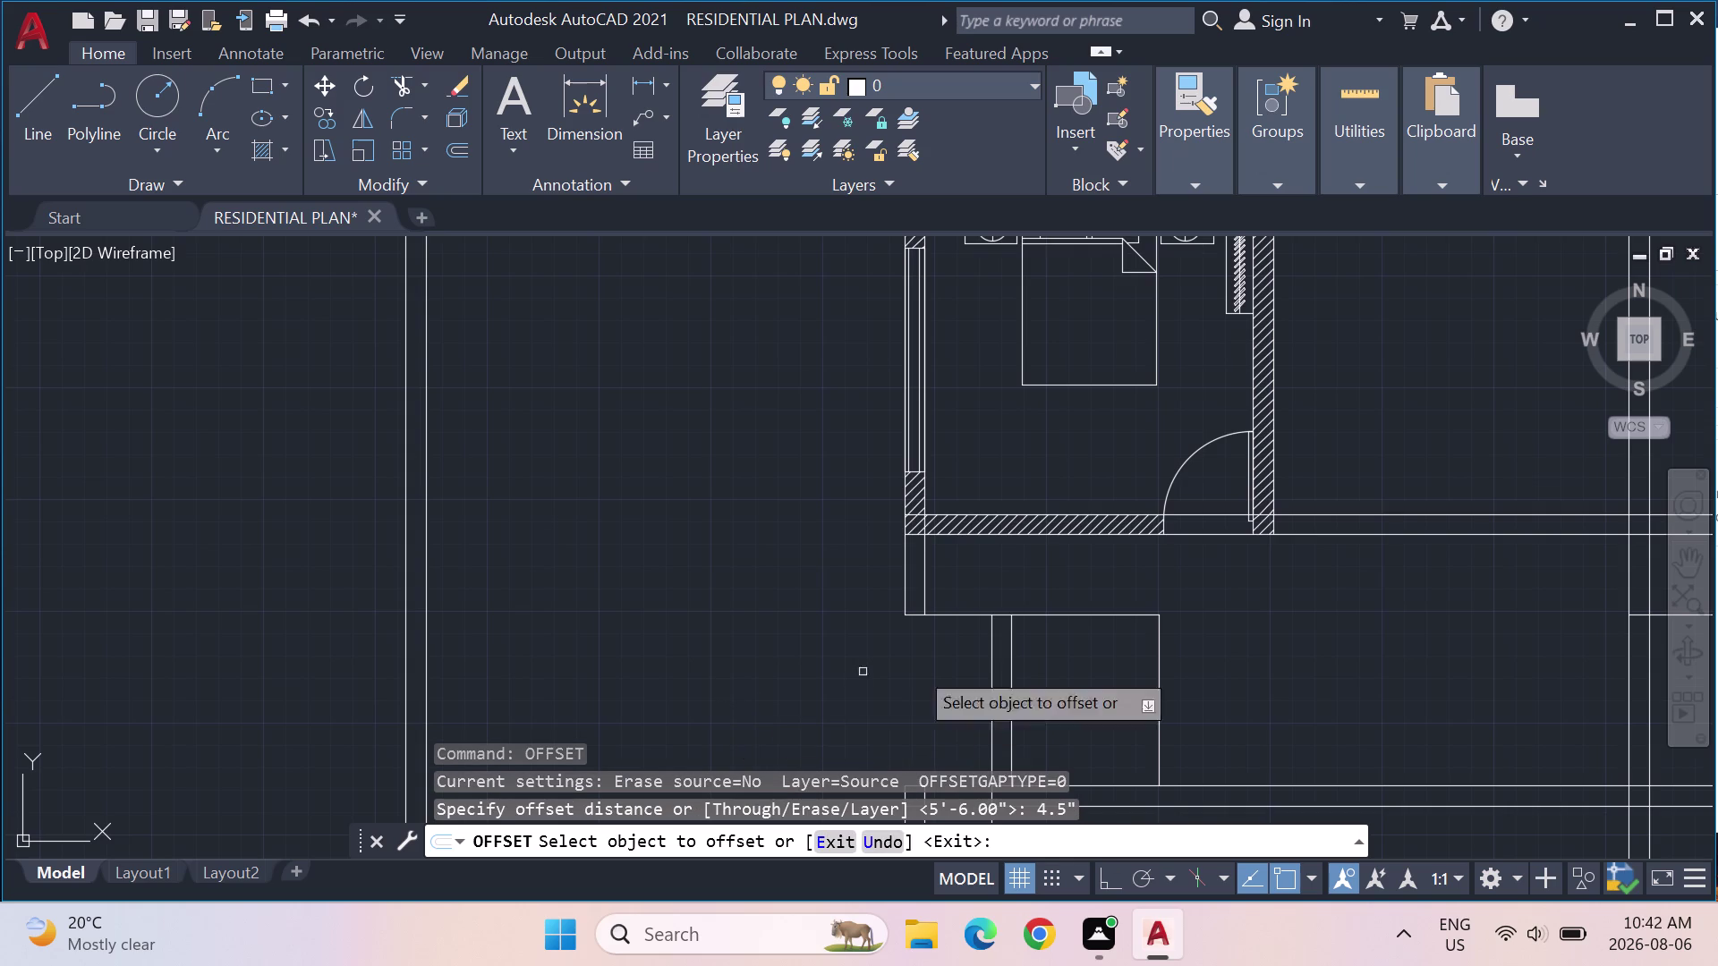
click(1054, 615)
click(1054, 629)
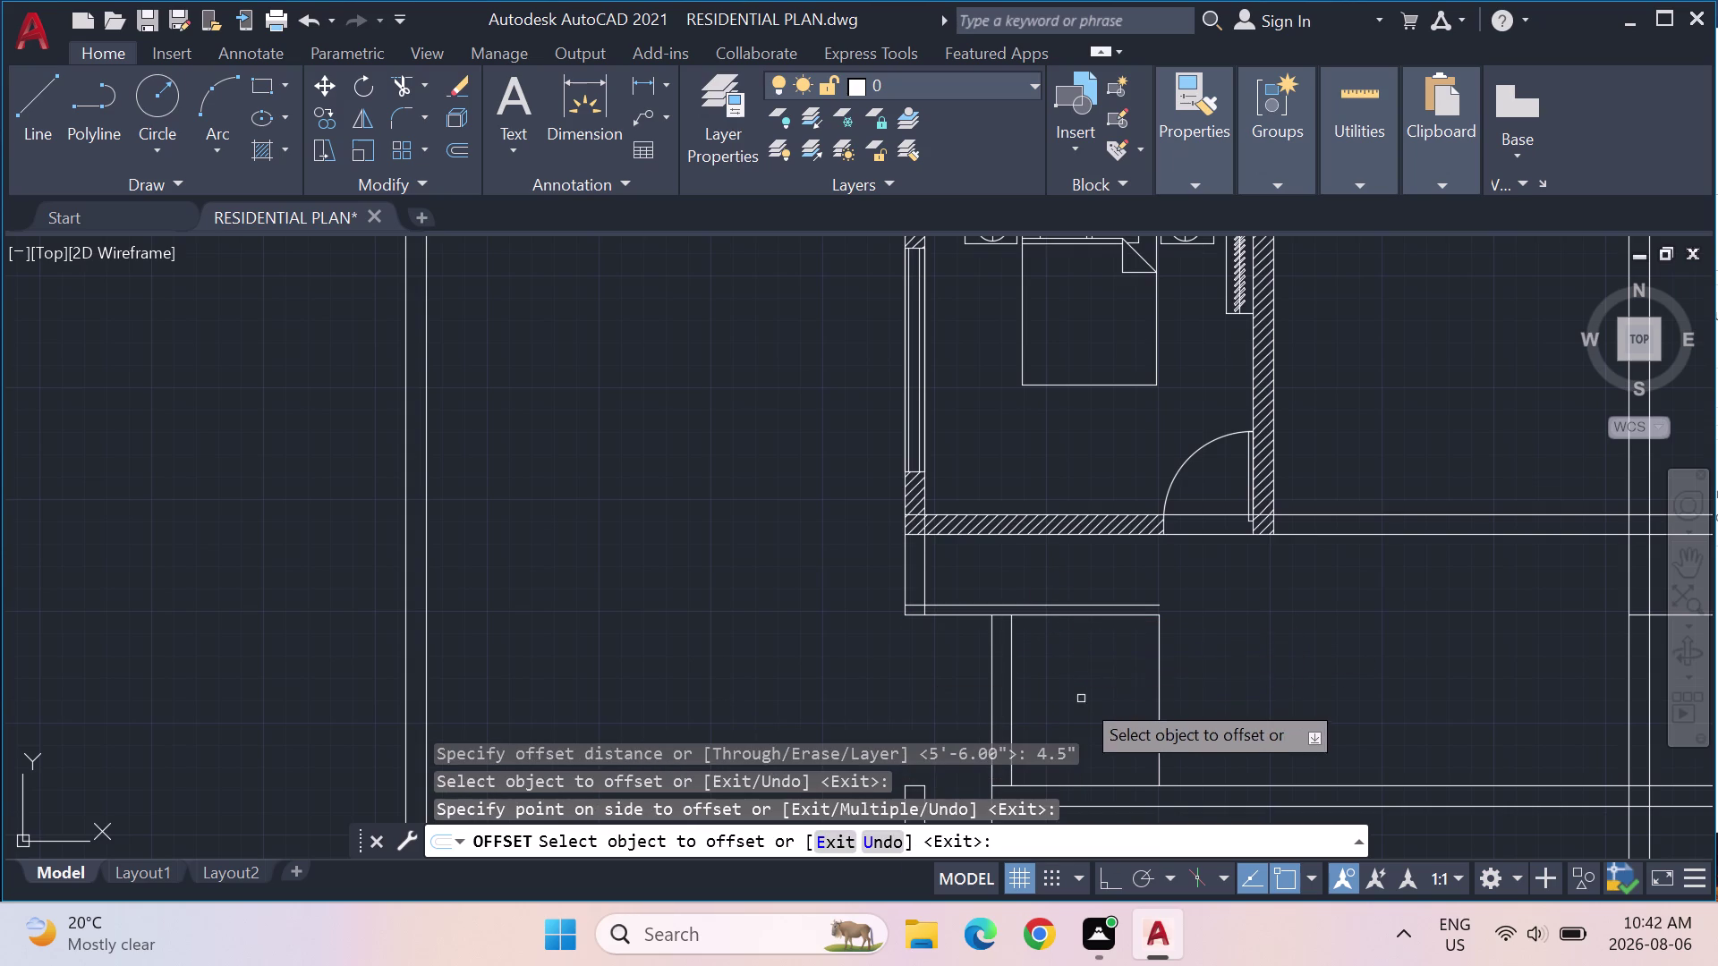
click(1046, 644)
key(ctrl+z)
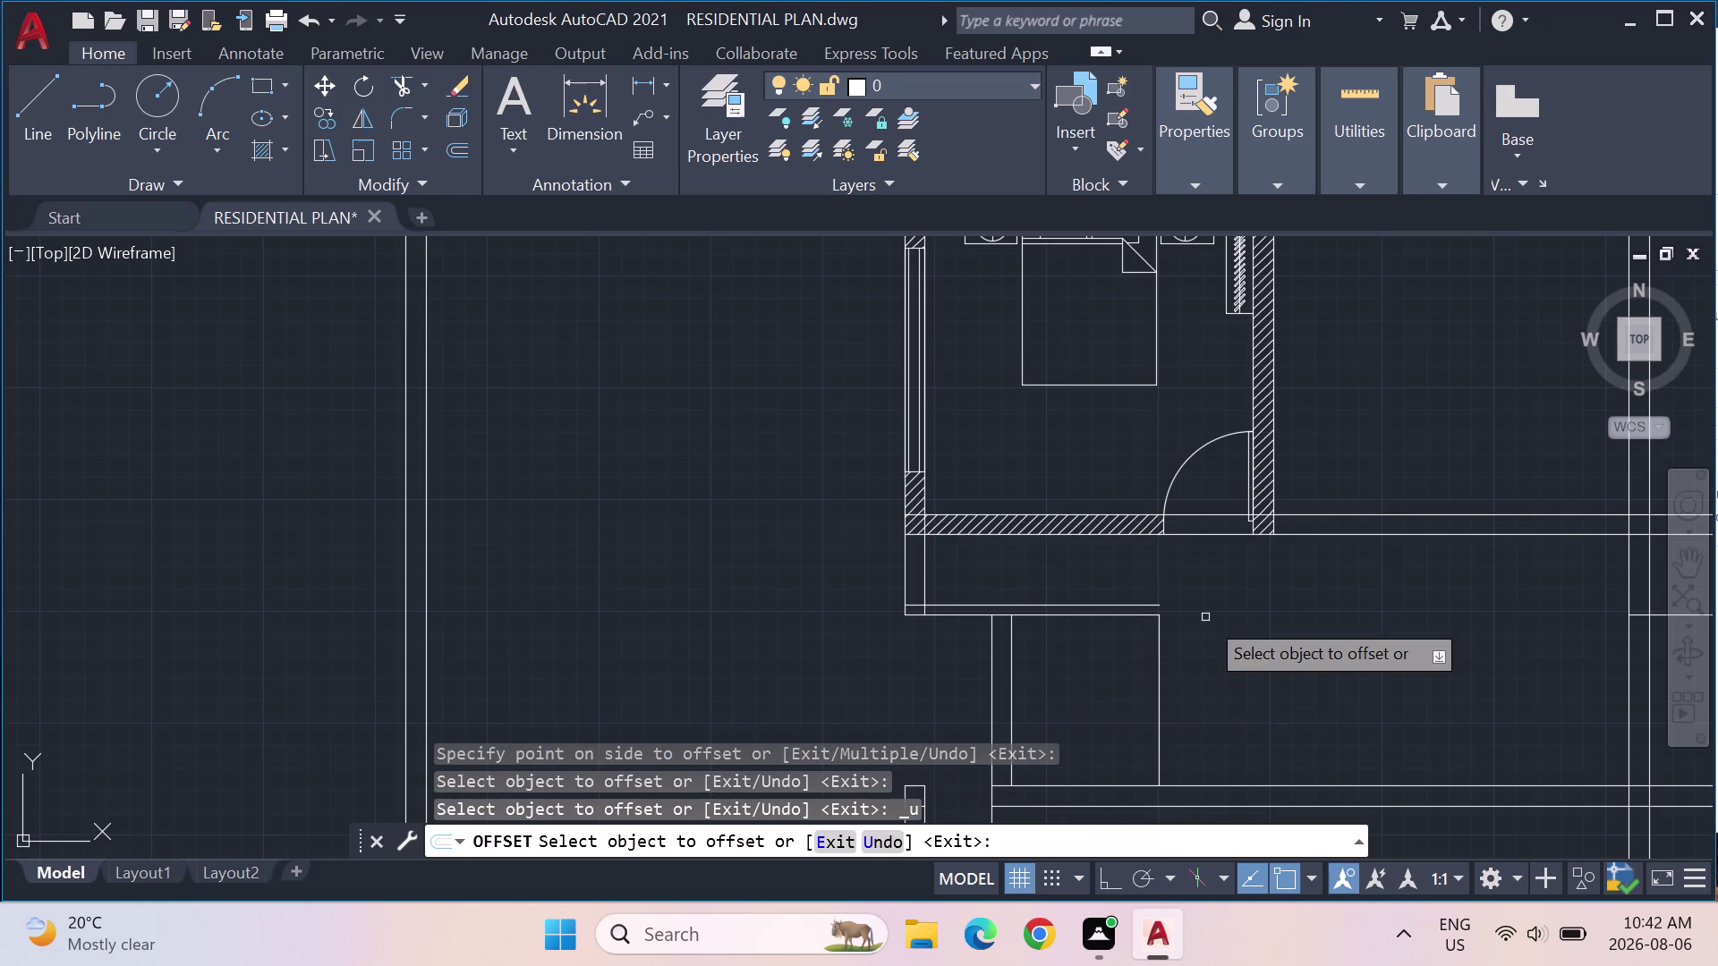
click(1085, 613)
click(1088, 633)
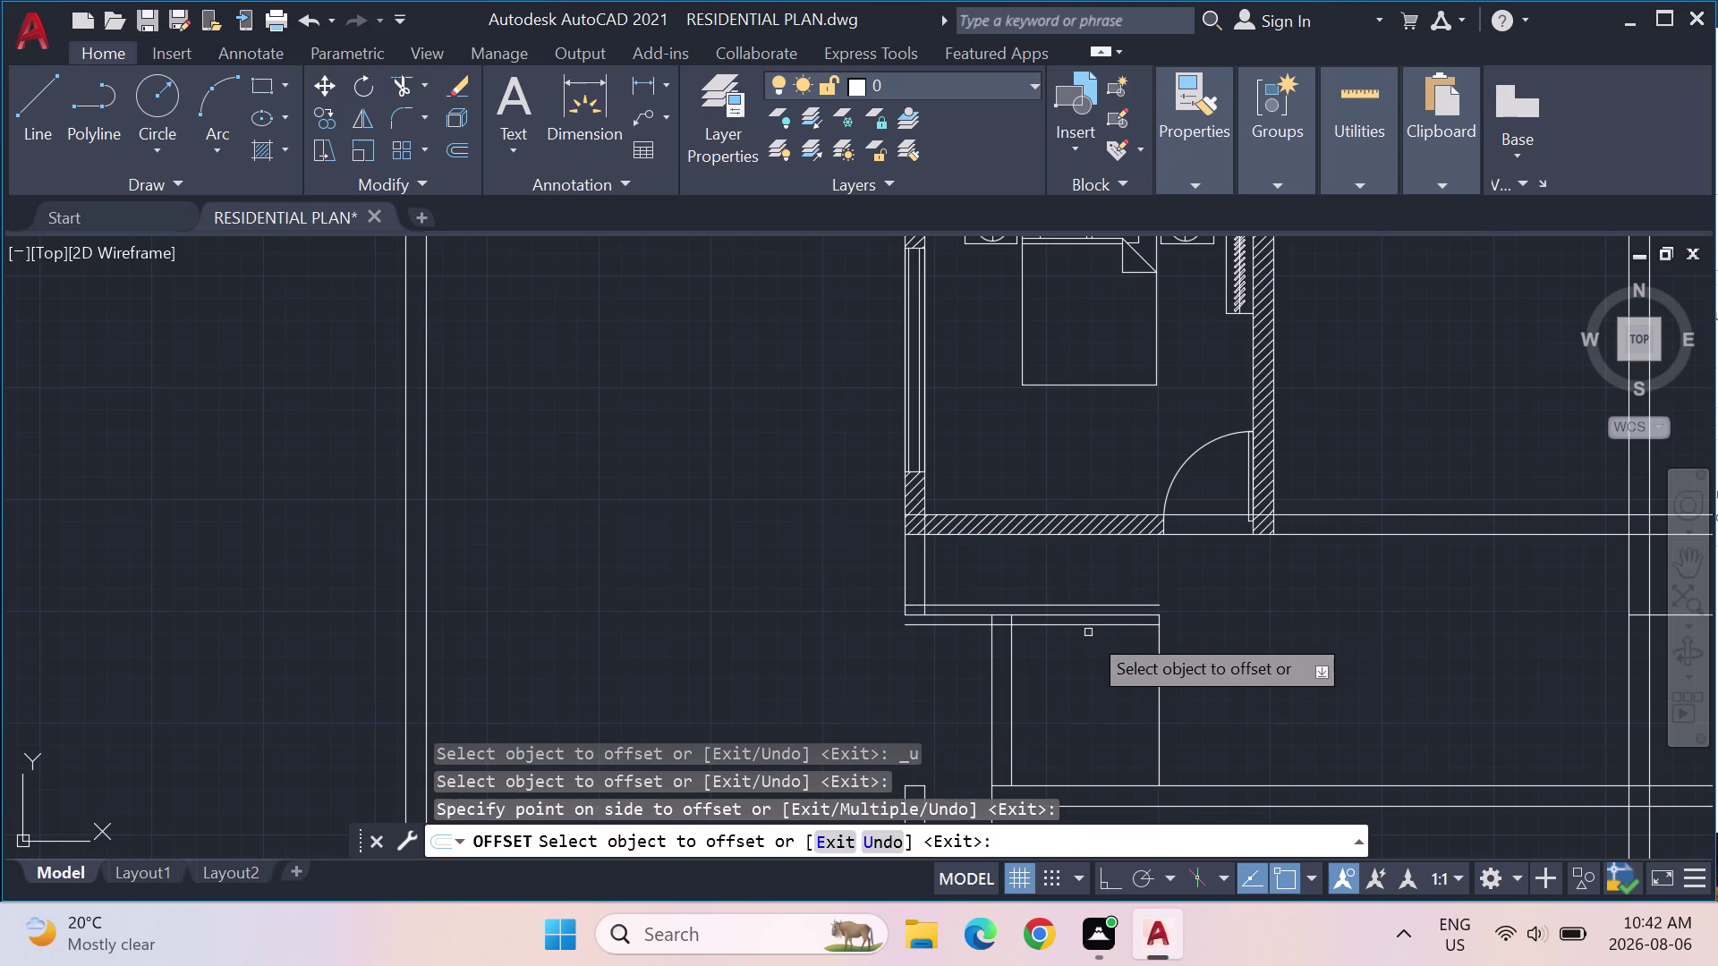
key(Escape)
key(Escape)
click(1111, 603)
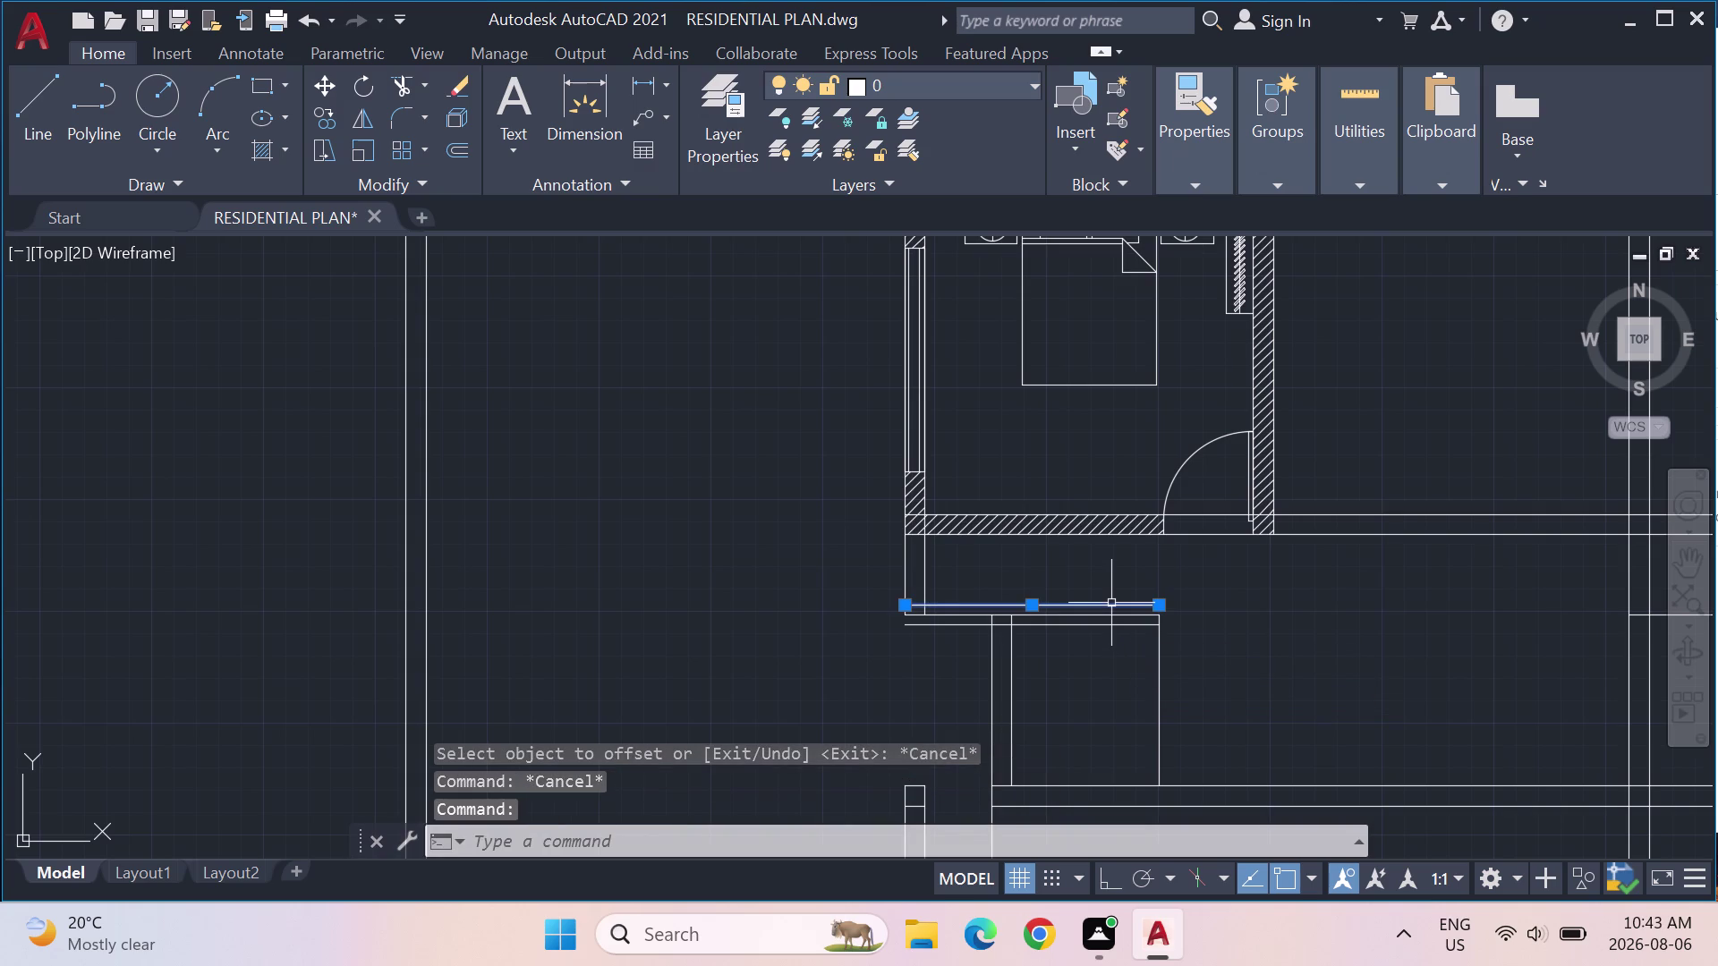
key(Delete)
scroll(down, 3)
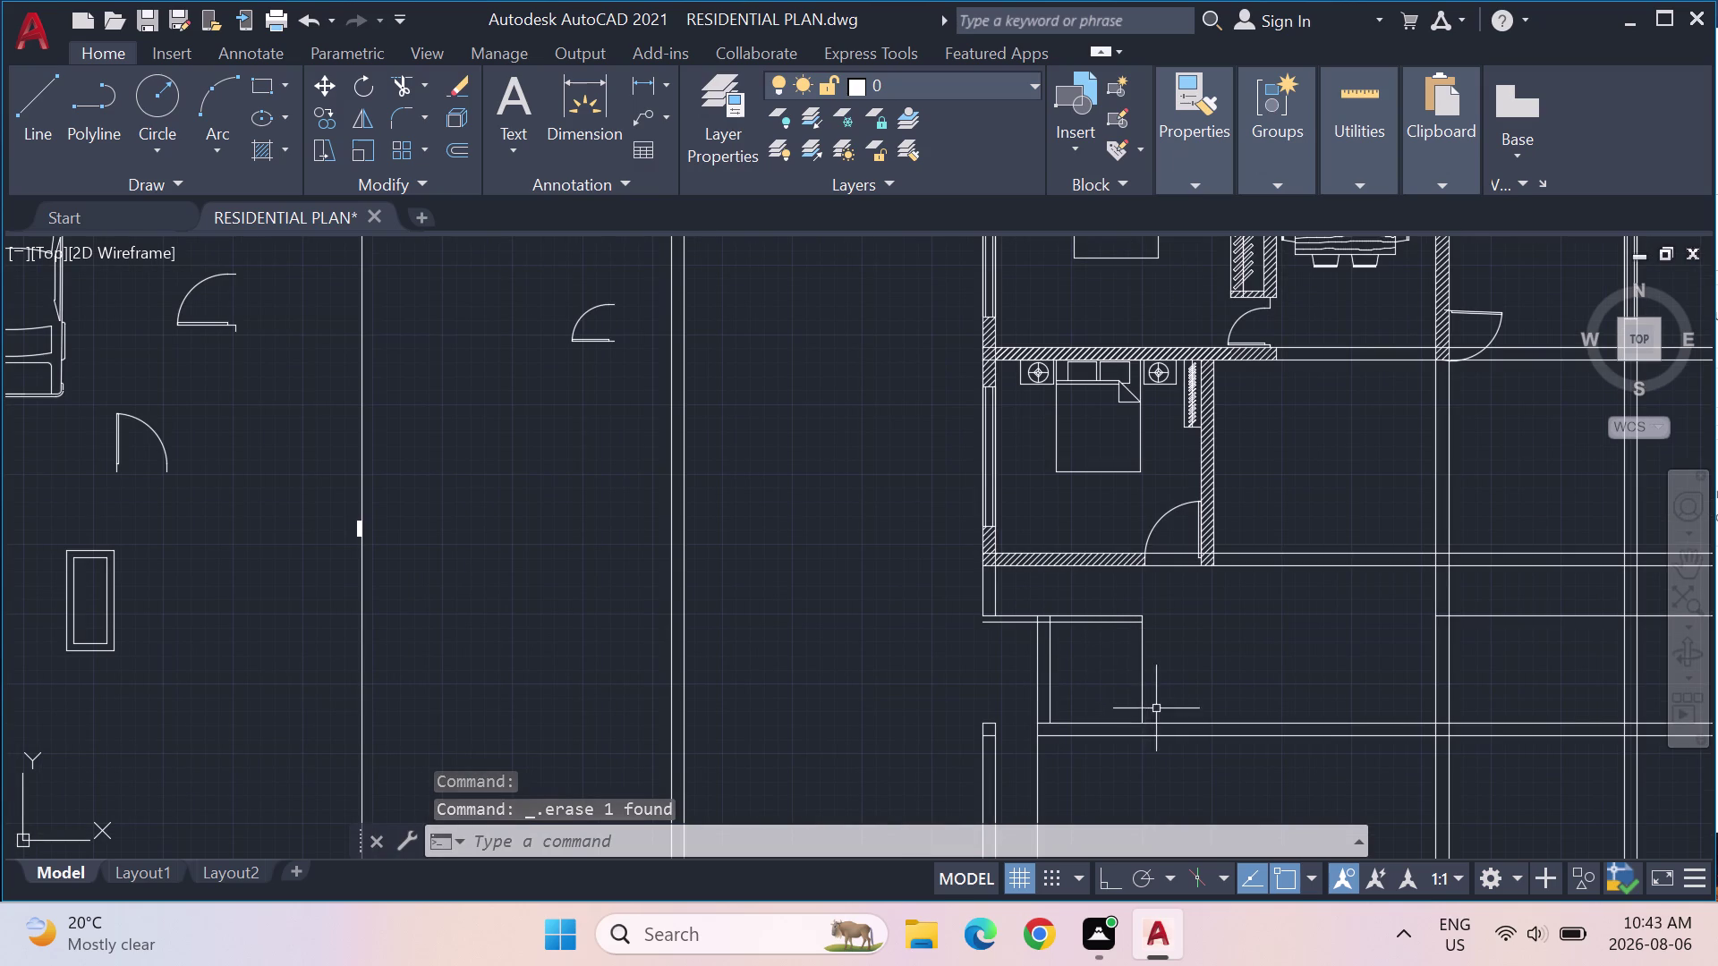
scroll(up, 3)
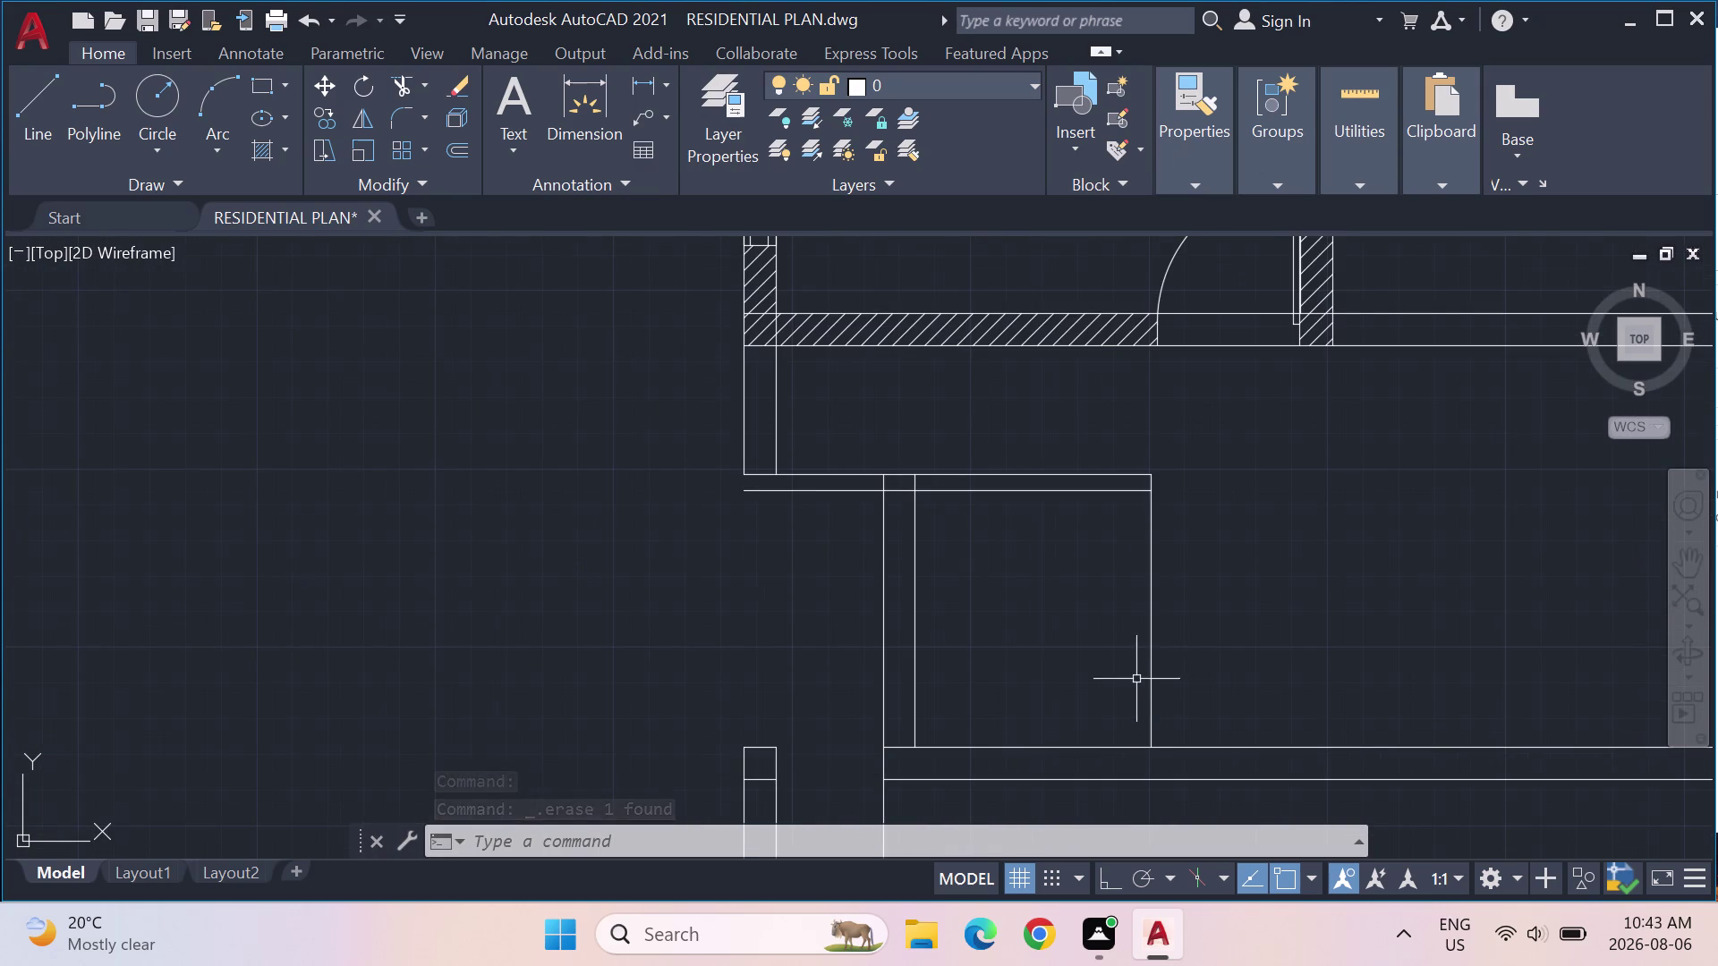
drag(1088, 589, 1077, 586)
key(Return)
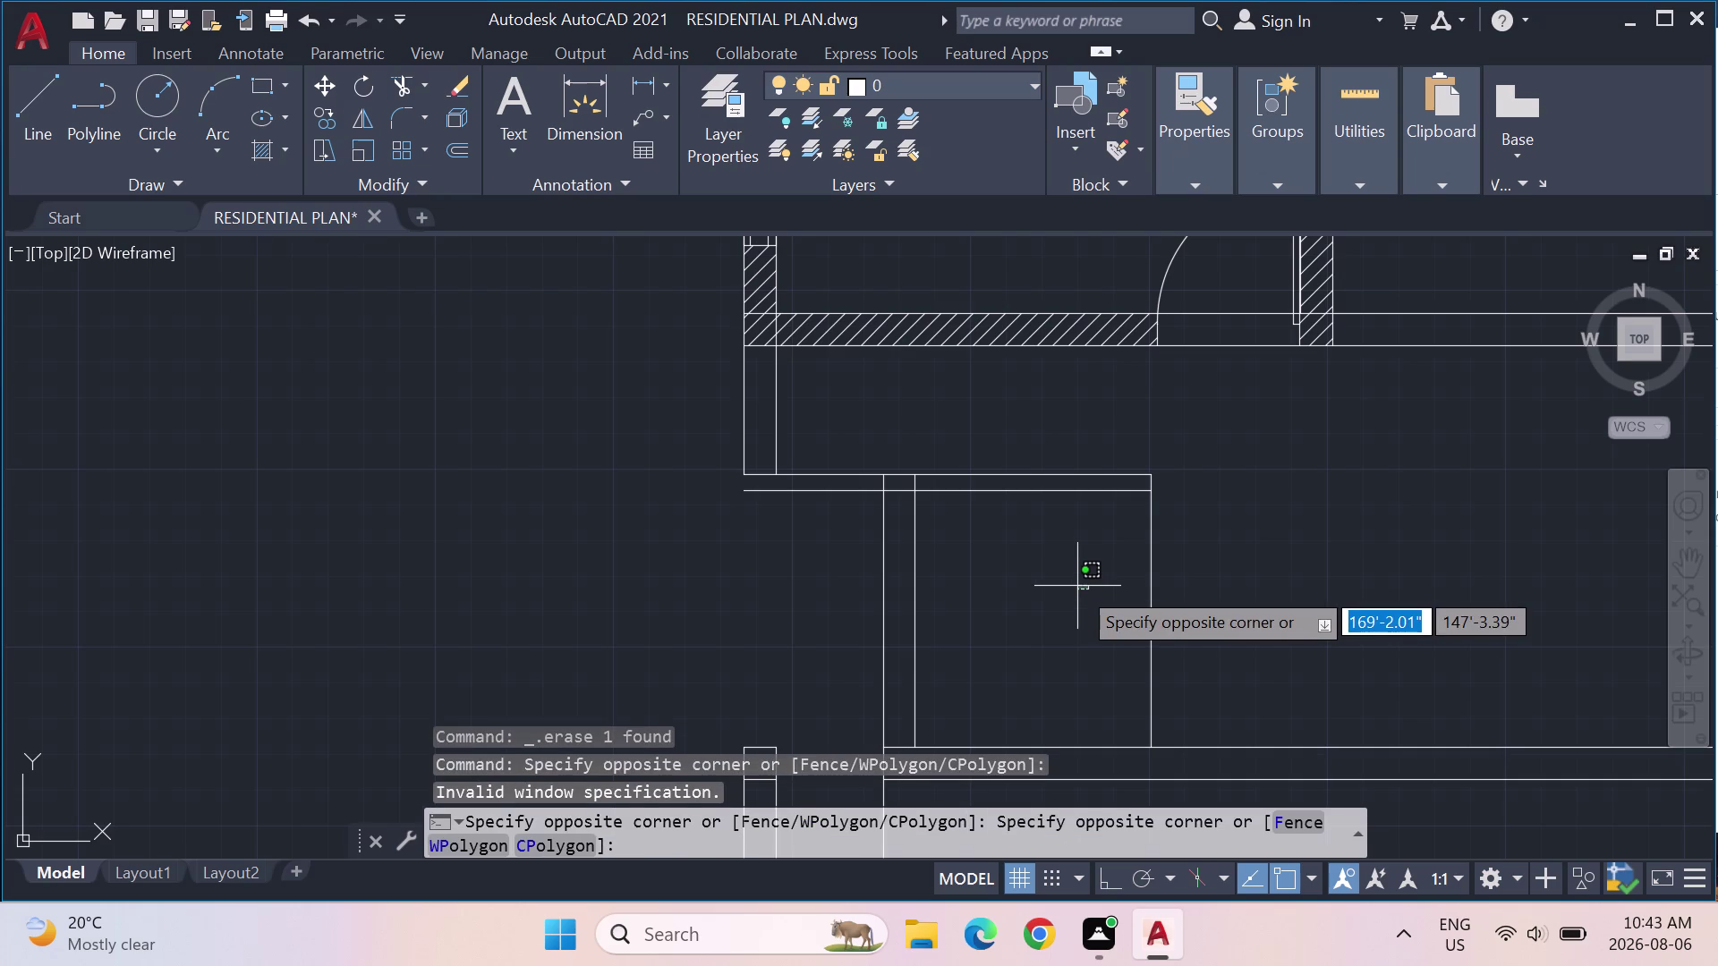
key(Escape)
key(Escape)
key(Escape)
key(Escape)
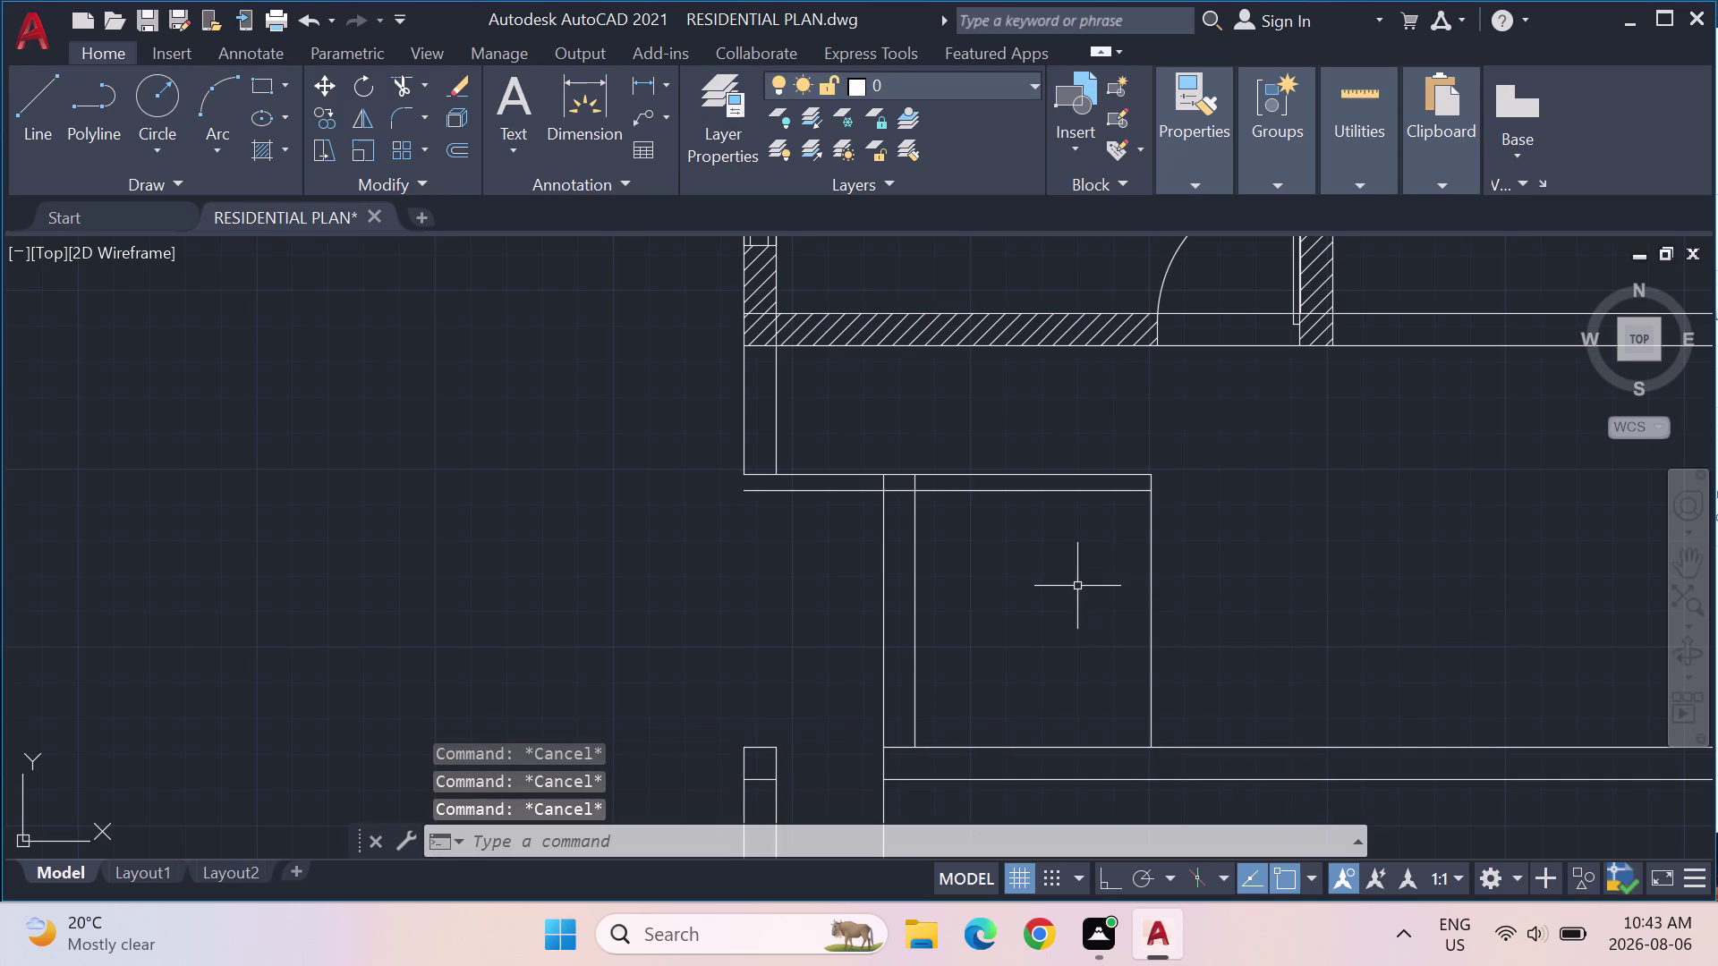
text(OFF)
Offset the wall piece's right edge 4.5" inward.
key(Return)
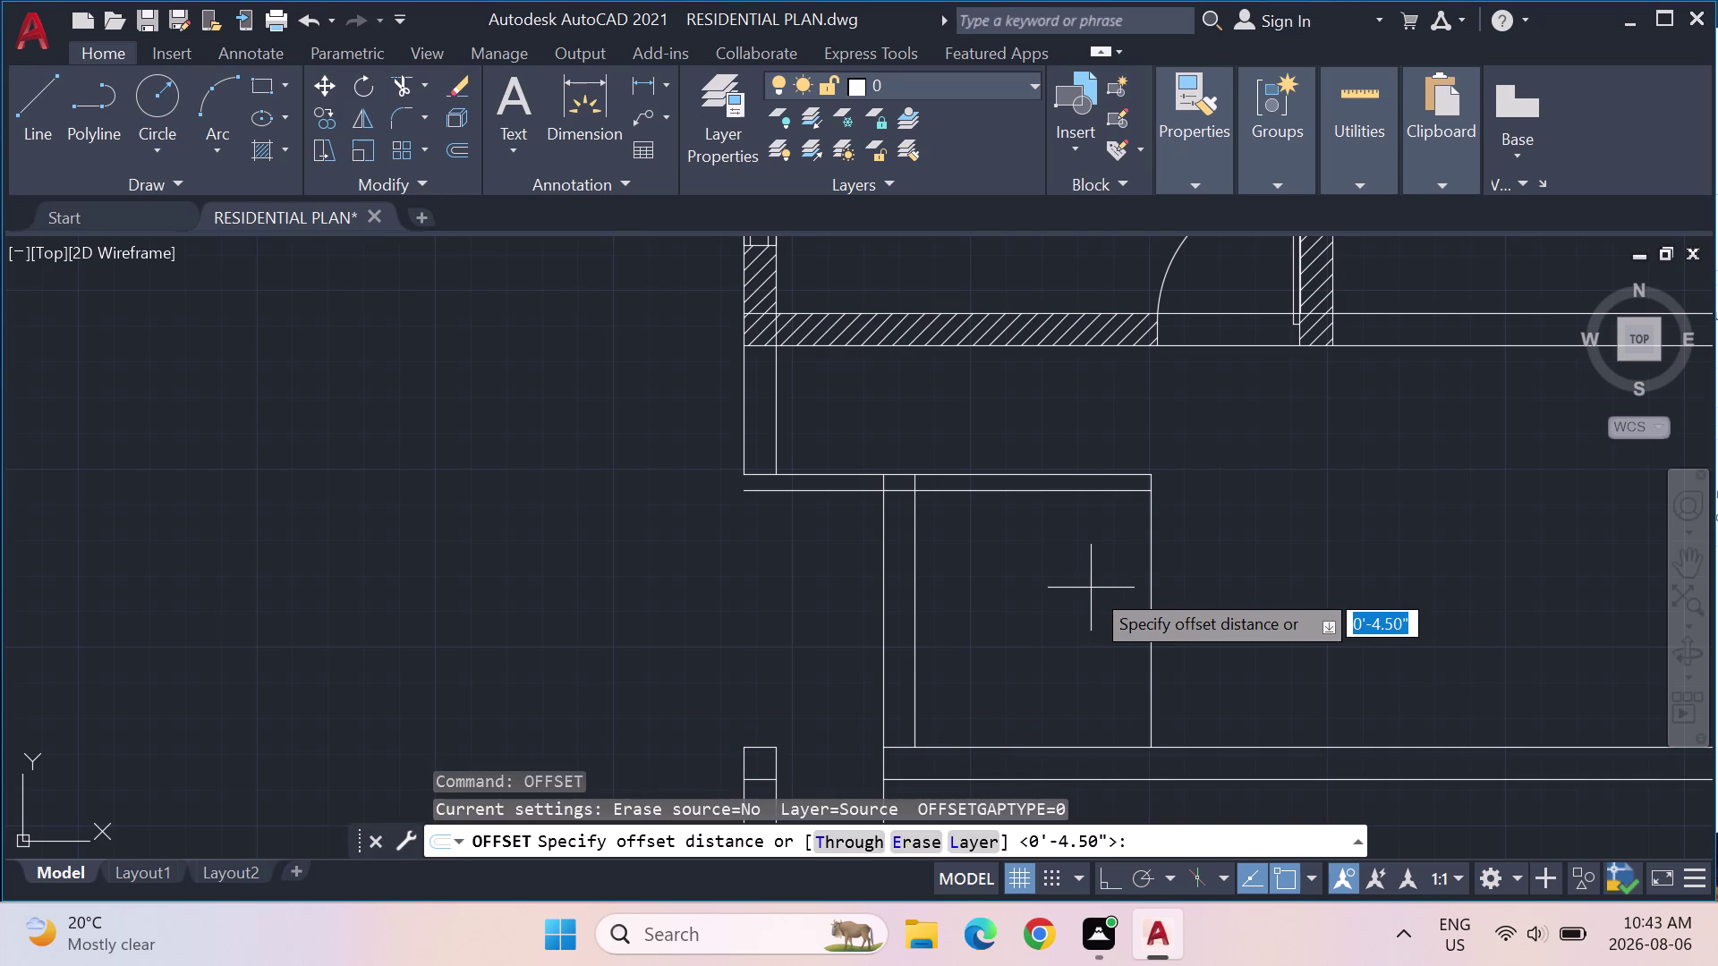
key(Return)
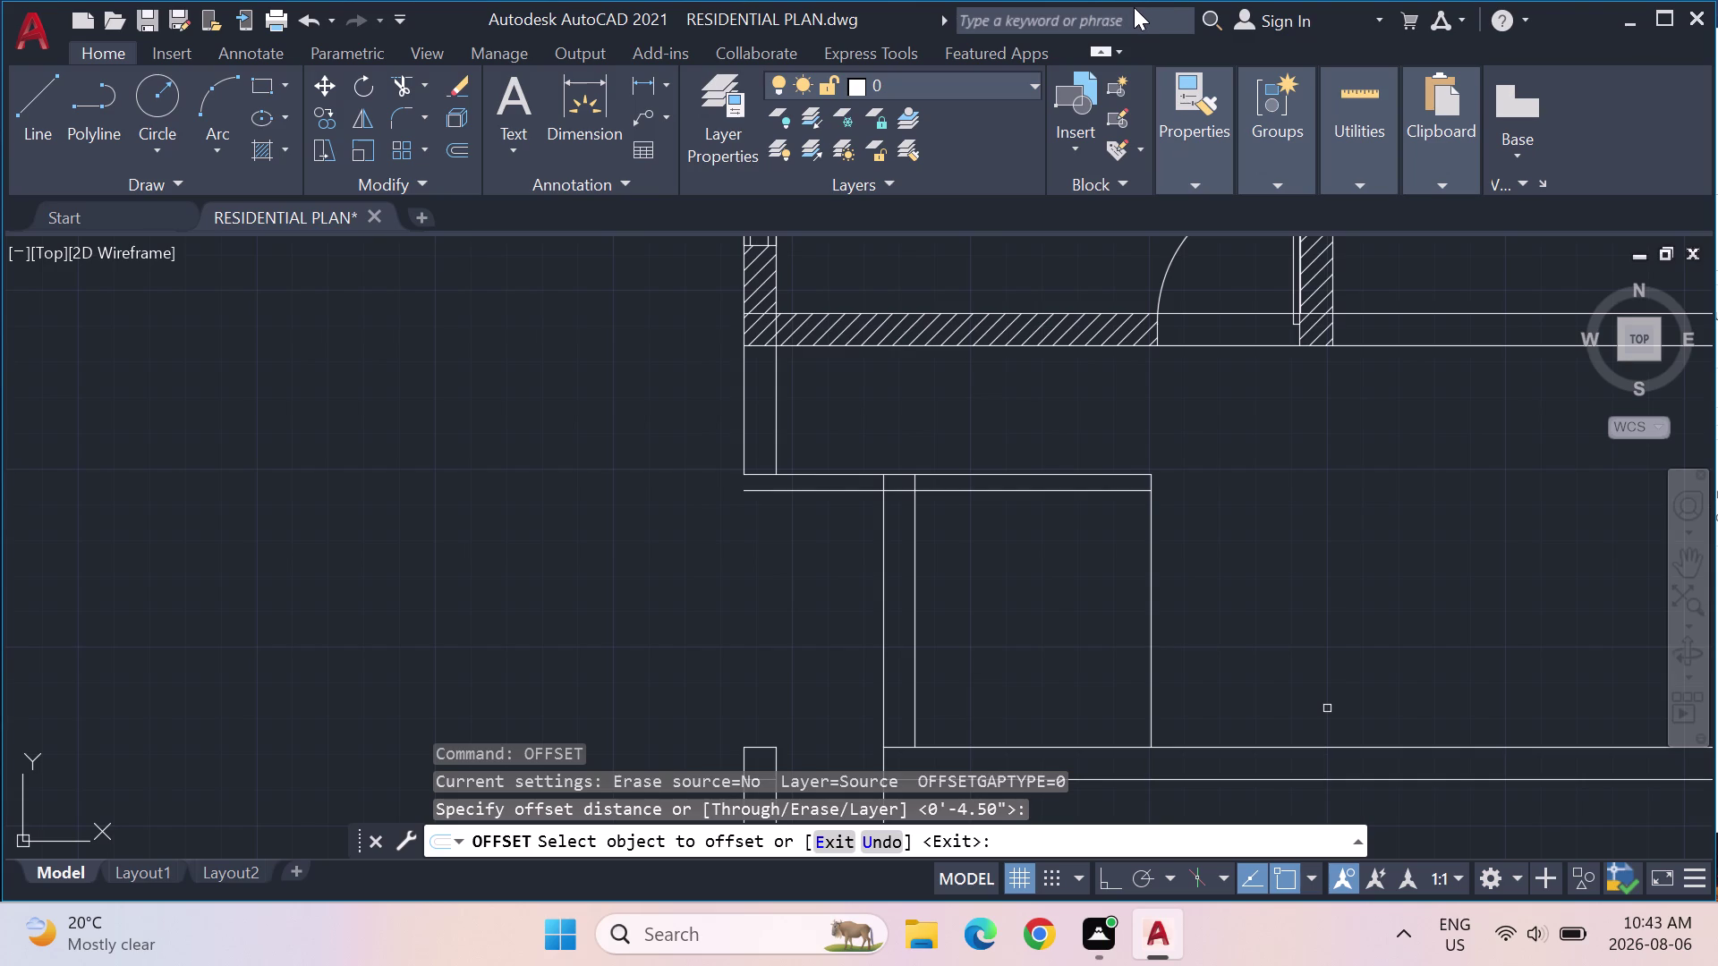
click(1153, 662)
click(1128, 660)
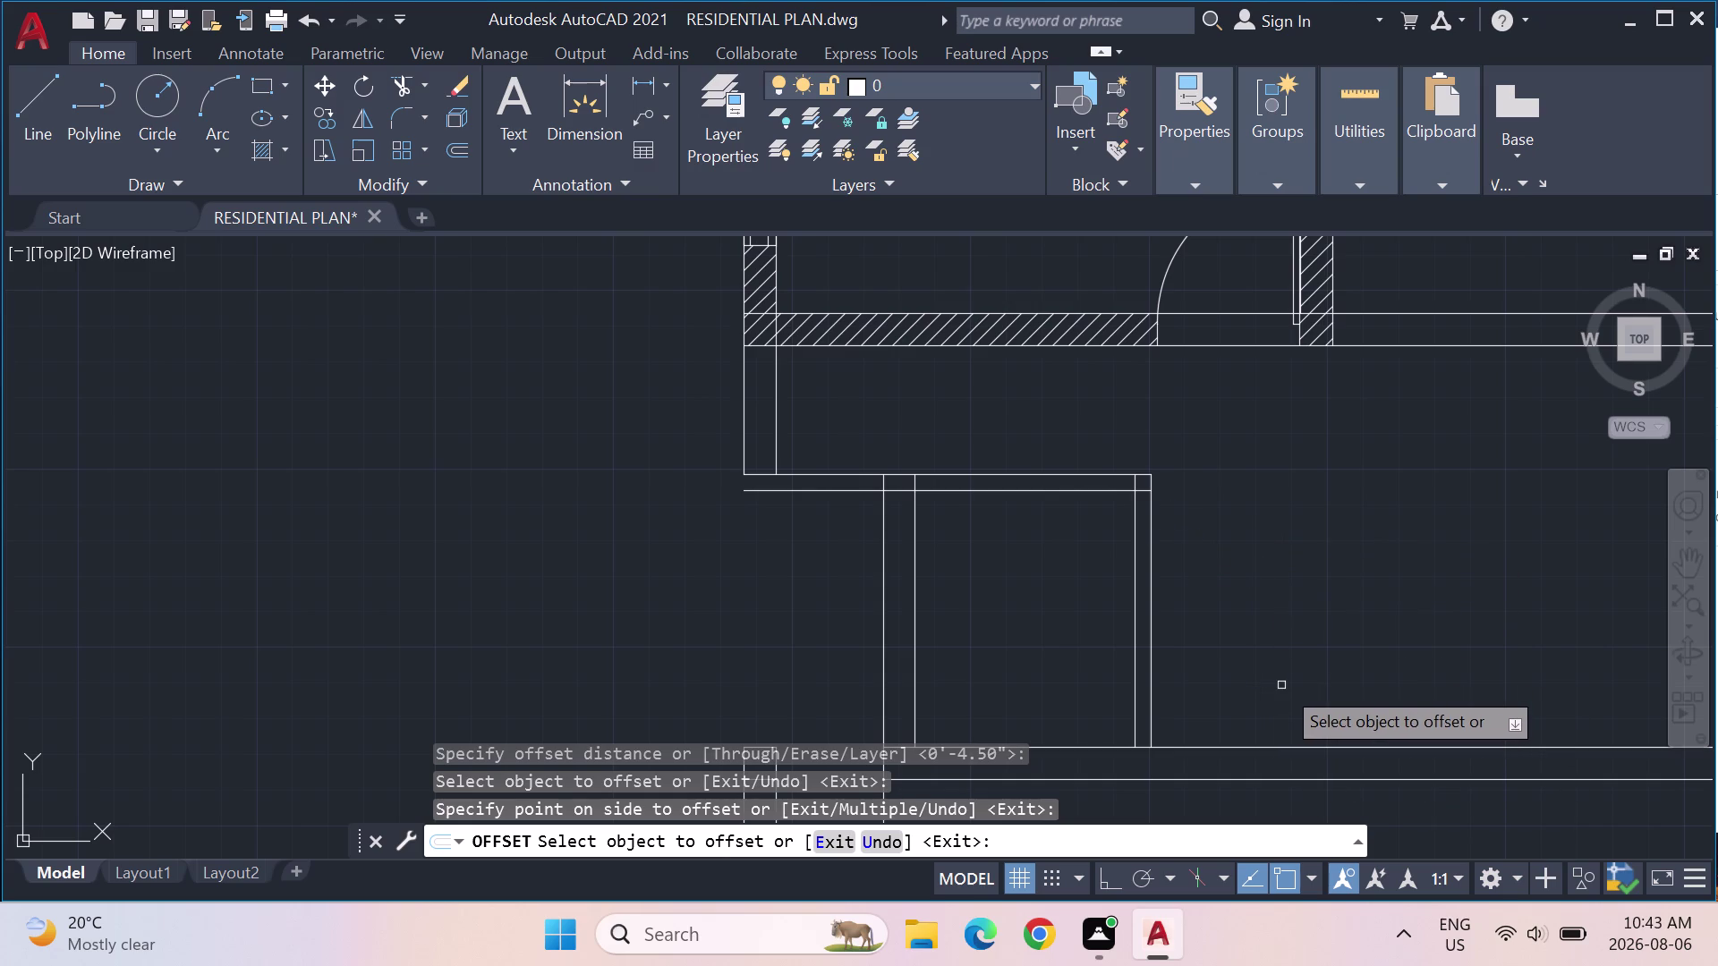
key(Escape)
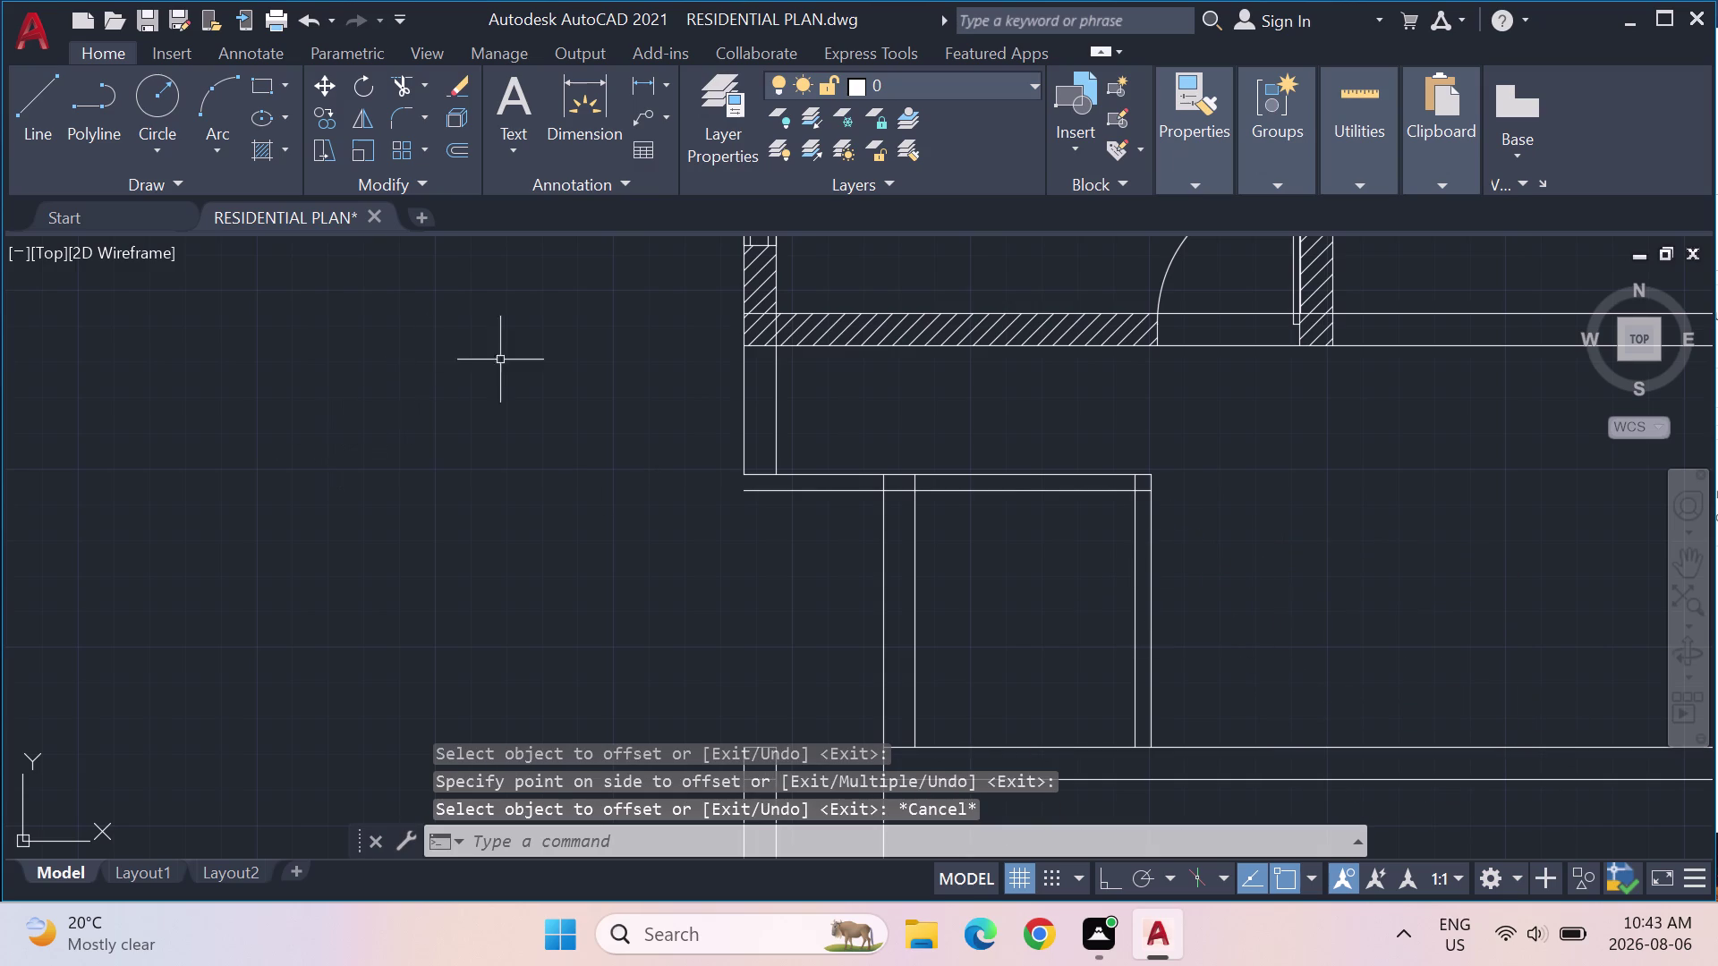
key(Escape)
key(Escape)
Offset the wall piece's right edge 3'10.5" to the right.
text(OFF)
key(Return)
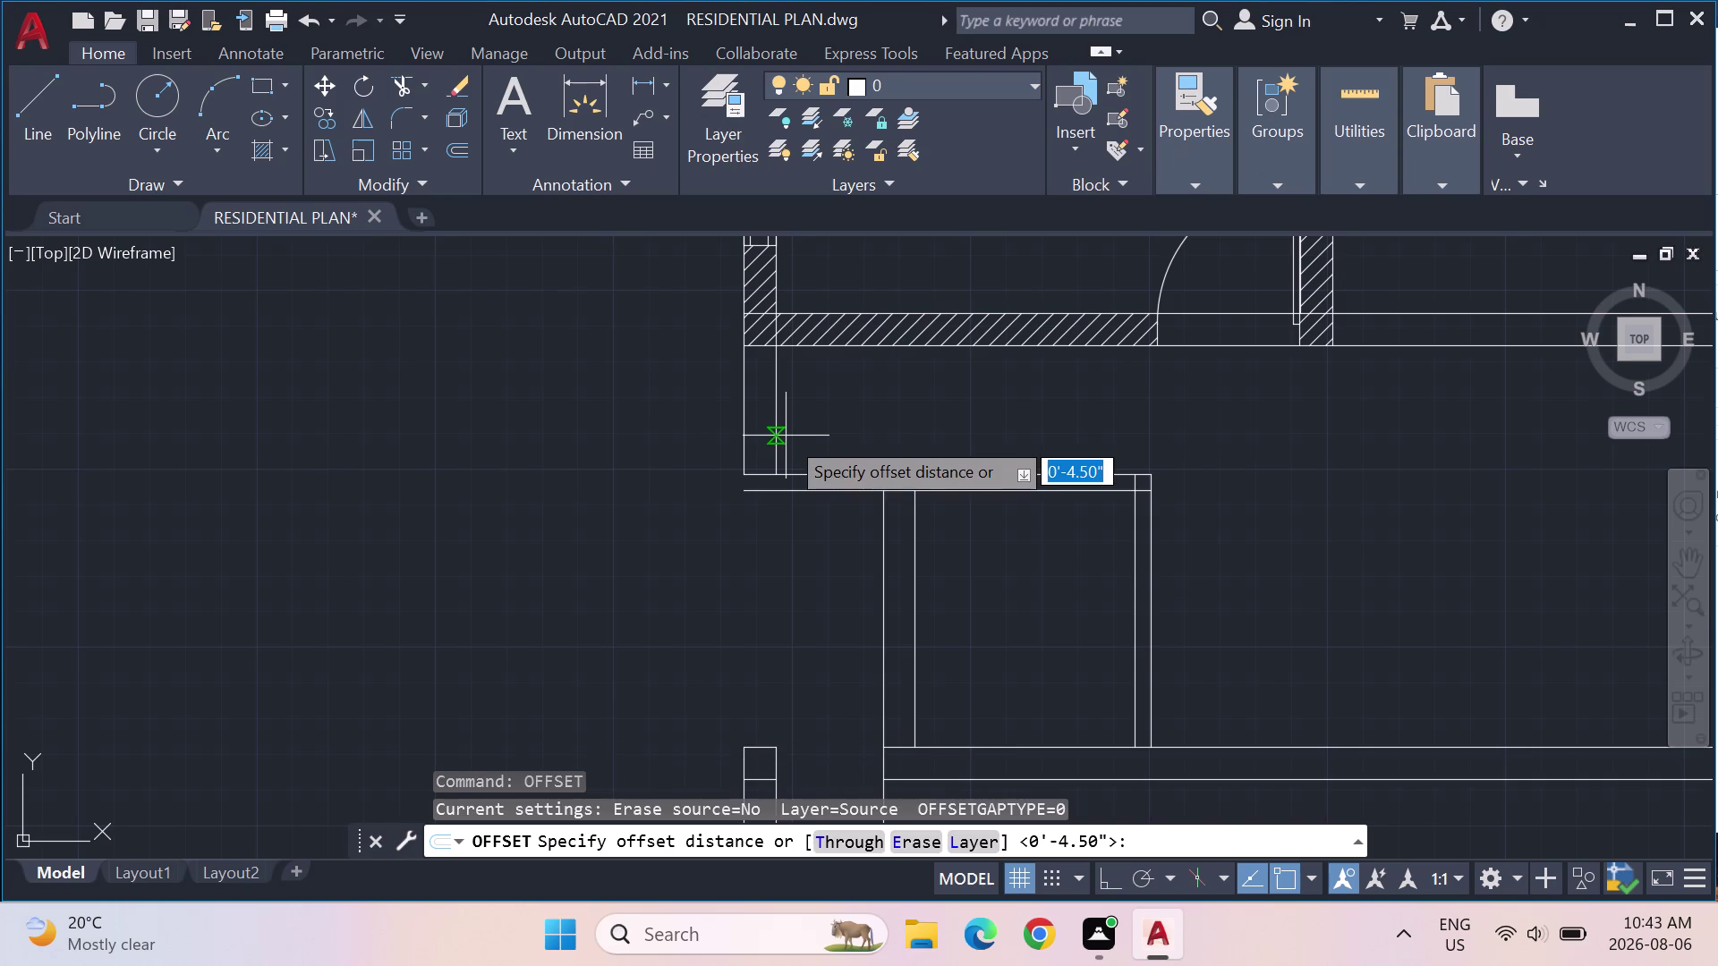
text(3)
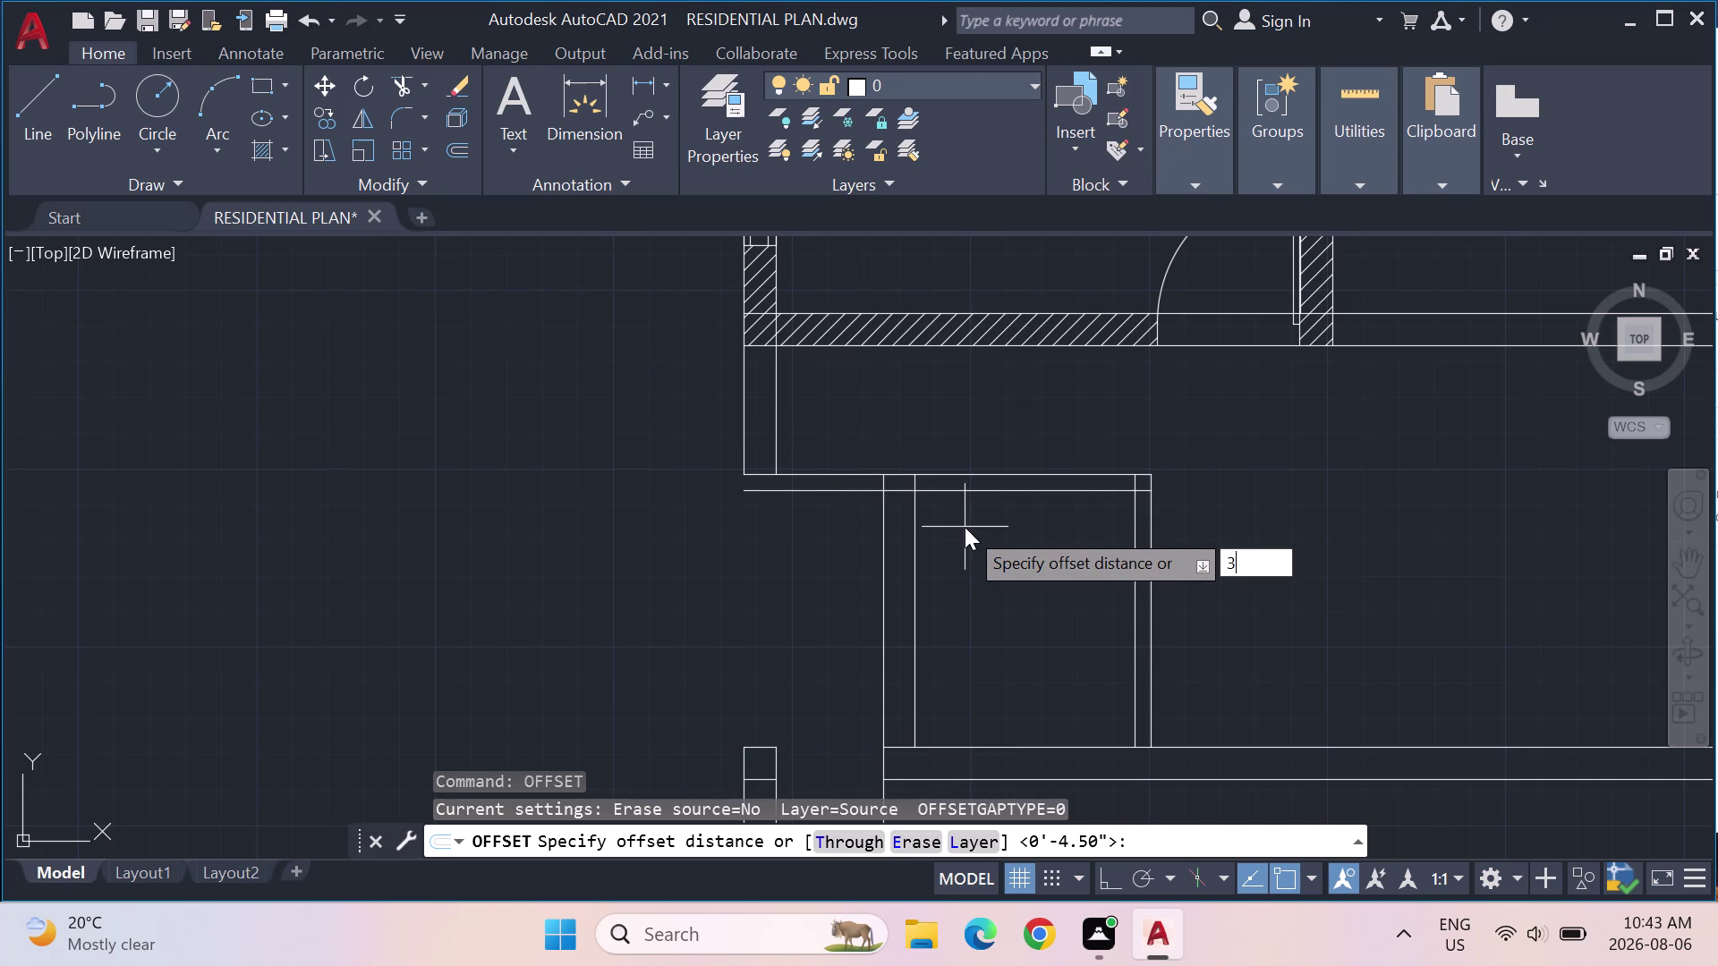
text(')
text(10)
key(period)
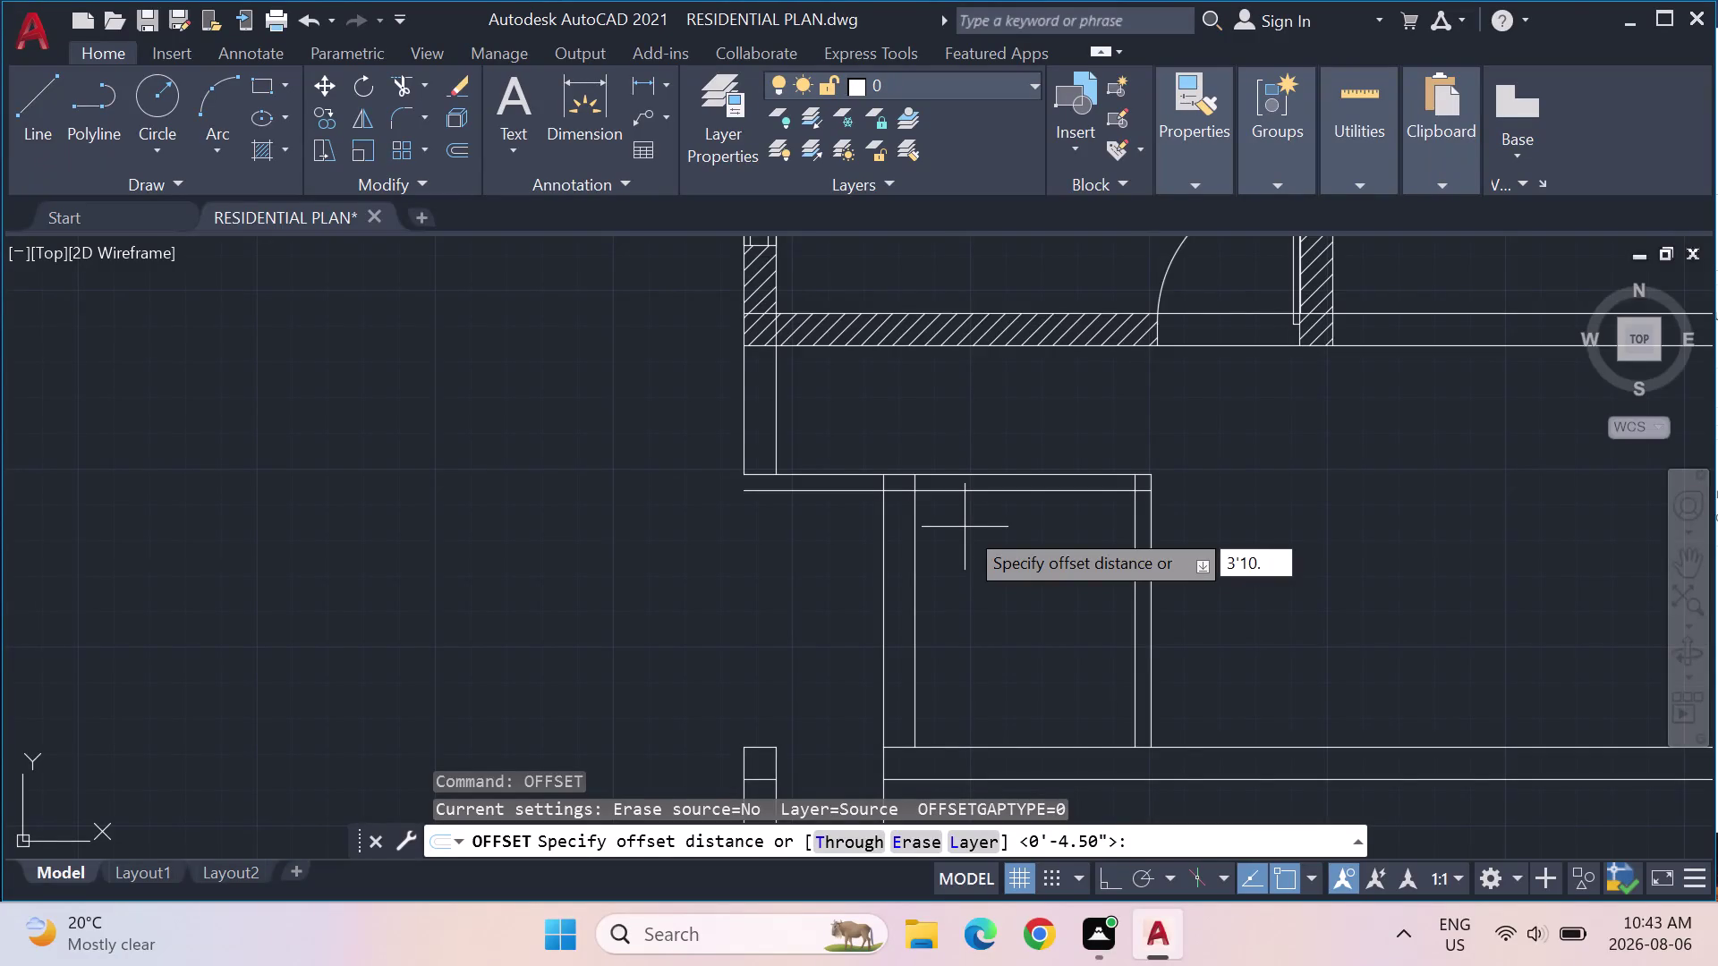
text(5")
key(Return)
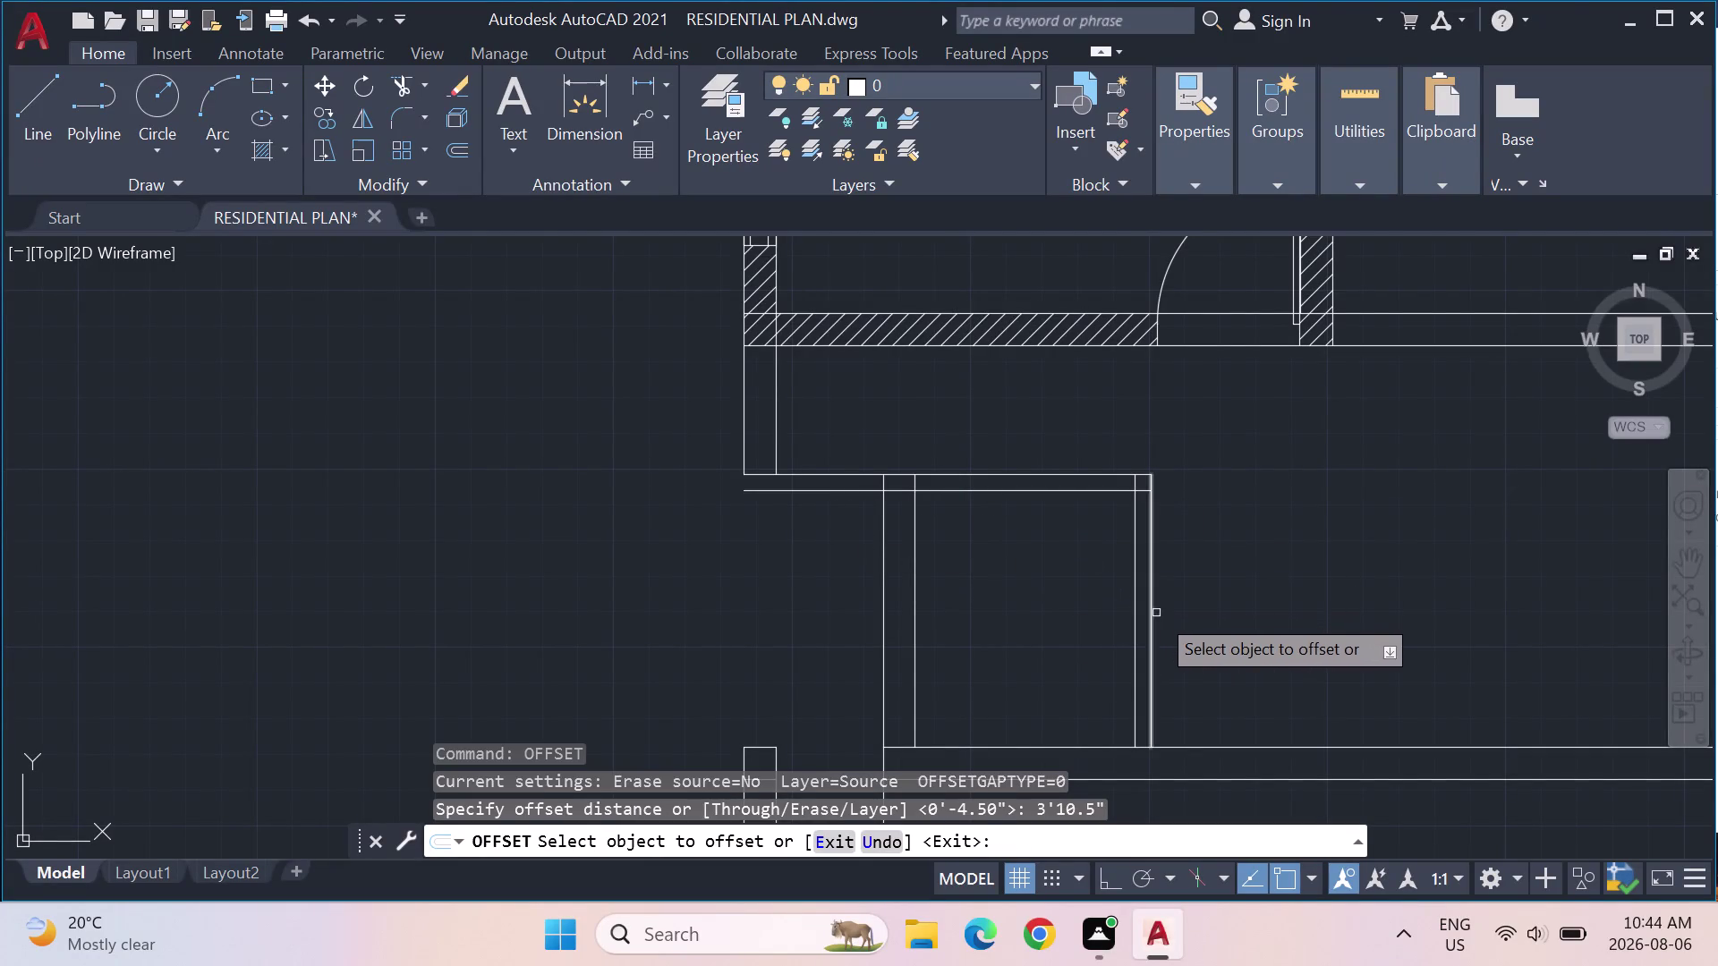
click(1151, 602)
click(1257, 600)
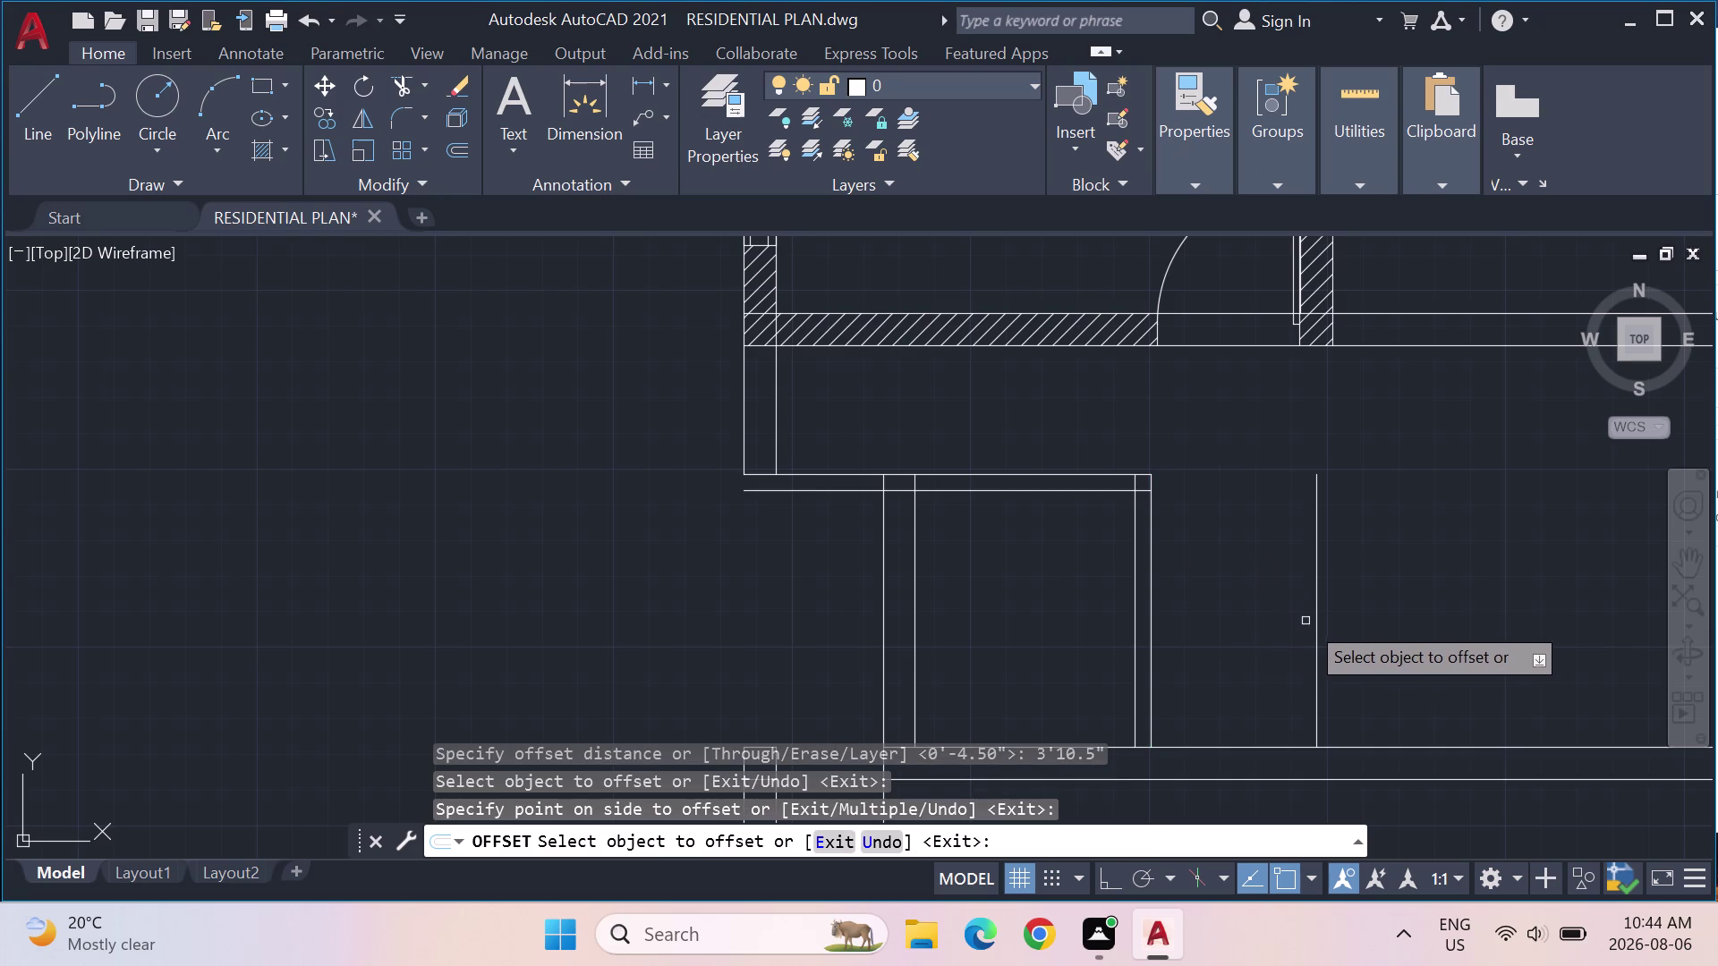
key(Return)
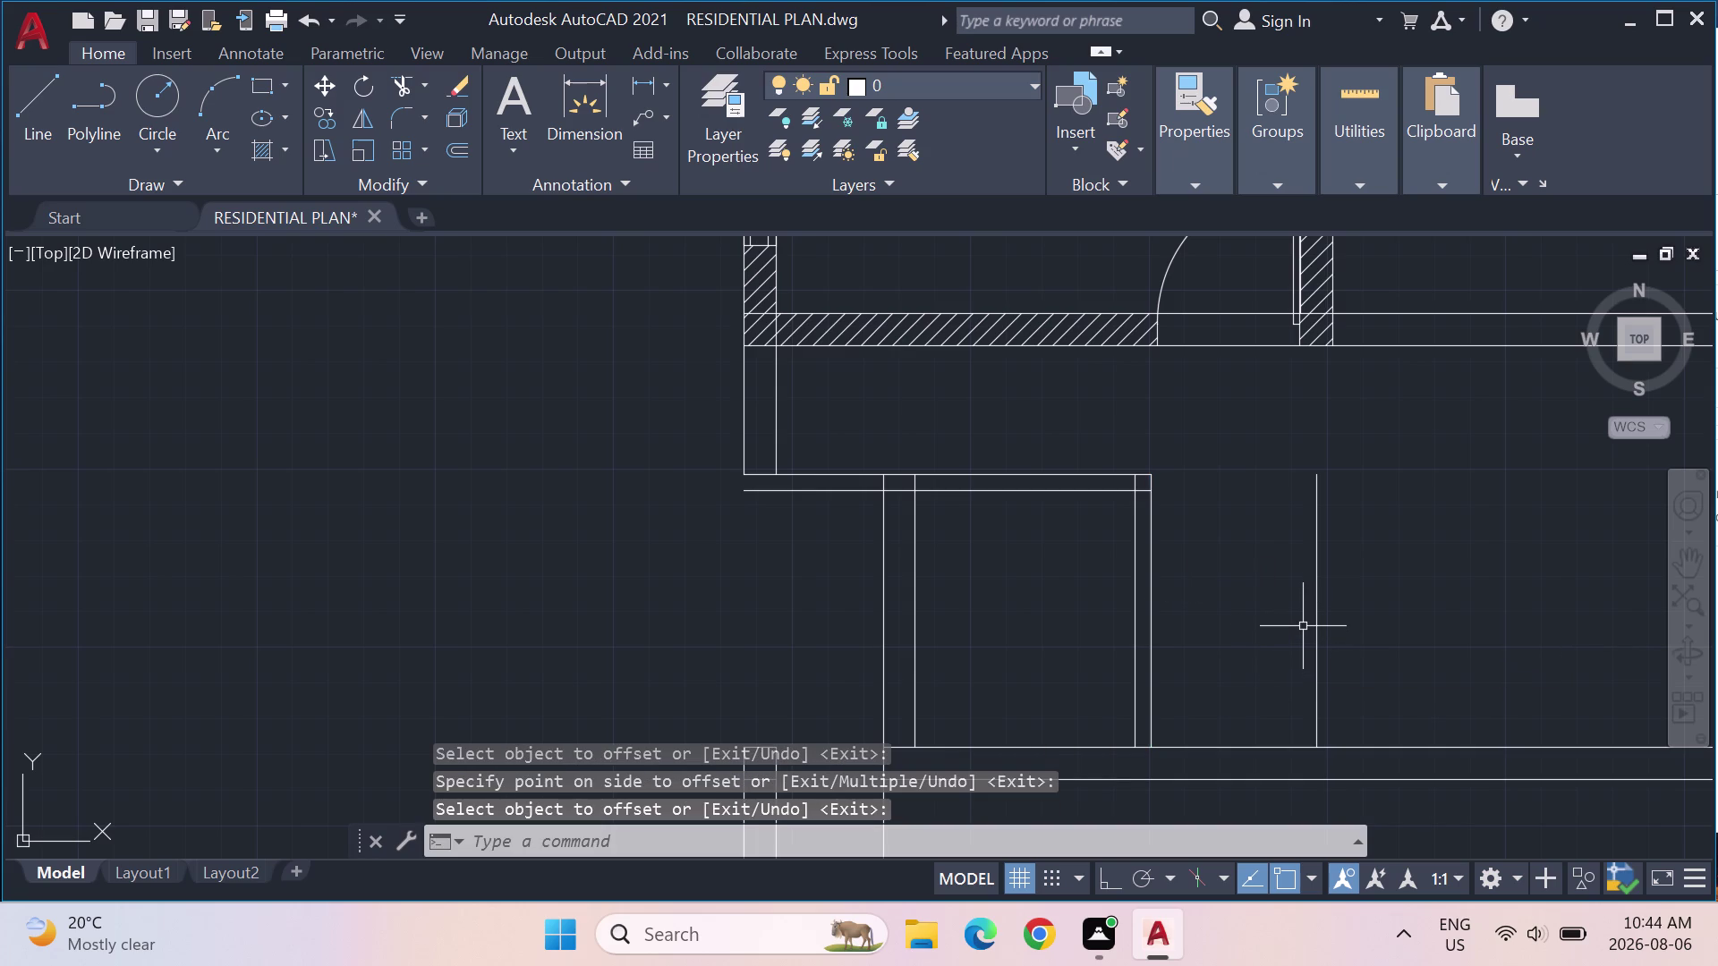
Offset that new vertical line a further 9" to the right.
key(Return)
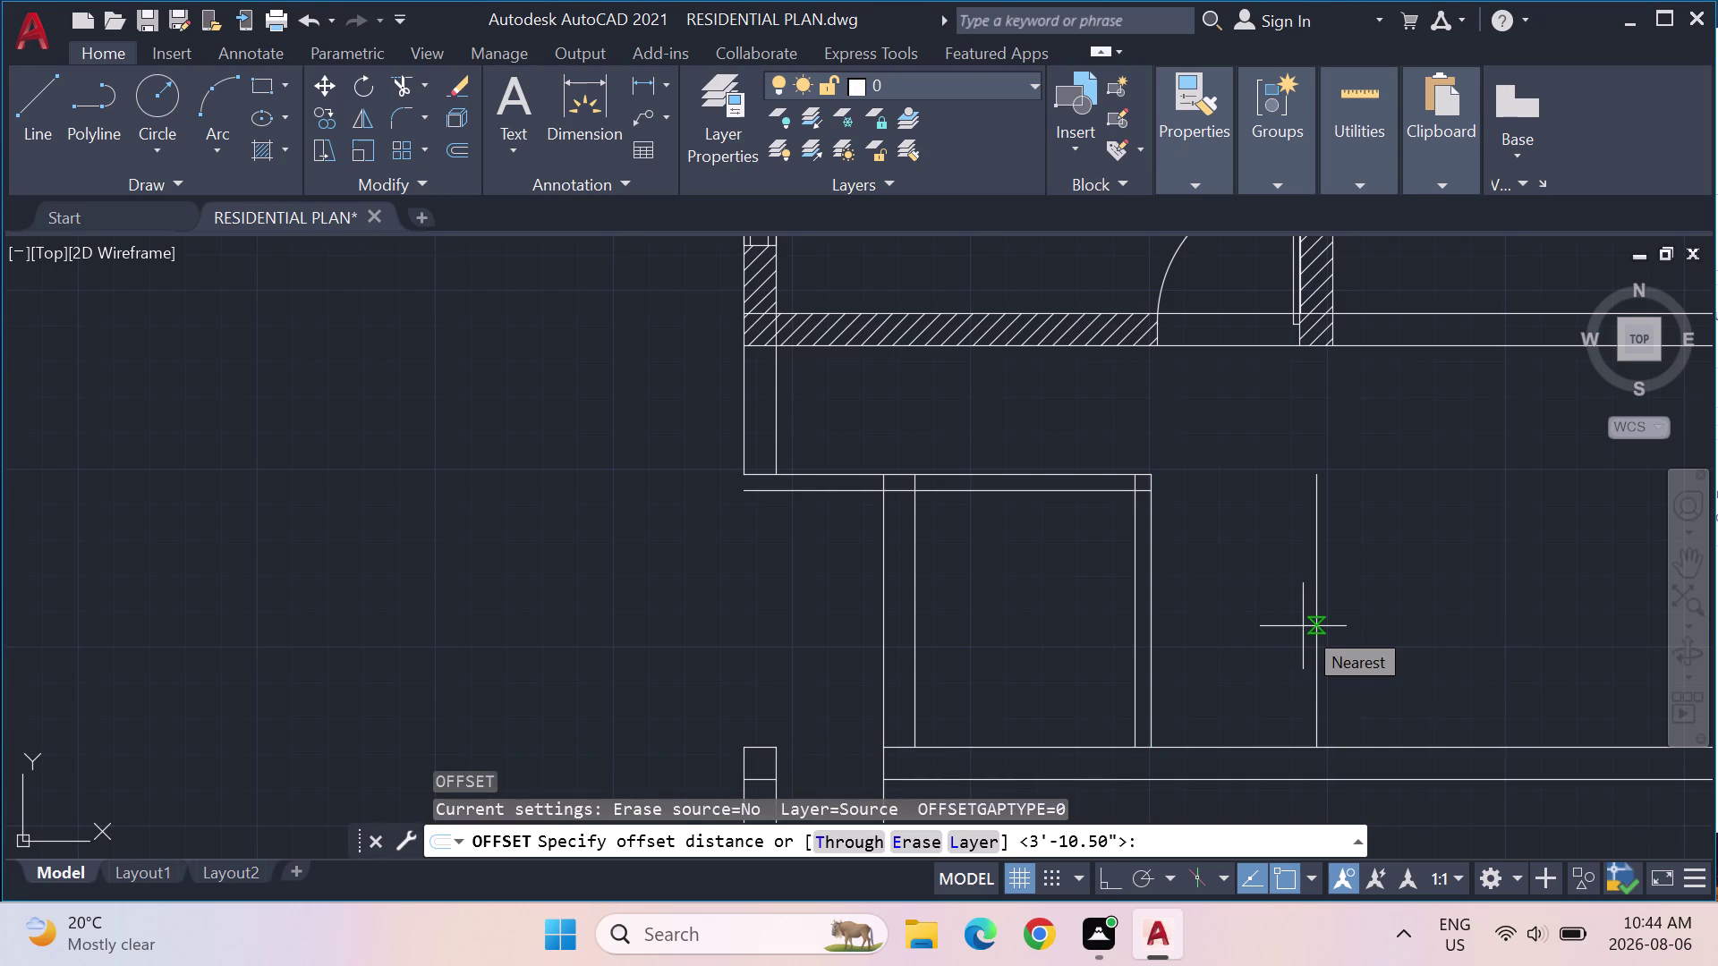
text(9")
key(Return)
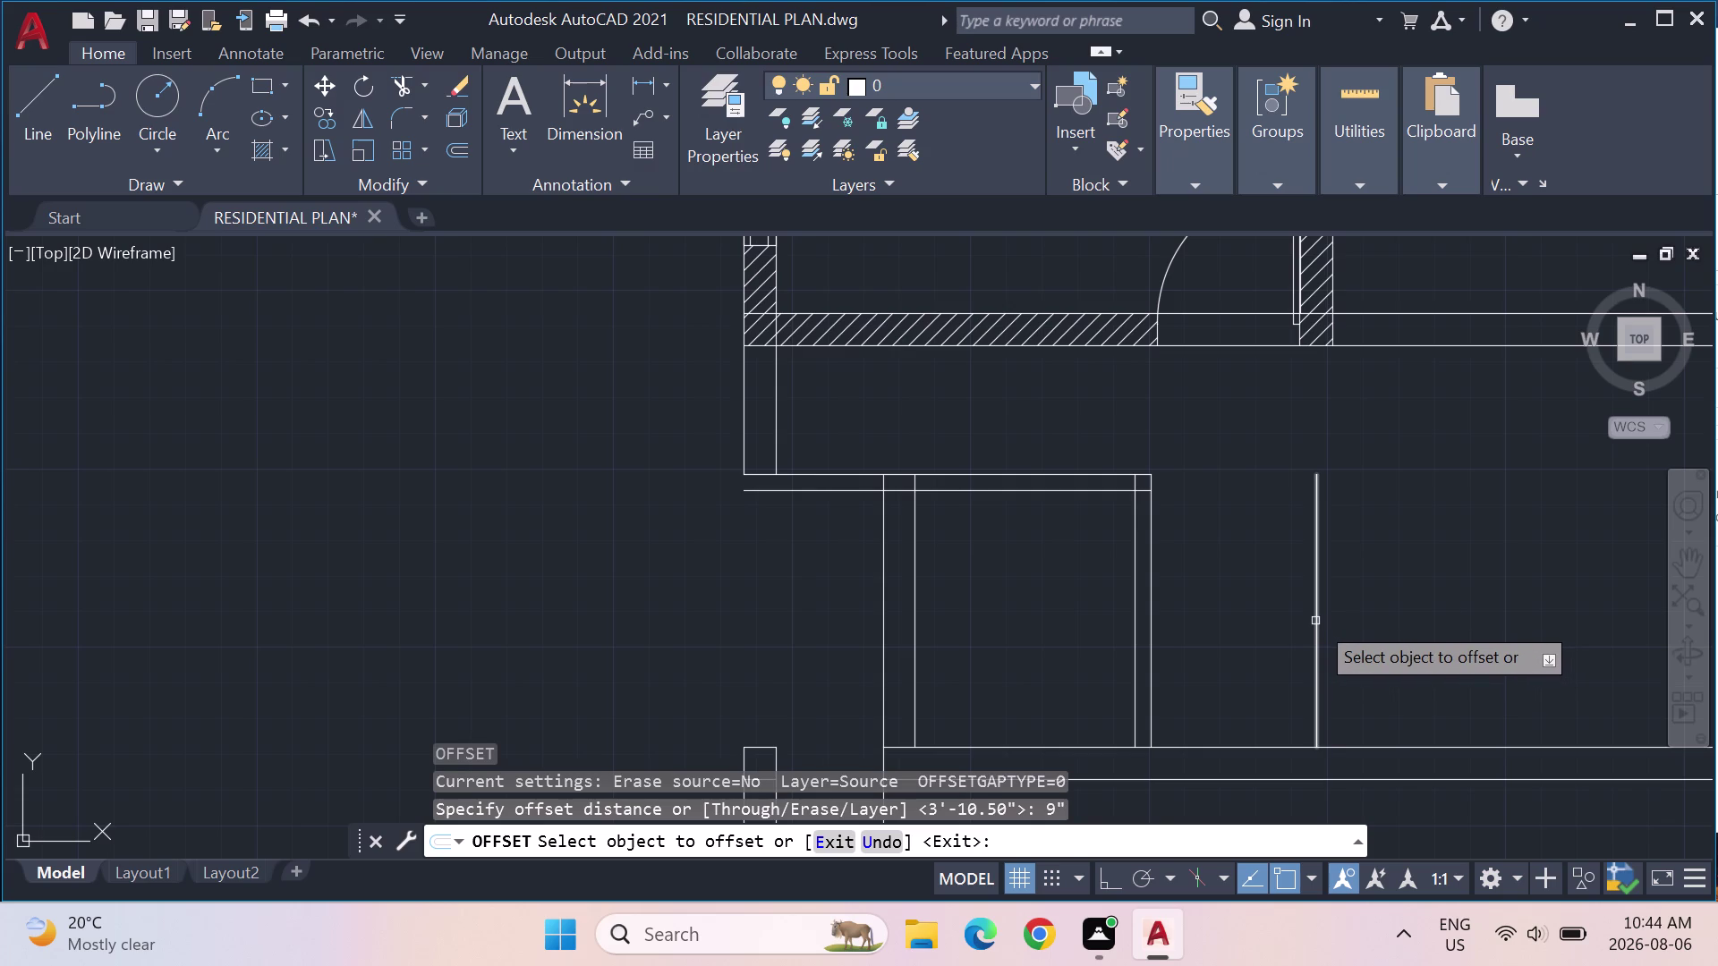
click(1315, 621)
click(1368, 623)
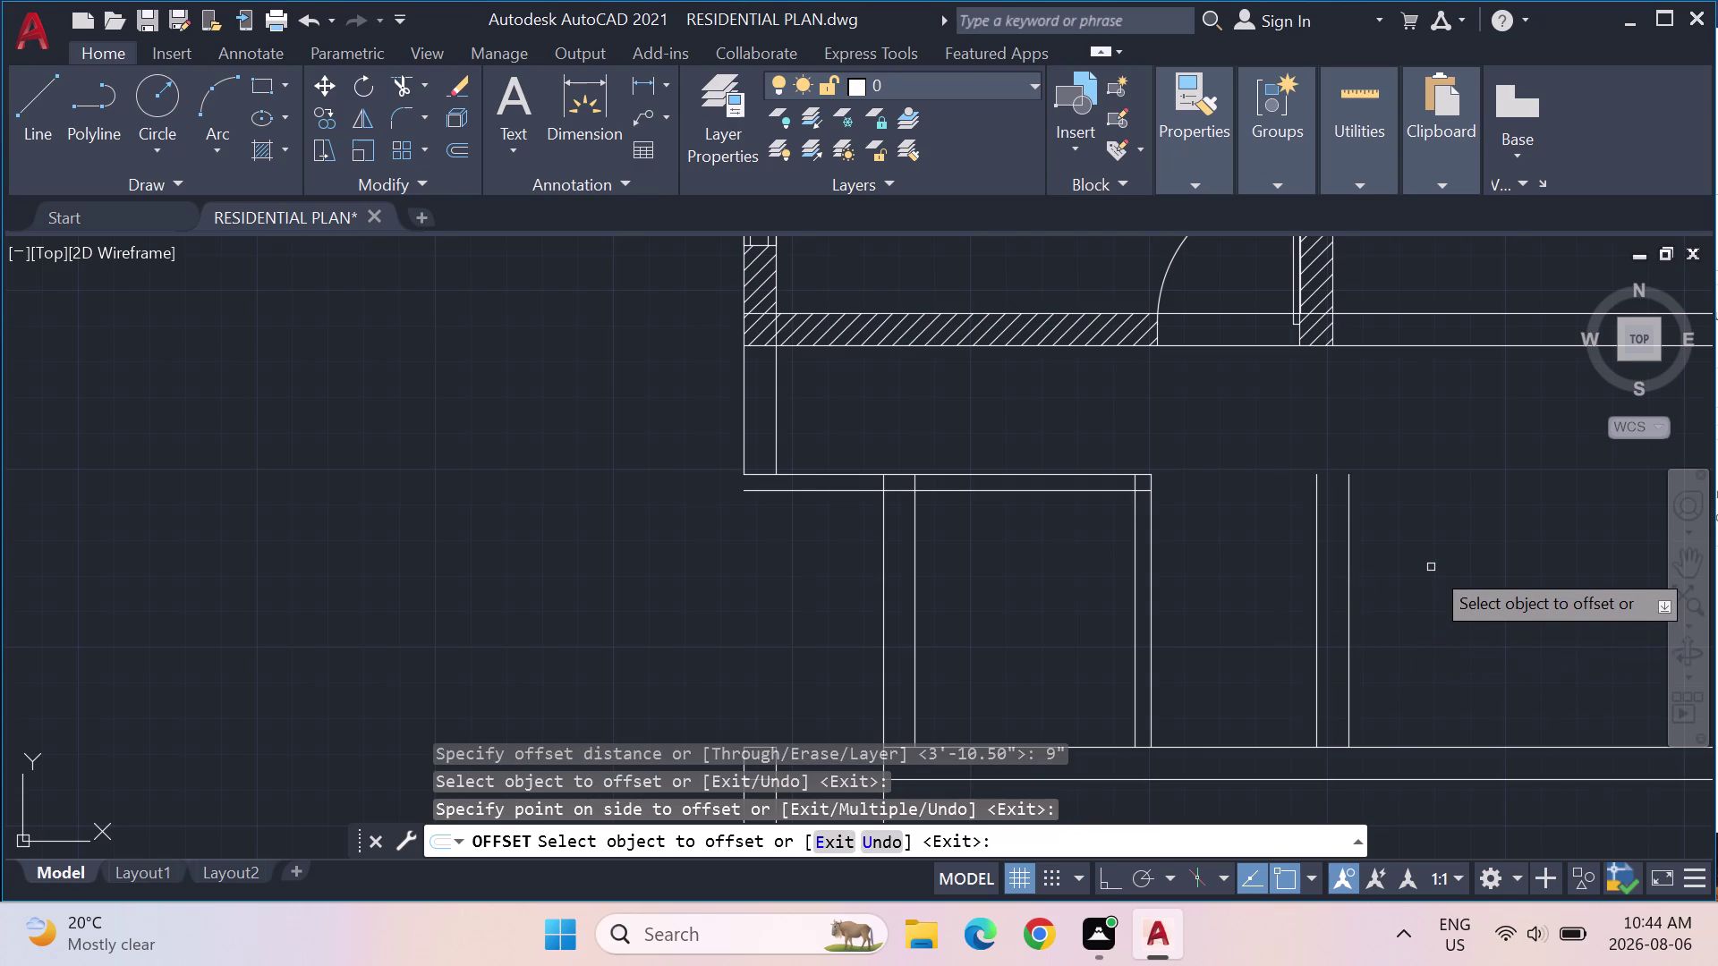
scroll(down, 3)
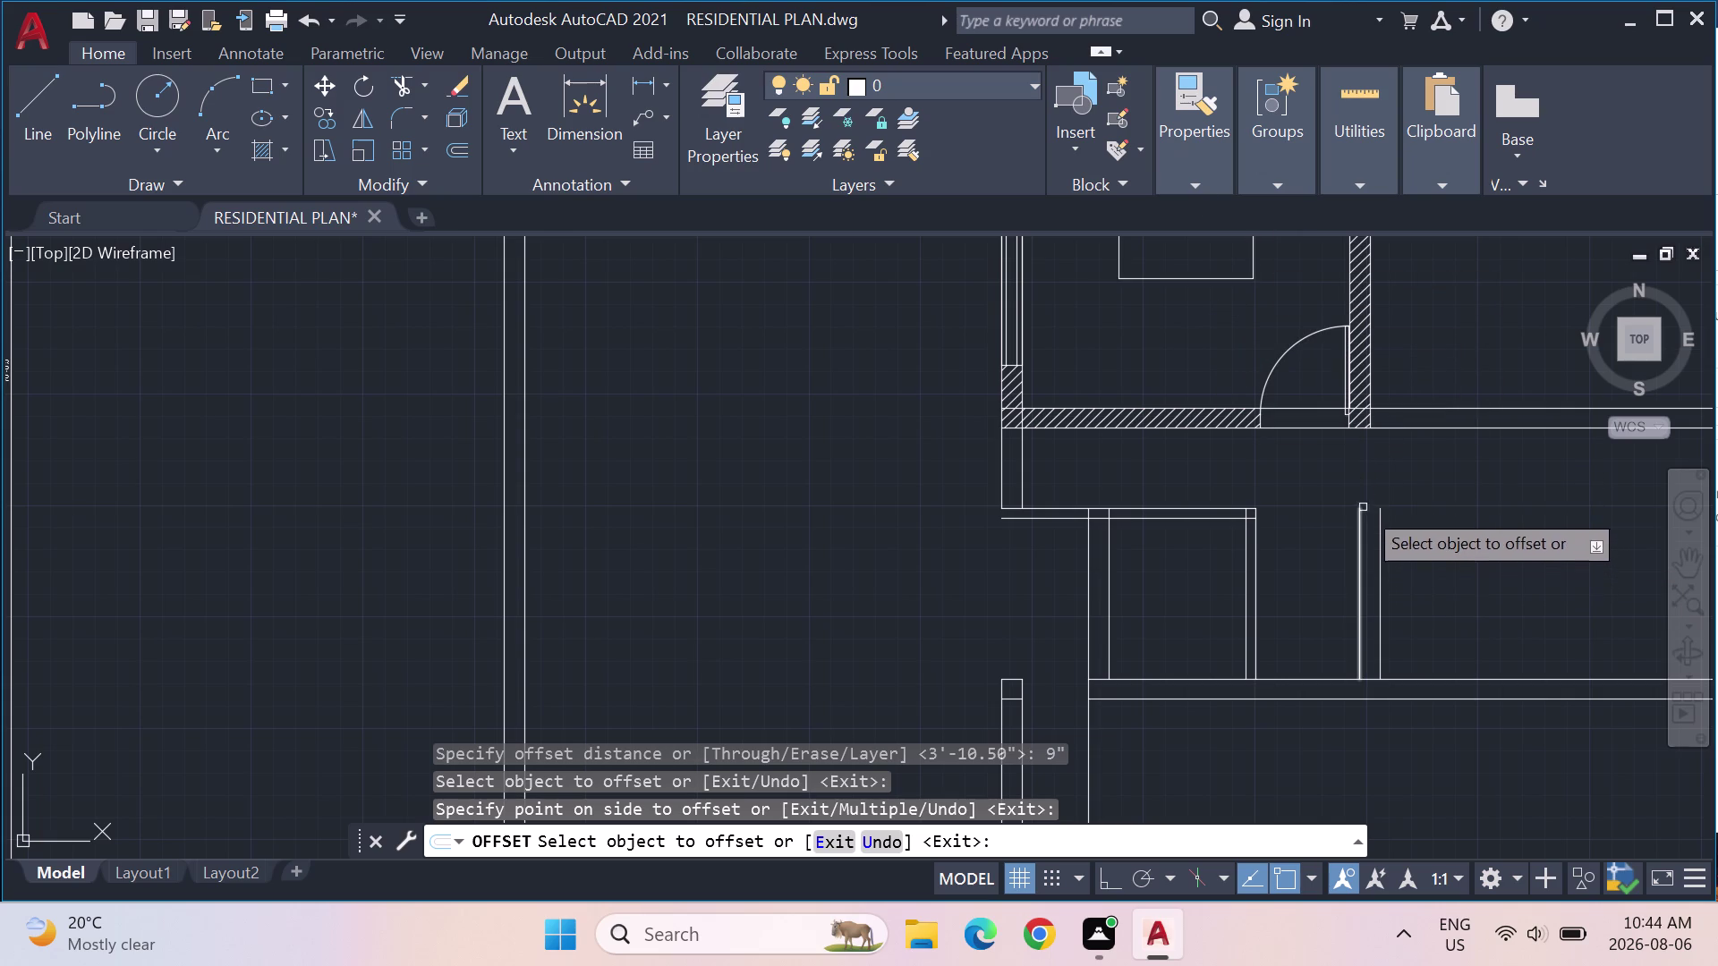
key(Escape)
key(Escape)
key(Escape)
drag(1395, 535, 1301, 539)
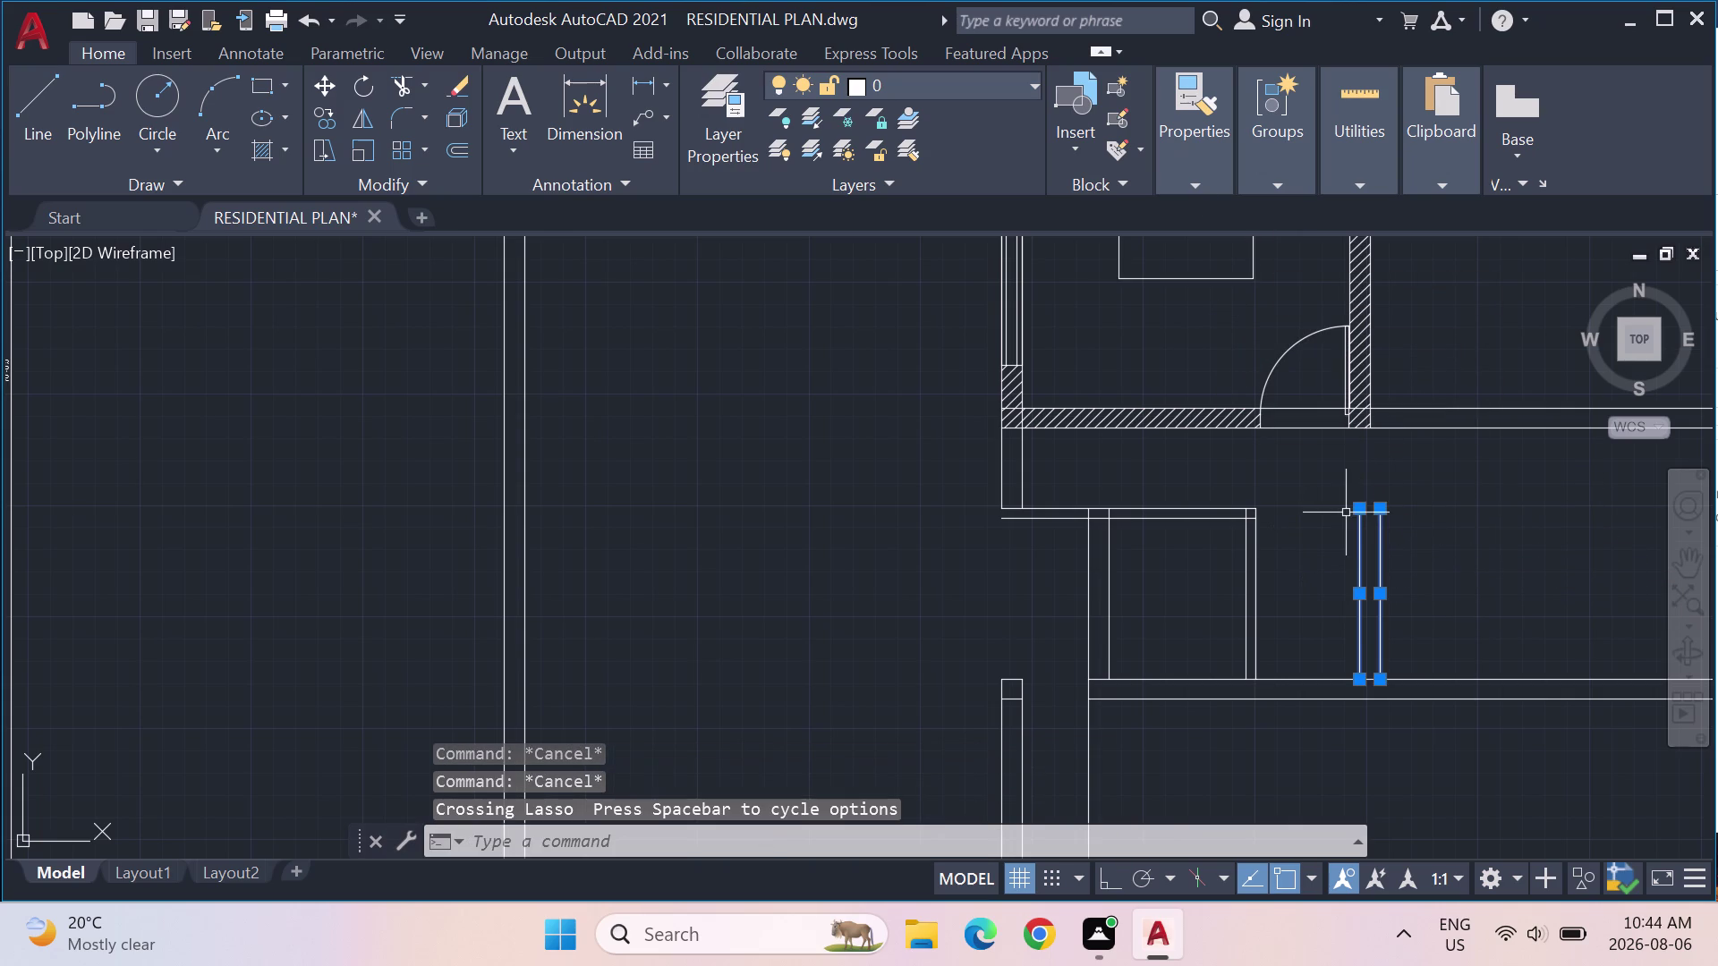
key(Delete)
click(20, 88)
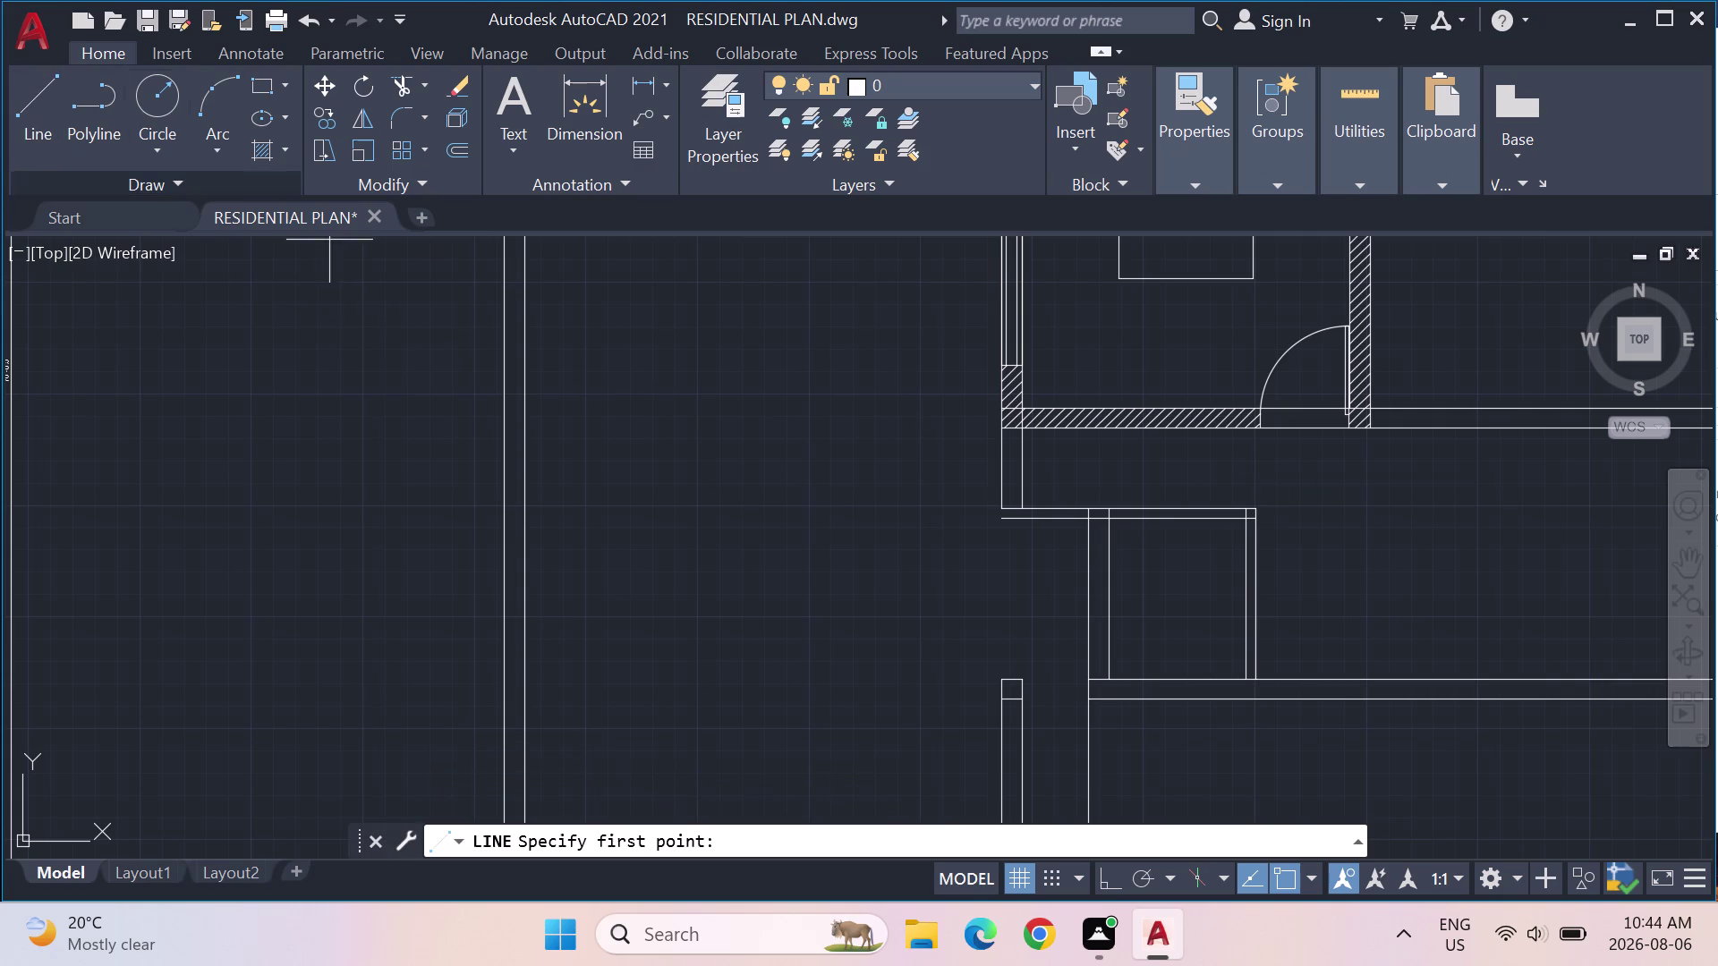
scroll(up, 3)
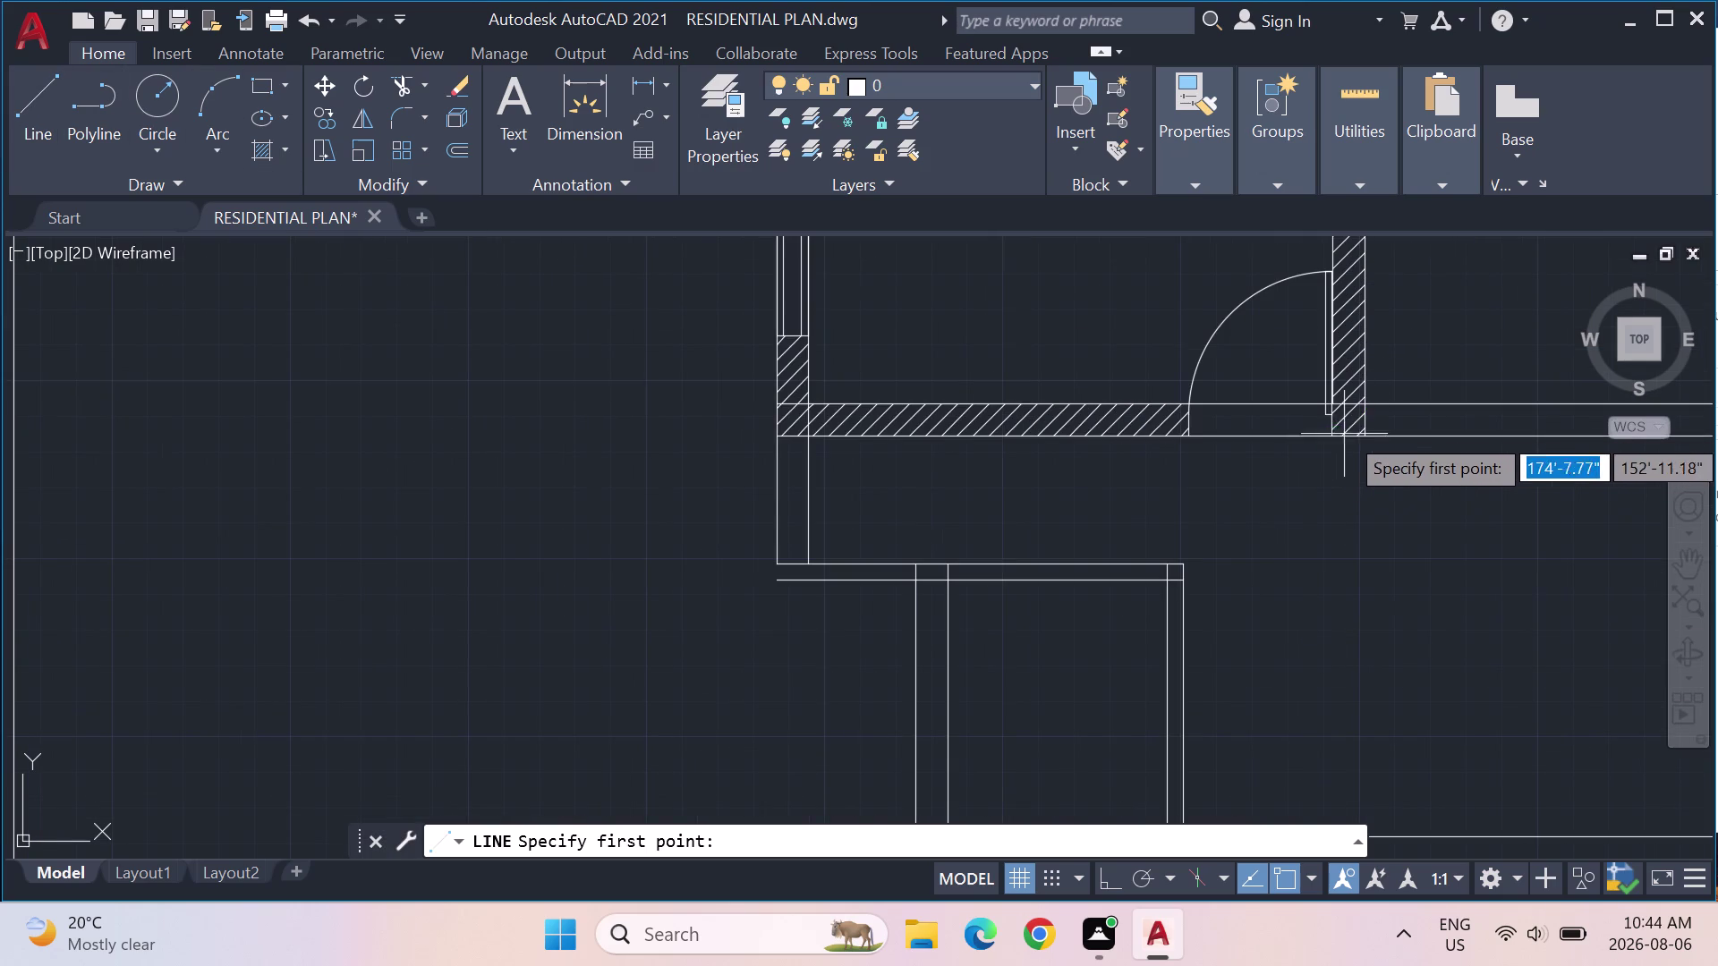
click(1363, 438)
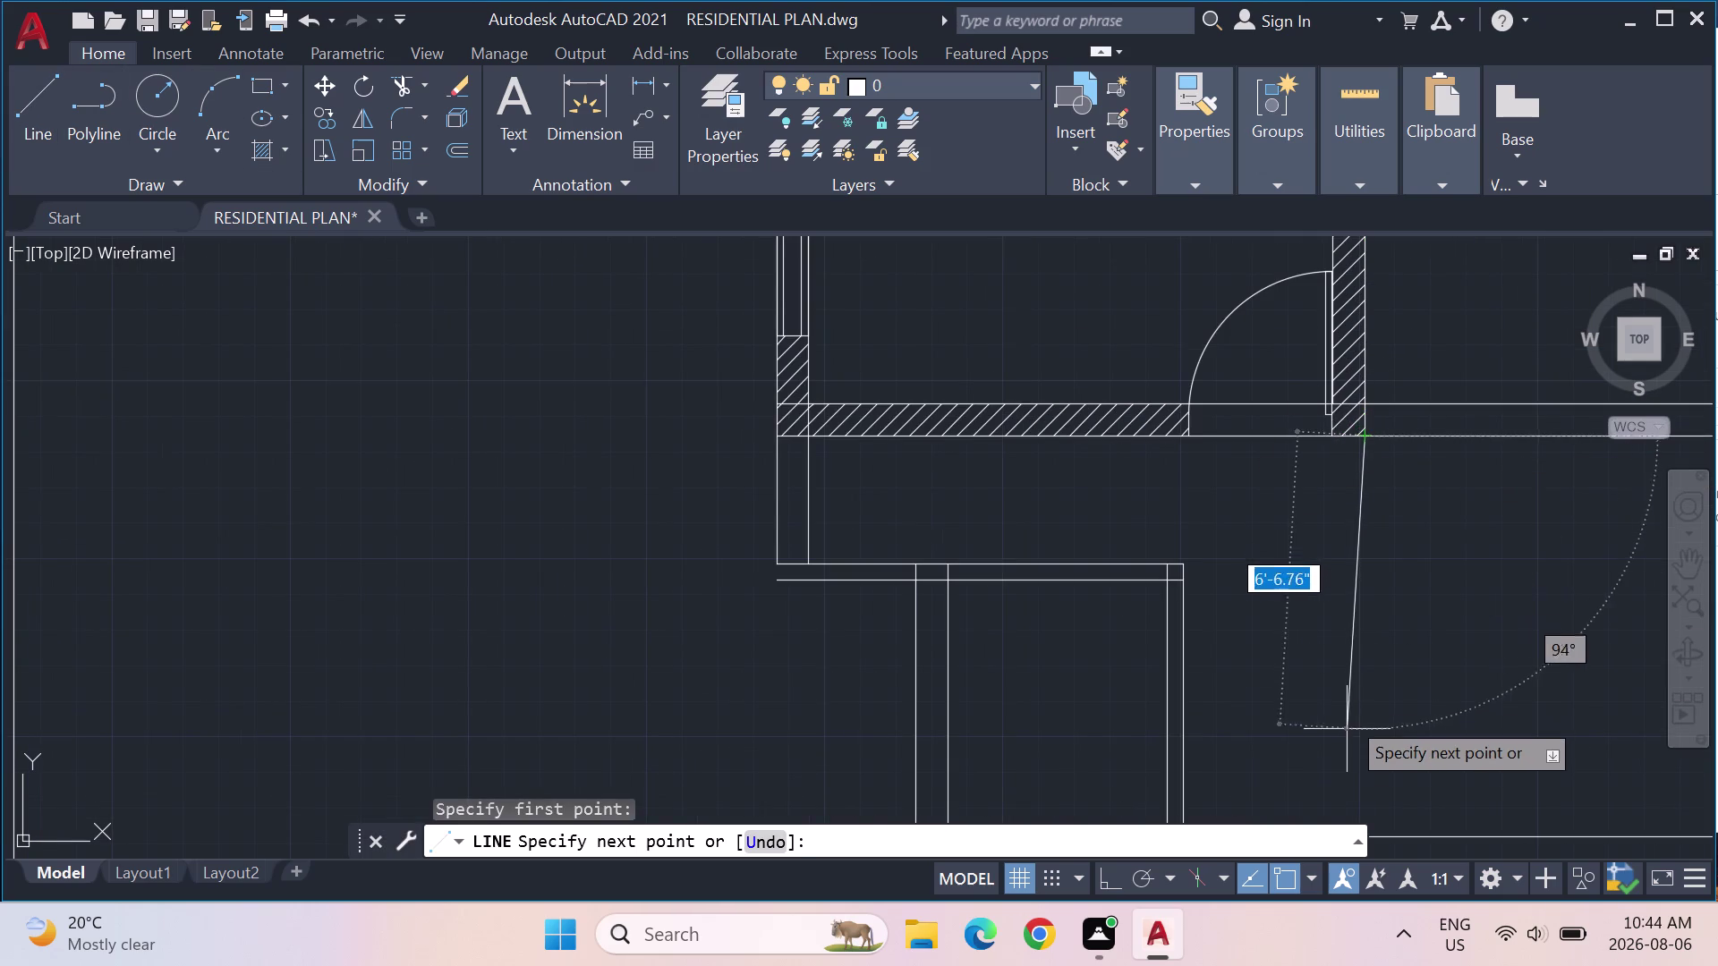
scroll(down, 3)
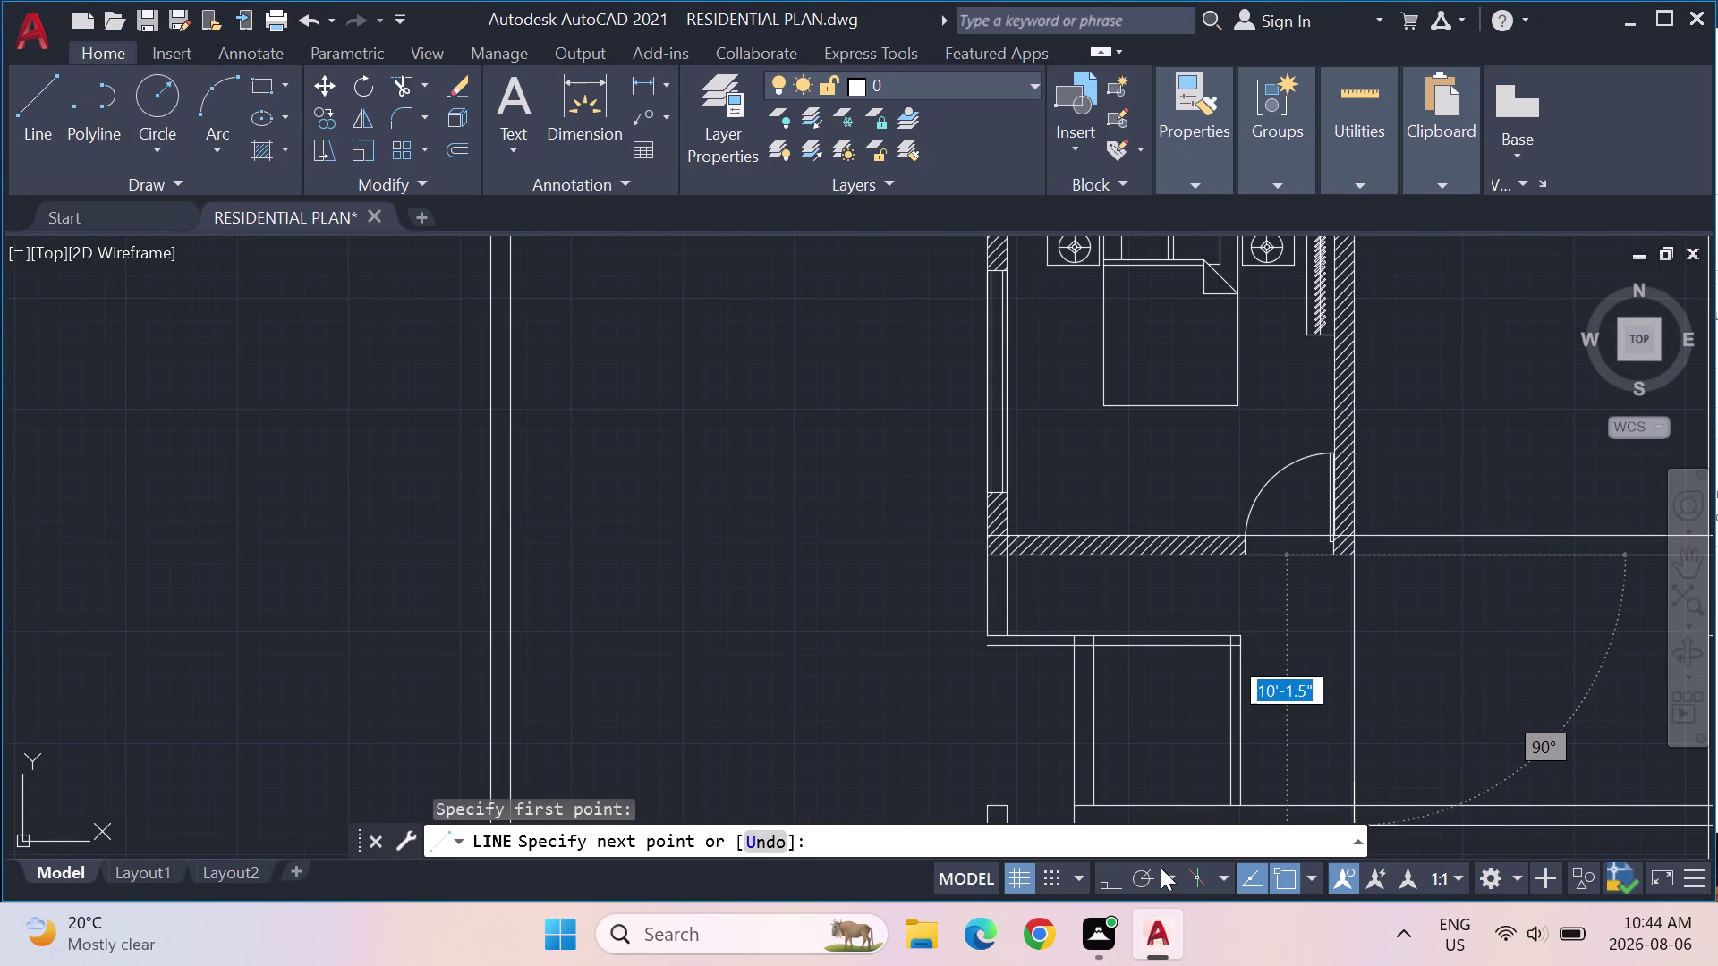
click(1114, 872)
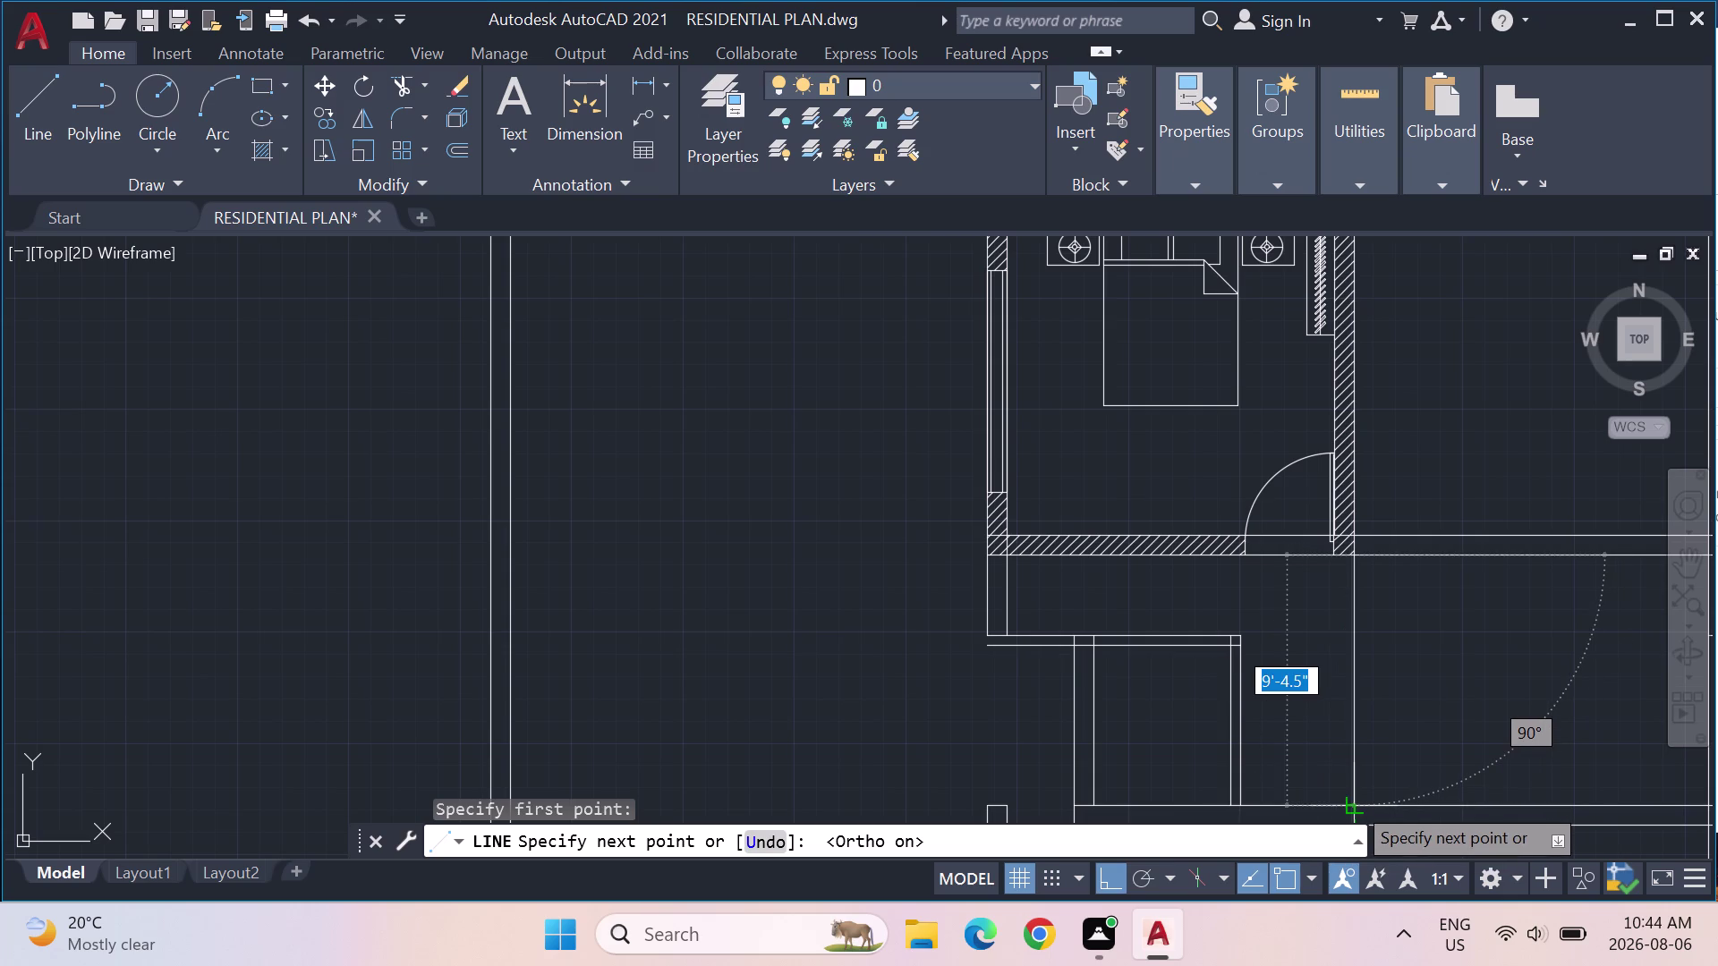
middle_drag(1352, 802, 1353, 622)
click(1351, 649)
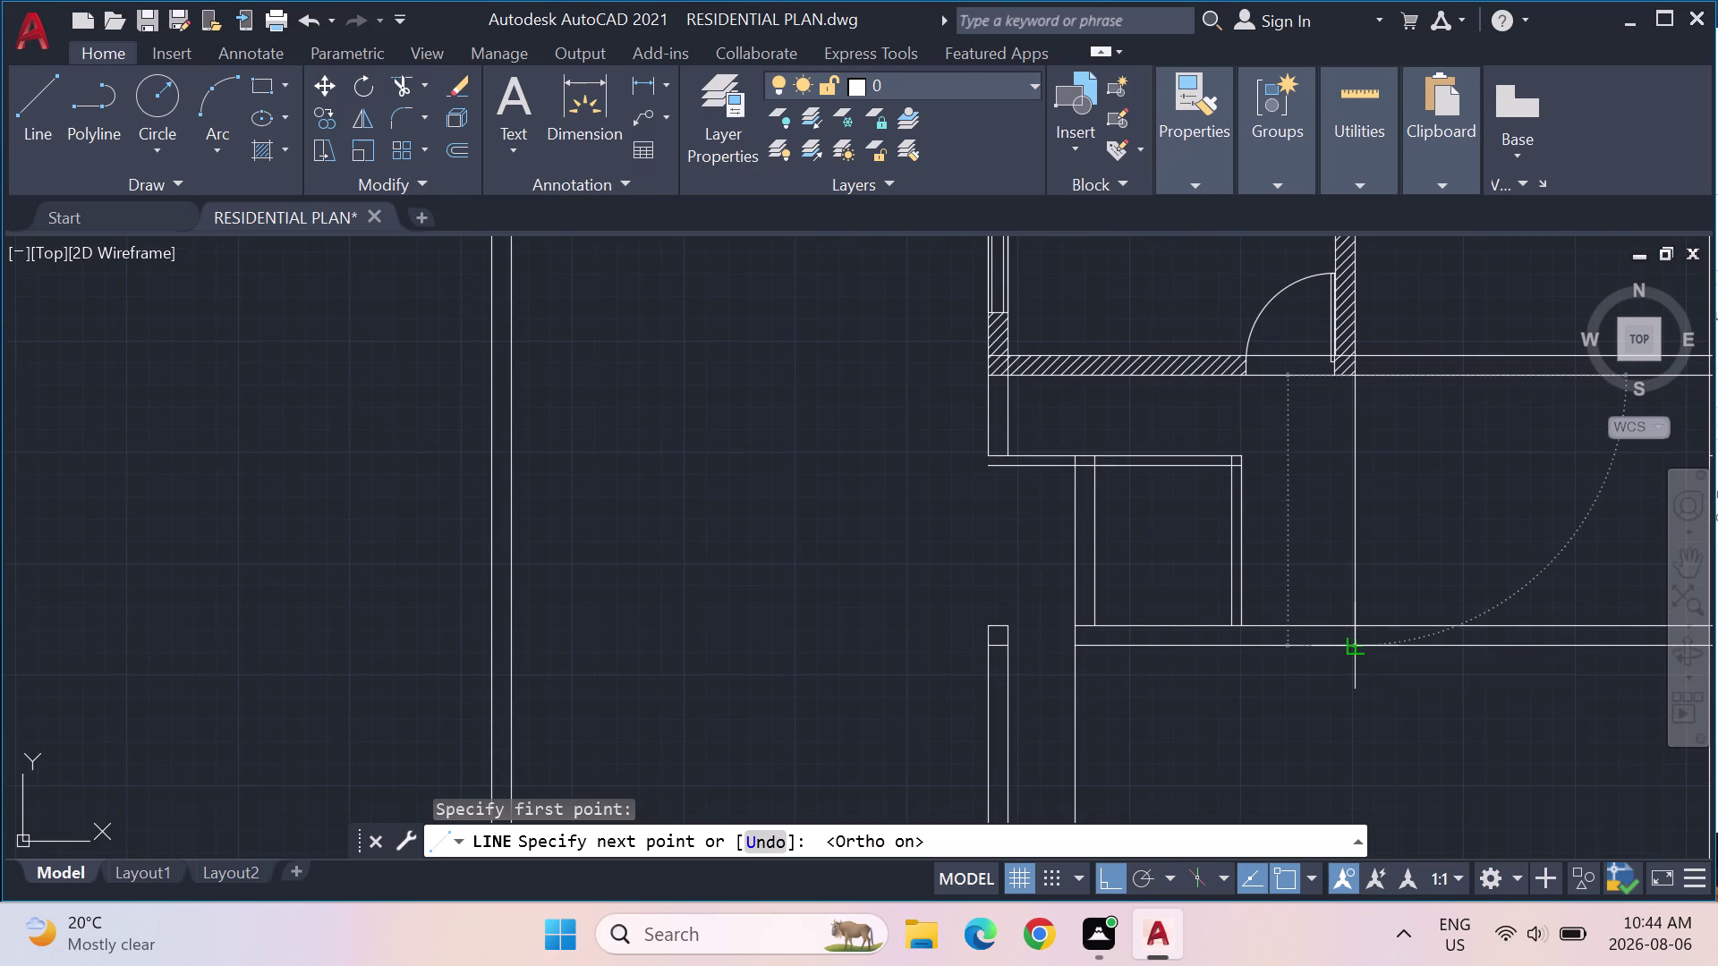
key(Escape)
click(42, 96)
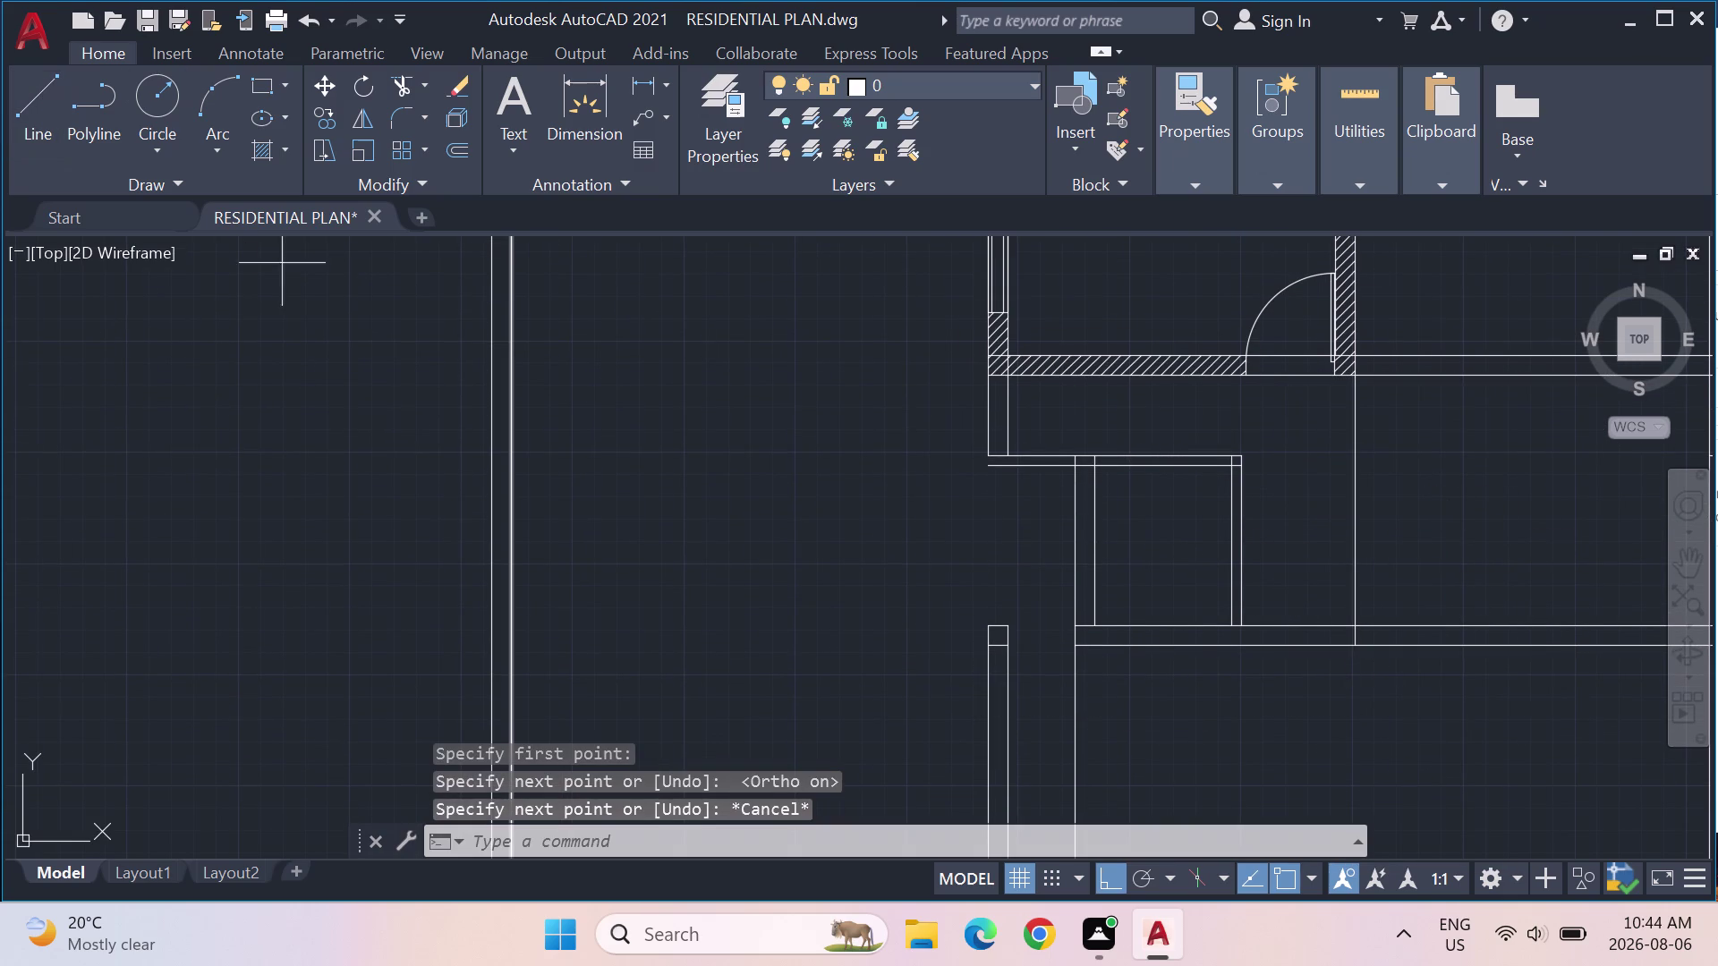
click(1330, 376)
scroll(up, 3)
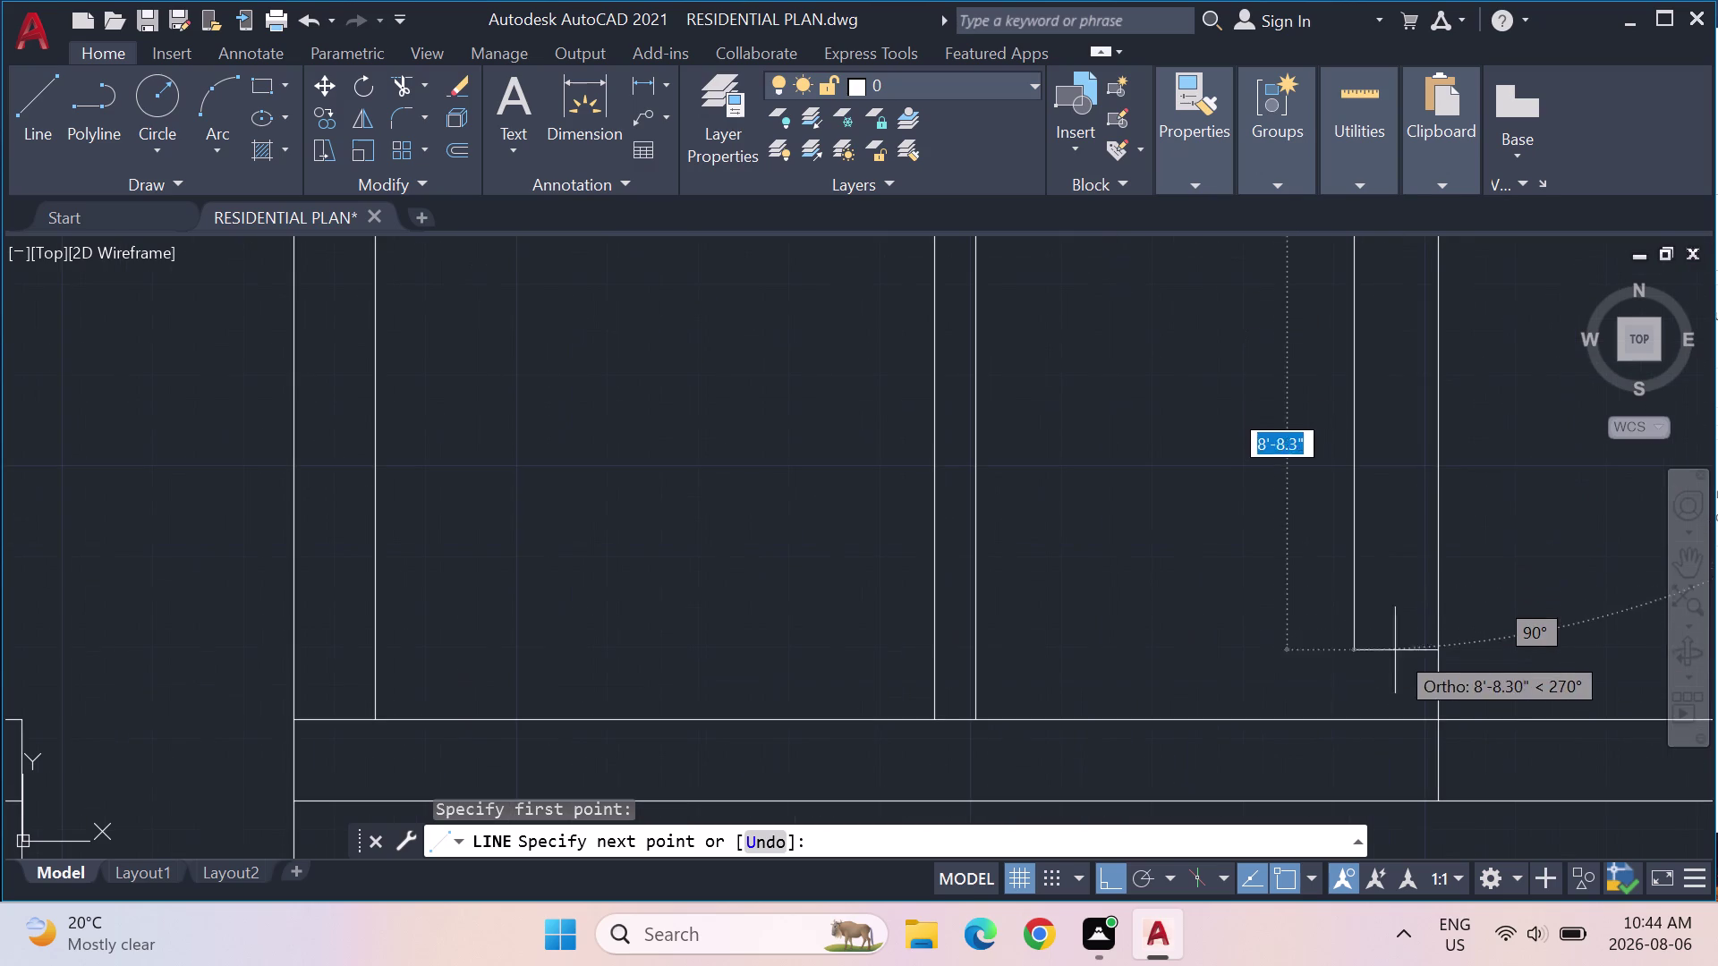
click(1361, 721)
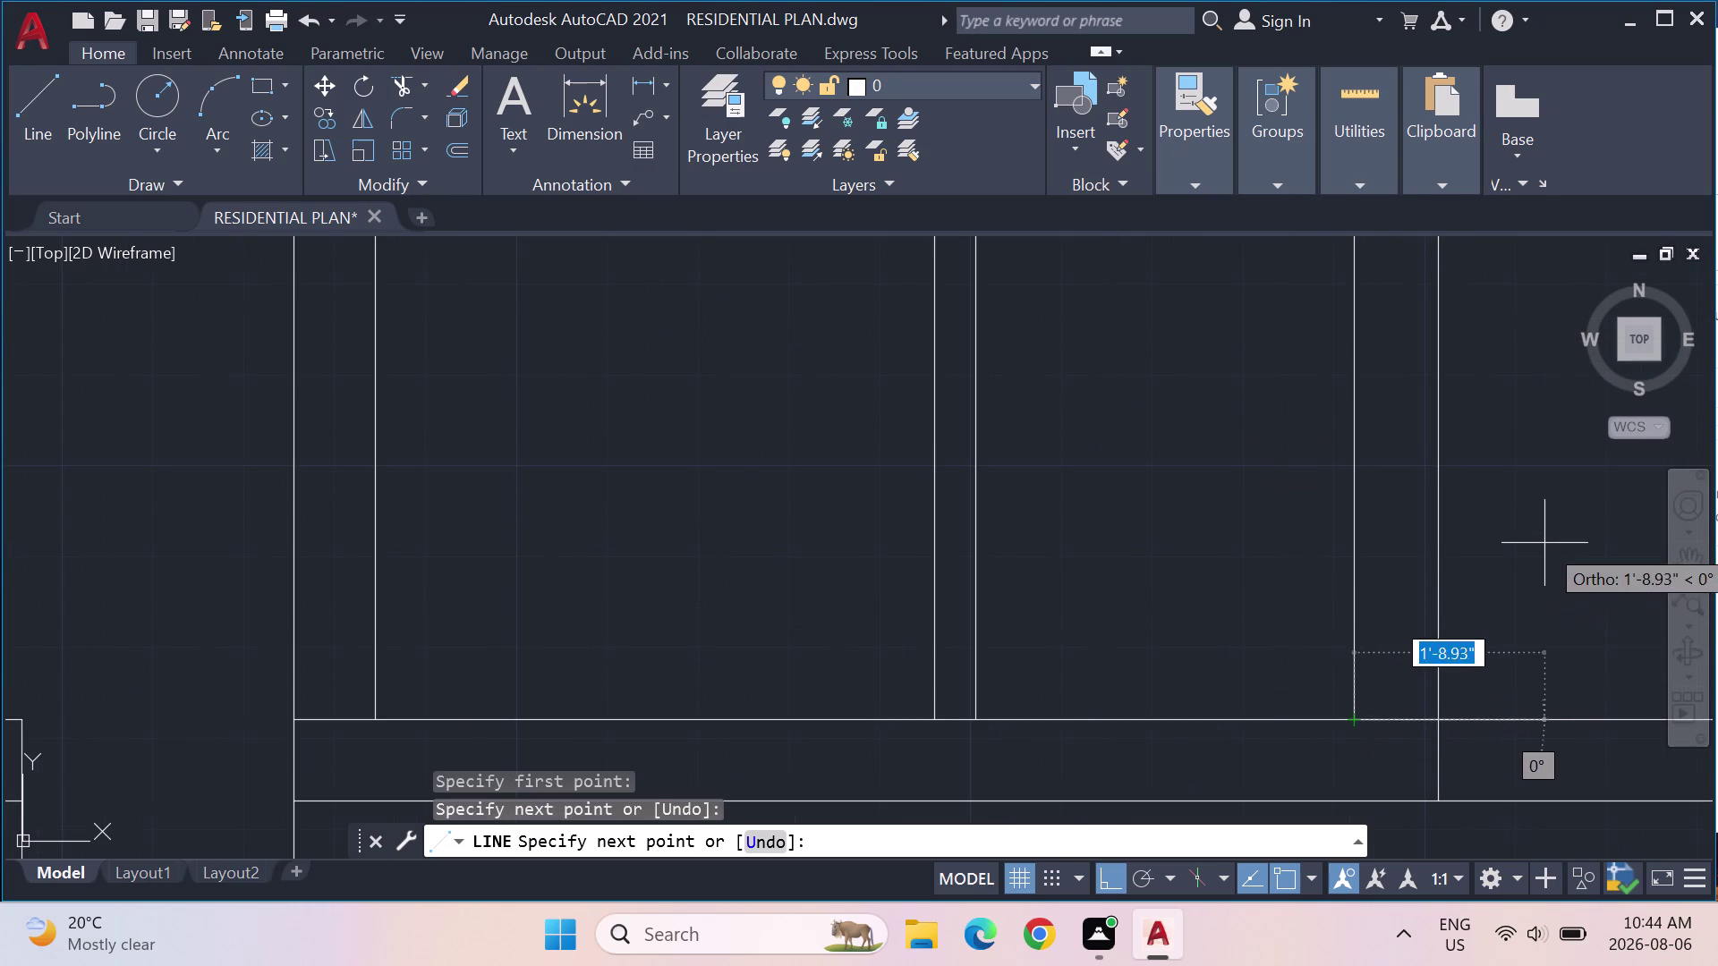
key(Escape)
scroll(down, 3)
middle_drag(1334, 346, 1230, 583)
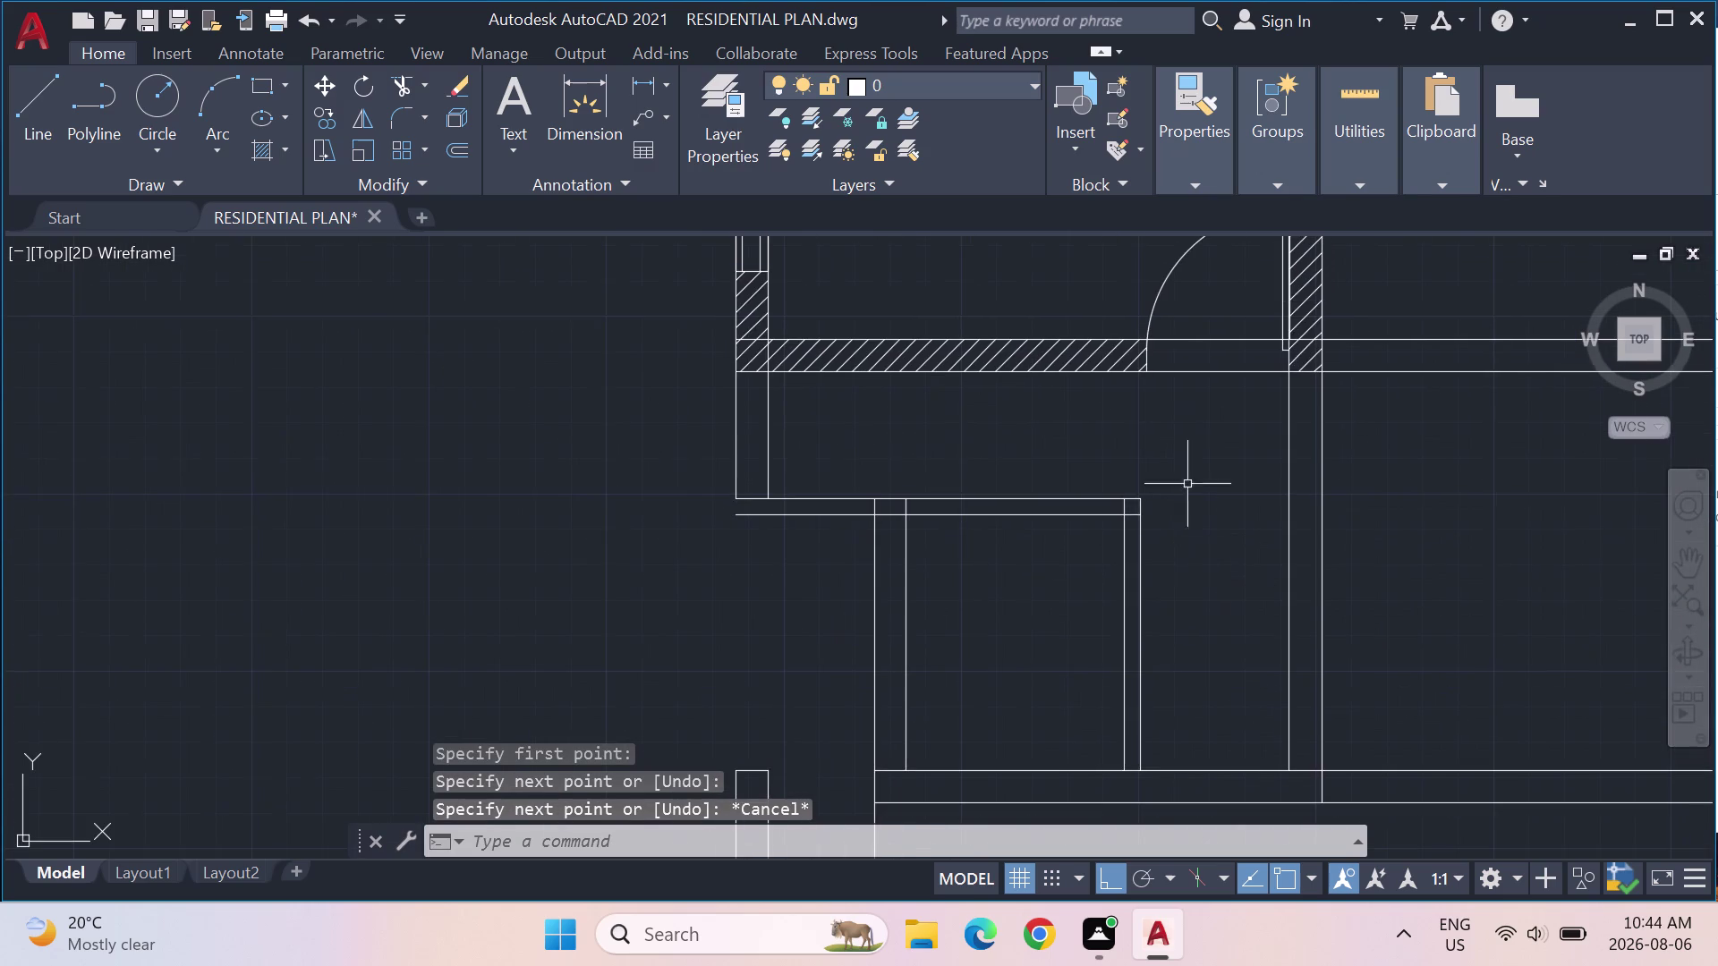
scroll(down, 3)
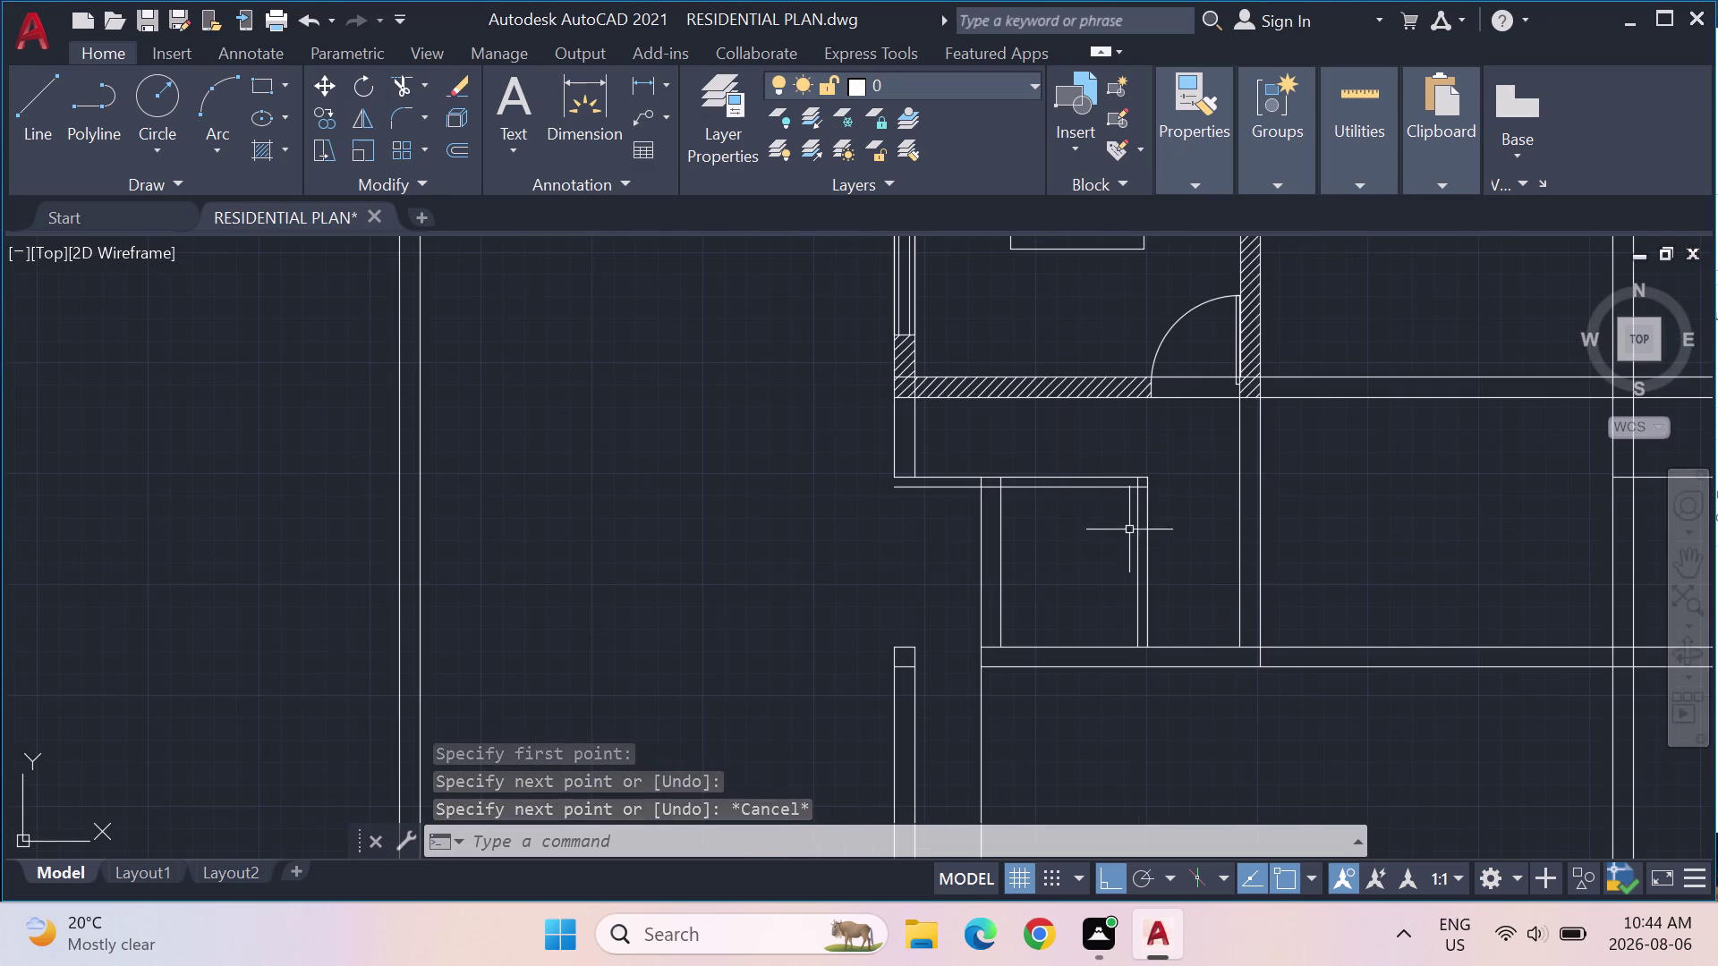
scroll(up, 3)
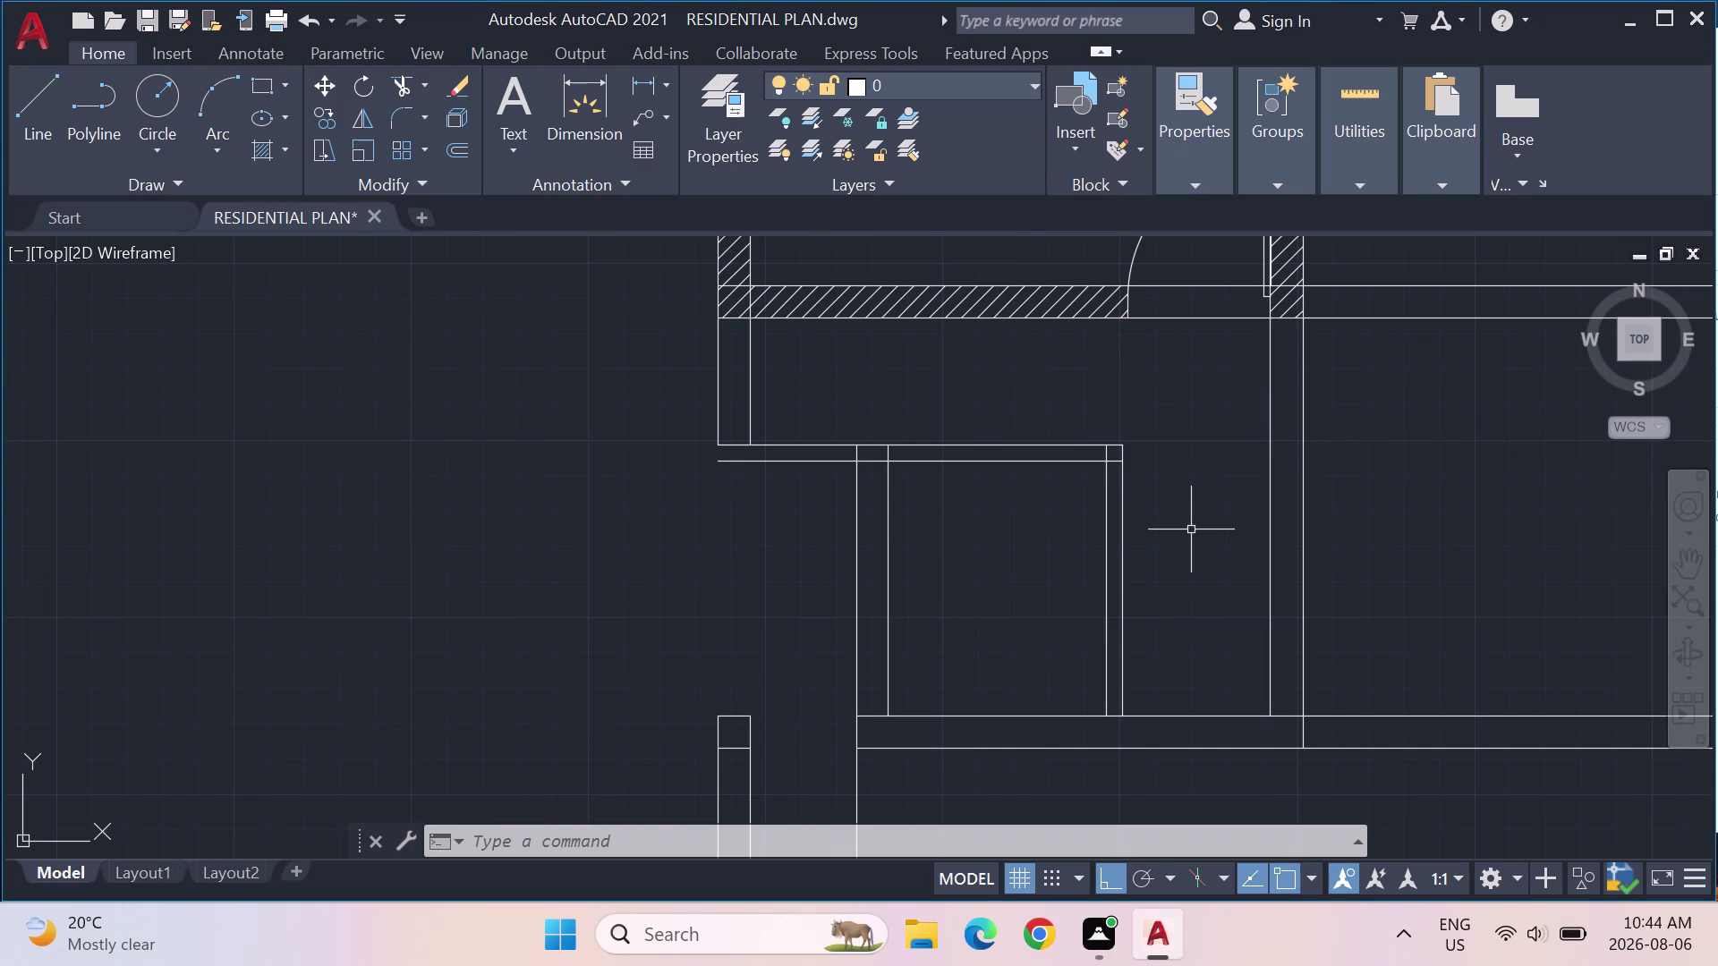
scroll(down, 3)
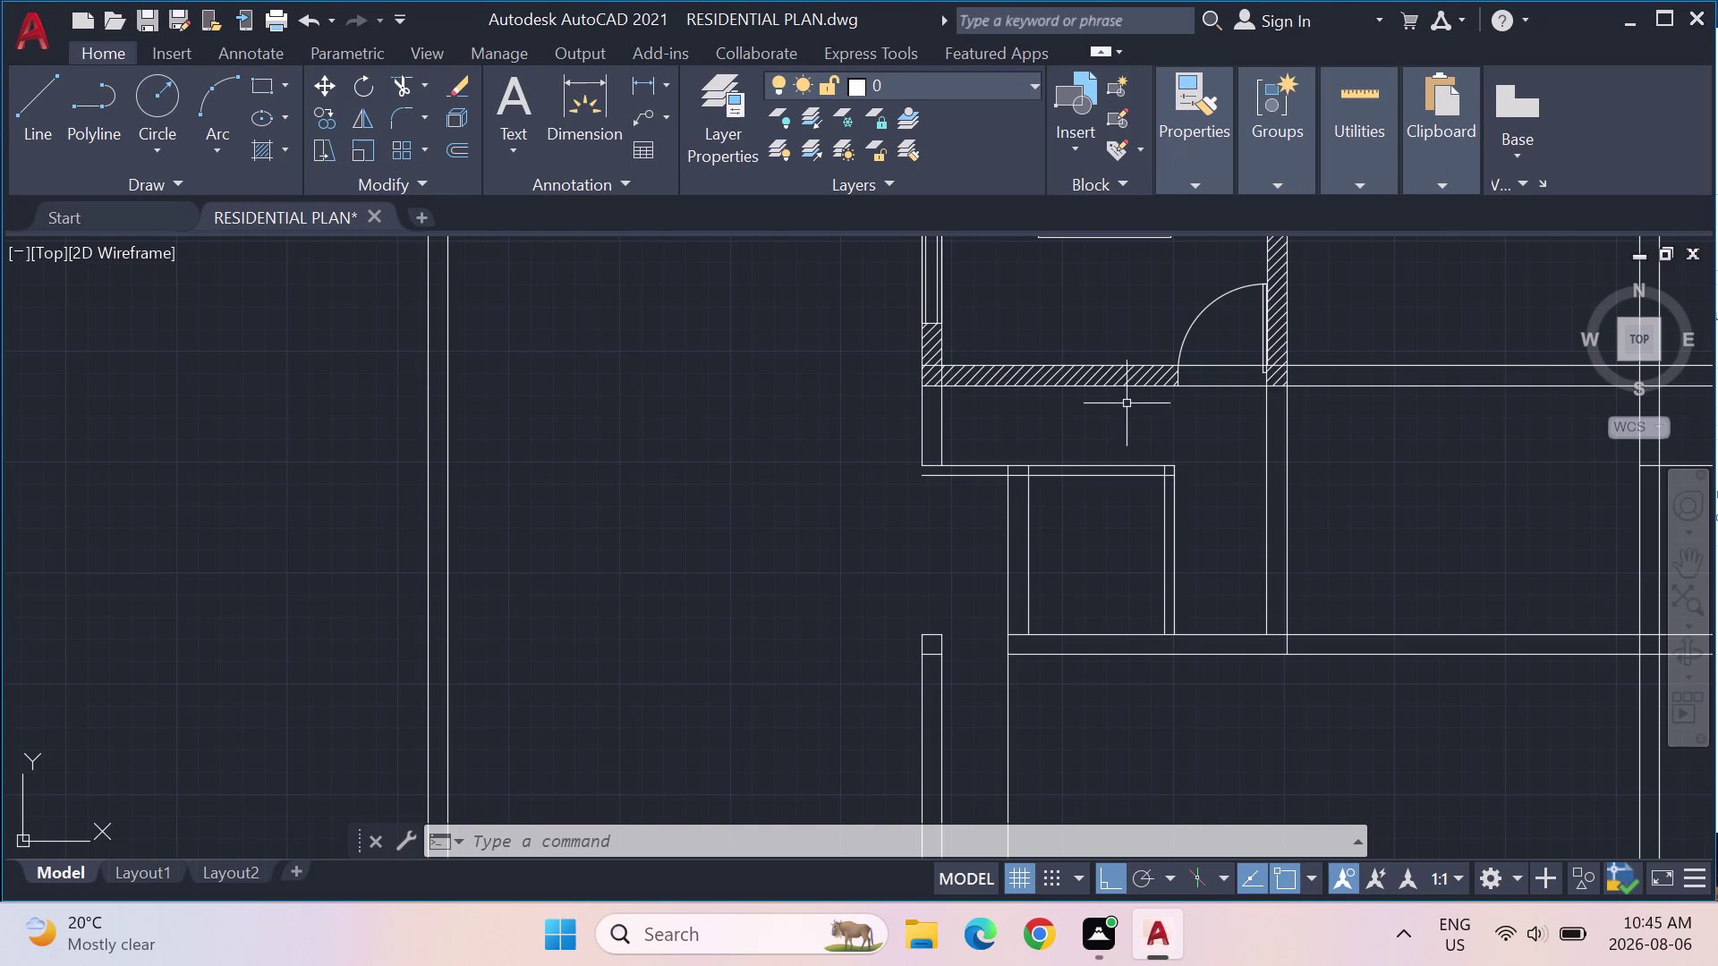
click(1359, 141)
click(1364, 224)
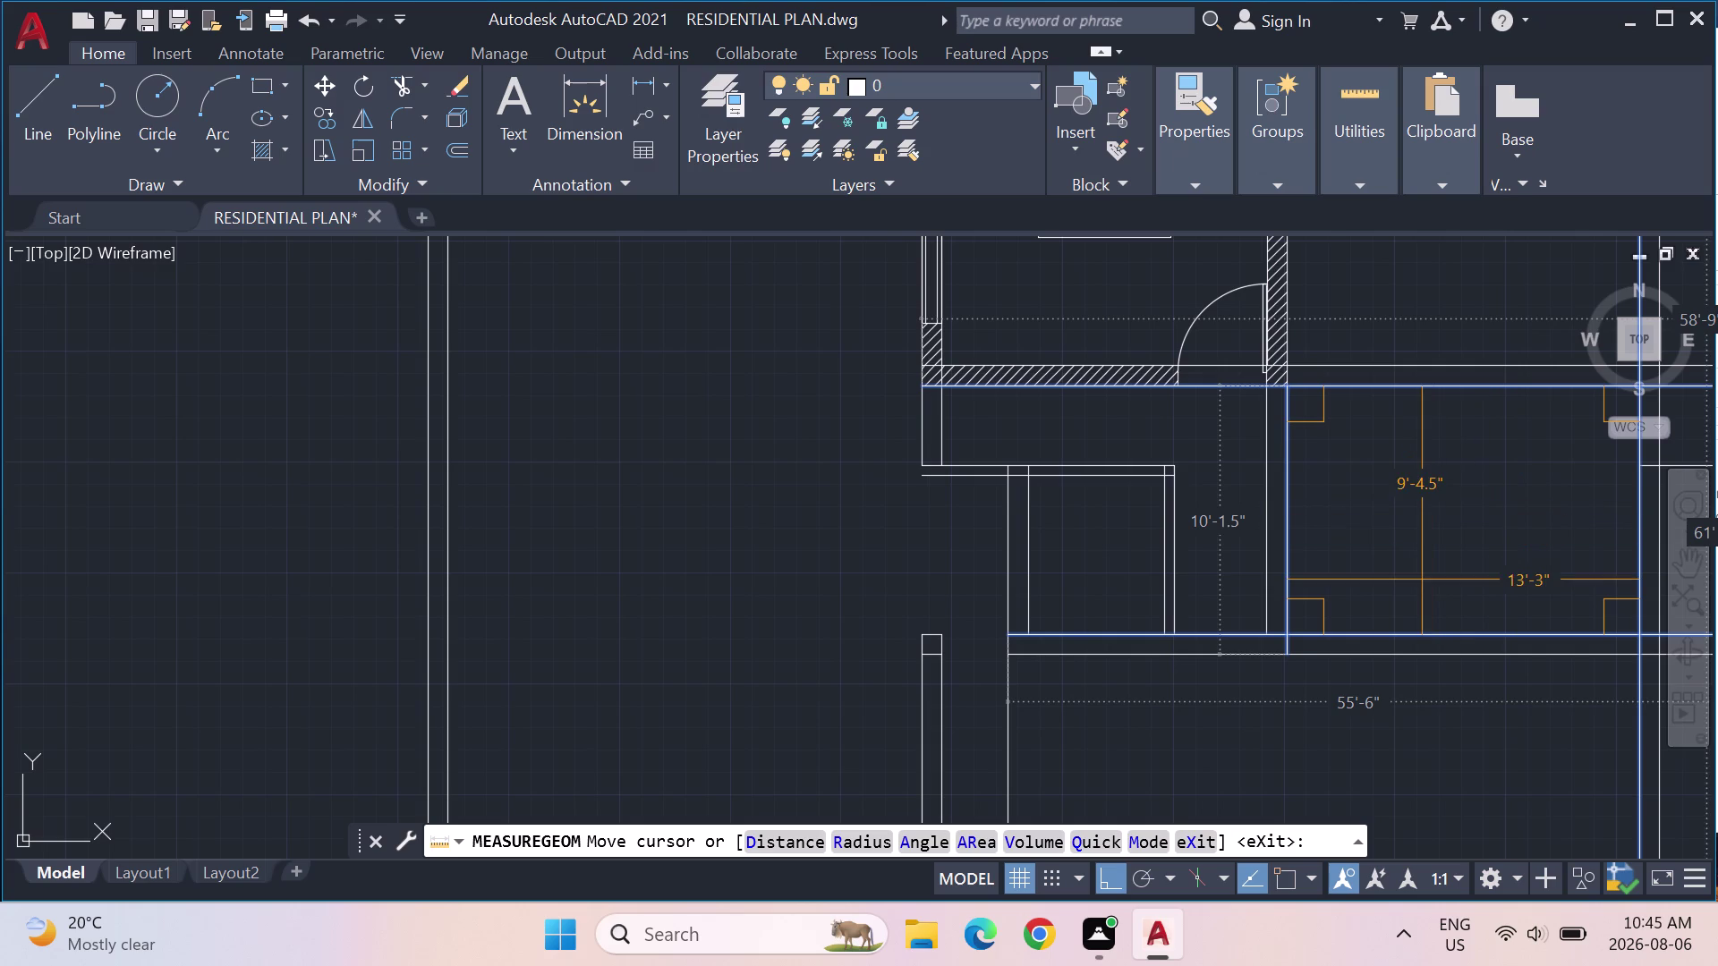
key(Escape)
key(Escape)
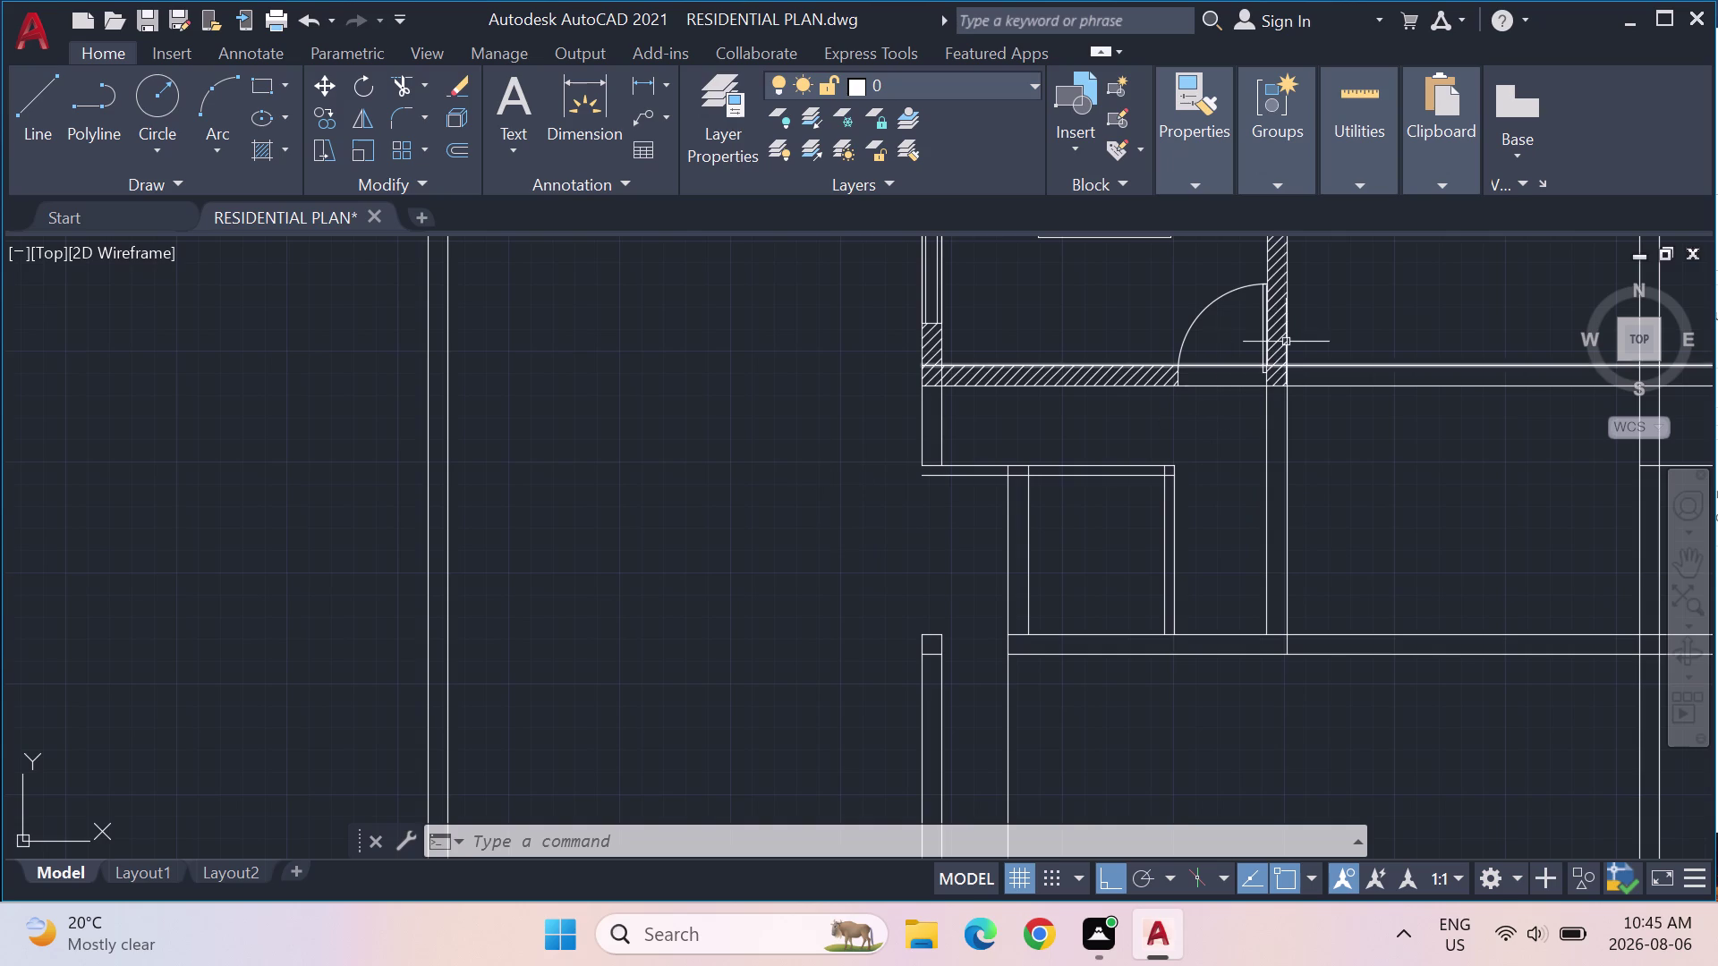
Start copying the door swing, using its hinge corner as the base point.
click(1227, 295)
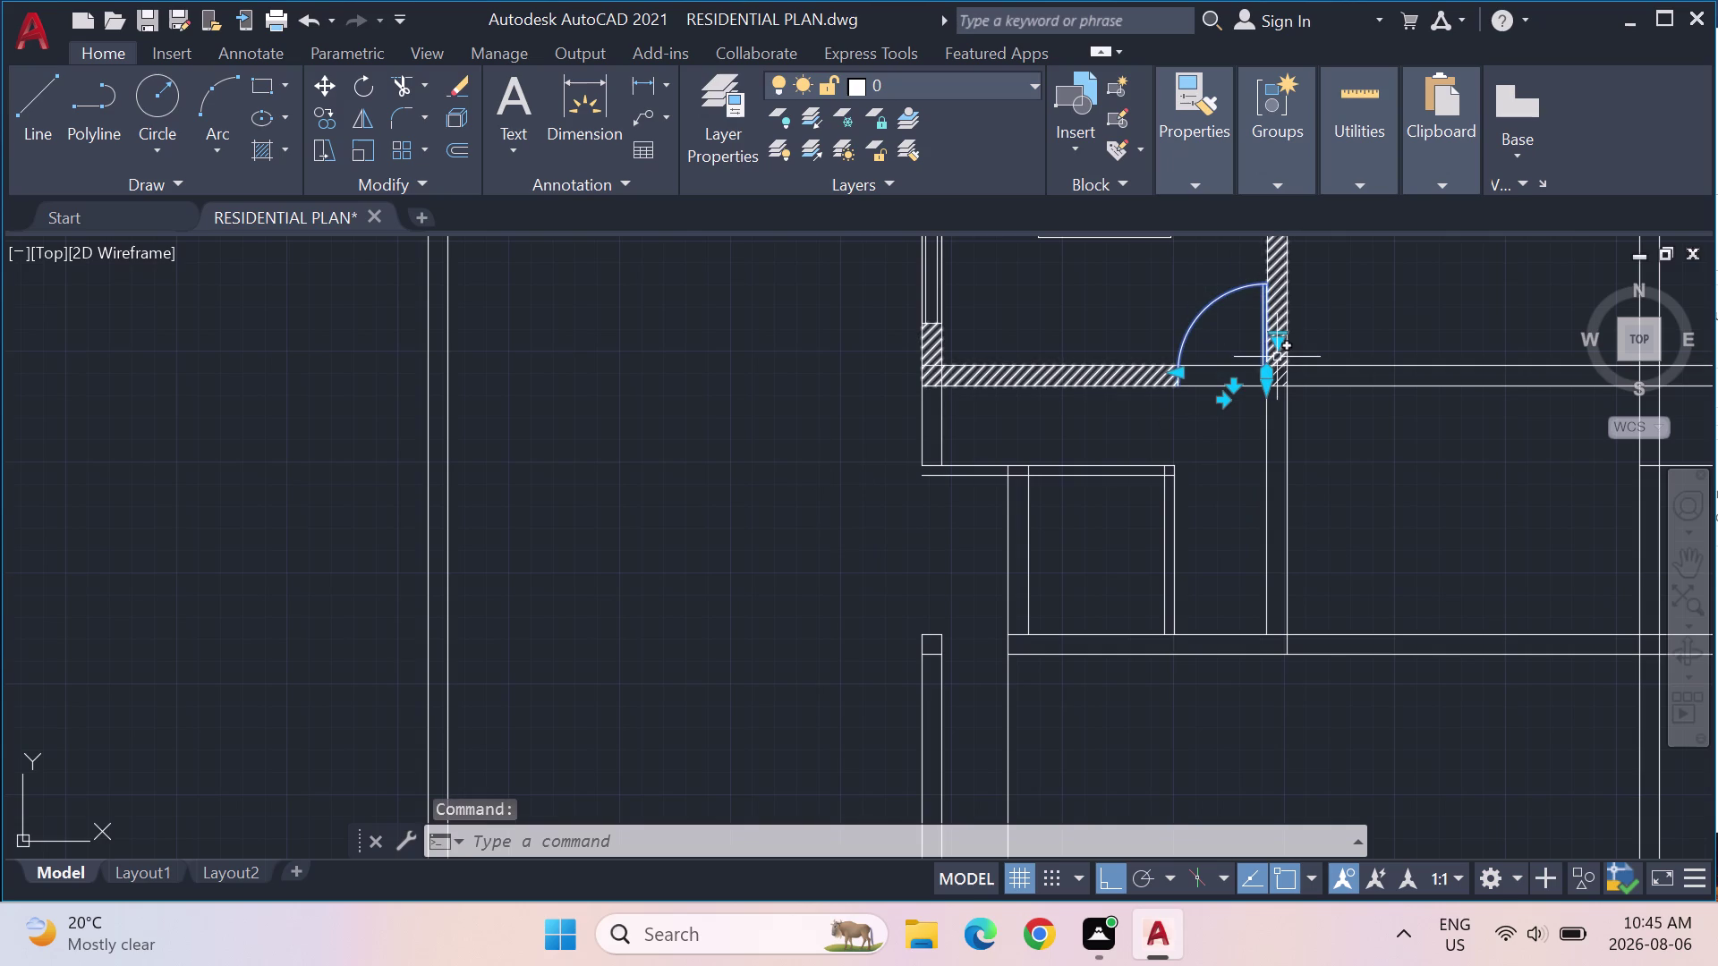
key(c)
key(o)
key(Return)
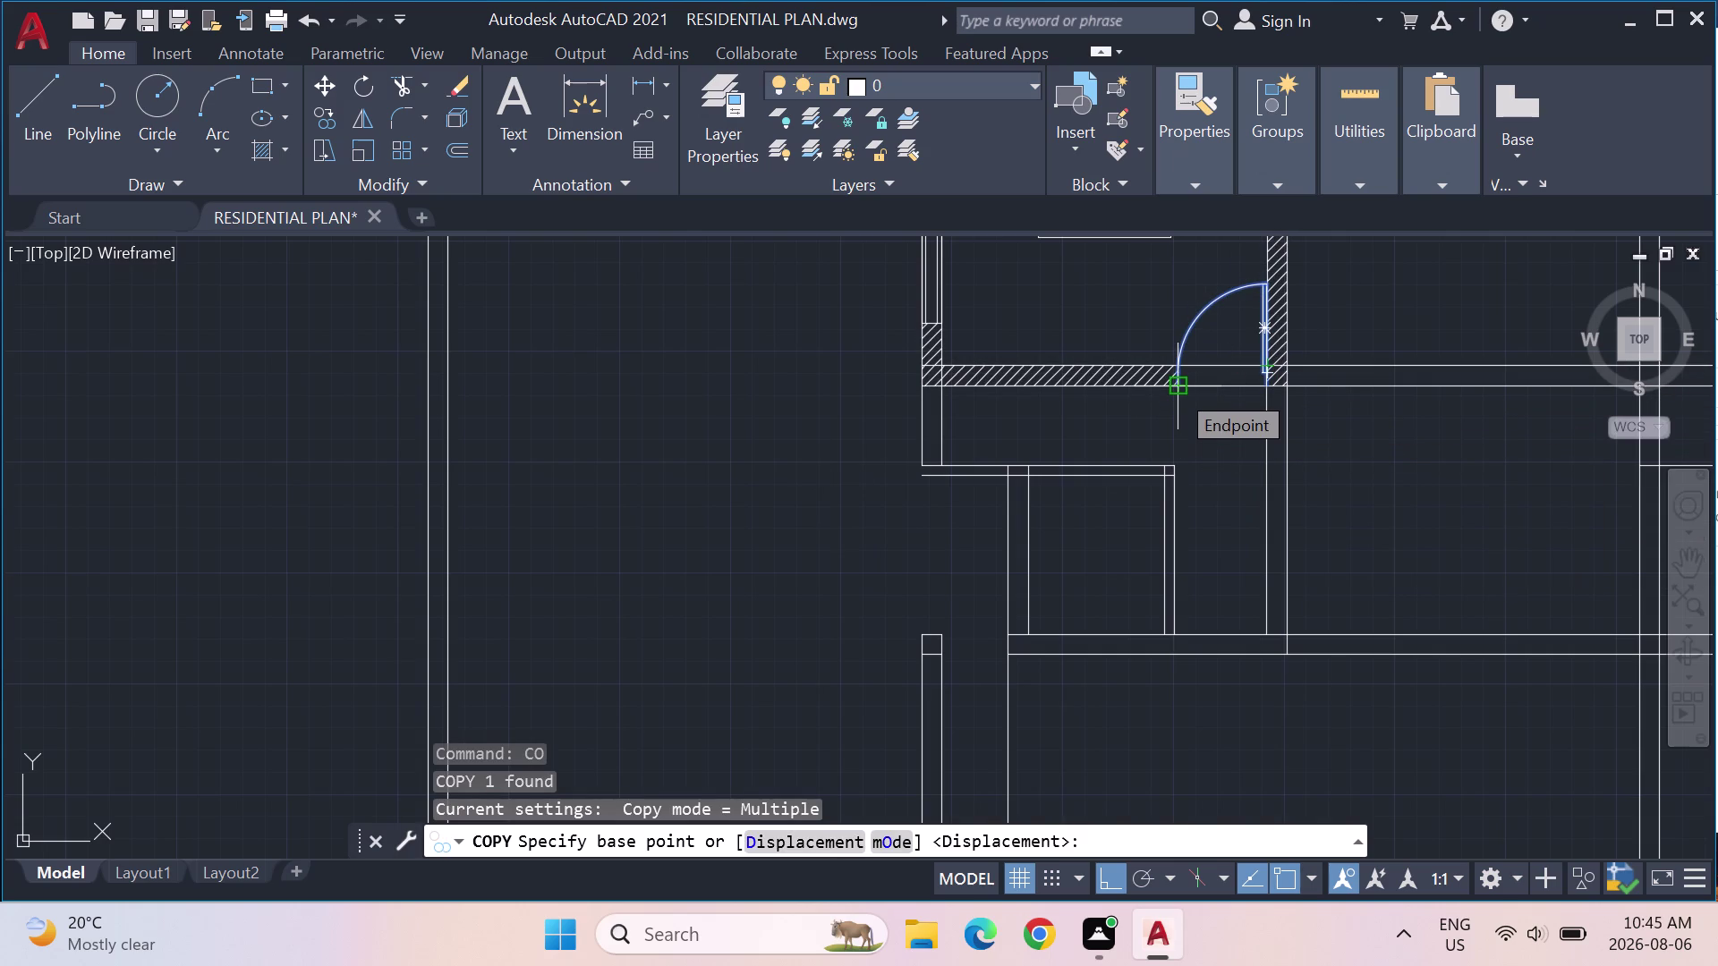
scroll(up, 3)
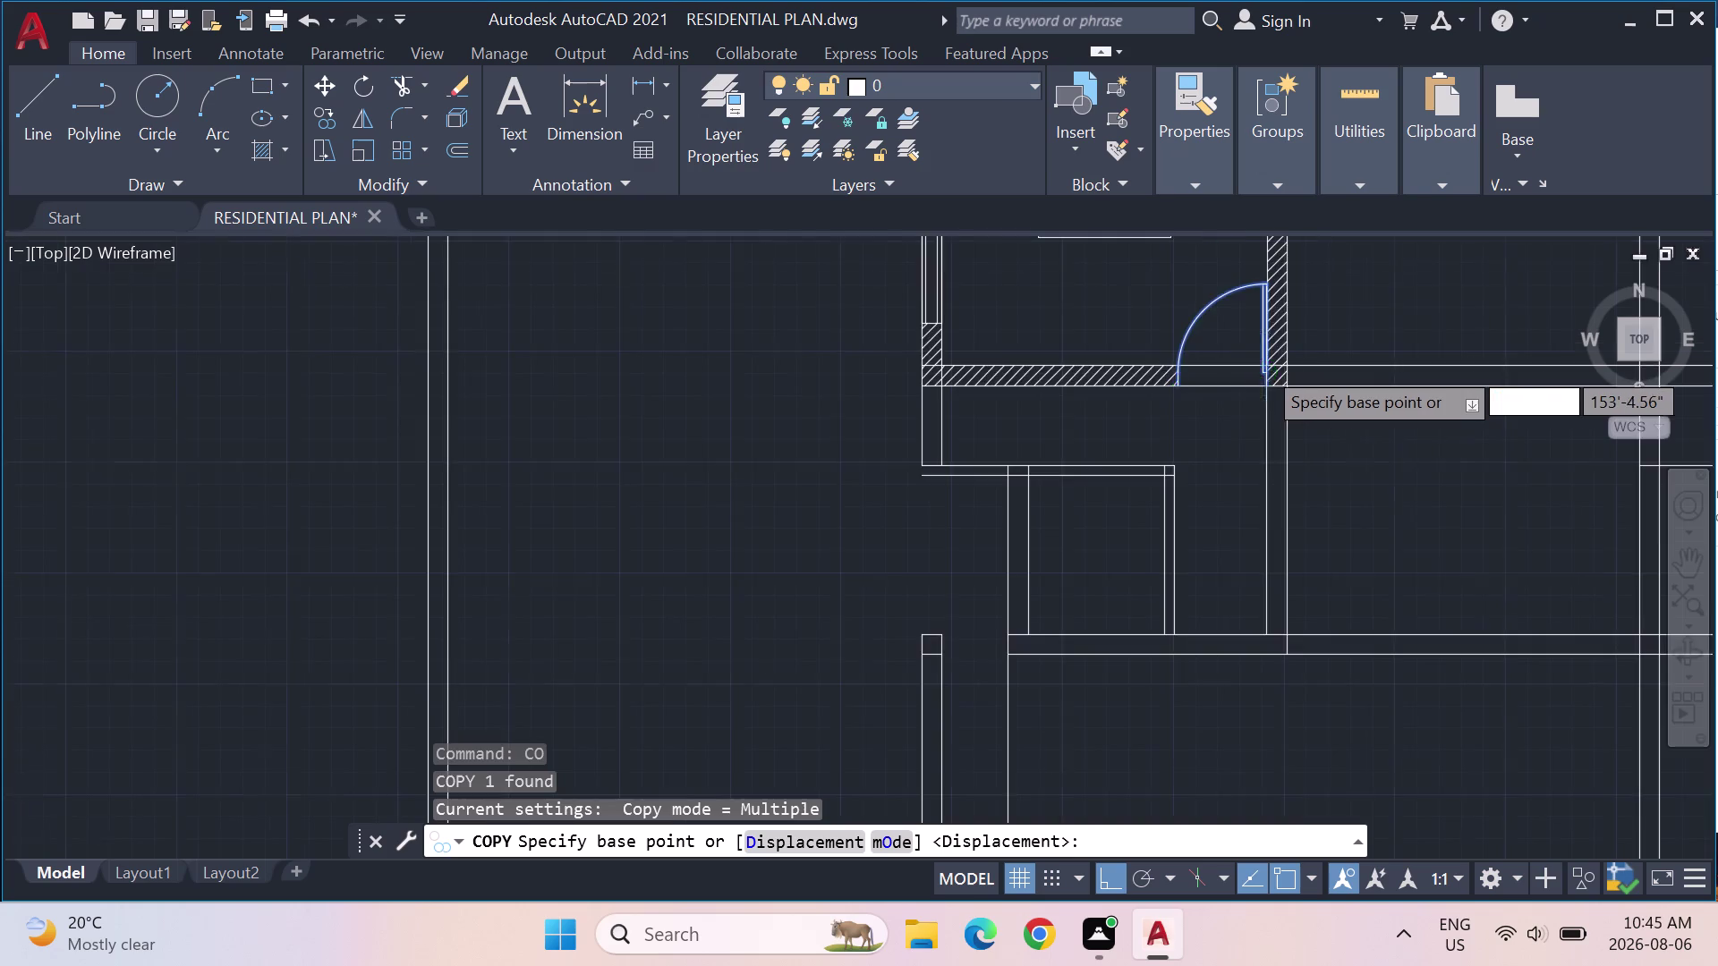
scroll(up, 3)
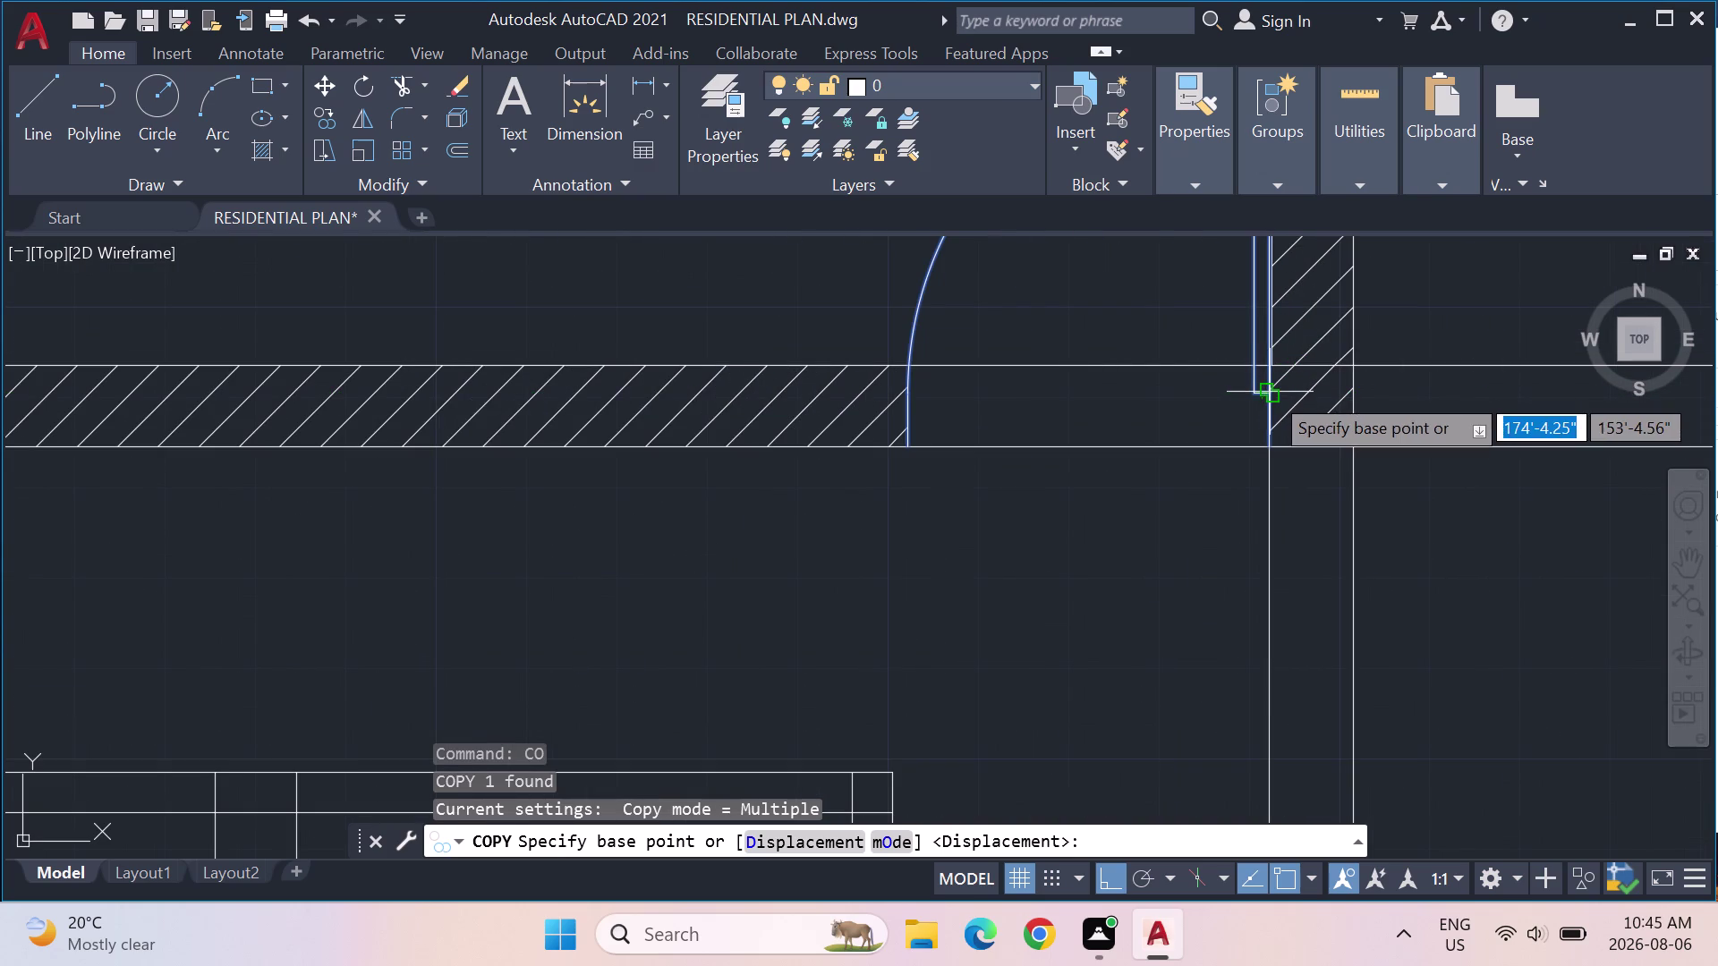
click(1270, 392)
Place the door copy in the lower wall opening, undoing one misplaced attempt.
scroll(down, 3)
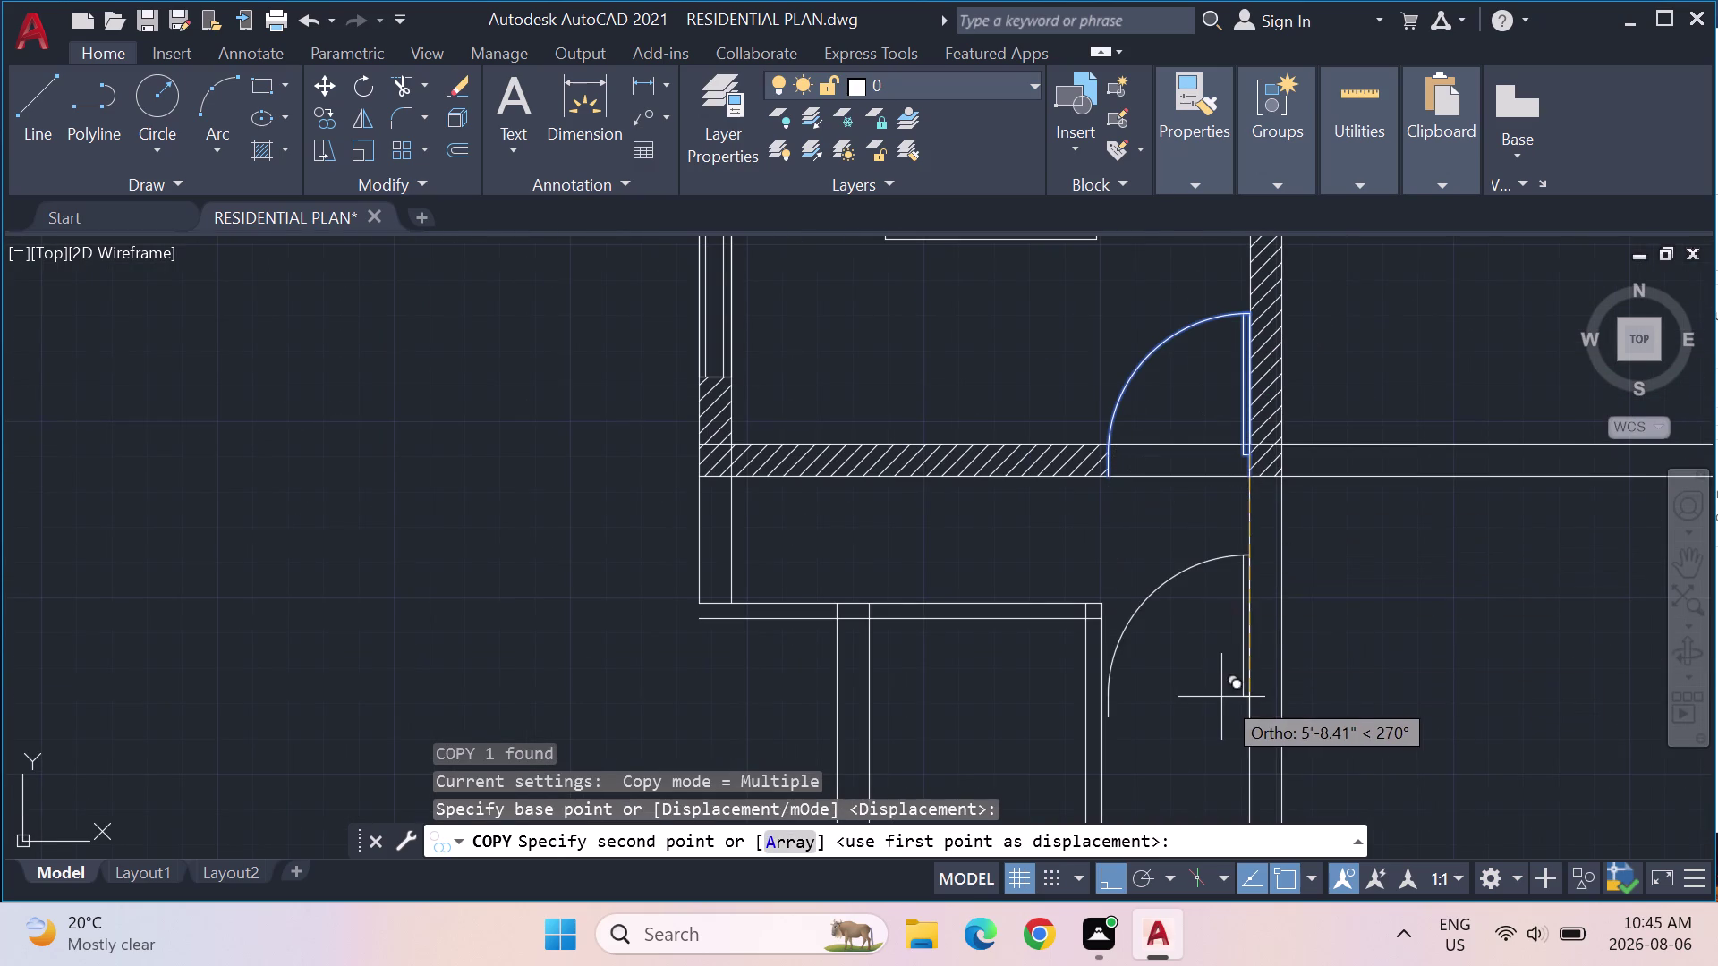
middle_drag(1217, 697, 1178, 448)
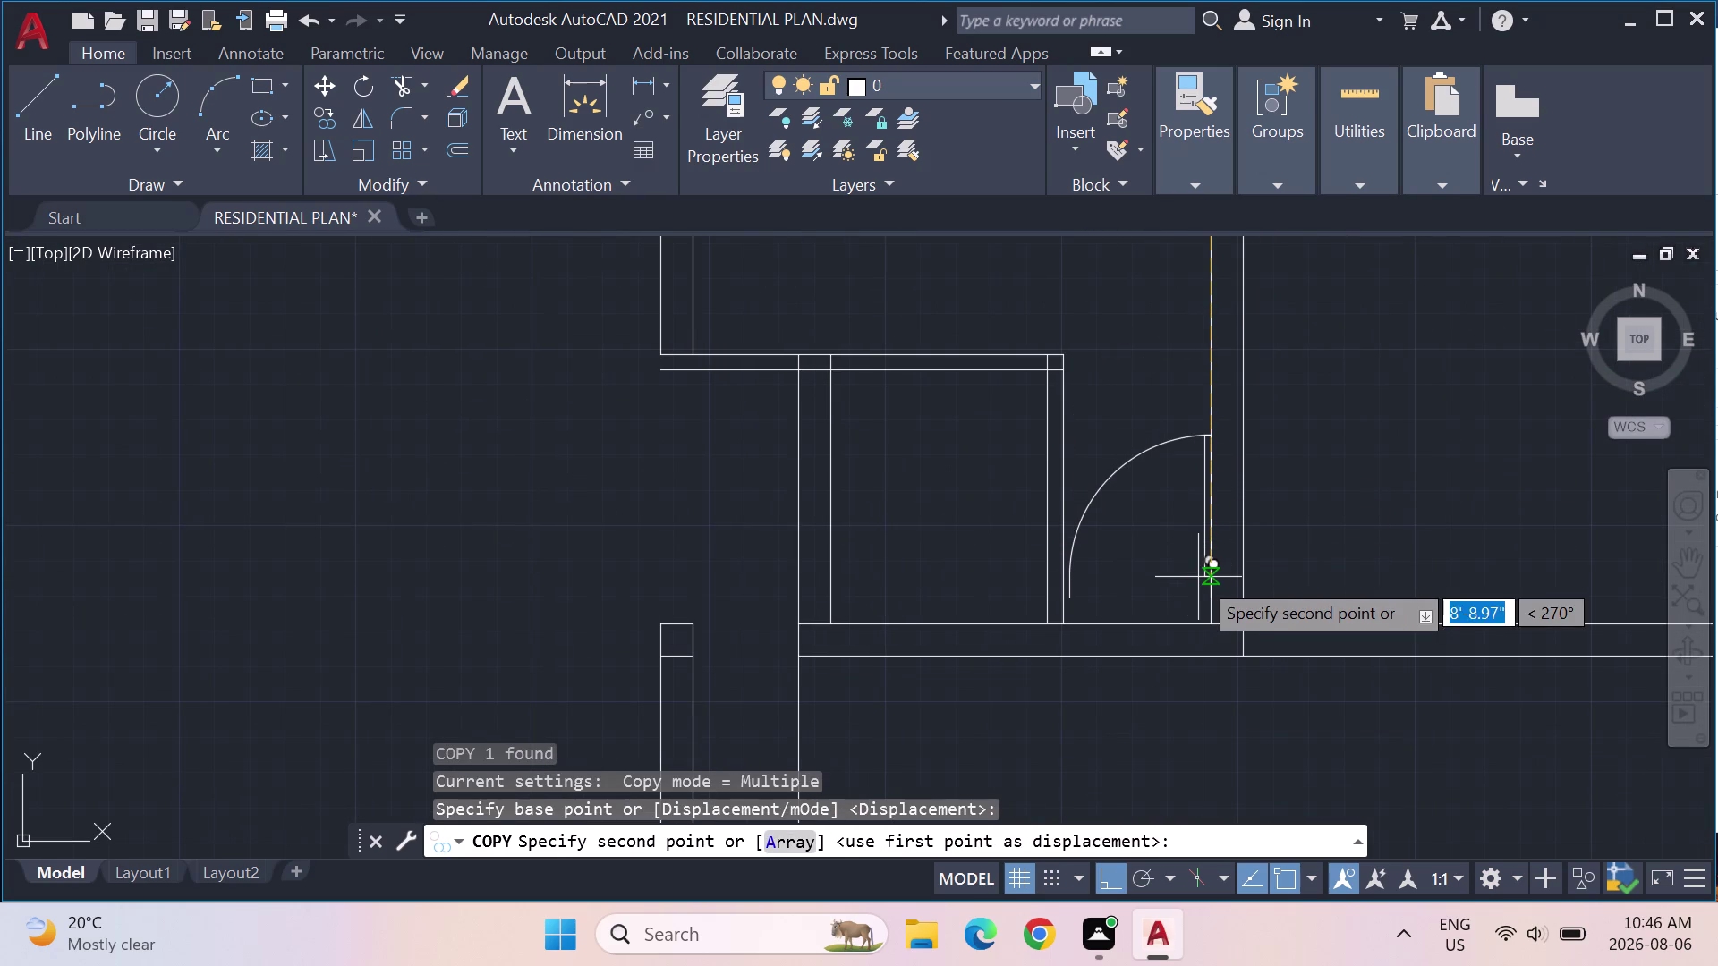
click(1212, 651)
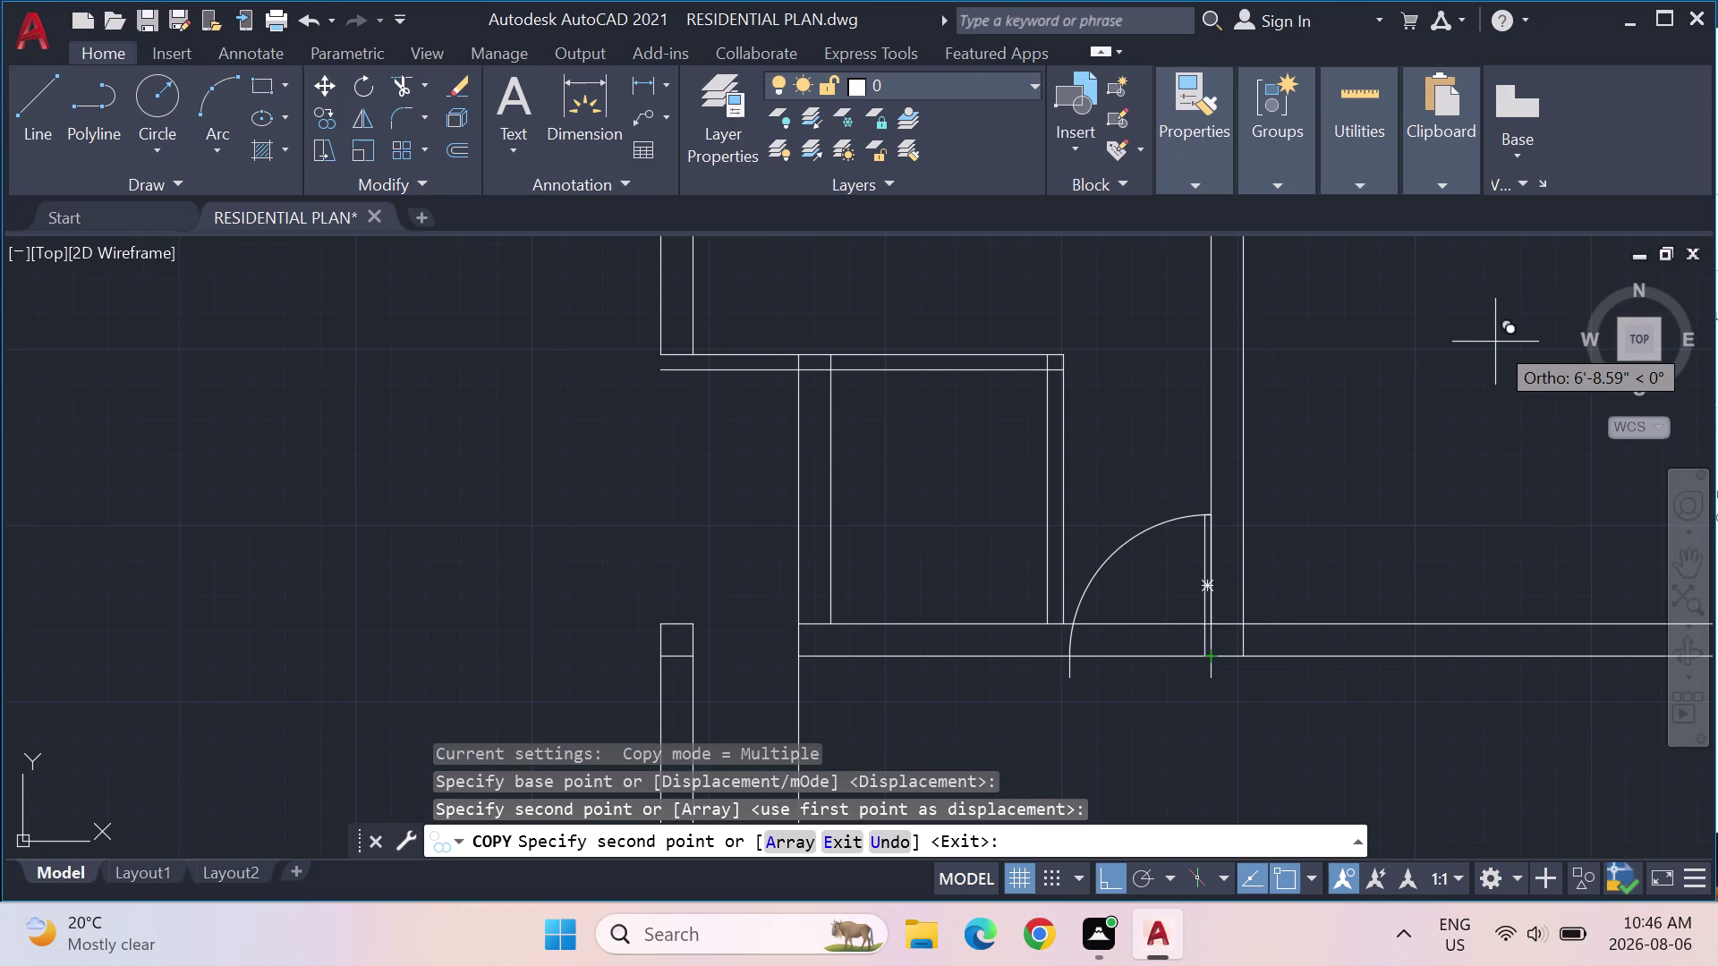
key(ctrl+z)
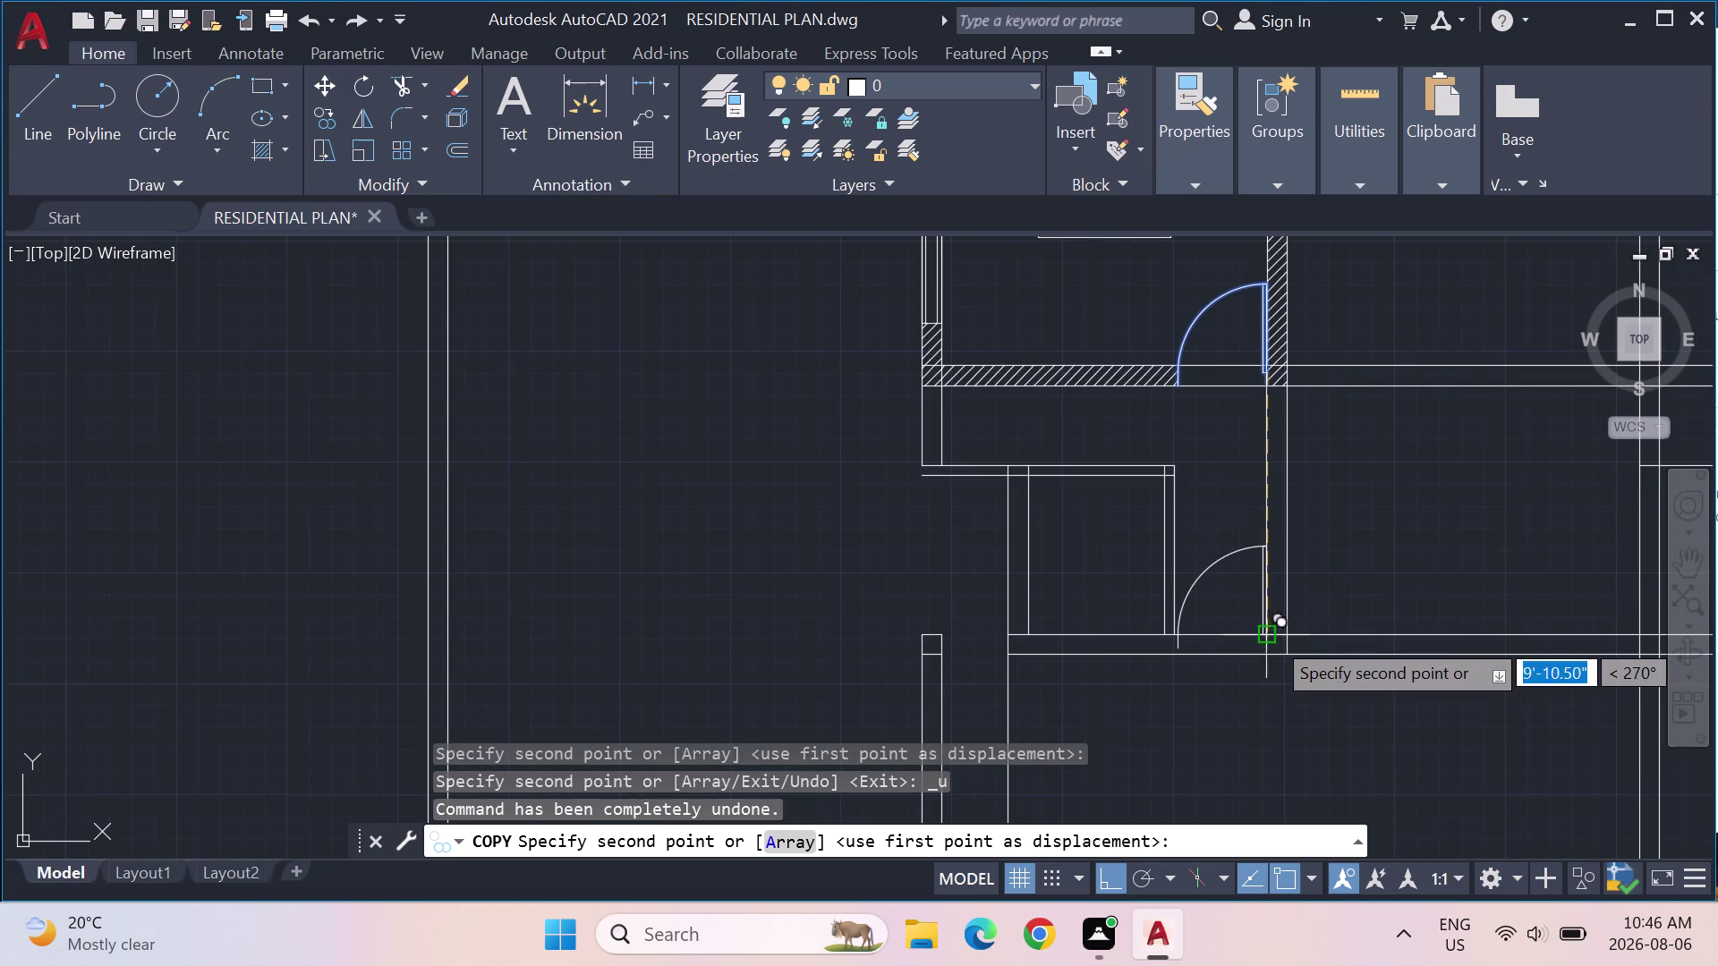
scroll(up, 3)
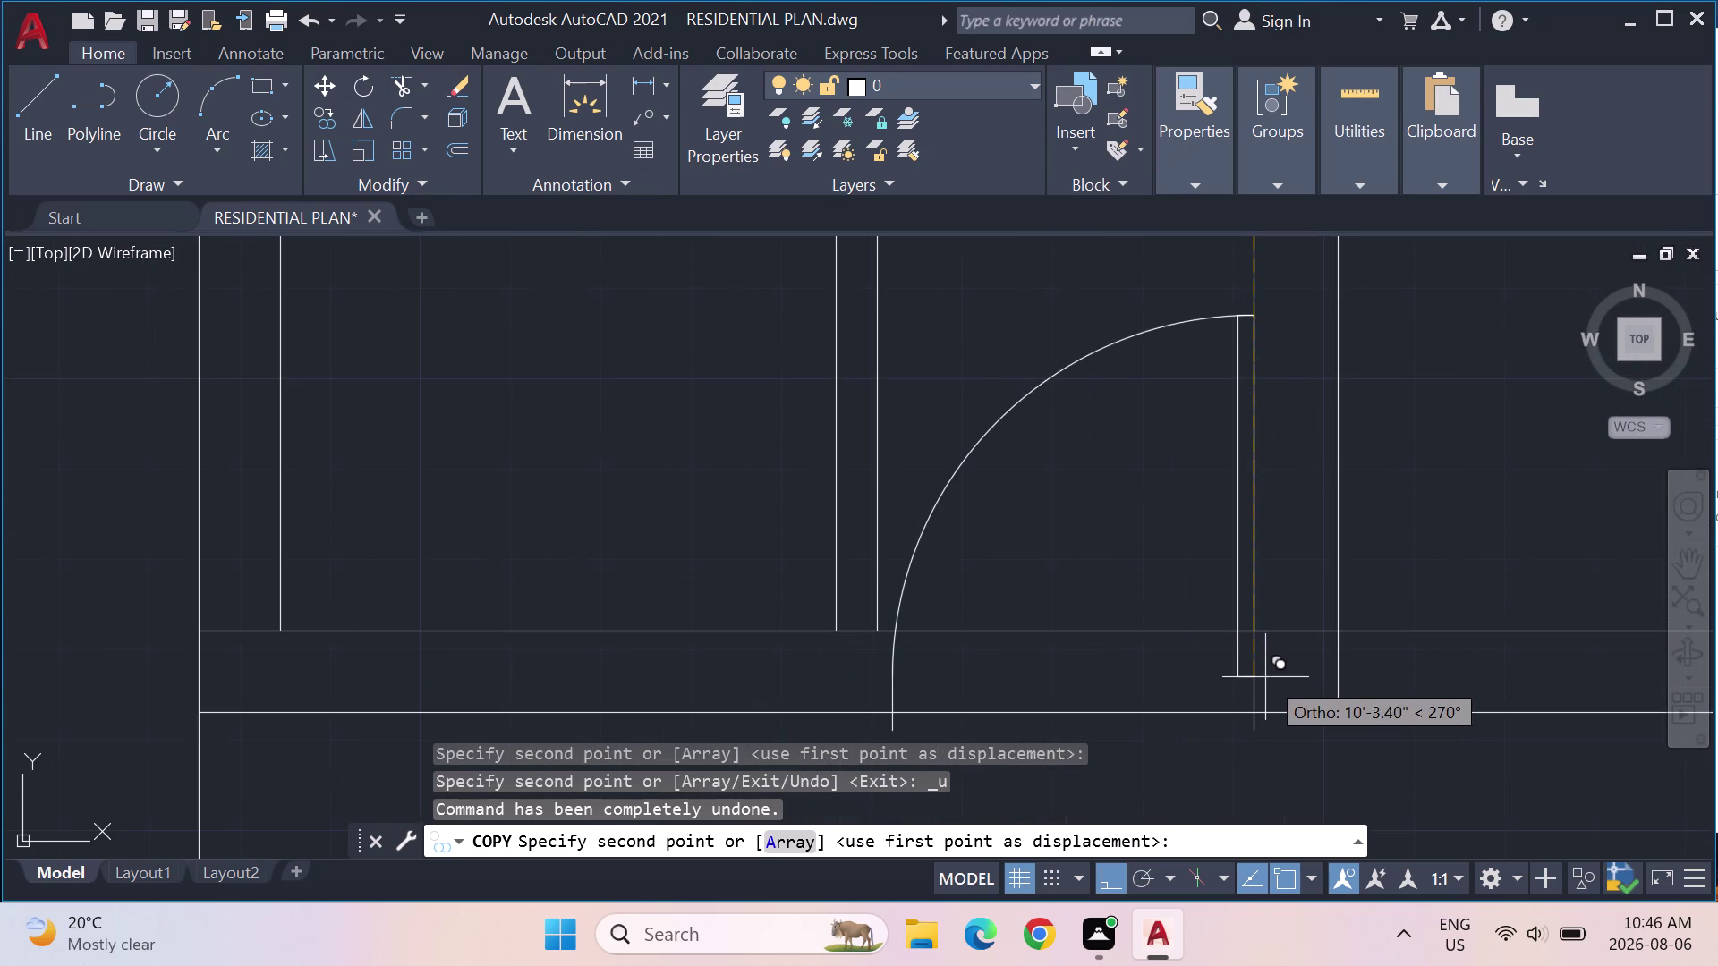
click(1263, 713)
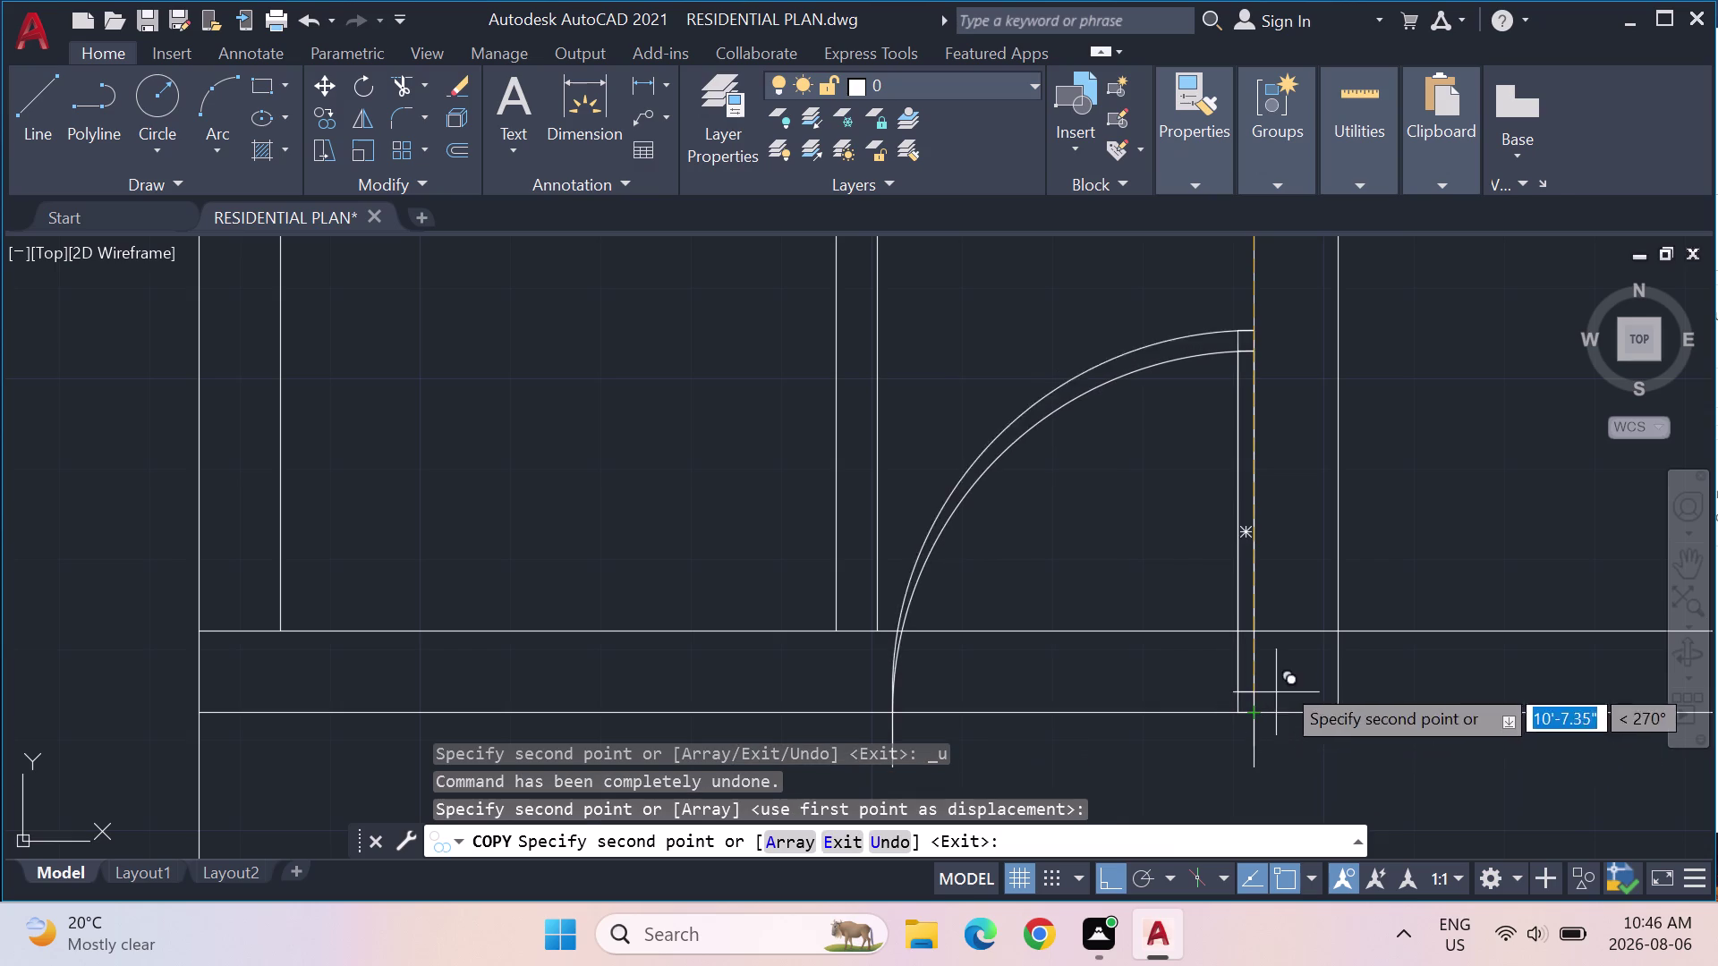
key(Escape)
scroll(down, 3)
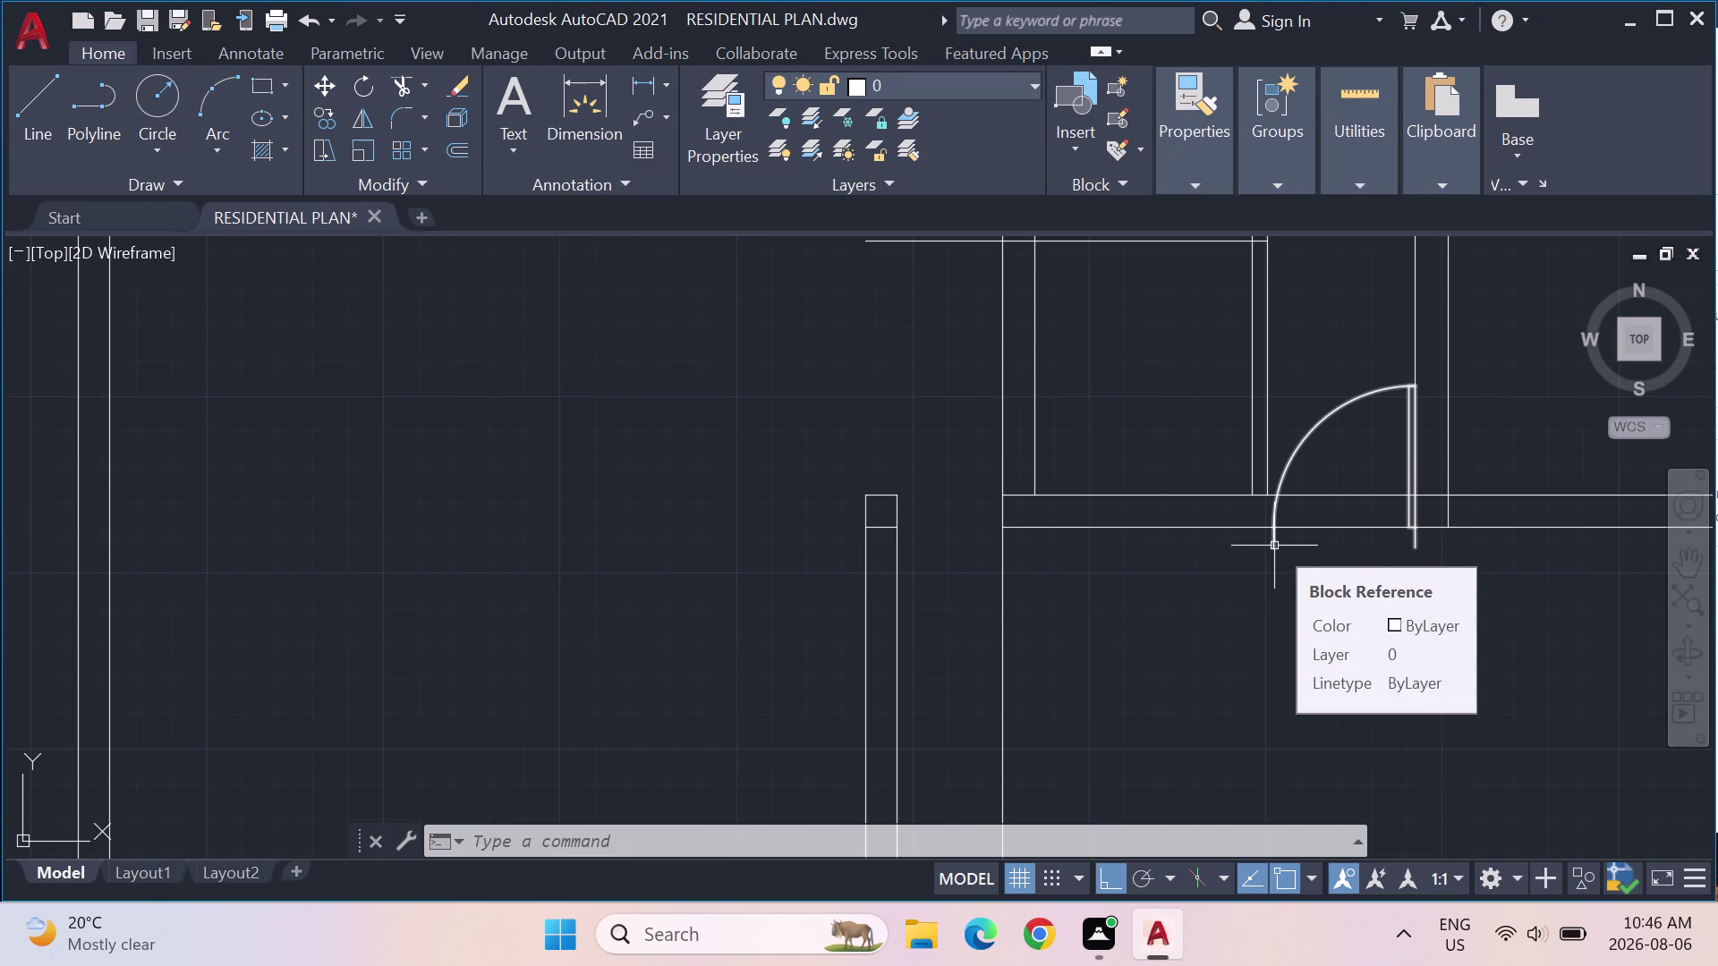
click(1274, 546)
Move the copied door up so its swing end sits on the wall line.
right_click(1274, 545)
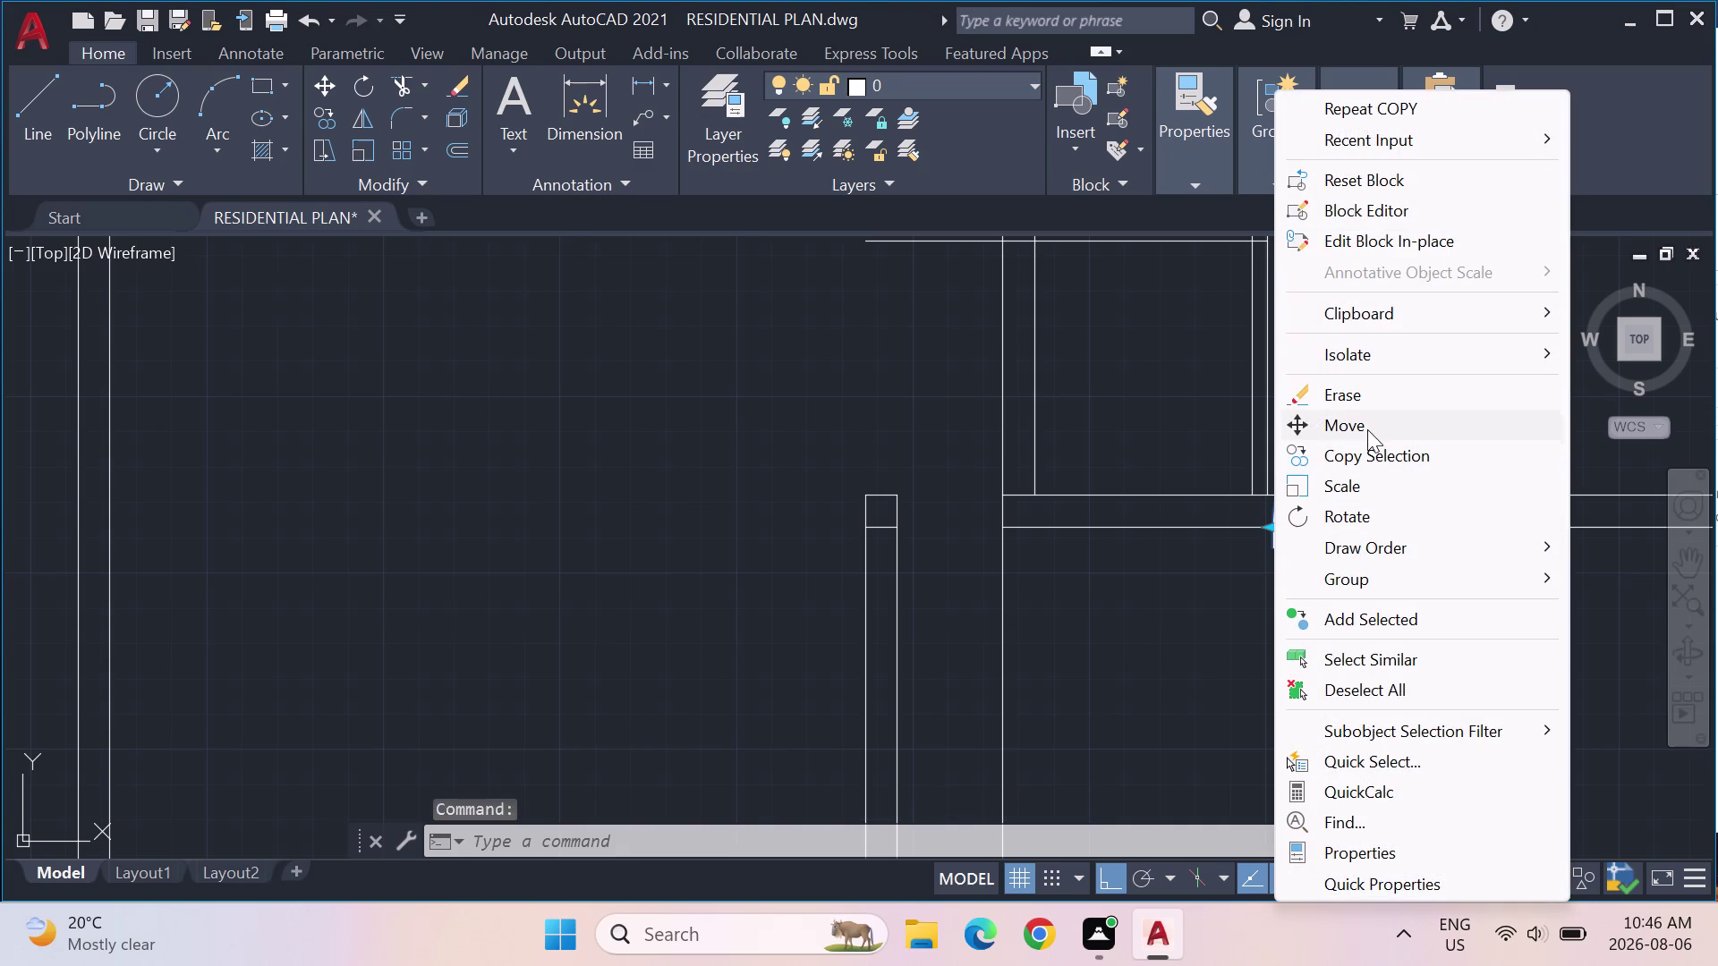
click(1367, 431)
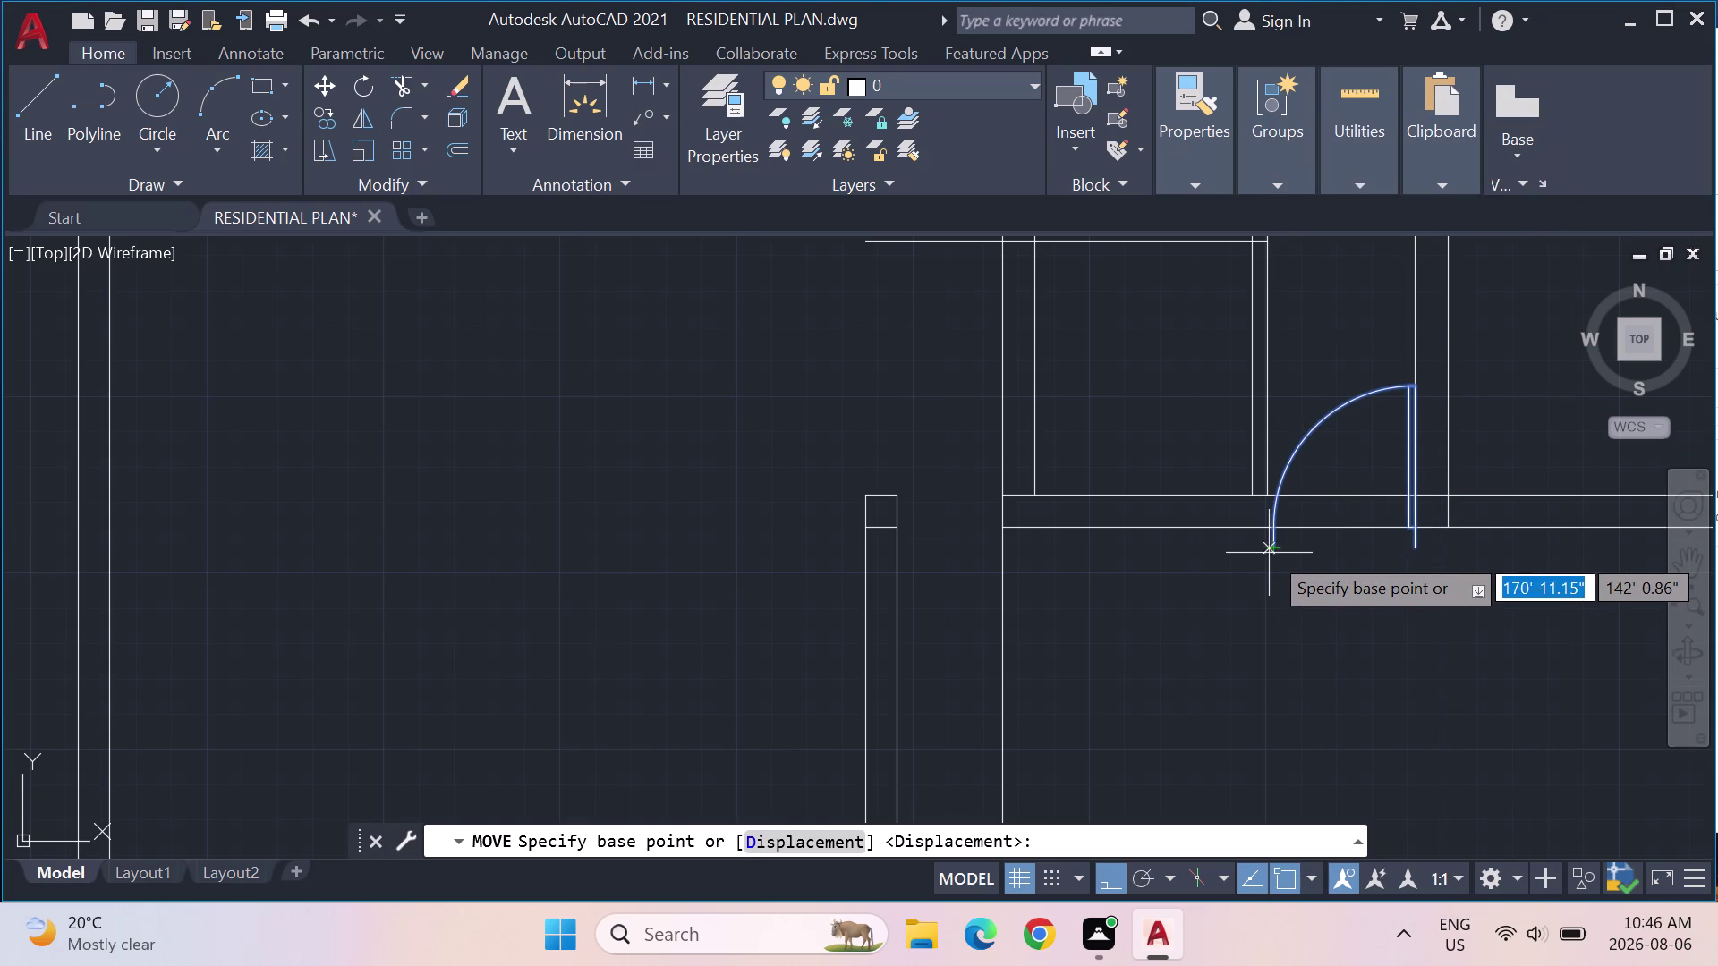
click(1269, 548)
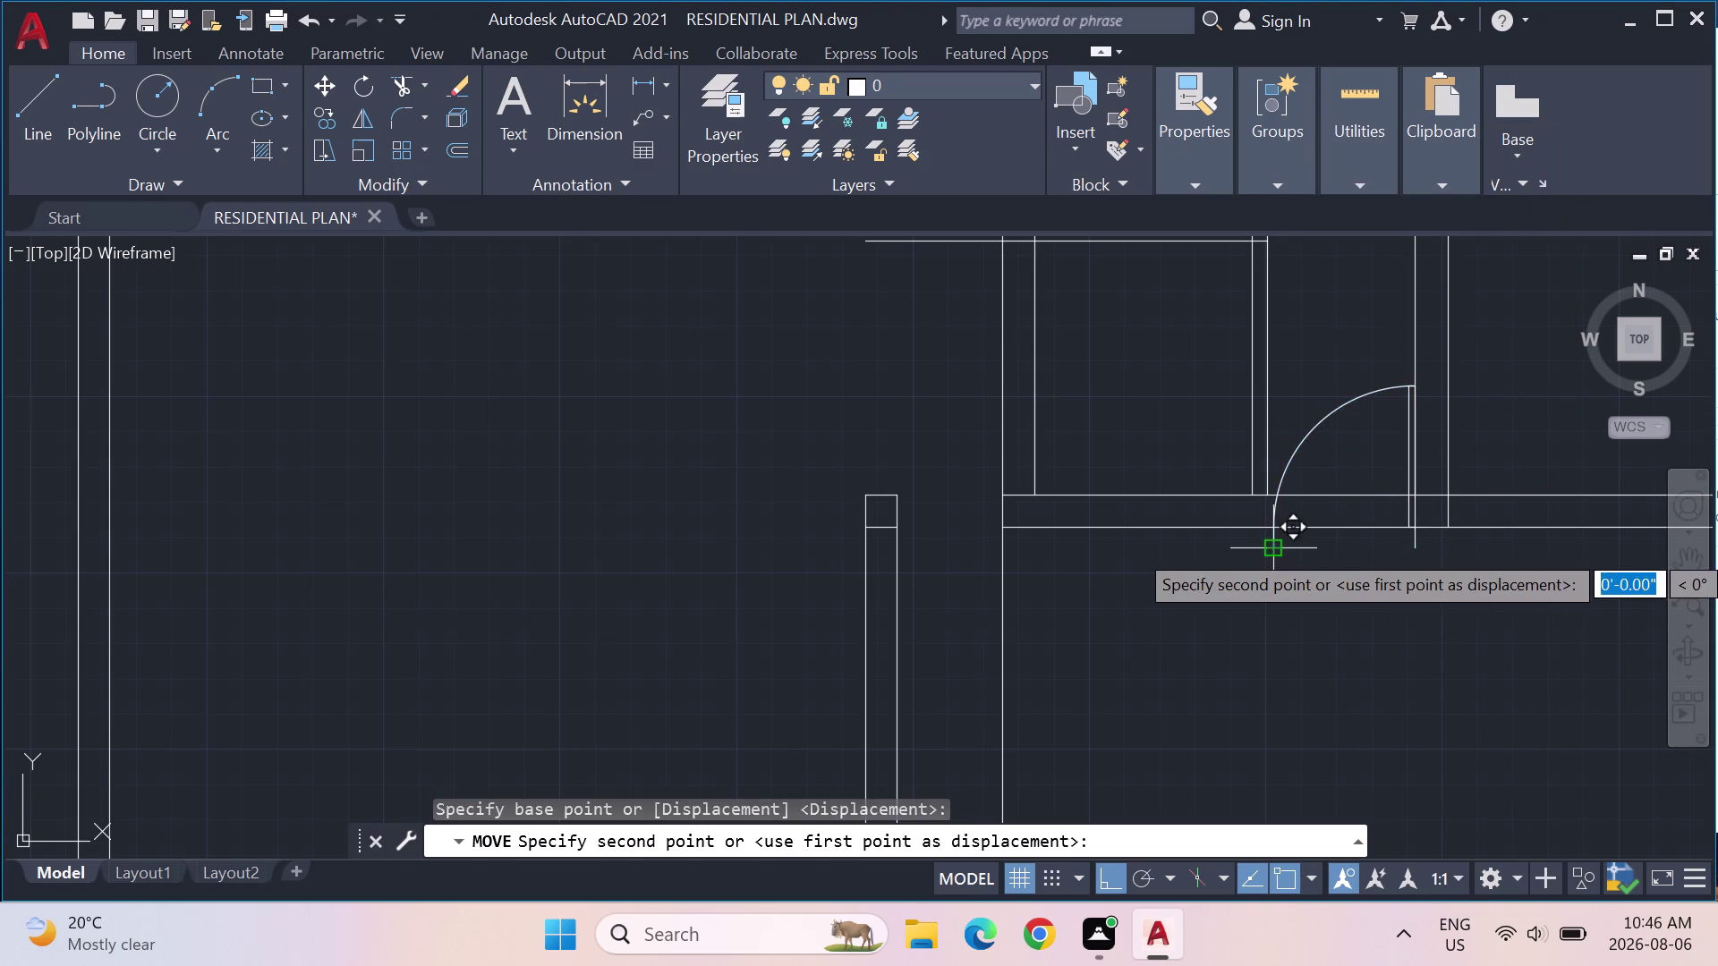
click(1266, 533)
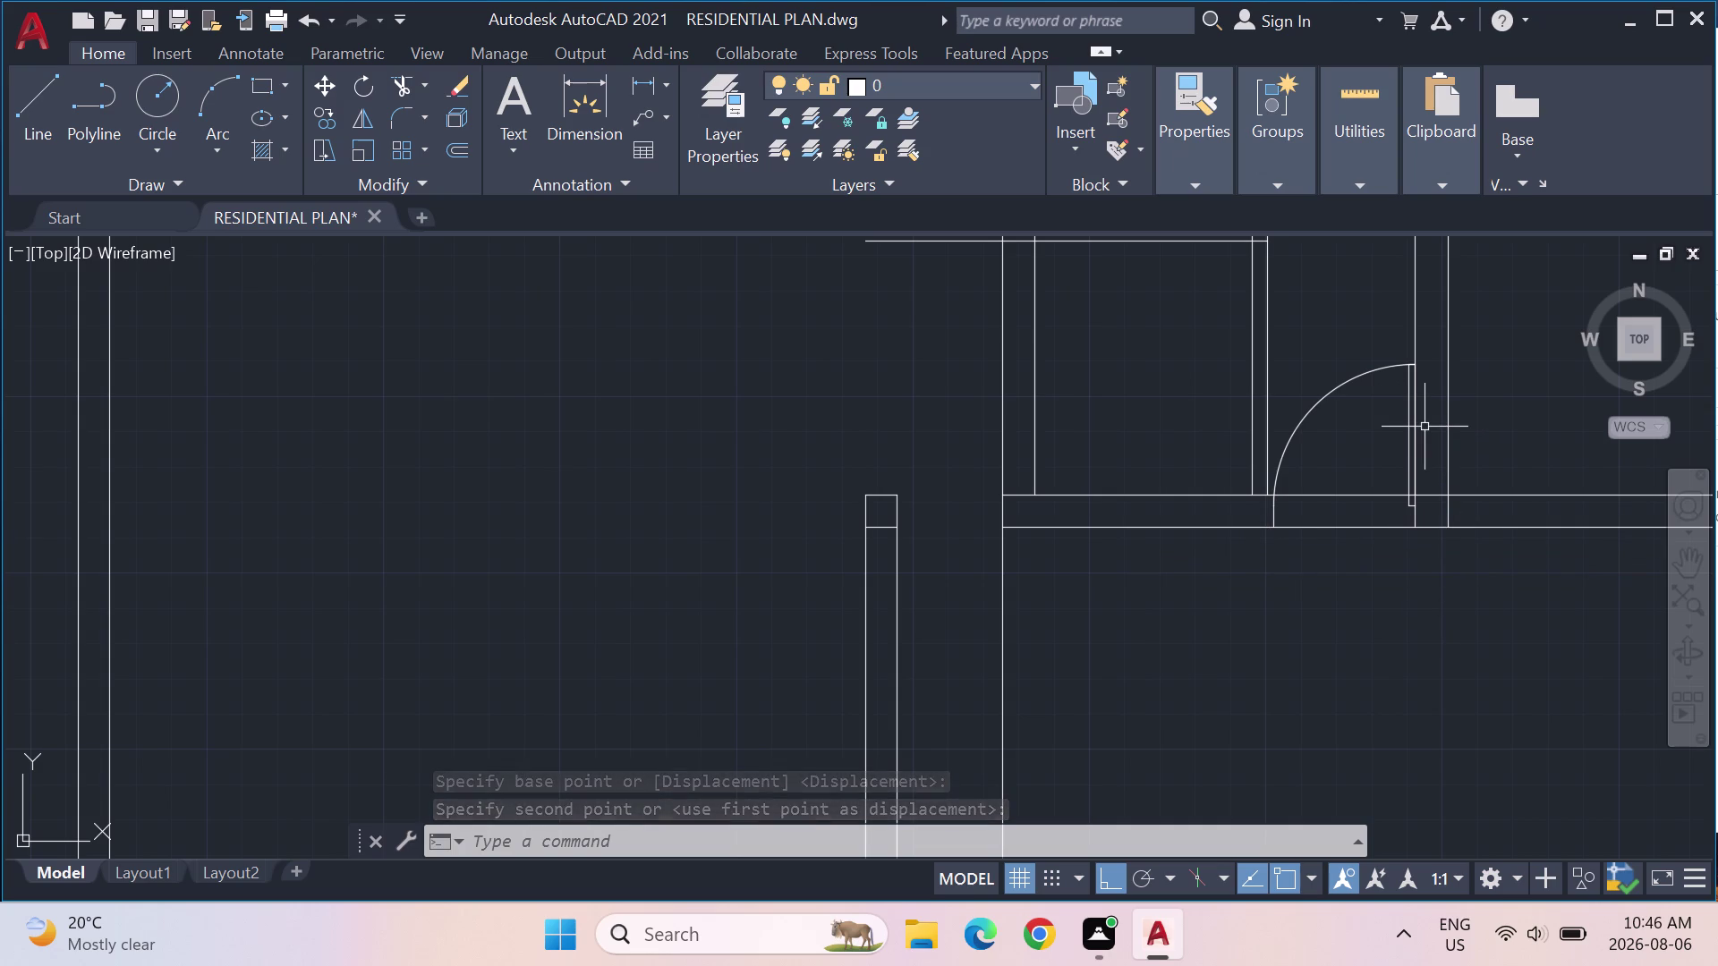
scroll(down, 3)
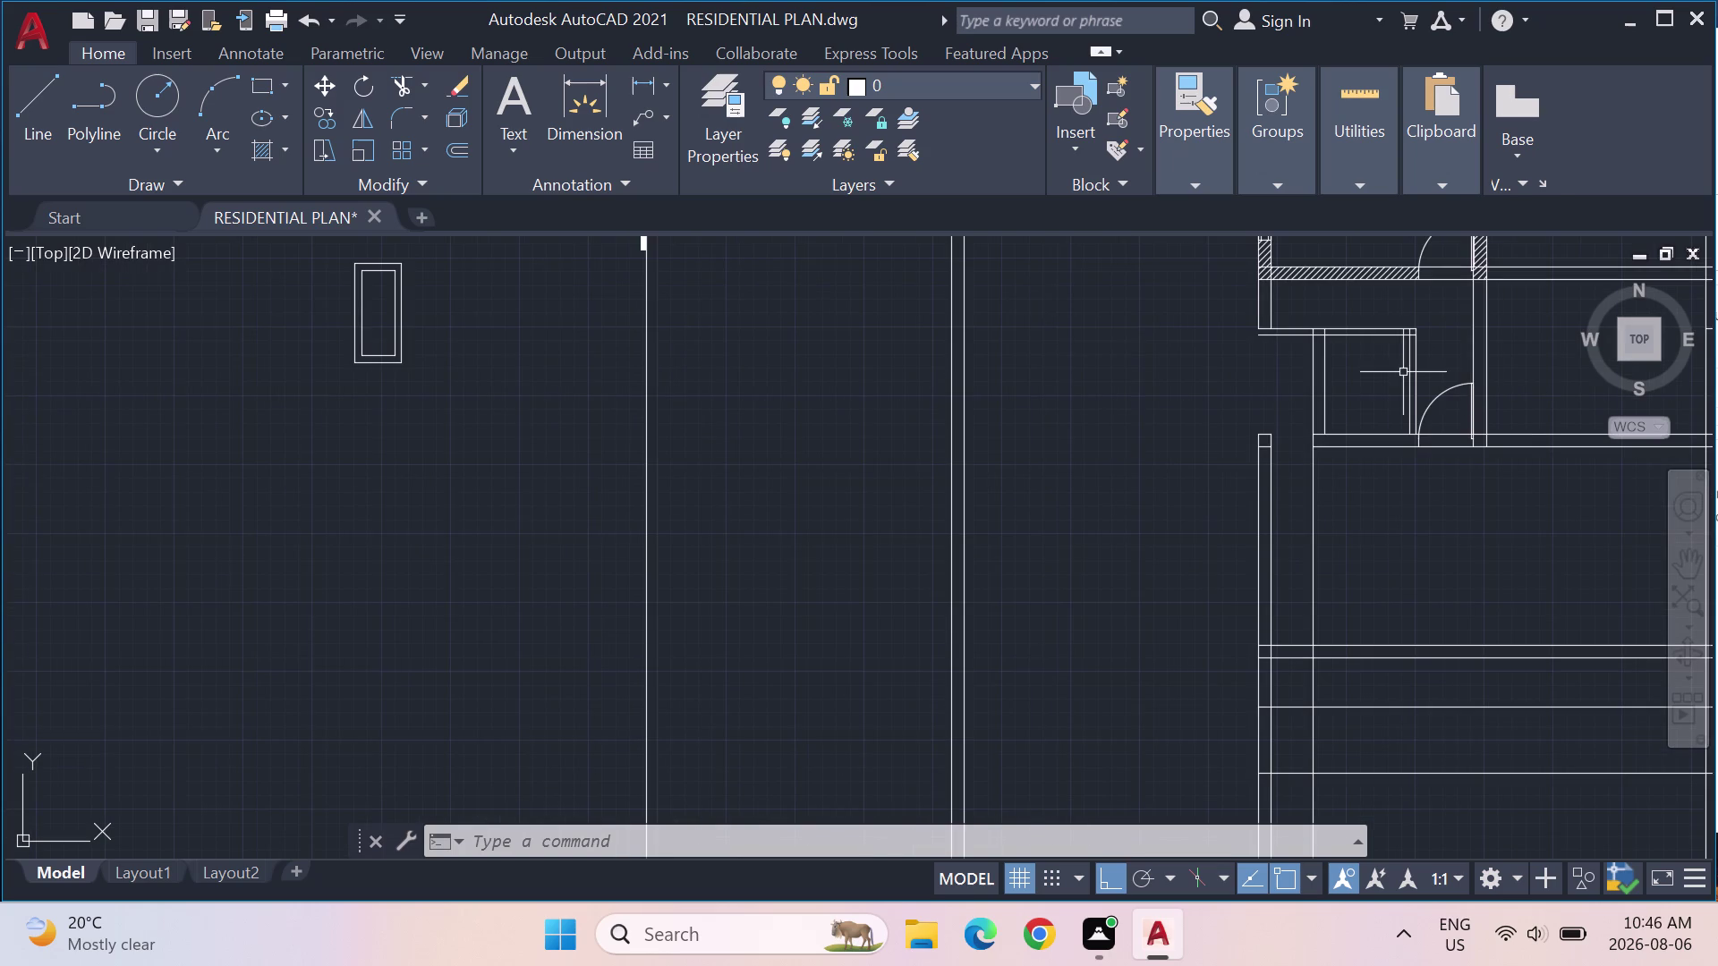
Undo the last door edit and delete the selected leftover object.
middle_drag(1403, 373, 1241, 529)
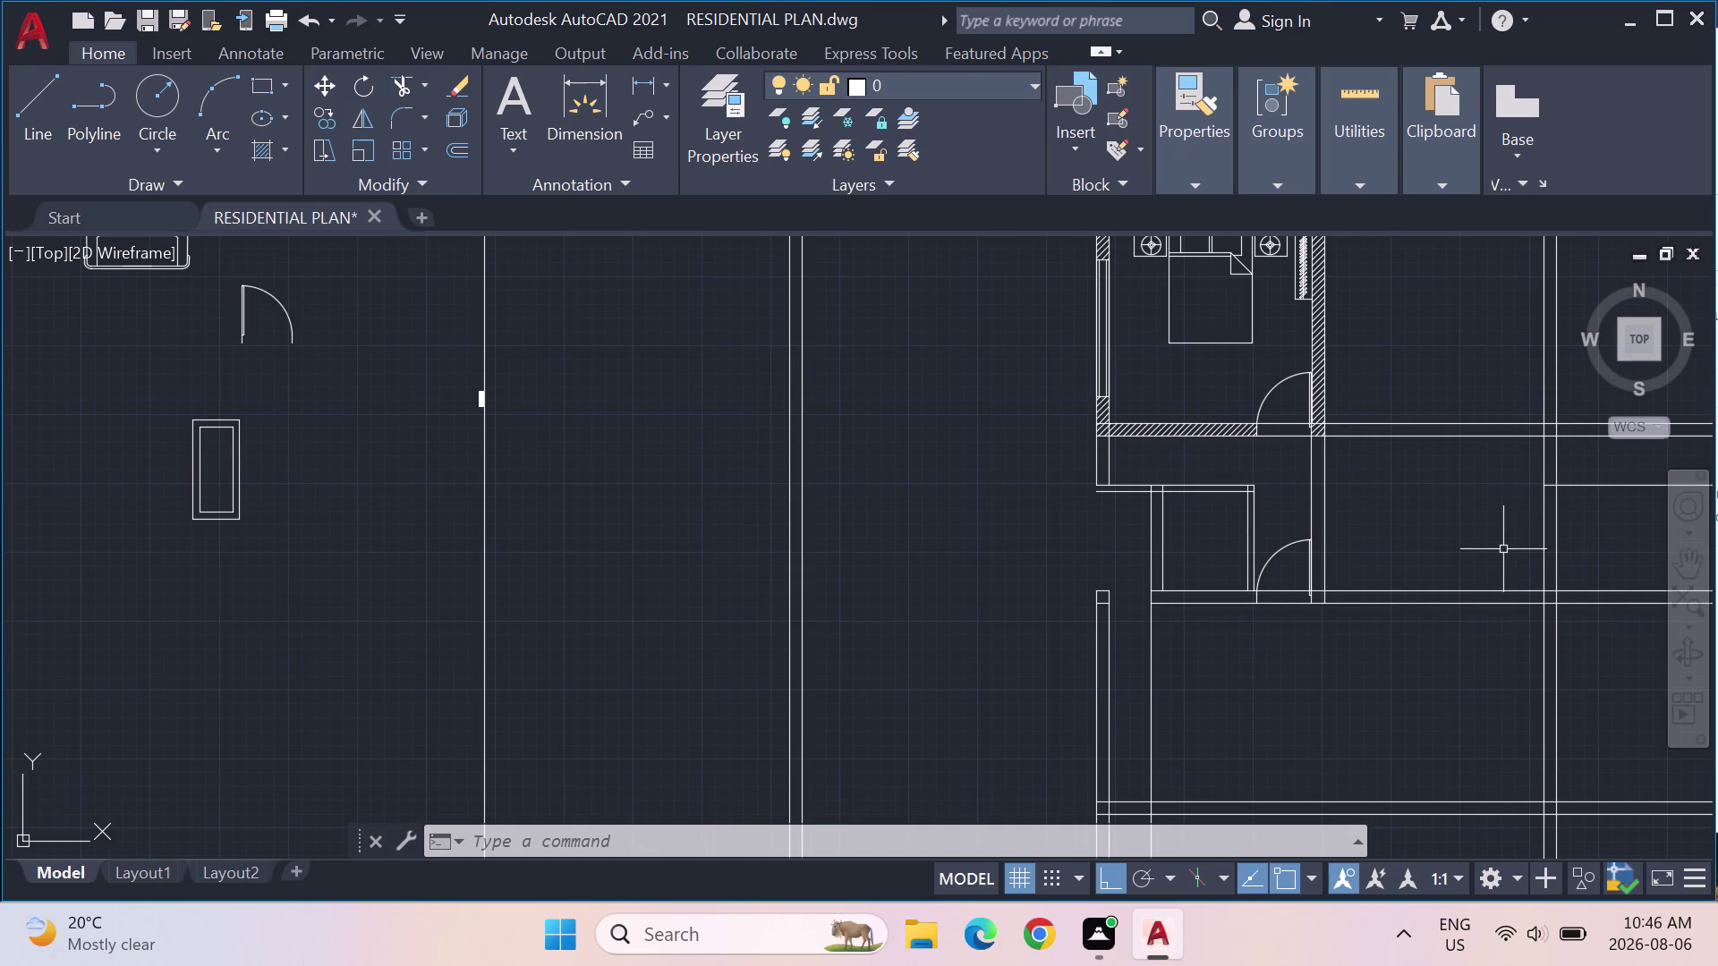
key(ctrl+z)
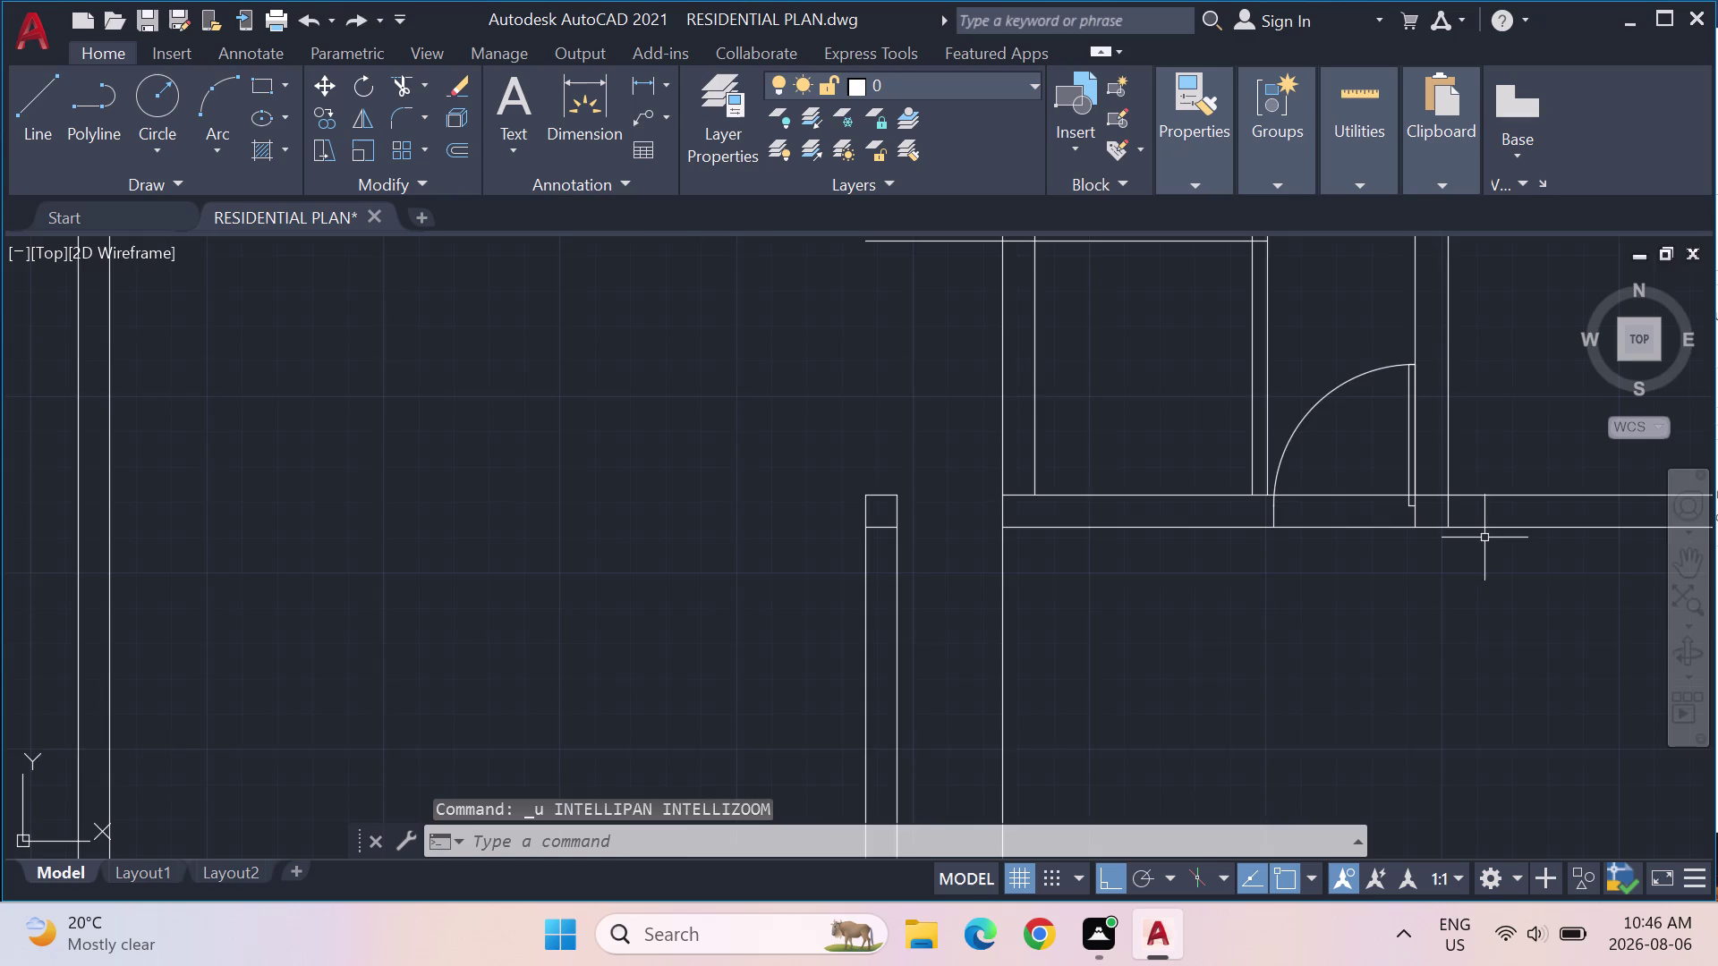
scroll(down, 3)
scroll(down, 3)
middle_drag(1434, 630, 1083, 511)
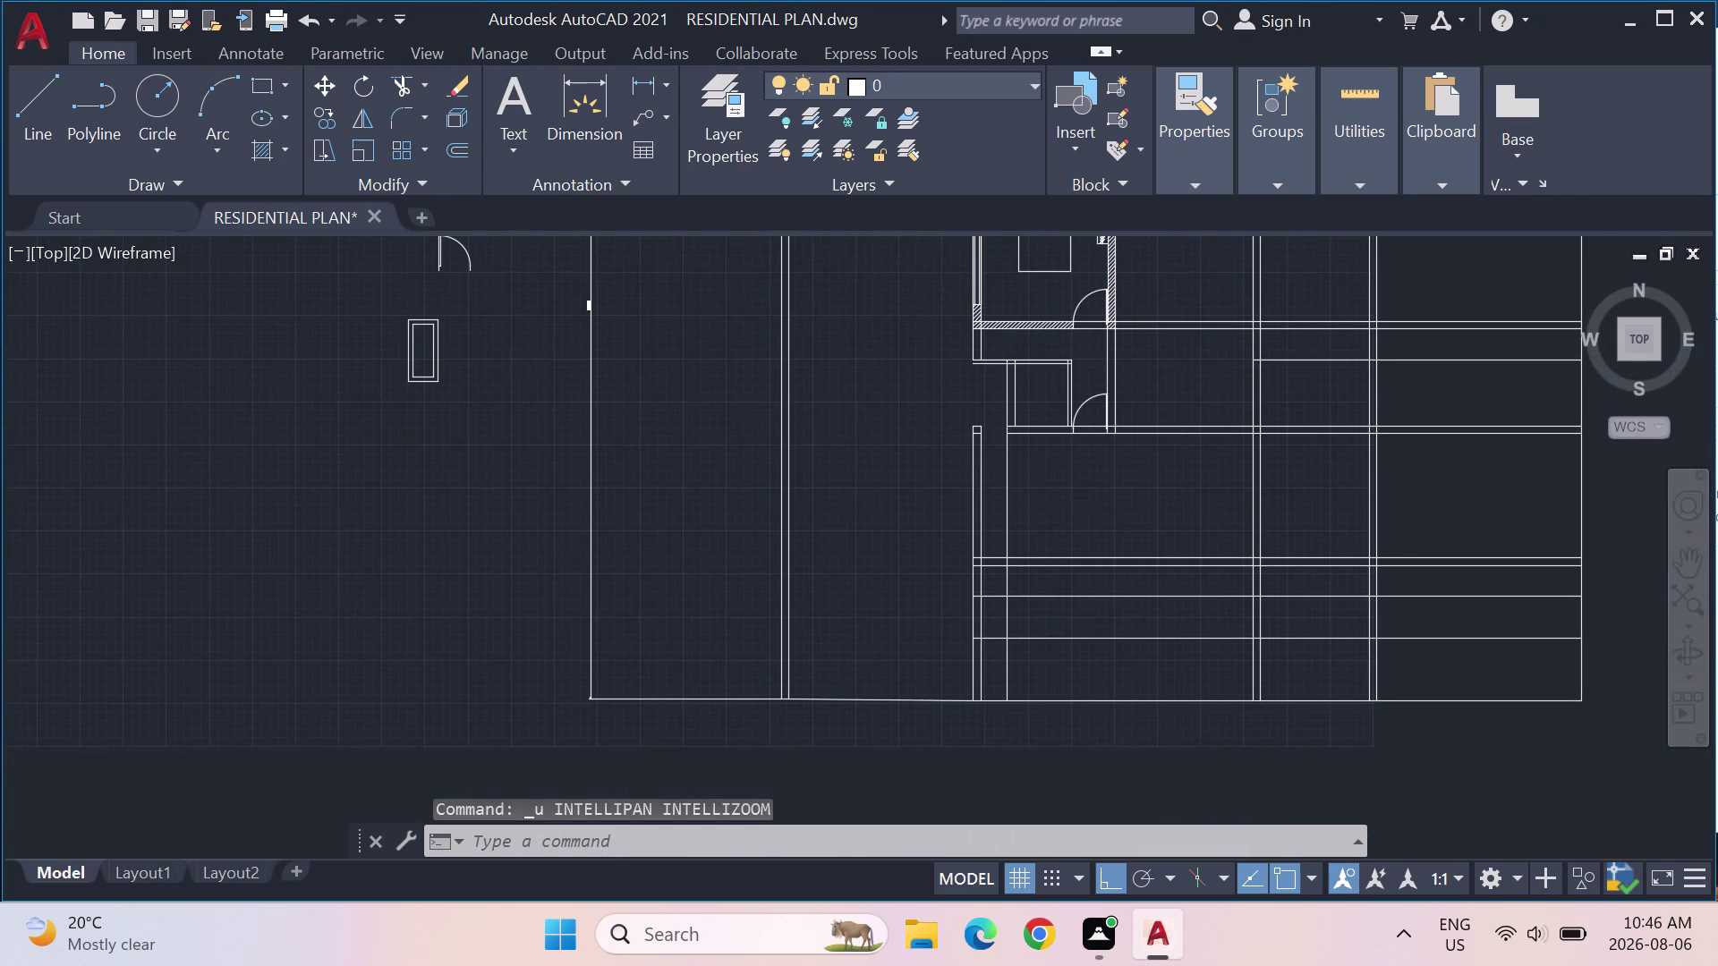
middle_drag(1090, 452, 1098, 536)
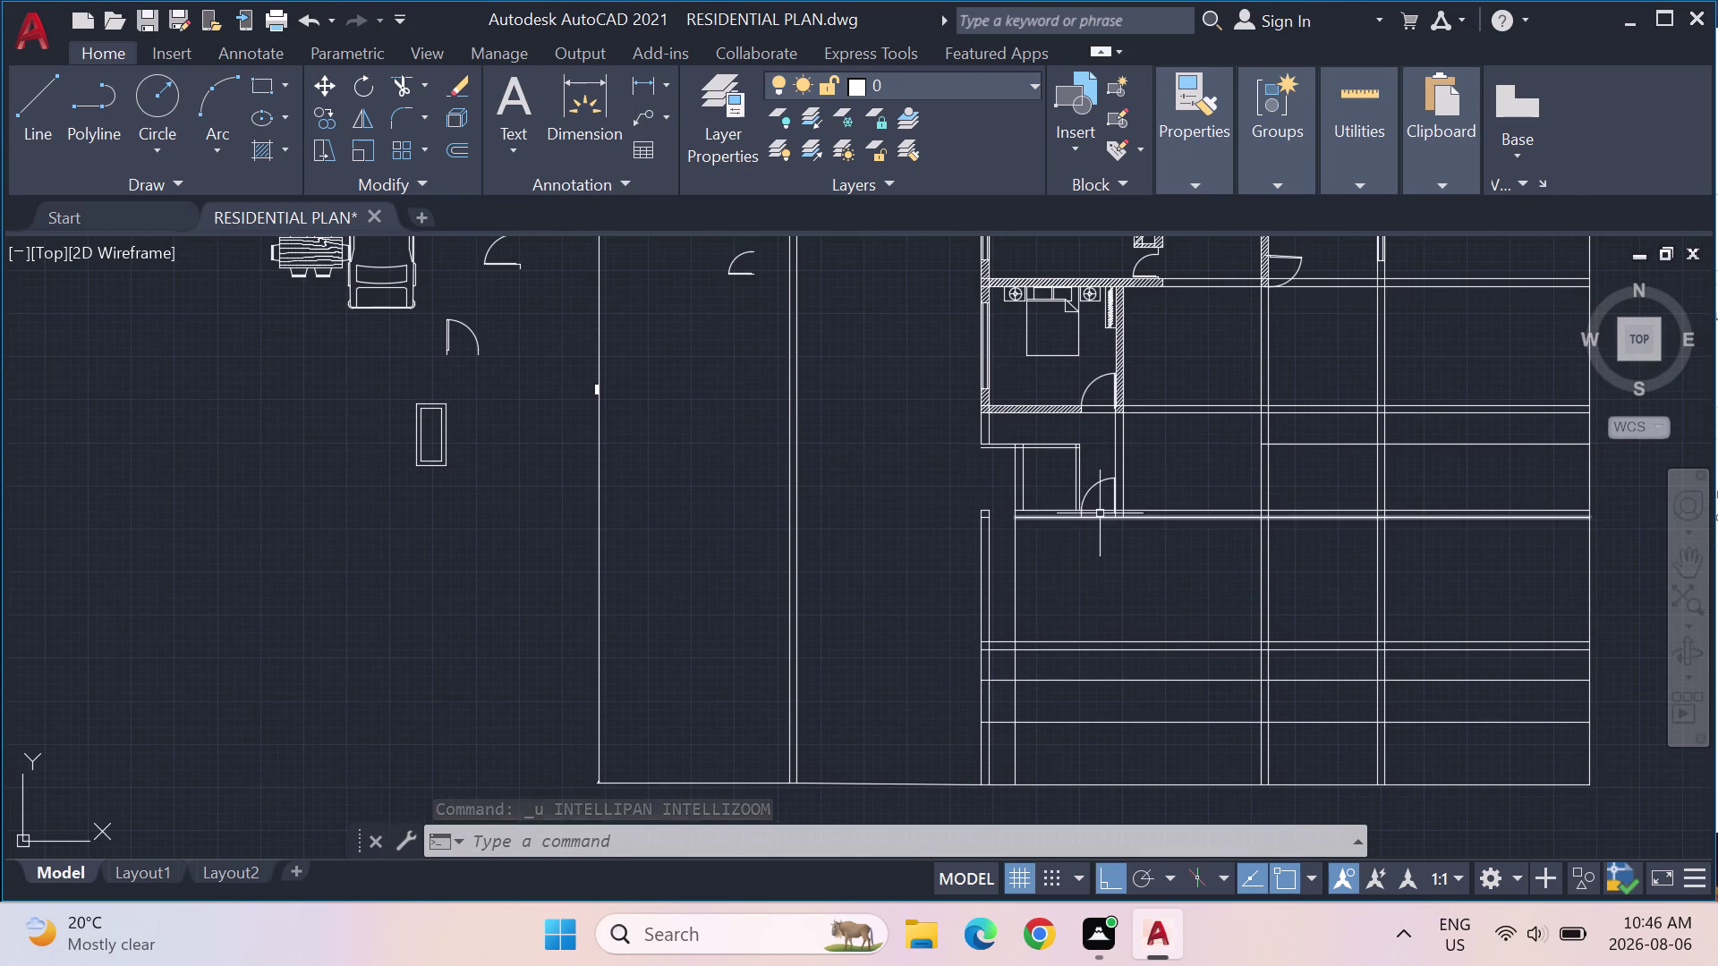
click(1104, 482)
key(Delete)
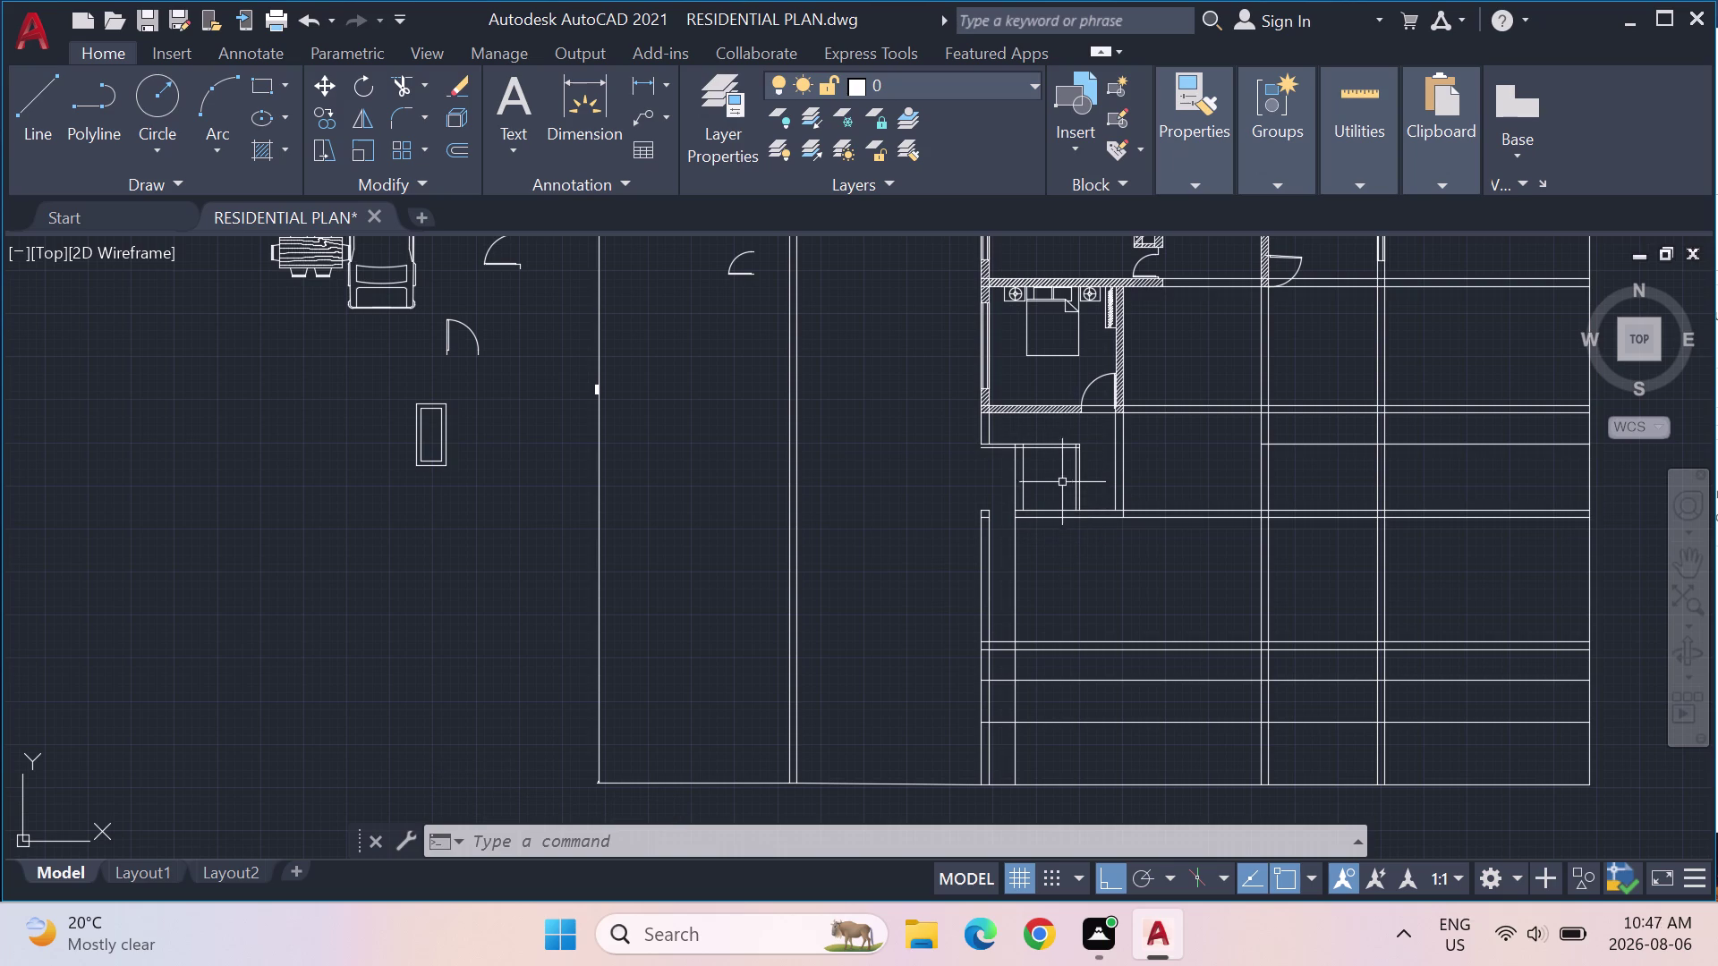
Pan across the plan to bring the rooms and the loose door swing into view.
middle_drag(506, 392, 625, 566)
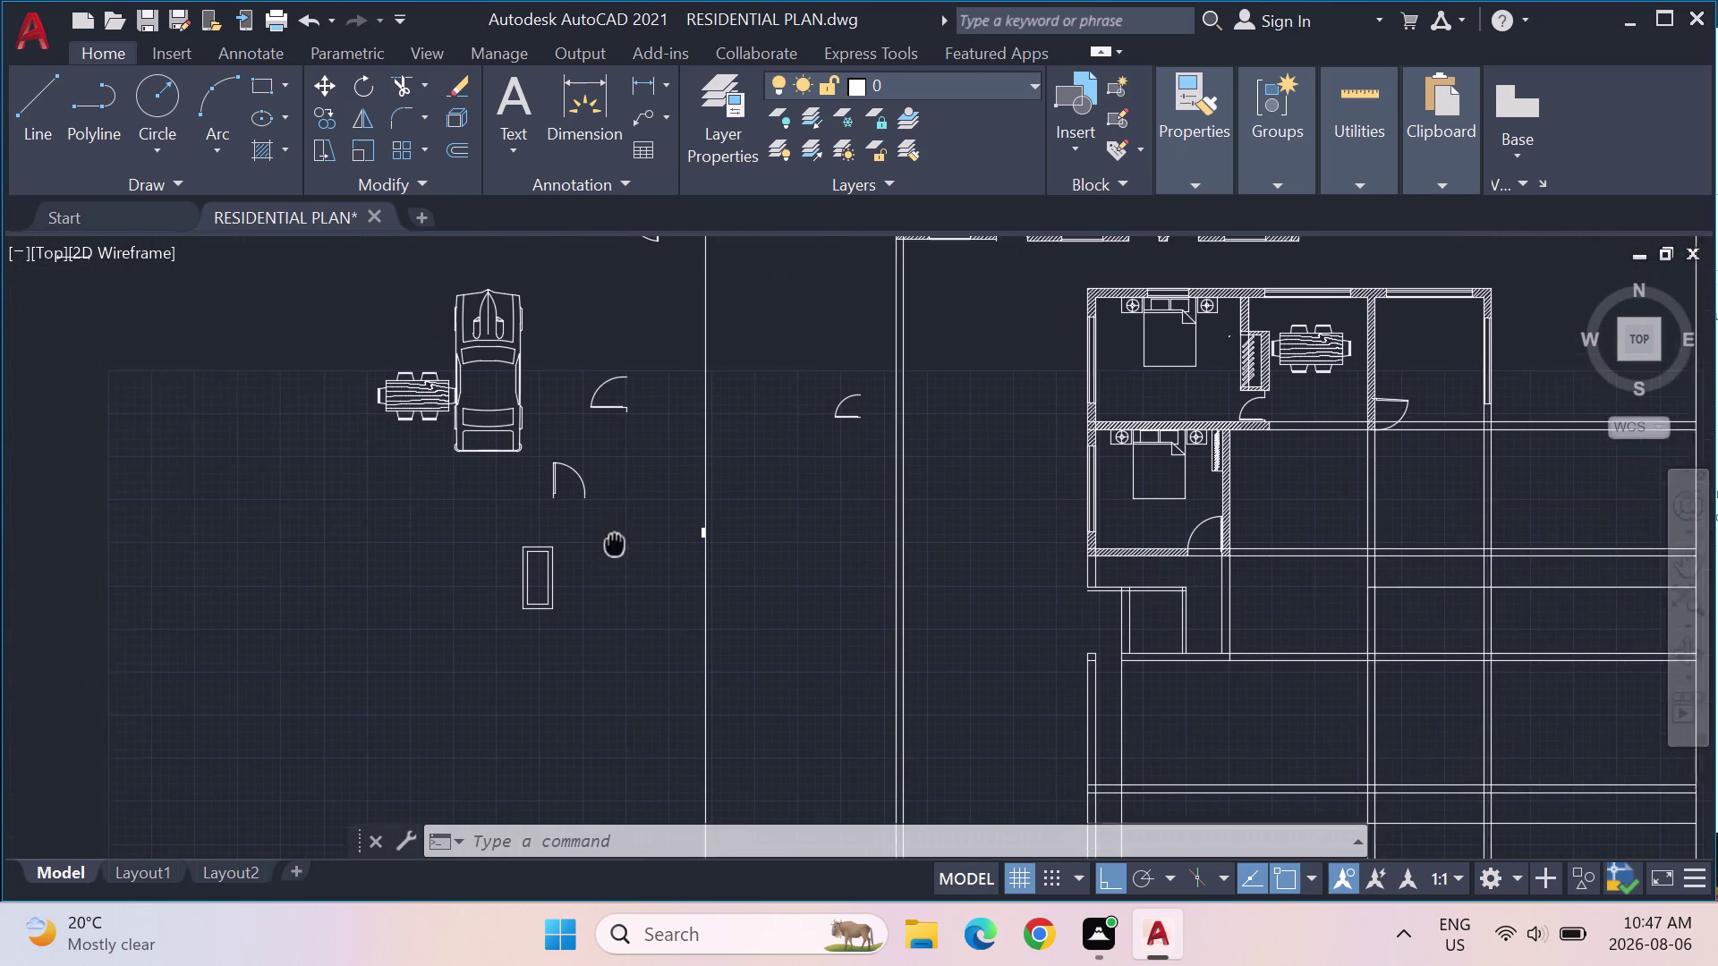
middle_drag(626, 566, 640, 593)
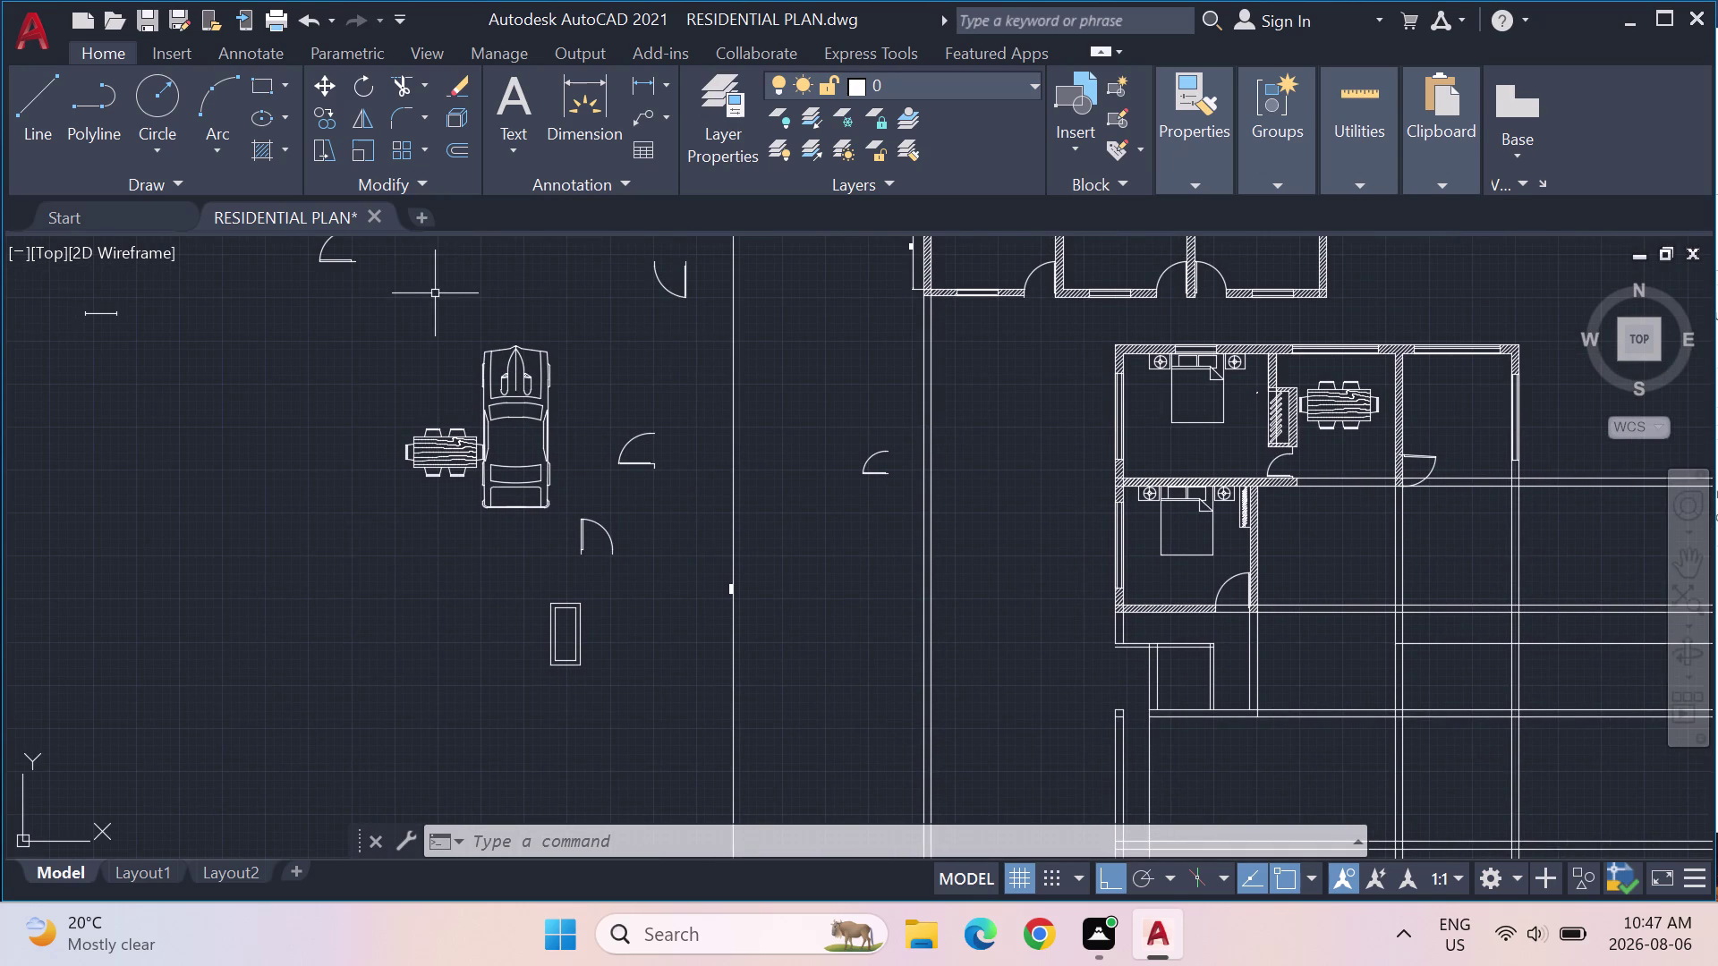
middle_drag(438, 294, 535, 431)
scroll(down, 3)
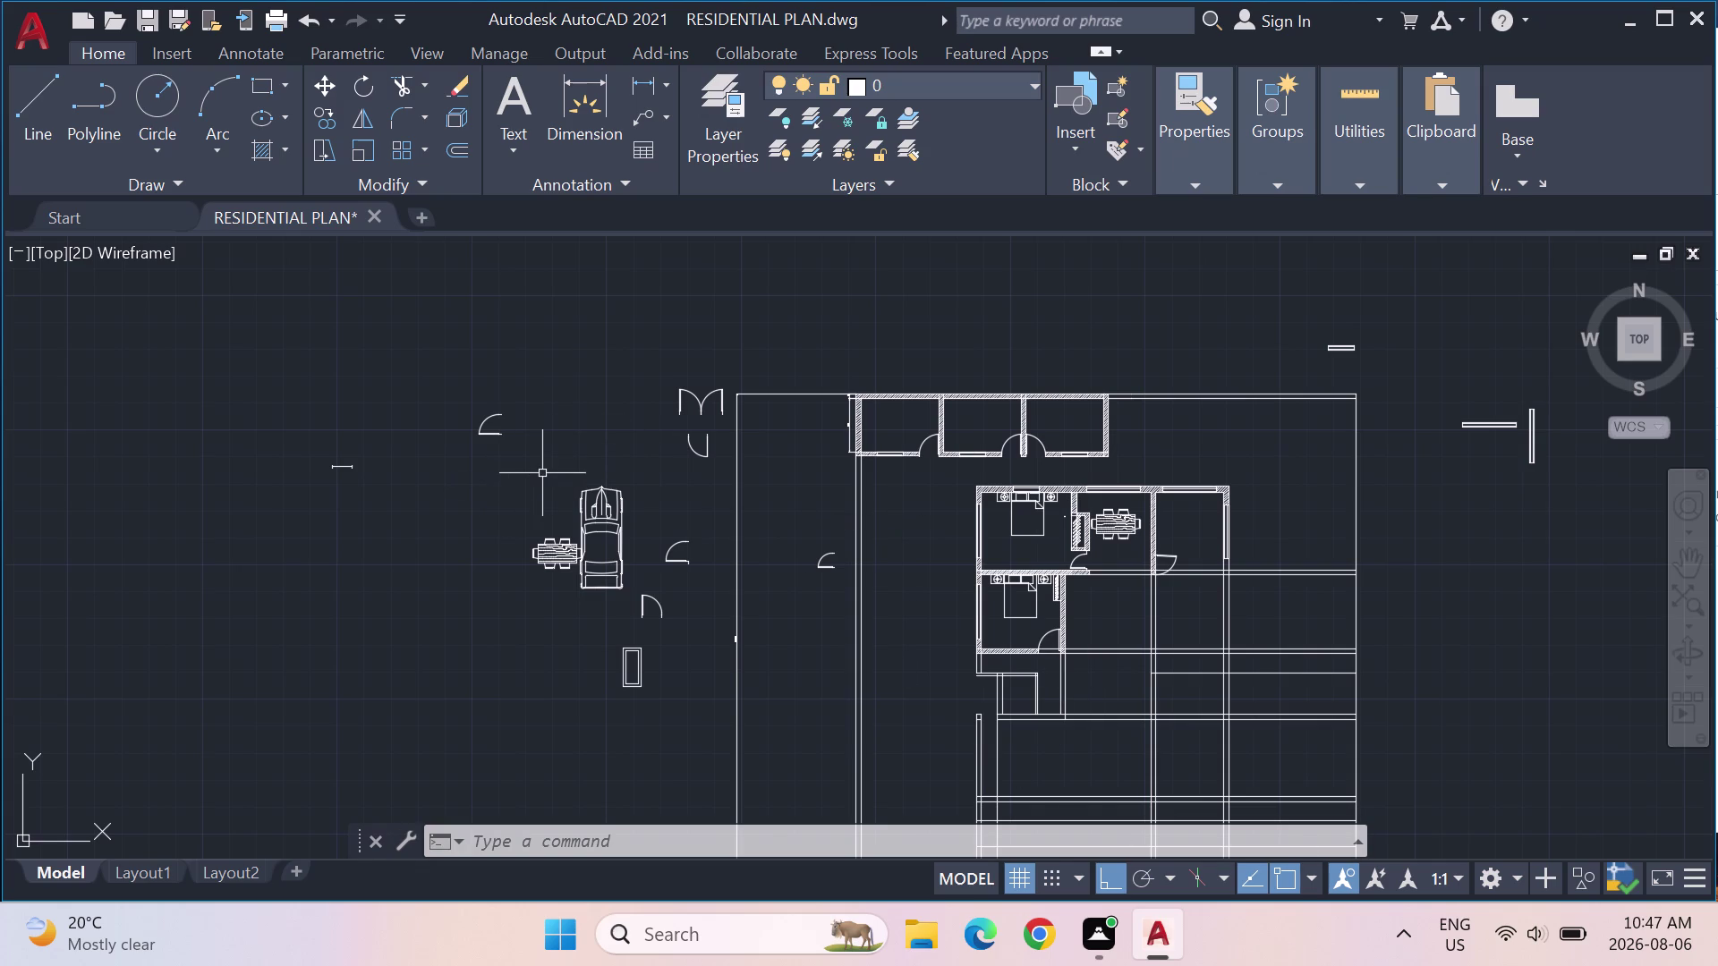
drag(508, 413, 539, 385)
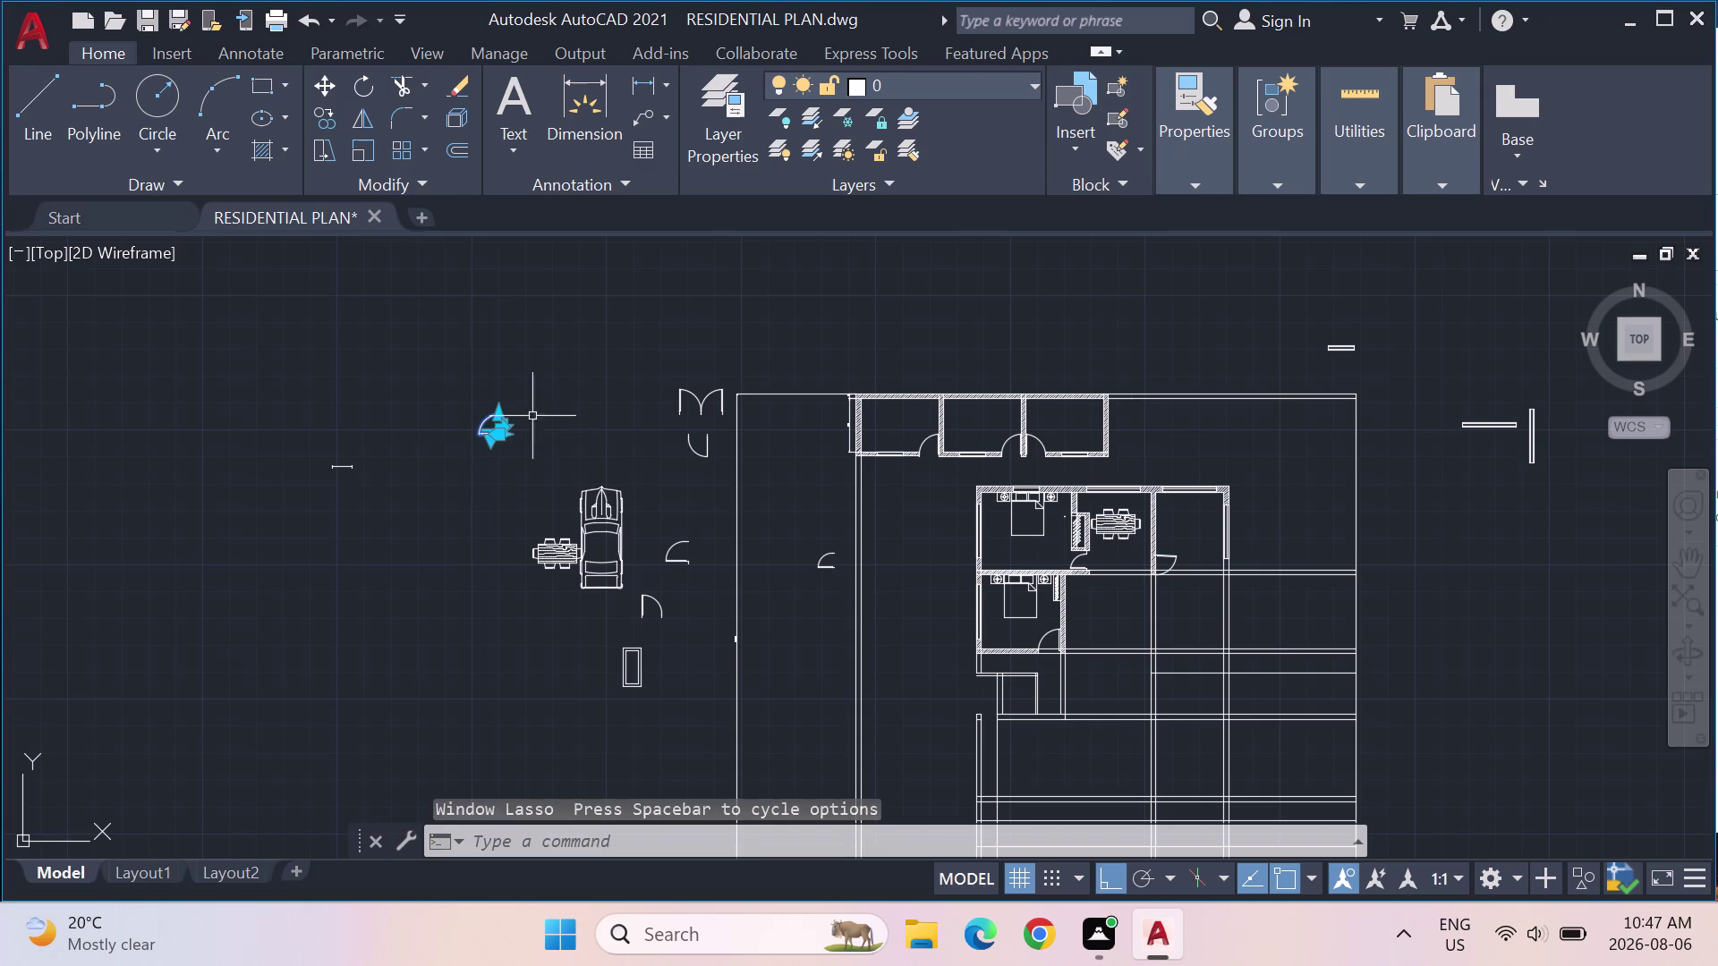
Rotate the loose door swing left of the plan by 180 degrees.
key(r)
key(o)
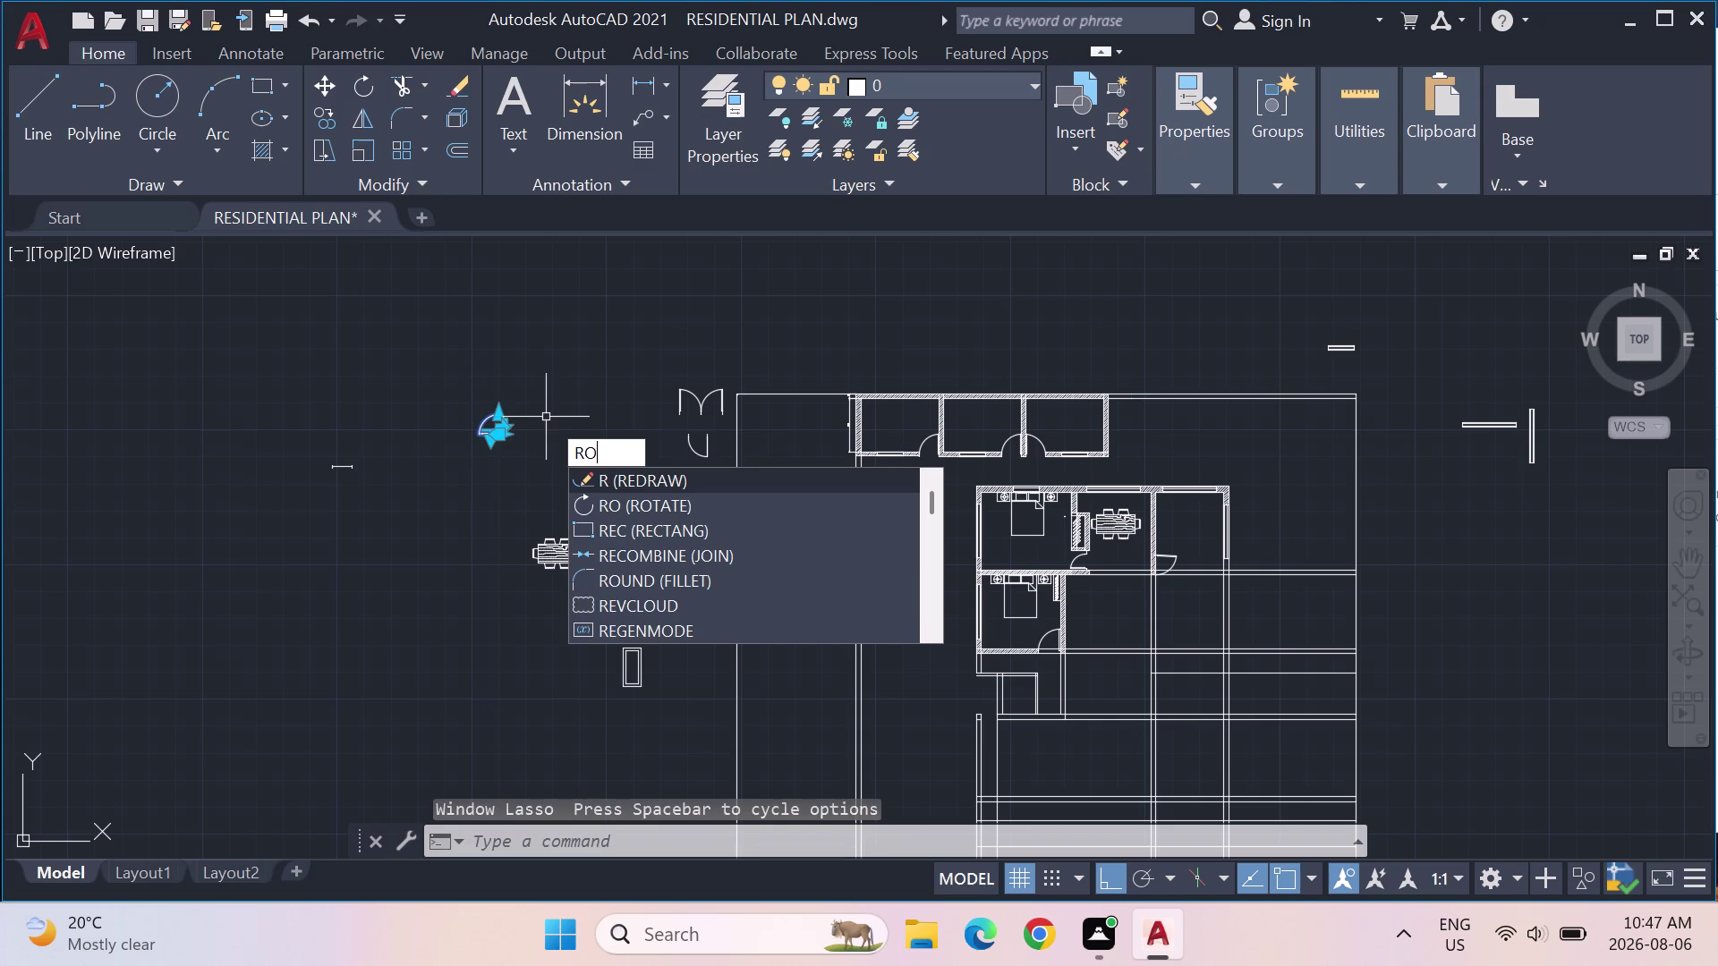
key(Return)
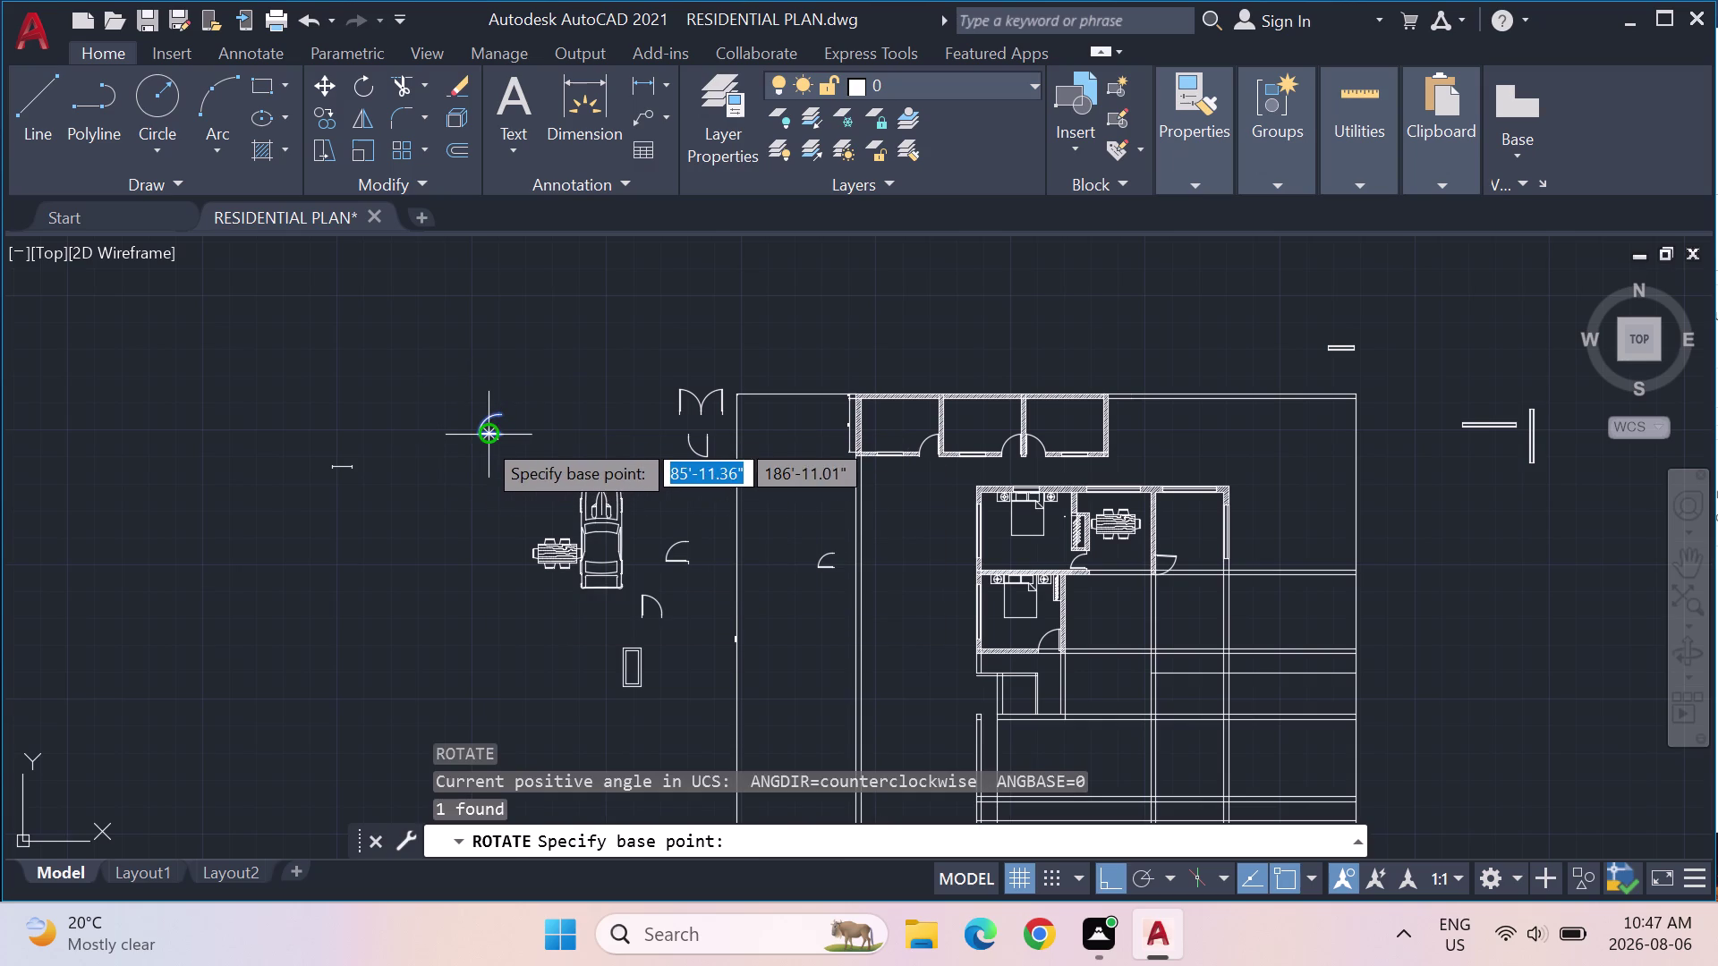
click(500, 444)
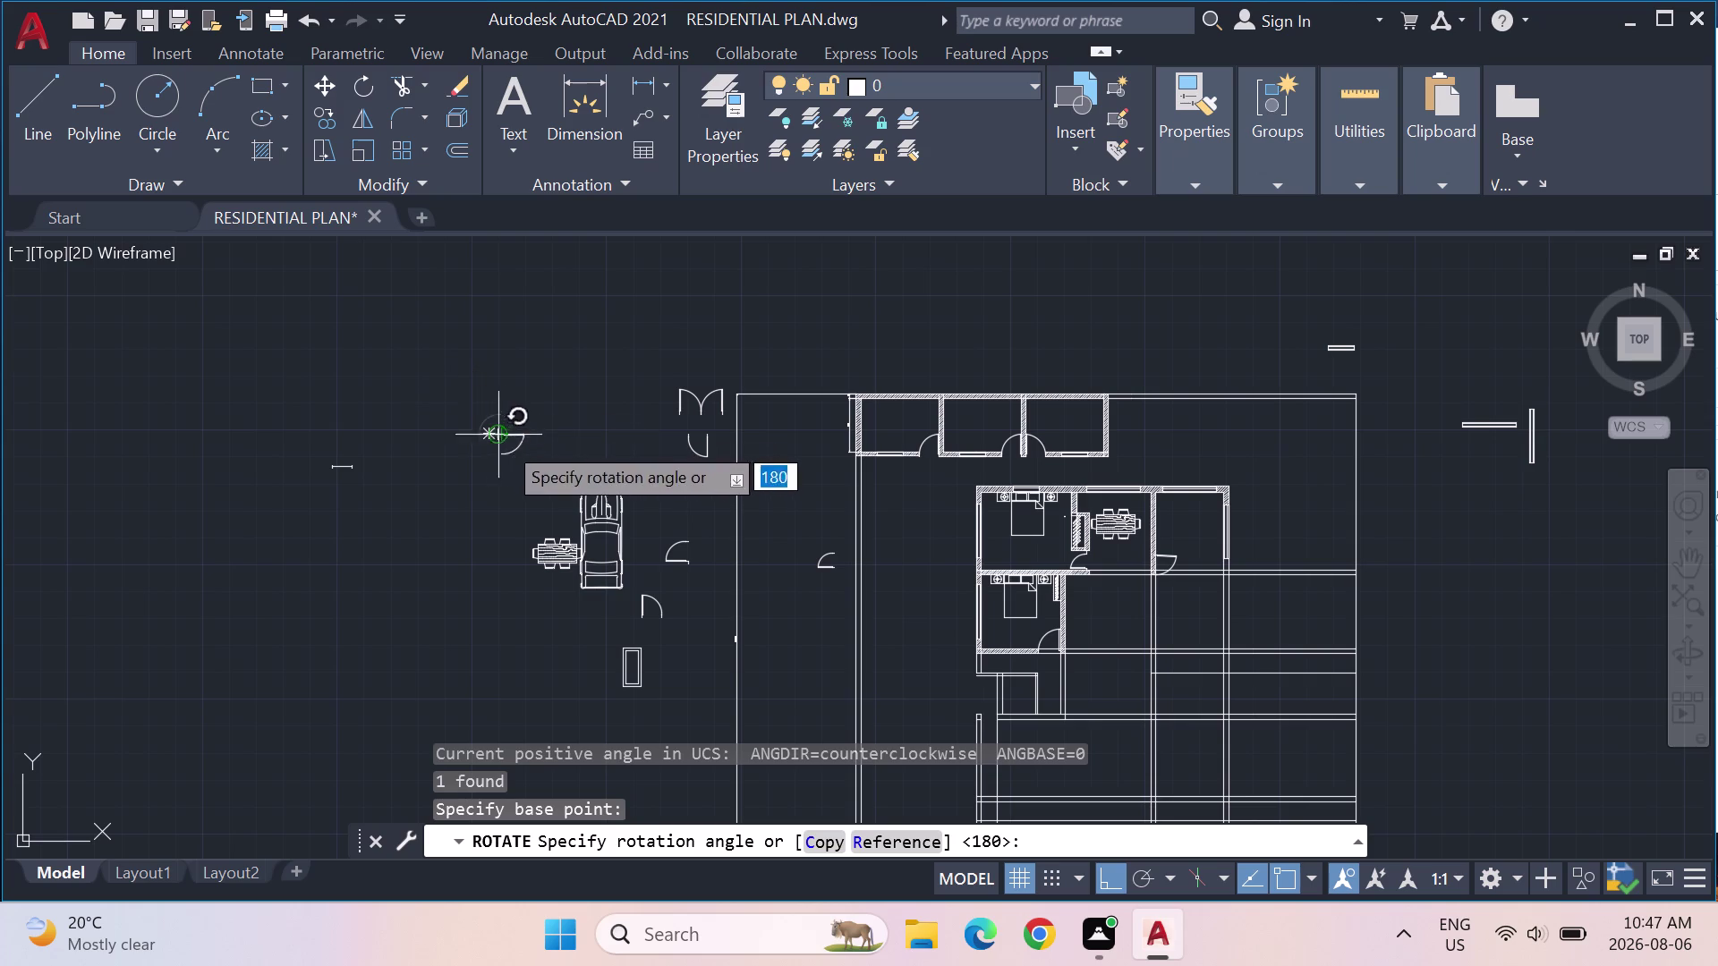
click(560, 455)
drag(537, 462, 573, 364)
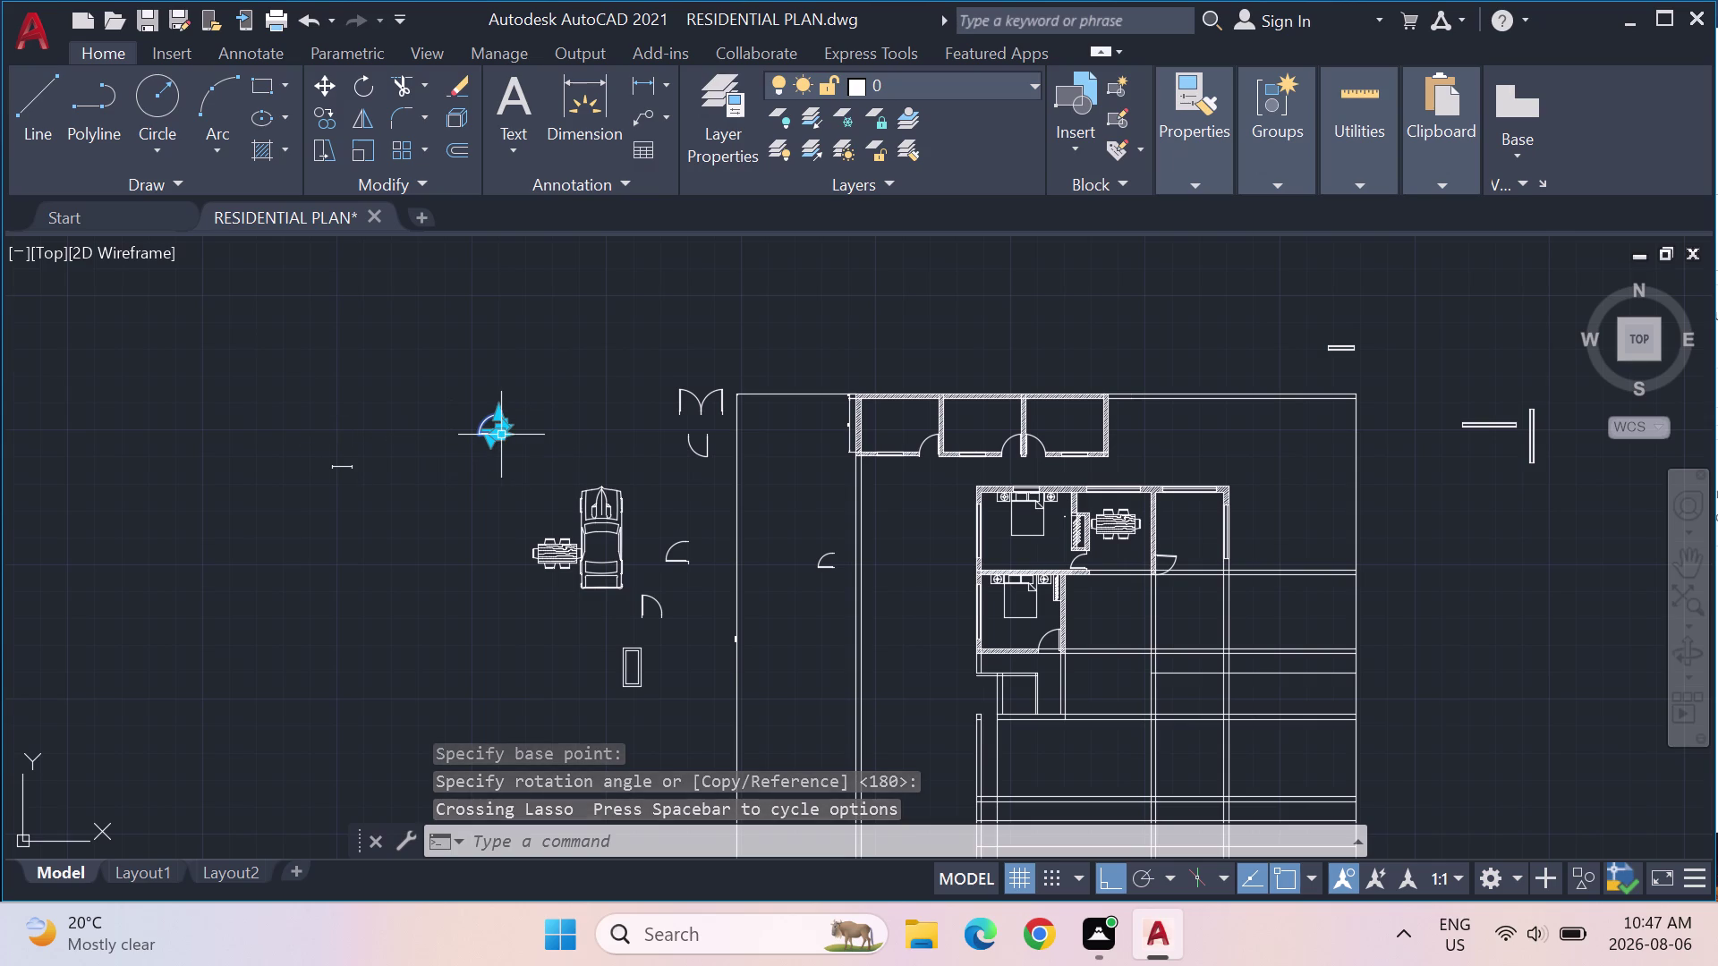
Start copying the rotated door swing.
key(c)
key(o)
key(Return)
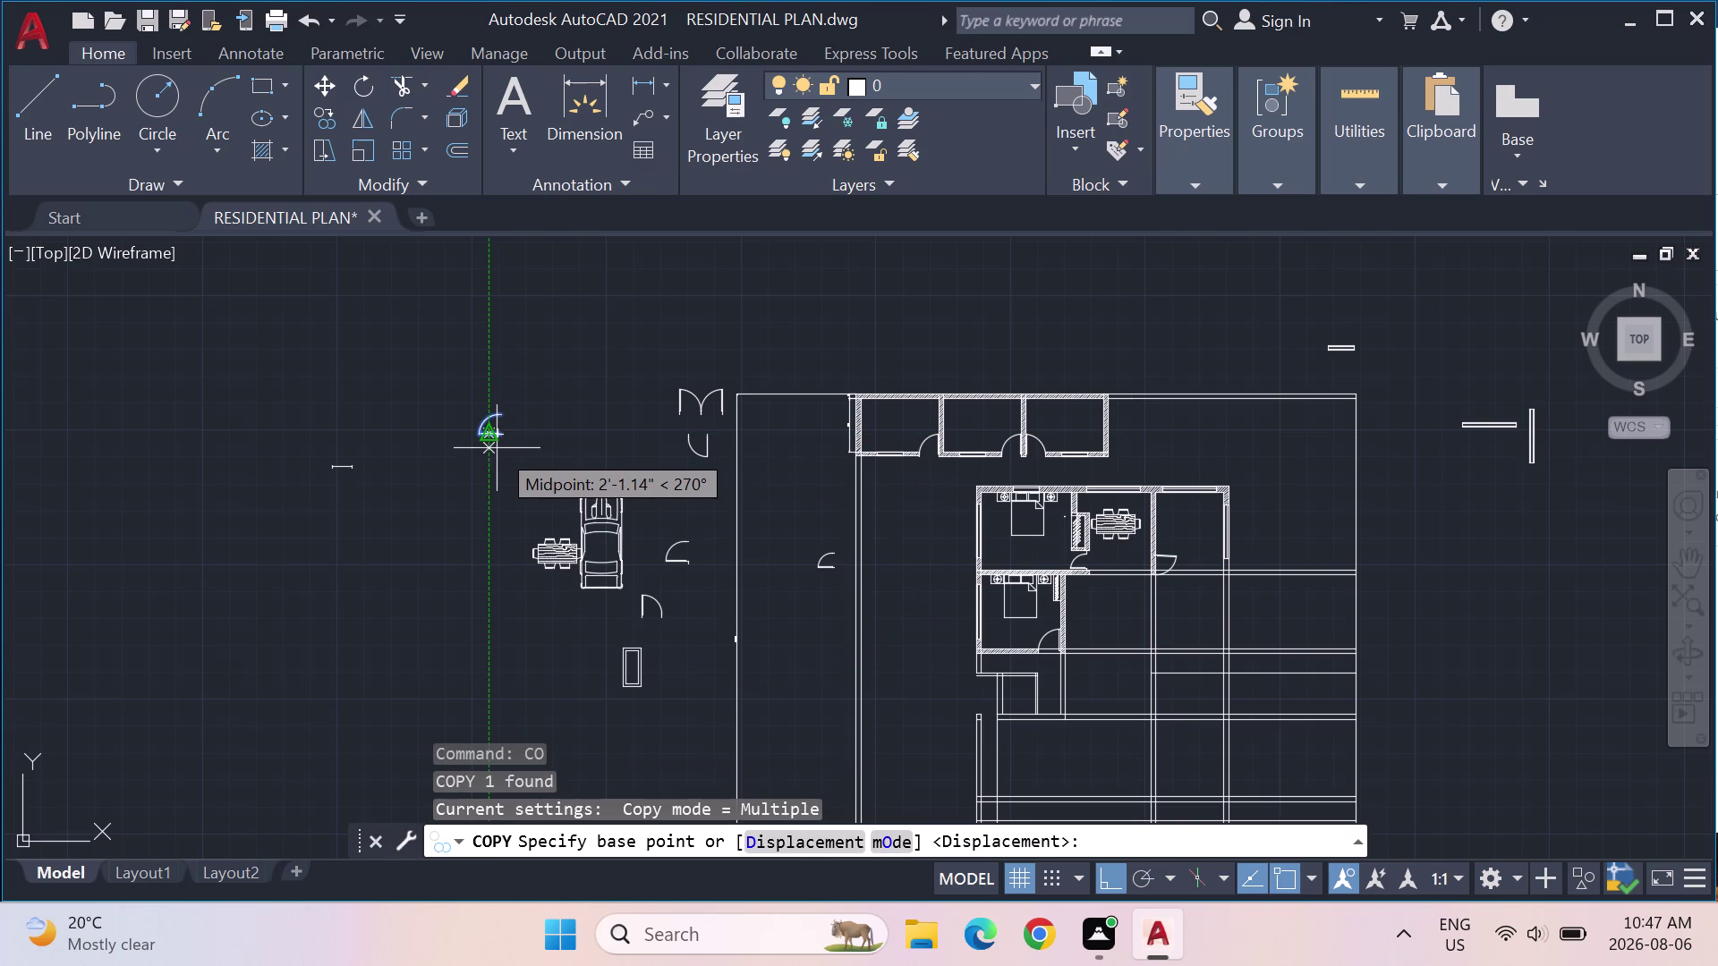
Copy the rotated door swing beside the small room in the lower plan, with Ortho off.
click(496, 448)
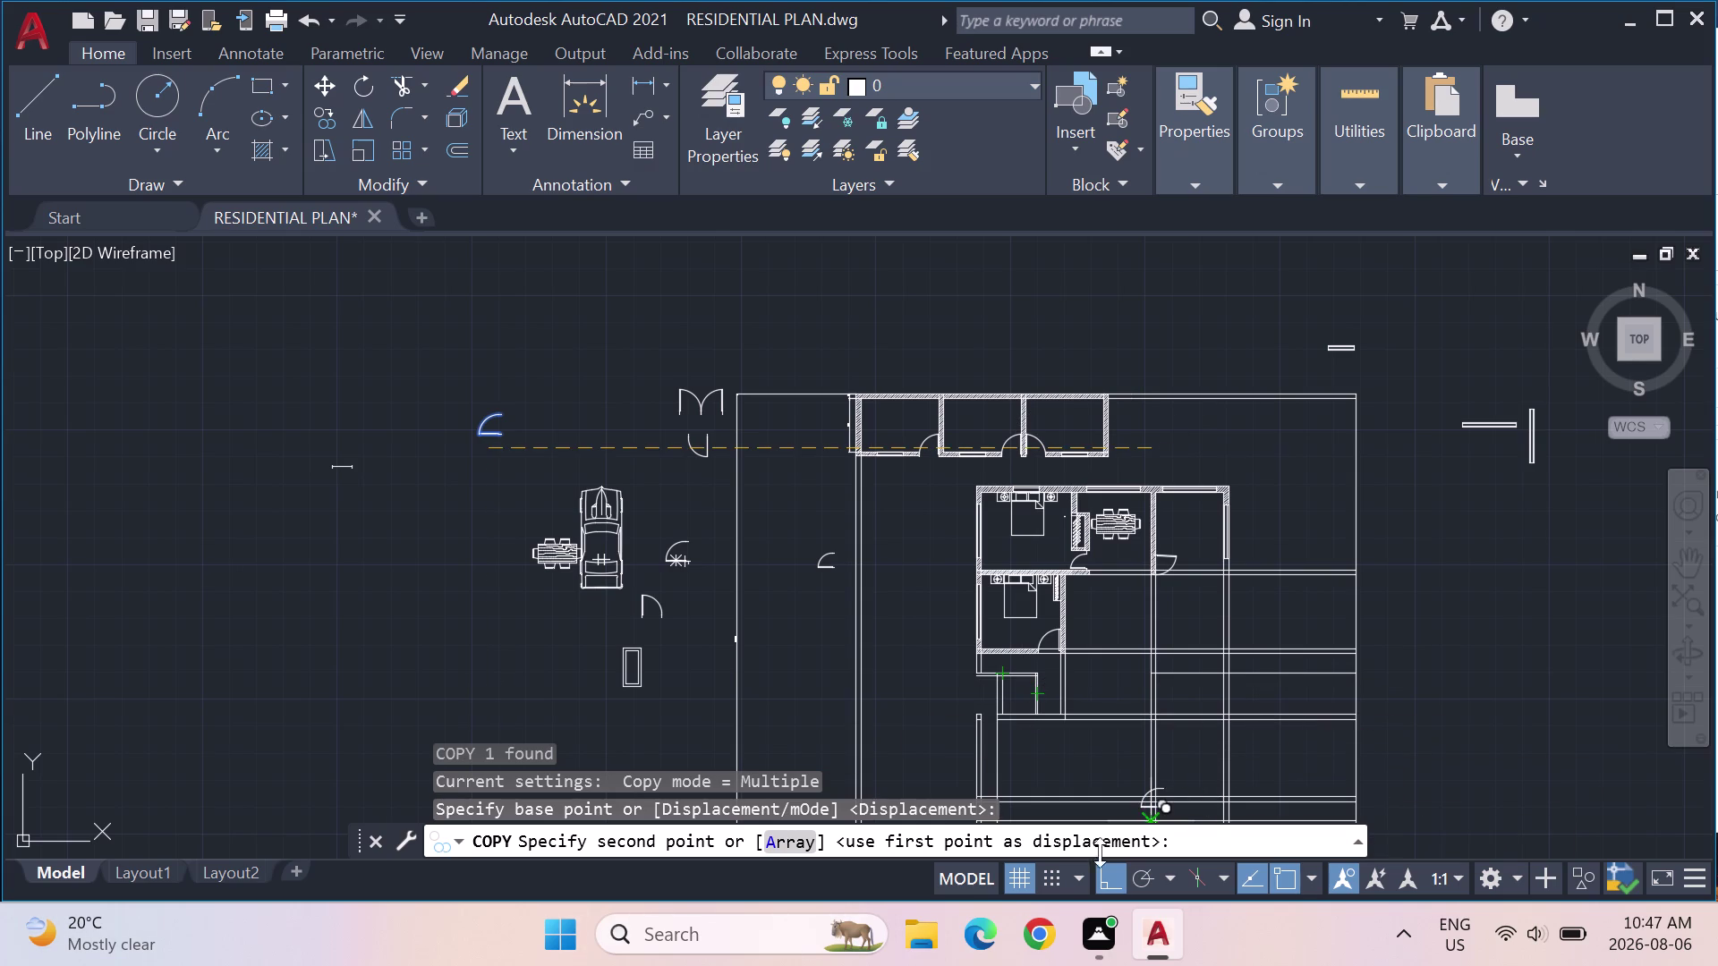
click(1104, 879)
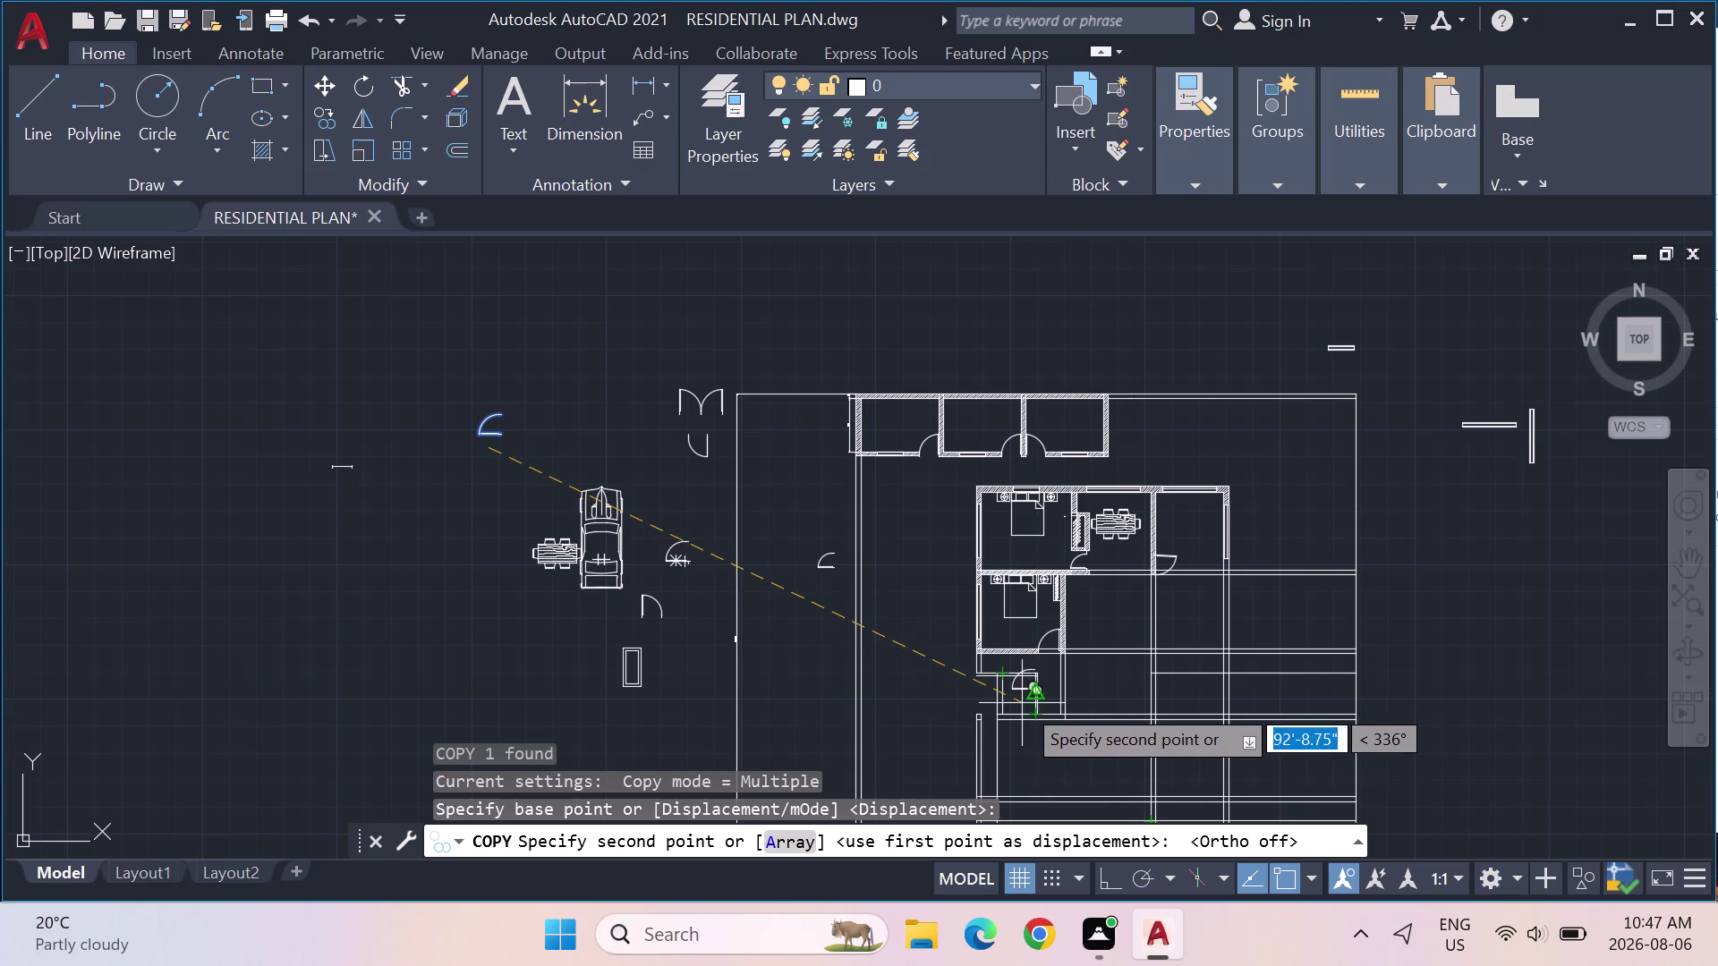
scroll(up, 3)
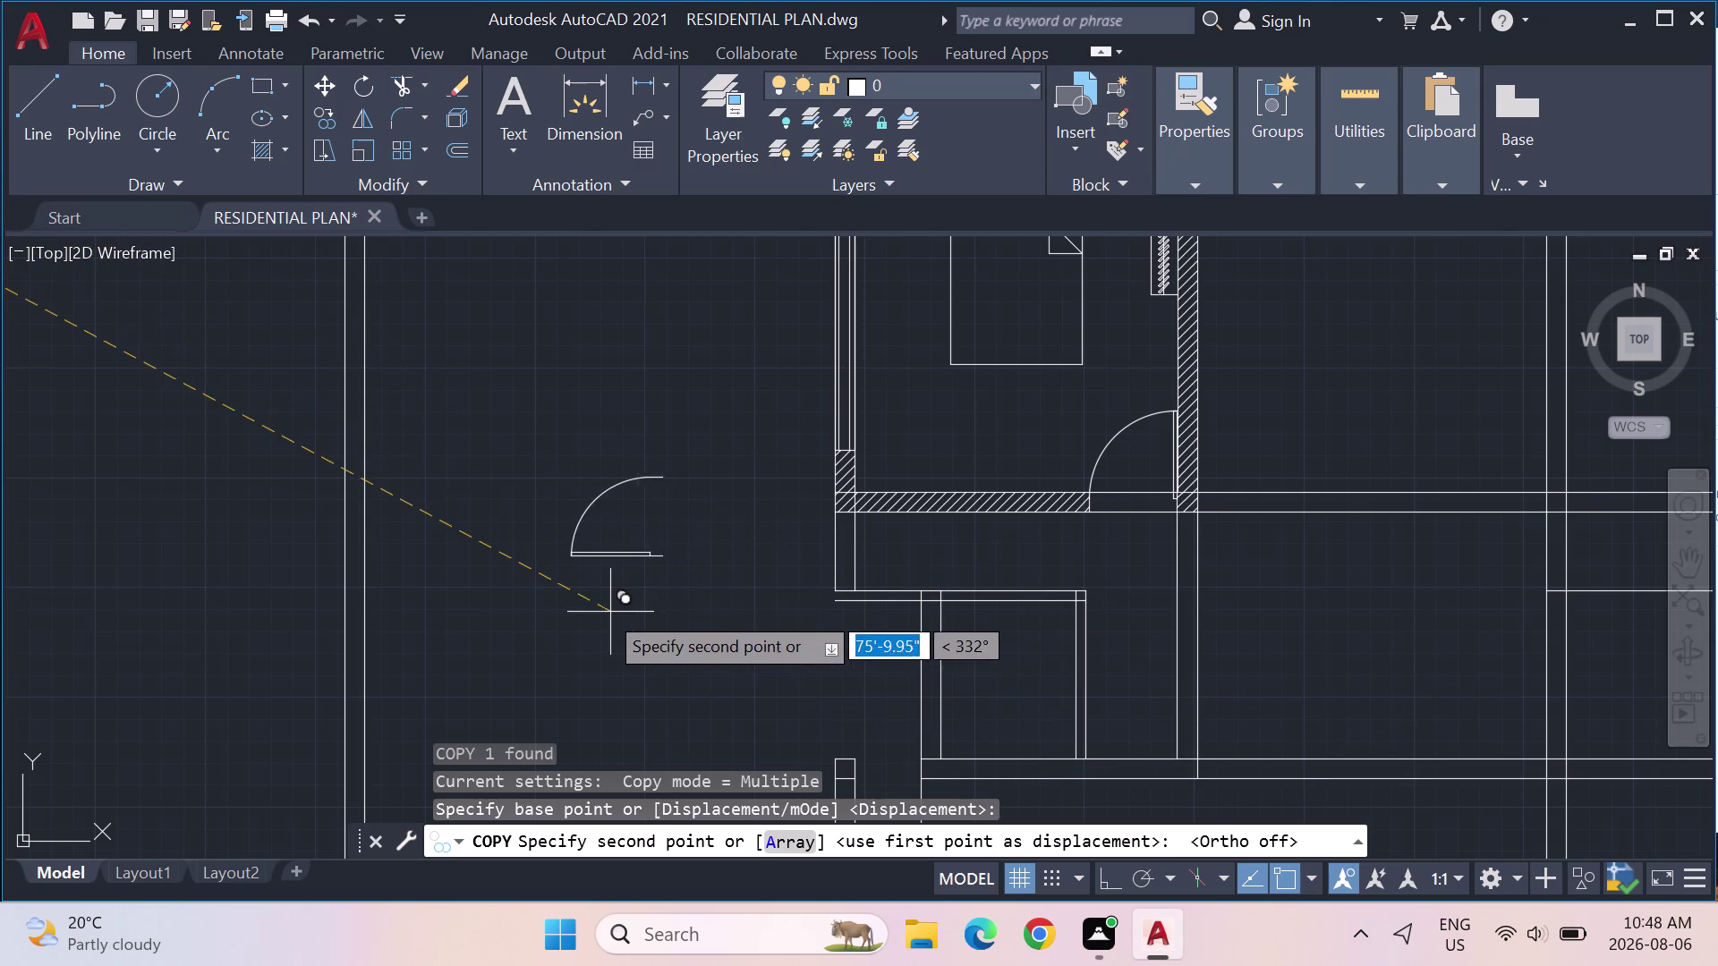
click(597, 596)
key(Escape)
key(Escape)
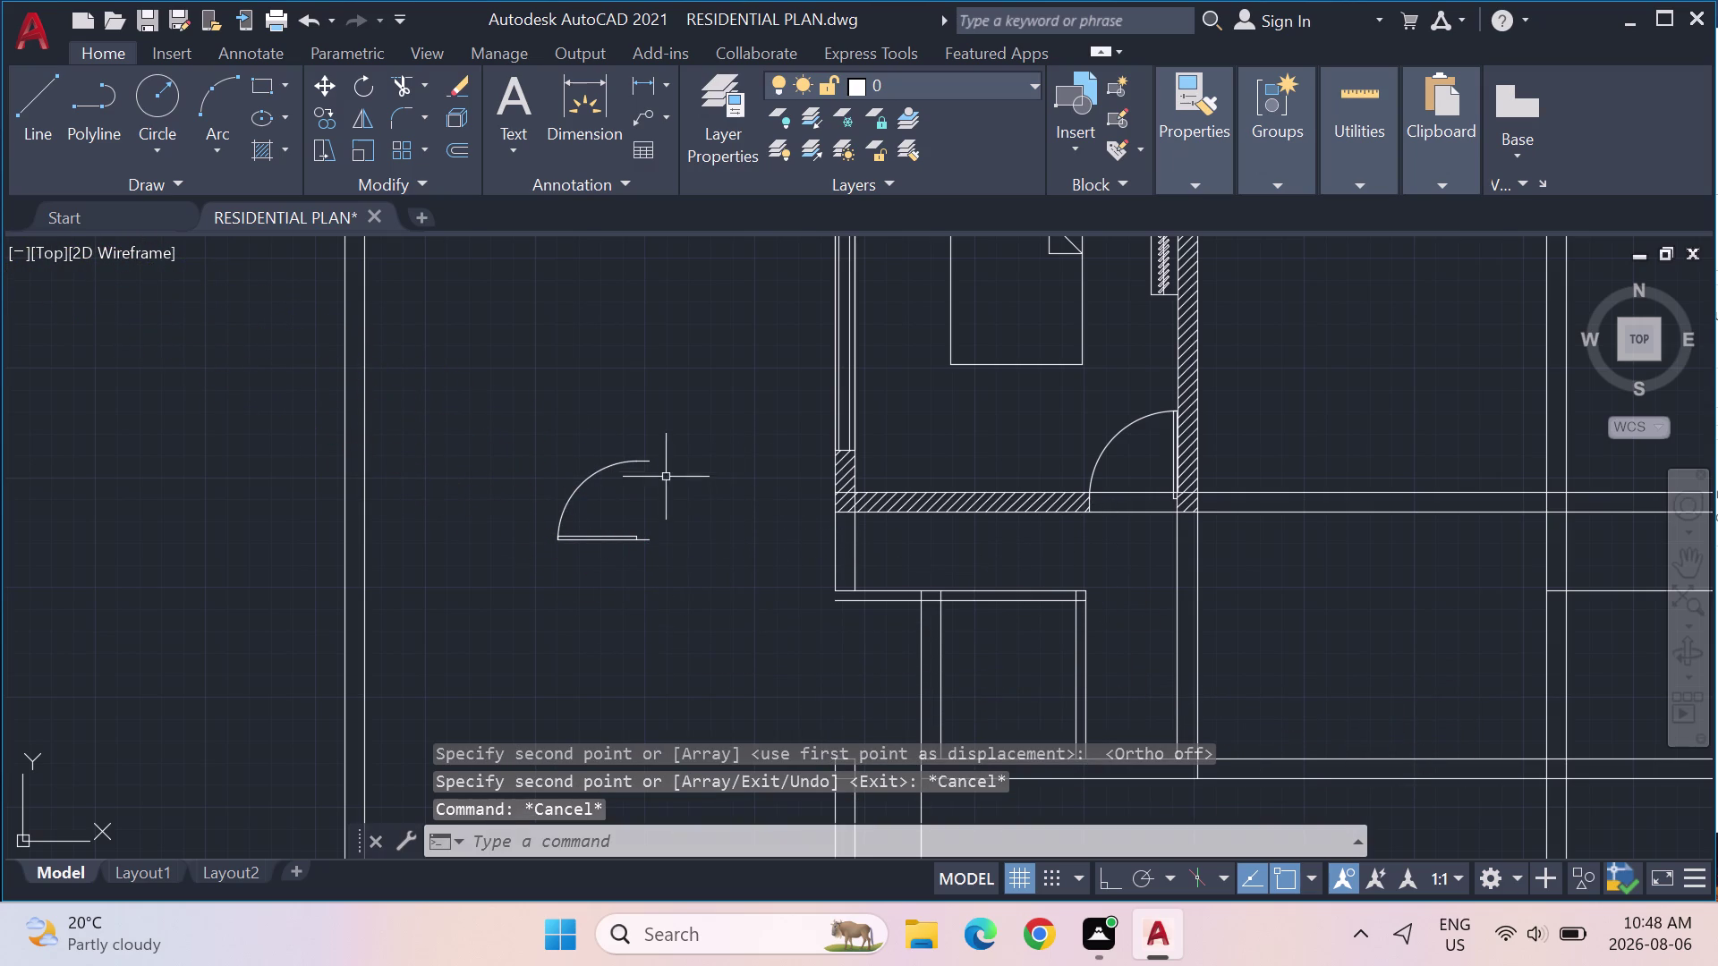
click(622, 543)
Move the door copy so its corner snaps to the wall intersection.
right_click(622, 543)
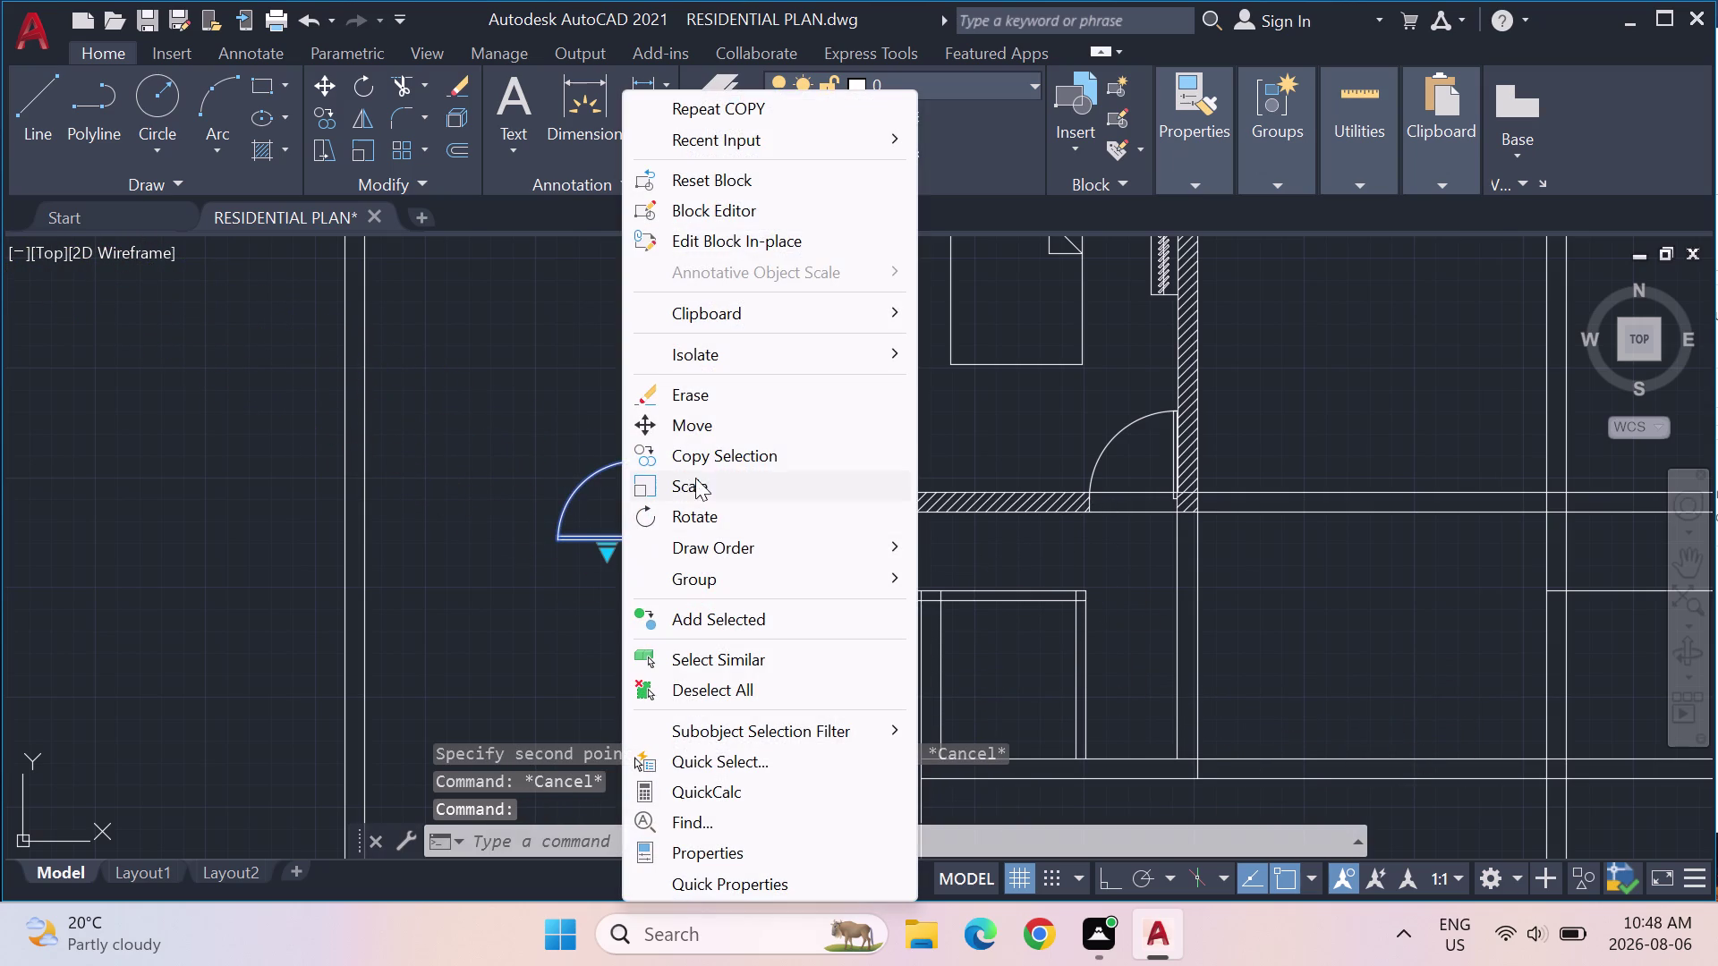
click(717, 423)
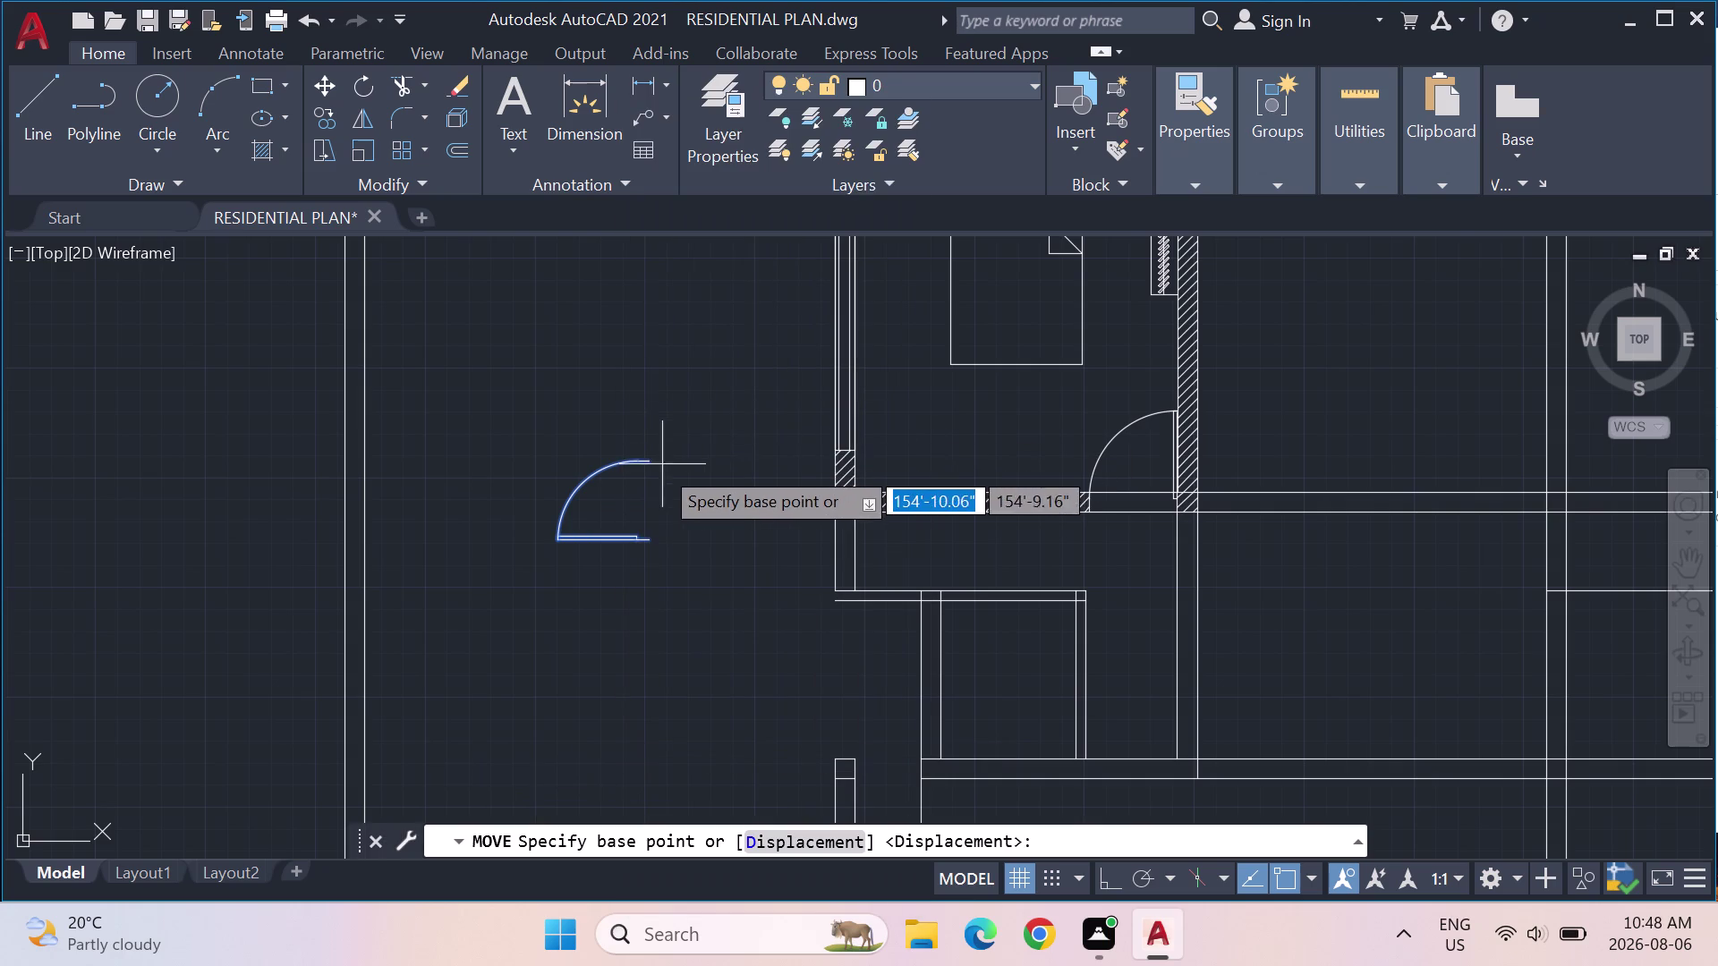
click(649, 464)
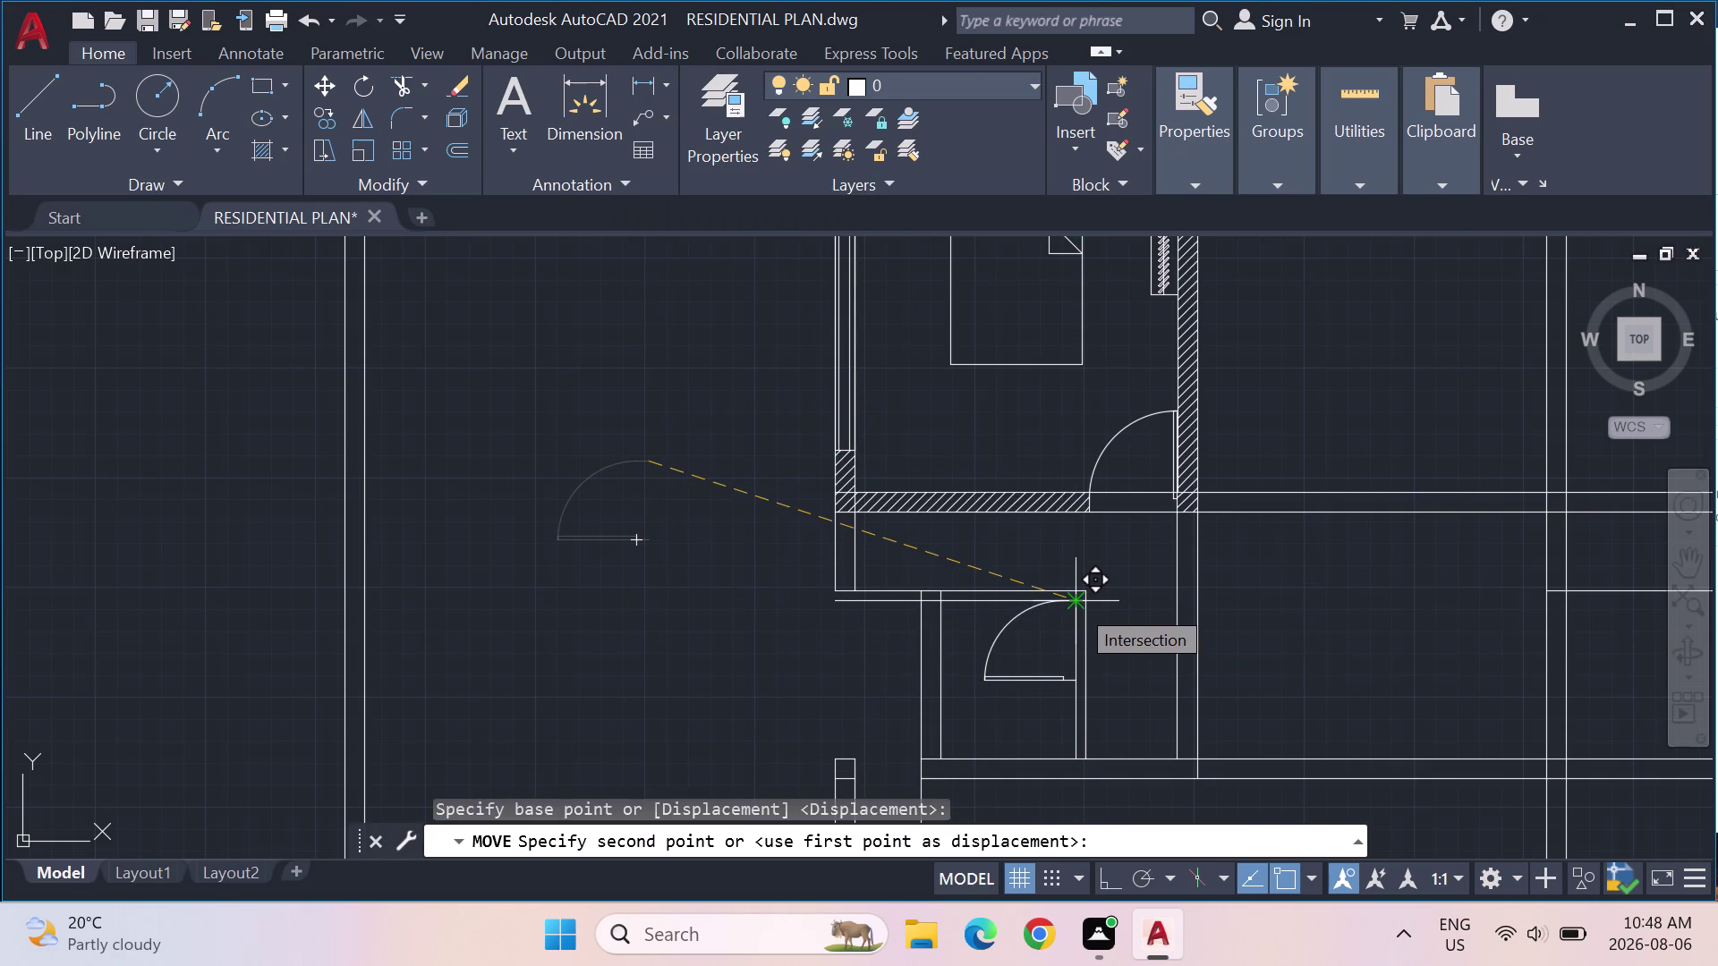
scroll(up, 3)
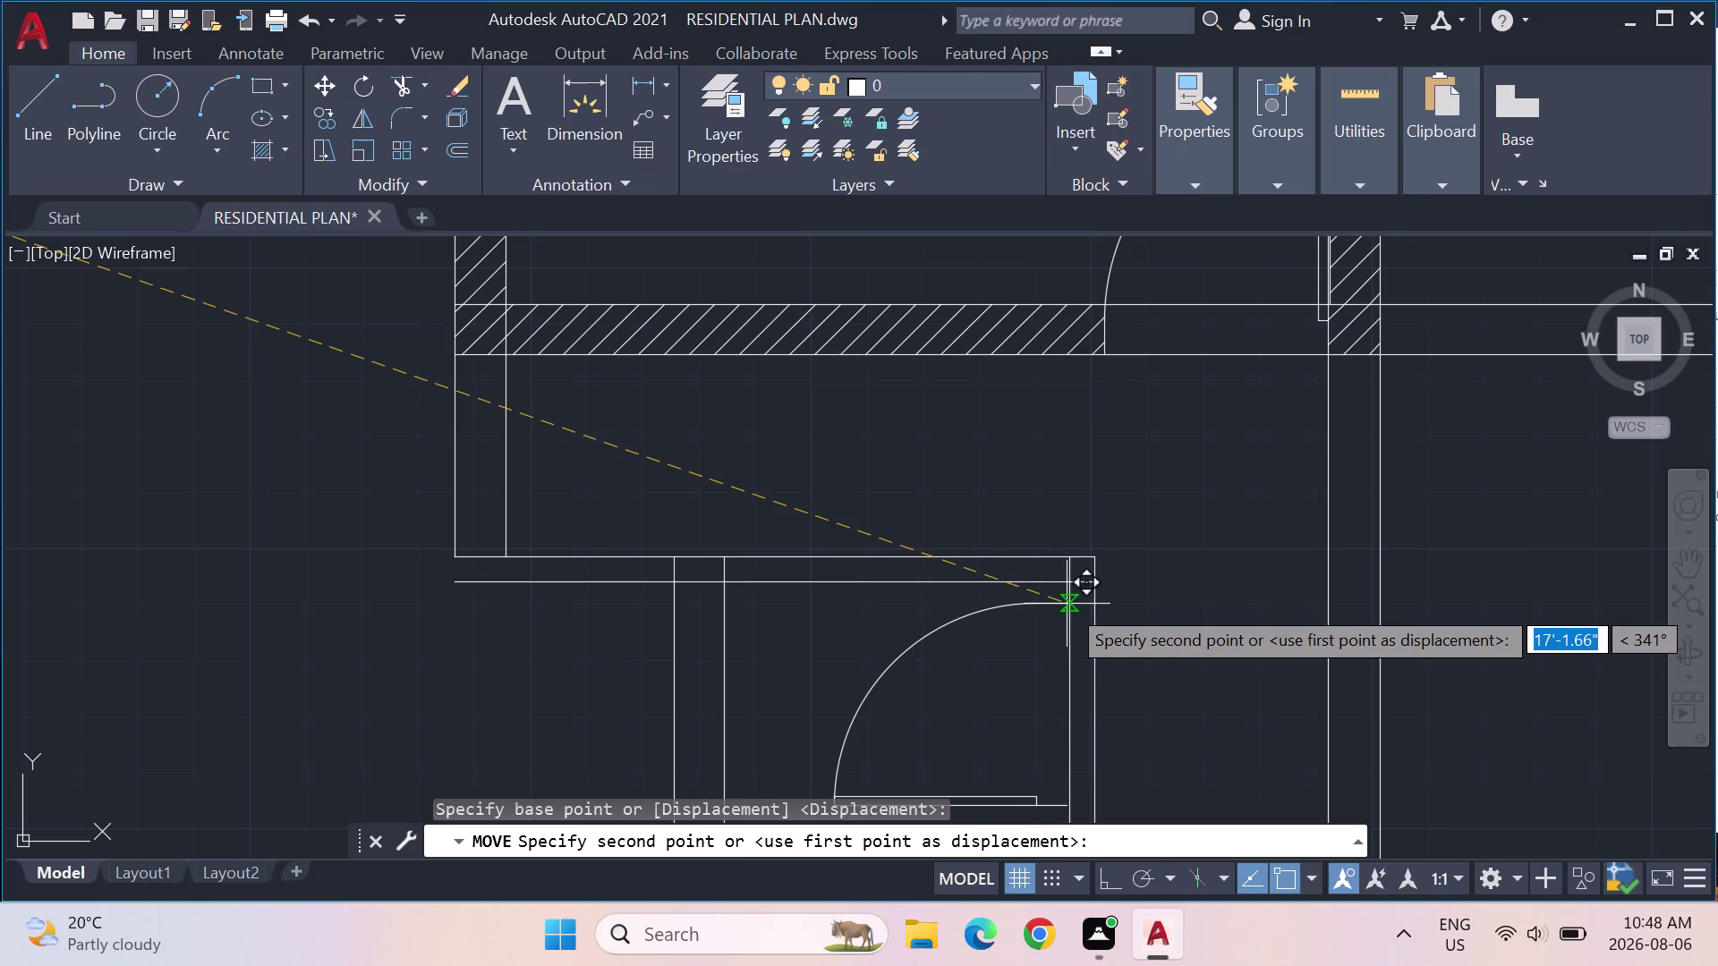
click(1067, 604)
scroll(down, 3)
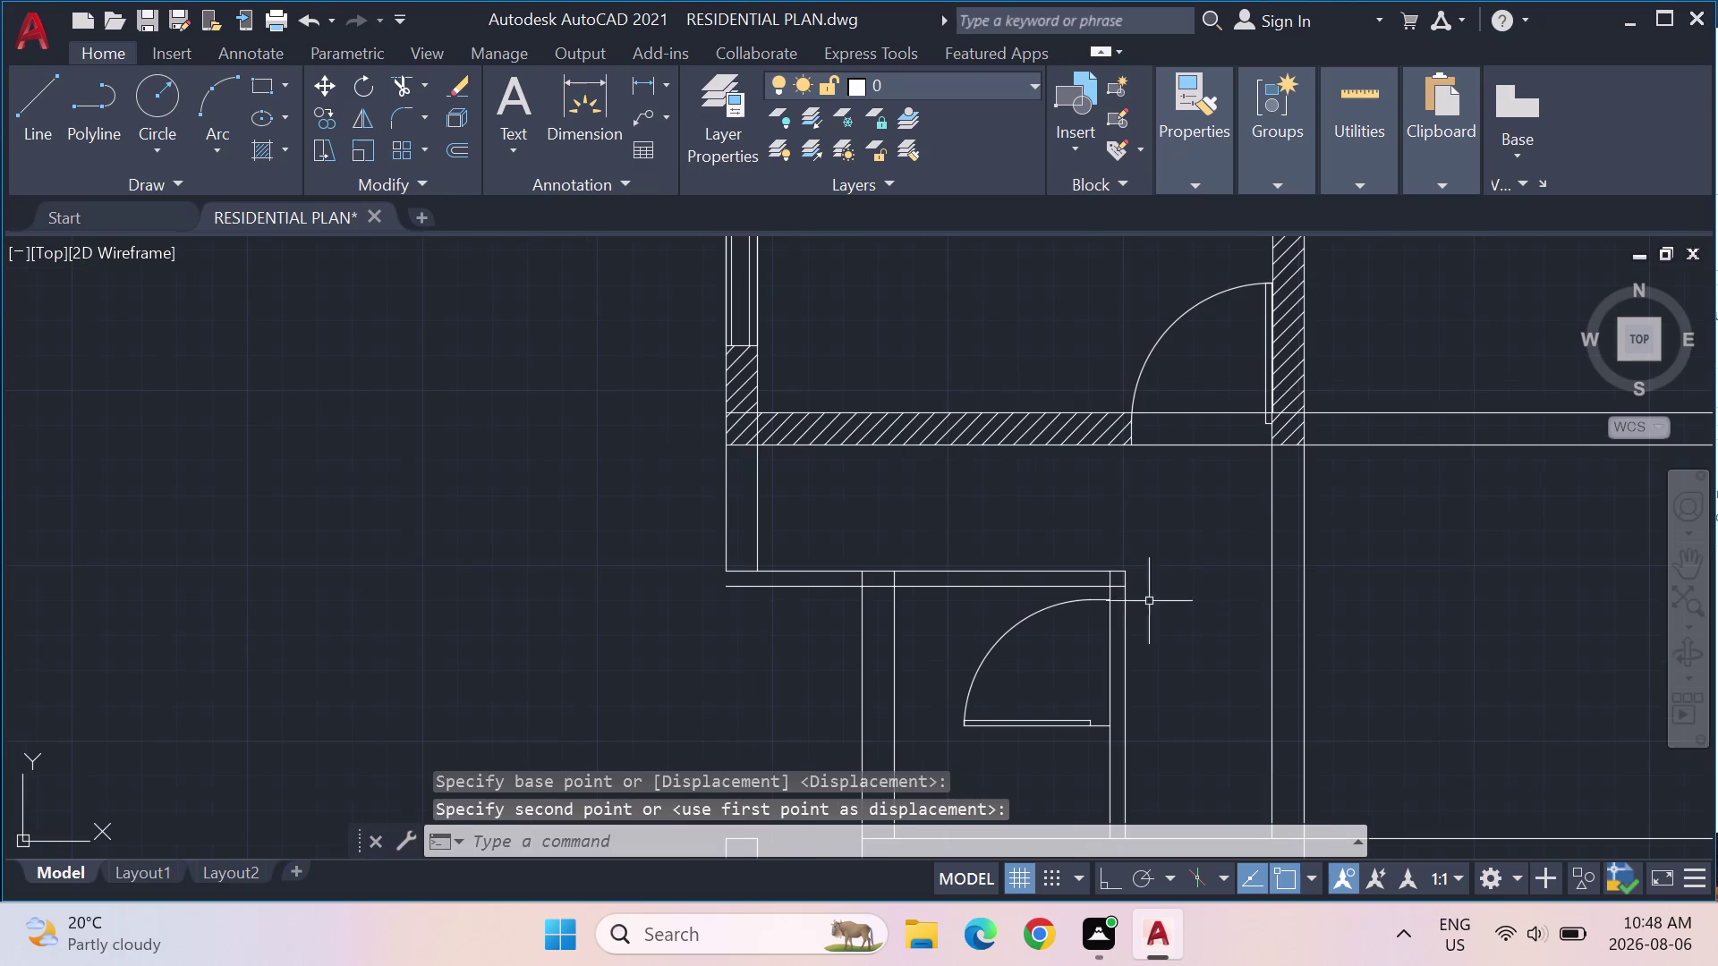
Move the door again so its arc end meets the wall line end.
click(1054, 606)
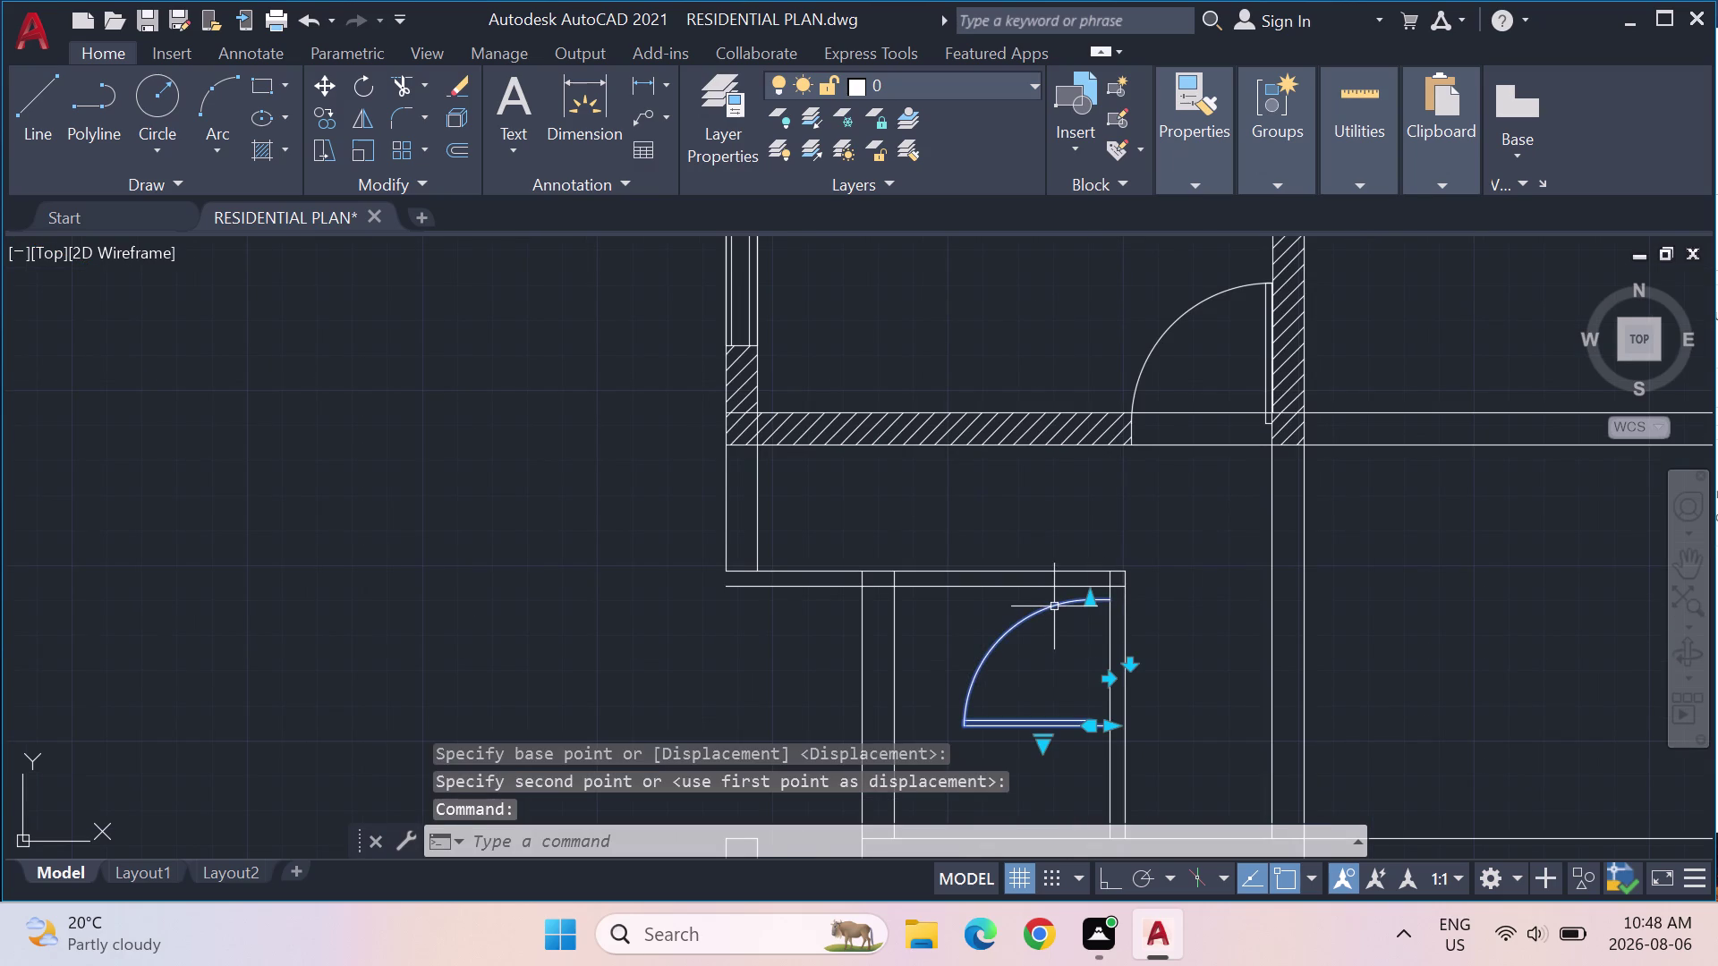
key(m)
key(Return)
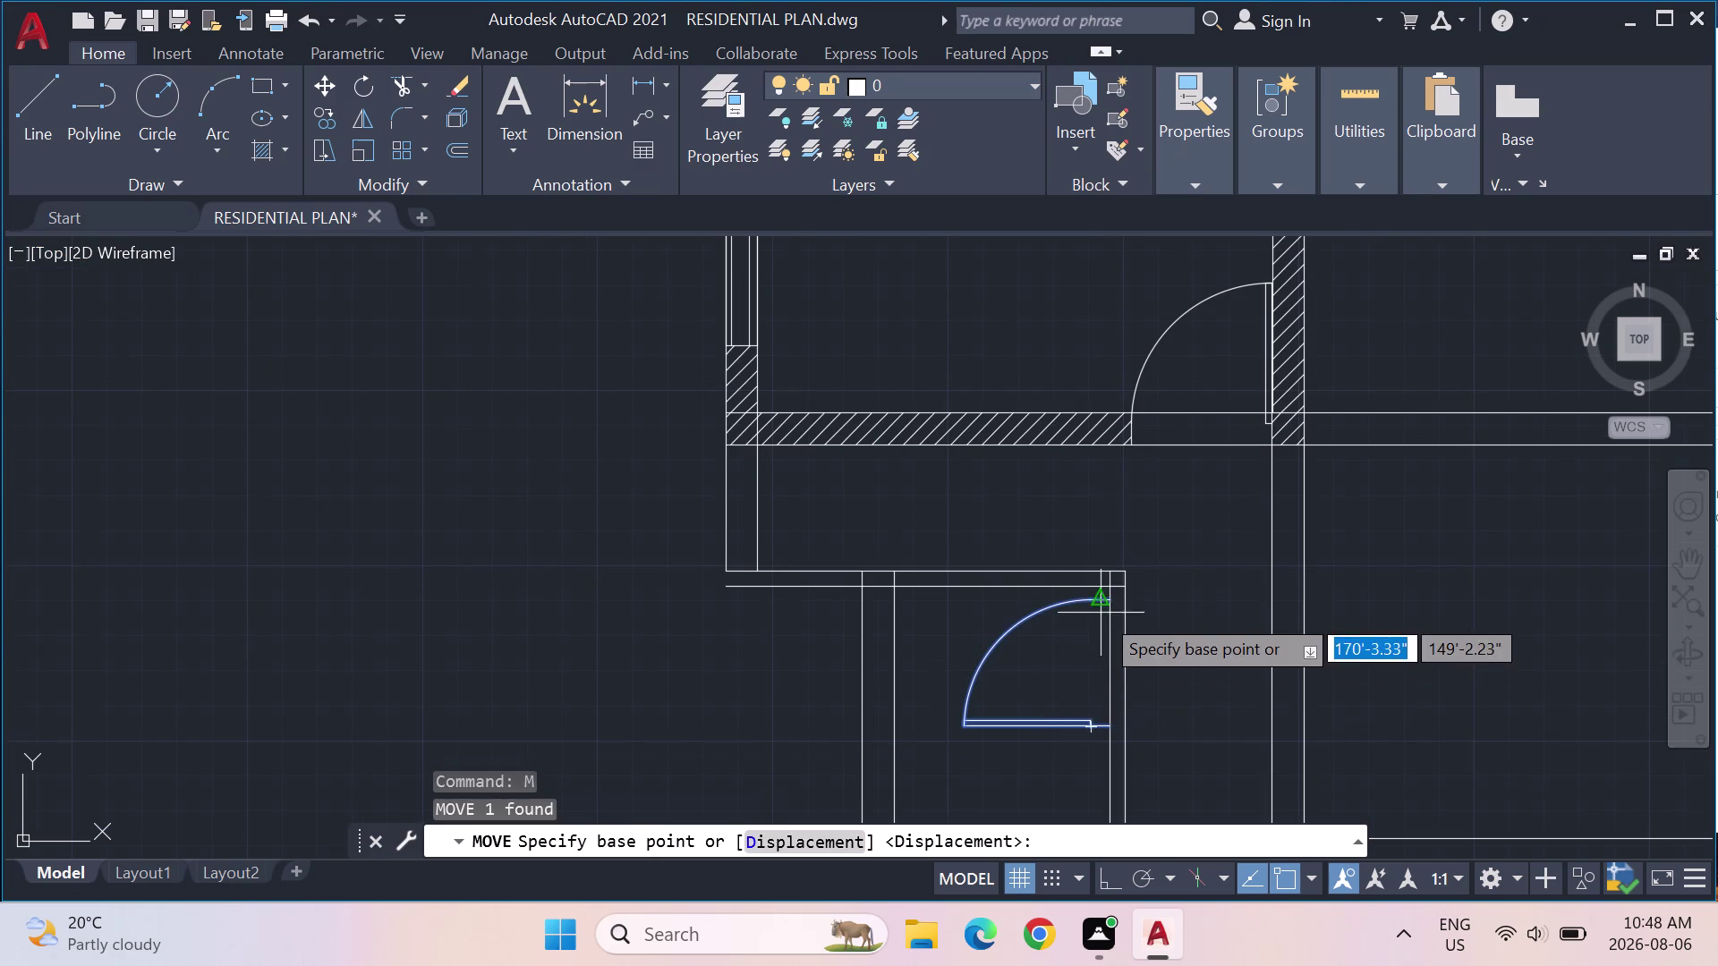
scroll(up, 3)
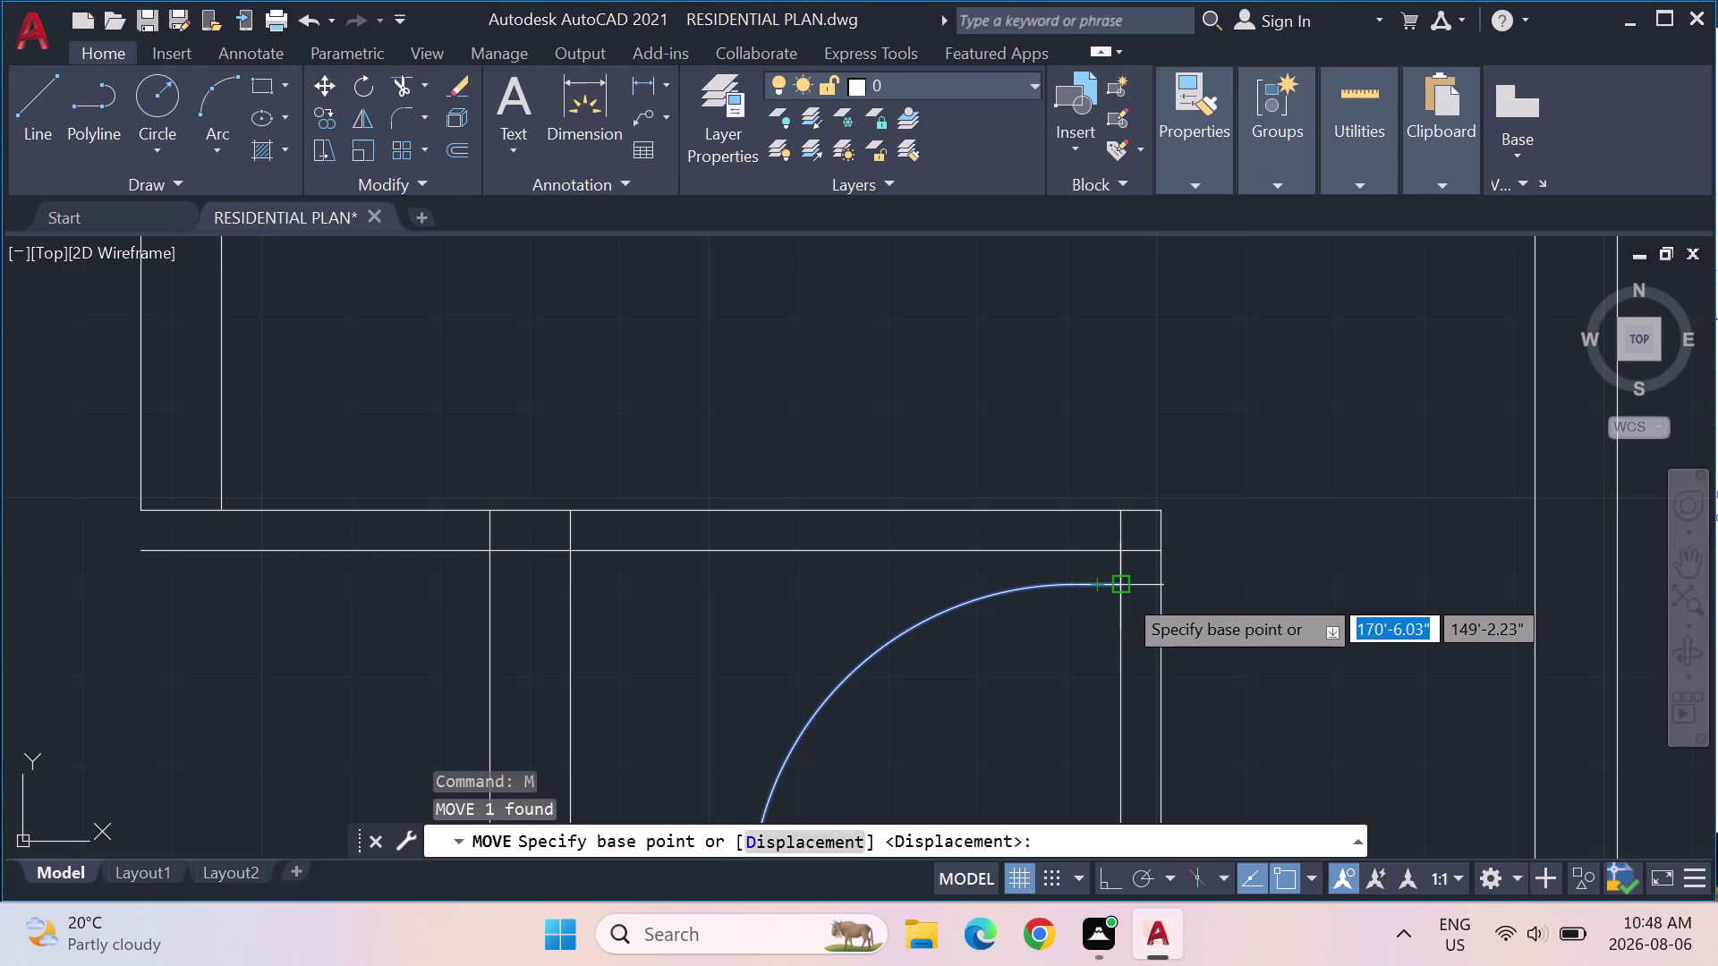
click(1123, 593)
click(1164, 586)
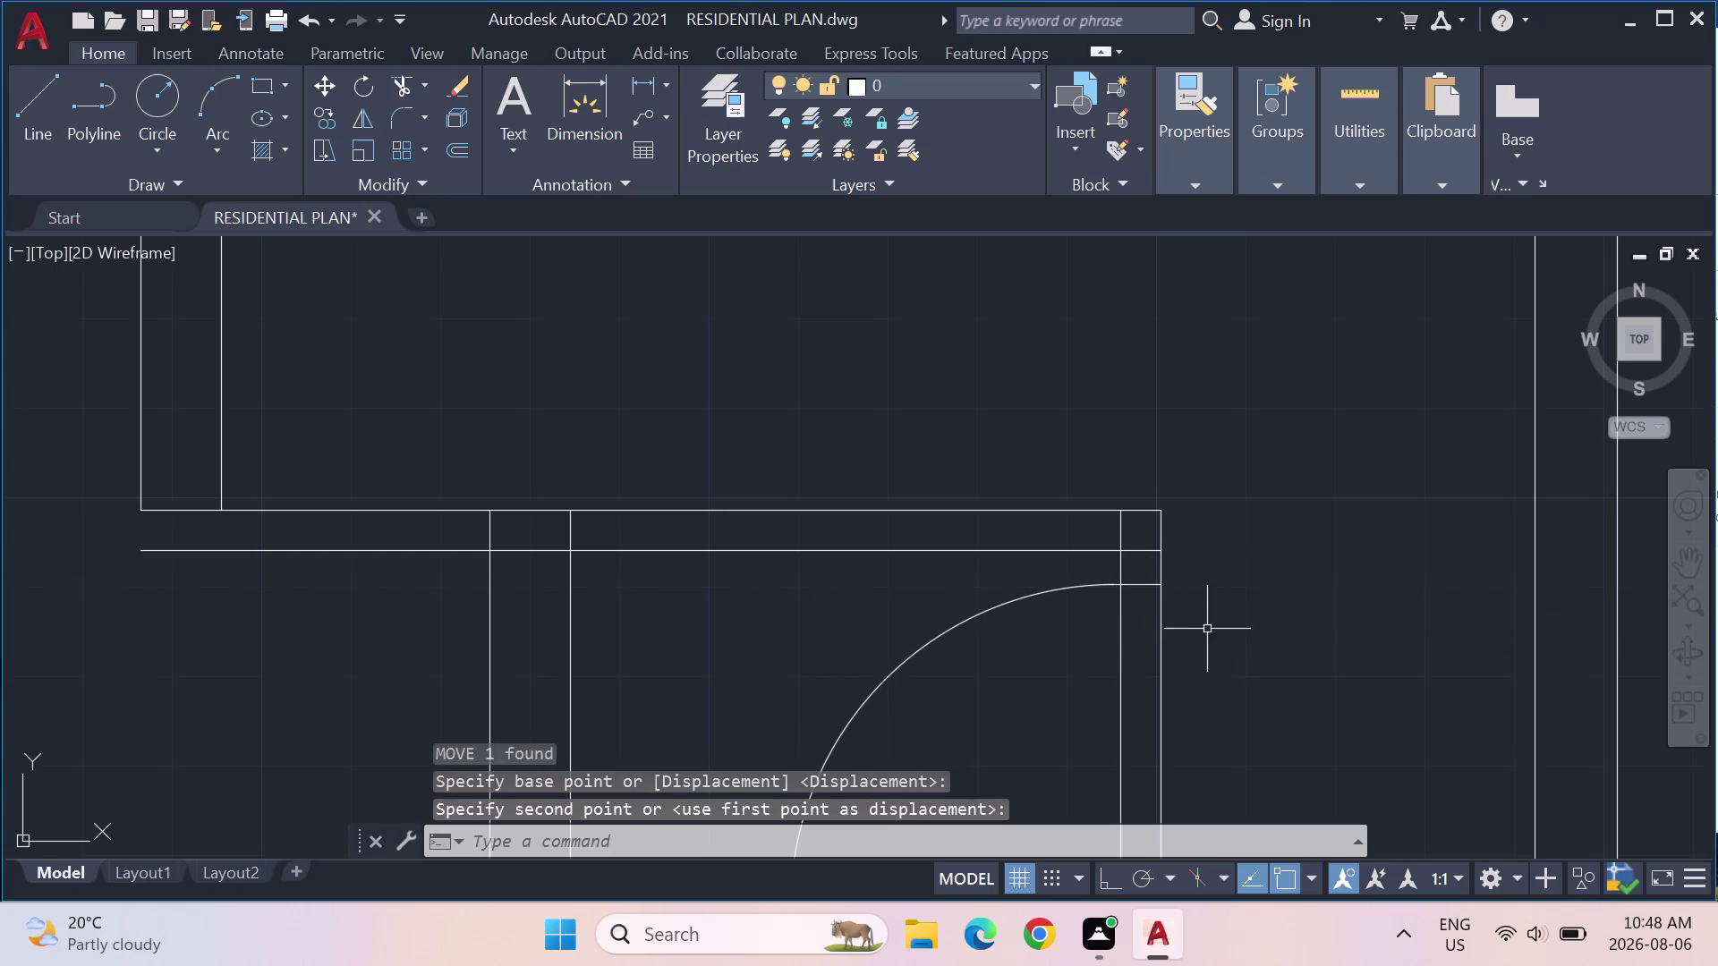
key(Escape)
scroll(down, 3)
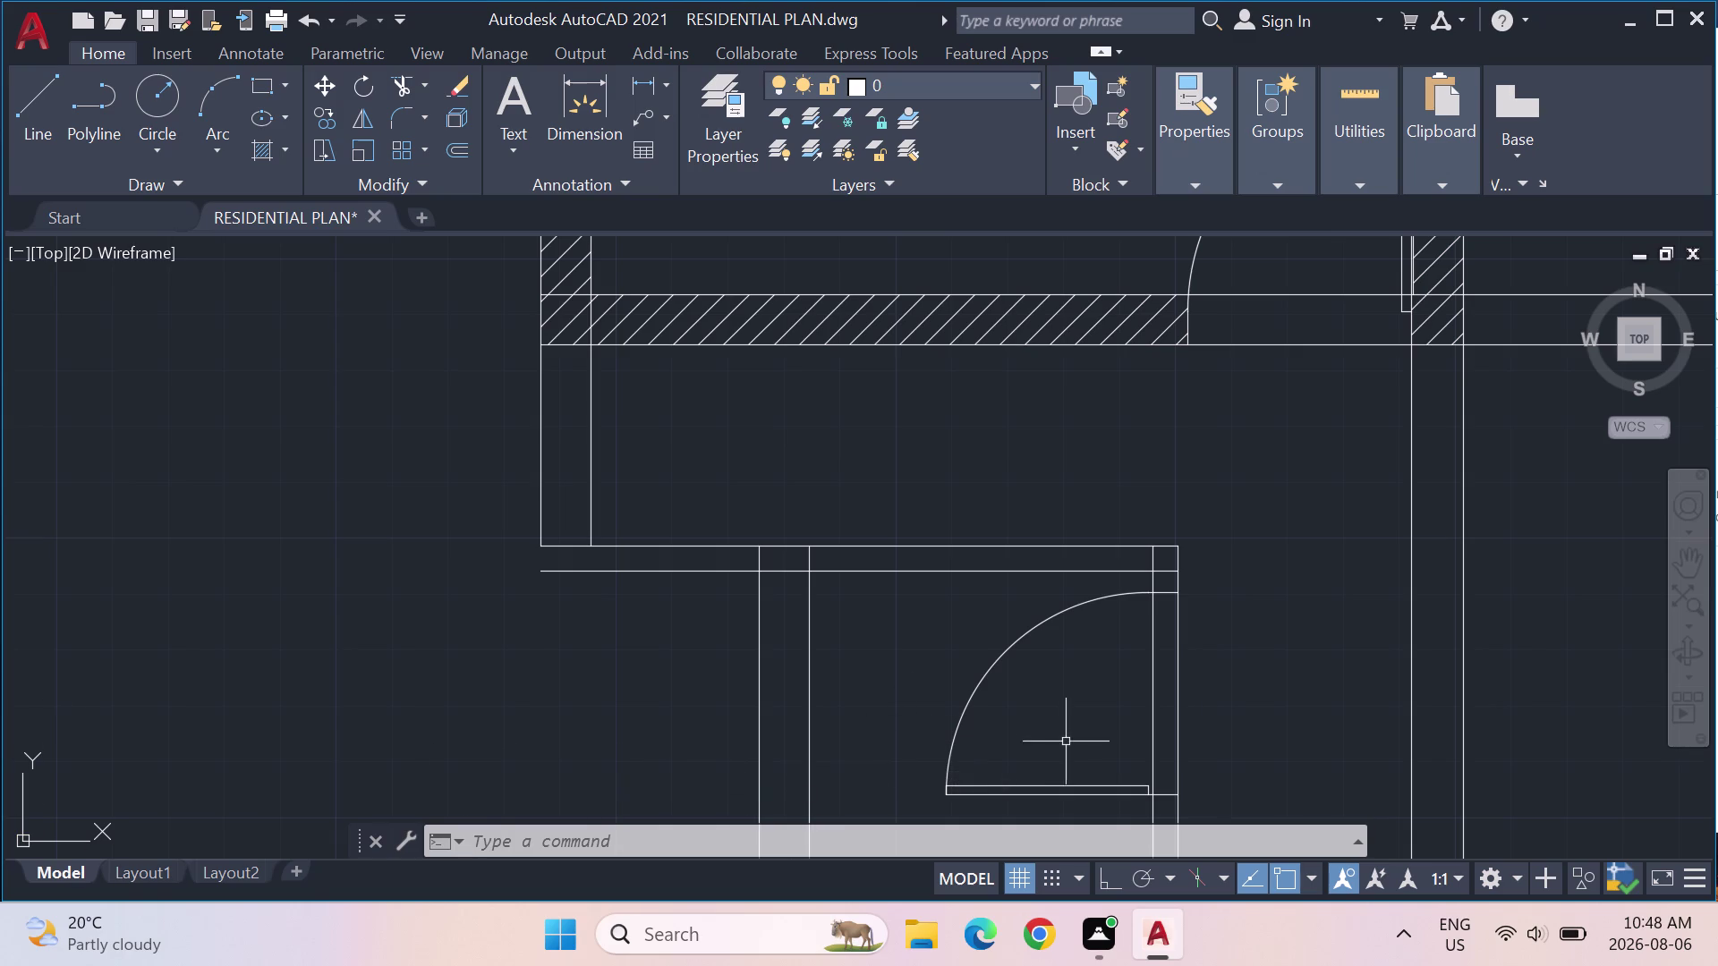
middle_drag(1068, 740, 1058, 573)
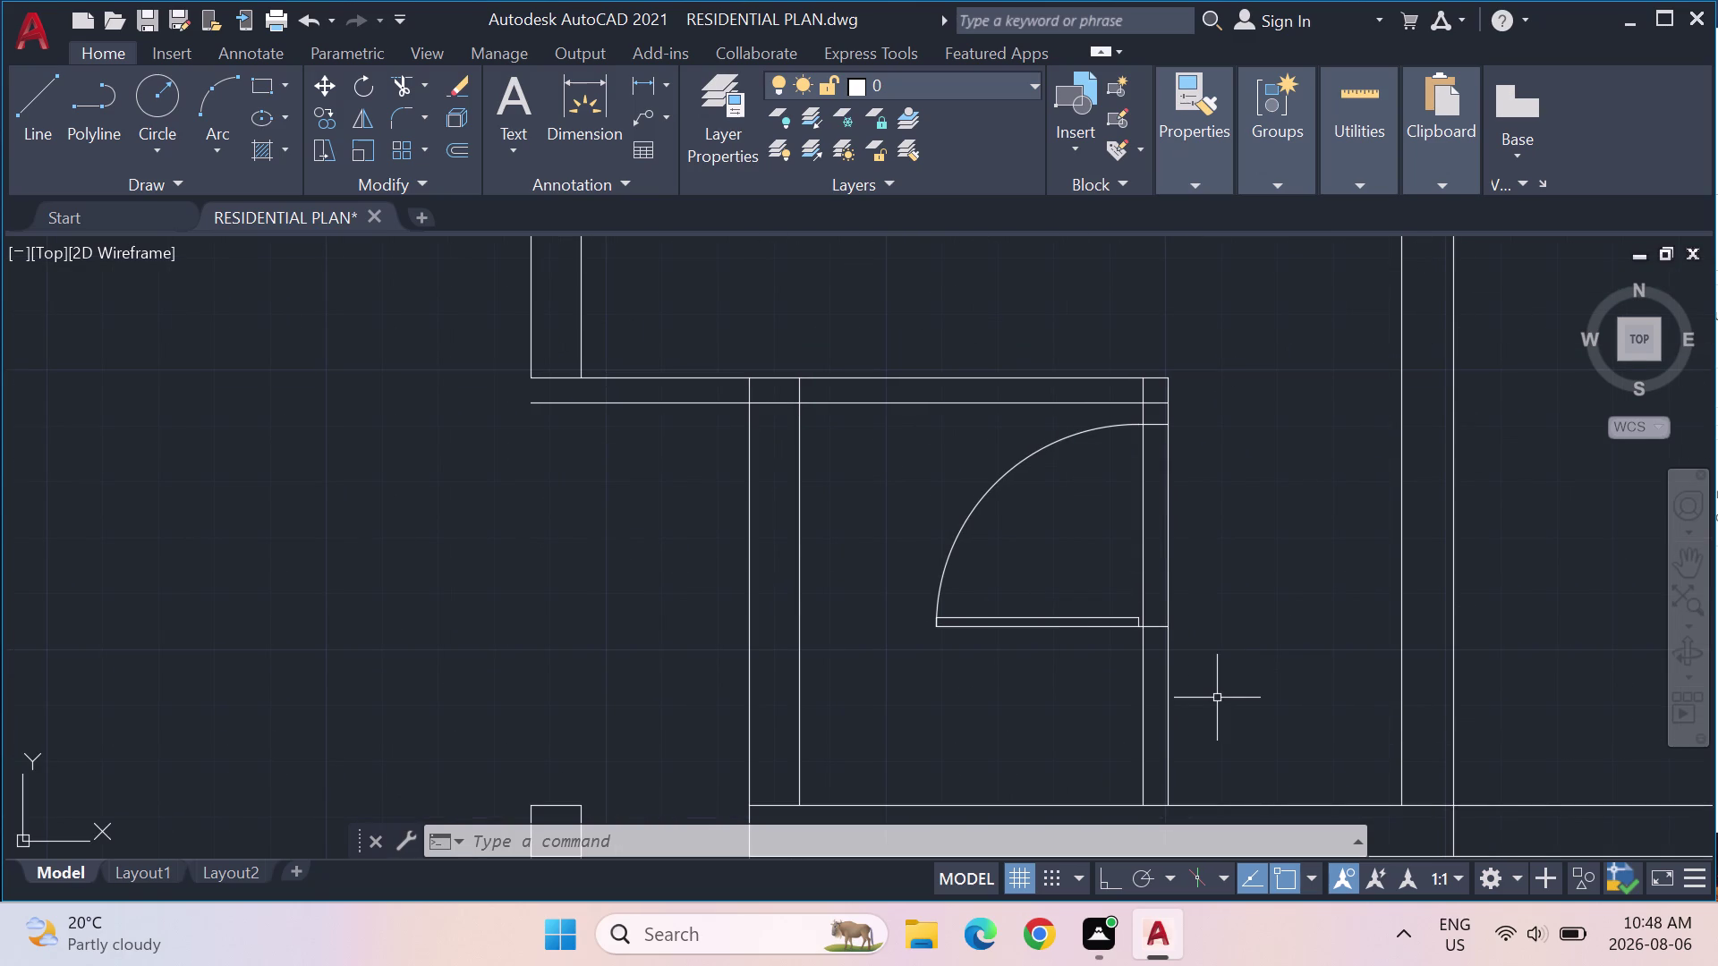
Trim the stray wall line pieces above, beside and crossing the small door opening.
text(TRIM)
key(Return)
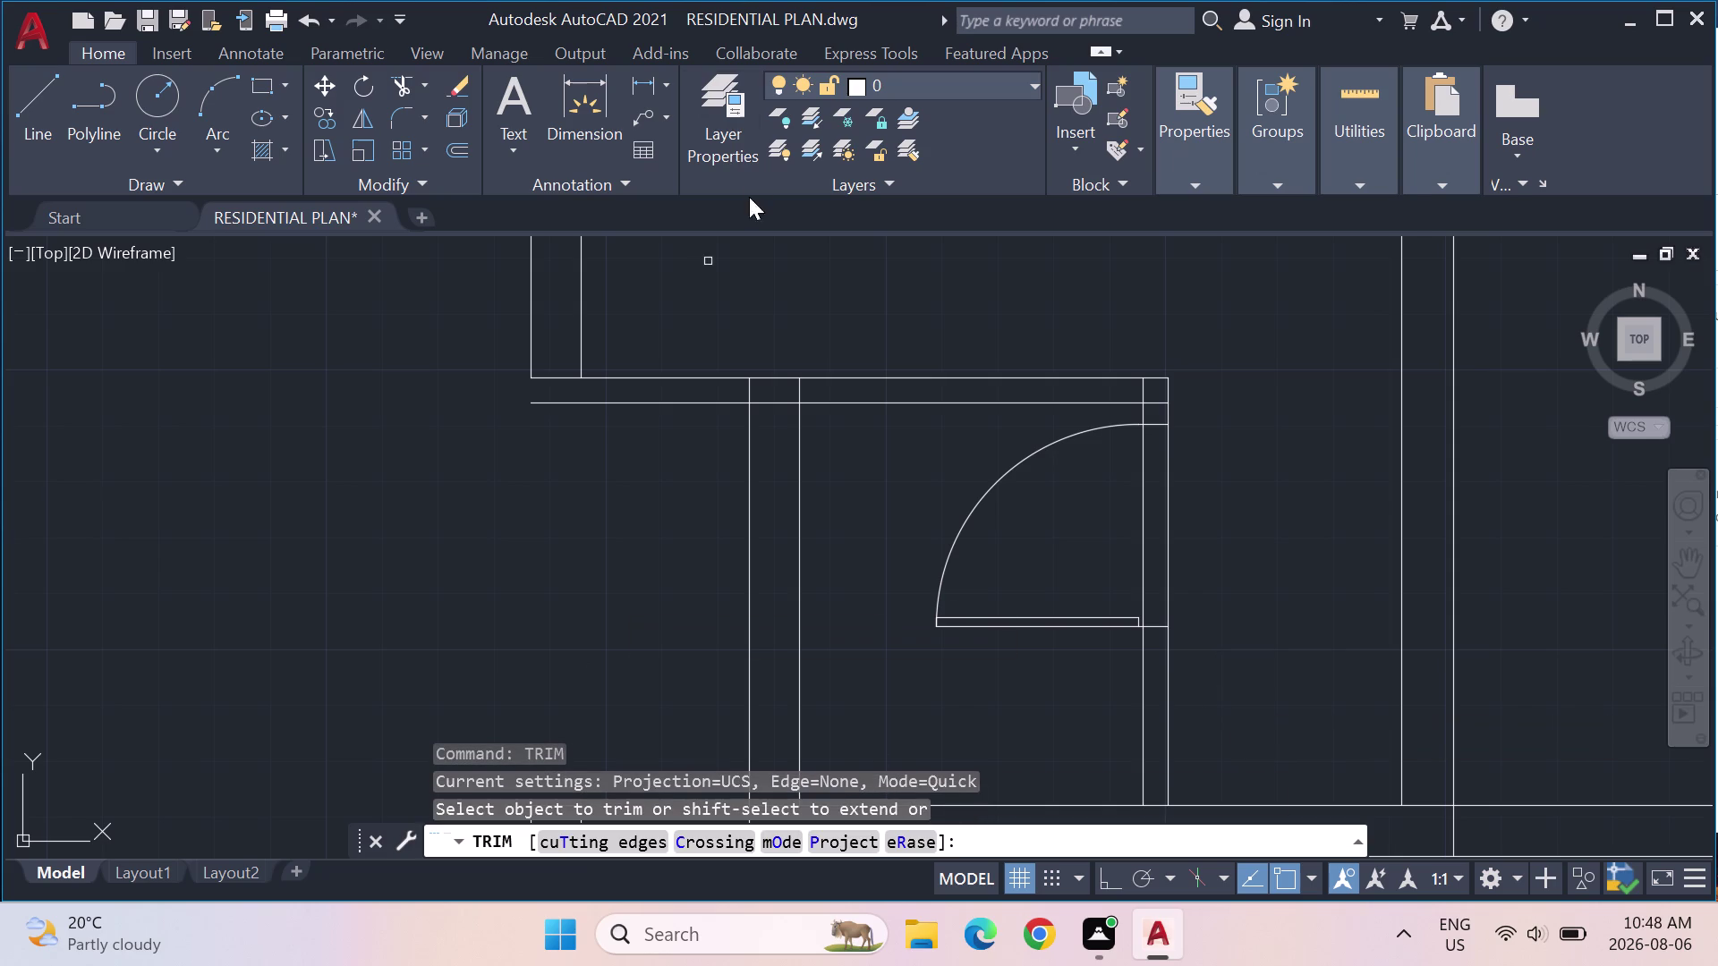
click(1144, 411)
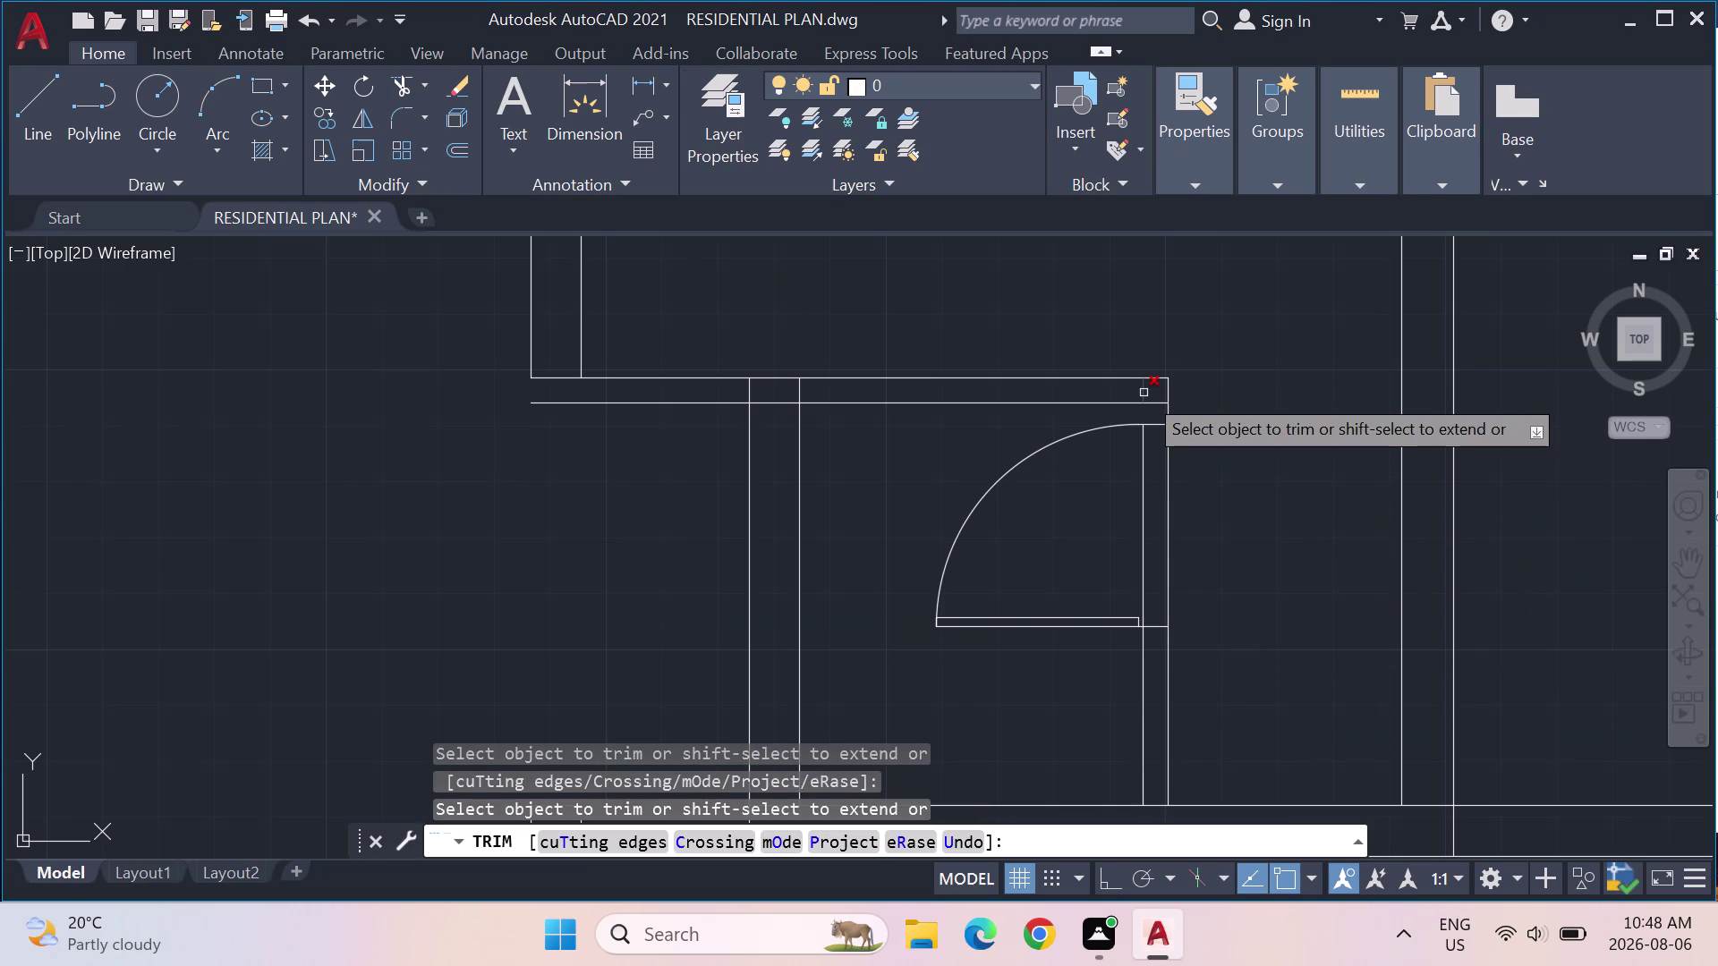
click(1143, 392)
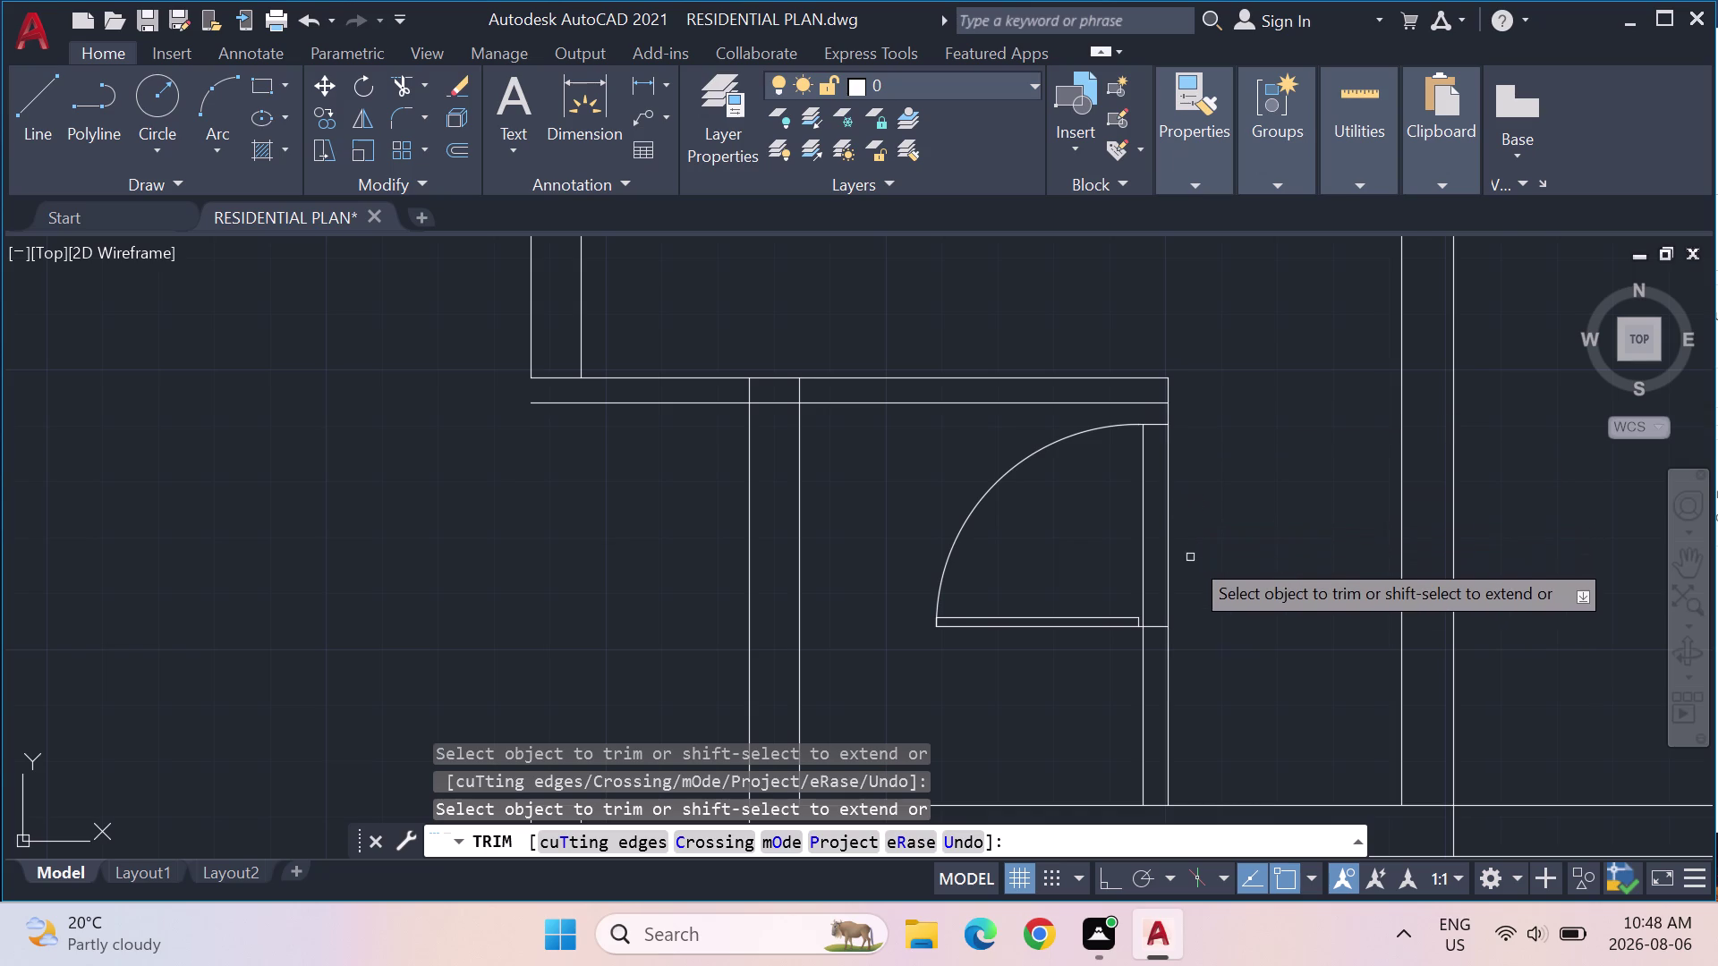
click(1144, 528)
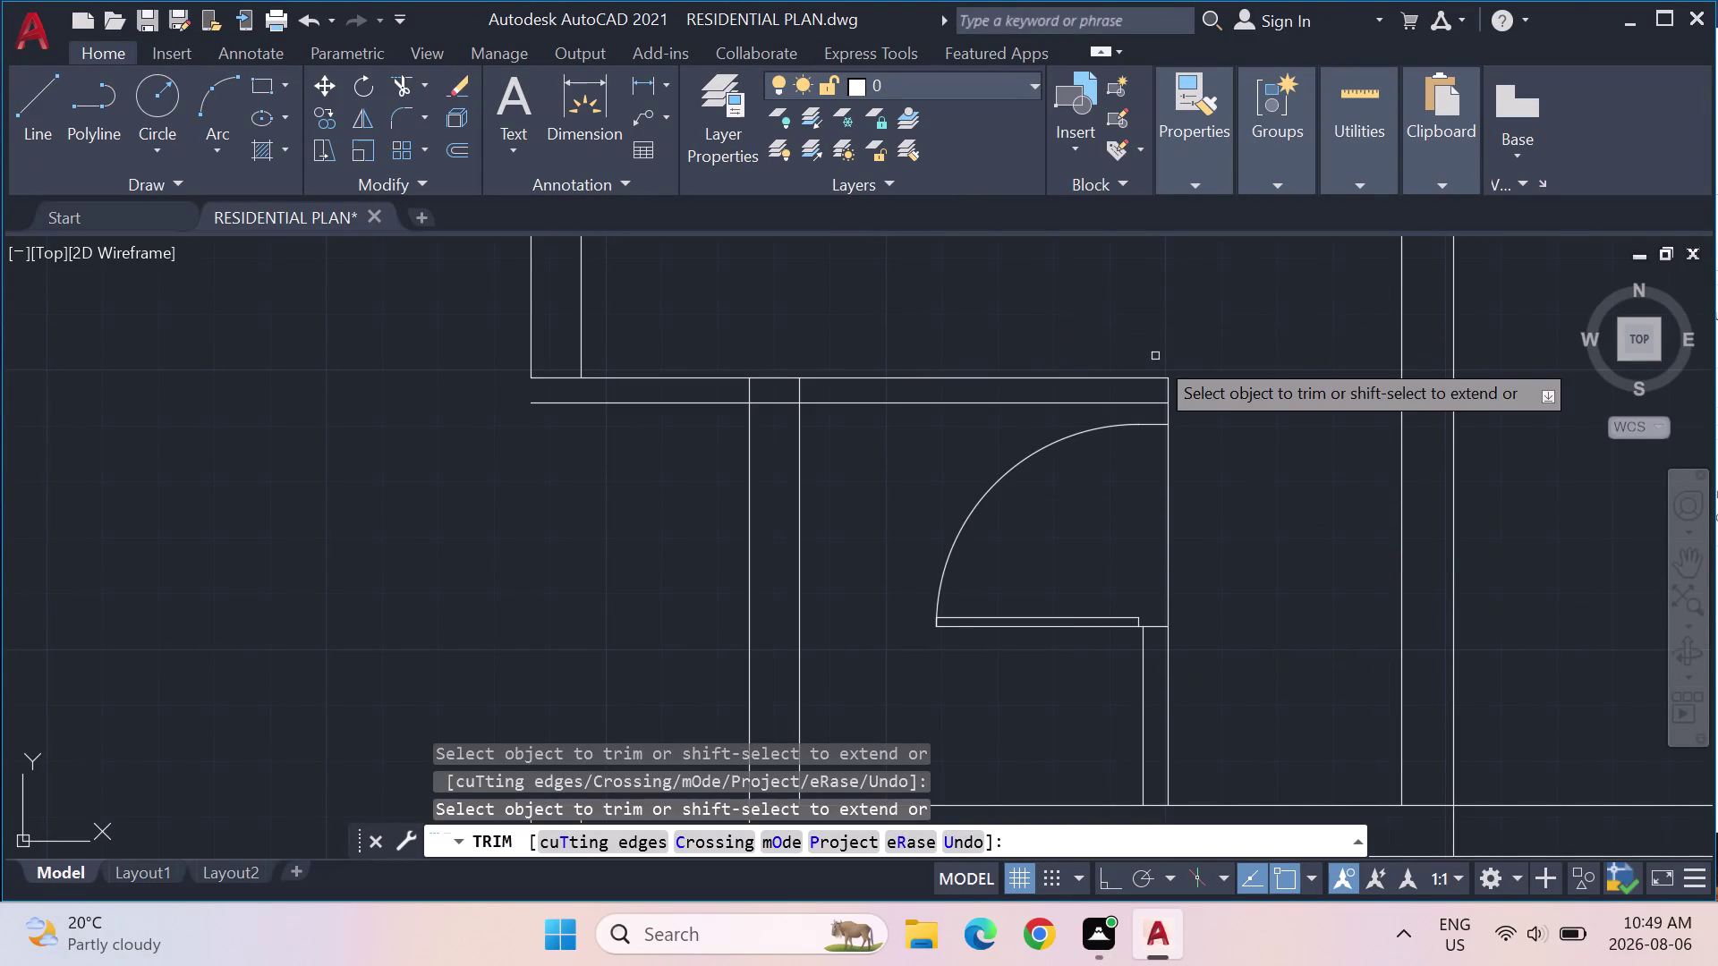
click(1174, 498)
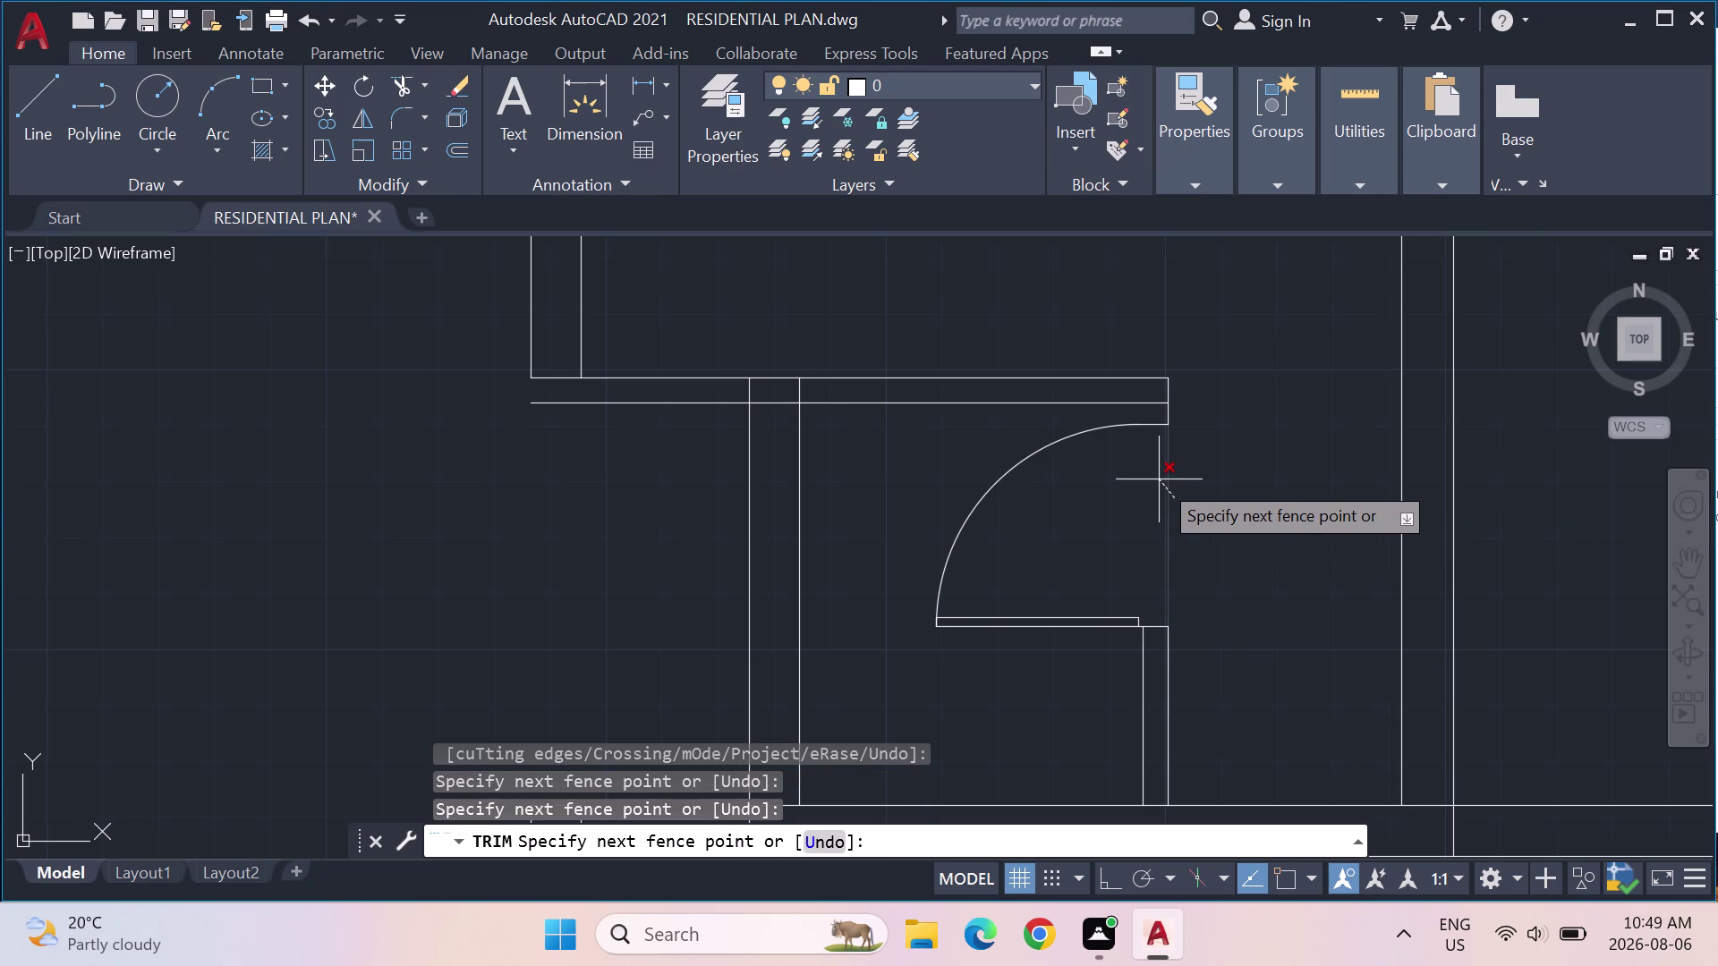
click(1171, 494)
scroll(down, 3)
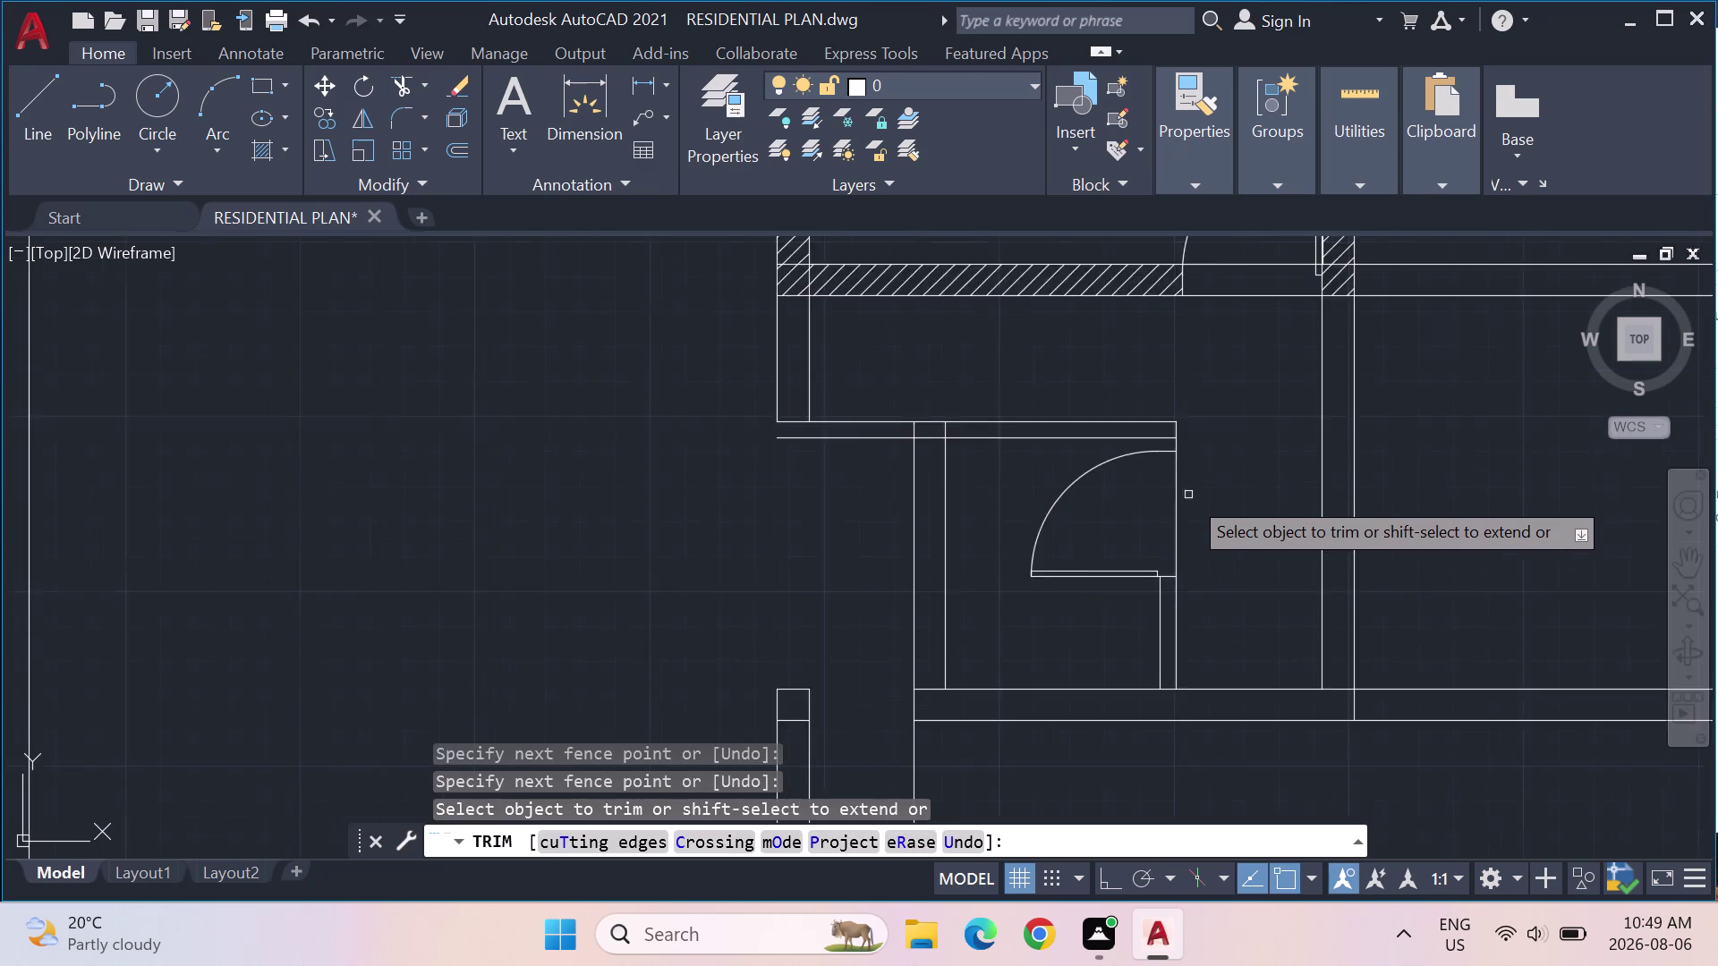
scroll(down, 3)
click(1181, 503)
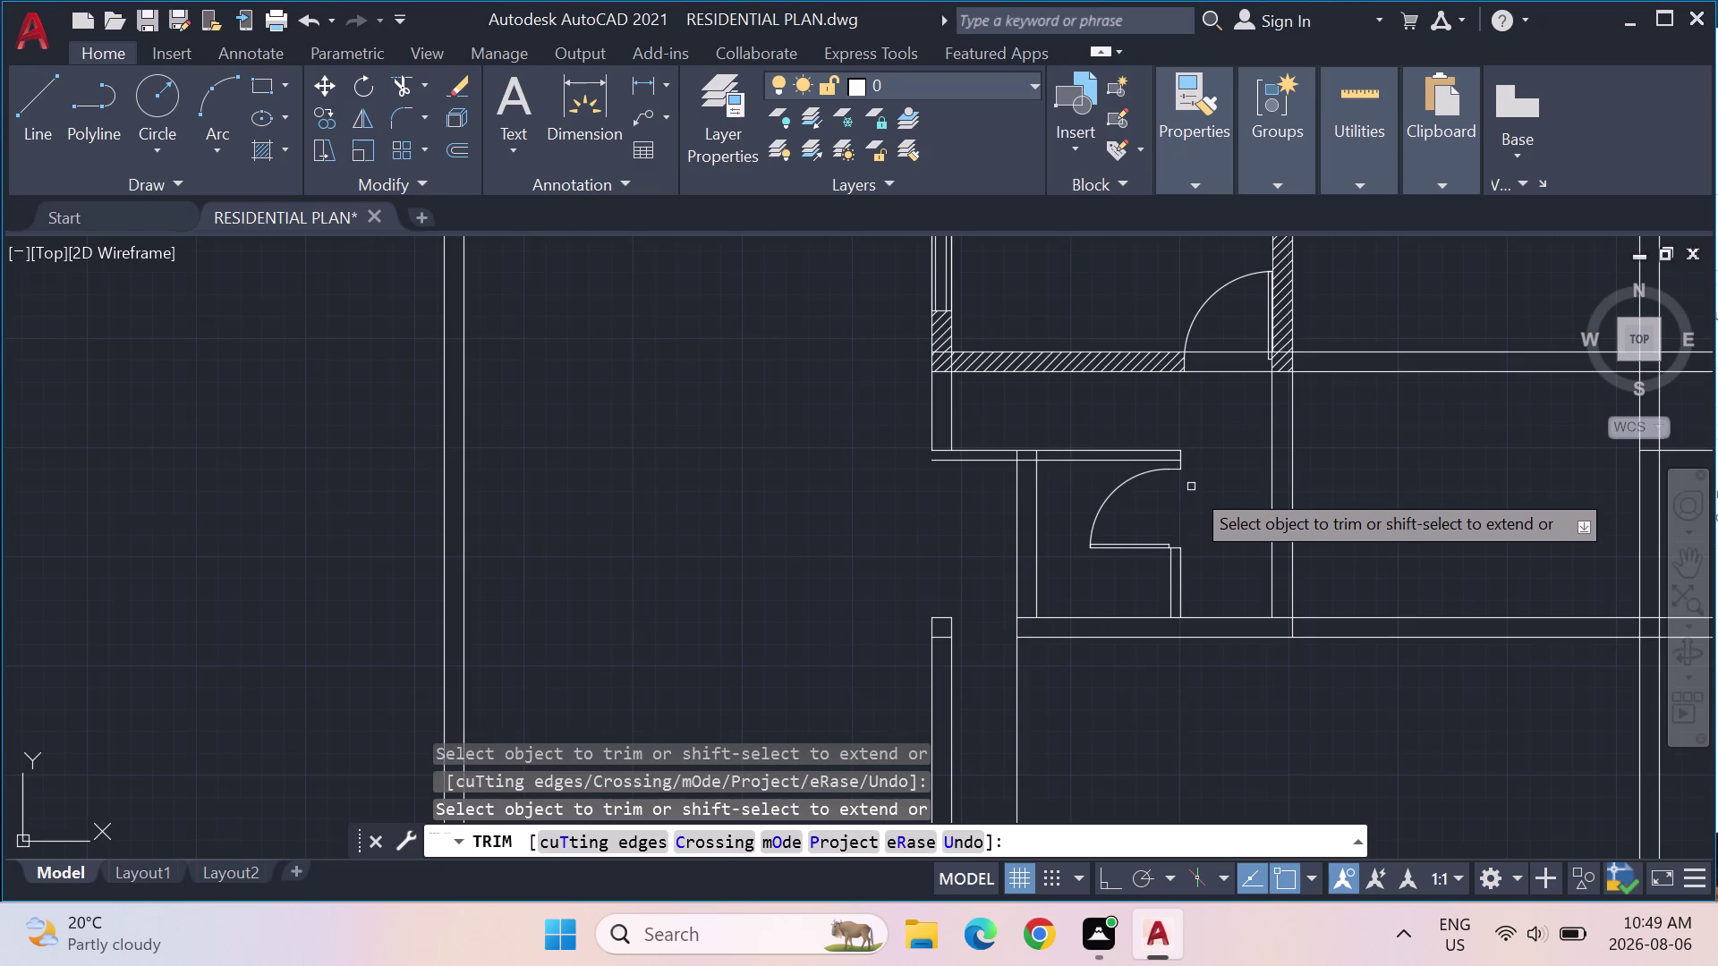
scroll(up, 3)
middle_drag(1166, 505, 1086, 515)
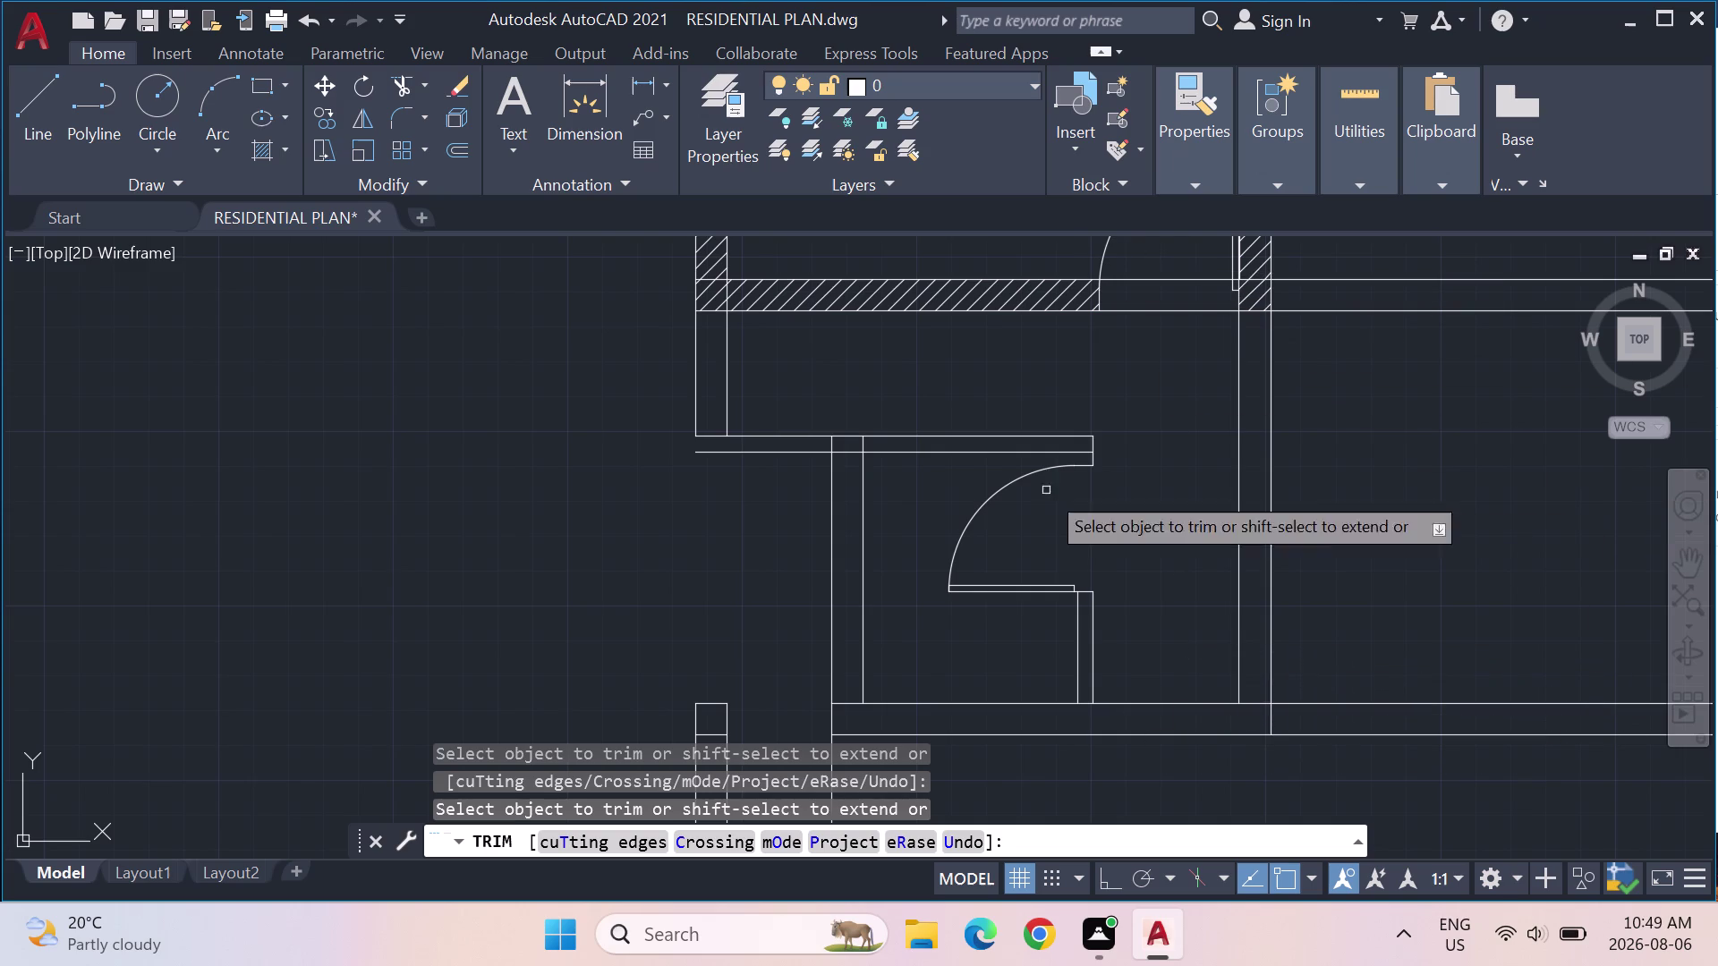
key(Escape)
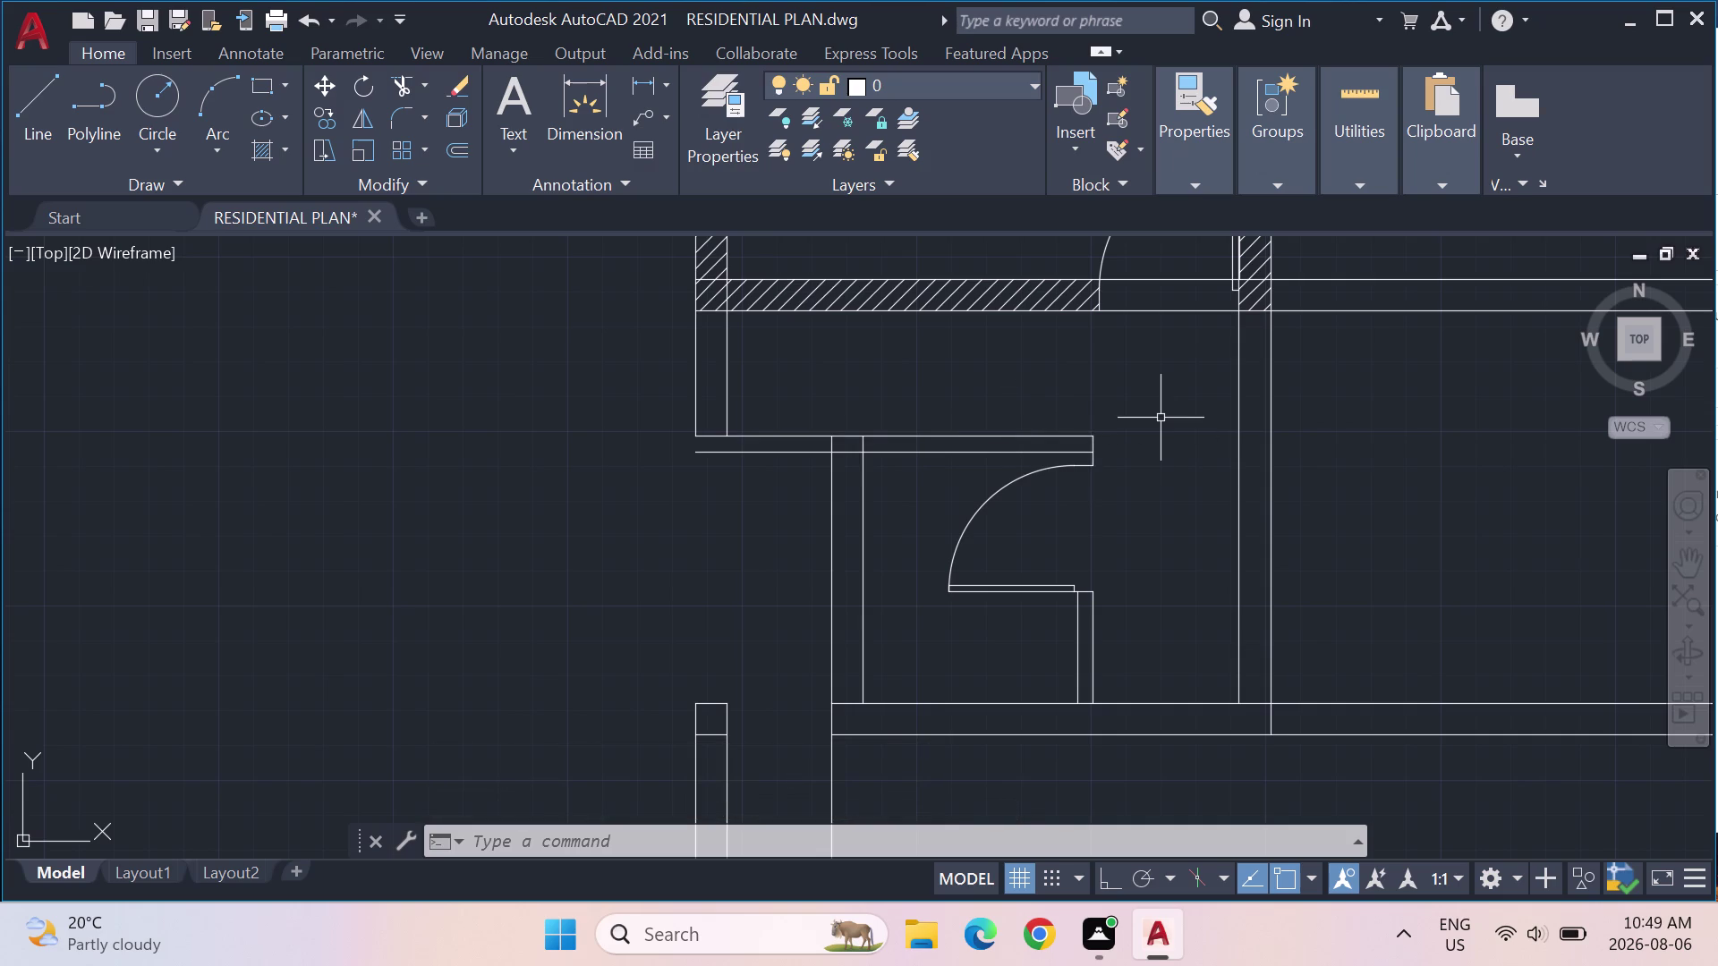
Trim the five leftover wall stub lines left of the small door frame.
key(Escape)
key(Escape)
text(TRIM)
key(Return)
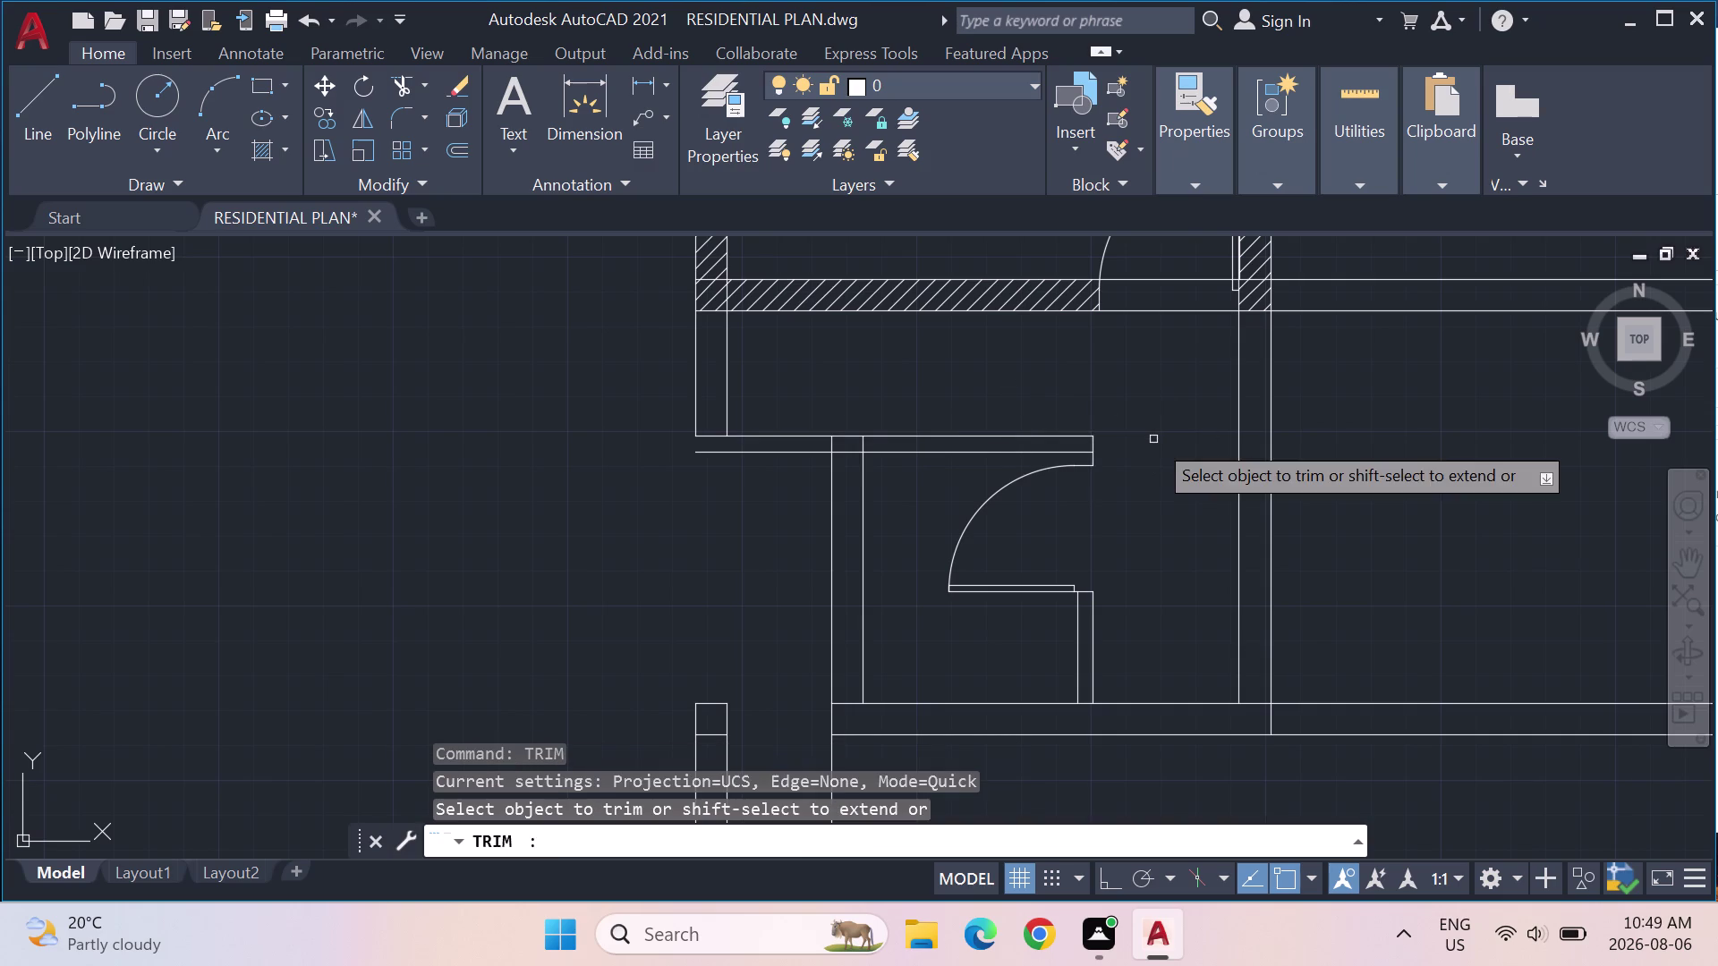
click(722, 451)
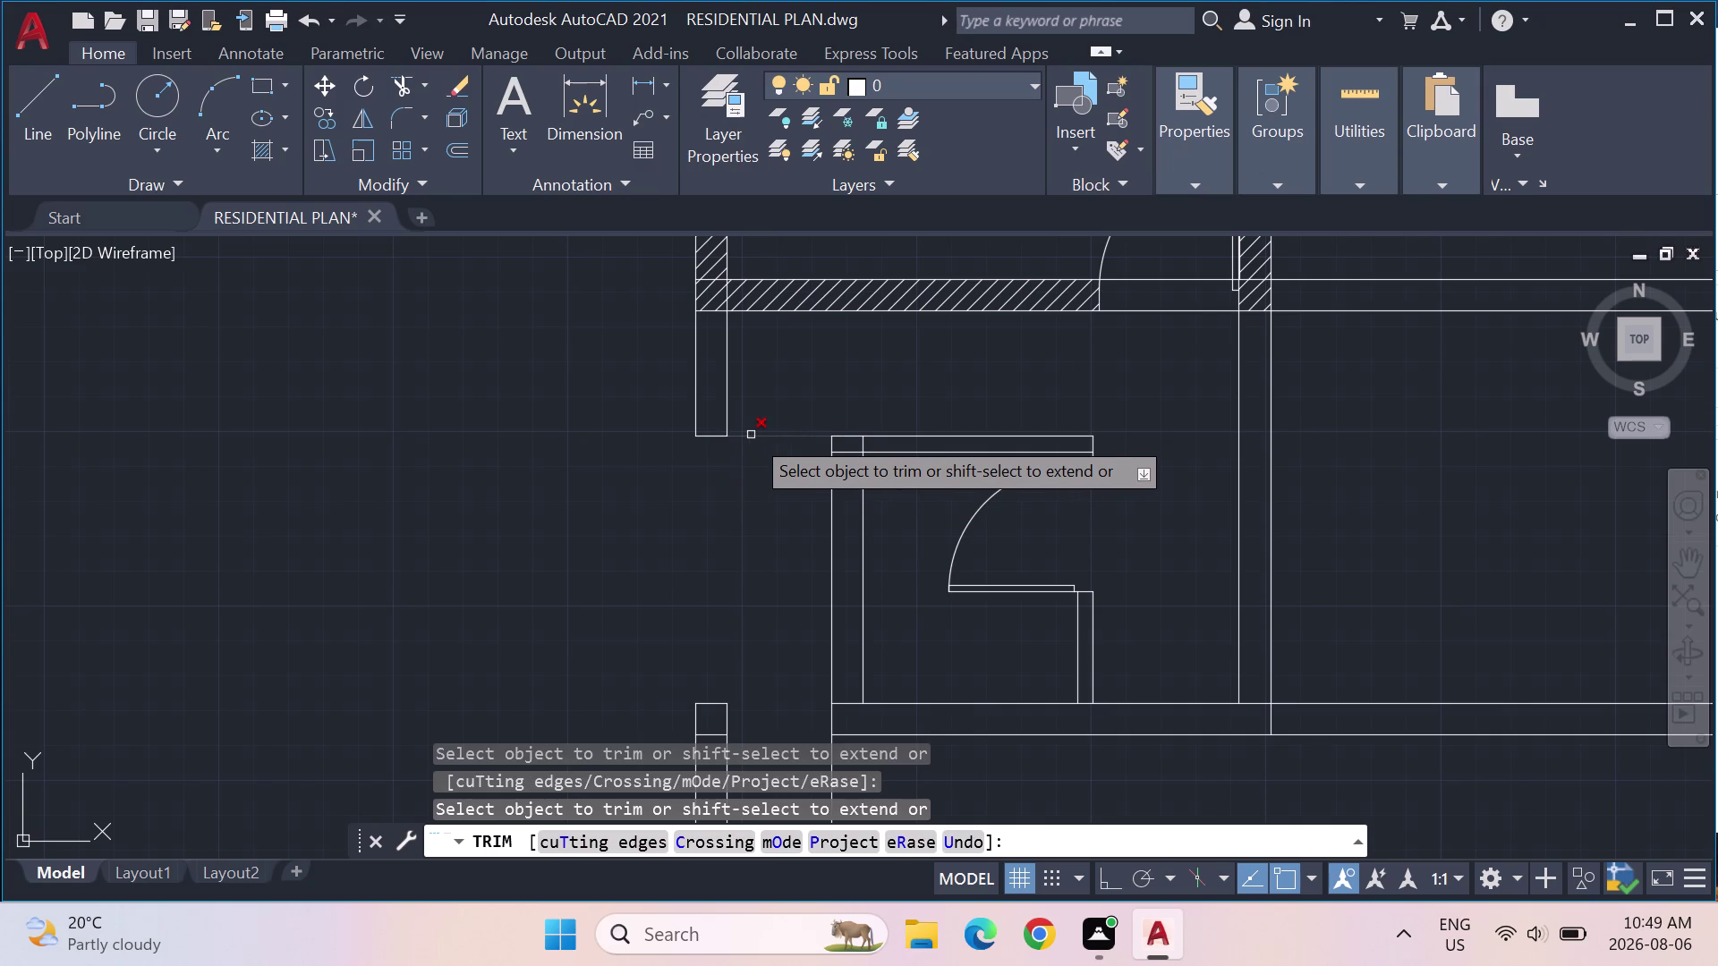
click(751, 434)
click(723, 403)
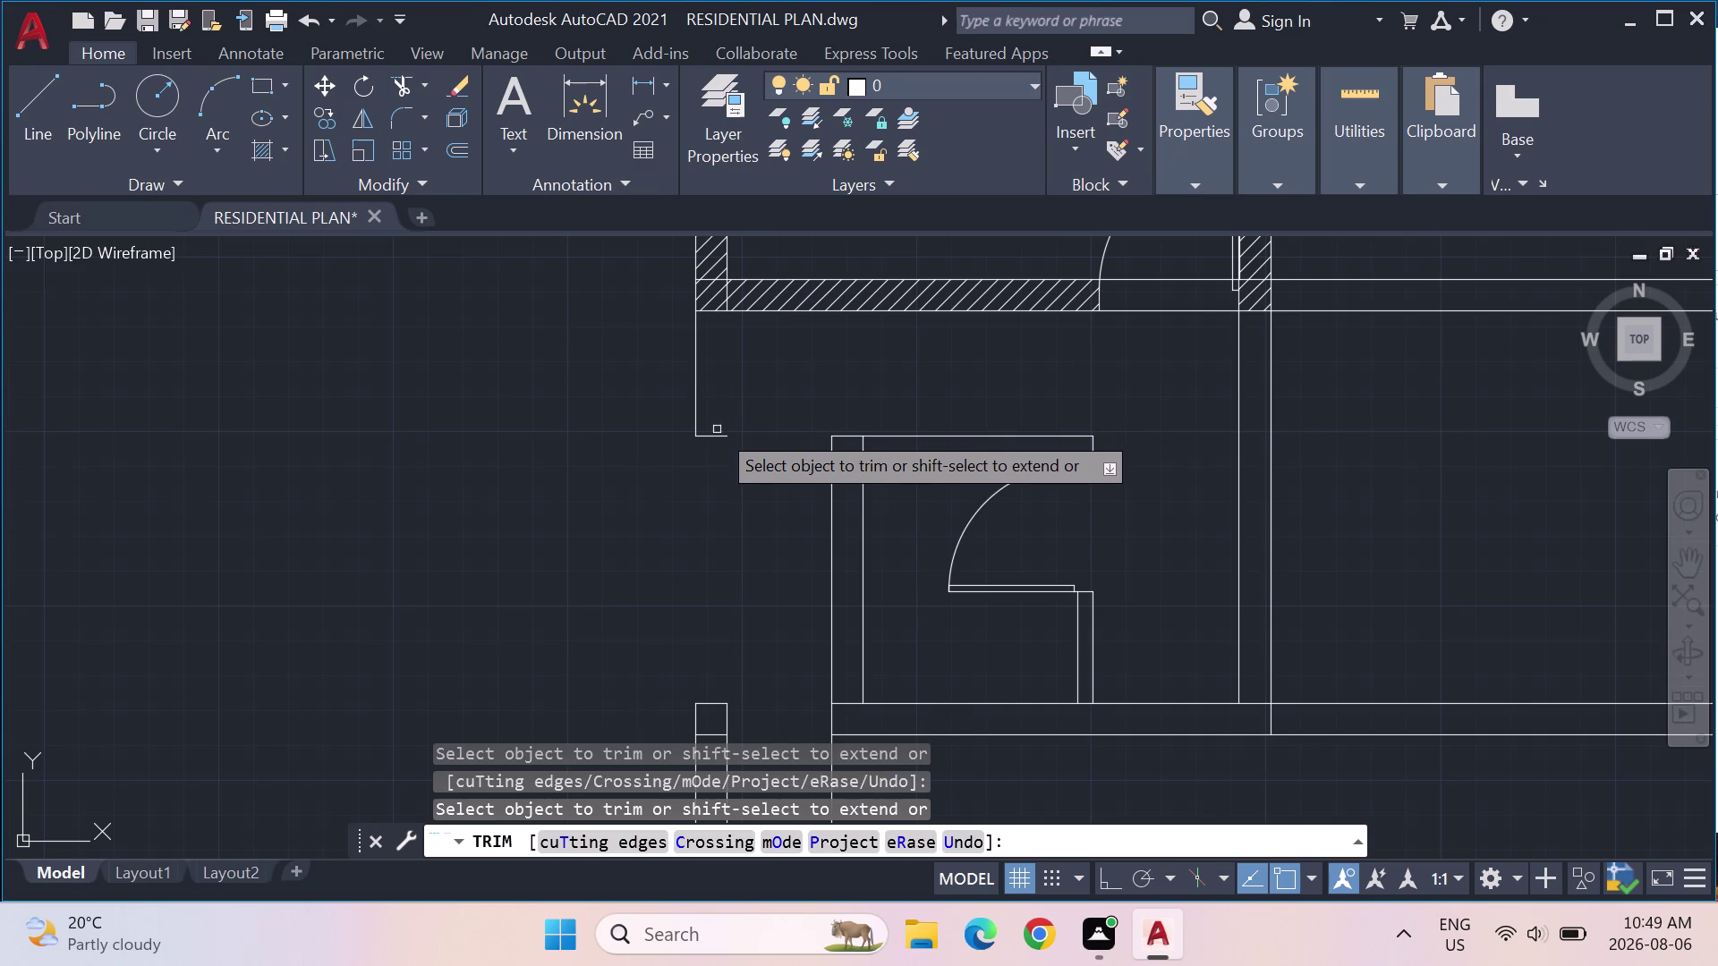
click(715, 438)
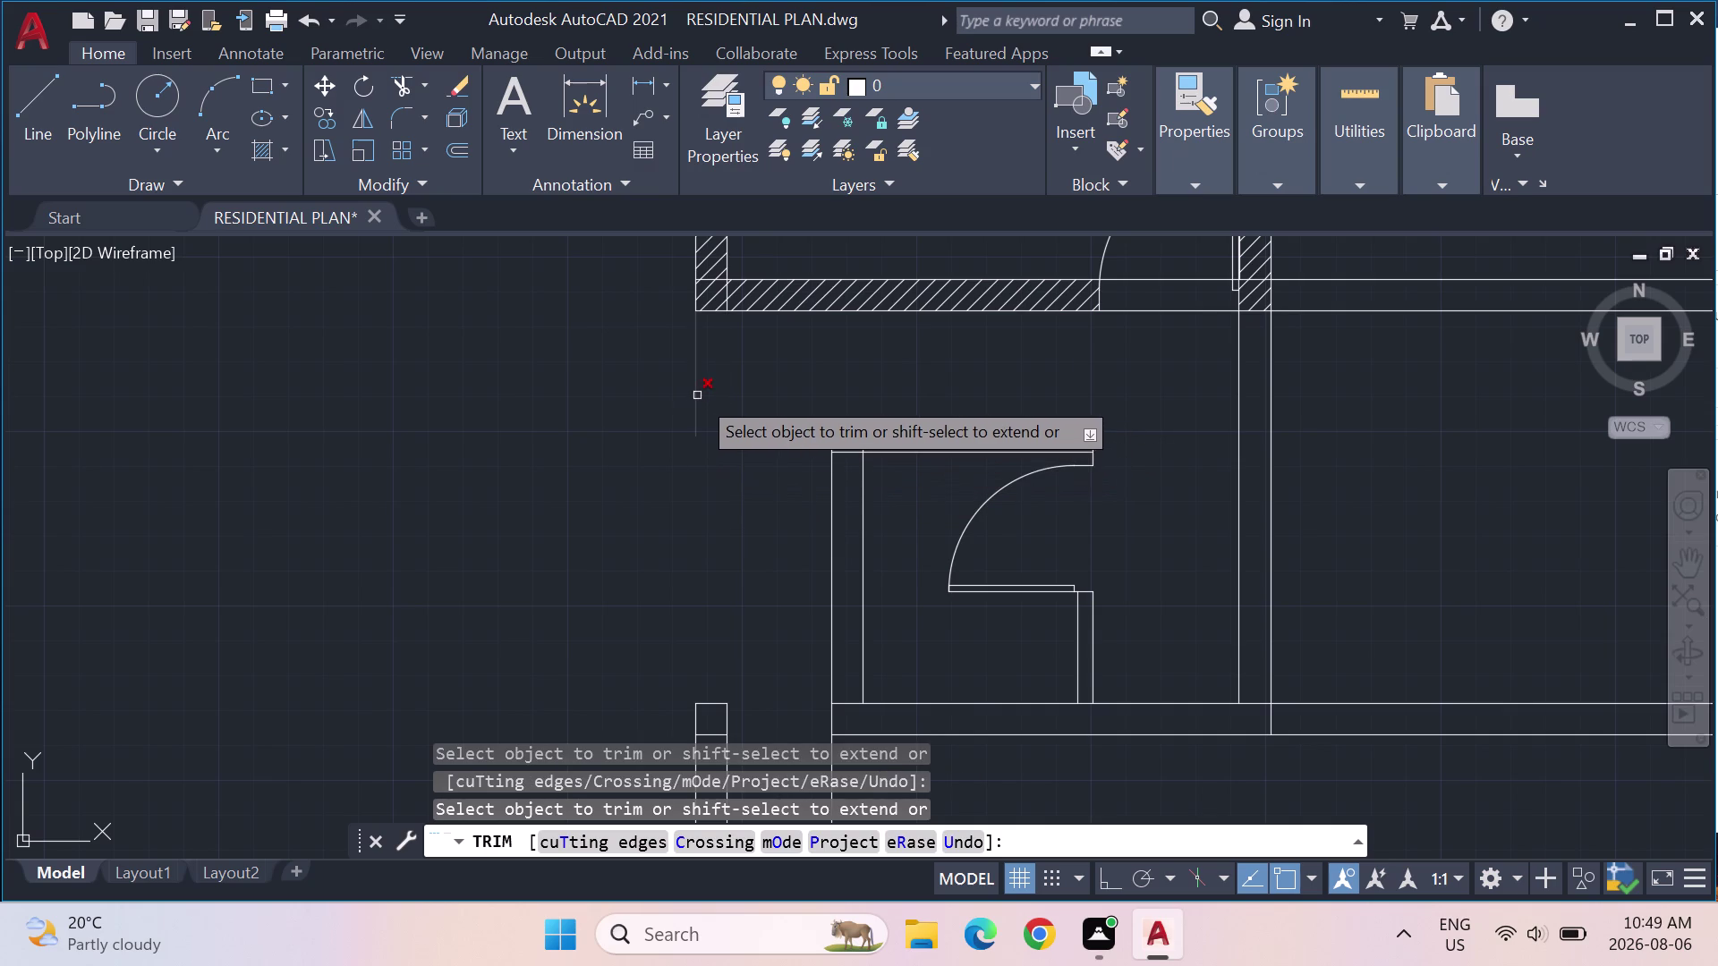
click(697, 395)
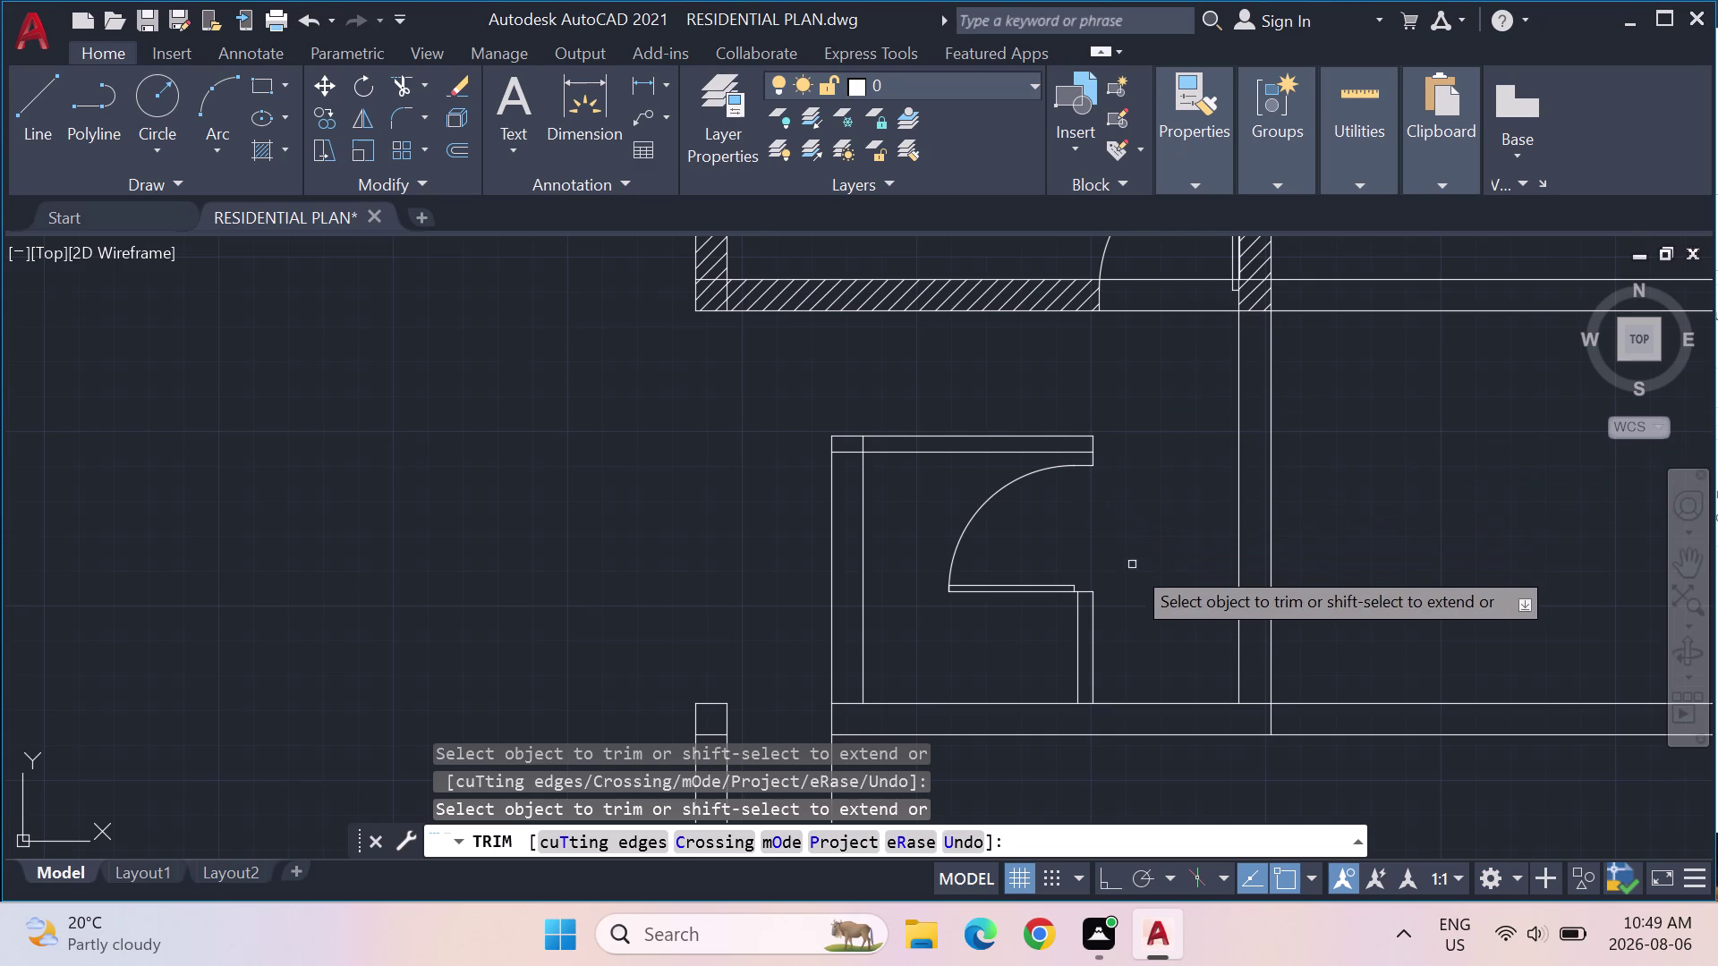
key(Escape)
Zoom out over the floor plan to bring the separate wall pieces into view.
scroll(down, 3)
scroll(down, 3)
scroll(down, 3)
middle_drag(361, 356, 360, 356)
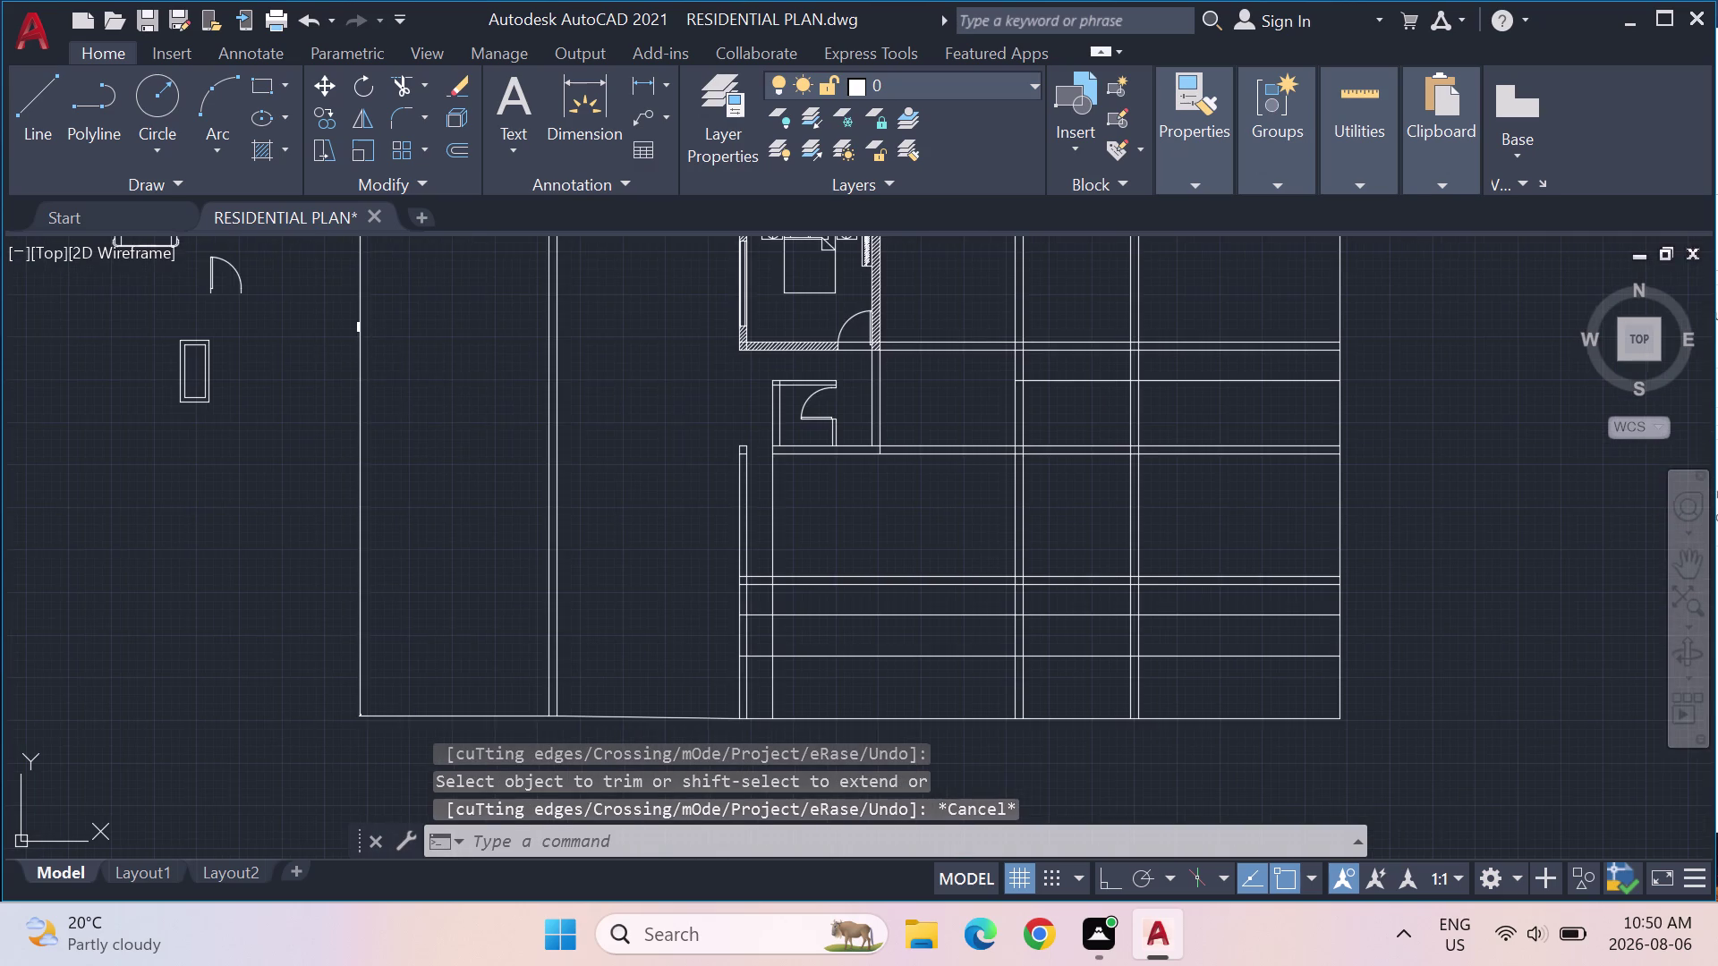
middle_drag(359, 356, 695, 708)
middle_drag(1036, 568, 322, 518)
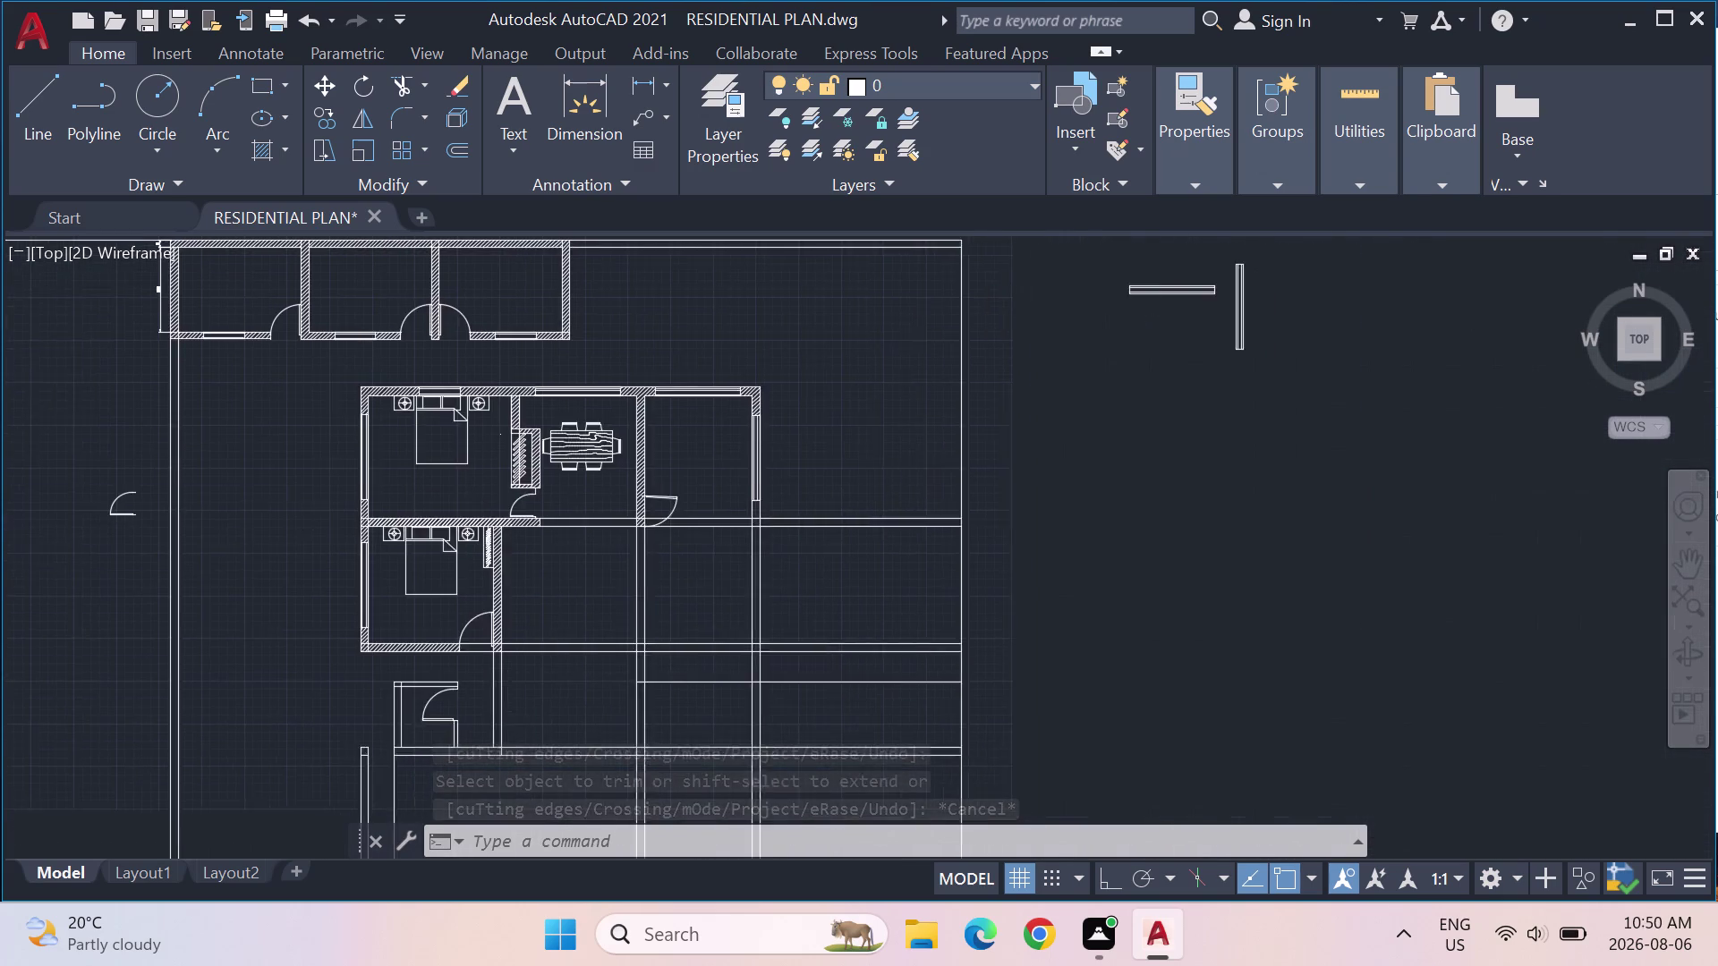
middle_drag(322, 517, 185, 517)
Copy the short vertical wall piece to a spot below the original.
drag(1155, 376, 1079, 327)
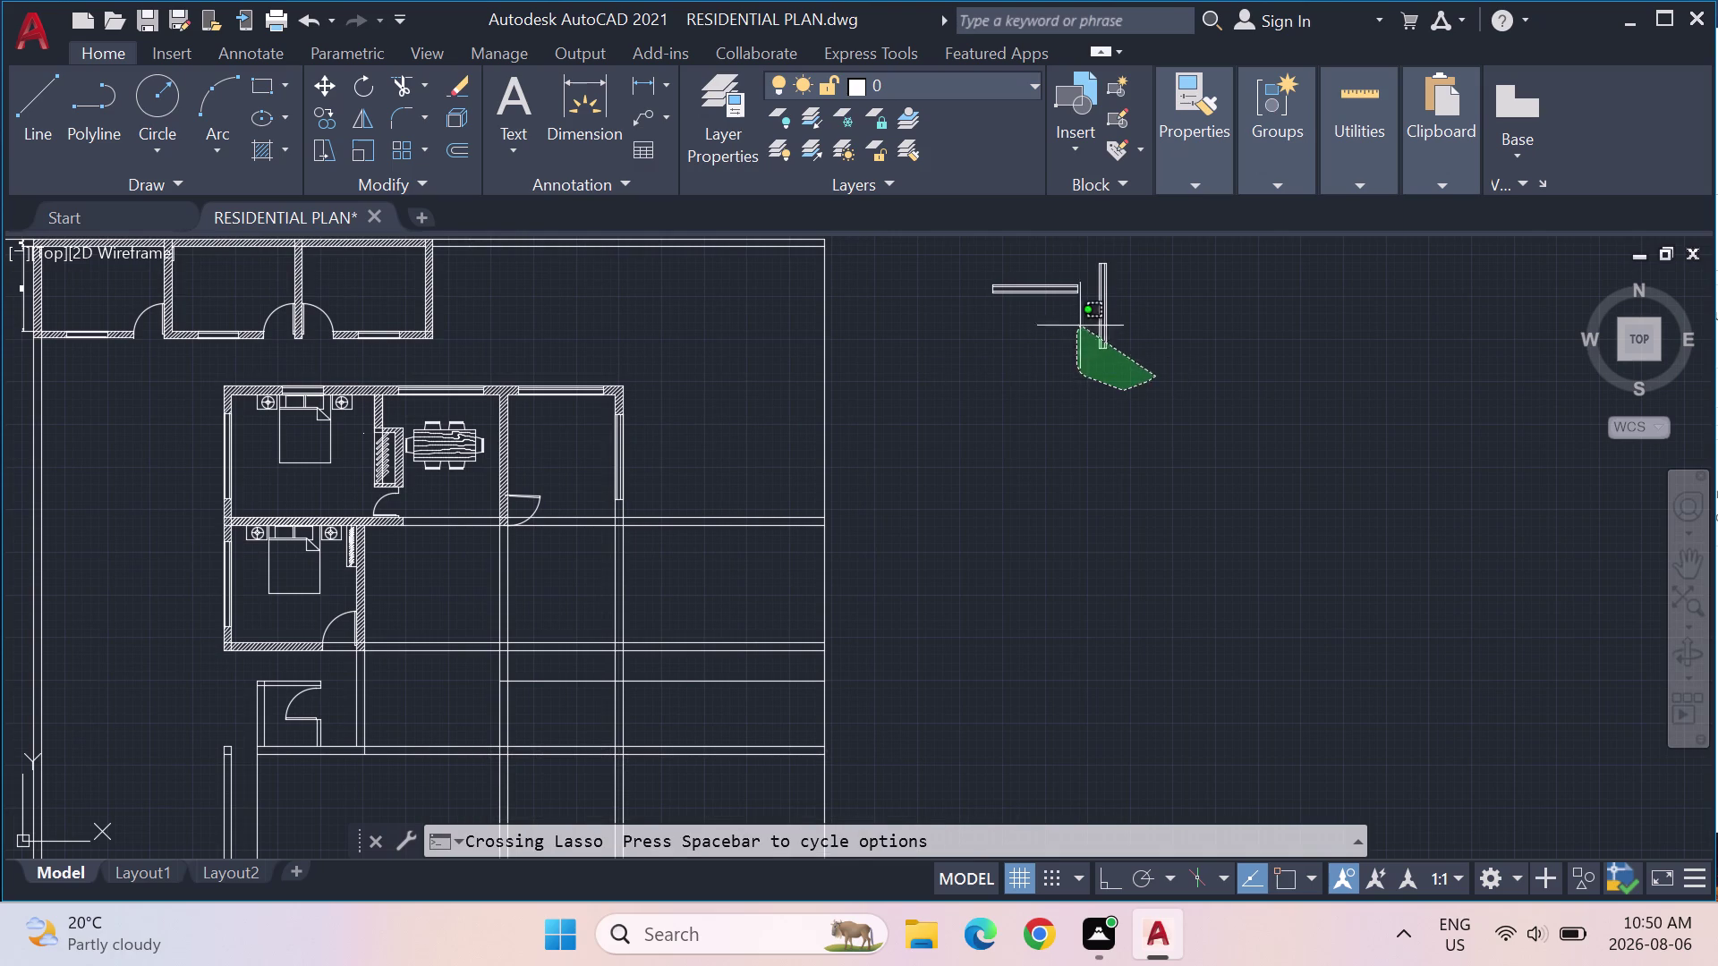
drag(1079, 327, 1114, 288)
text(CO)
key(Return)
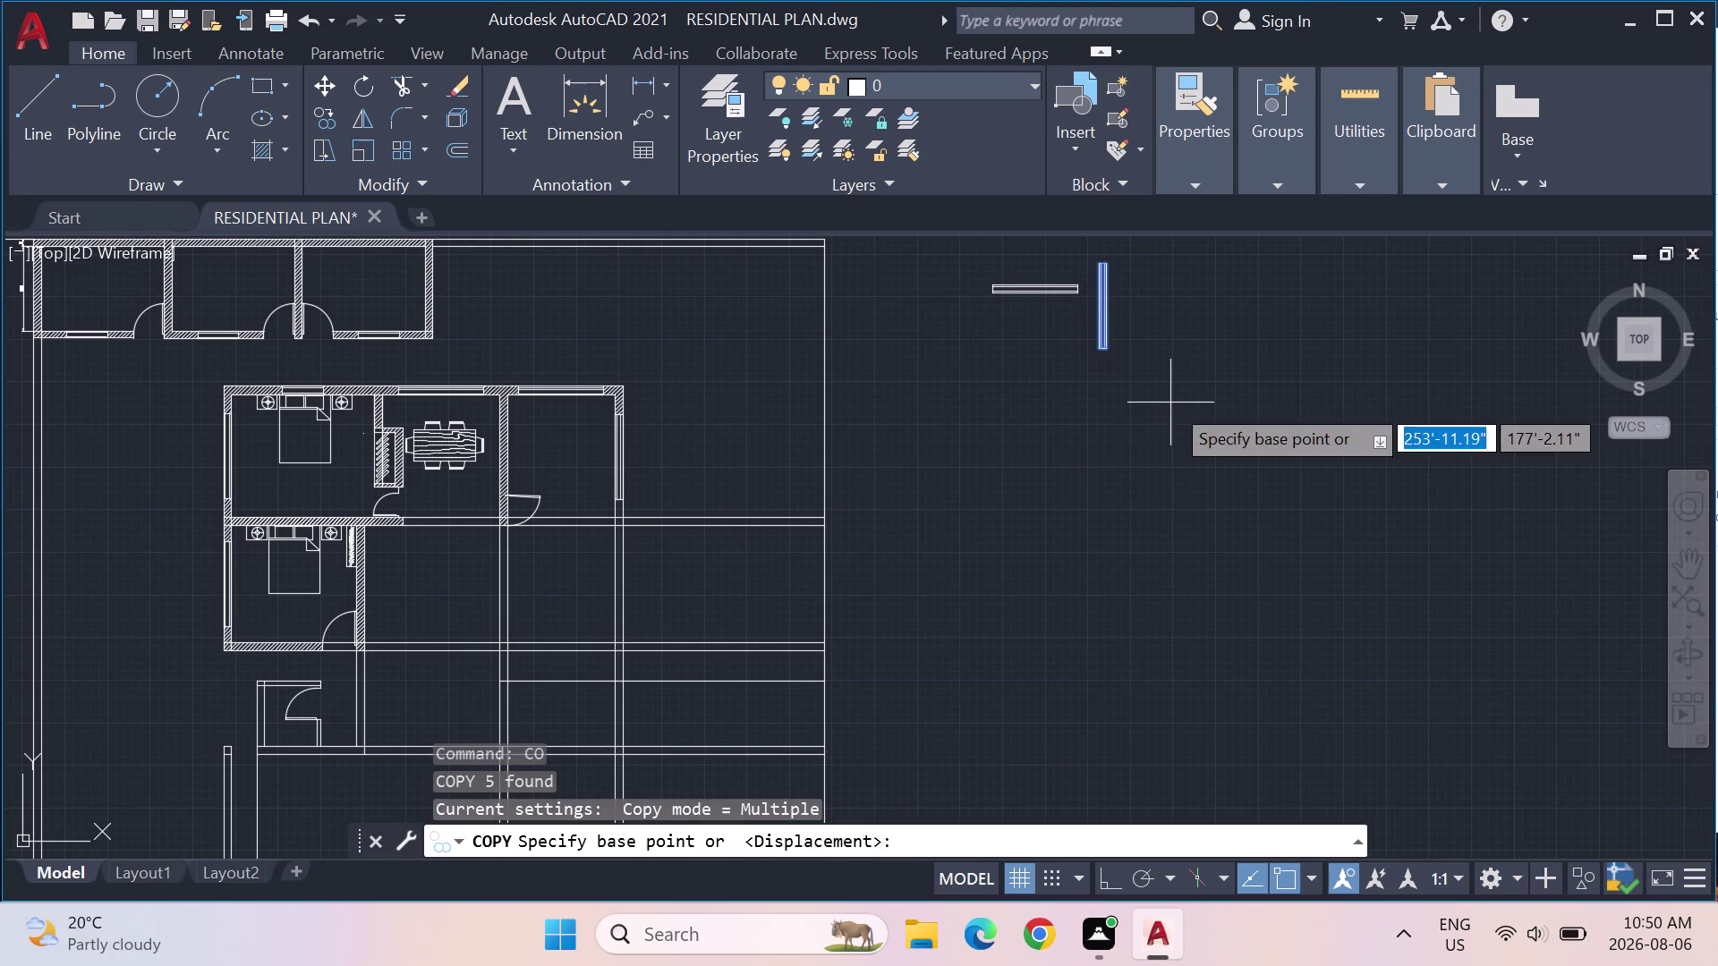
click(1099, 333)
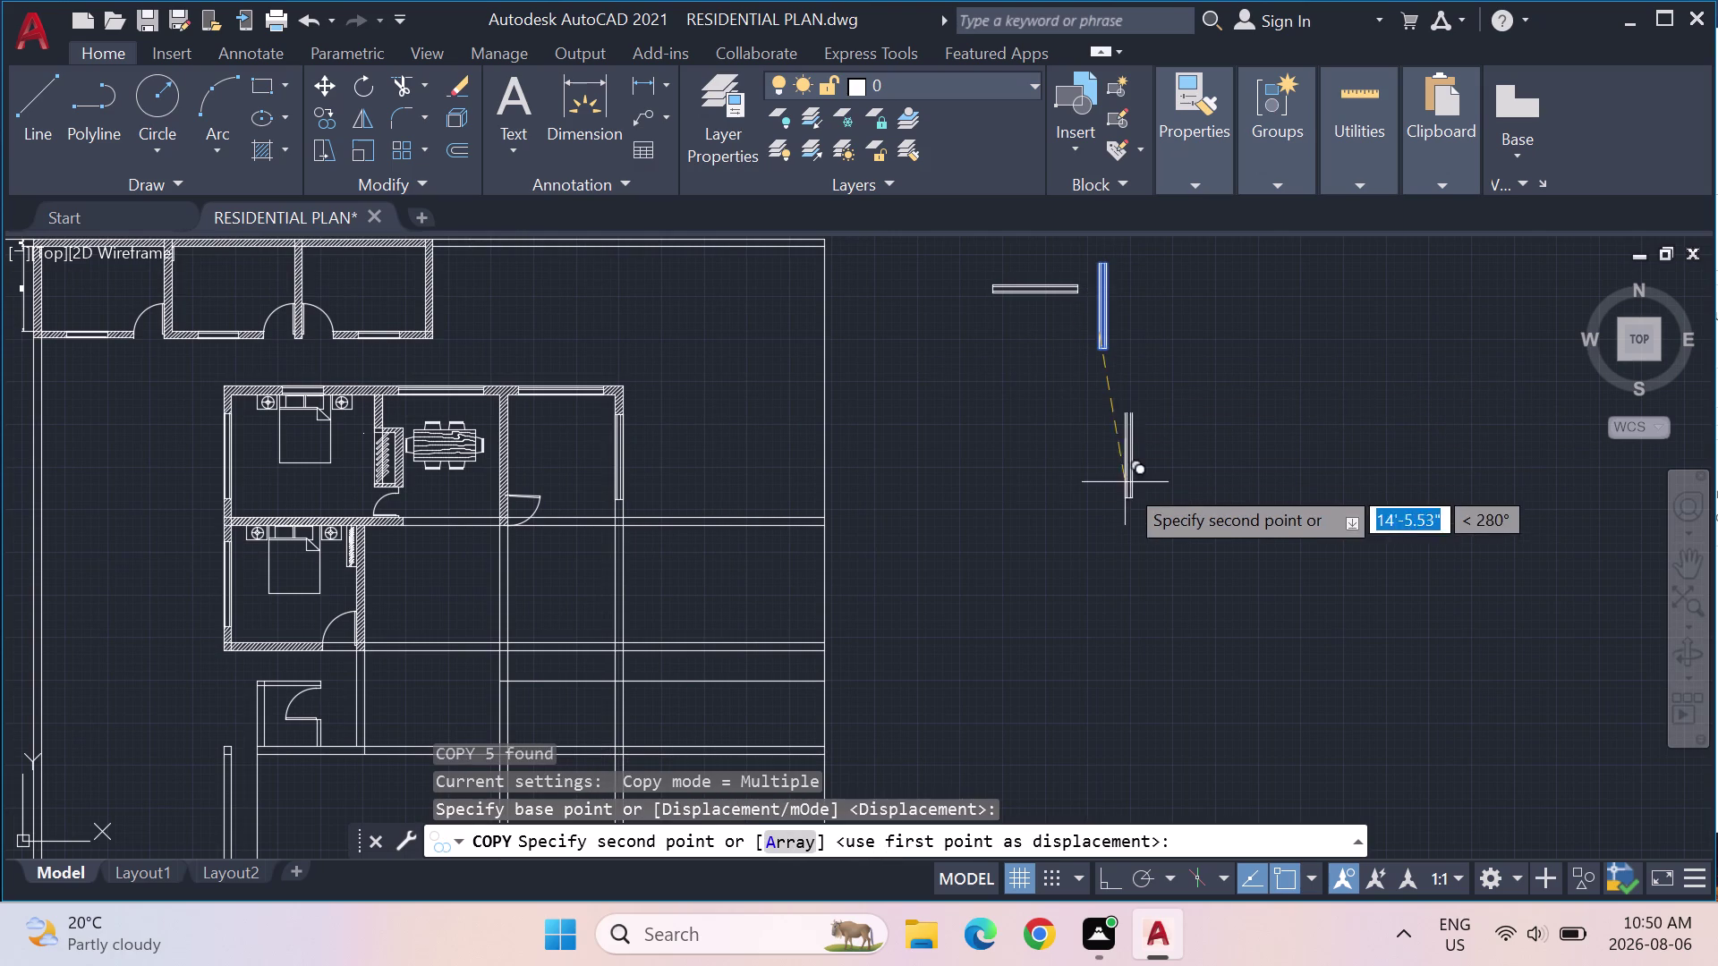
click(1105, 526)
key(Escape)
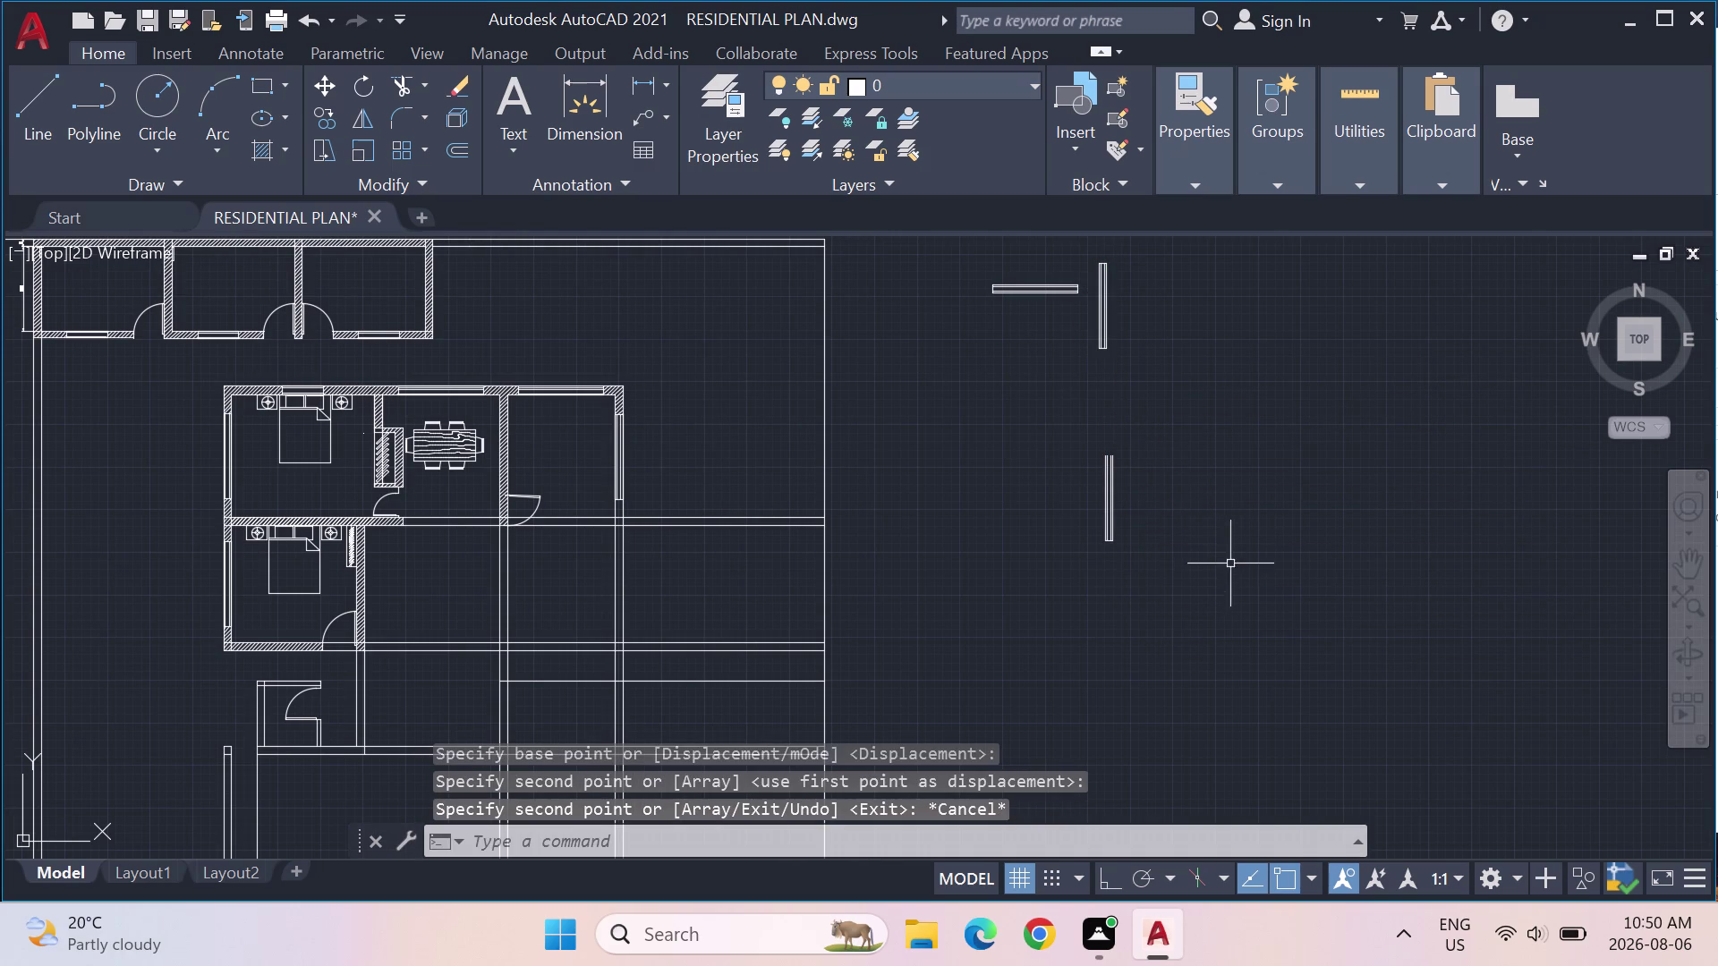
Draw a line capping the top edges of the parallel wall lines.
click(49, 111)
scroll(up, 3)
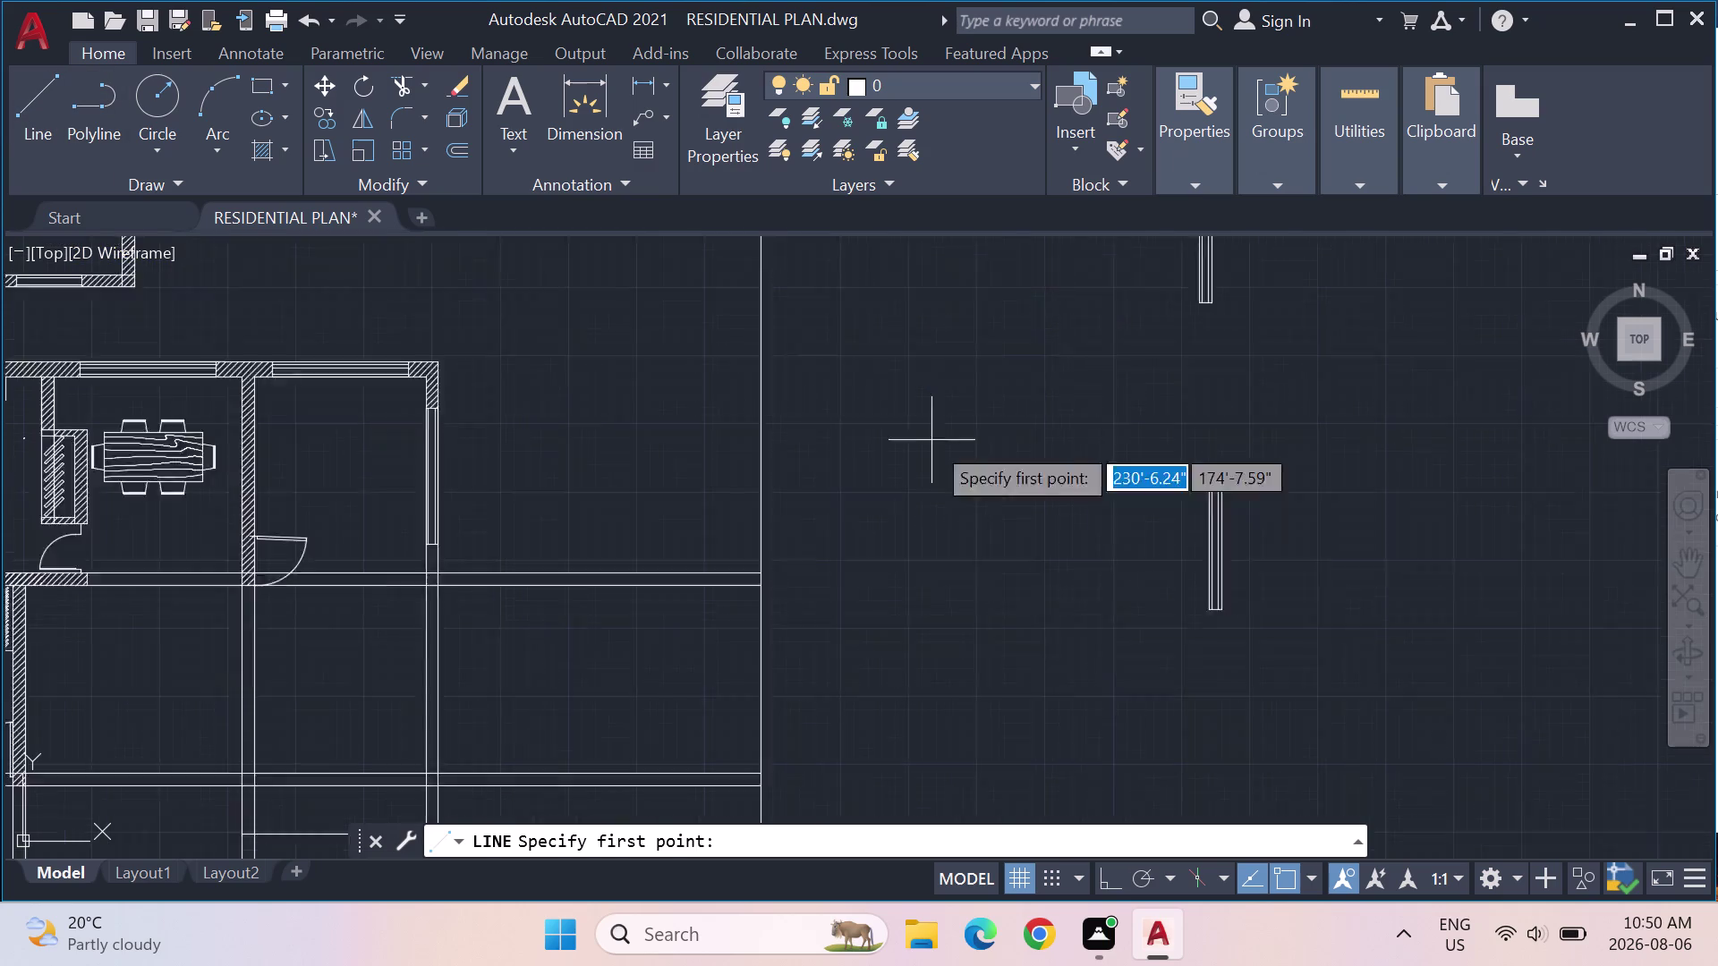
scroll(up, 3)
scroll(up, 3)
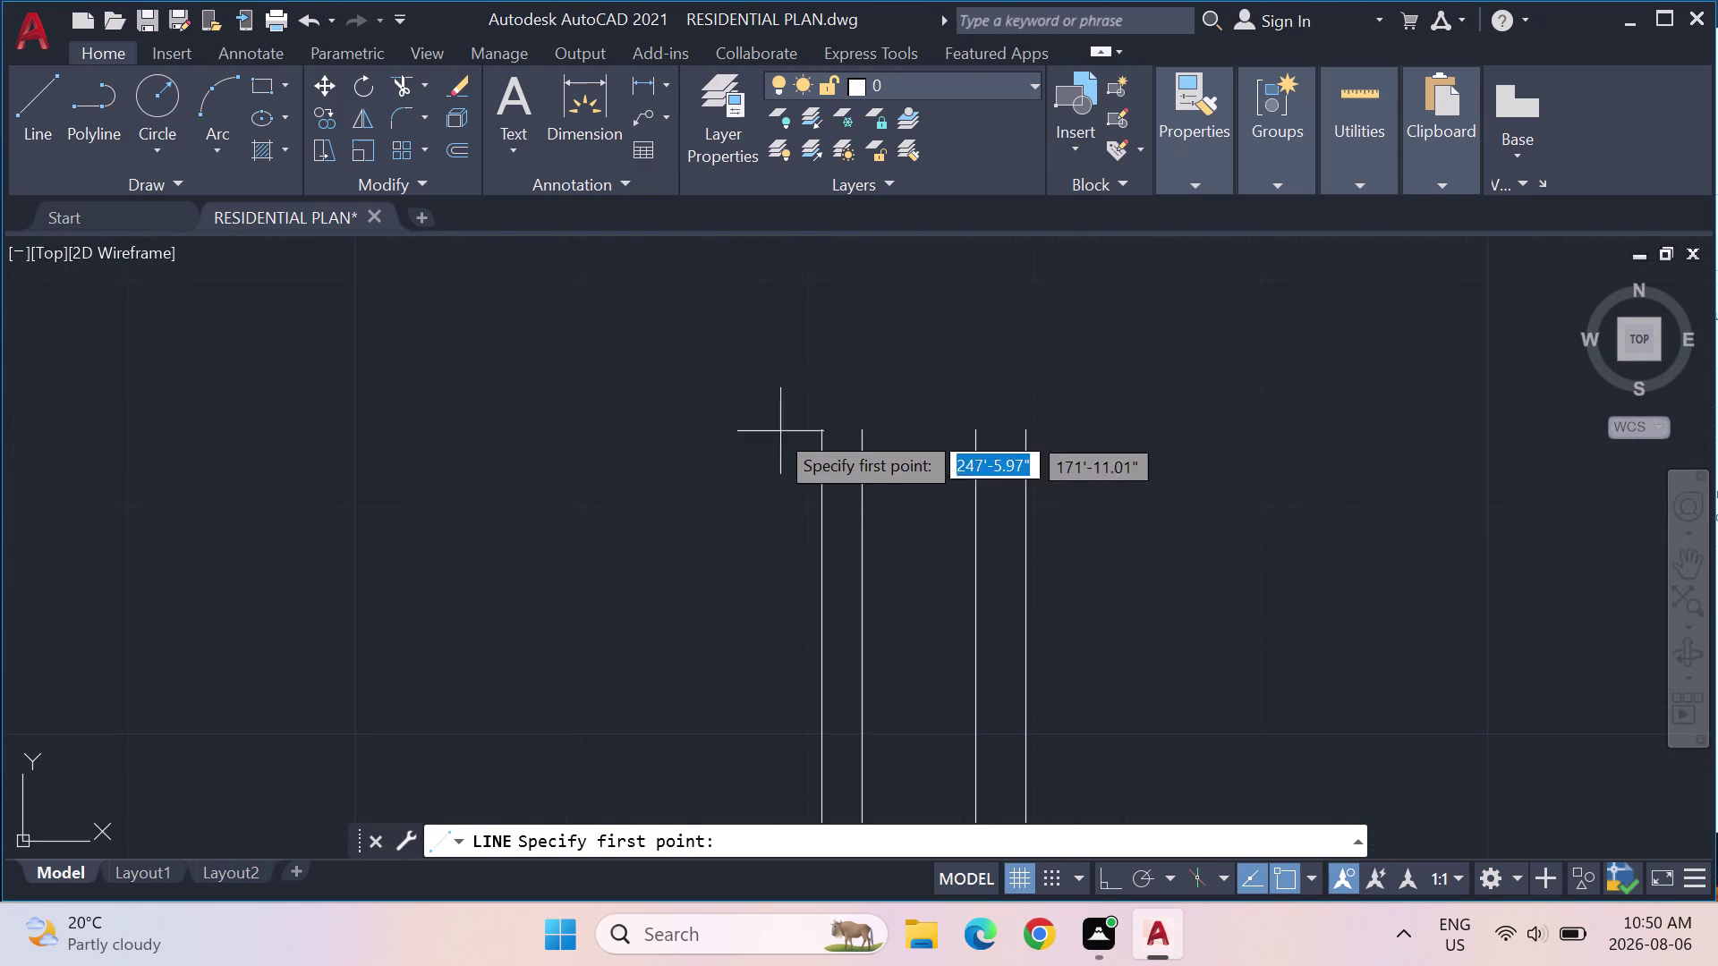
click(819, 434)
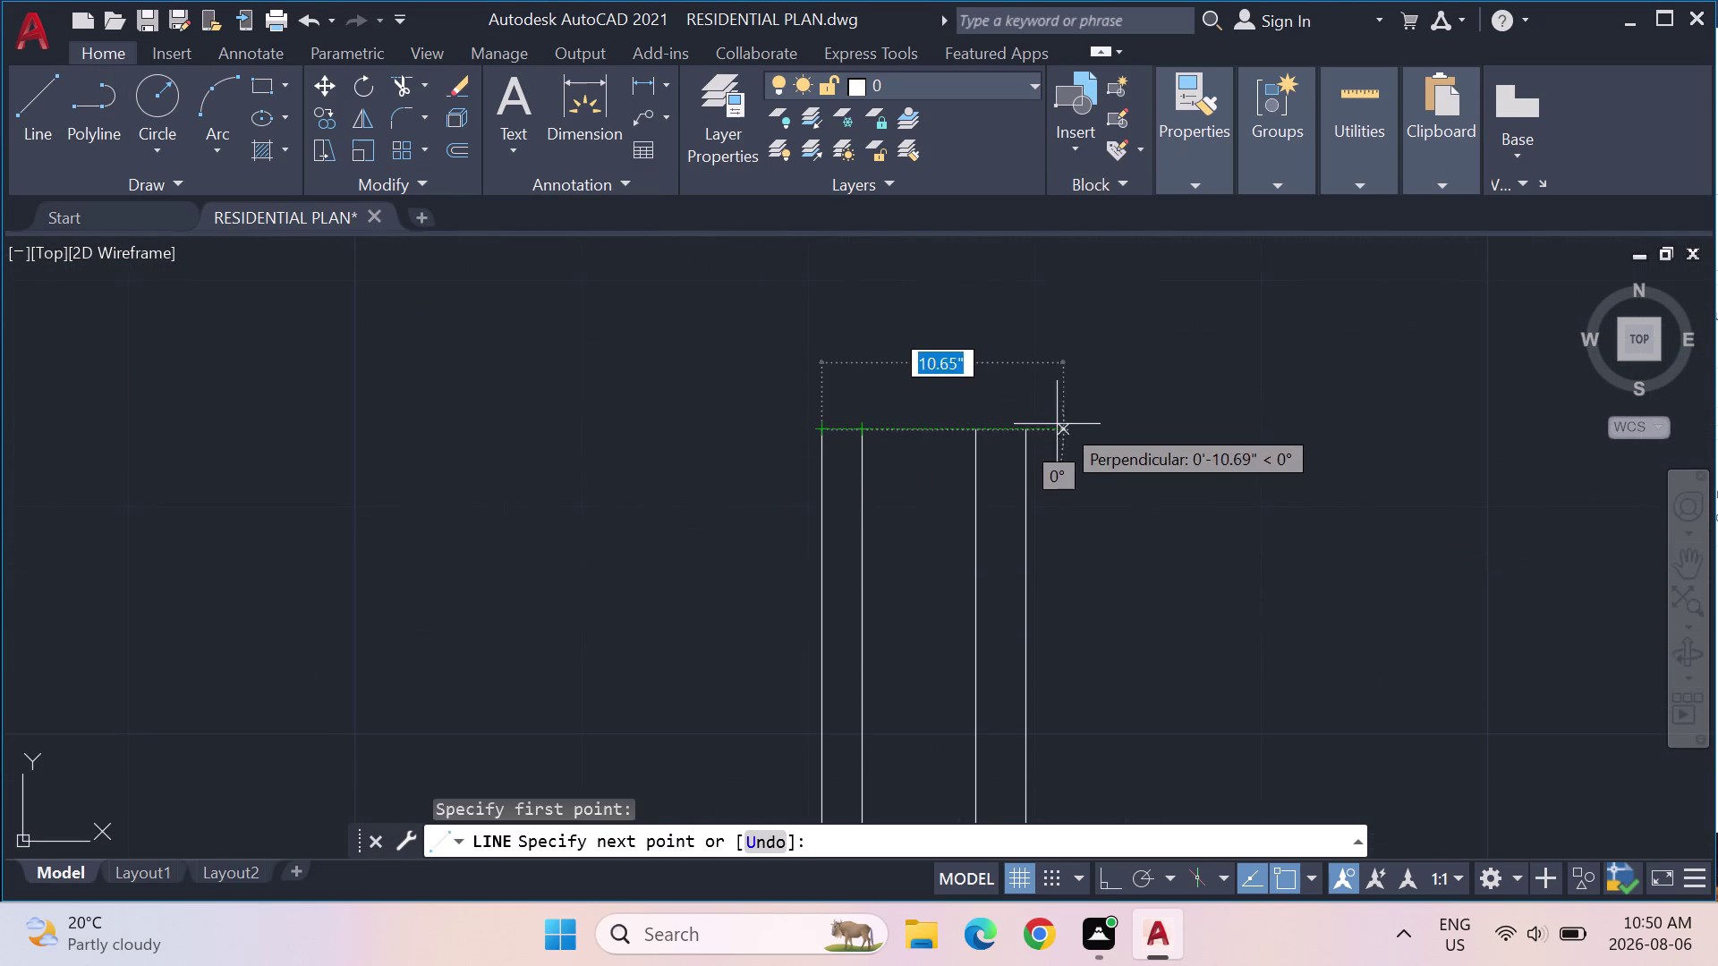
click(1030, 423)
key(Escape)
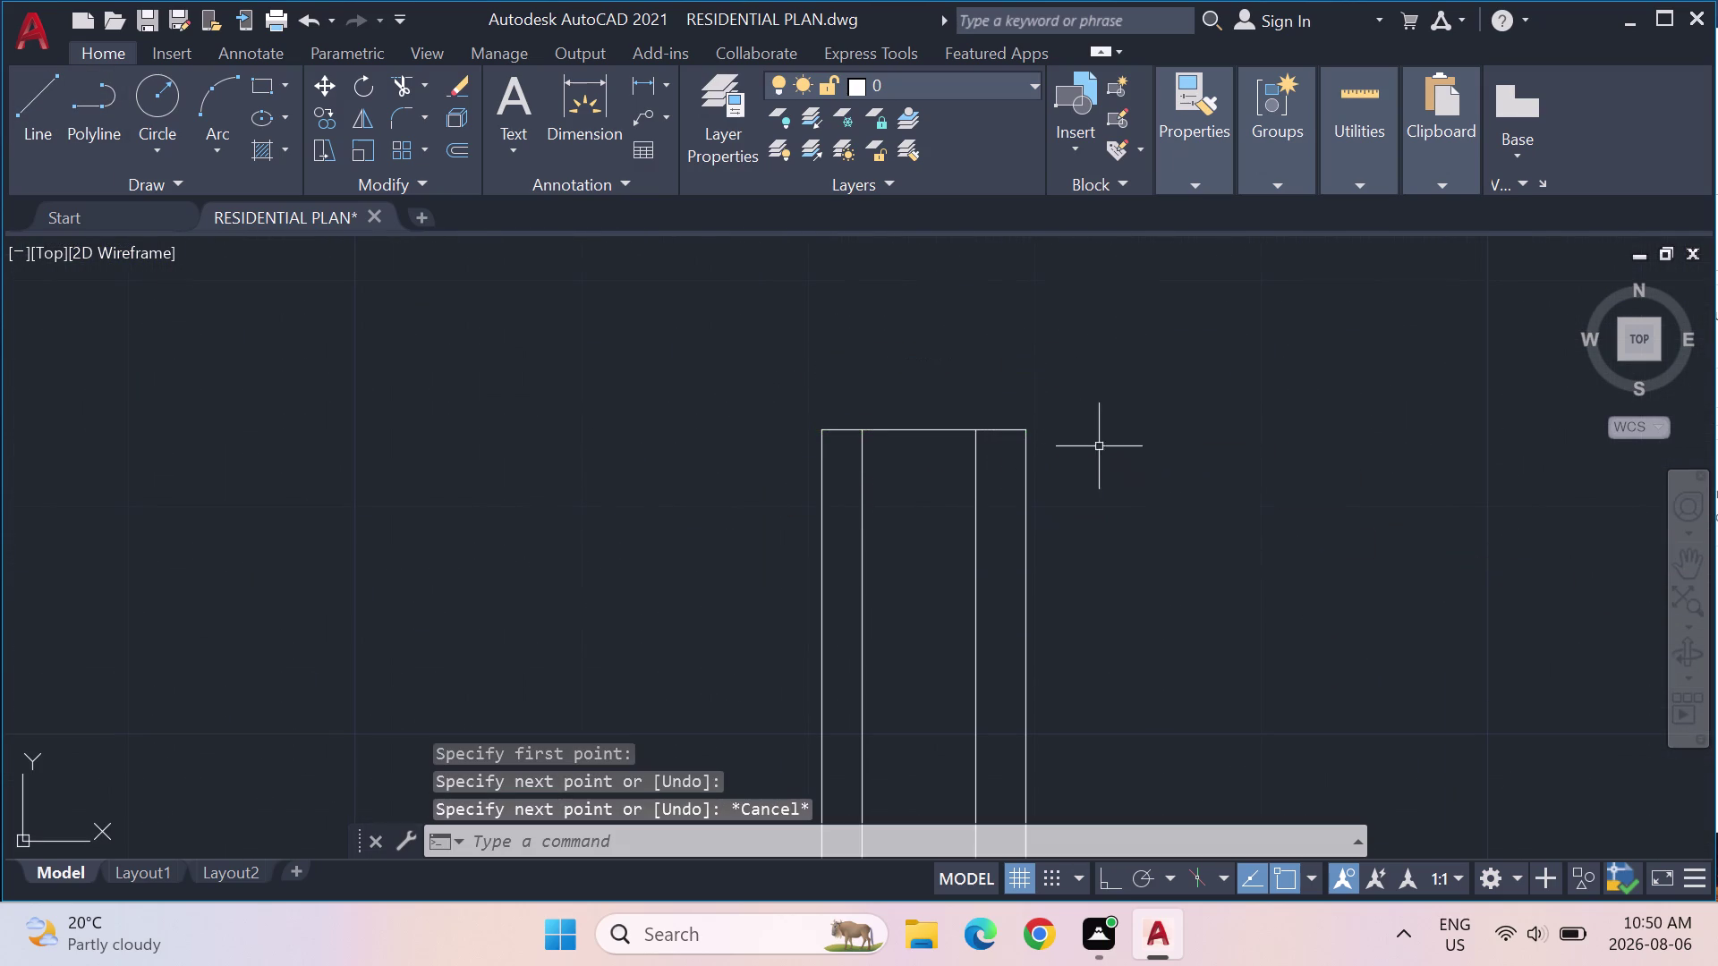
Select the tall double-line piece for scaling, abandoning a first Scale attempt.
scroll(down, 3)
scroll(down, 3)
middle_drag(1125, 630, 1069, 514)
drag(1194, 712, 1054, 777)
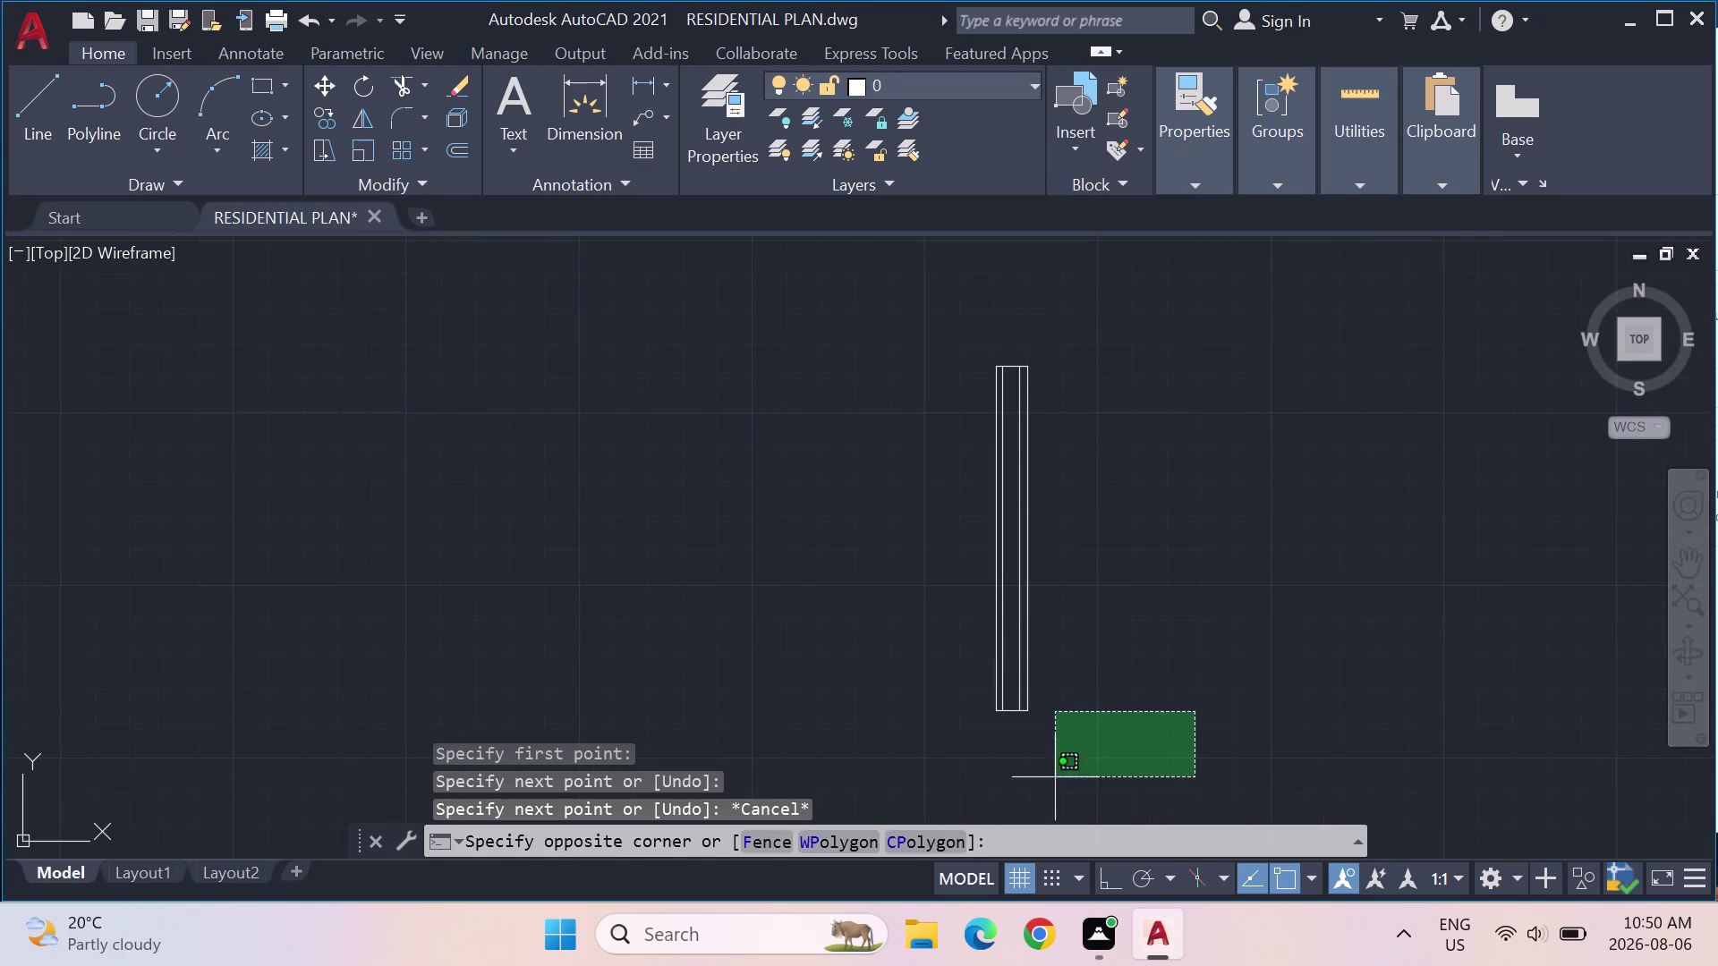
drag(1055, 778, 1068, 328)
text(SC)
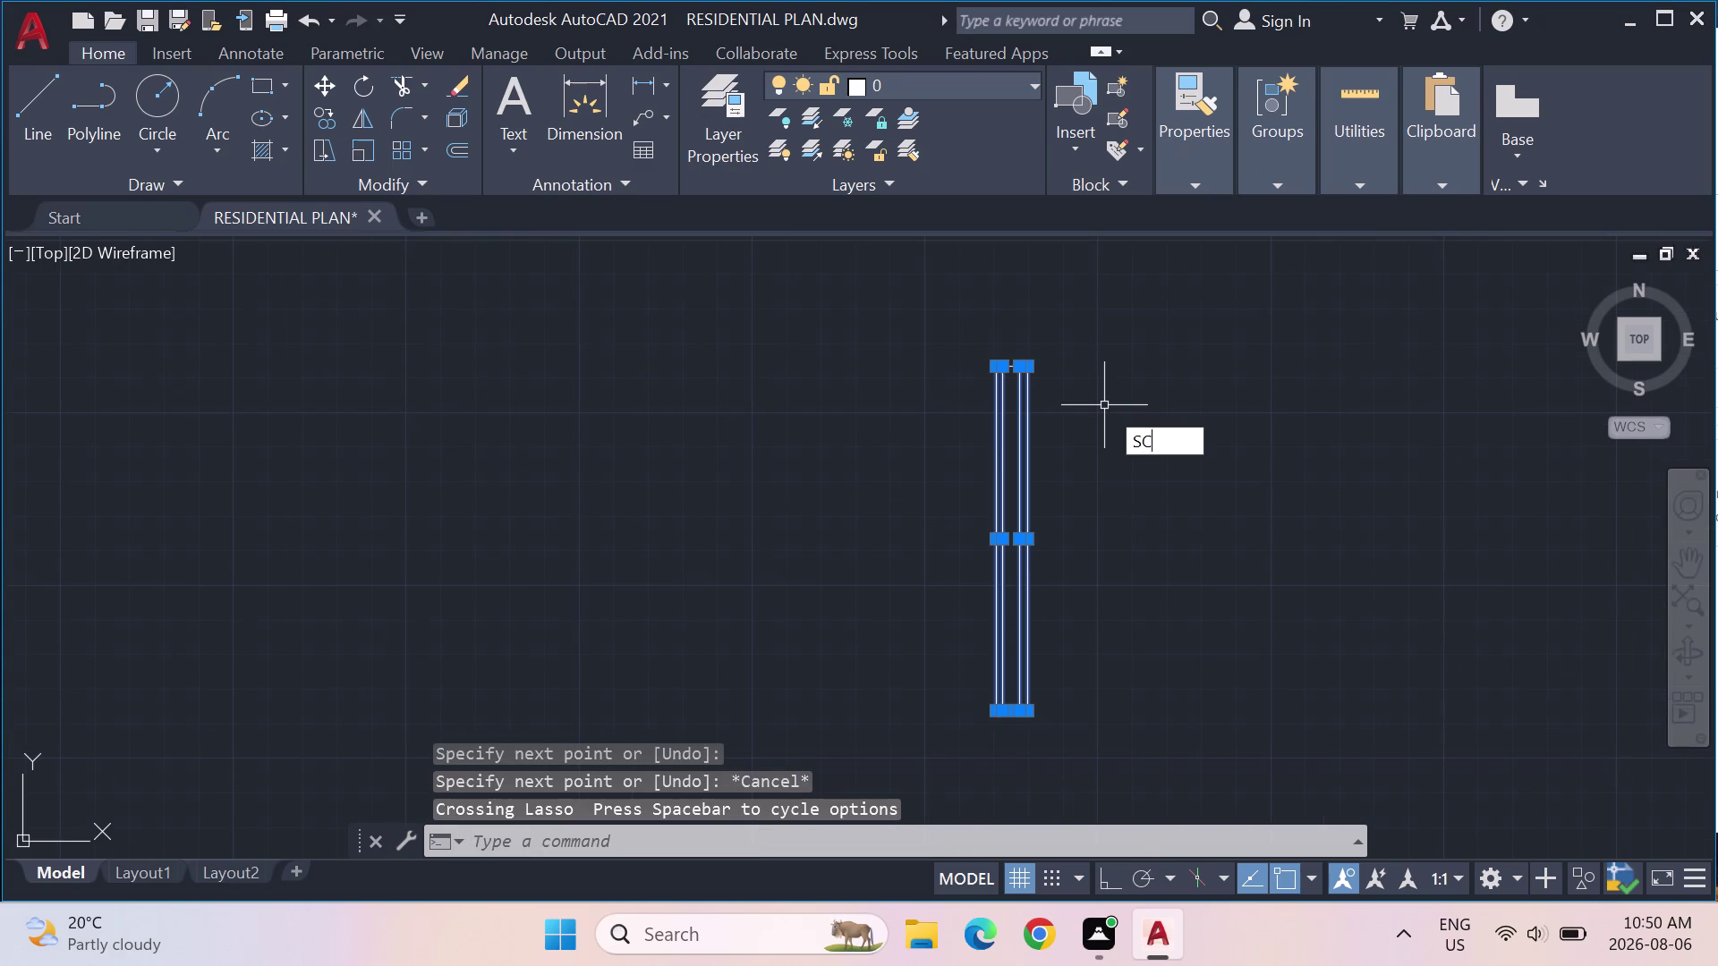
key(Return)
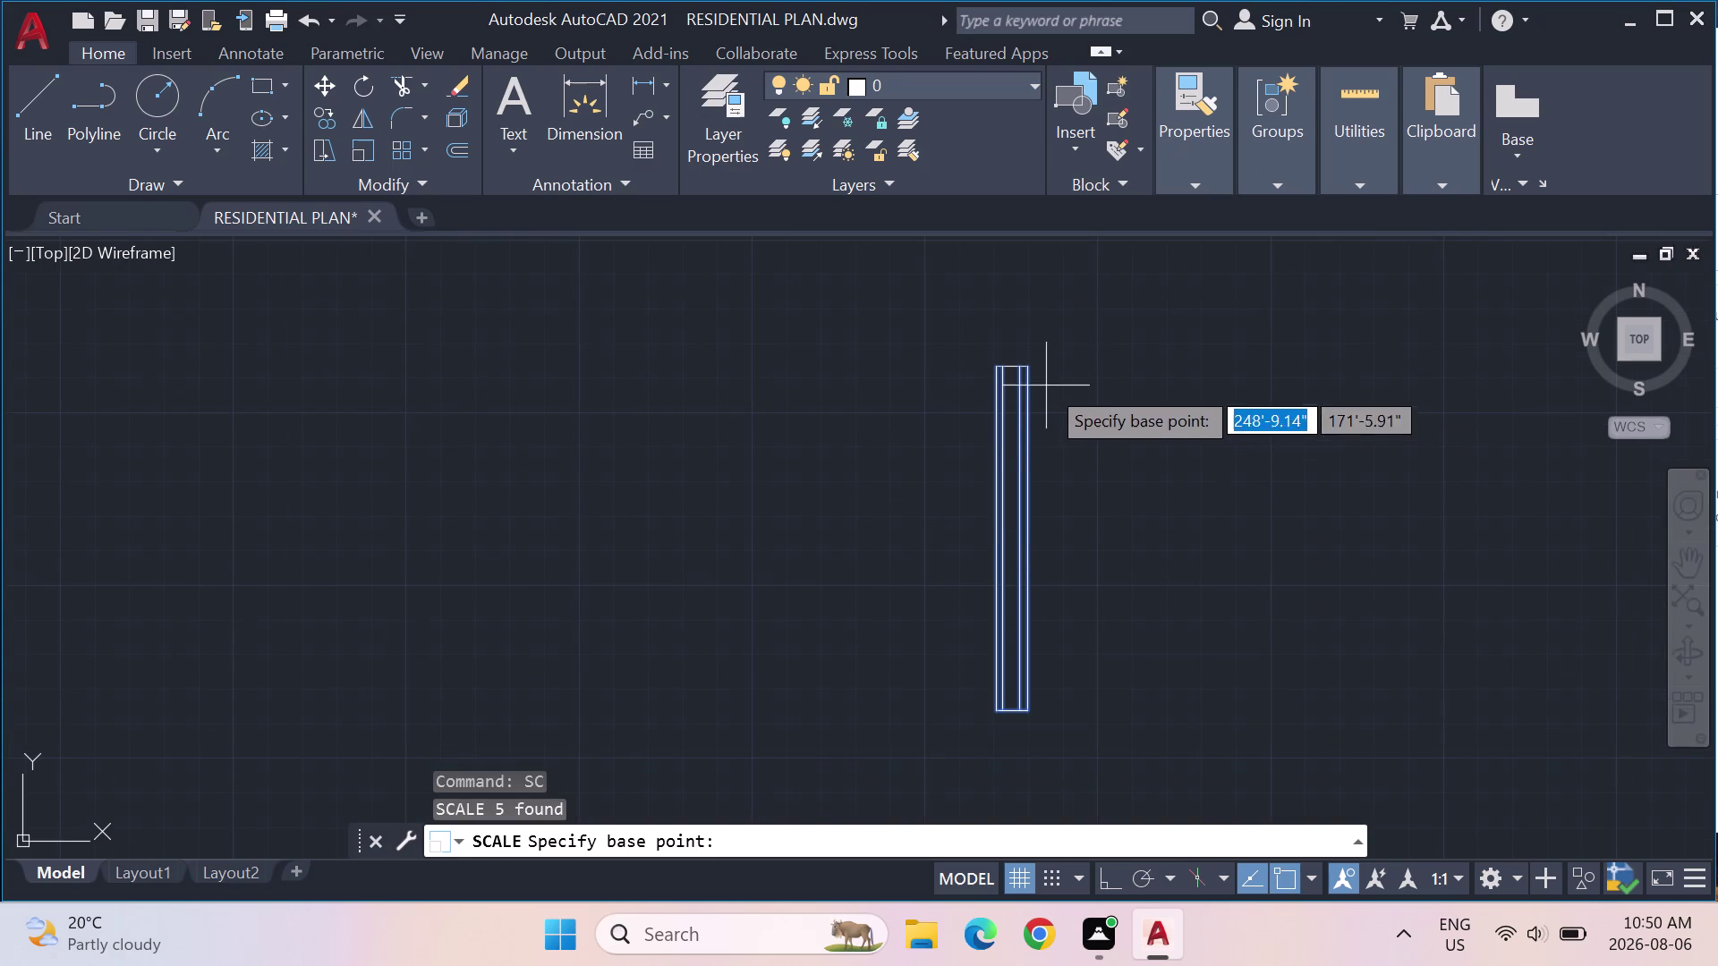
key(Escape)
key(Escape)
Scale the piece by reference from its bottom end to a much shorter length.
drag(1121, 738, 1027, 268)
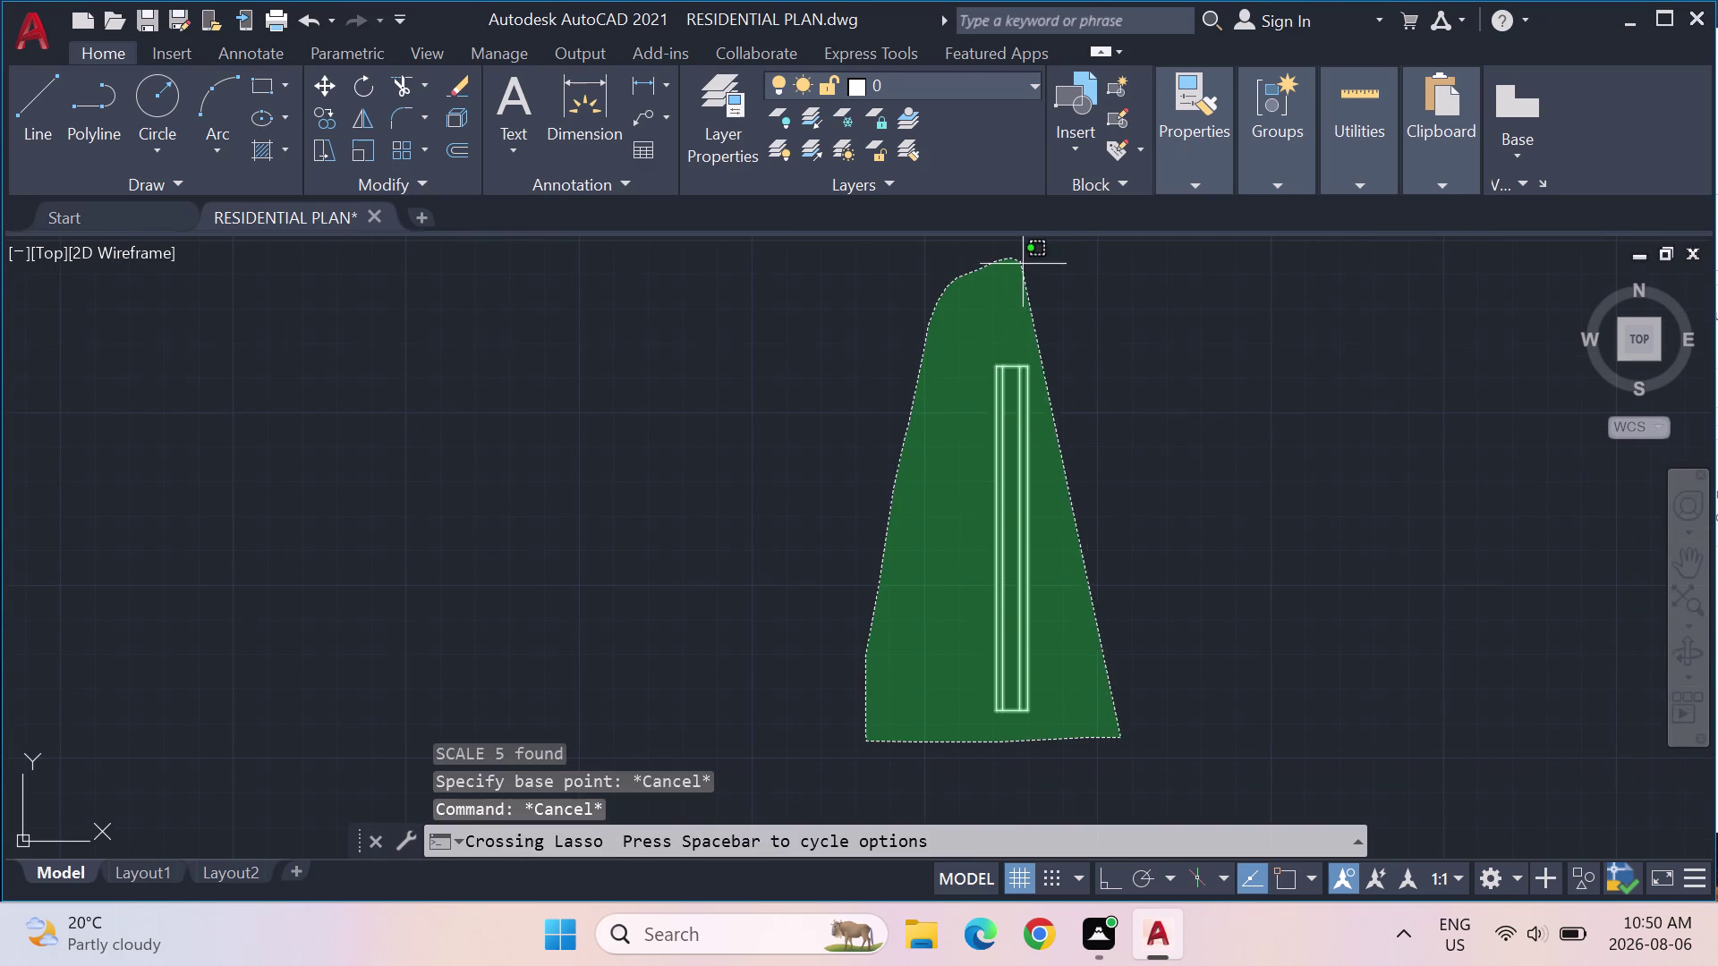
drag(1027, 268, 1104, 410)
text(SC)
key(Return)
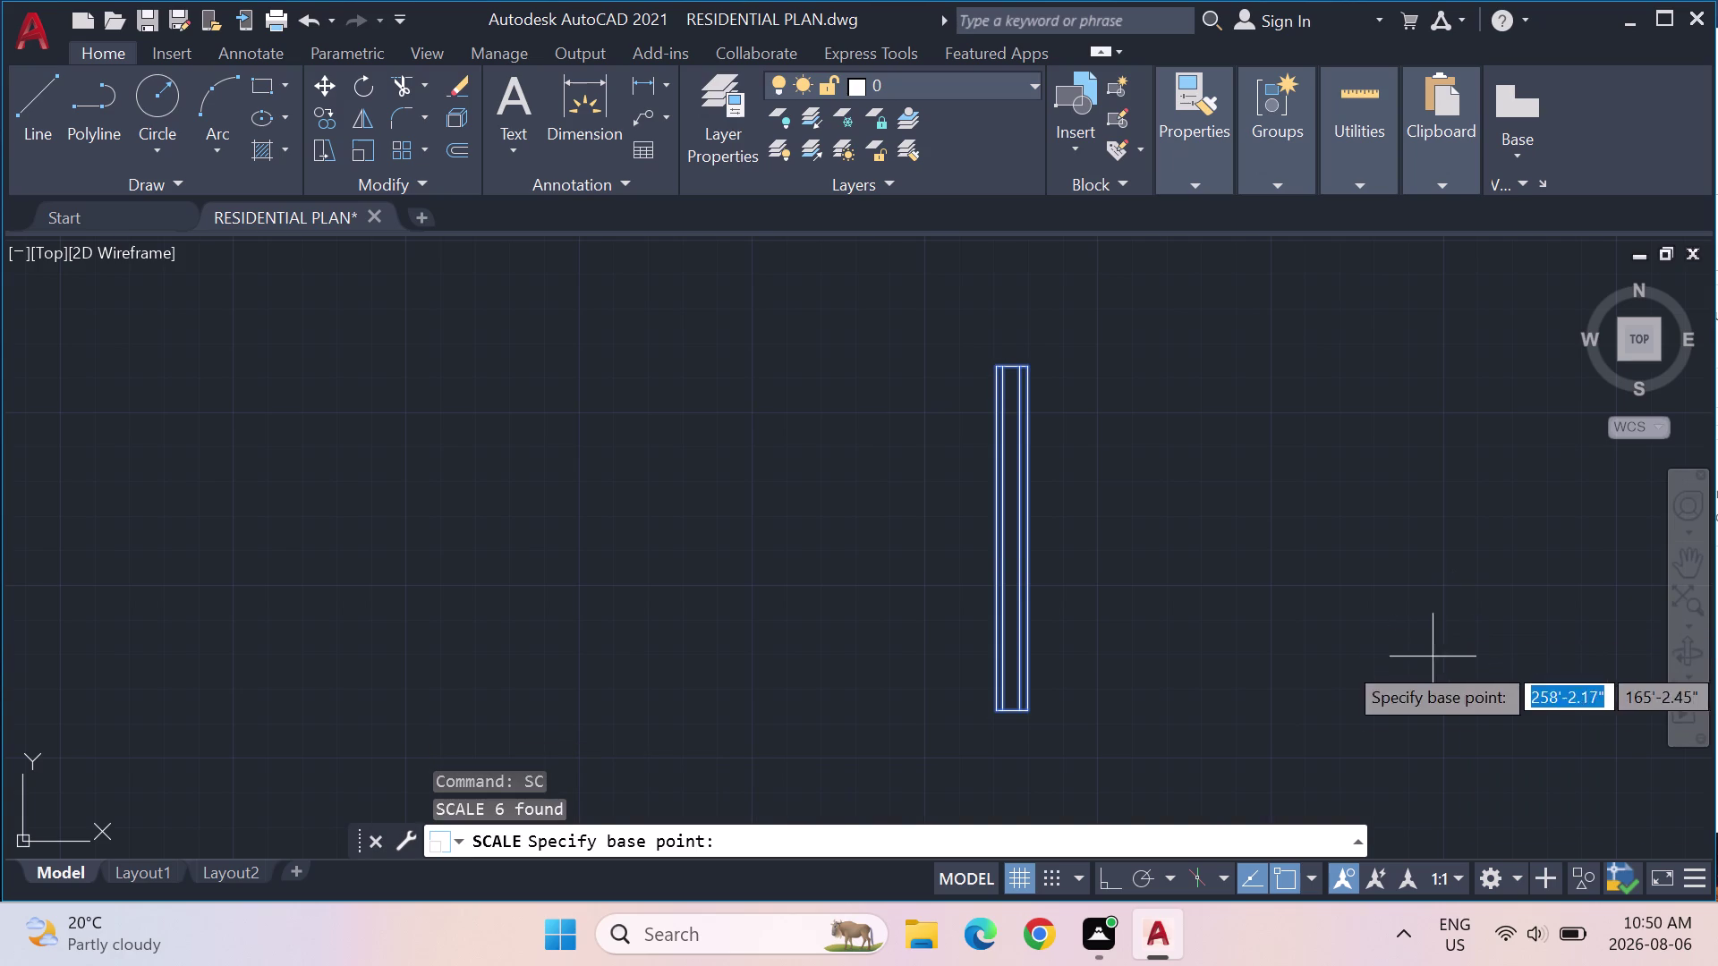
click(1001, 711)
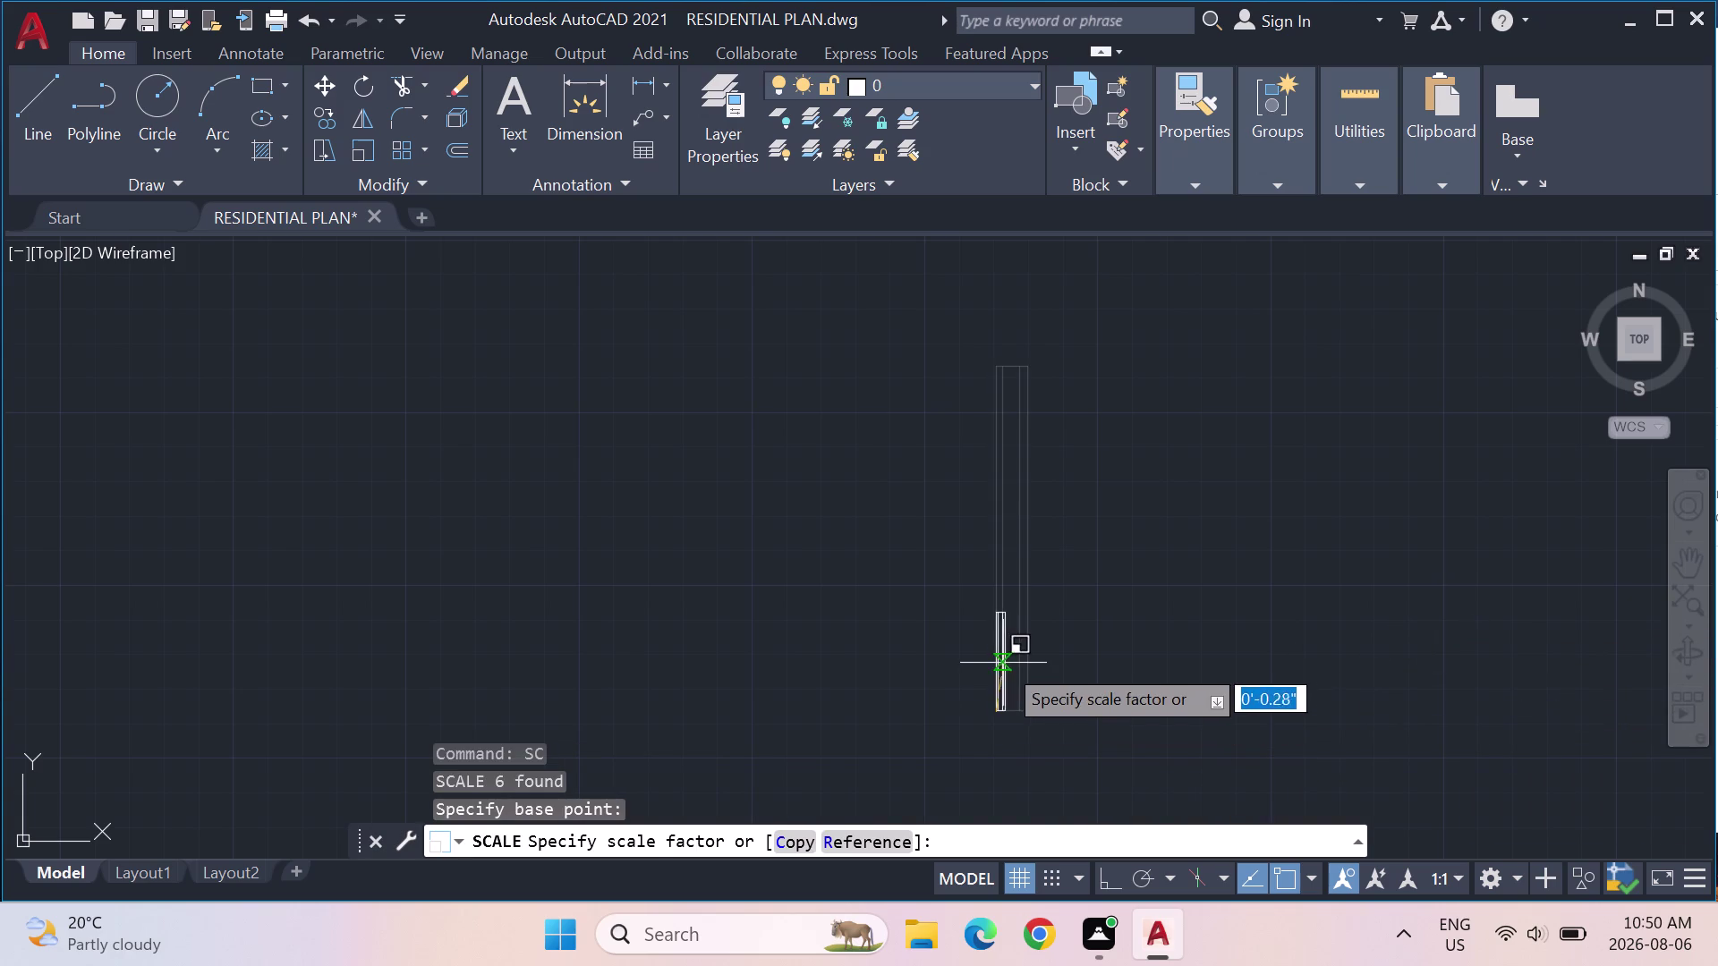
click(861, 838)
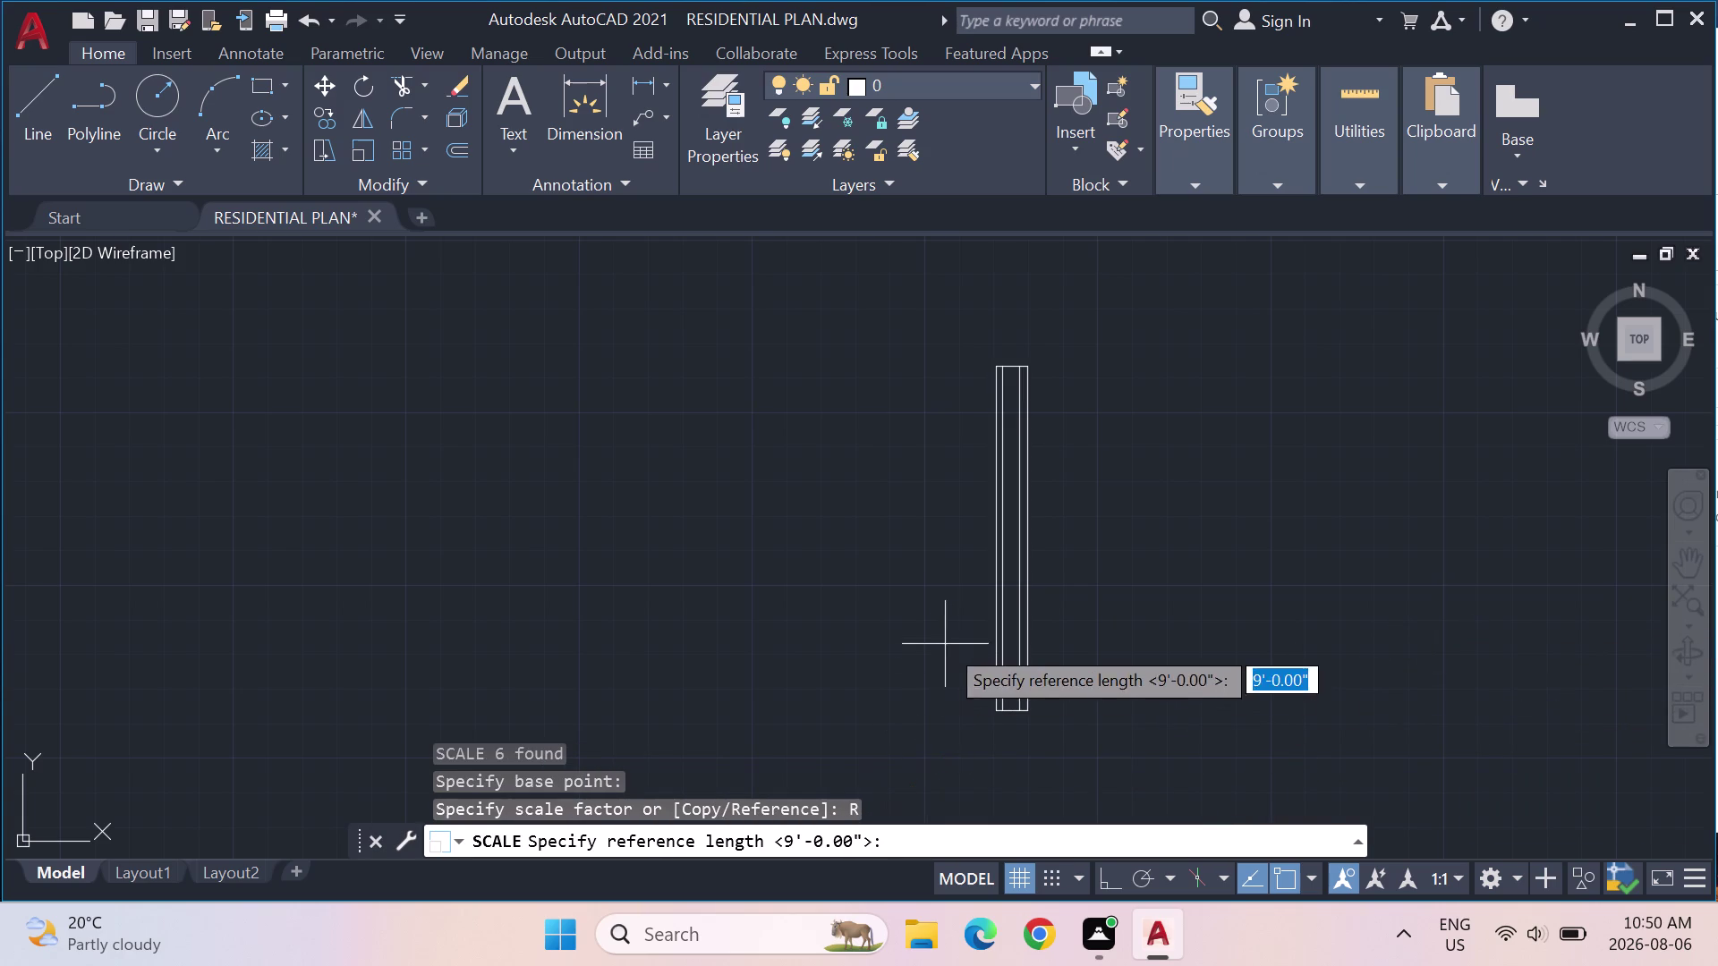
click(997, 712)
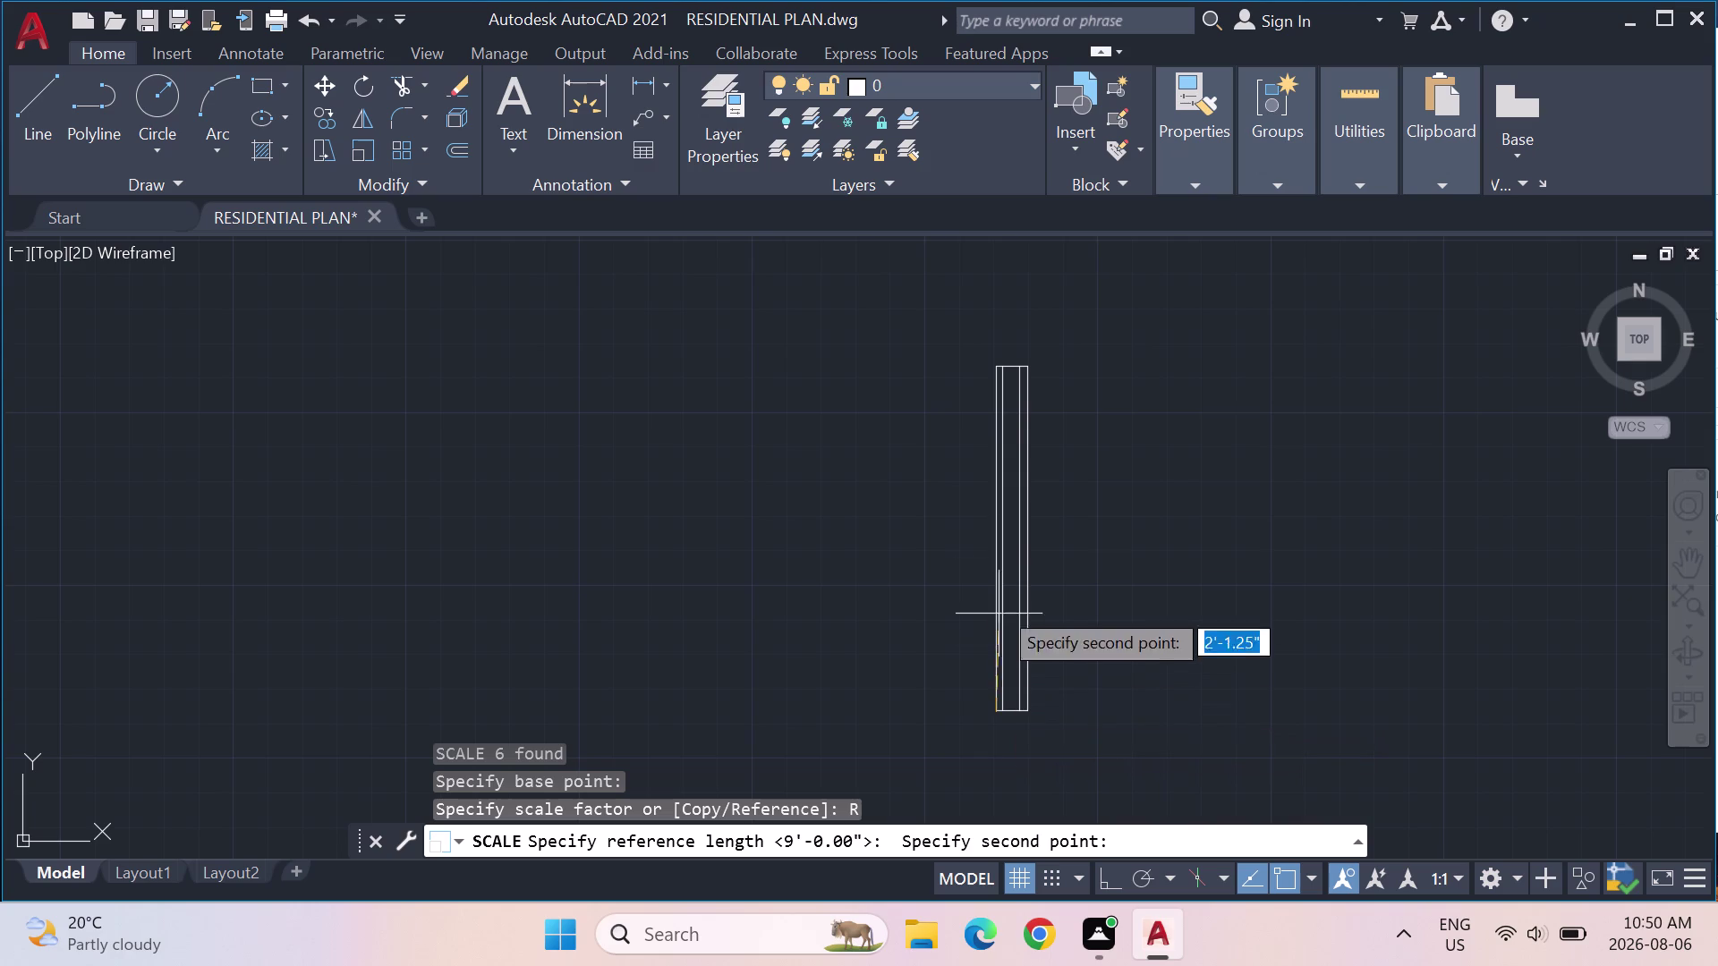
click(995, 366)
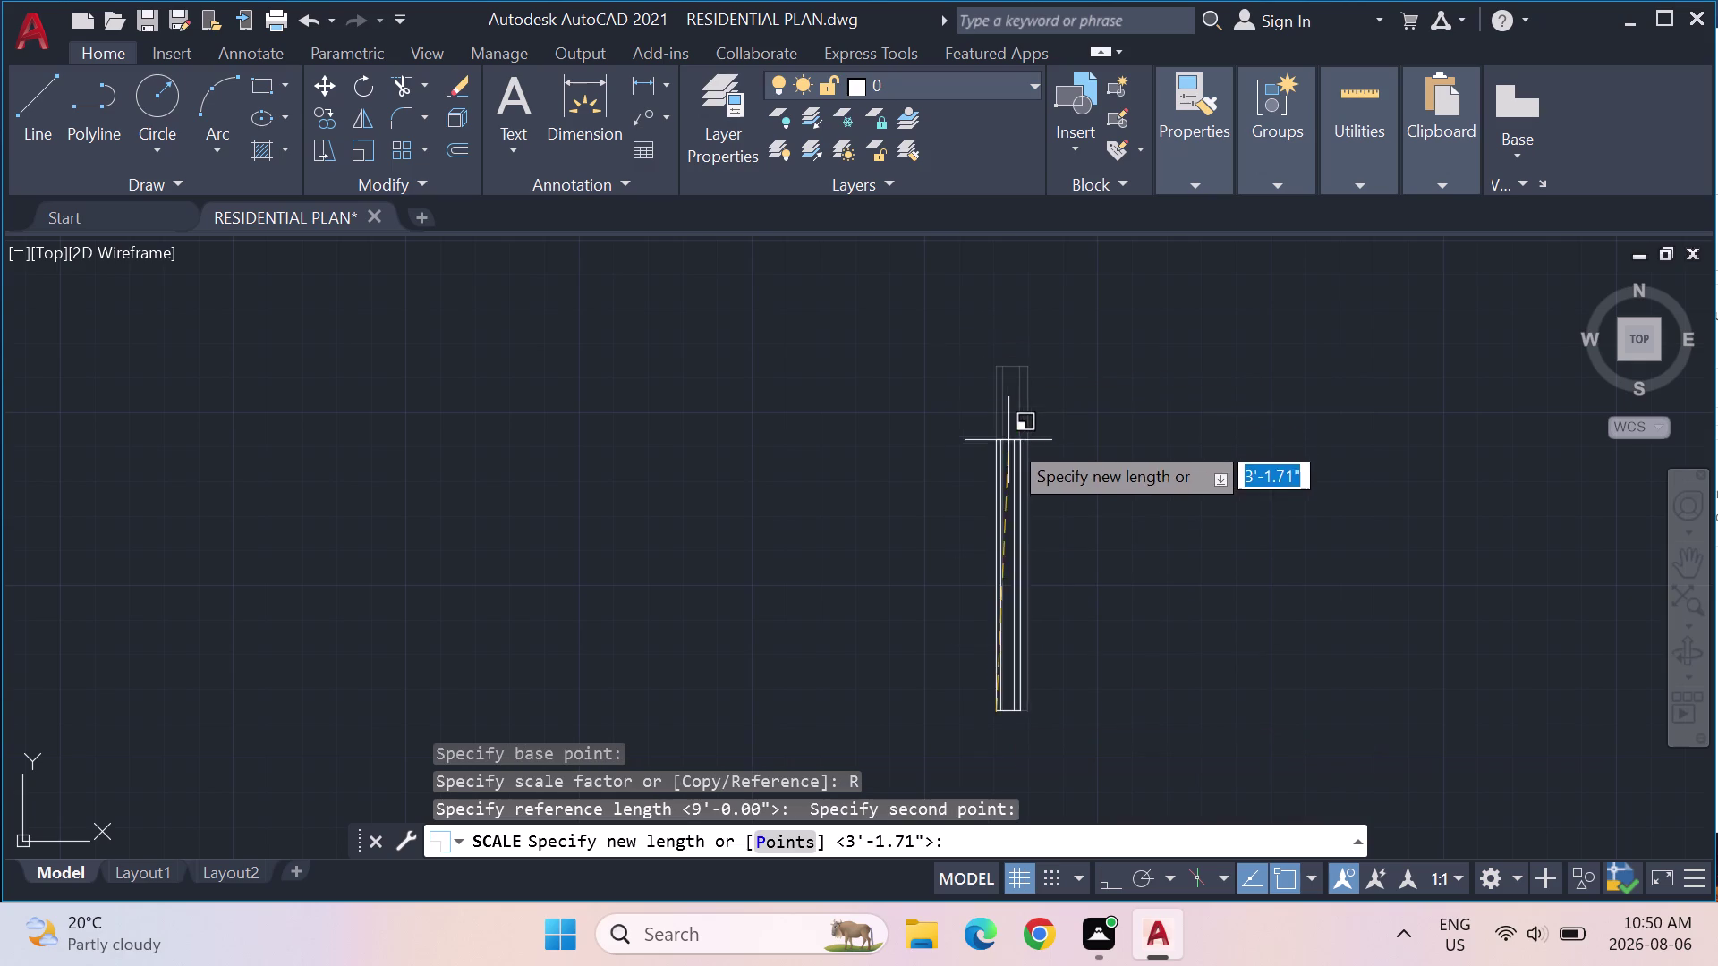
click(1006, 655)
middle_drag(1008, 732, 987, 646)
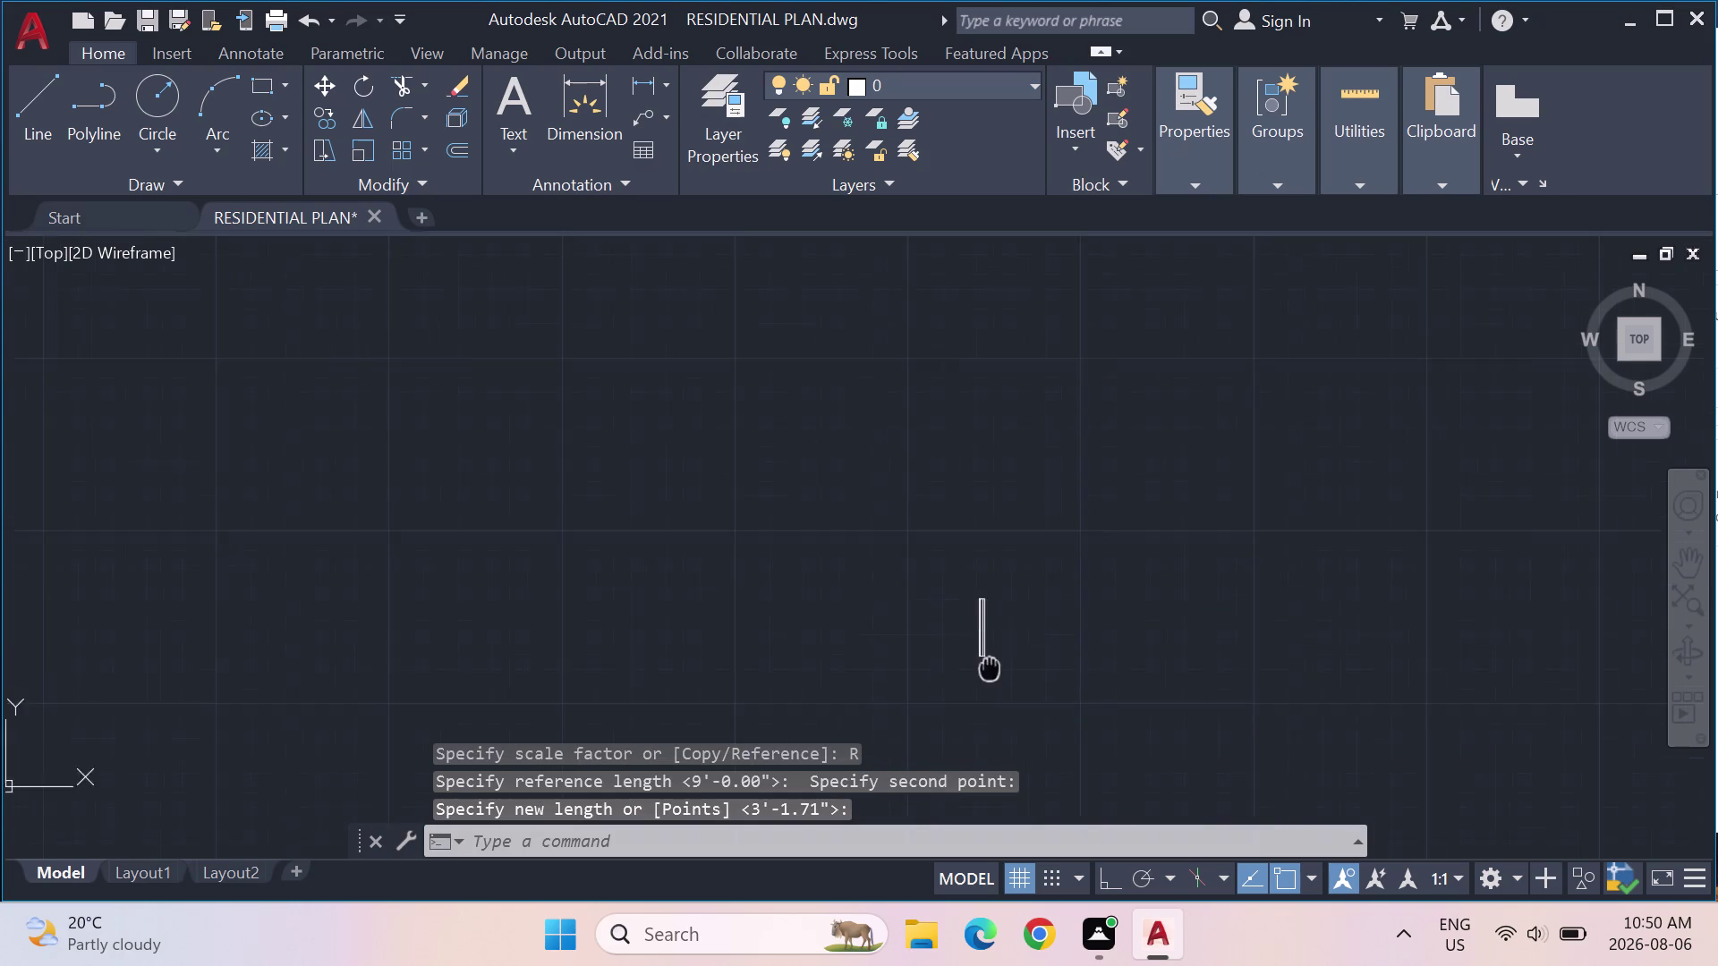
middle_drag(987, 646, 990, 637)
drag(1023, 634, 991, 556)
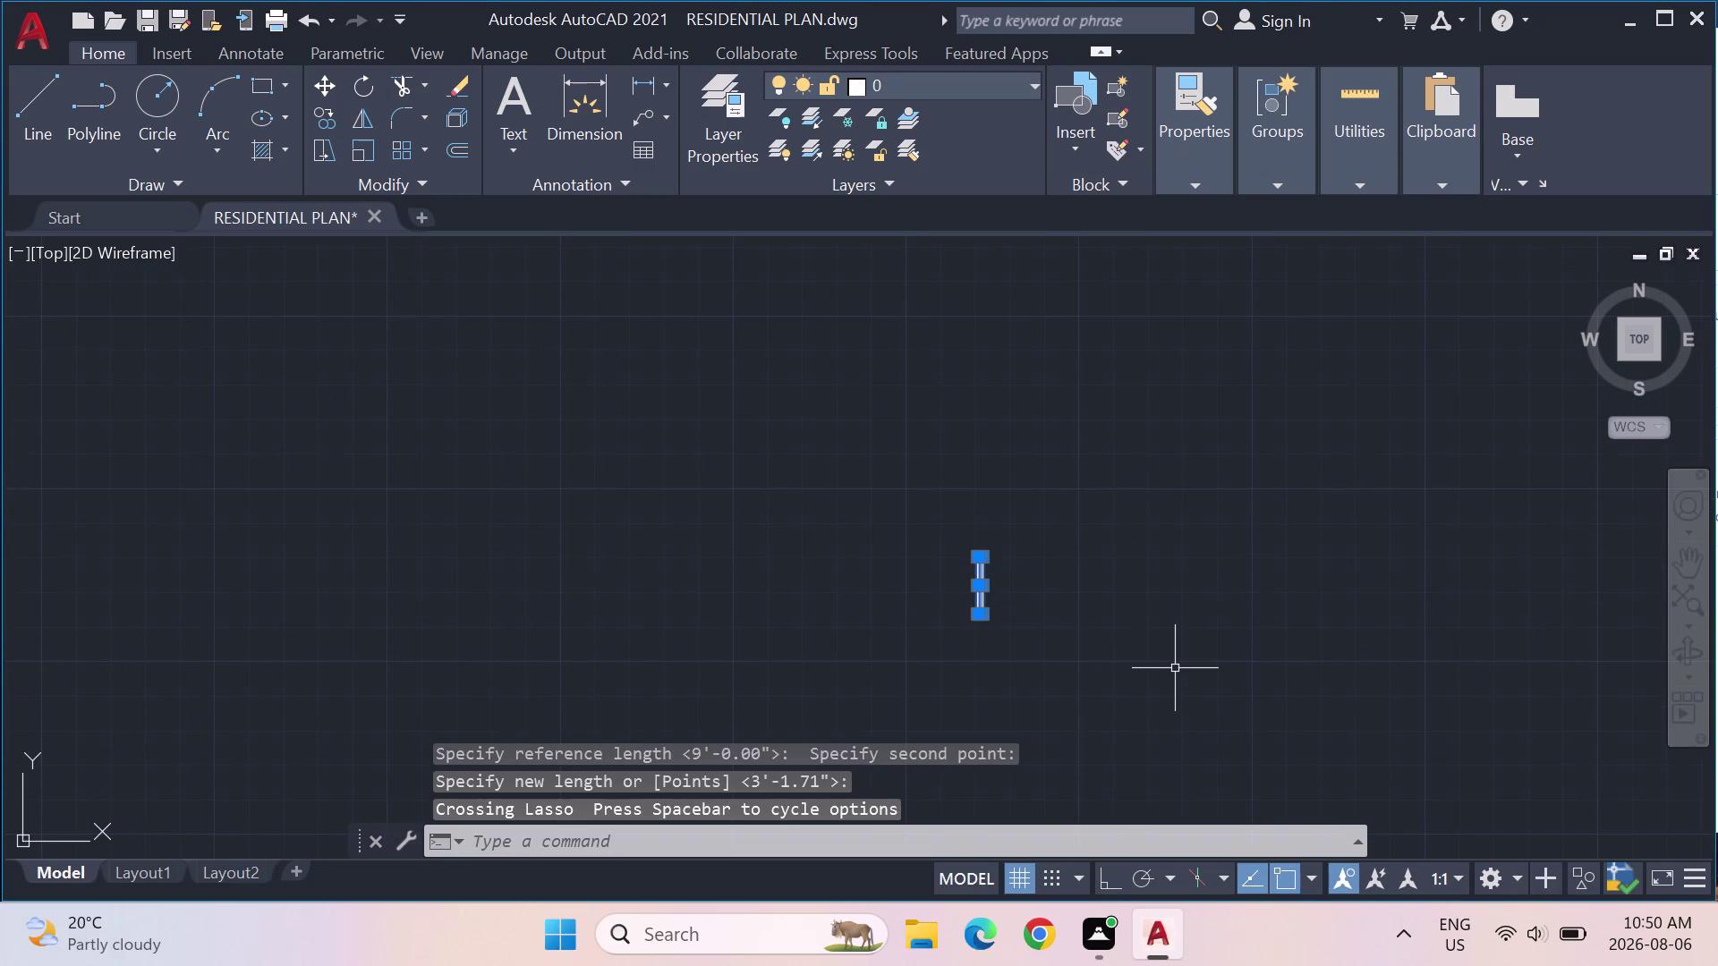
key(s)
key(Return)
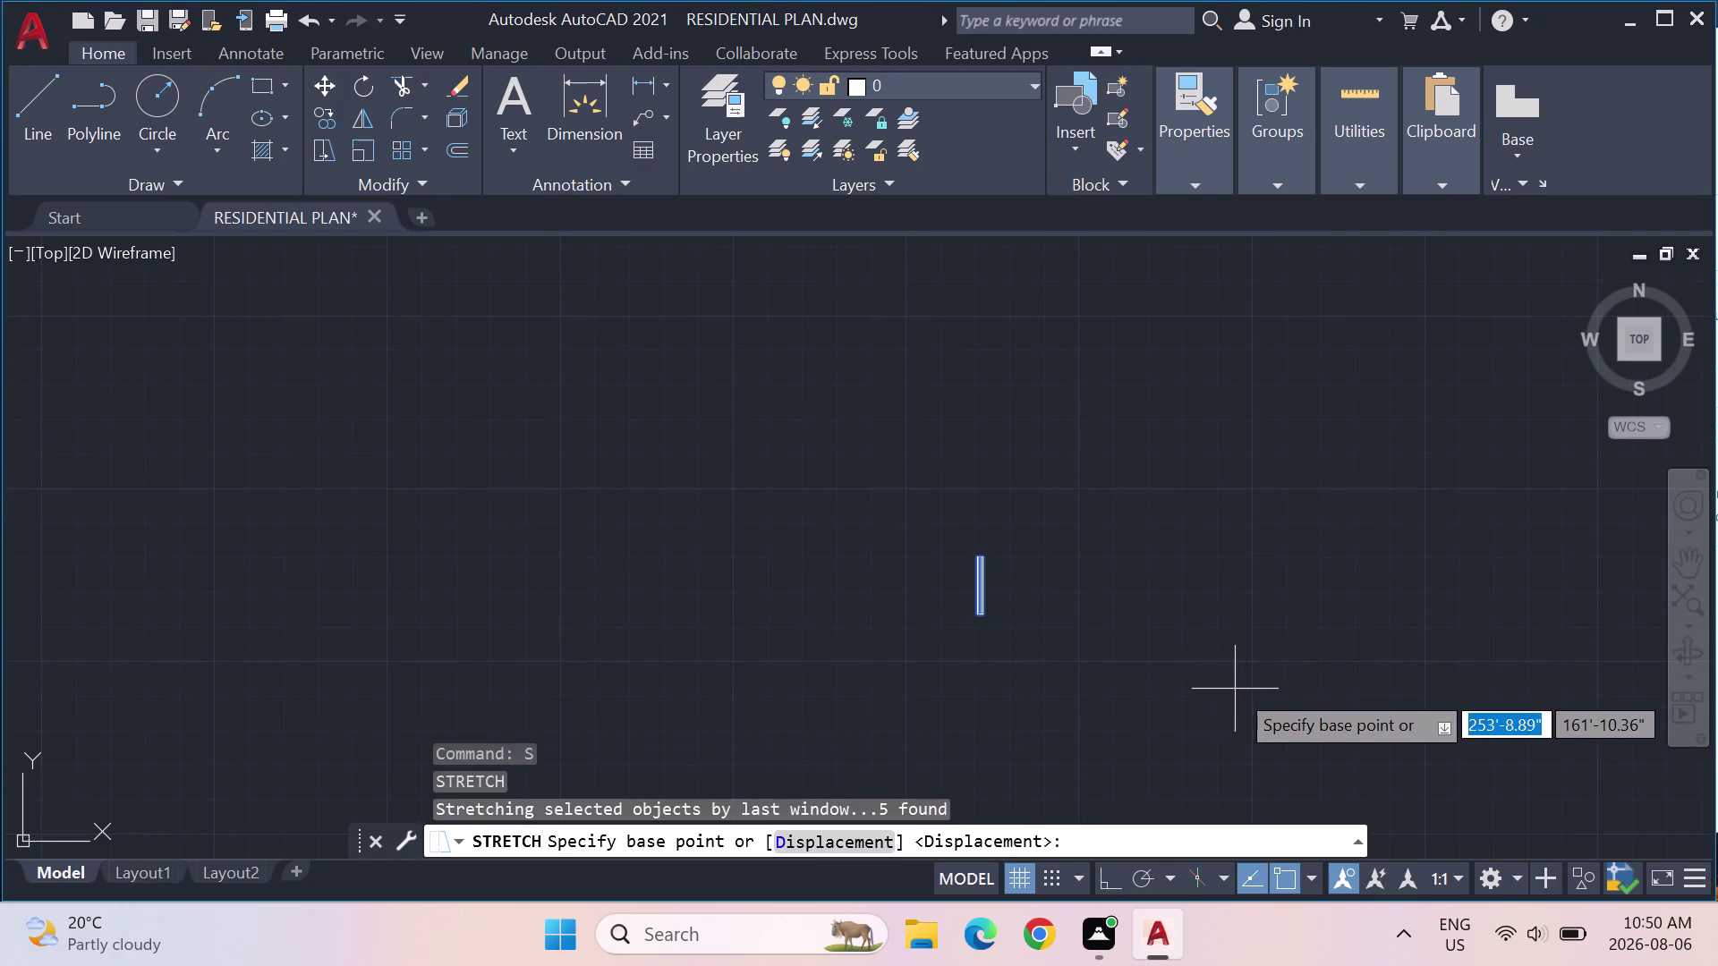
scroll(up, 3)
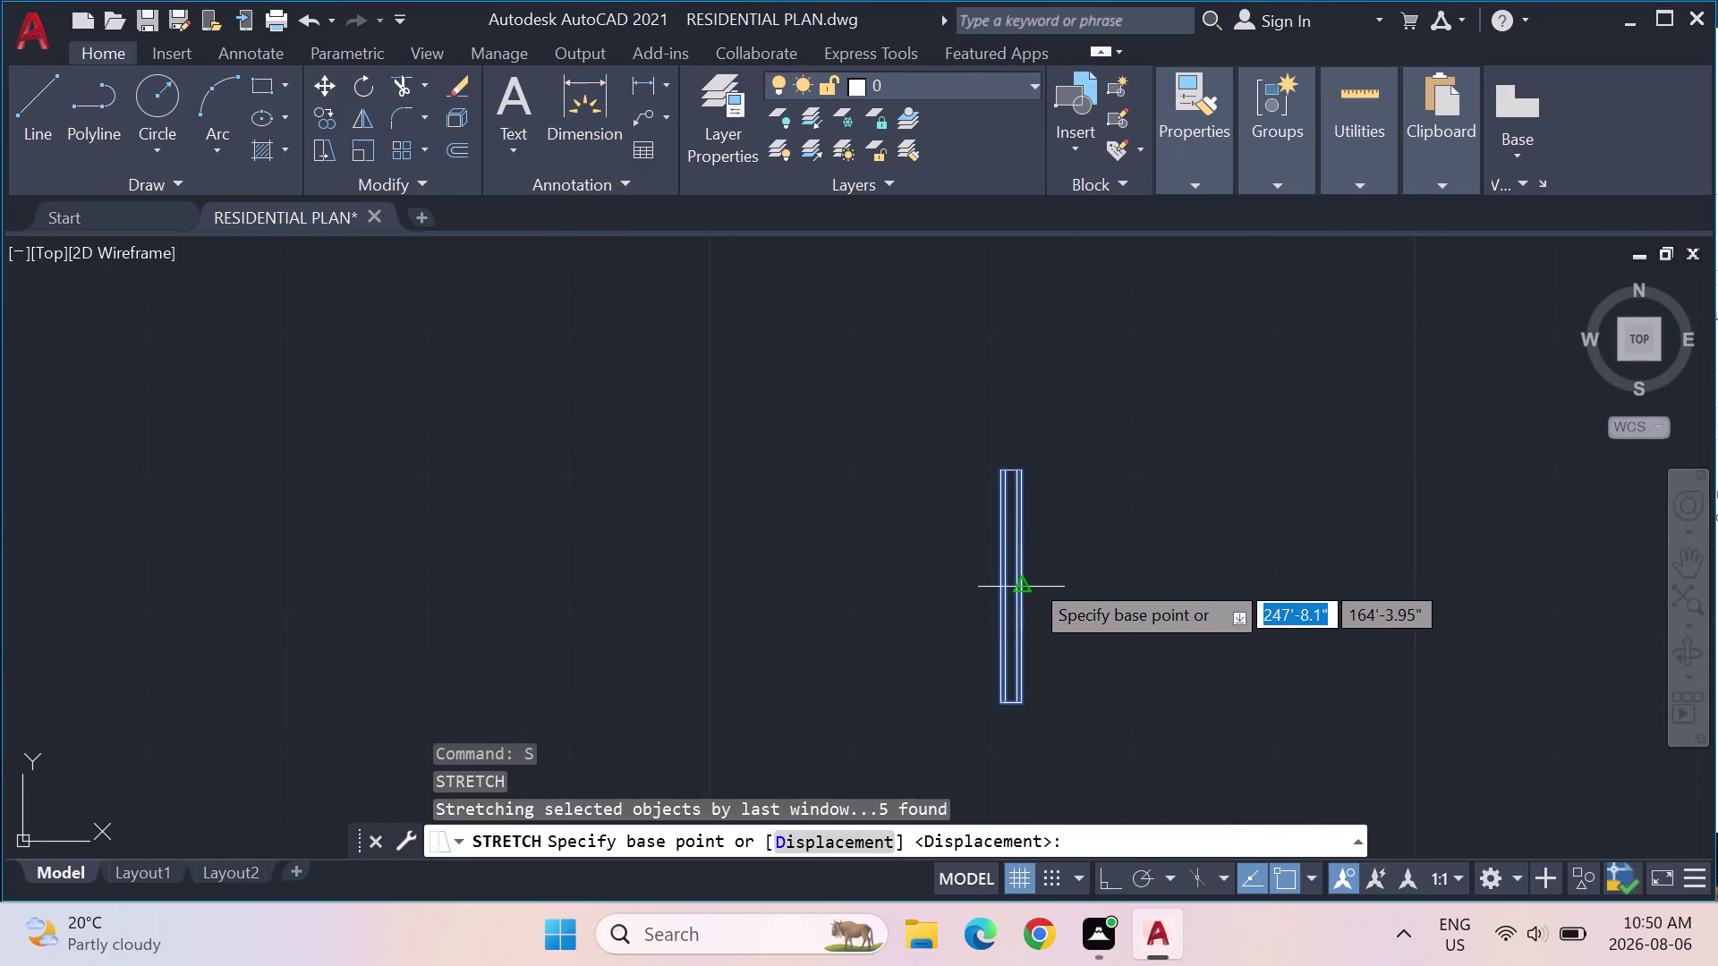
click(1030, 578)
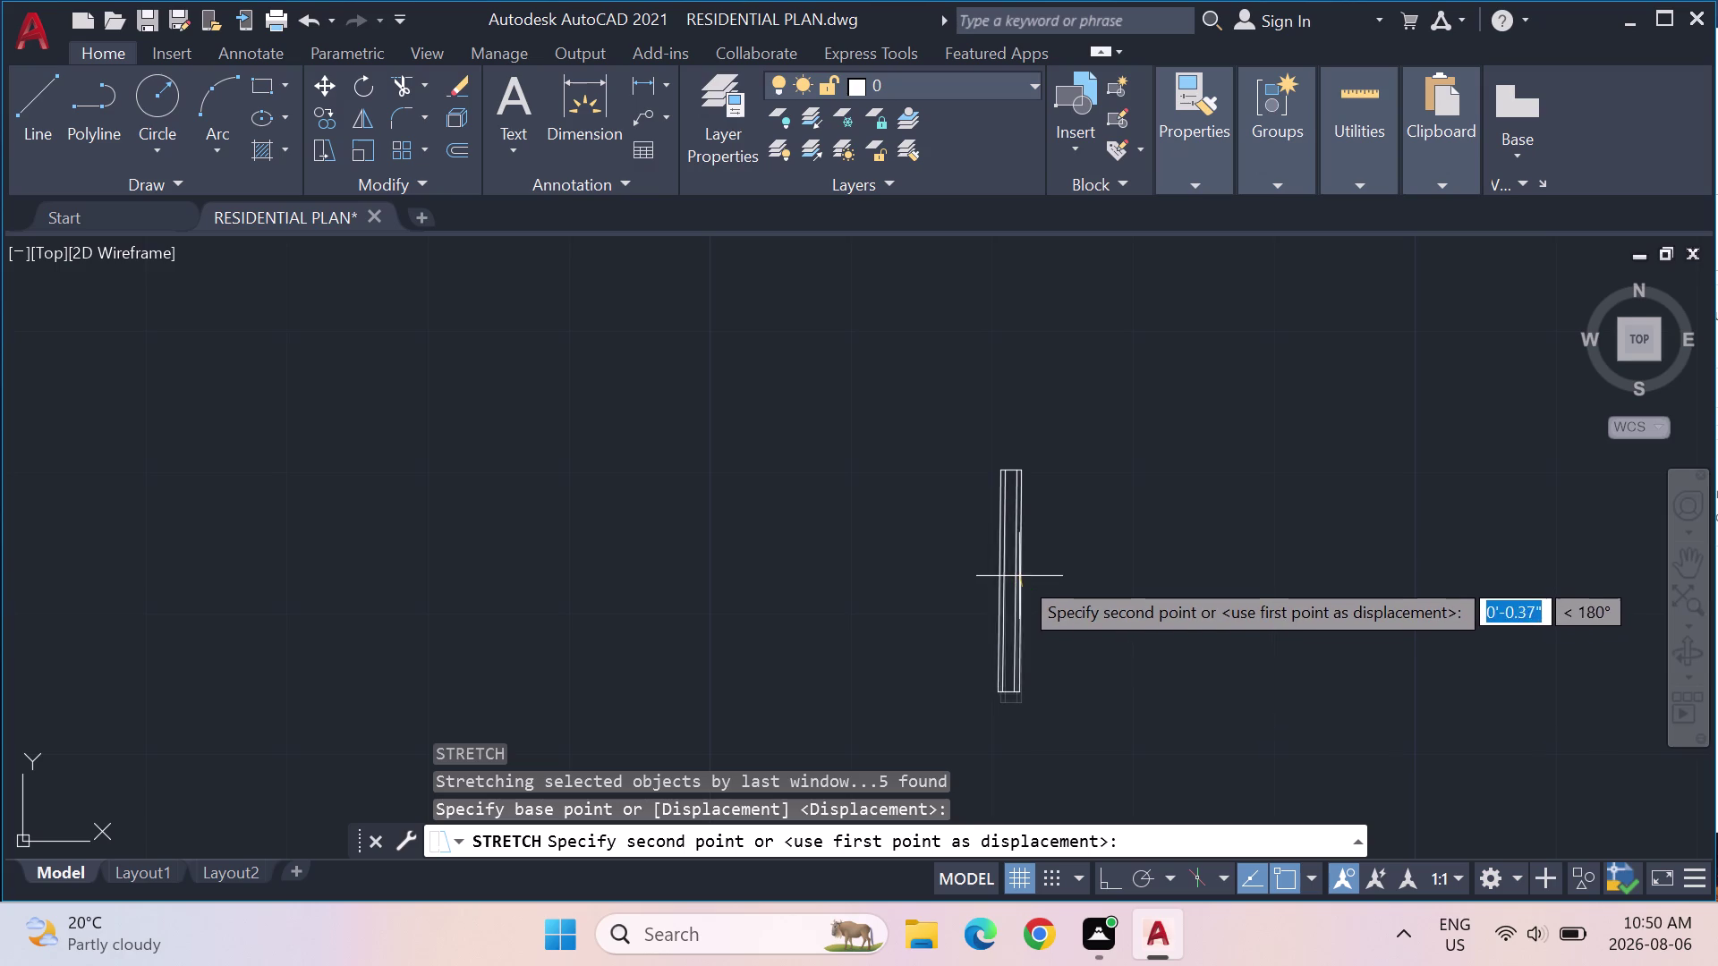
key(Escape)
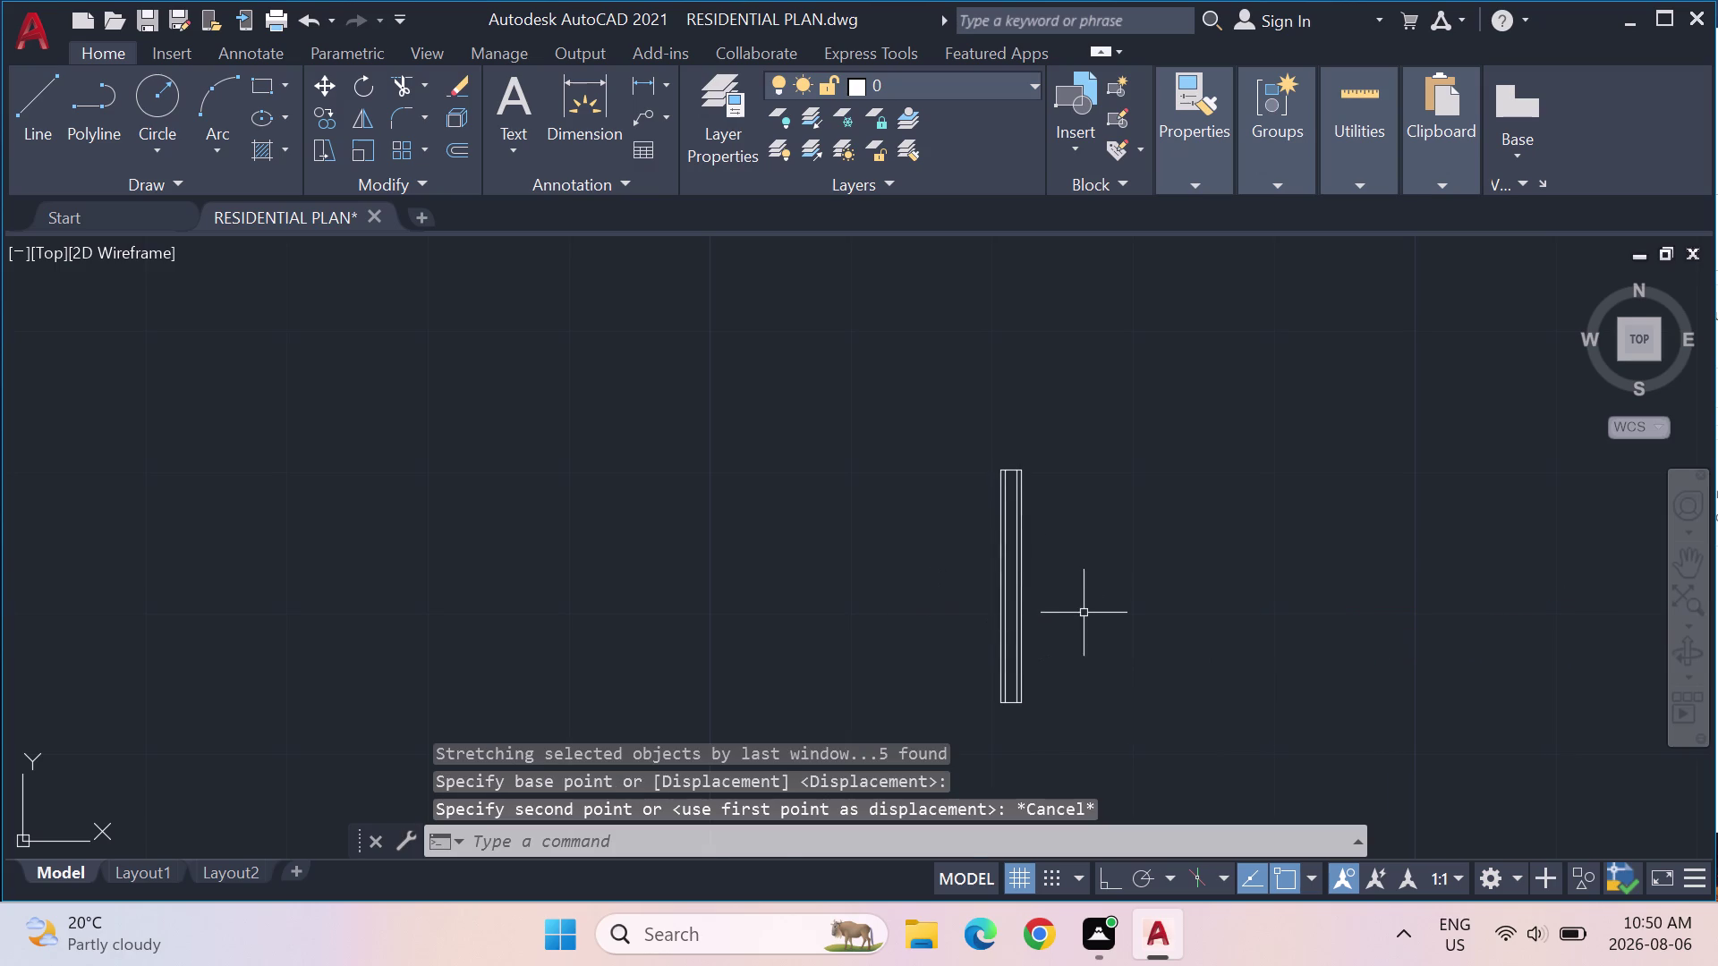
drag(1075, 613, 1015, 550)
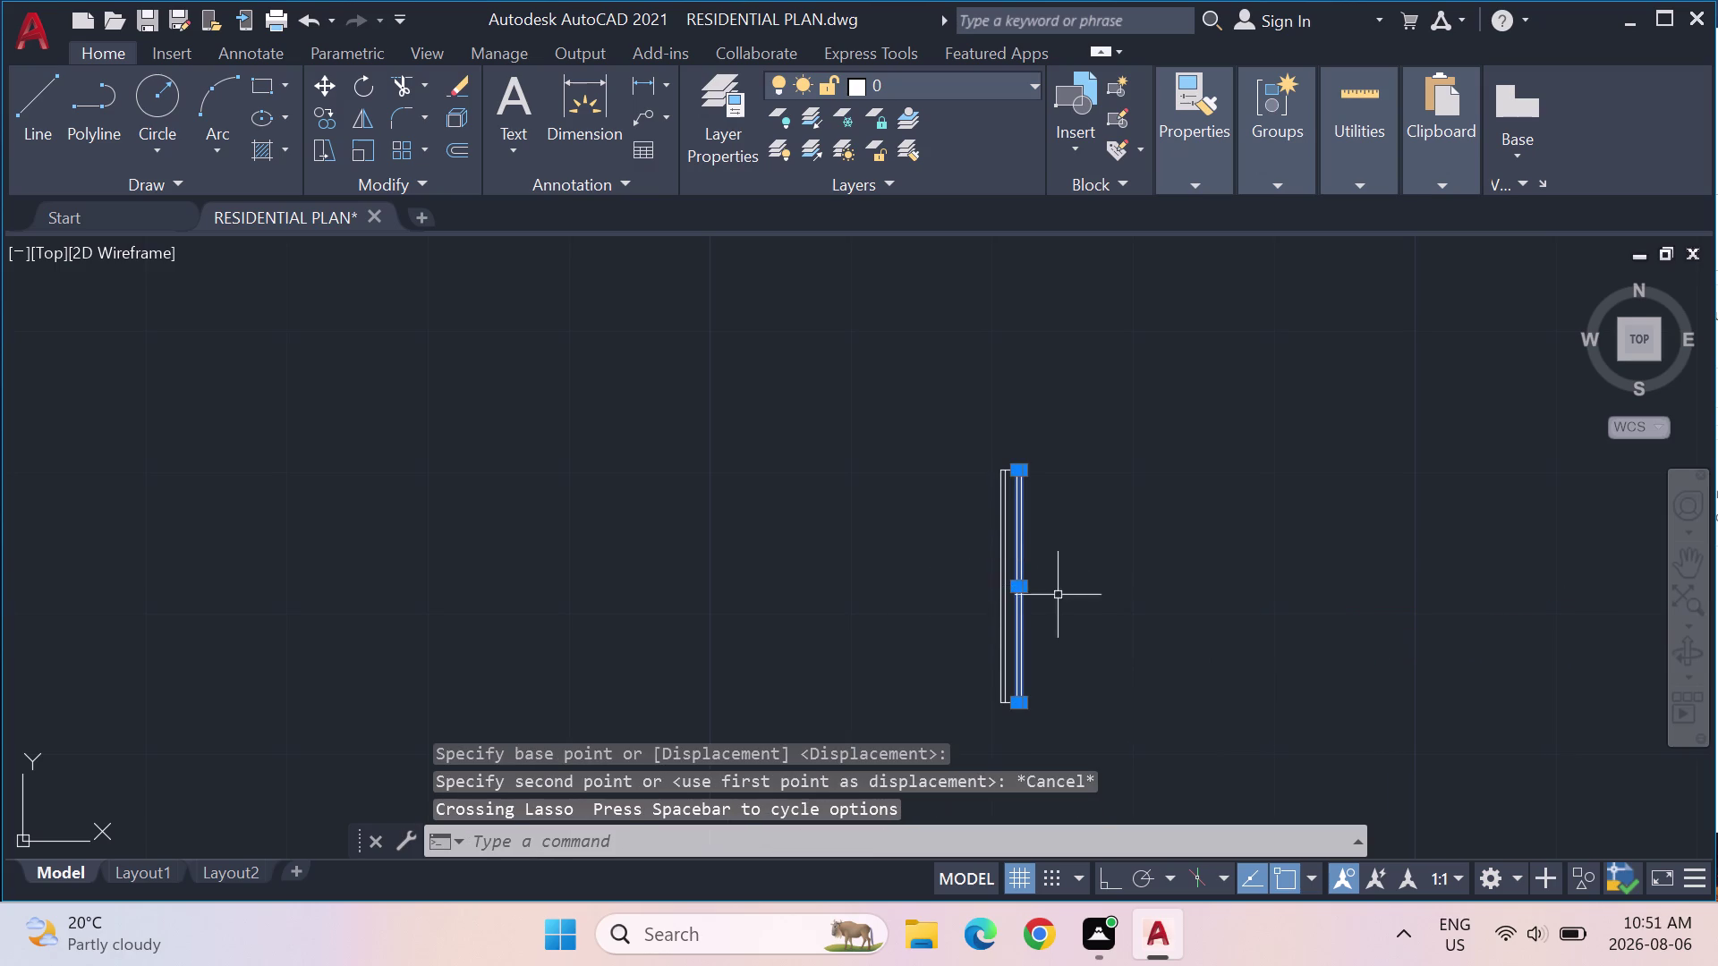
key(s)
key(Return)
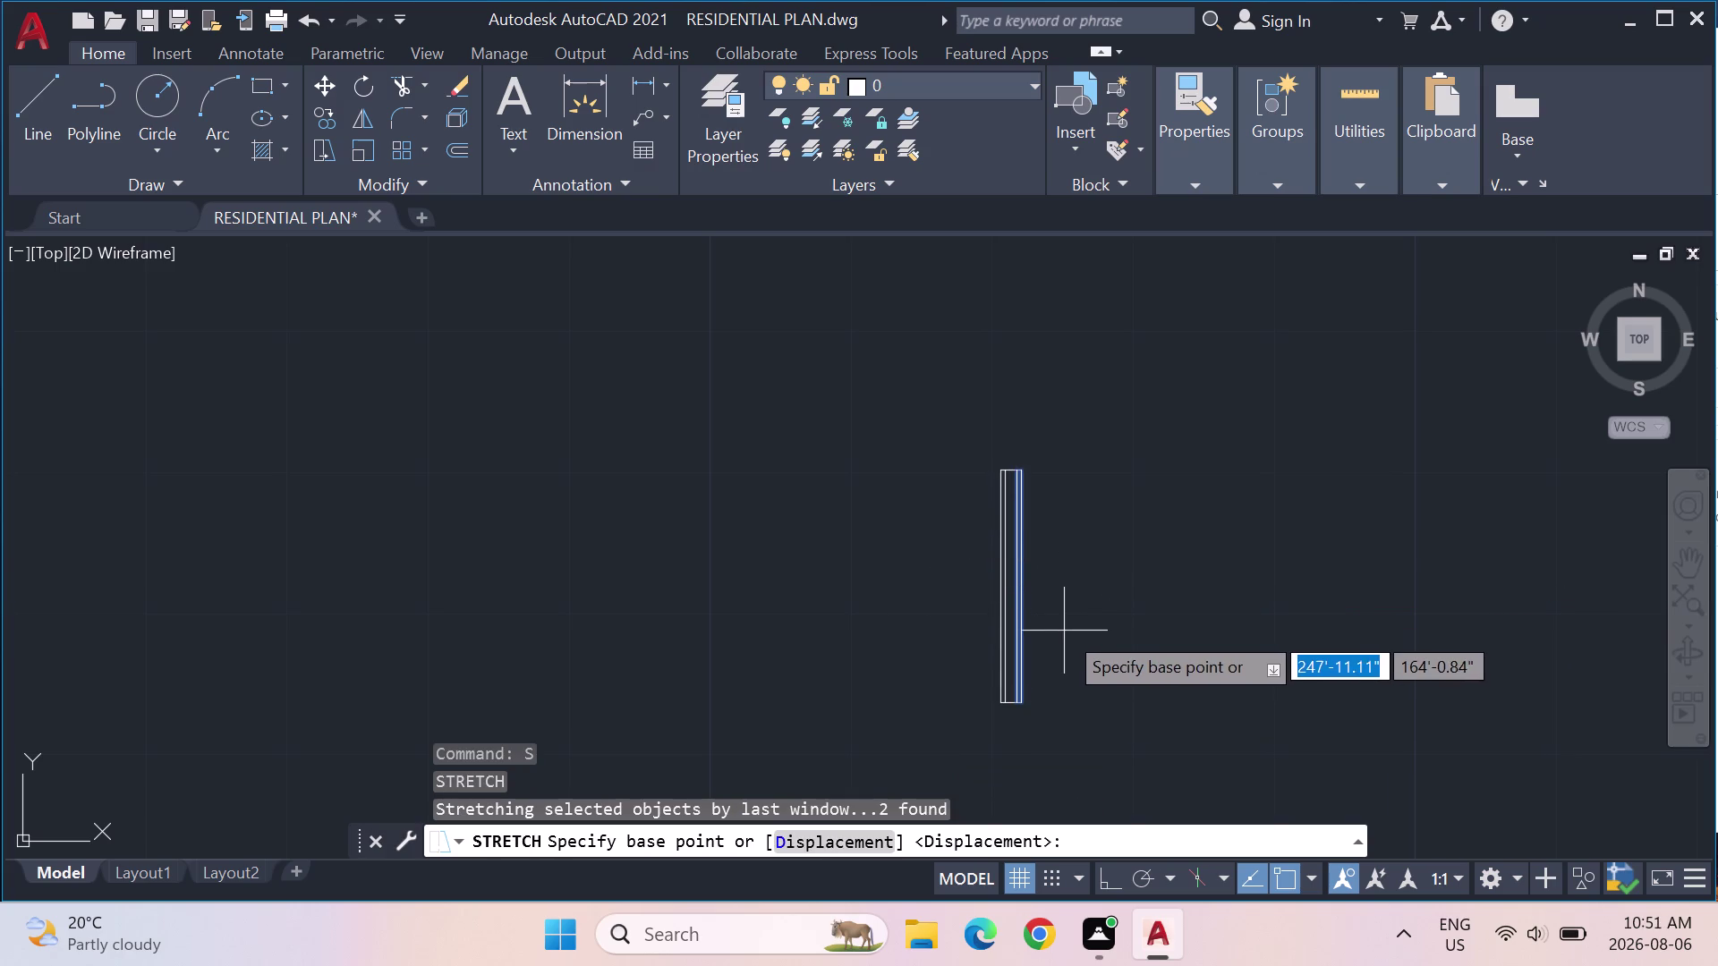
click(1026, 583)
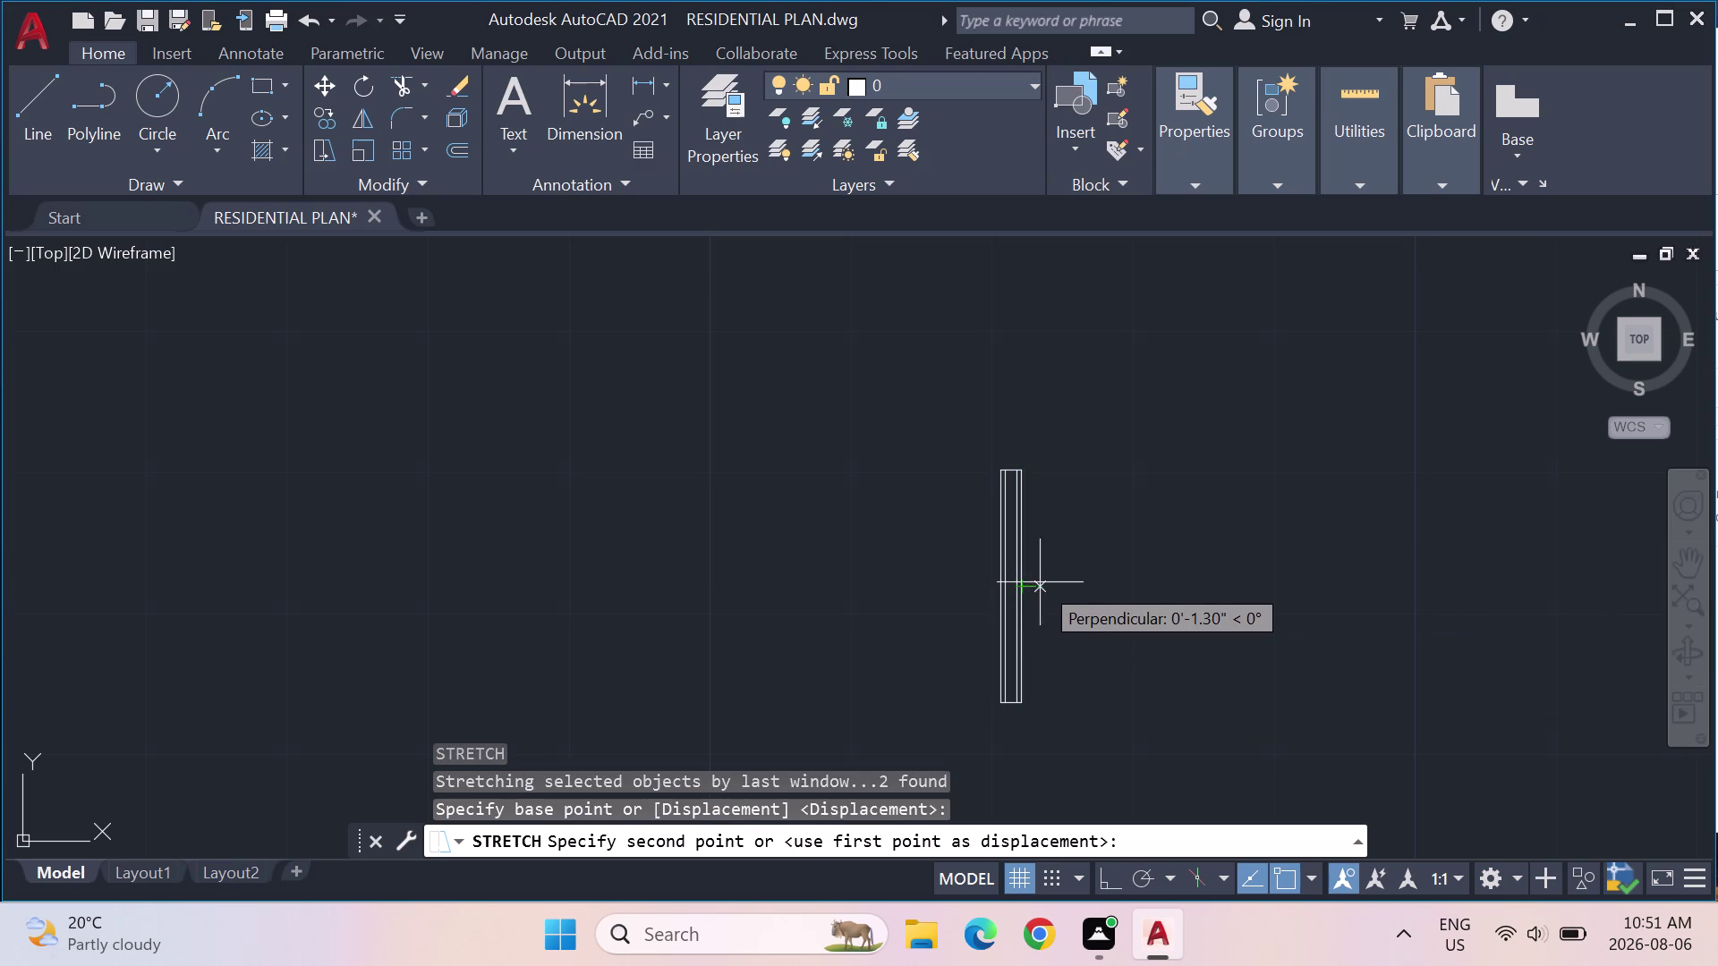
click(1062, 587)
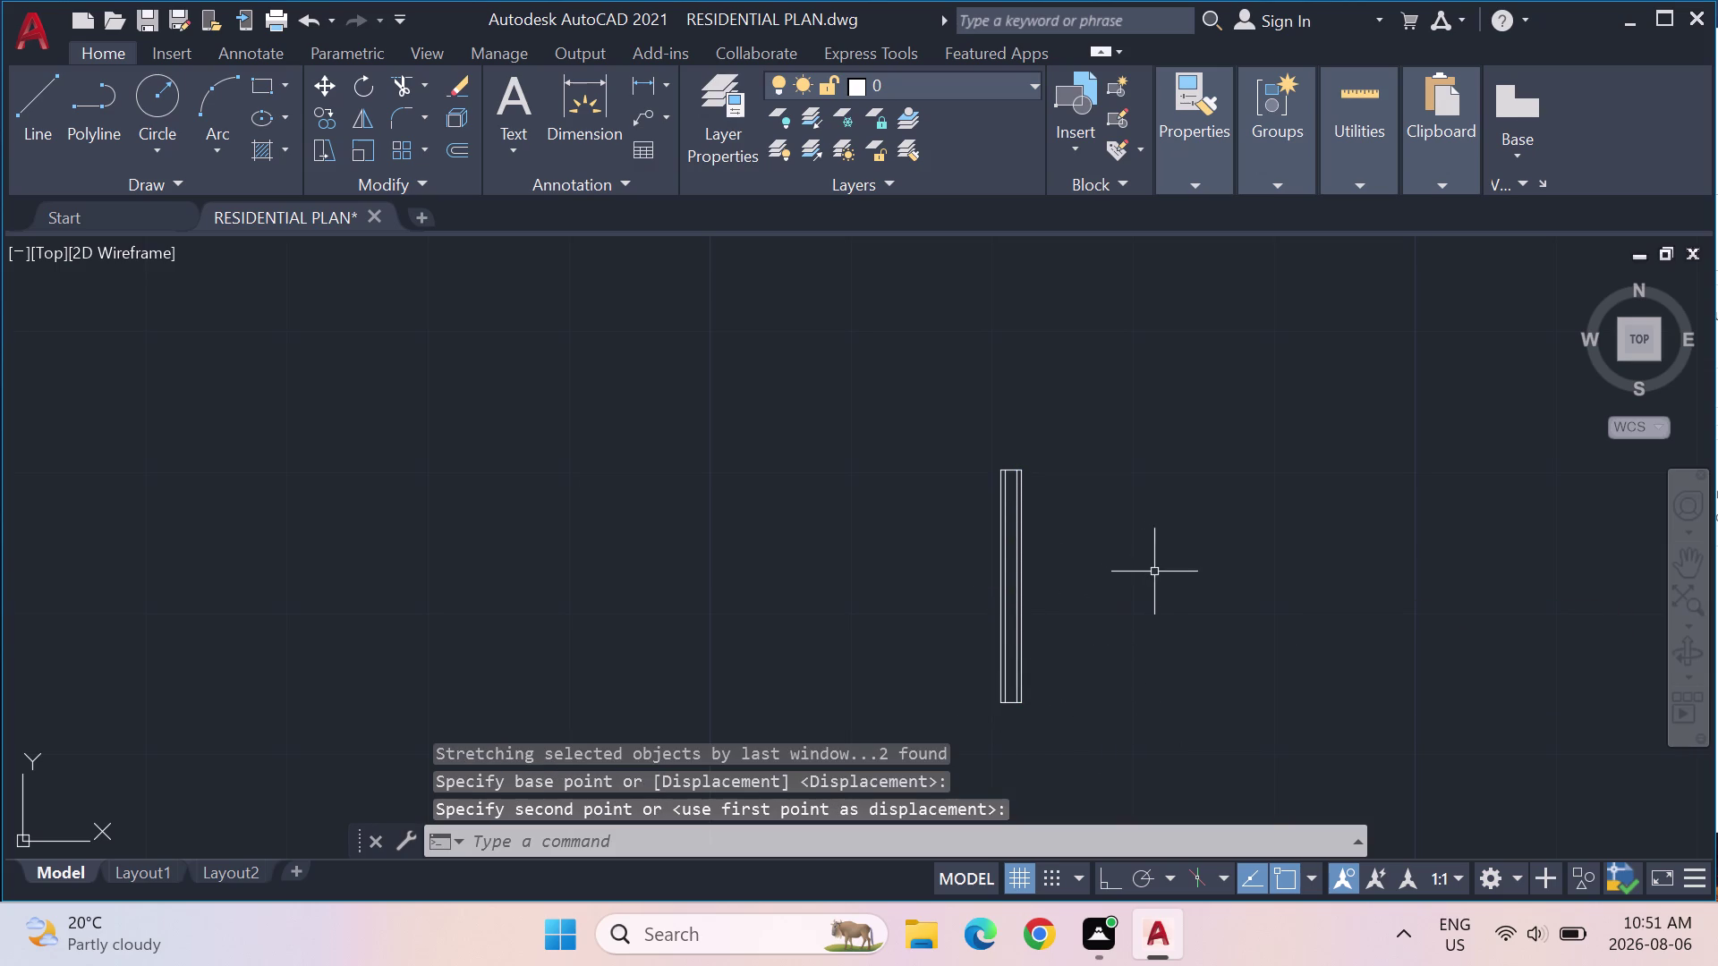
drag(1075, 741, 1021, 626)
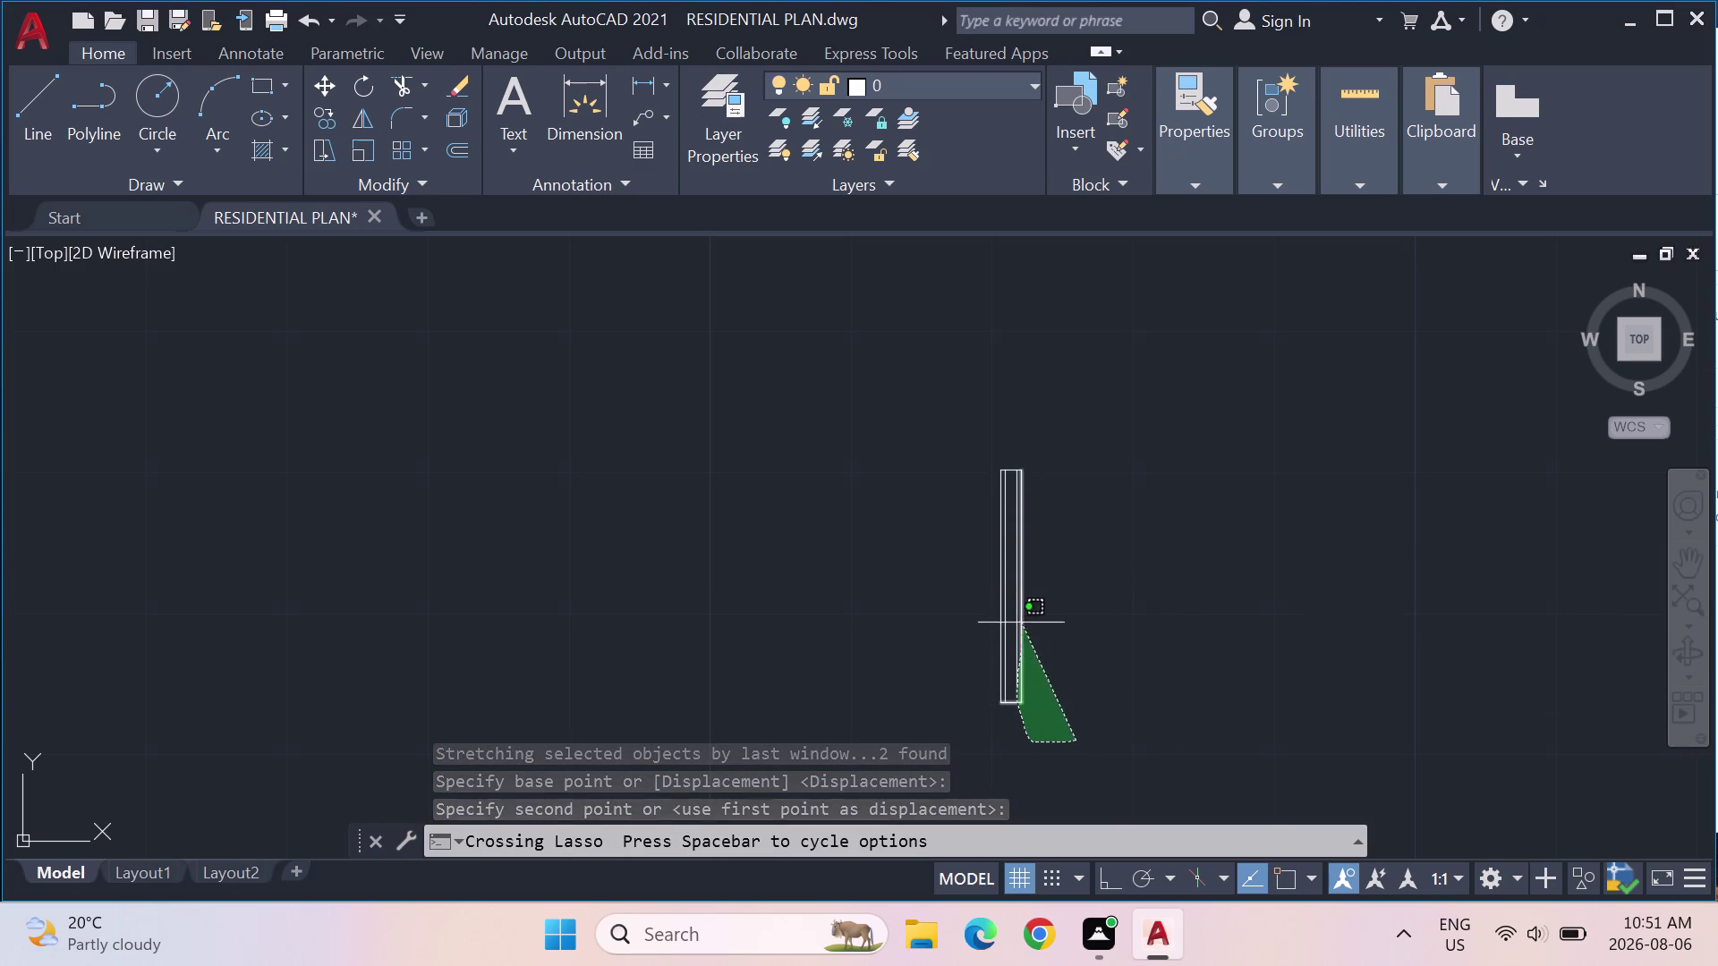
drag(1020, 626, 1068, 435)
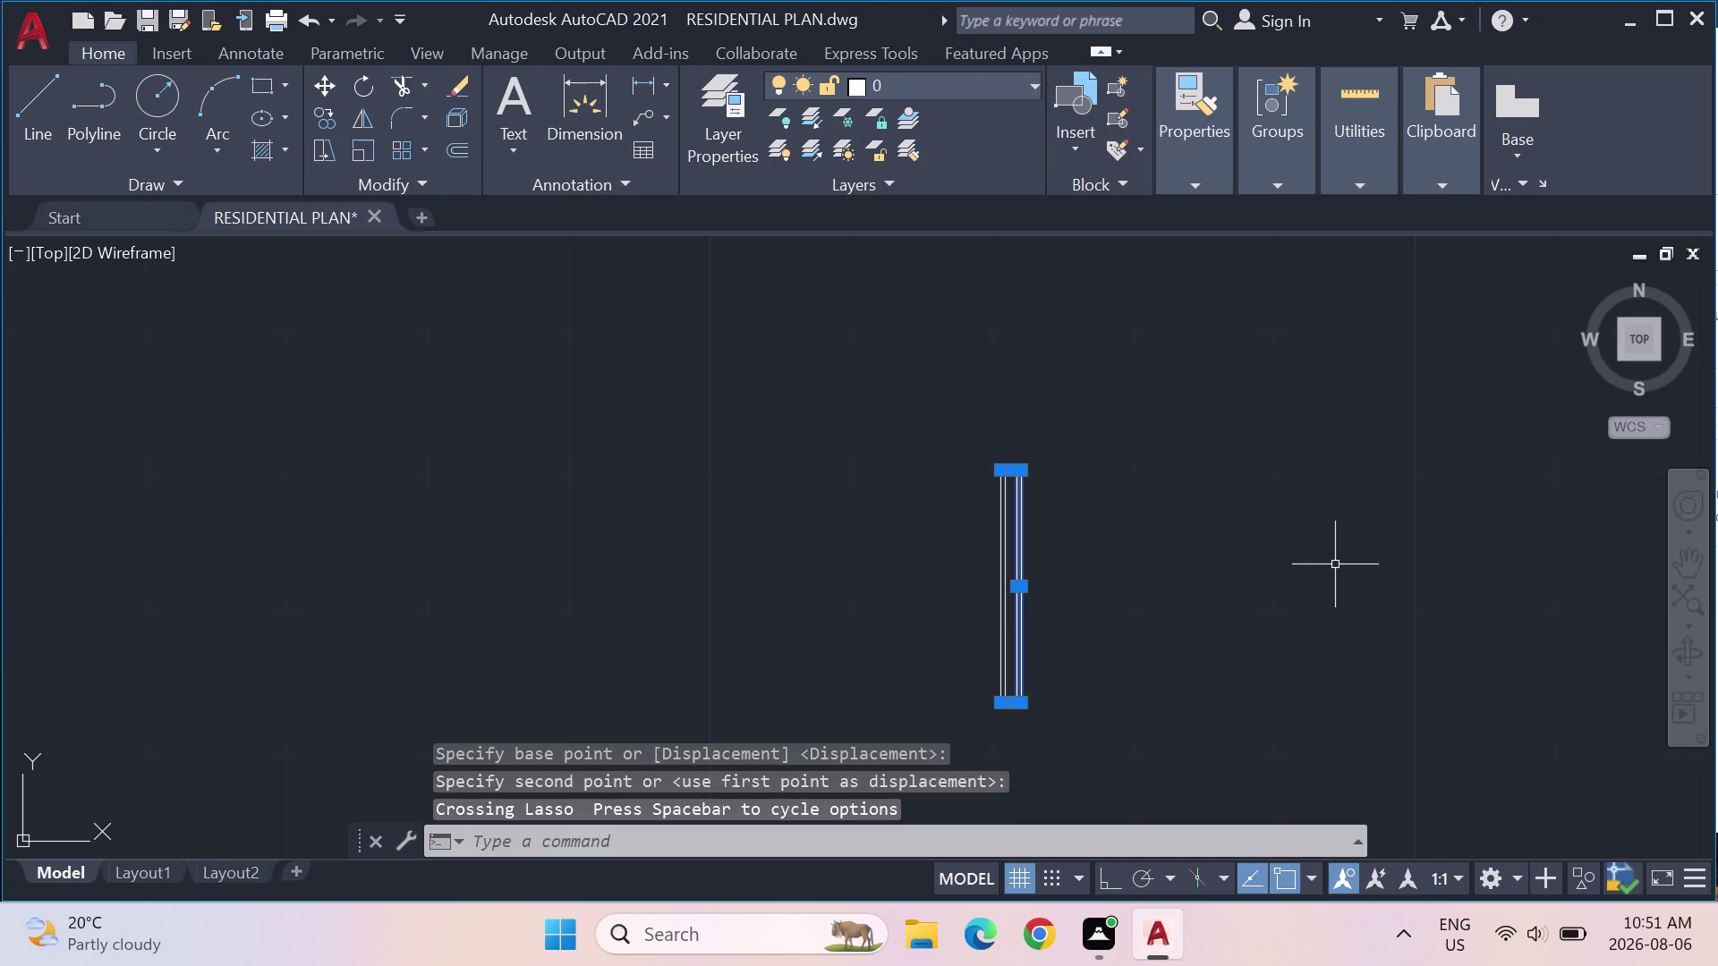
key(s)
key(Return)
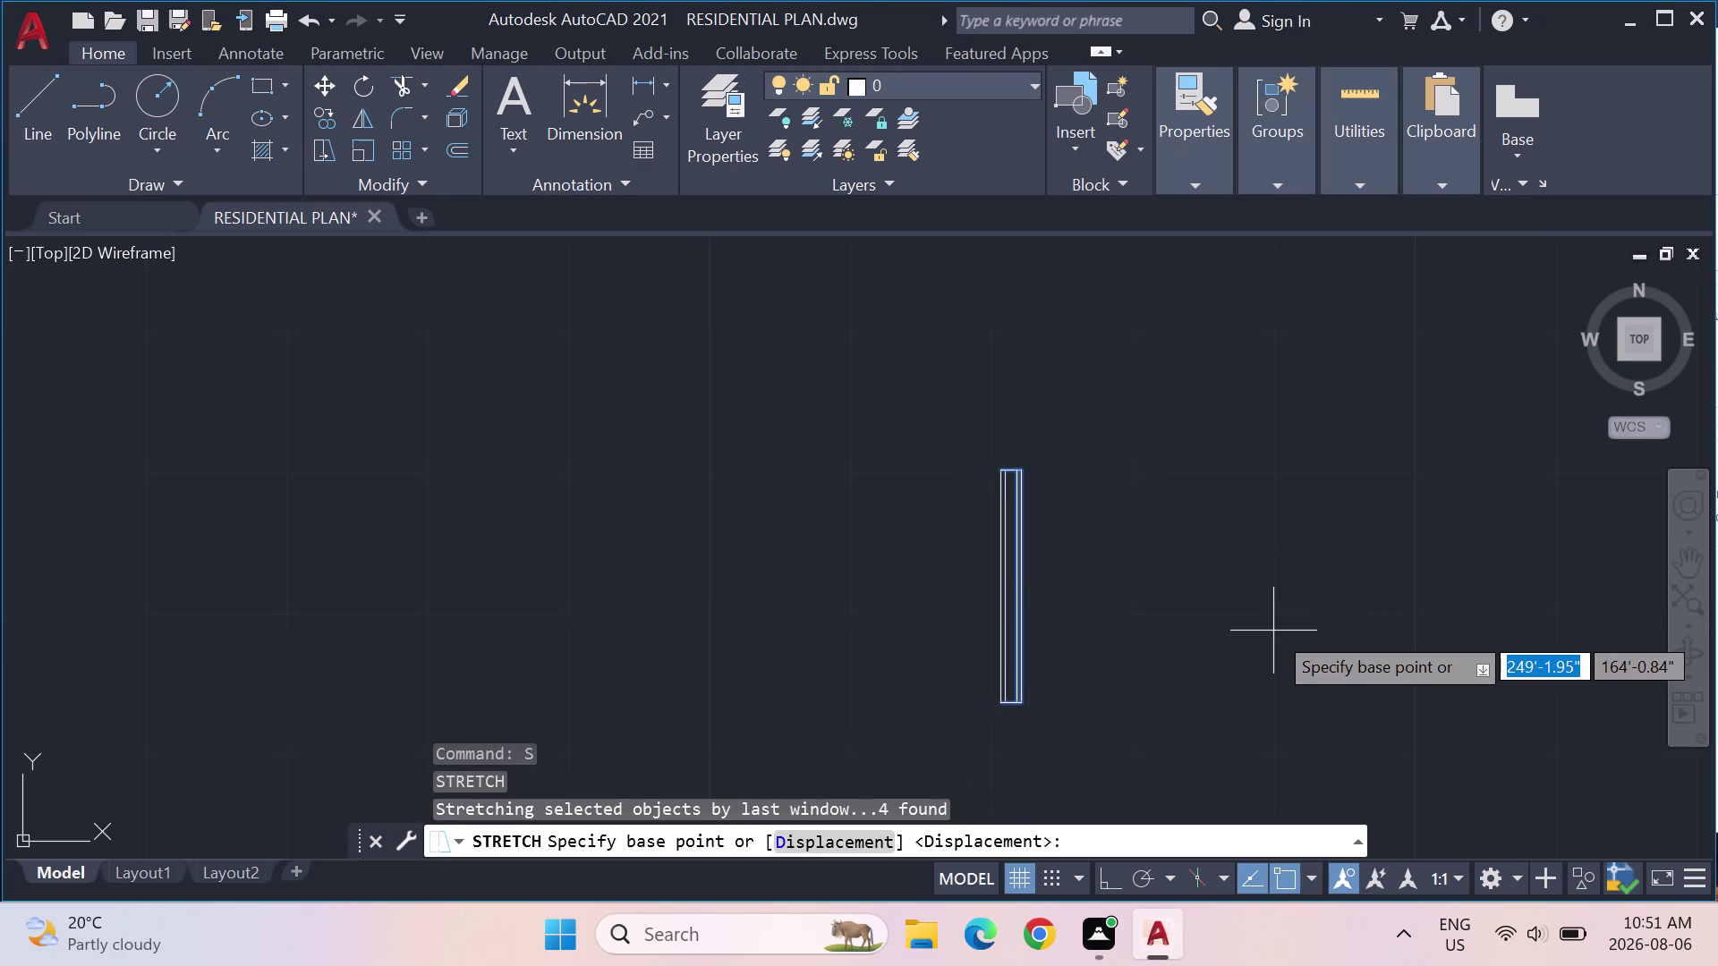
scroll(up, 3)
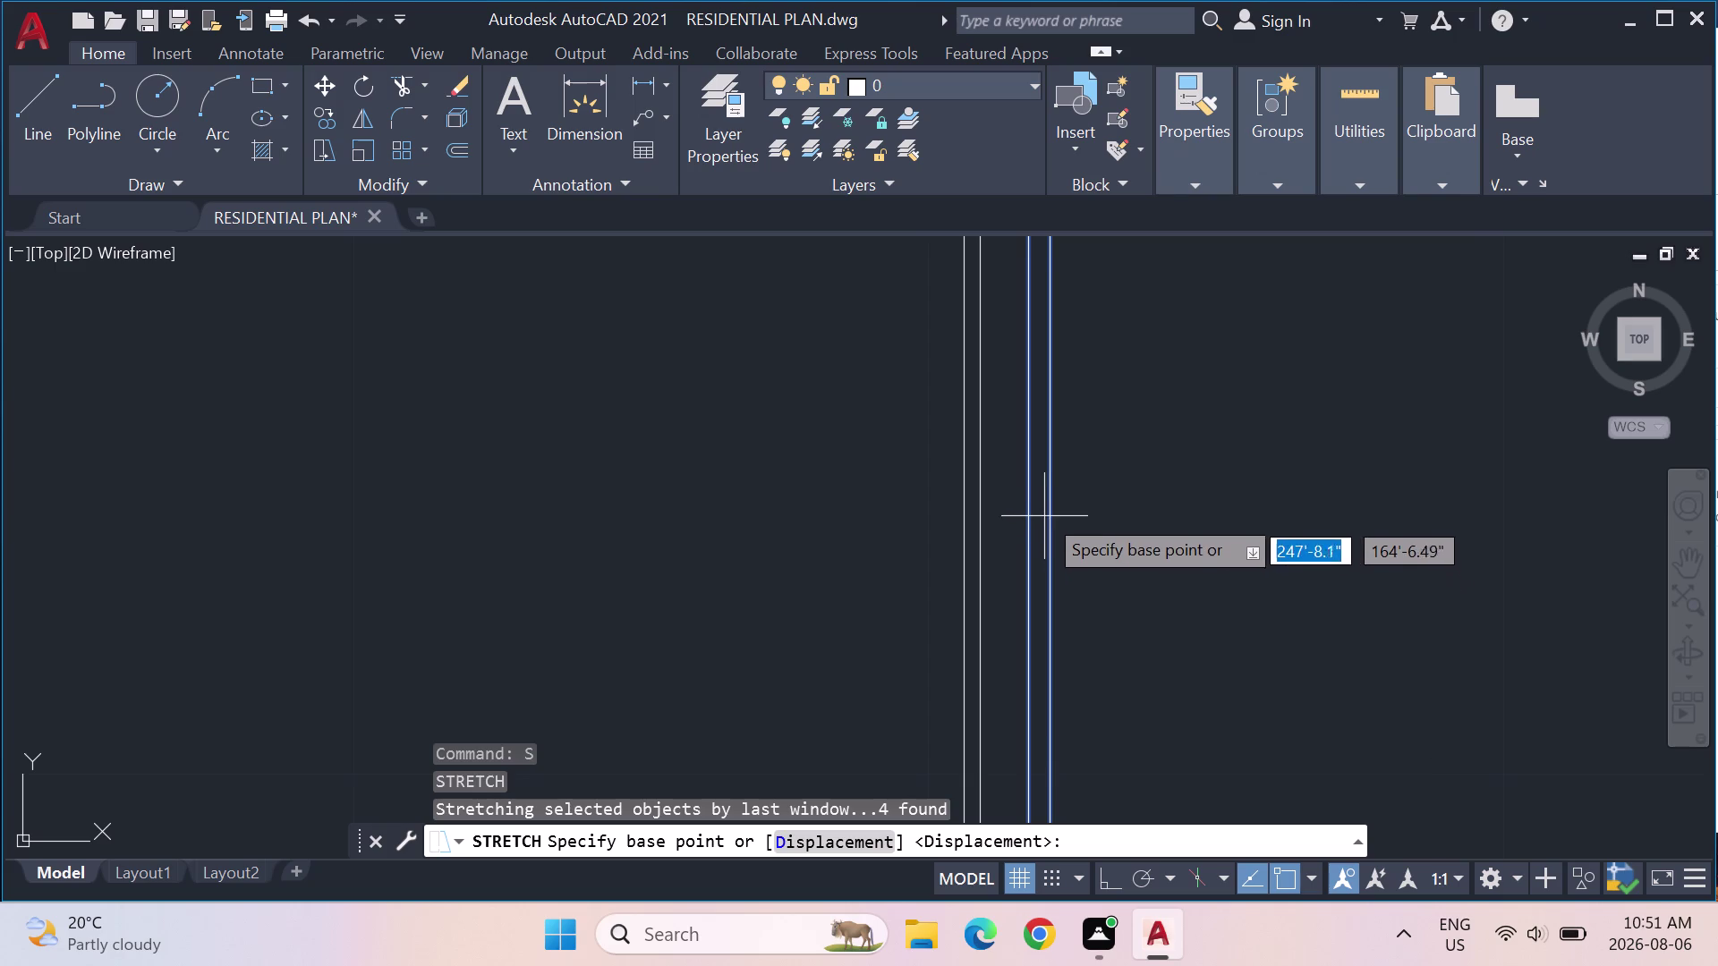
scroll(down, 3)
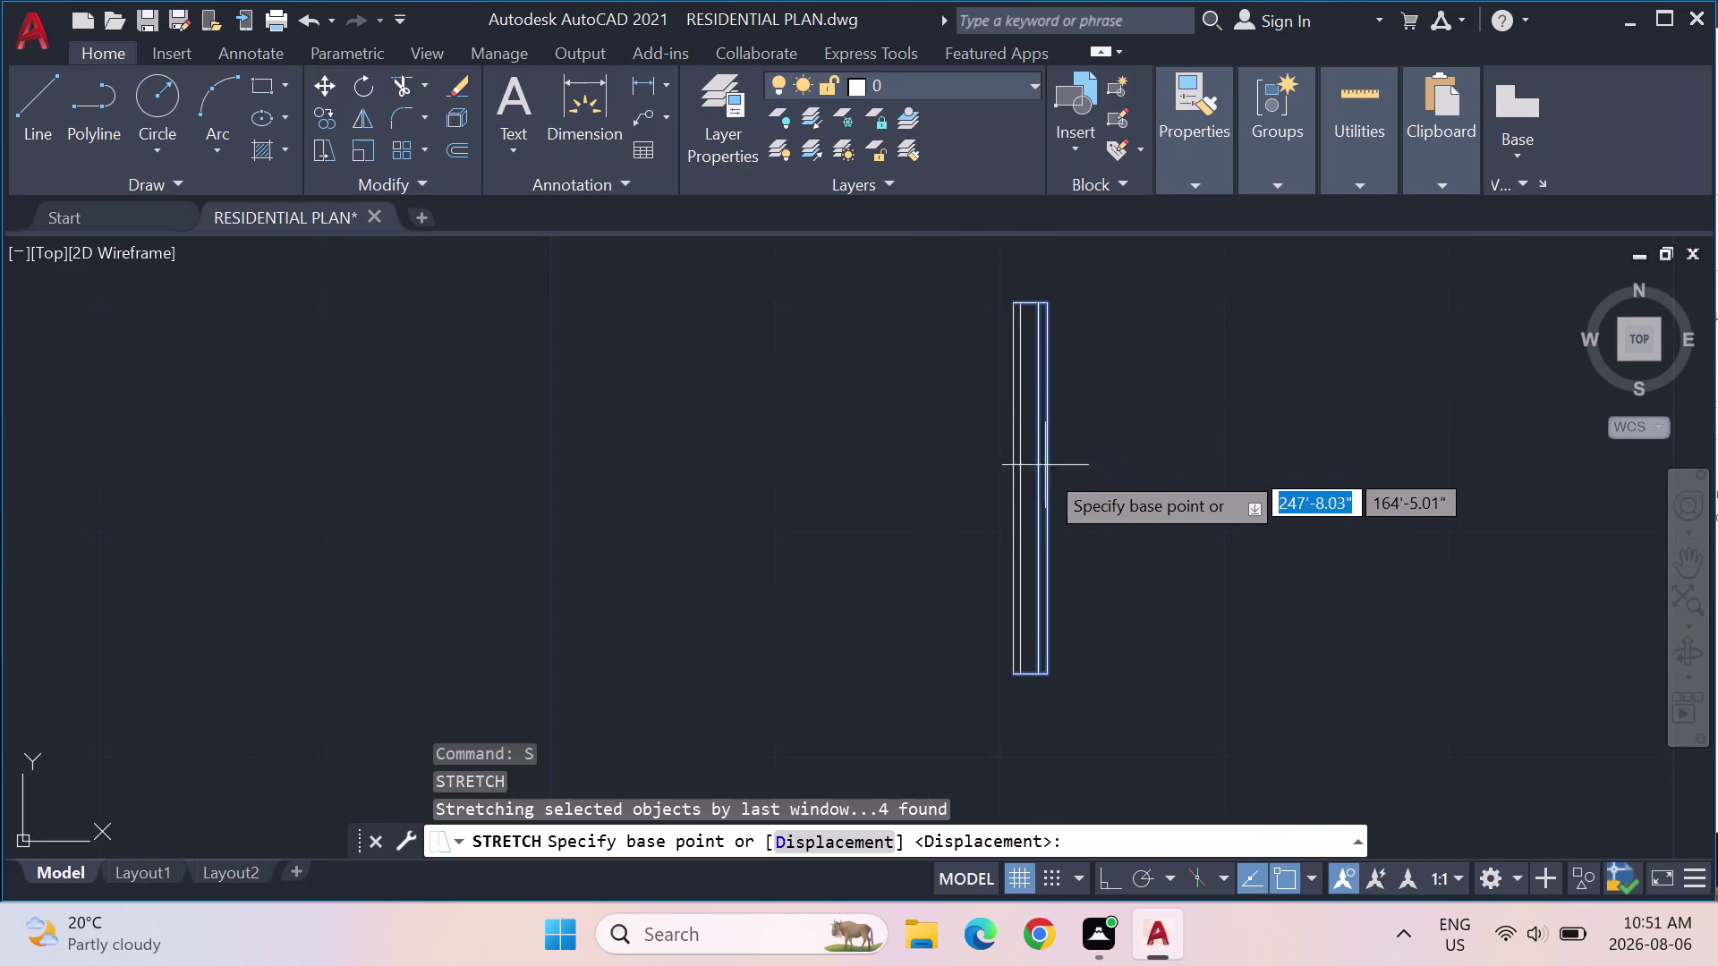
click(1044, 497)
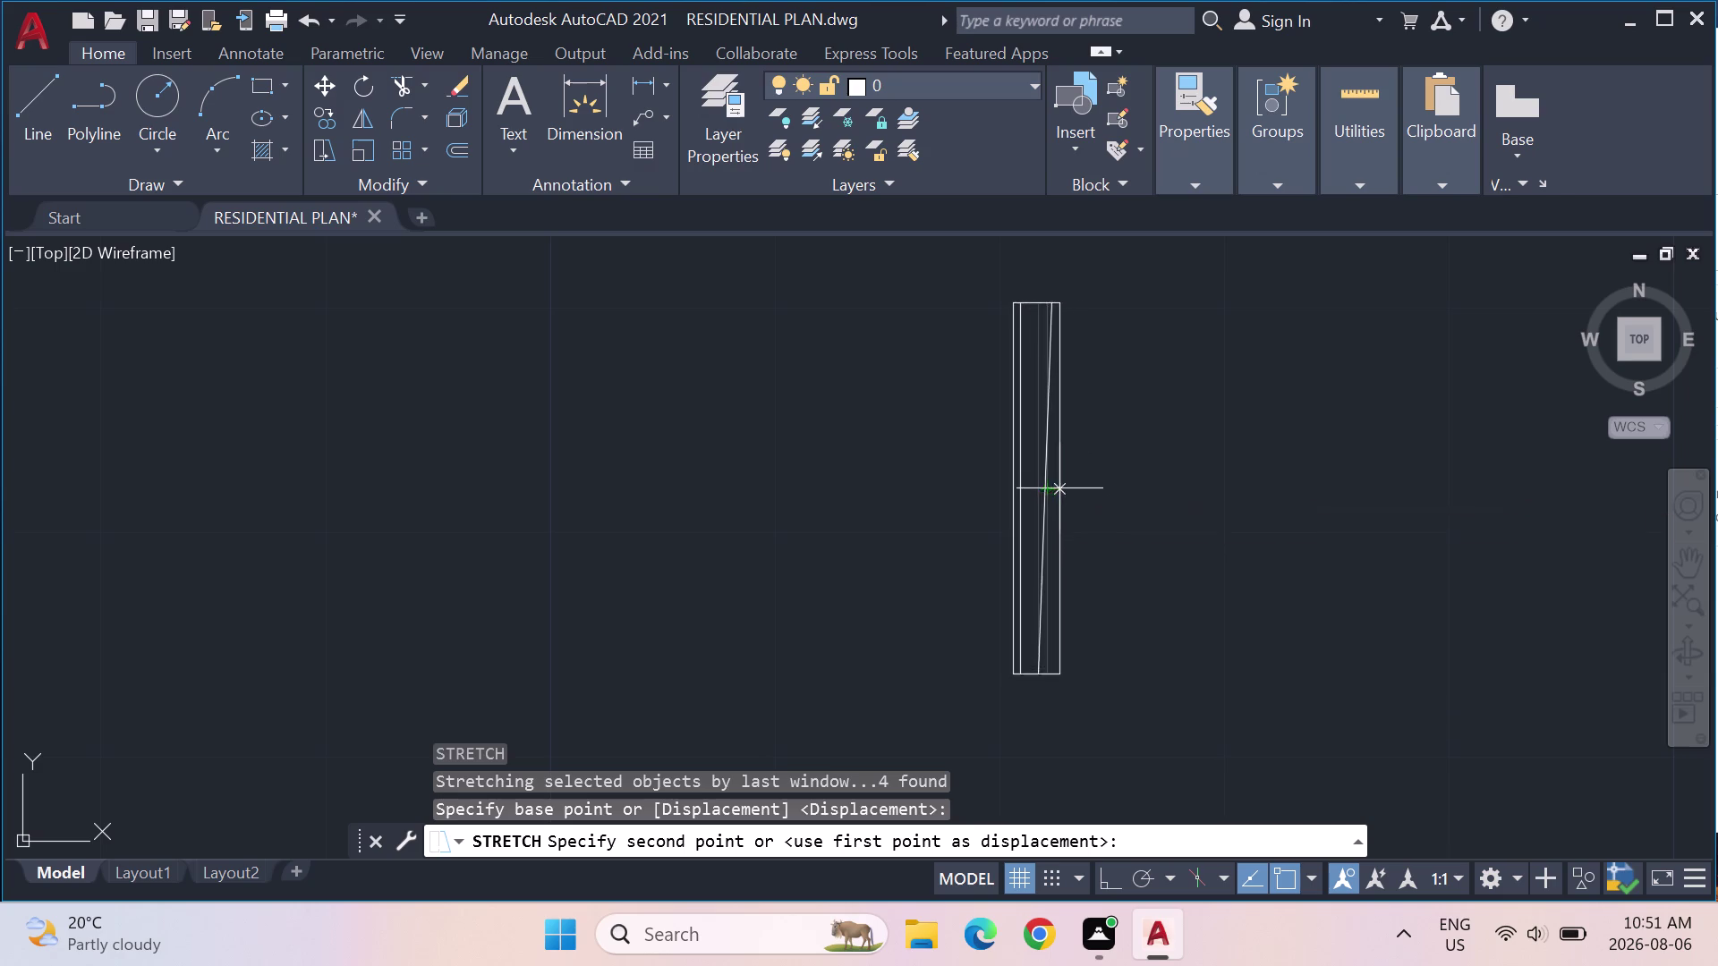
key(Escape)
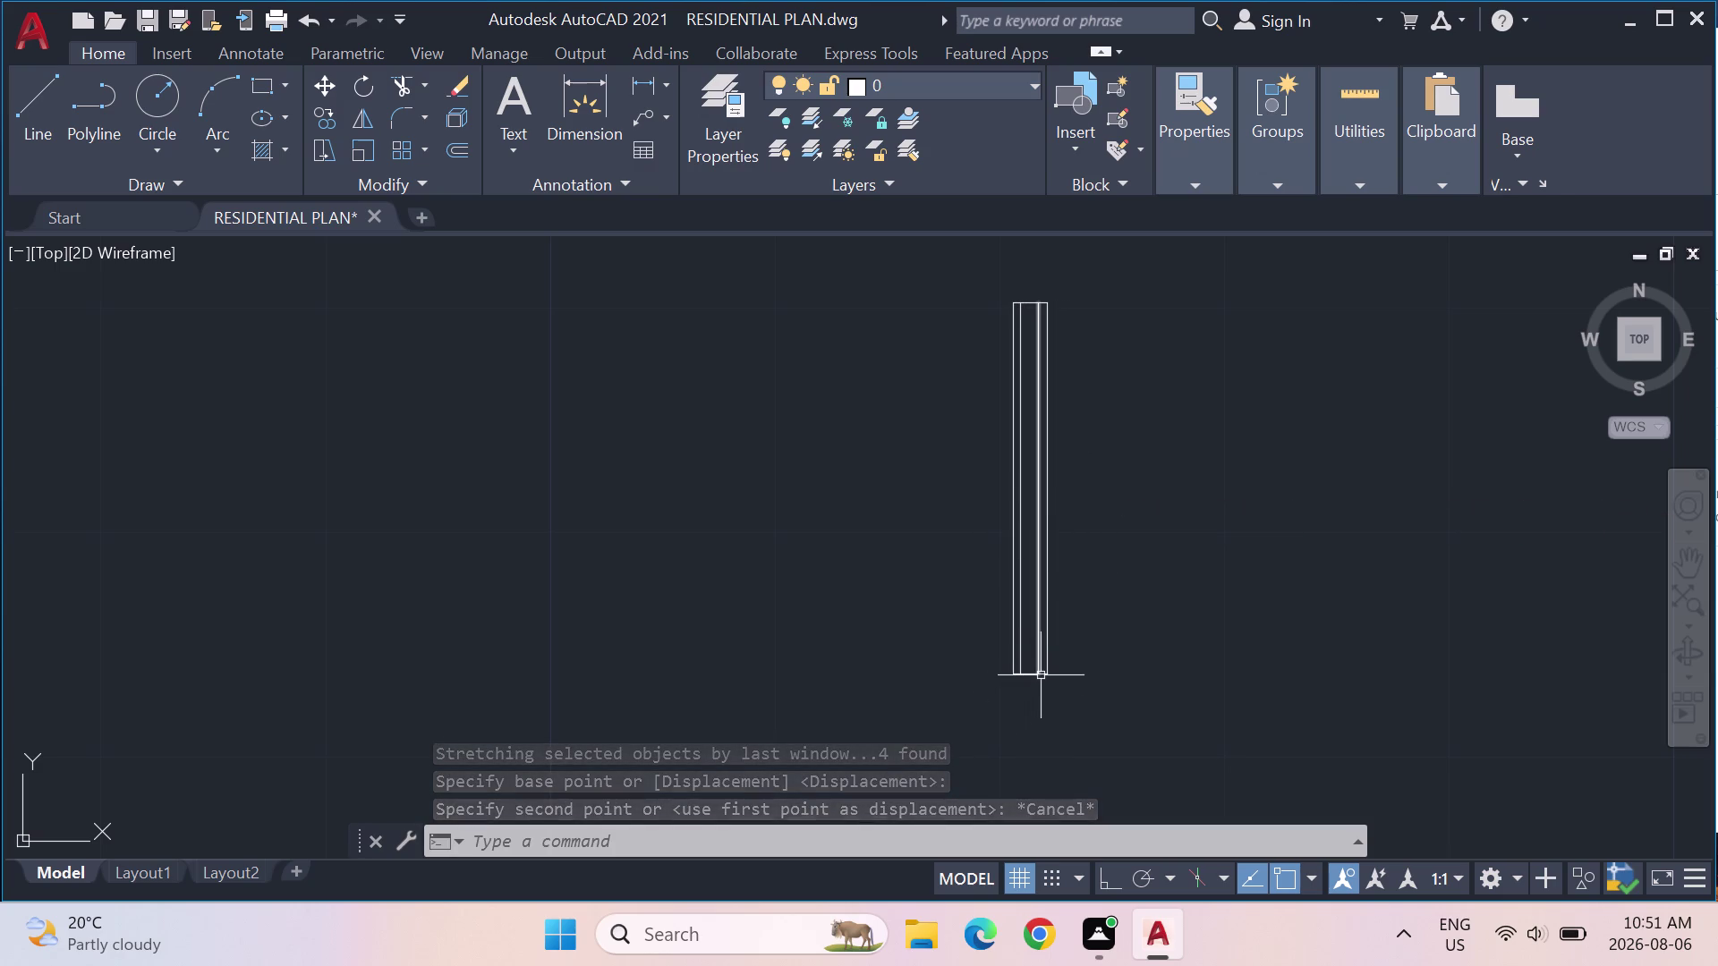
drag(1128, 696, 1103, 307)
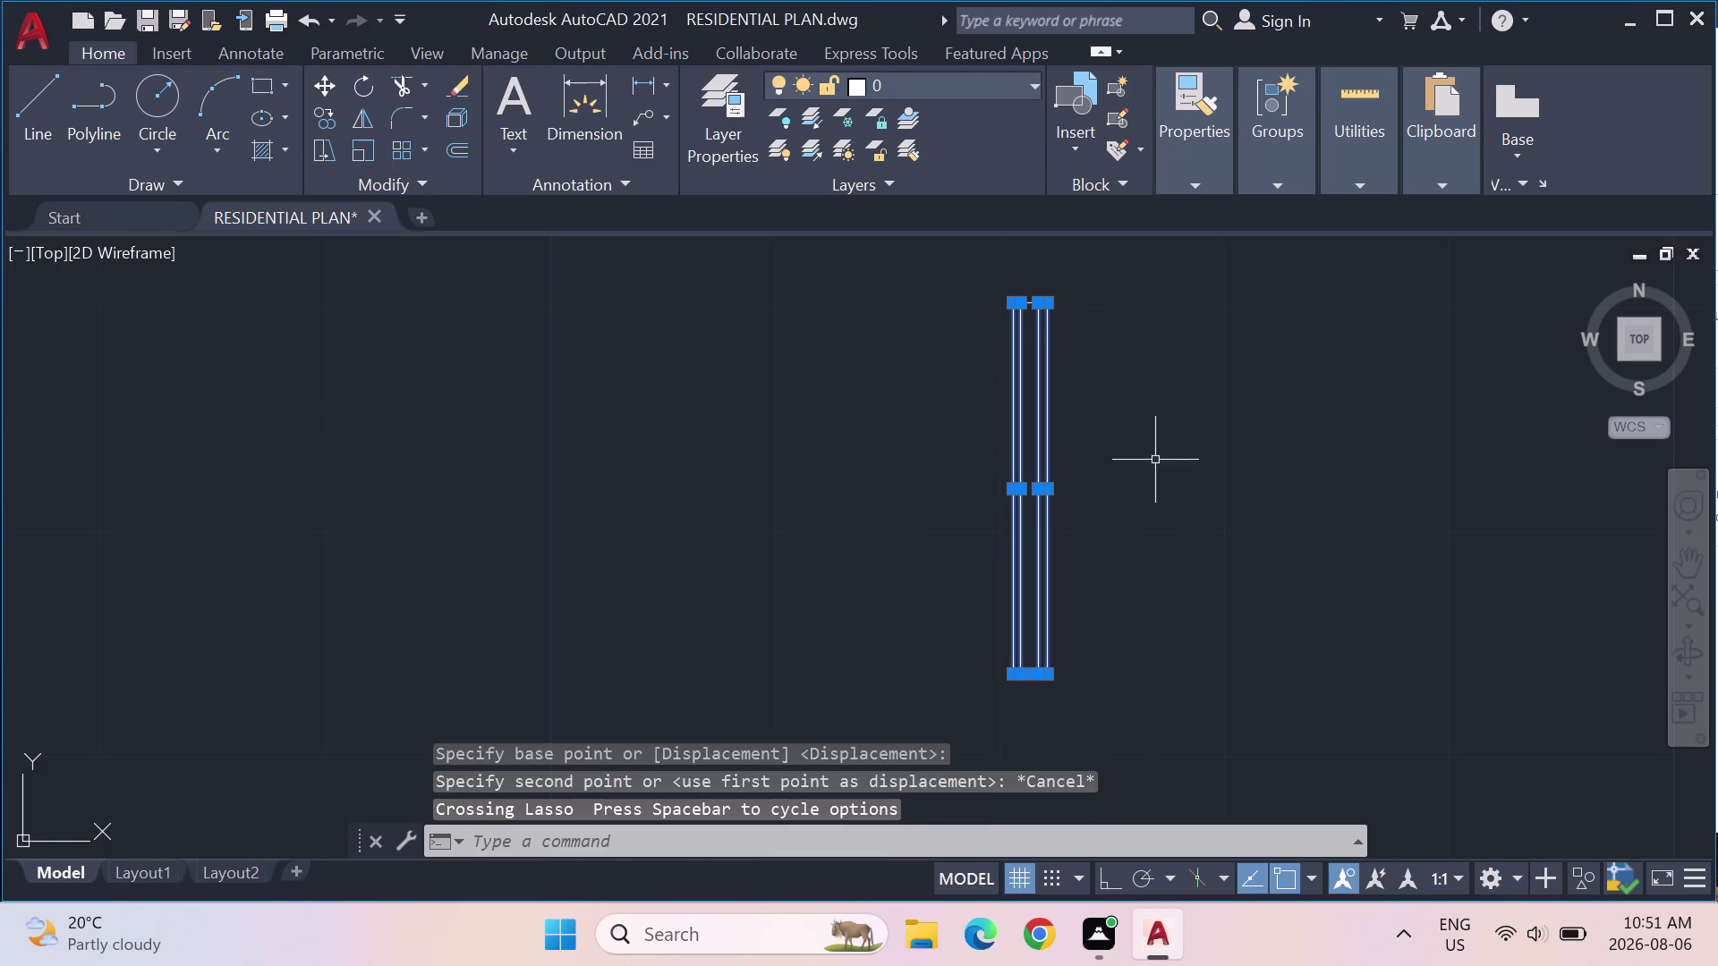
key(Escape)
key(Escape)
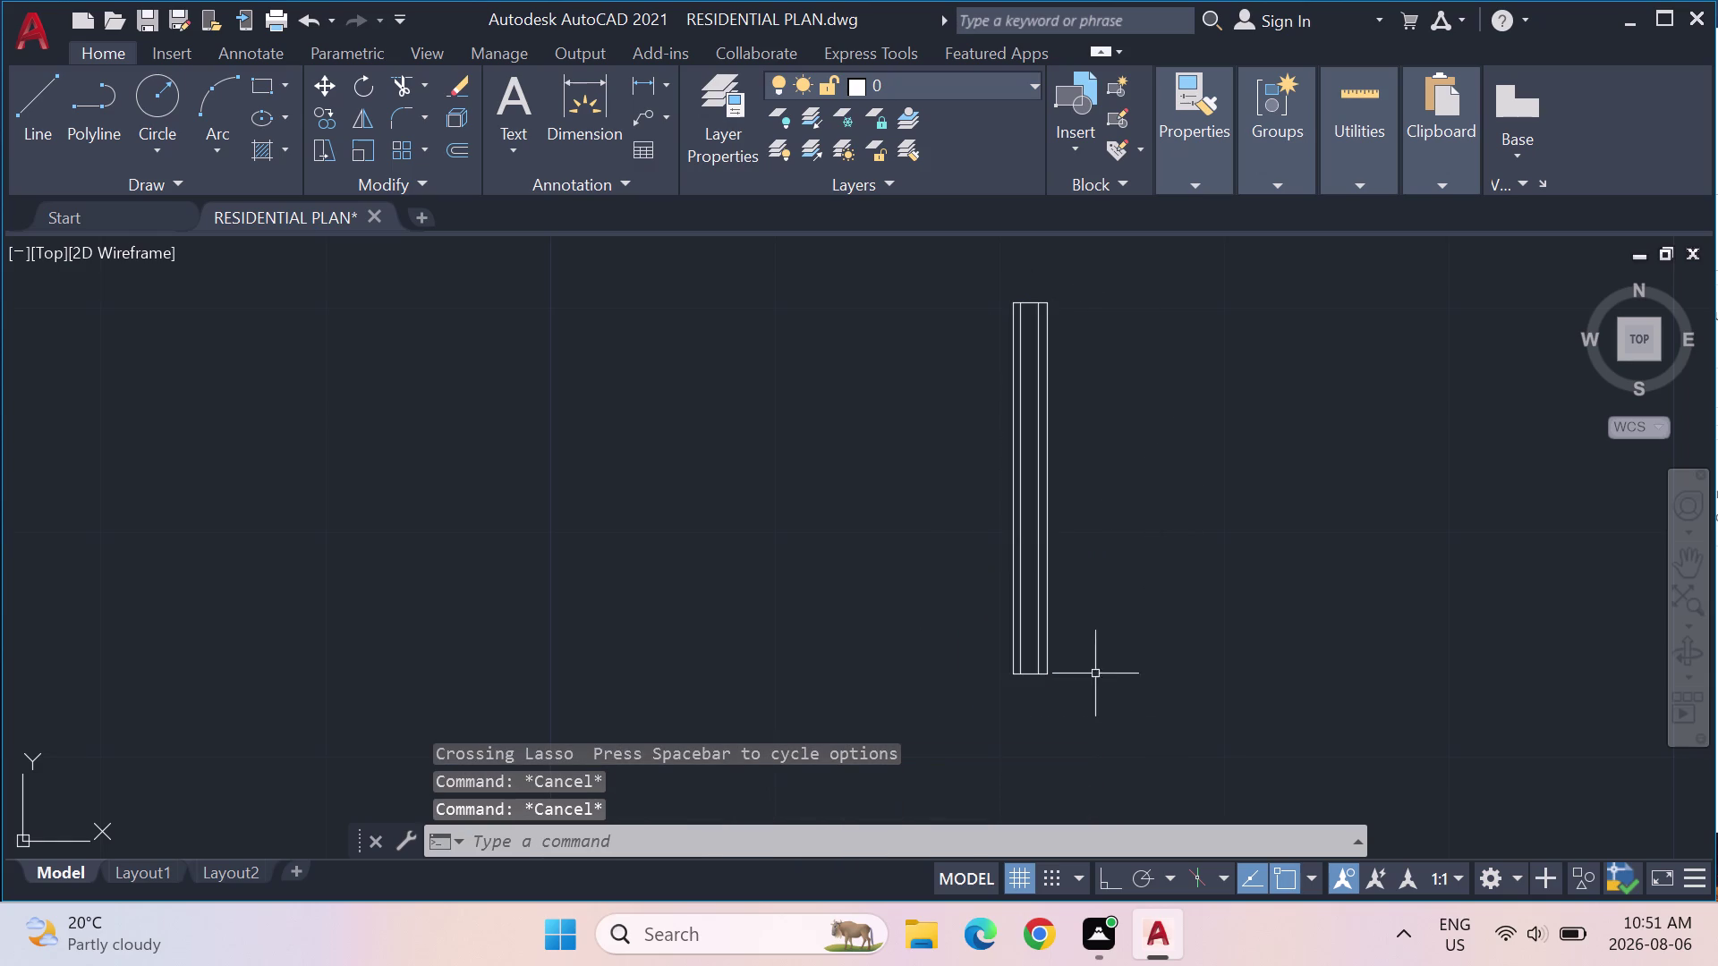
drag(1104, 708, 1078, 323)
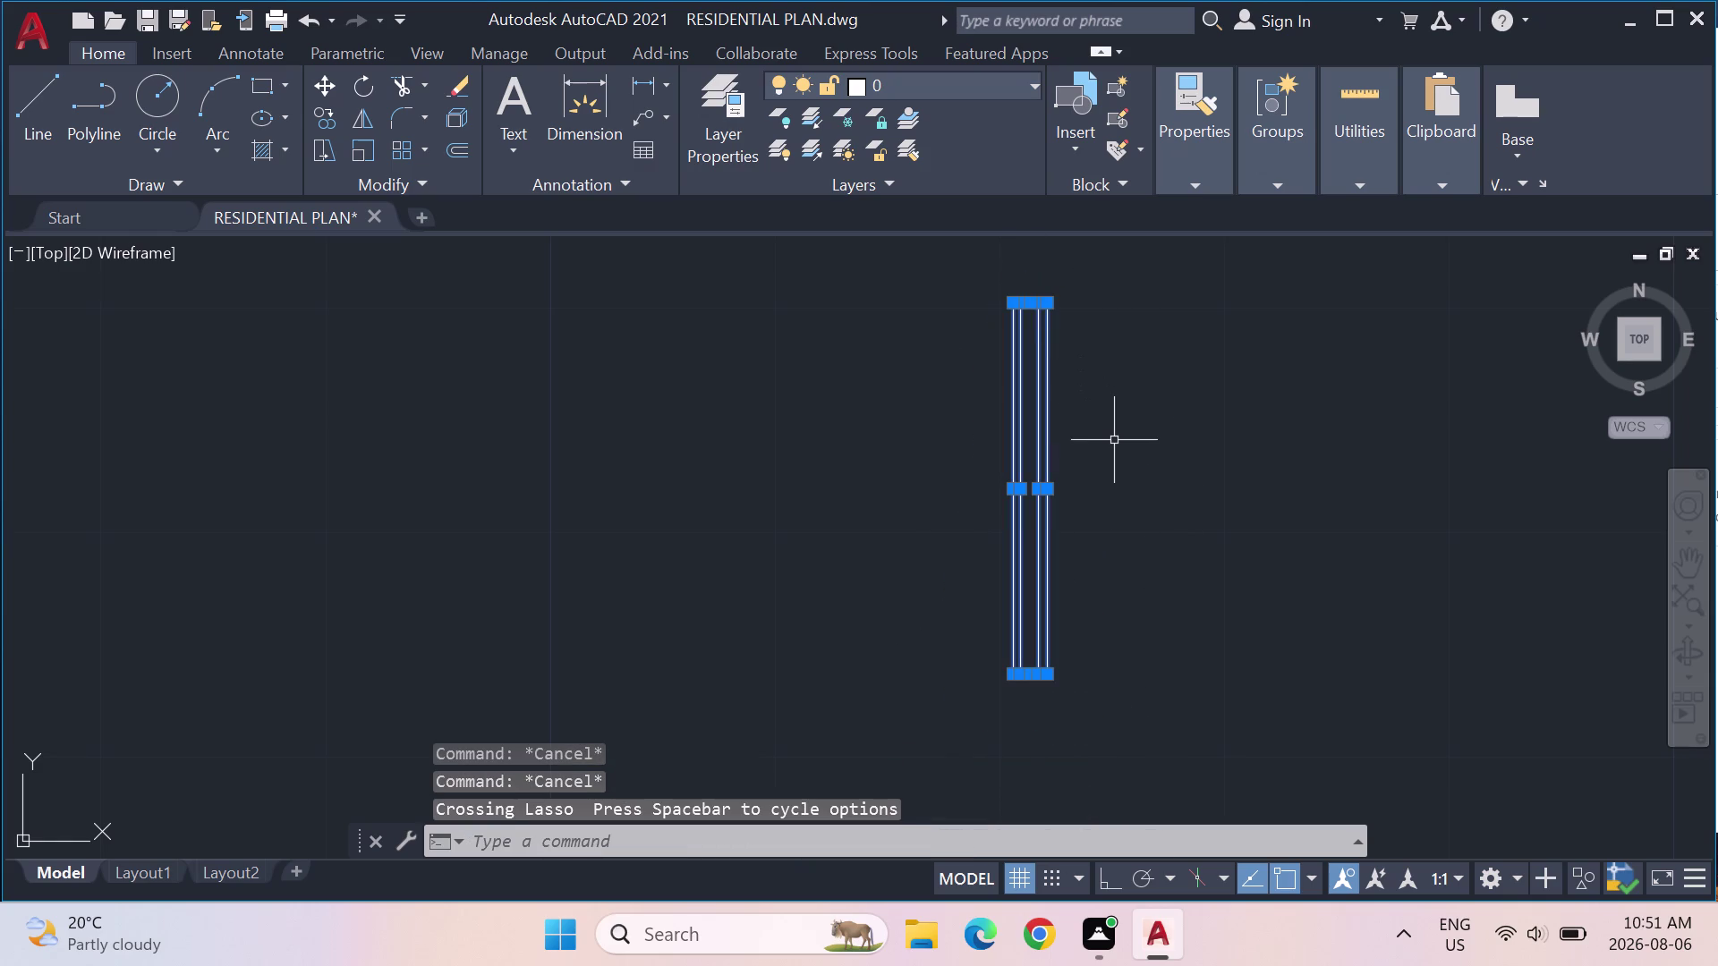
Scale the strip by reference, using its bottom end and full height, to about a third.
key(s)
key(c)
key(Return)
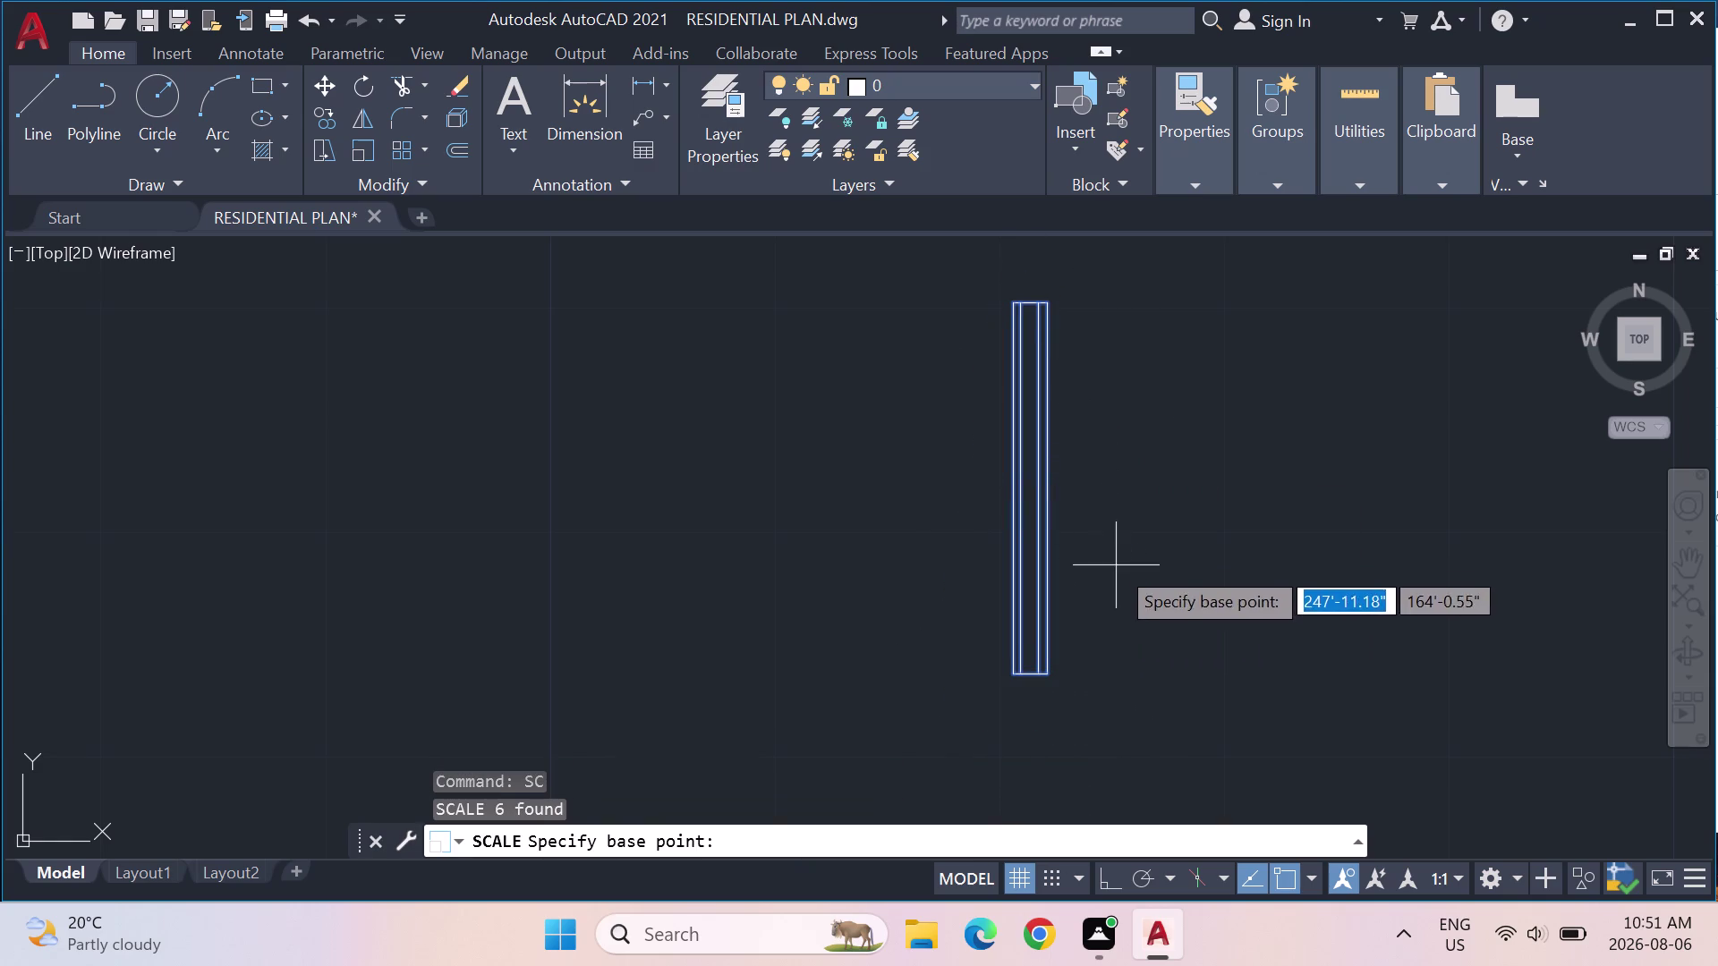
click(1032, 668)
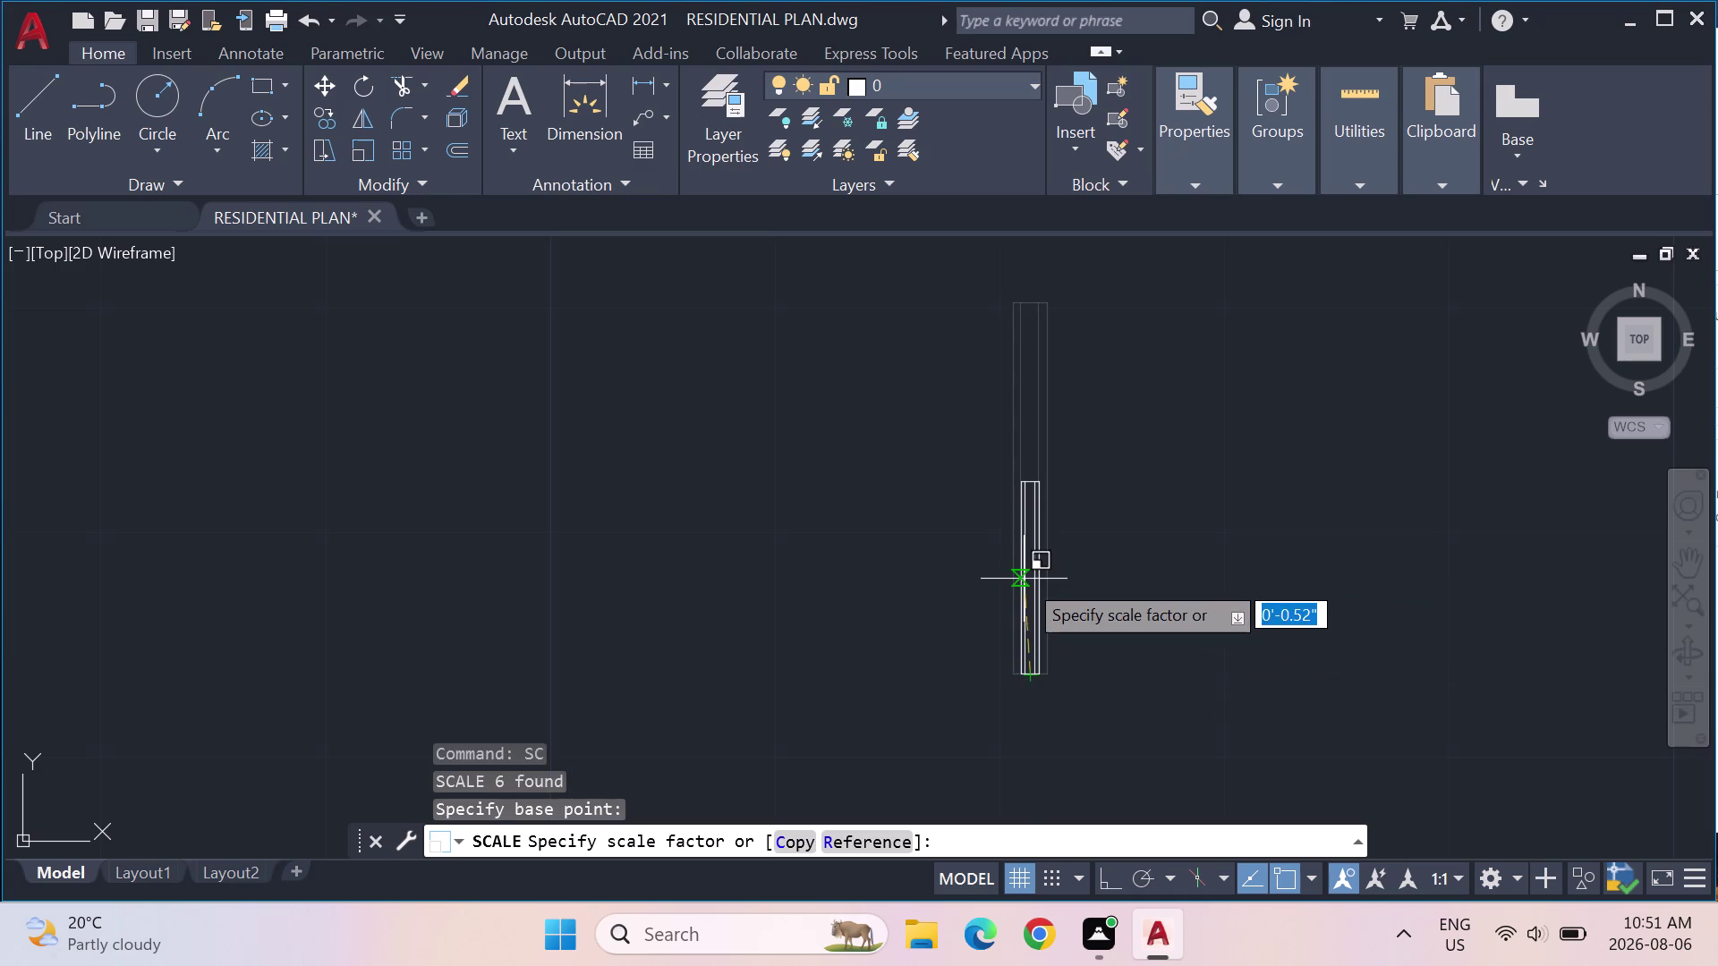
click(859, 836)
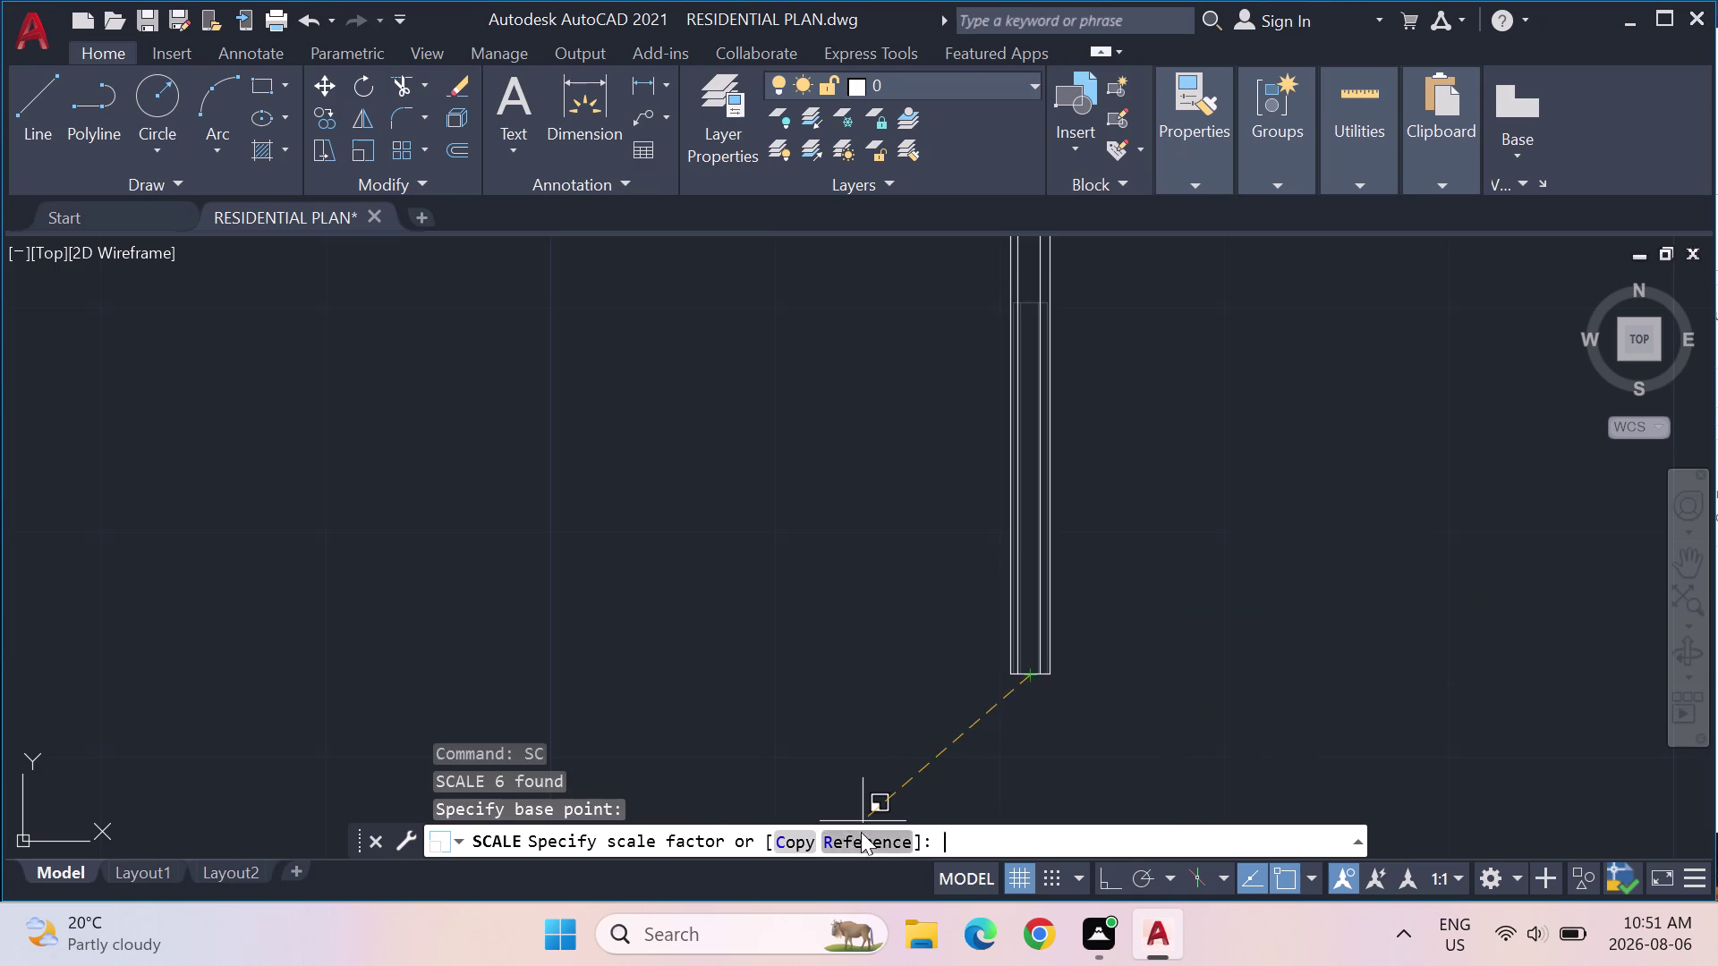
click(1031, 669)
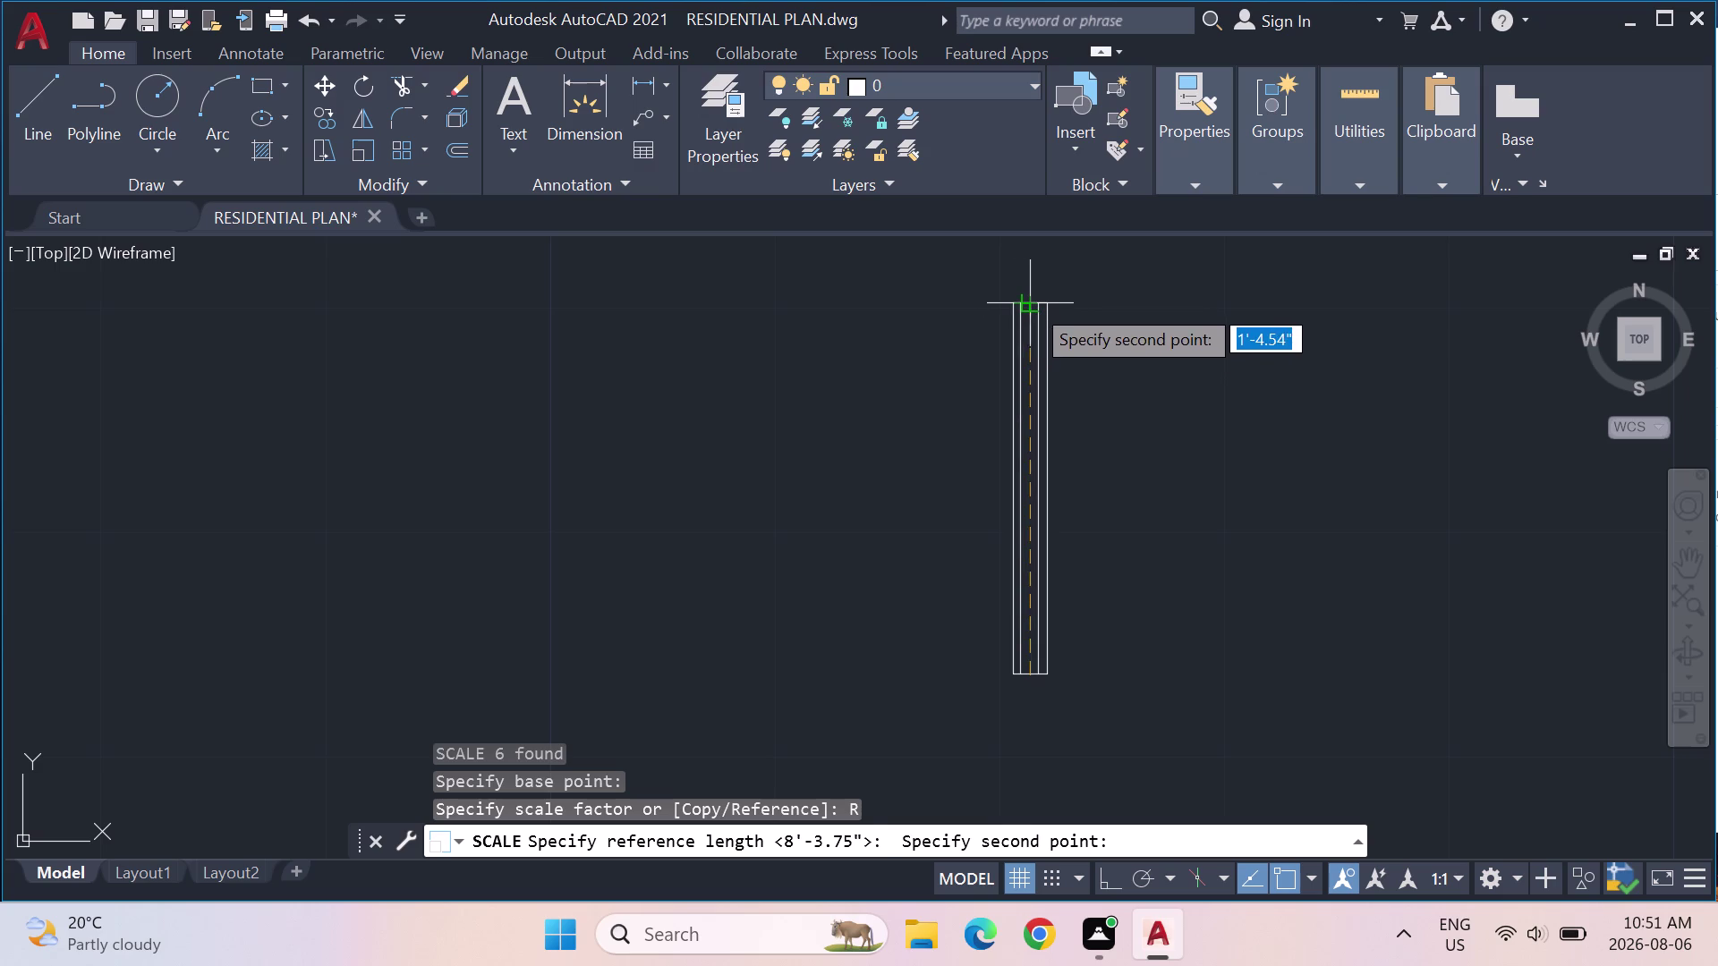
drag(1031, 303, 1029, 320)
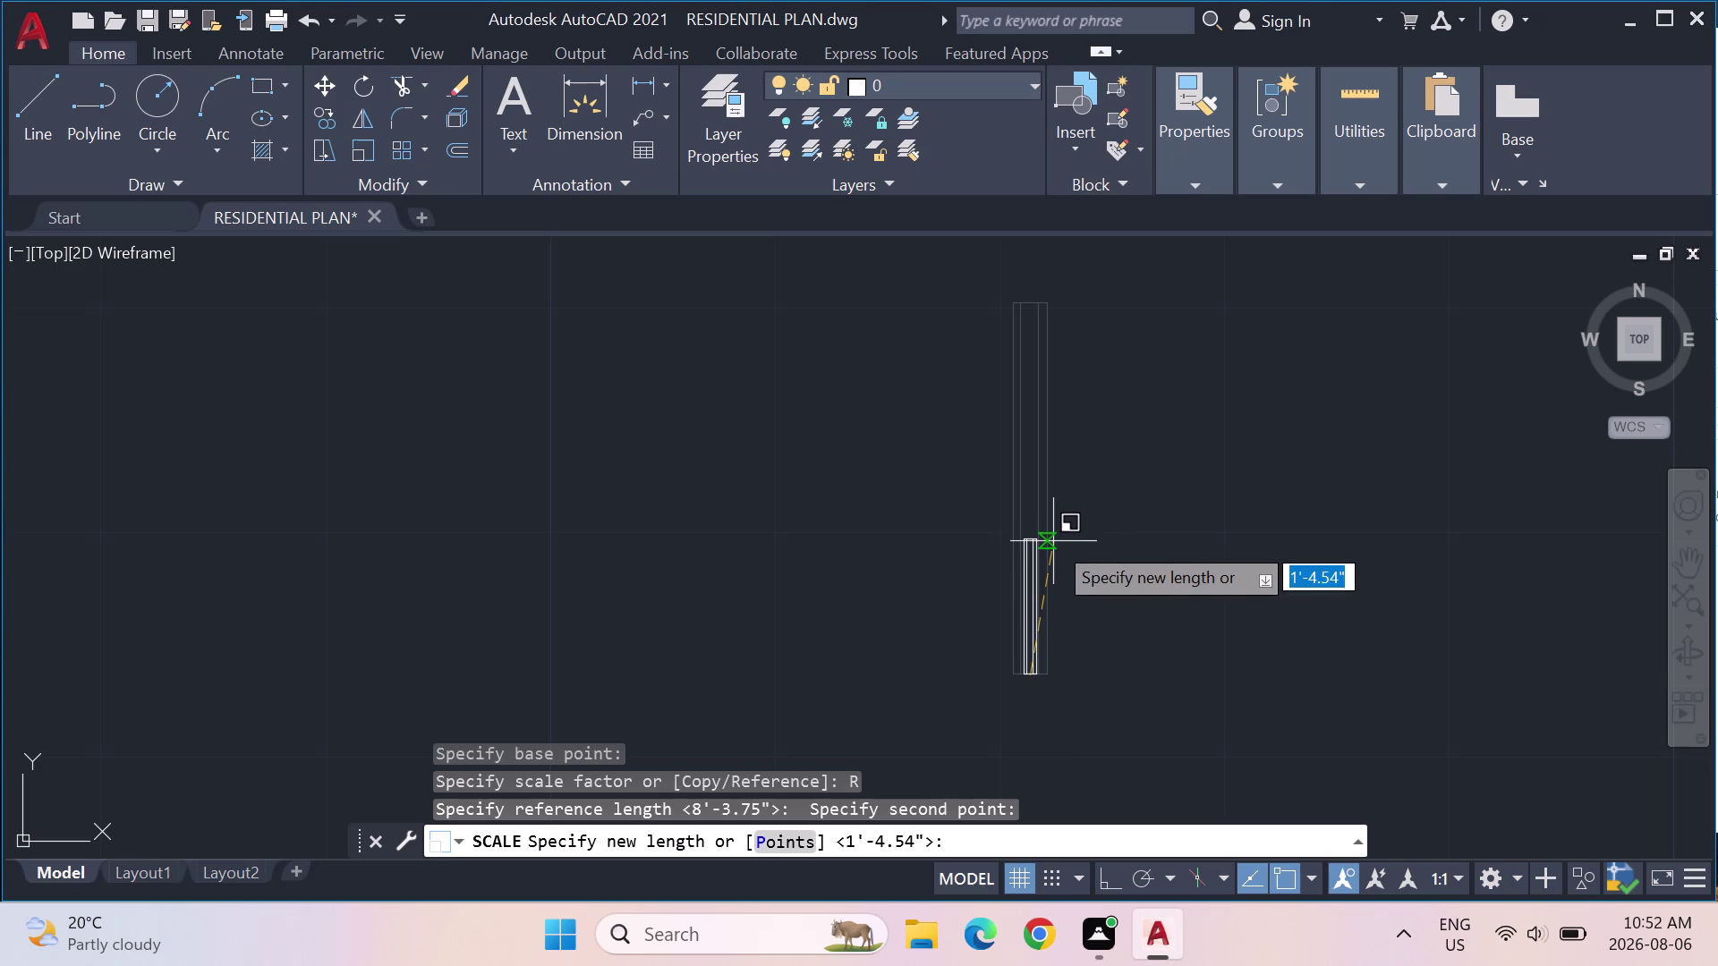
click(1053, 541)
middle_drag(977, 680, 984, 571)
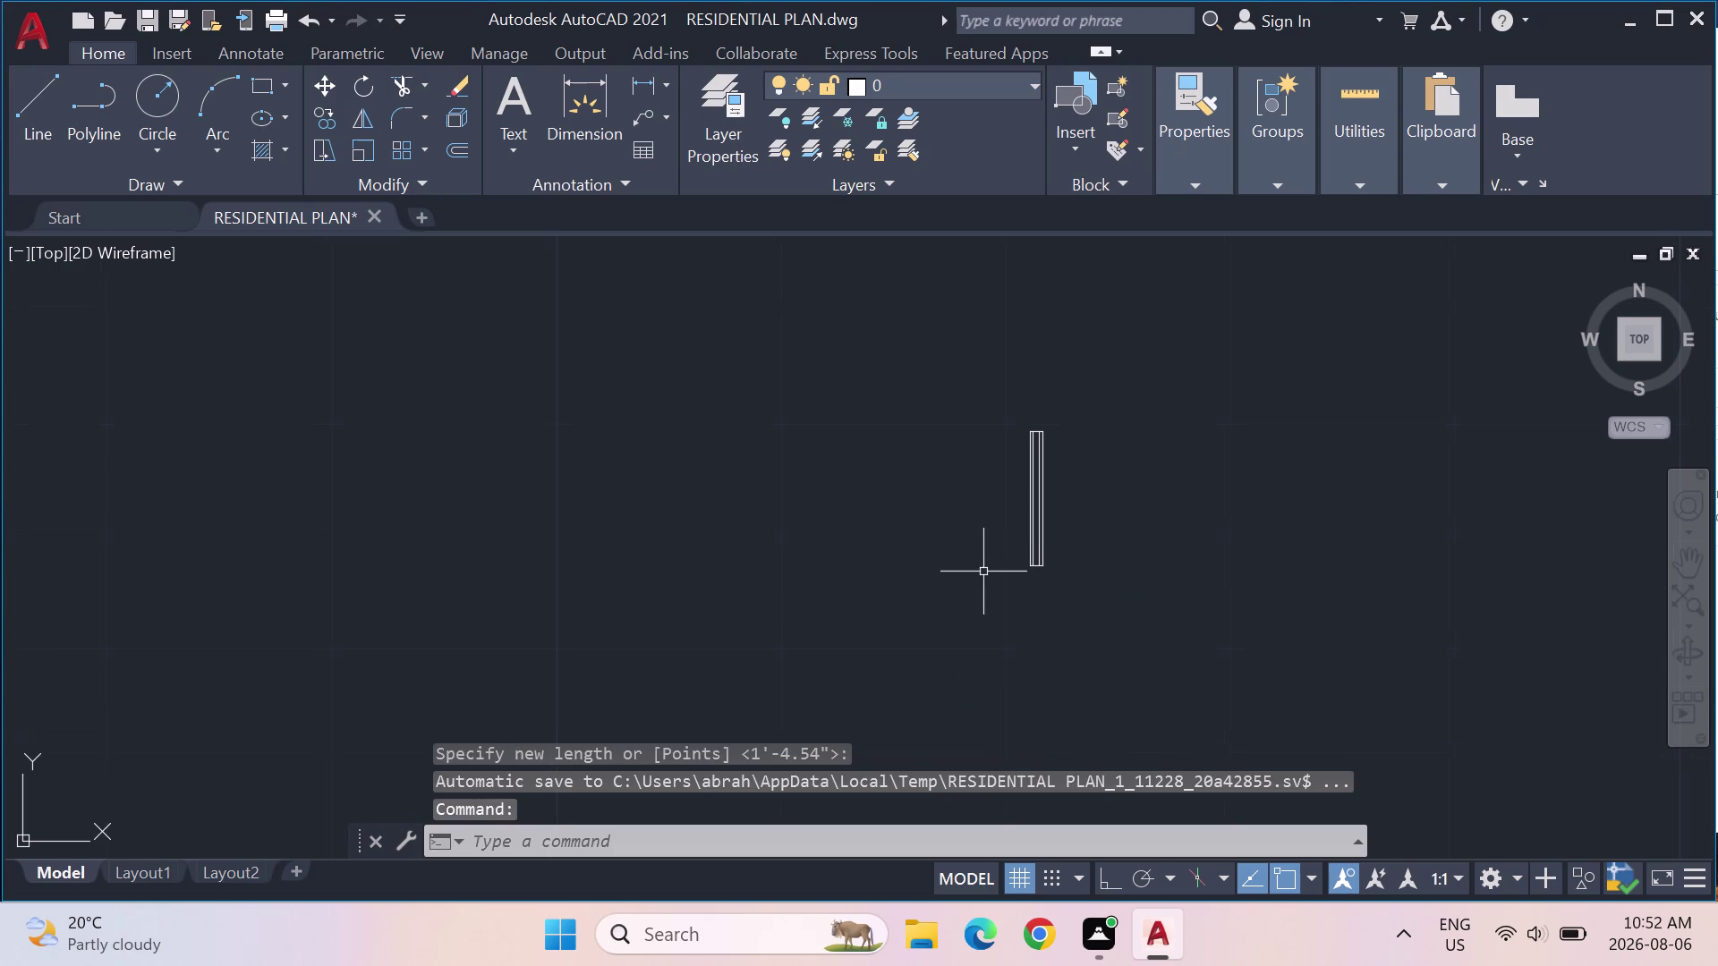
drag(1266, 623, 1163, 366)
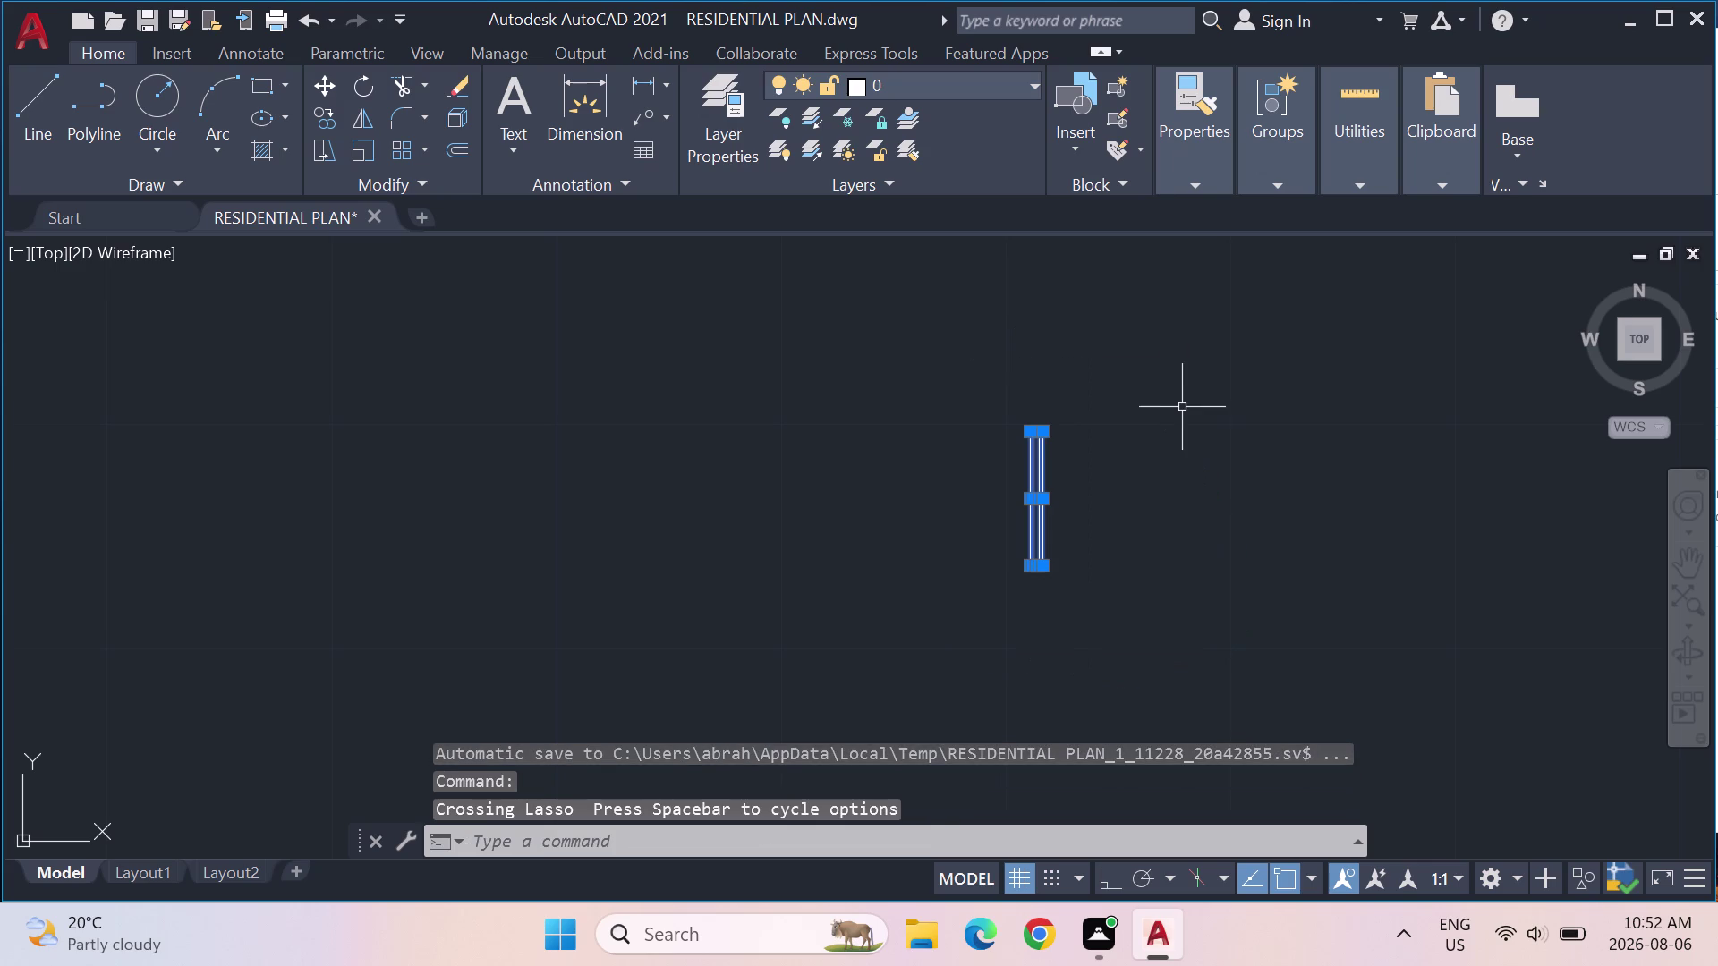
key(m)
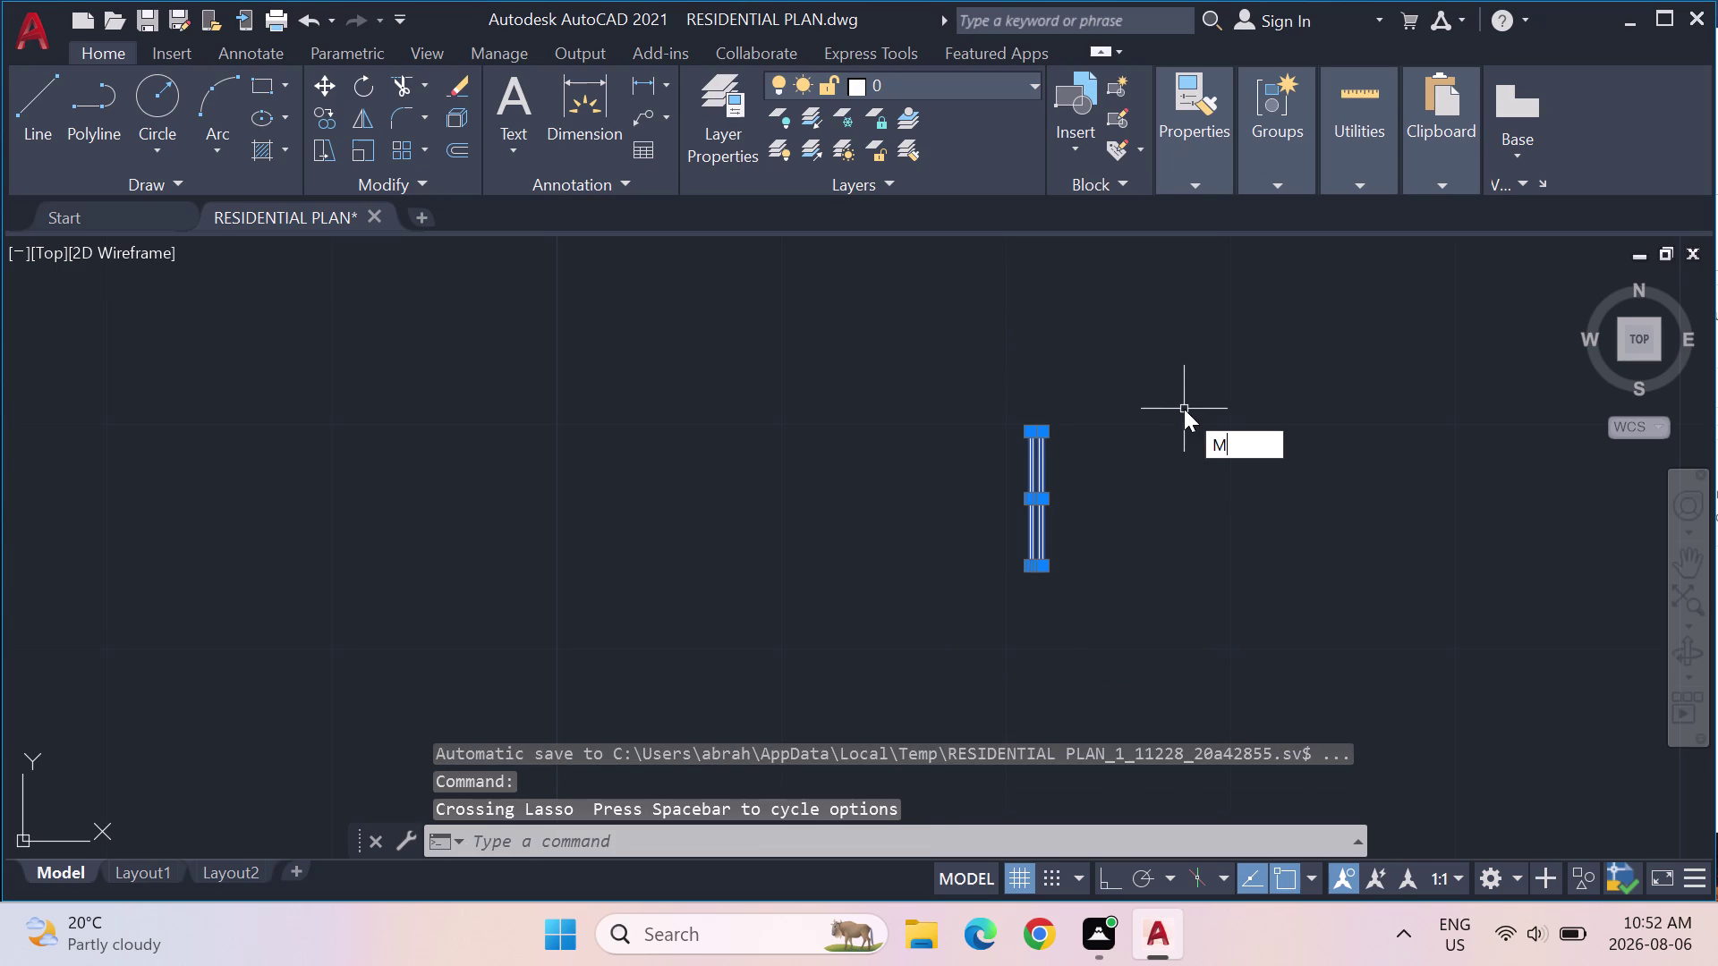
key(Return)
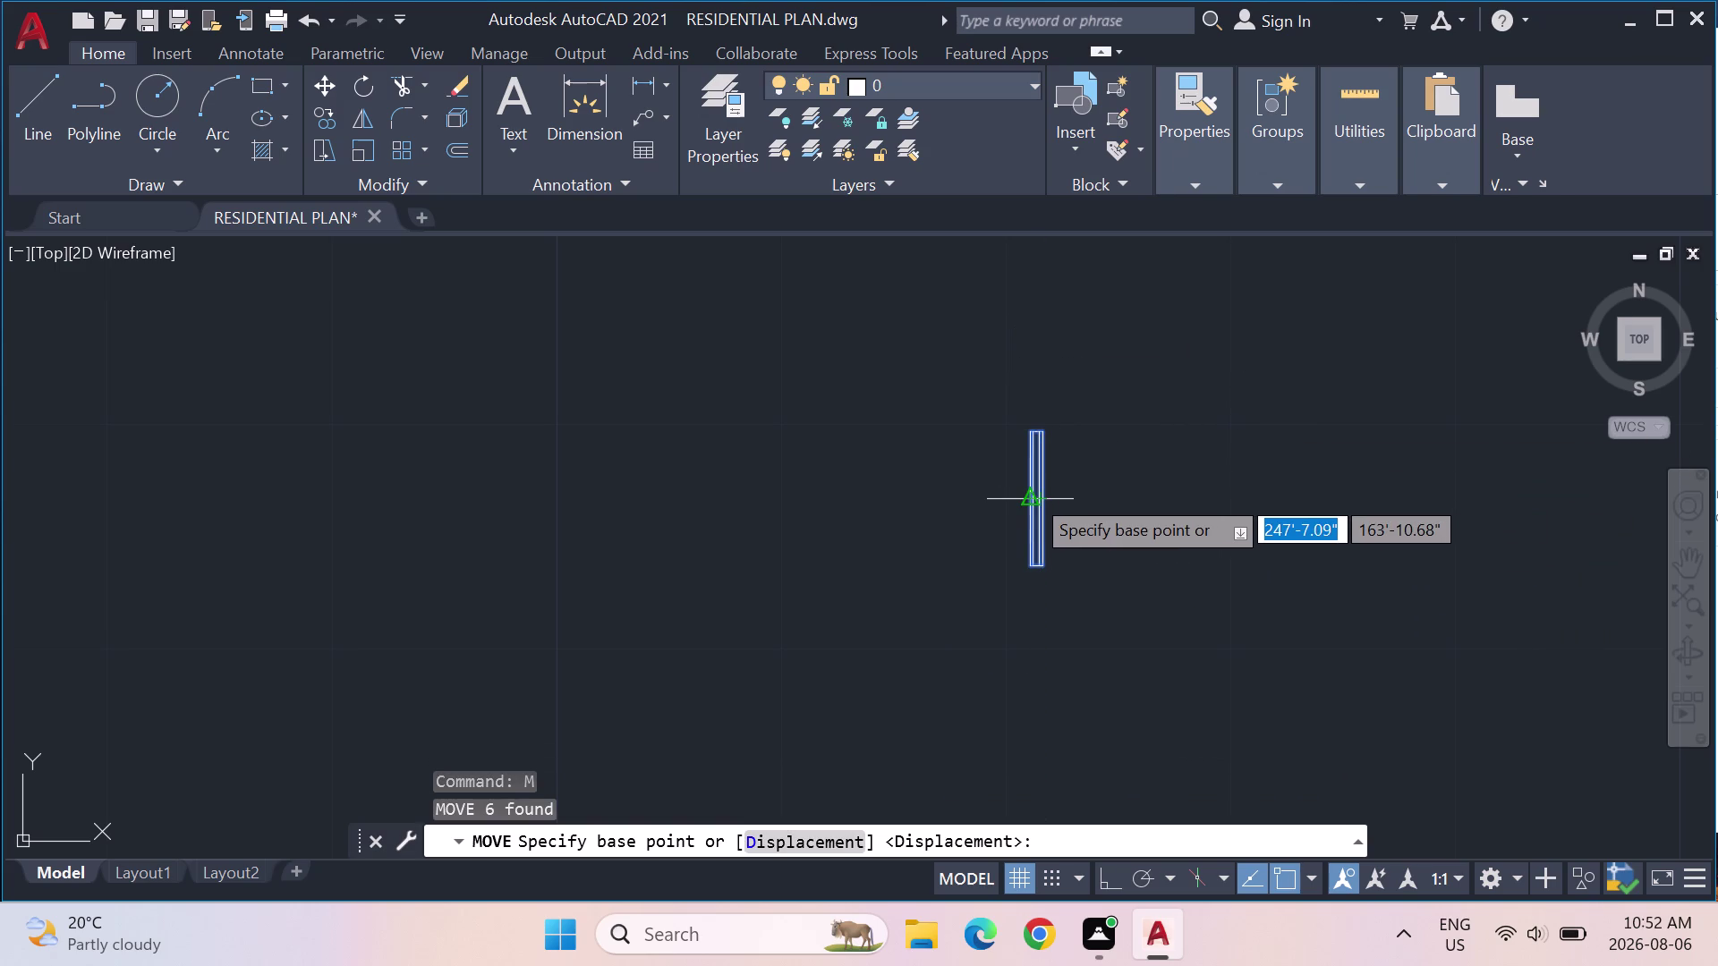
scroll(up, 3)
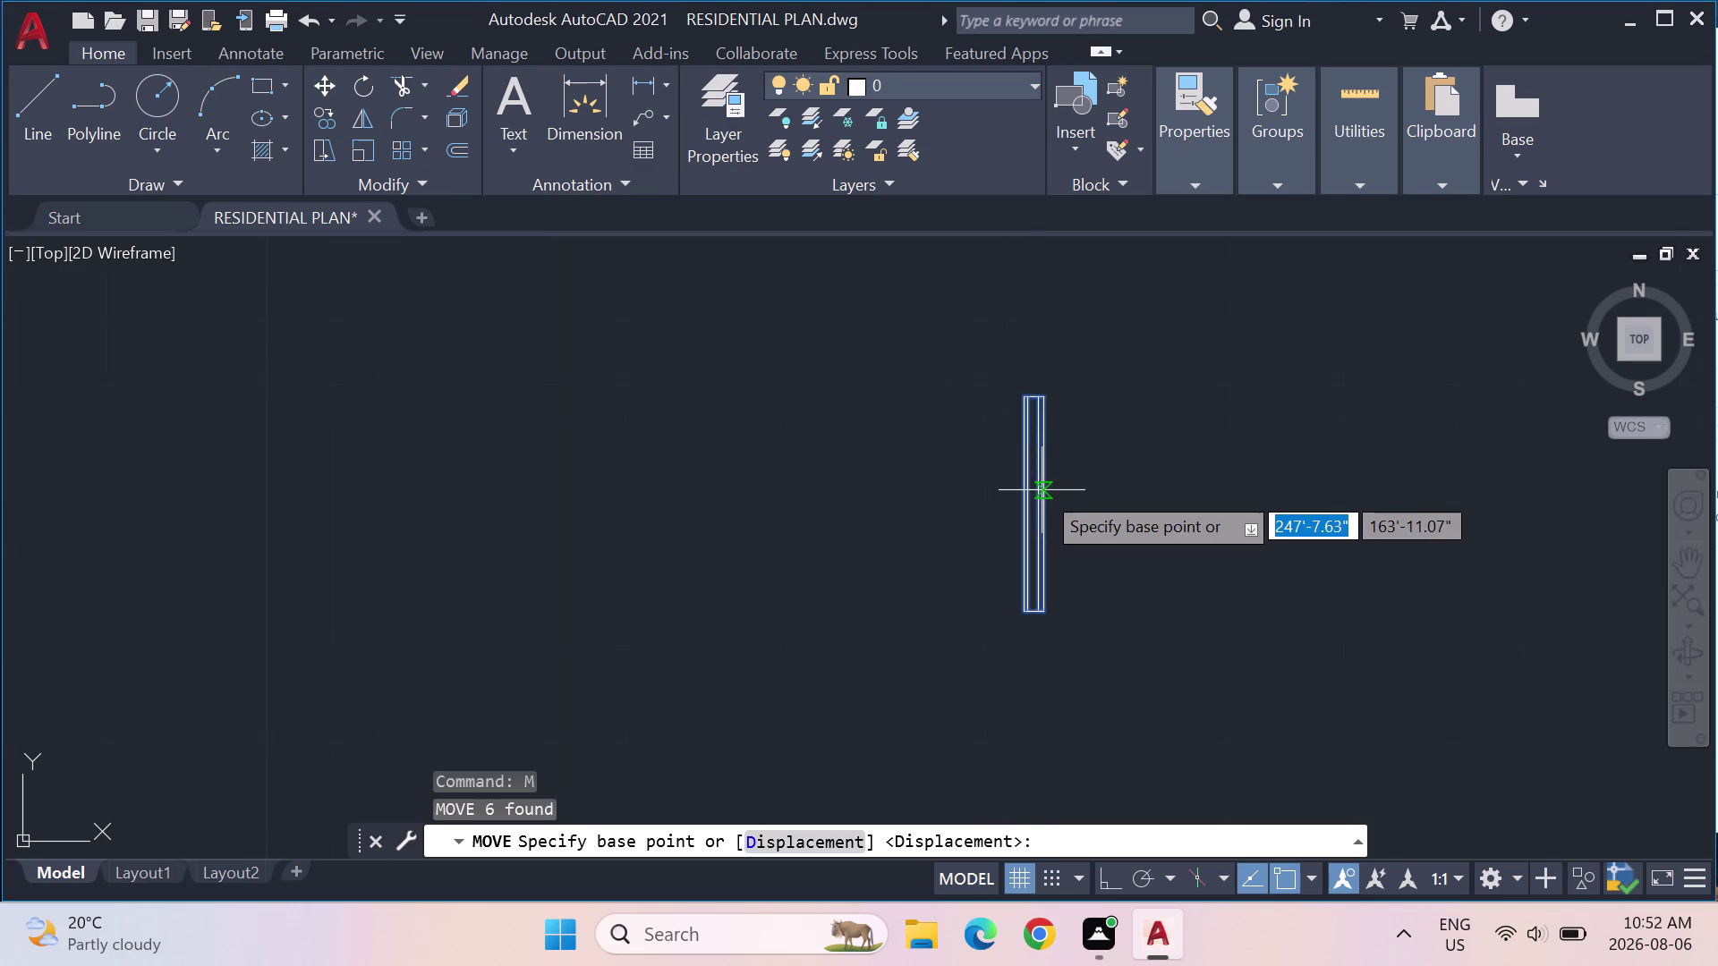
scroll(up, 3)
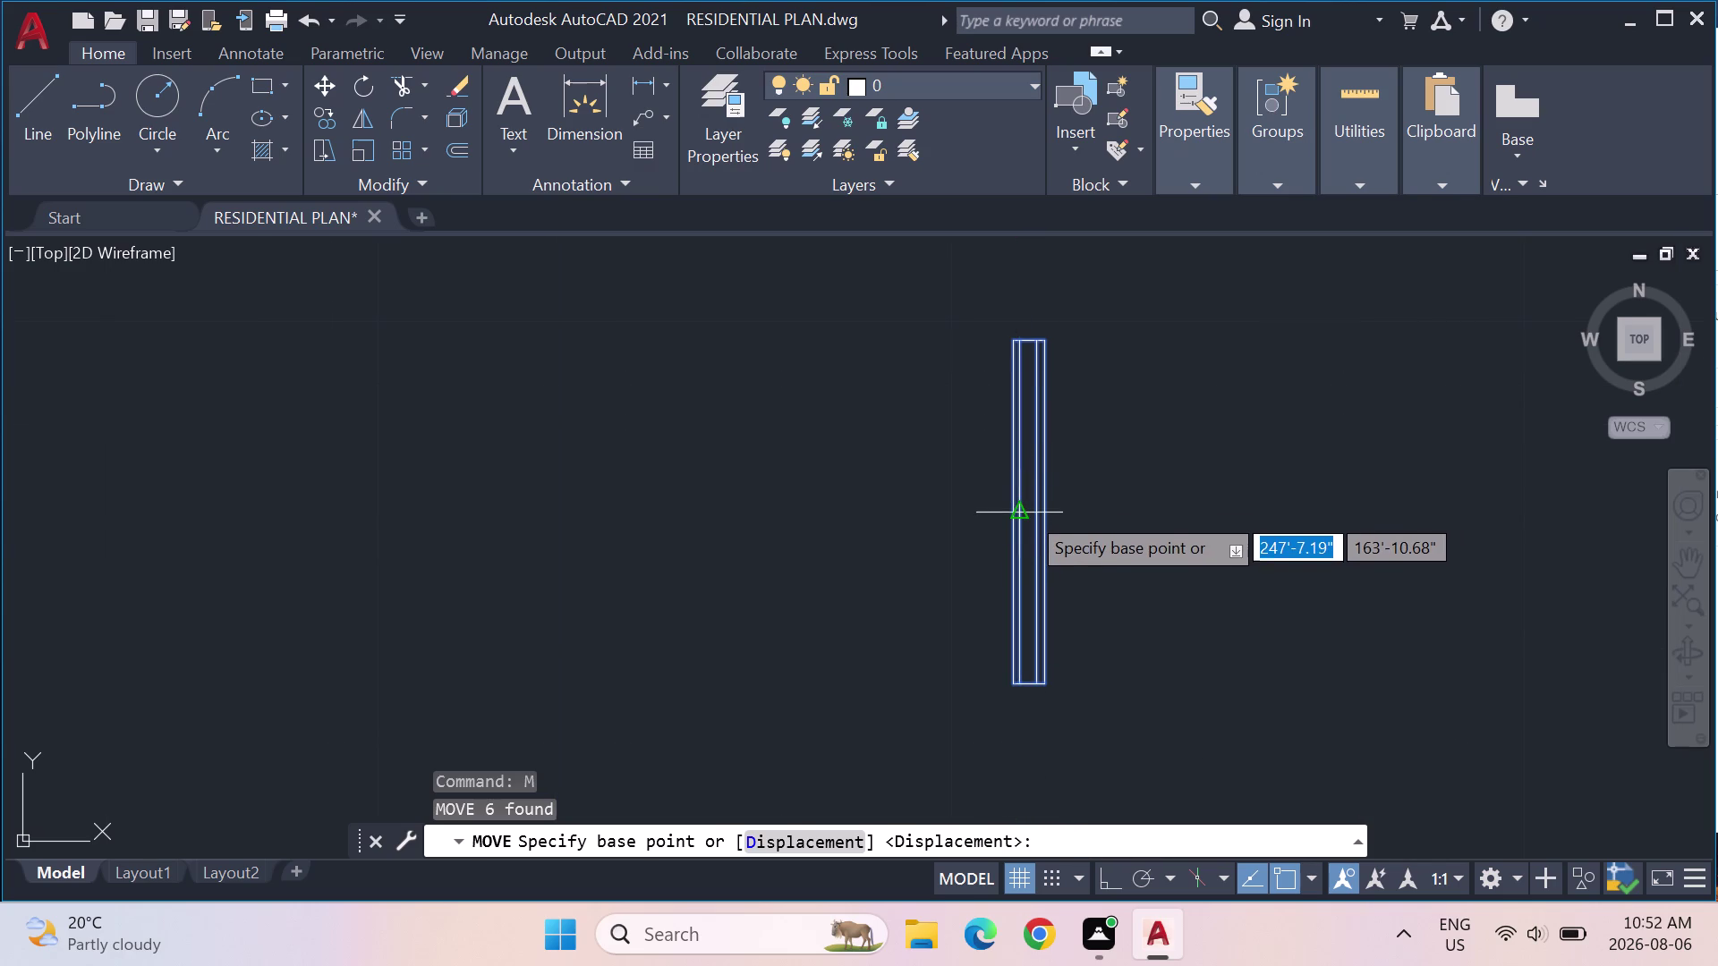
click(1026, 511)
scroll(down, 3)
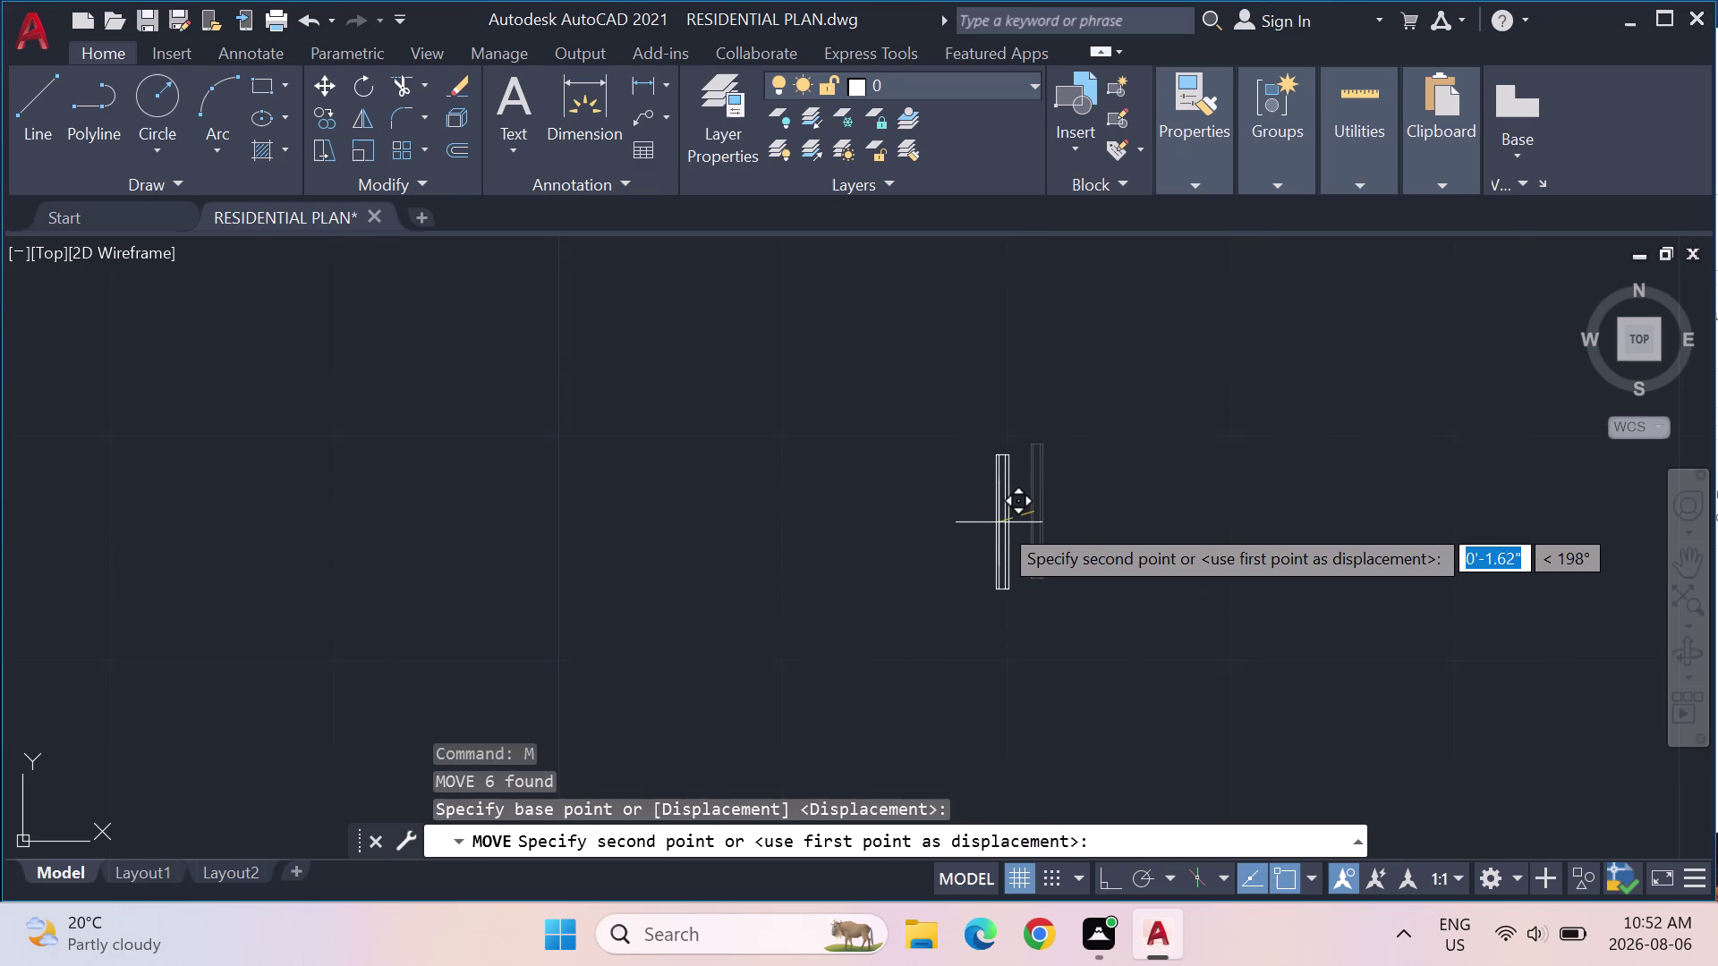
key(Escape)
scroll(up, 3)
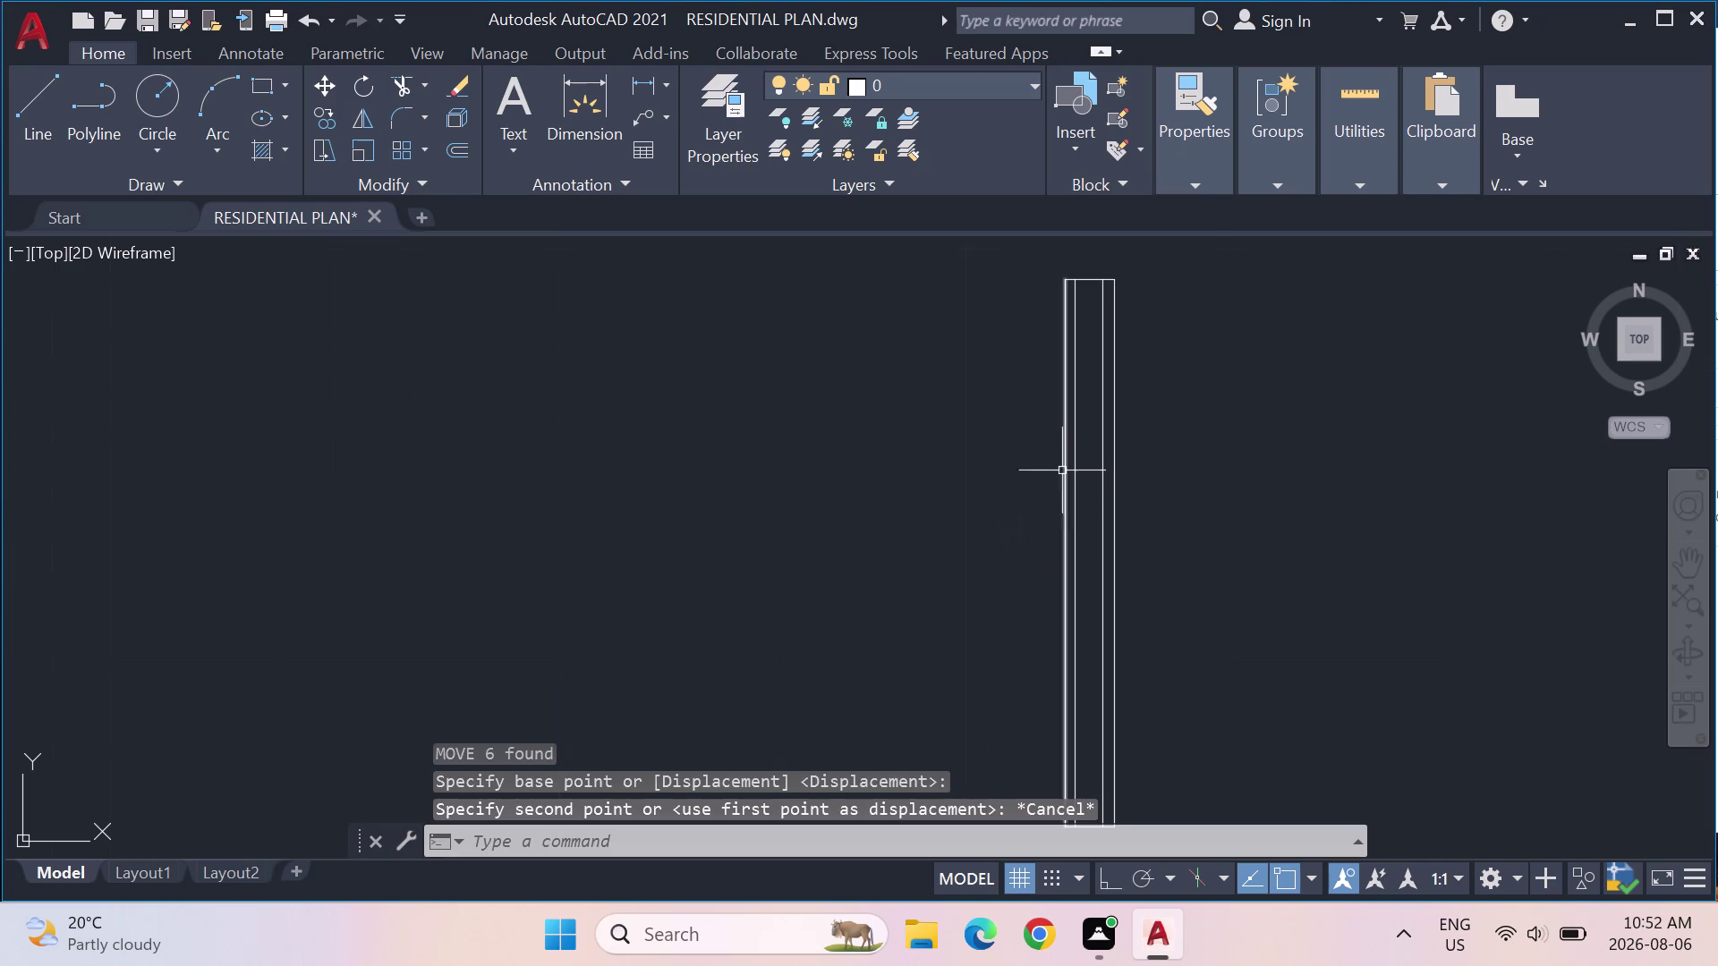
drag(1273, 581, 1108, 457)
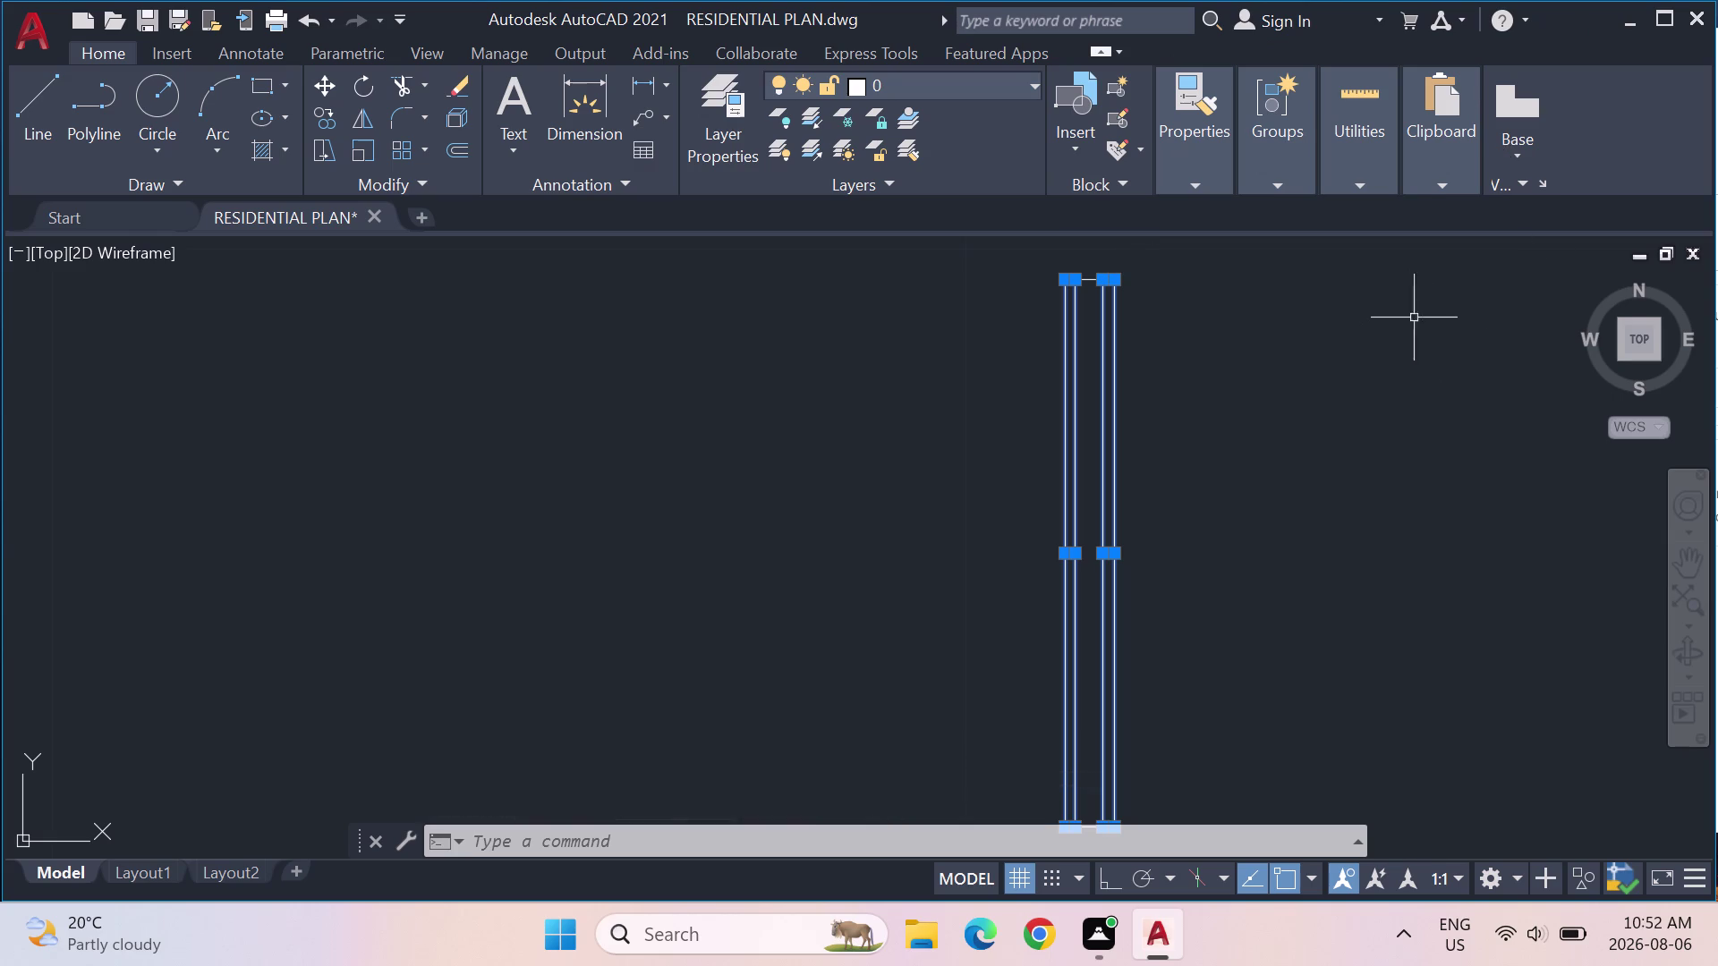
key(Escape)
middle_drag(1199, 618, 1165, 595)
scroll(down, 3)
drag(1210, 560, 1175, 305)
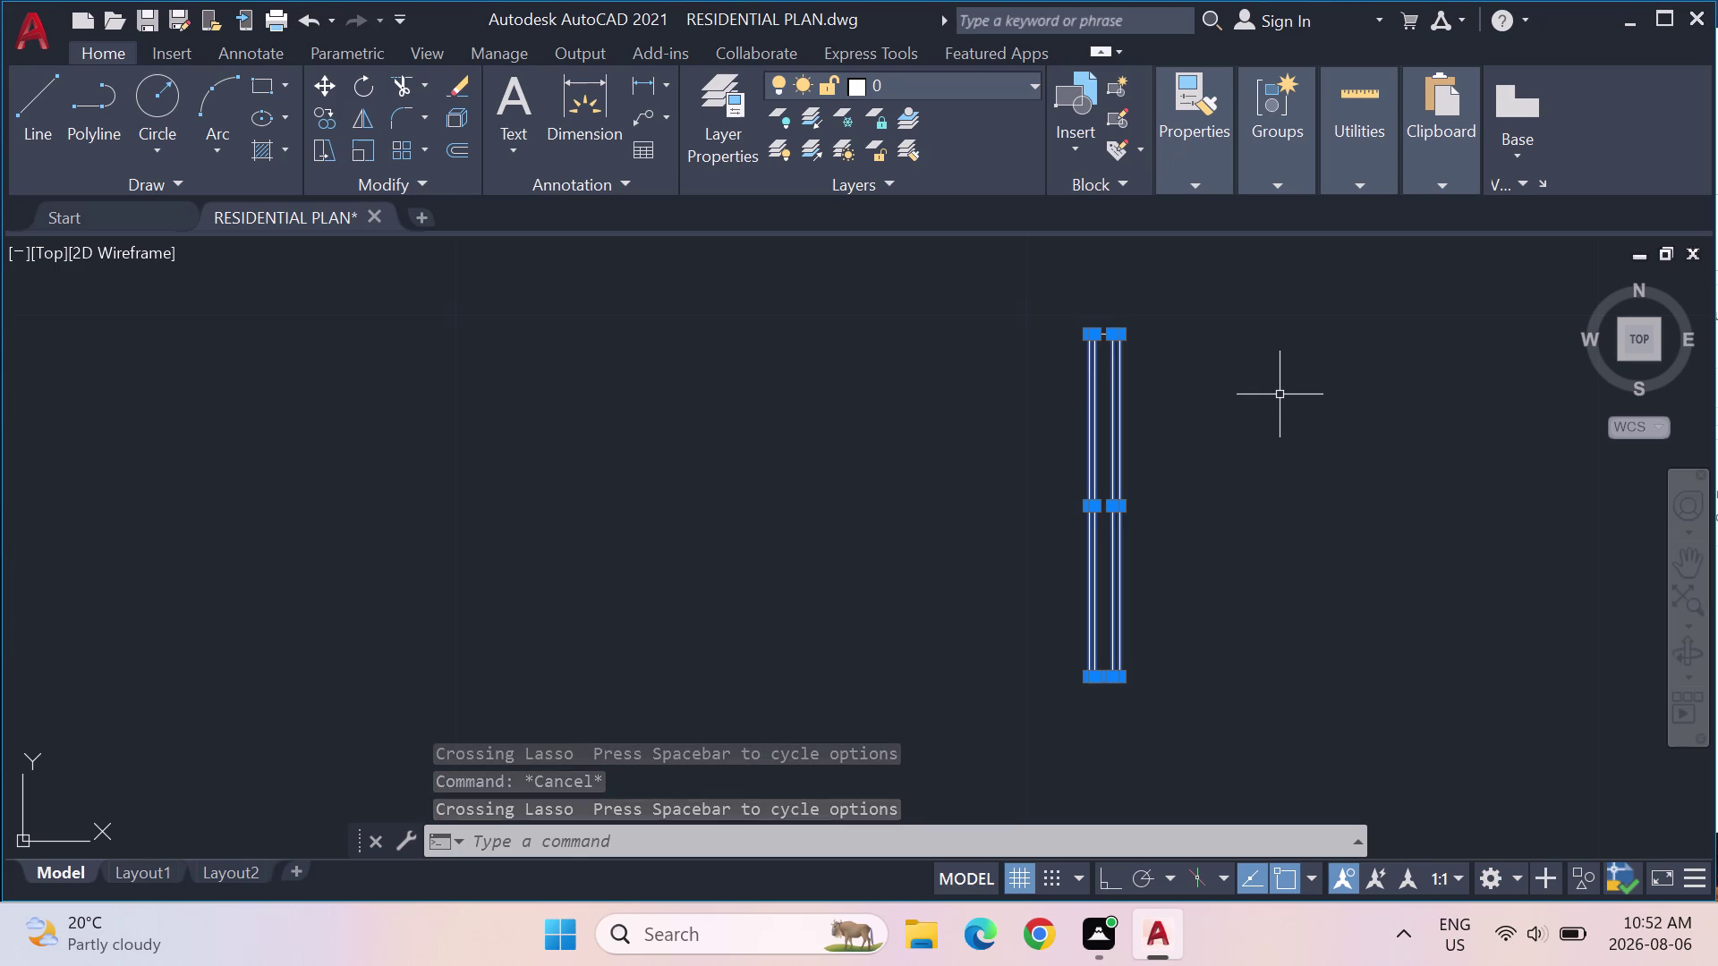
key(m)
key(Return)
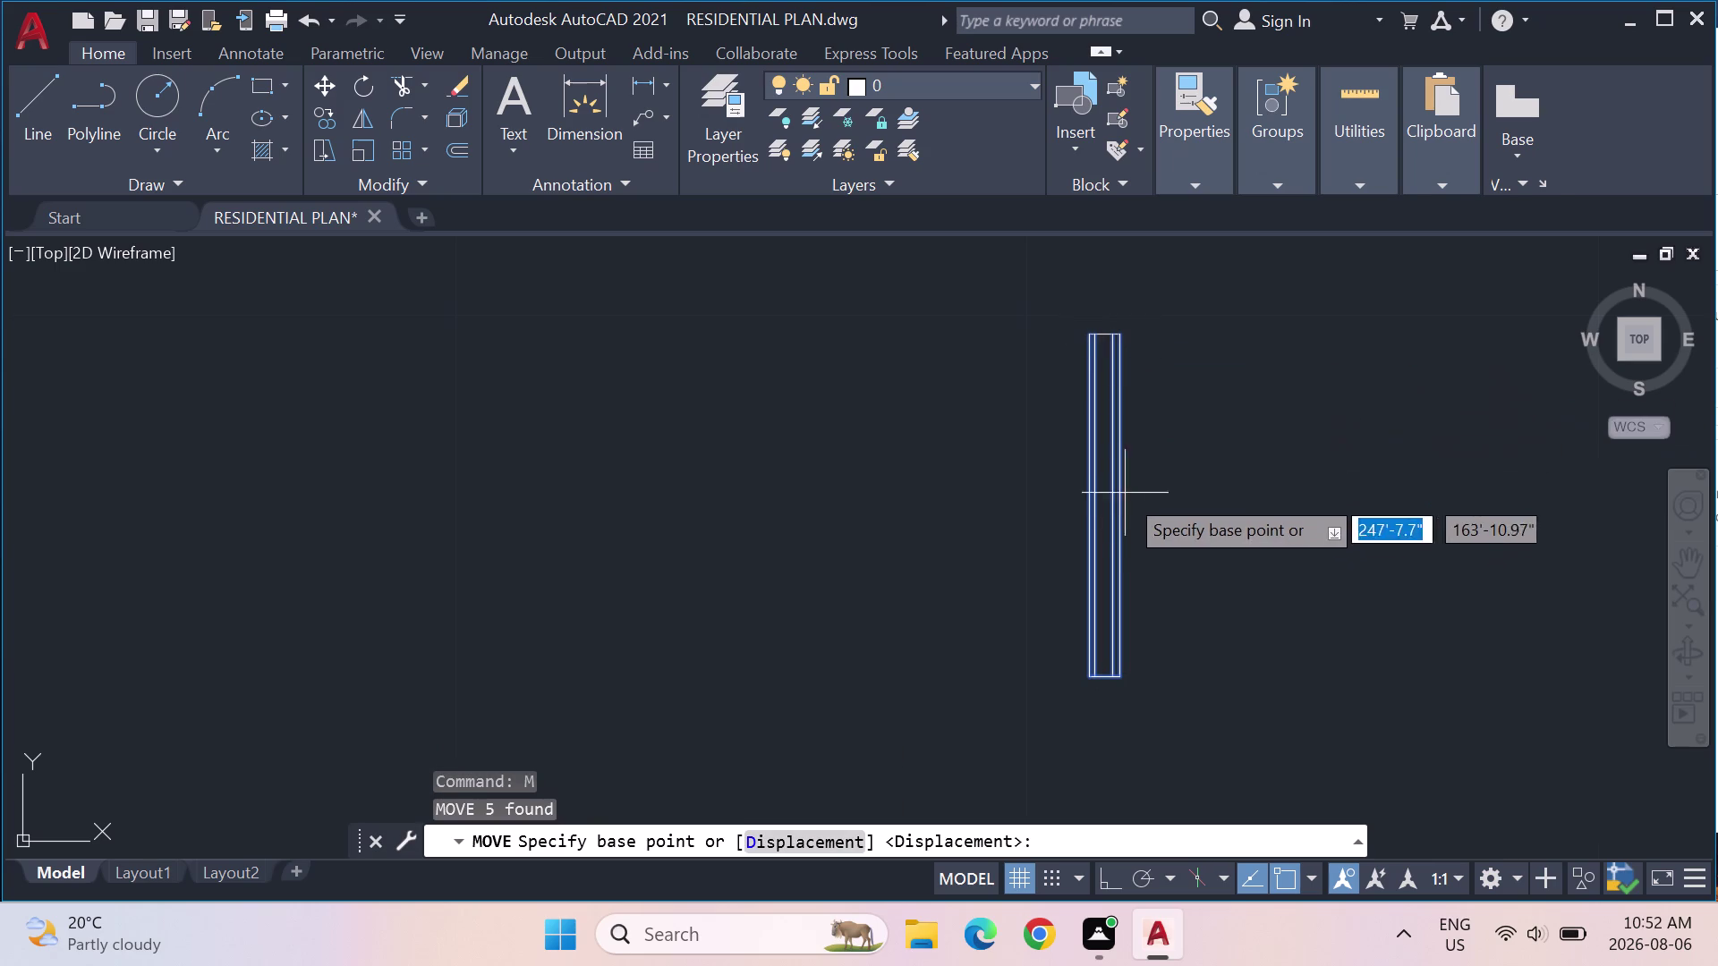
scroll(up, 3)
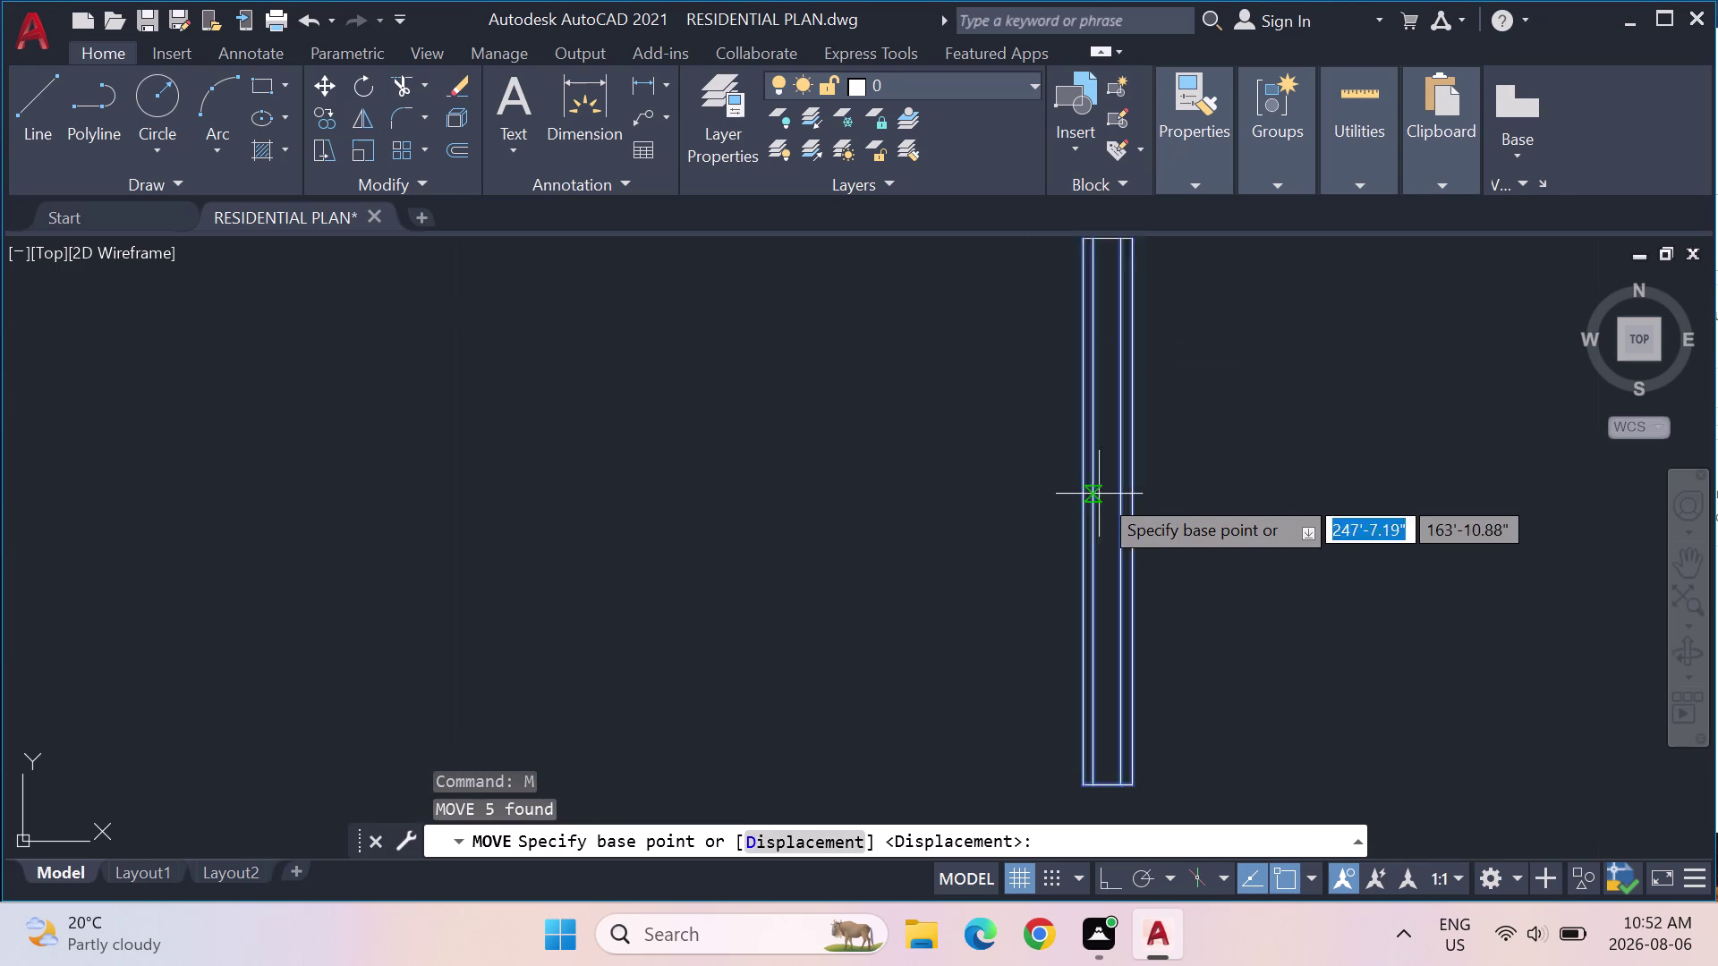
scroll(up, 3)
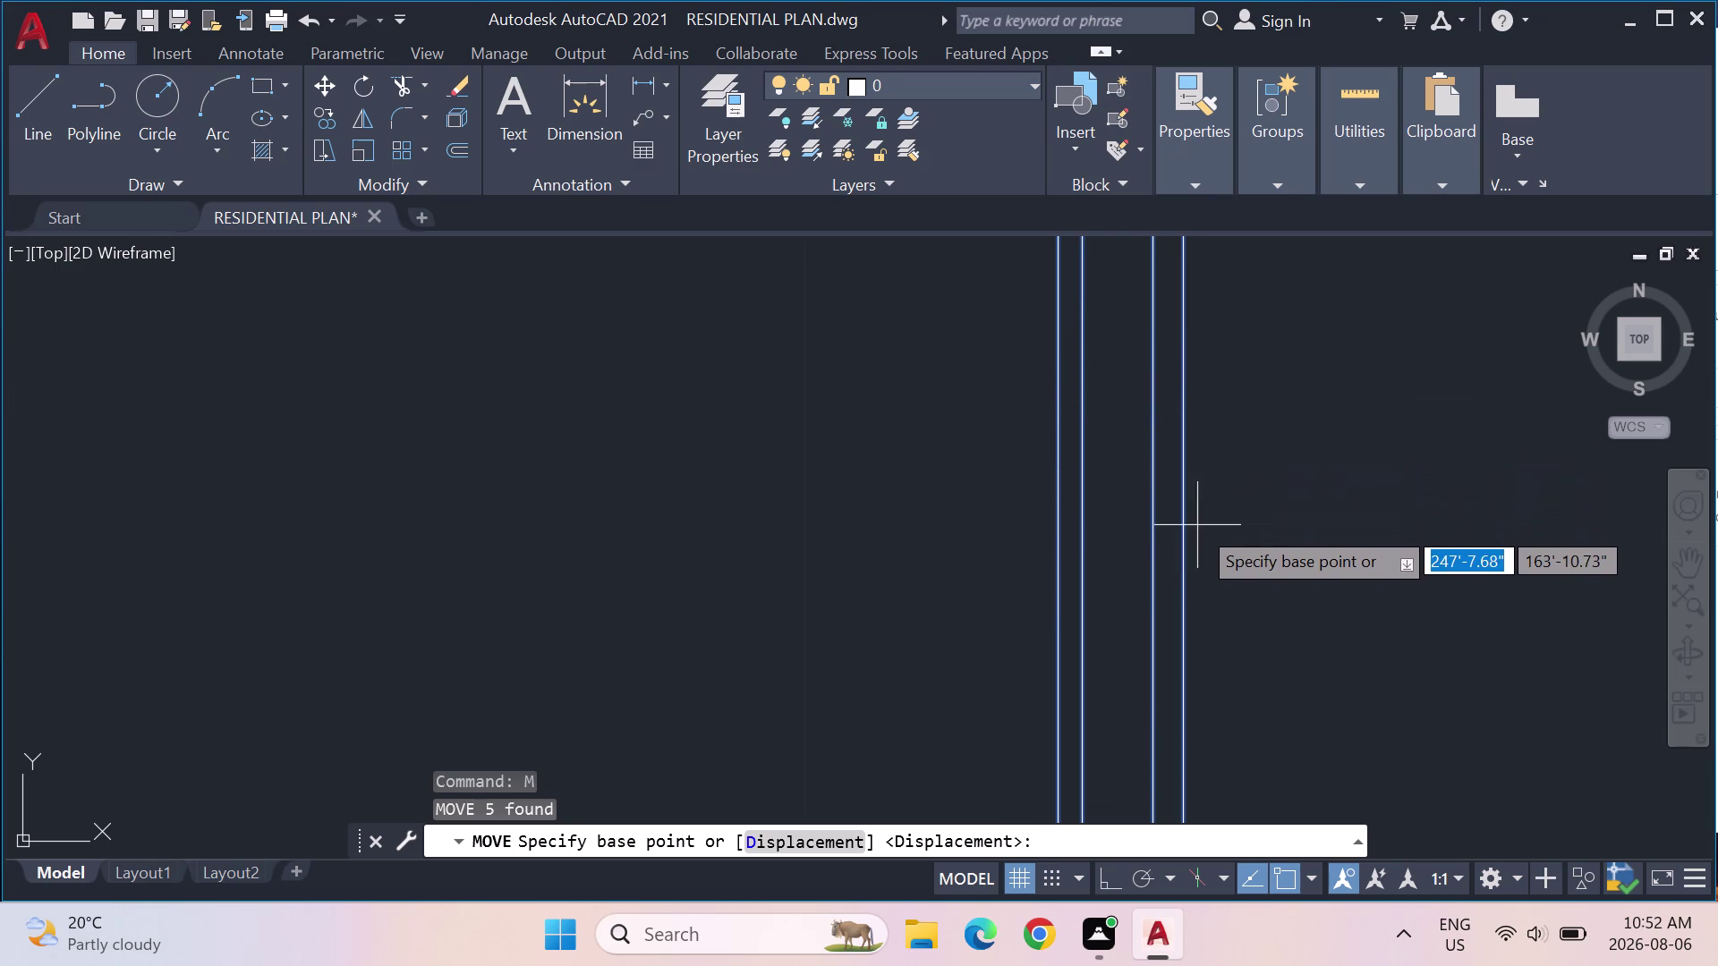
scroll(down, 3)
click(1185, 547)
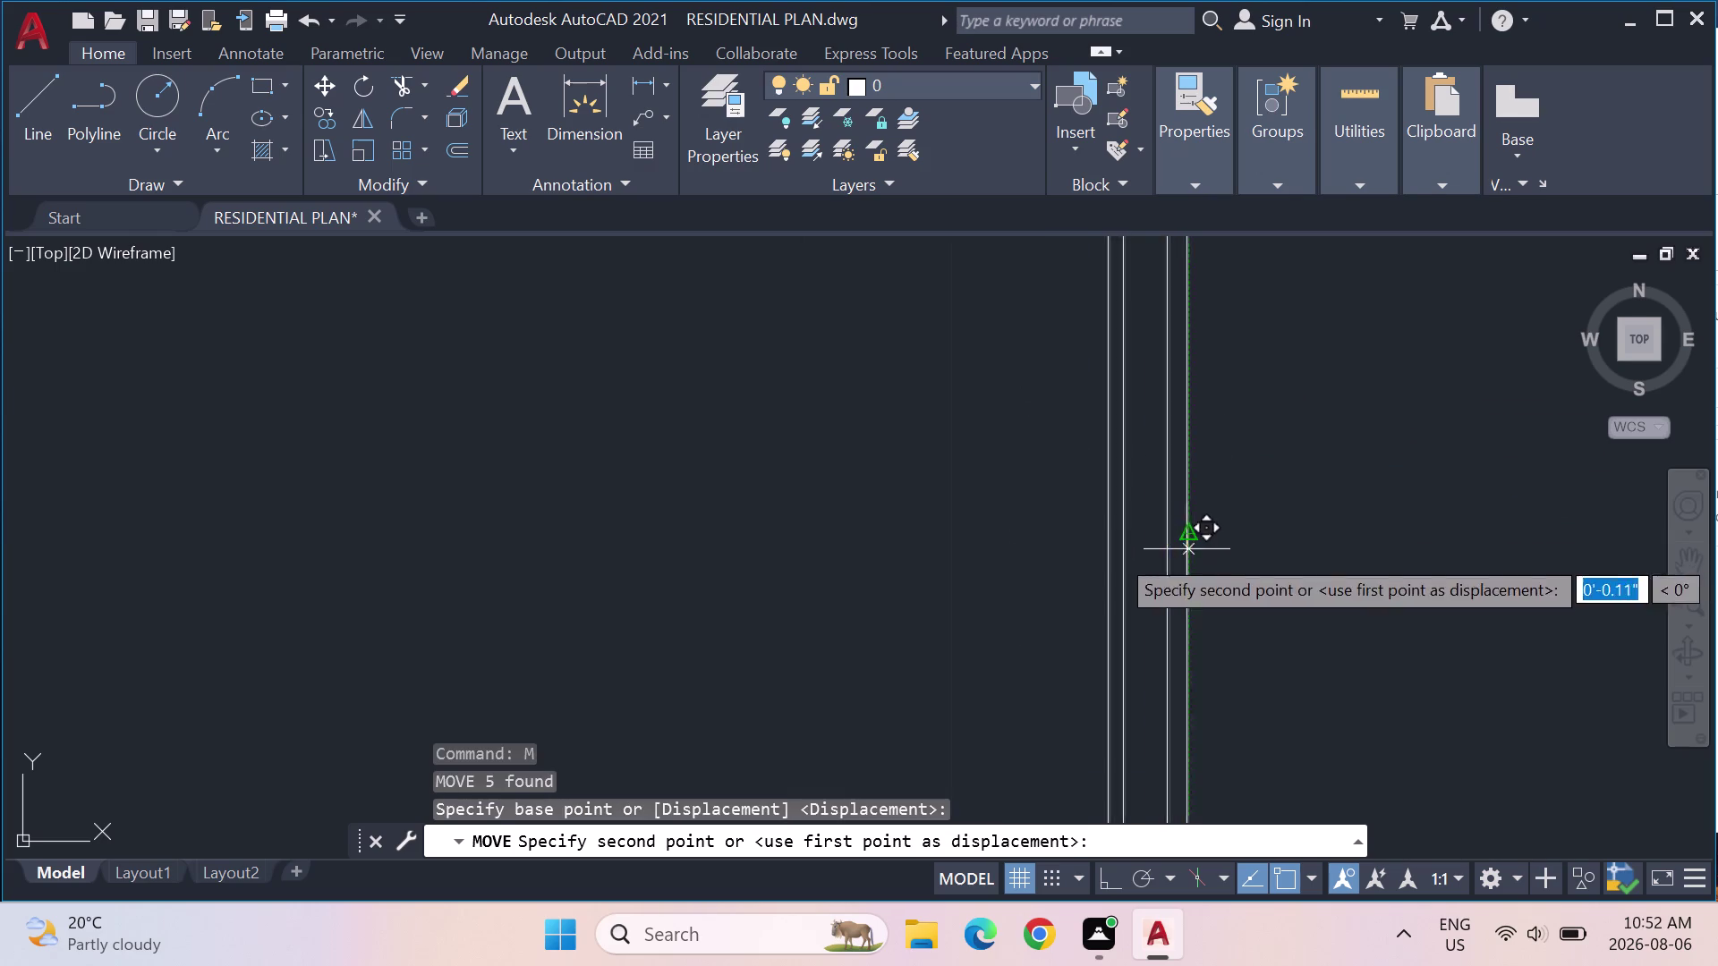
scroll(down, 3)
scroll(down, 3)
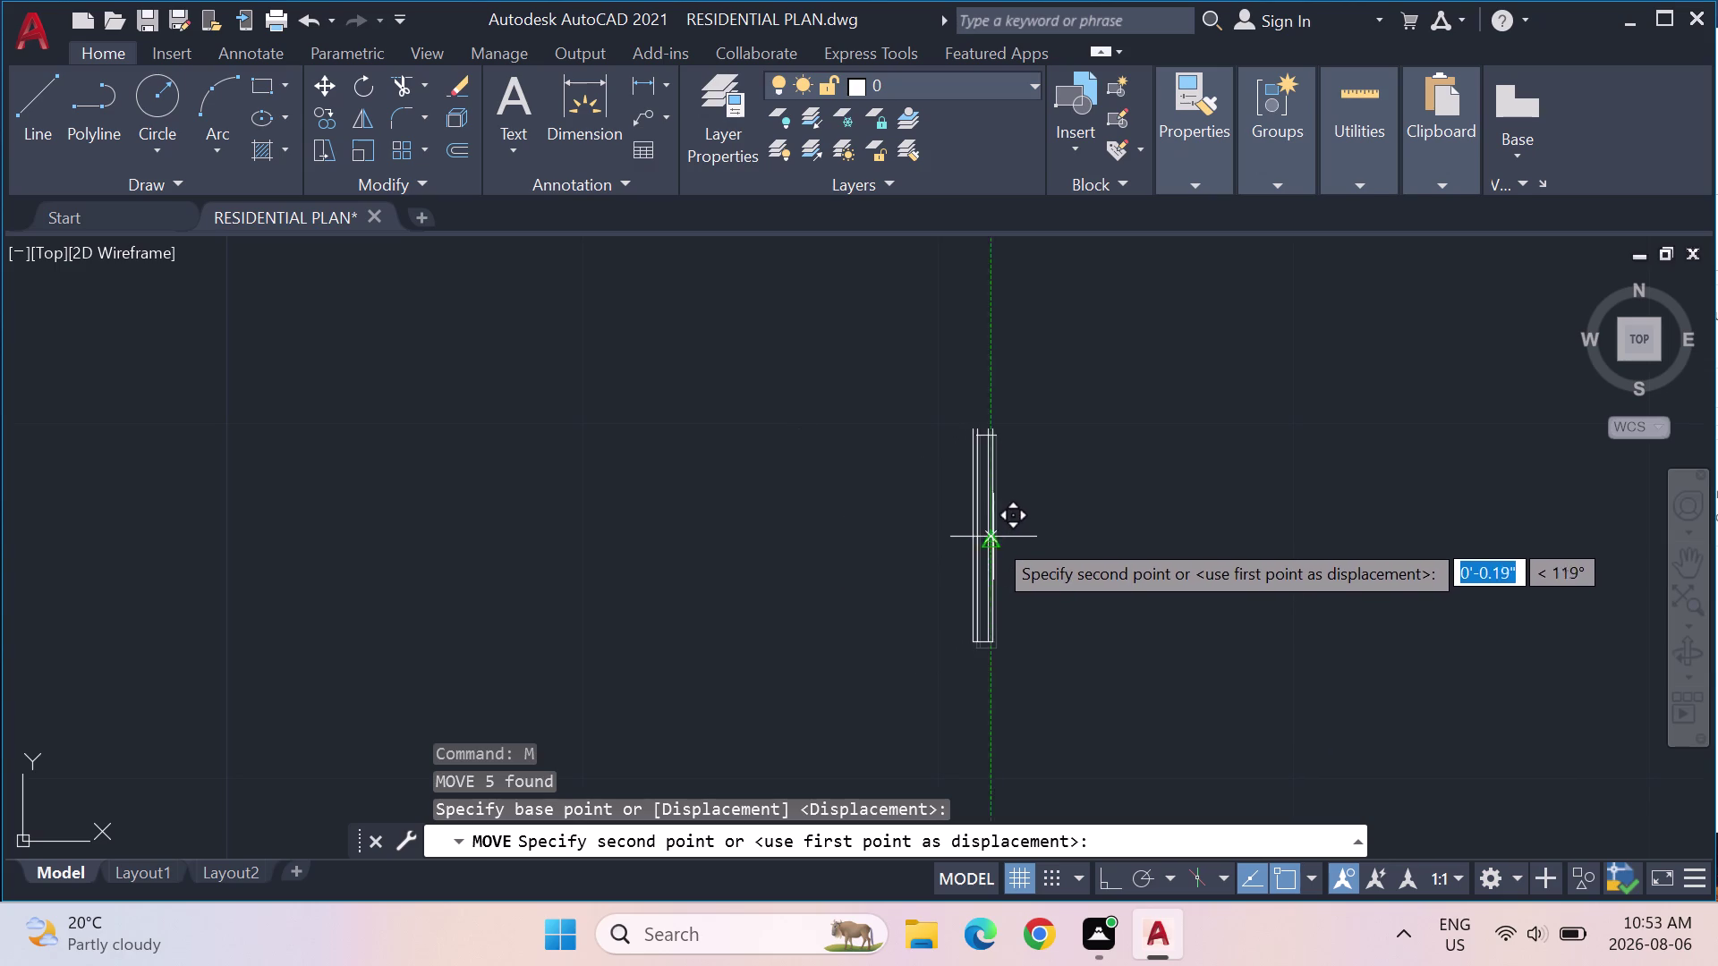
key(Escape)
drag(1060, 588, 1052, 426)
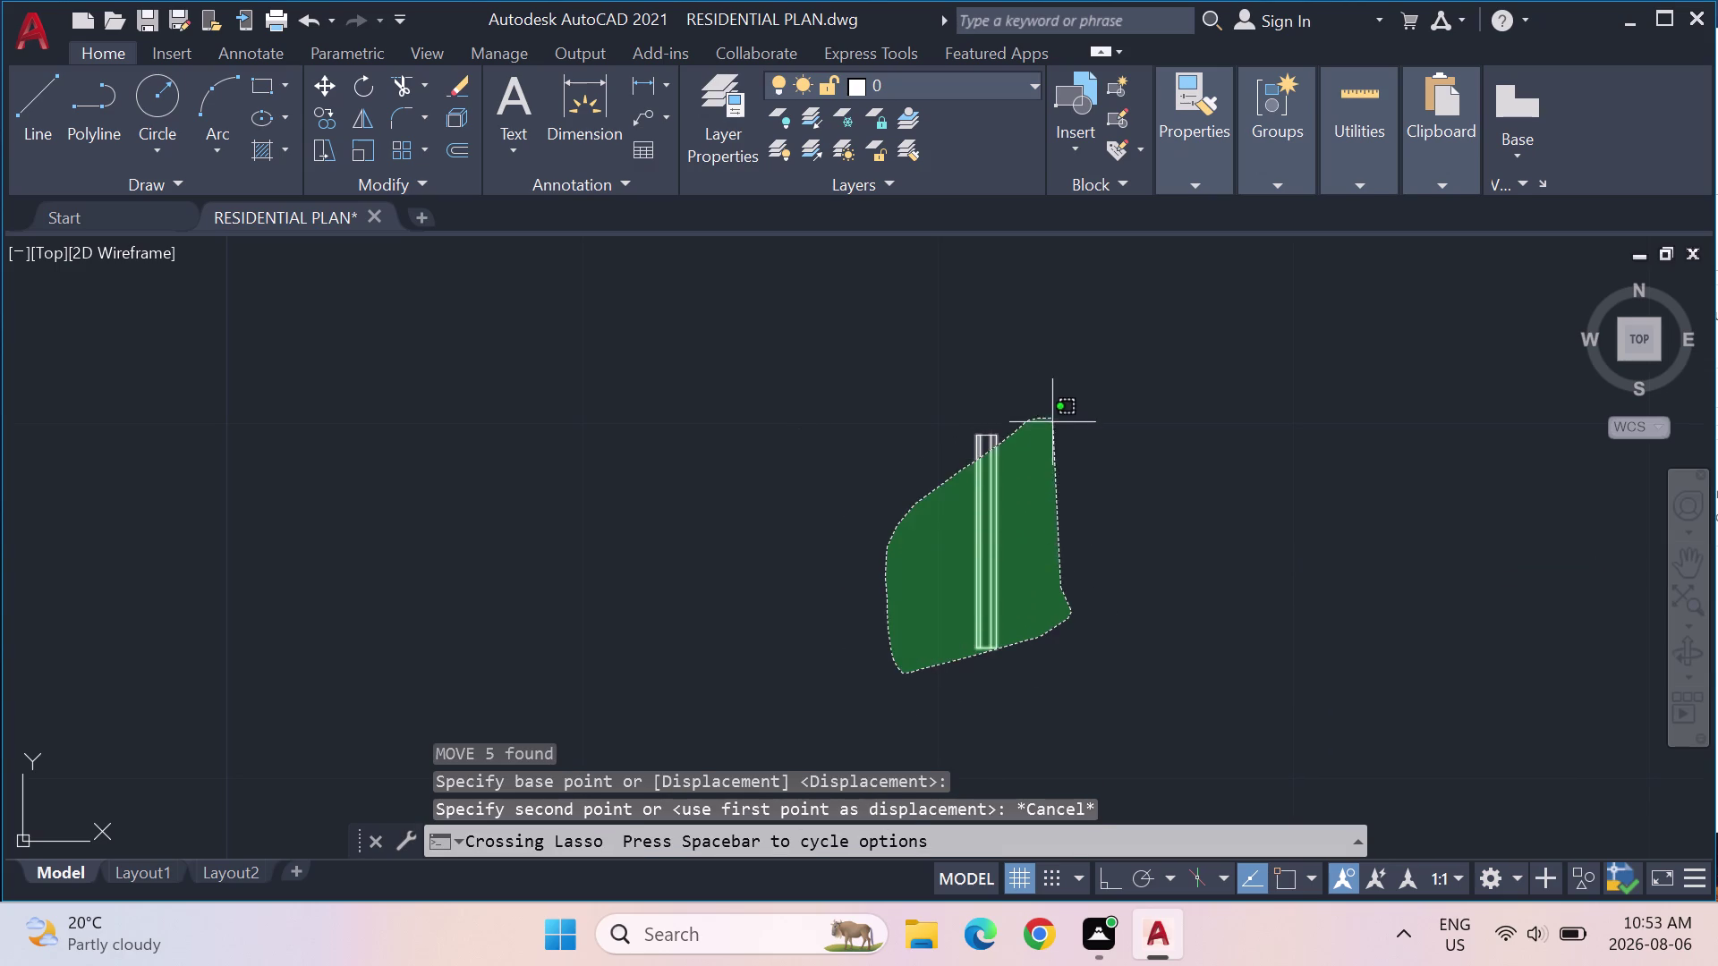
key(m)
key(Return)
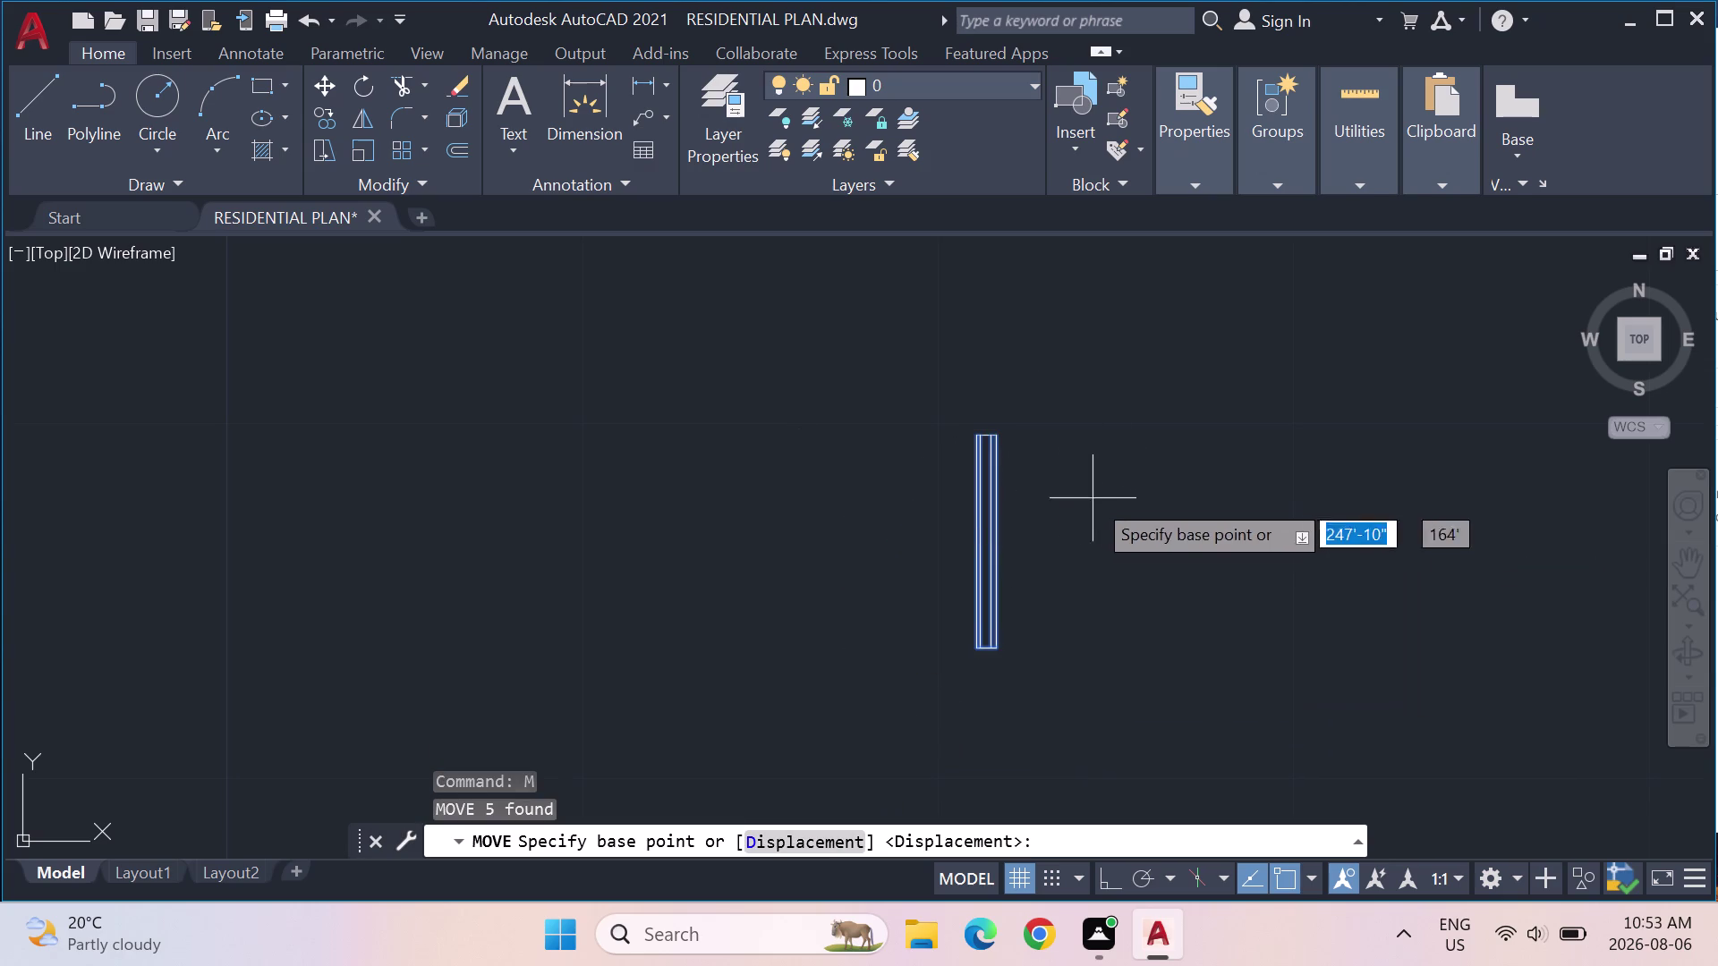
scroll(up, 3)
key(Escape)
key(Escape)
key(Escape)
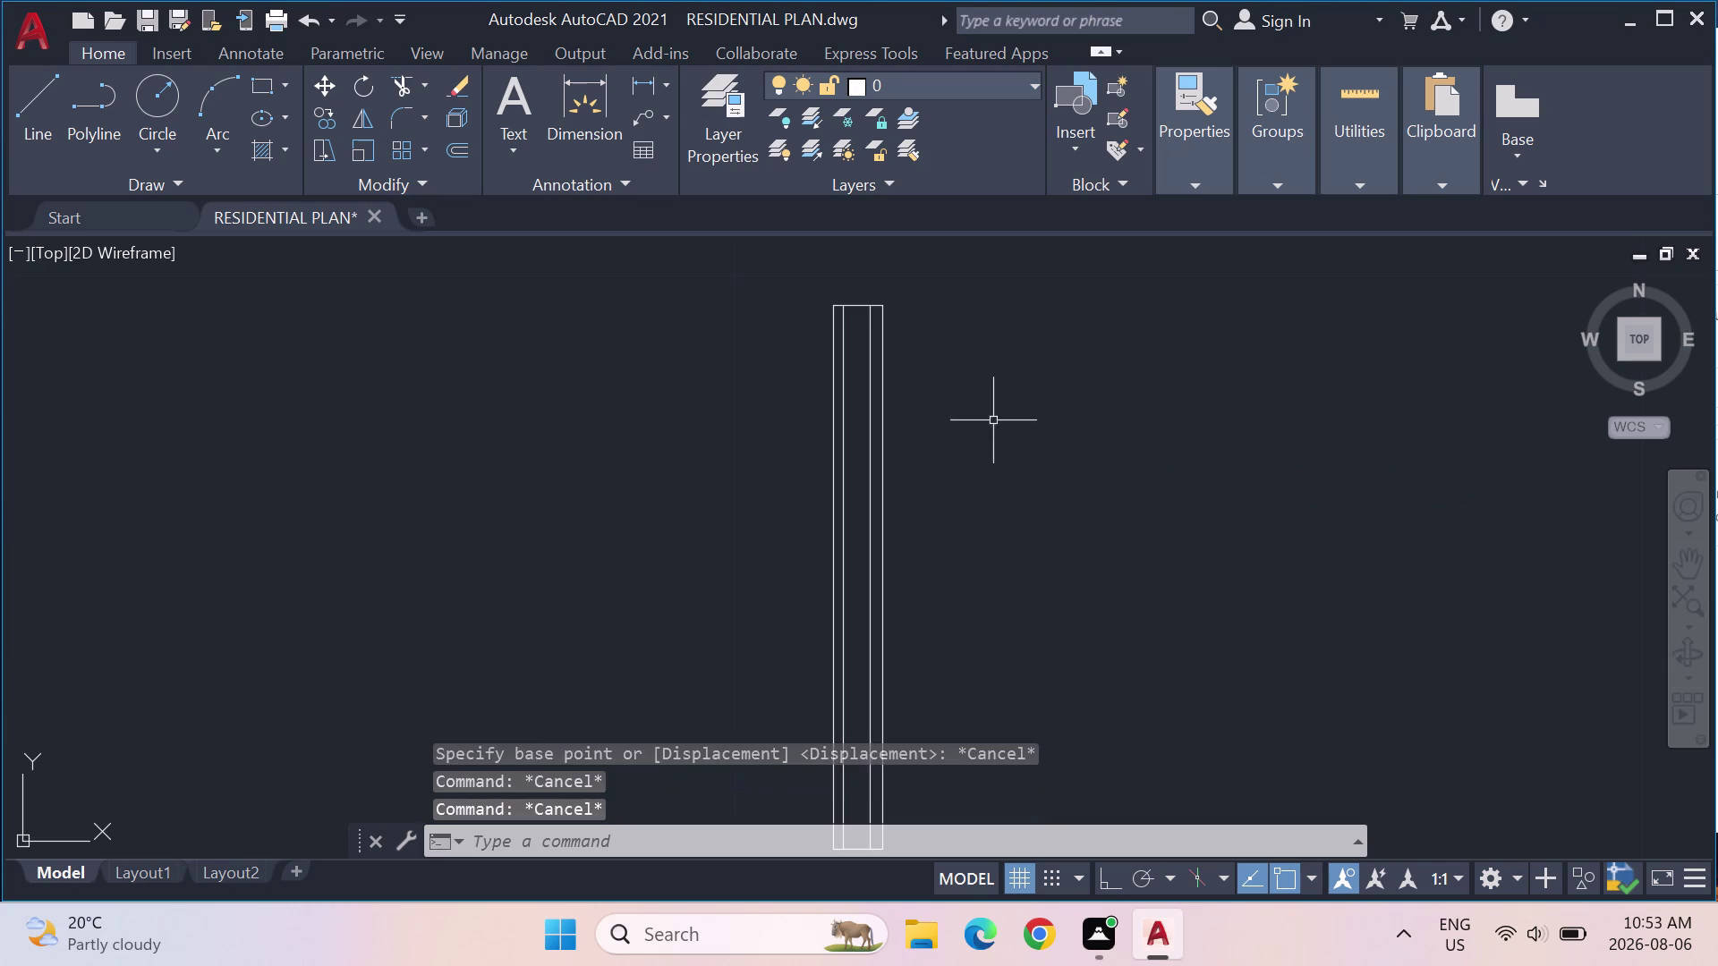
scroll(down, 3)
drag(1044, 650, 1141, 469)
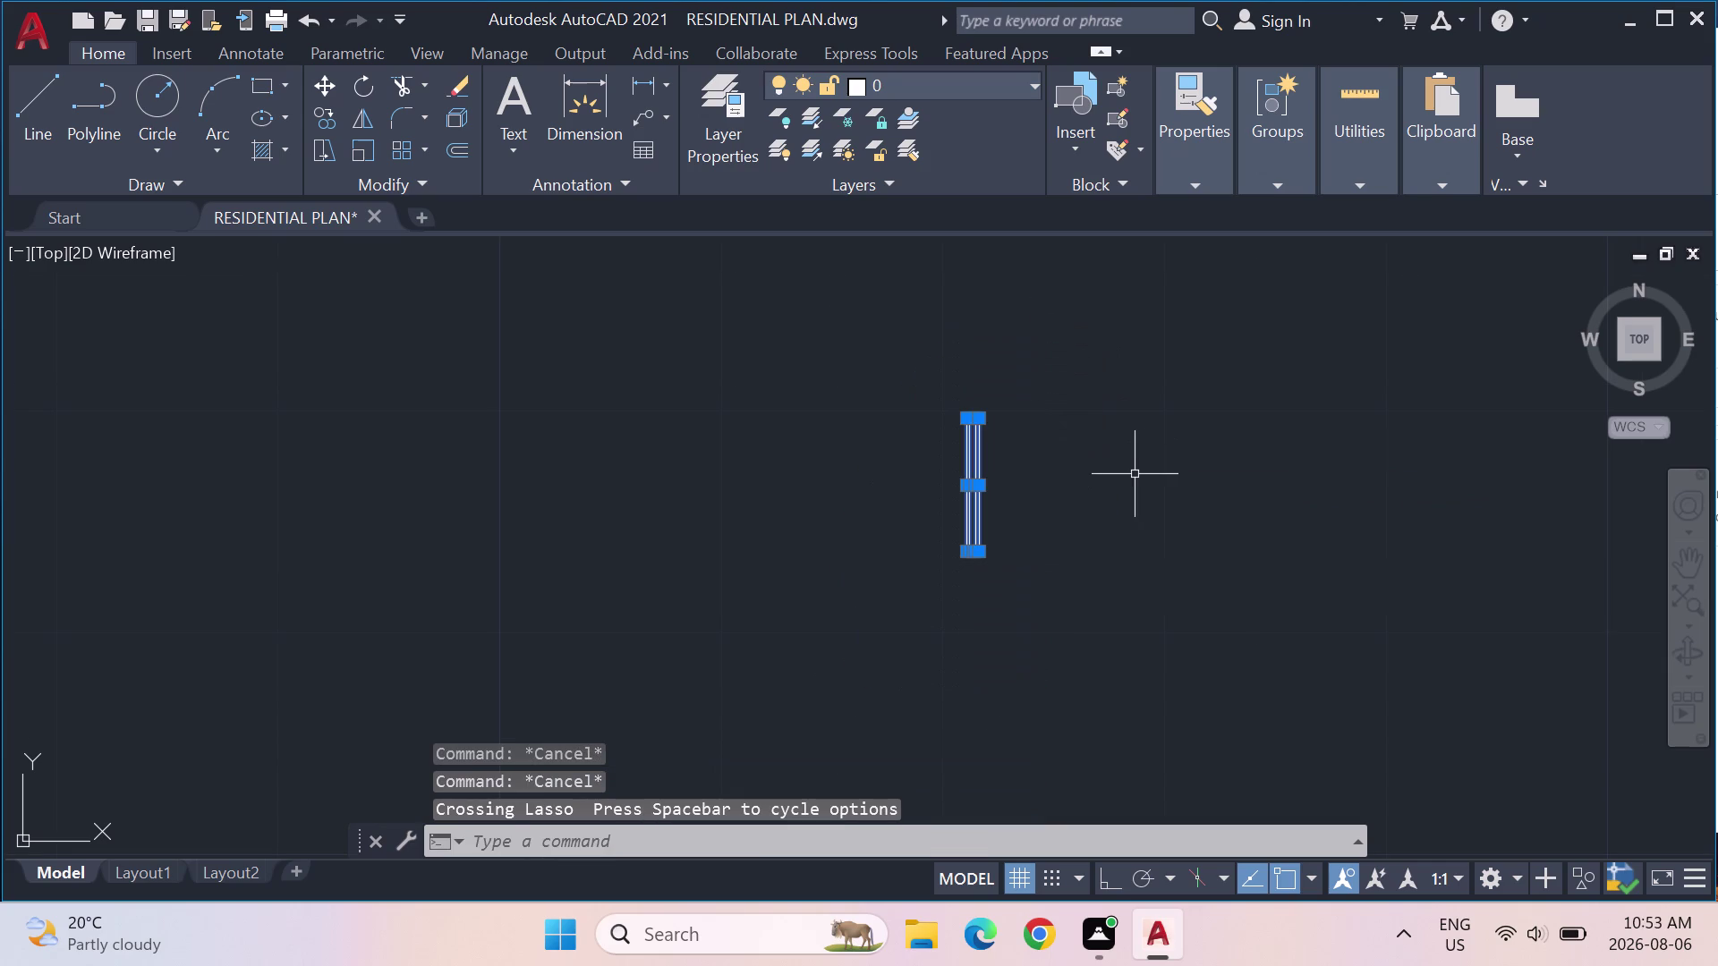
Move the shortened frame piece, using its midpoint as the base point.
key(m)
key(Return)
scroll(up, 3)
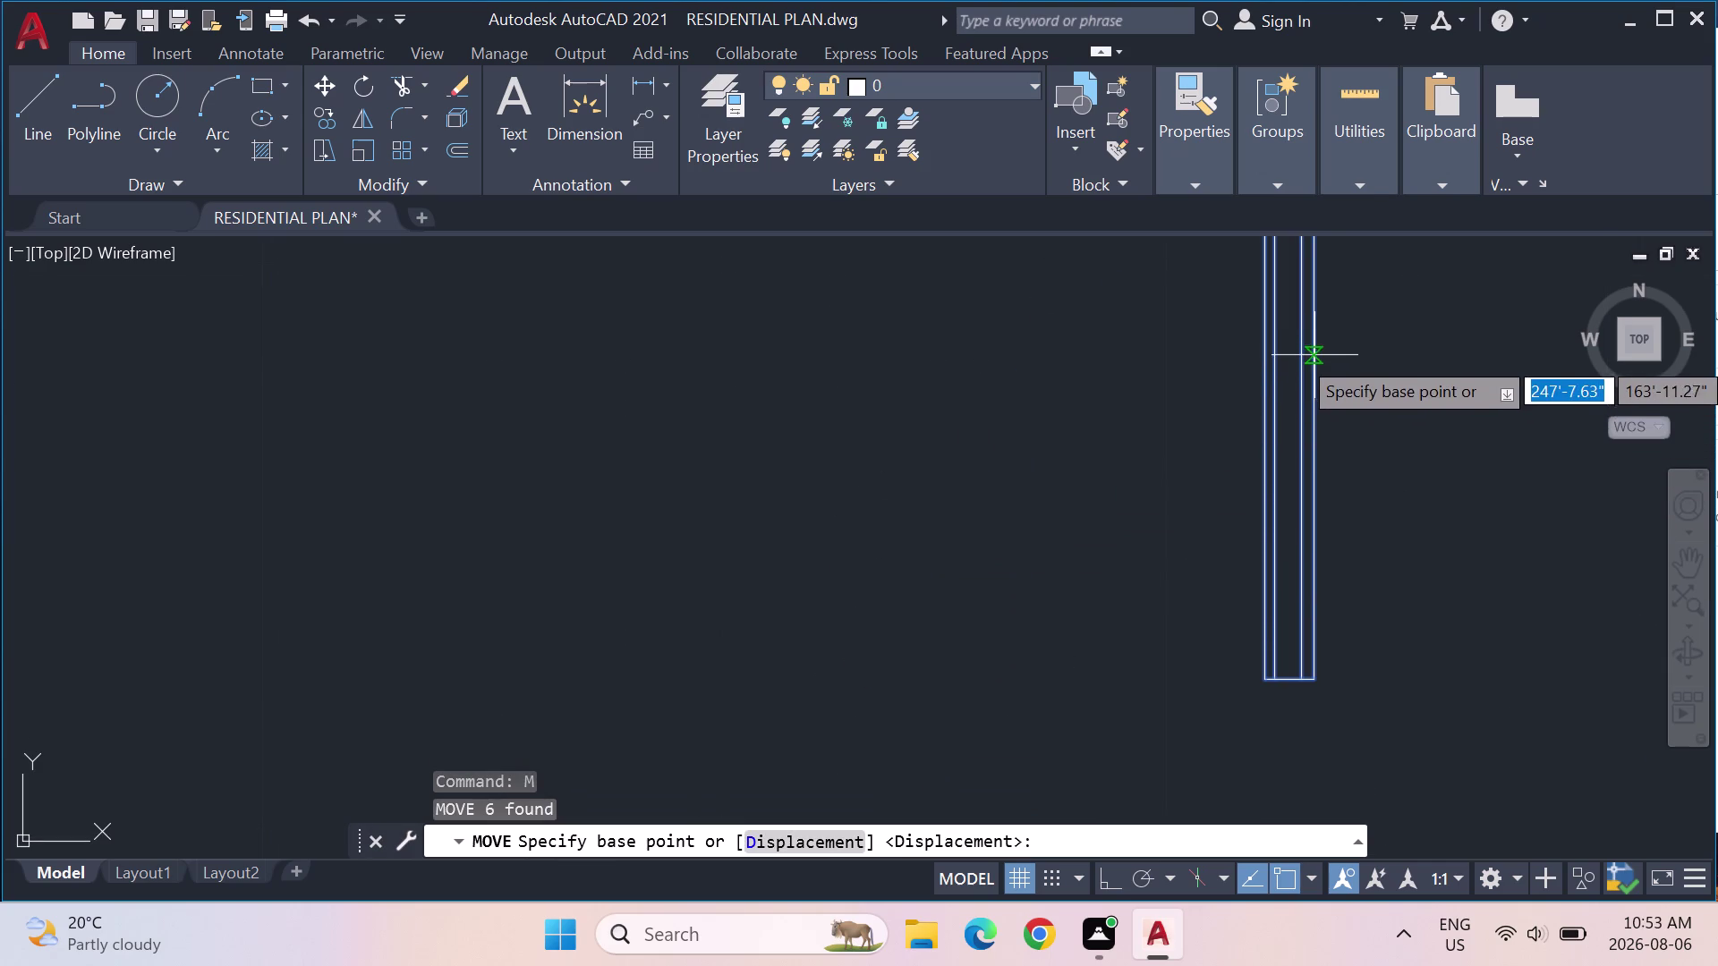
scroll(down, 3)
middle_drag(1302, 330, 883, 394)
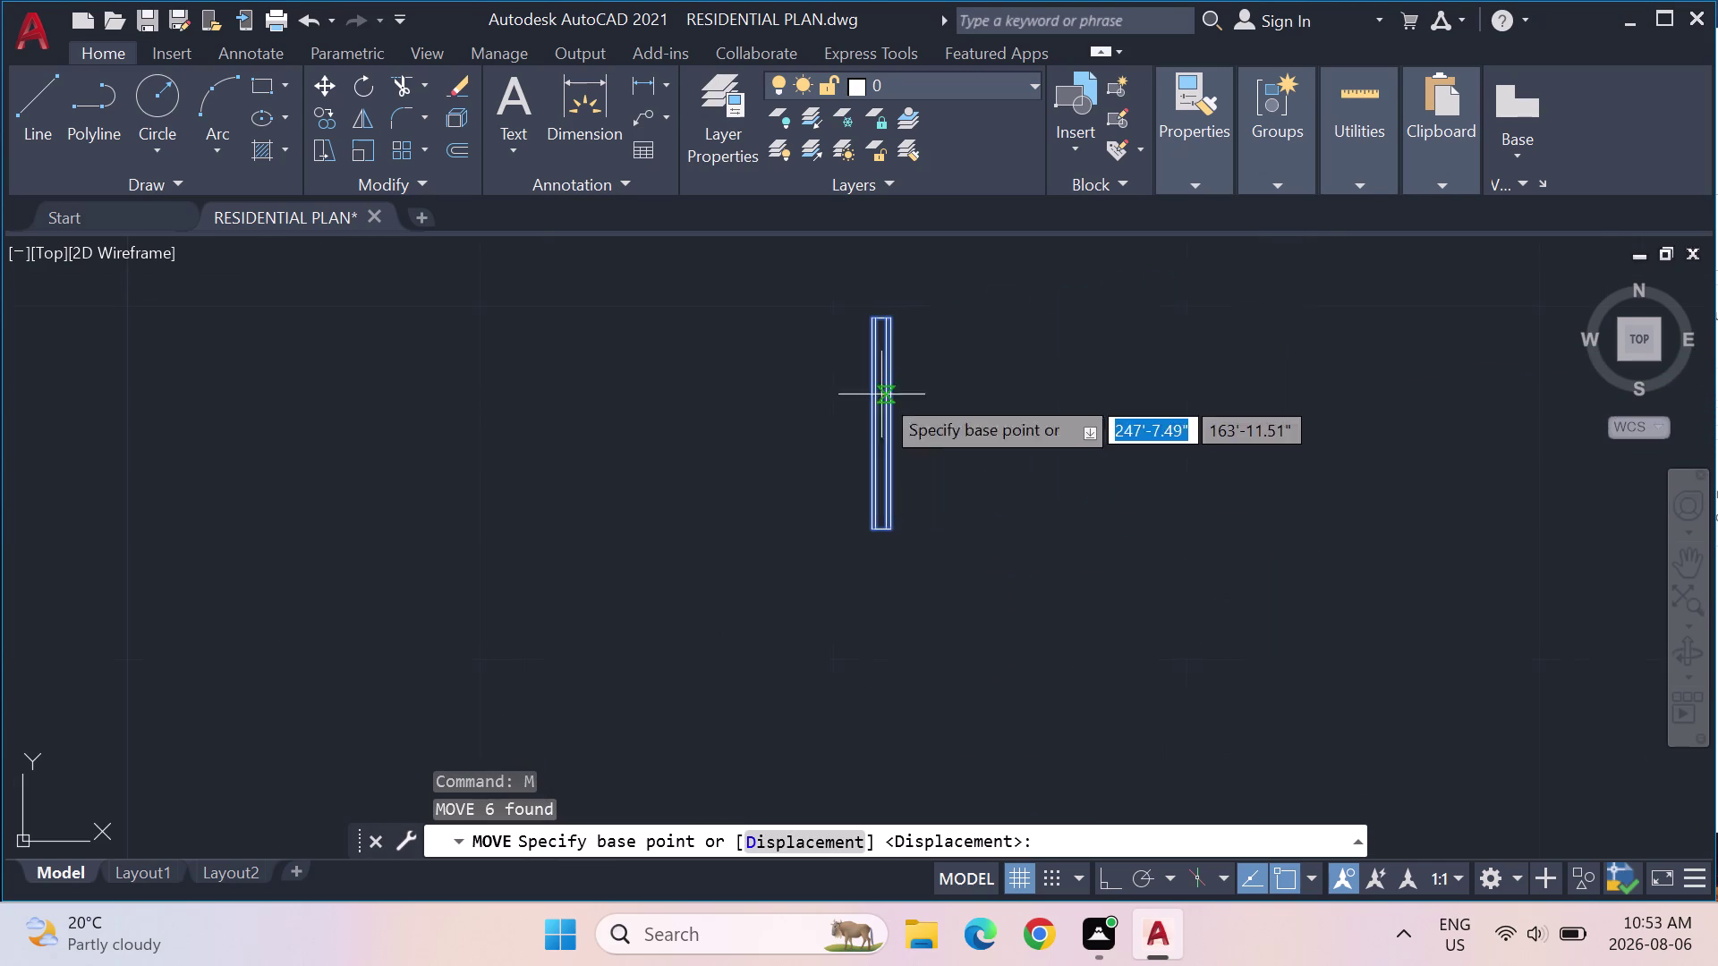
scroll(up, 3)
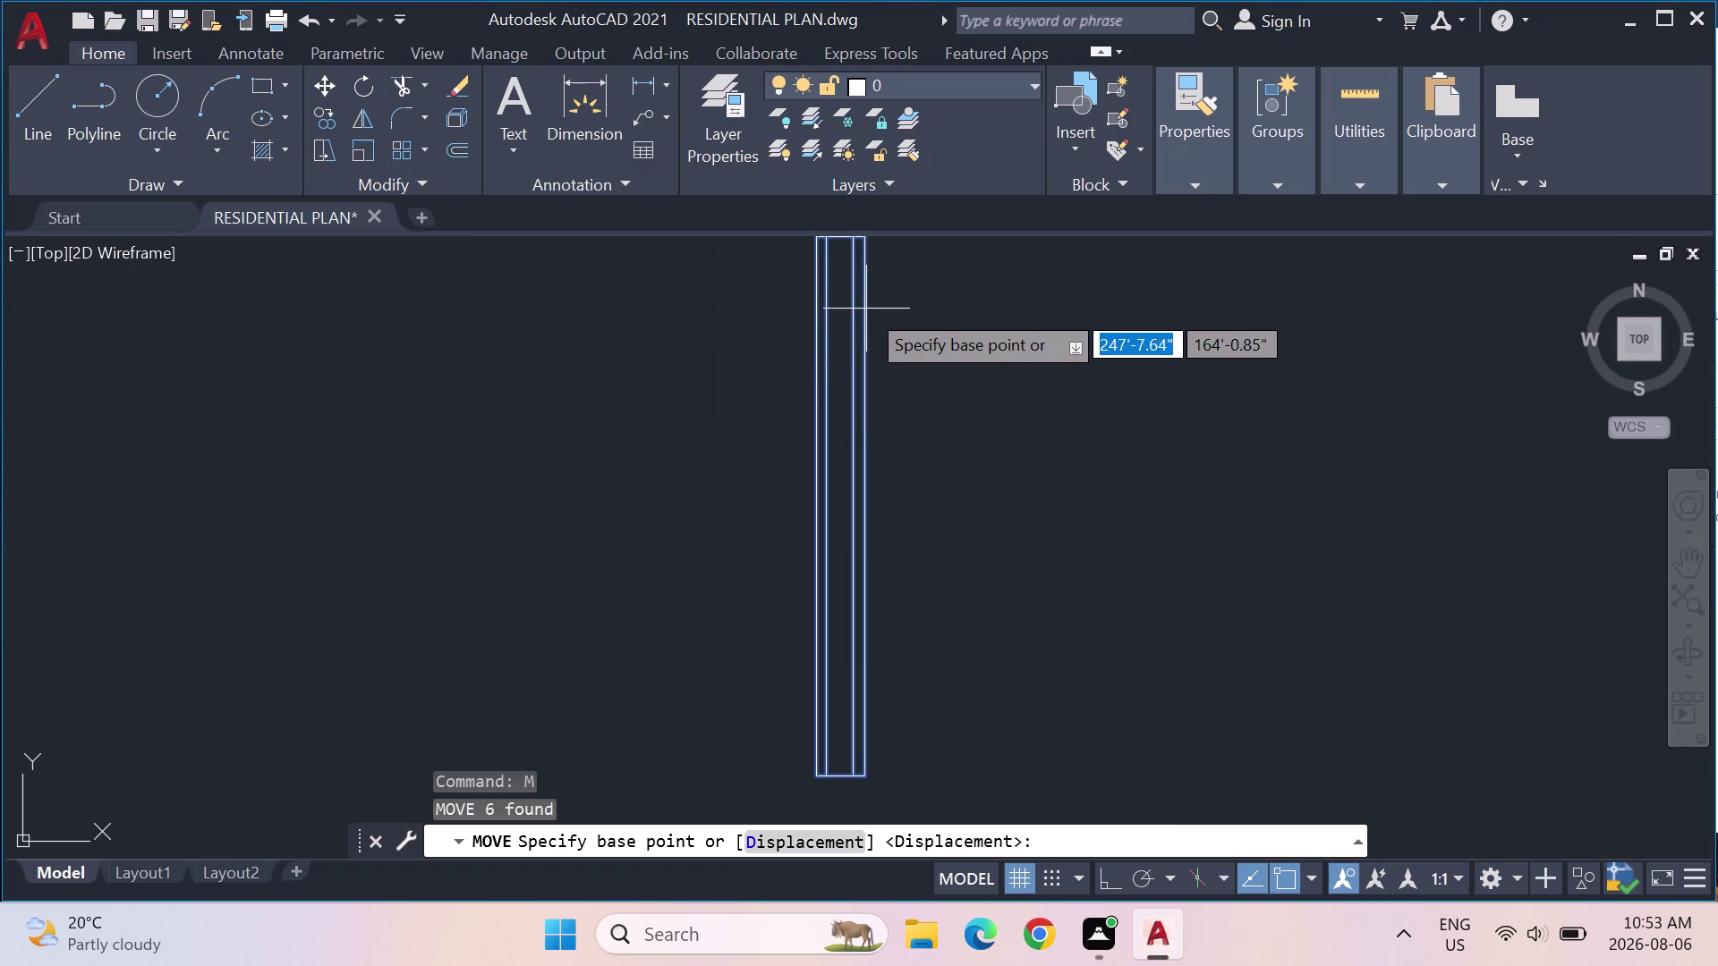
click(871, 509)
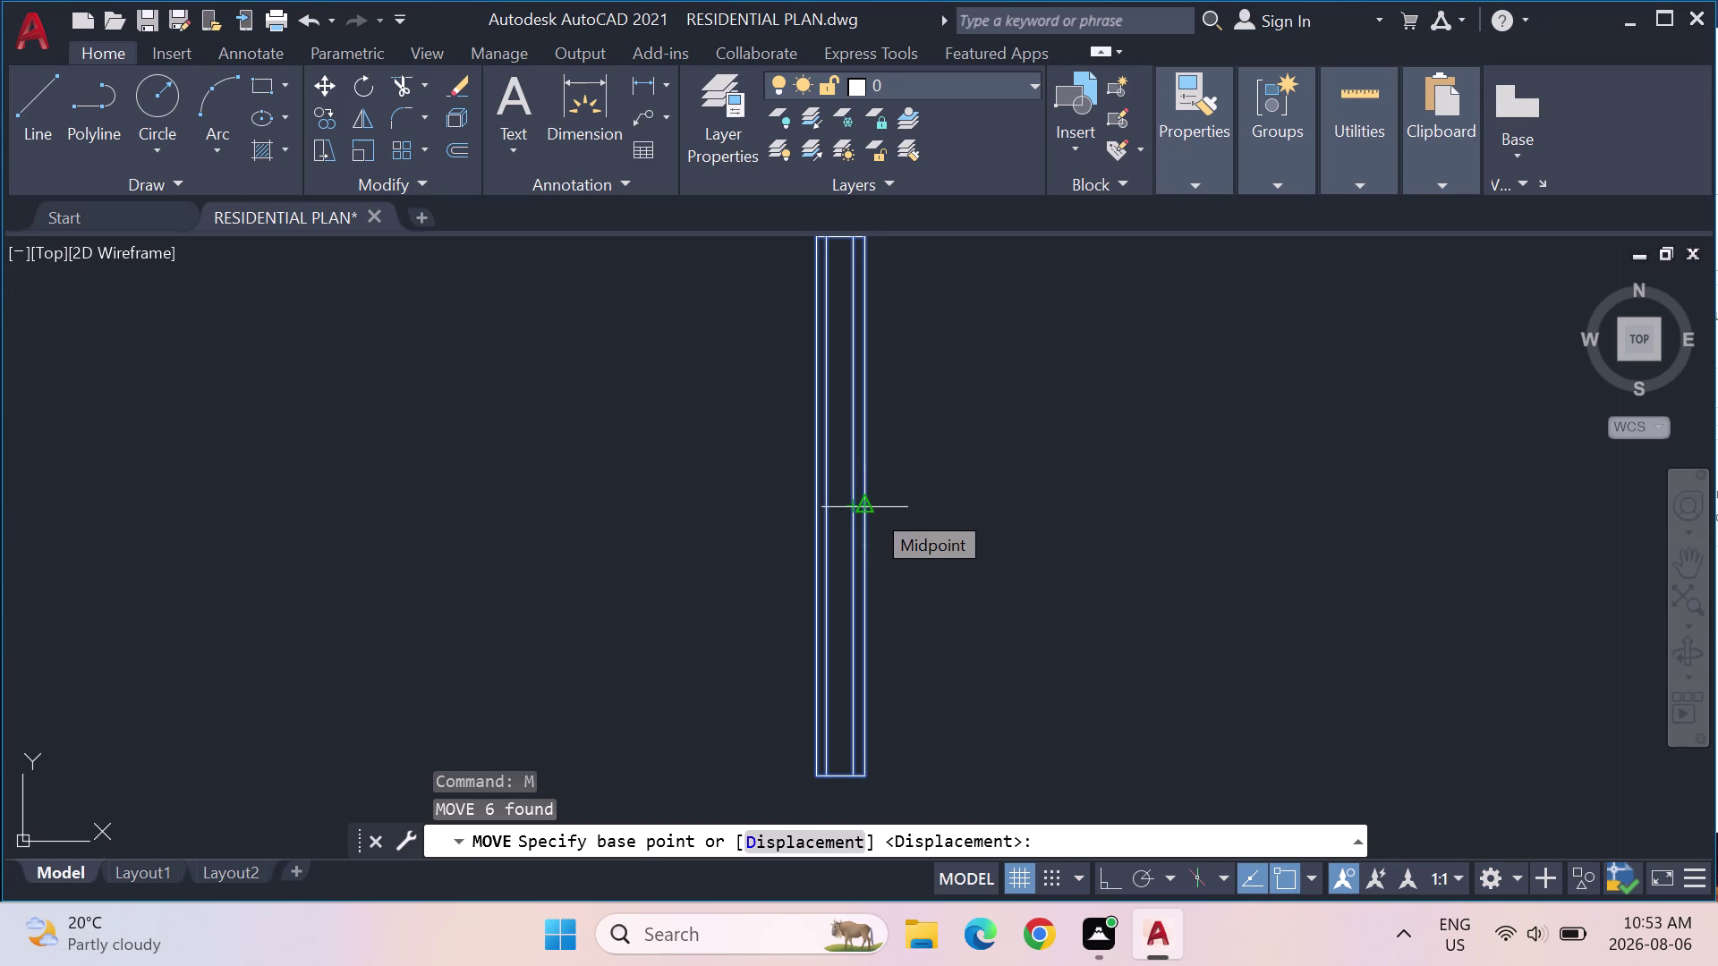
Place the piece with M2P, midway between two points on the door's wall line.
scroll(down, 3)
scroll(down, 3)
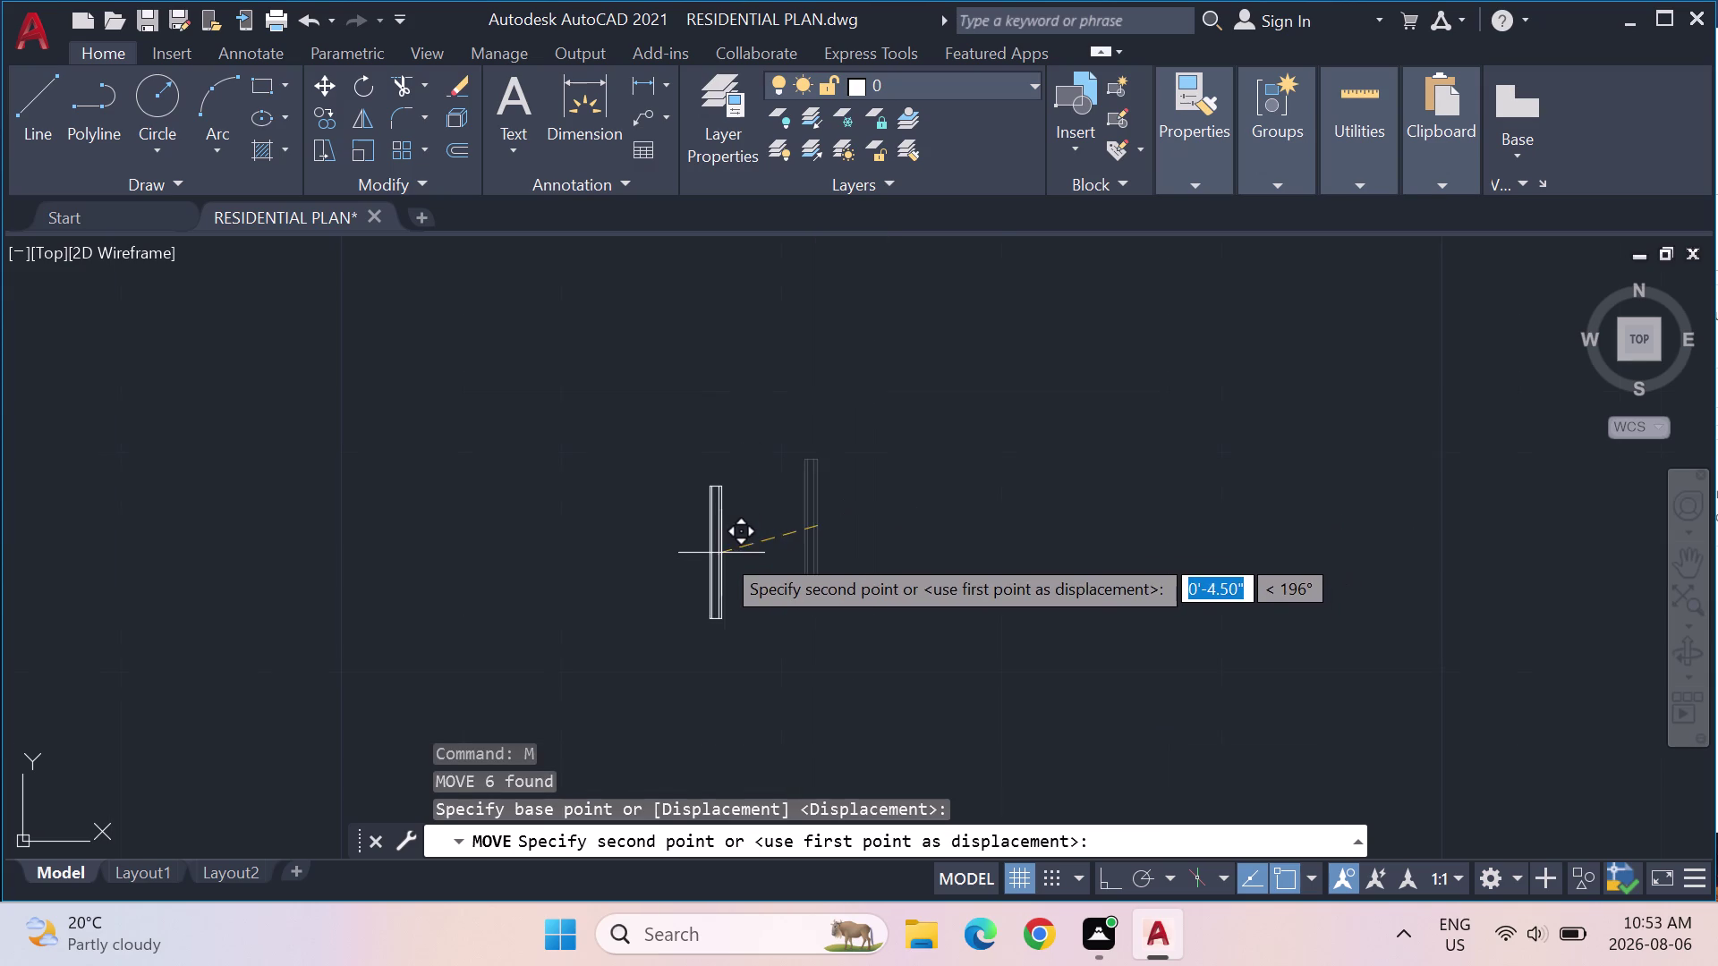
middle_drag(721, 553, 1228, 426)
scroll(down, 3)
scroll(down, 3)
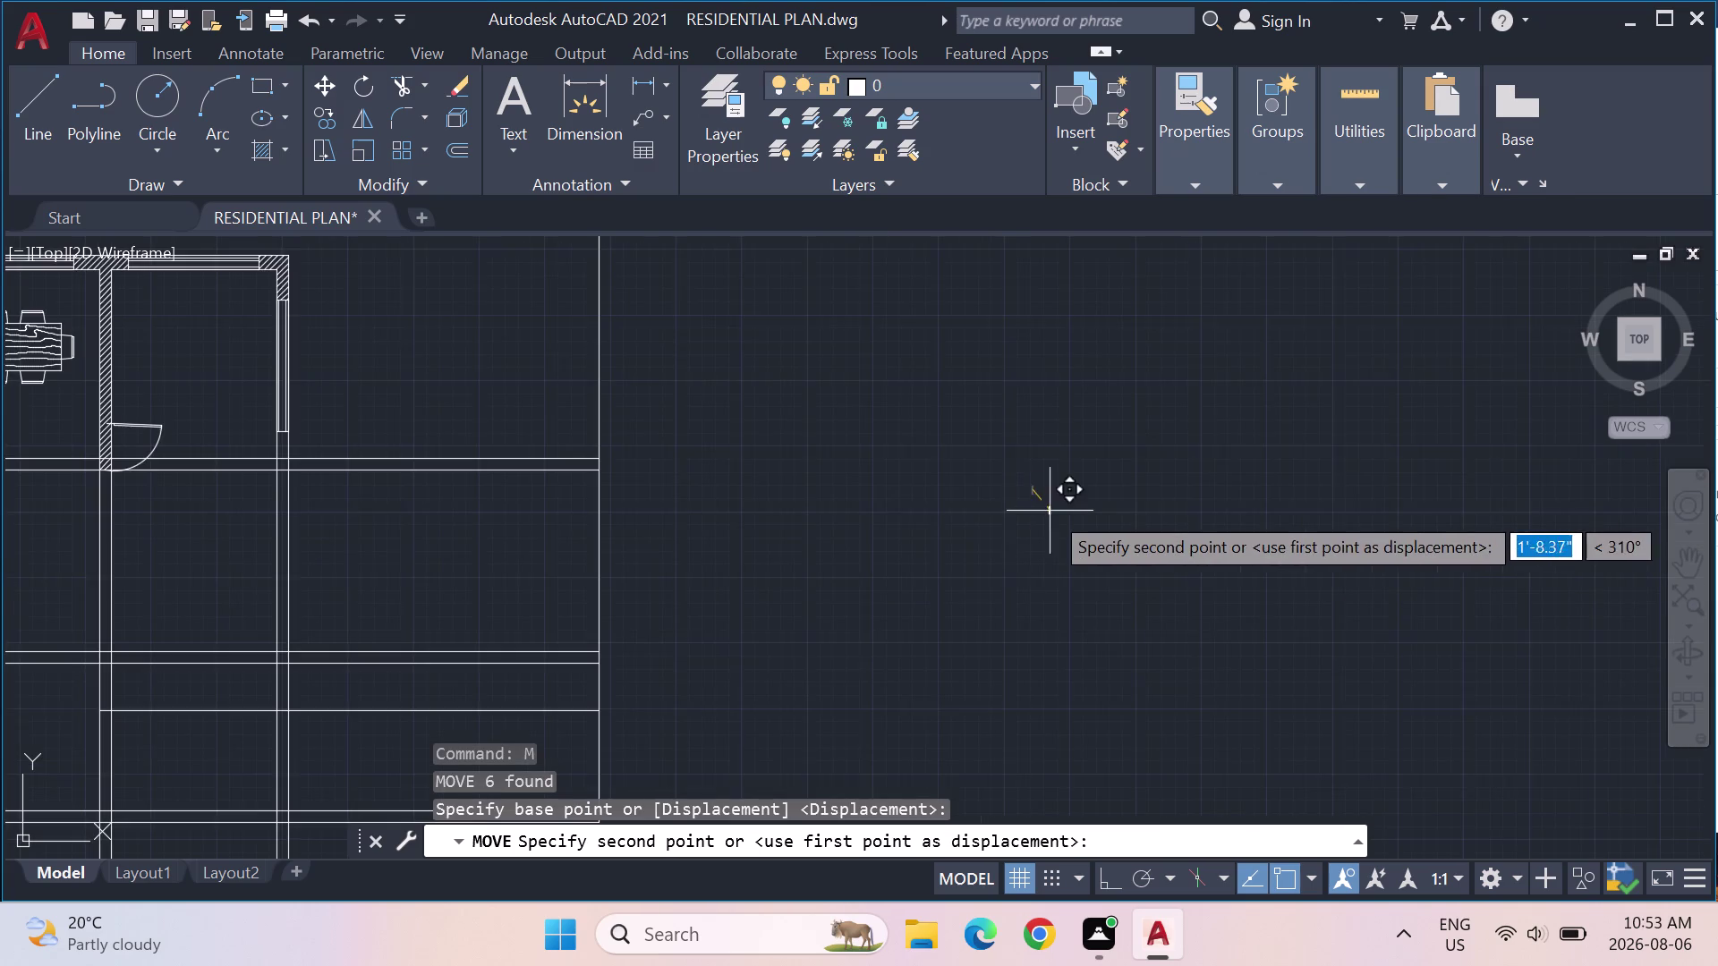
scroll(down, 3)
scroll(up, 3)
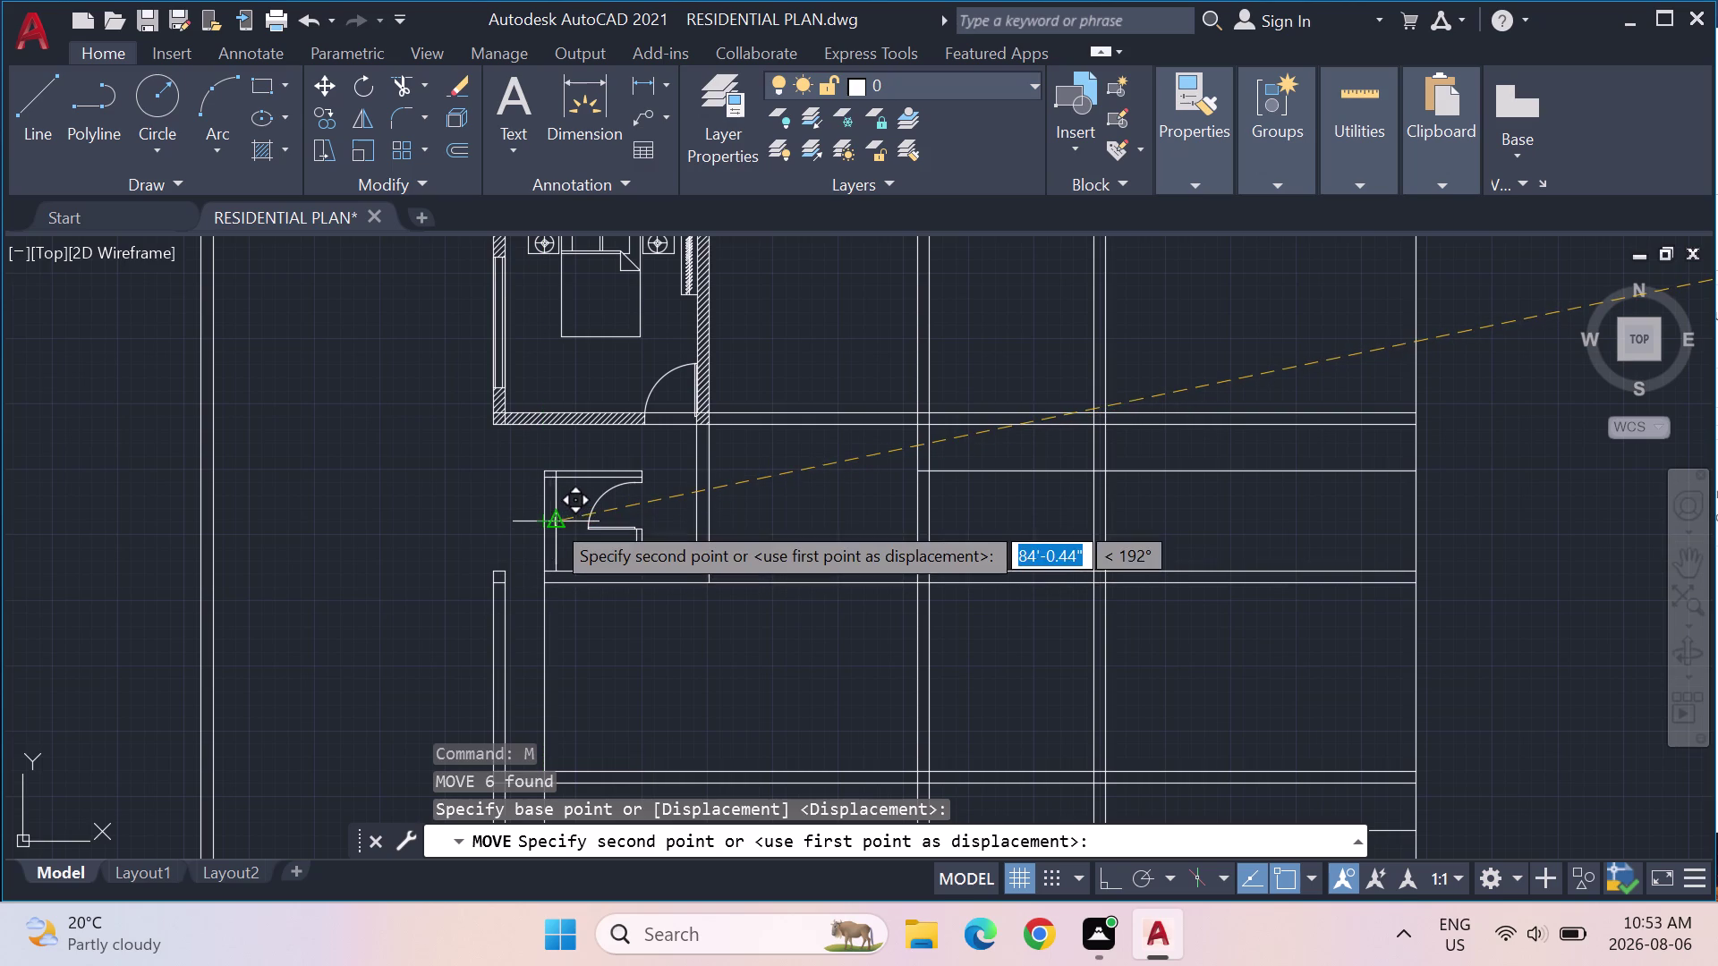
scroll(up, 3)
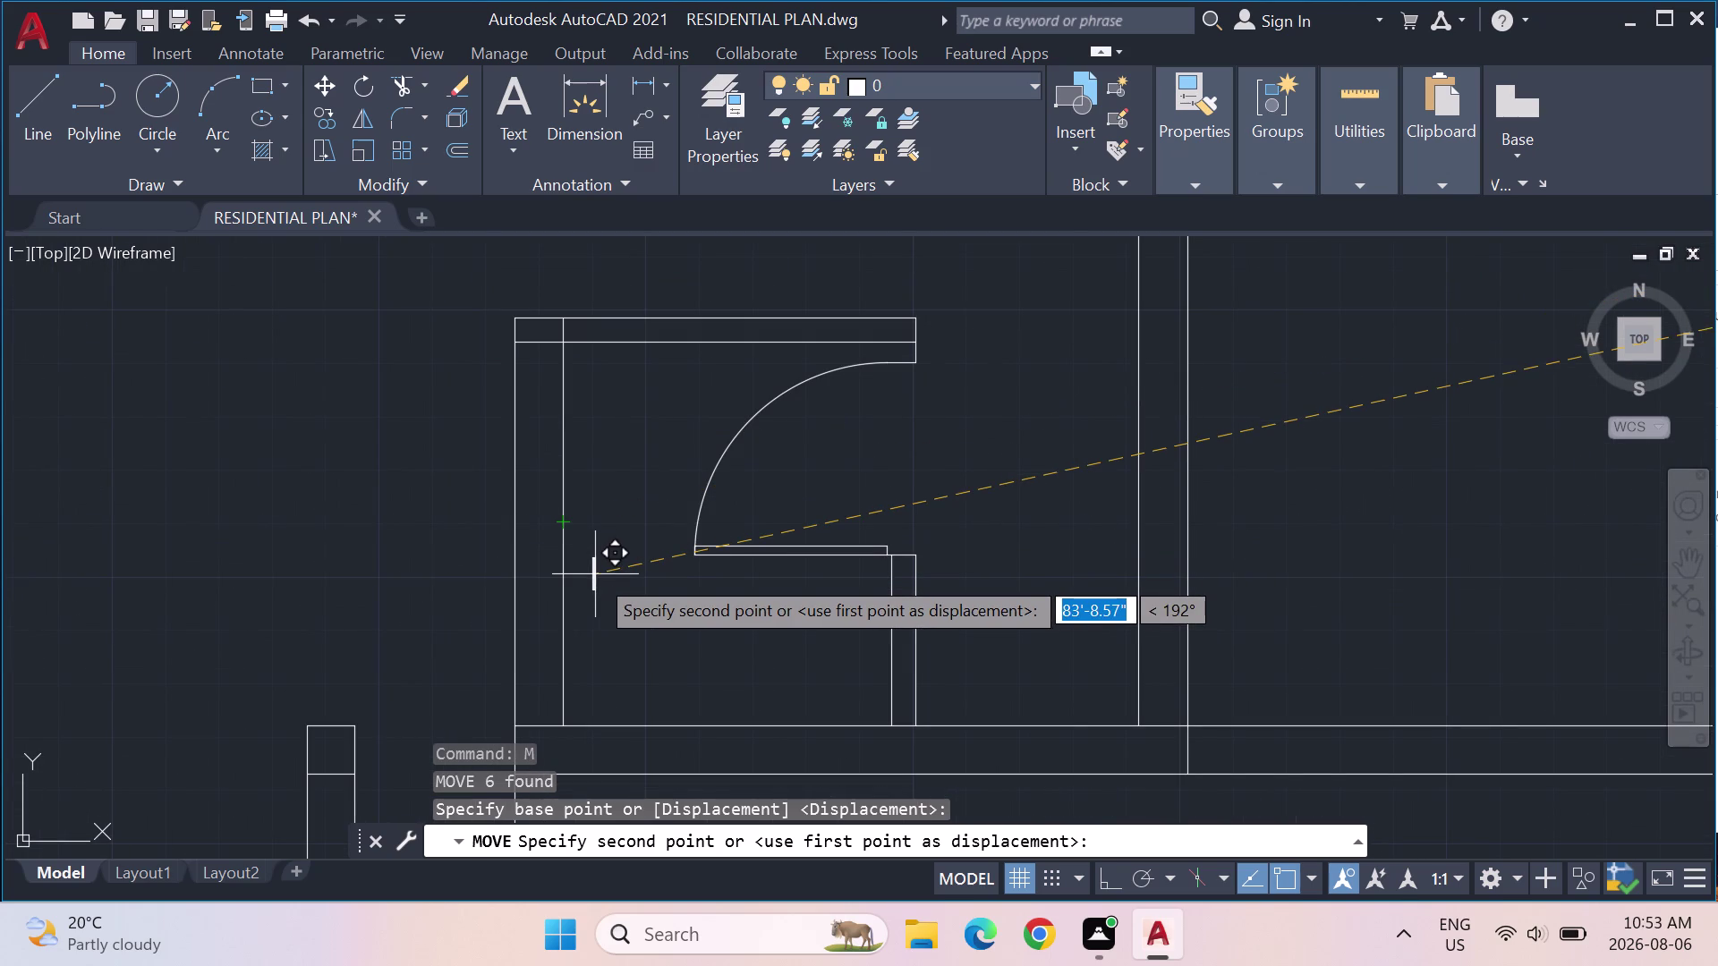
text(M2P)
key(Return)
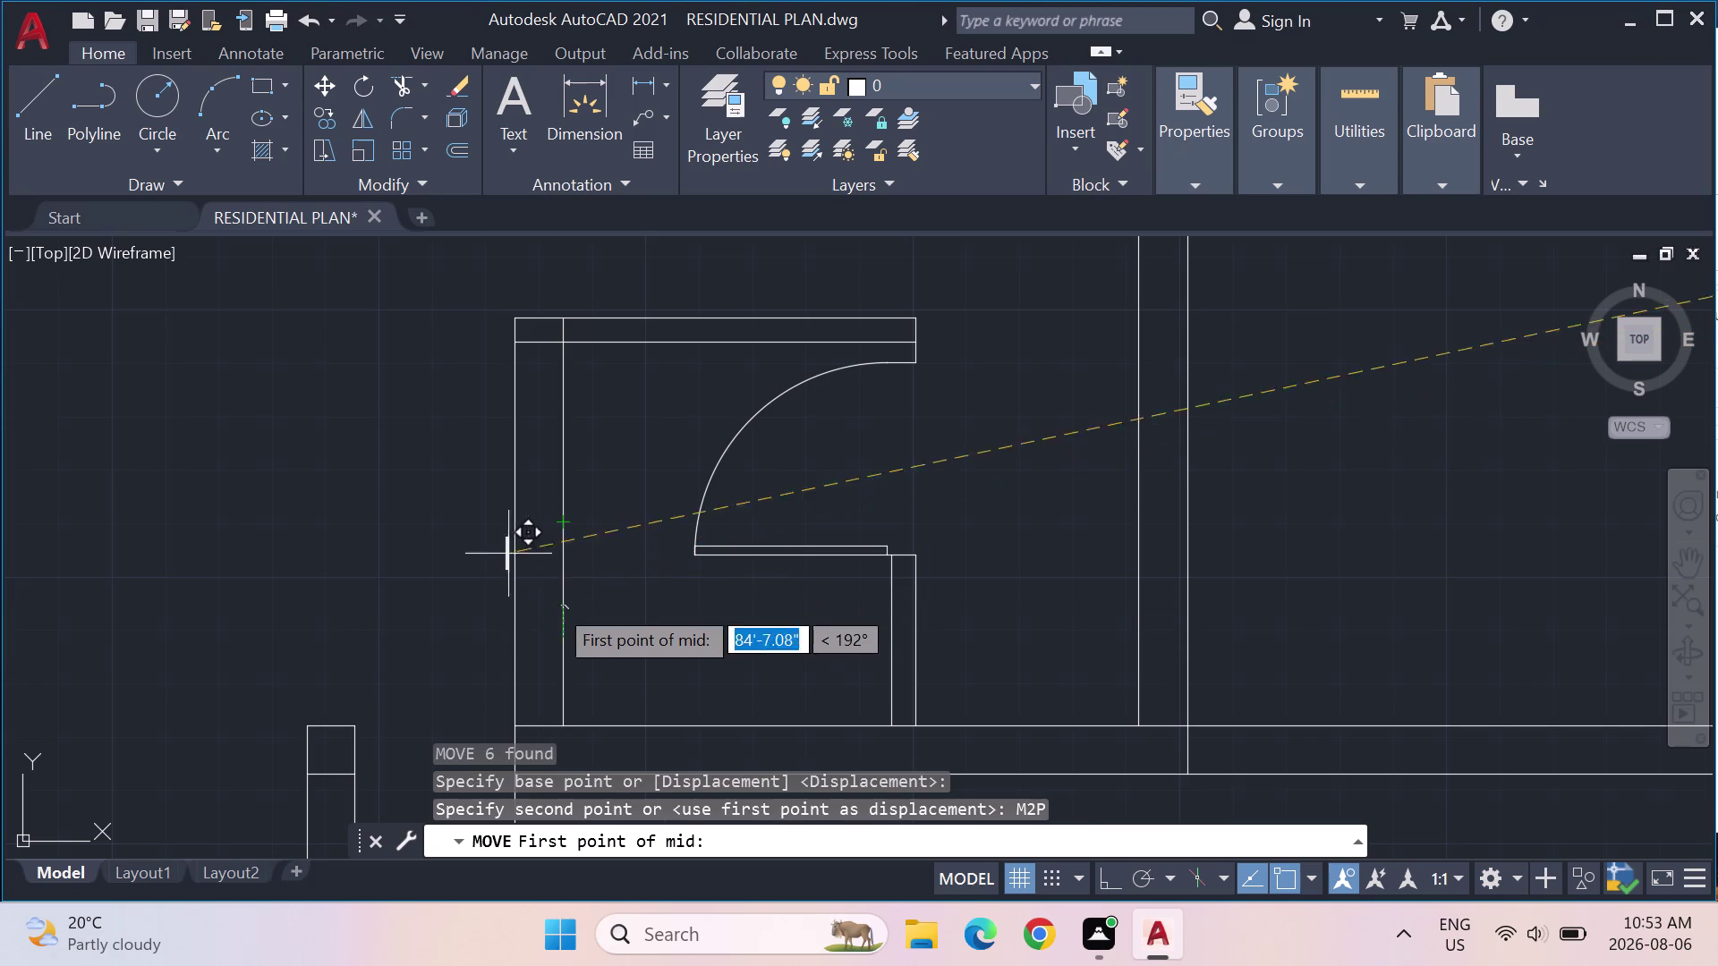
click(565, 721)
click(559, 349)
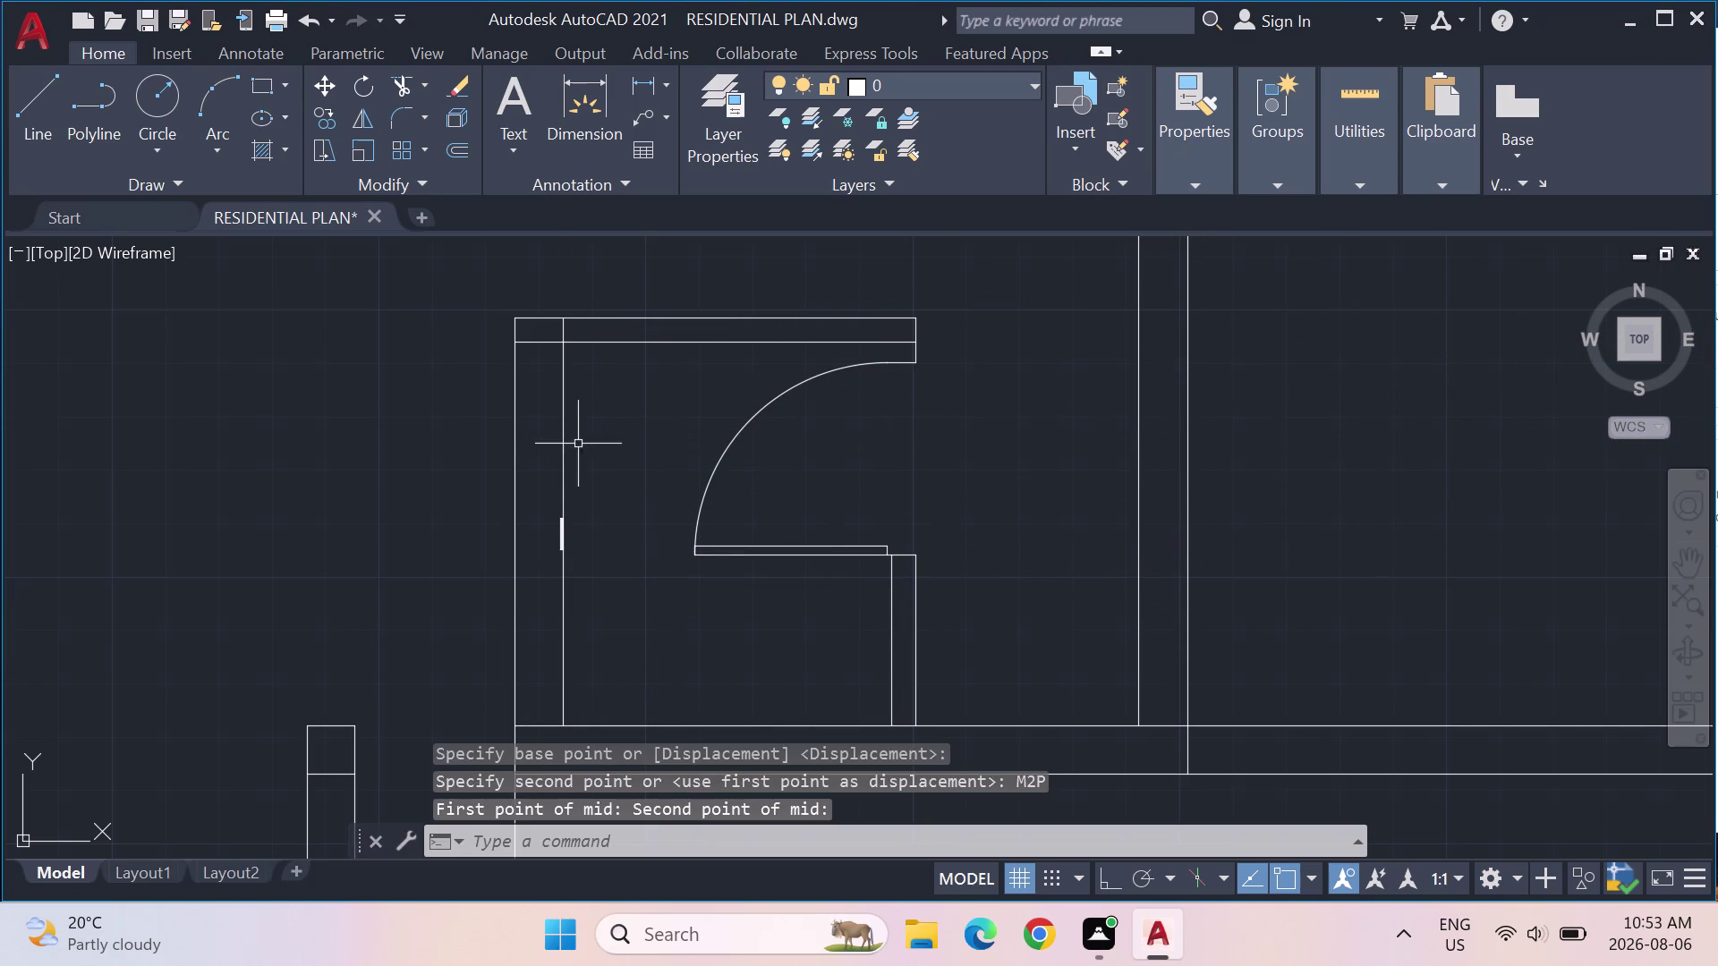
scroll(up, 3)
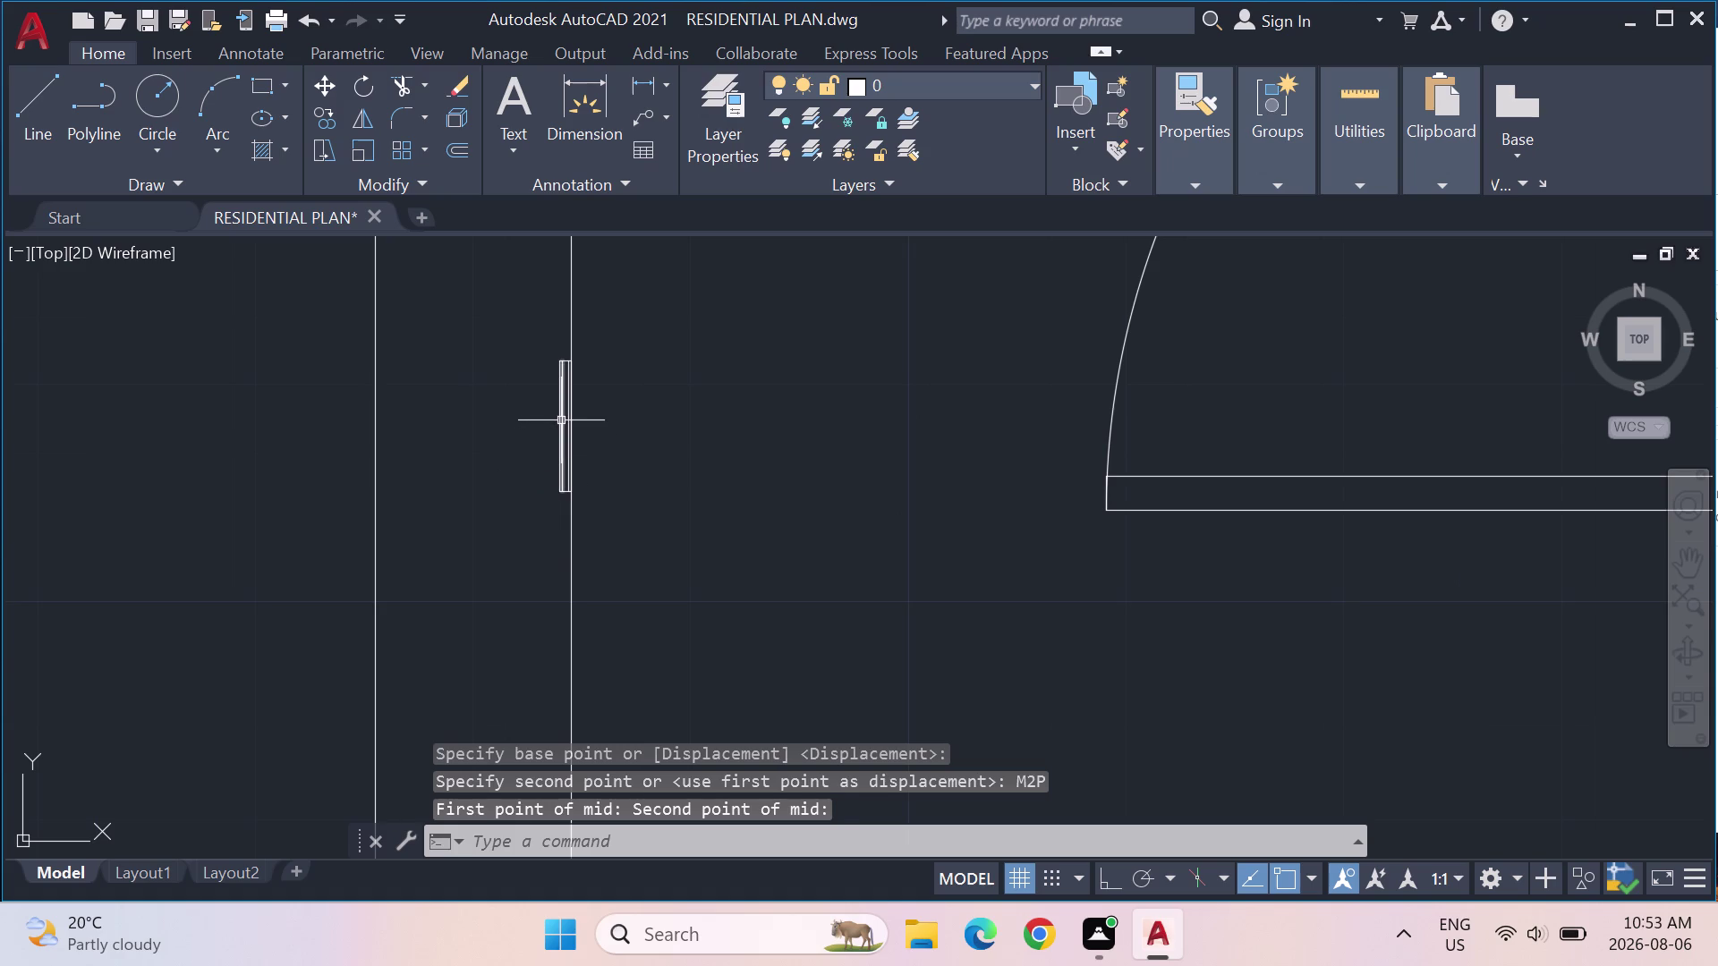
click(562, 421)
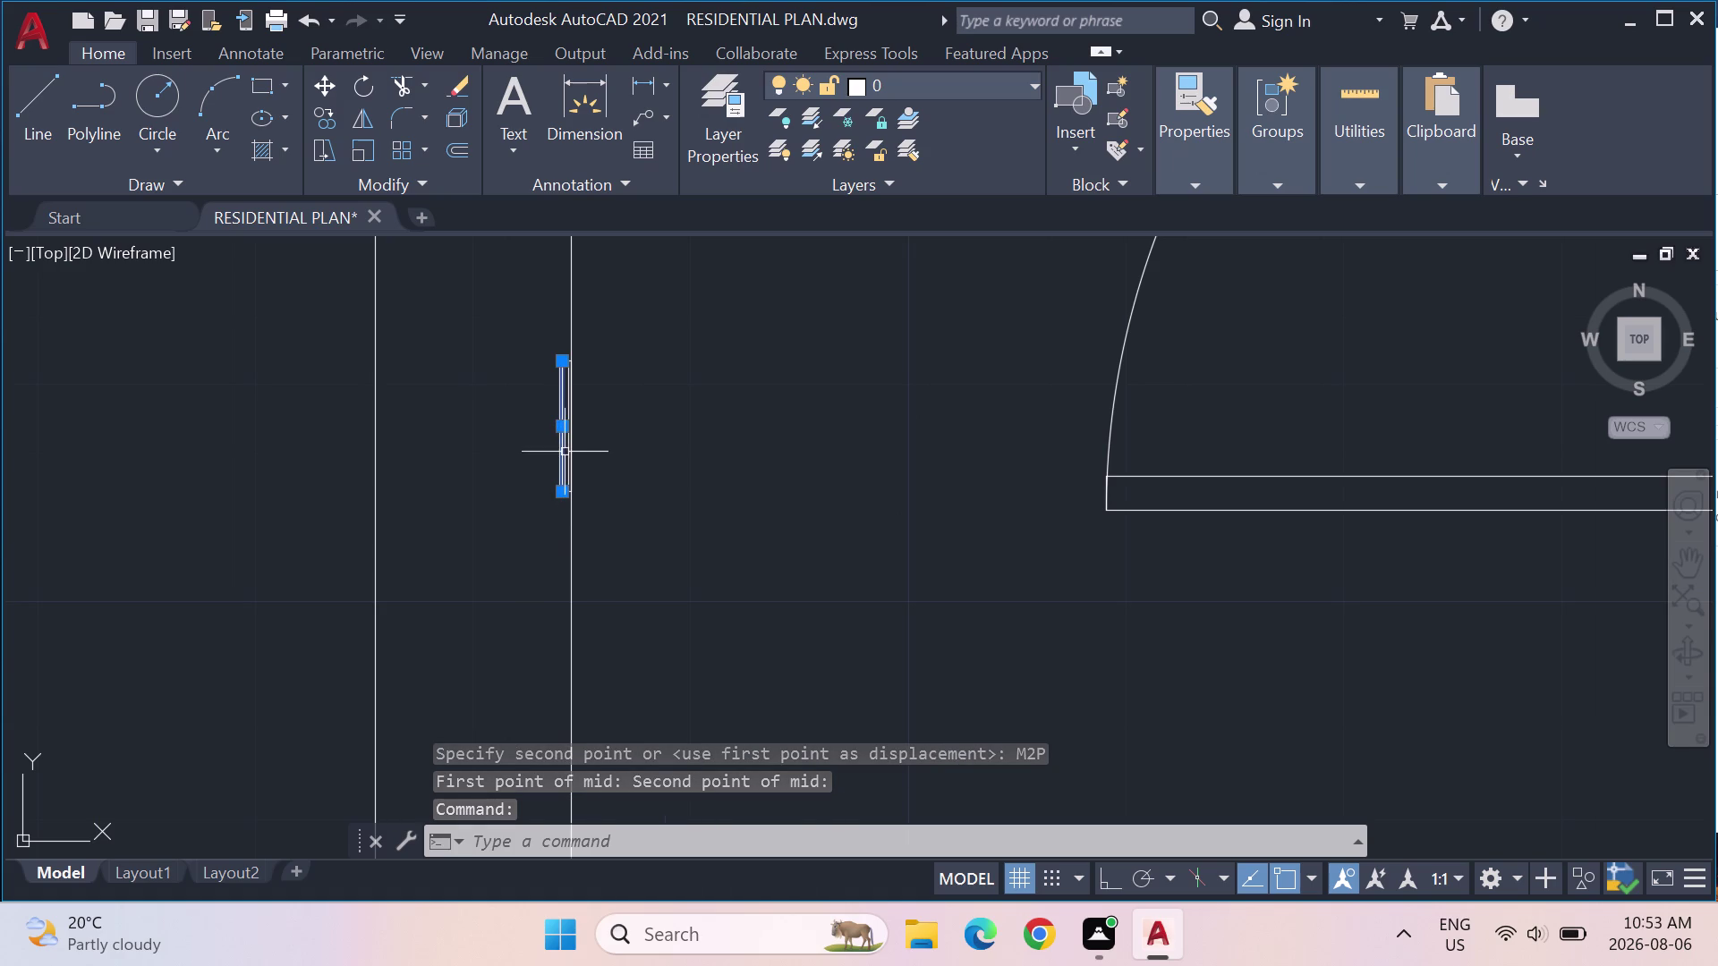
Lasso-select the long double-line wall pieces and start scaling them from a base point.
scroll(up, 3)
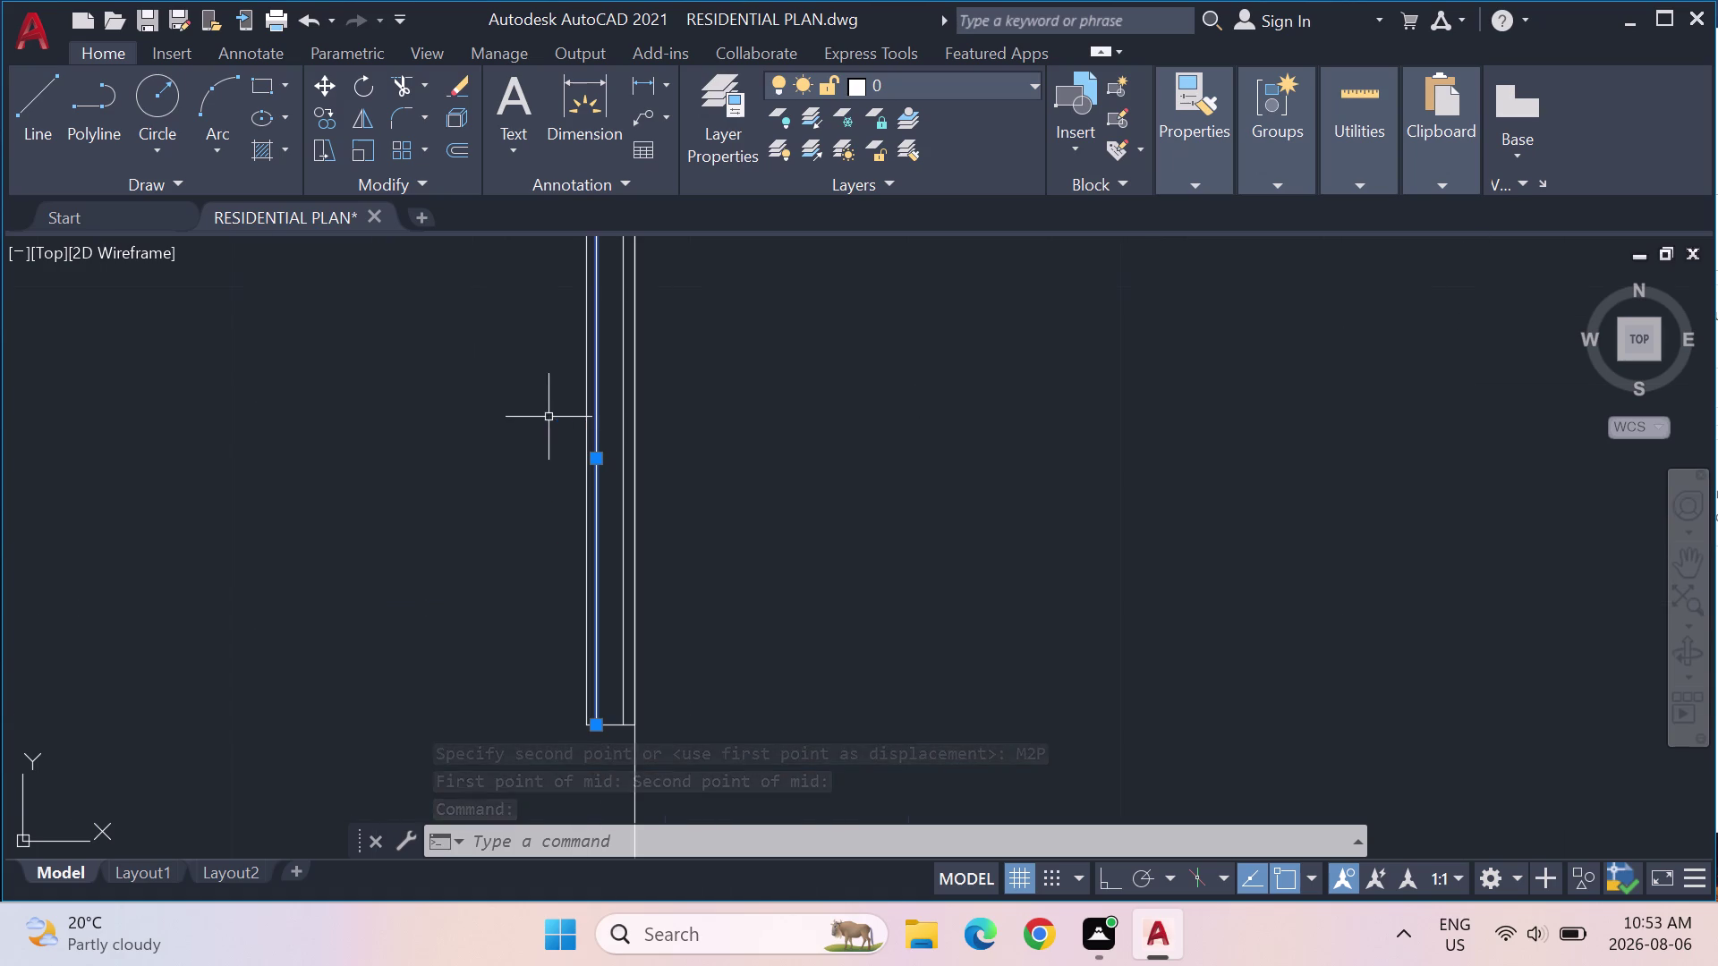
key(Escape)
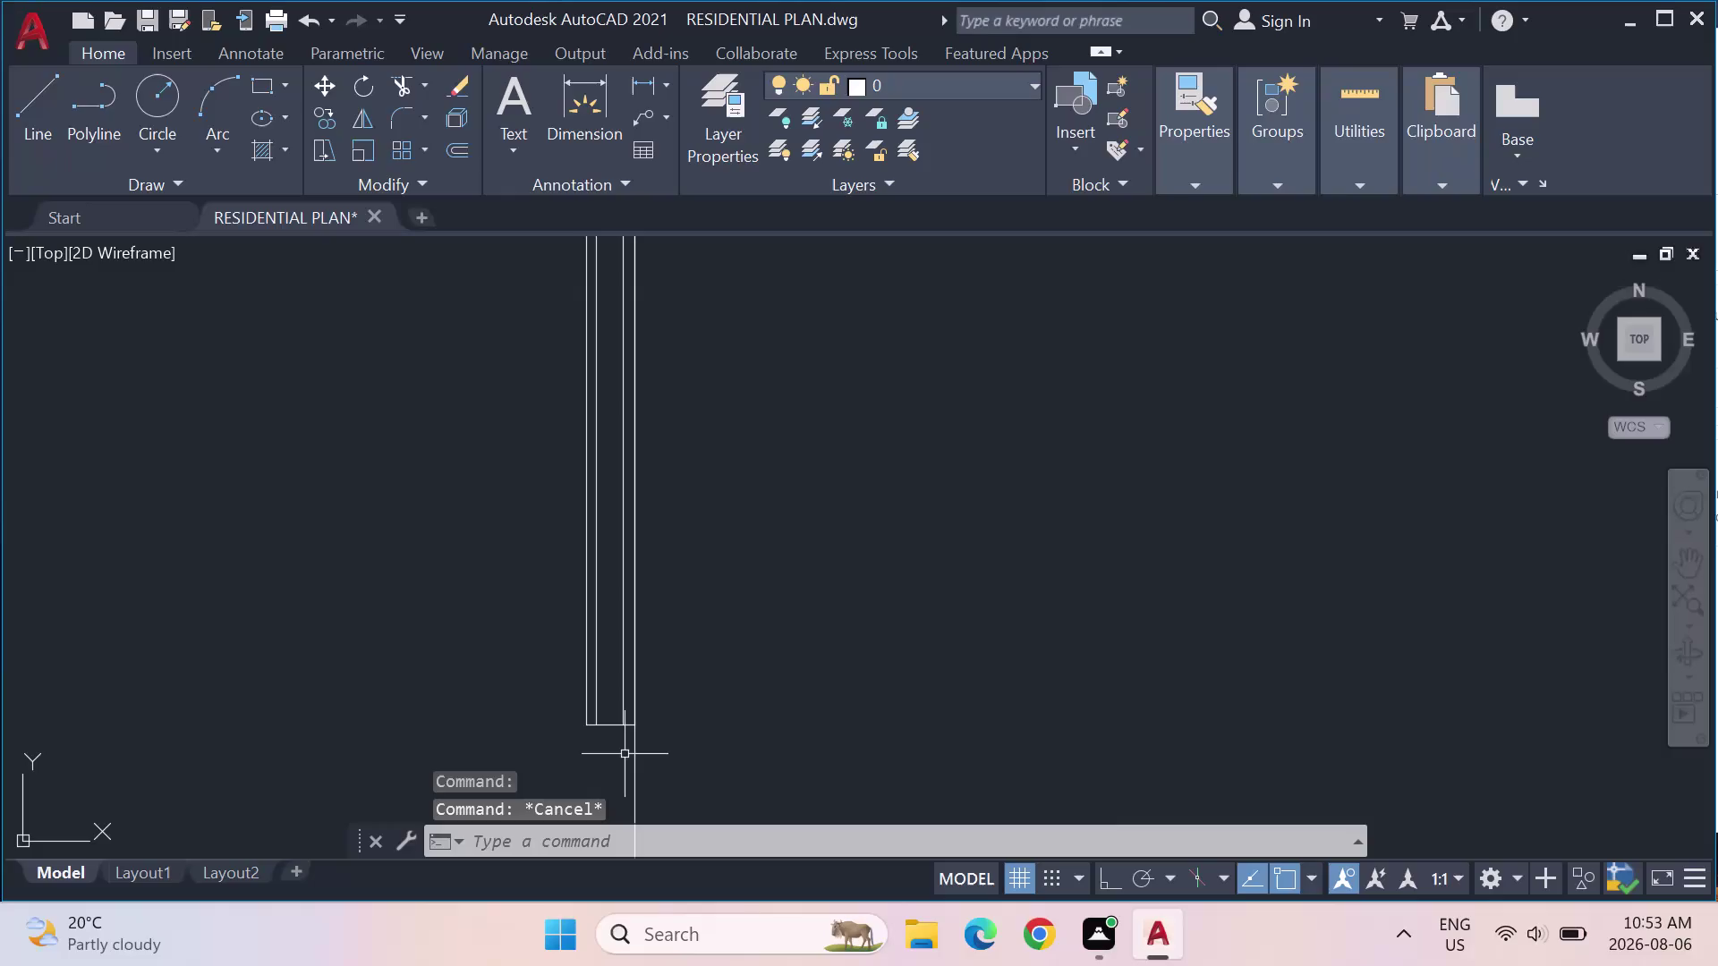
drag(630, 737, 621, 595)
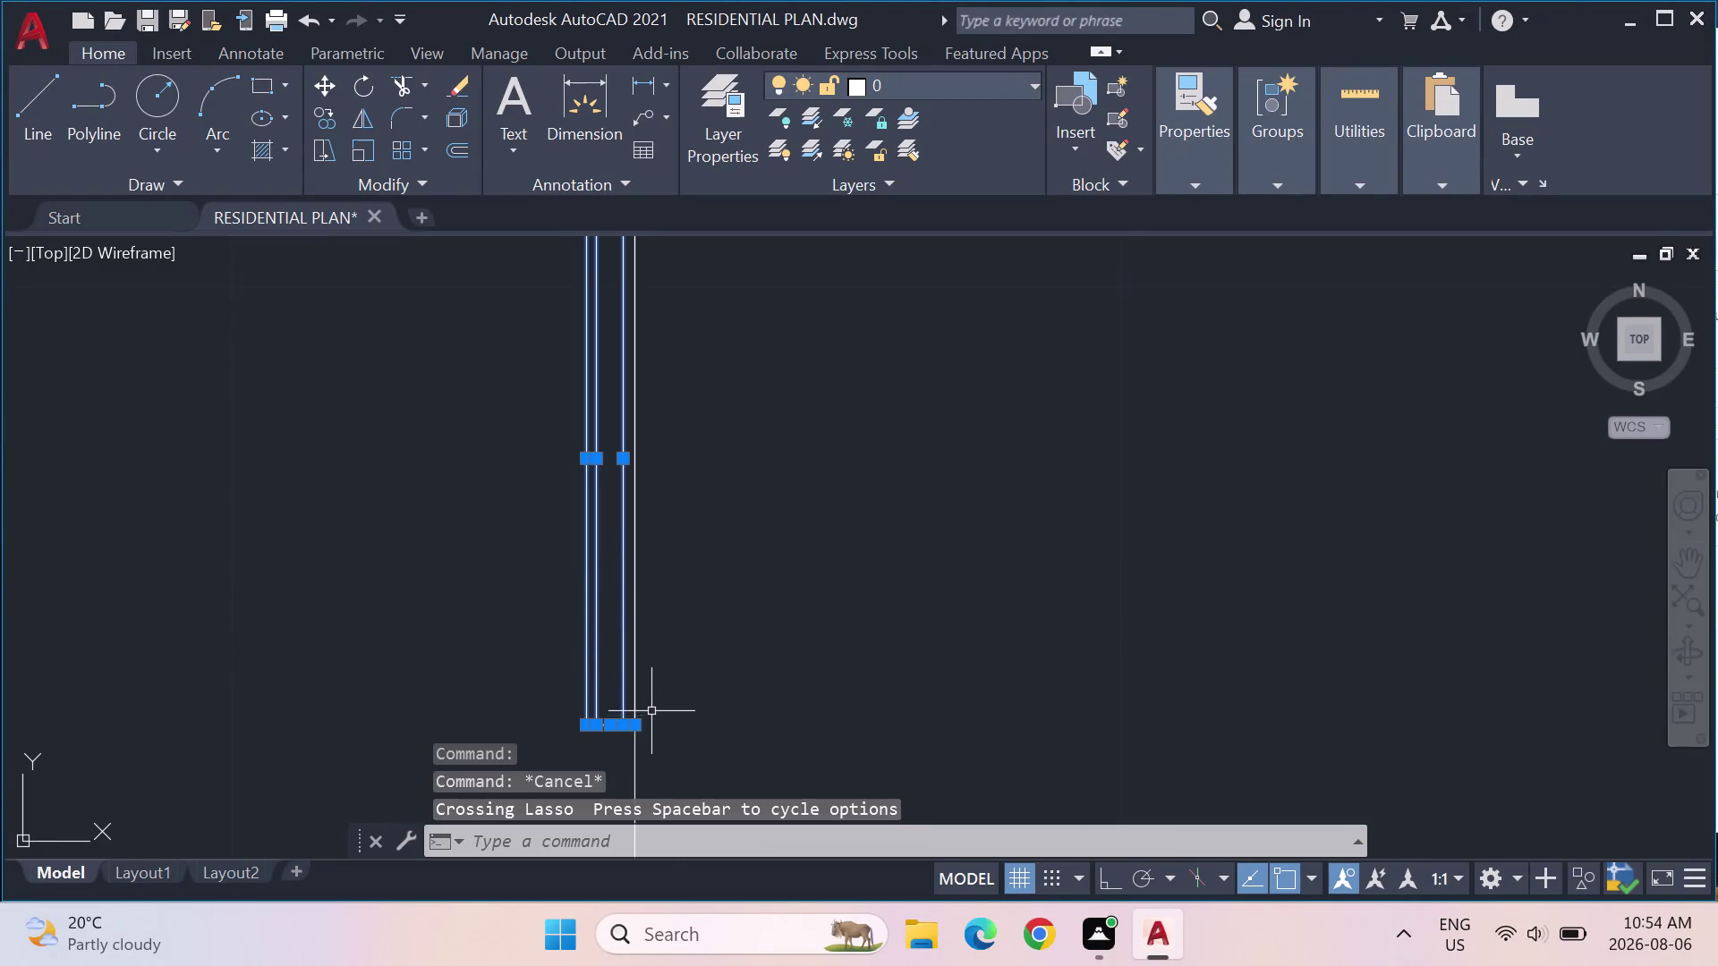
key(s)
key(c)
key(Return)
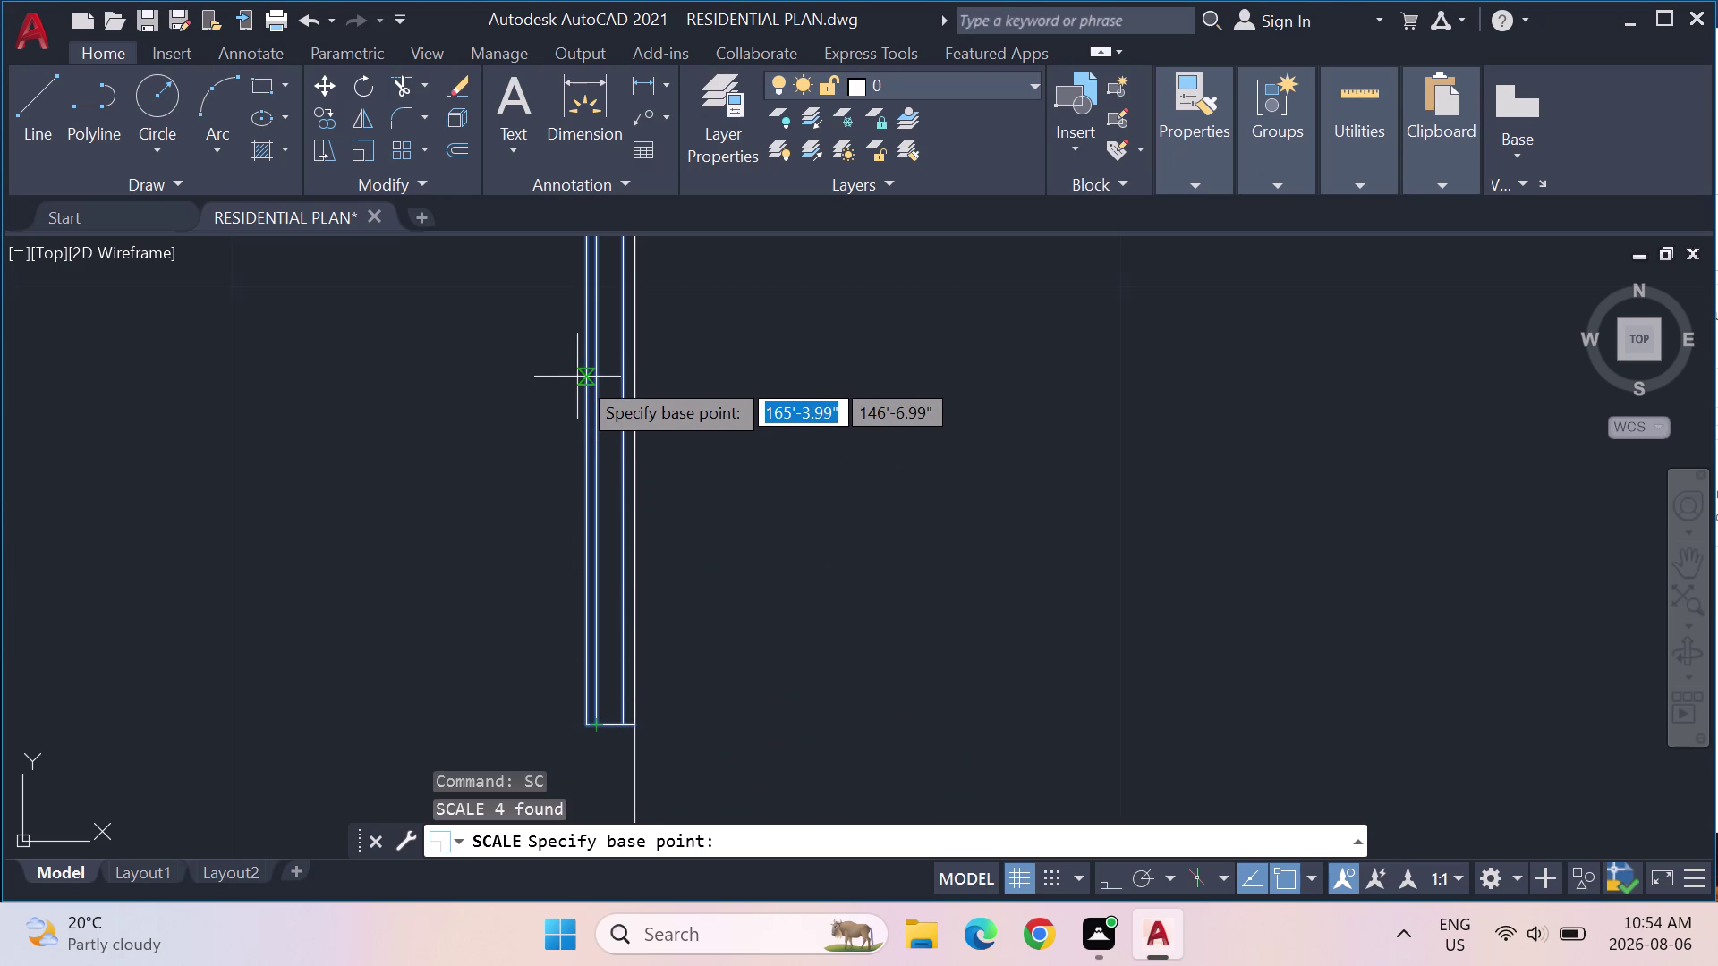
scroll(down, 3)
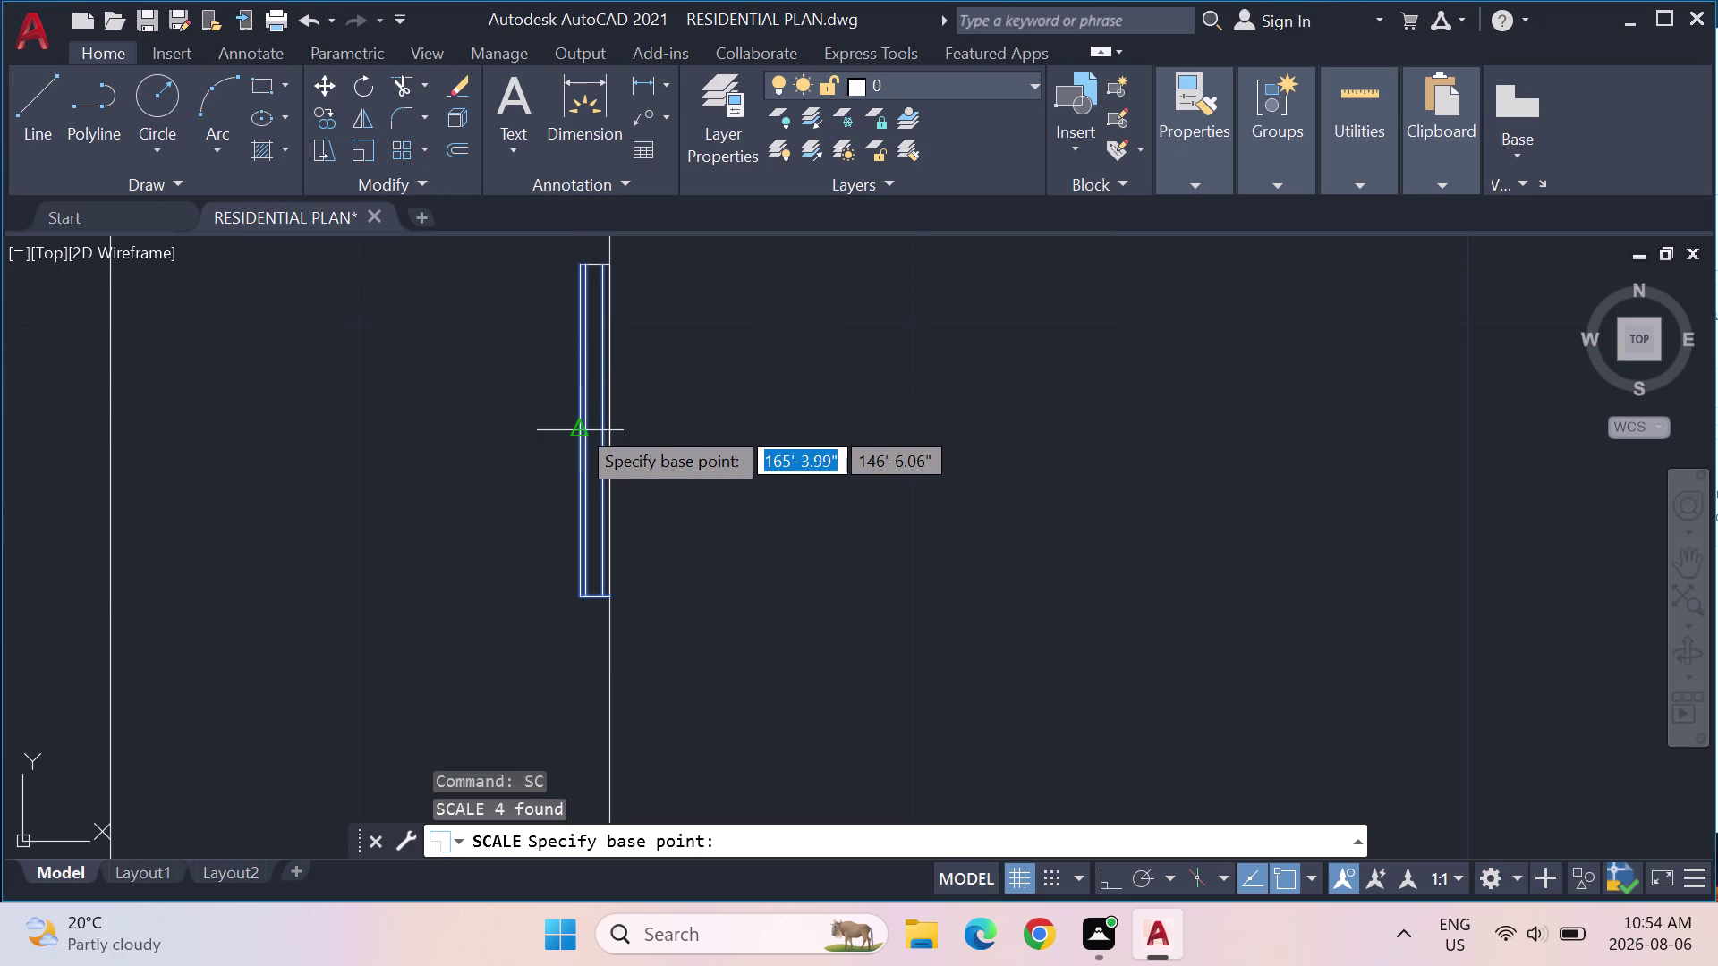
click(576, 425)
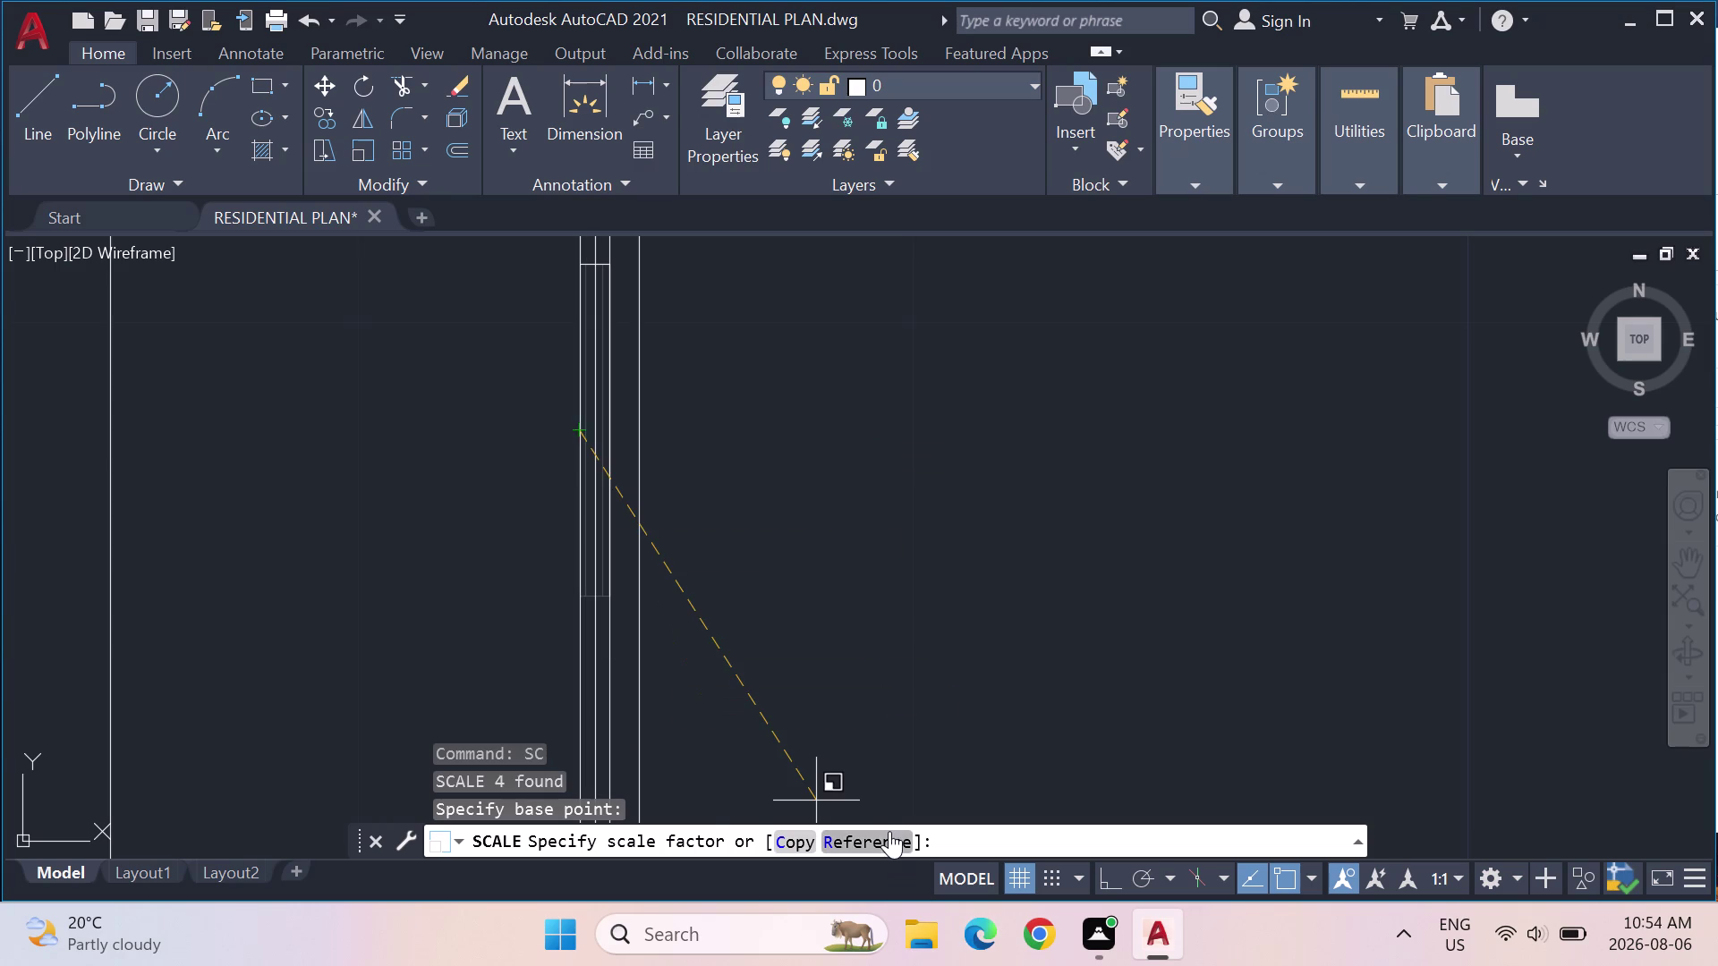
Scale the pieces by reference so the picked length becomes 9 inches.
click(889, 832)
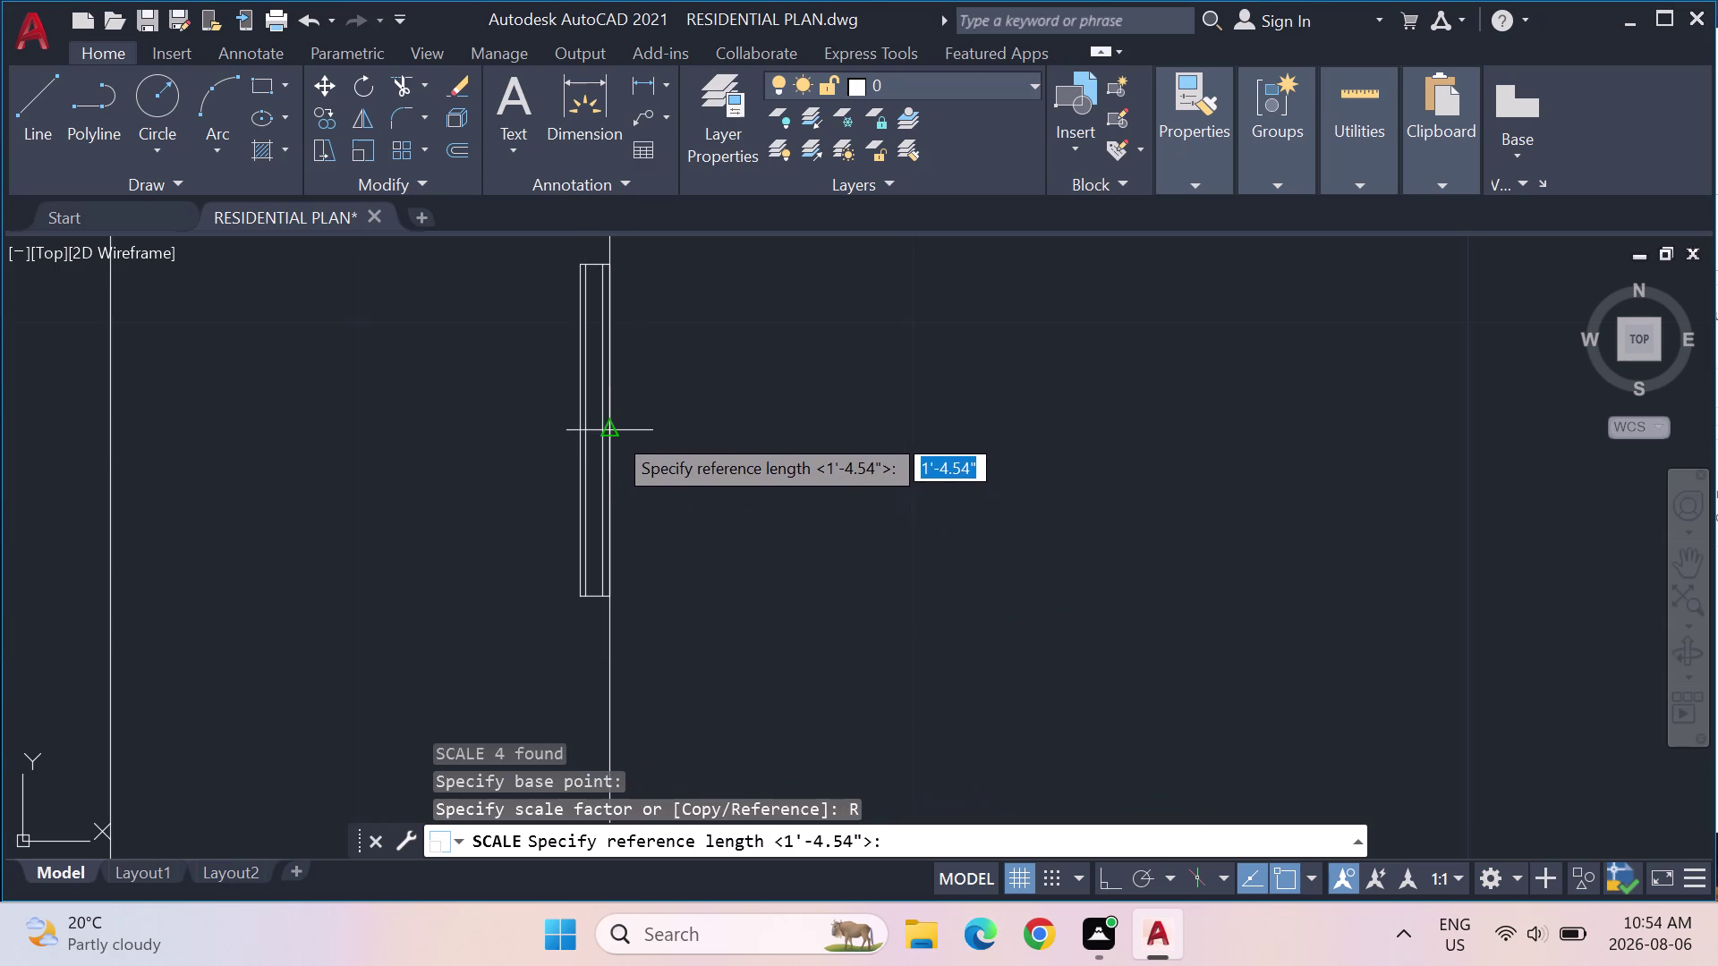
click(612, 430)
click(579, 434)
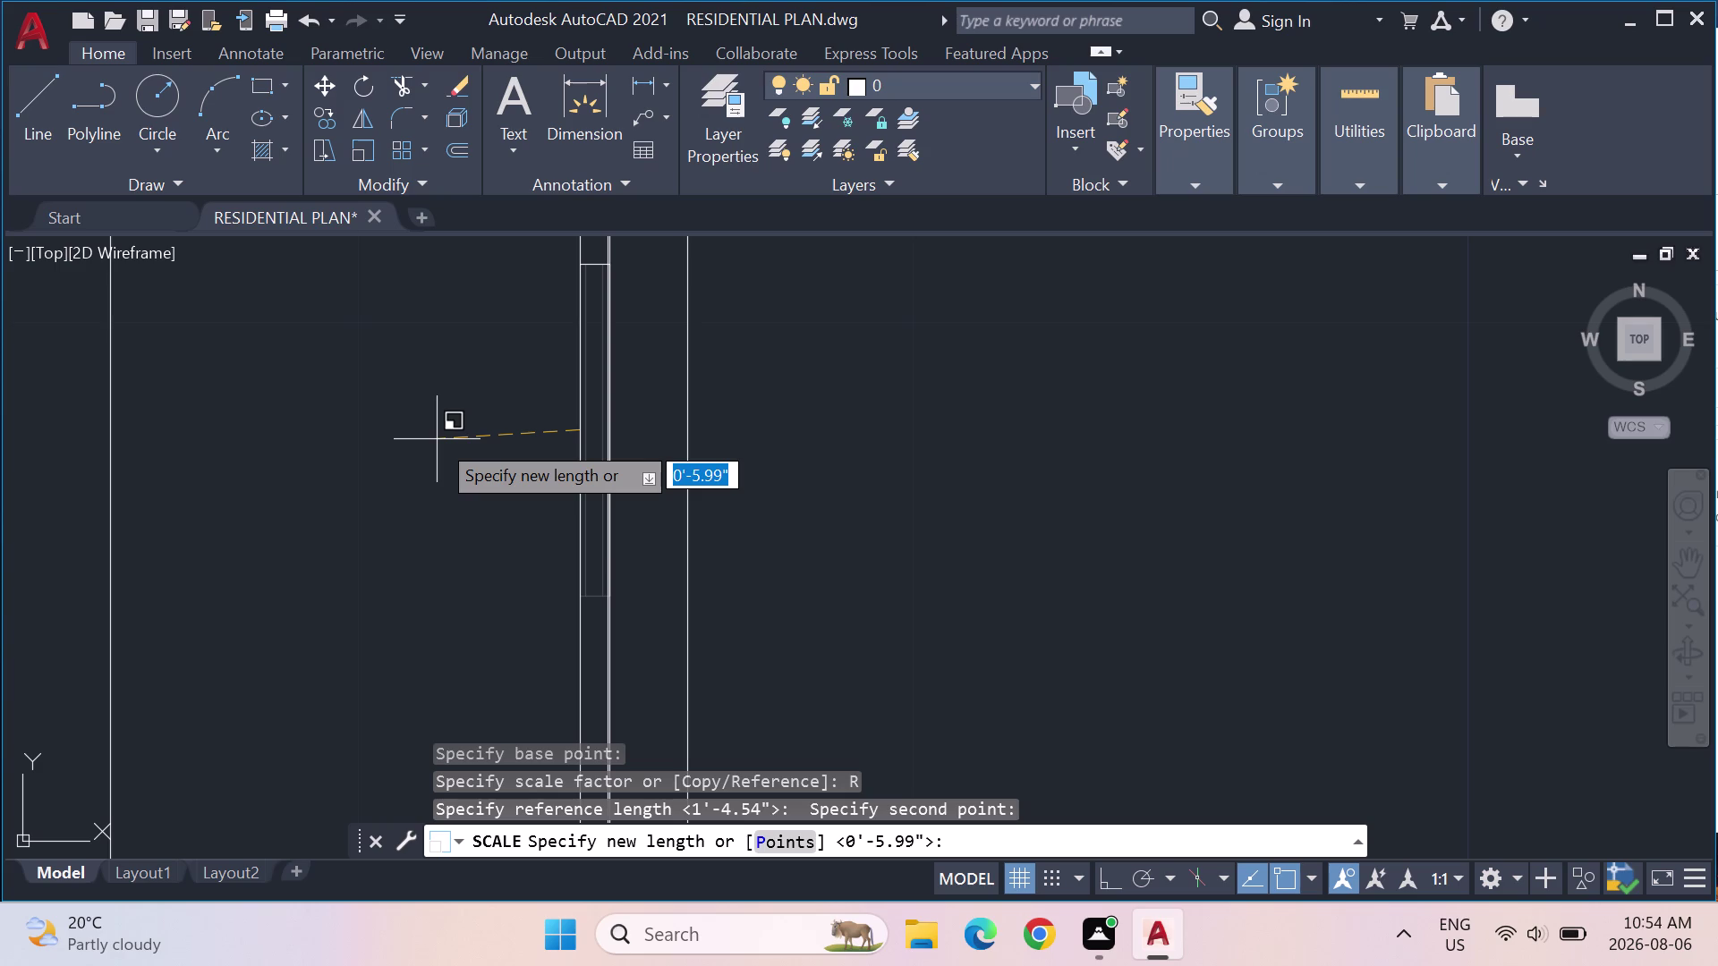
scroll(down, 3)
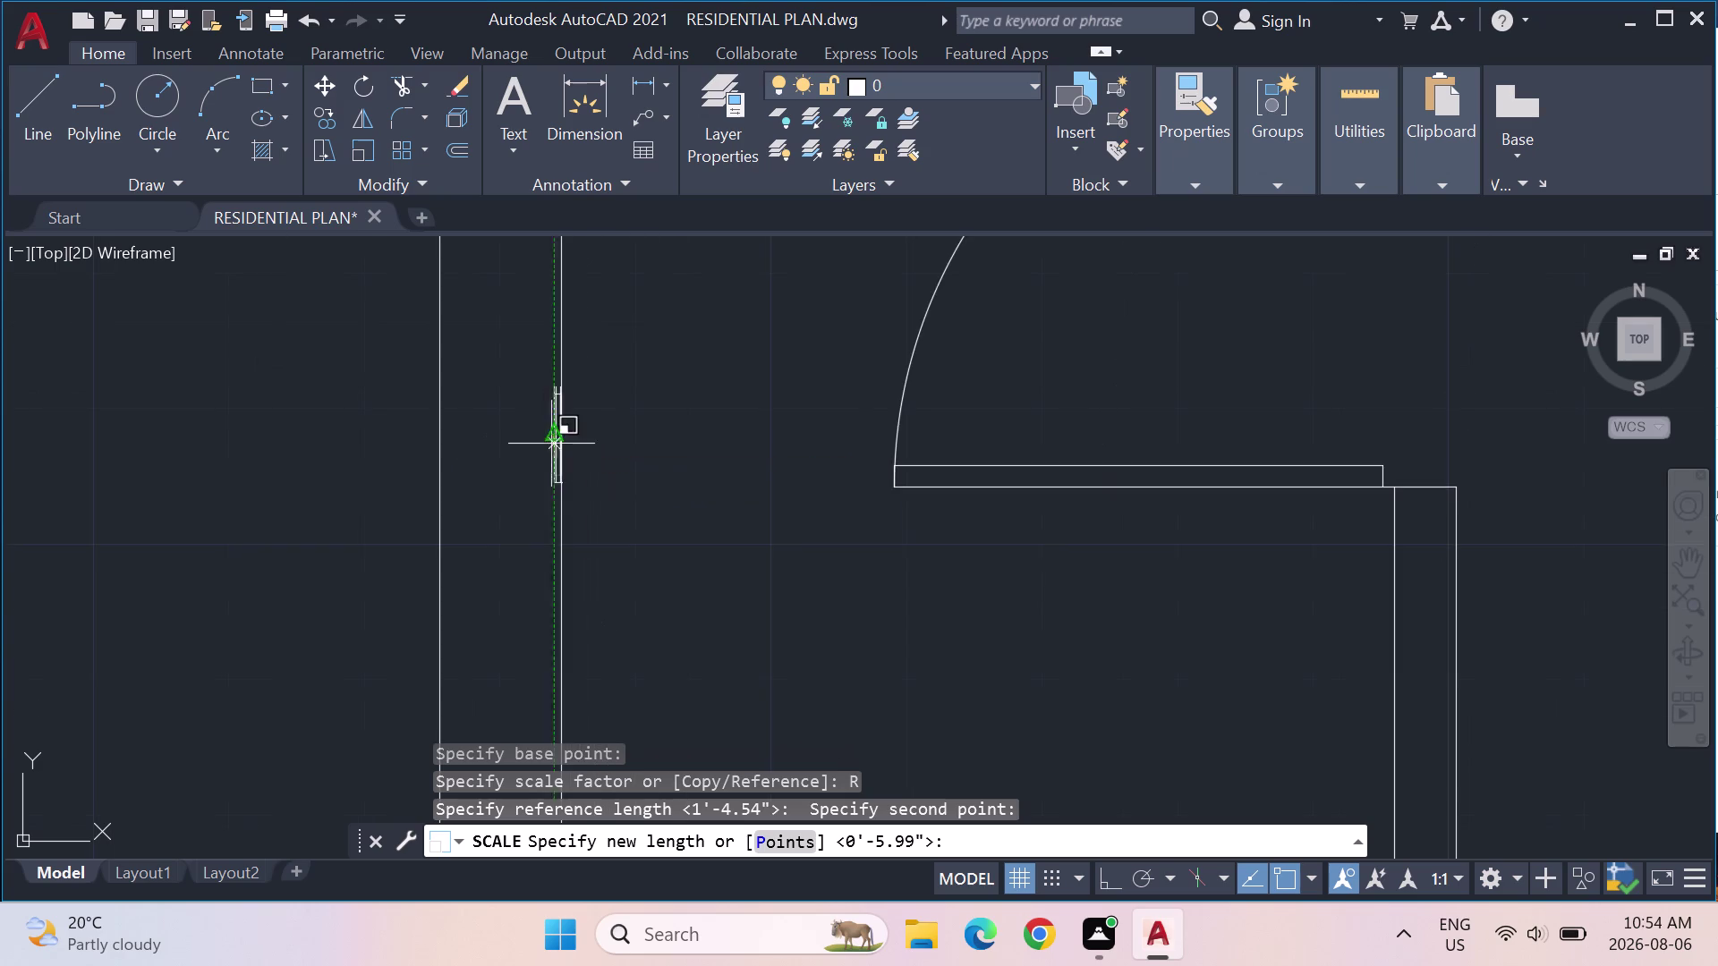
scroll(down, 3)
scroll(down, 3)
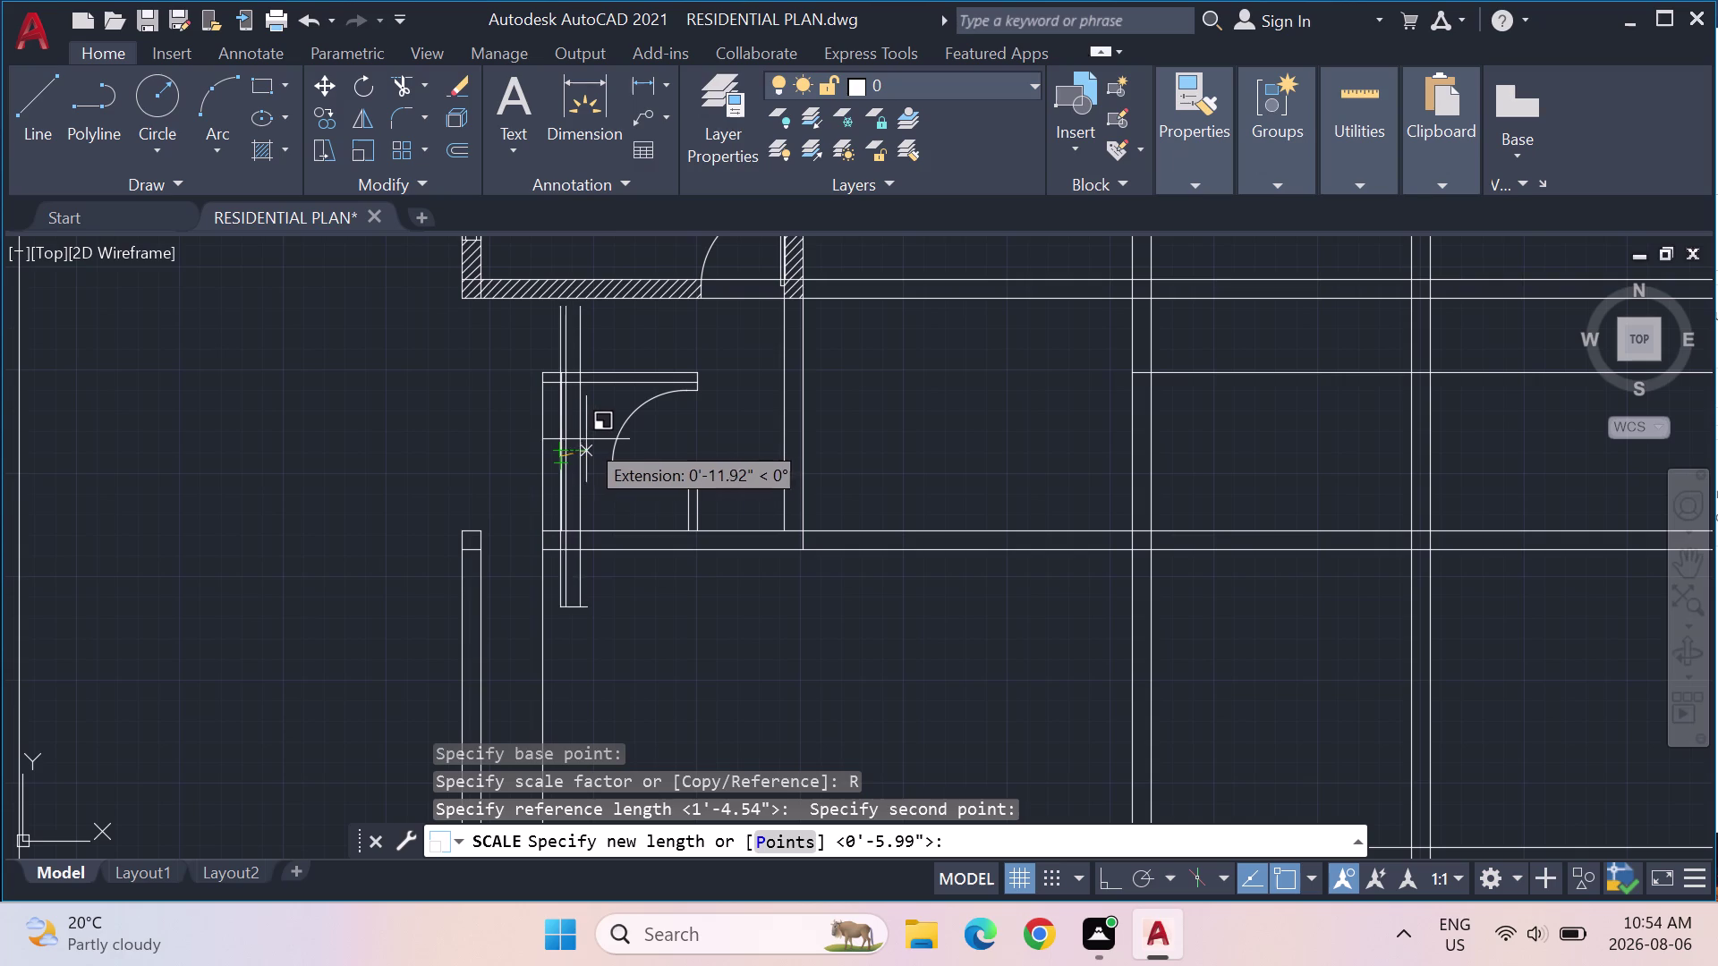
key(9)
key(shift+quotedbl)
key(Return)
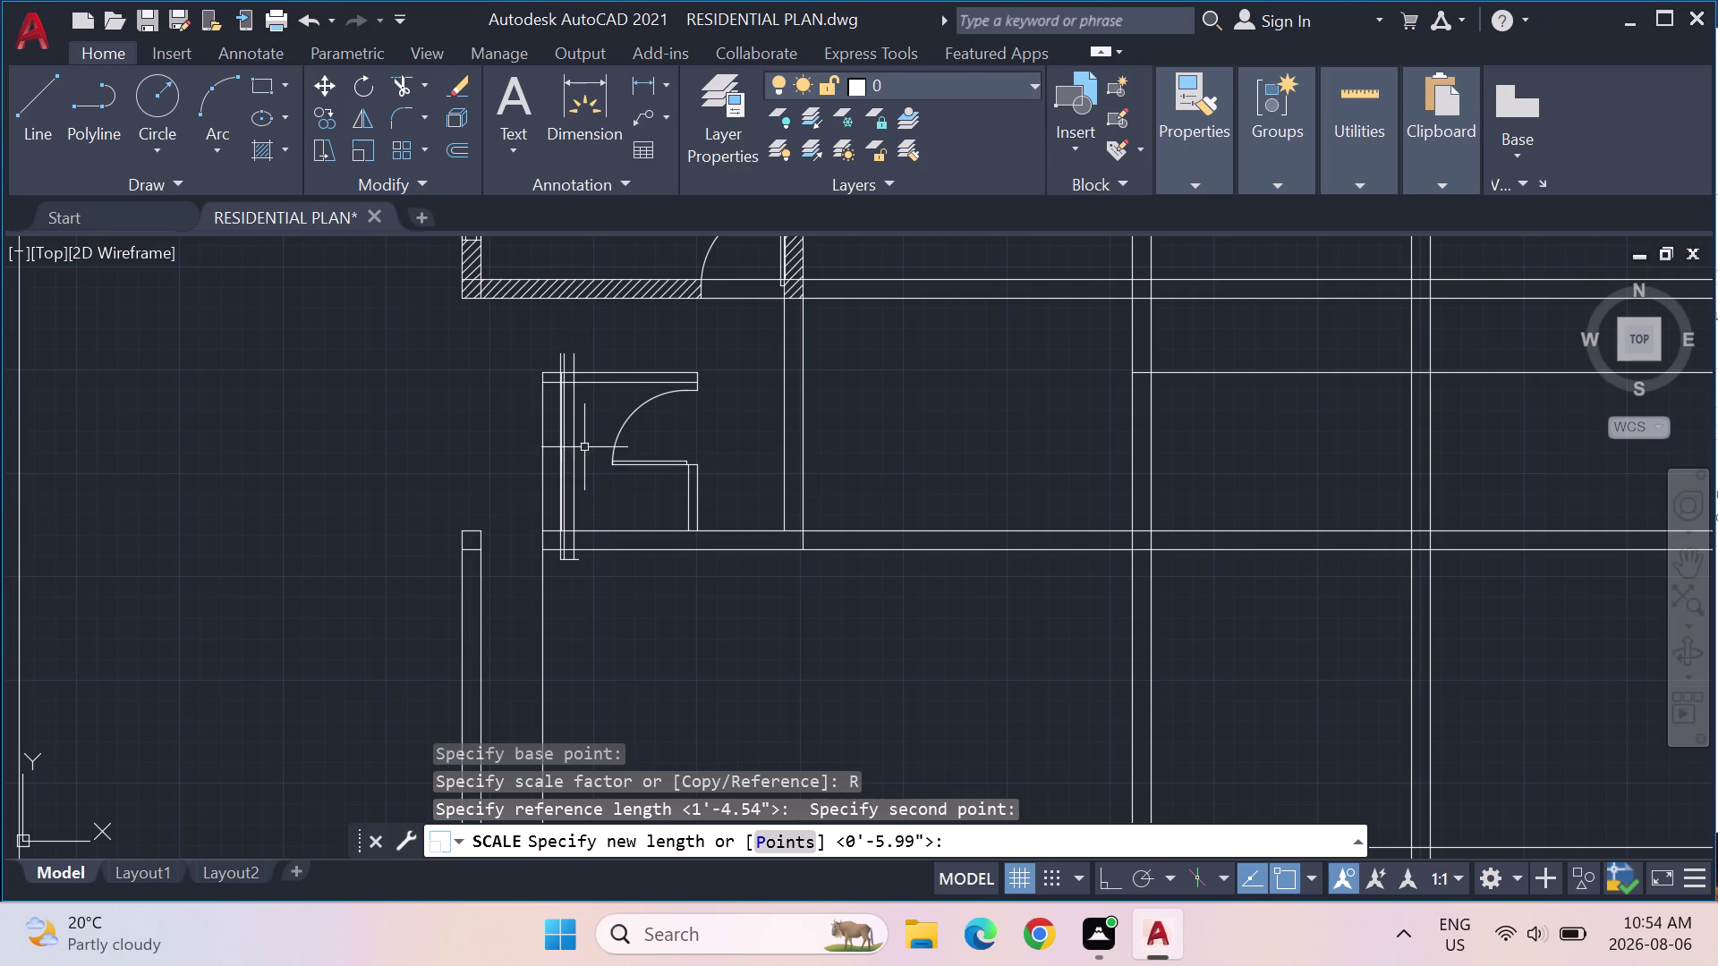
scroll(up, 3)
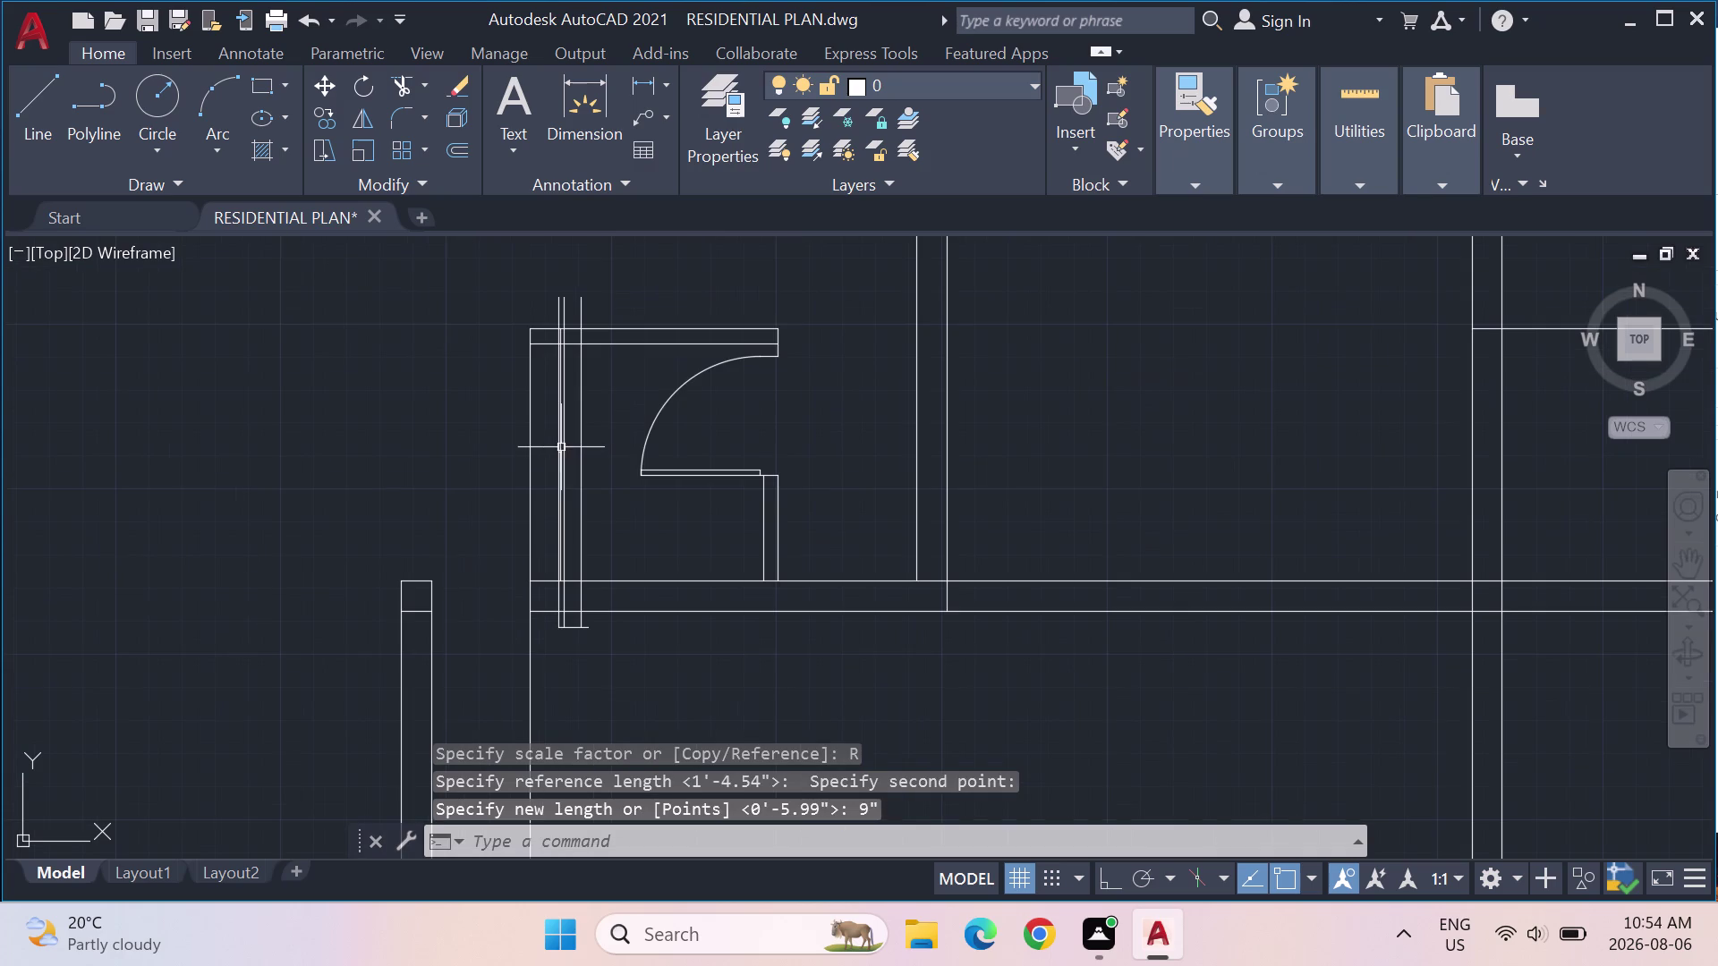
Erase the four short wall lines with a crossing selection.
scroll(up, 3)
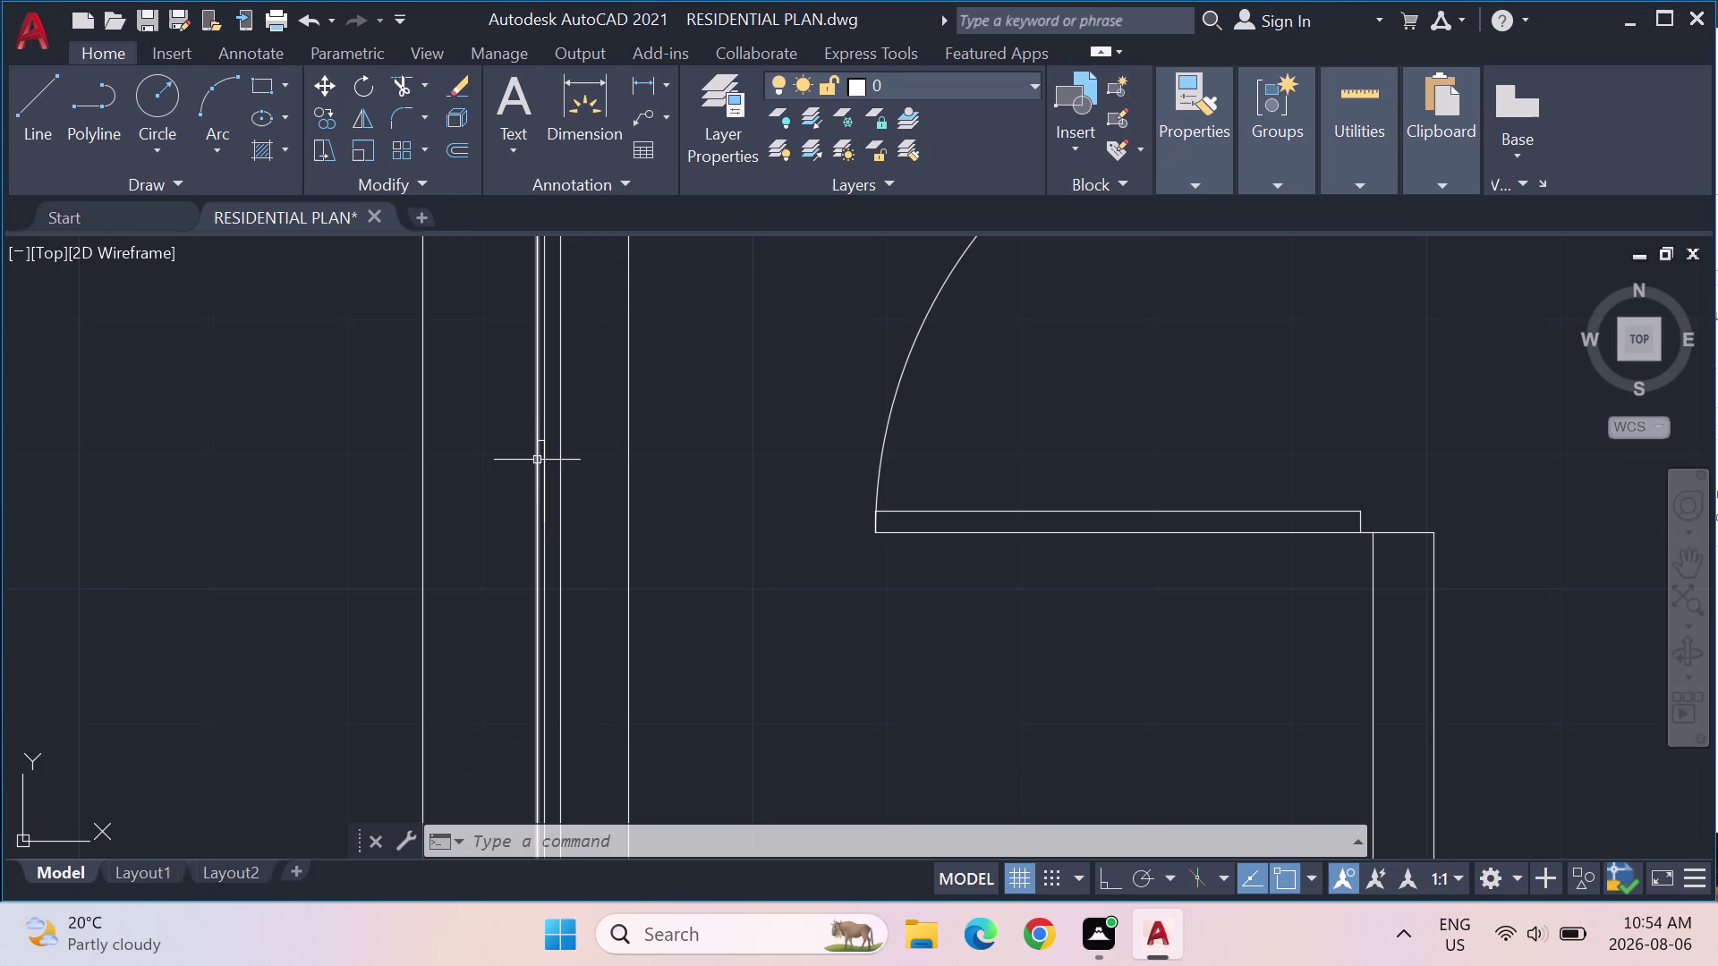
drag(713, 457, 585, 476)
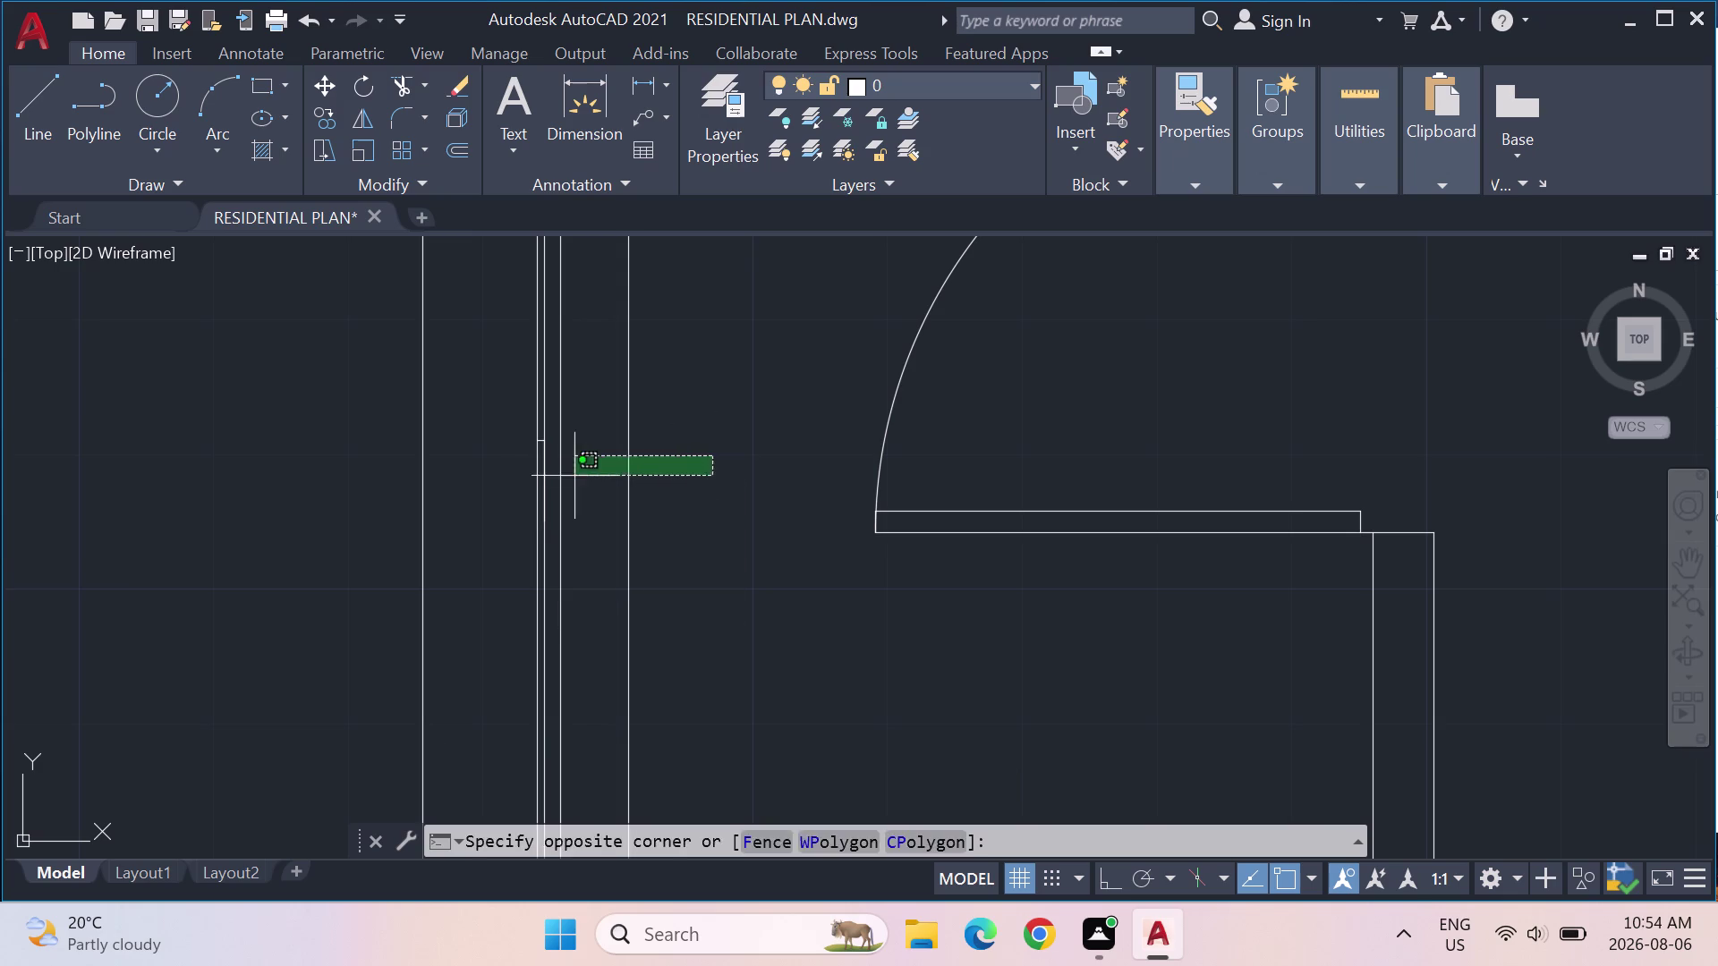
drag(585, 476, 526, 406)
key(Delete)
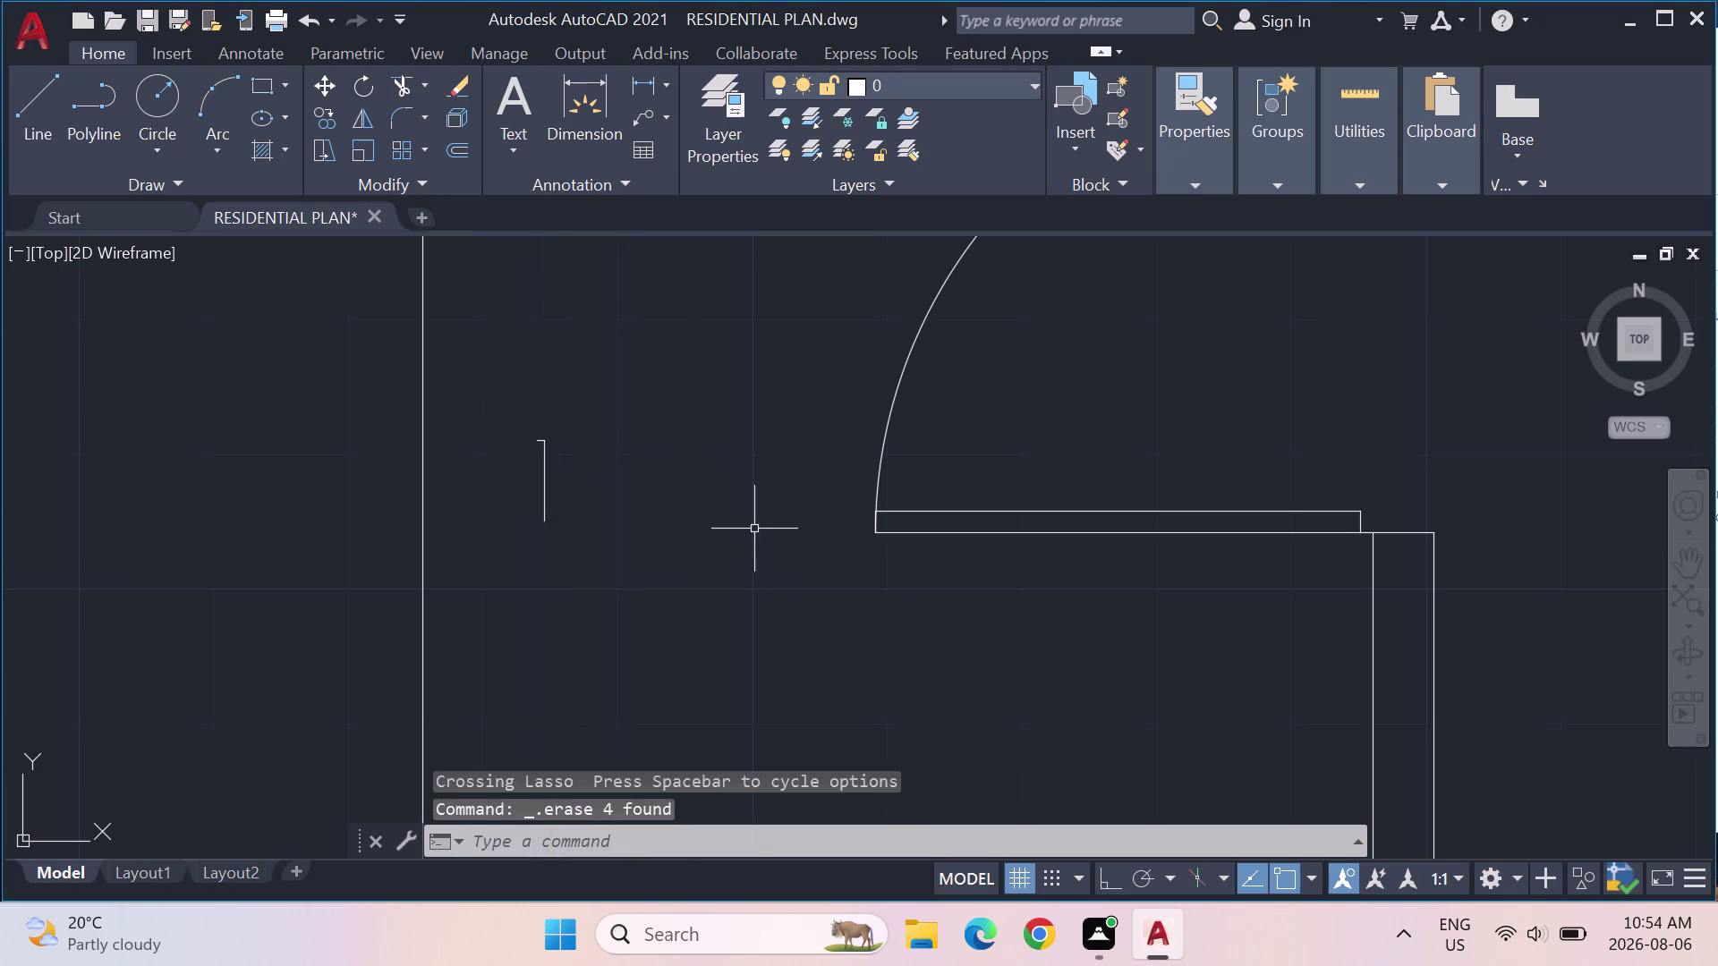
Undo the erase and the earlier 9-inch rescaling of the double-line strip.
scroll(down, 3)
key(ctrl+z)
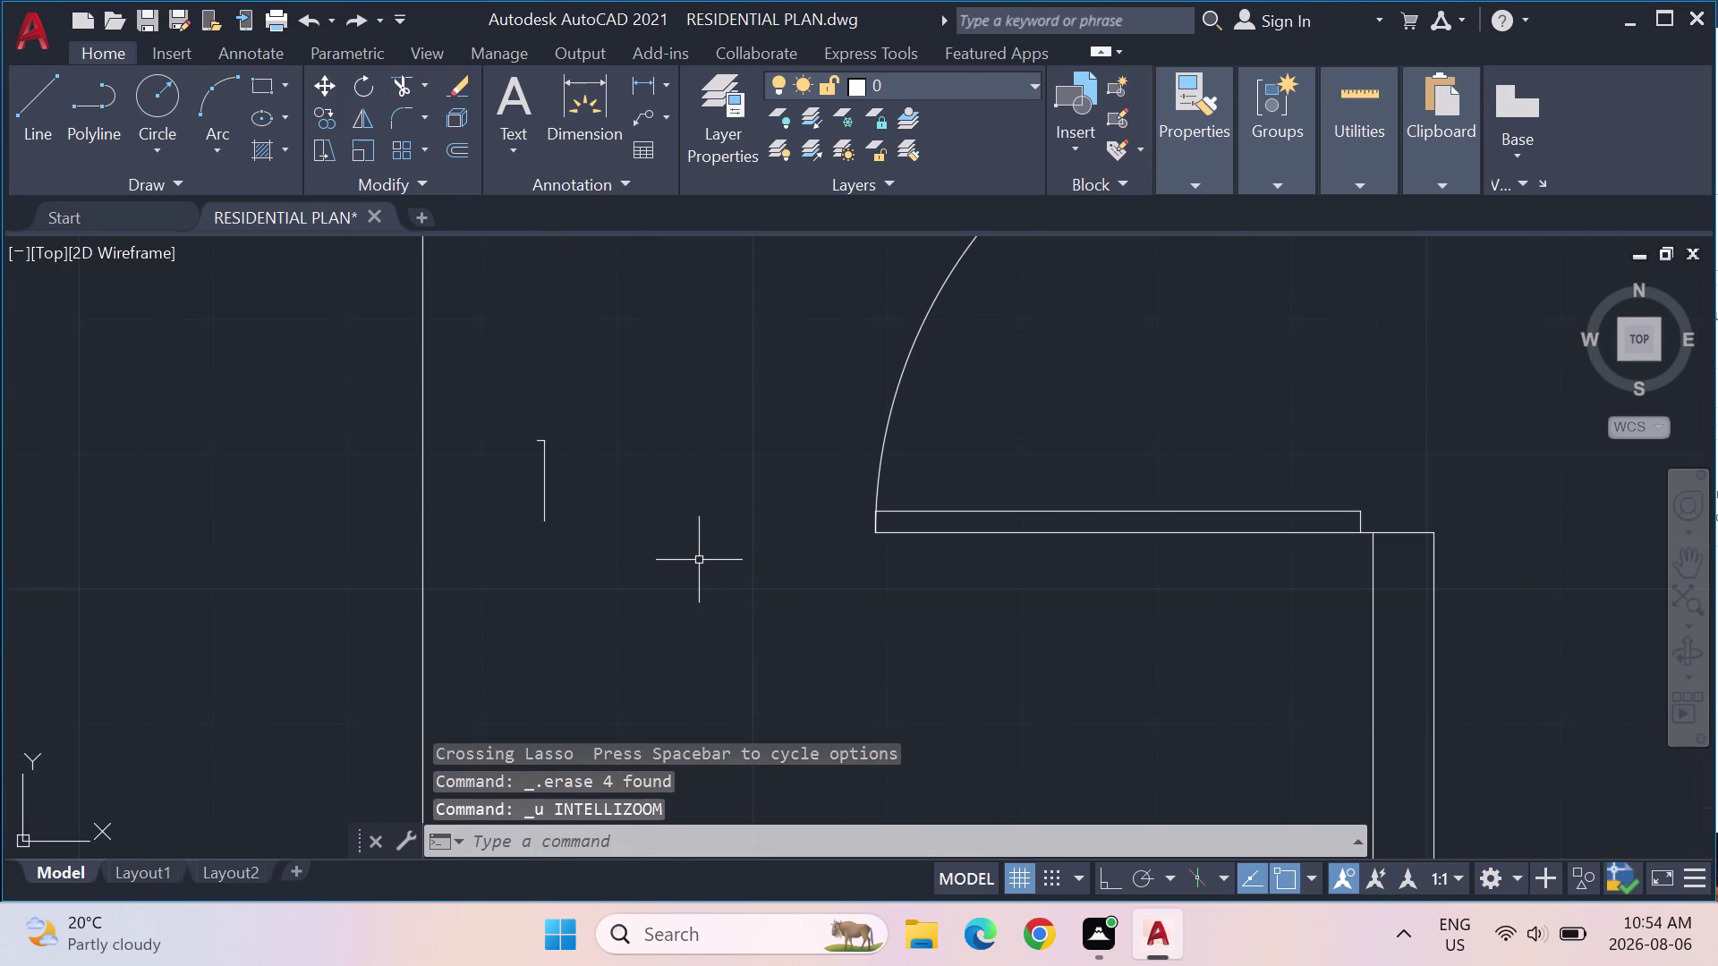
key(ctrl+z)
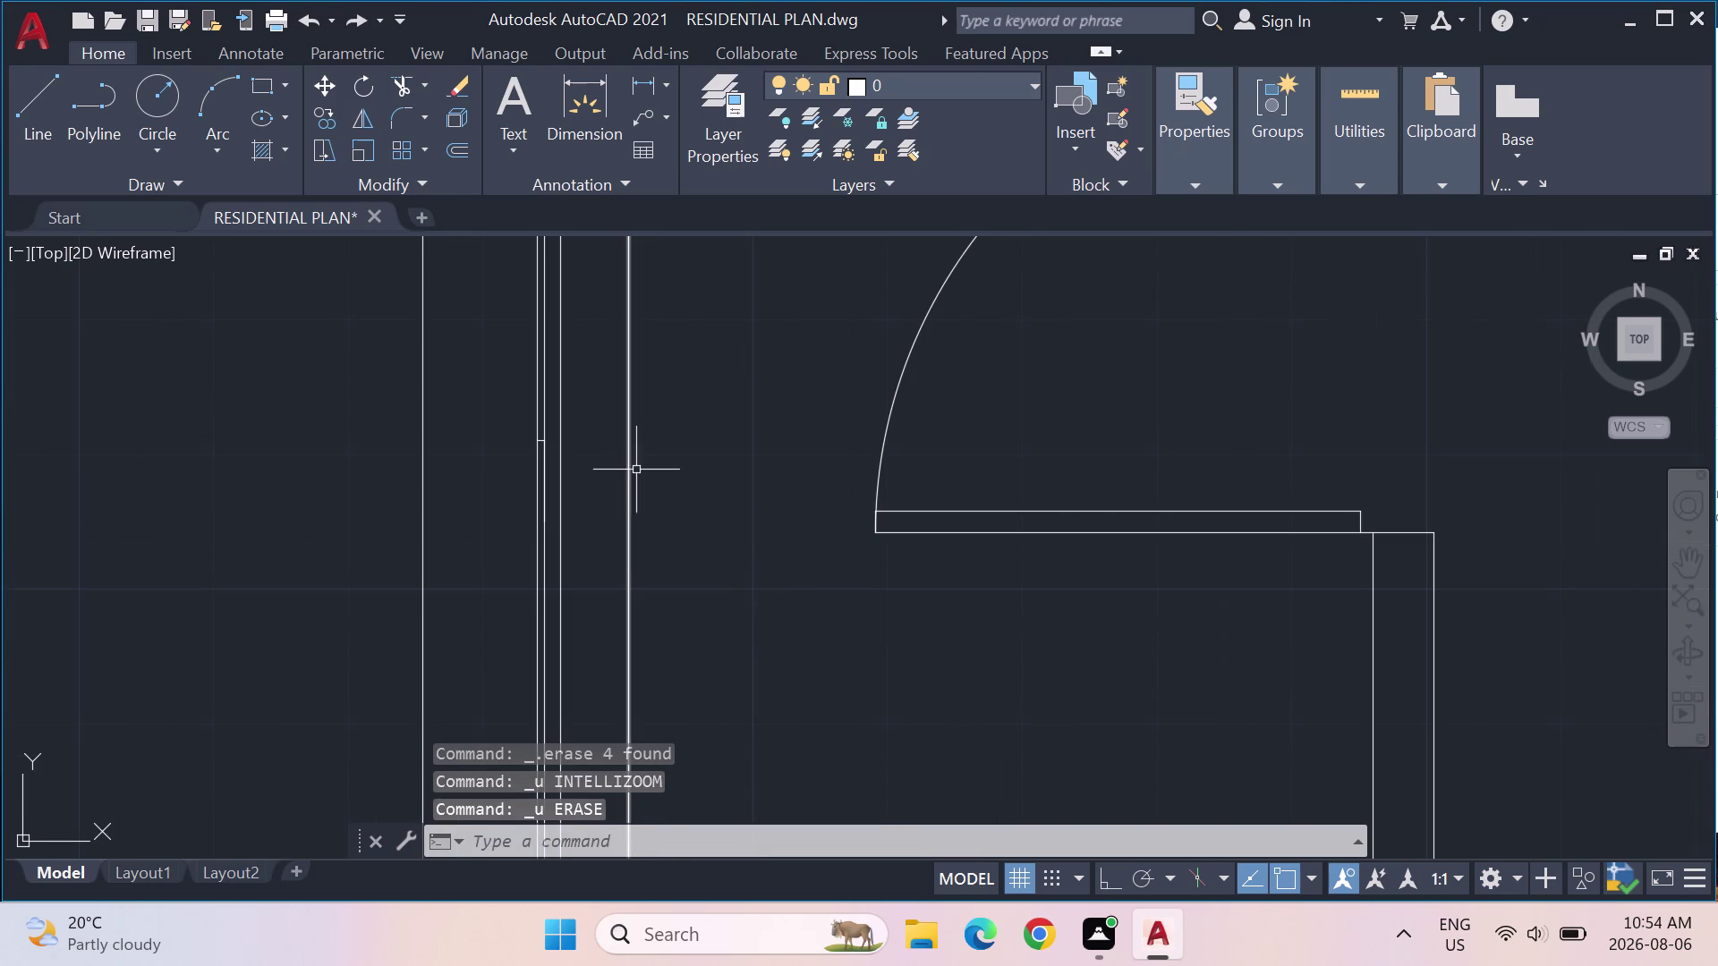
key(ctrl+z)
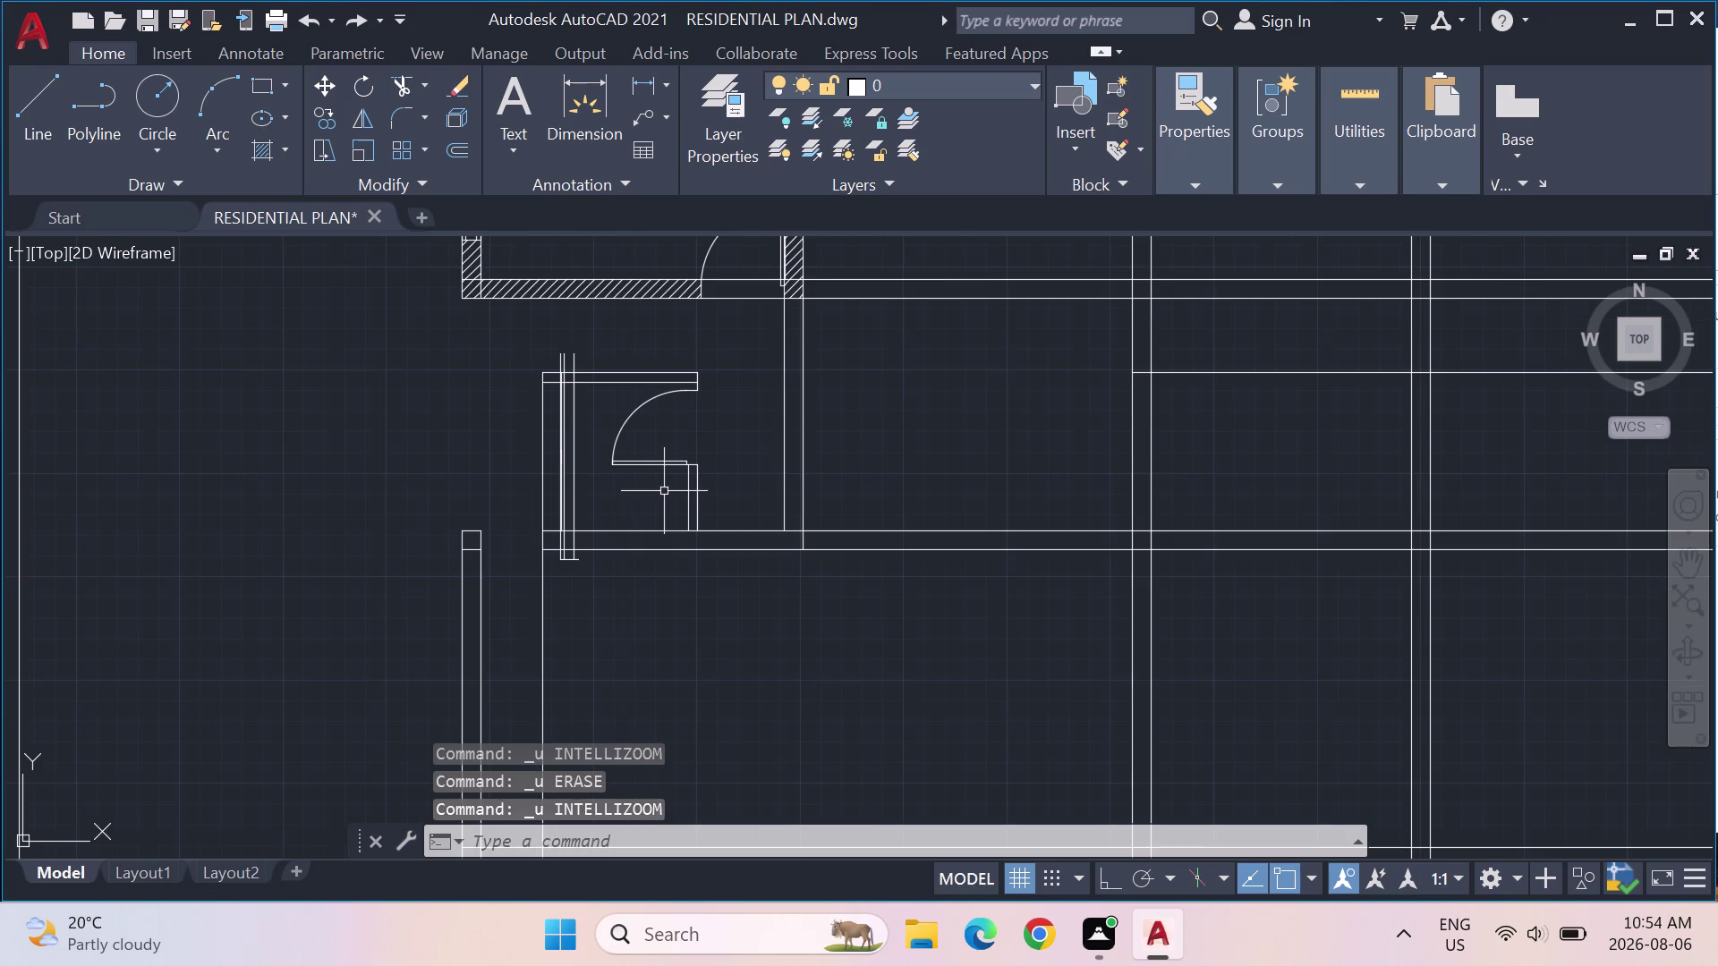
key(ctrl+z)
Select the small double-line piece together with the wall line.
scroll(down, 3)
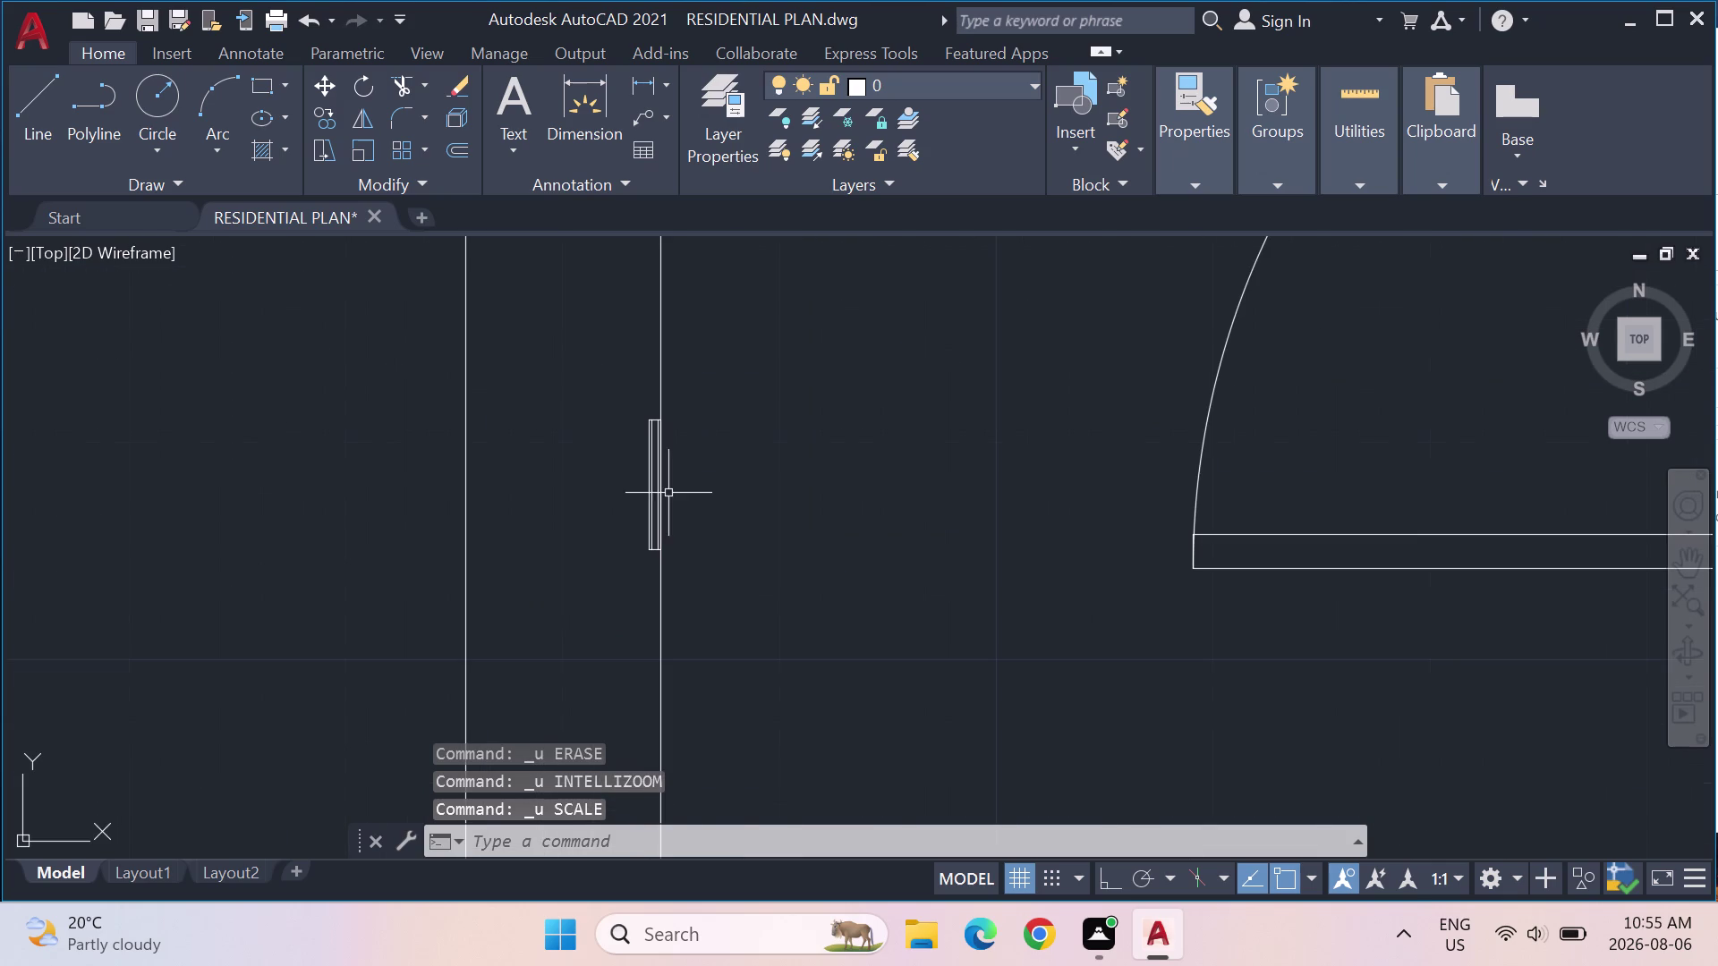
drag(664, 531, 652, 518)
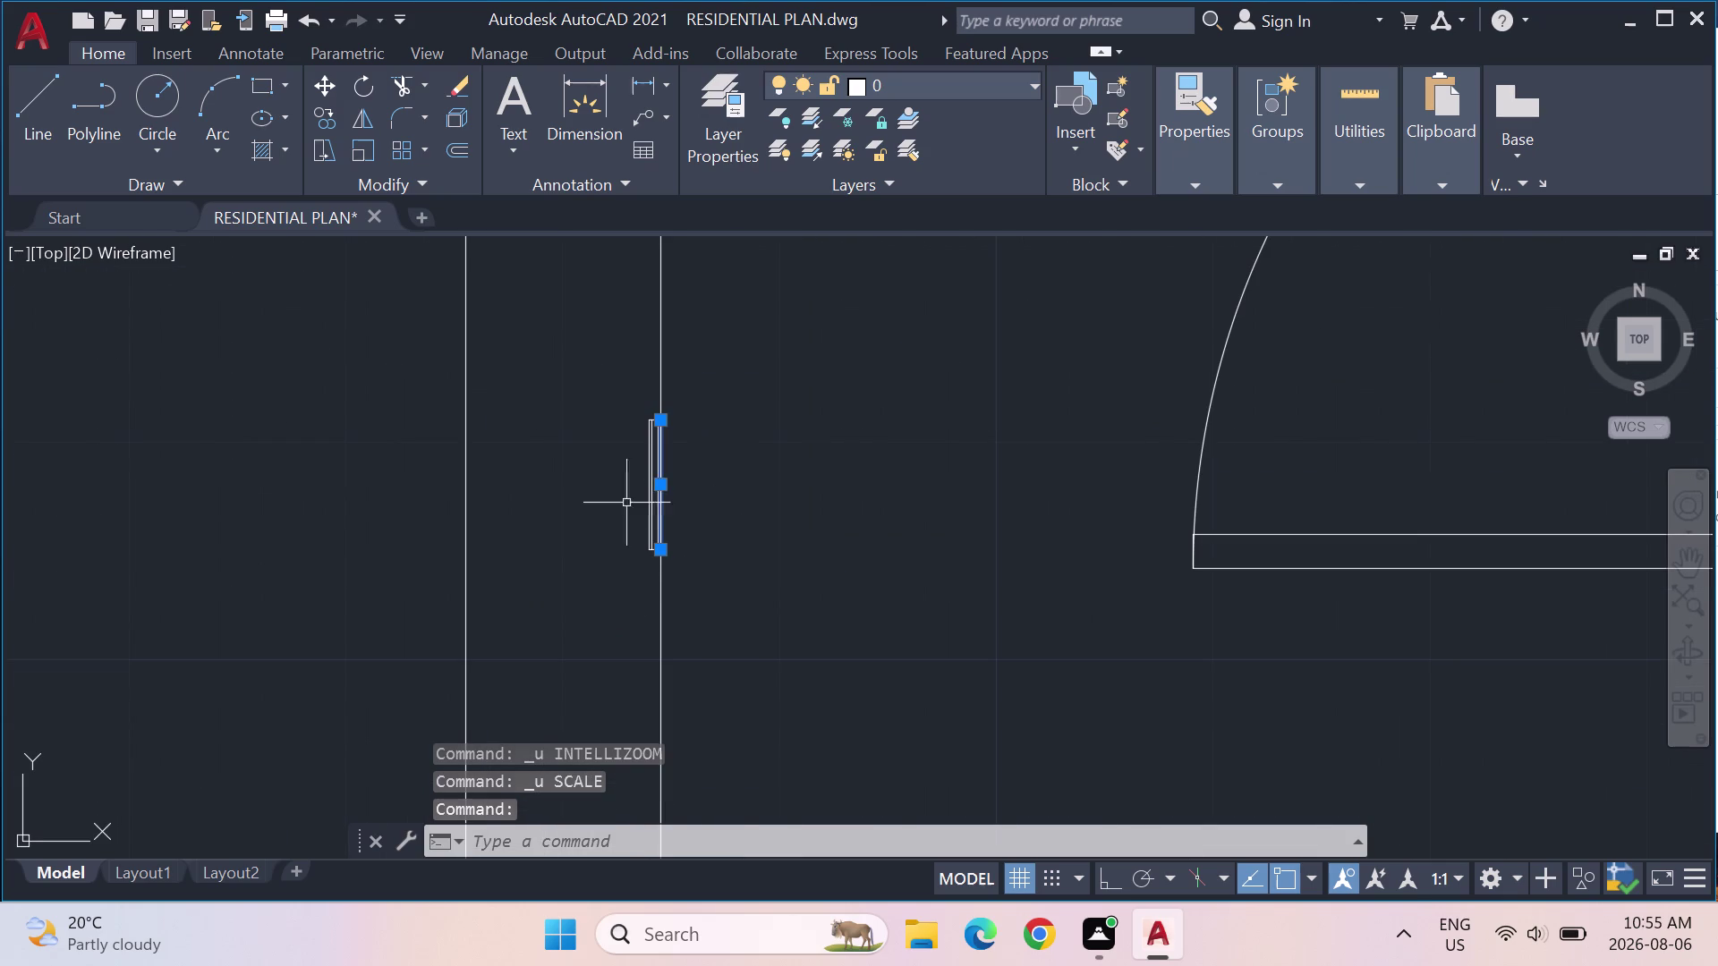
drag(651, 518, 593, 470)
key(Escape)
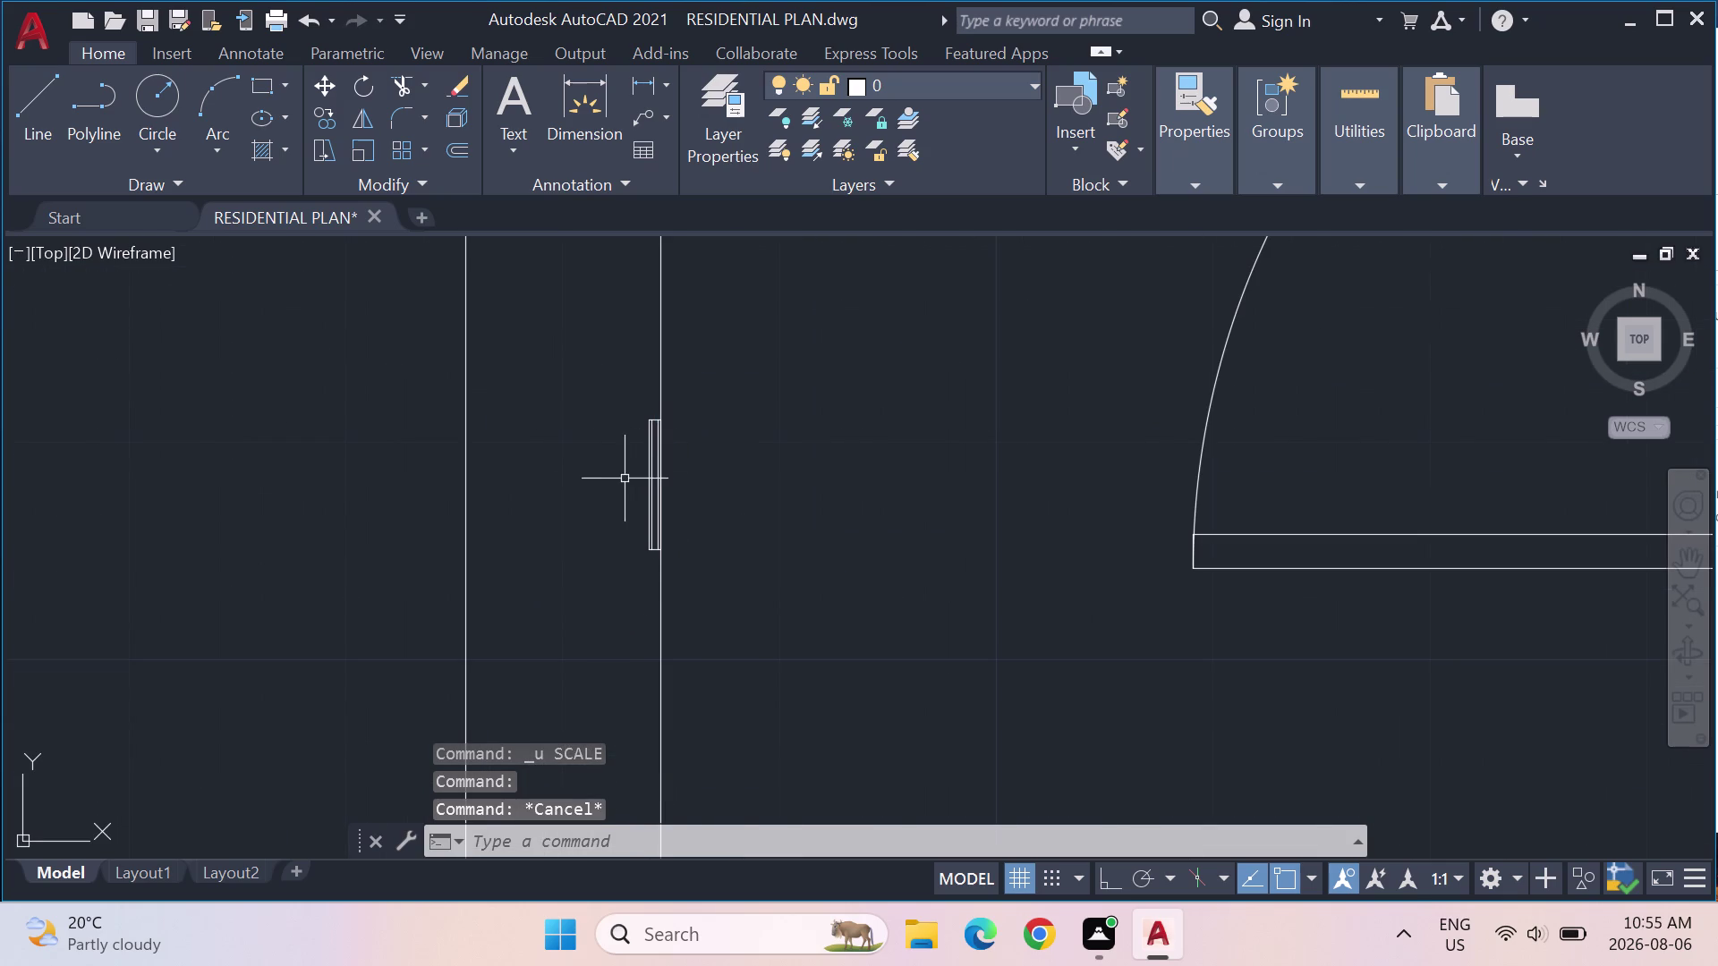
drag(662, 470, 739, 440)
key(Escape)
drag(612, 481, 706, 455)
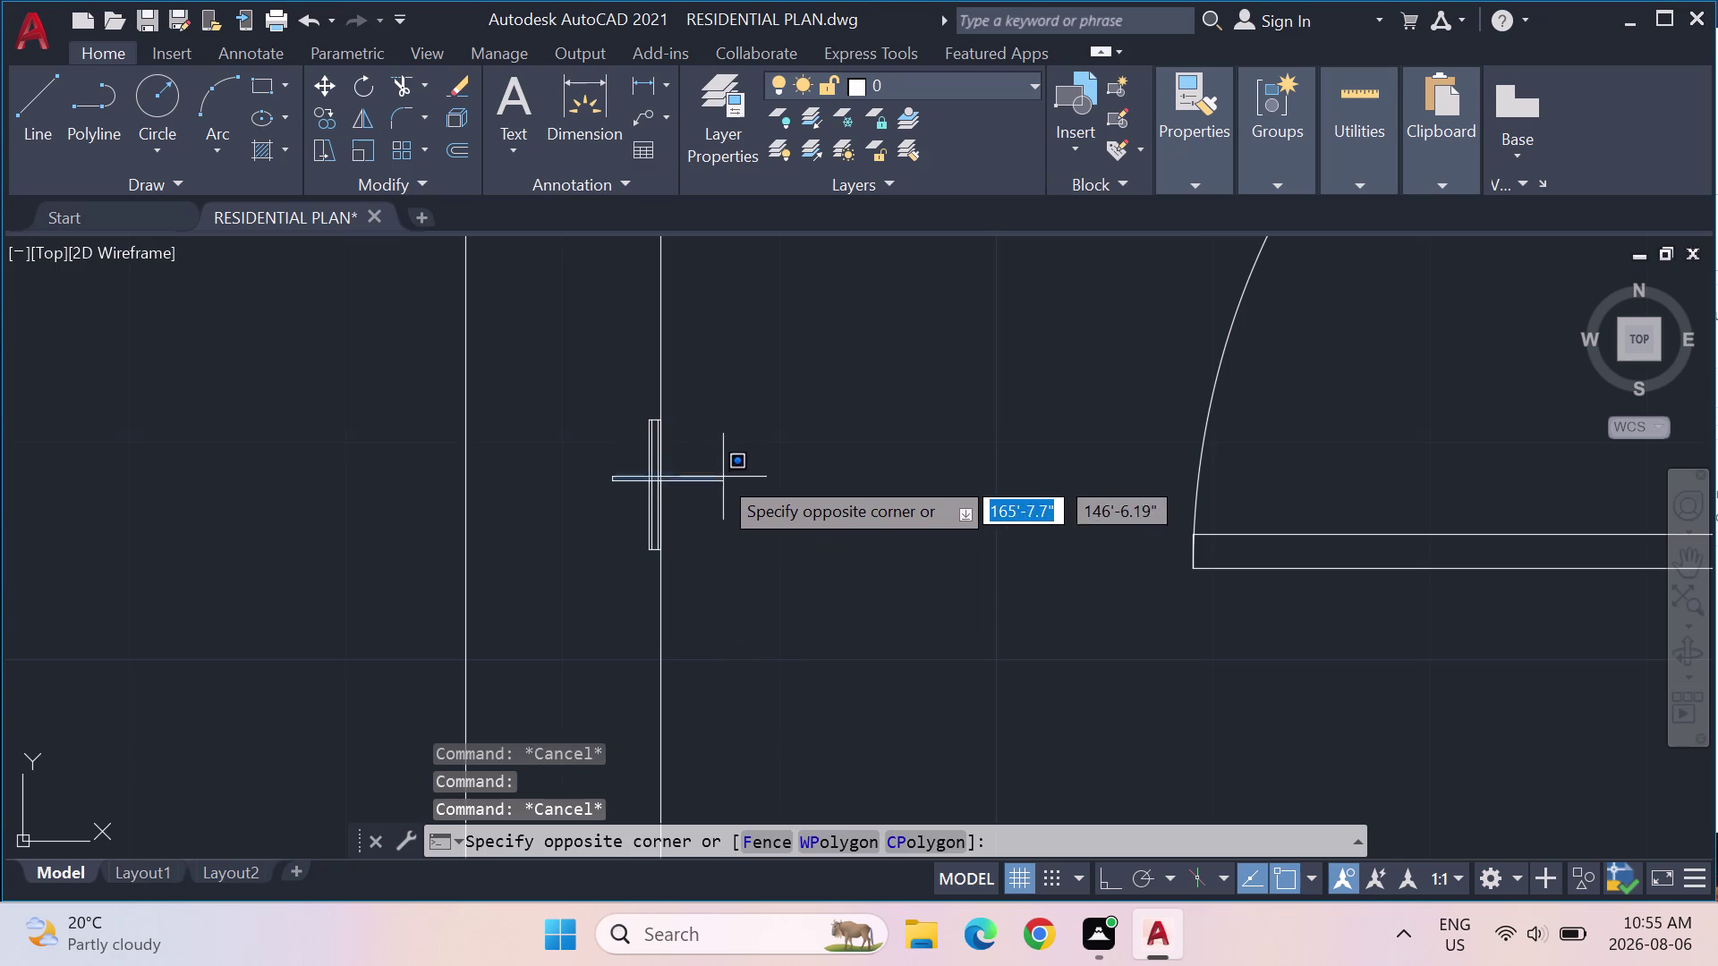
click(715, 473)
drag(715, 471, 564, 437)
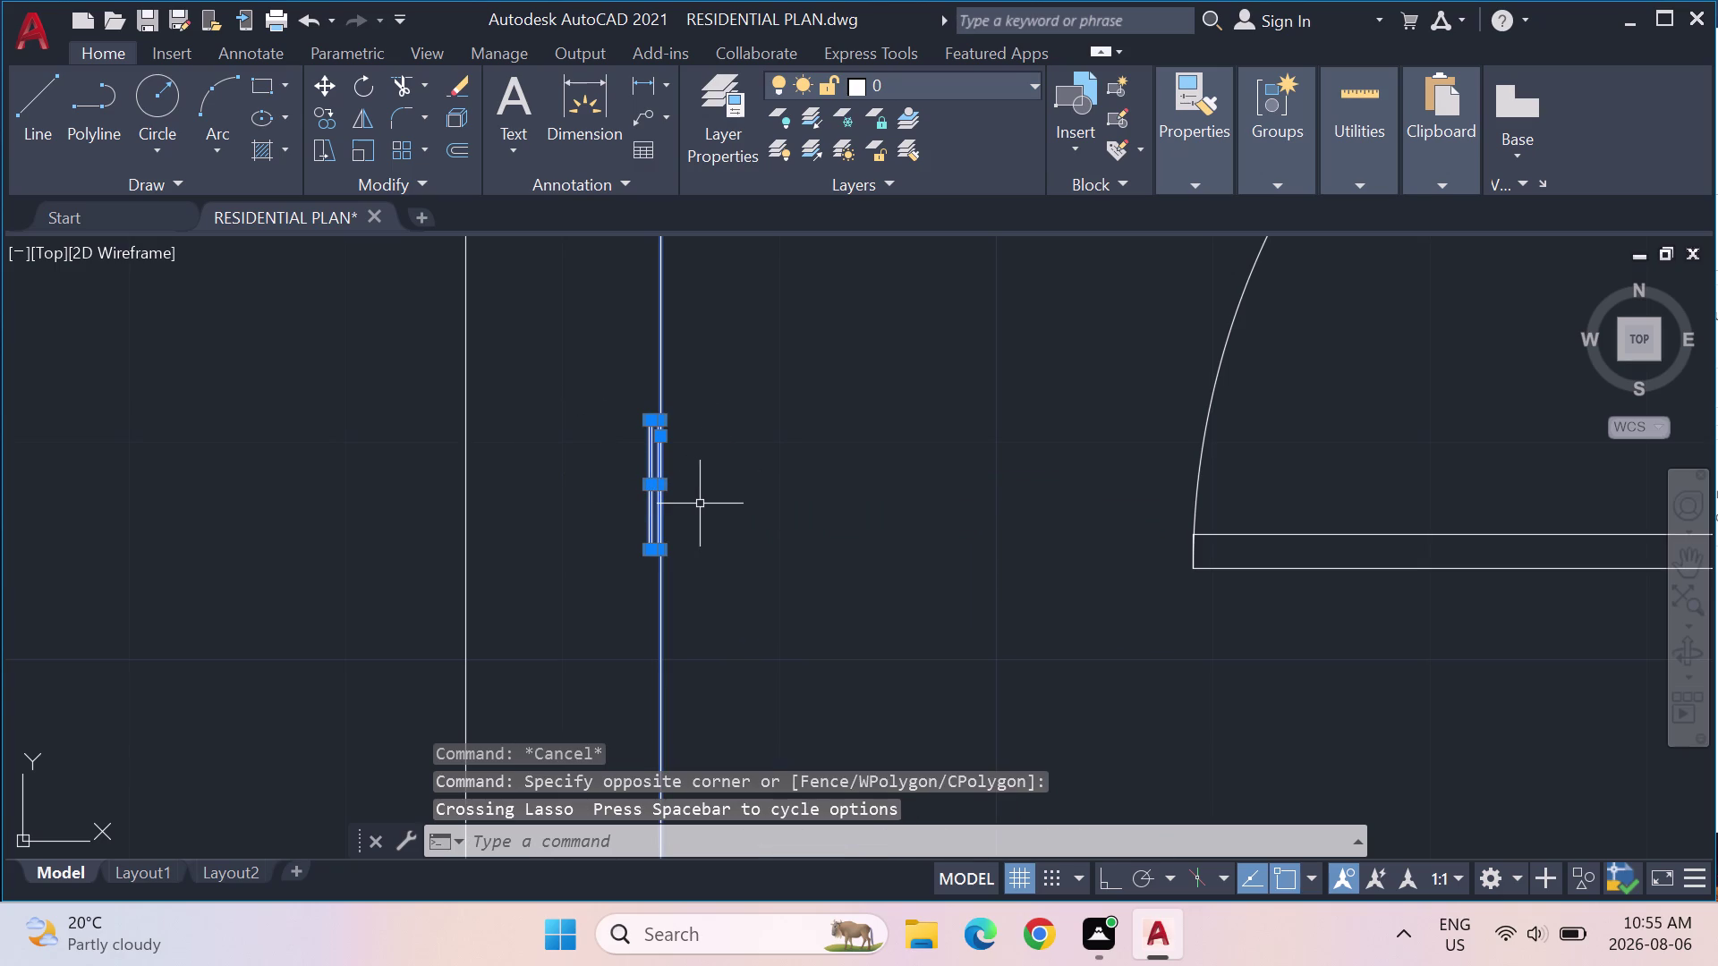
Cancel the Copy and undo the strip's earlier move onto the wall line.
text(C)
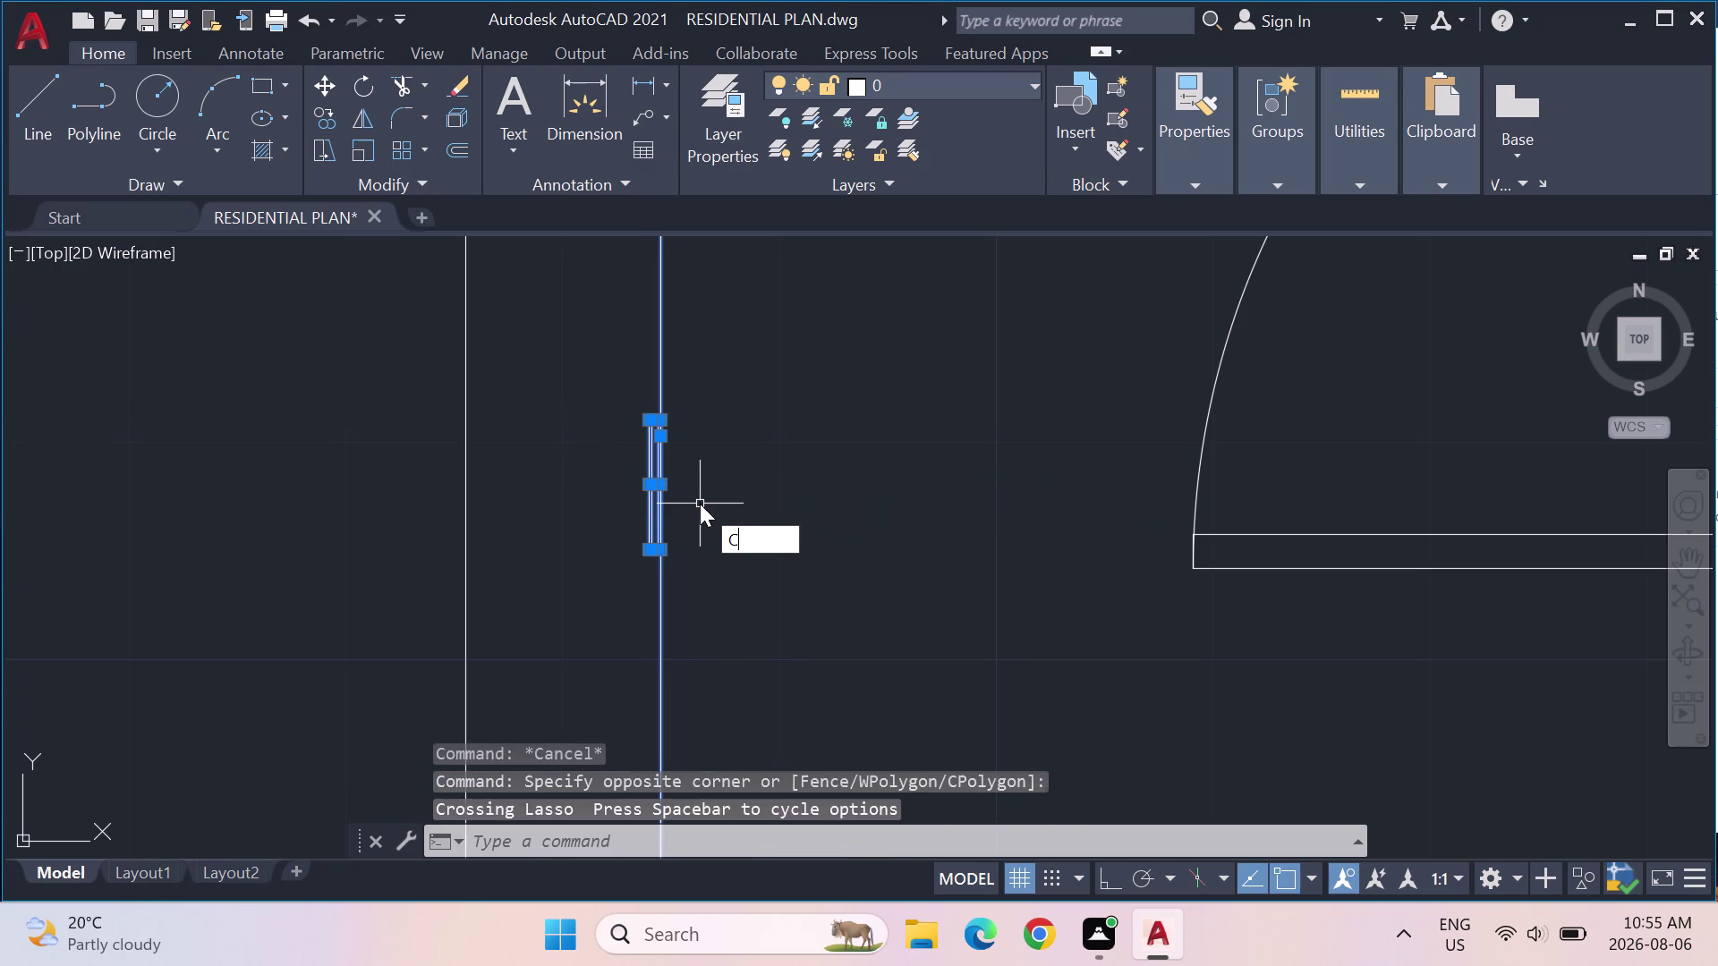
text(O)
key(Return)
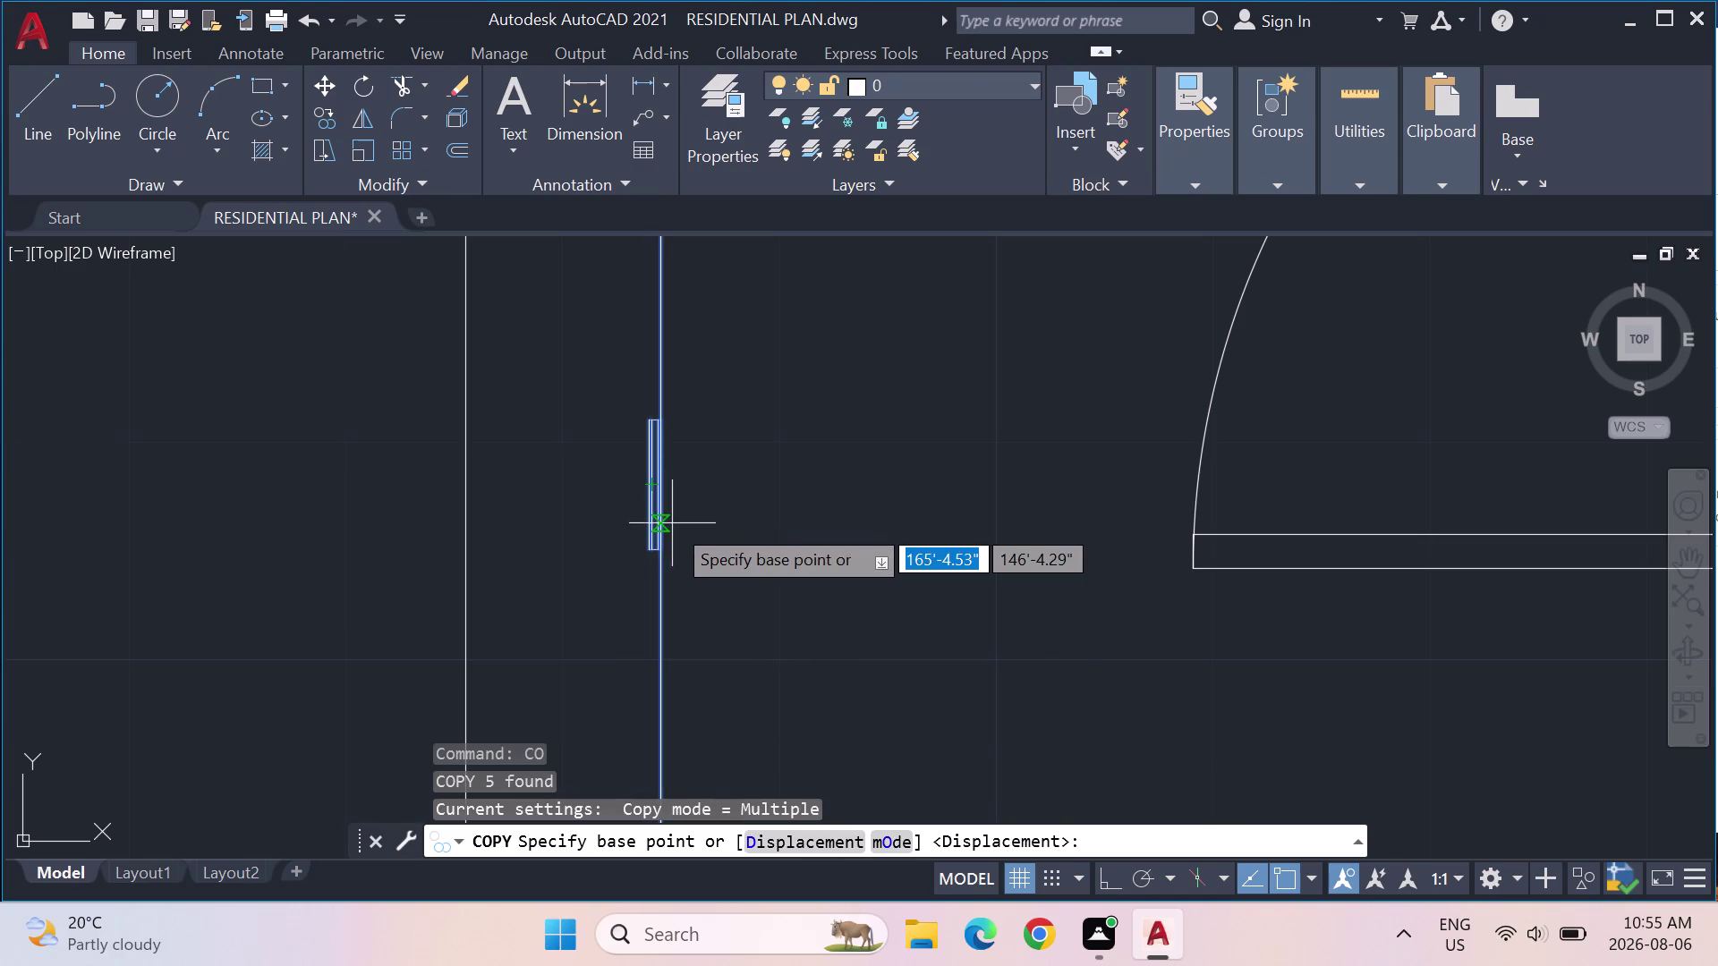
key(Escape)
key(Escape)
key(ctrl+z)
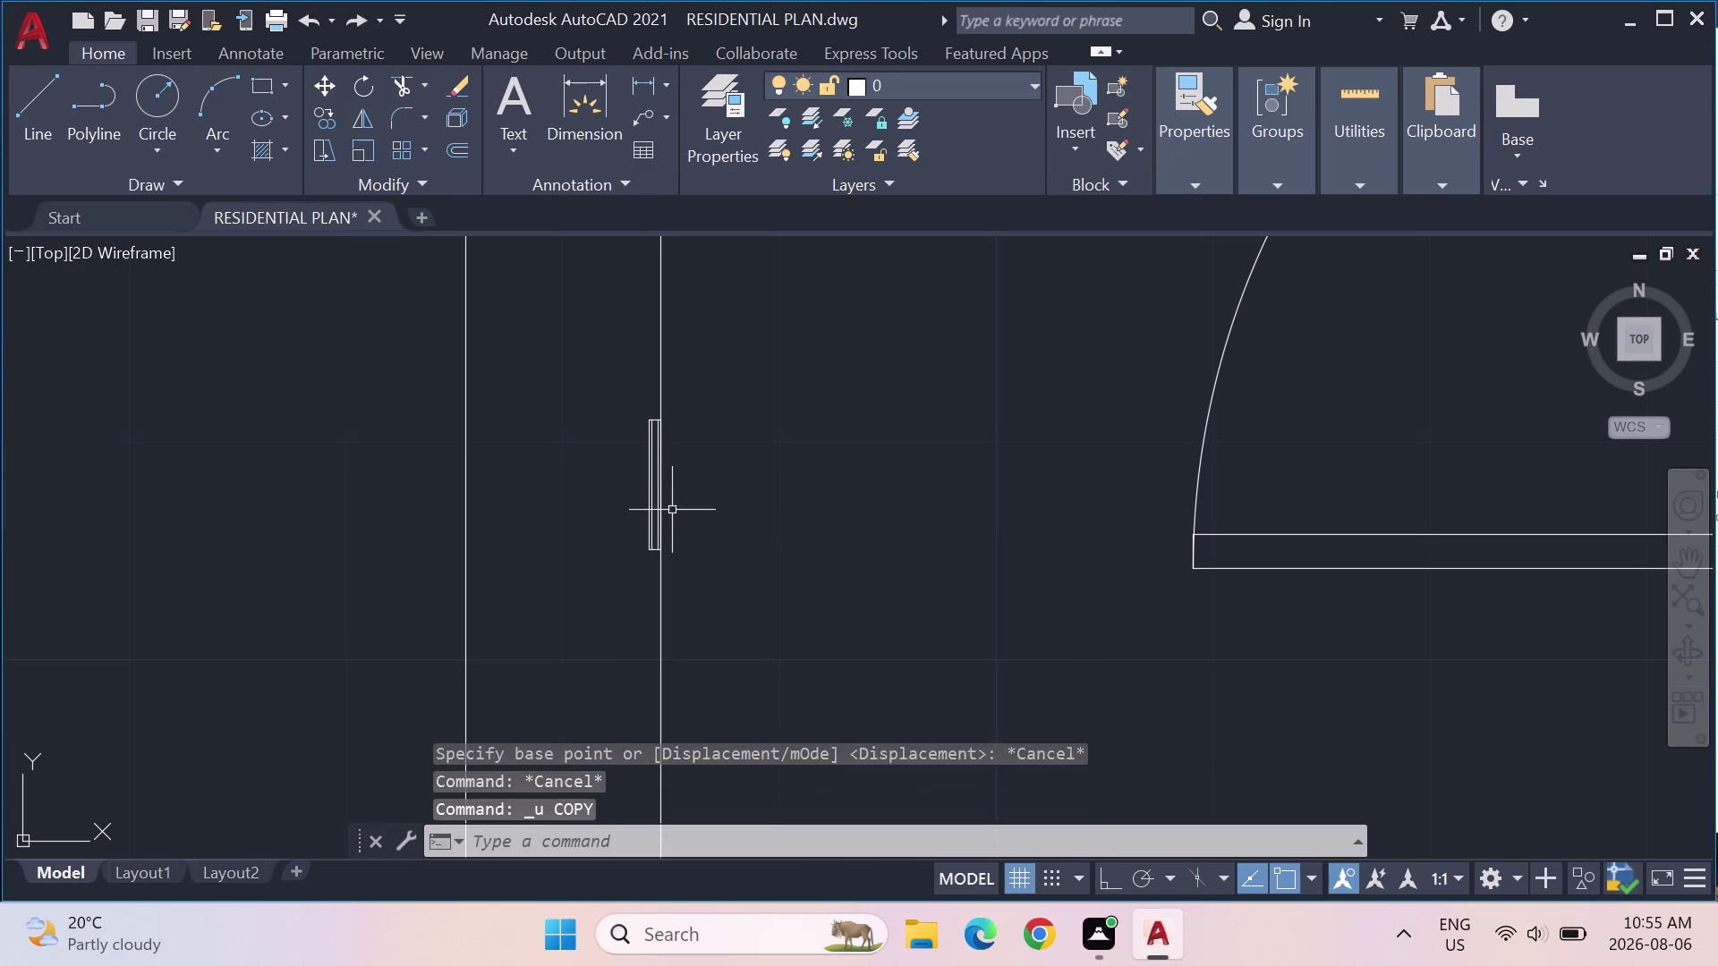
key(ctrl+z)
key(ctrl+z)
Zoom and pan to bring the double-line wall piece back into view.
scroll(down, 3)
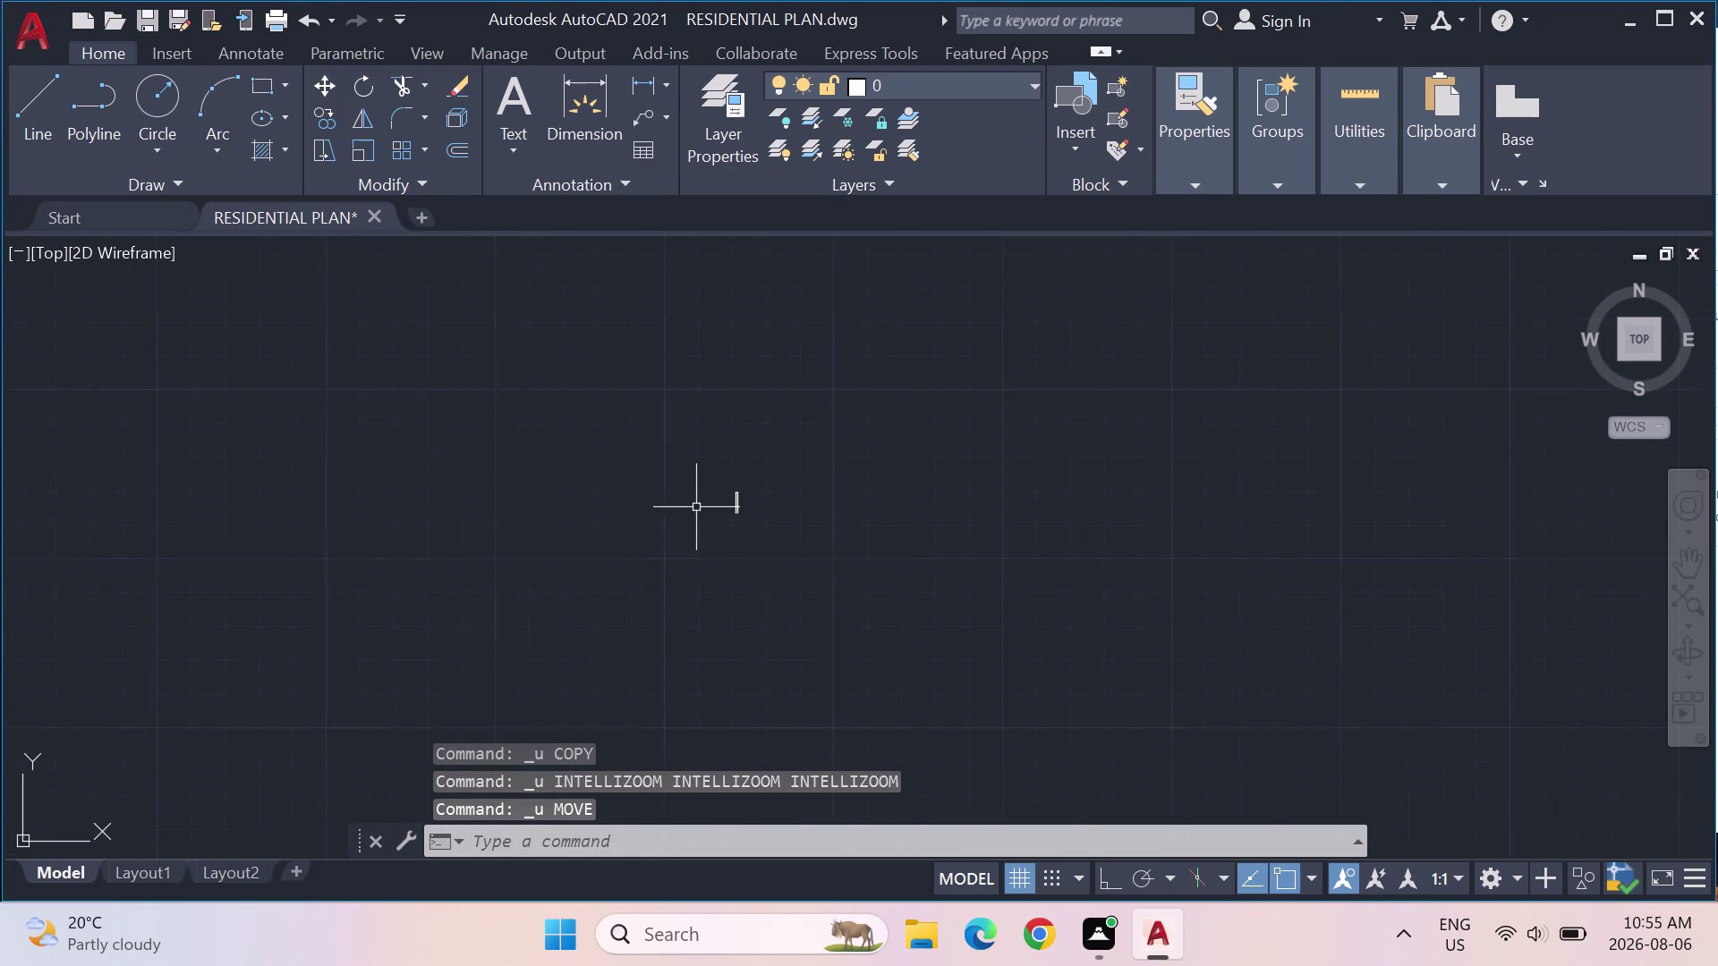
scroll(down, 3)
middle_drag(583, 520, 1346, 473)
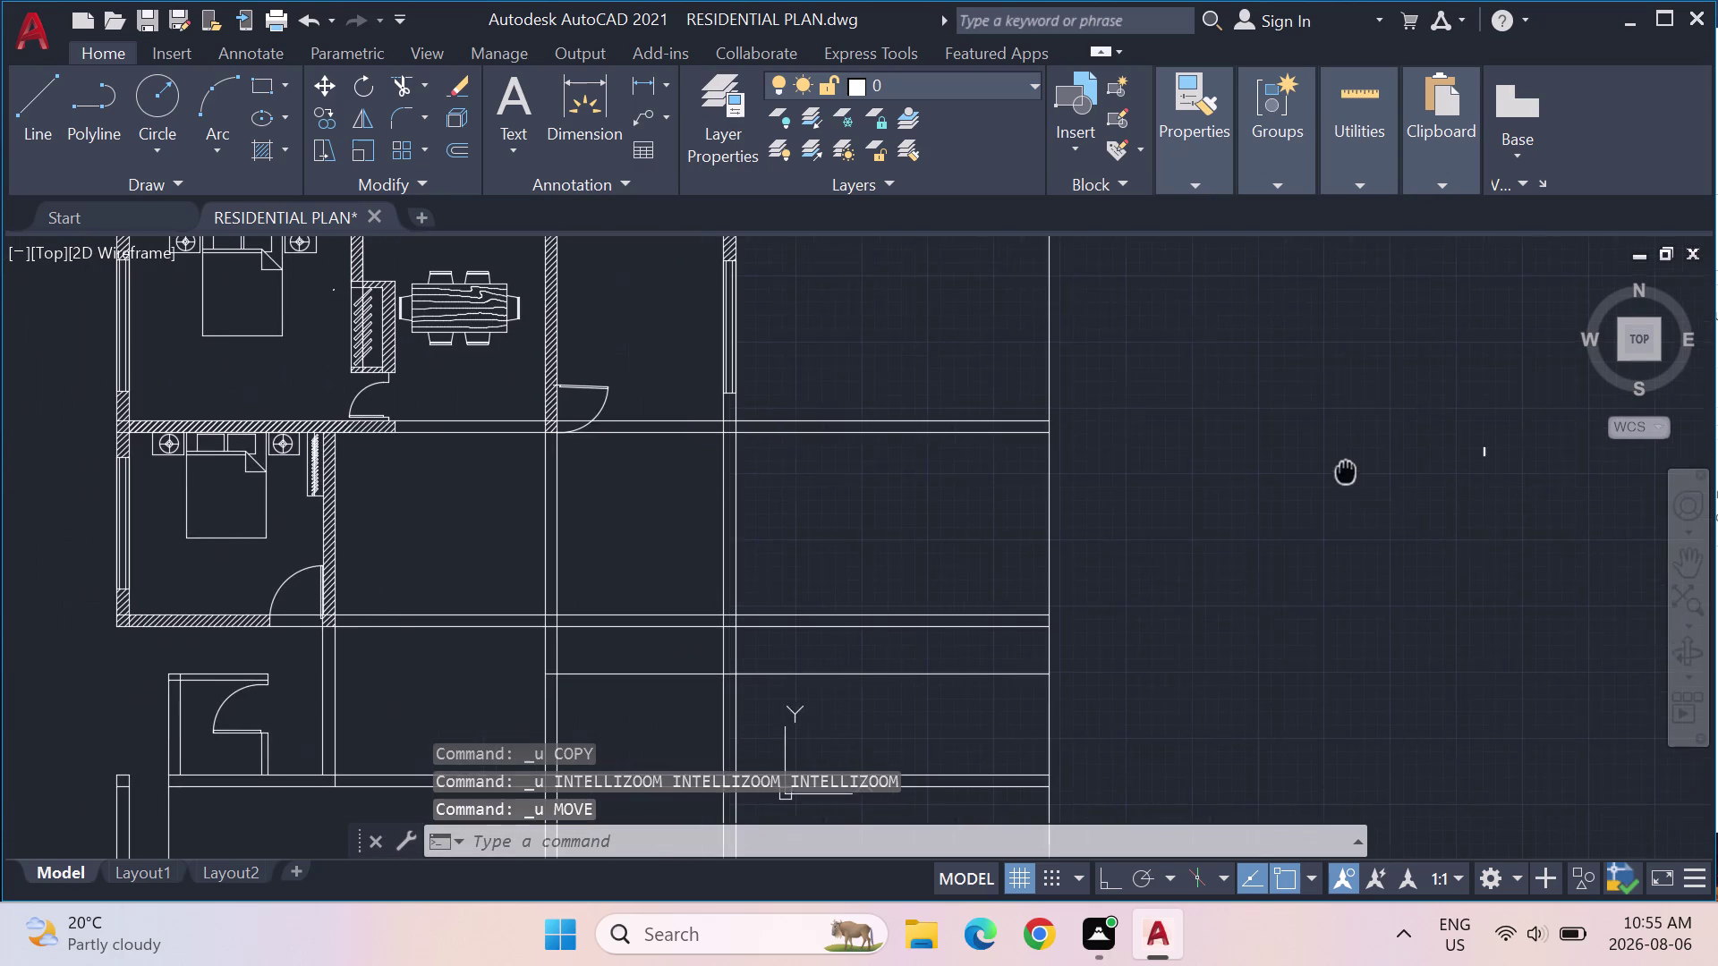
middle_drag(1345, 472, 1345, 471)
scroll(up, 3)
scroll(up, 3)
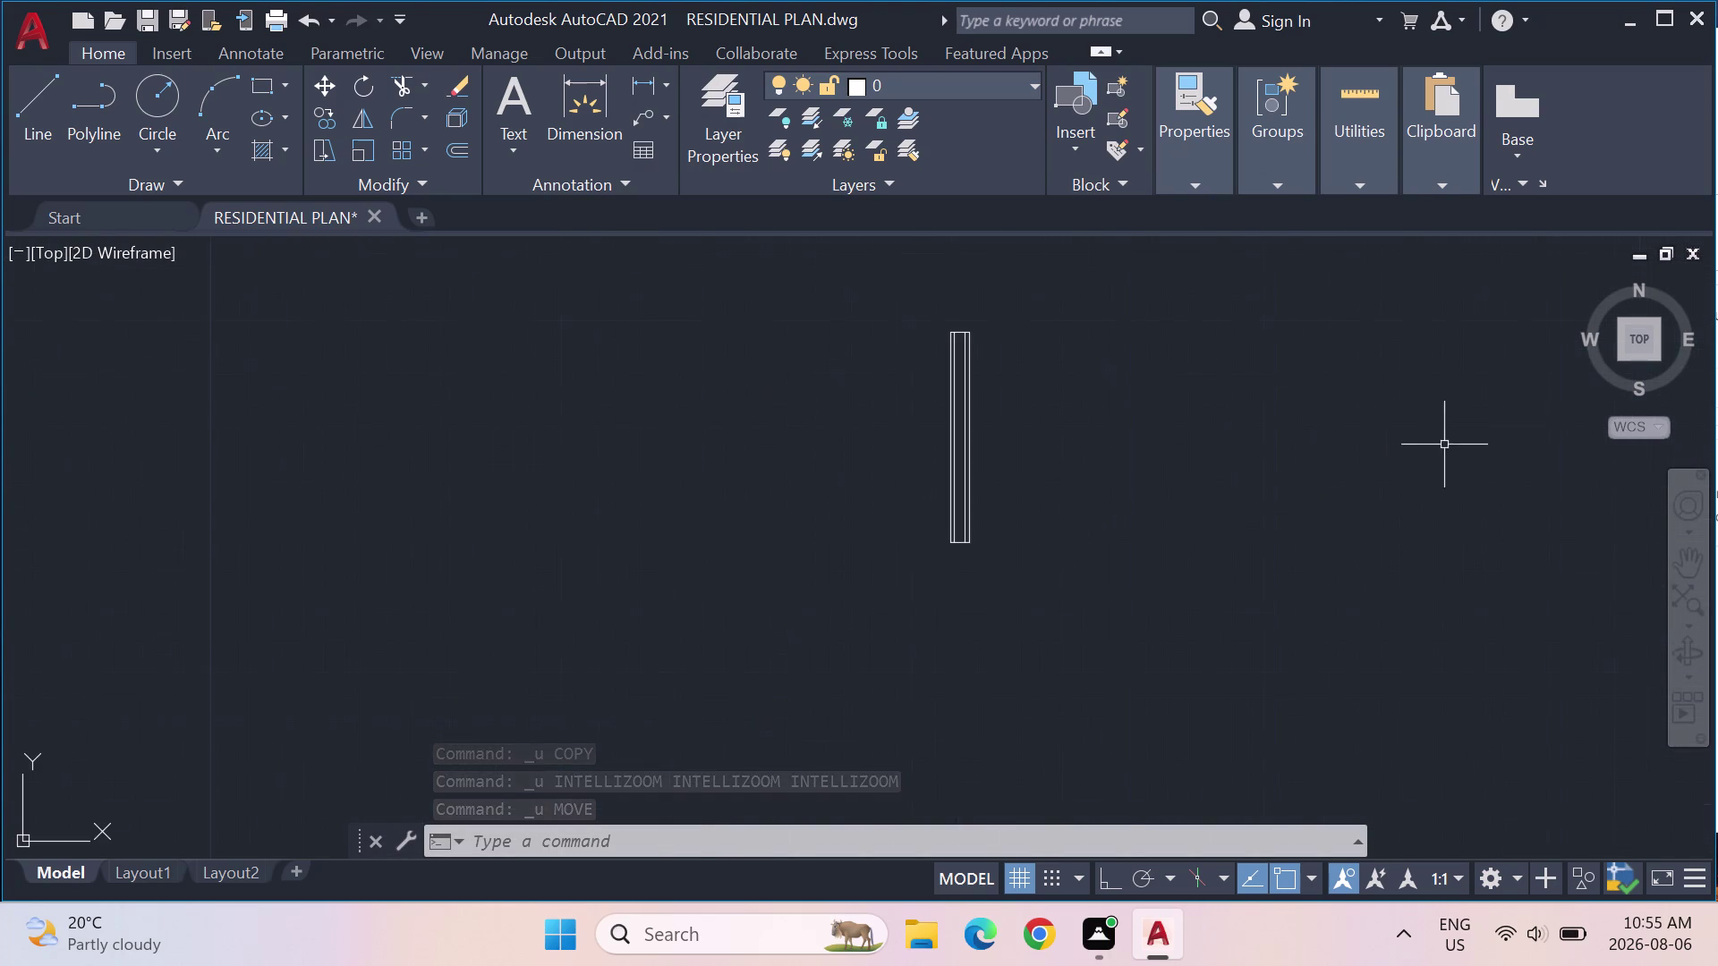
scroll(up, 3)
scroll(down, 3)
Begin a trial line, switch Ortho on, then cancel the line.
click(39, 93)
click(432, 323)
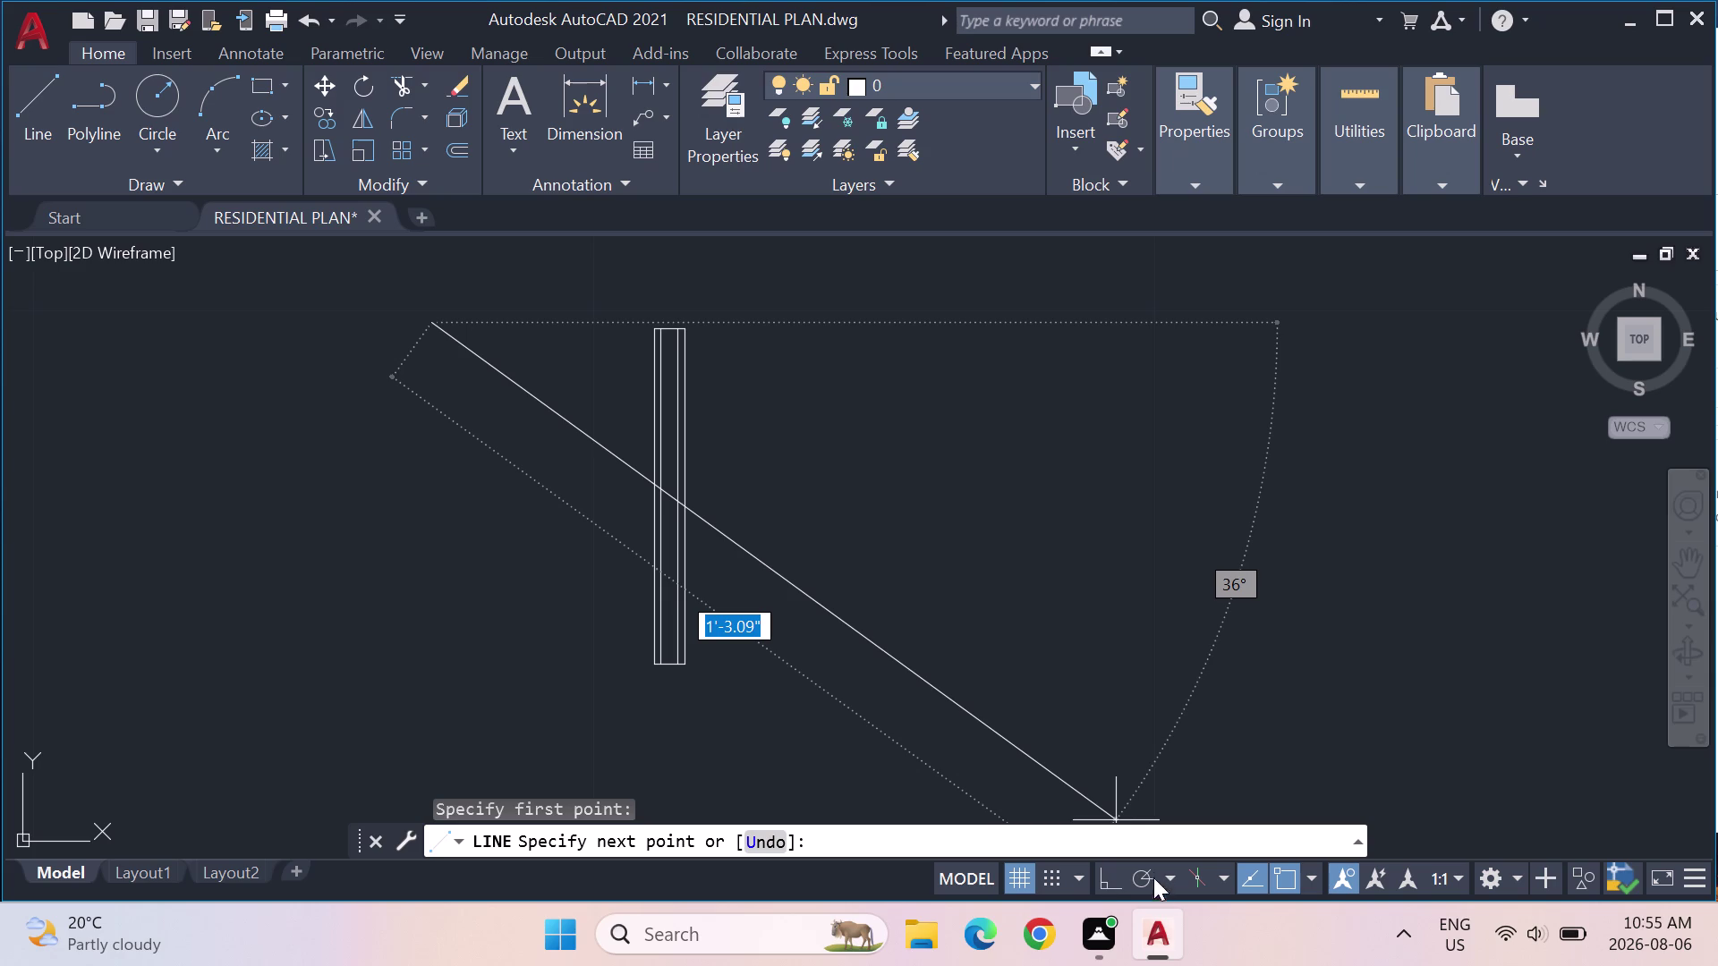
click(1108, 885)
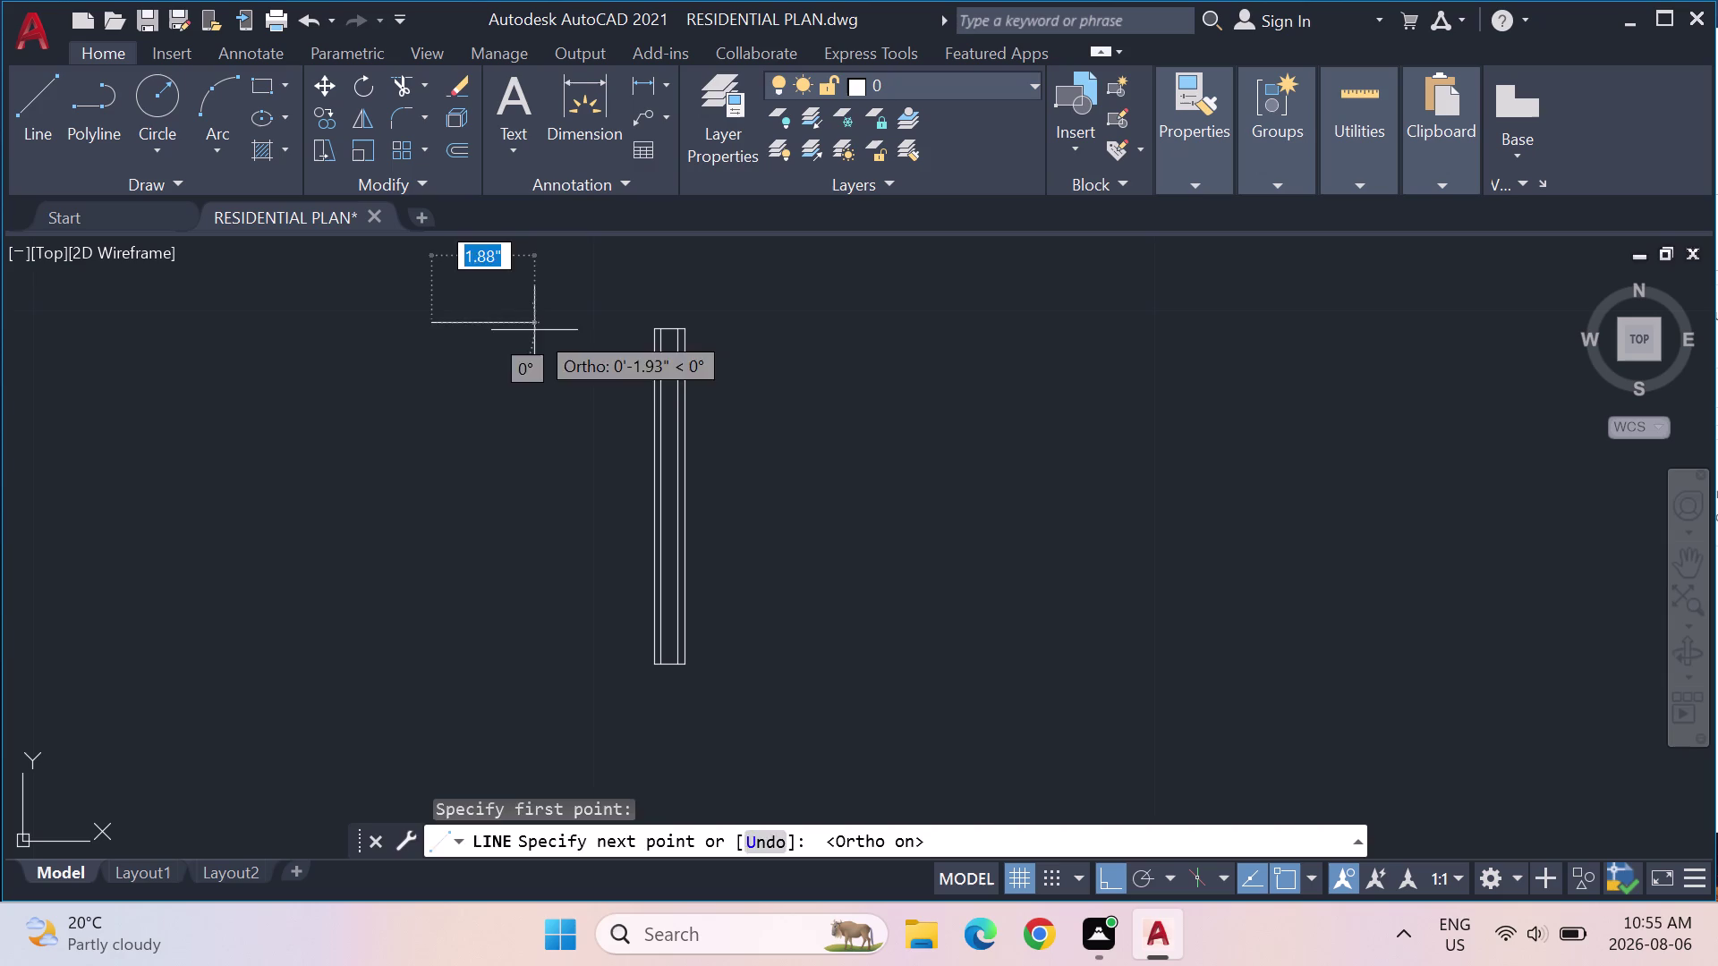
key(Escape)
drag(2, 104, 17, 104)
click(40, 106)
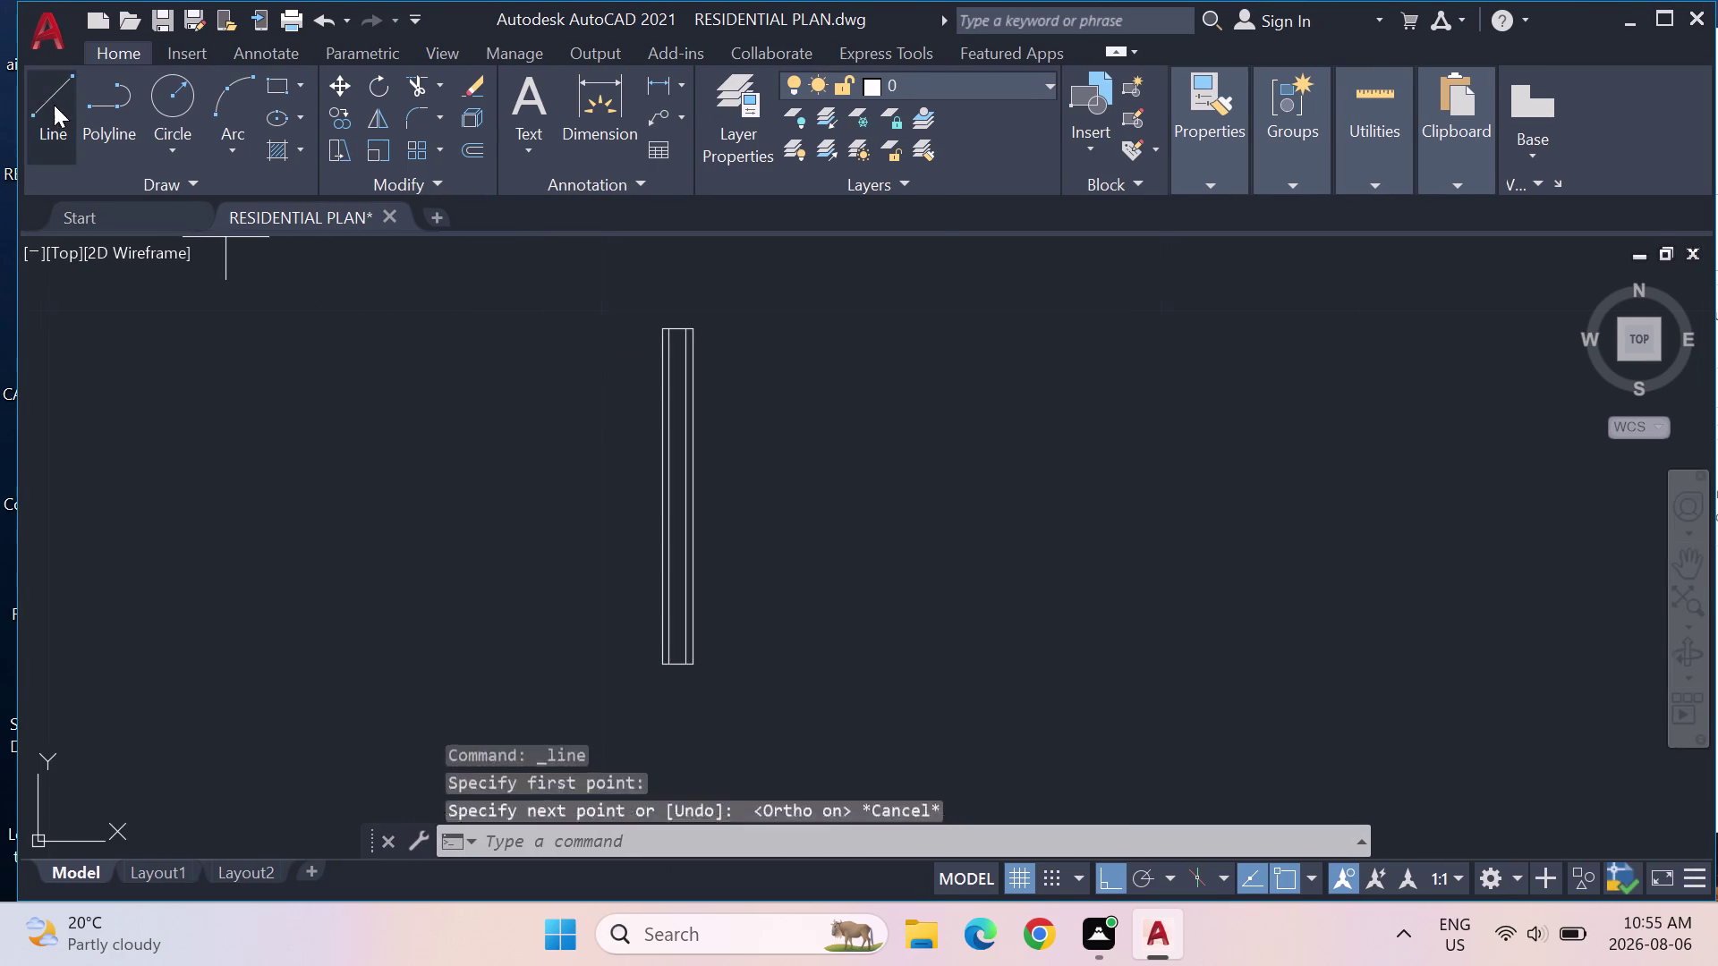
Draw a 9" line rightward from the top of the double-line piece, then end LINE.
click(51, 102)
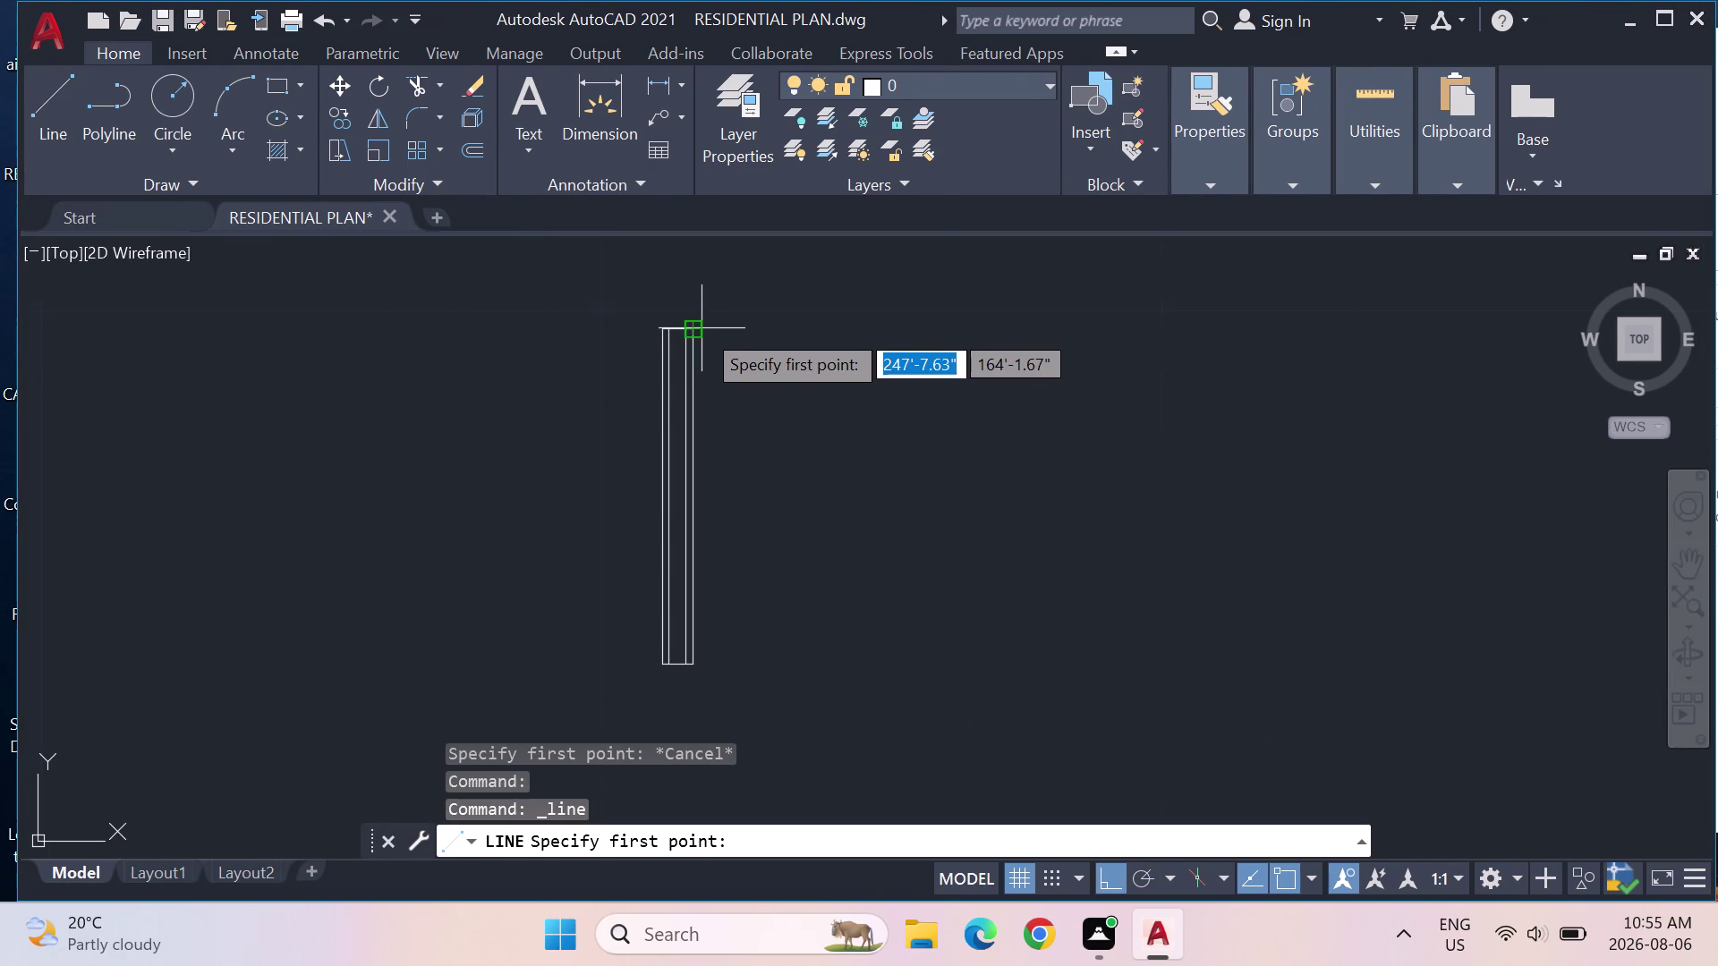
scroll(up, 3)
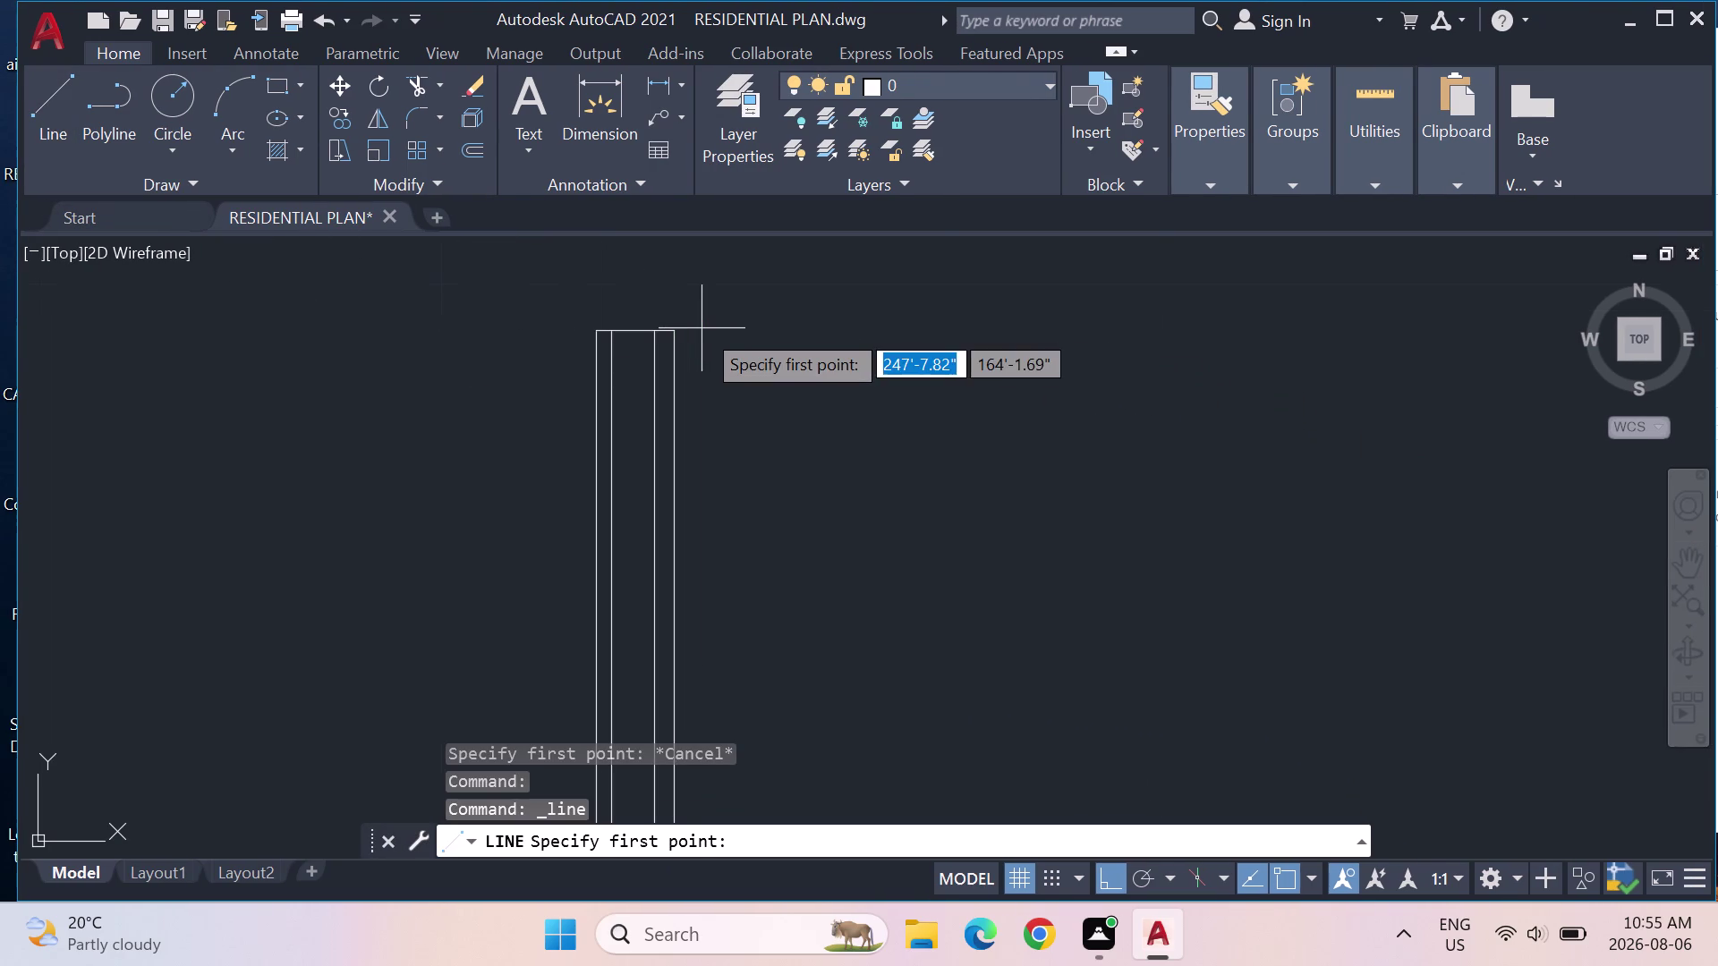
click(773, 333)
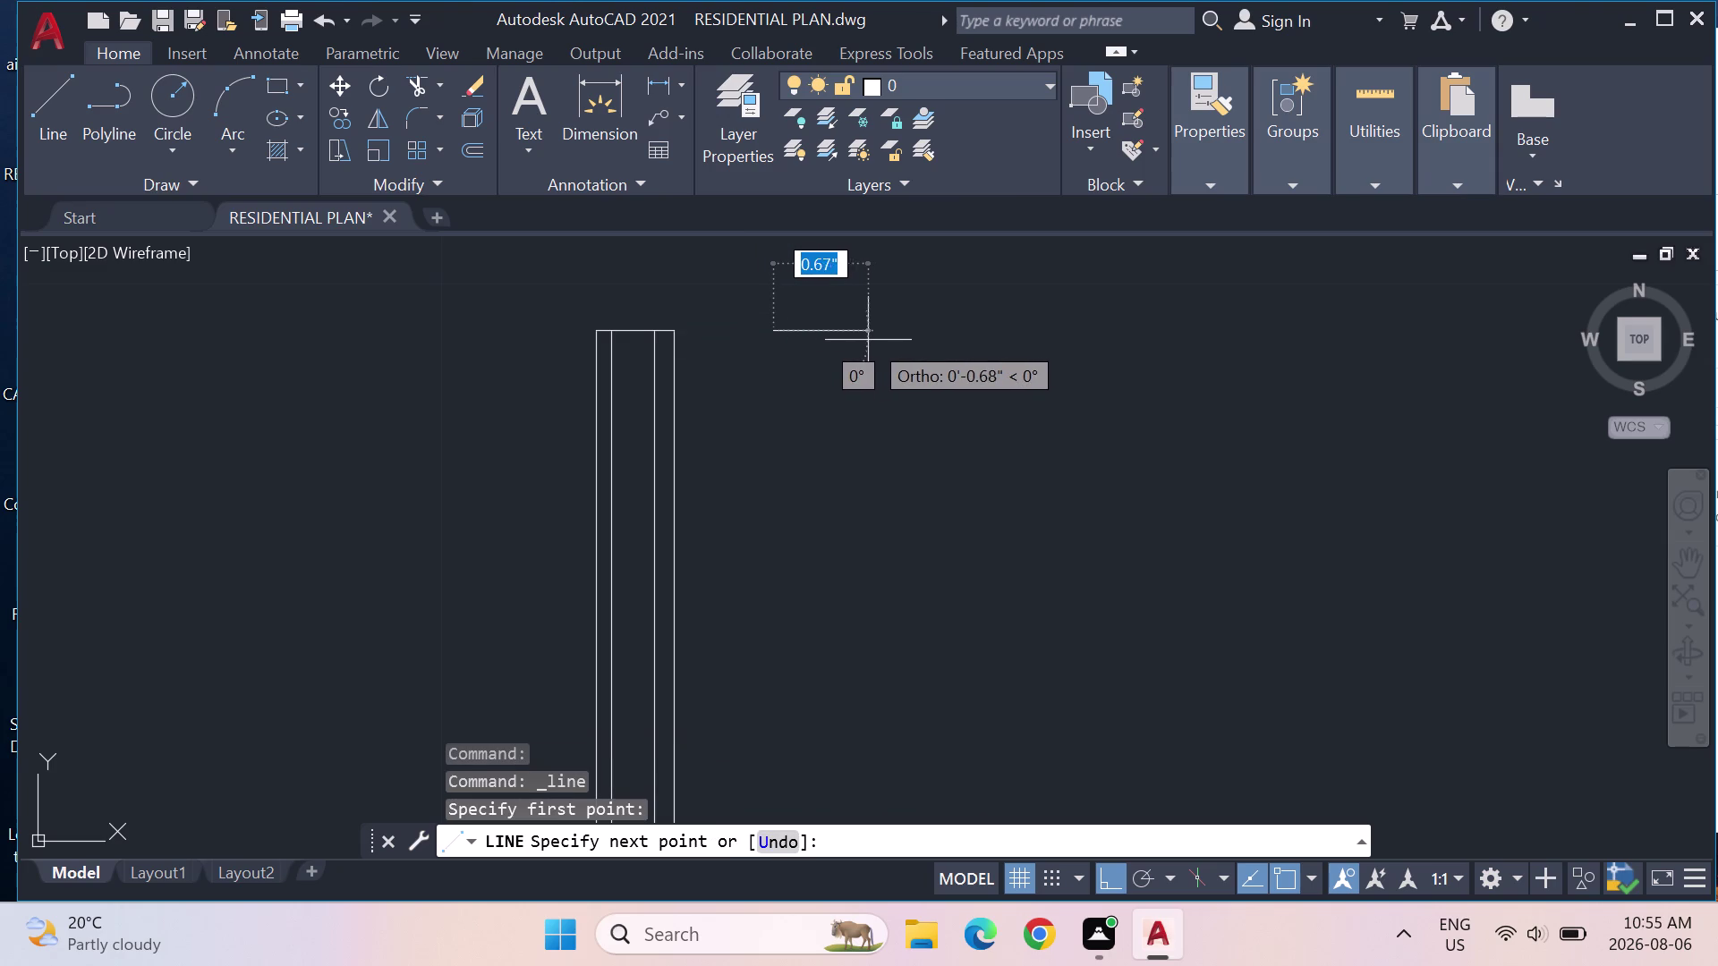
key(9)
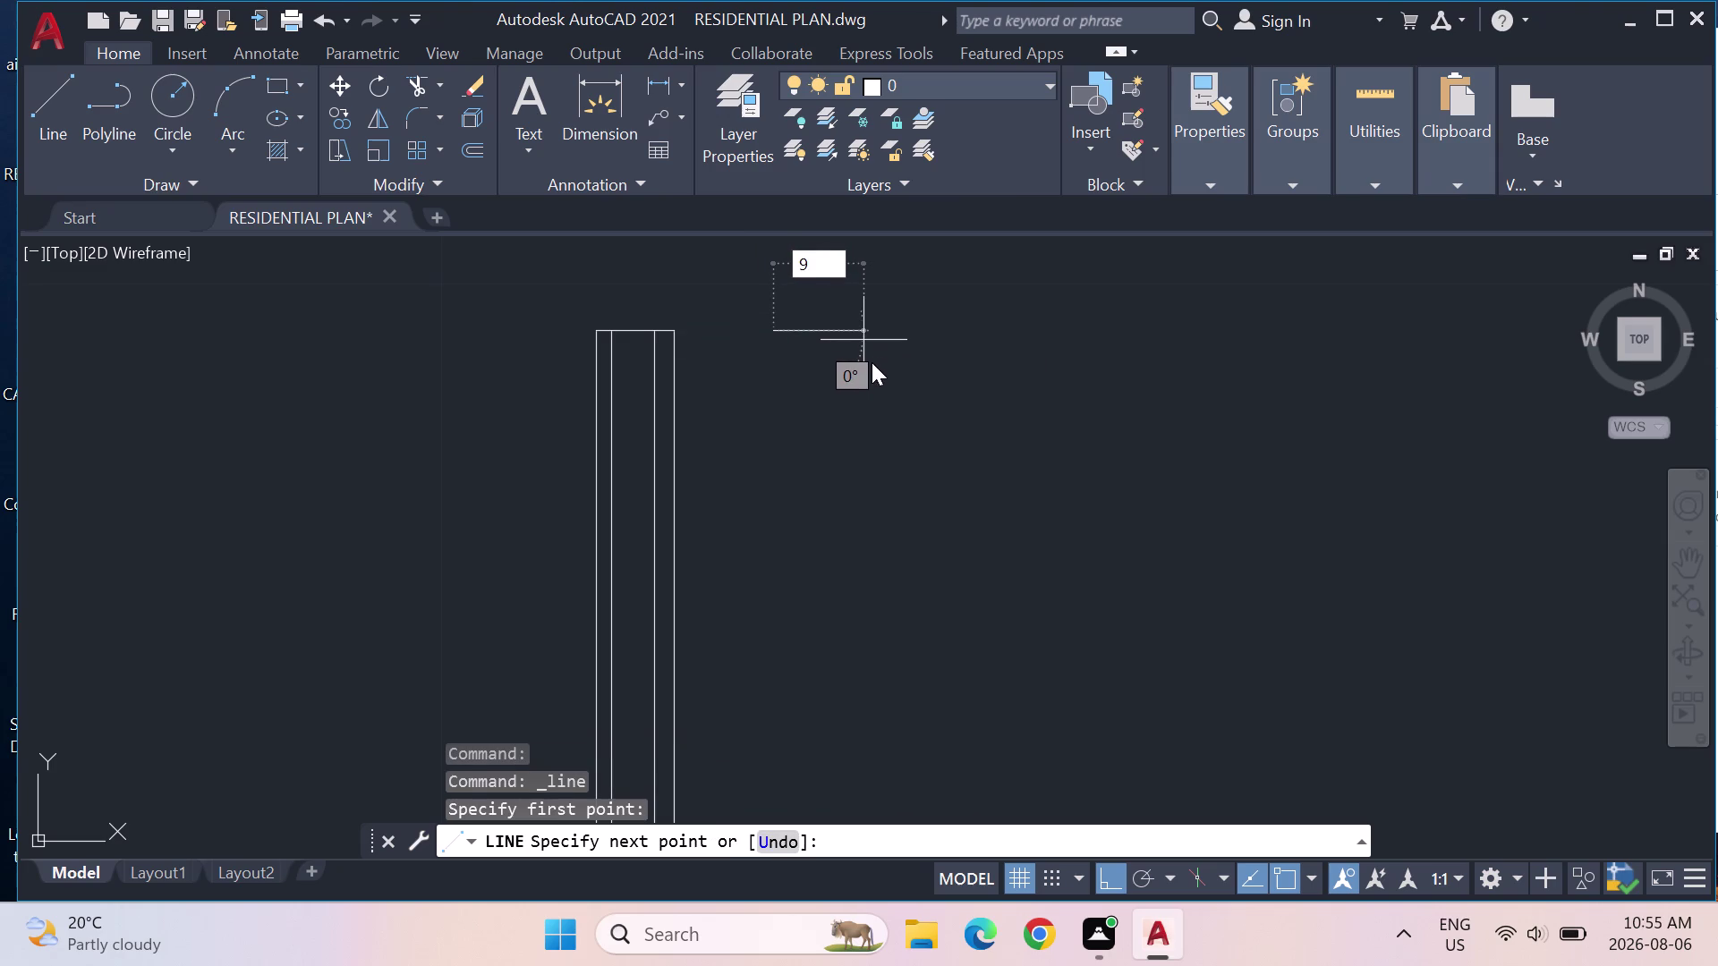
key(shift+quotedbl)
key(Return)
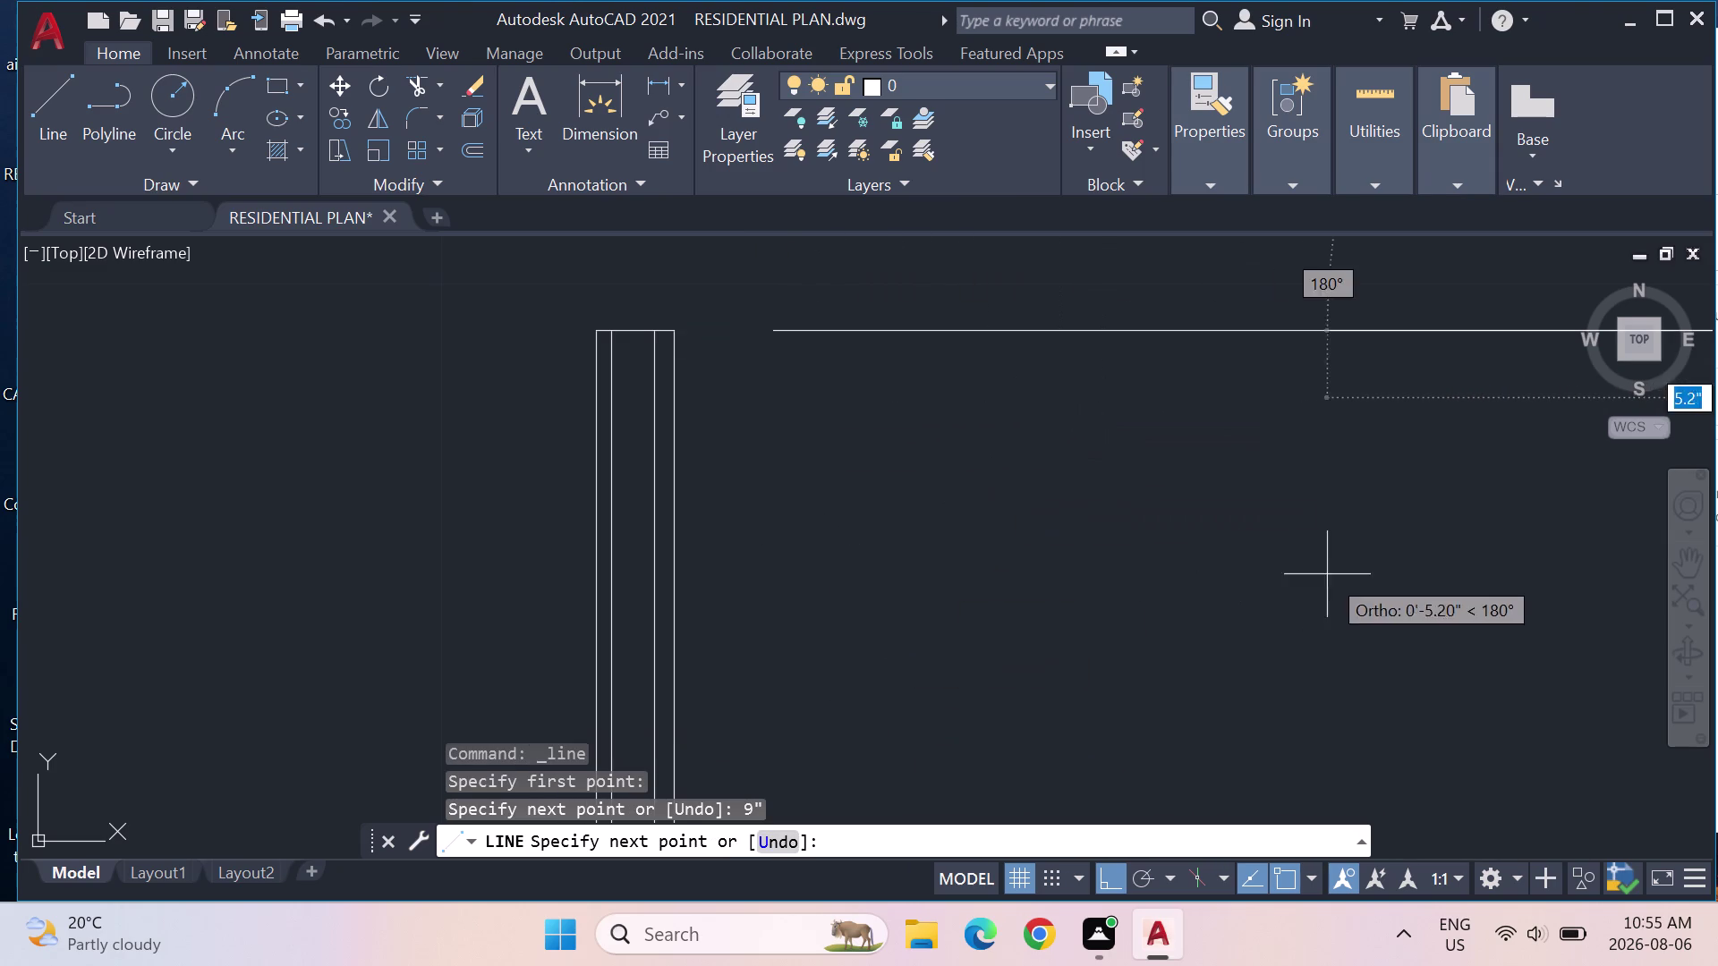
scroll(down, 3)
middle_drag(1299, 515, 732, 473)
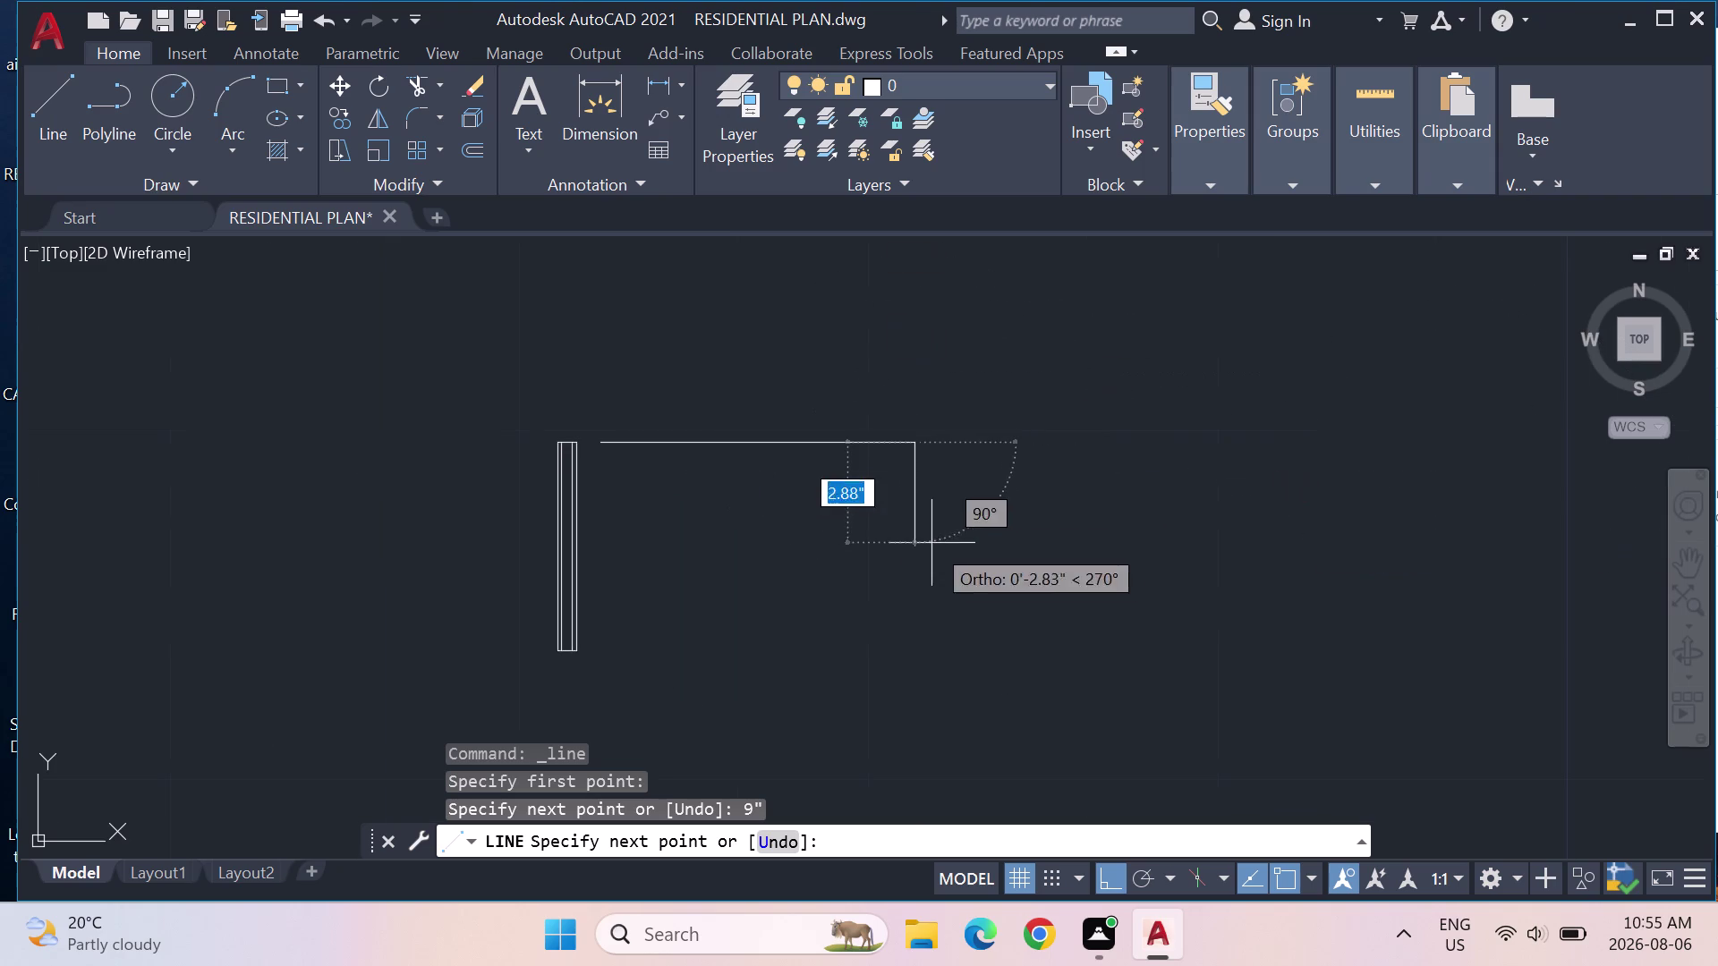
key(Escape)
scroll(down, 3)
scroll(down, 3)
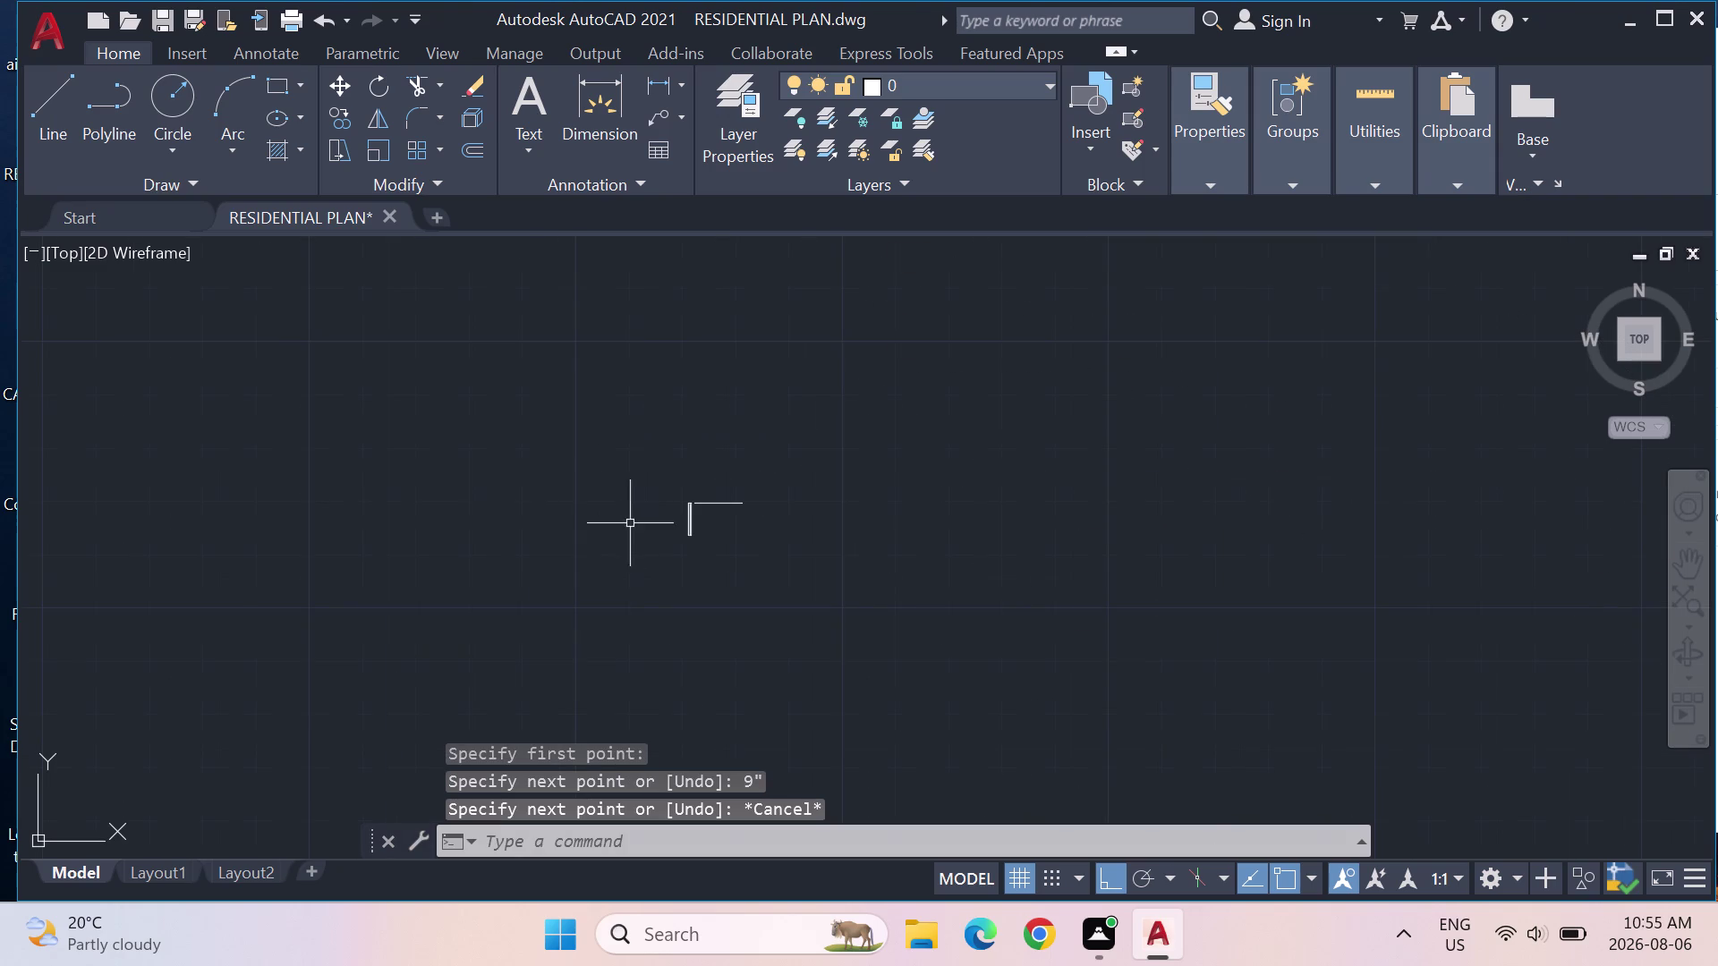
Cancel the pending command and pan out to view the whole floor plan.
middle_drag(360, 518, 1553, 461)
scroll(down, 3)
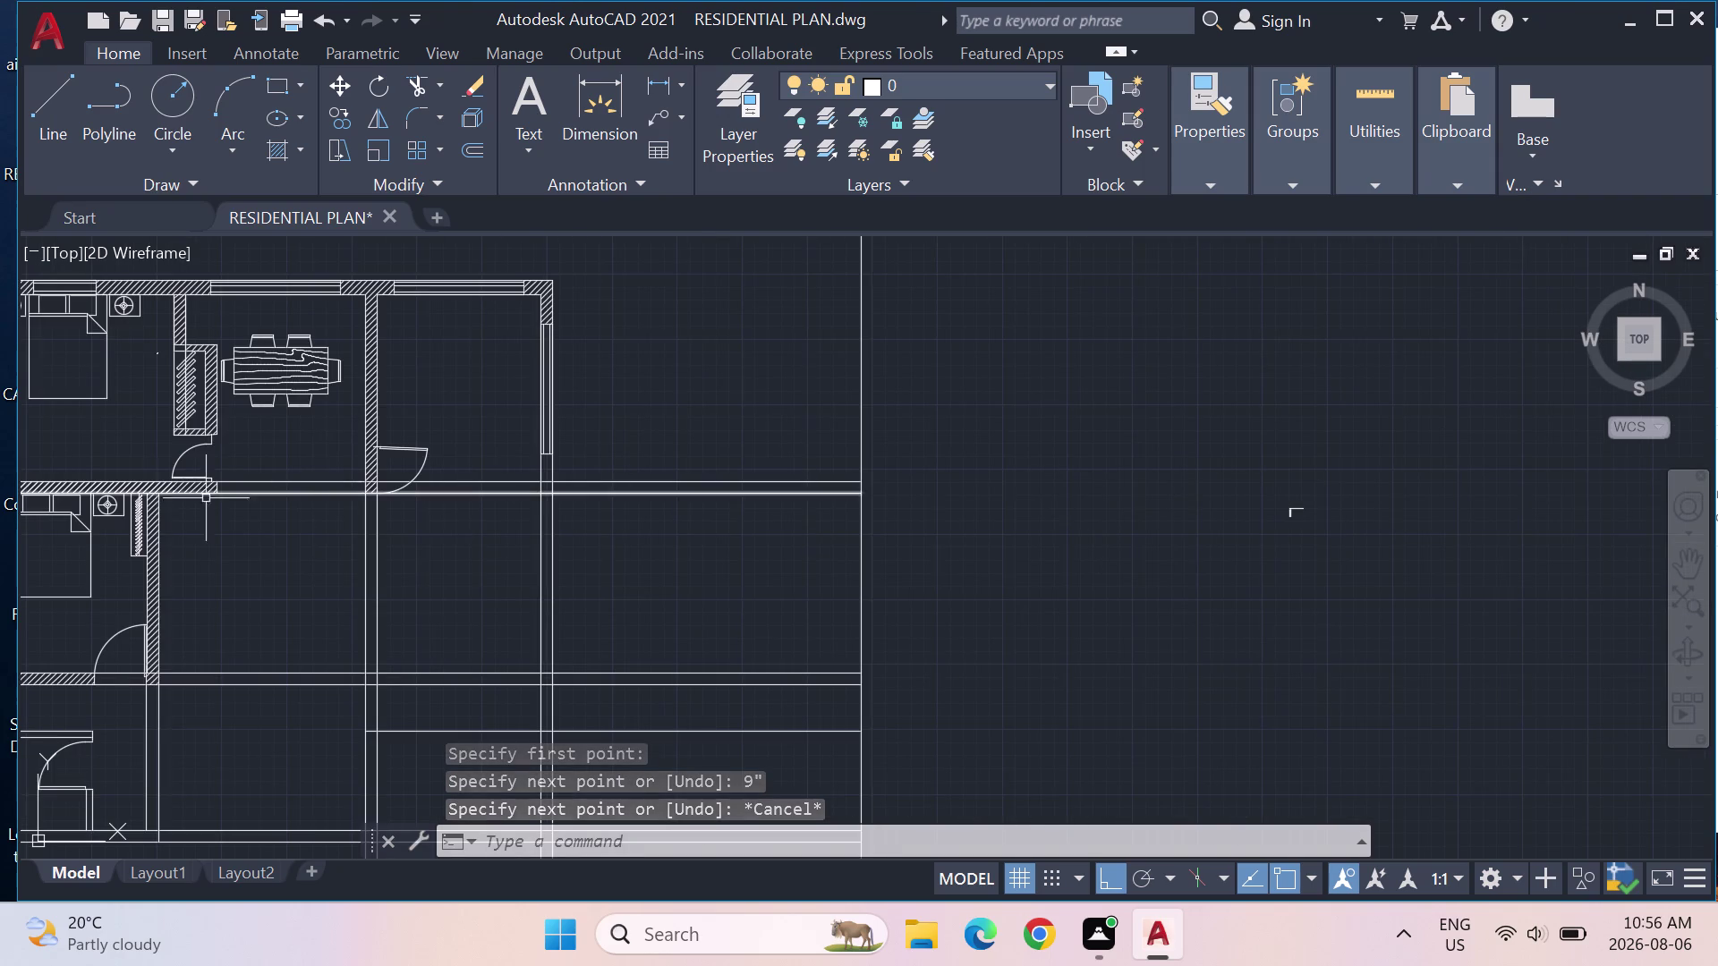
middle_drag(150, 509, 748, 474)
scroll(down, 3)
key(Escape)
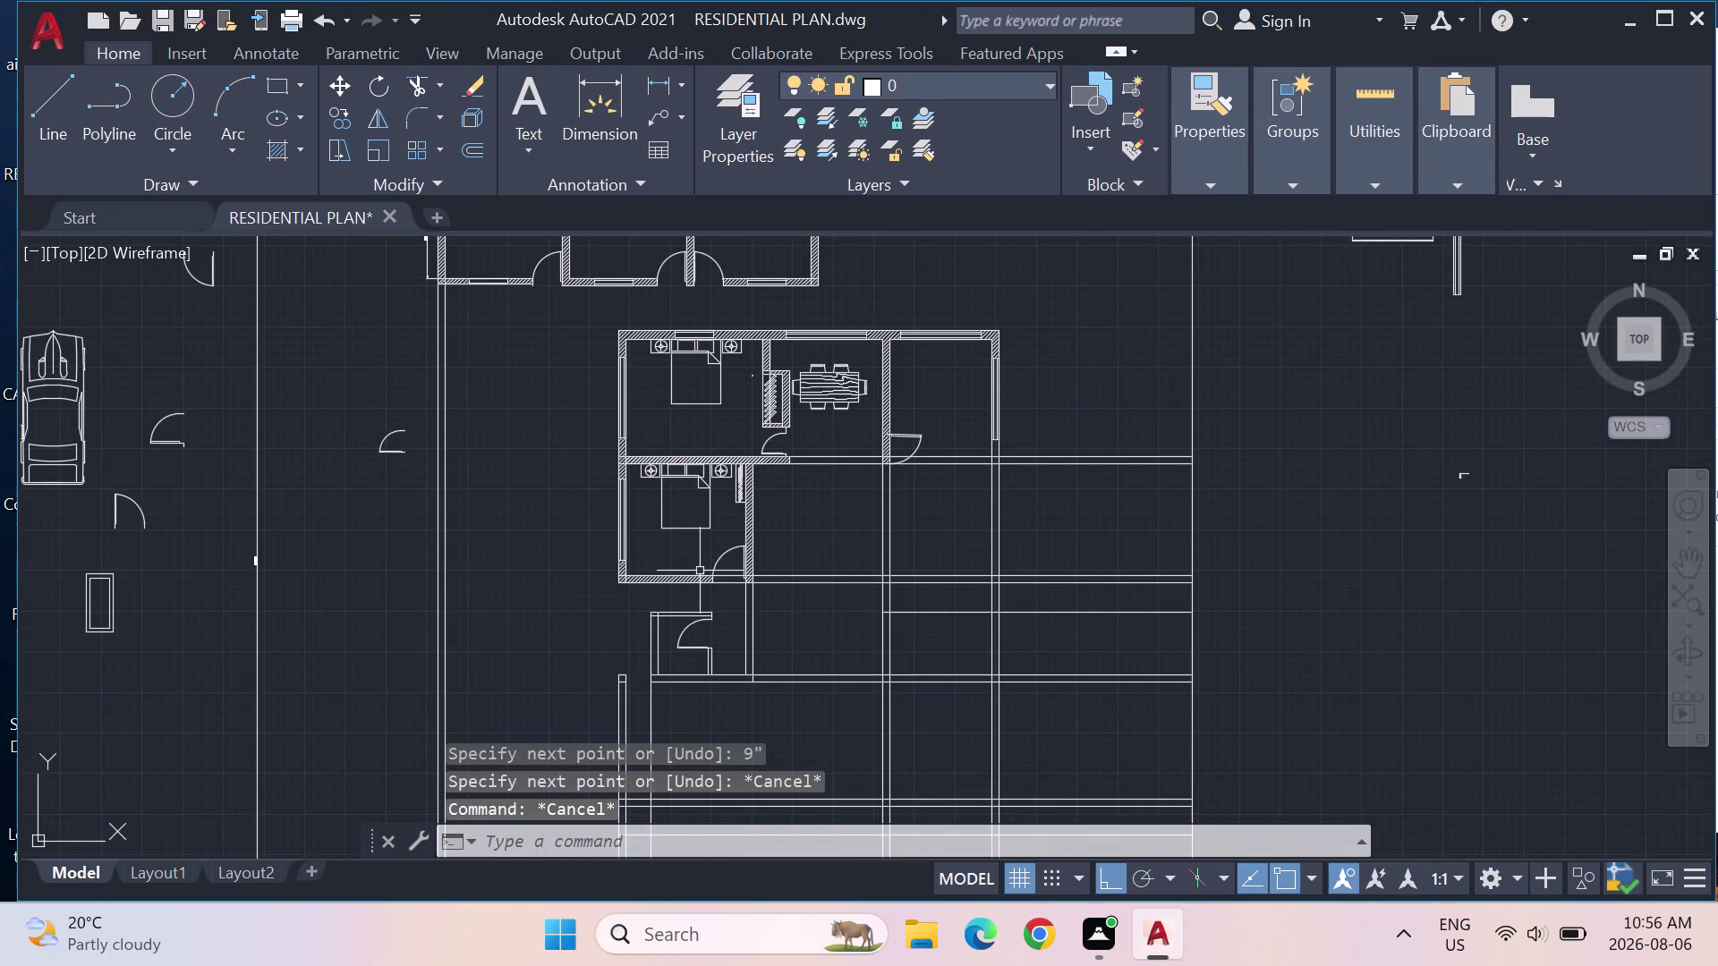
middle_drag(648, 645, 594, 579)
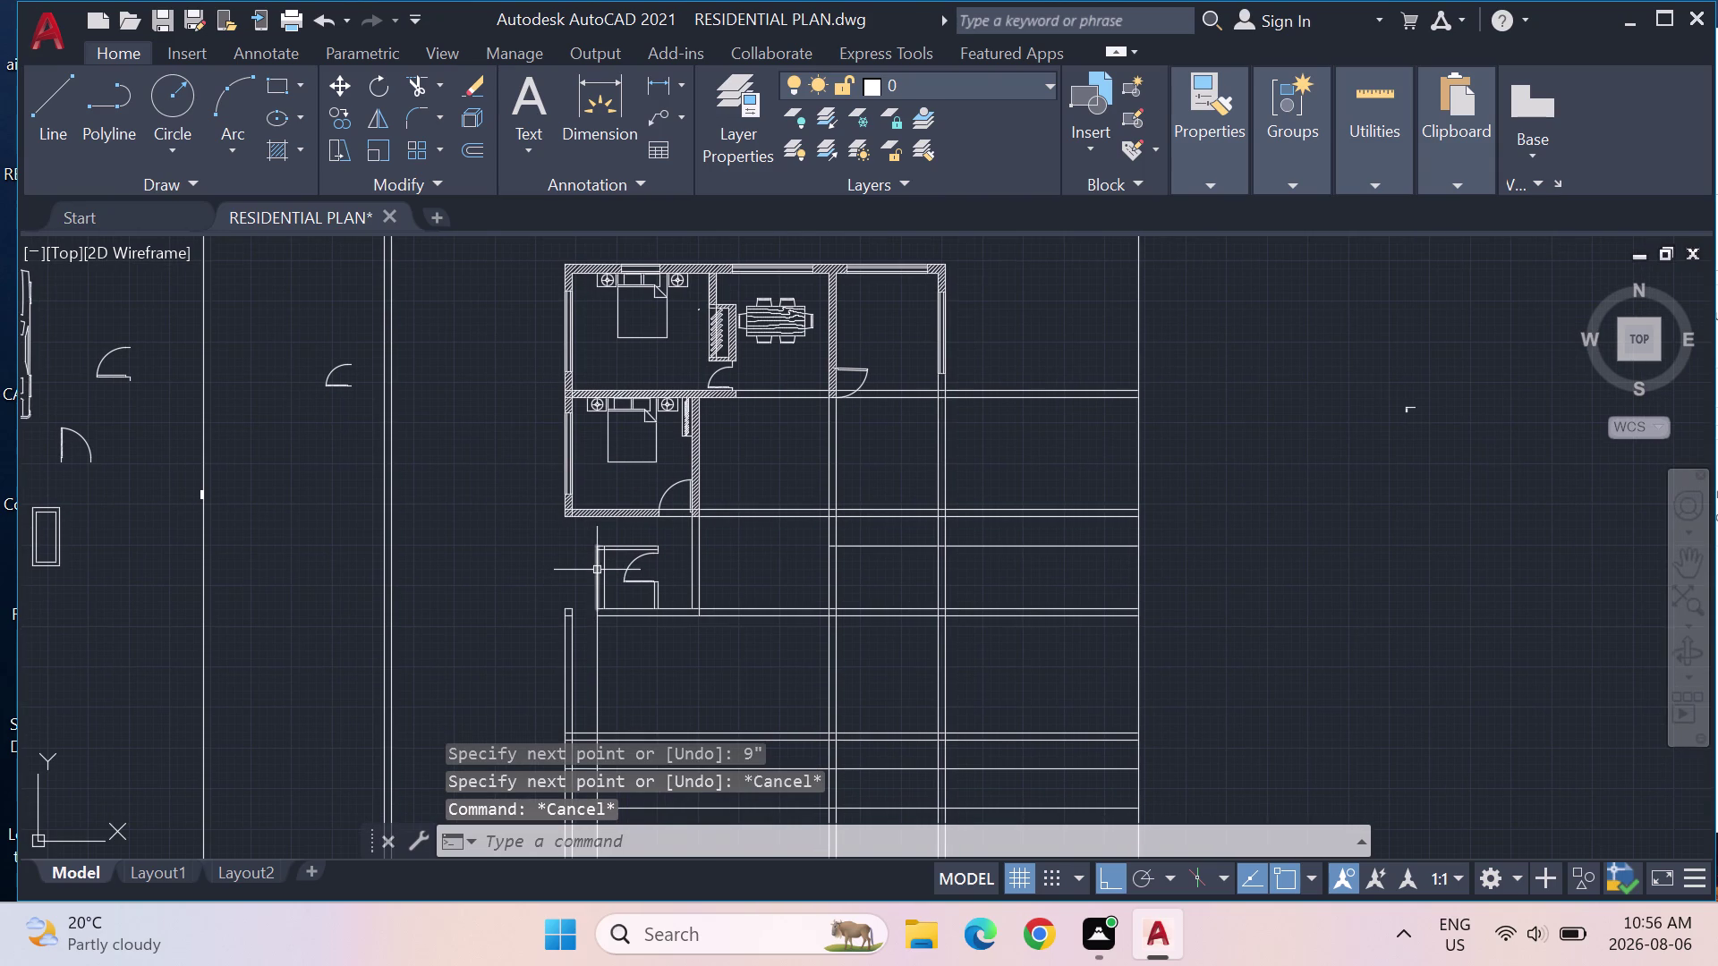
scroll(up, 3)
Pan toward the bedrooms and select the stray short line below the wall pieces.
scroll(down, 3)
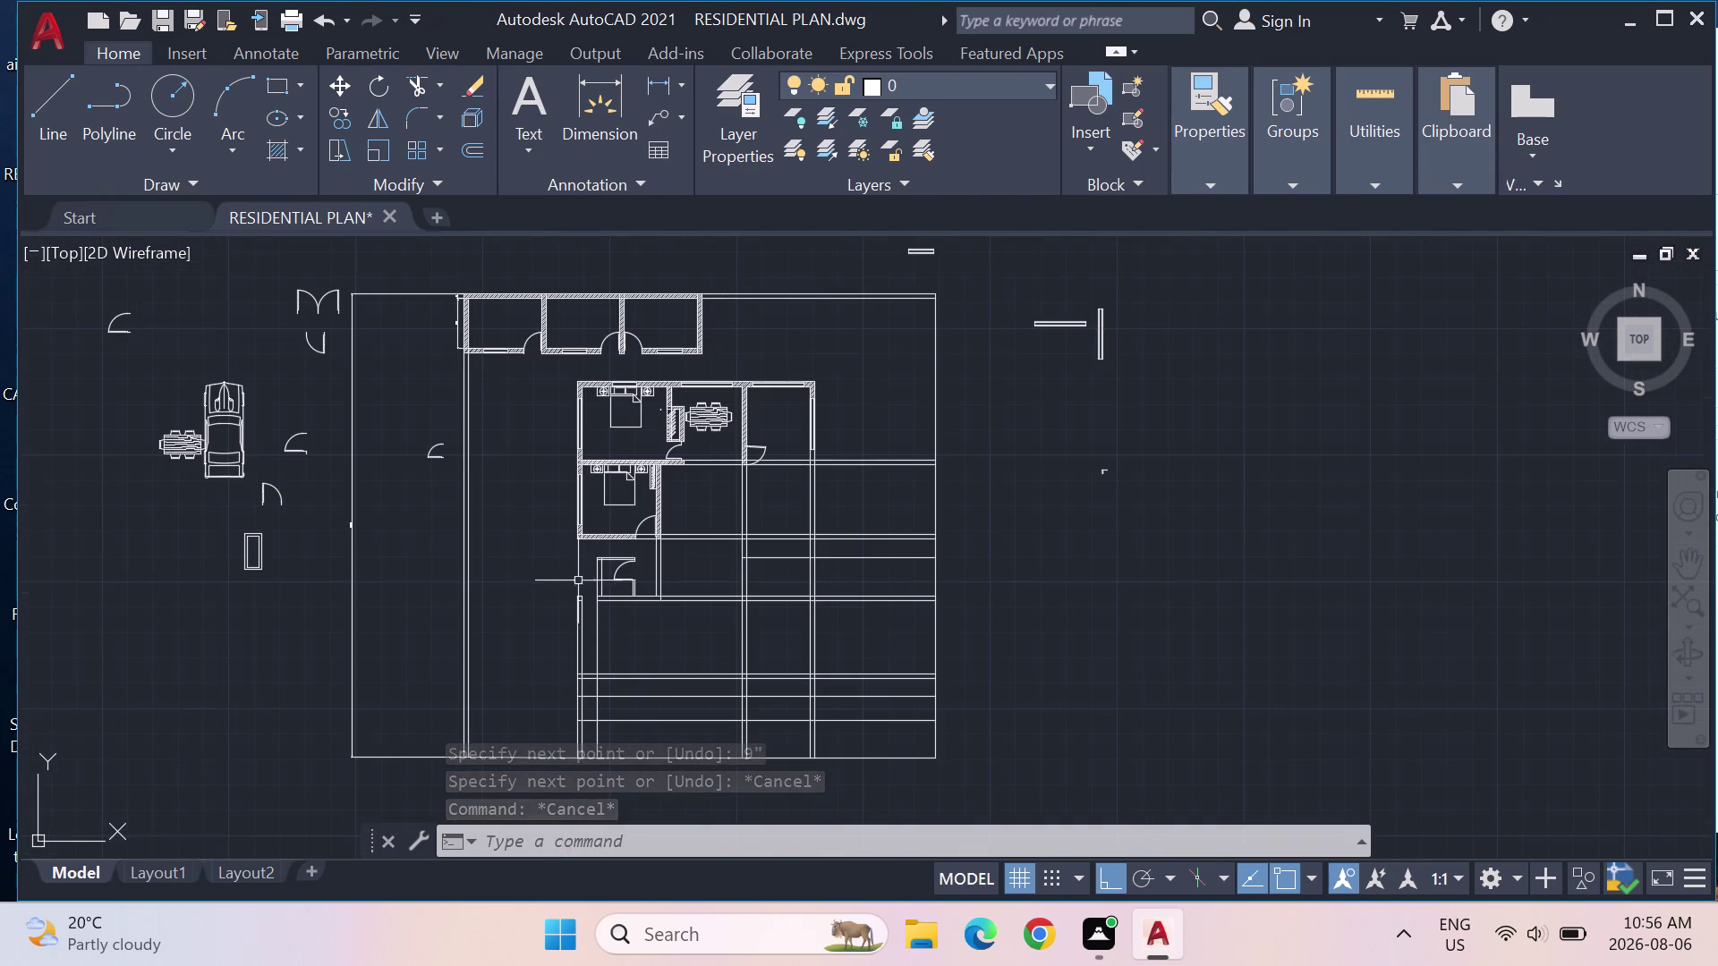
scroll(up, 3)
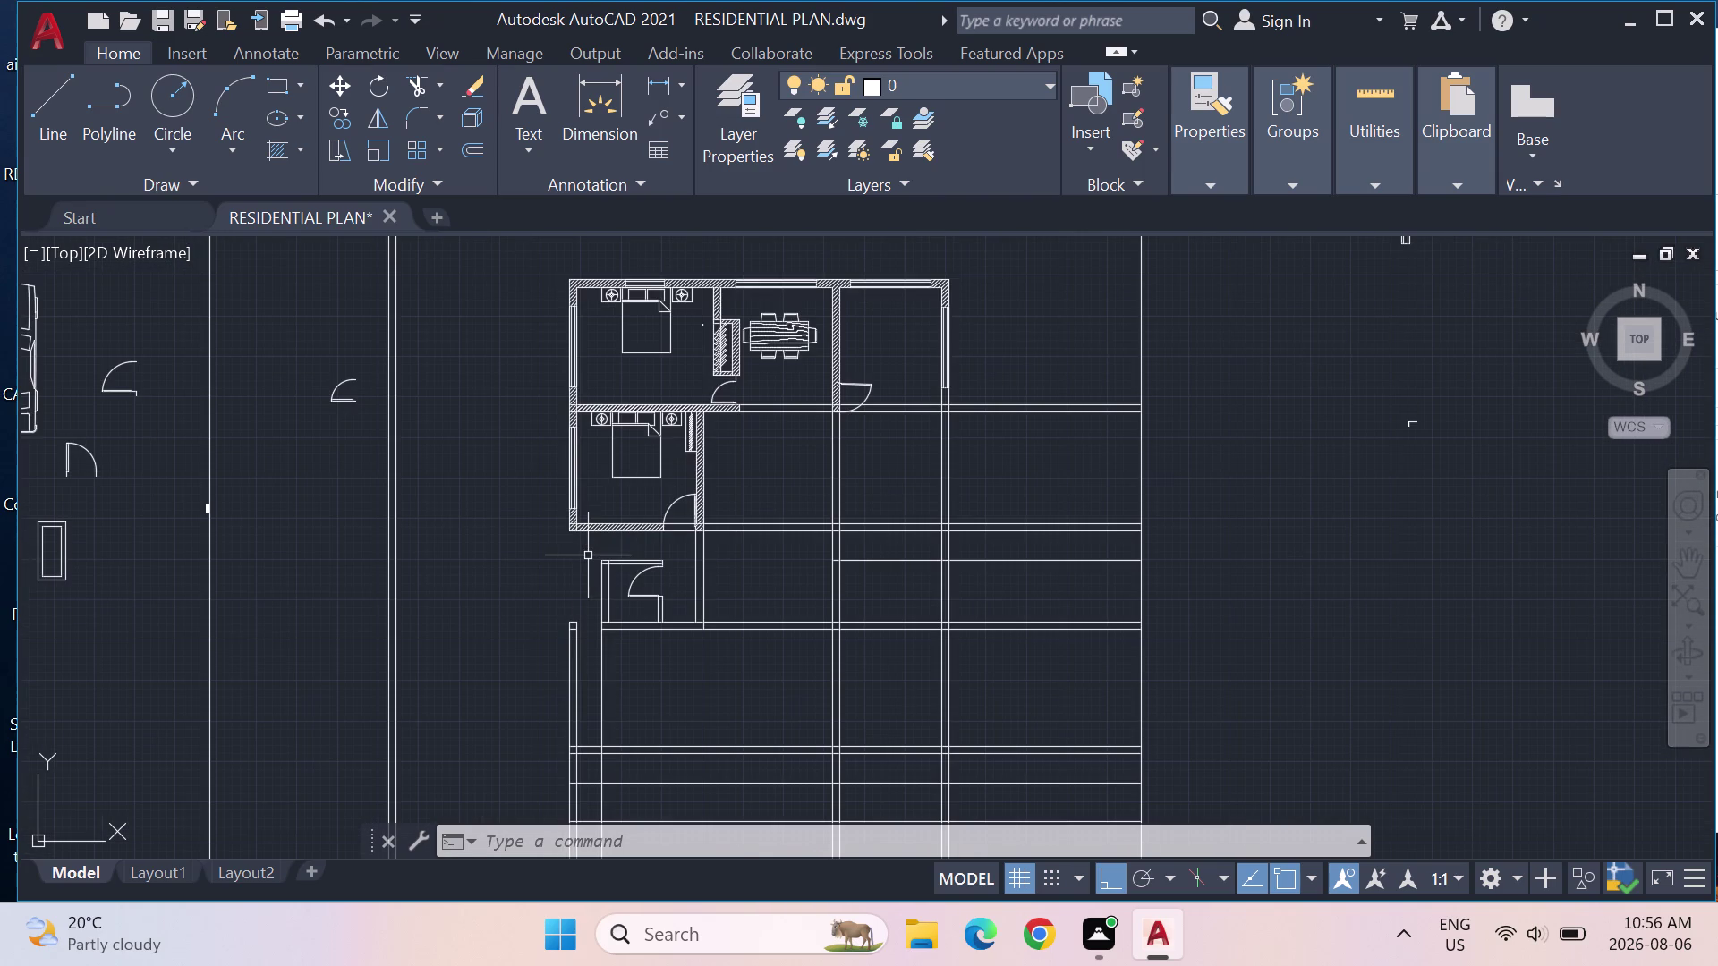
scroll(up, 3)
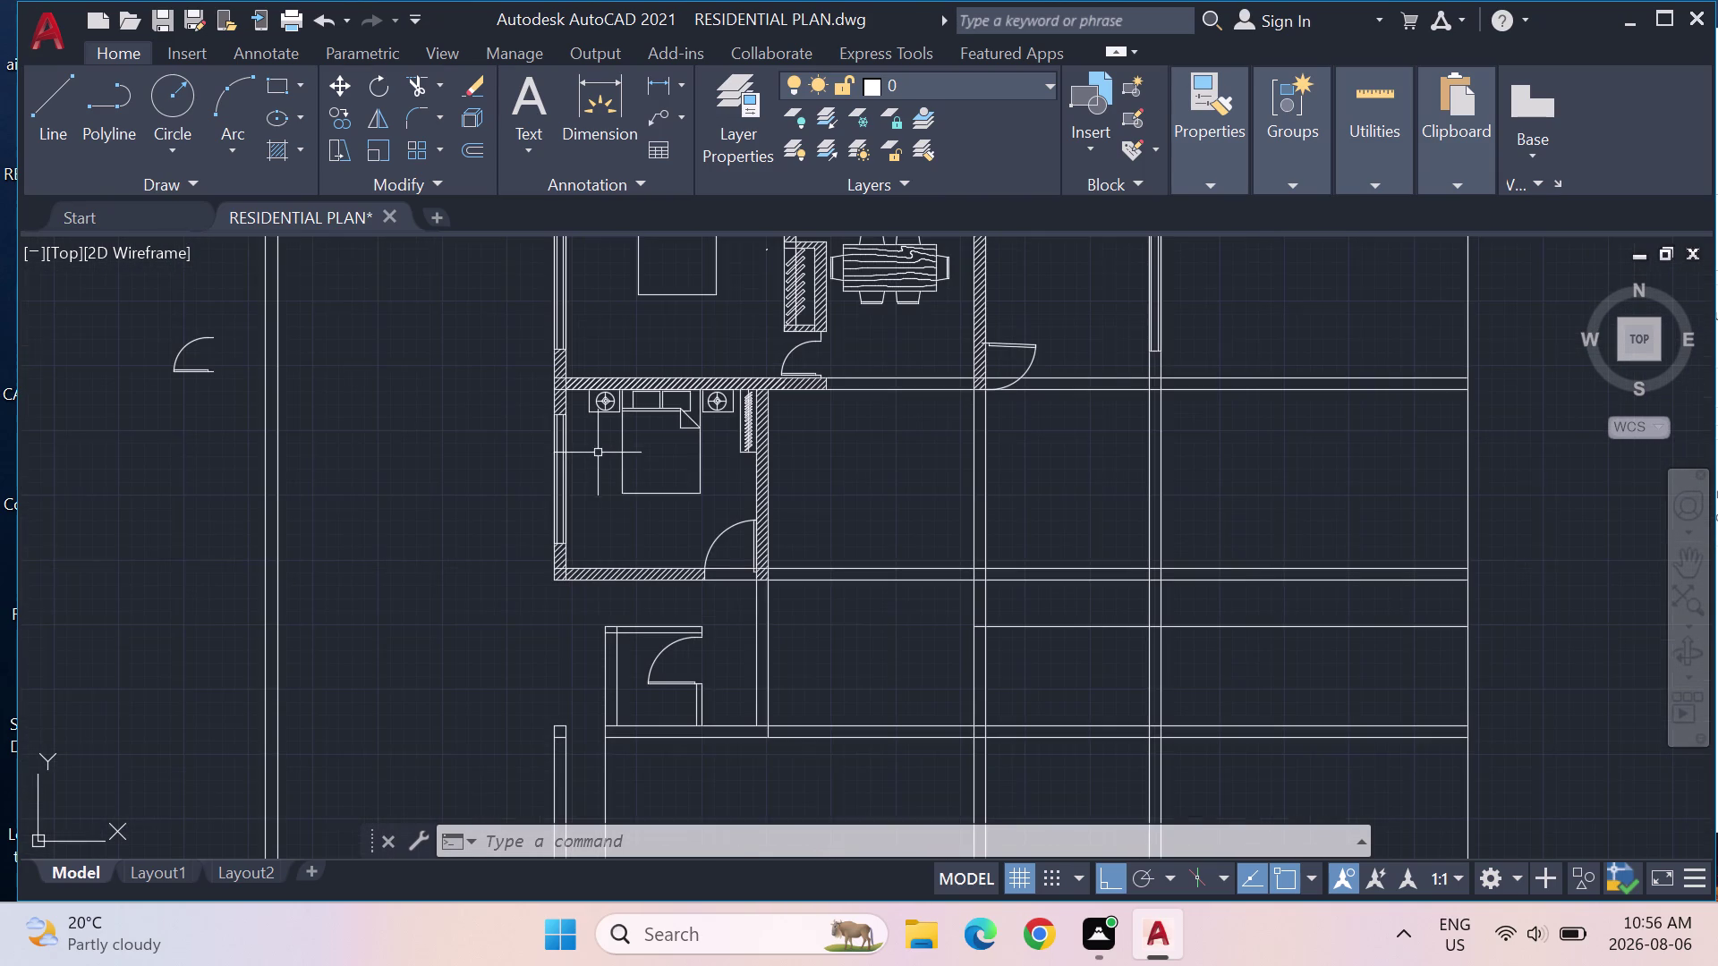
scroll(down, 3)
scroll(down, 3)
middle_drag(1126, 514, 503, 578)
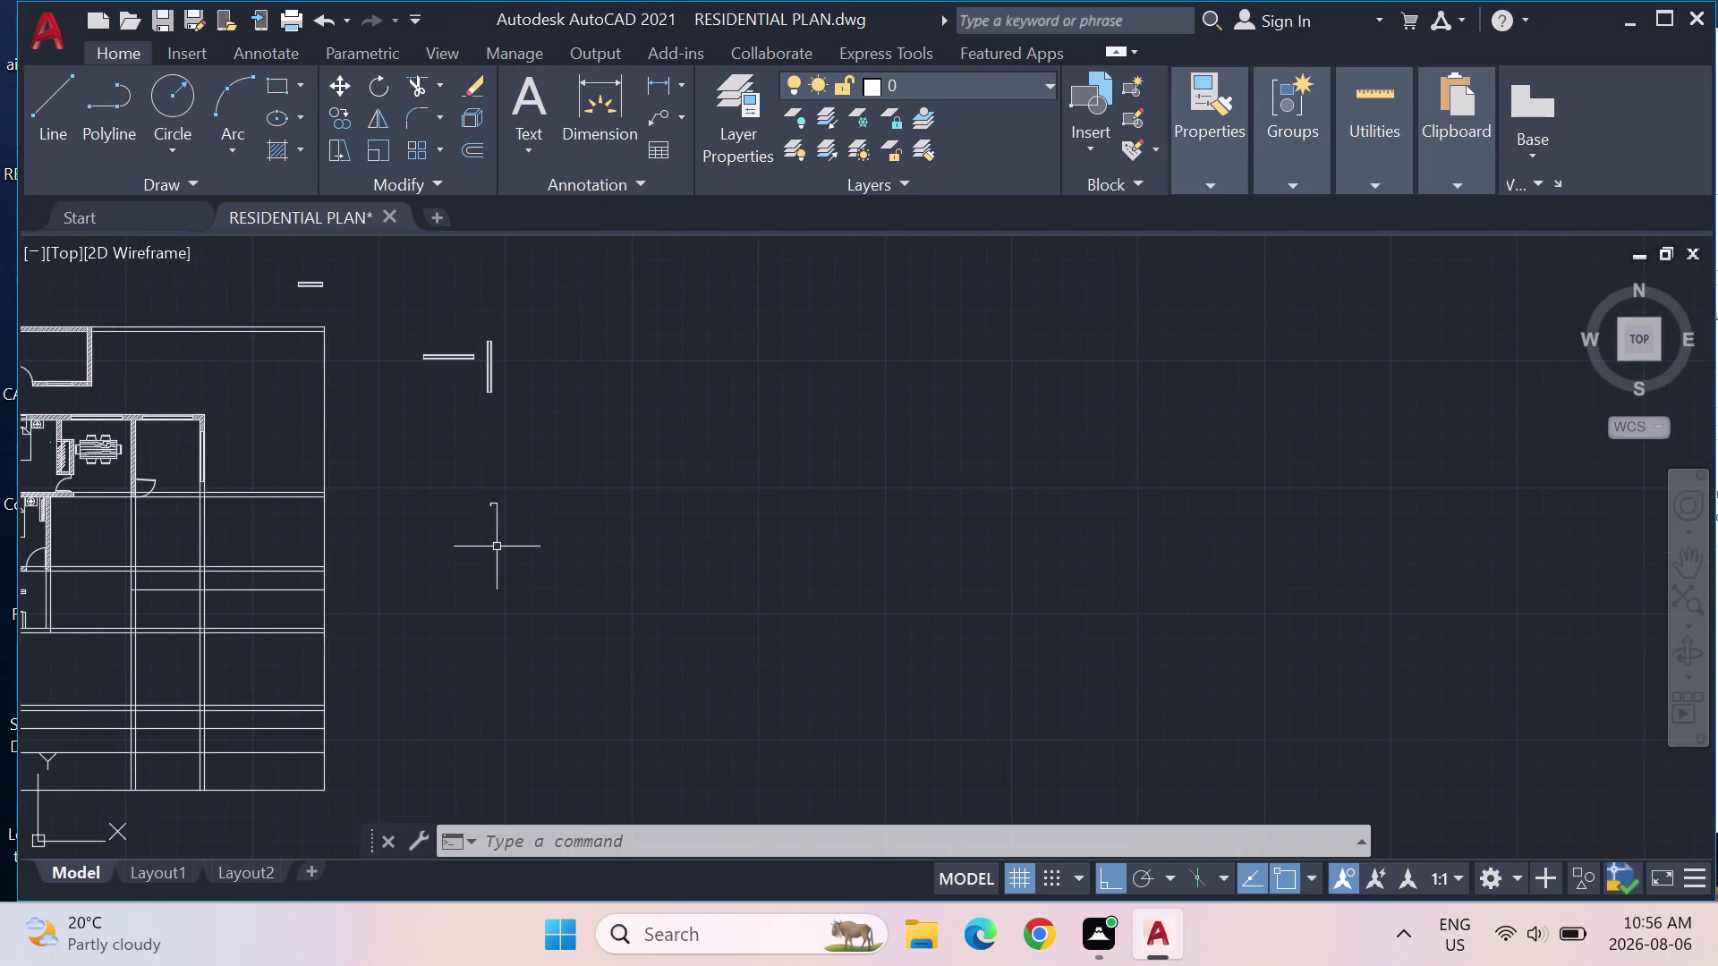
drag(493, 526, 529, 505)
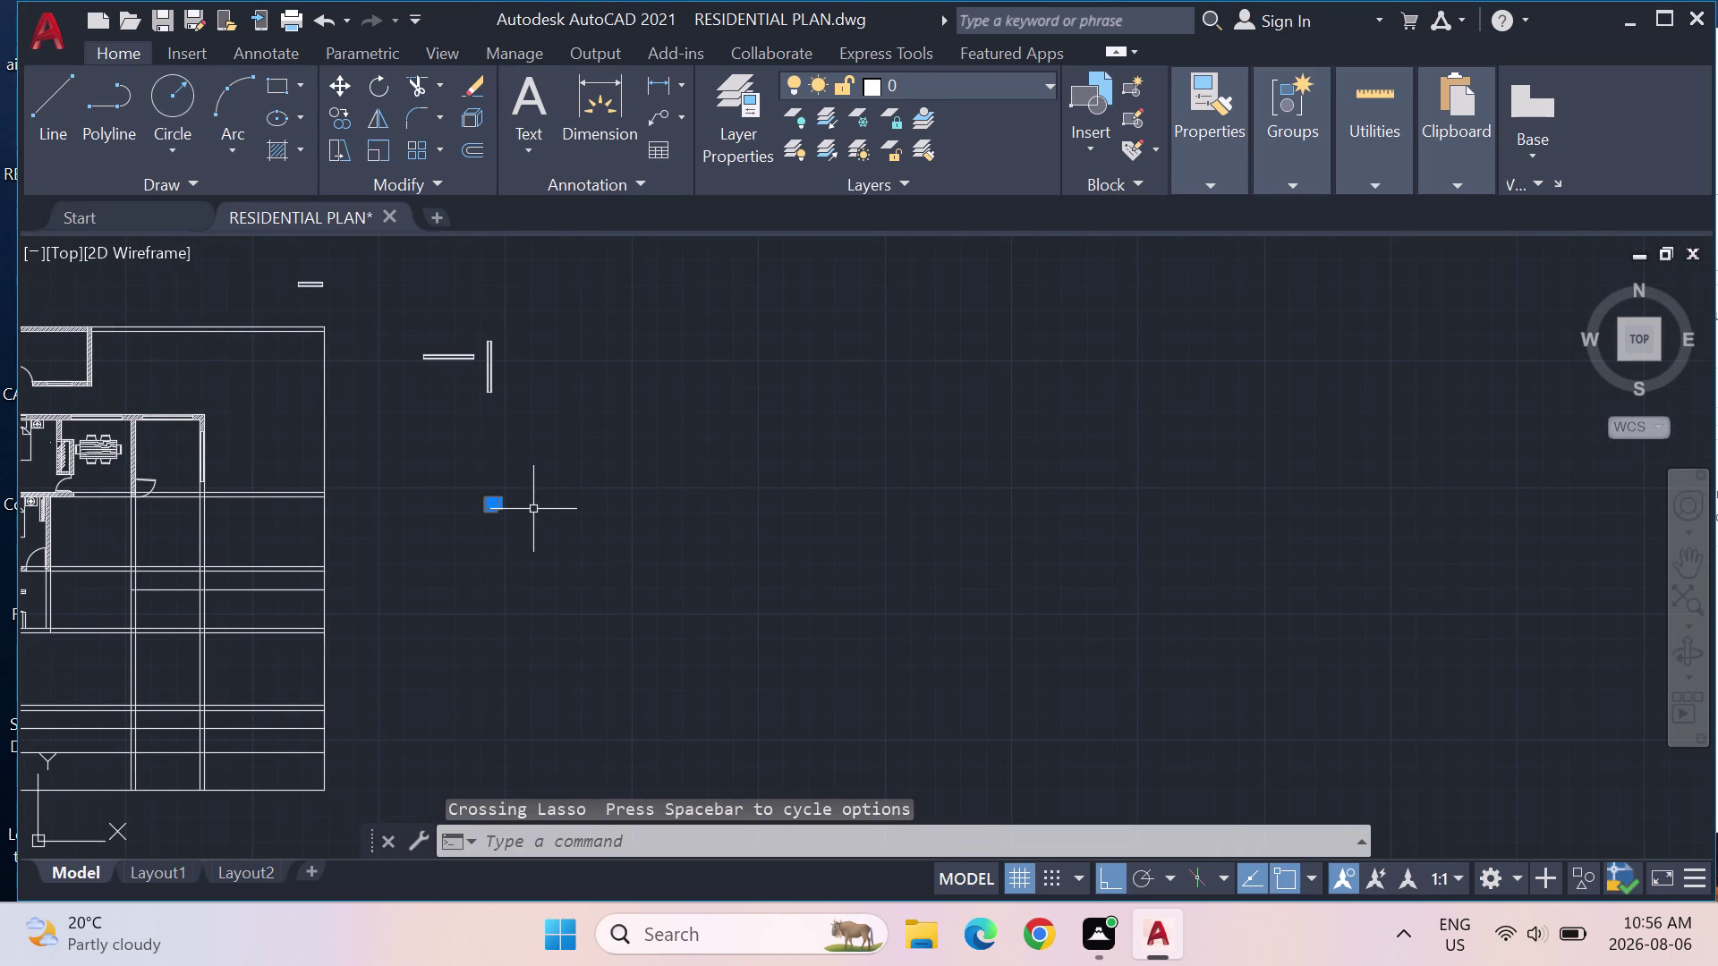
Delete the stray short line and clear the leftover selection.
key(Delete)
drag(549, 459, 494, 415)
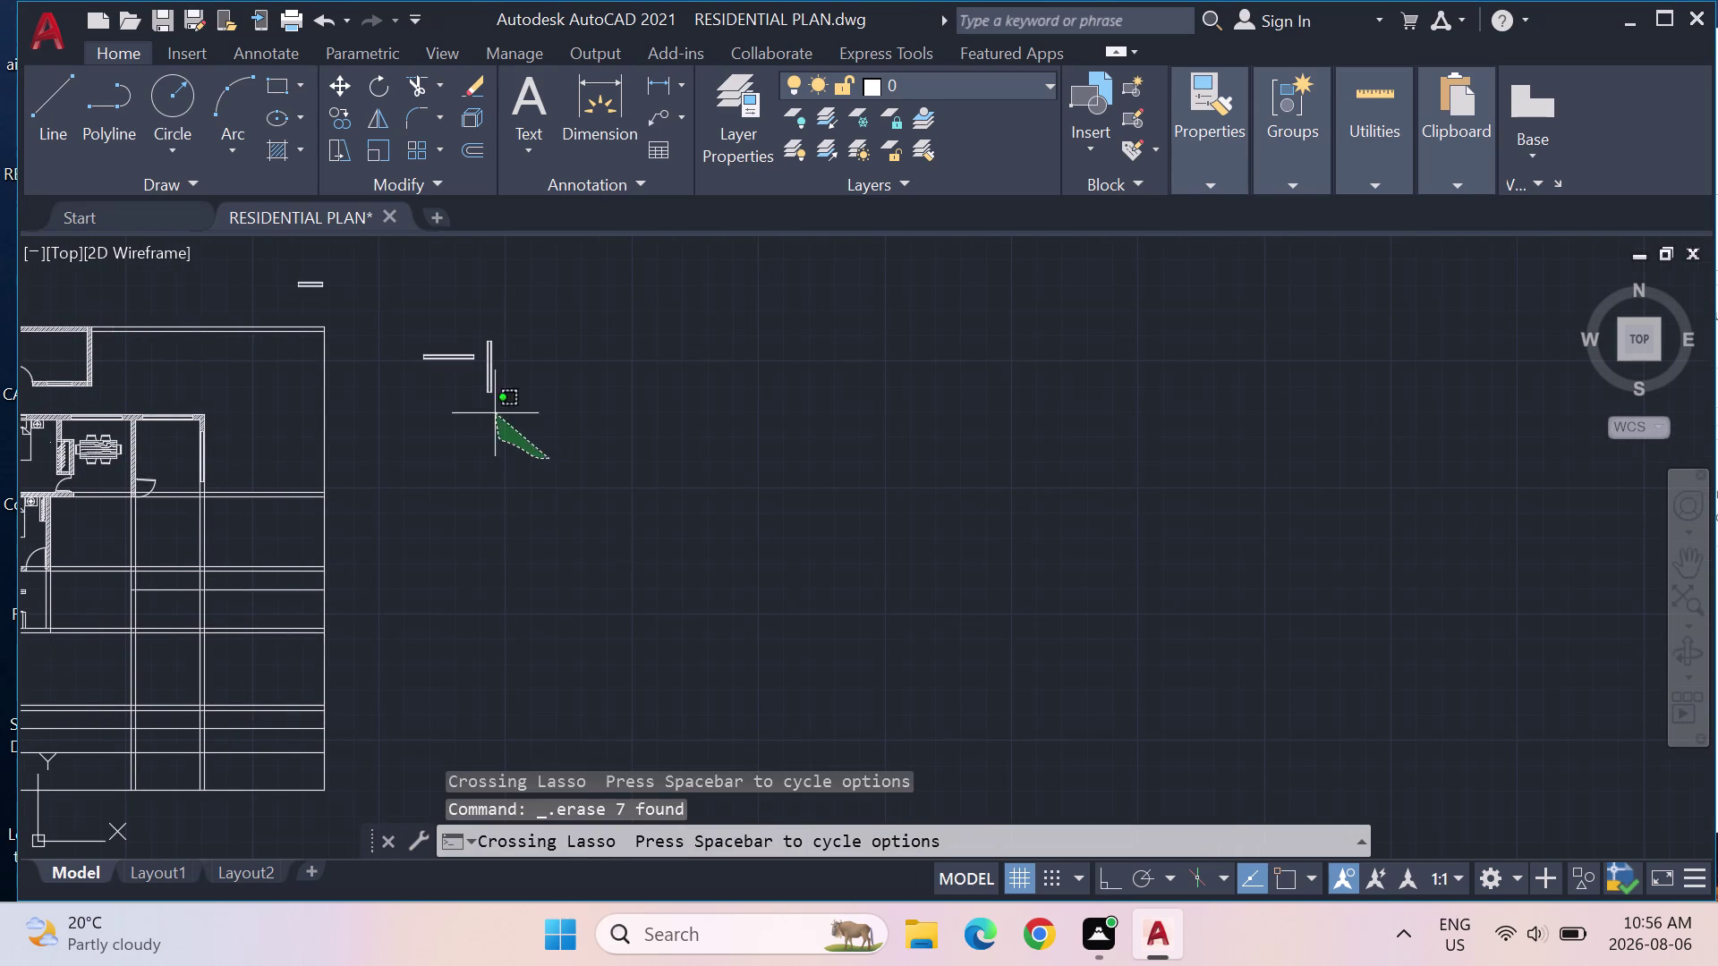
drag(495, 415, 495, 323)
click(532, 437)
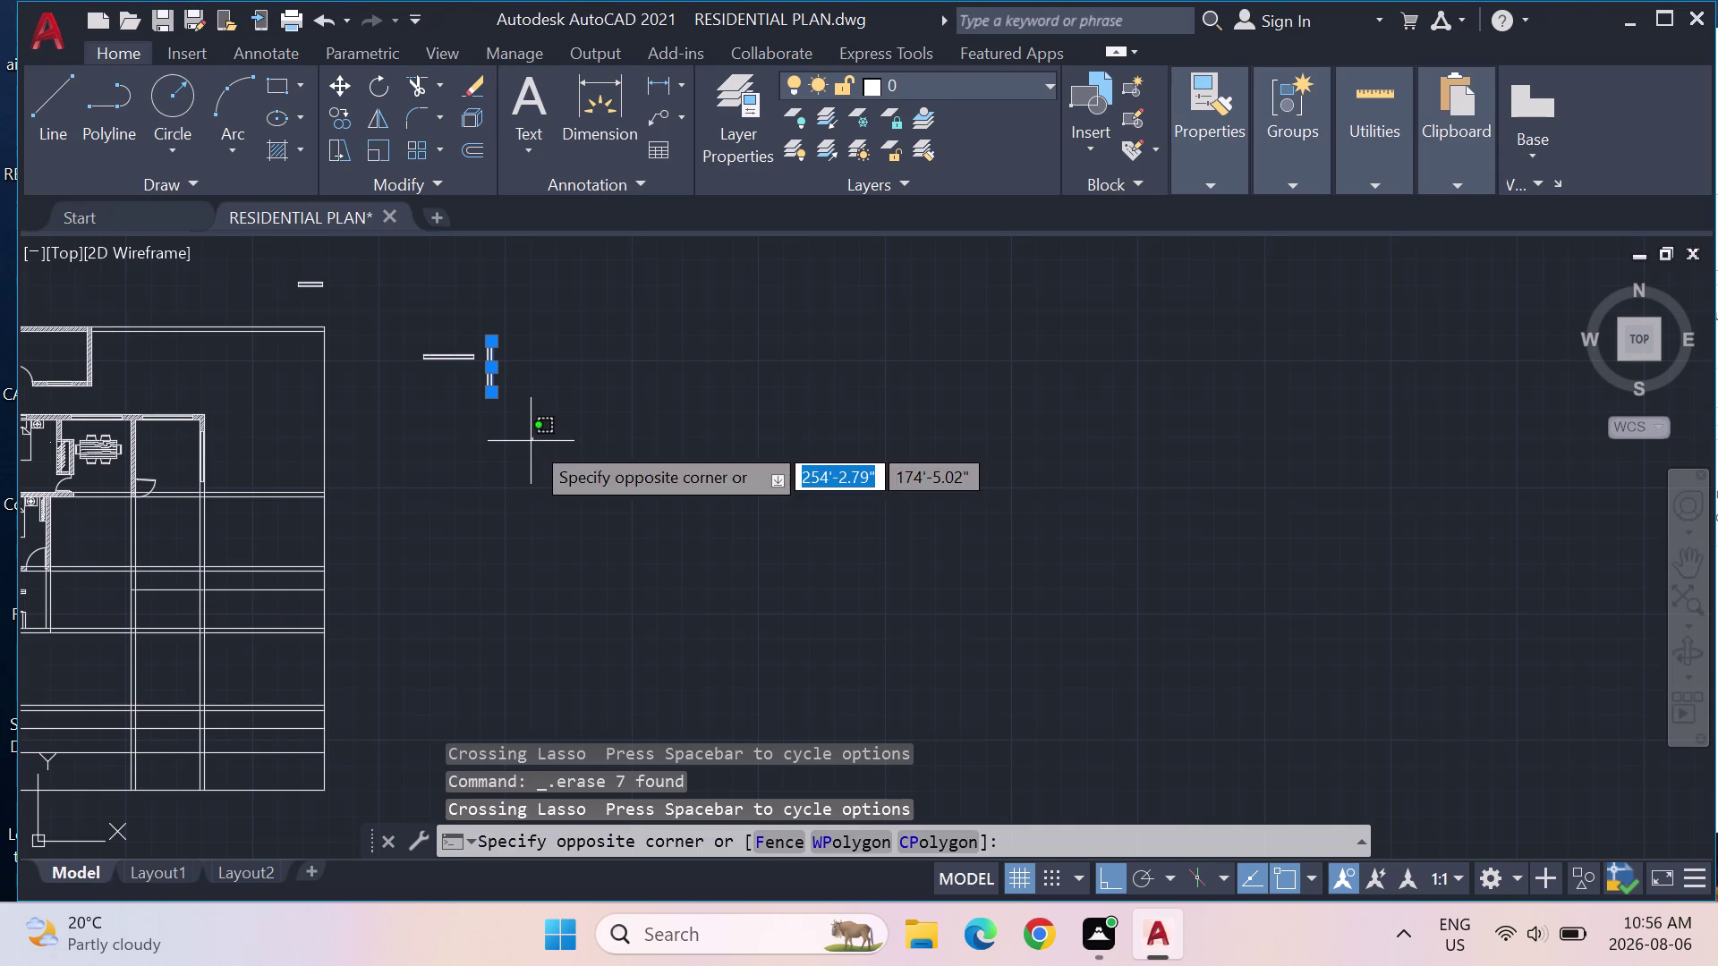
key(Escape)
key(Escape)
key(Escape)
Copy the short vertical wall piece to a spot right of the original.
drag(526, 437, 493, 429)
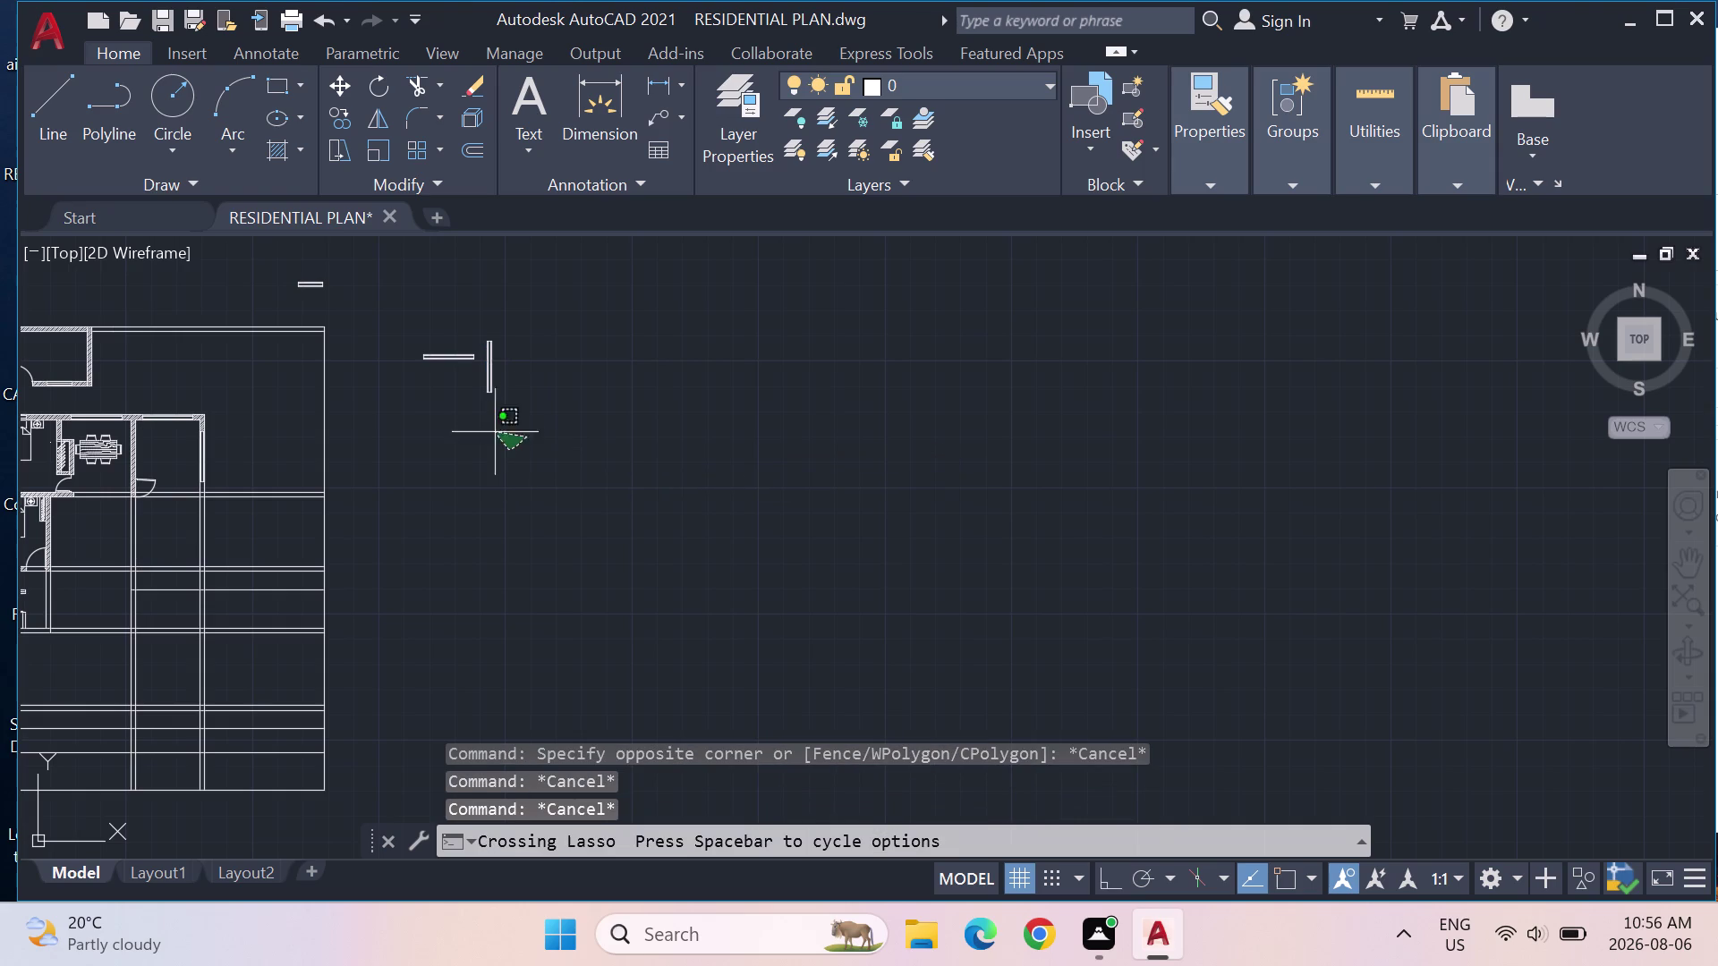
drag(493, 429, 509, 325)
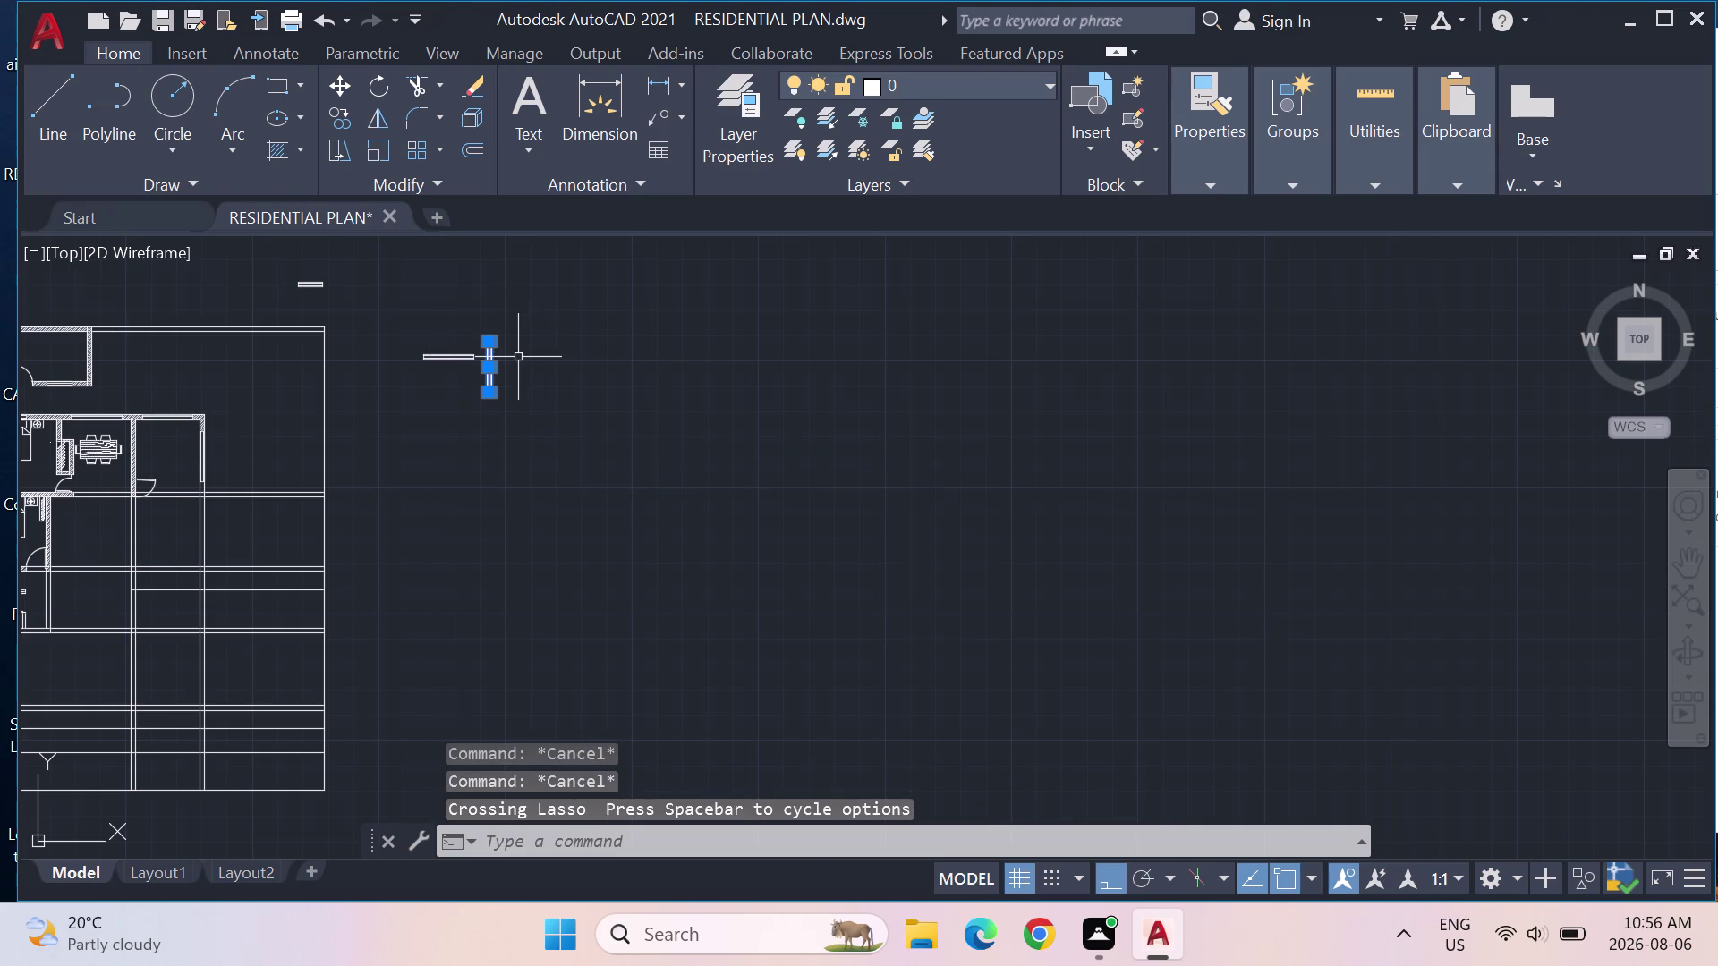
text(CO)
key(Return)
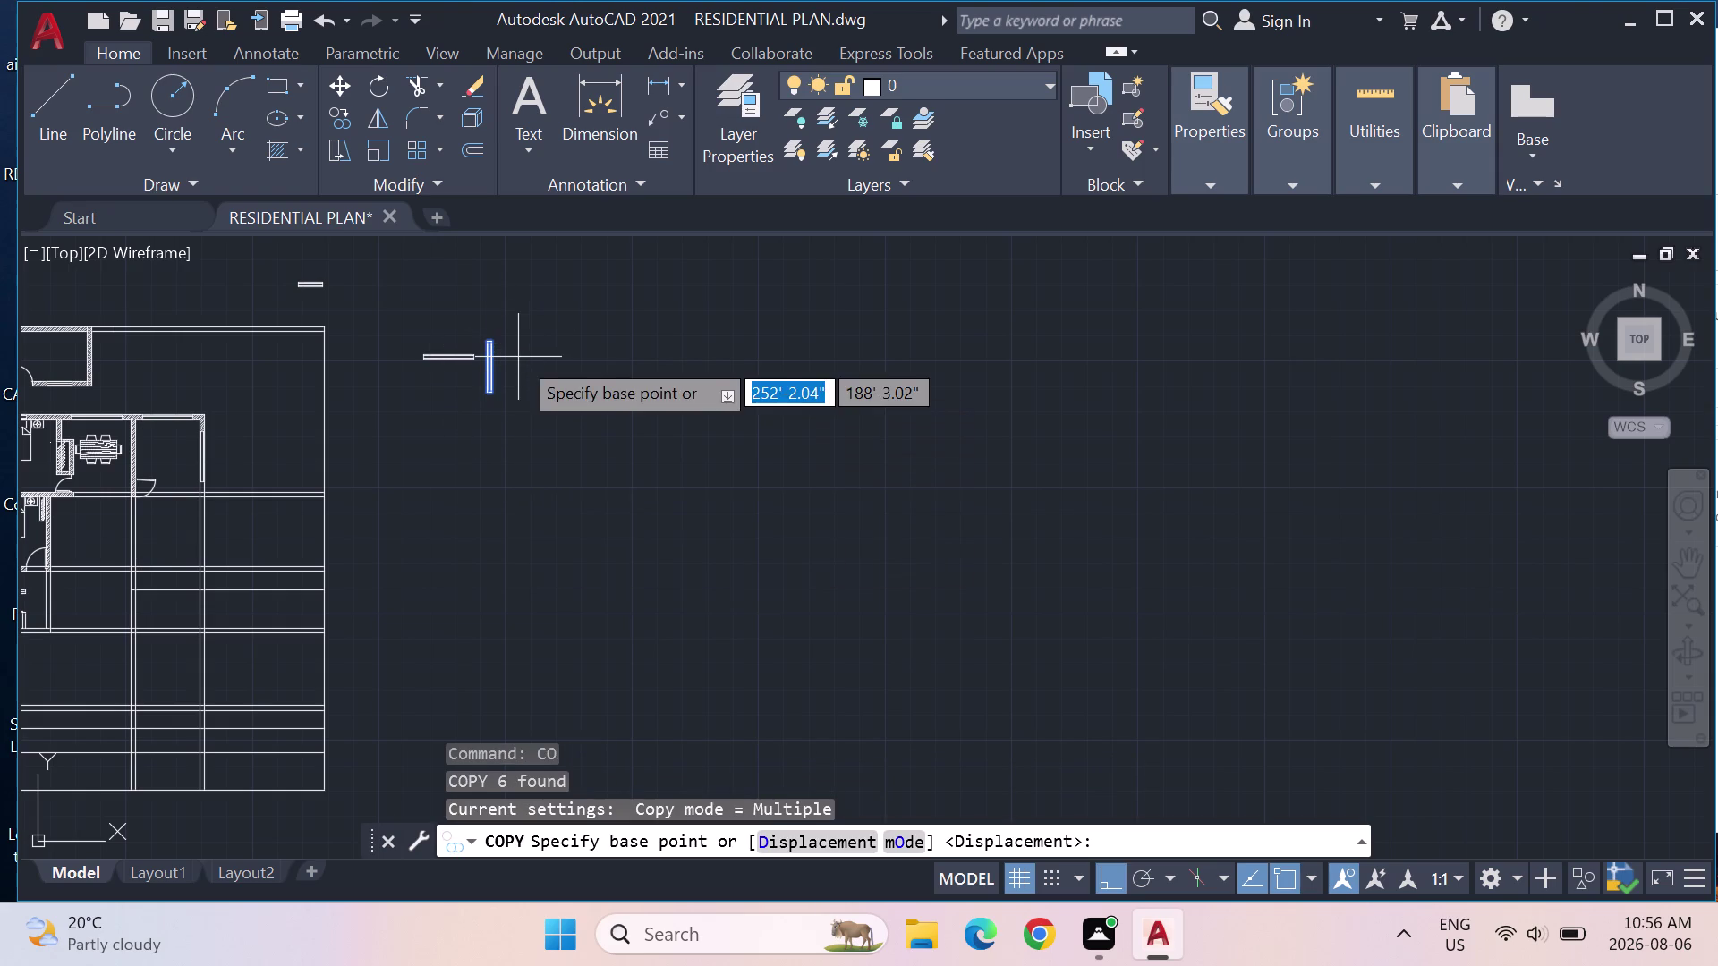
scroll(up, 3)
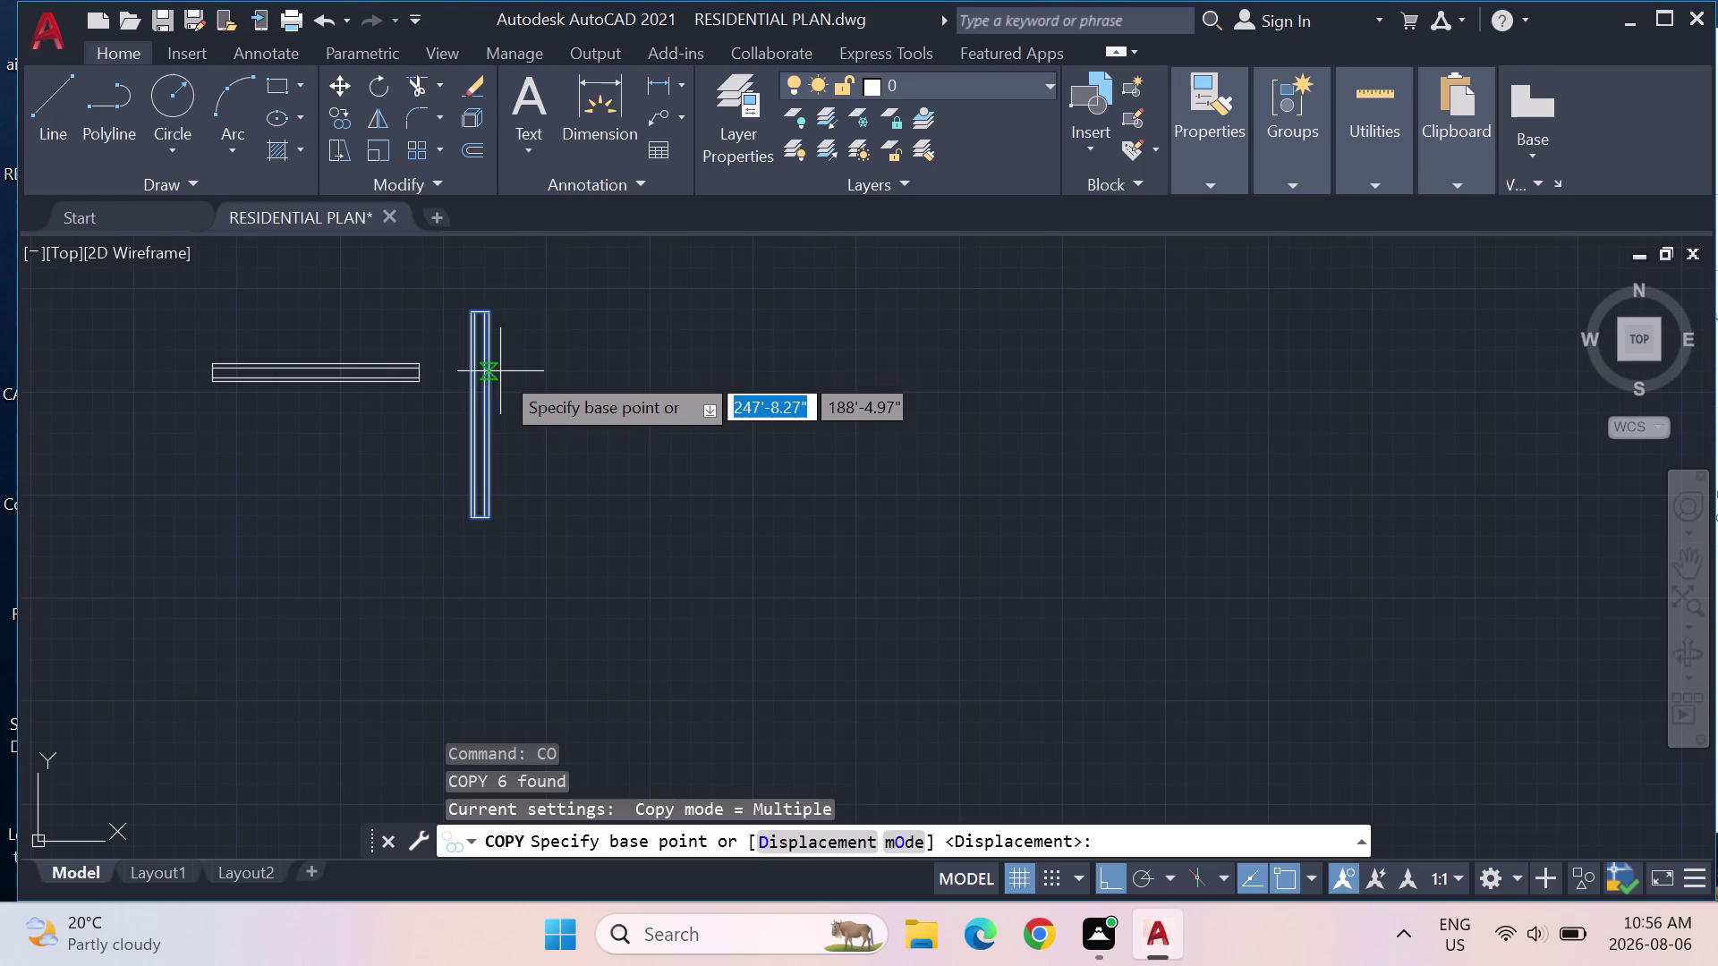
click(494, 403)
click(877, 606)
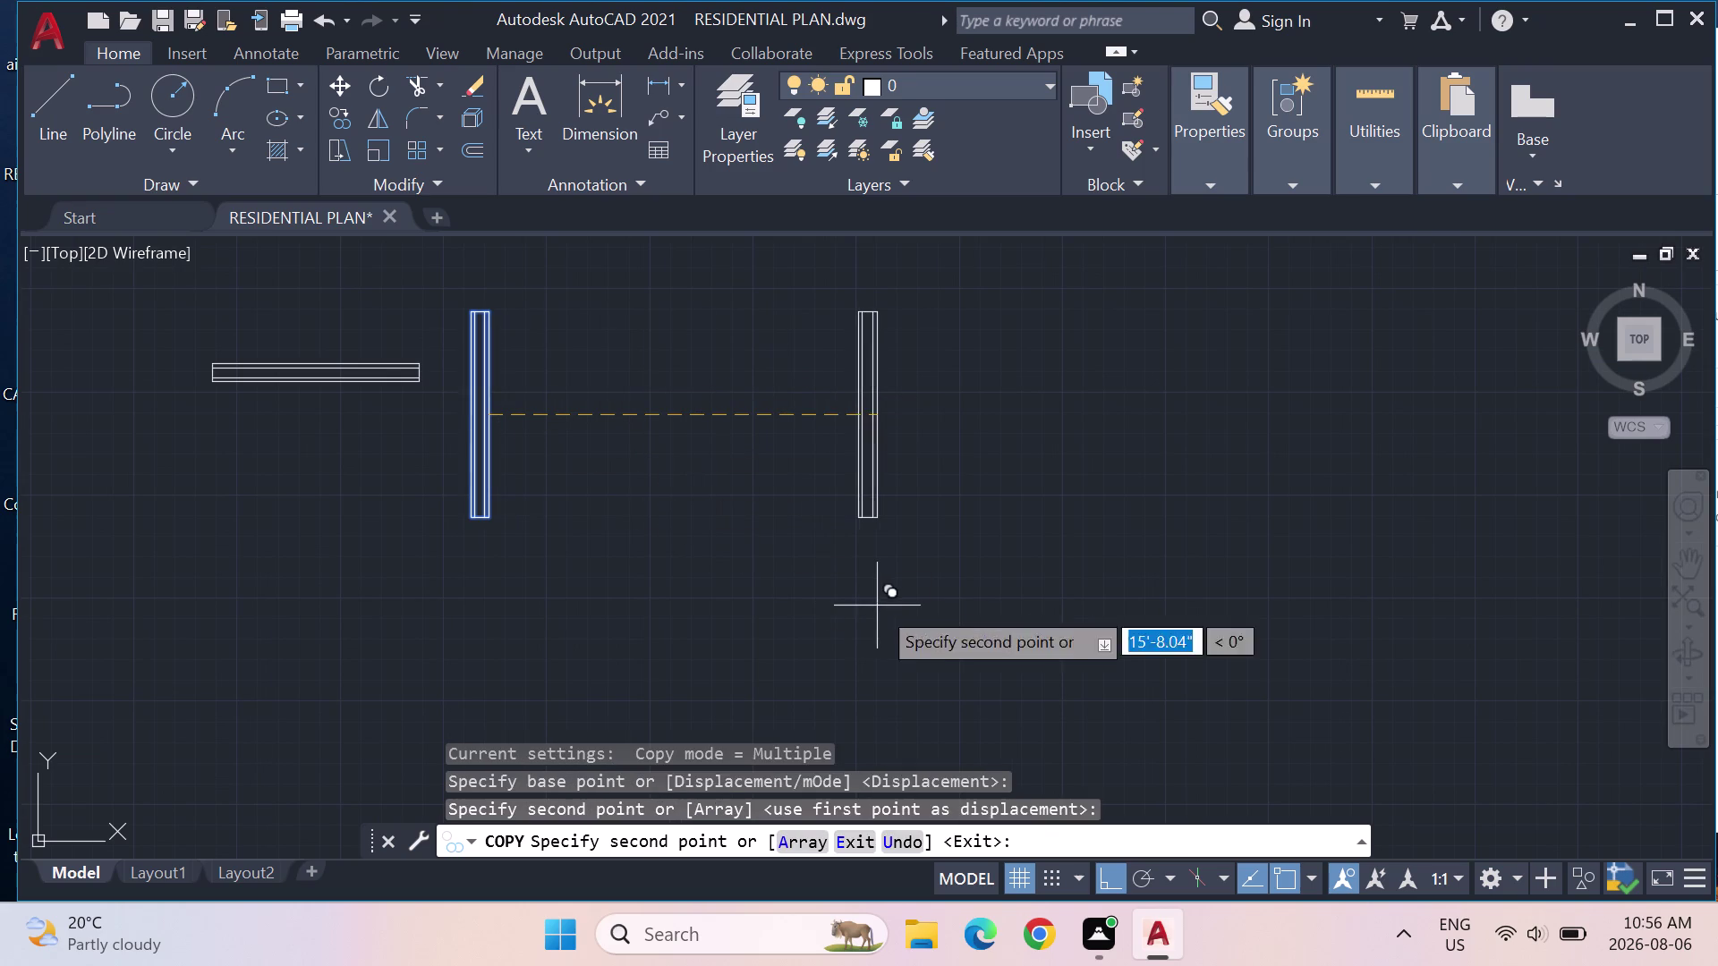
key(Escape)
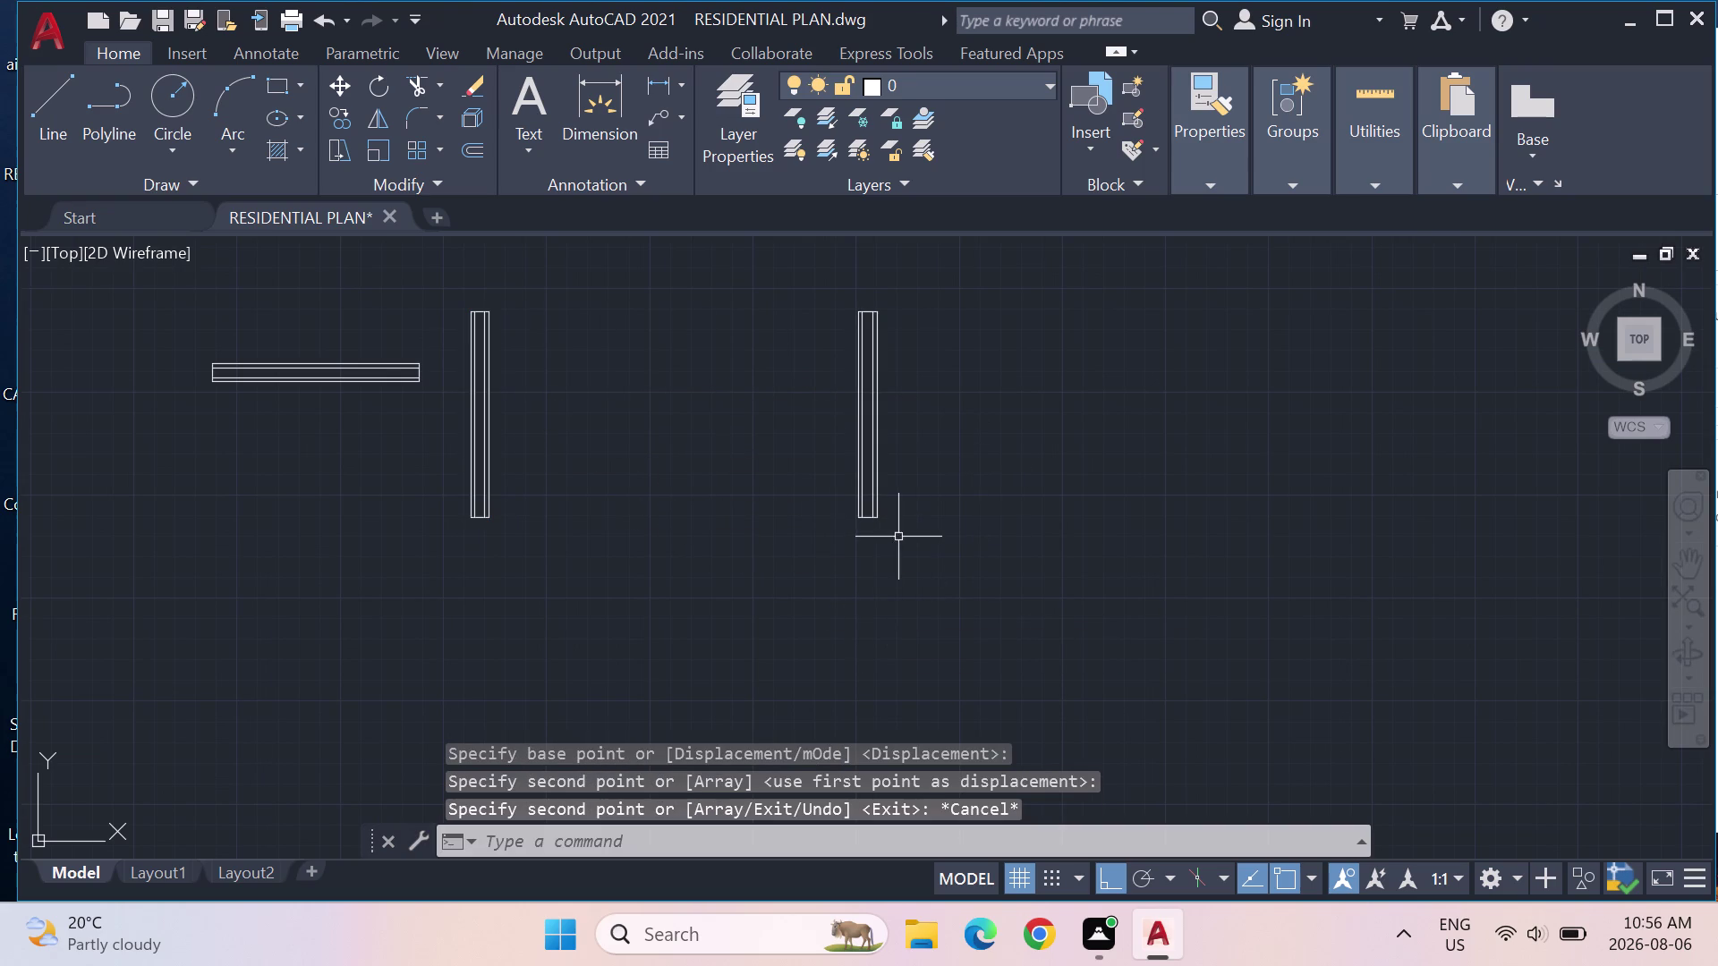
click(1355, 123)
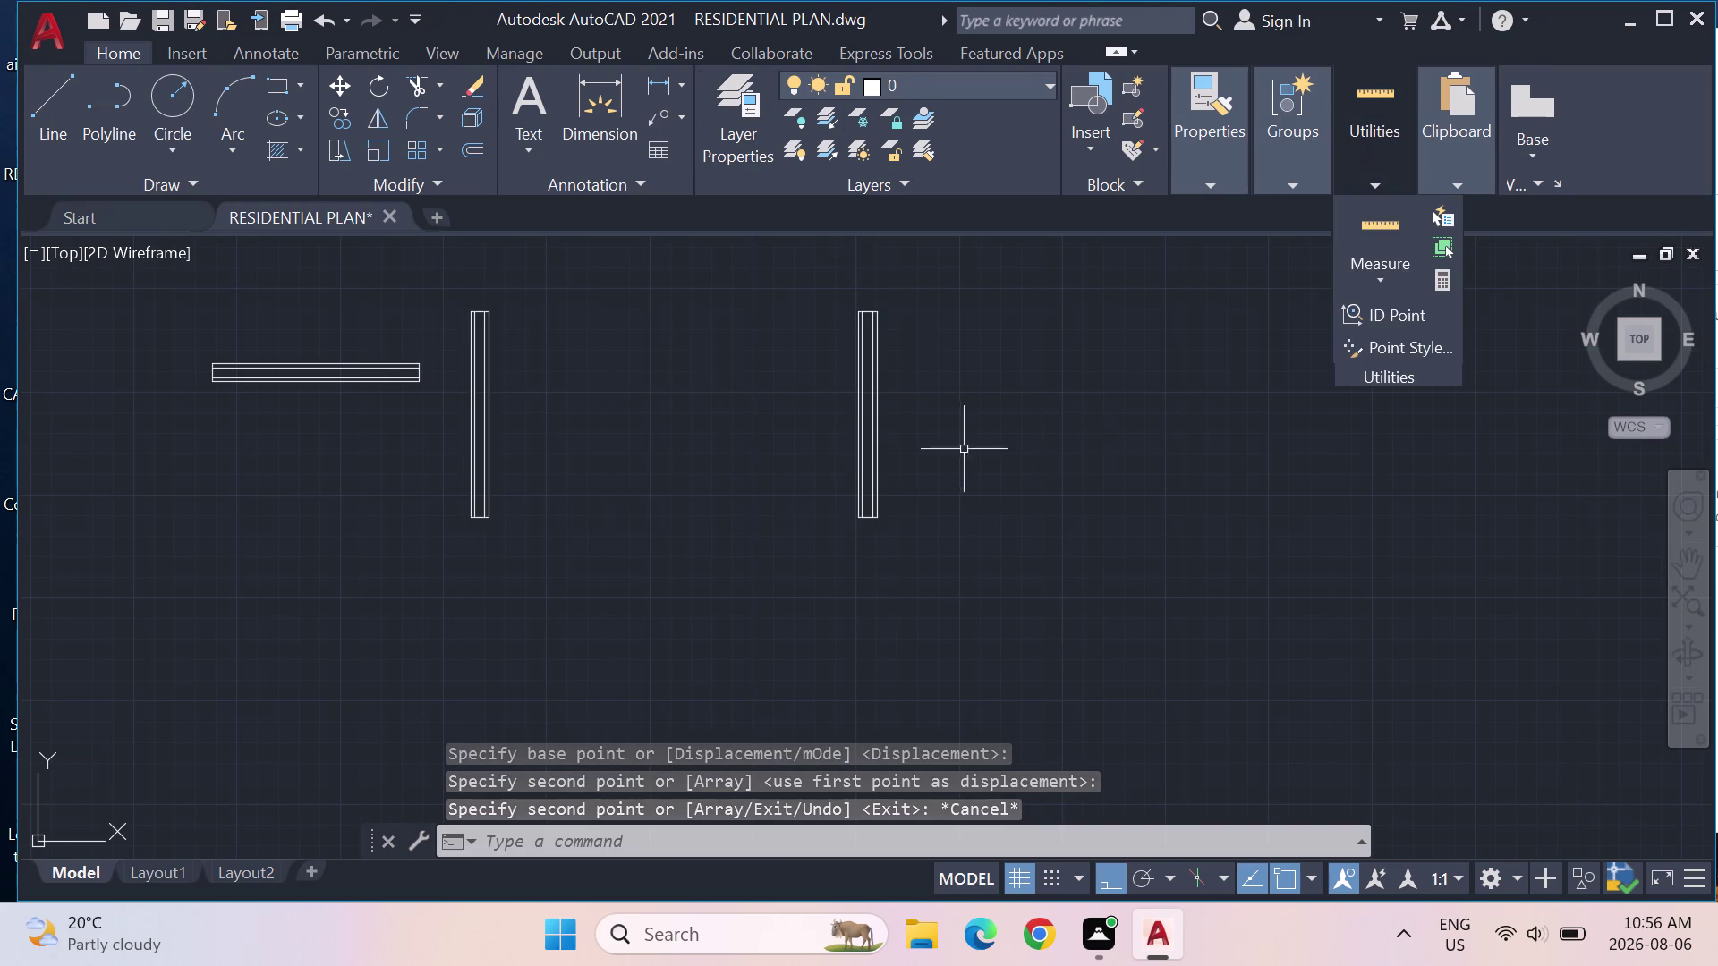
scroll(up, 3)
middle_drag(644, 417, 1189, 479)
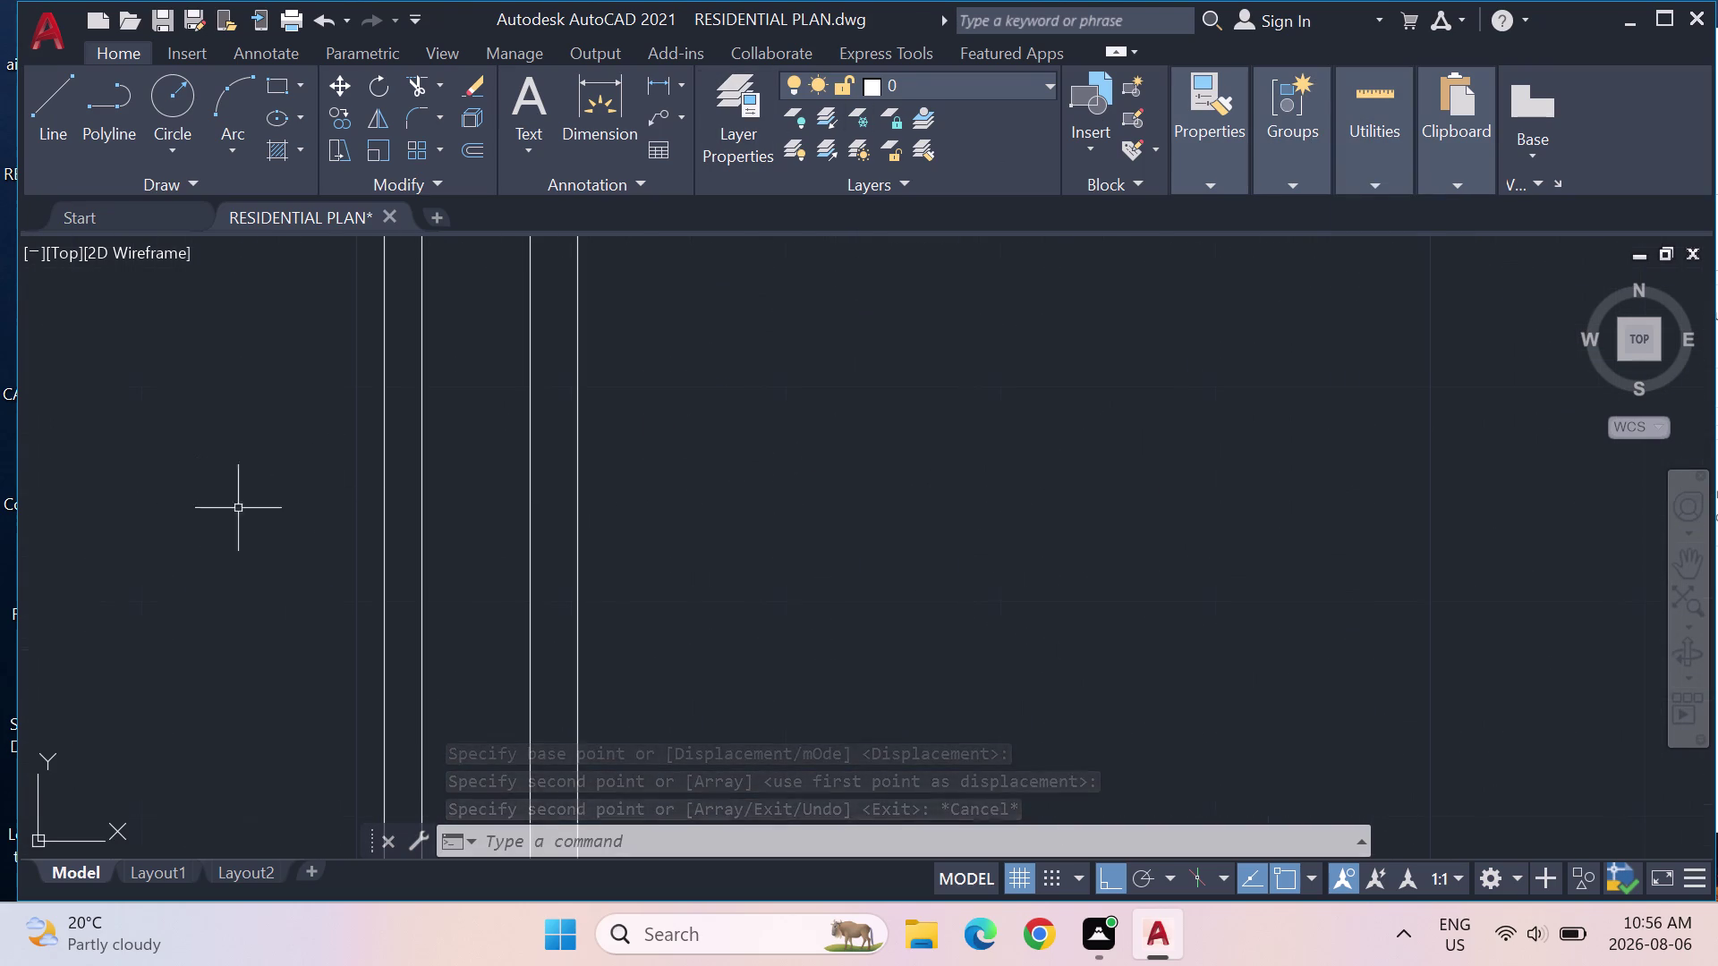
click(1370, 169)
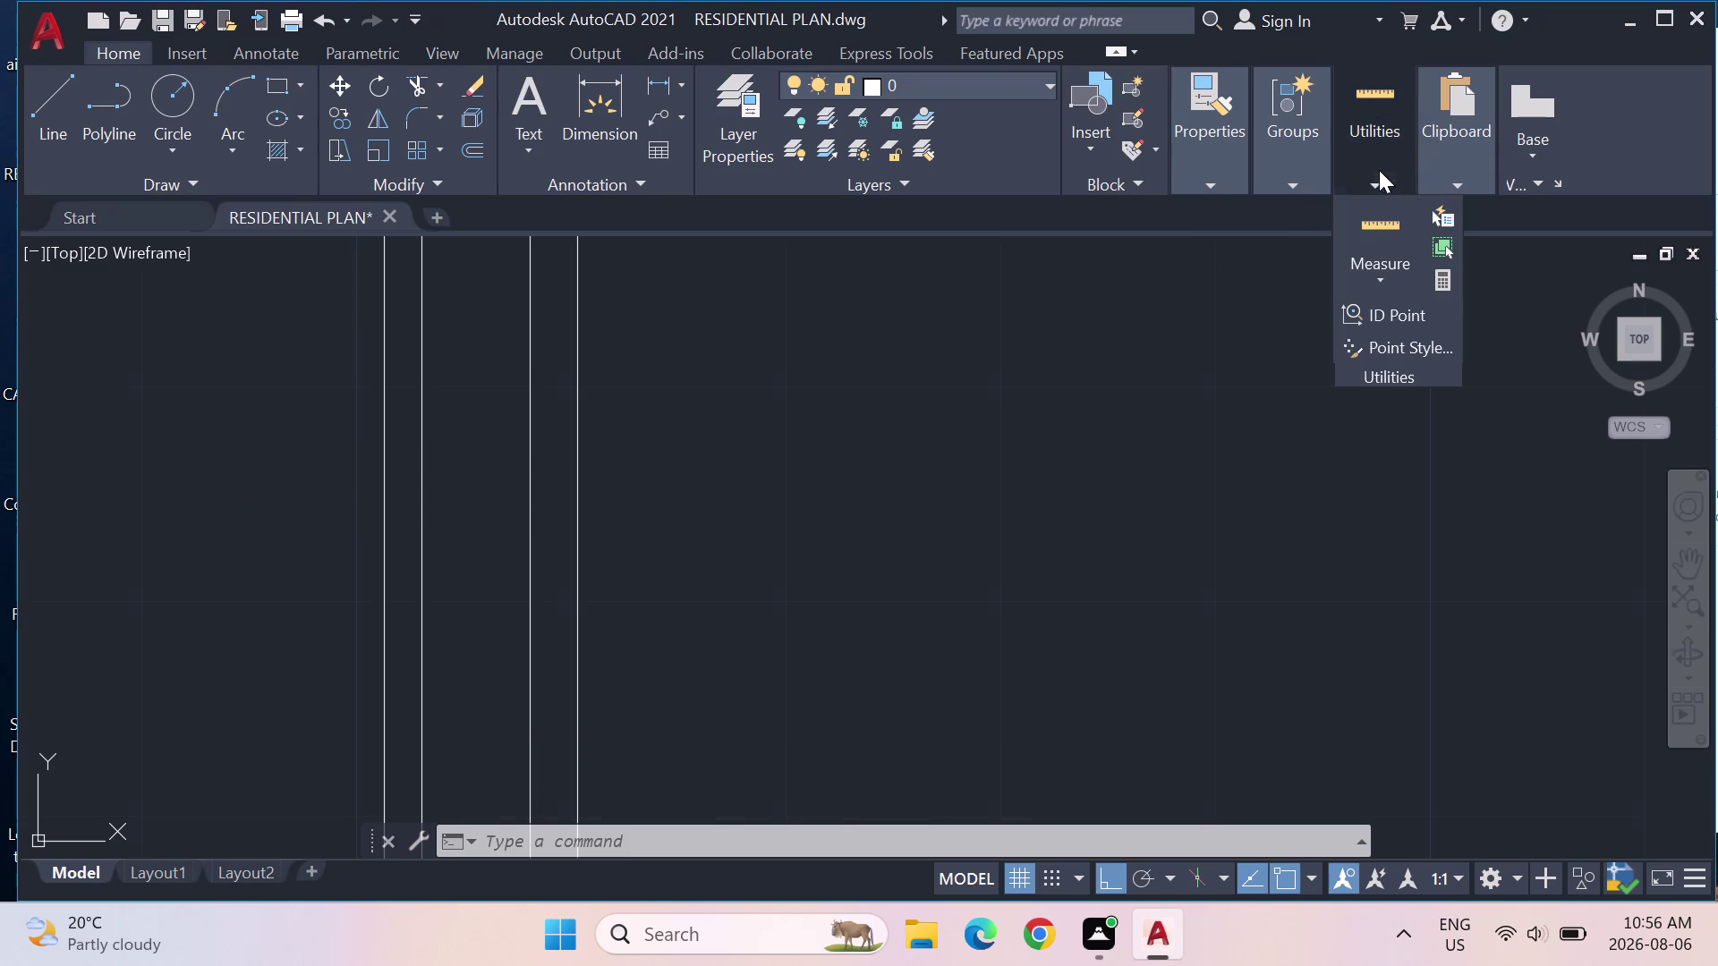
click(1377, 218)
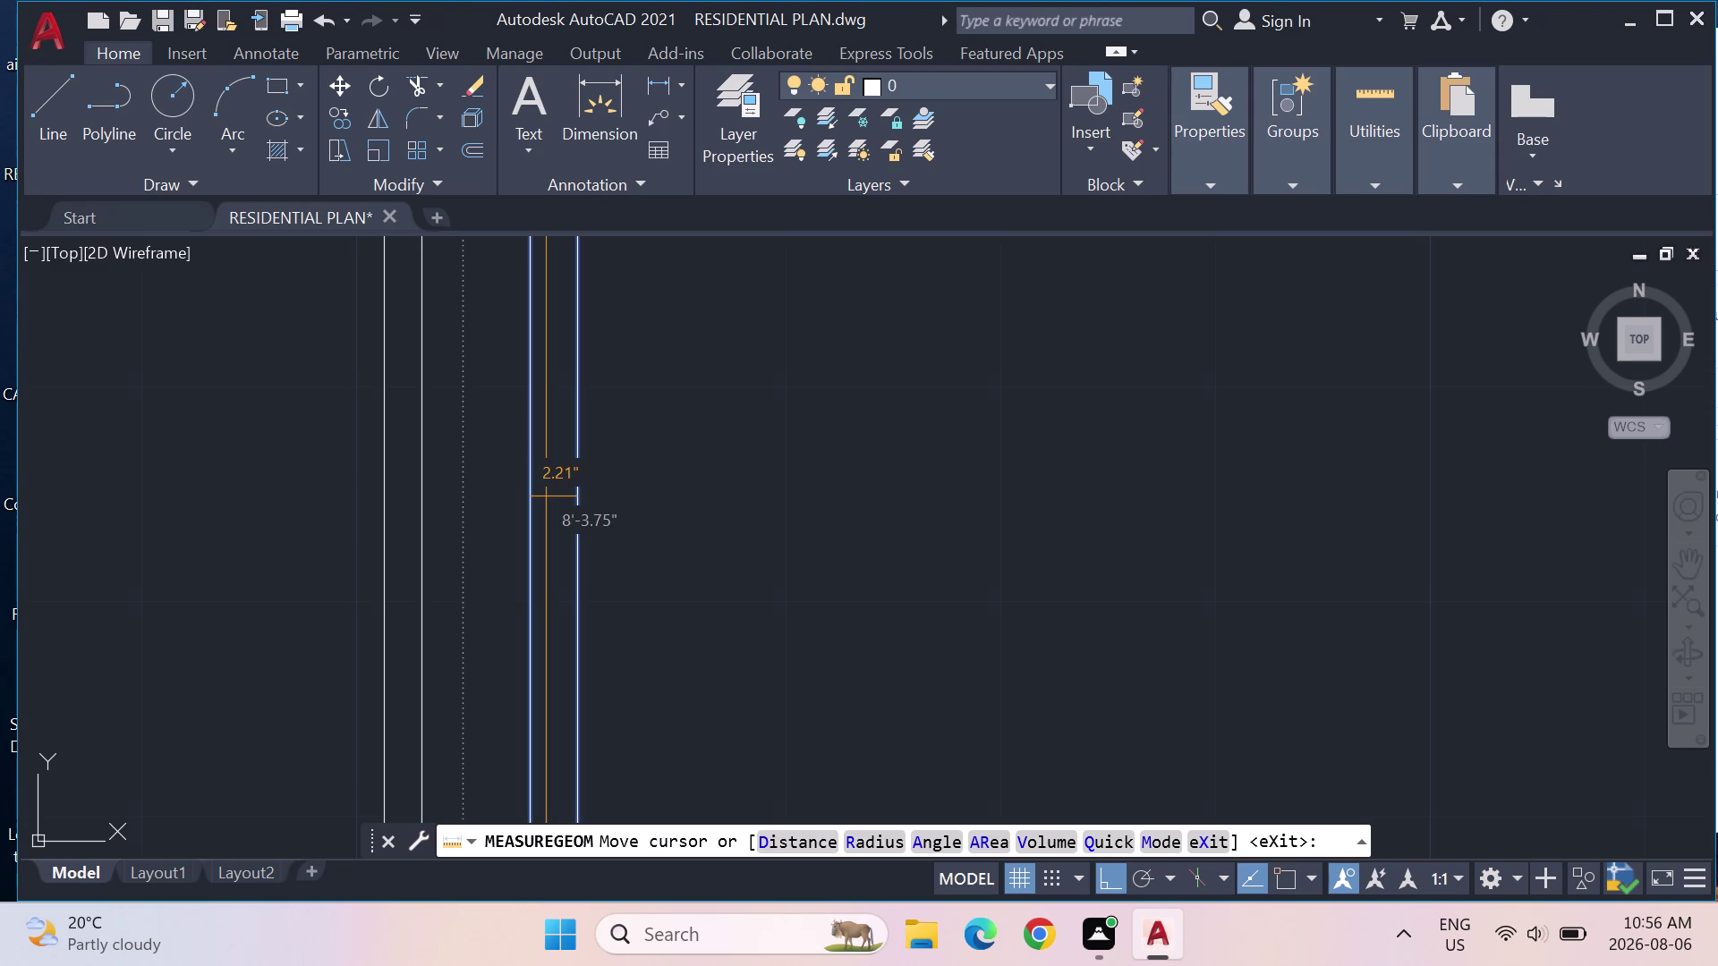
key(Escape)
scroll(down, 3)
scroll(down, 3)
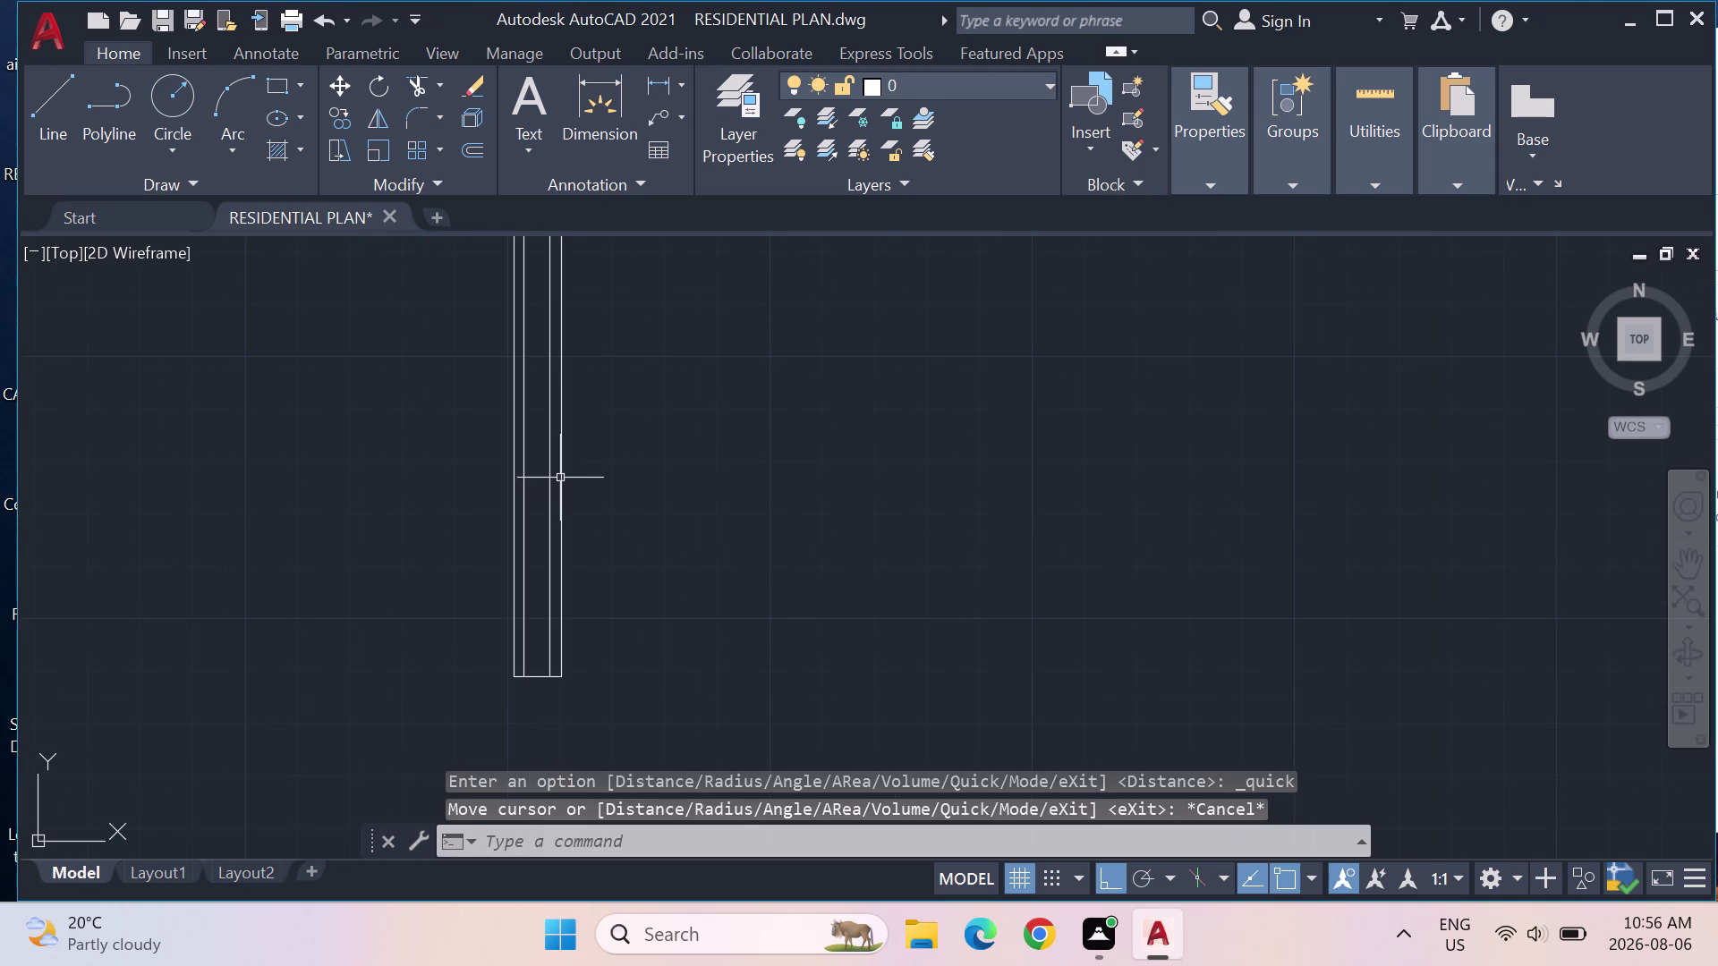
scroll(down, 3)
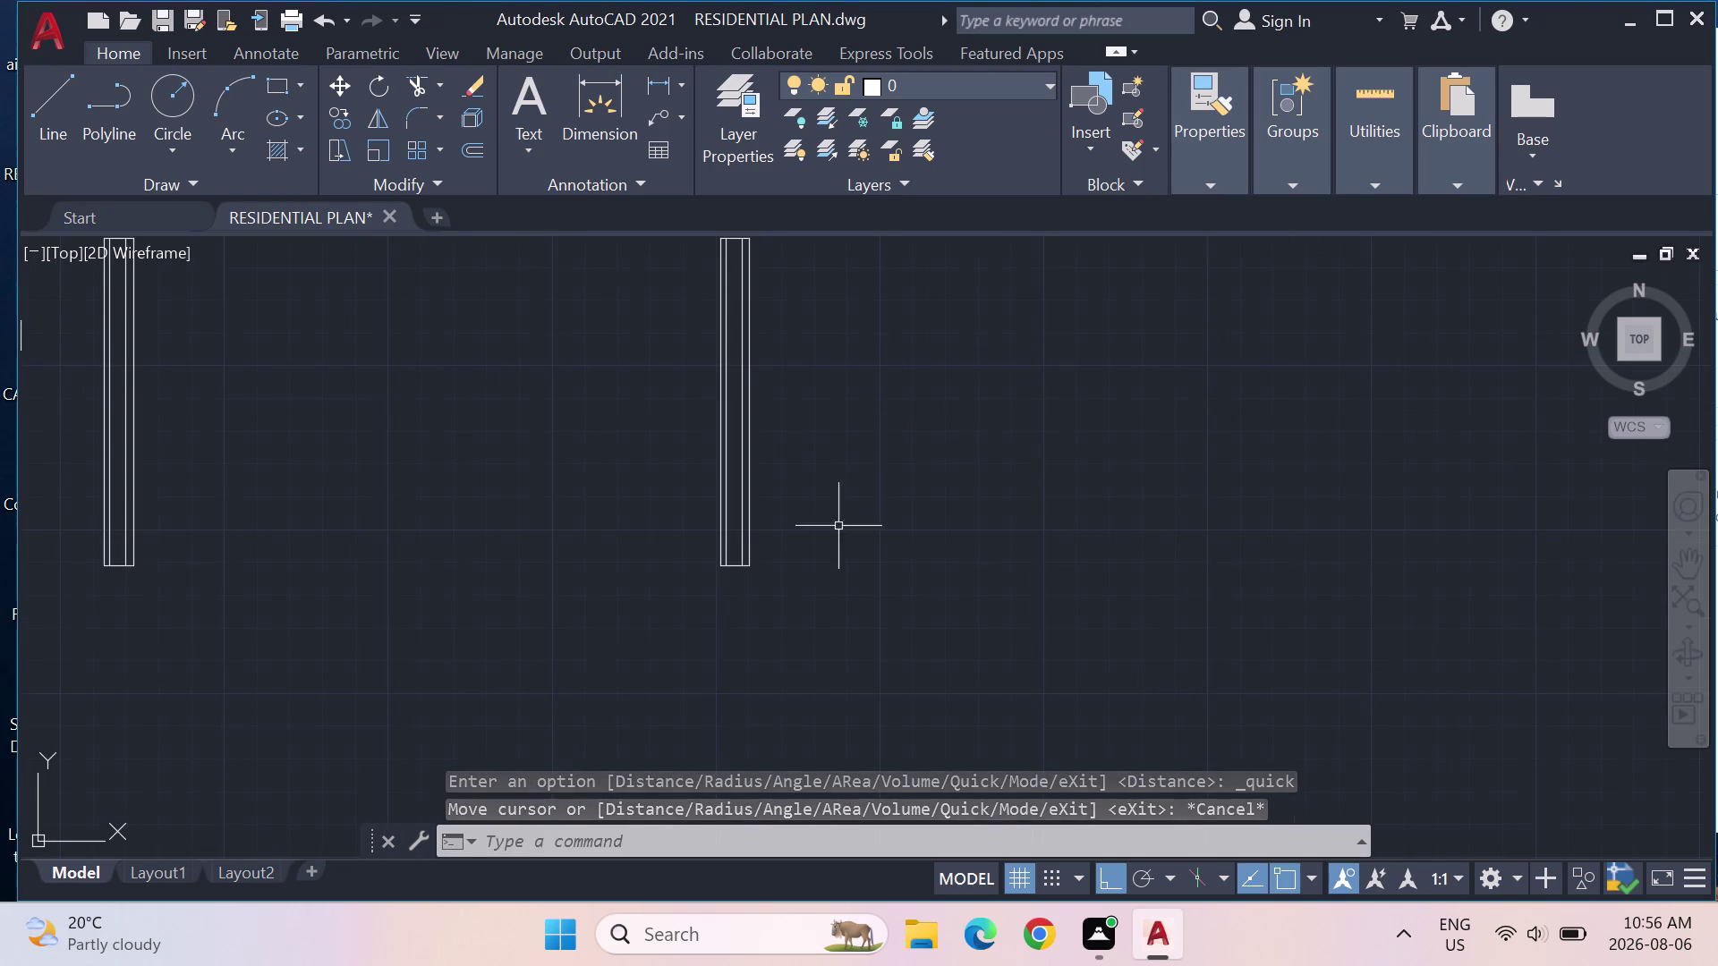
middle_drag(873, 468, 877, 510)
drag(947, 611, 579, 462)
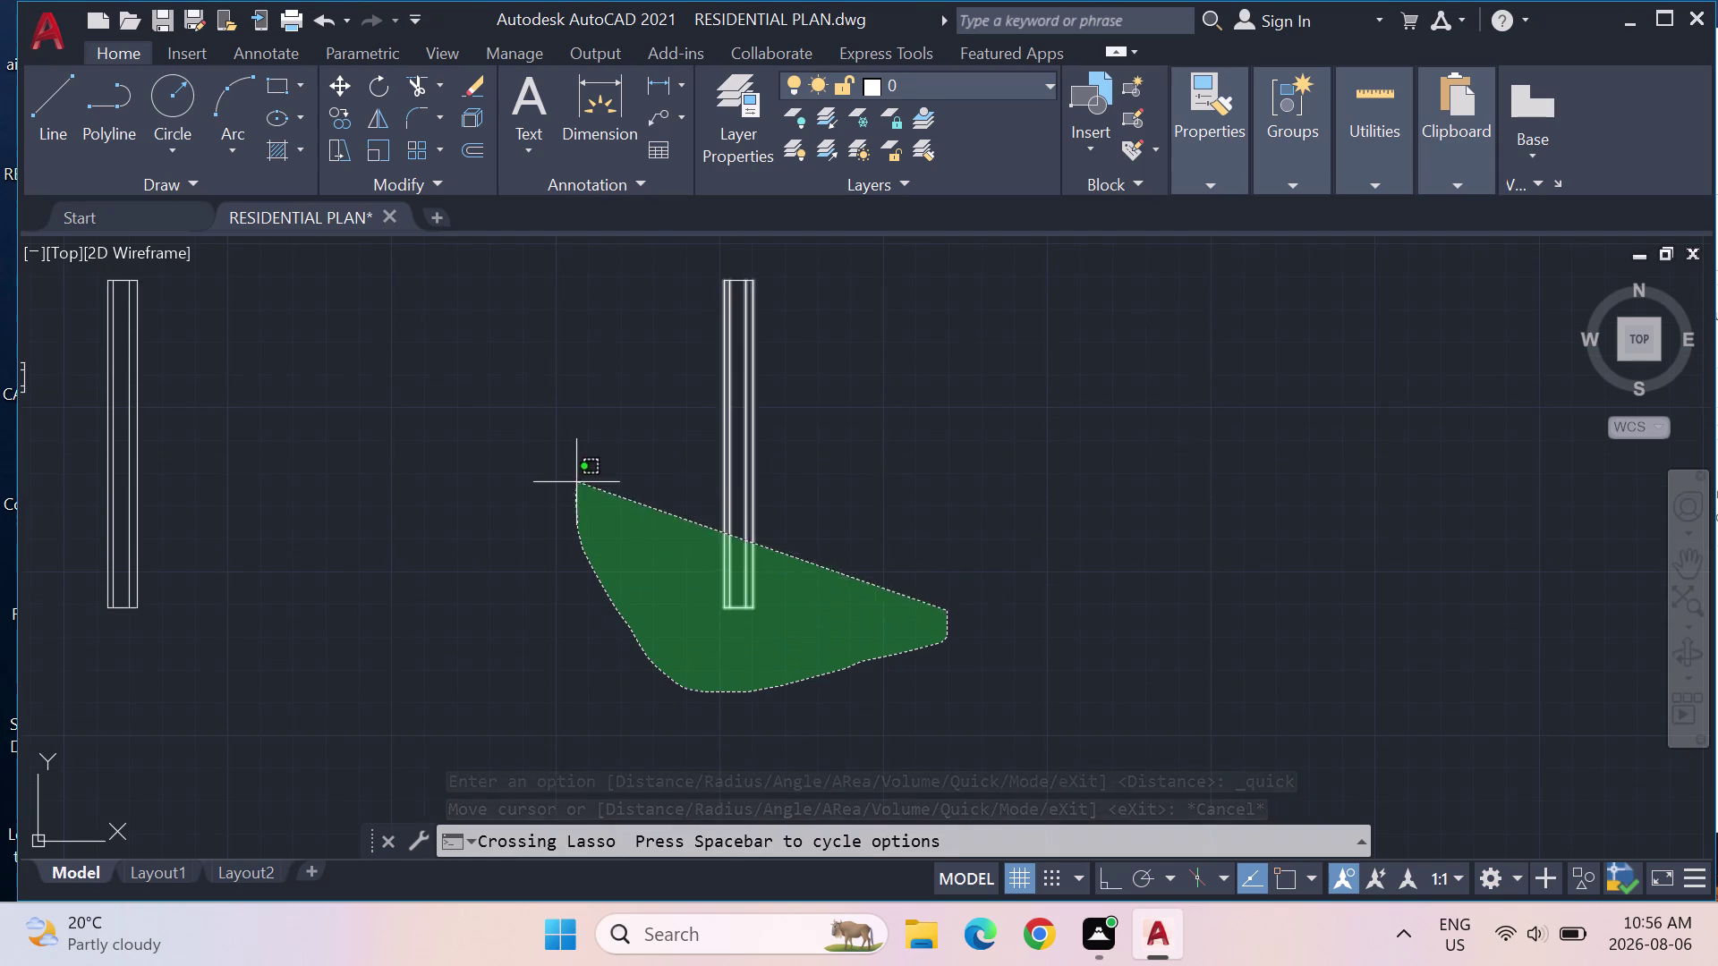
drag(579, 462, 844, 297)
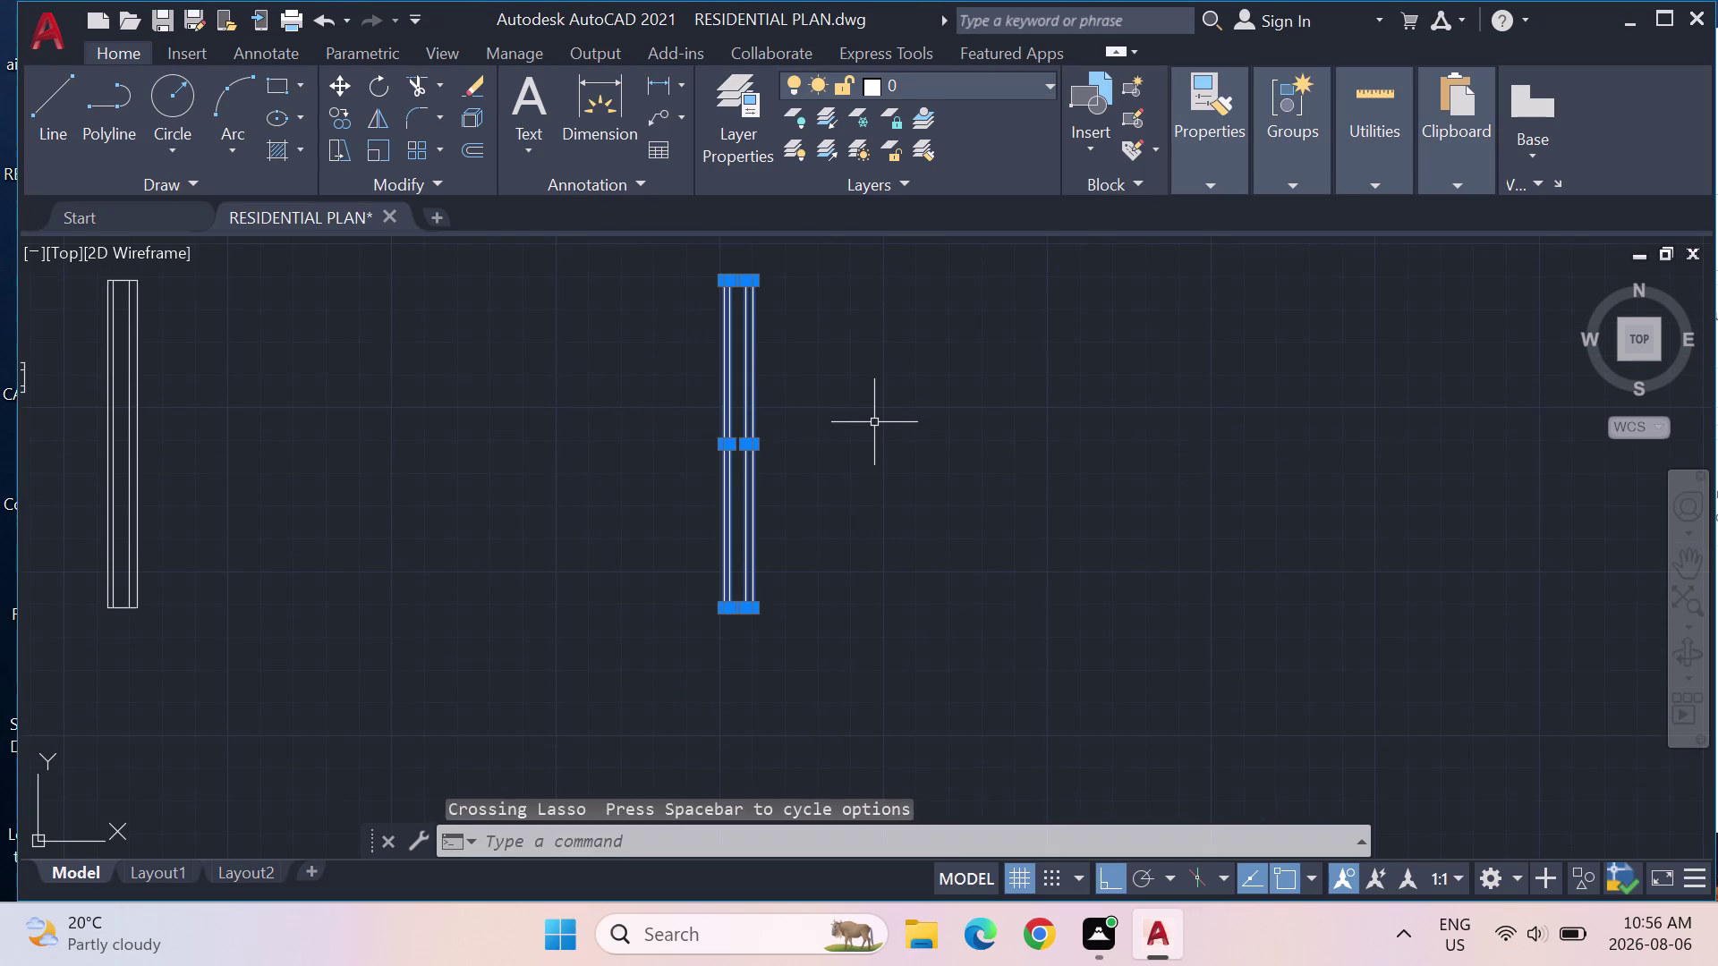
key(c)
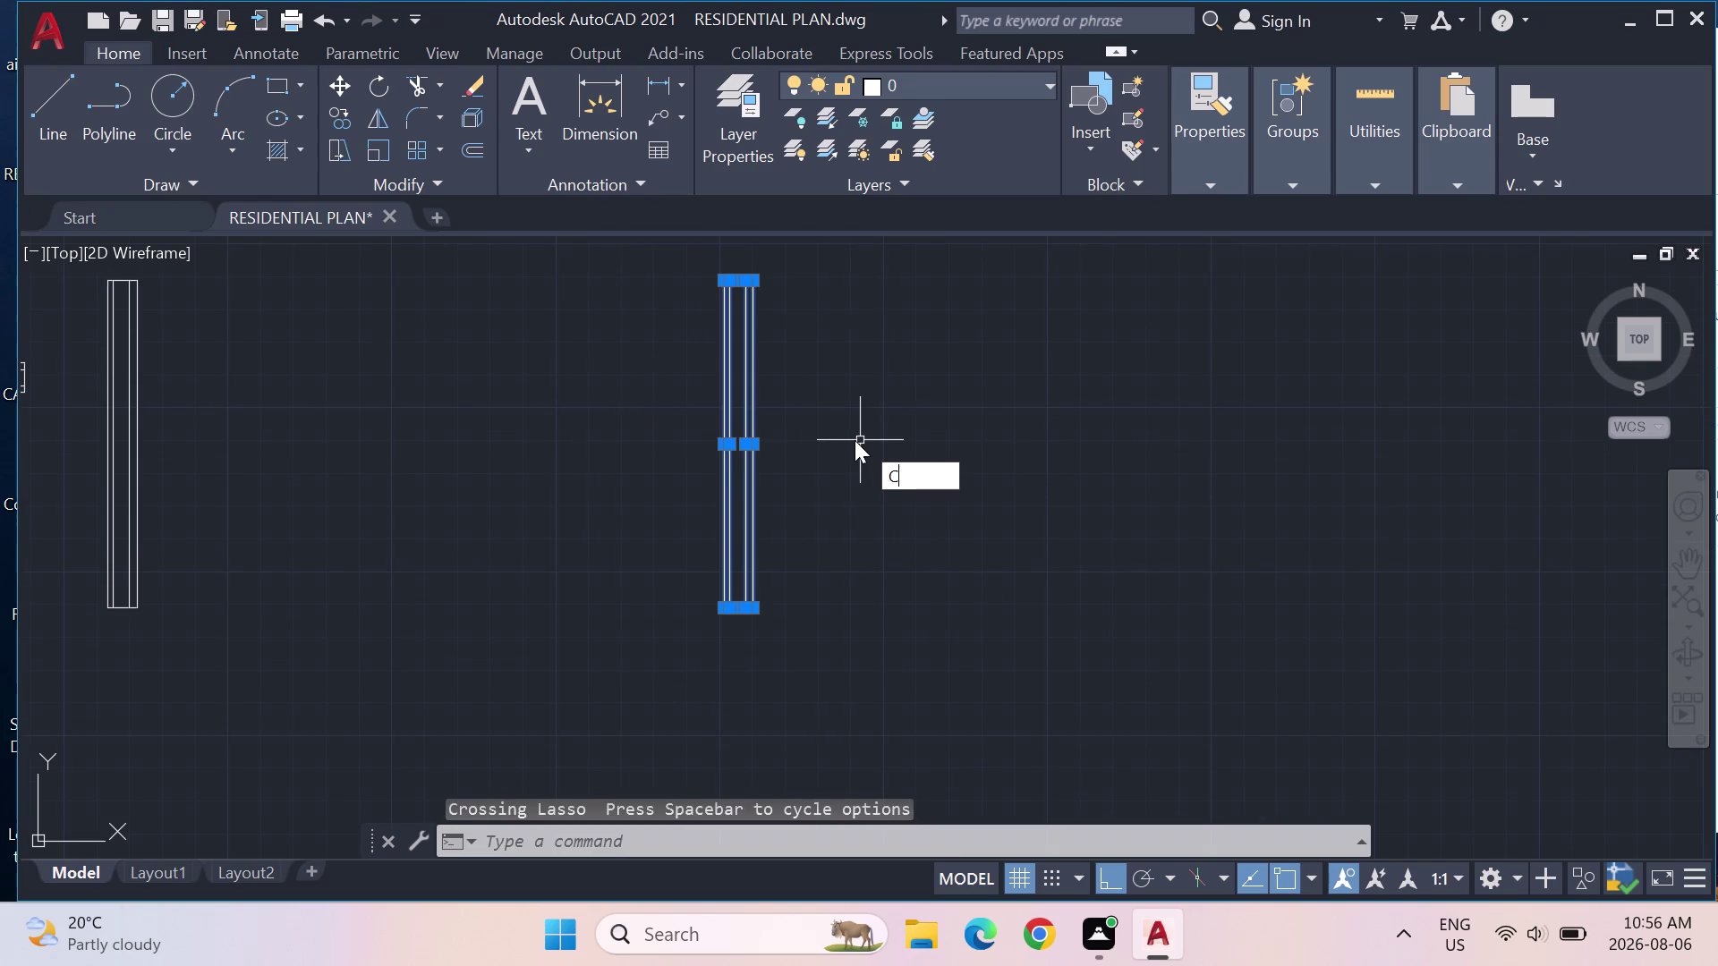
key(BackSpace)
text(SC)
key(Return)
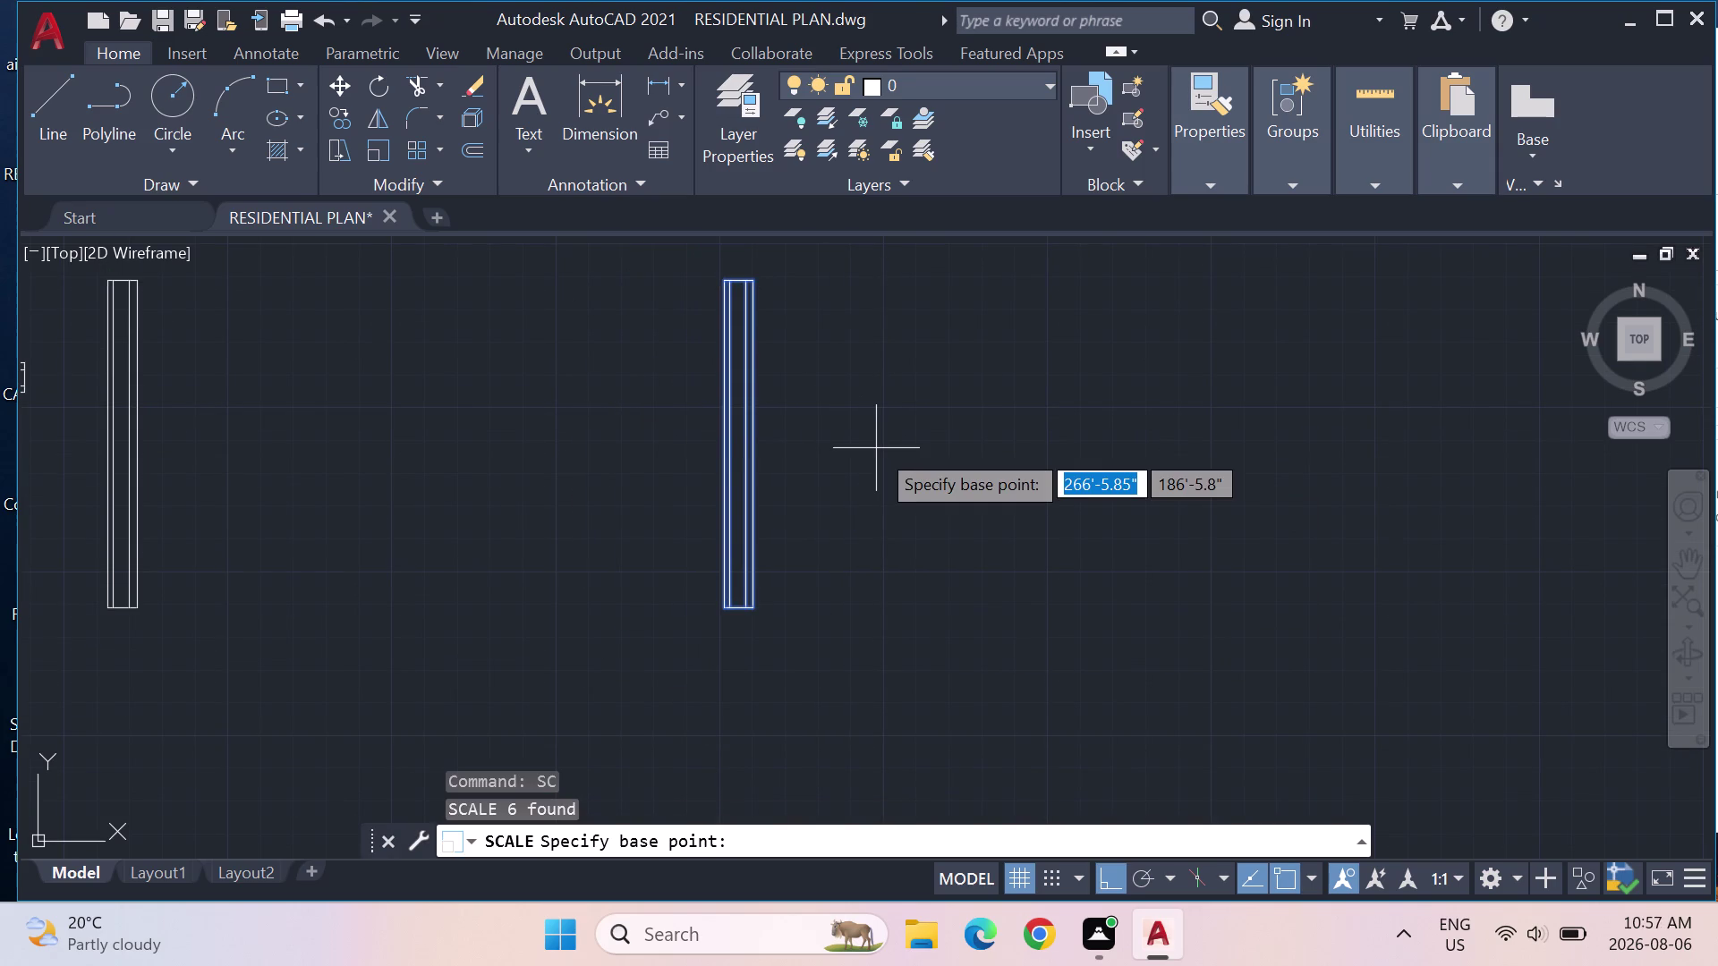
click(735, 613)
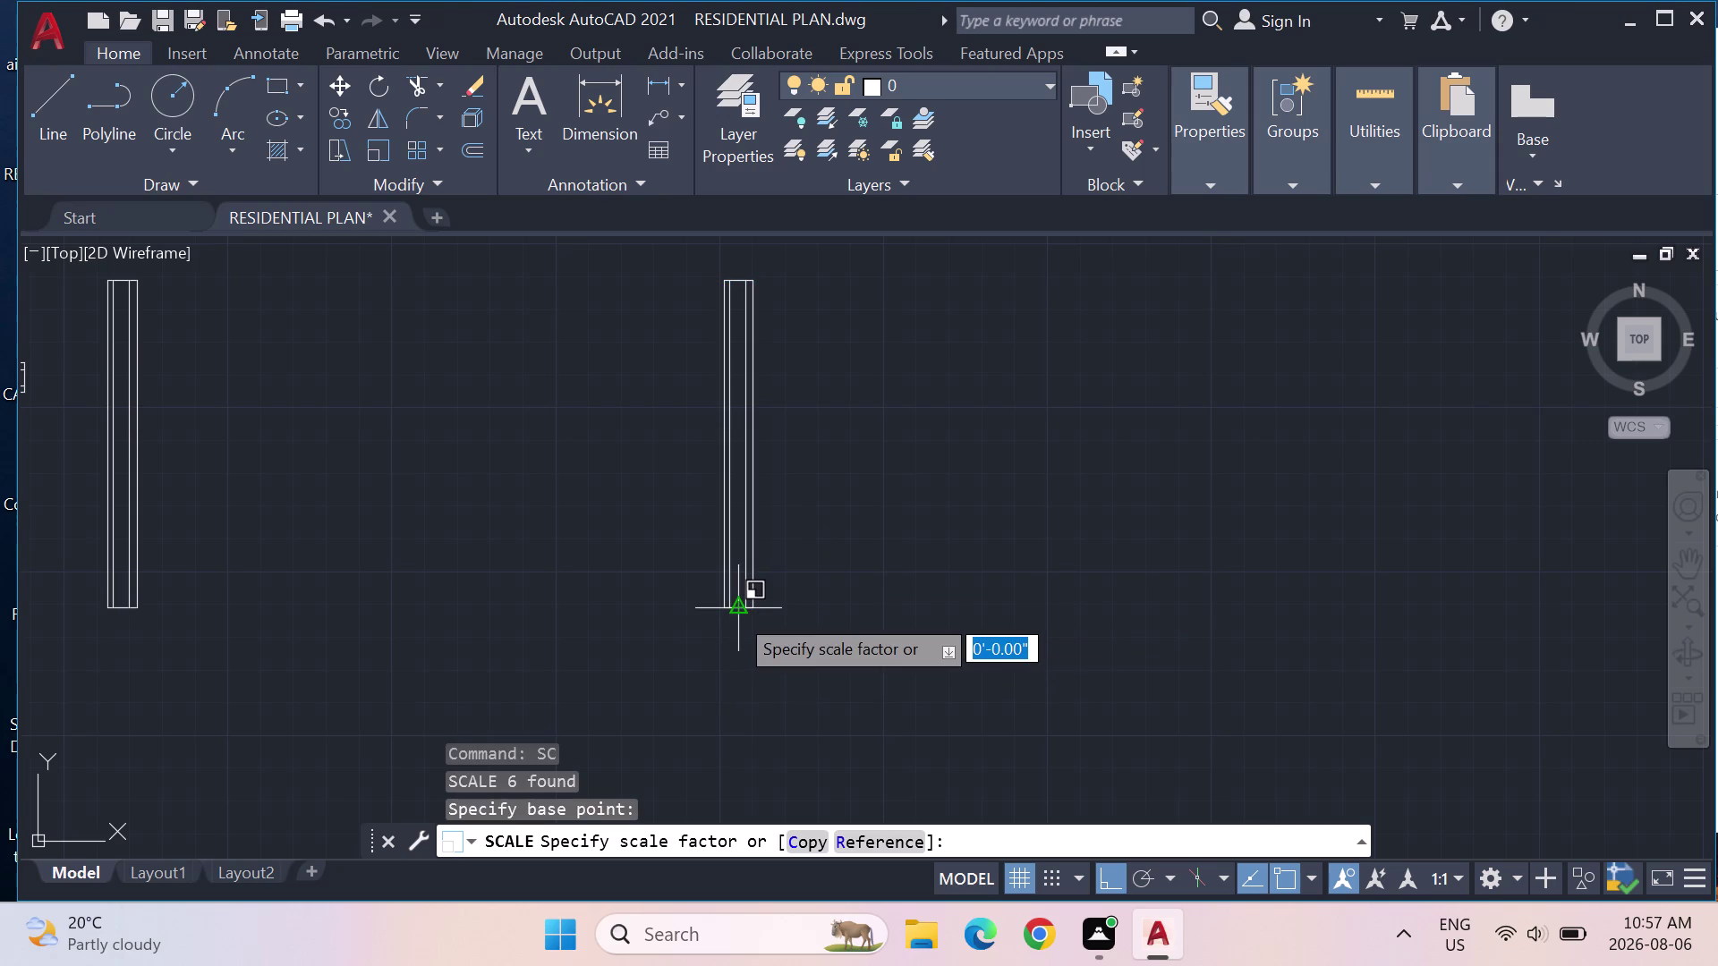
click(876, 832)
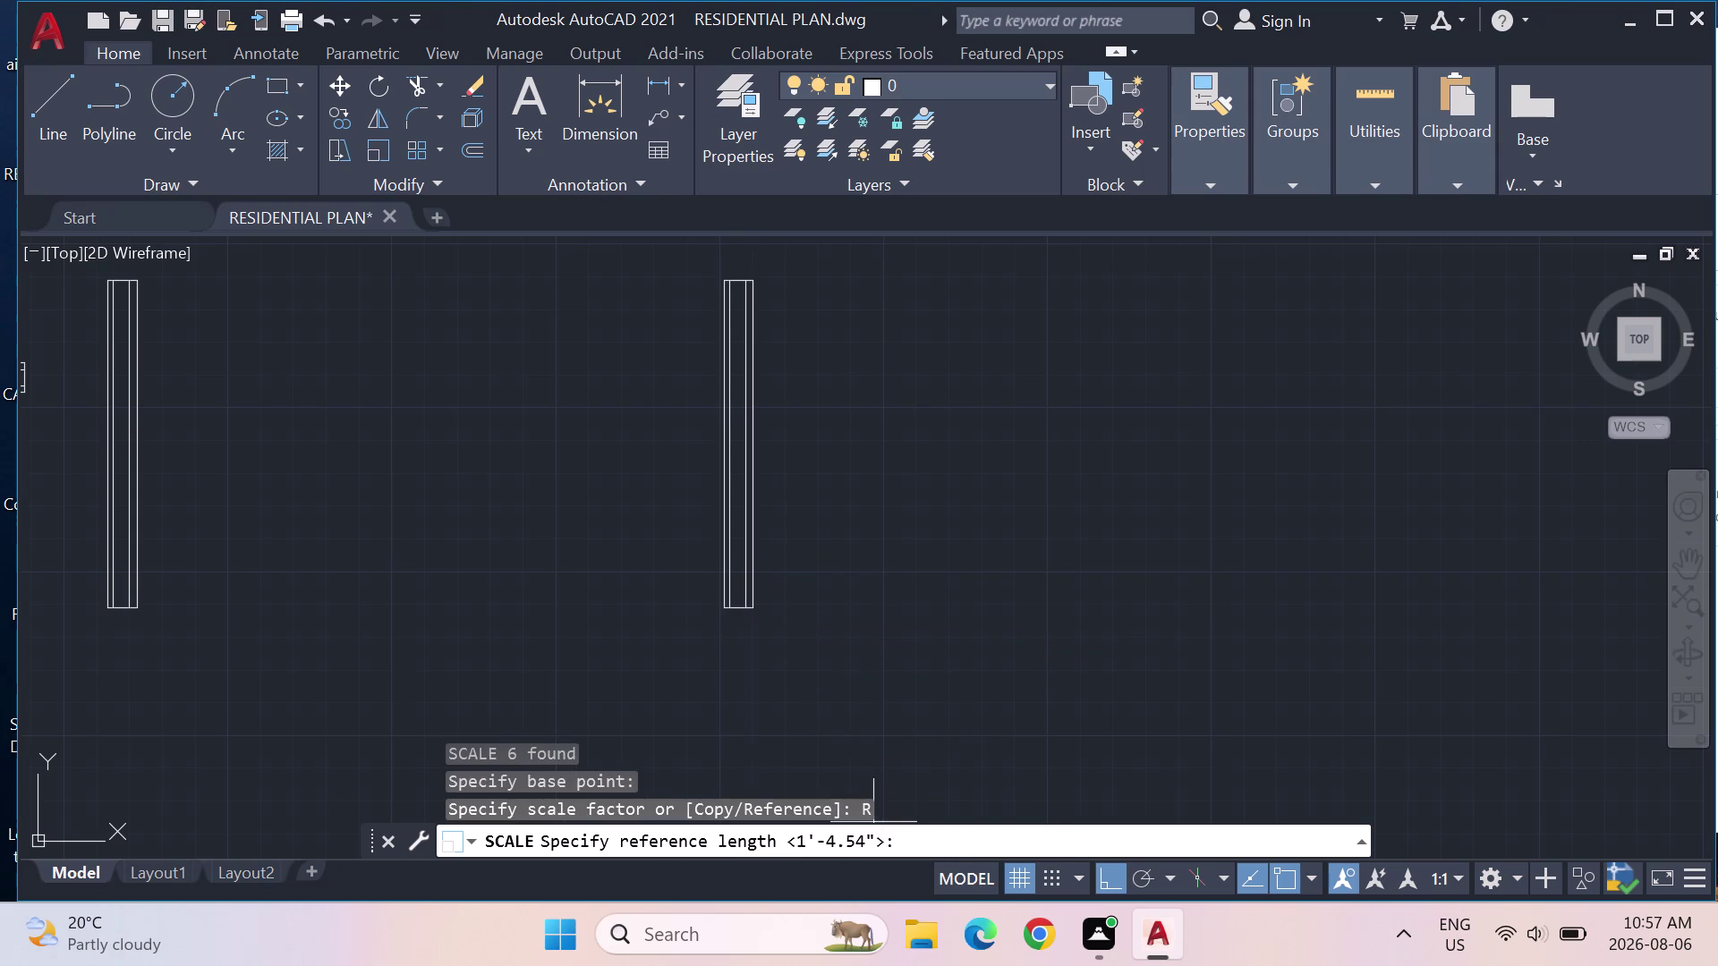
click(738, 610)
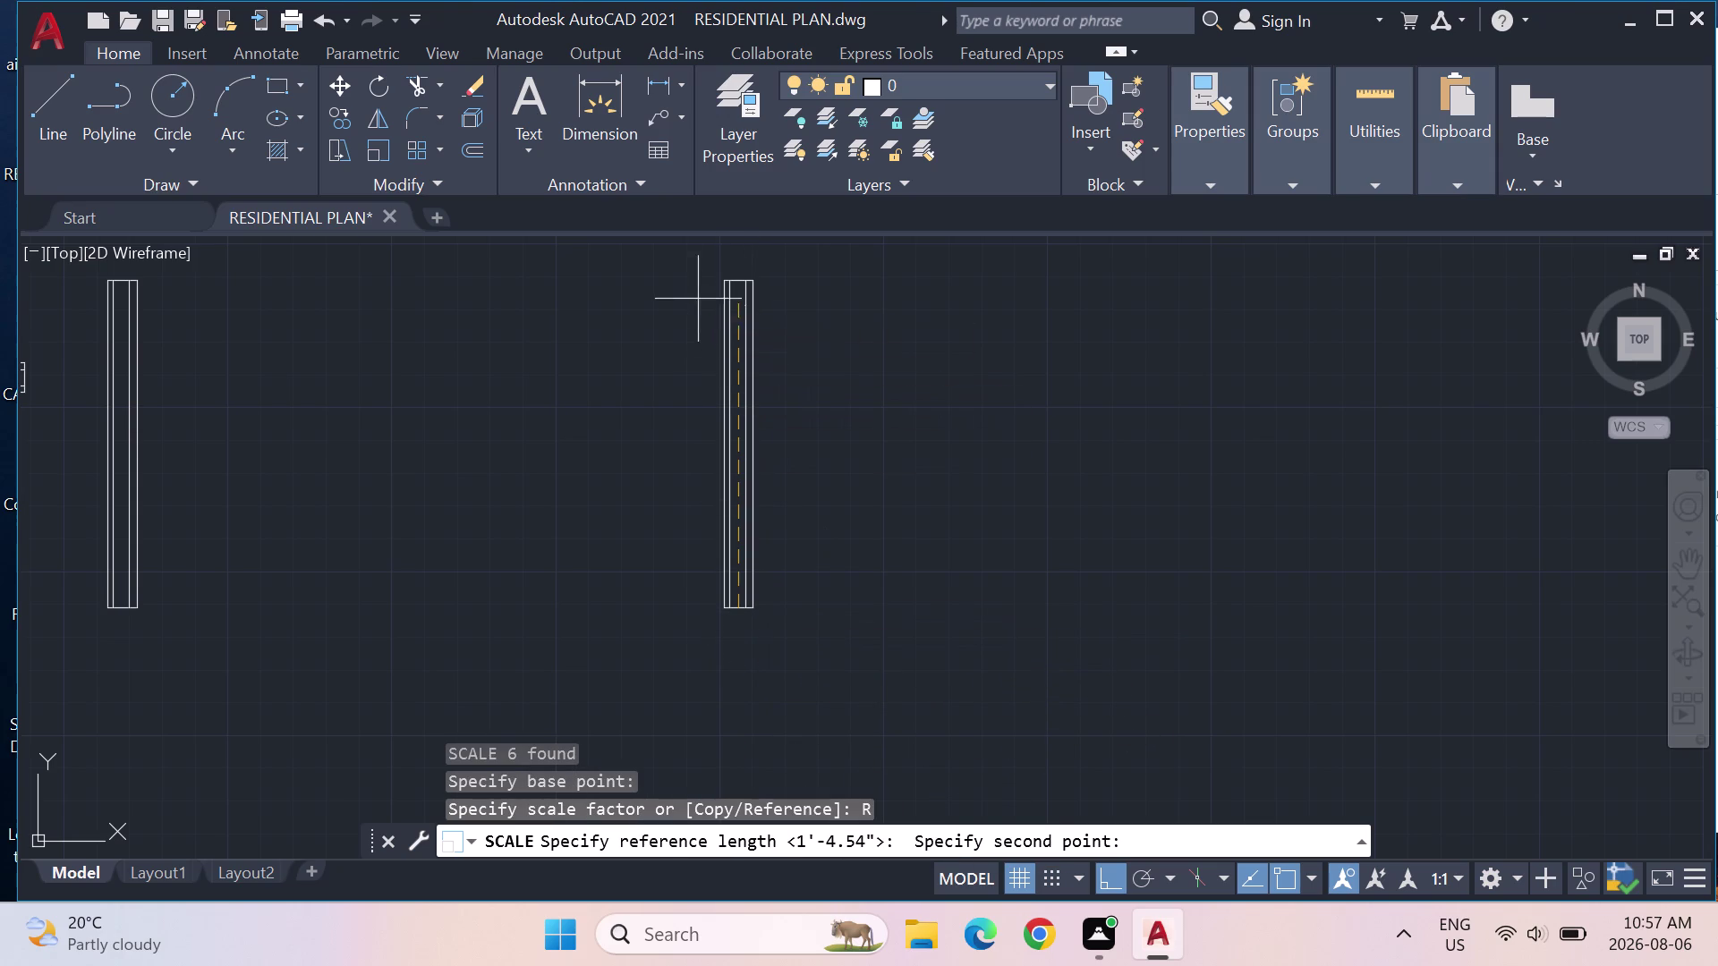
click(739, 285)
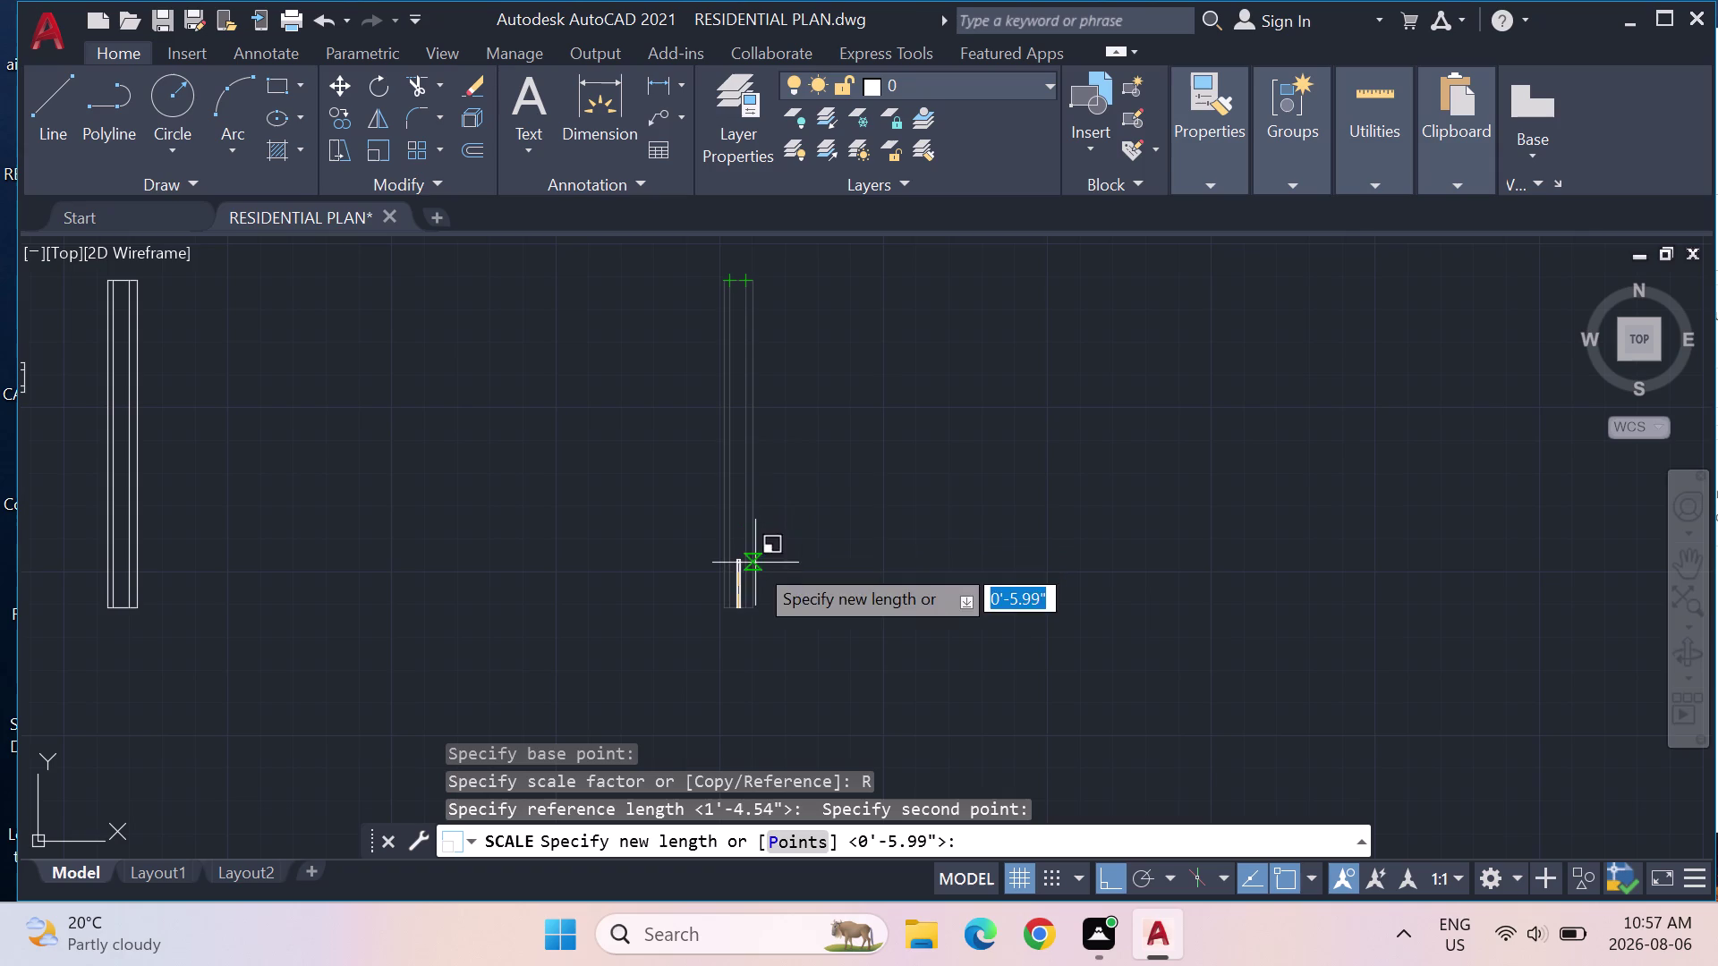
click(736, 285)
key(Escape)
key(Escape)
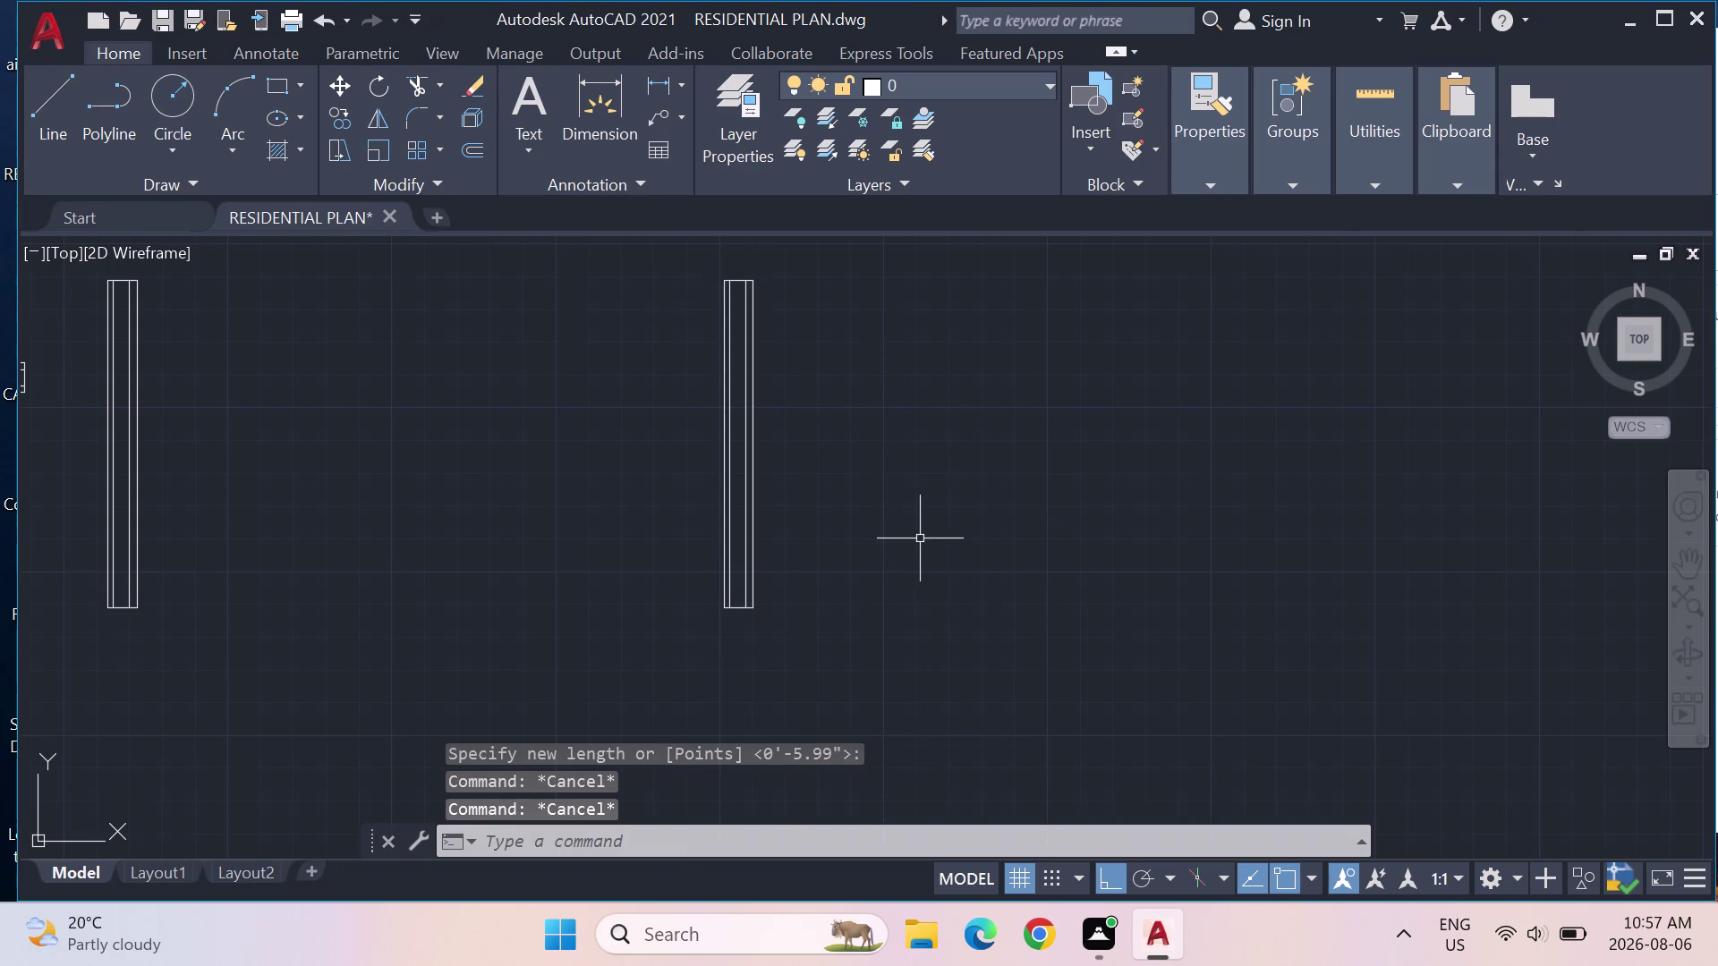
click(34, 100)
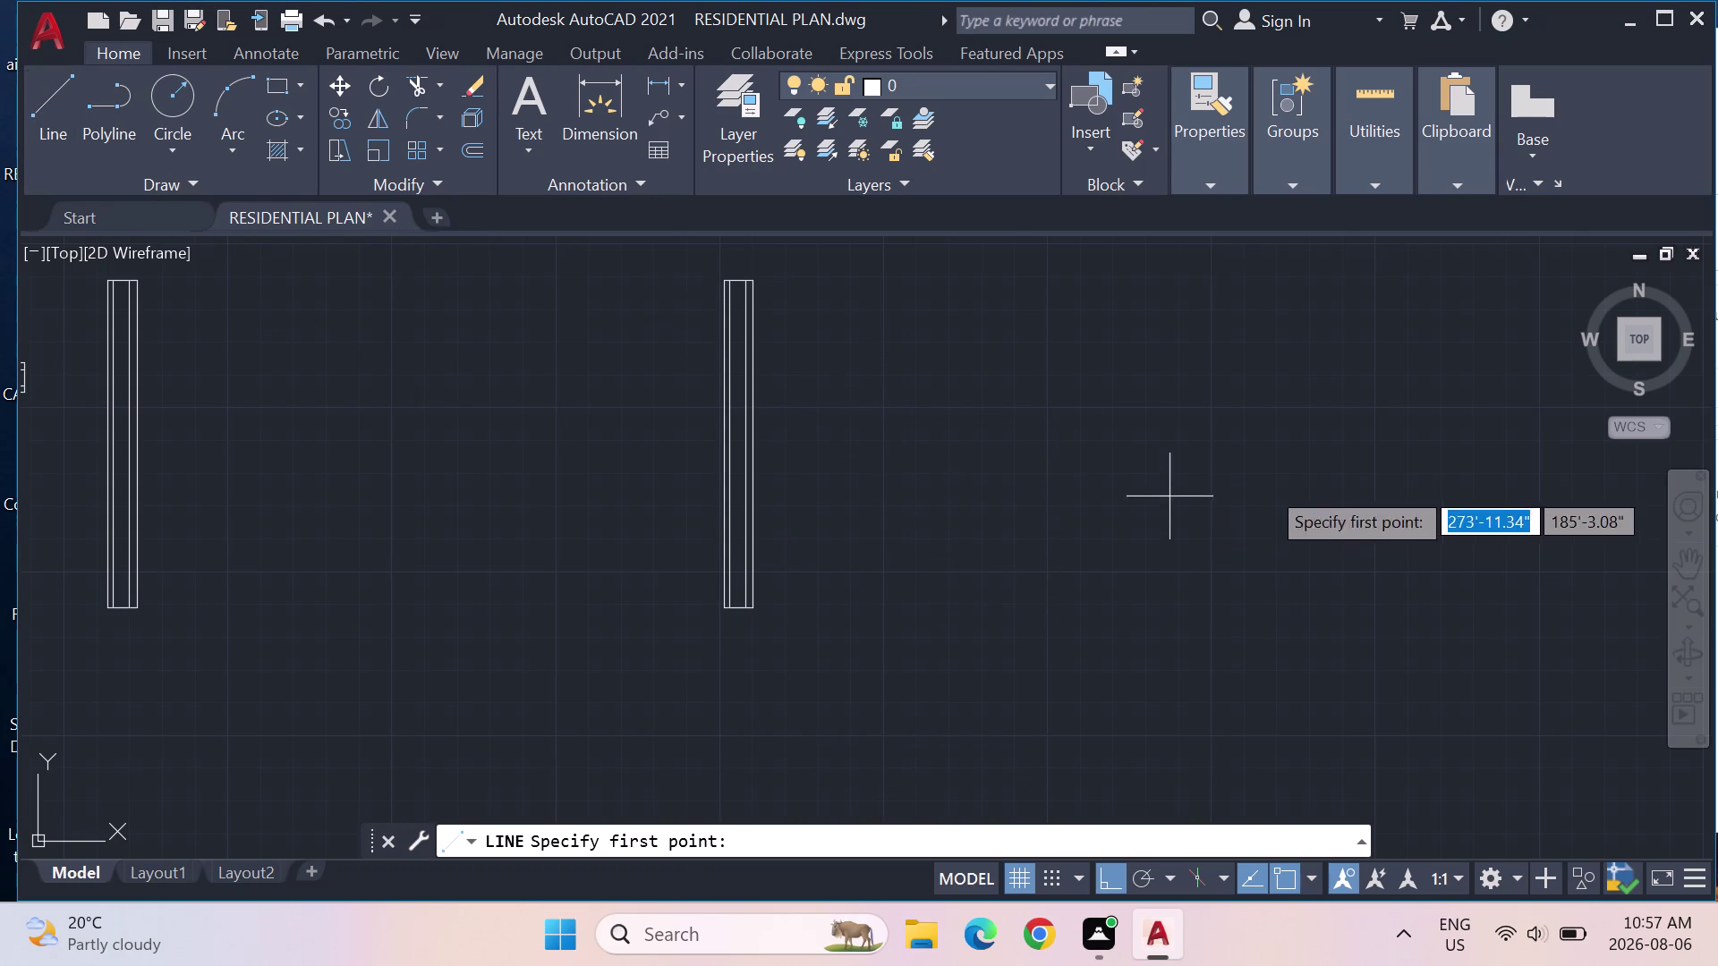
Draw the first two 9-inch sides of the frame rectangle right of the wall pieces.
click(871, 378)
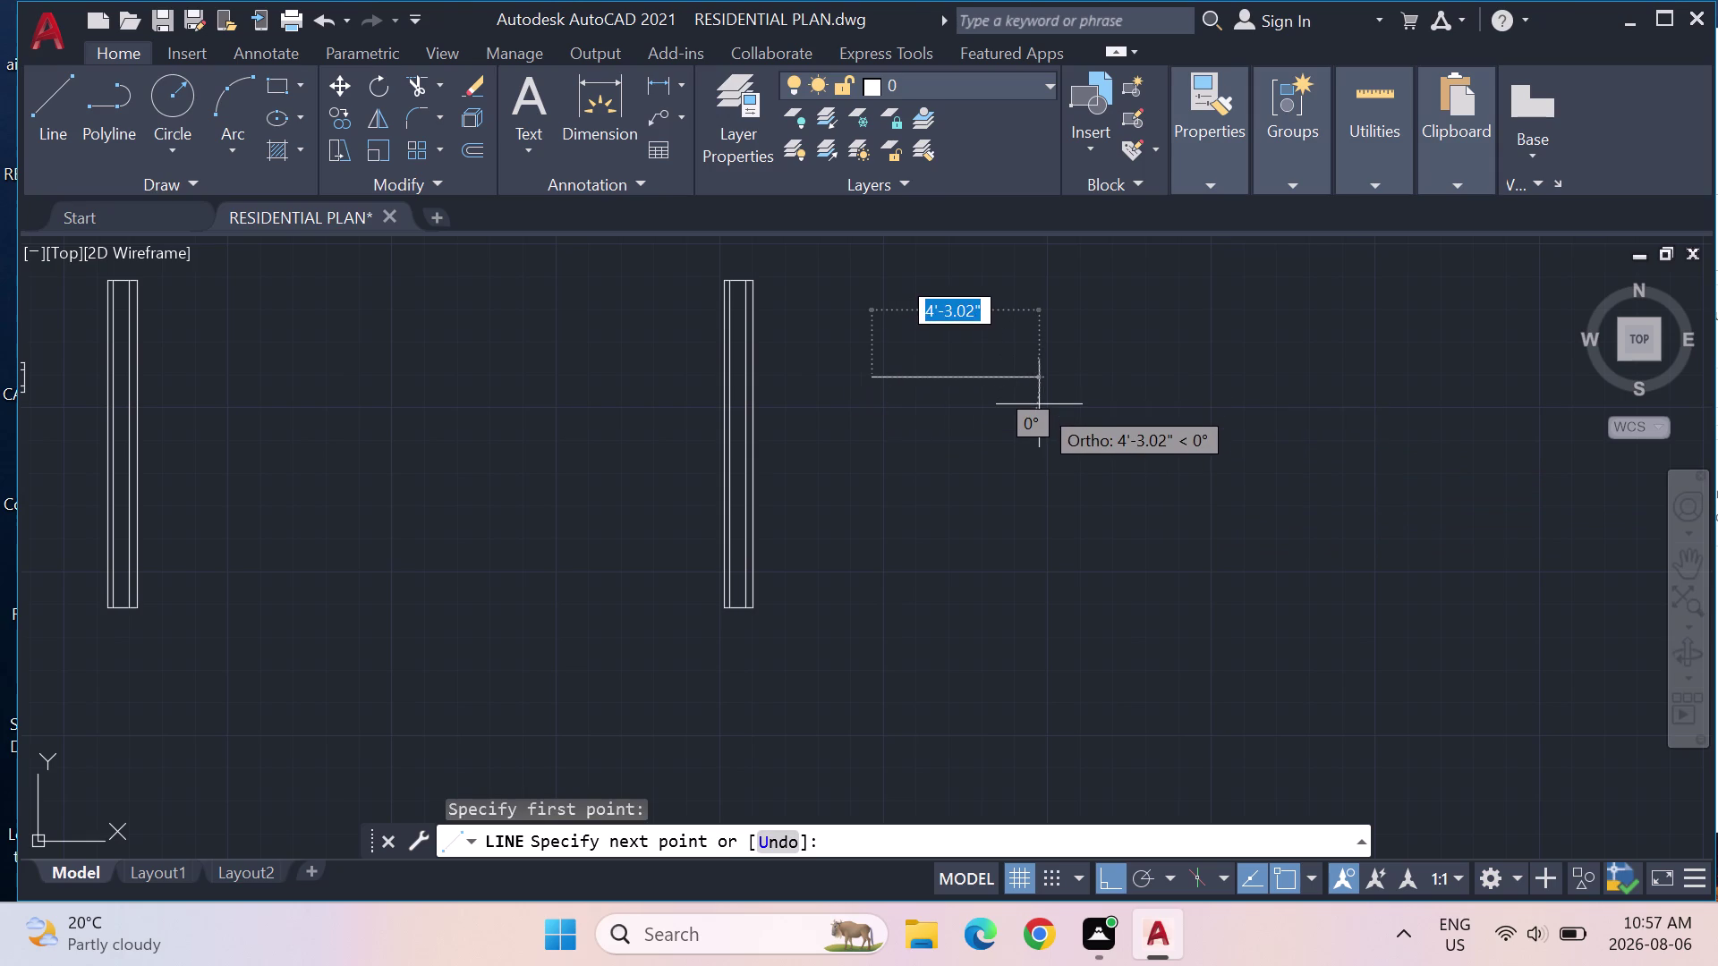
text(9")
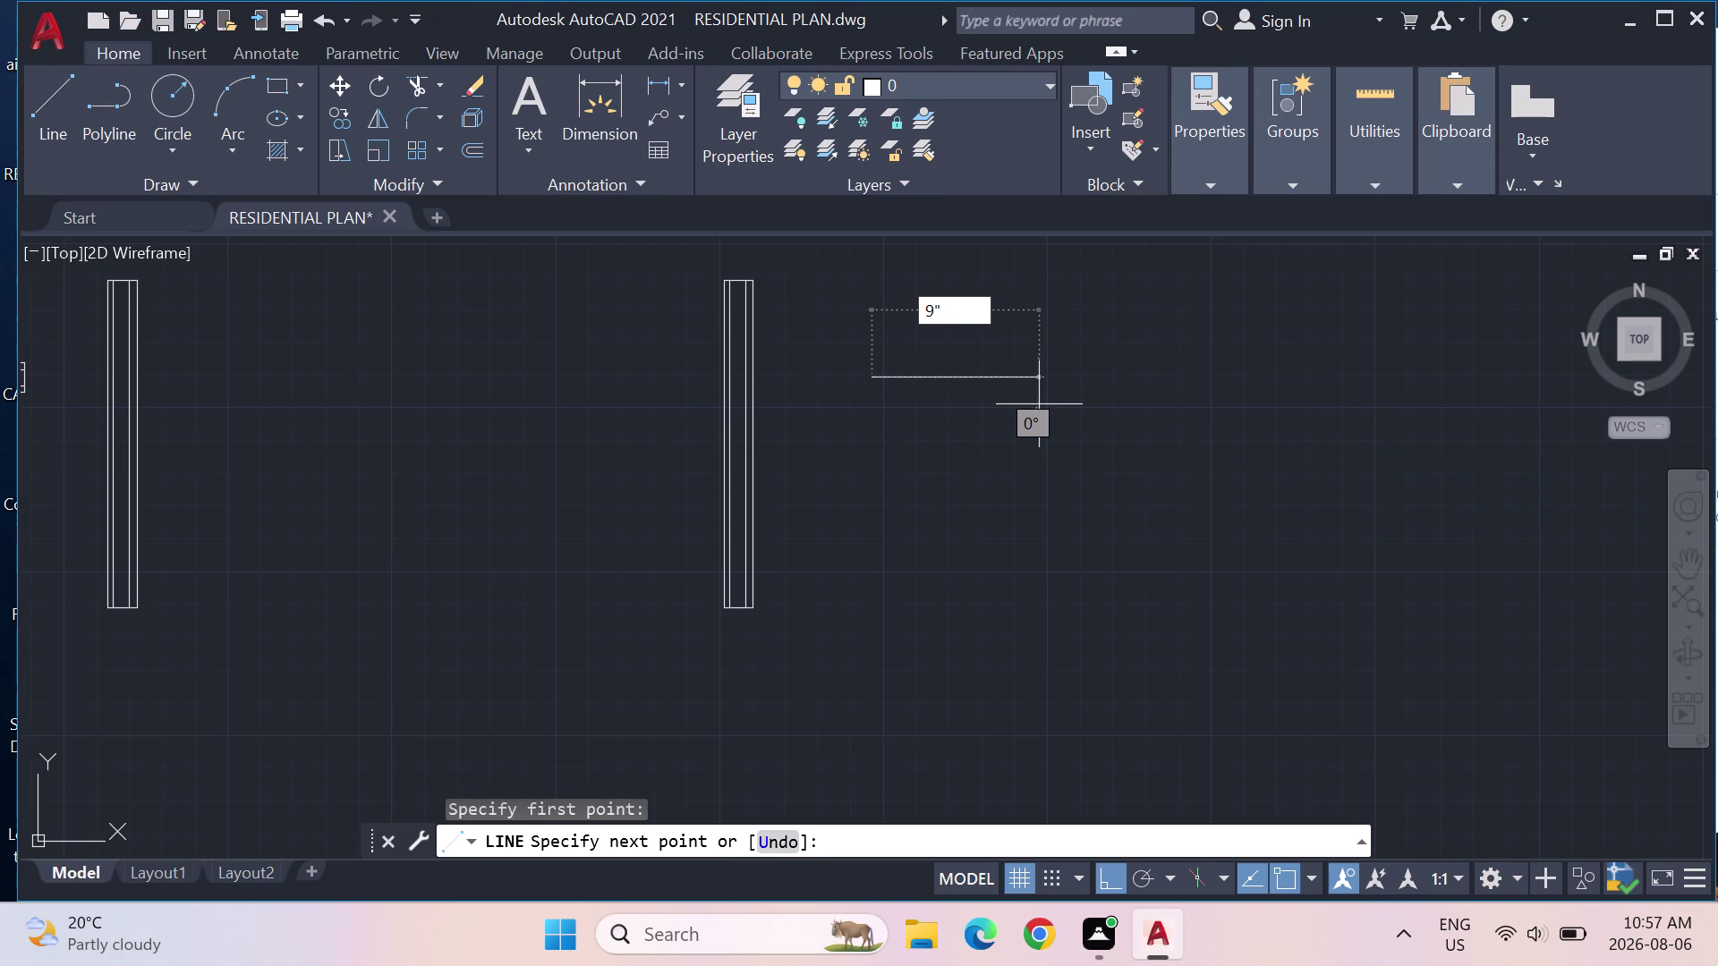
key(Return)
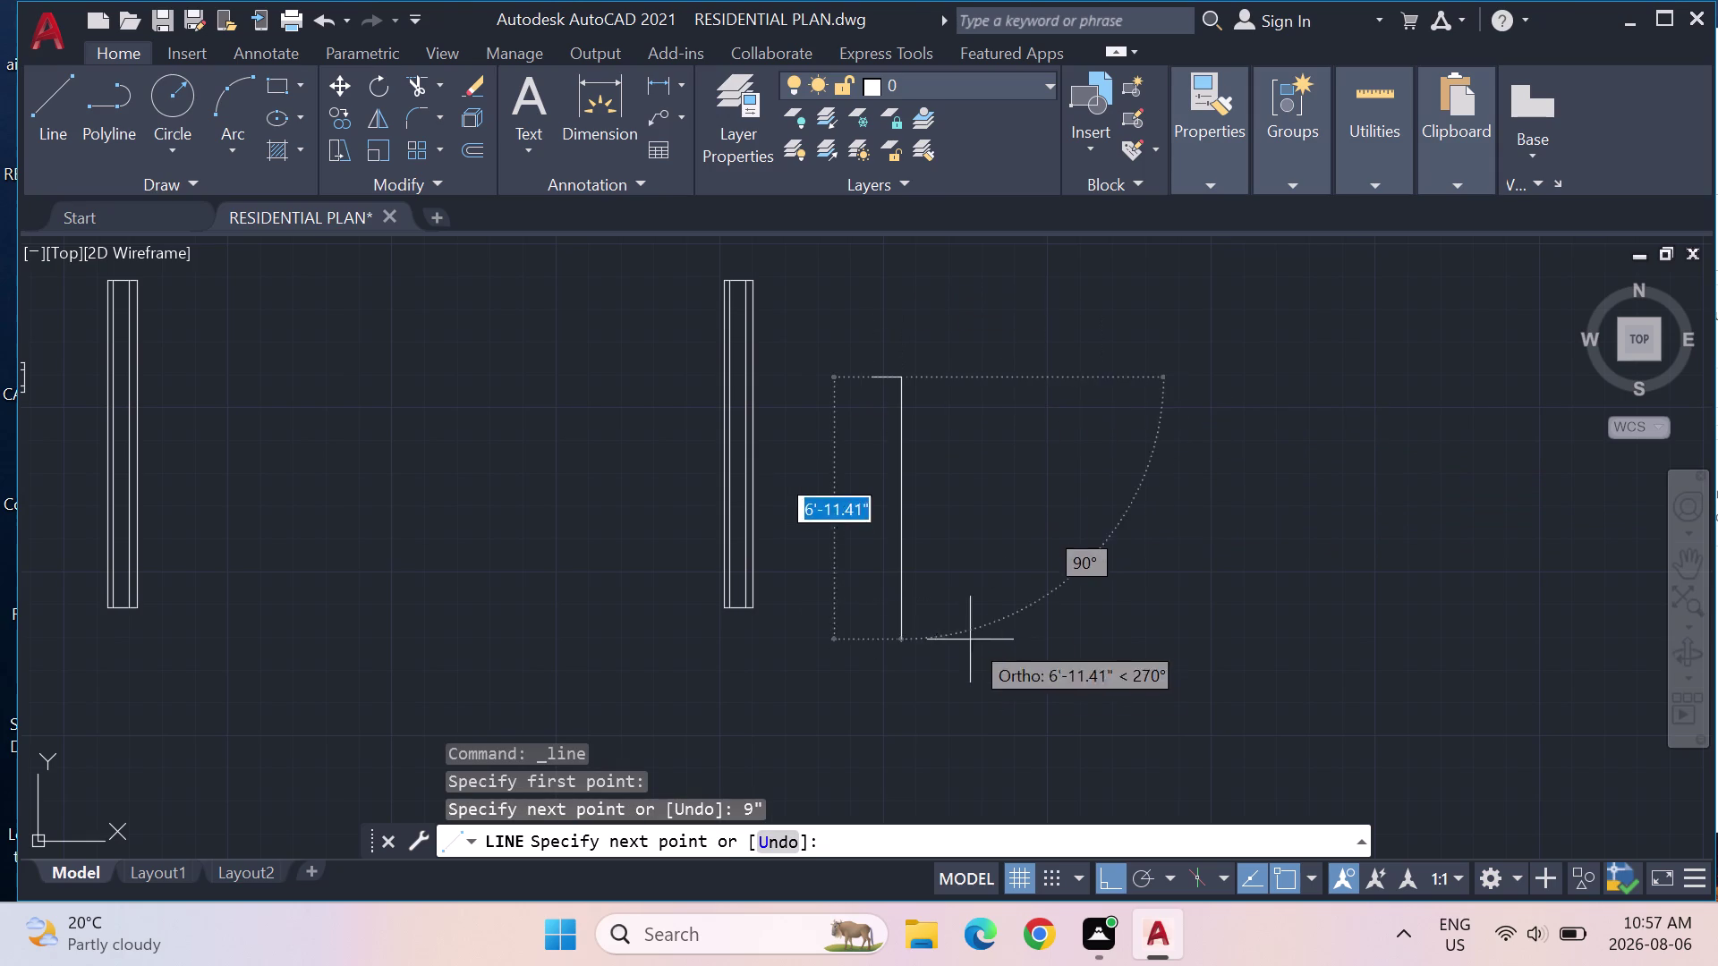
click(891, 475)
text(9)
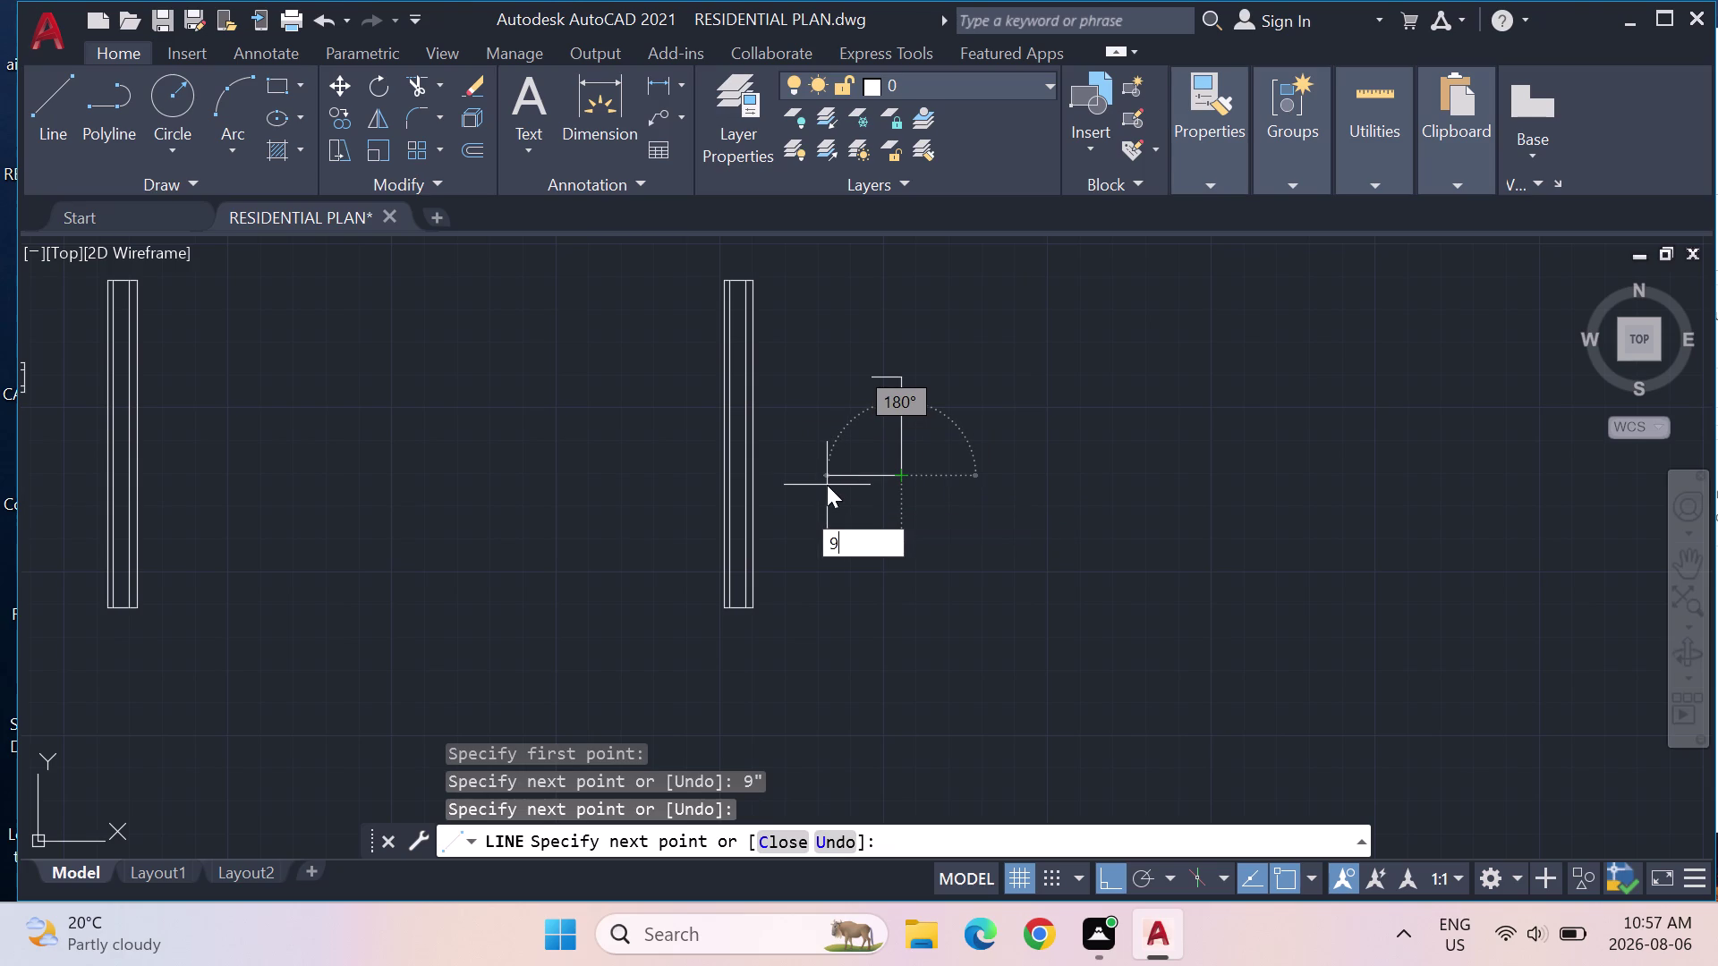
text(")
key(Return)
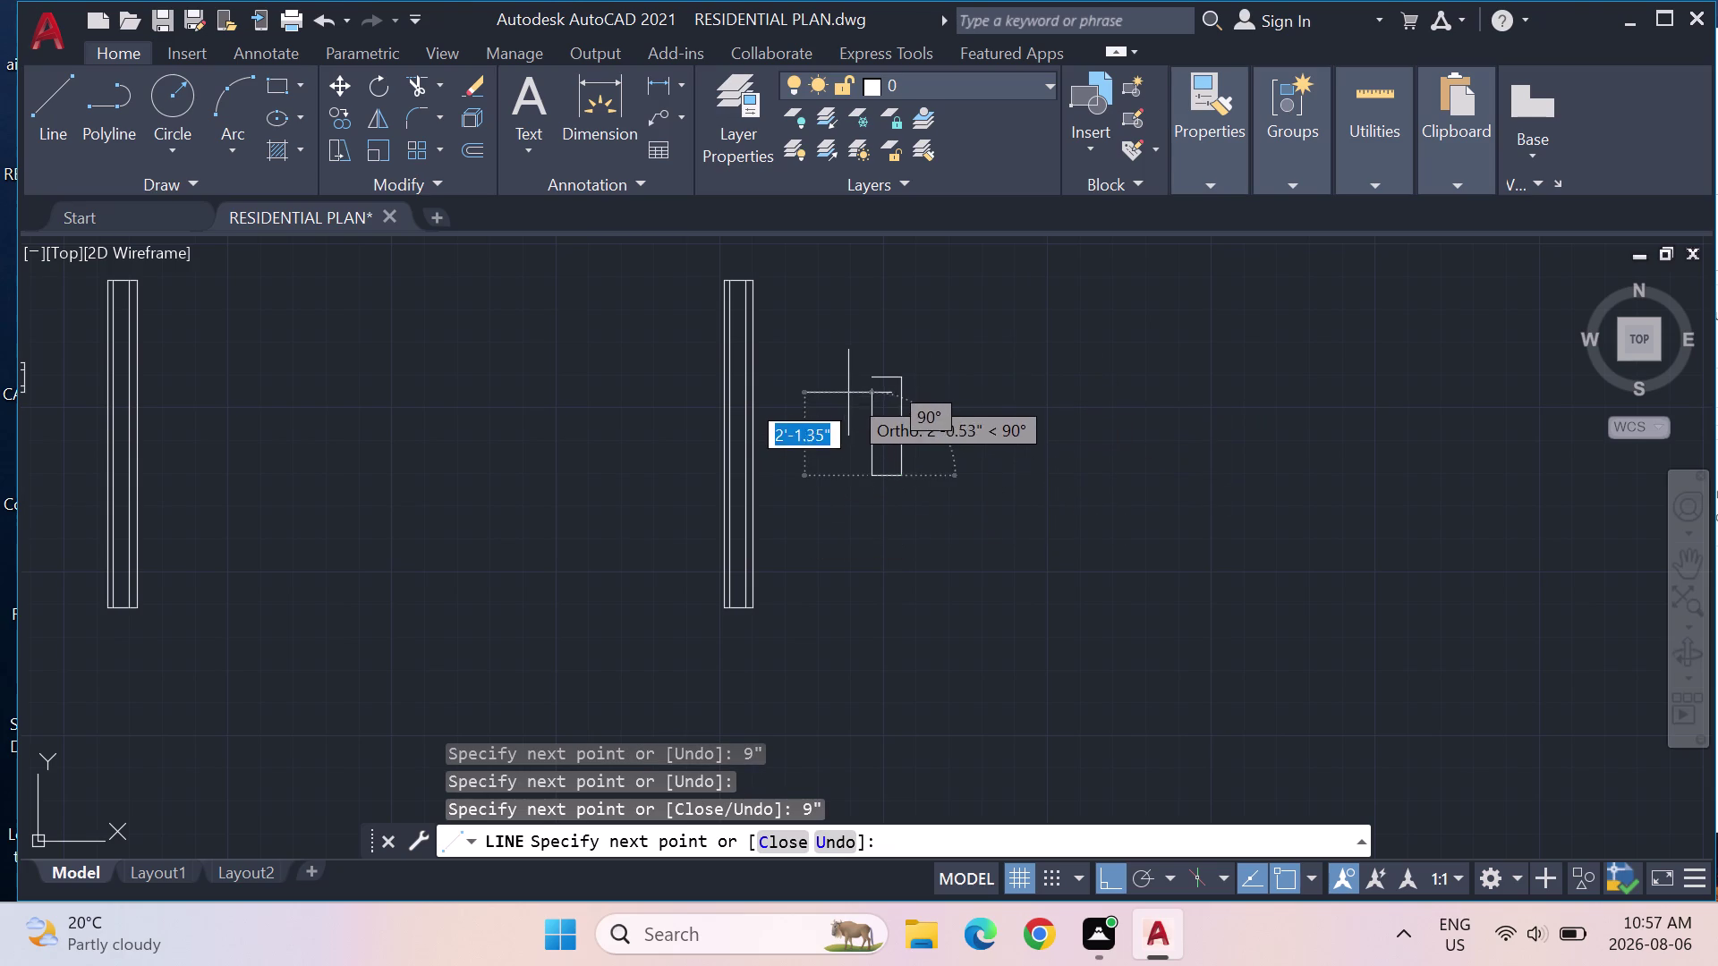
Place the outline's final corner and end the line drawing, zooming in on the rectangle.
click(873, 374)
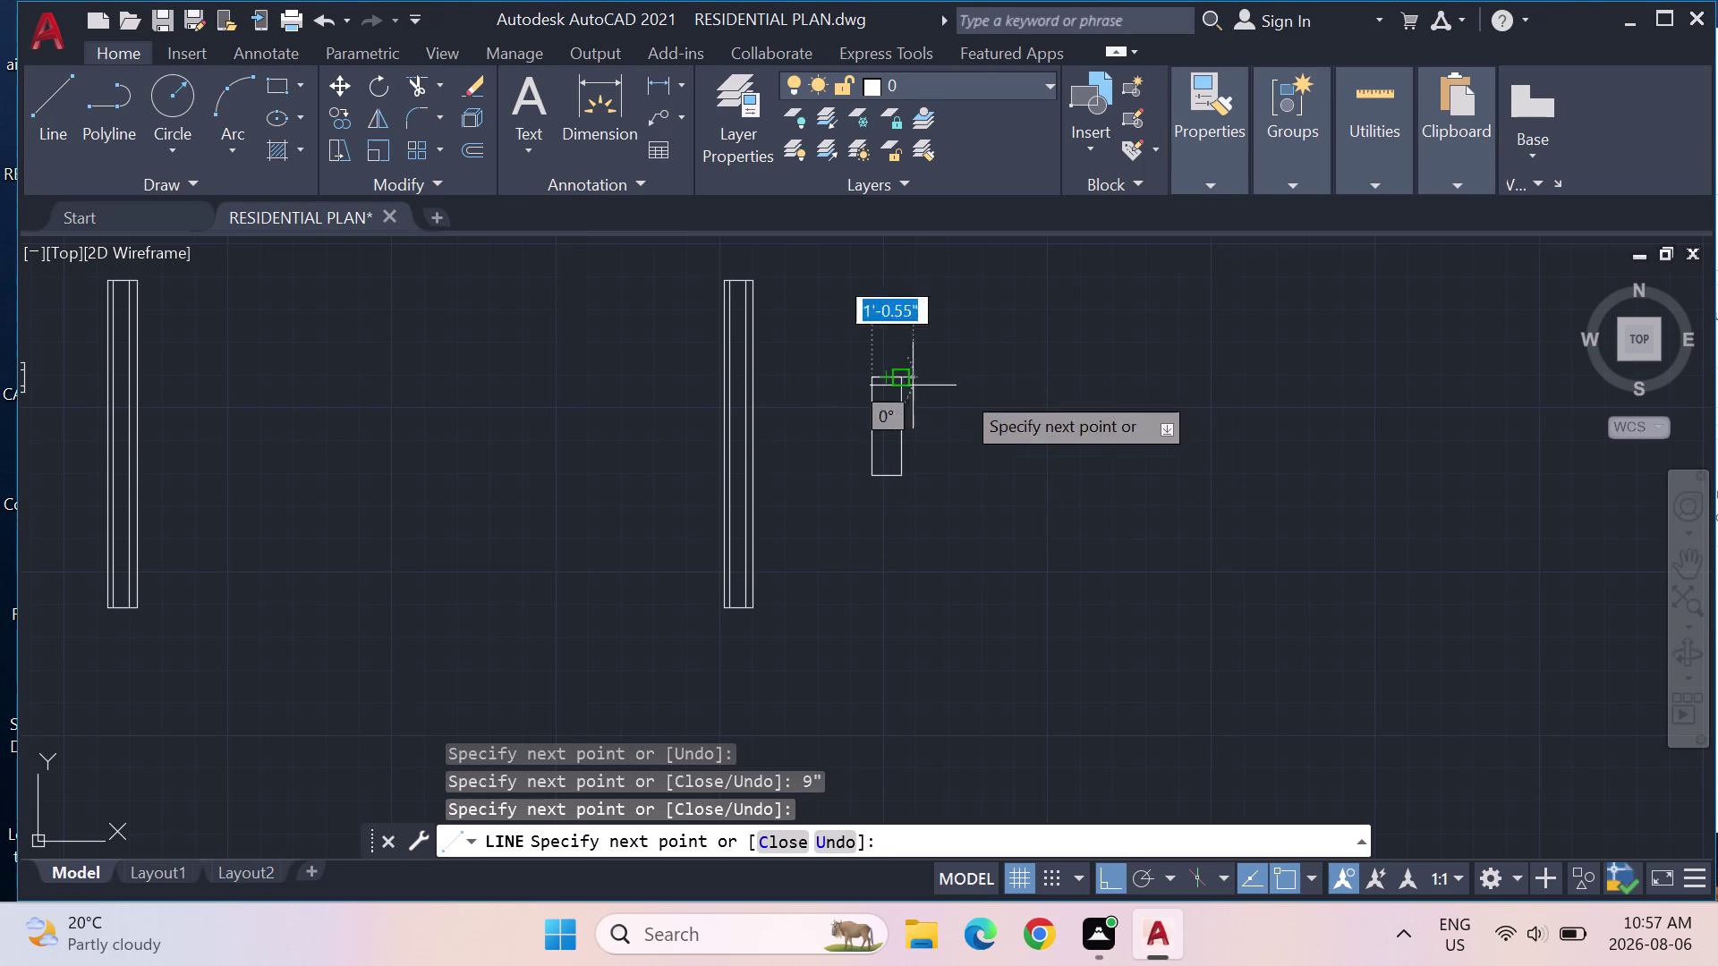
key(Escape)
key(Escape)
click(59, 80)
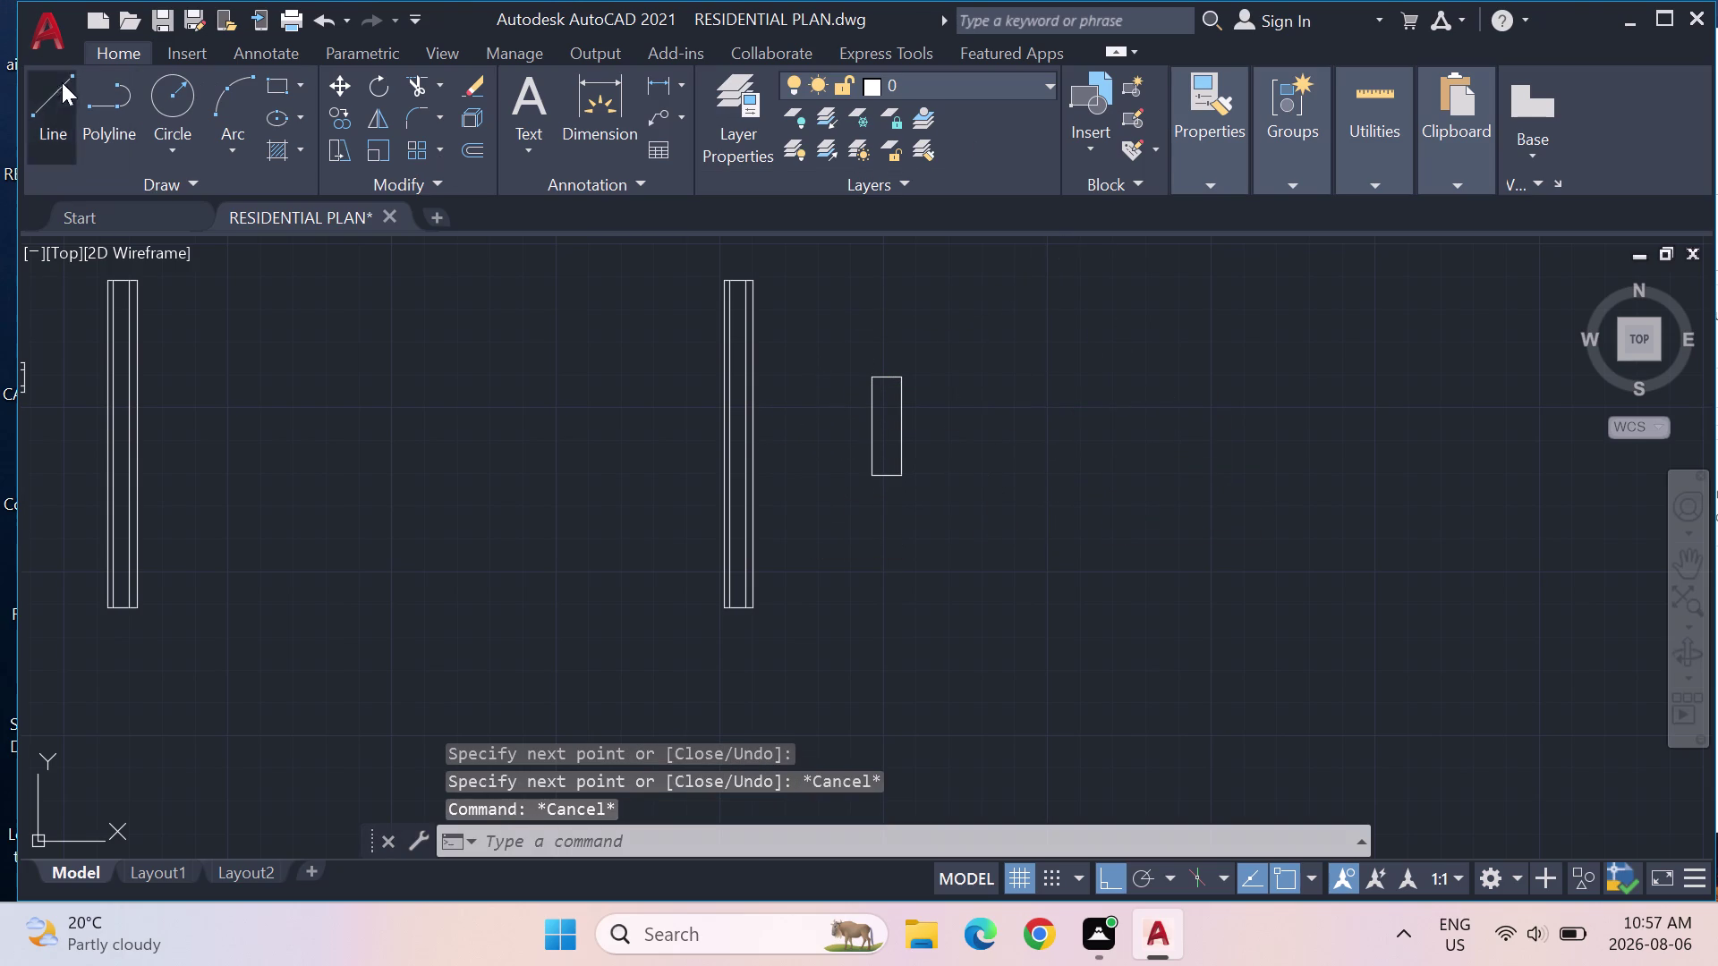
scroll(up, 3)
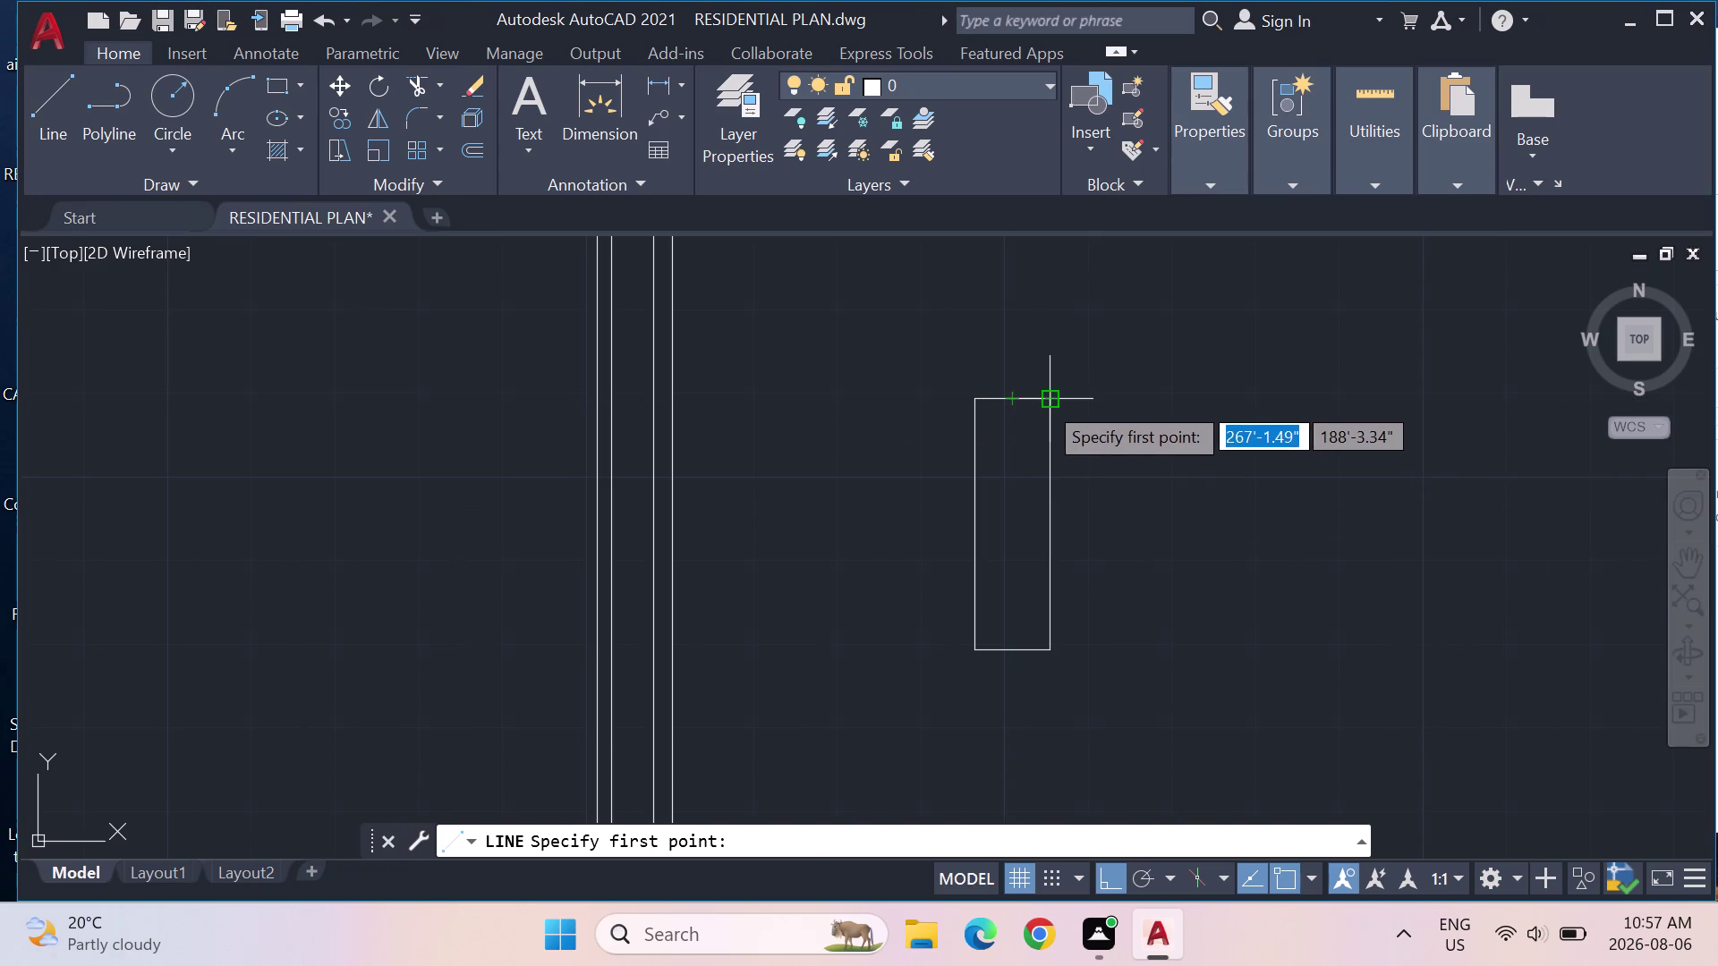
Start an inner line at the rectangle's top edge with 2-inch and 9-inch segments.
click(1042, 401)
text(2)
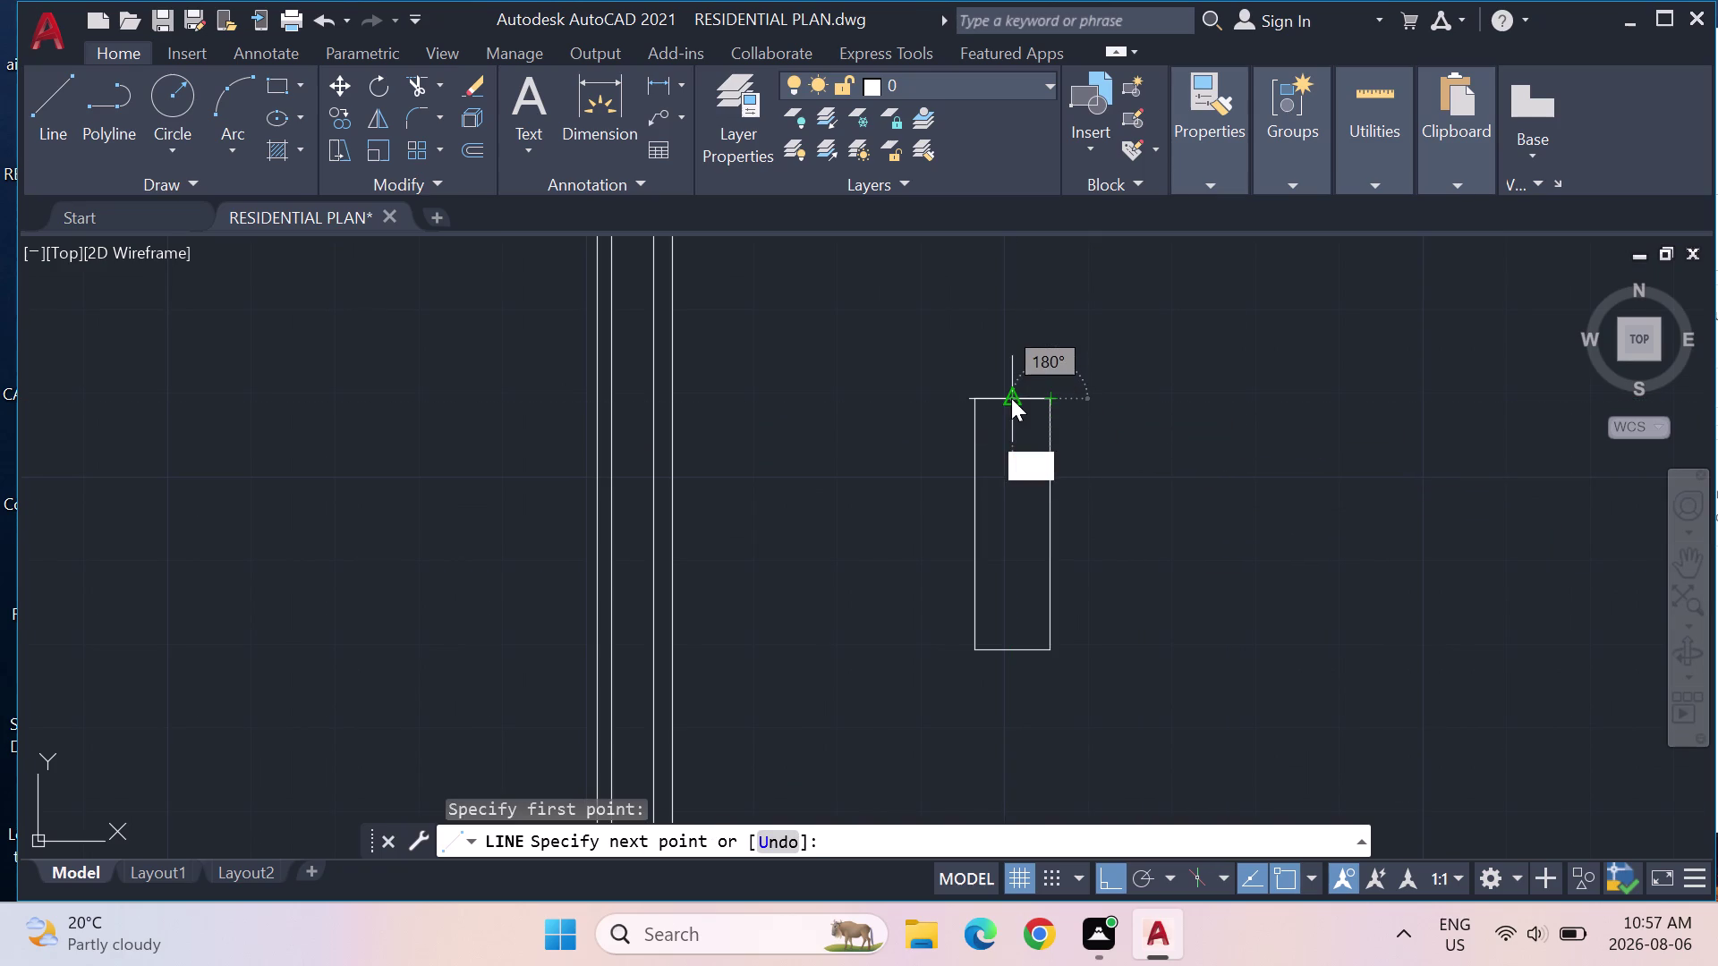
text(")
key(Return)
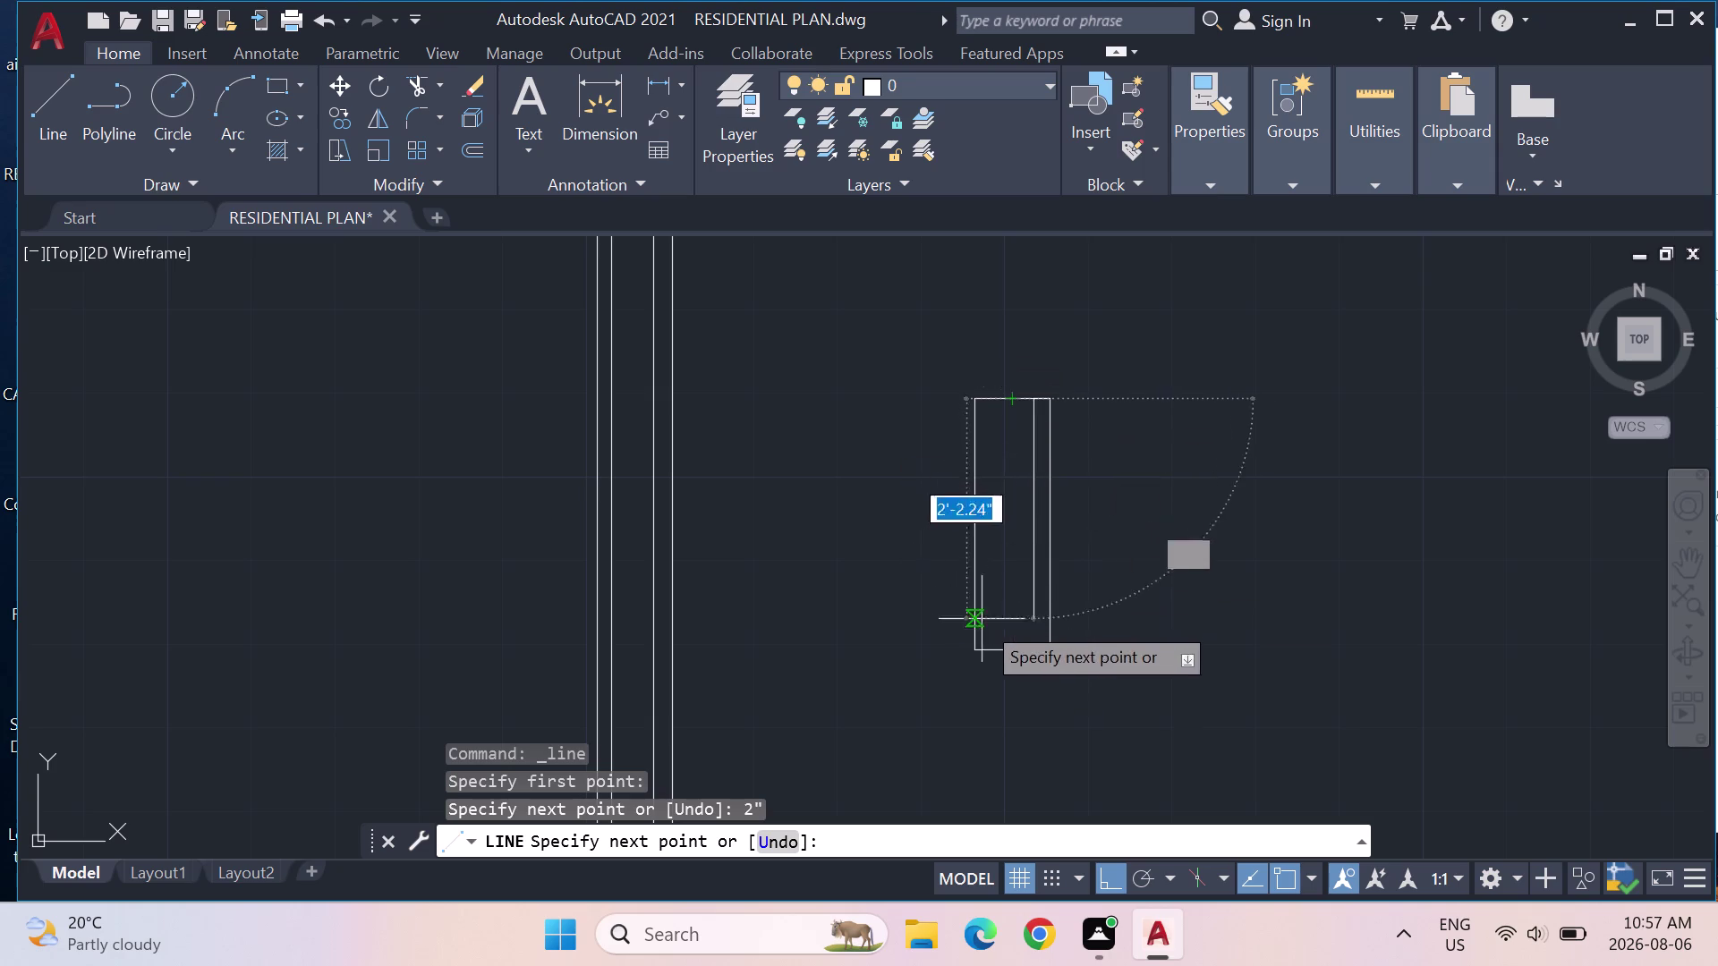
text(9)
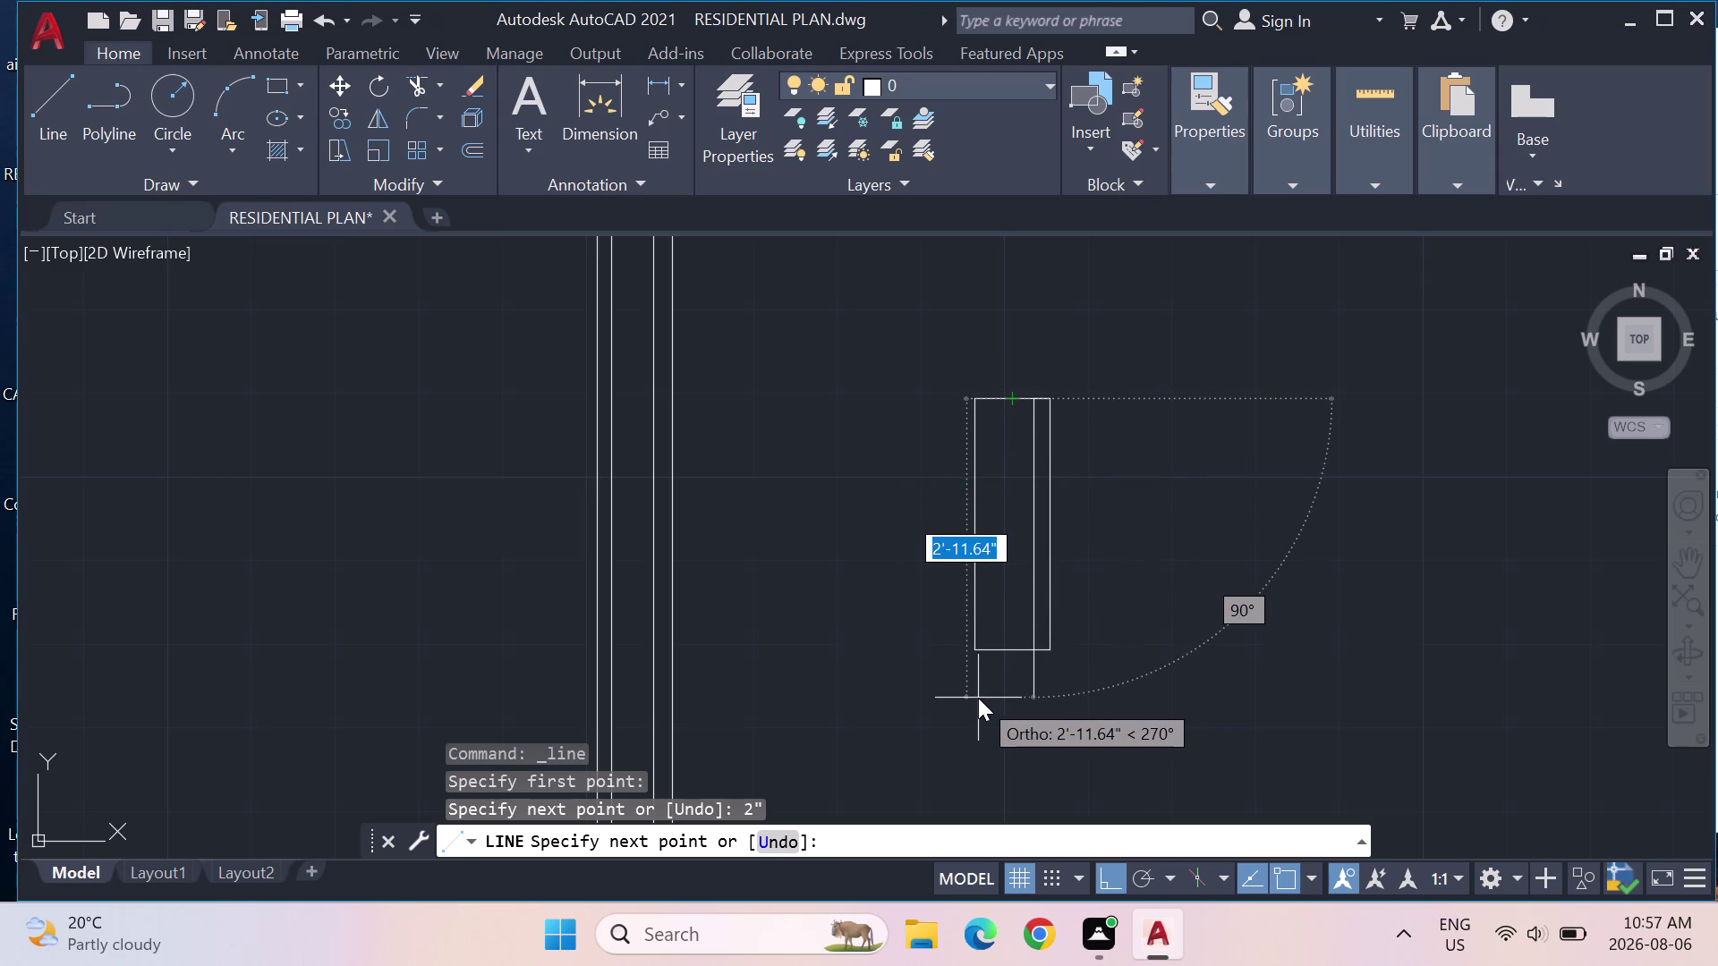
text(")
key(Return)
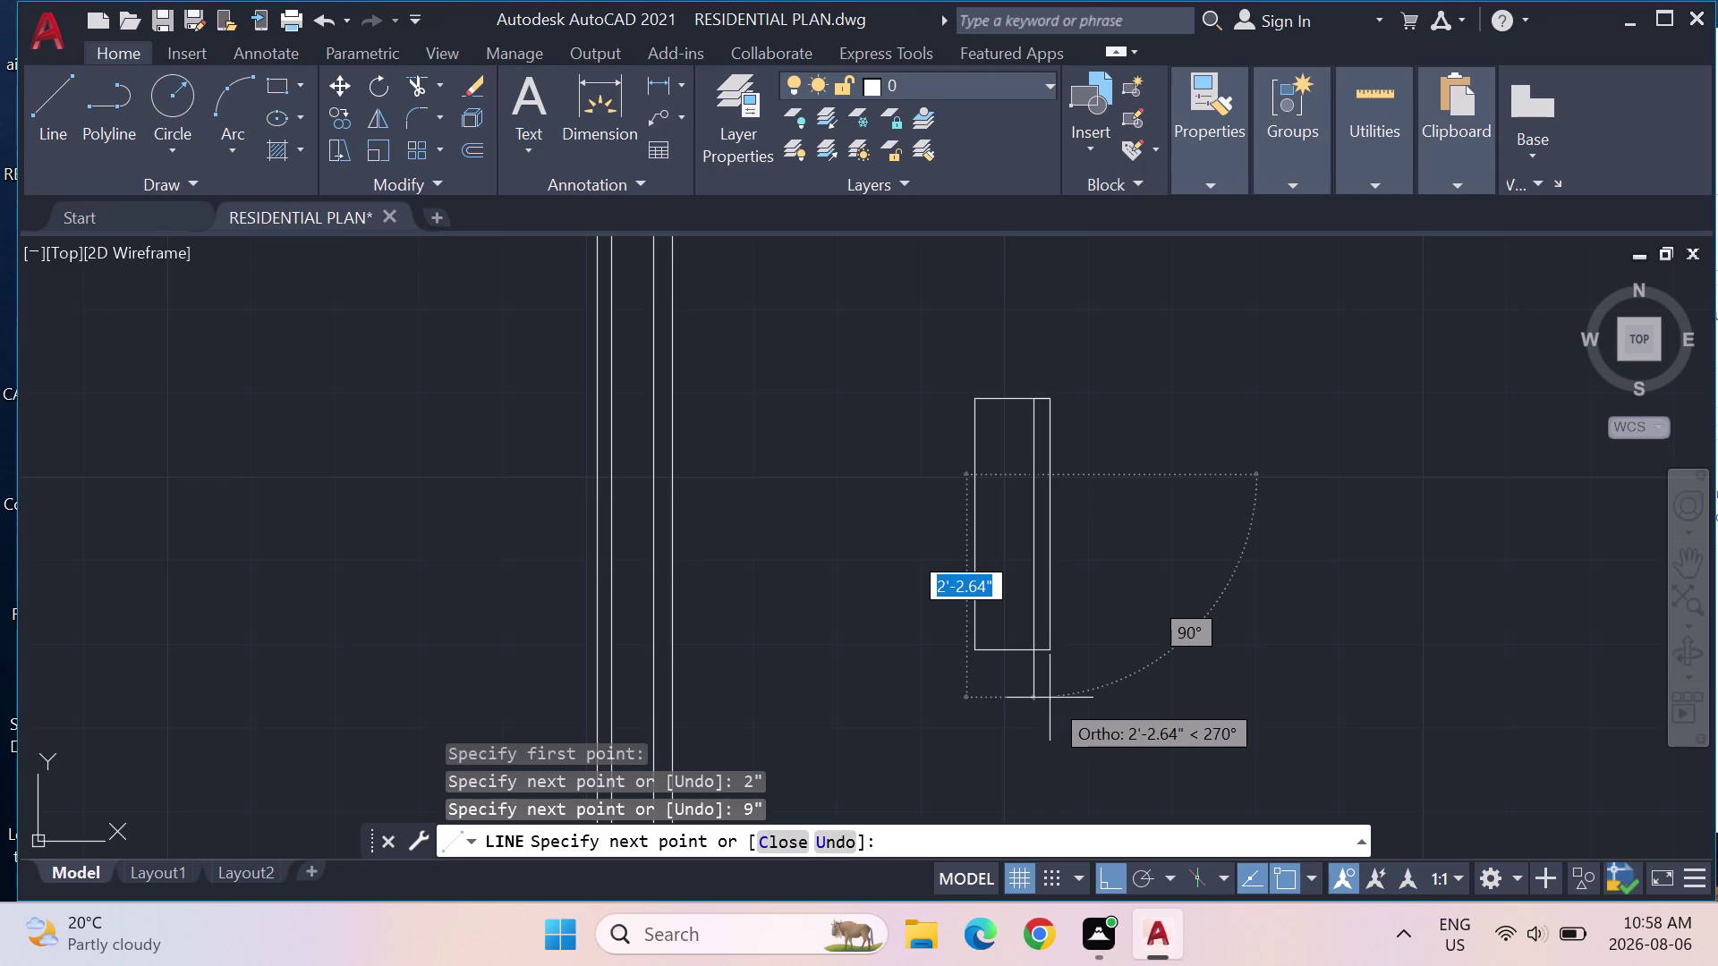
Add a 2-inch horizontal segment and finish that line.
click(1037, 649)
key(2)
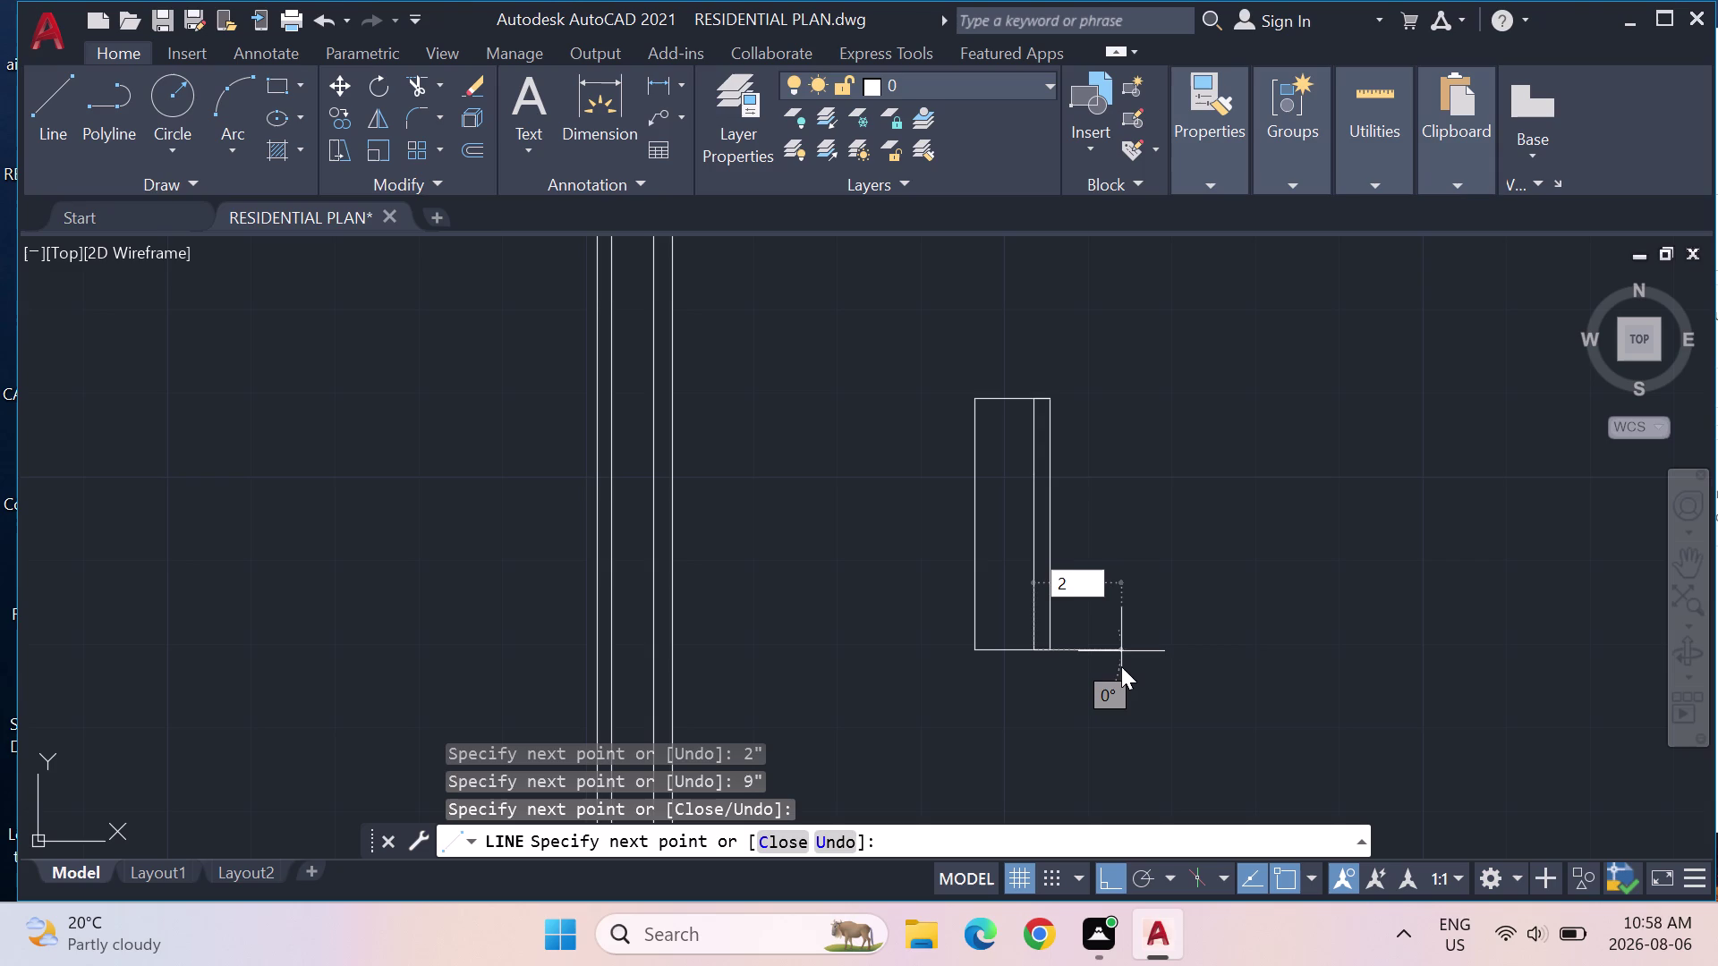
key(shift+quotedbl)
key(Return)
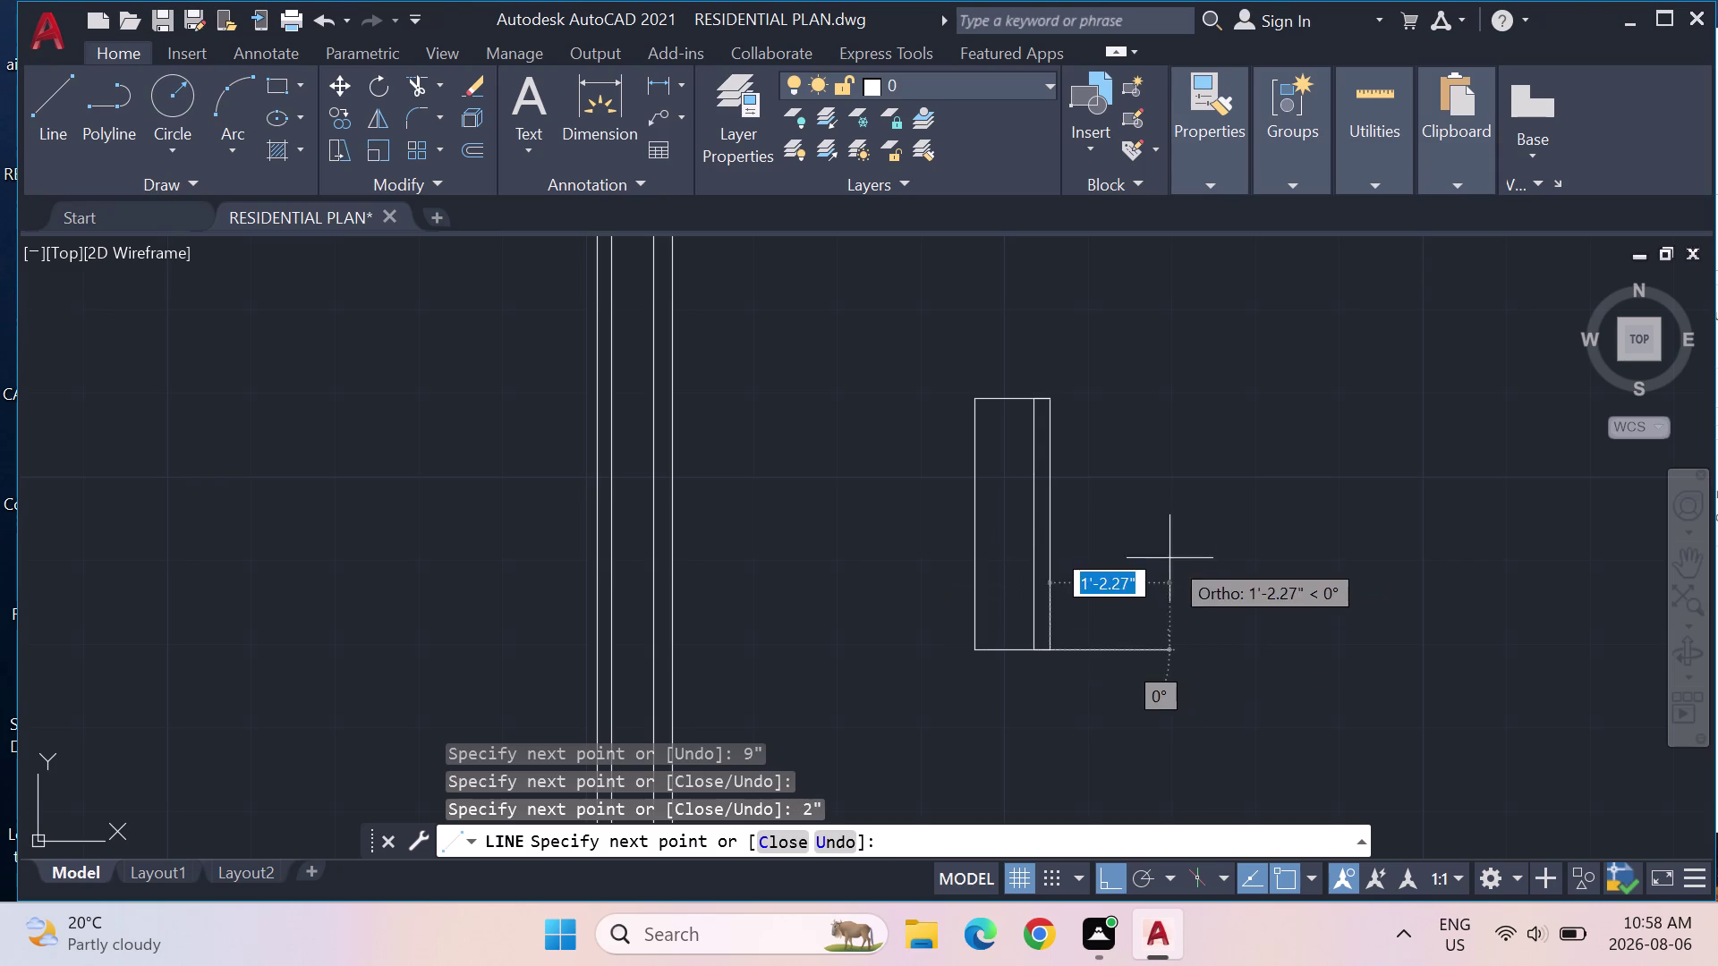
key(Escape)
Draw a vertical line from the rectangle's top to below its bottom edge.
key(Escape)
drag(64, 90, 69, 104)
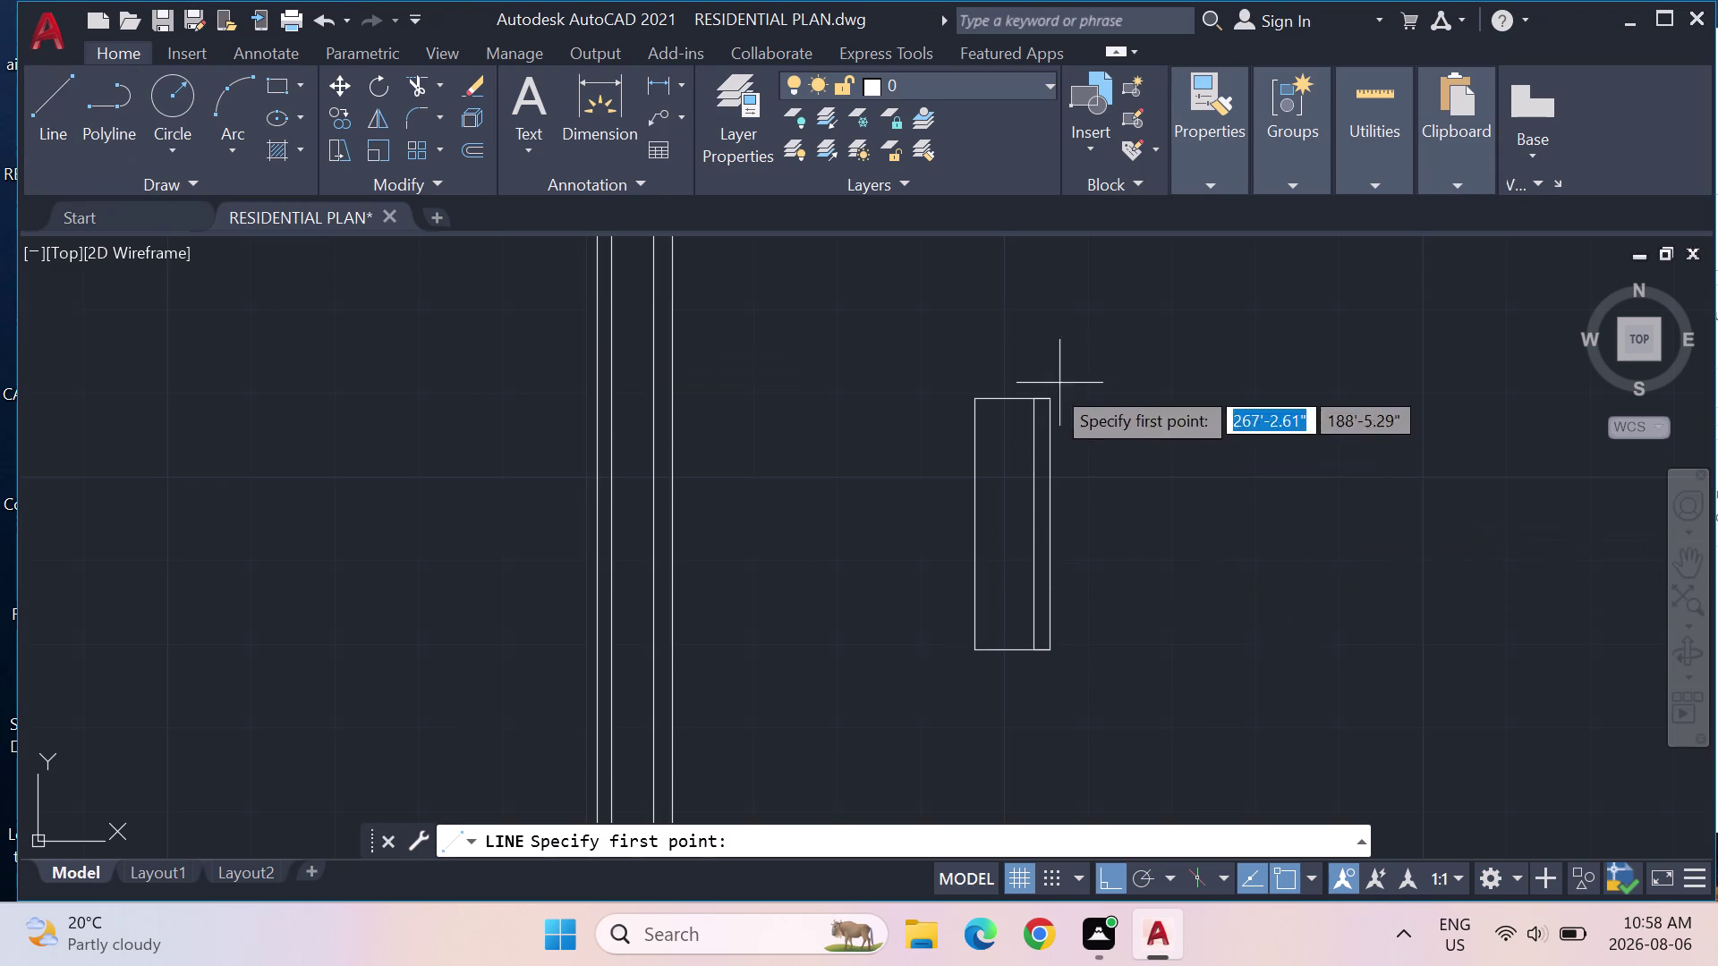
click(1012, 398)
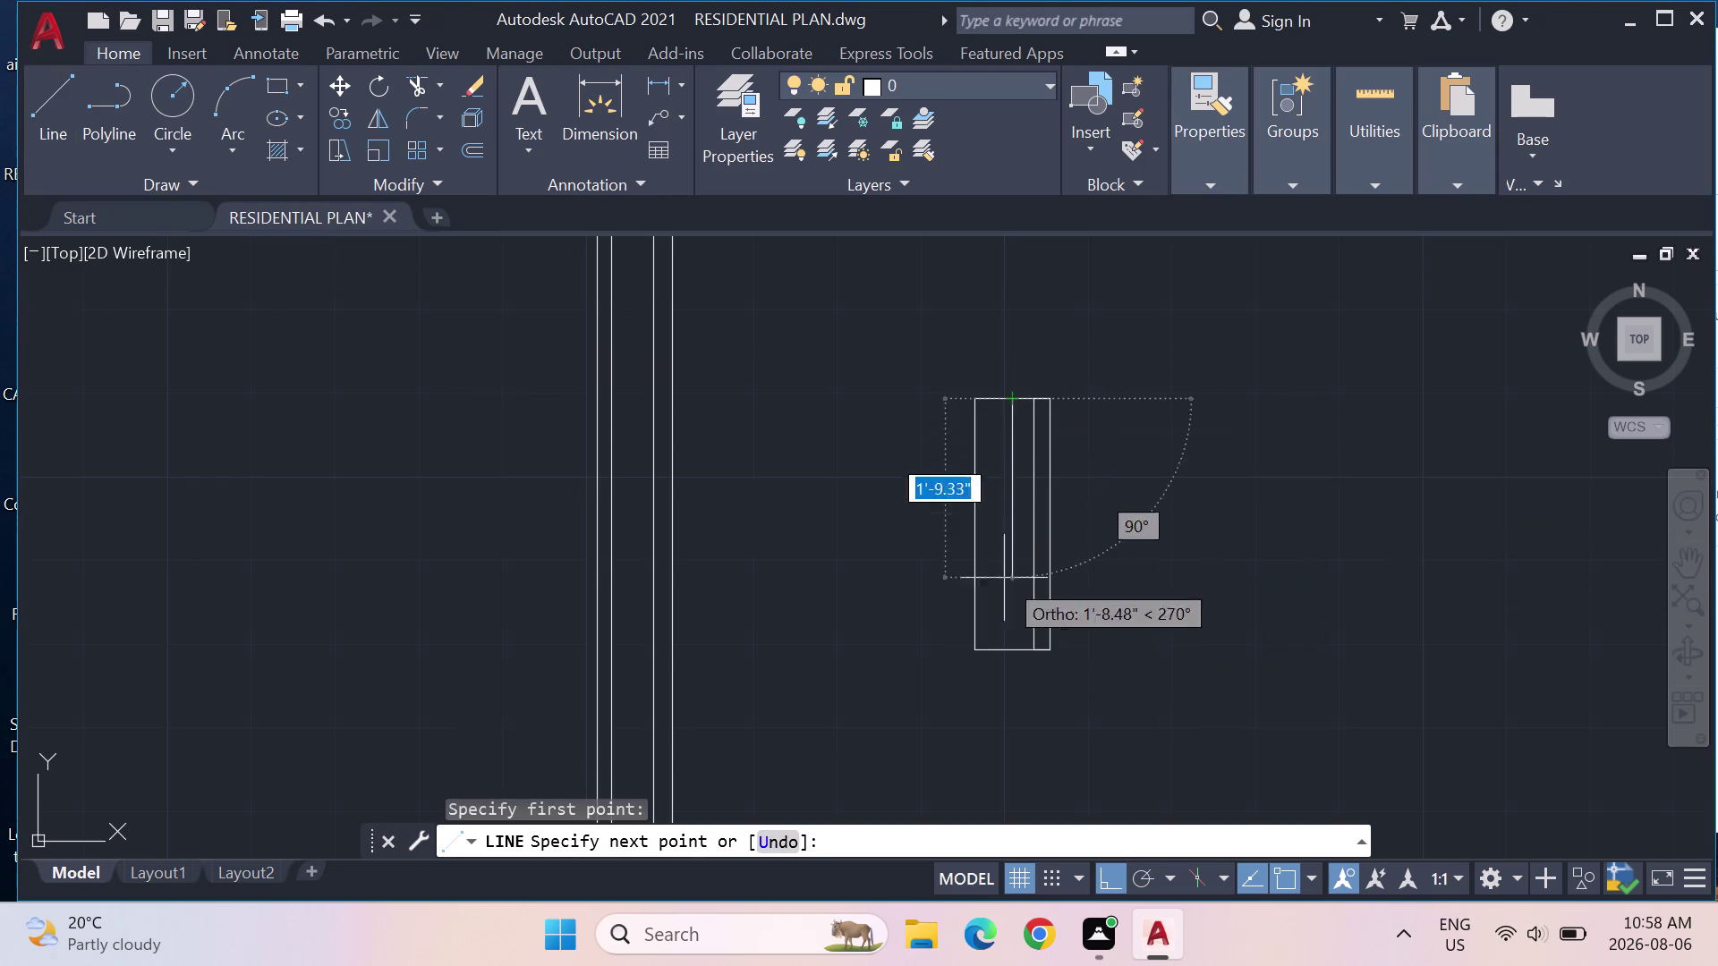
click(983, 712)
key(Escape)
key(Escape)
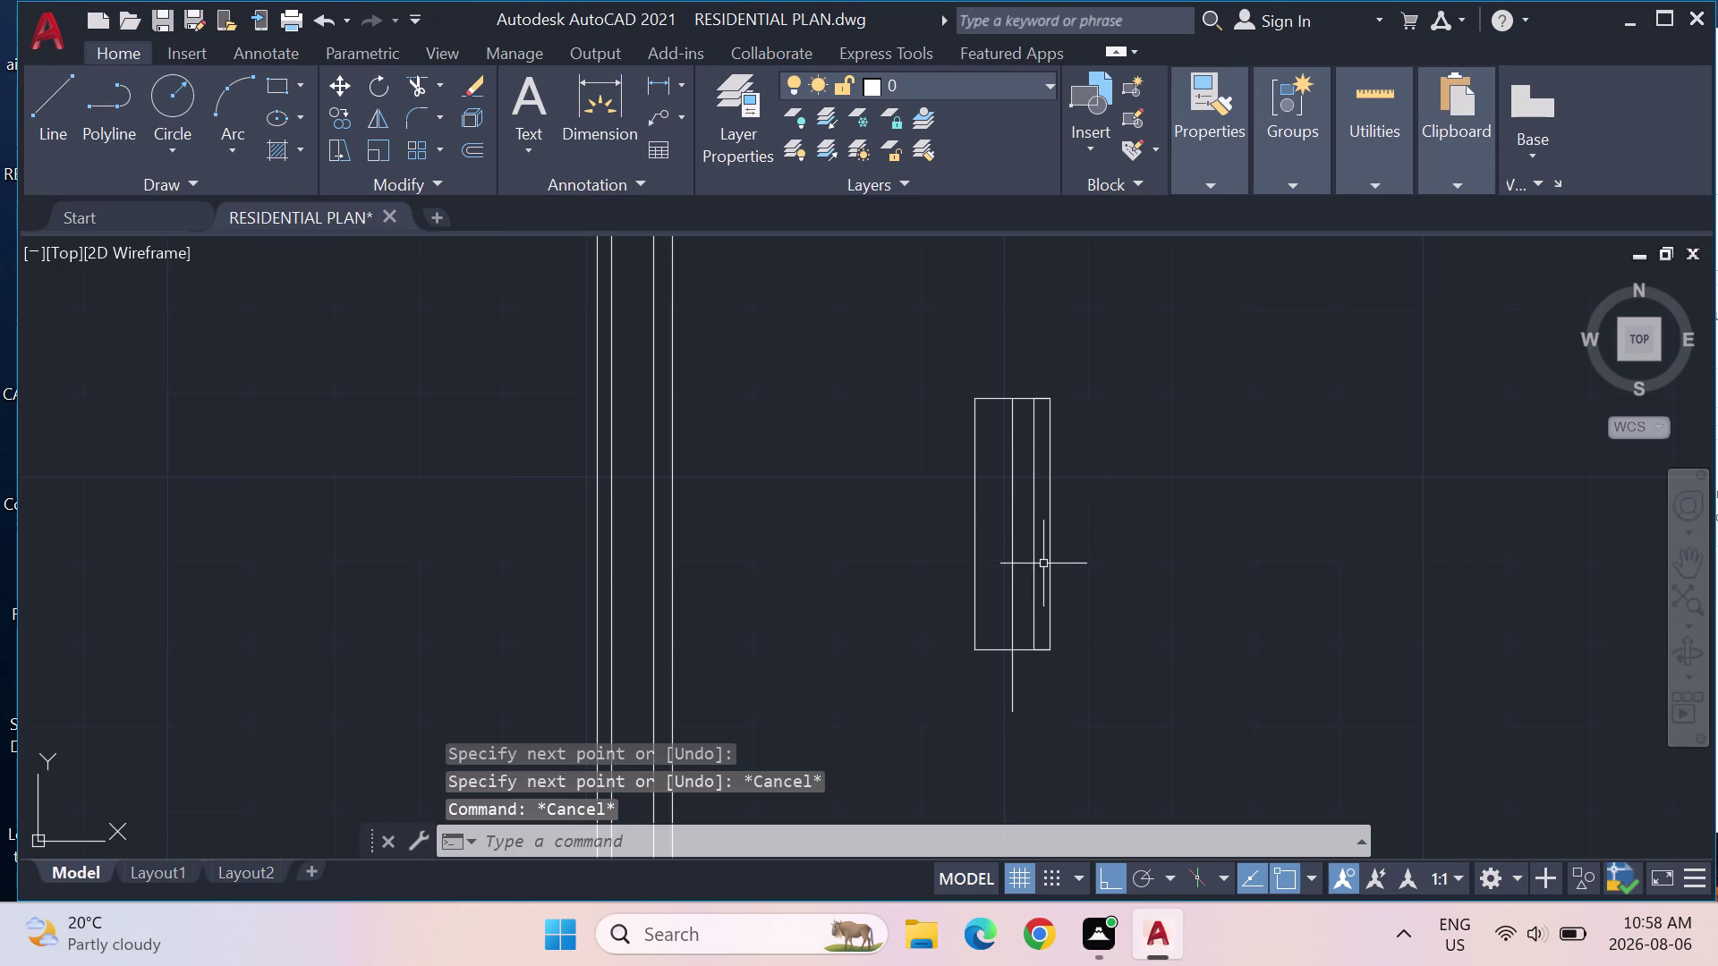
Join the two inner line pieces into a single line.
text(MI)
key(Return)
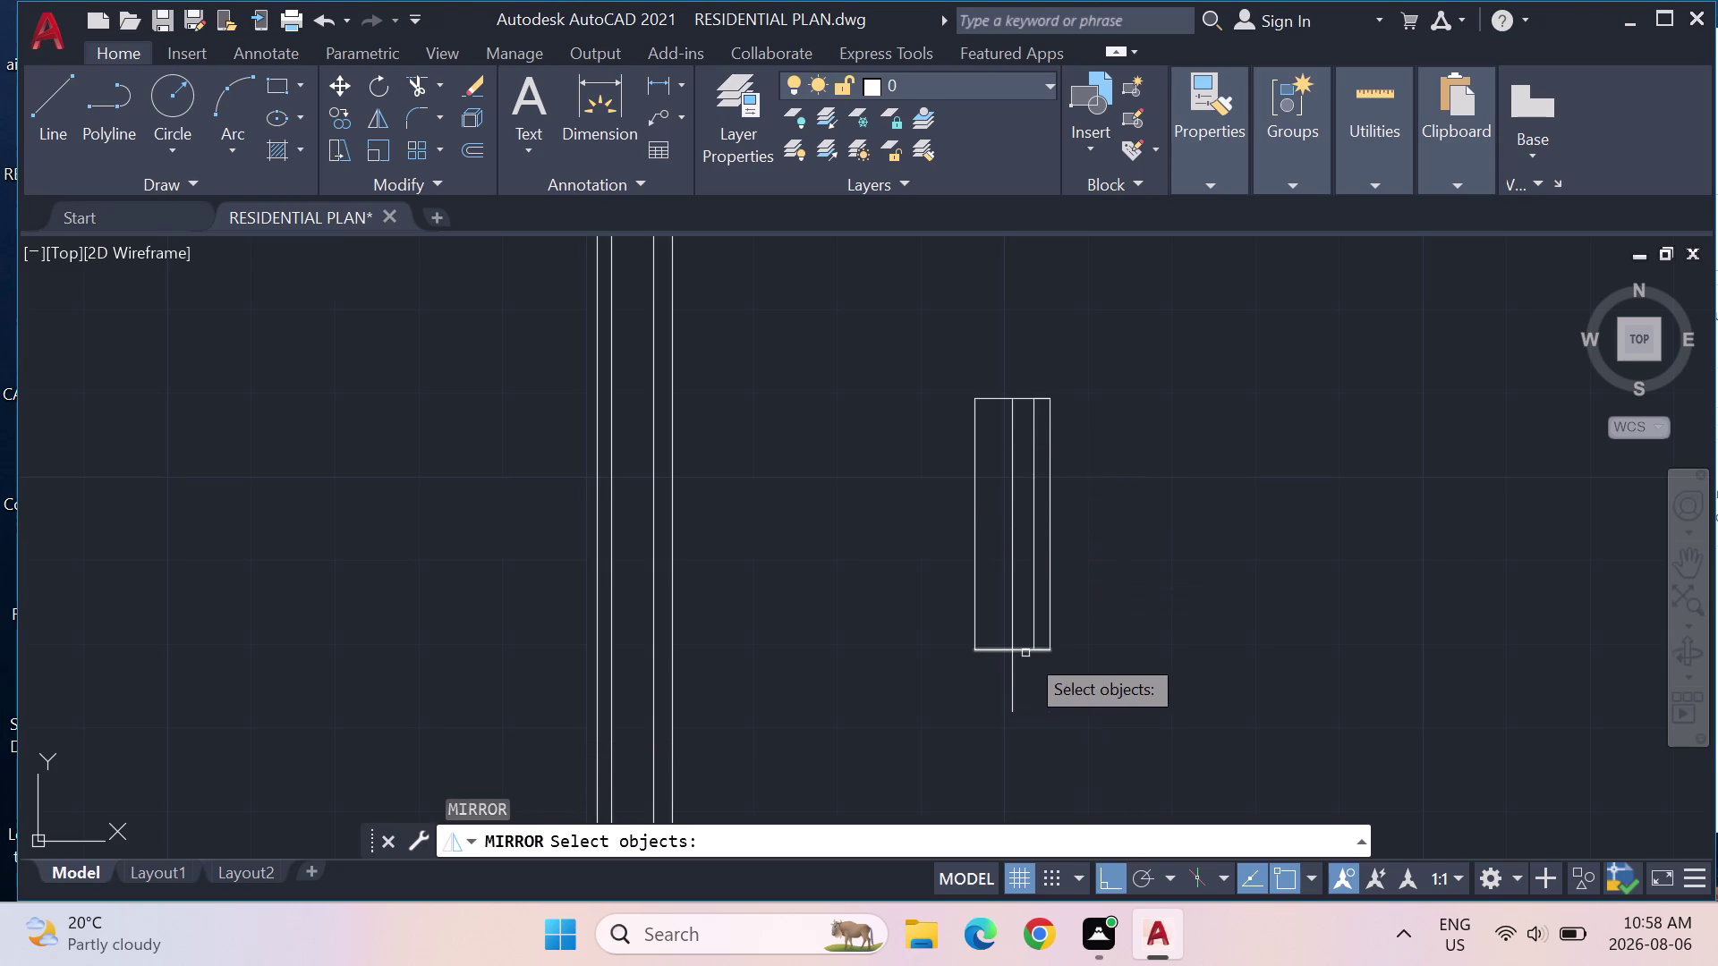
click(1033, 620)
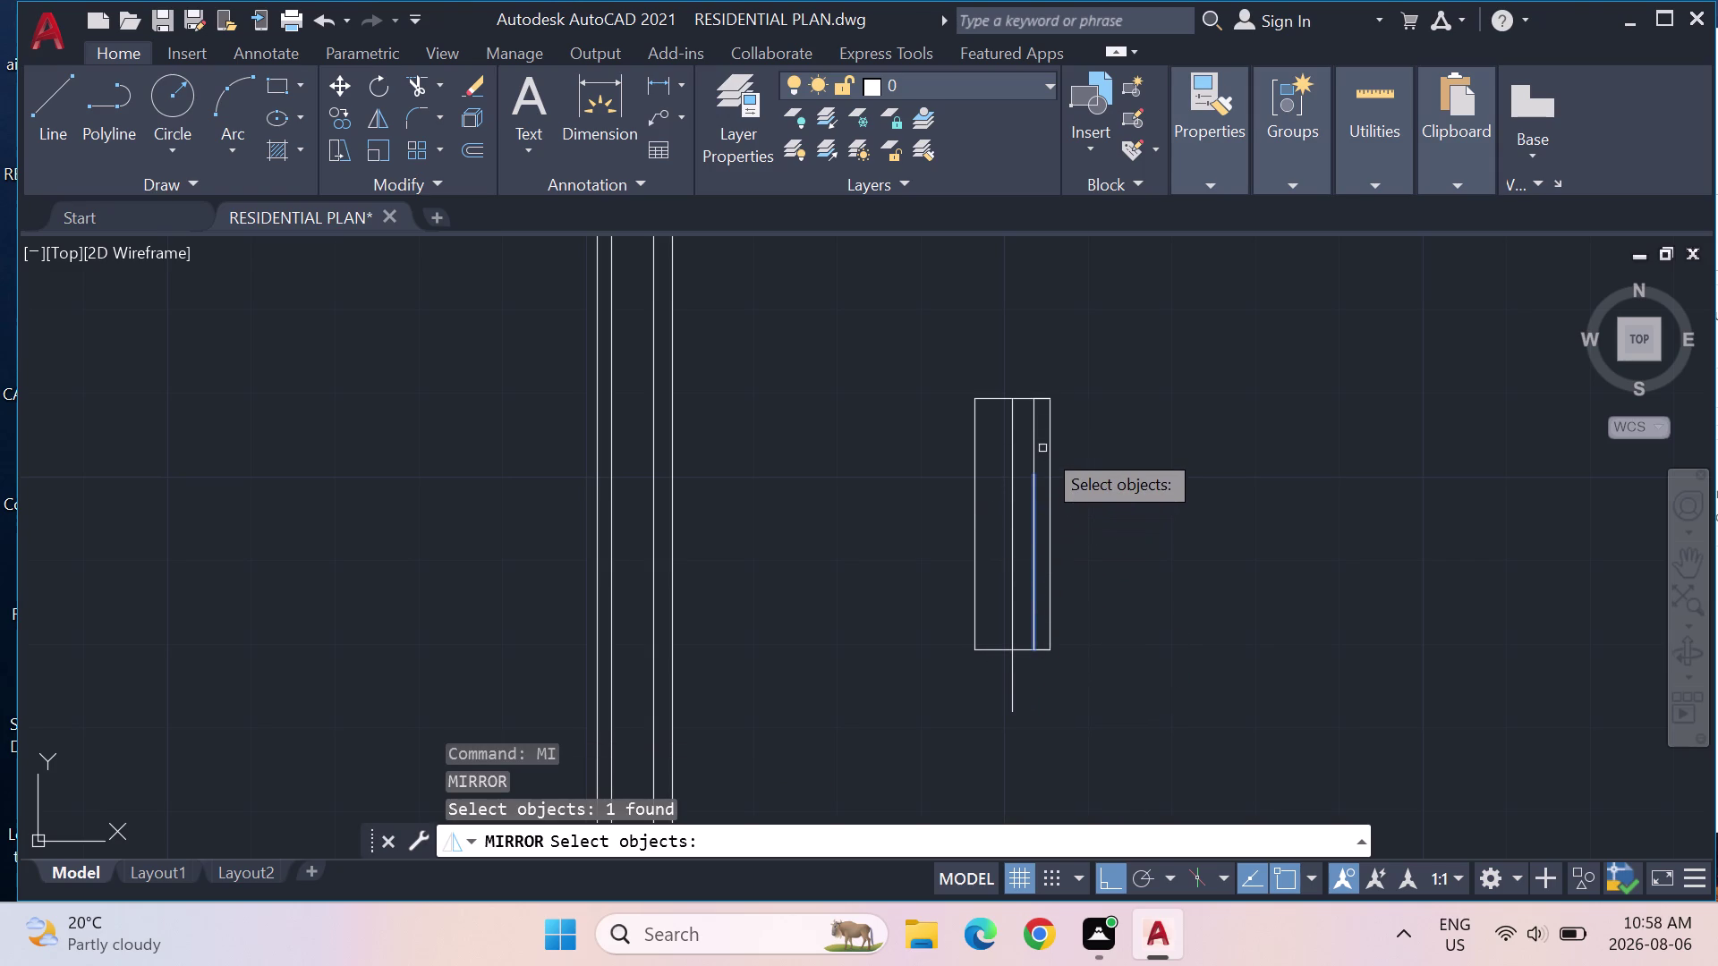
key(Escape)
key(Escape)
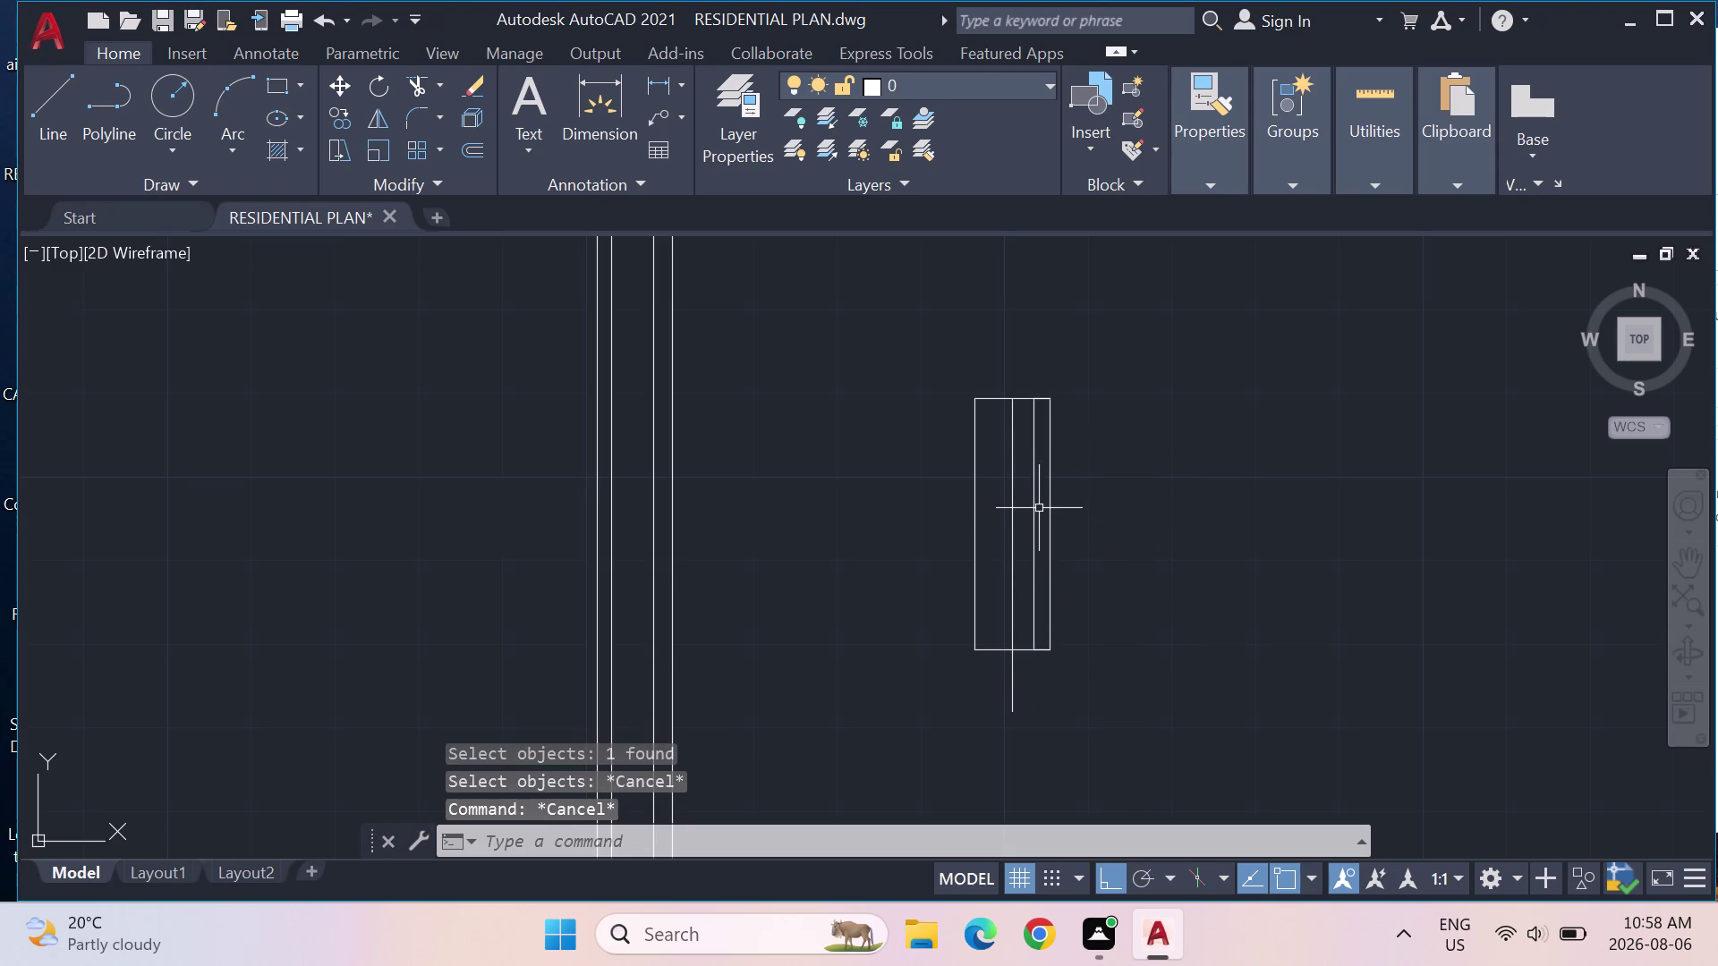
click(1035, 517)
click(1036, 441)
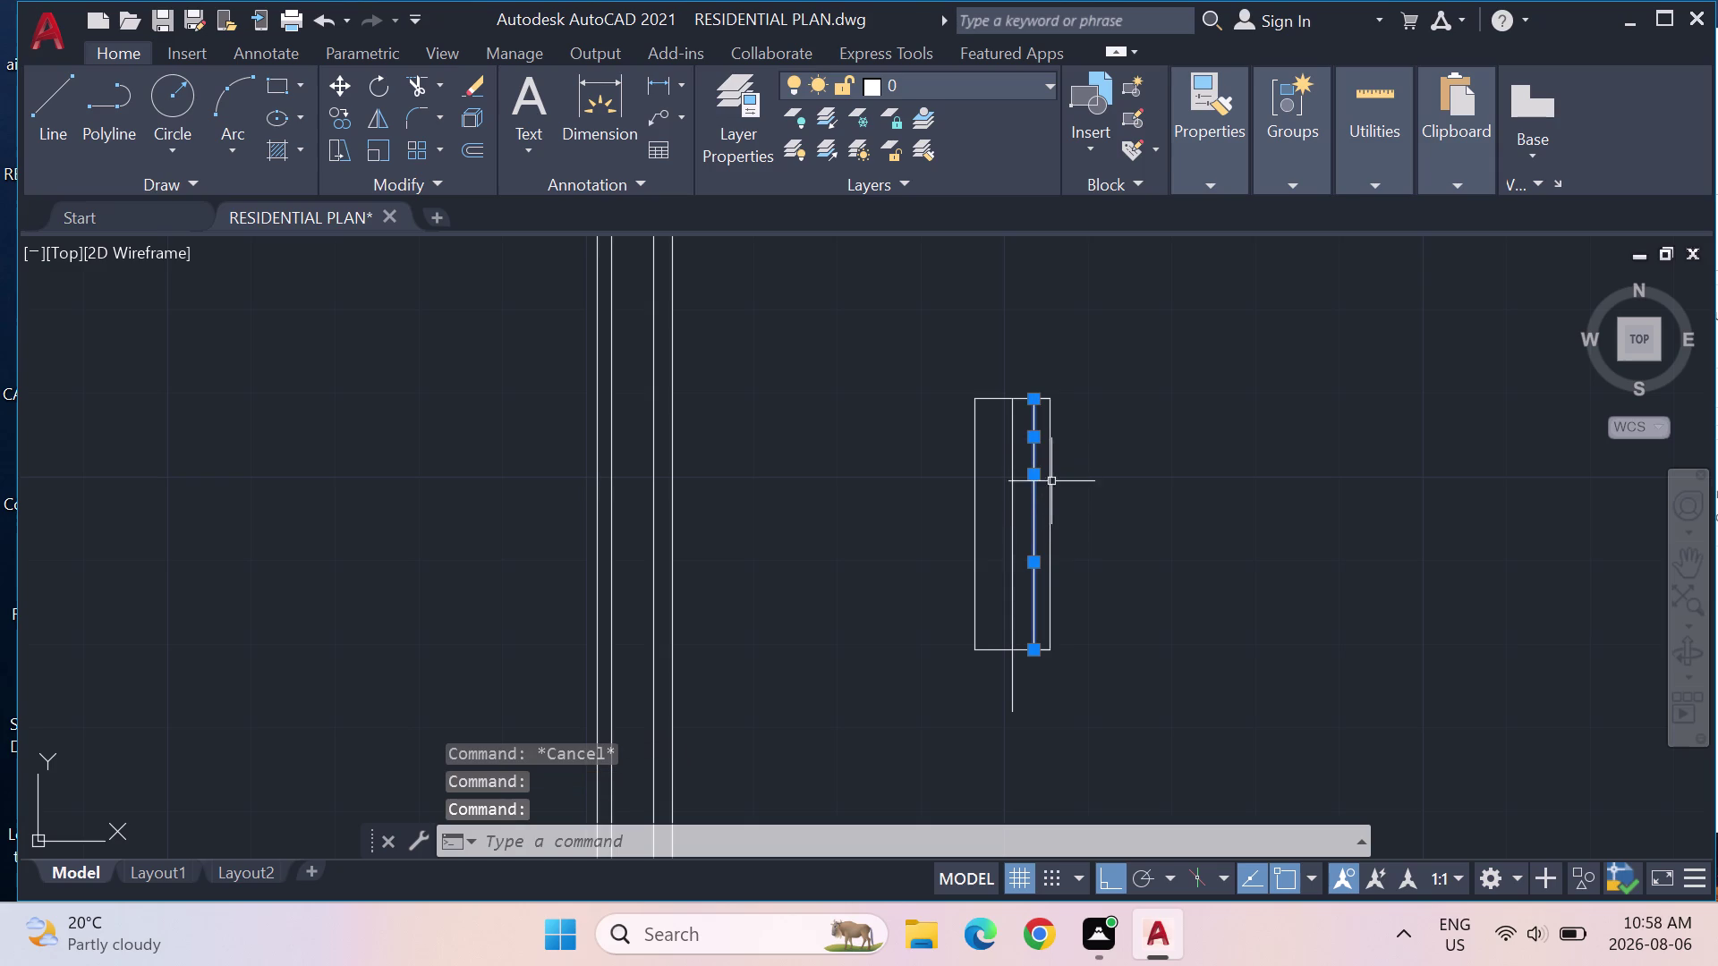
key(j)
key(Return)
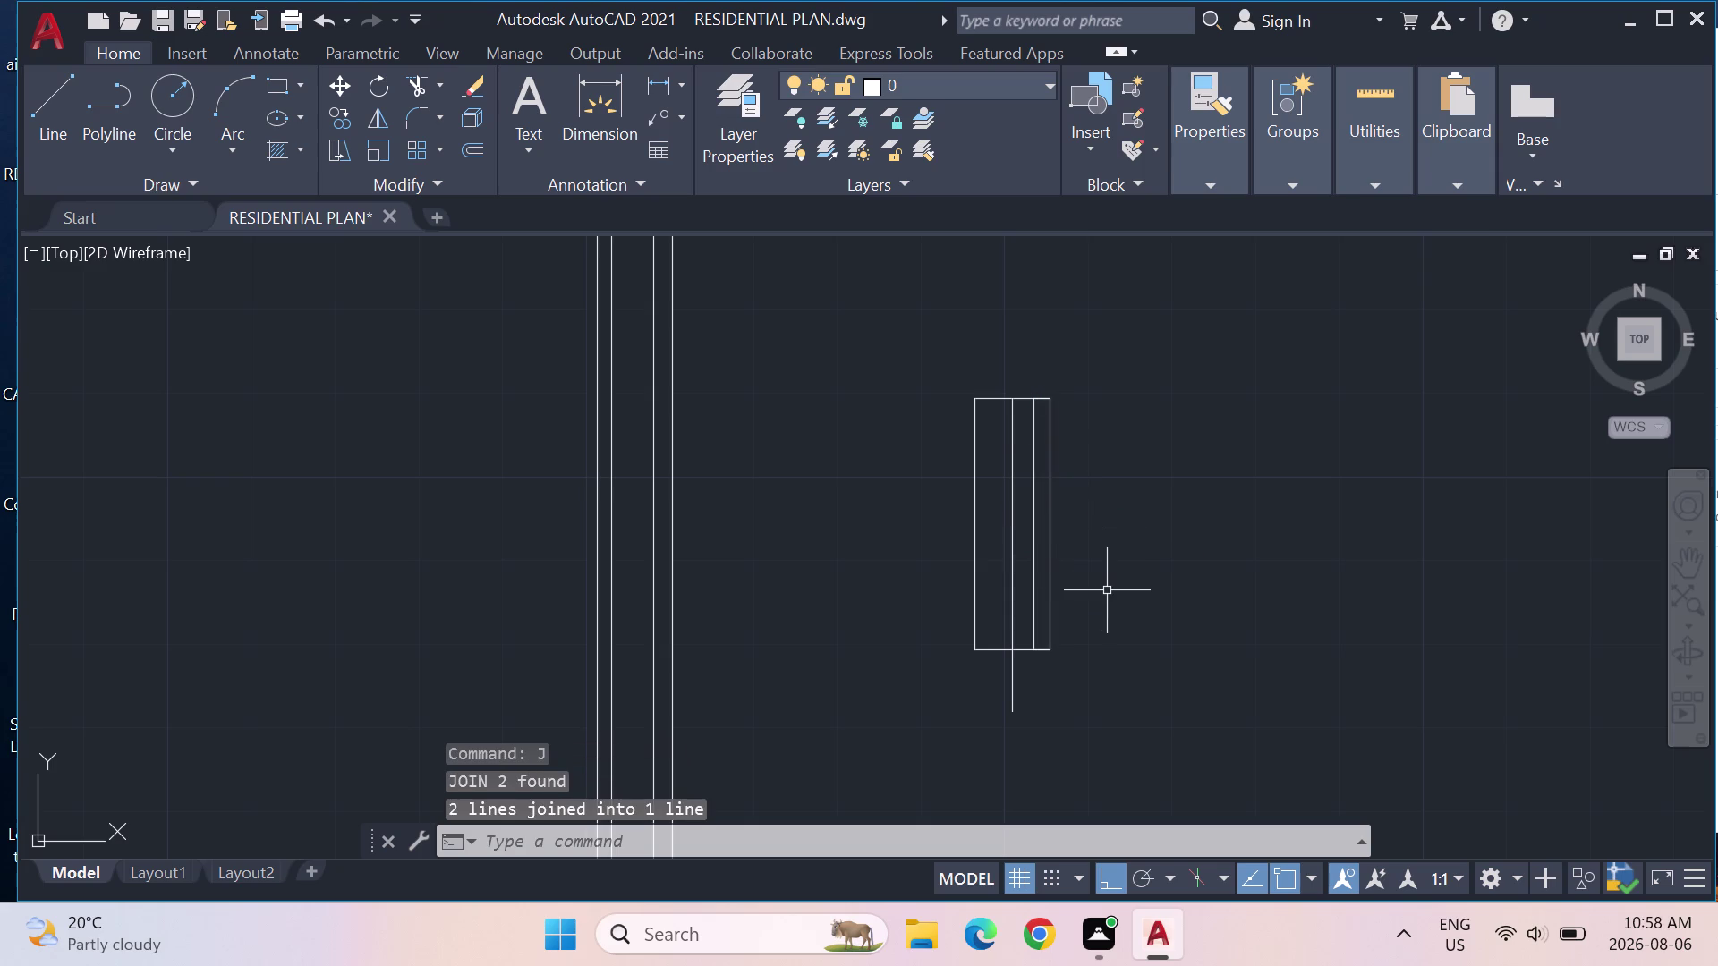
Mirror the joined inner line across the centre line, then erase the centre line.
text(MI)
key(Return)
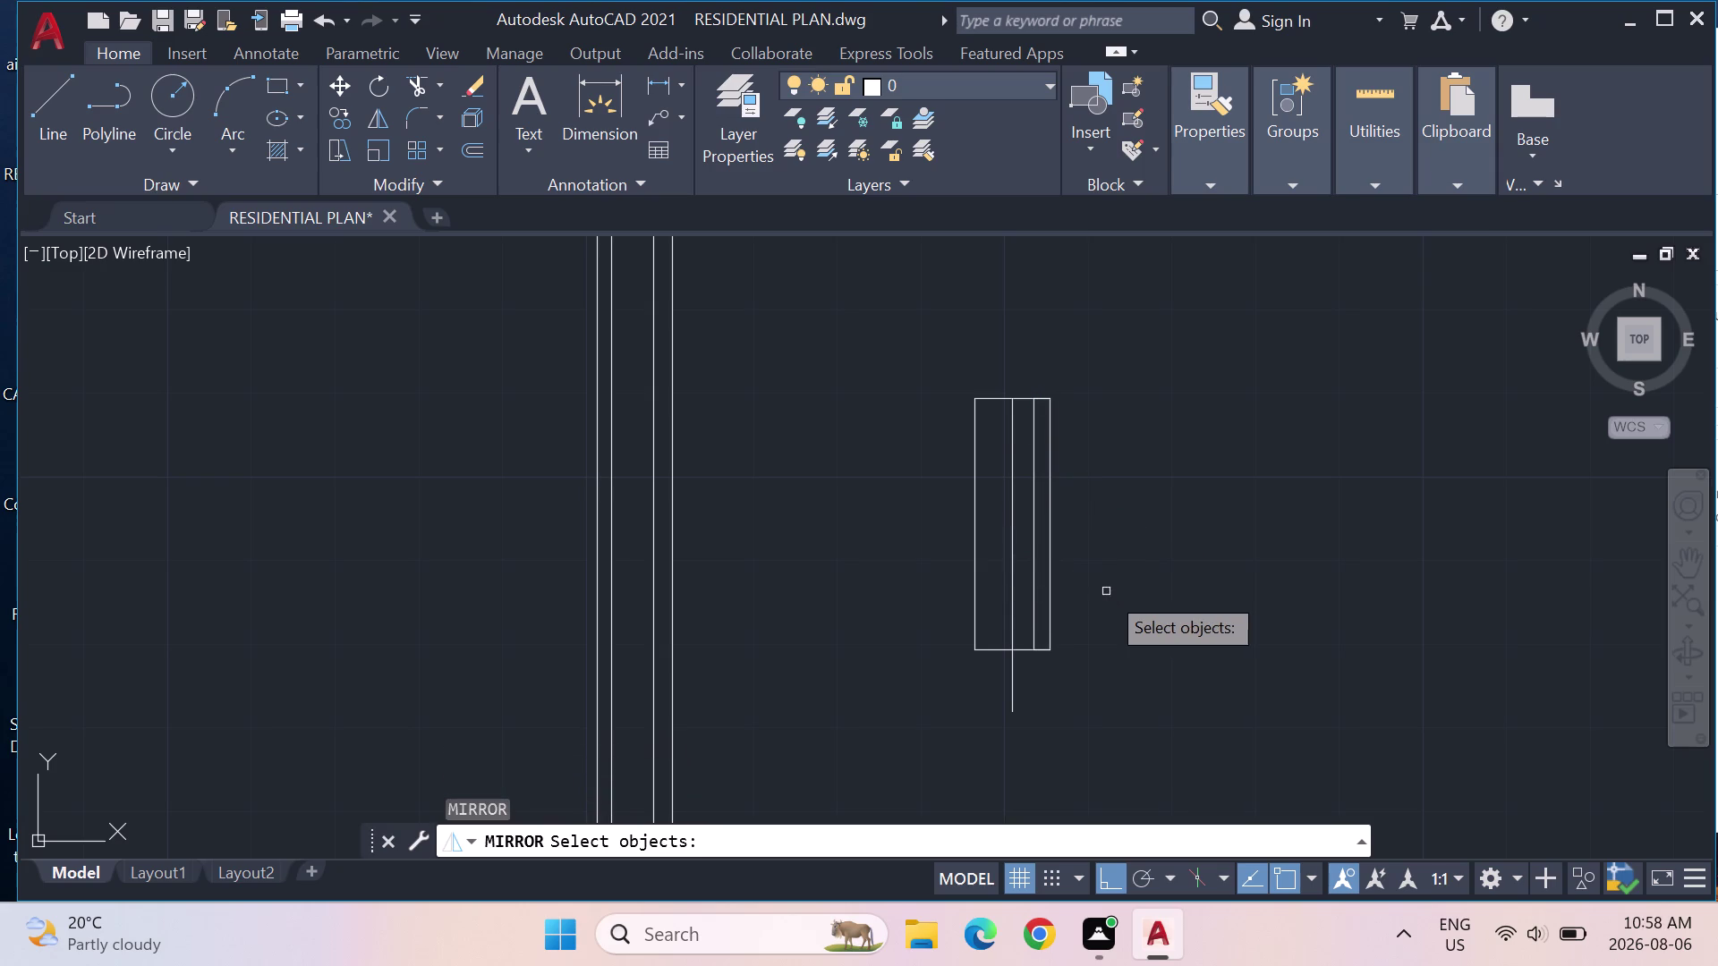
click(1032, 547)
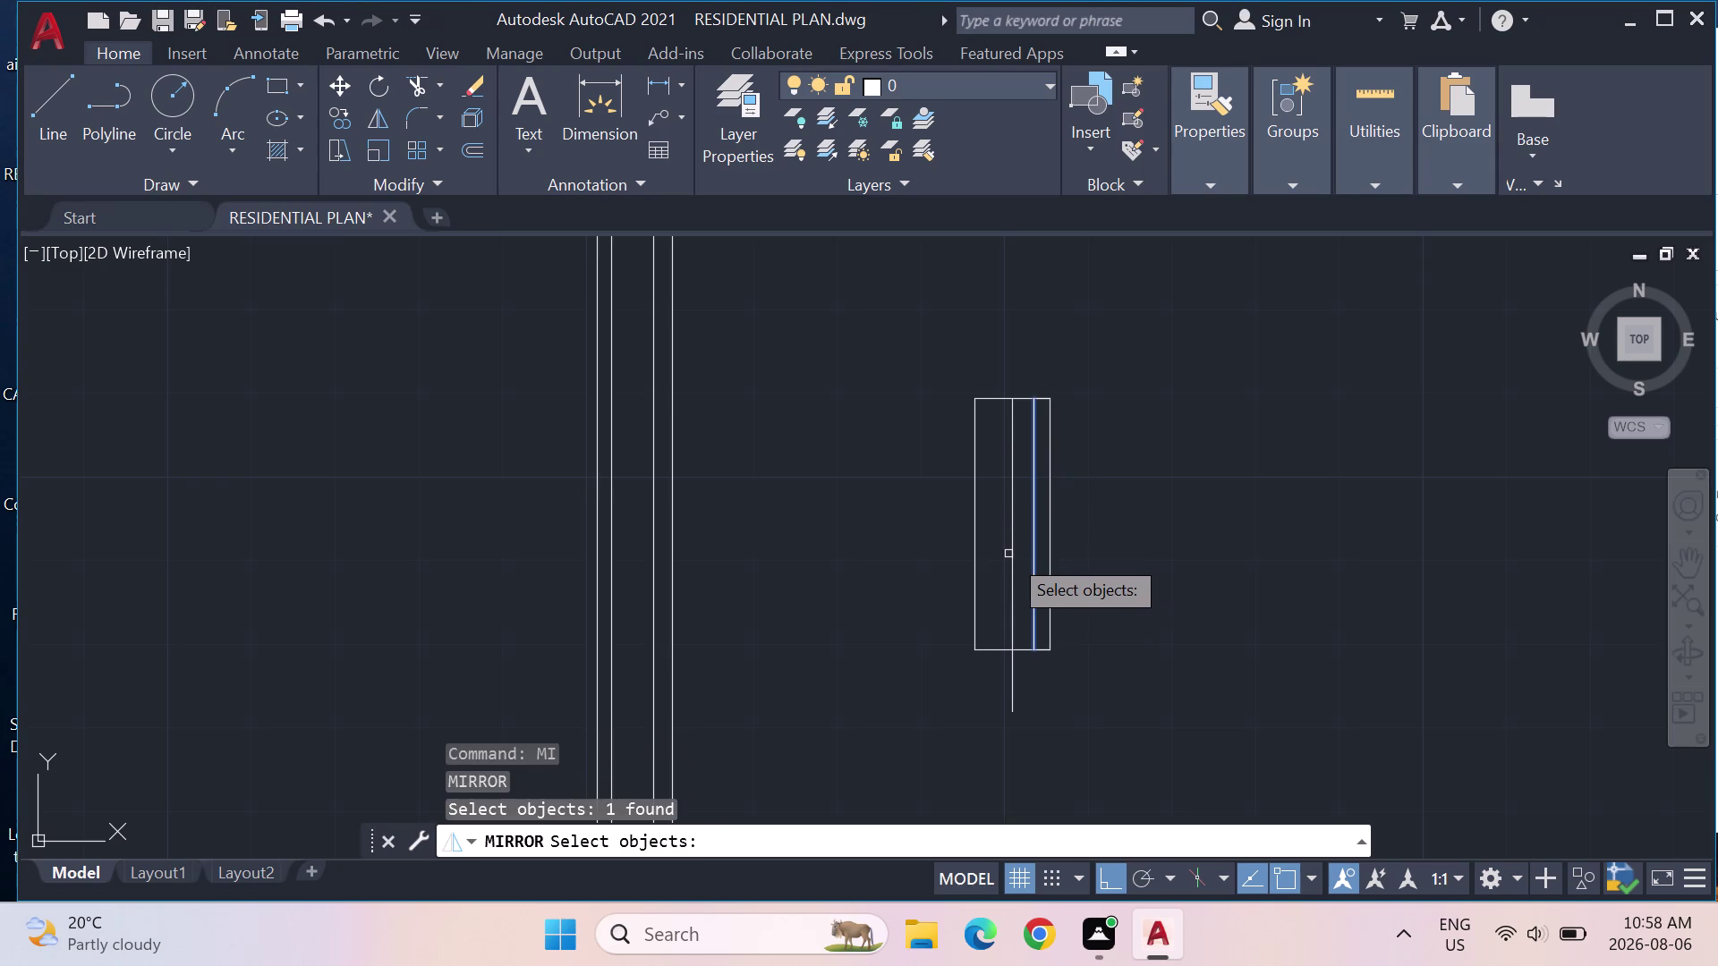
key(Return)
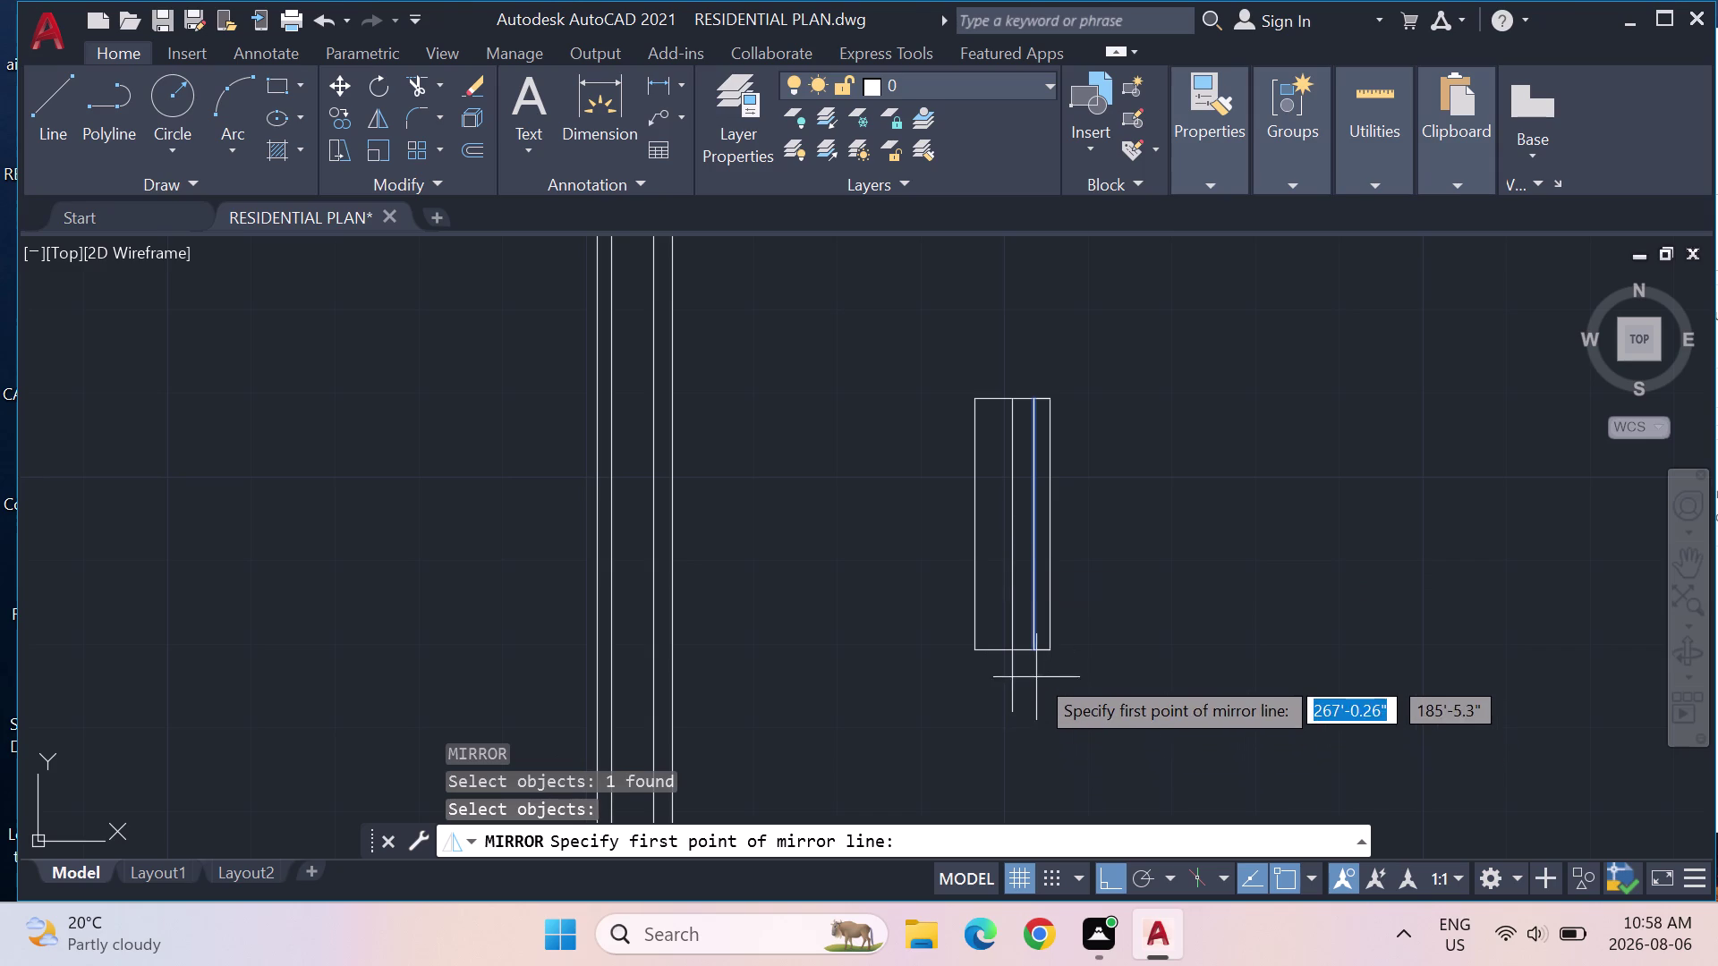
click(1020, 653)
click(1000, 392)
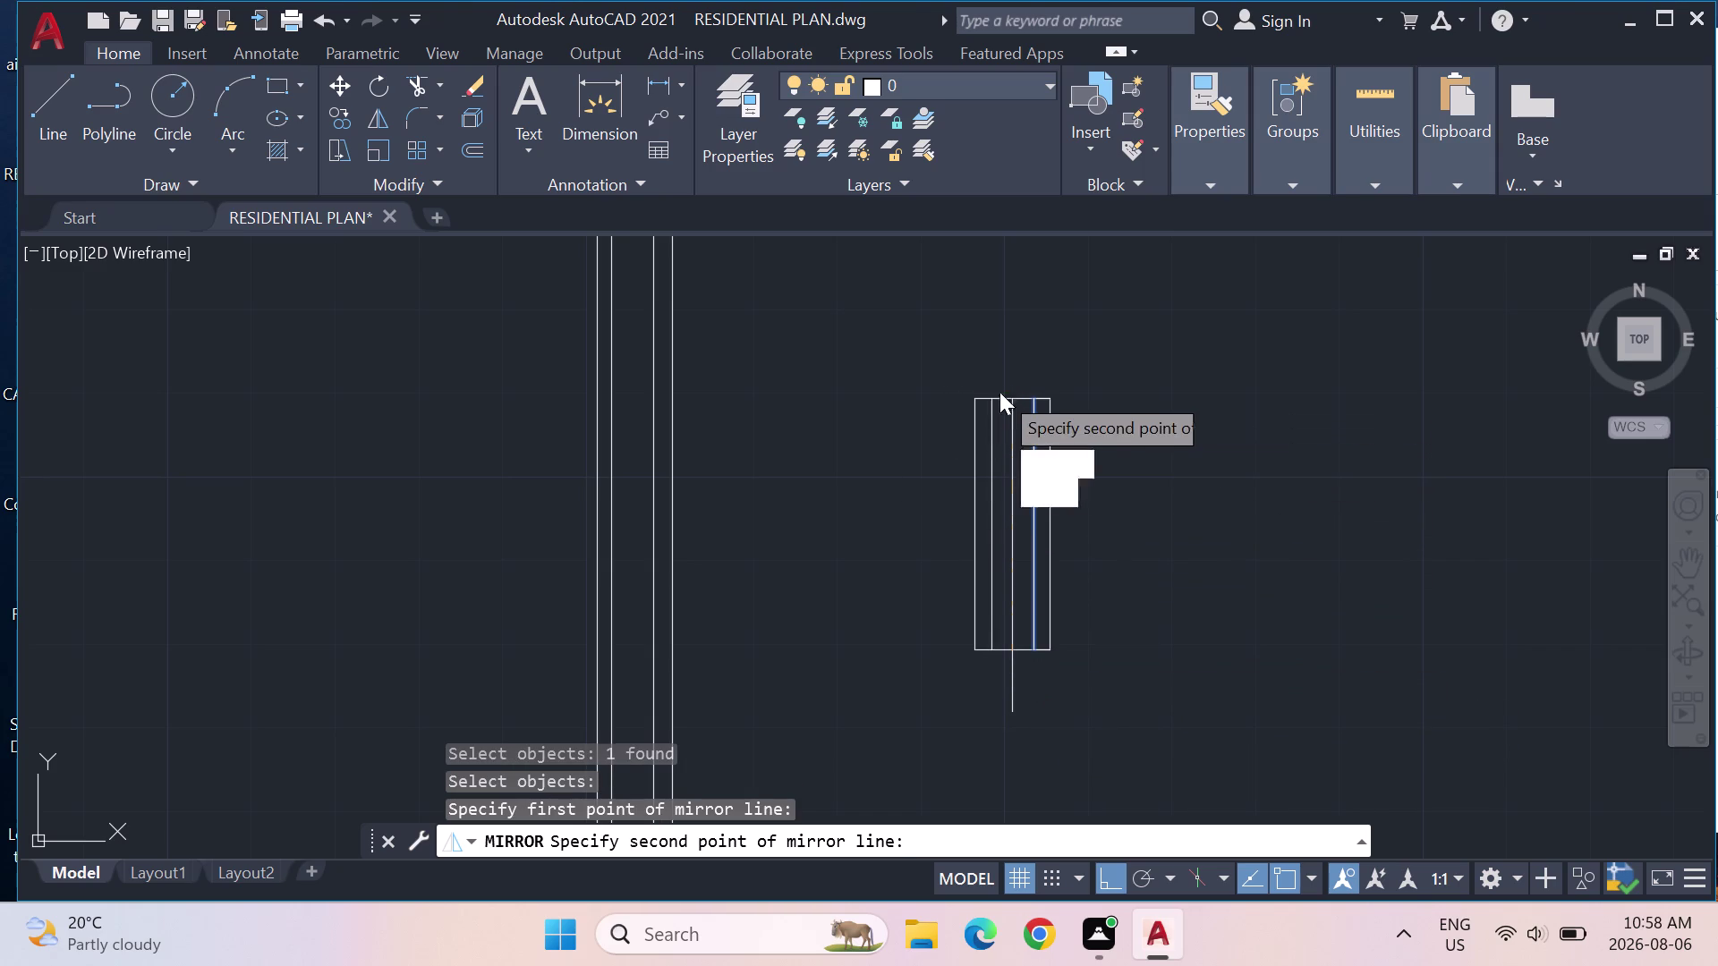
key(Return)
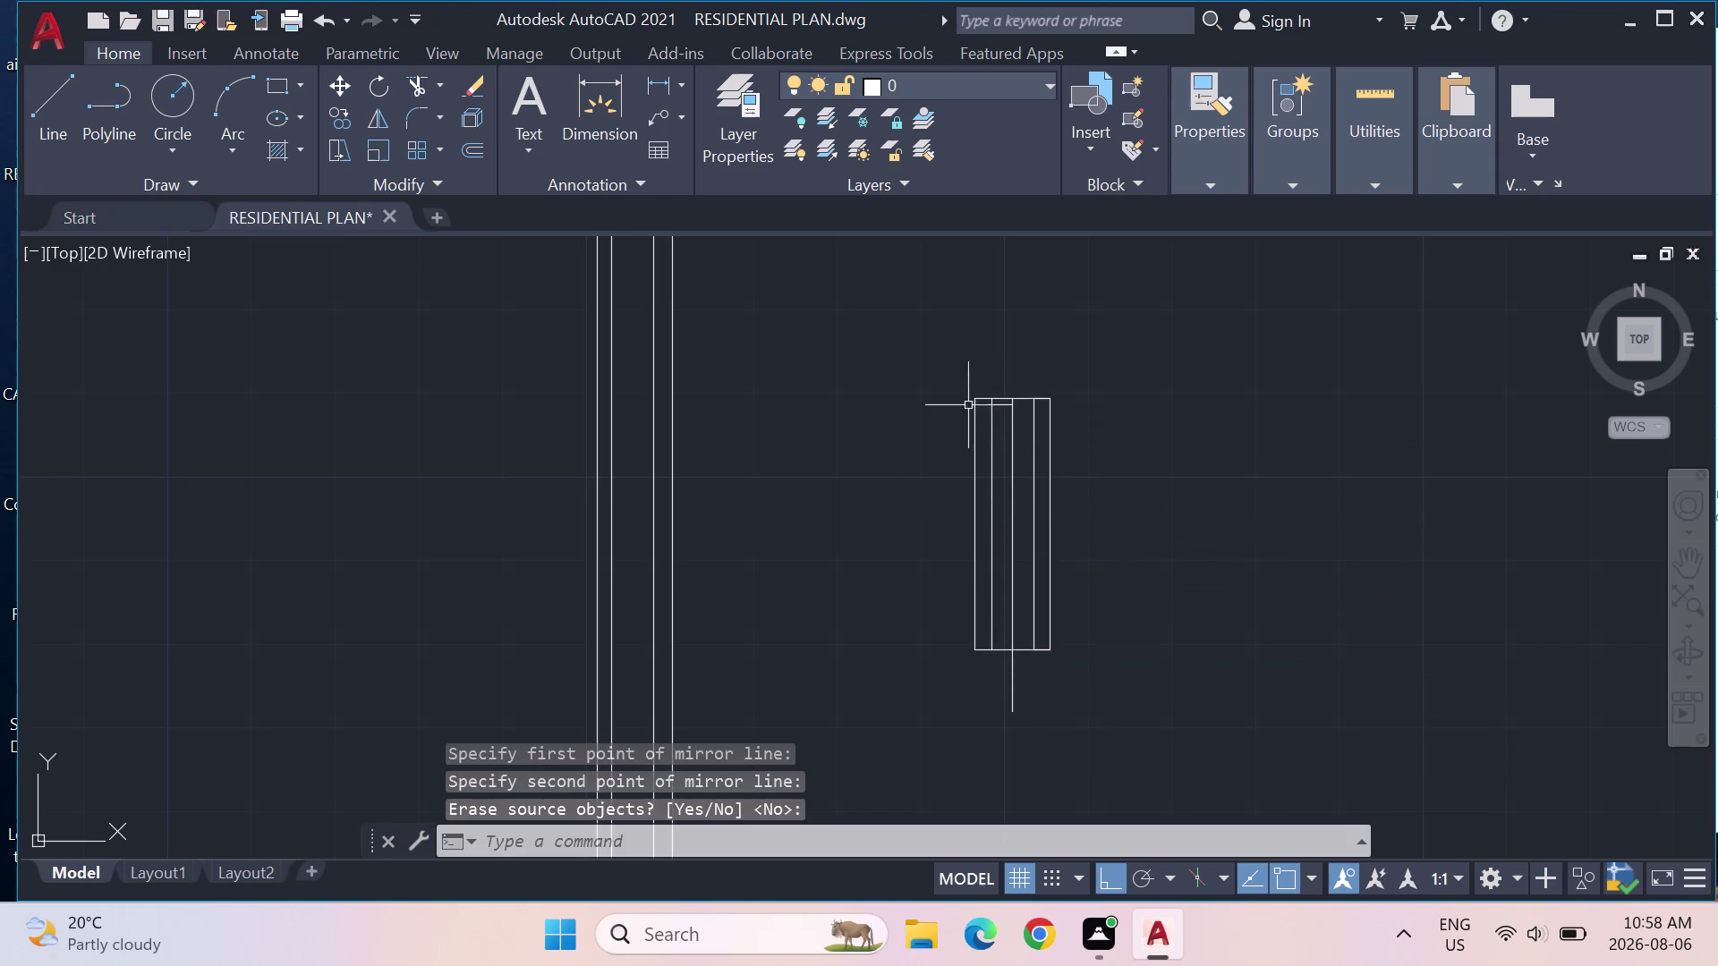
click(1011, 450)
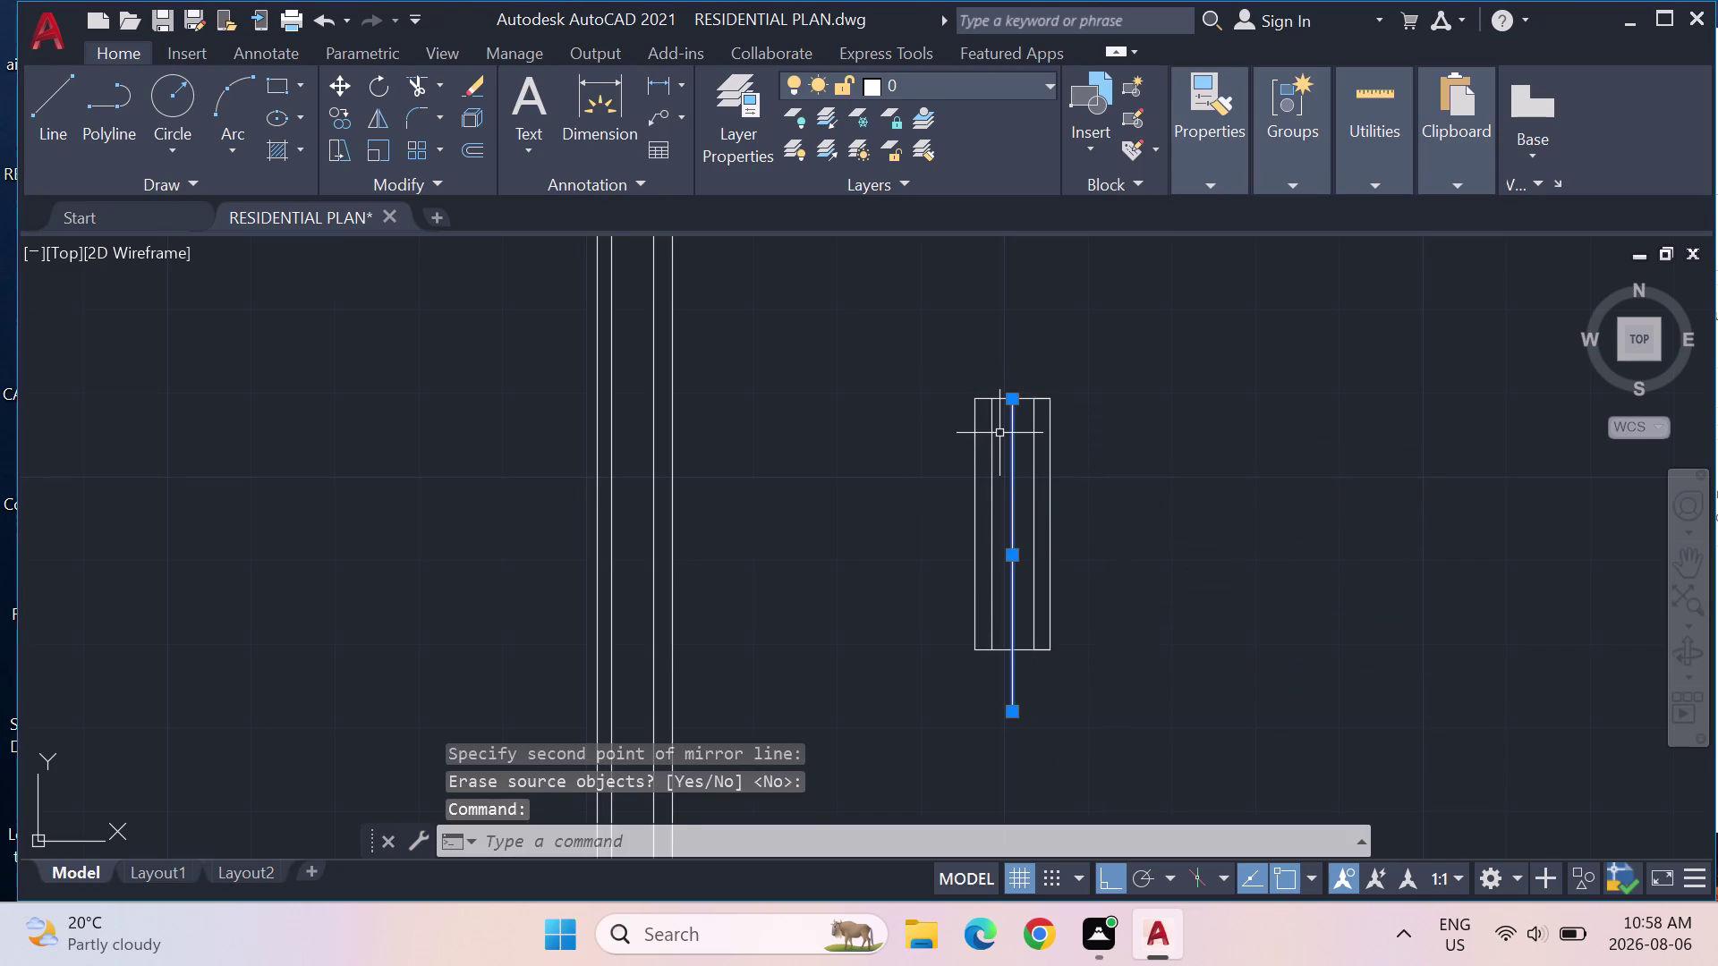
key(Delete)
scroll(down, 3)
Select the frame symbol and begin a copy, then cancel it.
middle_drag(678, 496, 691, 495)
drag(1020, 510, 1008, 347)
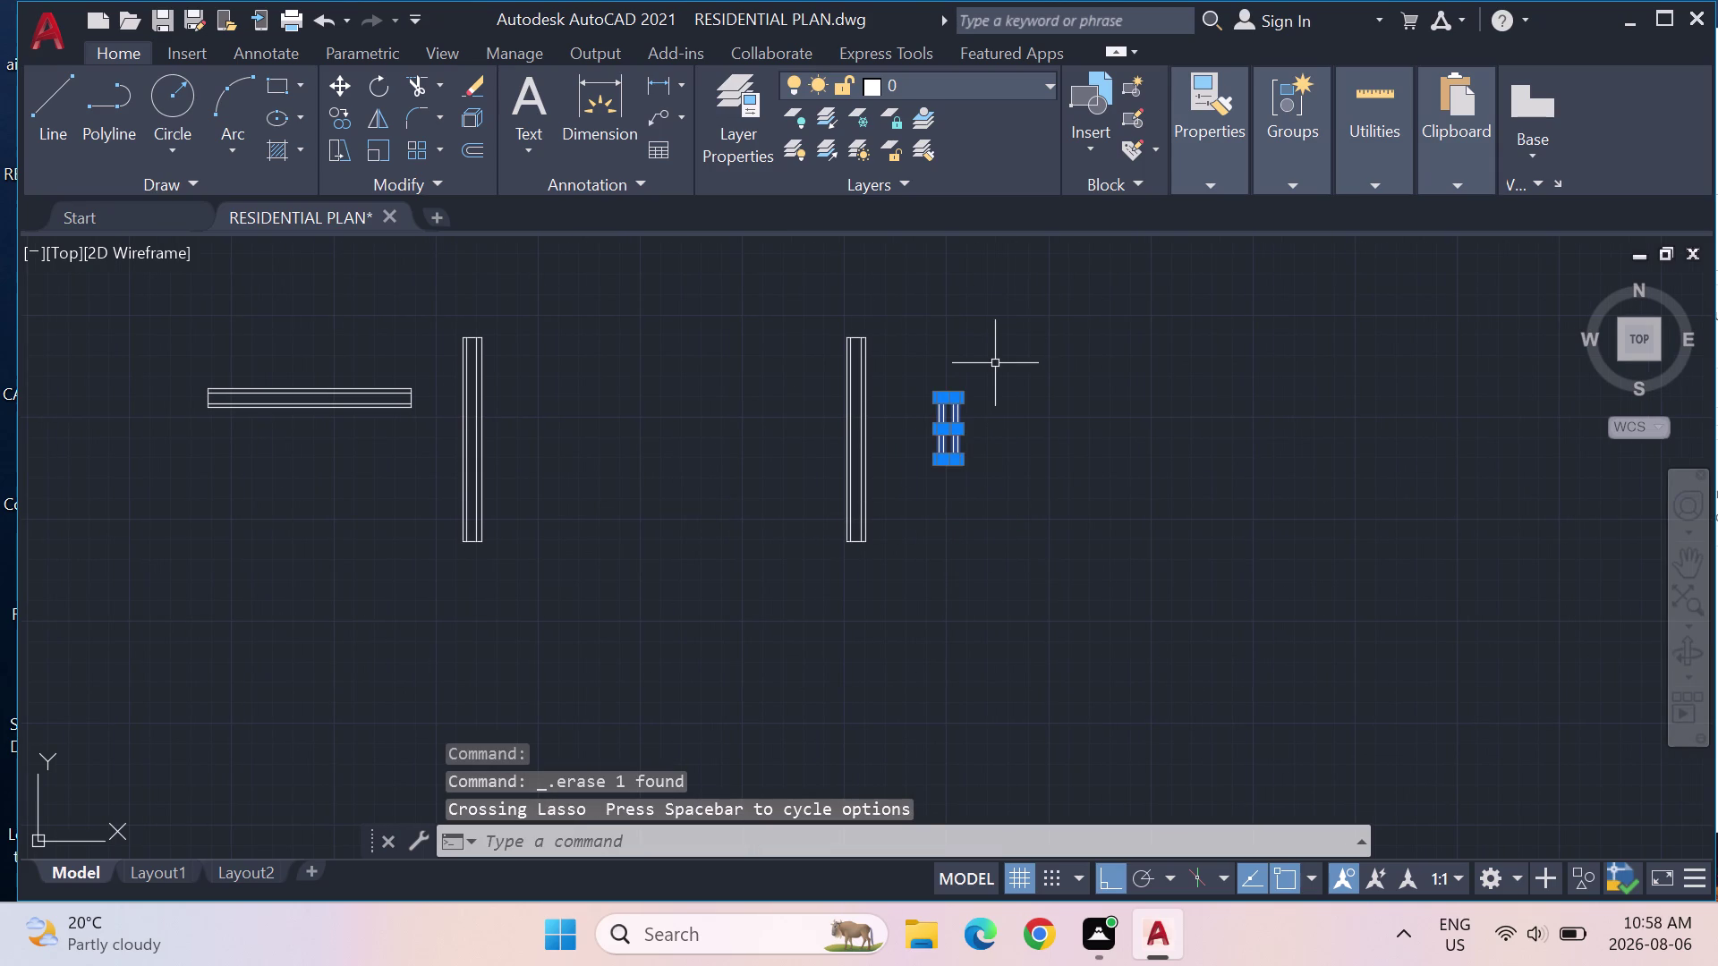
text(CO)
key(Return)
key(backslash)
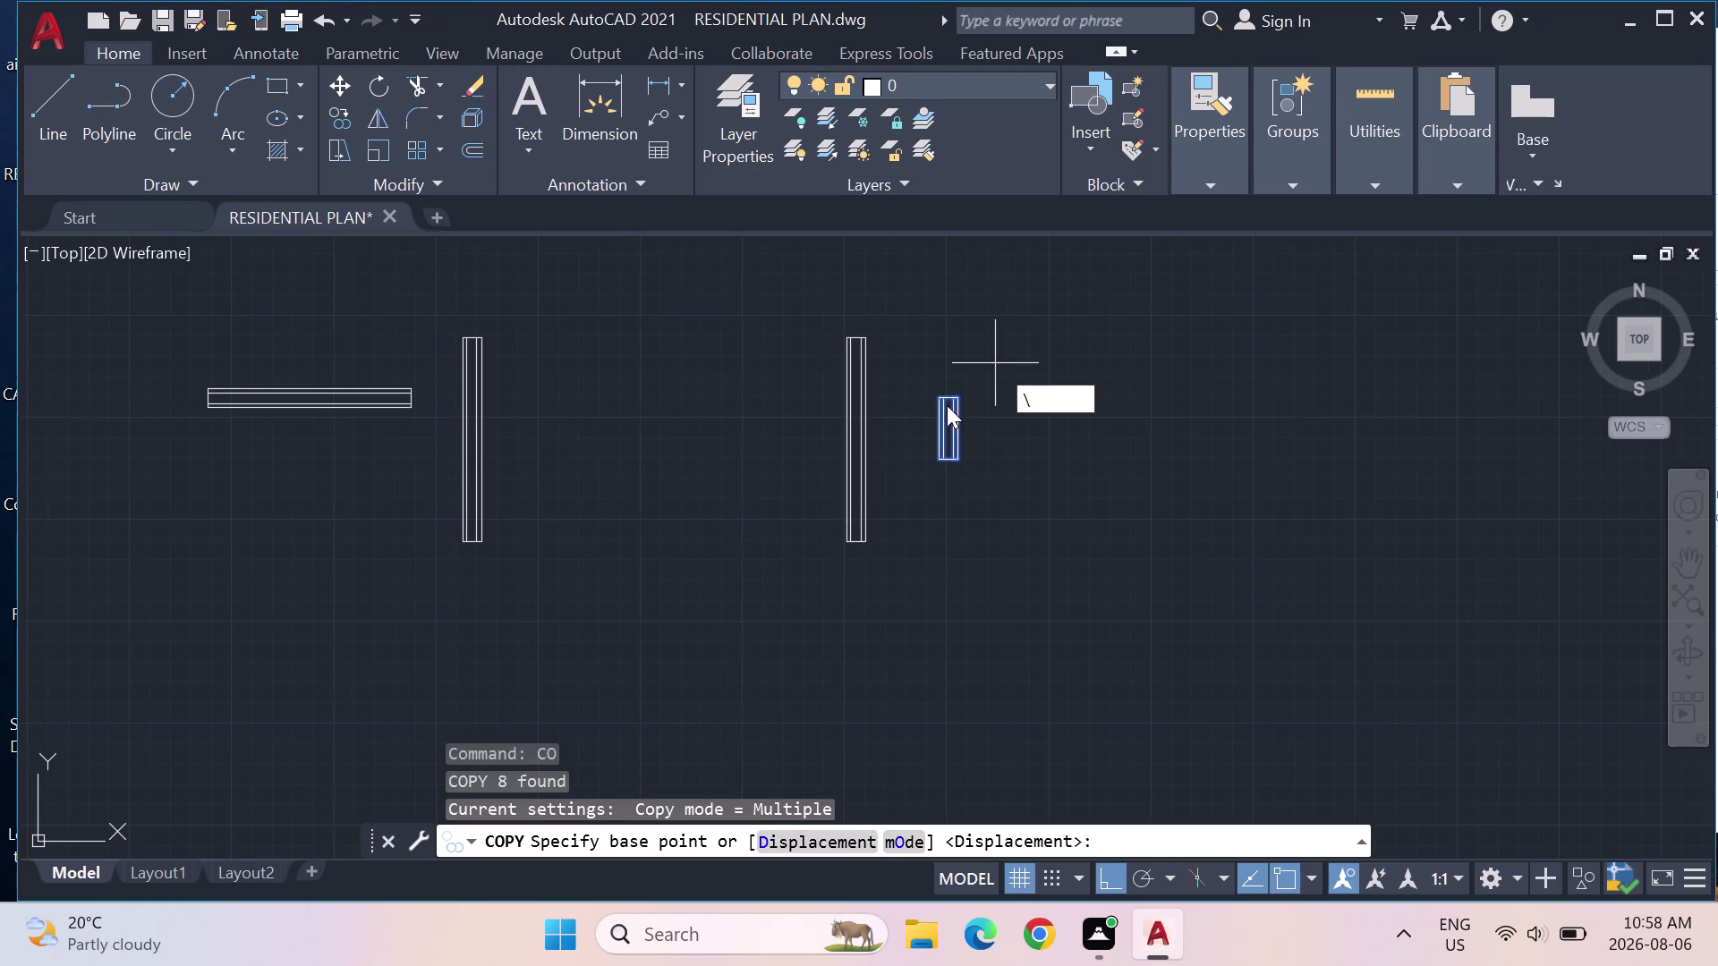
key(Delete)
key(BackSpace)
key(Escape)
Reselect the six frame-symbol pieces and start copying them again.
drag(999, 510, 931, 341)
text(CO)
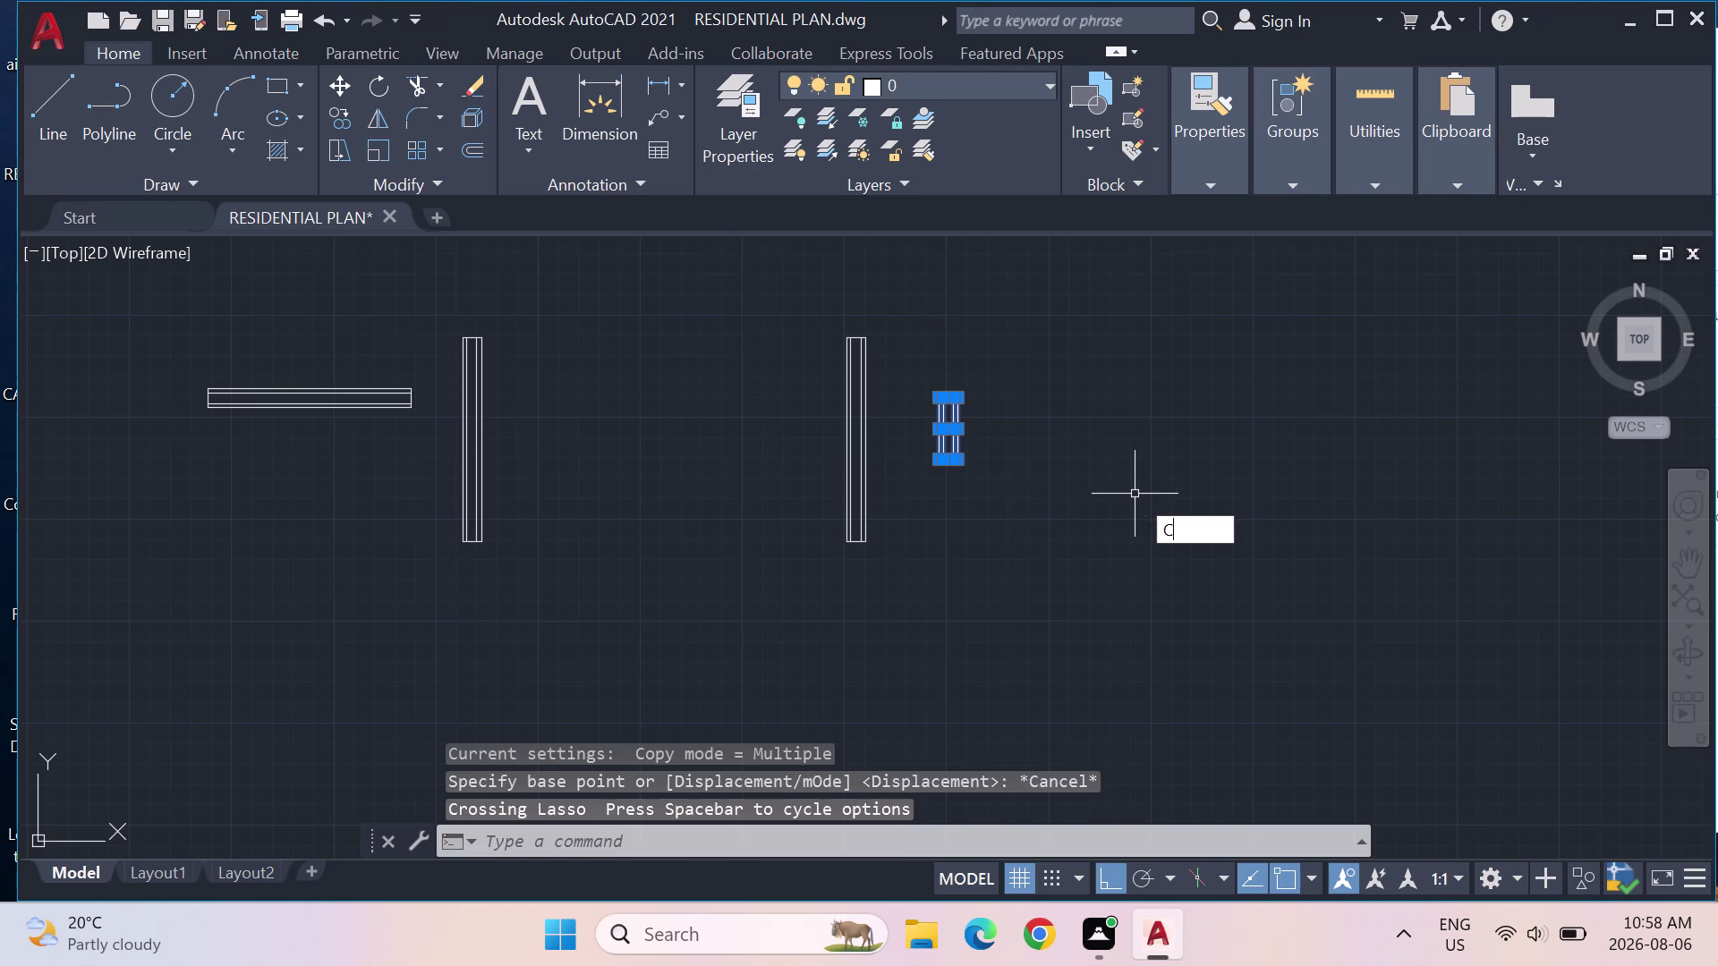
key(Return)
scroll(up, 3)
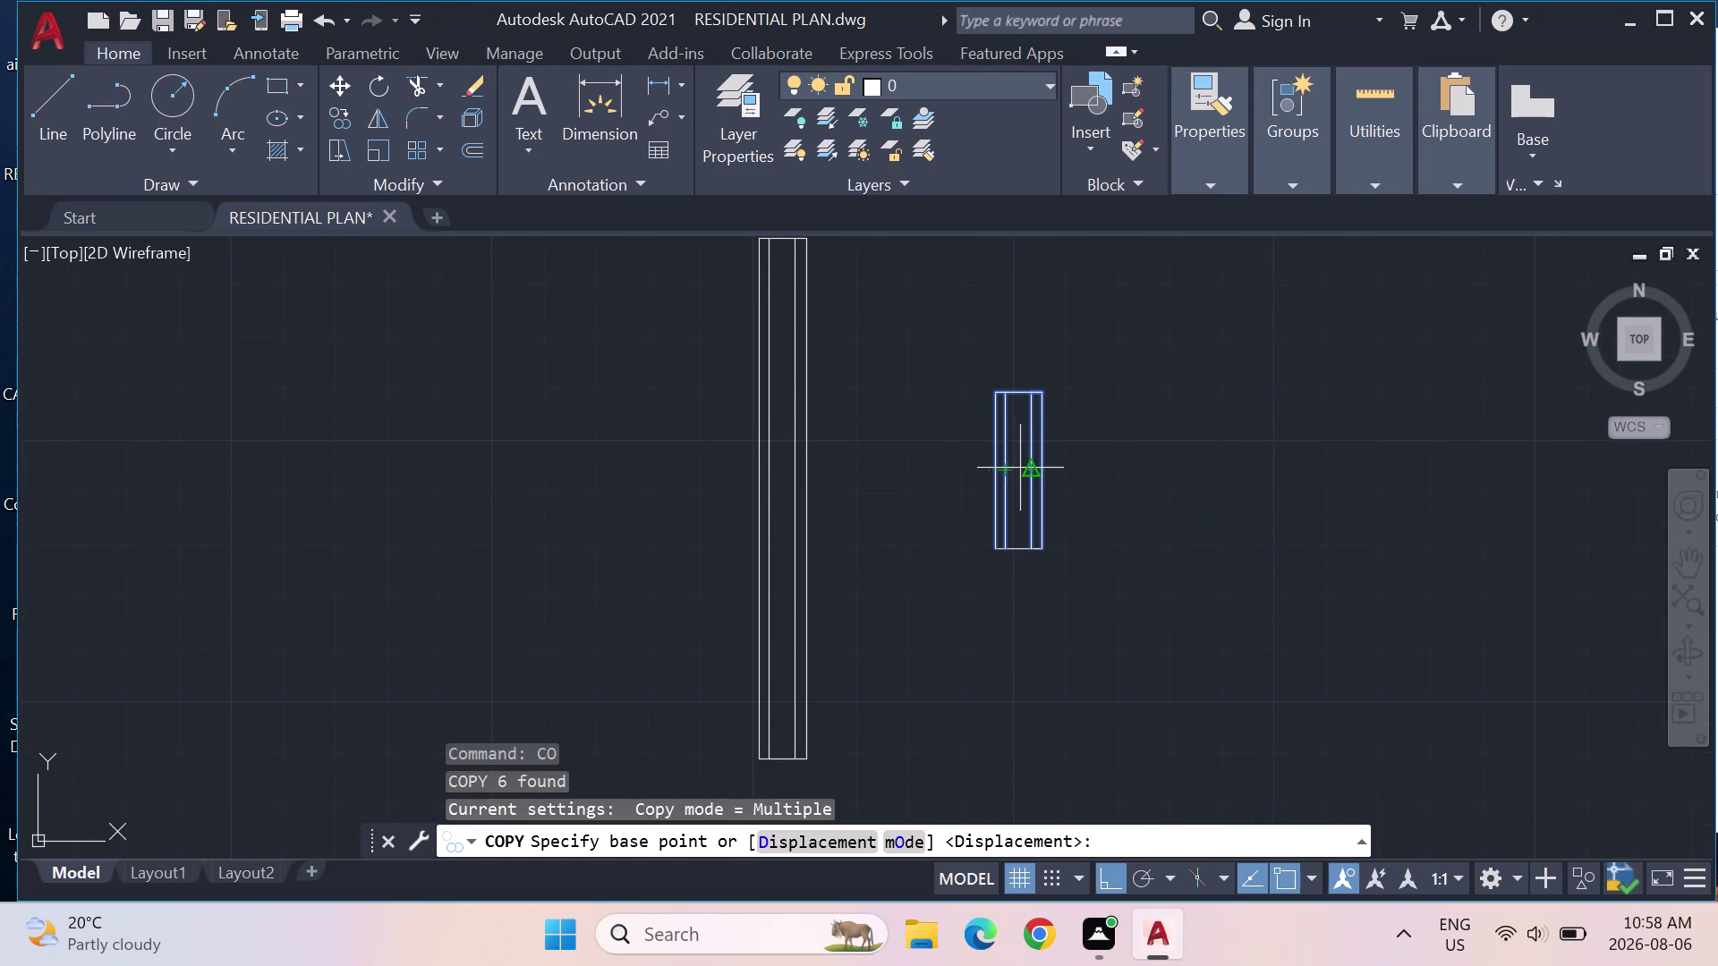
scroll(up, 3)
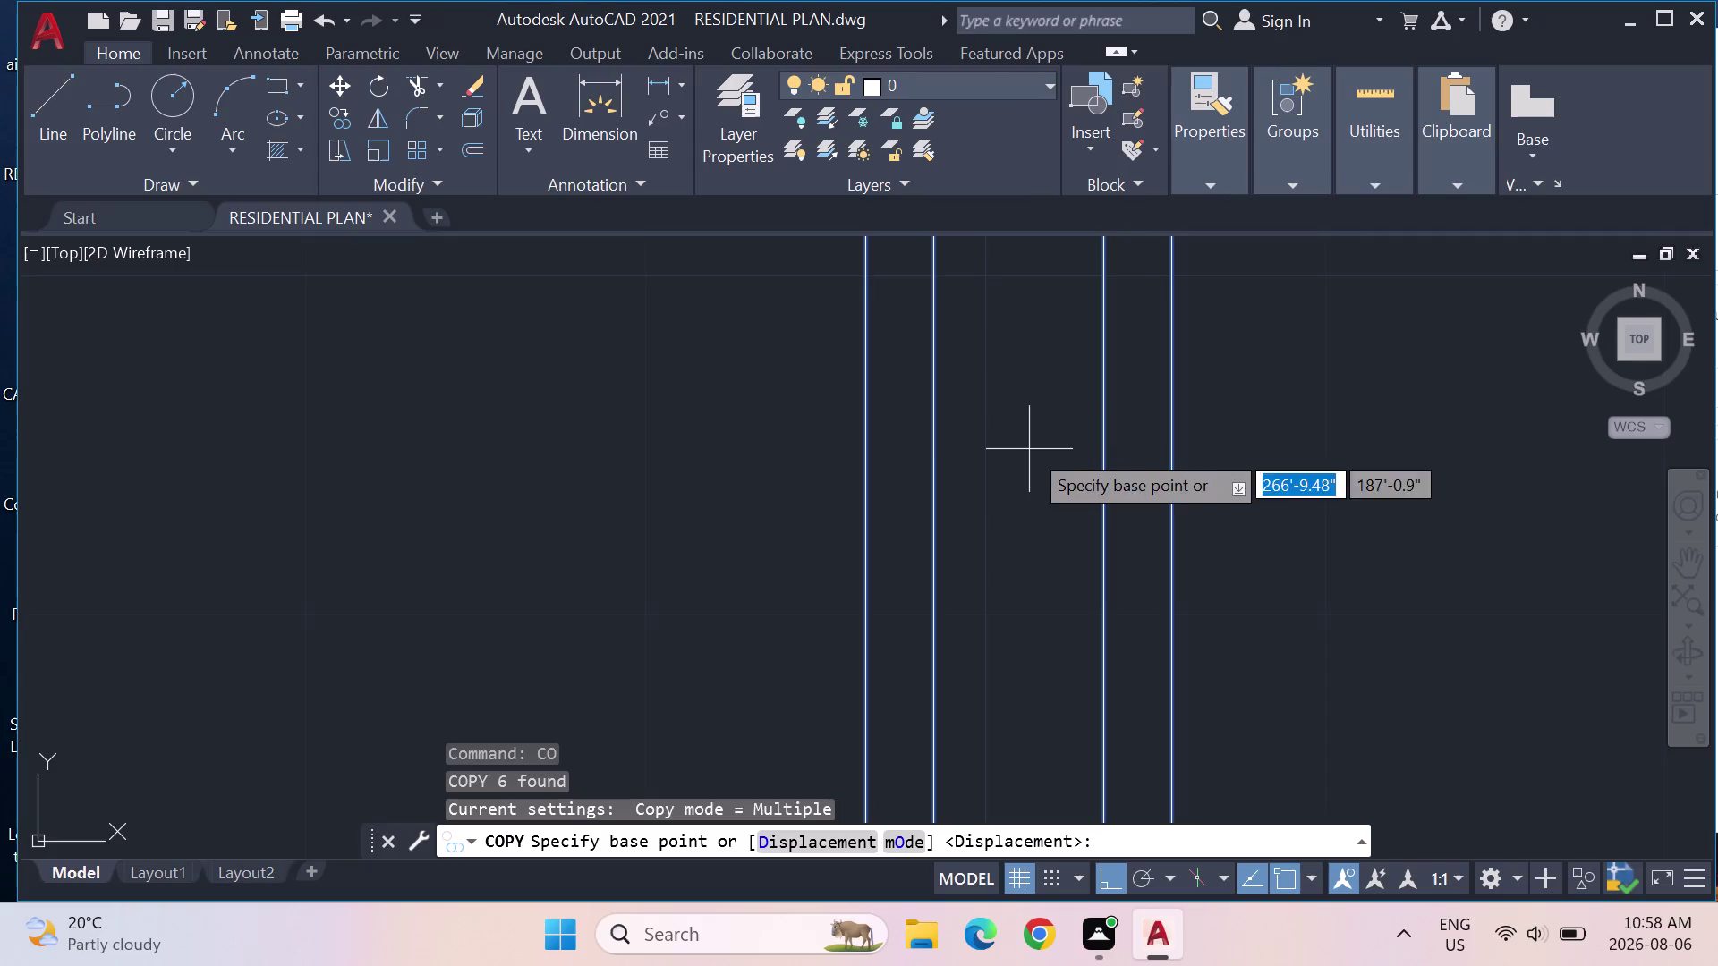